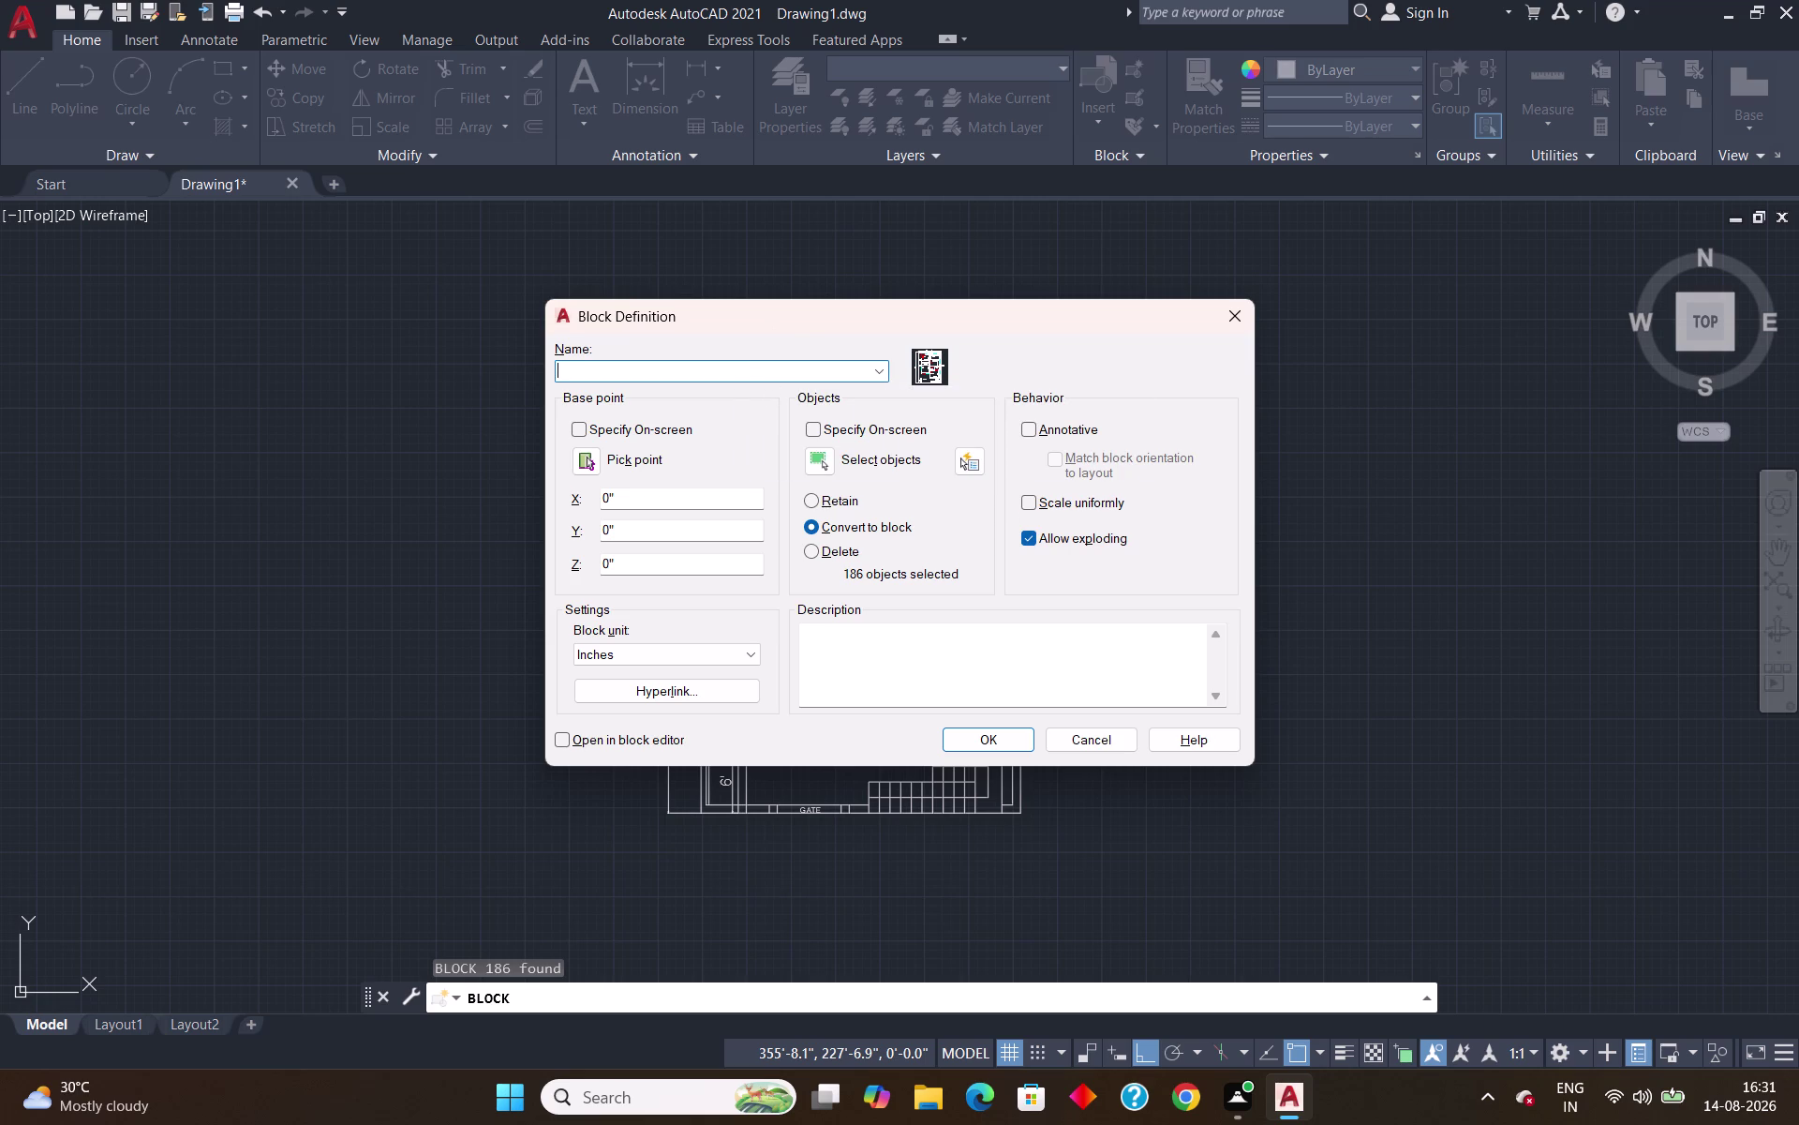
Define block 'GROUND FLOOR' from a window selection of the whole plan, converting the objects.
text(GROUN)
text(D)
key(space)
text(FLOO)
text(R)
click(831, 467)
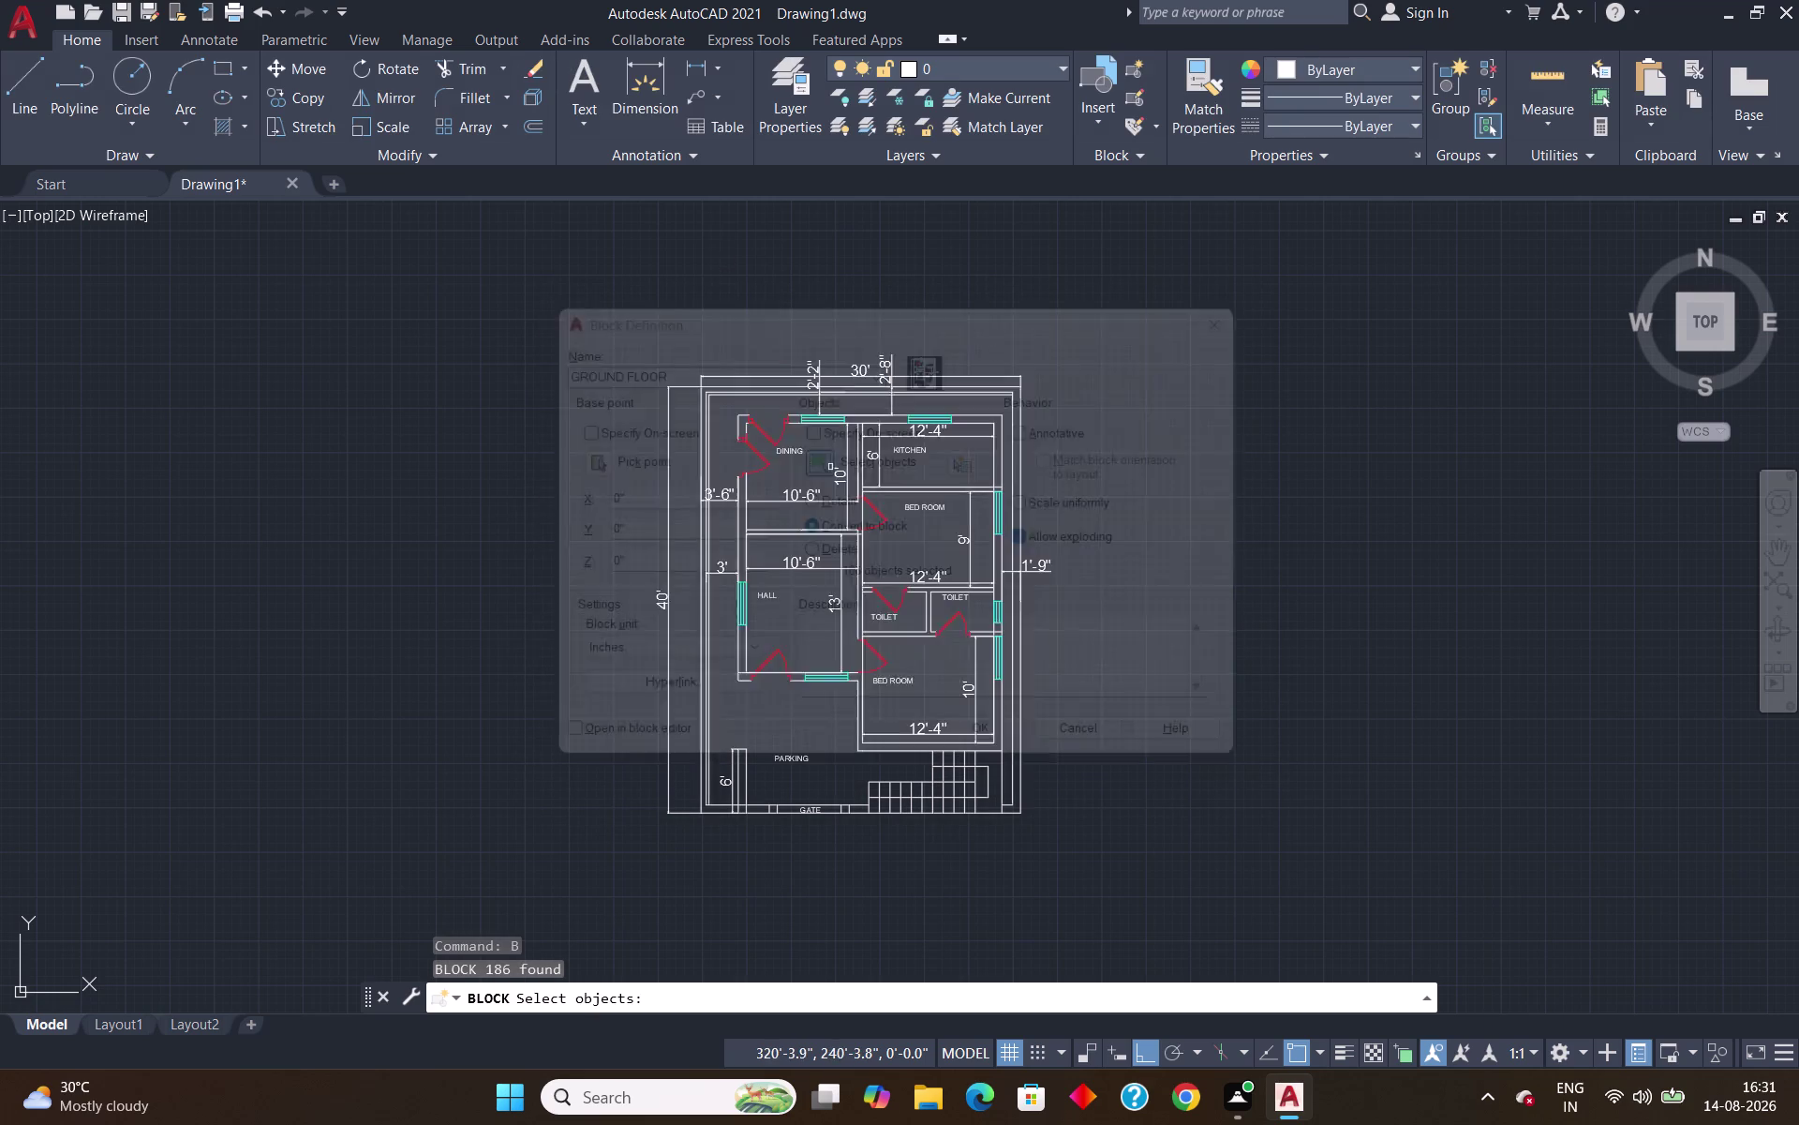
click(1201, 255)
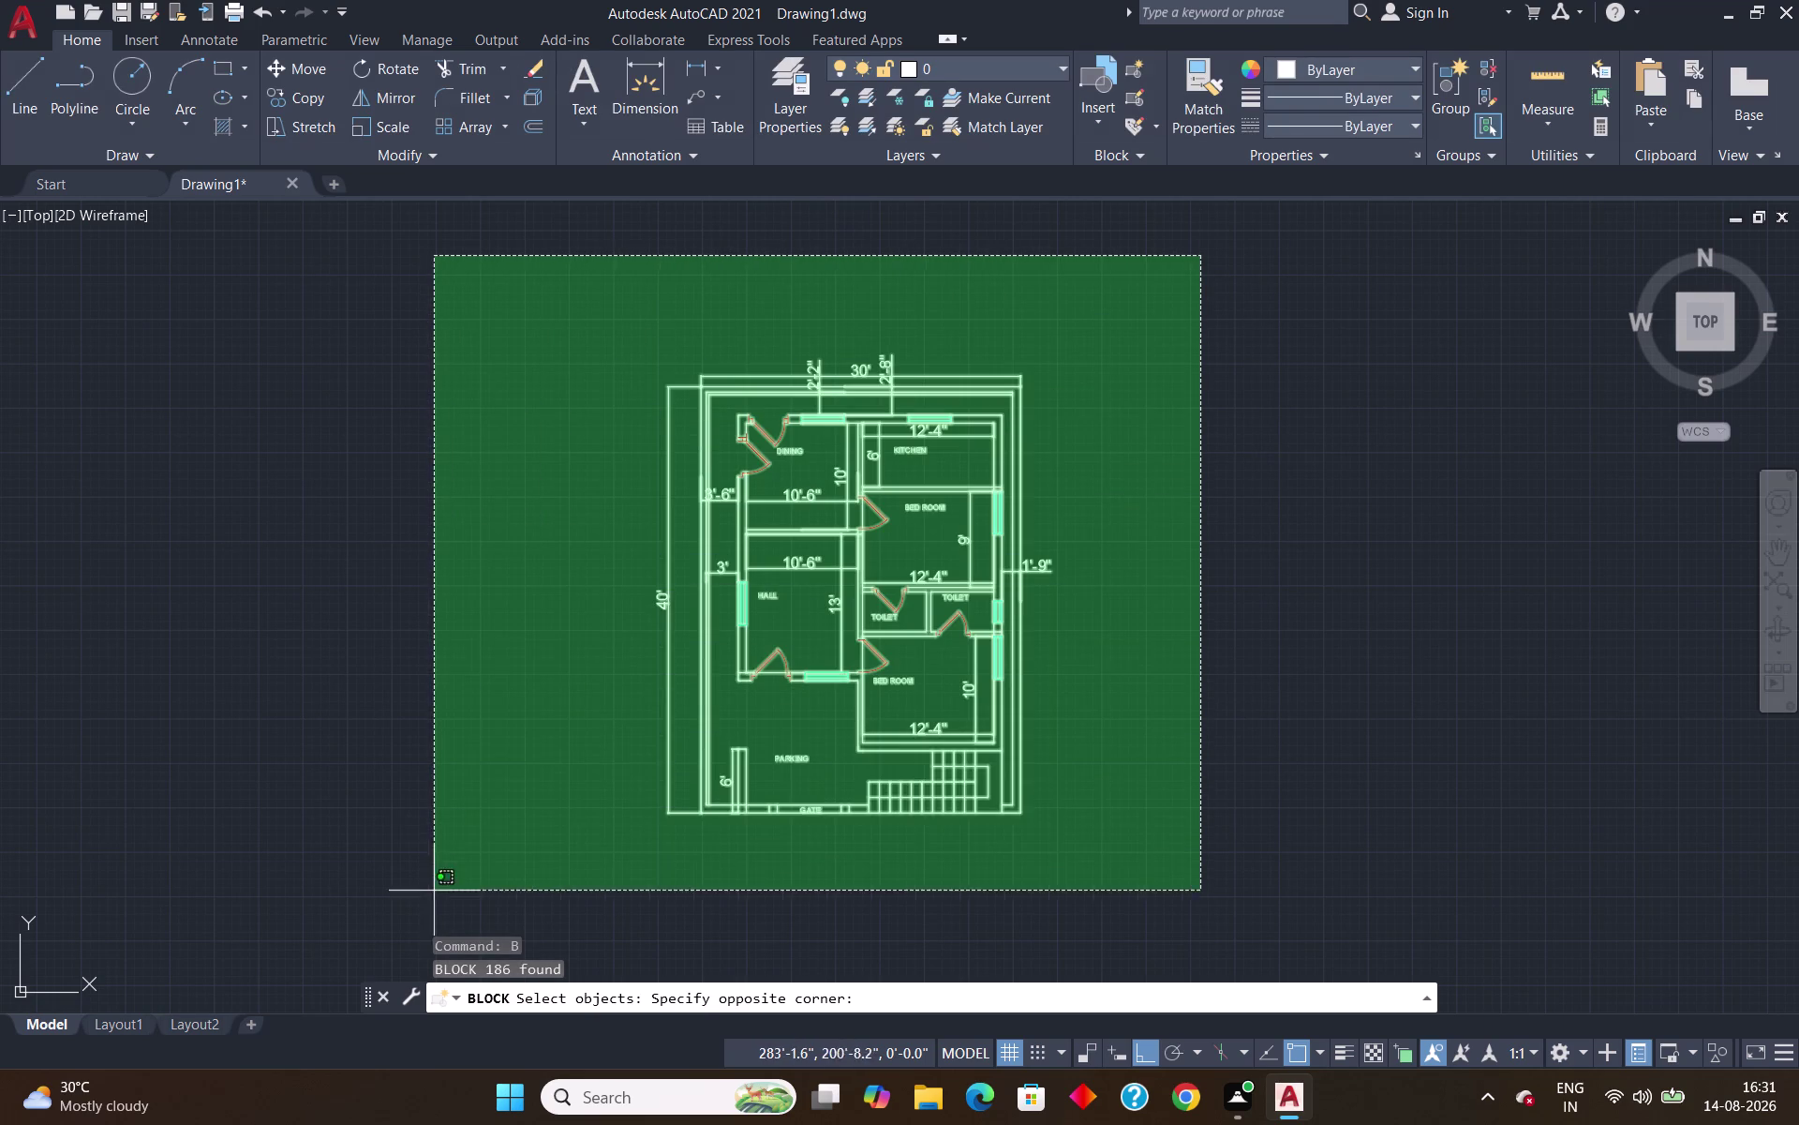
click(434, 906)
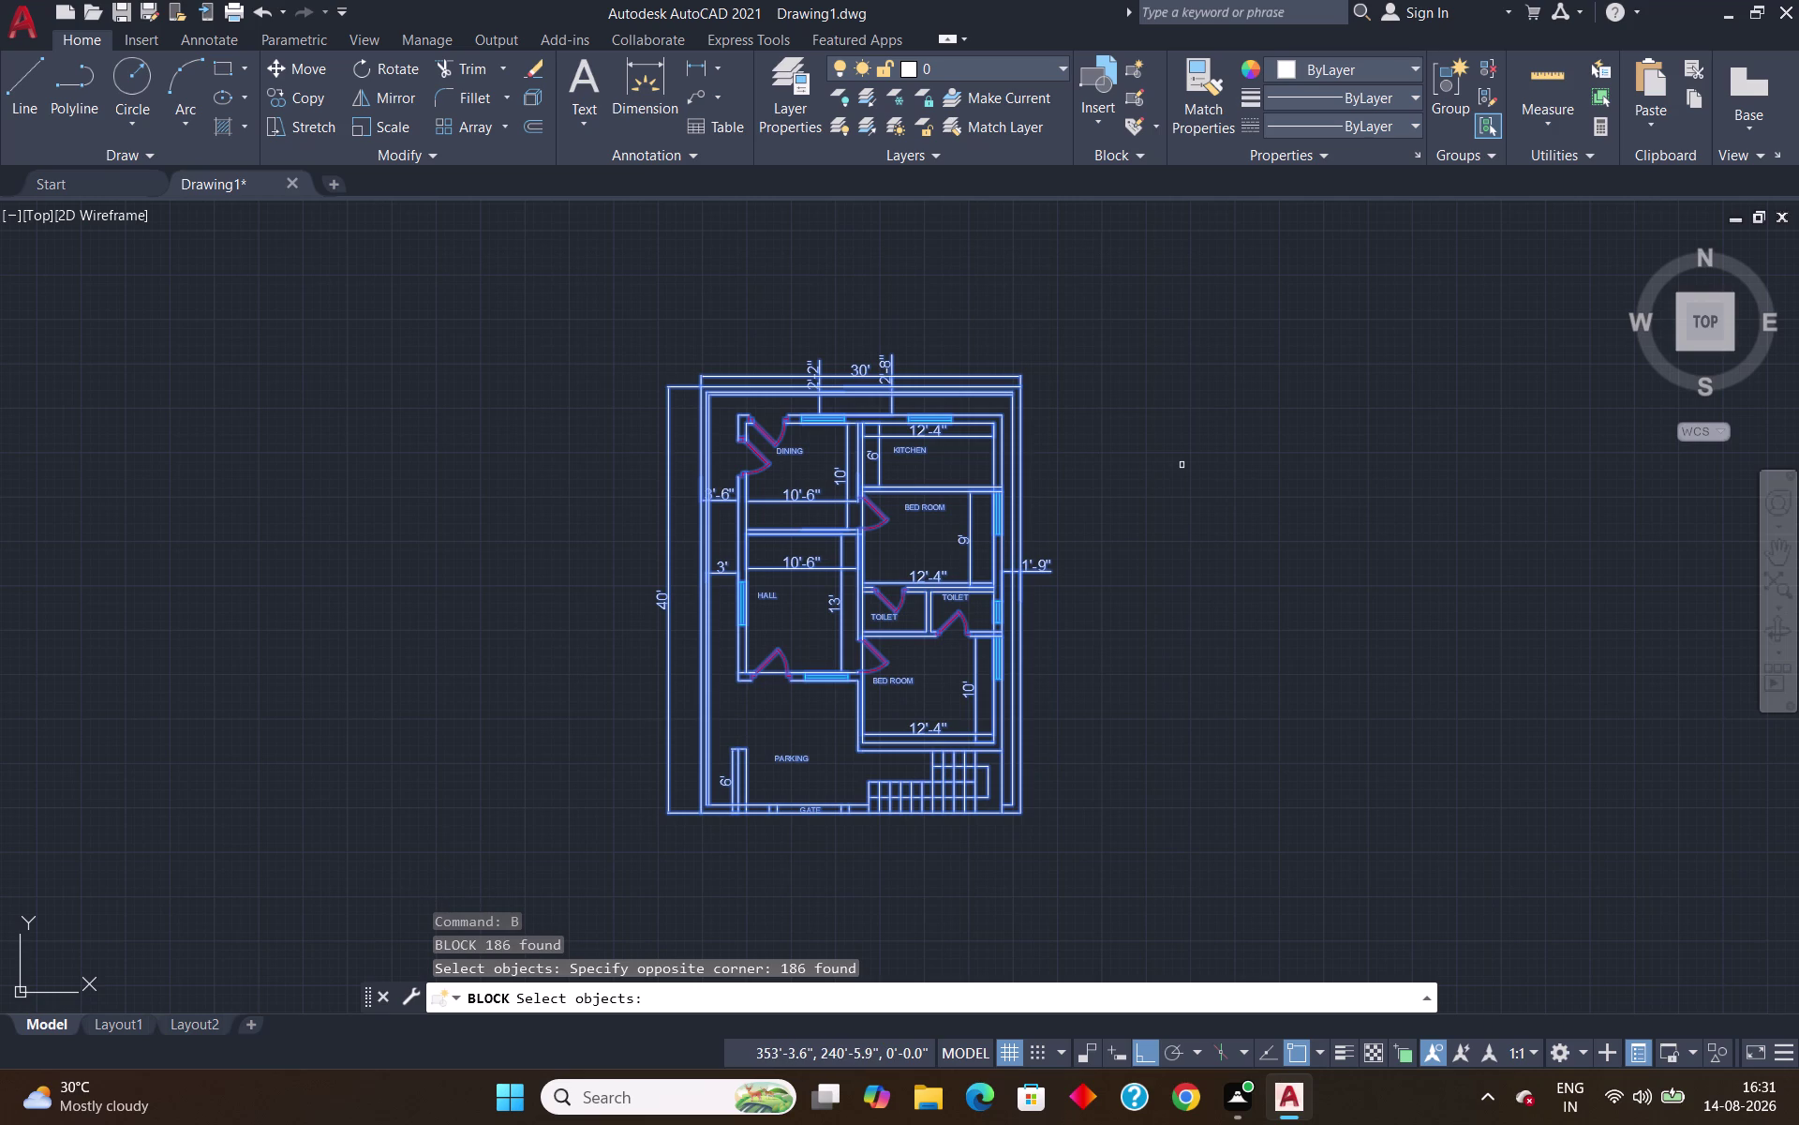
key(Return)
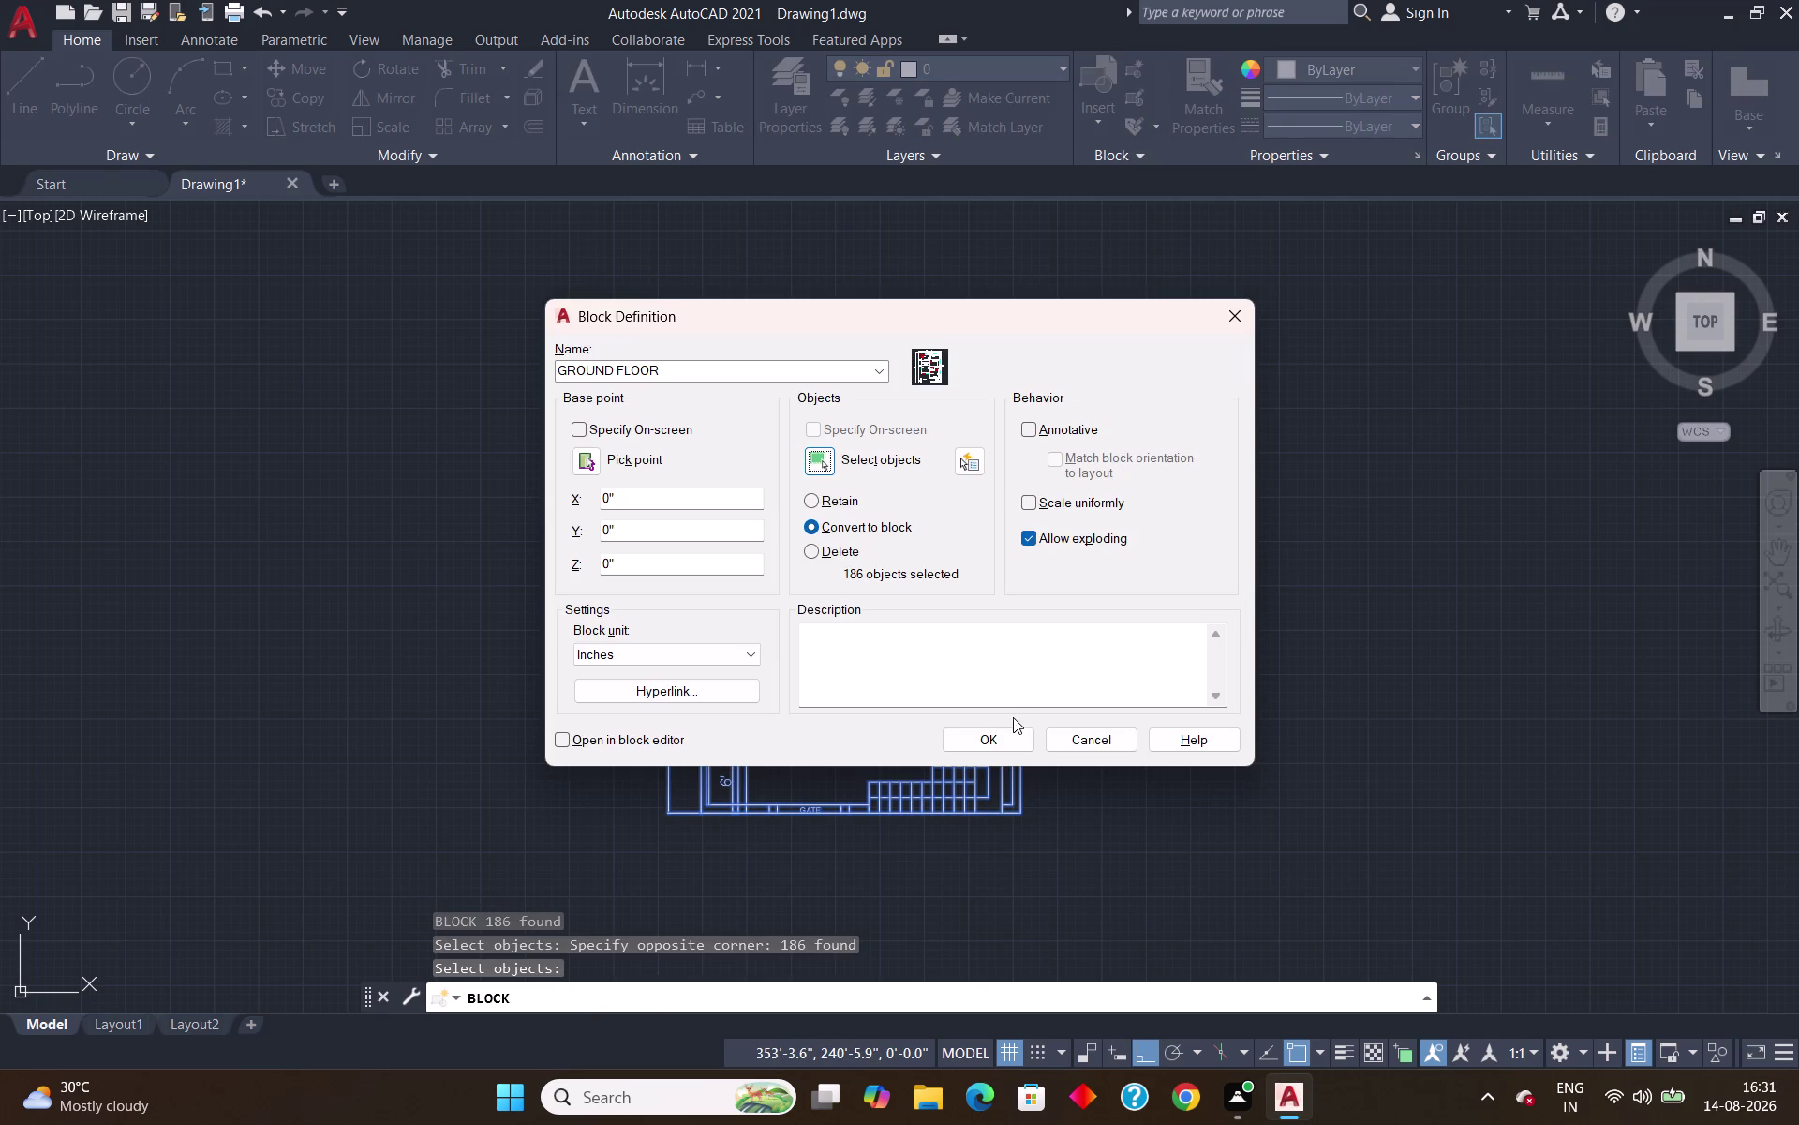
click(811, 524)
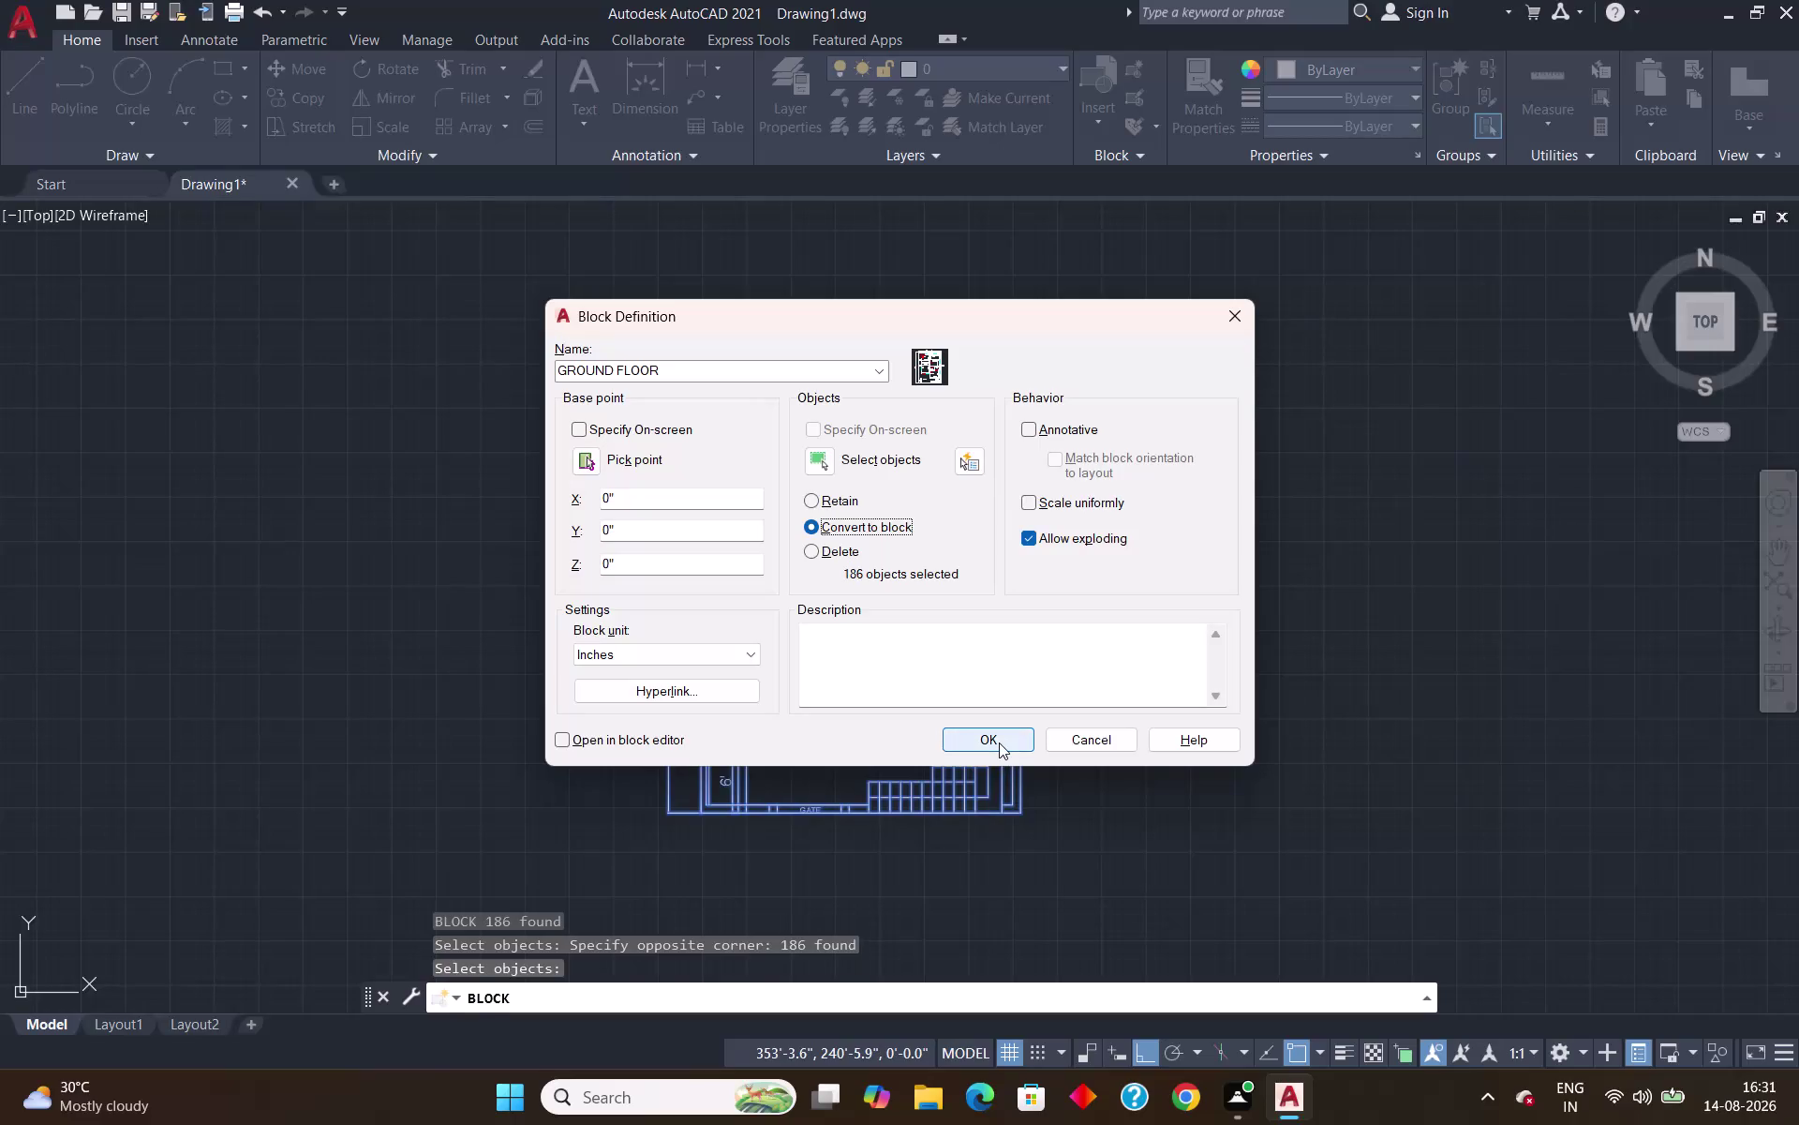
click(999, 742)
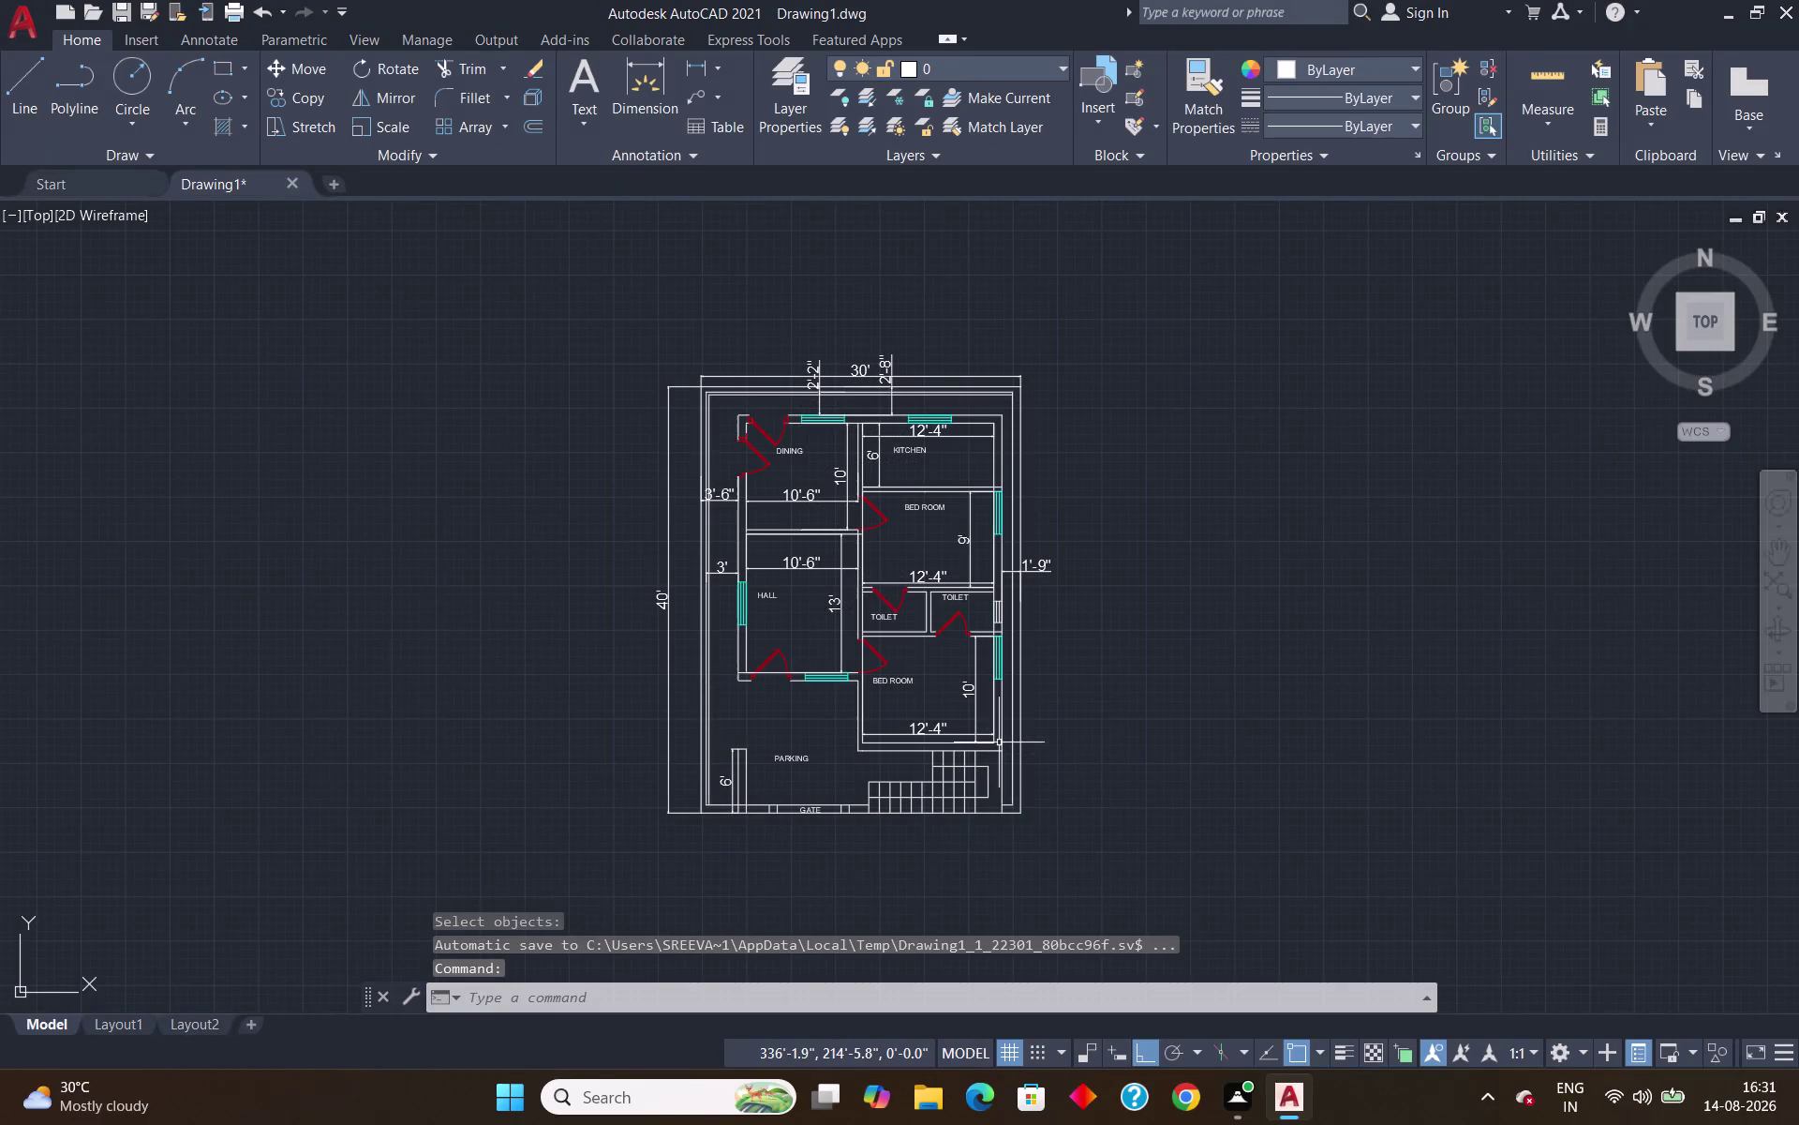
key(i)
key(Return)
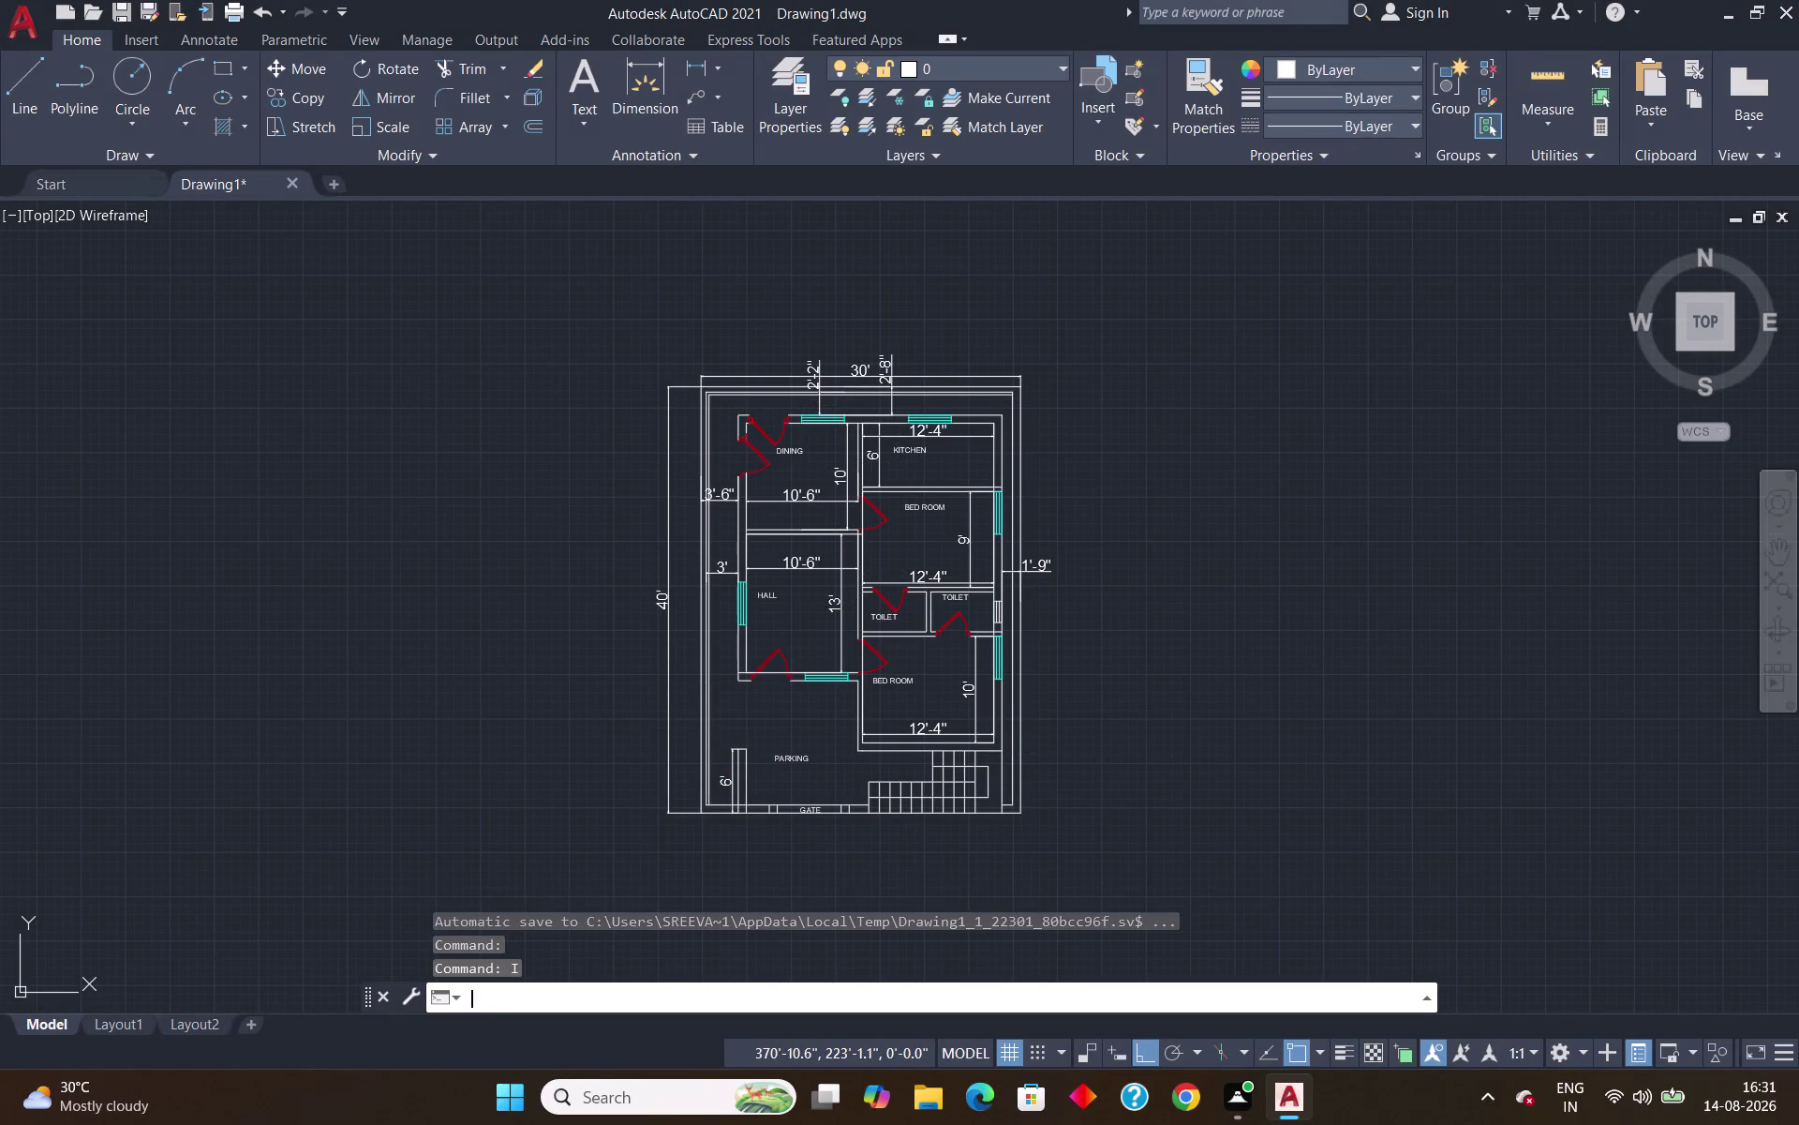
click(1394, 510)
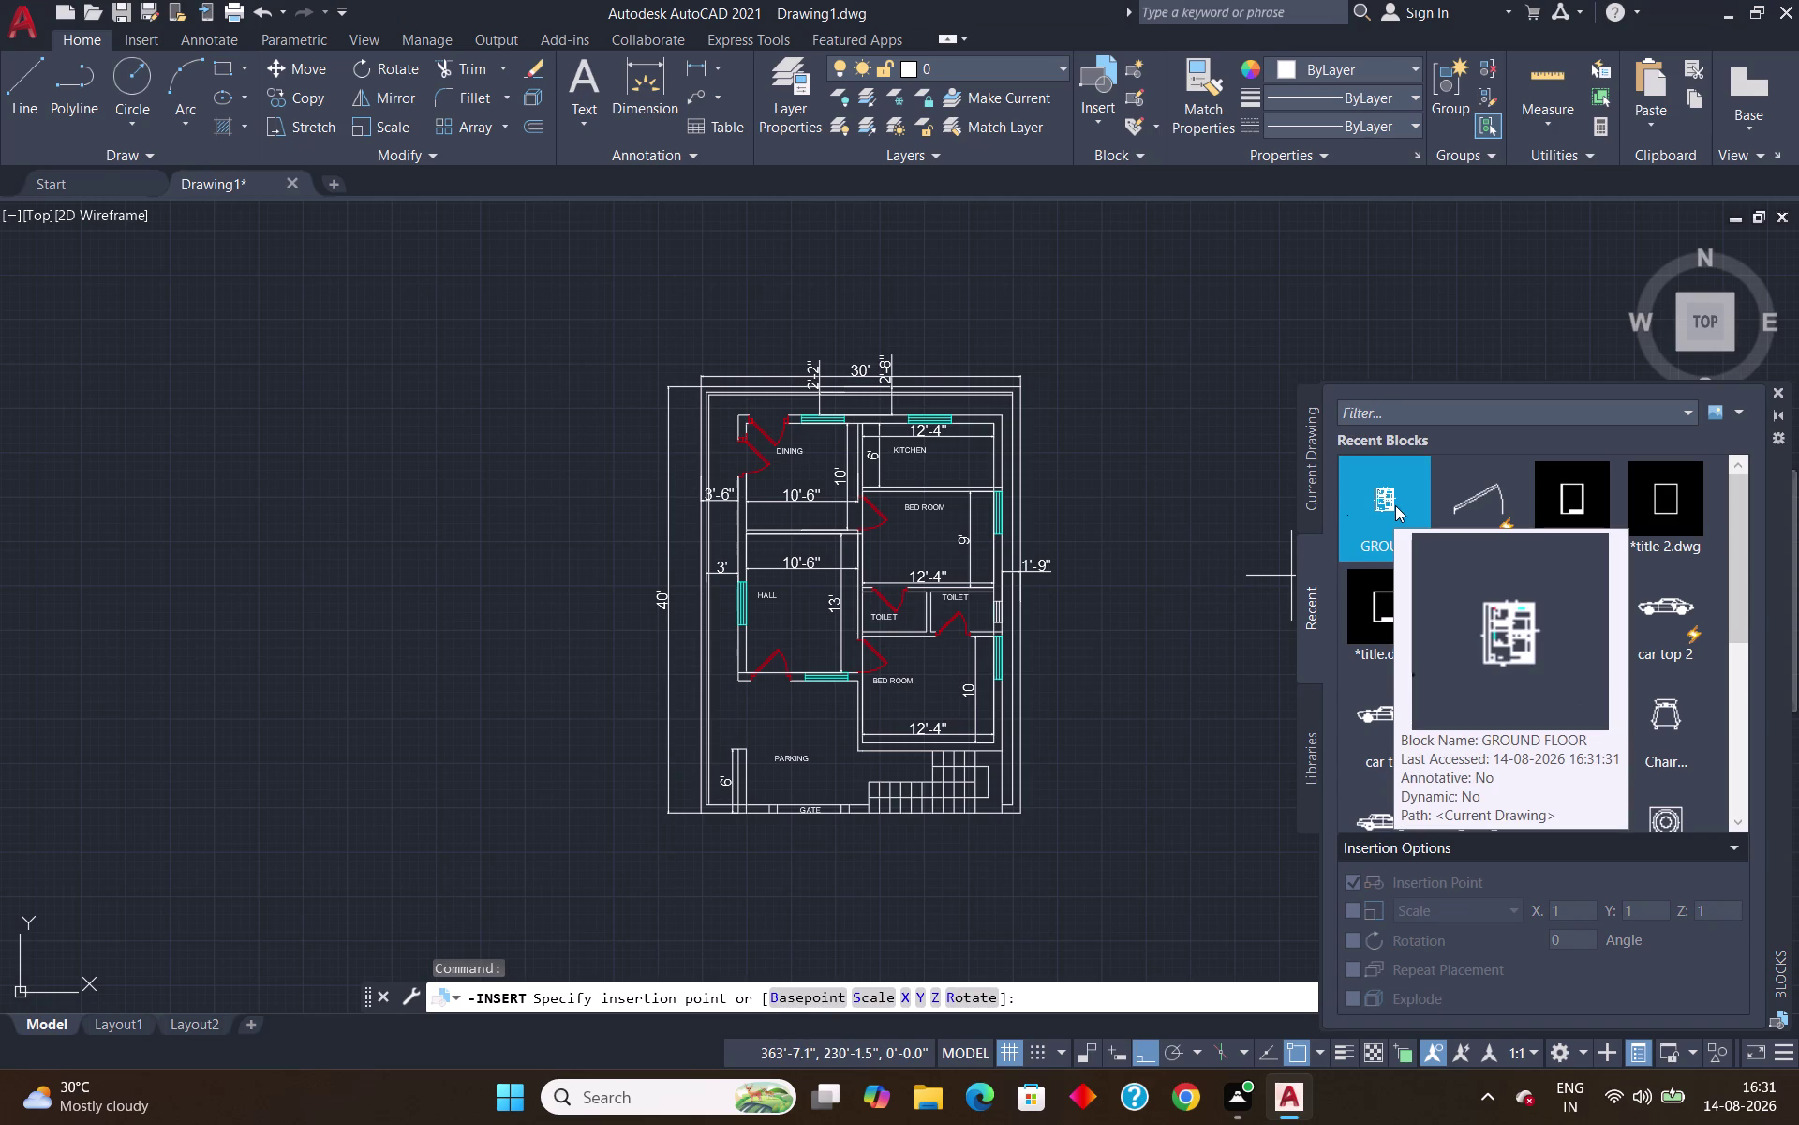
drag(1396, 505, 1377, 522)
click(1176, 624)
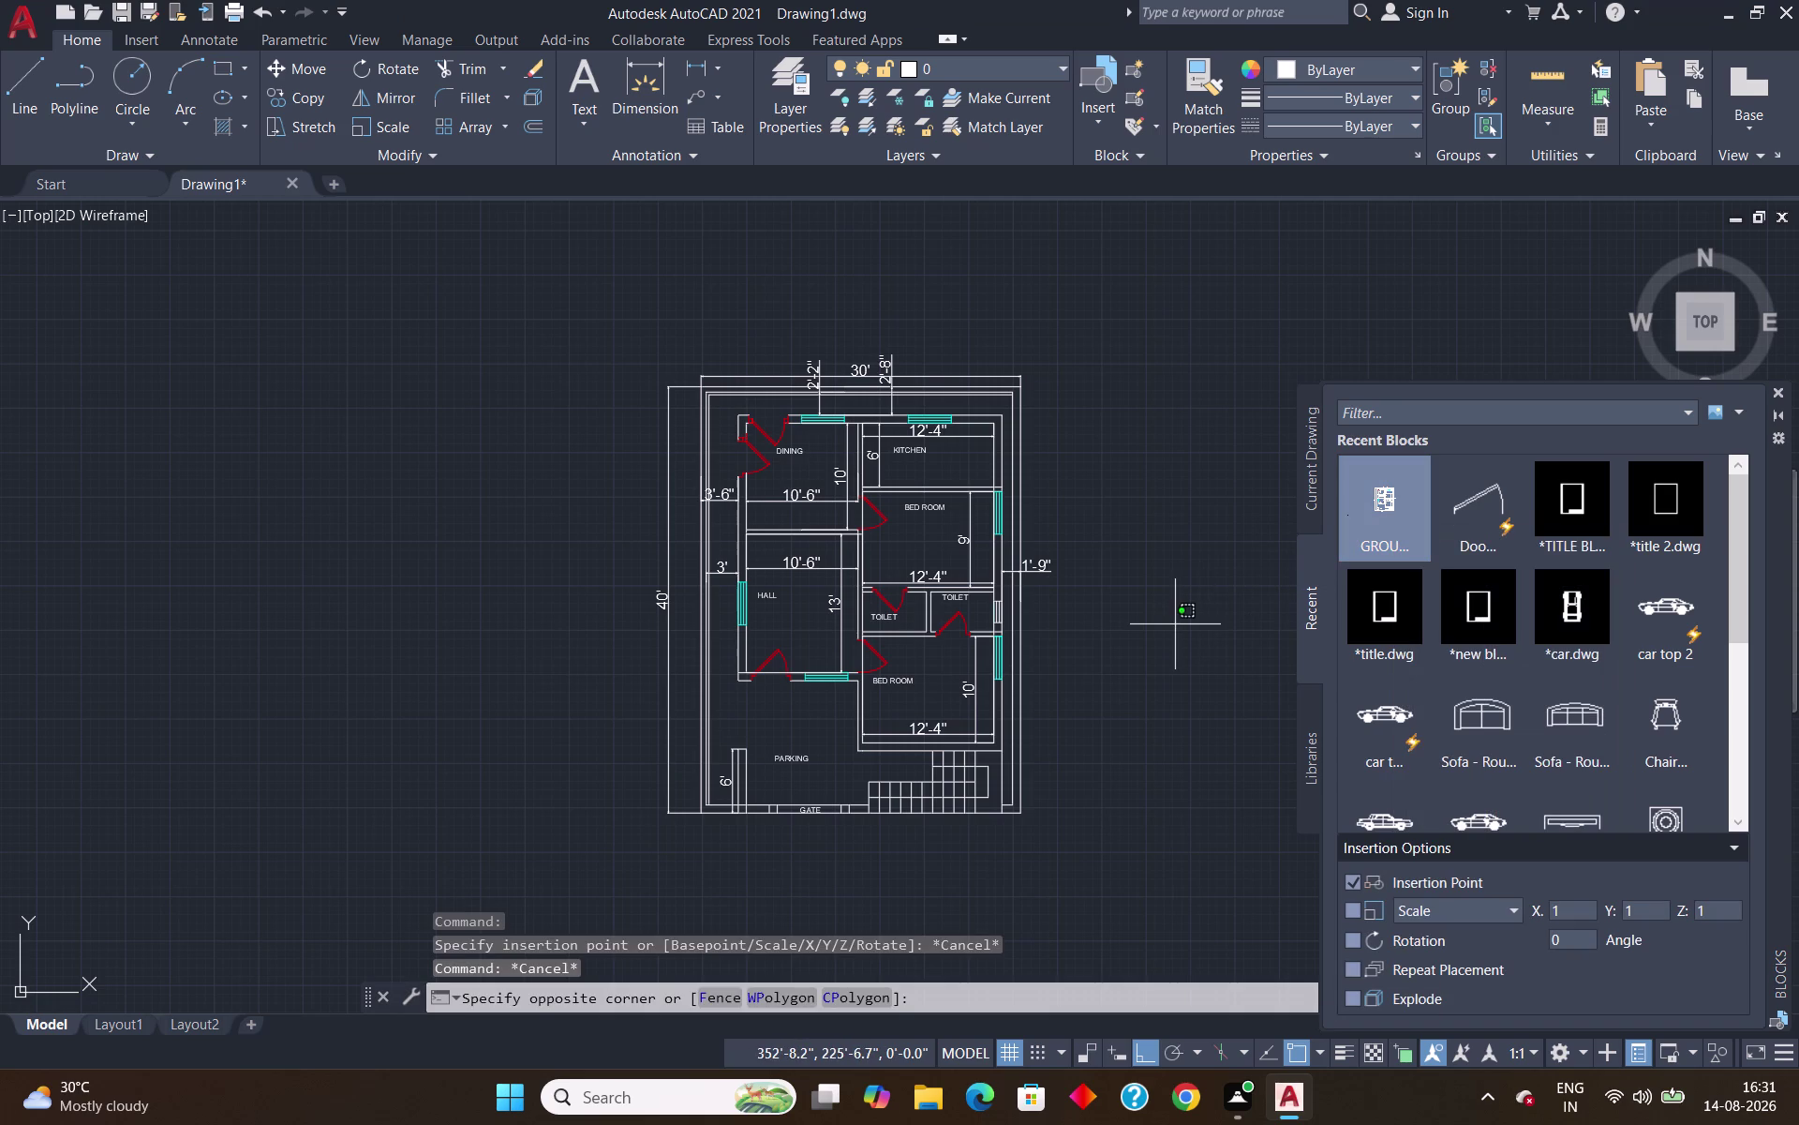
key(Return)
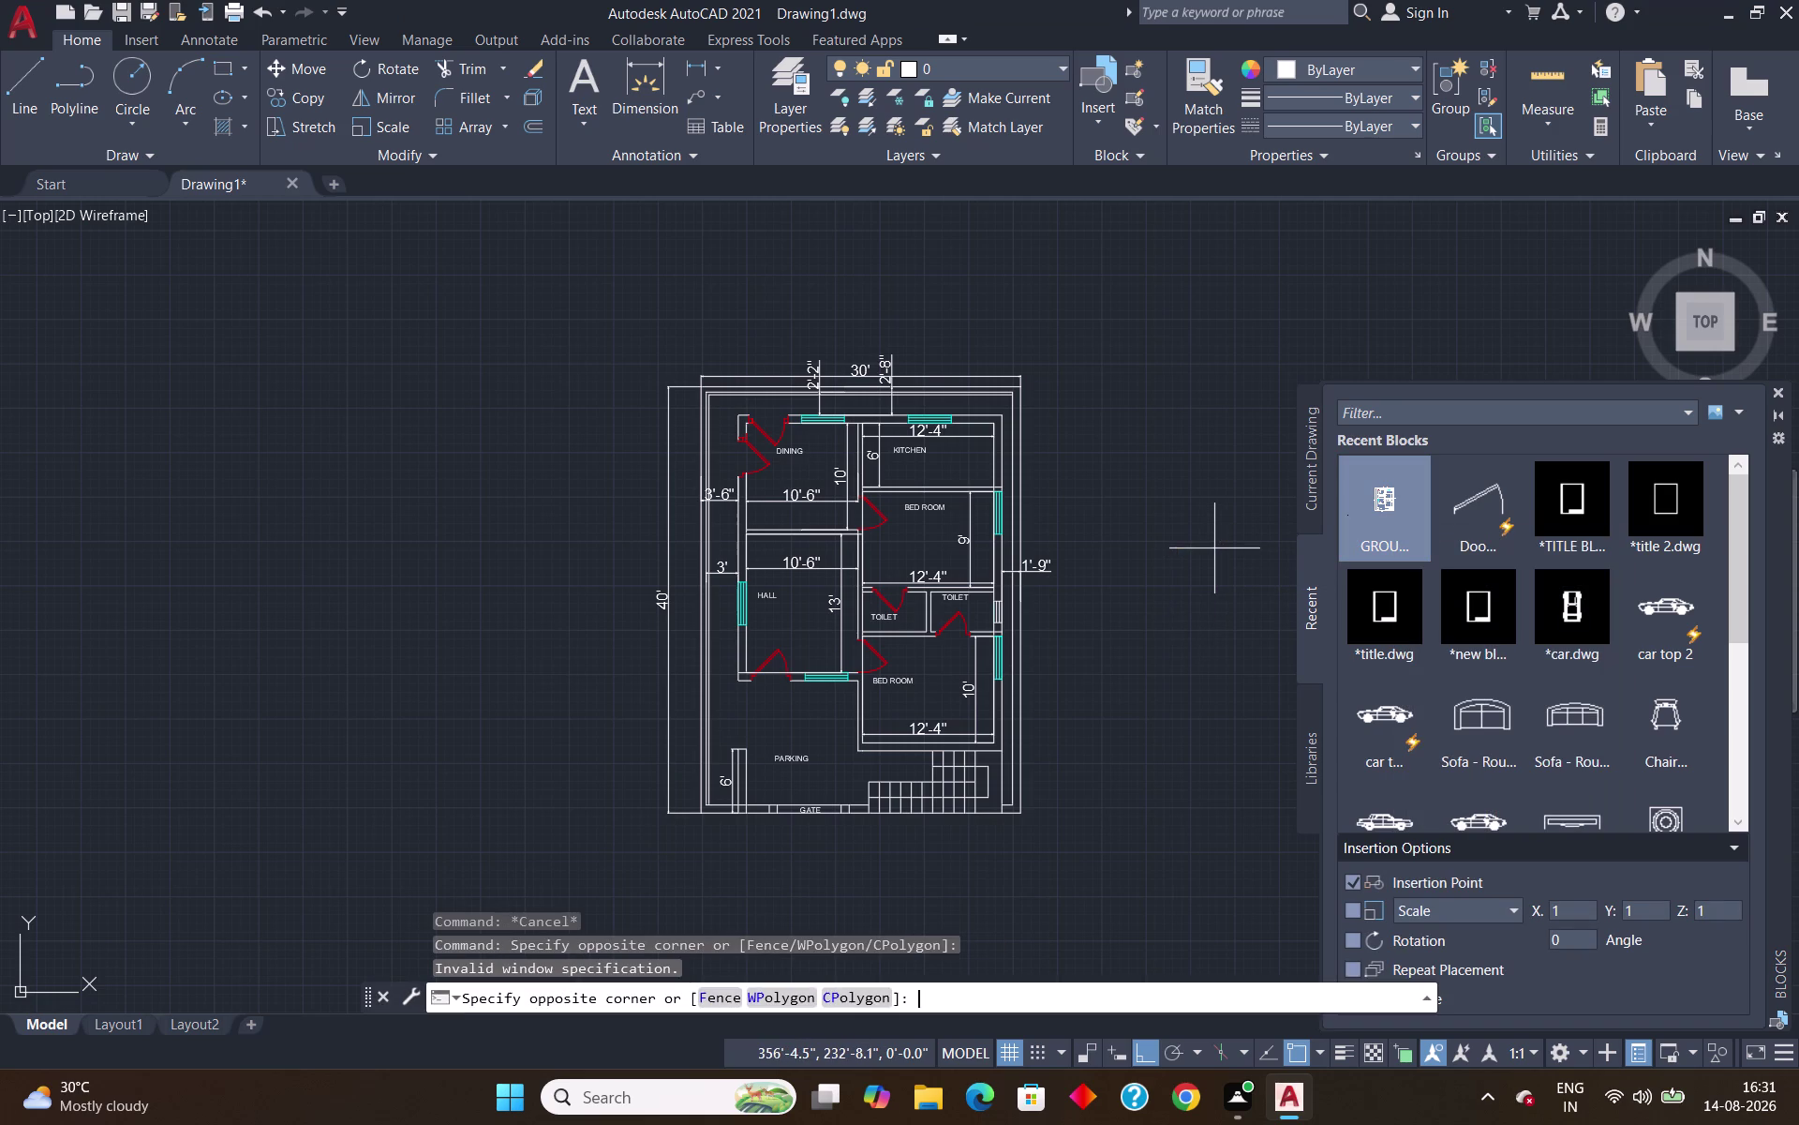
click(1773, 390)
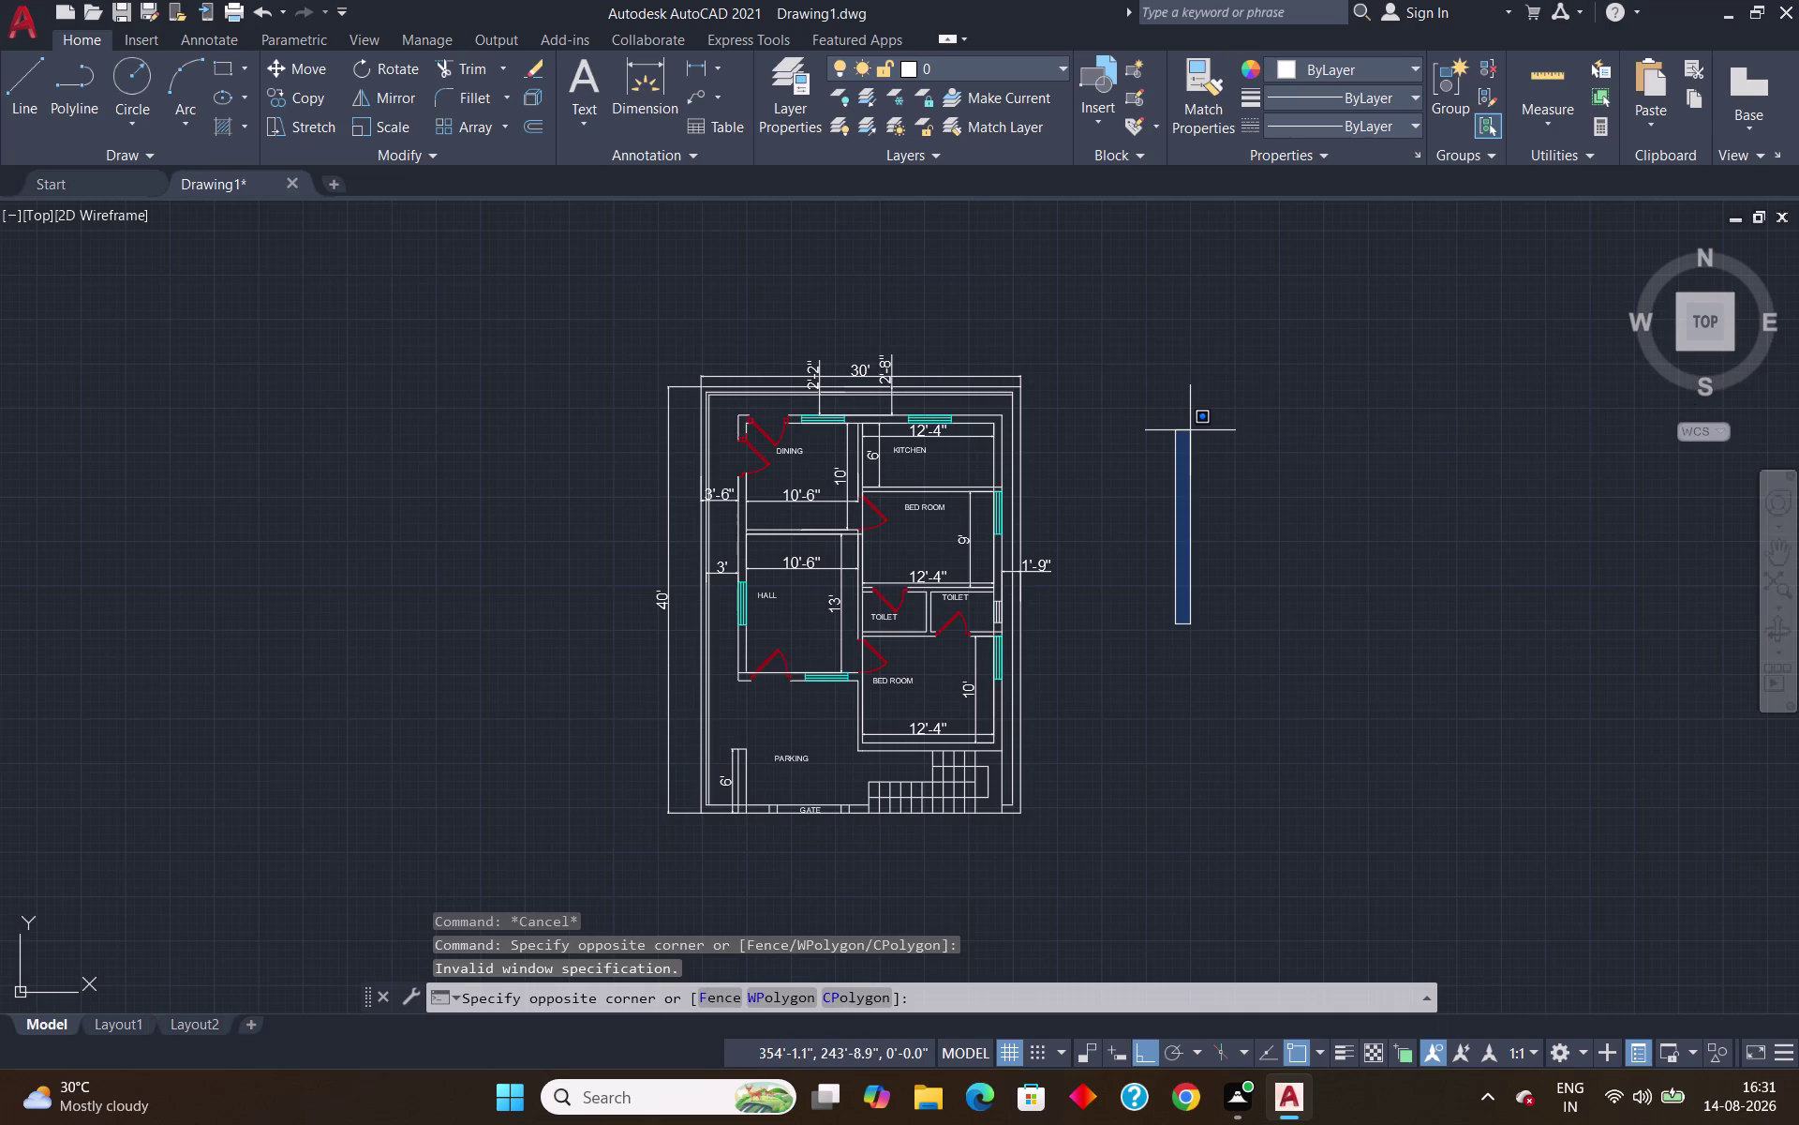
key(Escape)
scroll(down, 3)
scroll(down, 3)
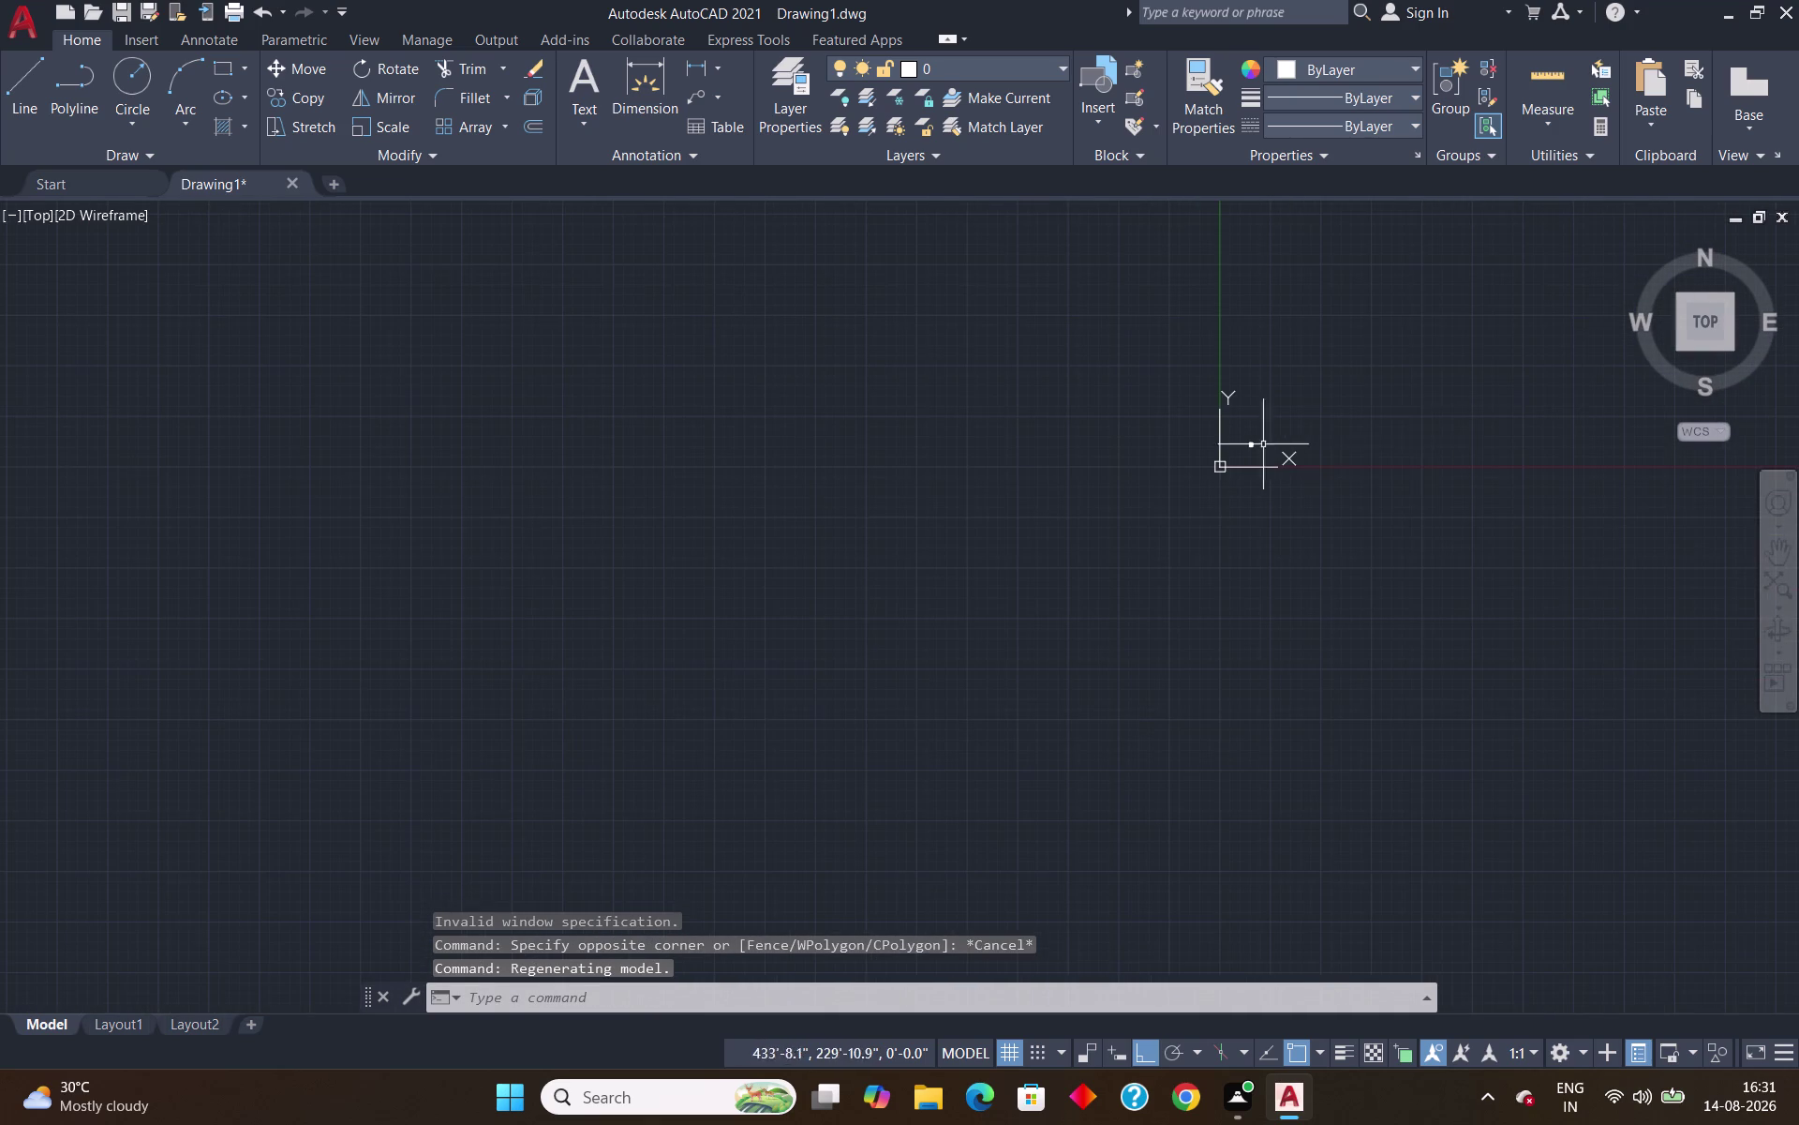
Pan and zoom around the drawing to look for the floor plan.
middle_drag(1435, 441, 794, 562)
scroll(down, 3)
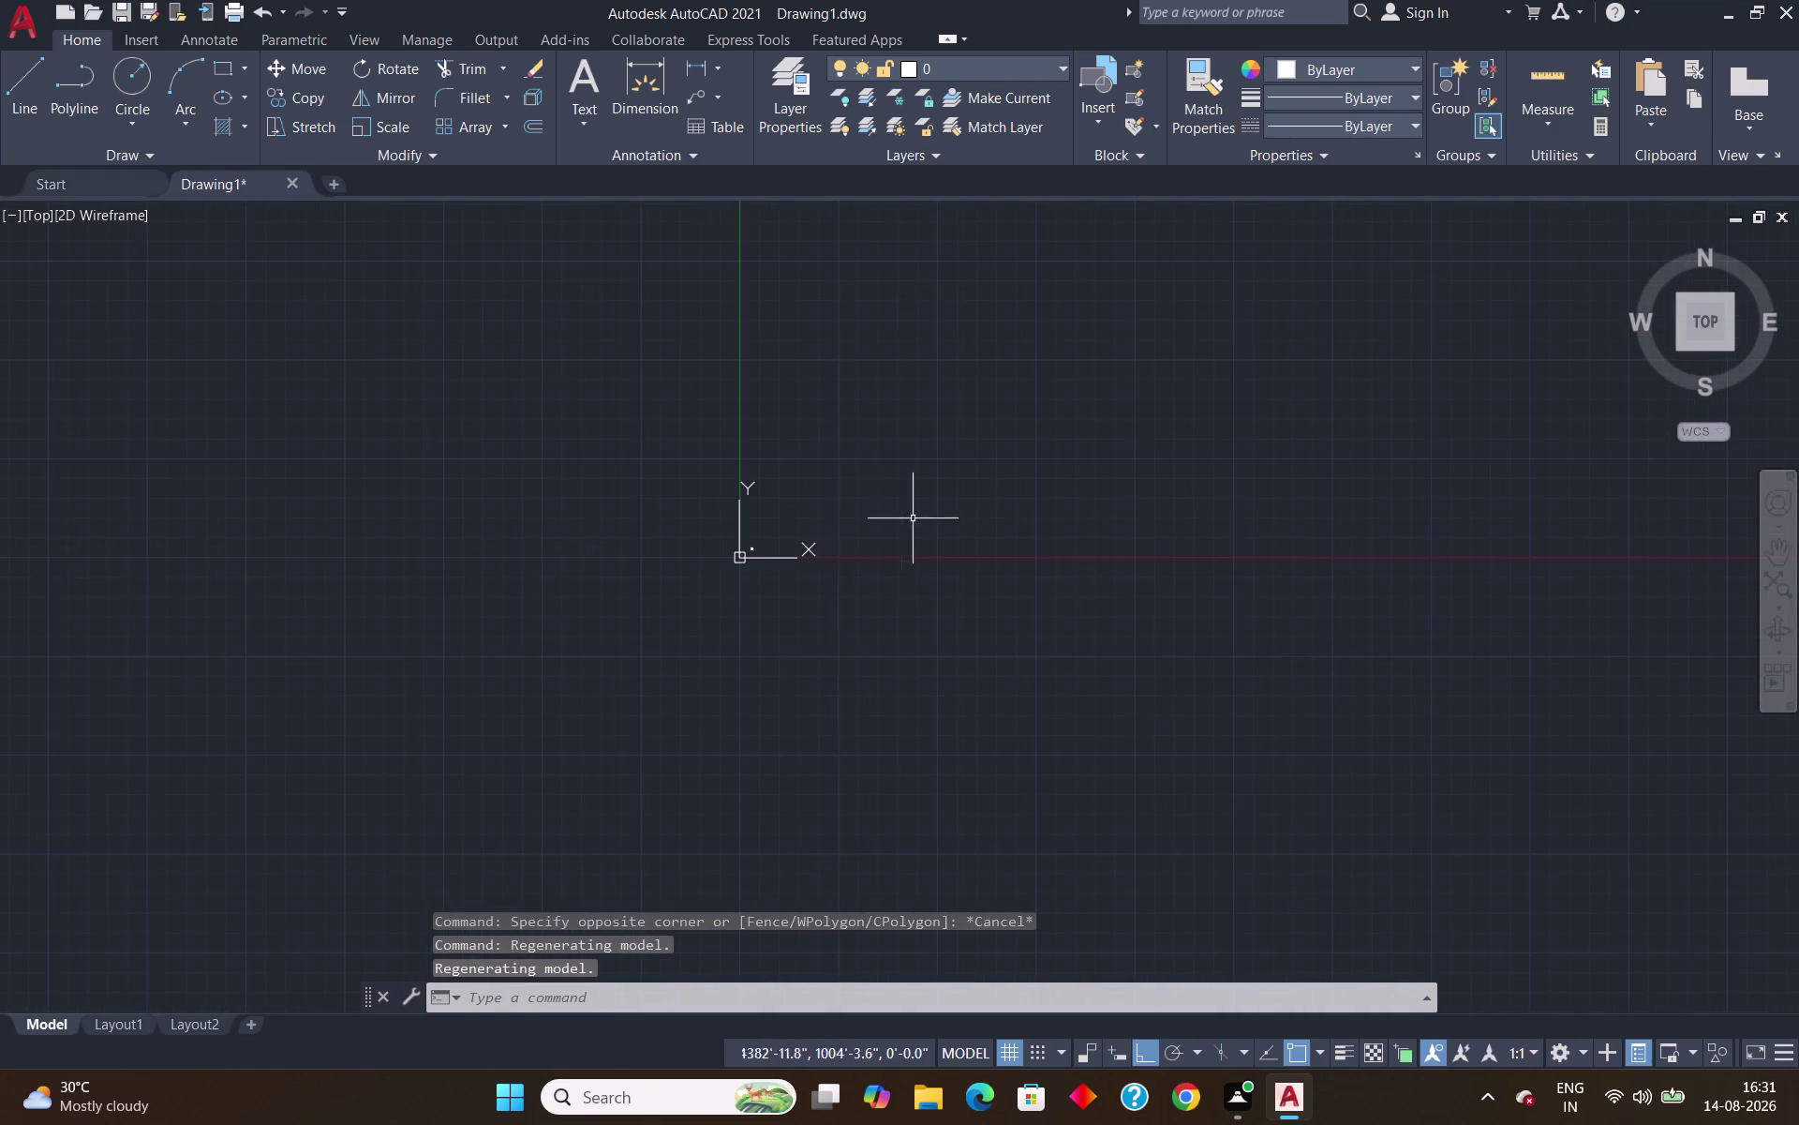
scroll(up, 3)
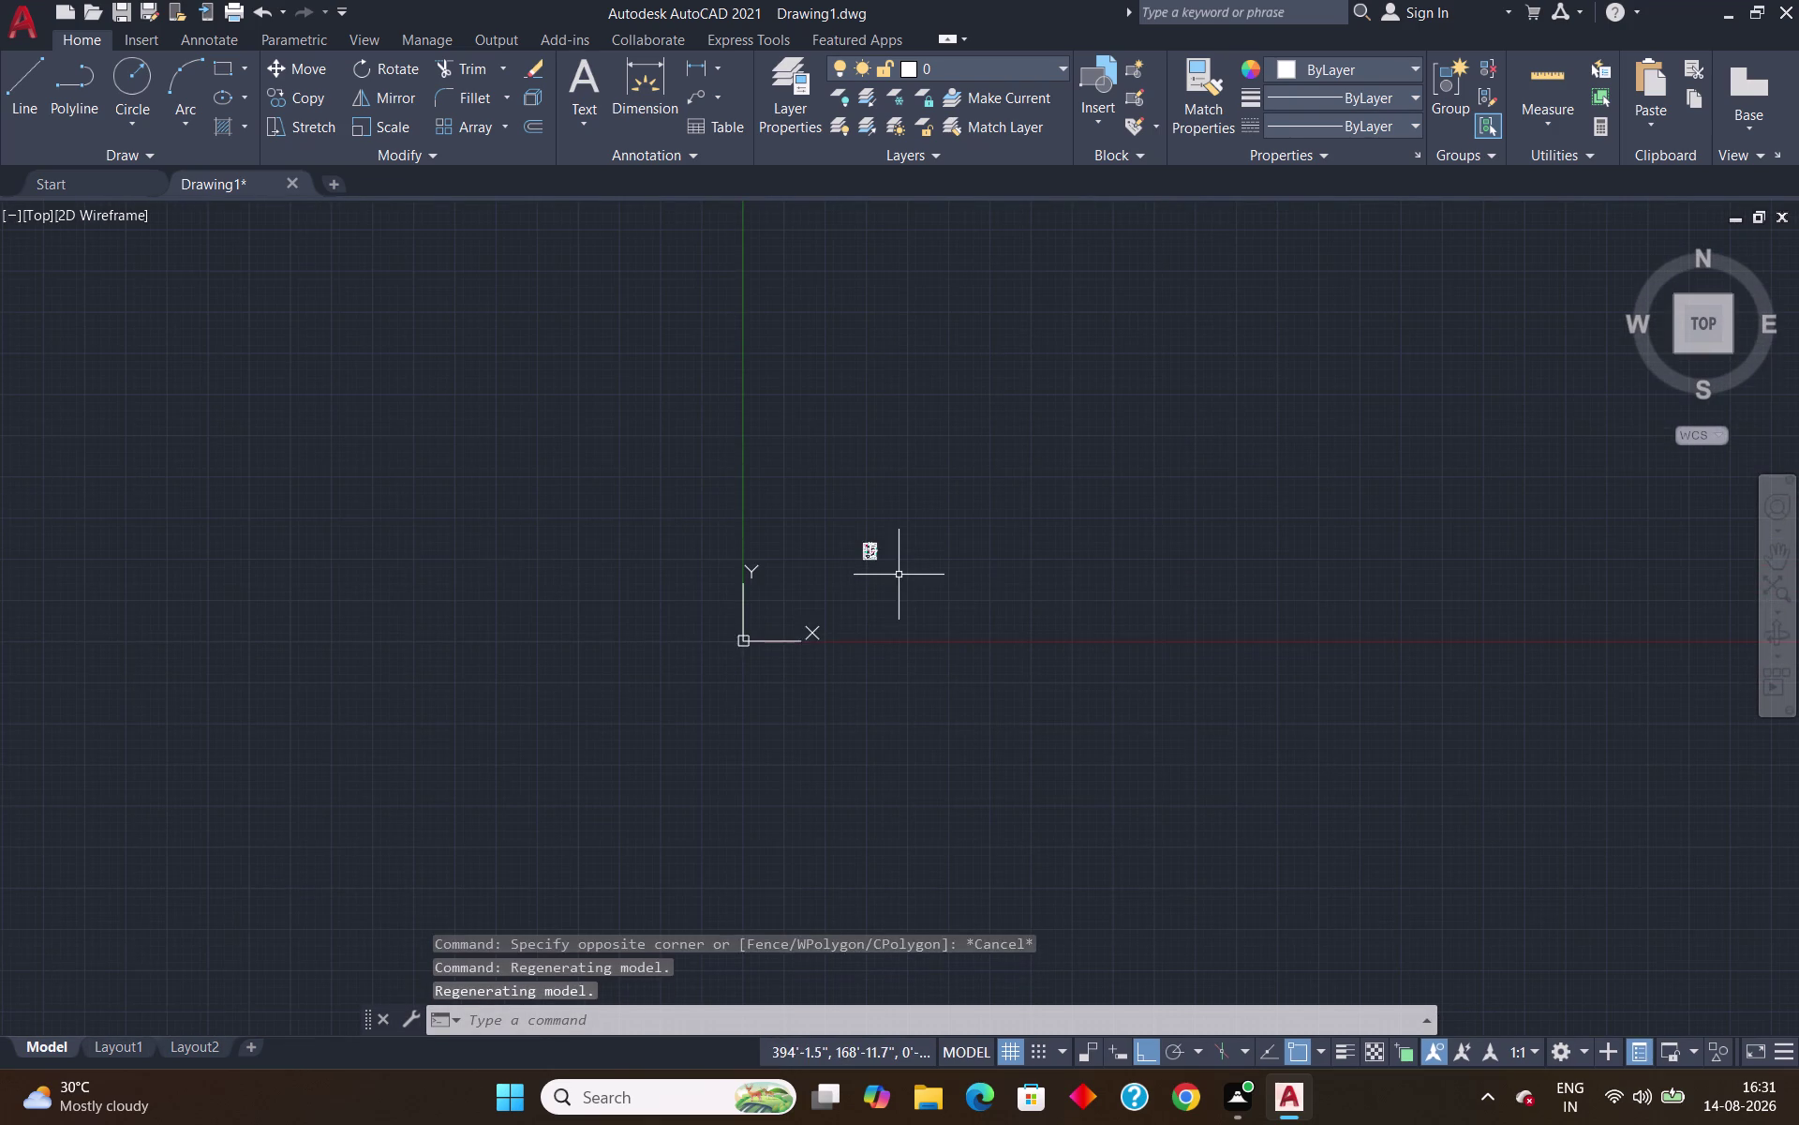
scroll(up, 3)
scroll(up, 3)
scroll(down, 3)
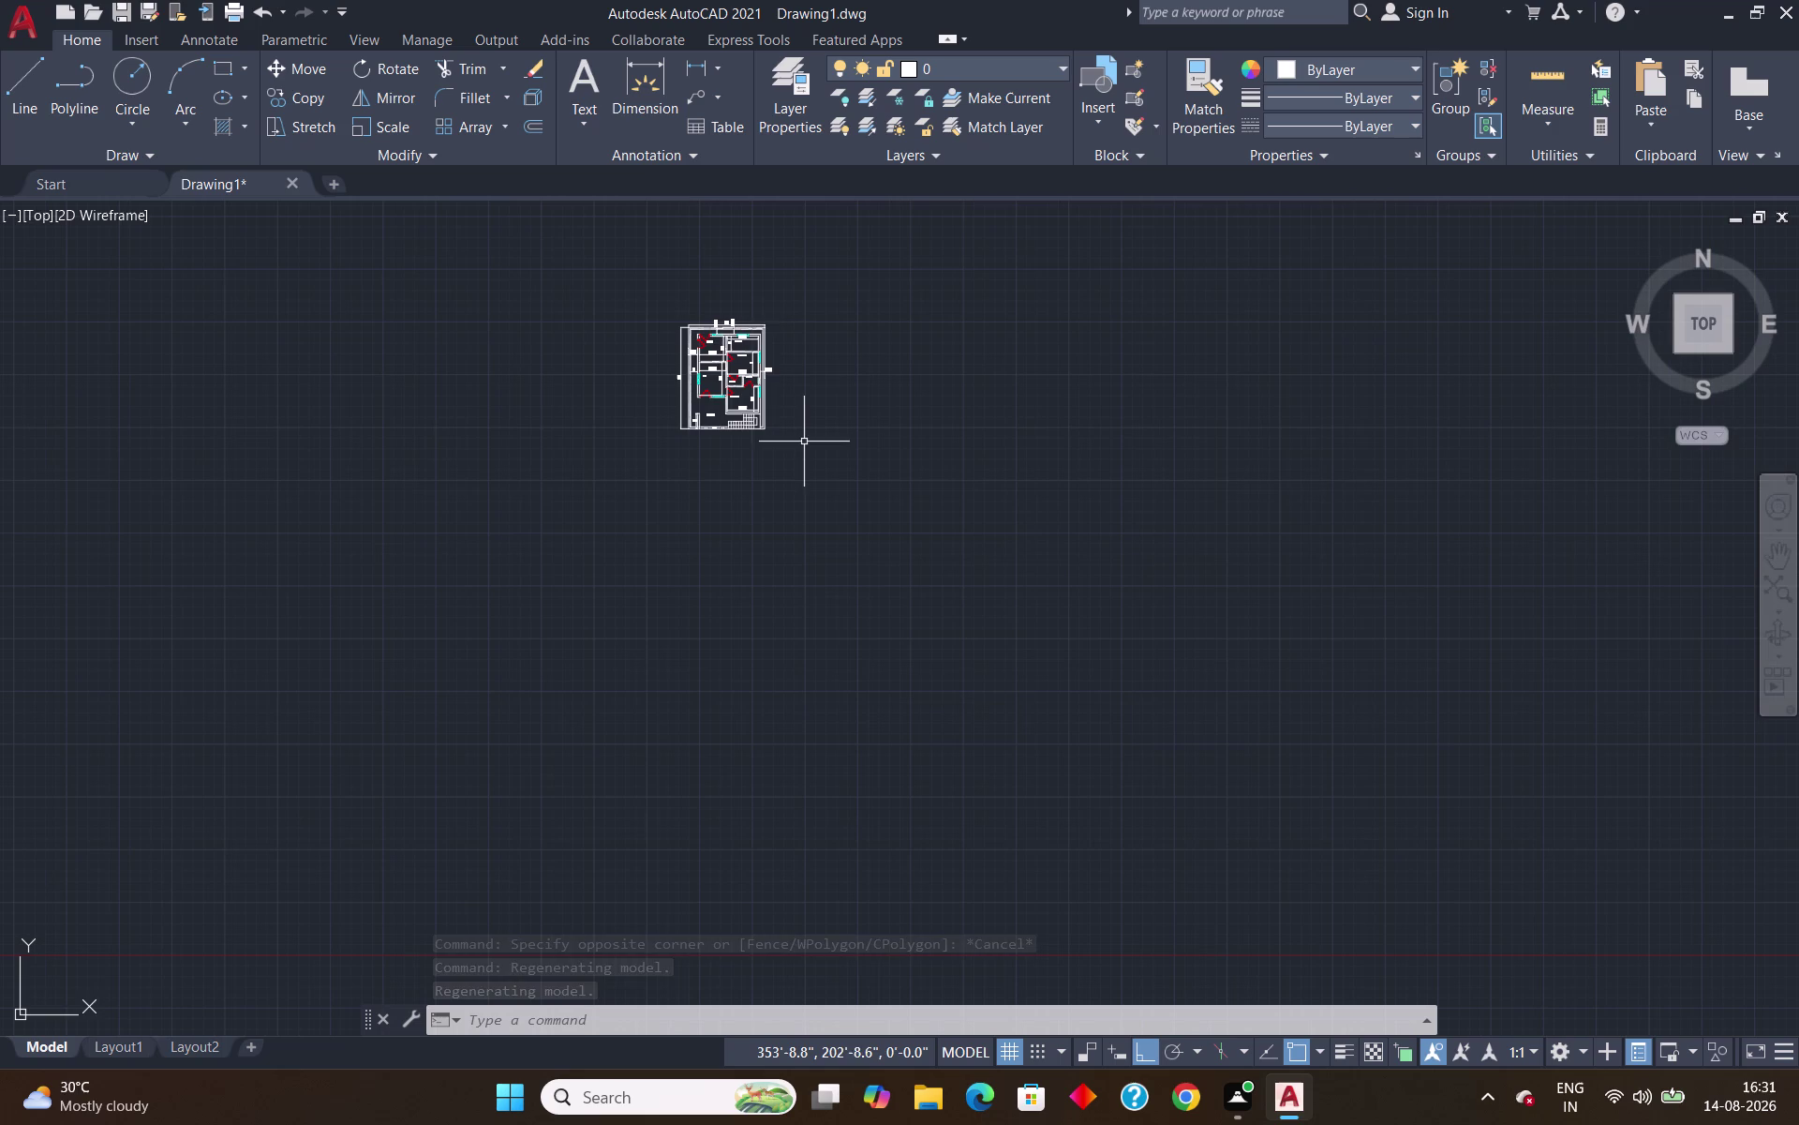
scroll(up, 3)
scroll(down, 3)
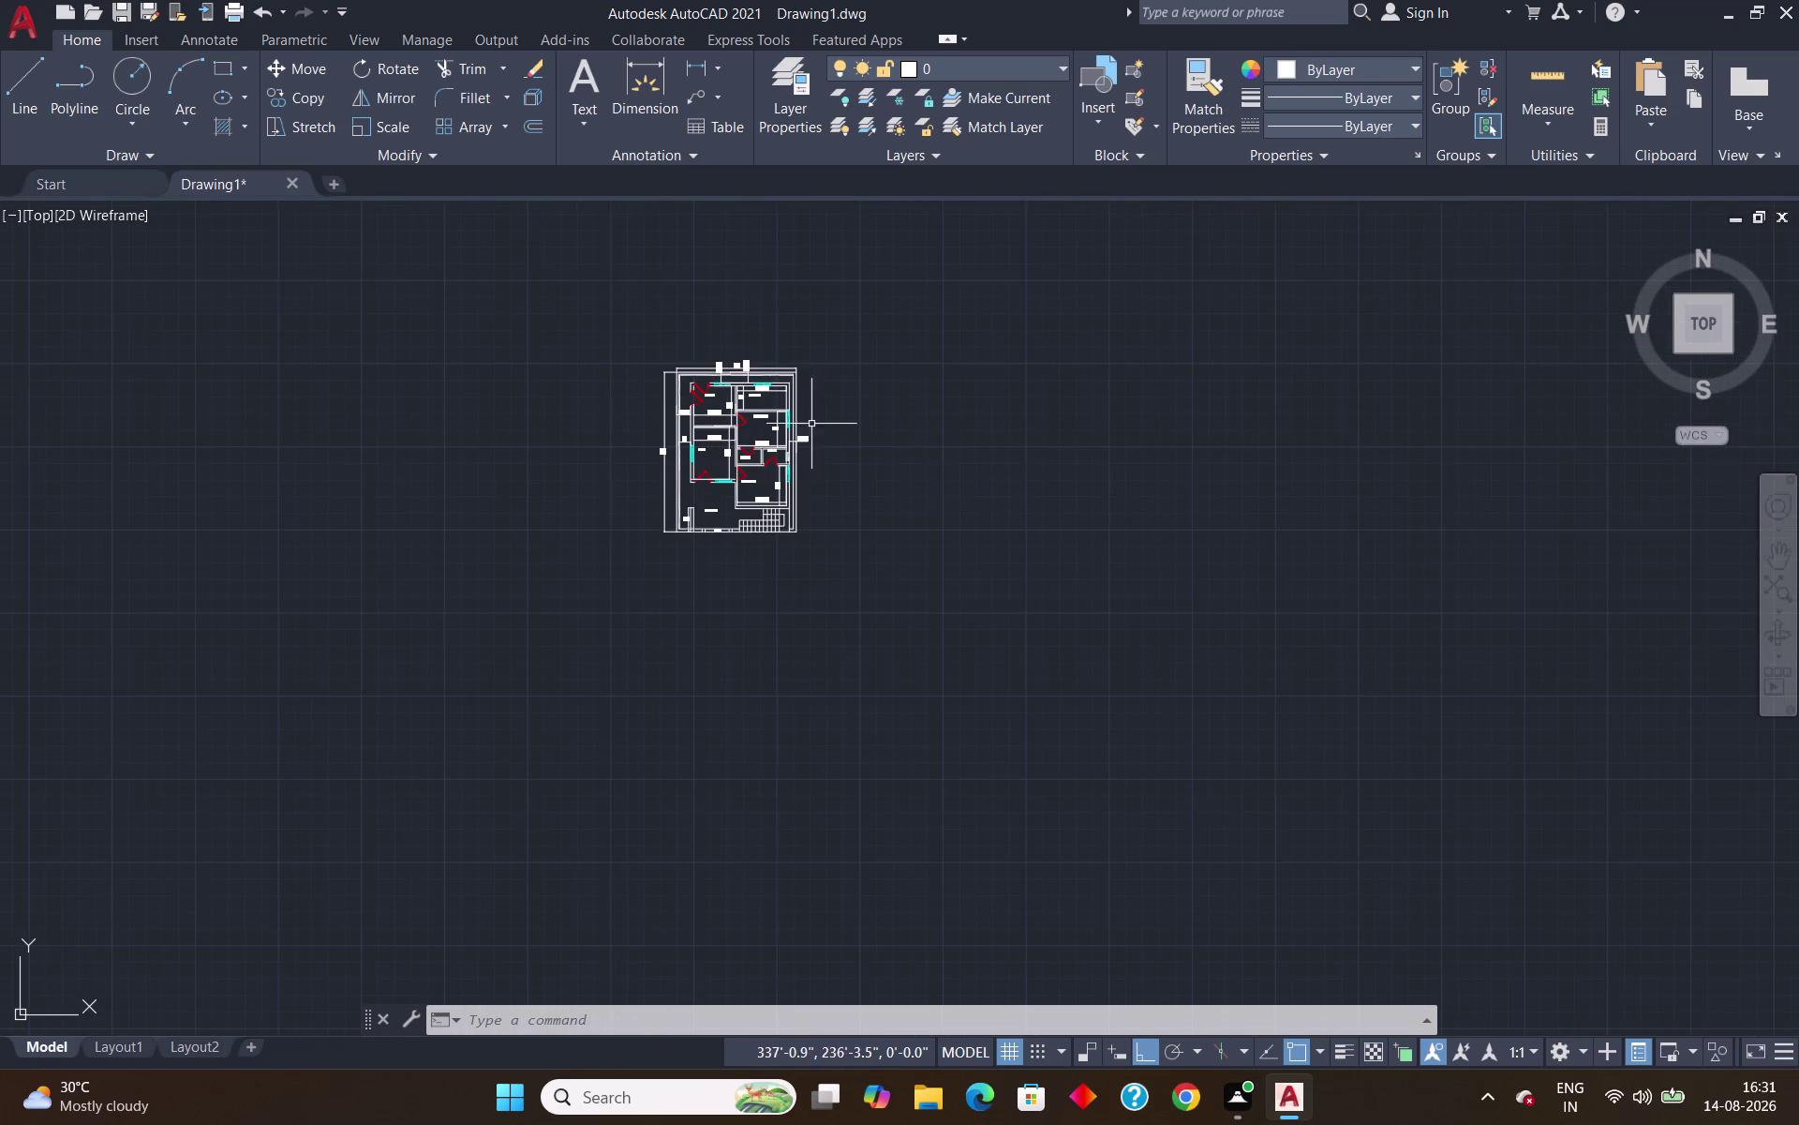
scroll(down, 3)
scroll(down, 3)
scroll(down, 3)
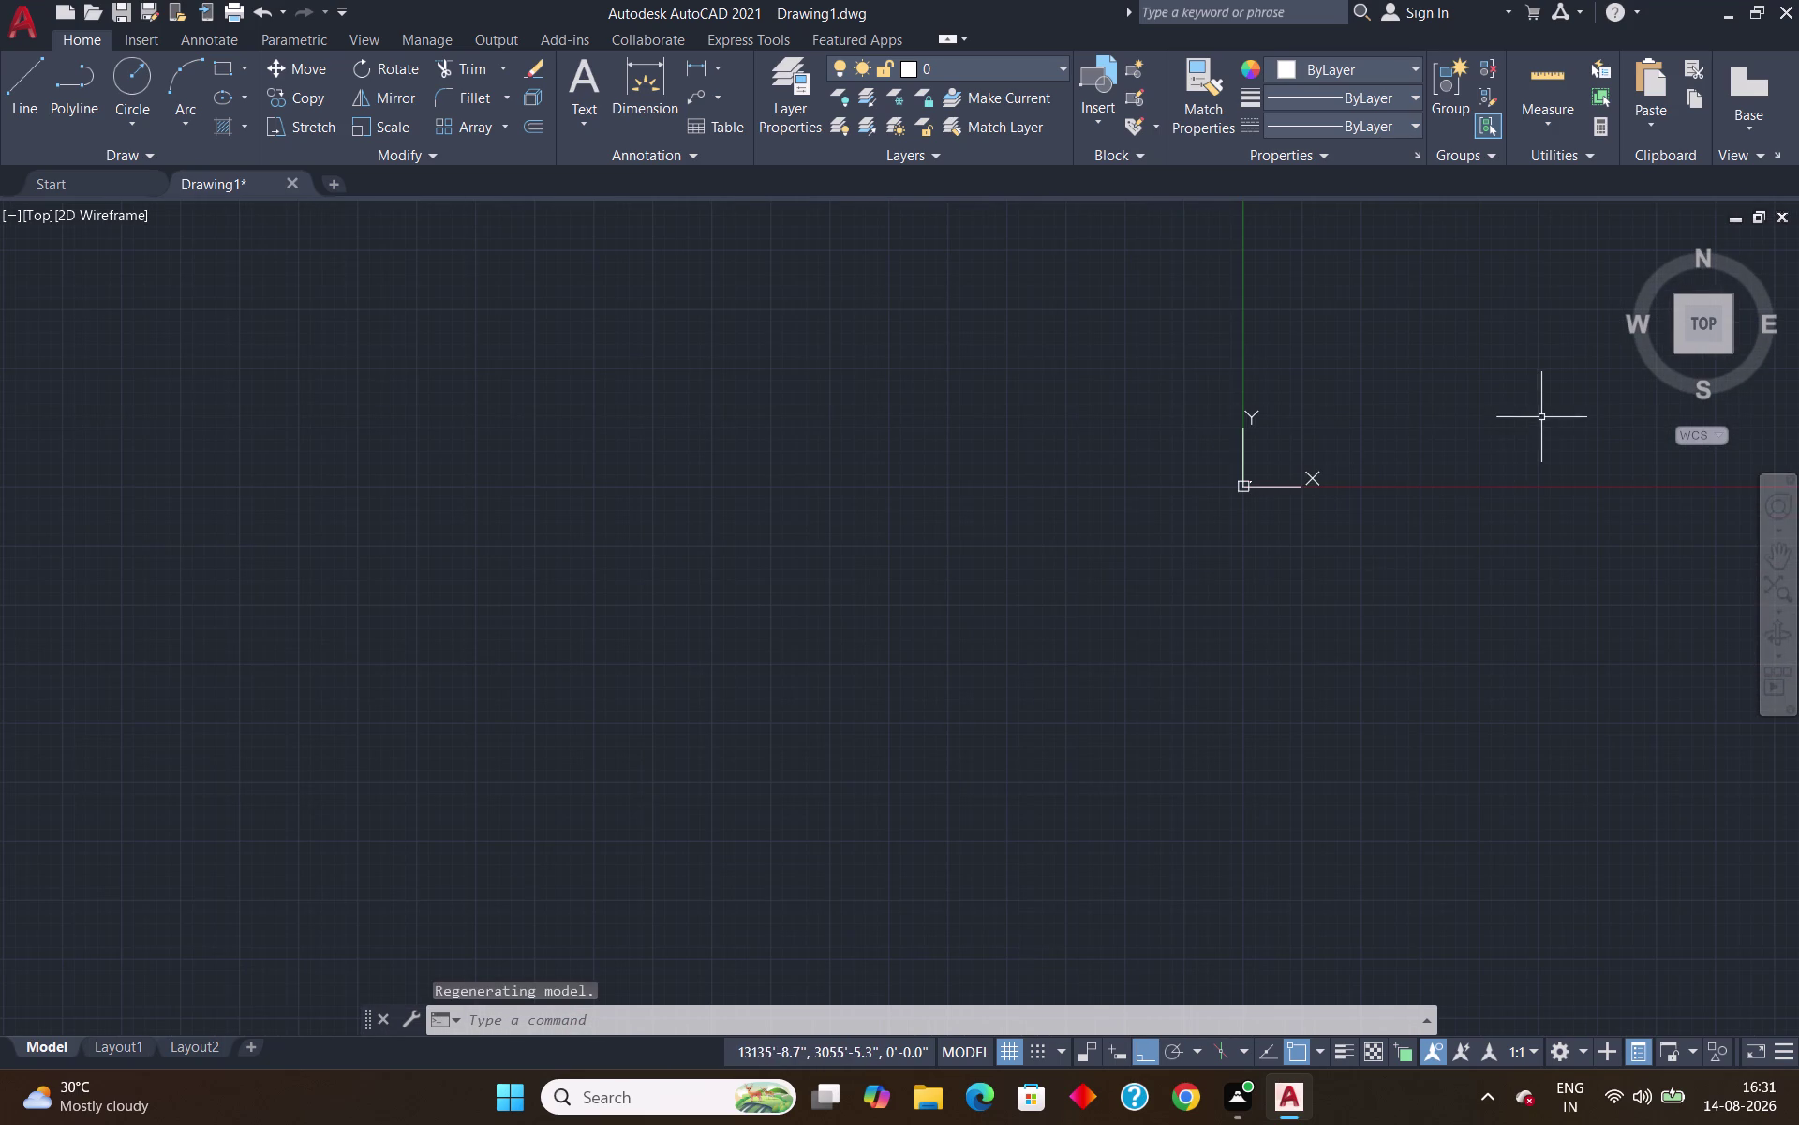
Zoom to extents, frame the plan's lower rooms, and reopen block insertion with I.
middle_drag(1542, 417, 1447, 458)
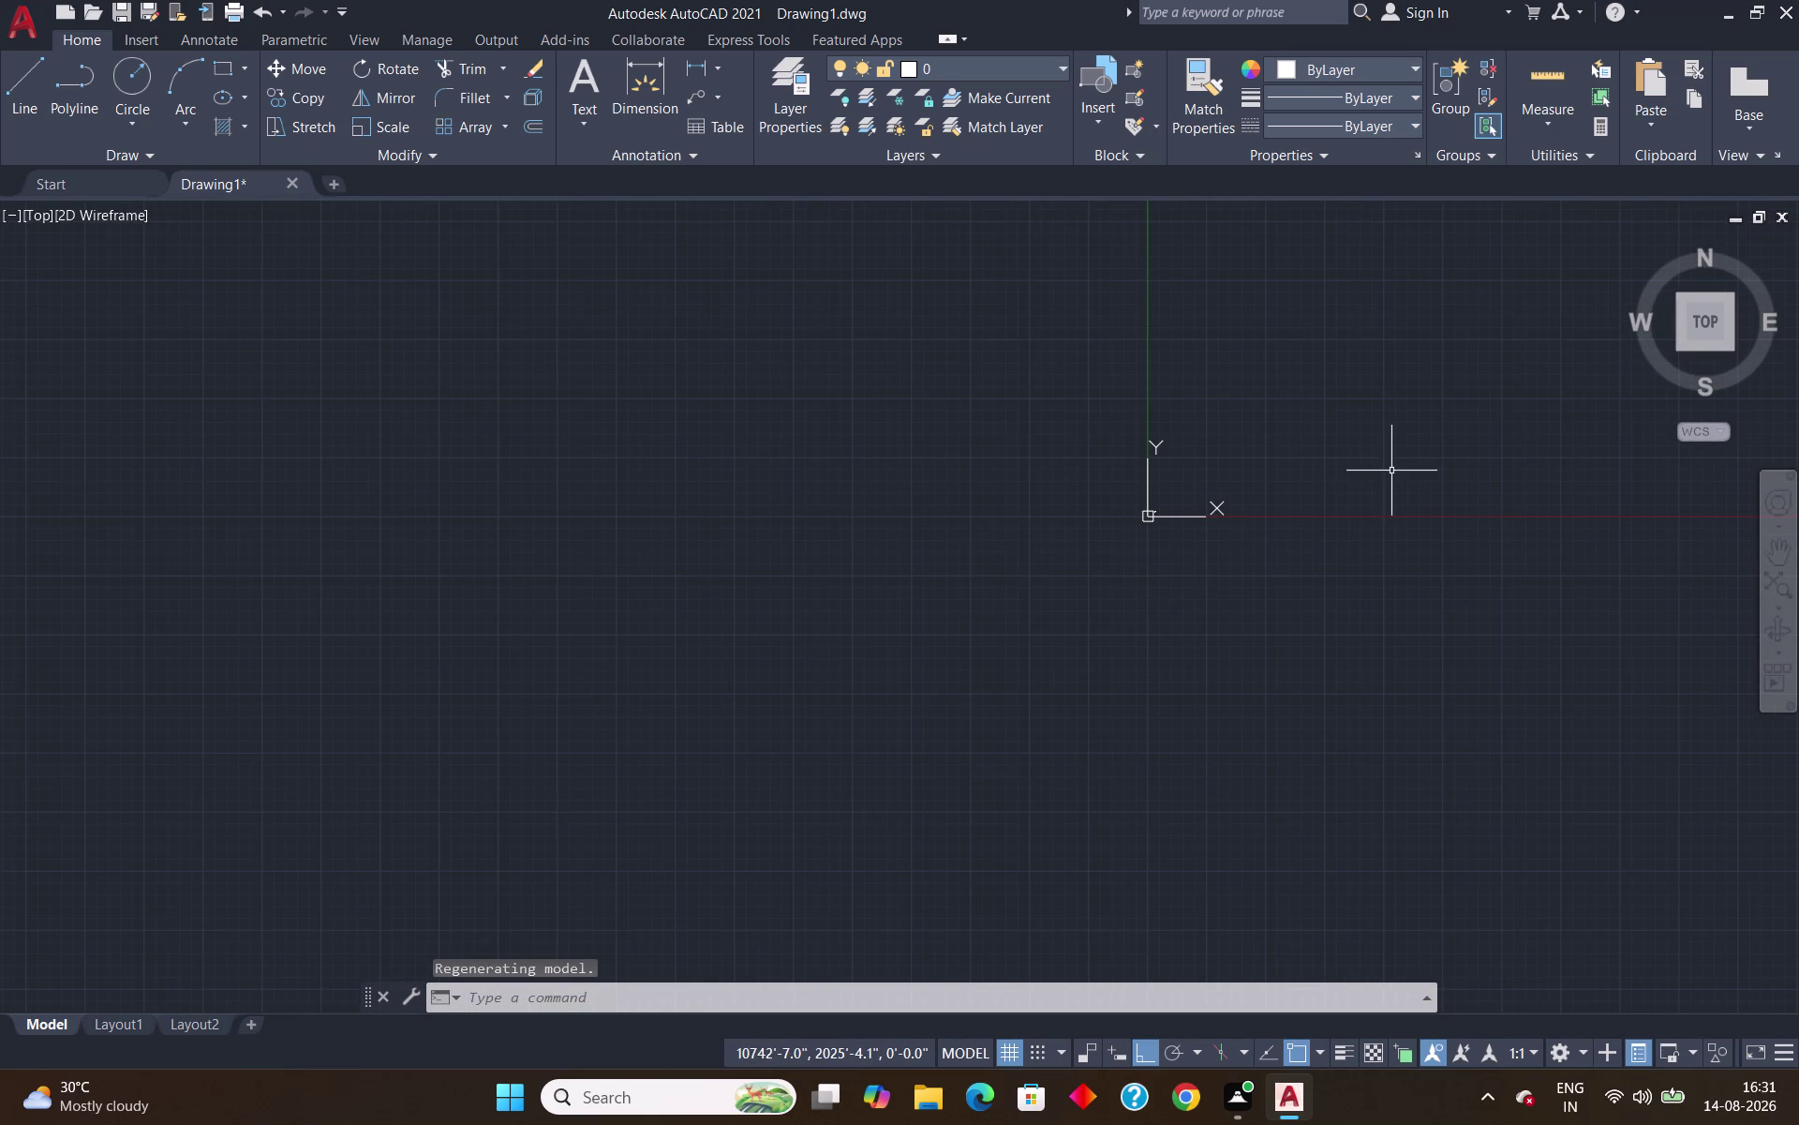
middle_drag(1391, 470, 986, 615)
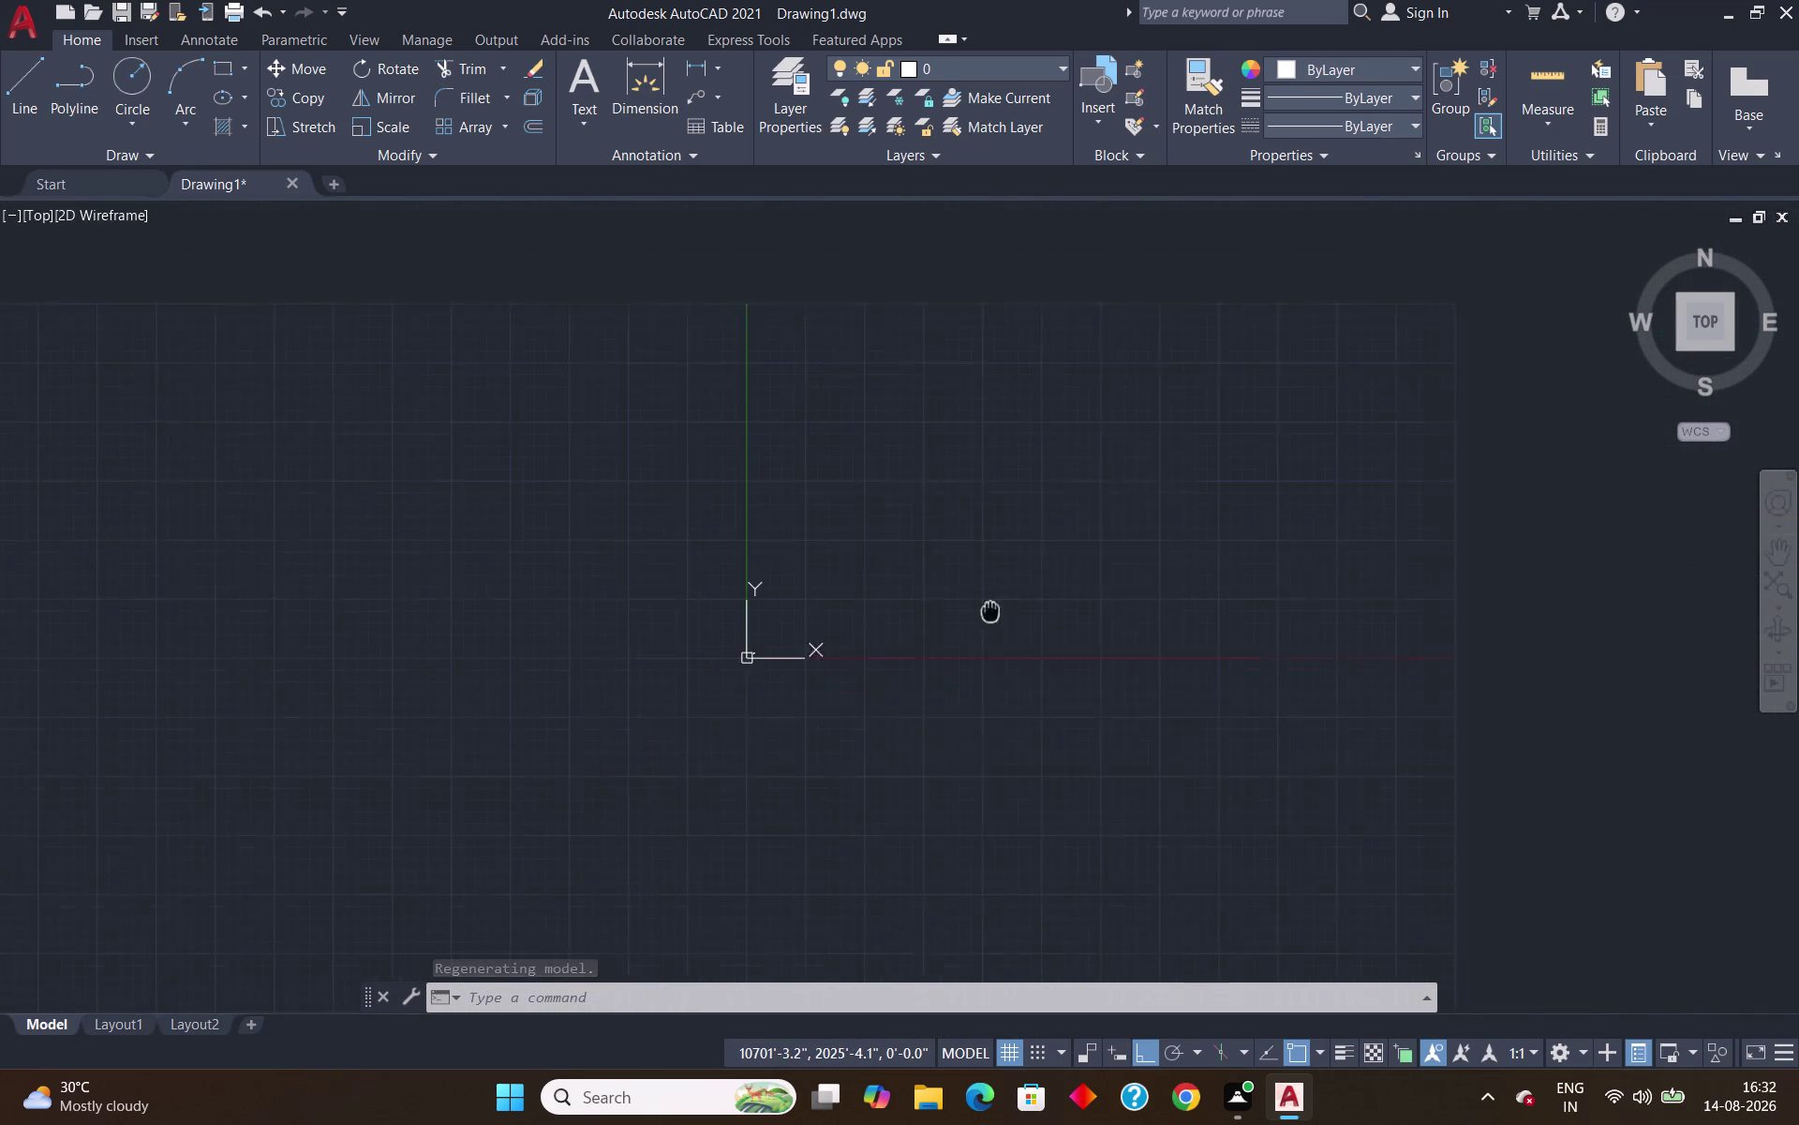
middle_drag(986, 615, 1004, 603)
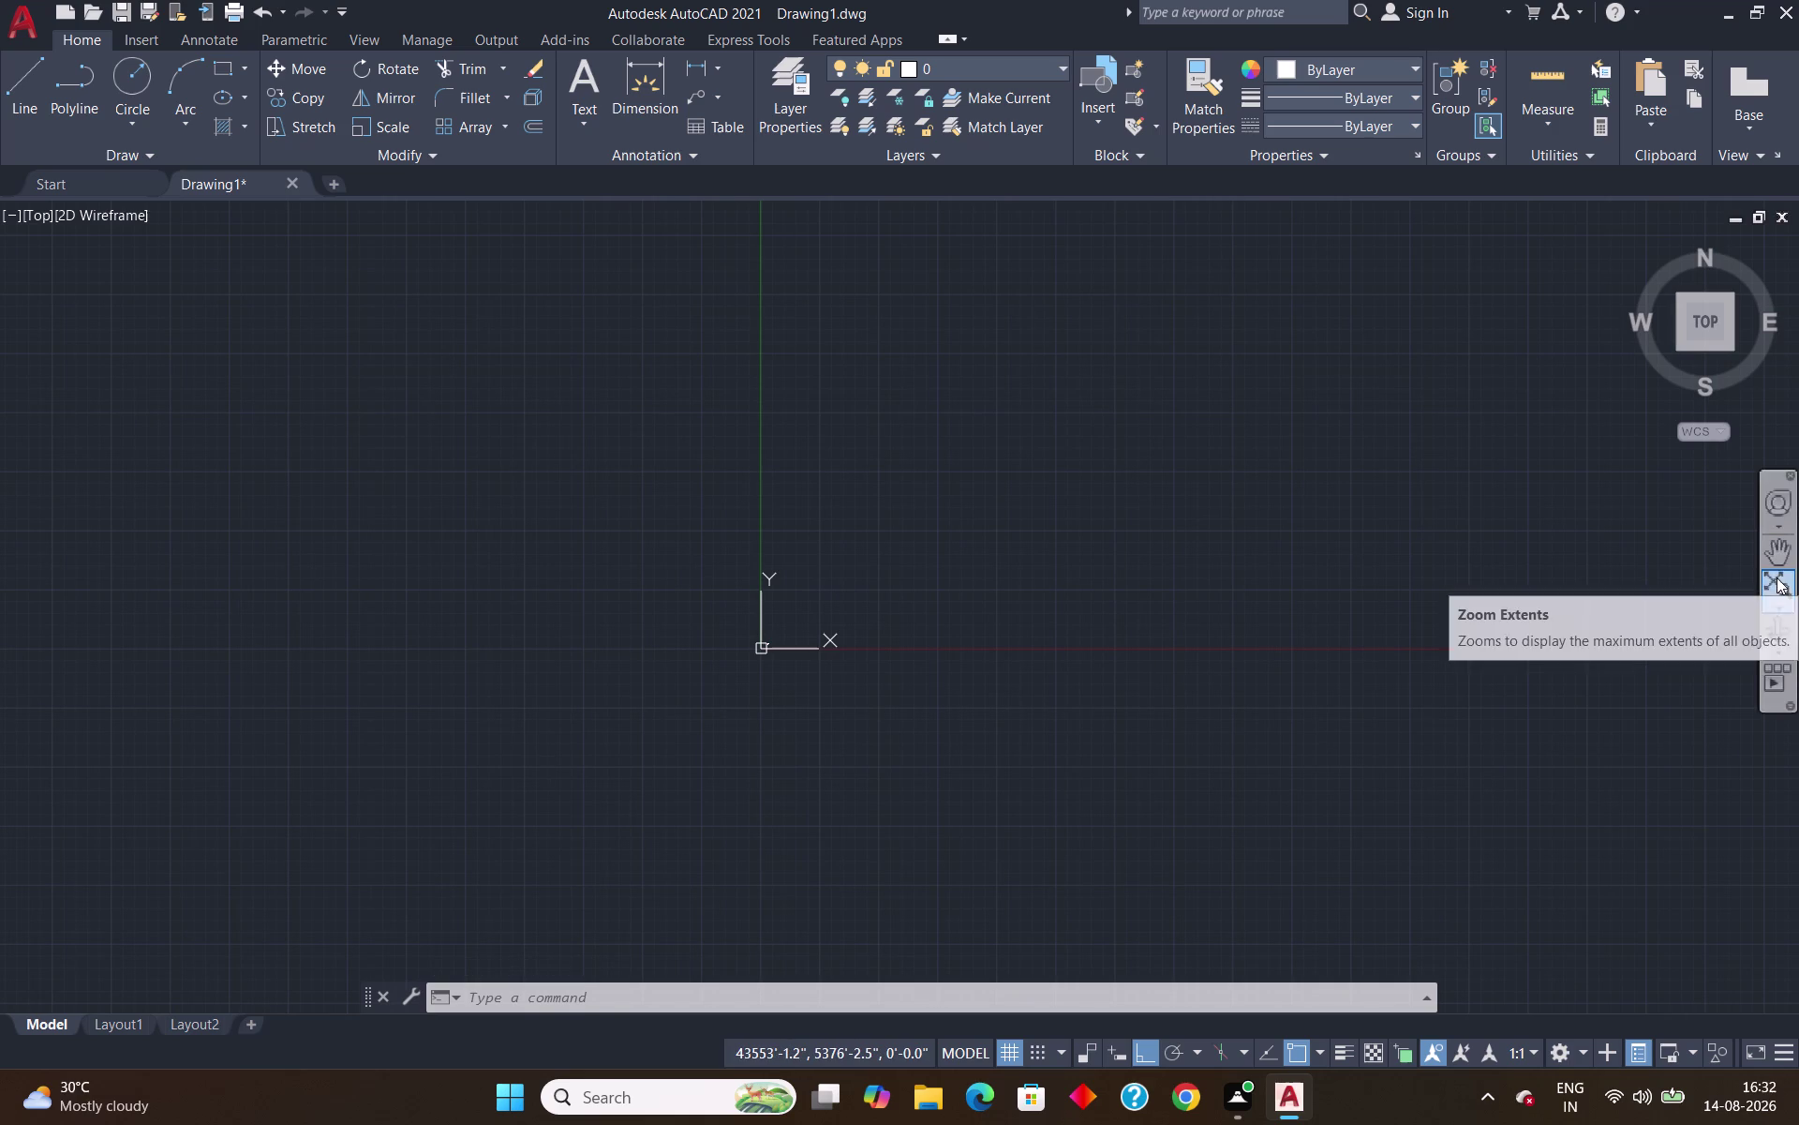
click(1777, 577)
scroll(down, 3)
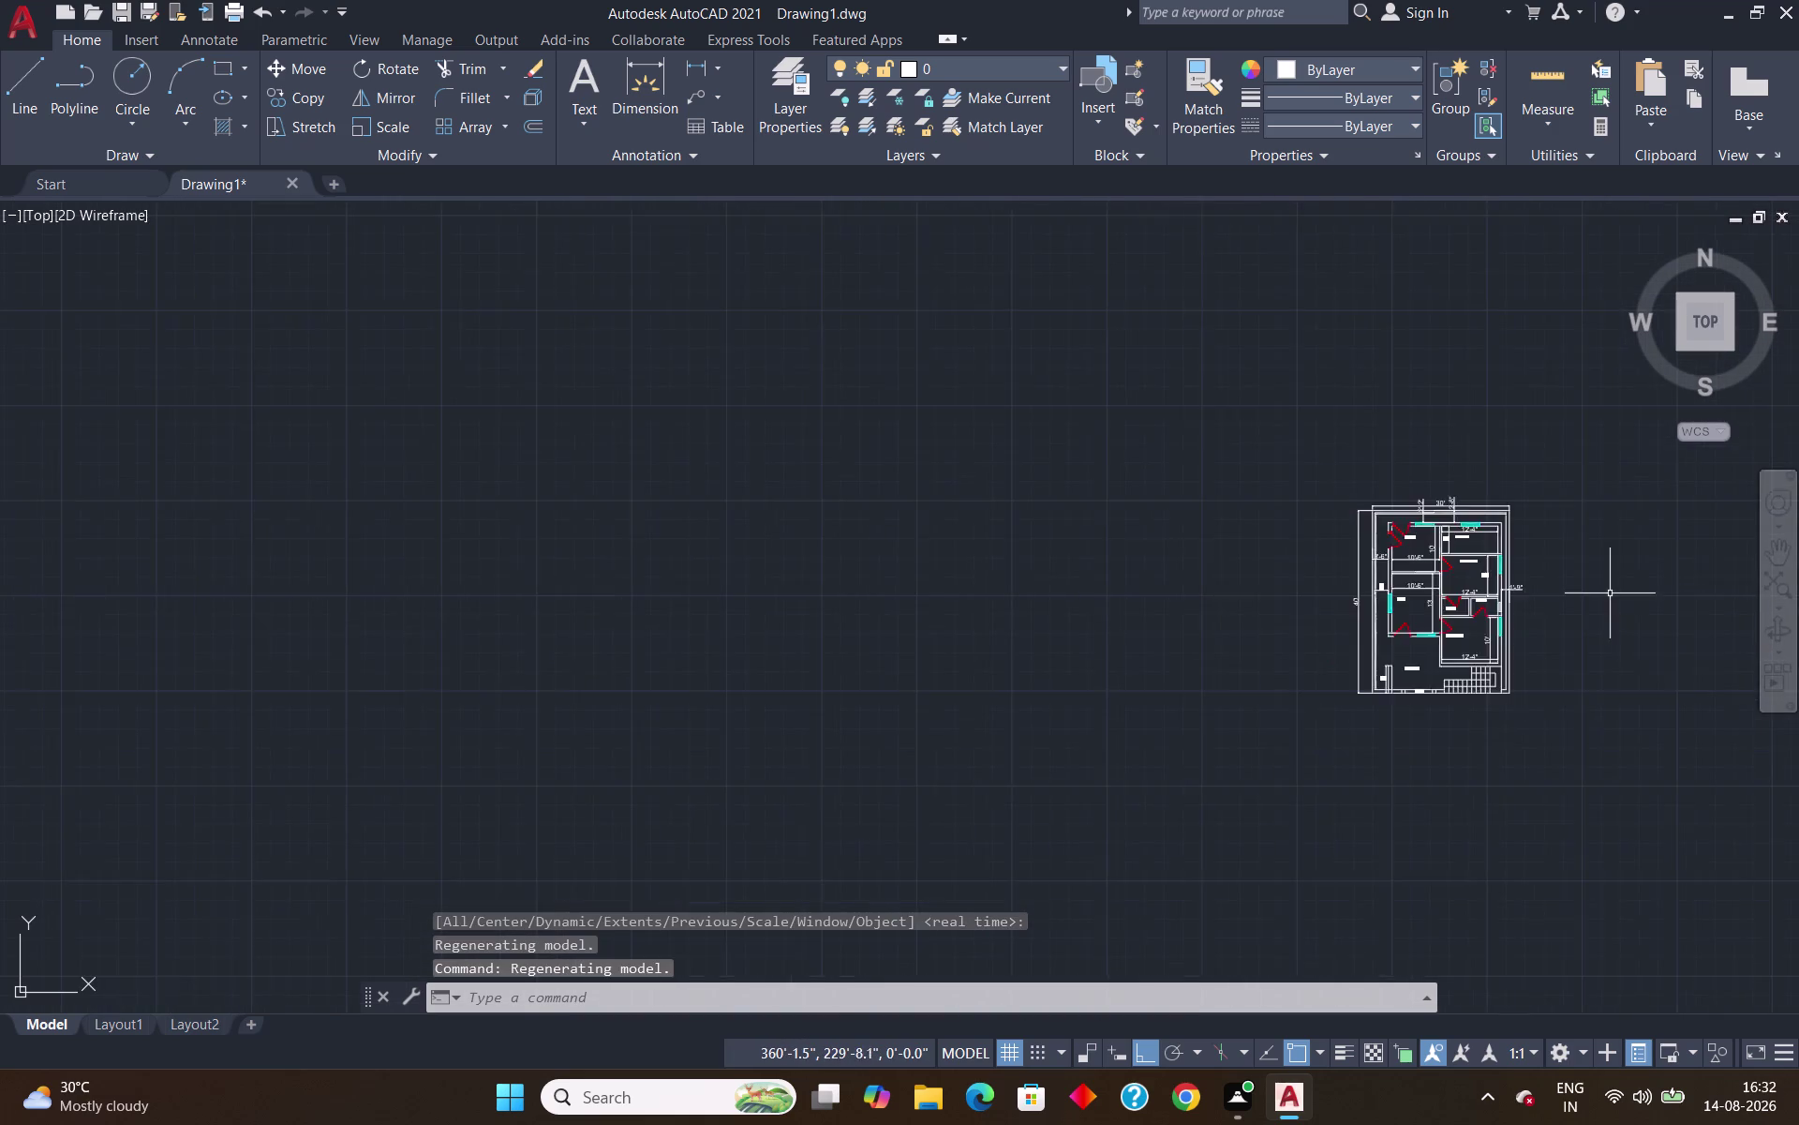
scroll(up, 3)
middle_drag(1560, 606, 936, 349)
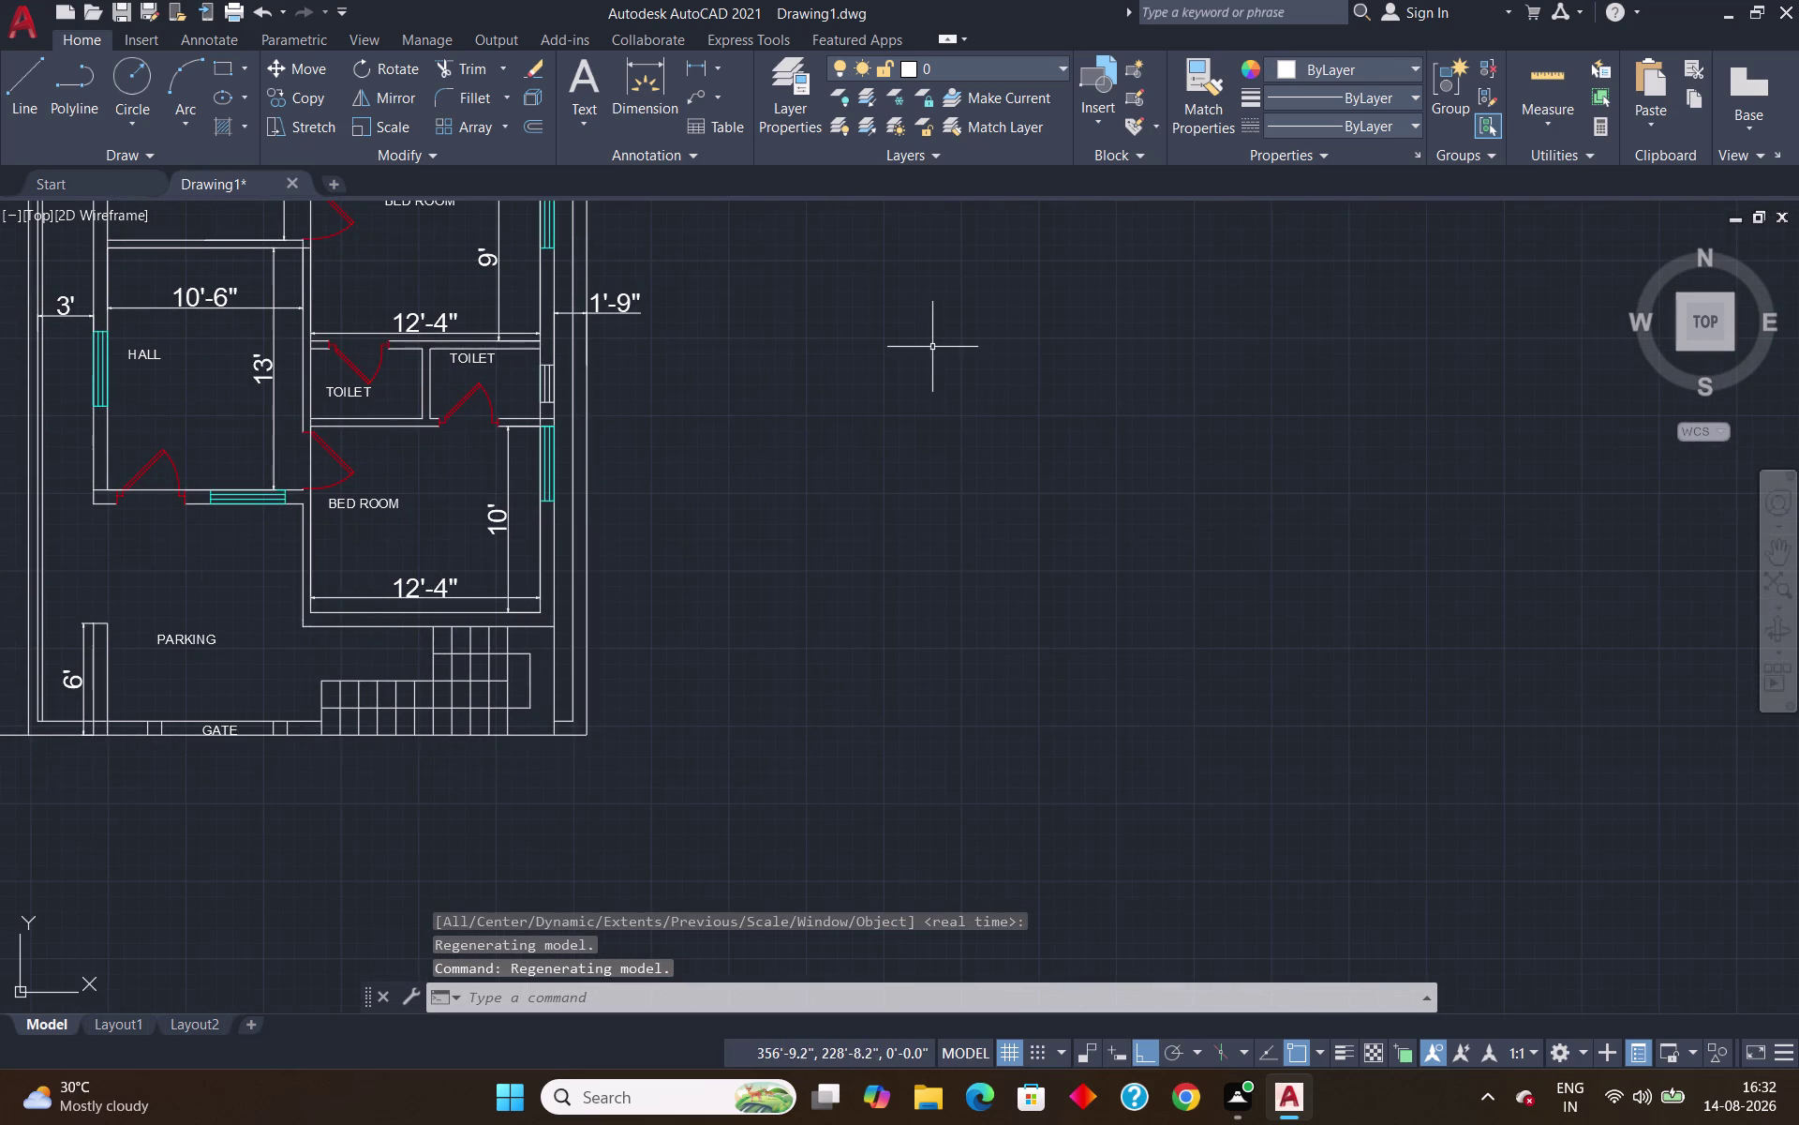
key(i)
key(Return)
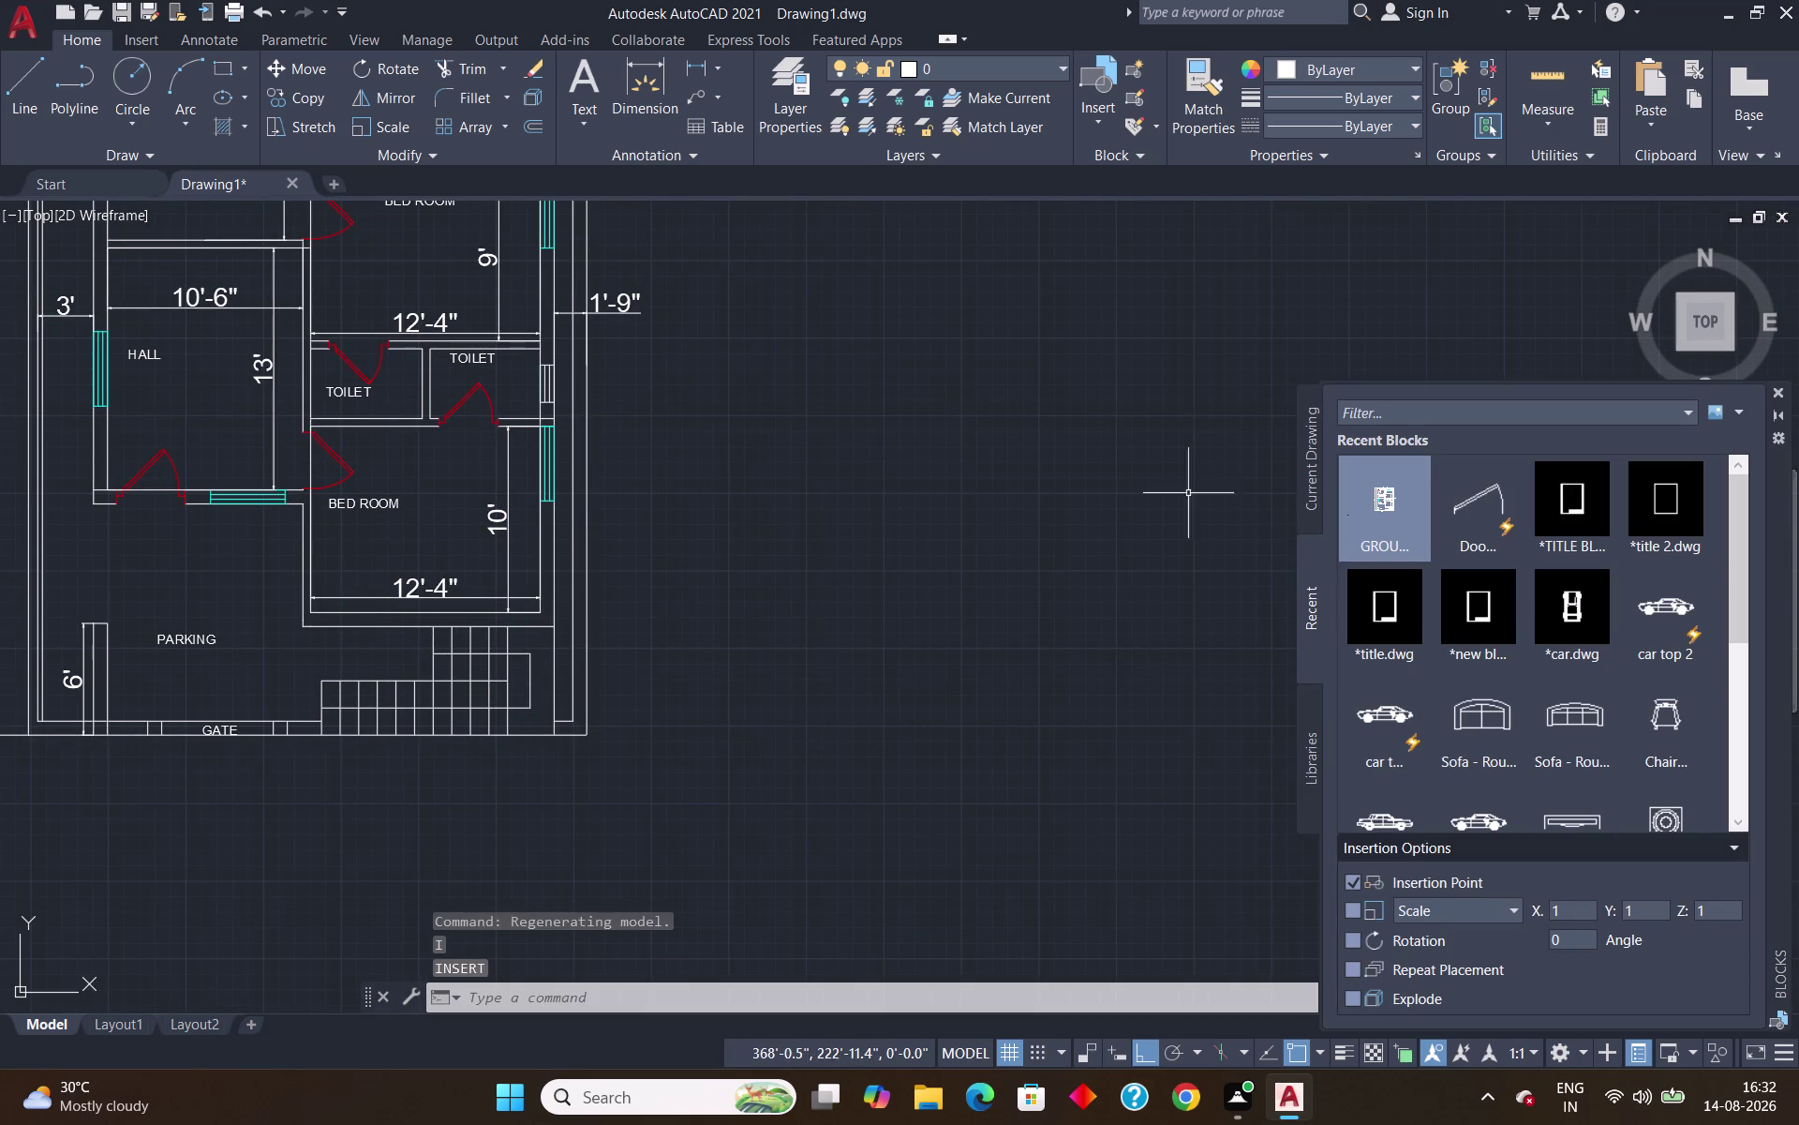
Try dragging GROUND FLOOR into the drawing several times, then close the Blocks palette.
click(1404, 520)
drag(1395, 524, 1041, 533)
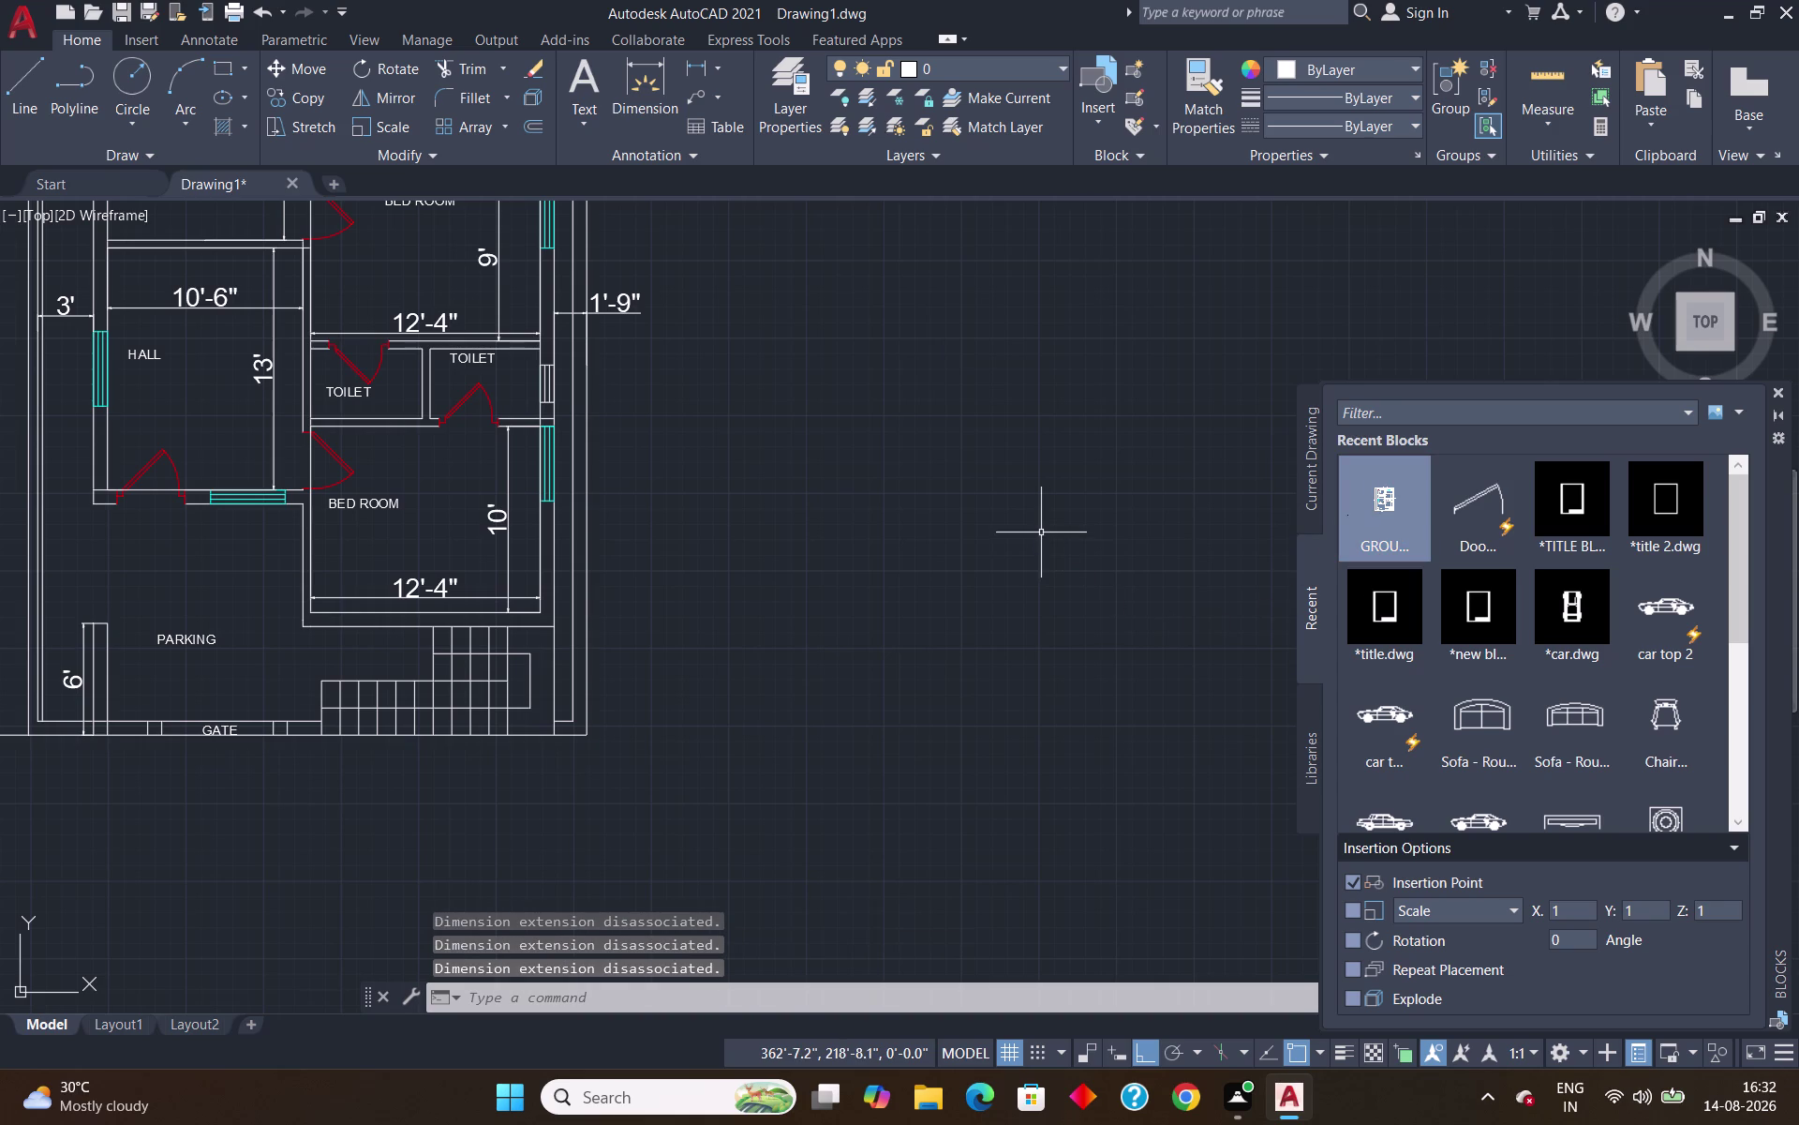
drag(1385, 504, 1155, 614)
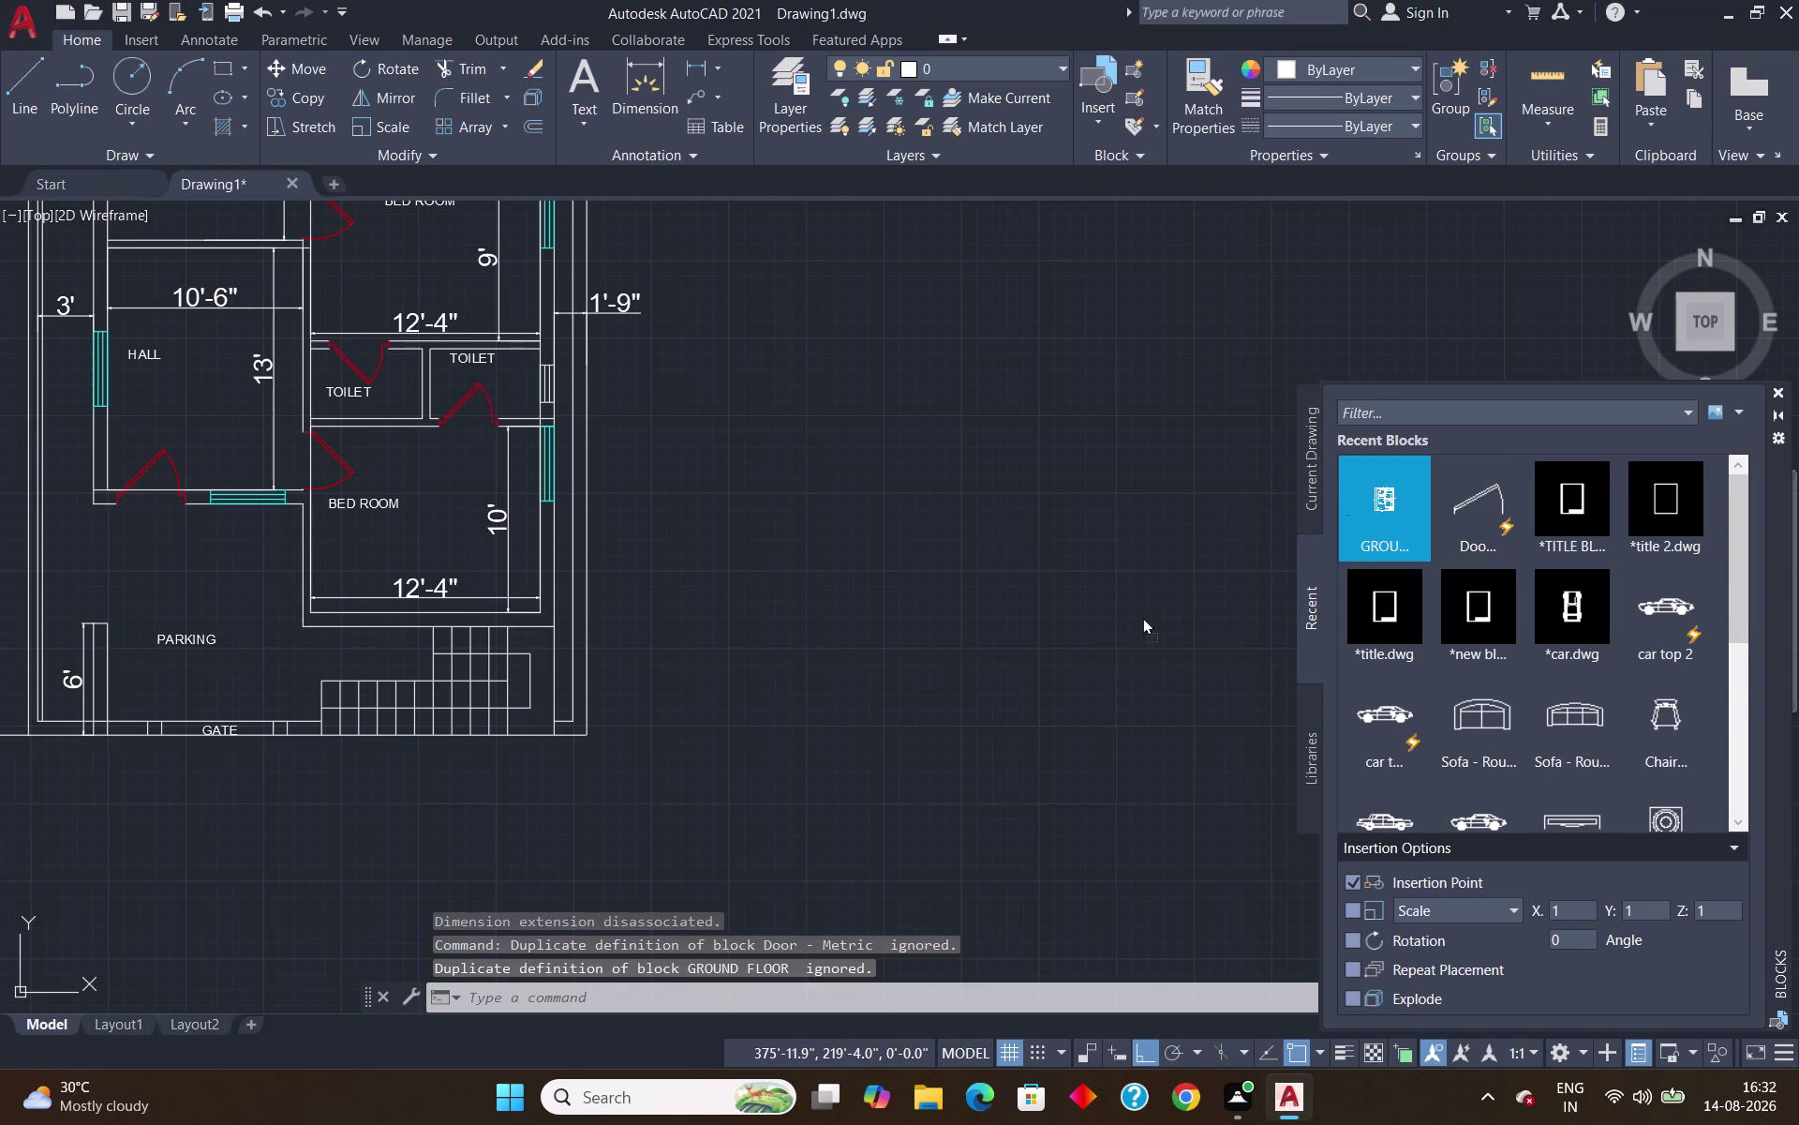
drag(1156, 615, 1026, 557)
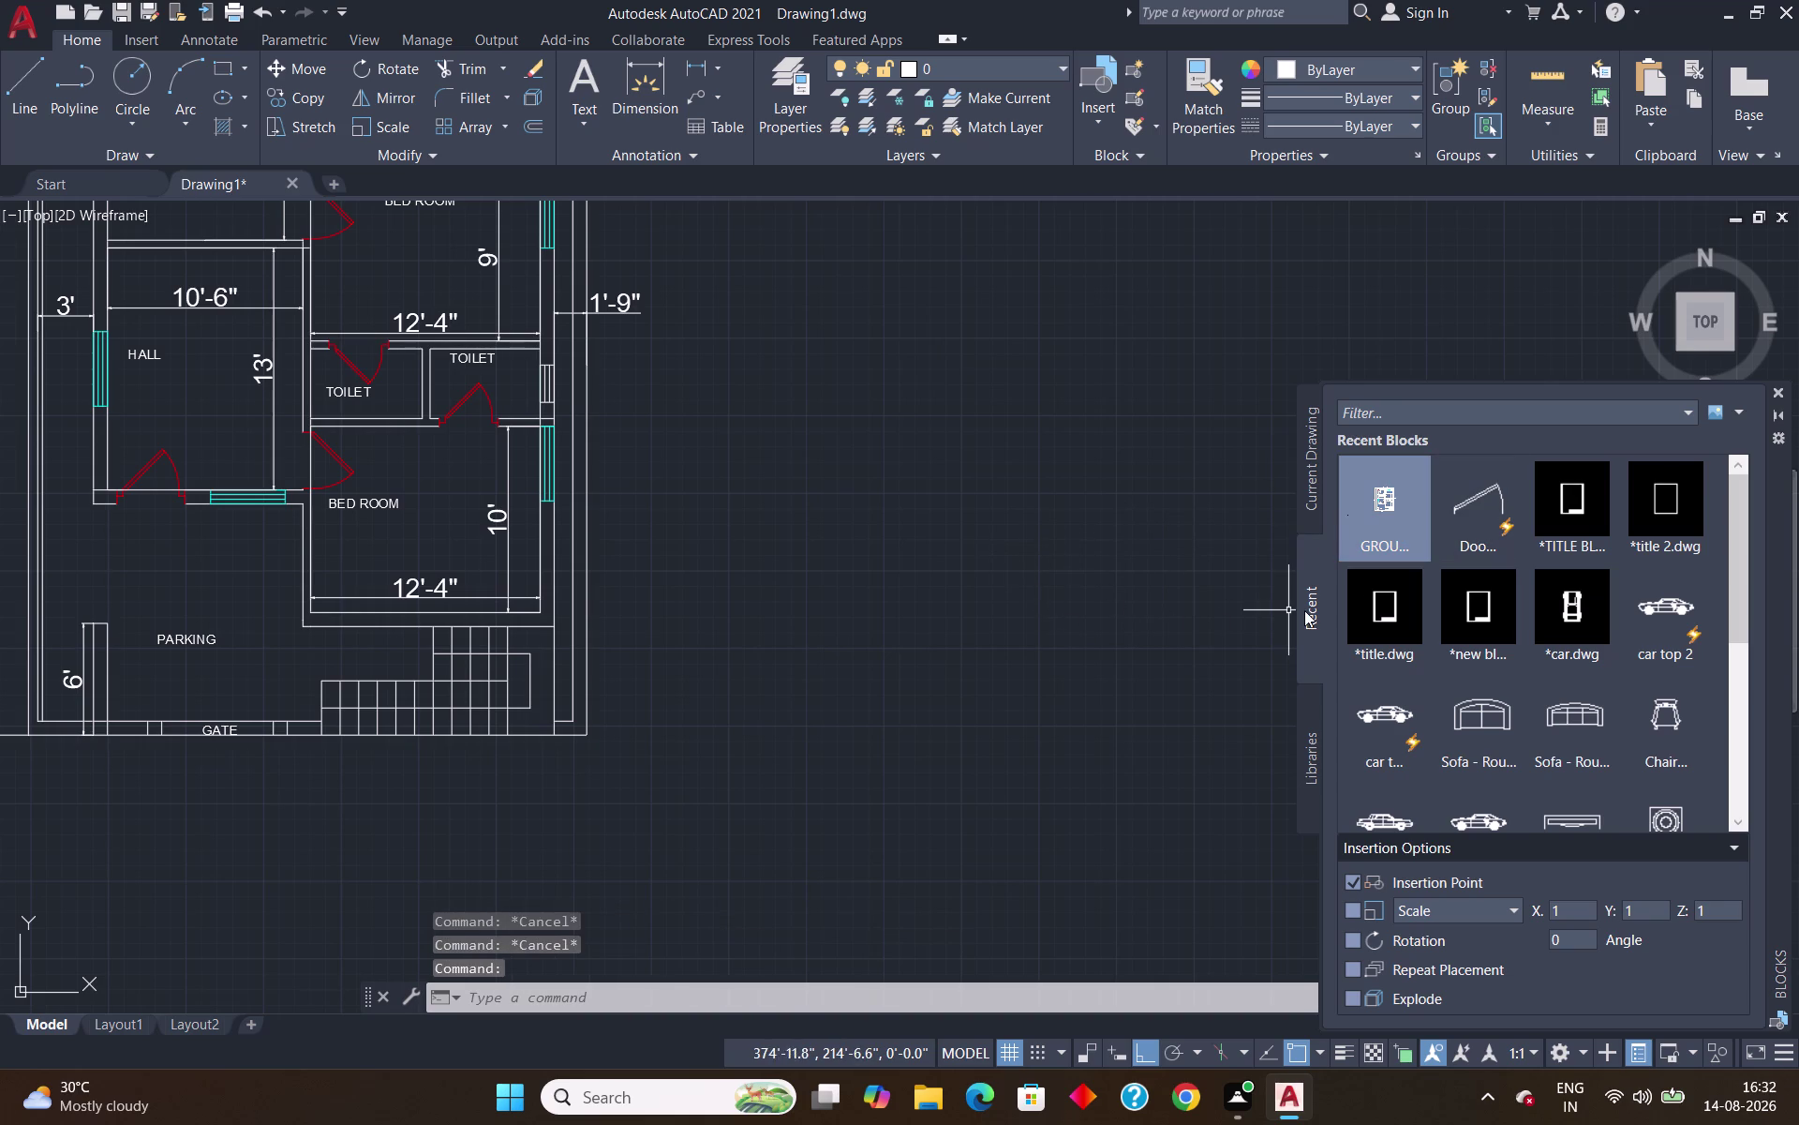
drag(1399, 531, 1234, 606)
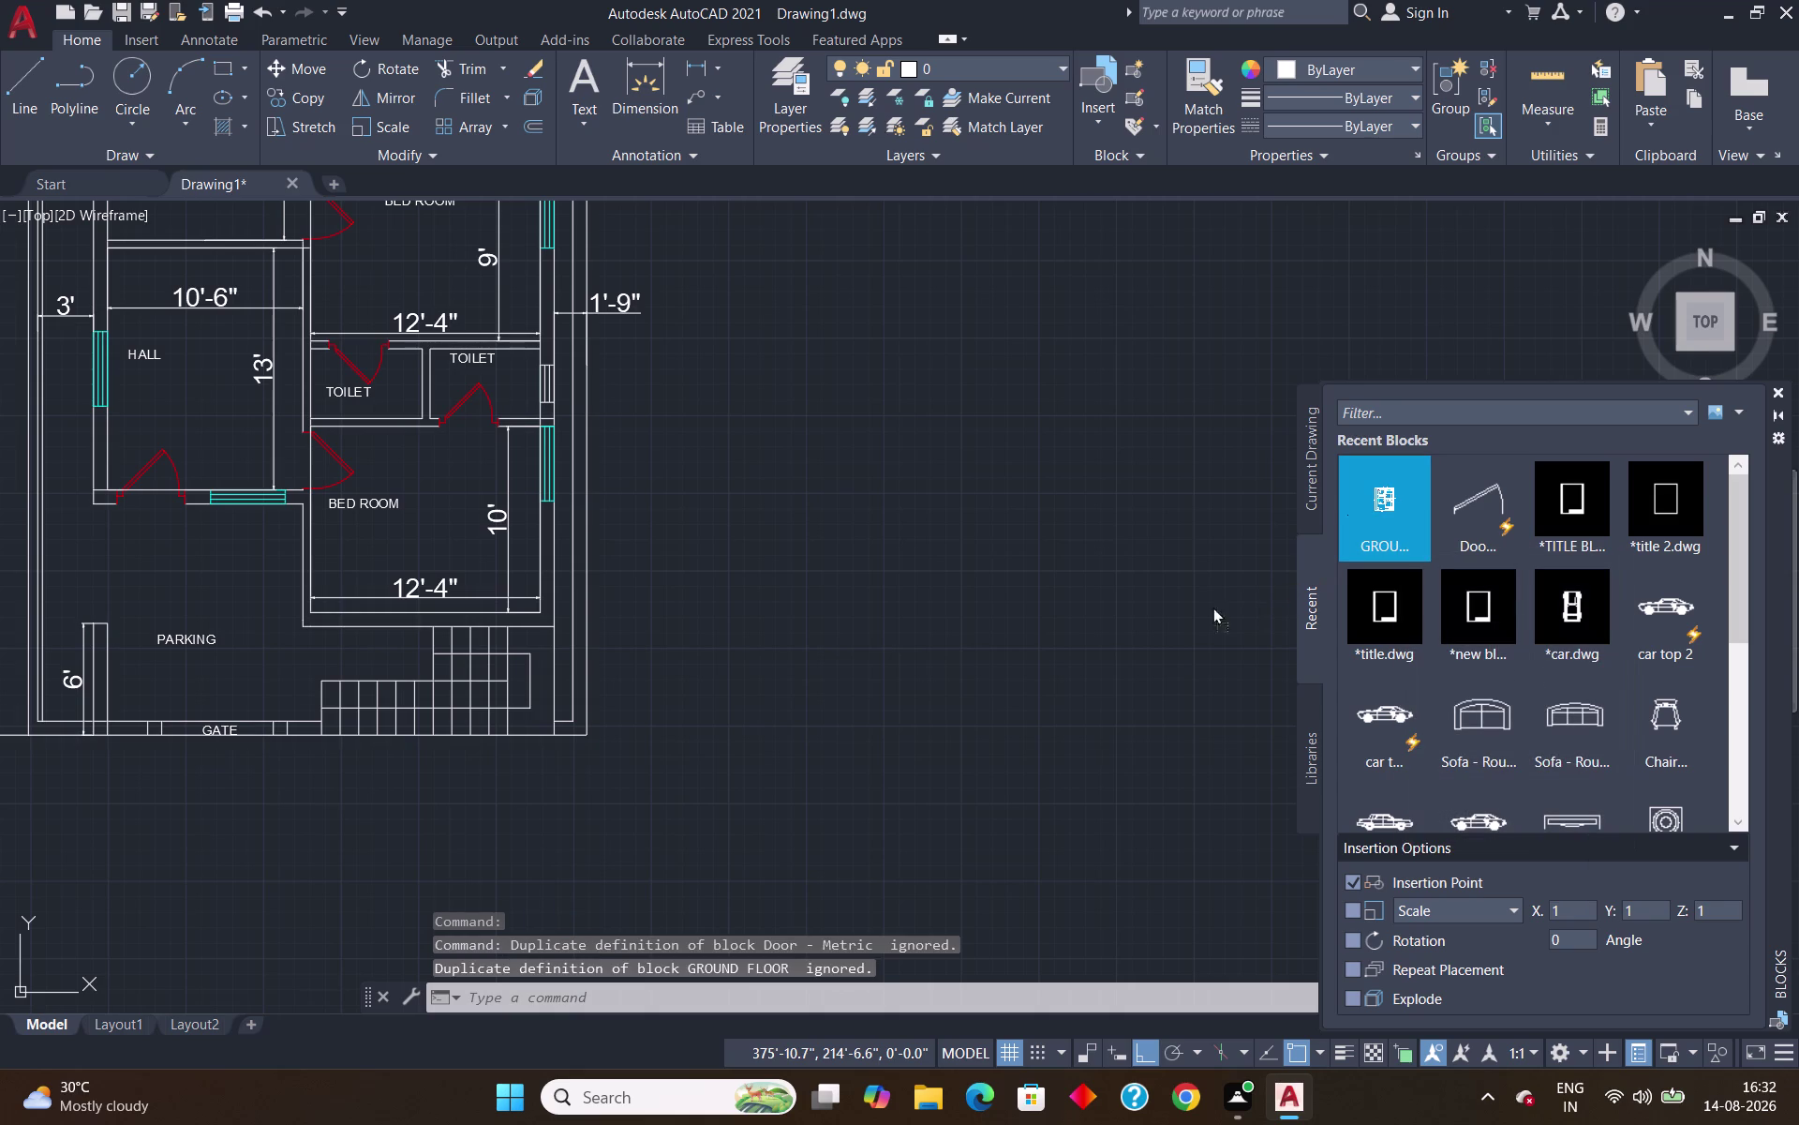
drag(1234, 606, 1104, 540)
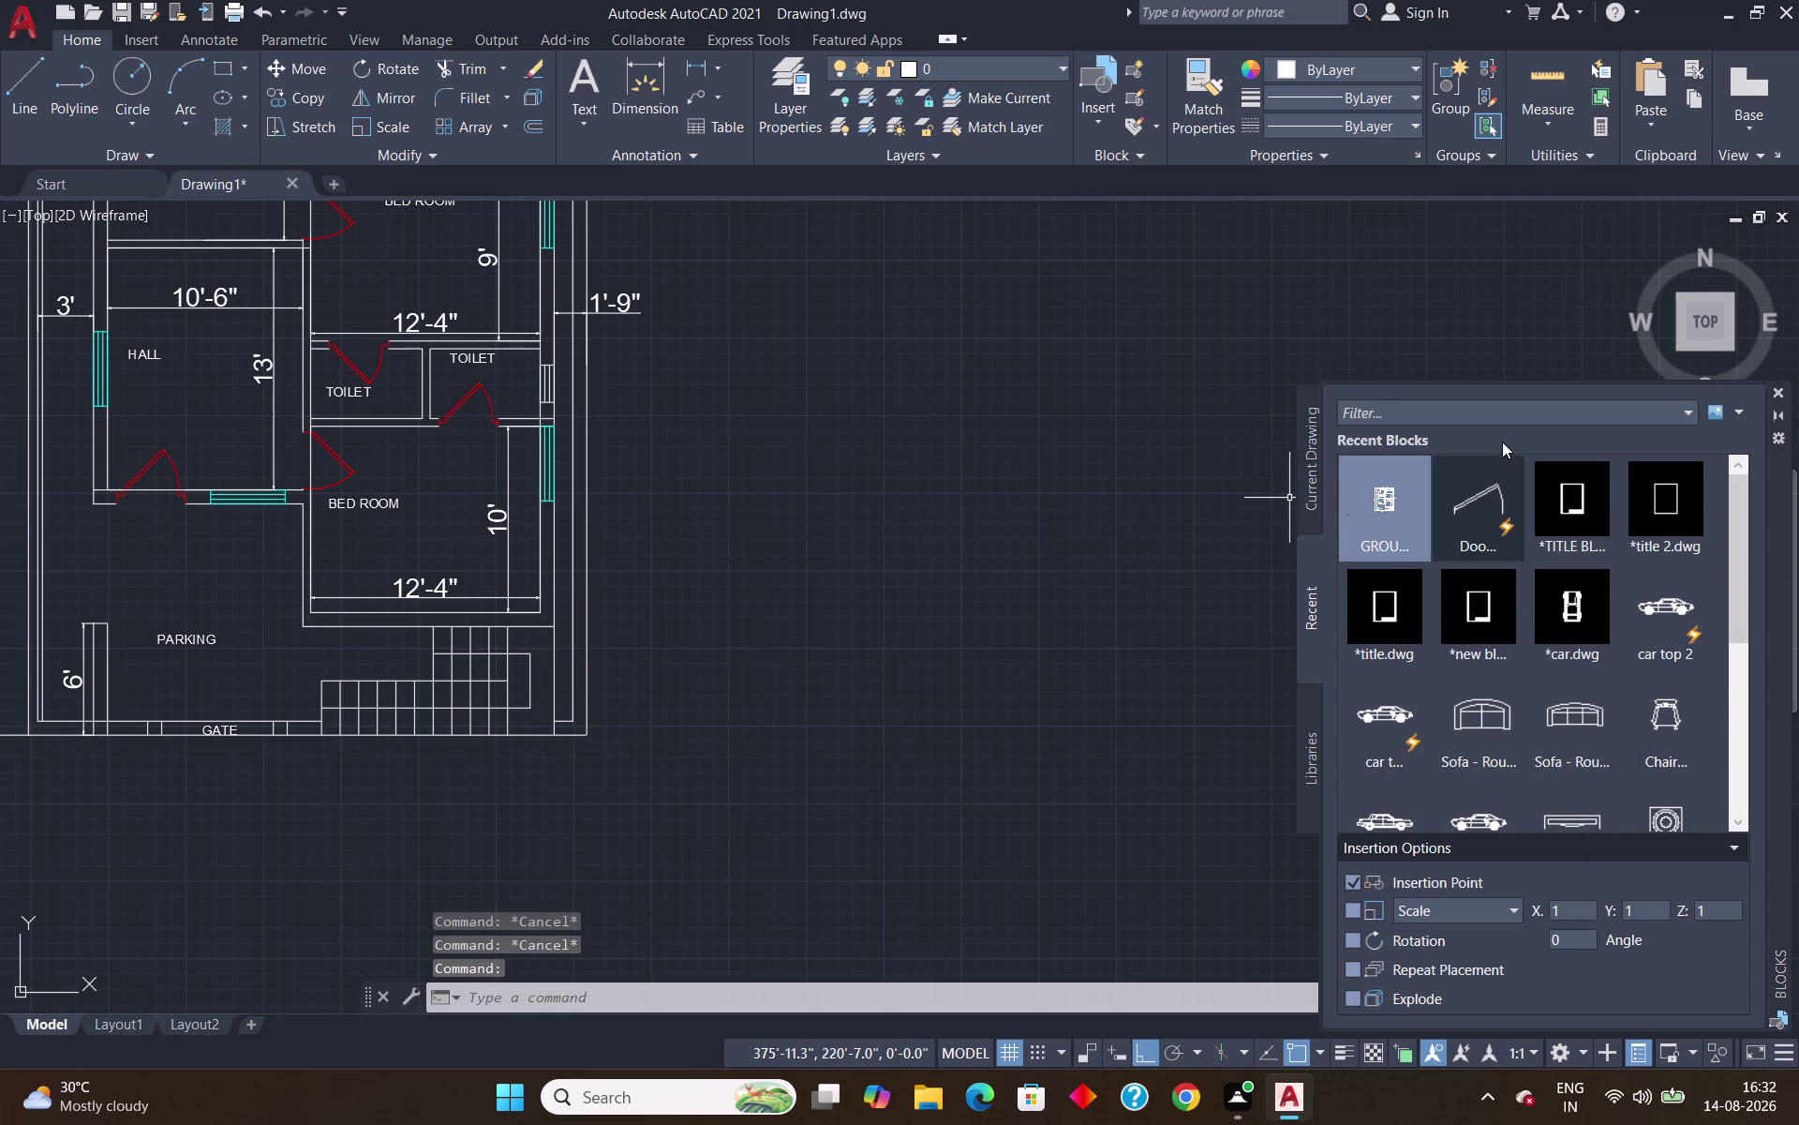
click(1774, 389)
Zoom around the drawing and undo the last five changes.
scroll(down, 3)
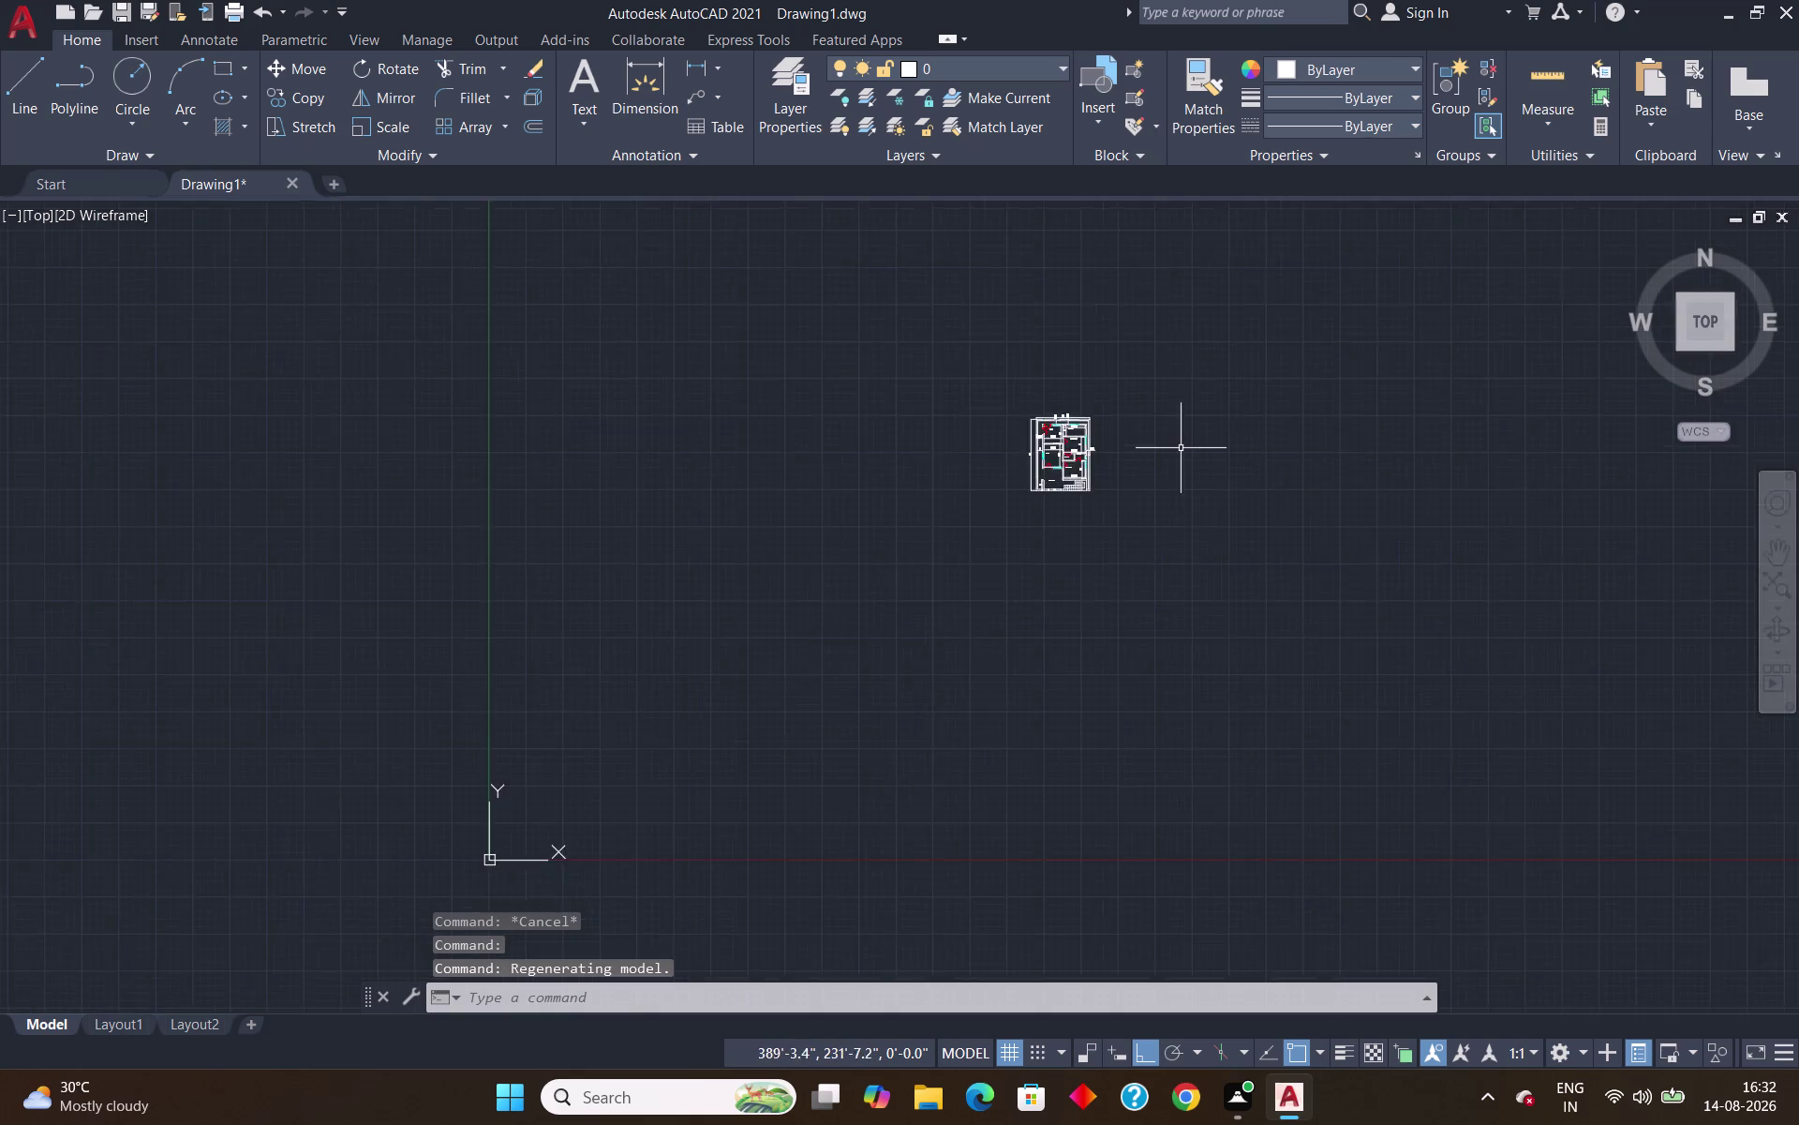
scroll(down, 3)
scroll(down, 3)
scroll(up, 3)
scroll(up, 3)
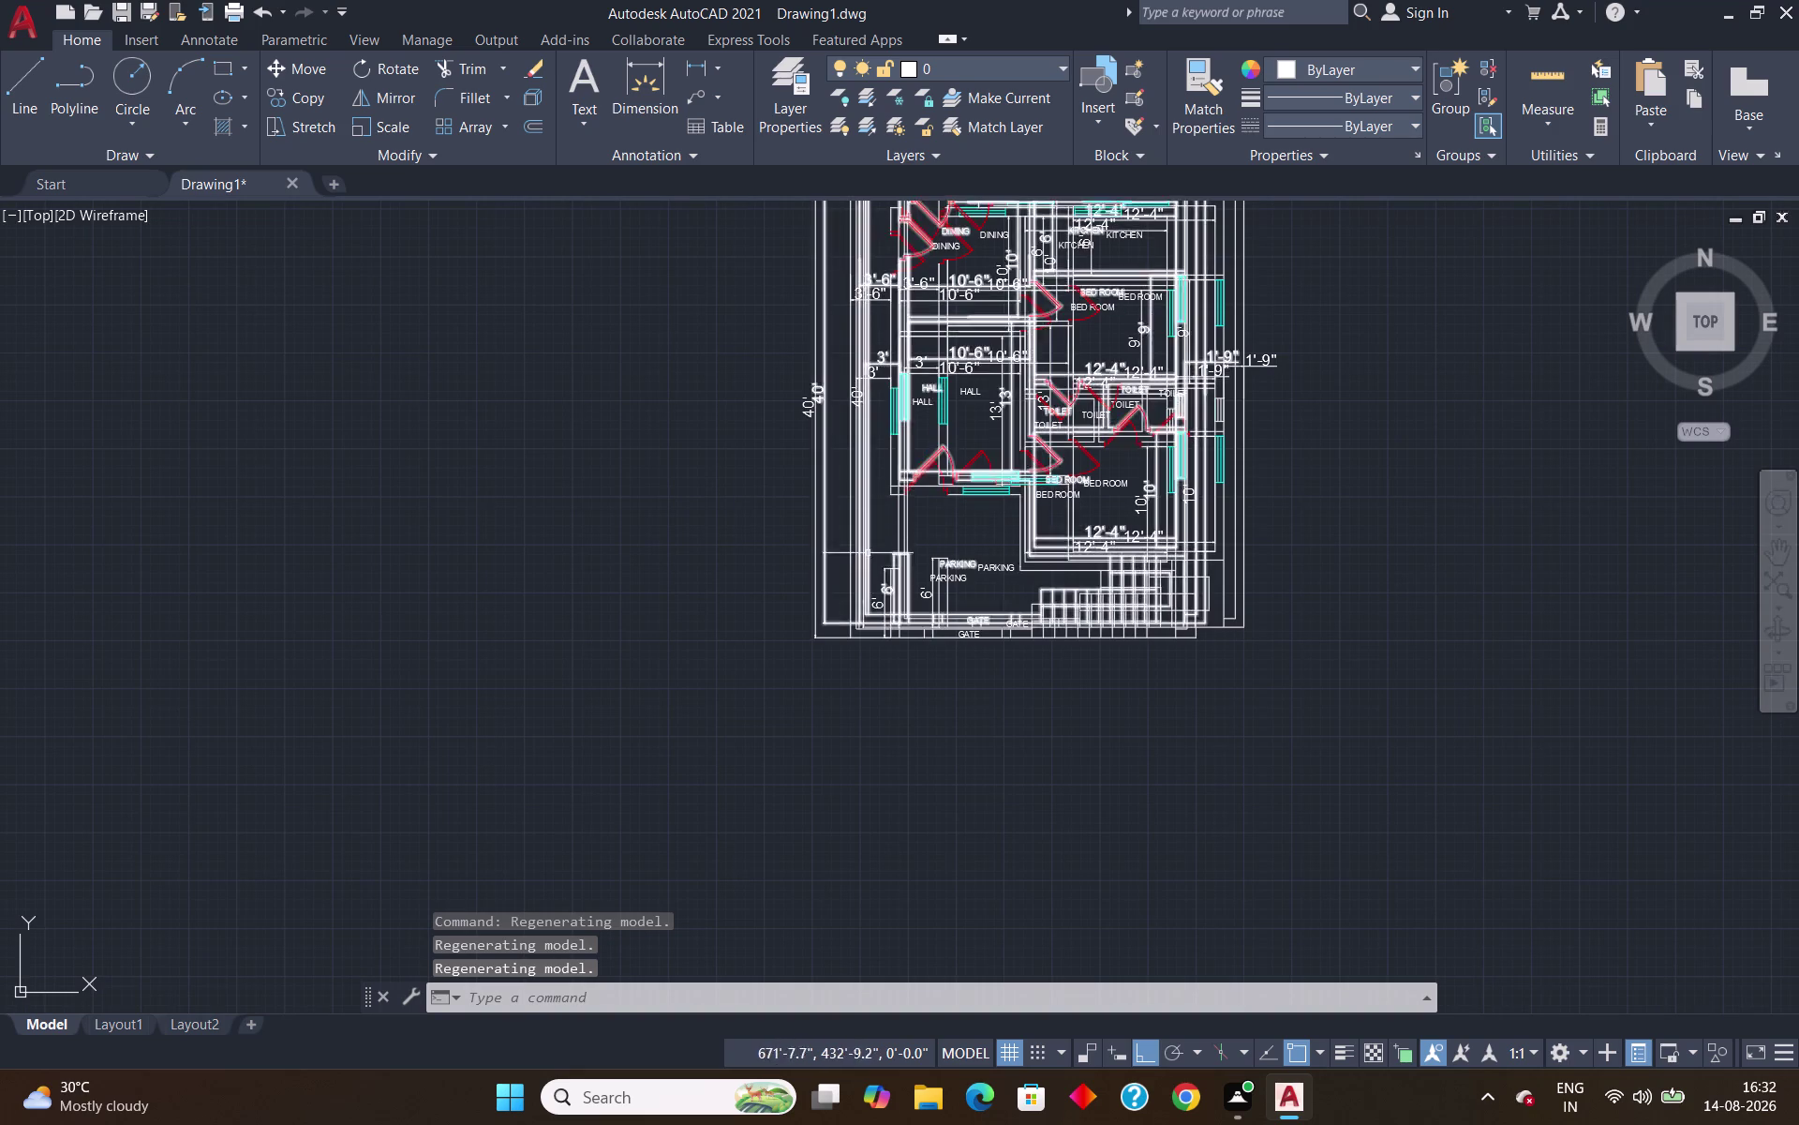
scroll(down, 3)
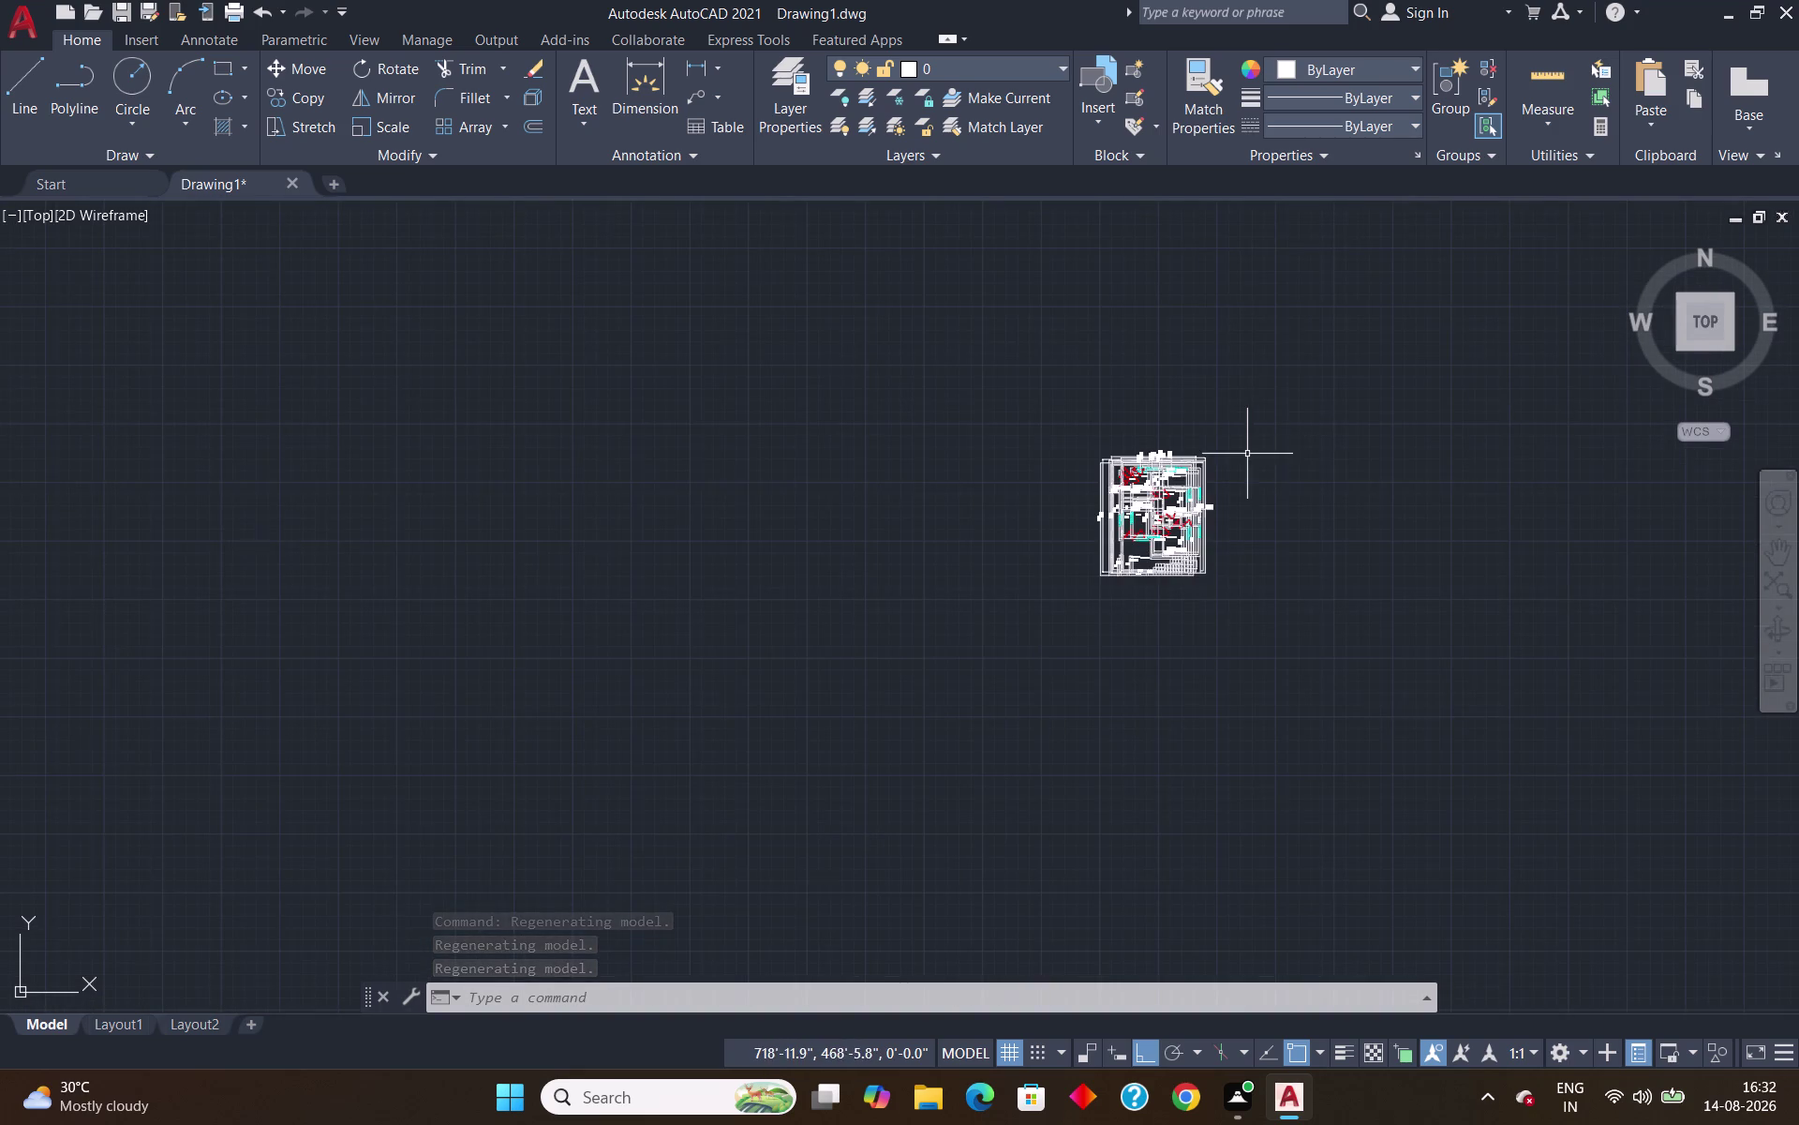
scroll(up, 3)
scroll(down, 3)
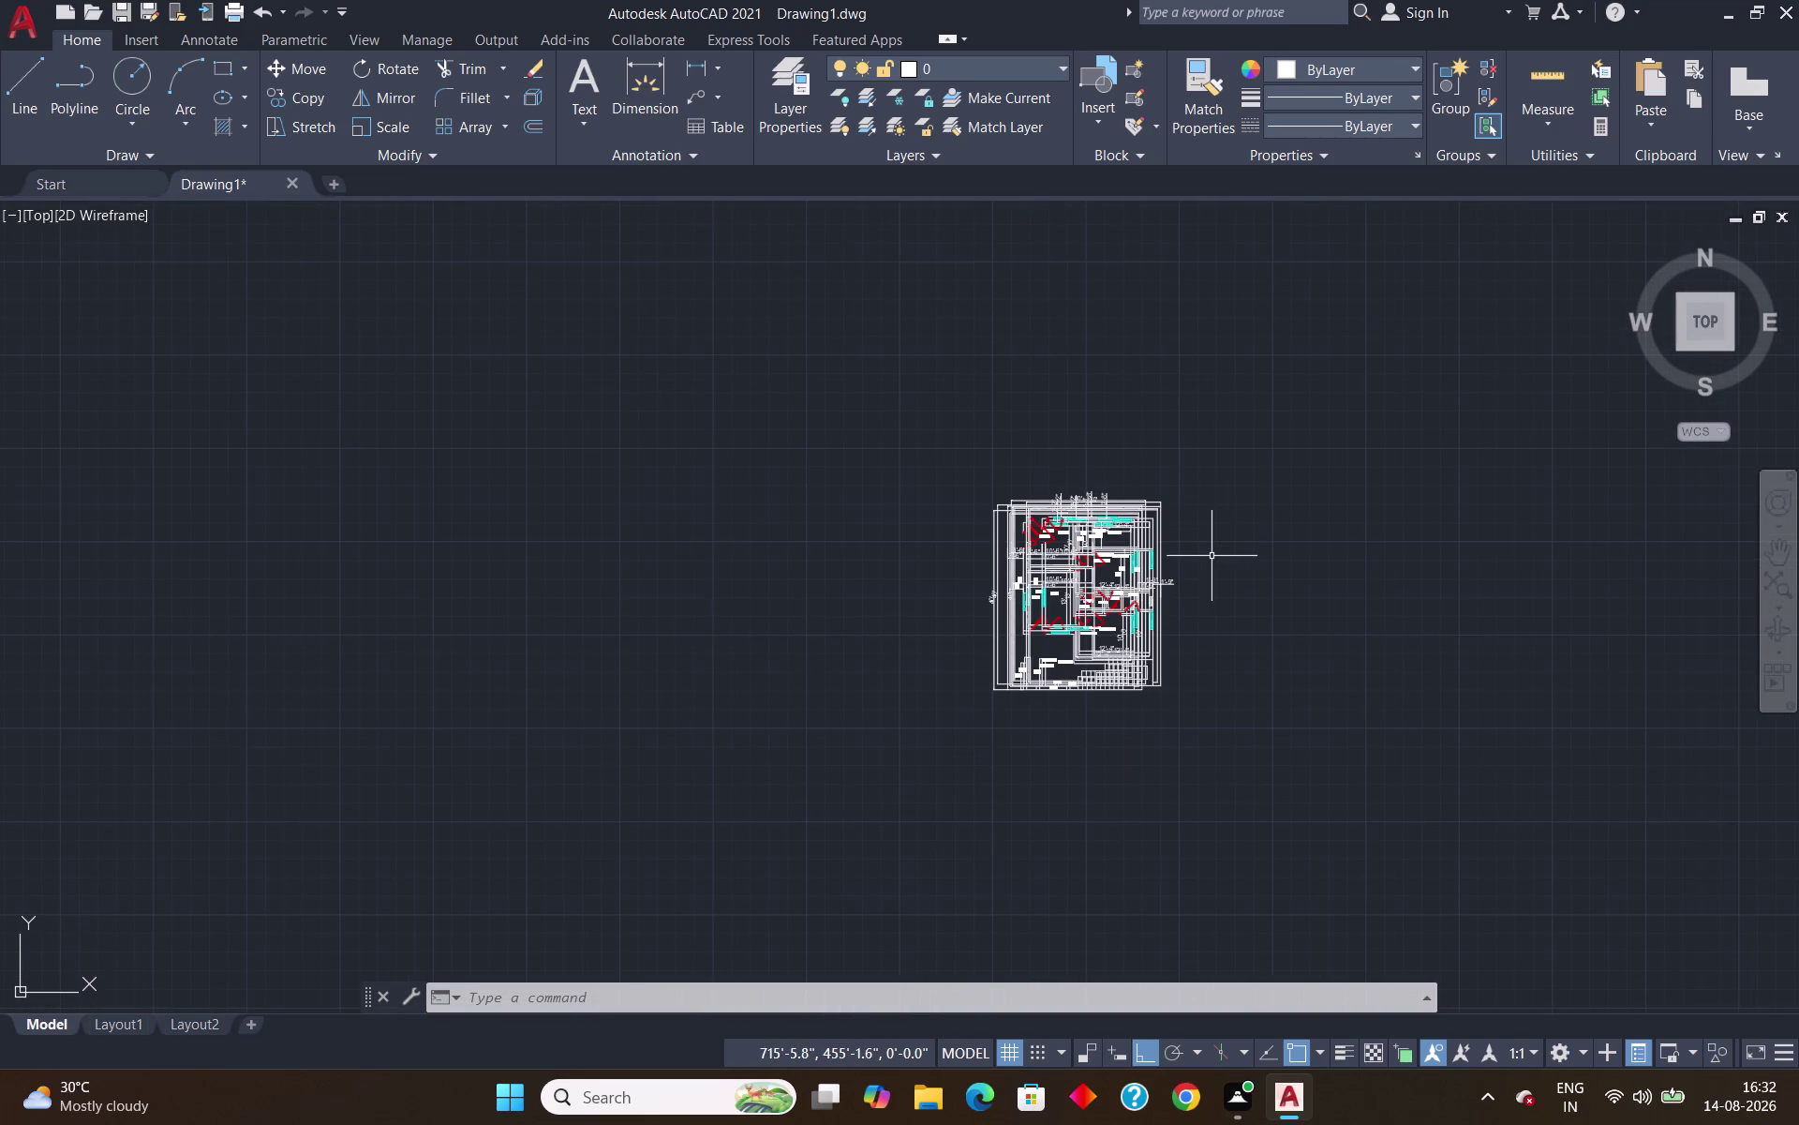
key(ctrl+z)
key(ctrl+z)
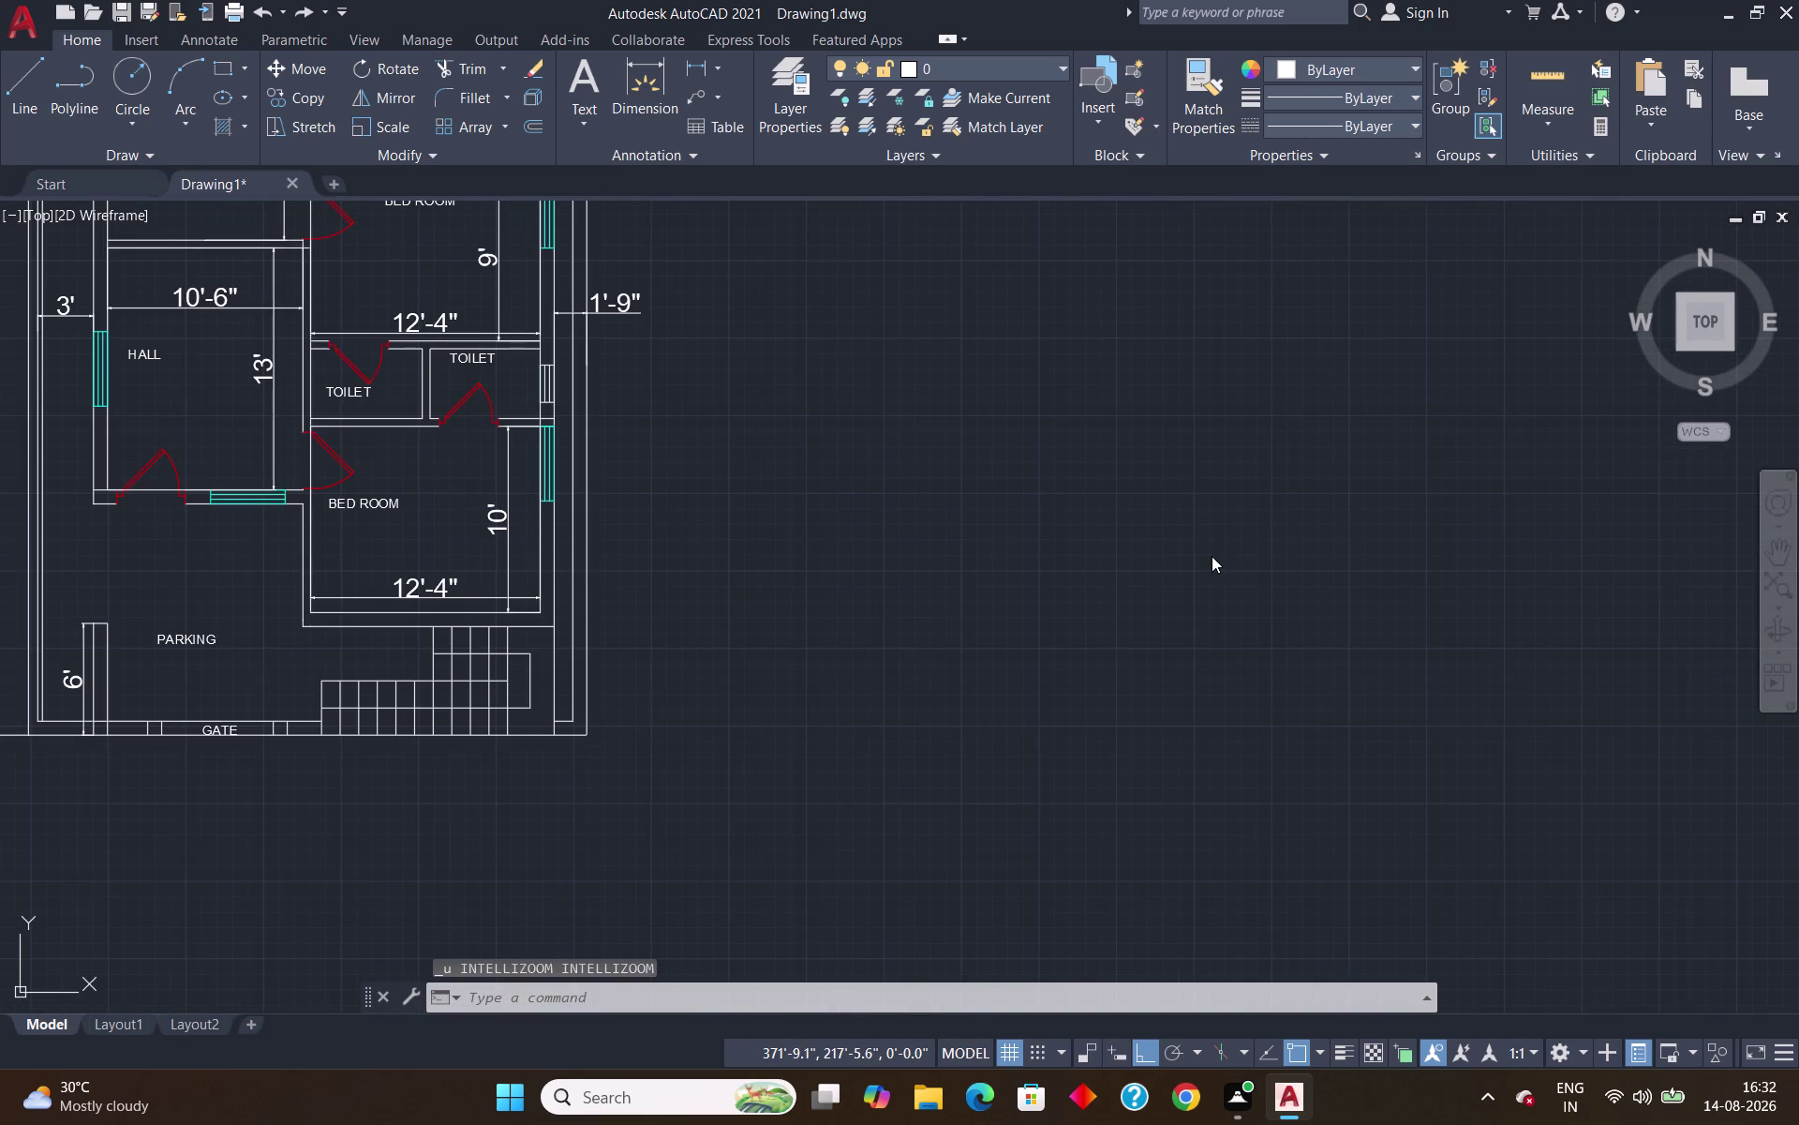
scroll(down, 3)
scroll(down, 3)
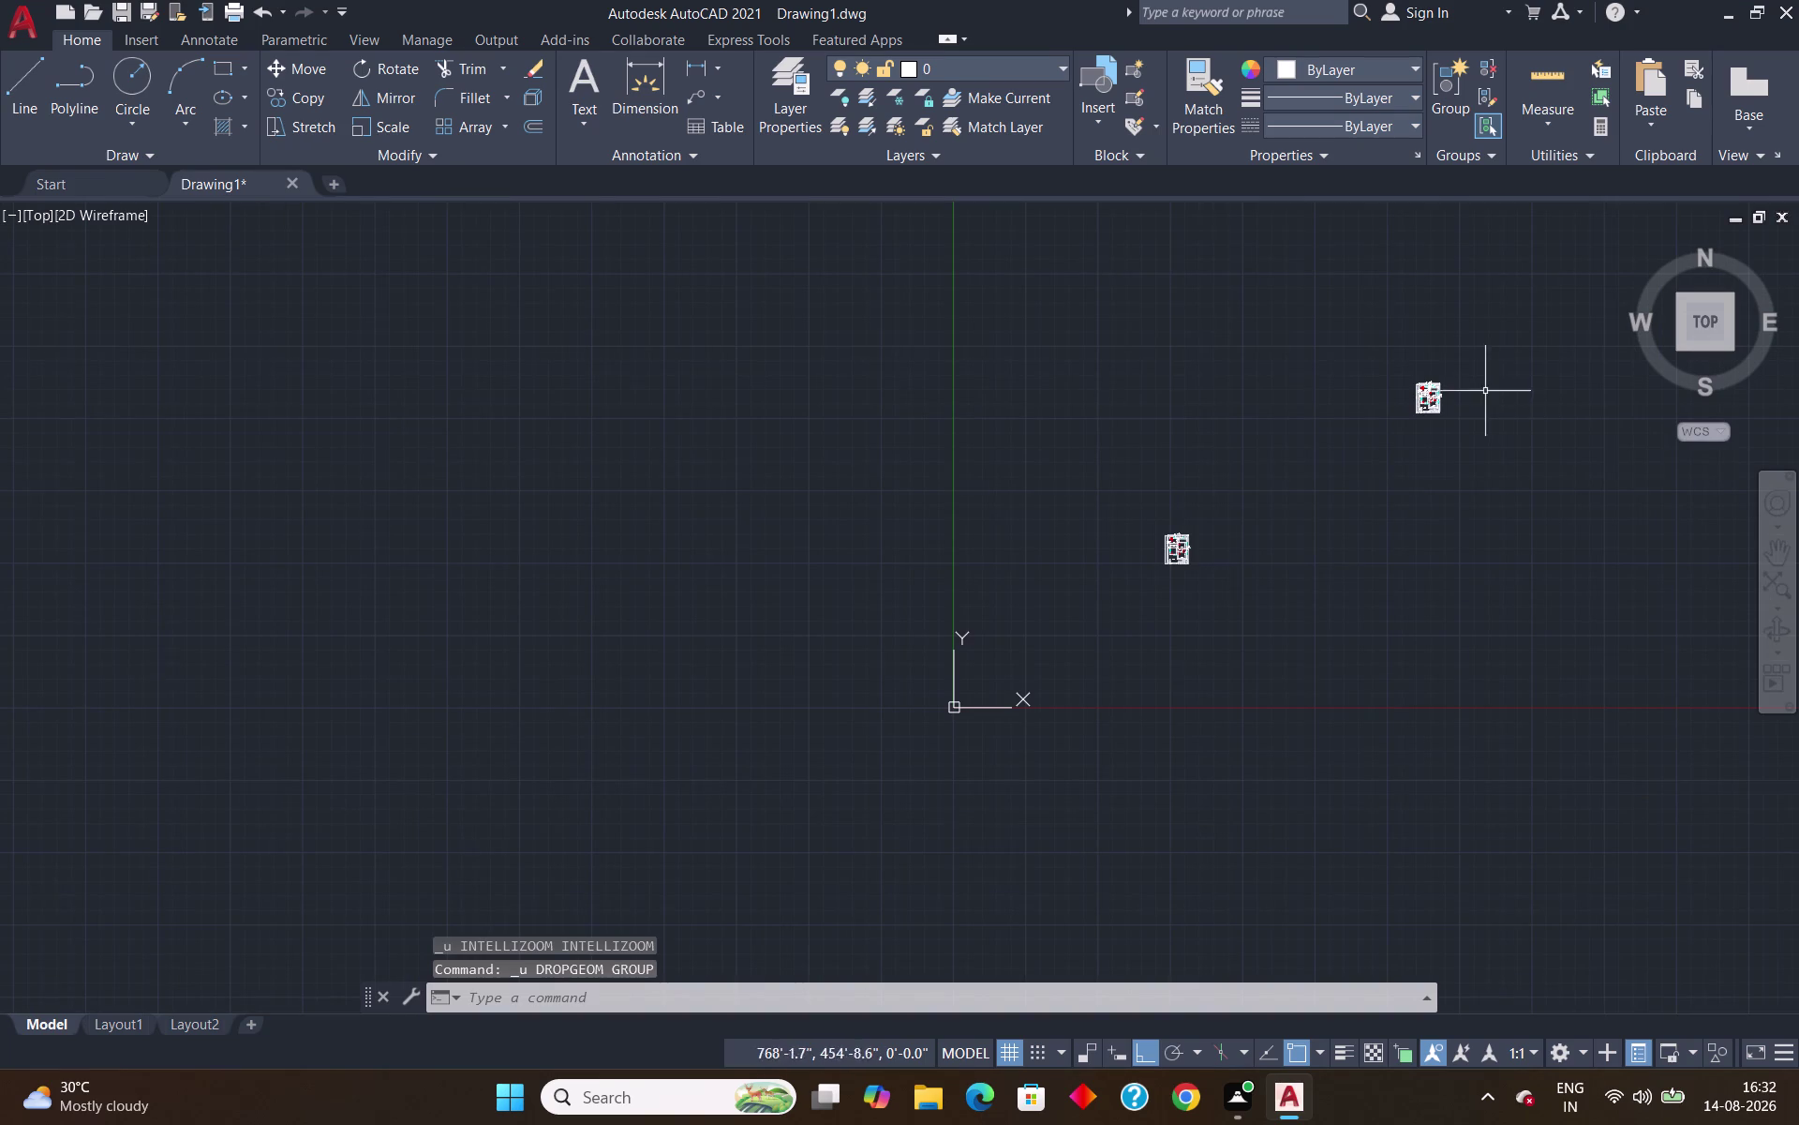
scroll(up, 3)
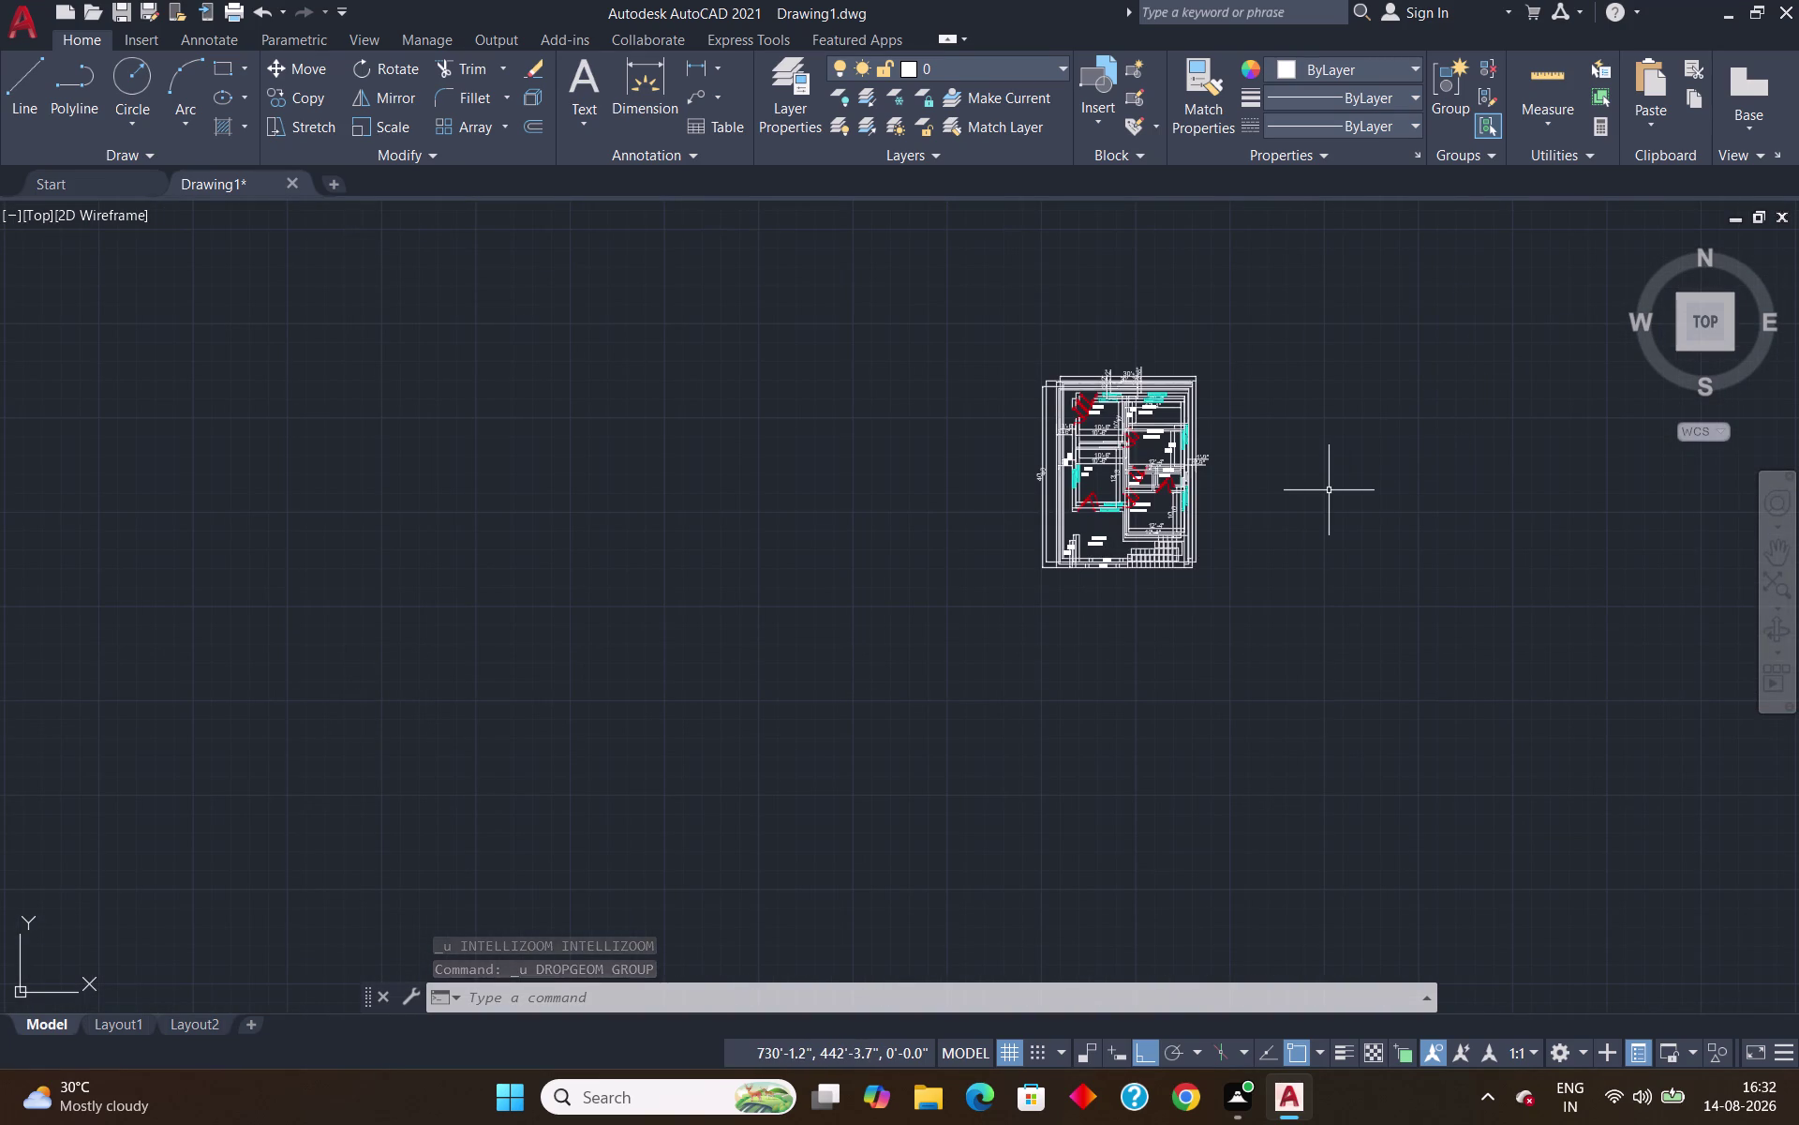
key(ctrl+z)
key(ctrl+z)
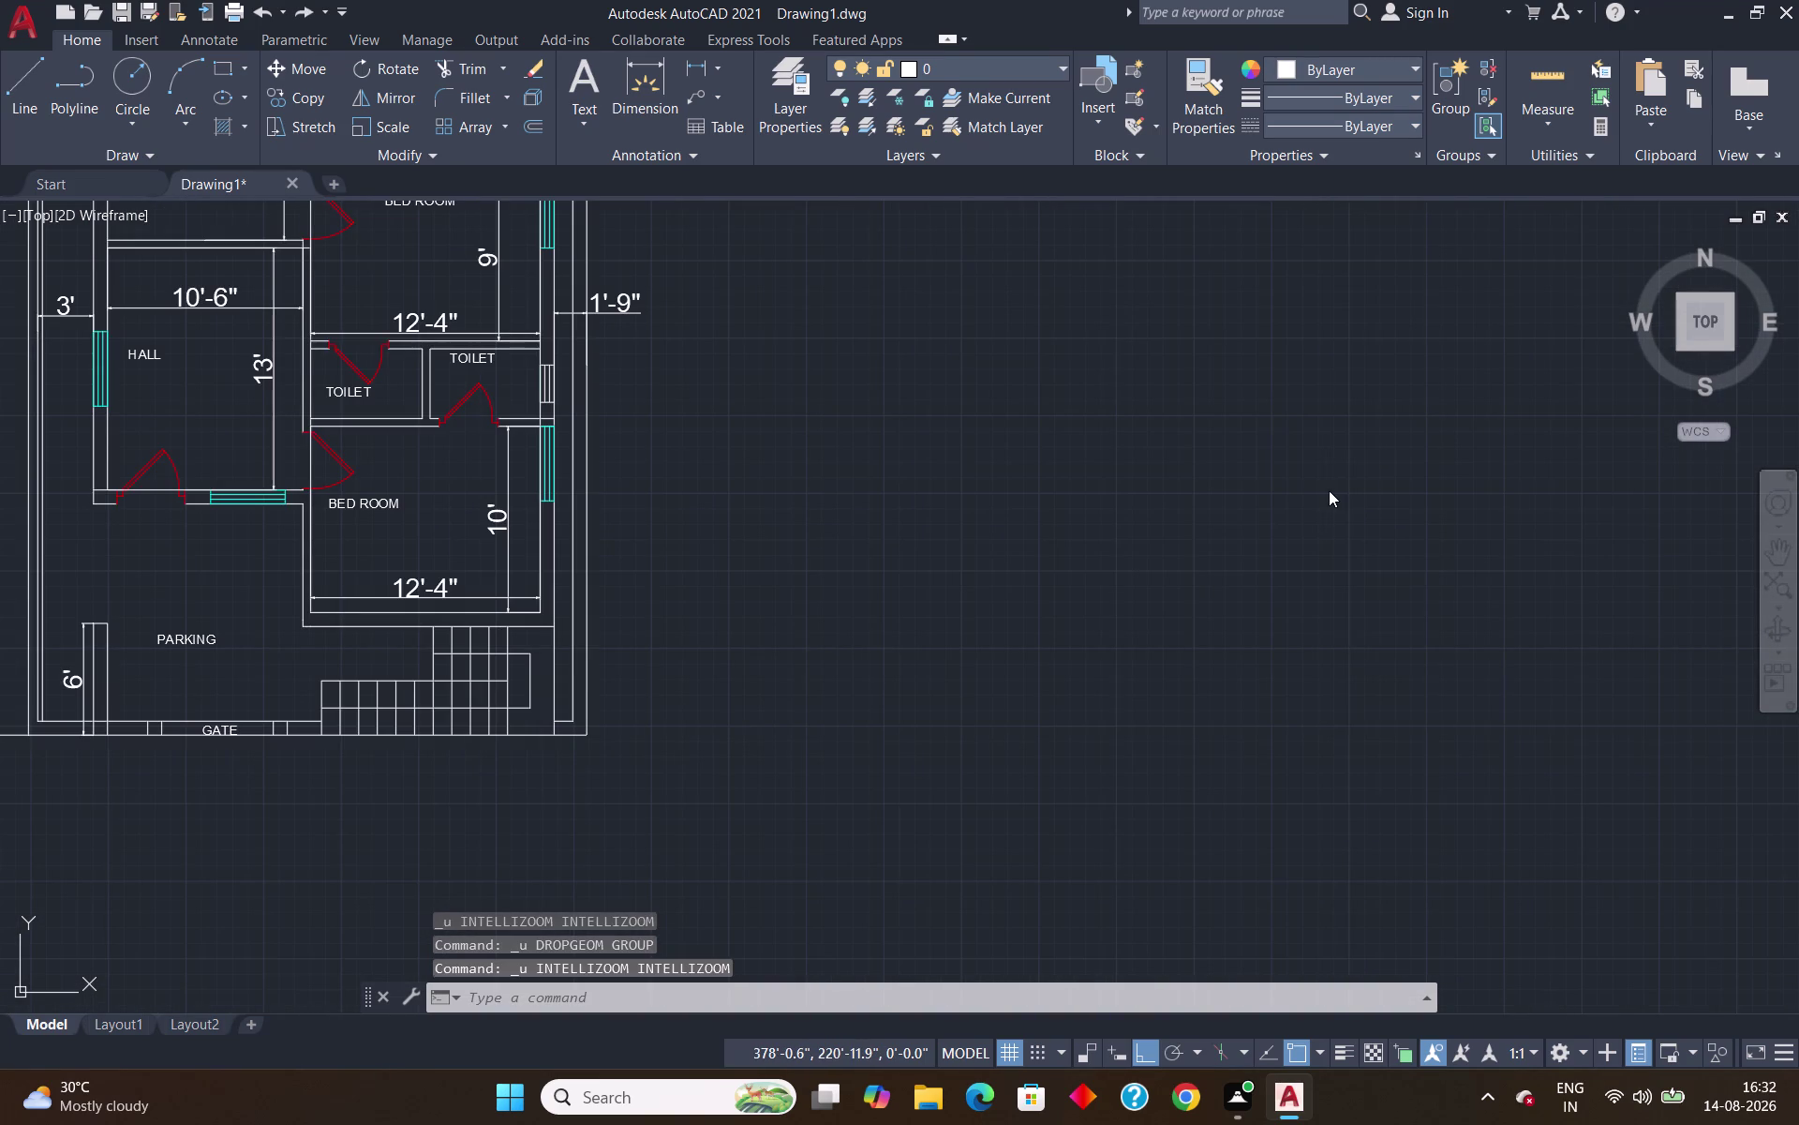
key(ctrl+z)
Pan and zoom back to the floor plan and start block insertion with I.
scroll(down, 3)
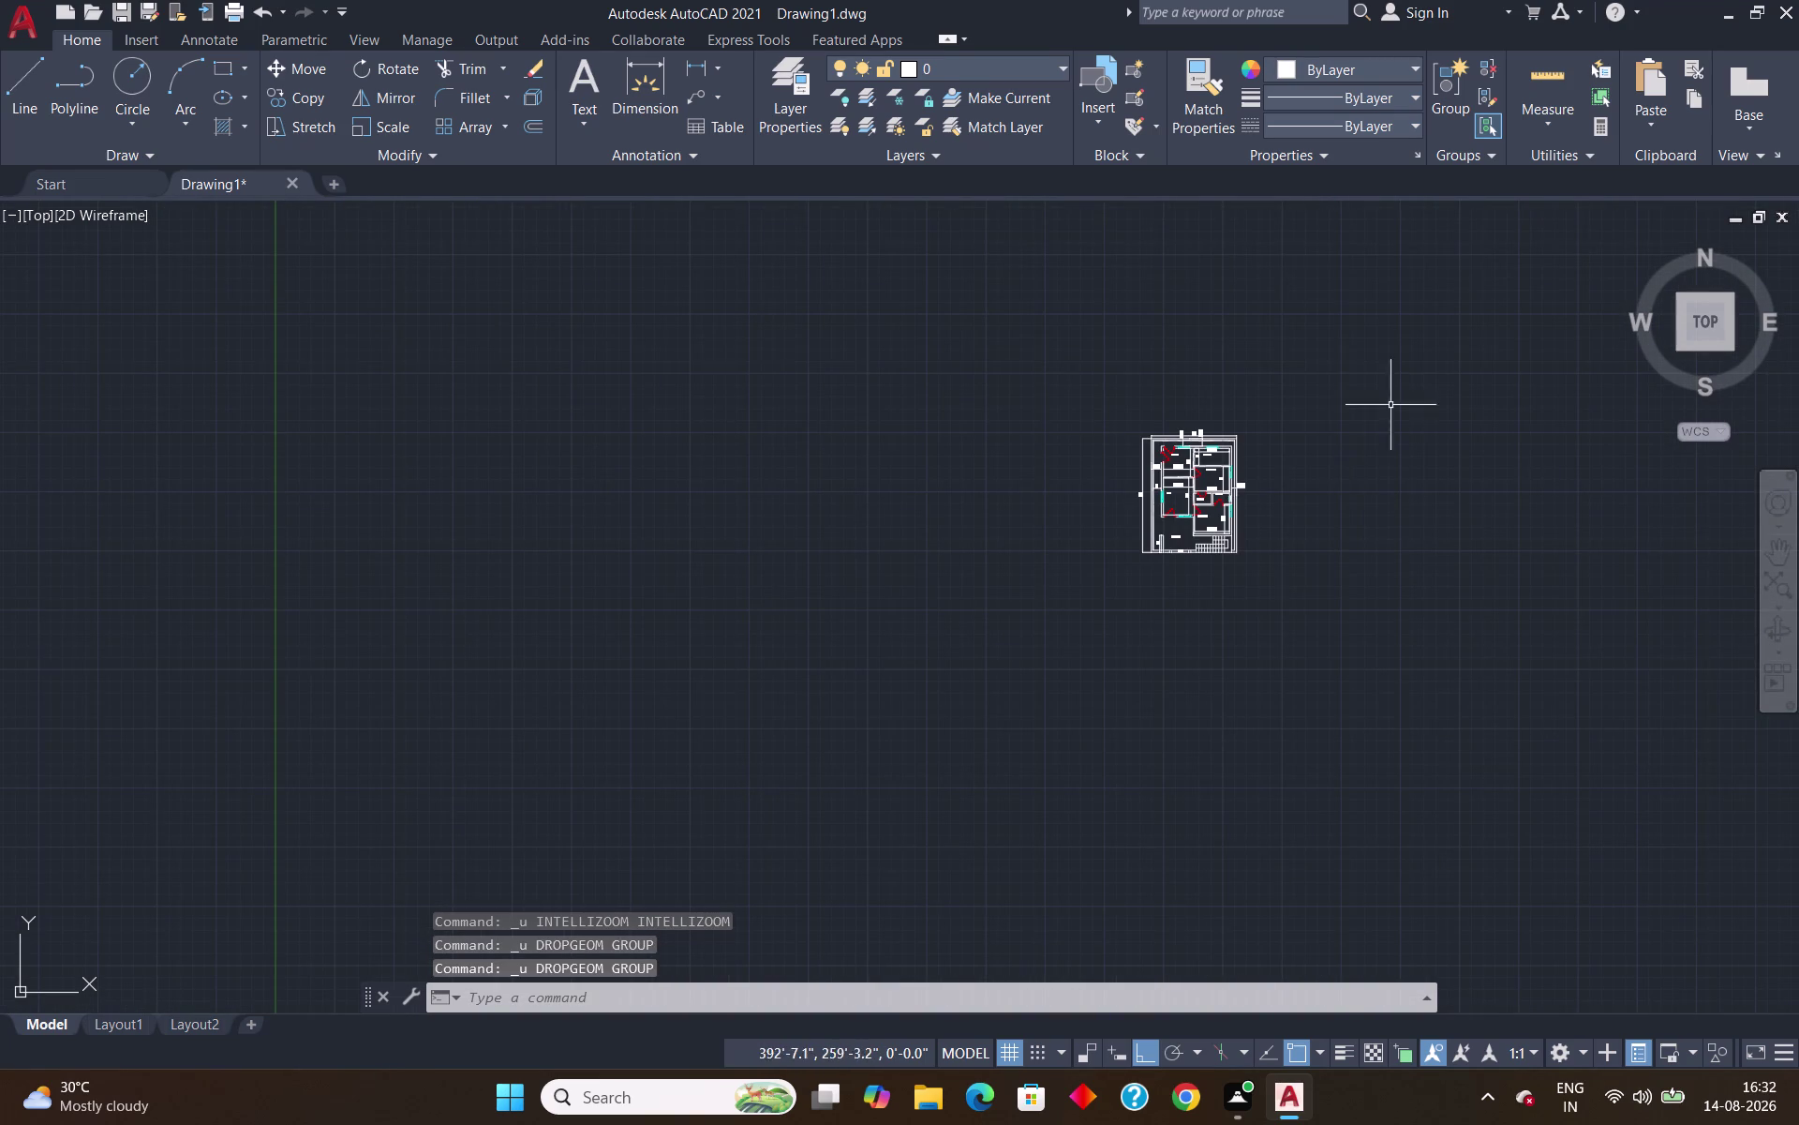
scroll(down, 3)
scroll(down, 3)
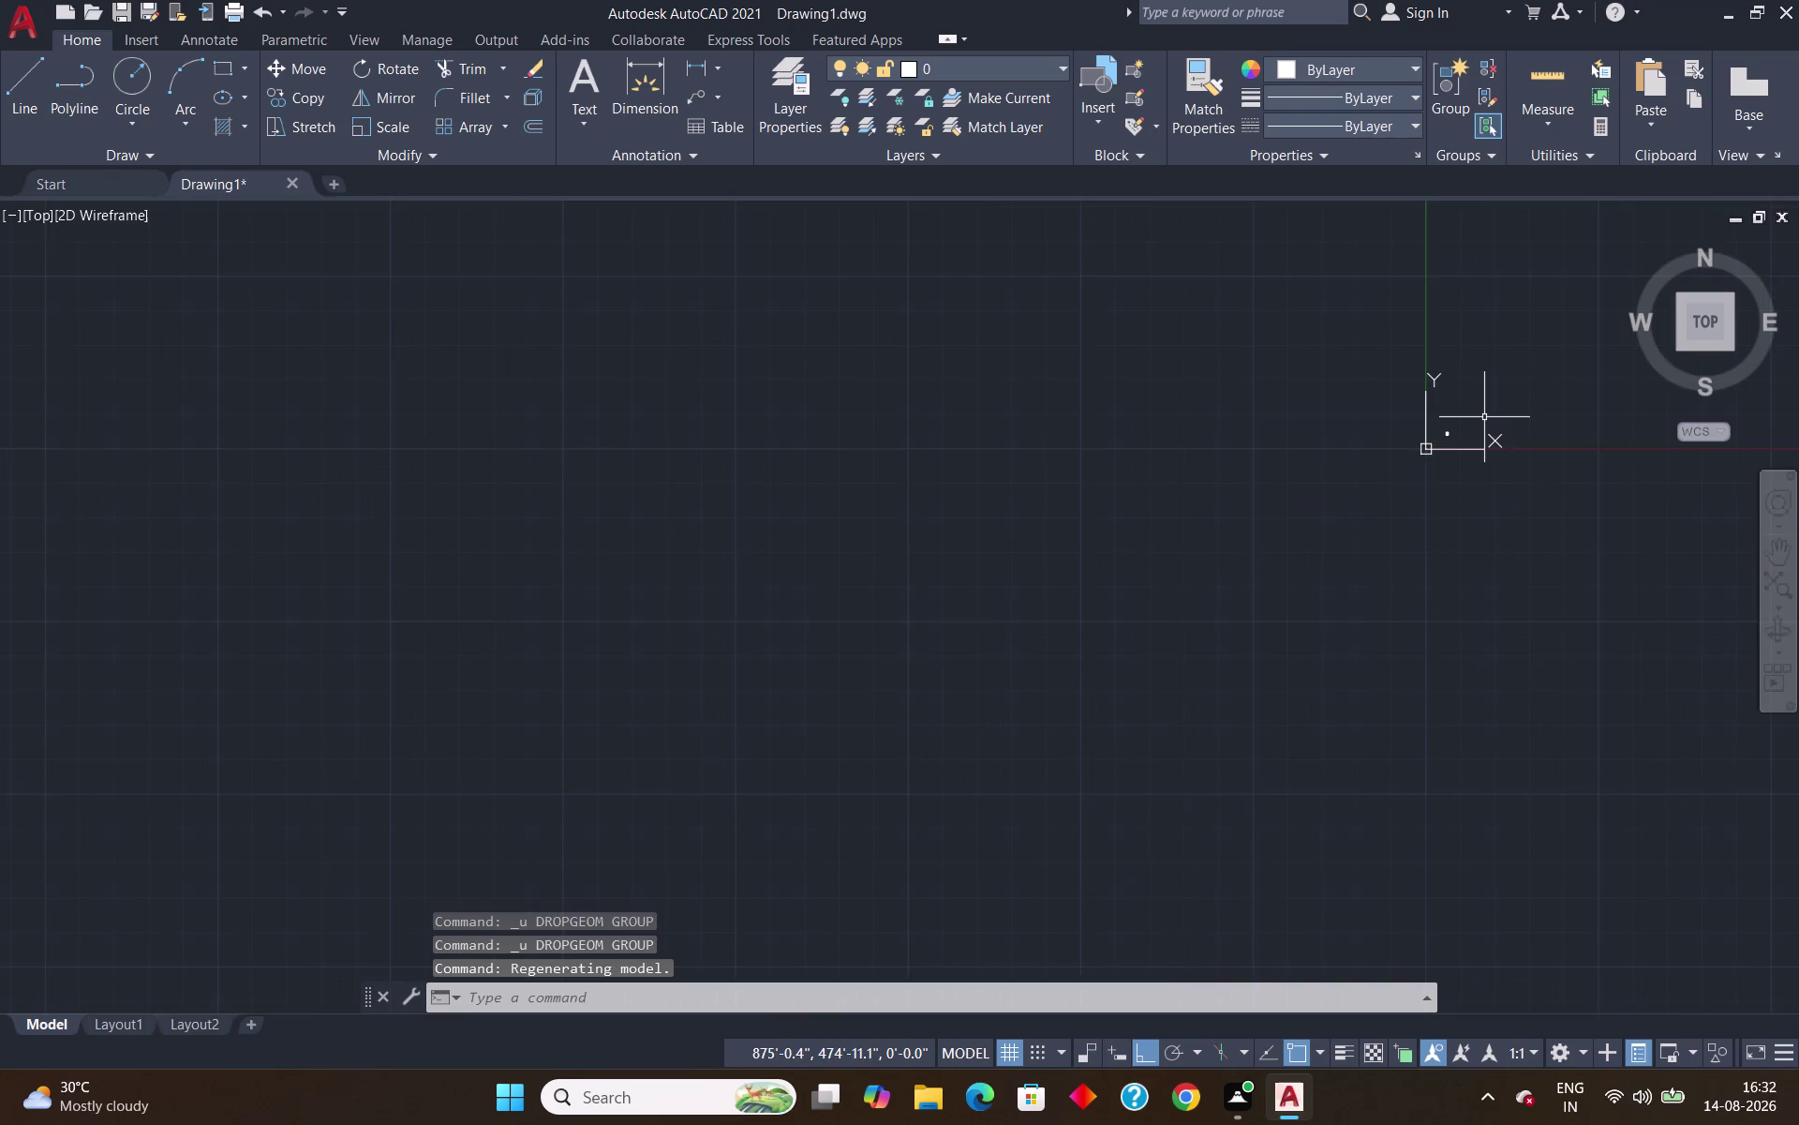
scroll(up, 3)
scroll(up, 3)
scroll(down, 3)
scroll(down, 3)
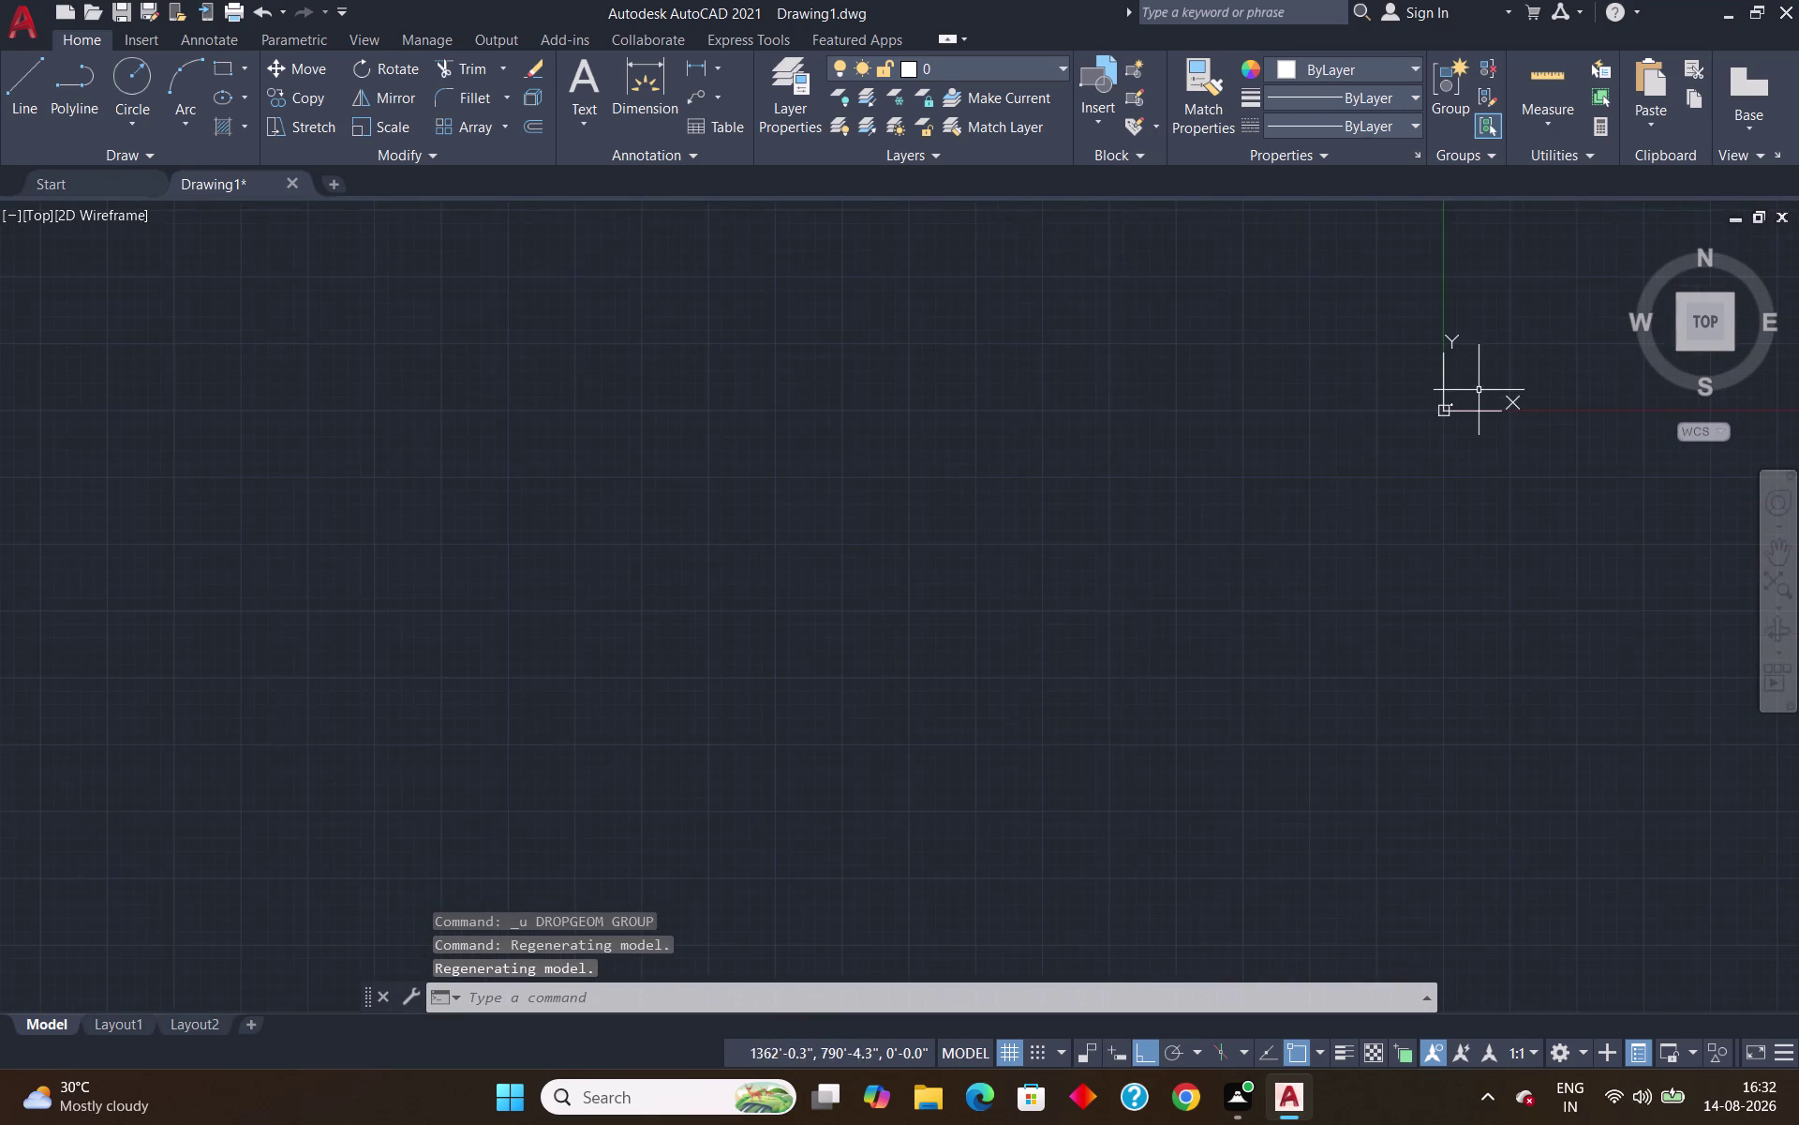
scroll(up, 3)
scroll(up, 3)
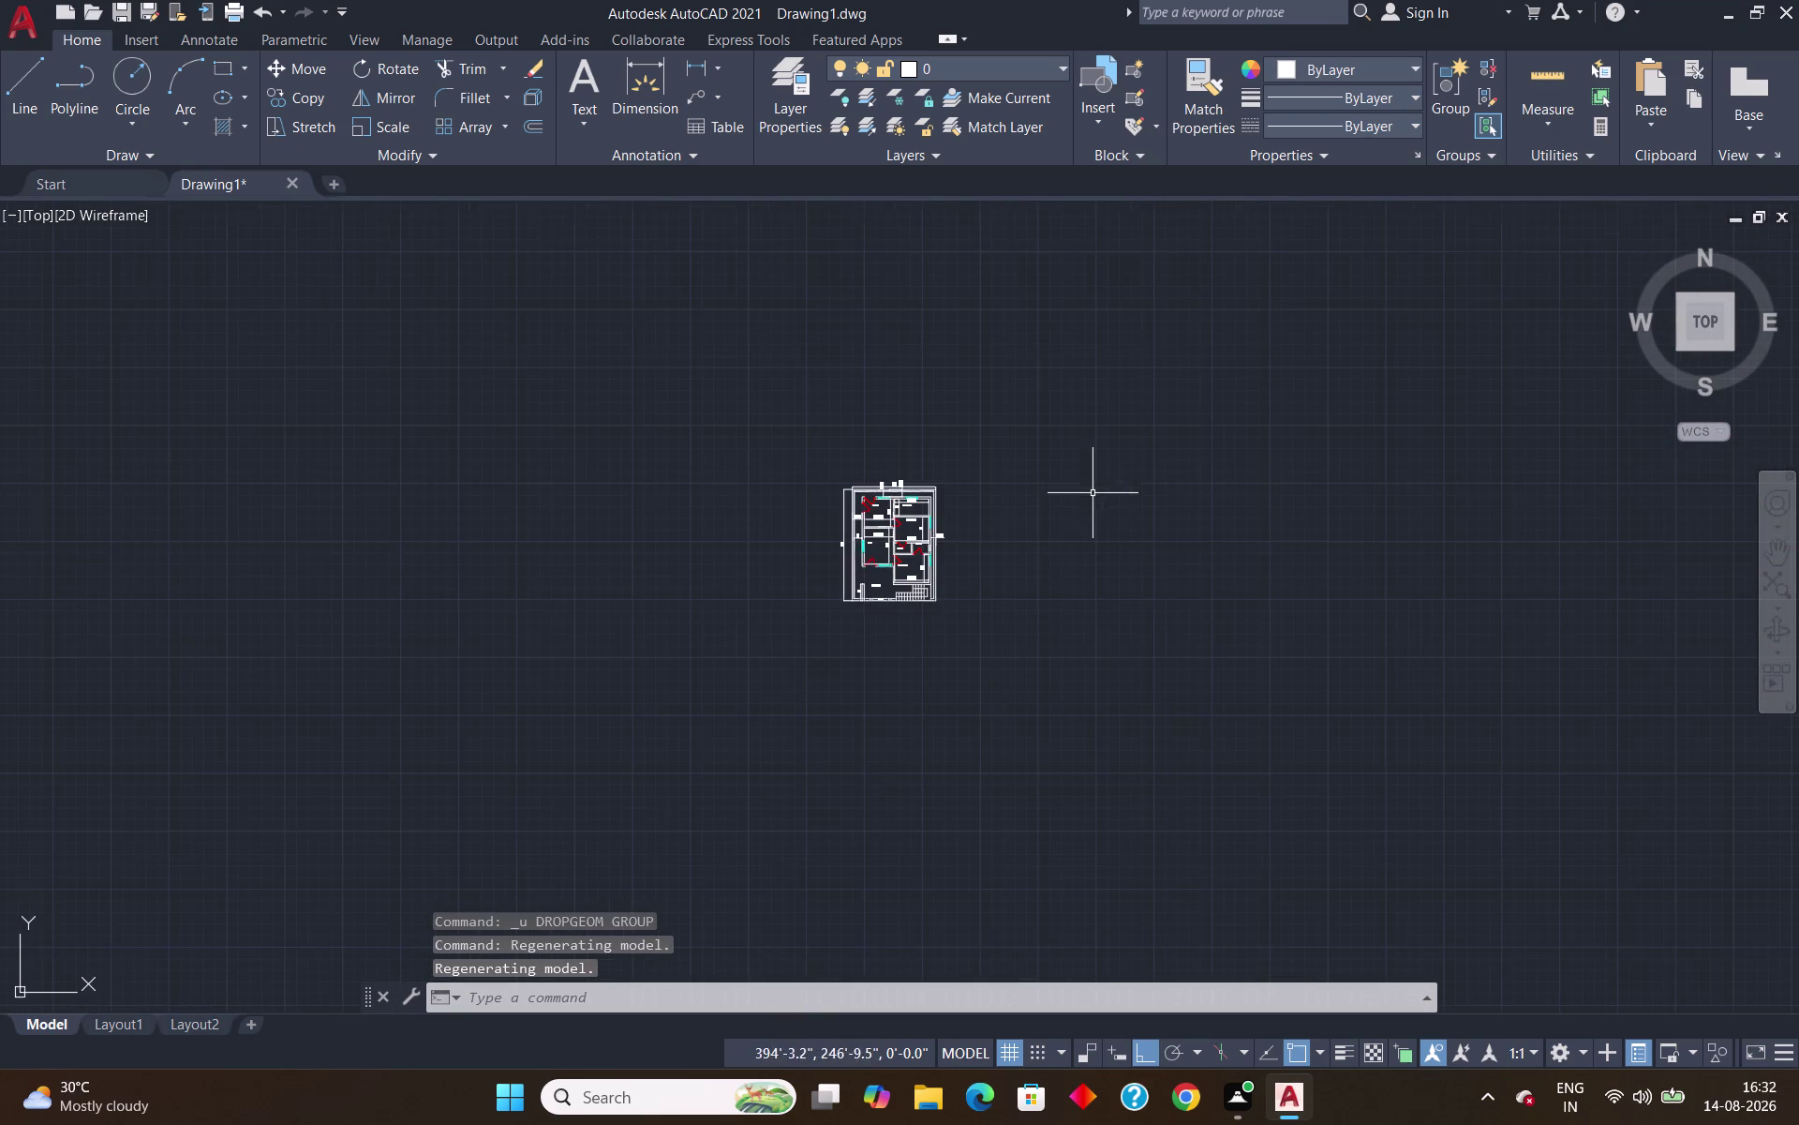
scroll(up, 3)
scroll(down, 3)
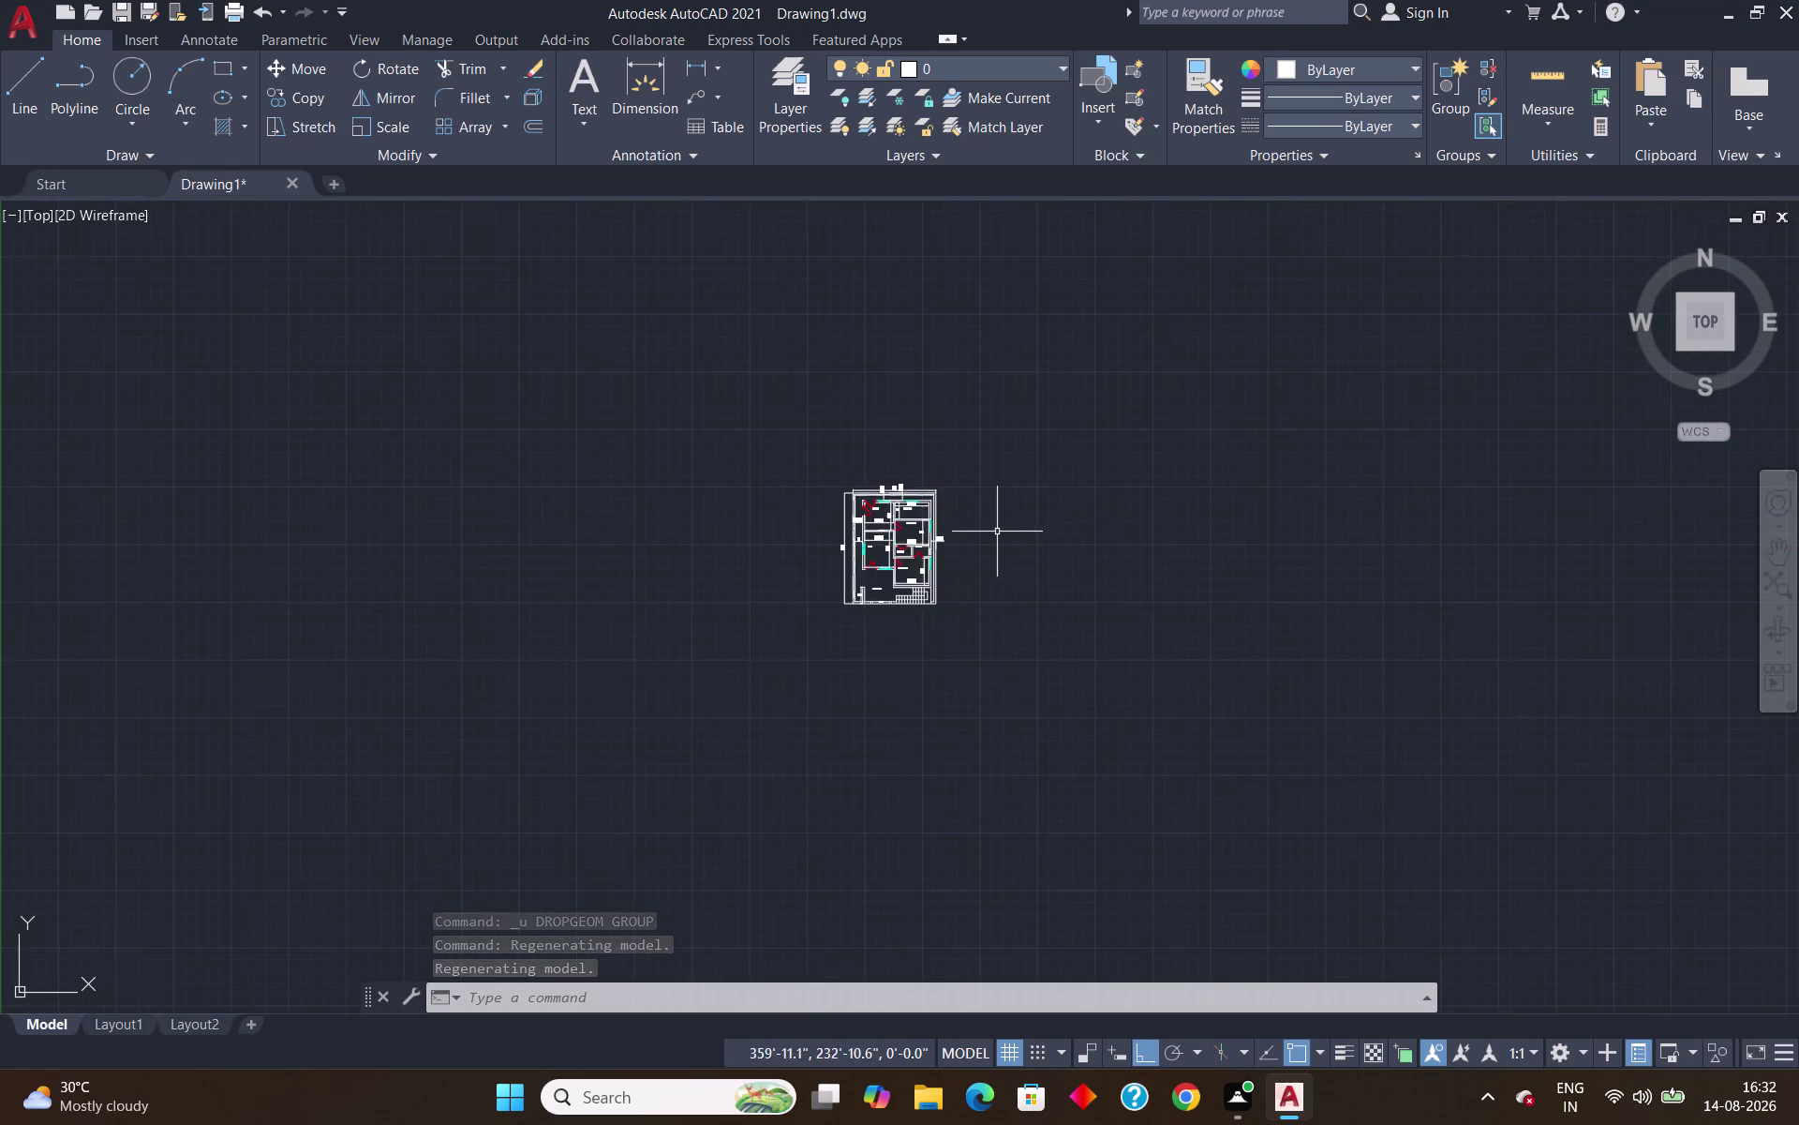
scroll(up, 3)
scroll(down, 3)
scroll(down, 3)
scroll(down, 3)
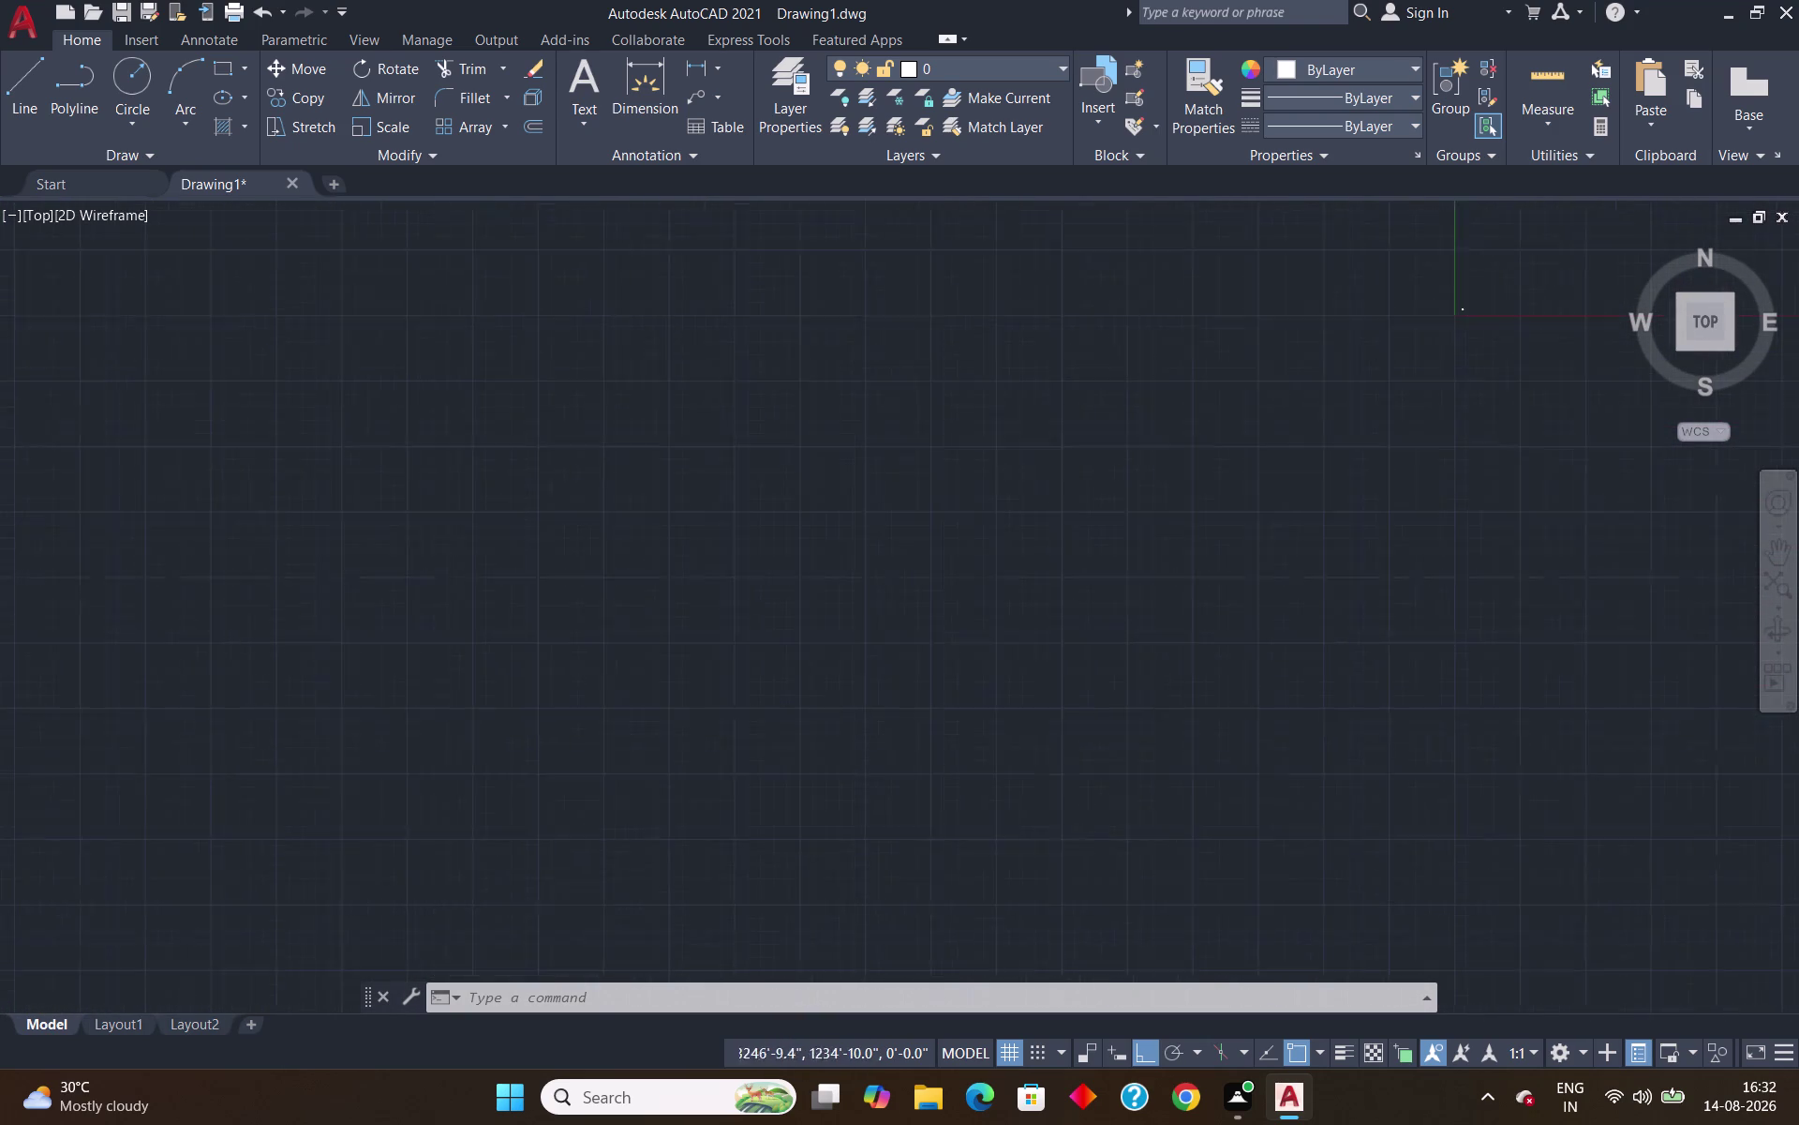
middle_drag(1533, 284, 814, 566)
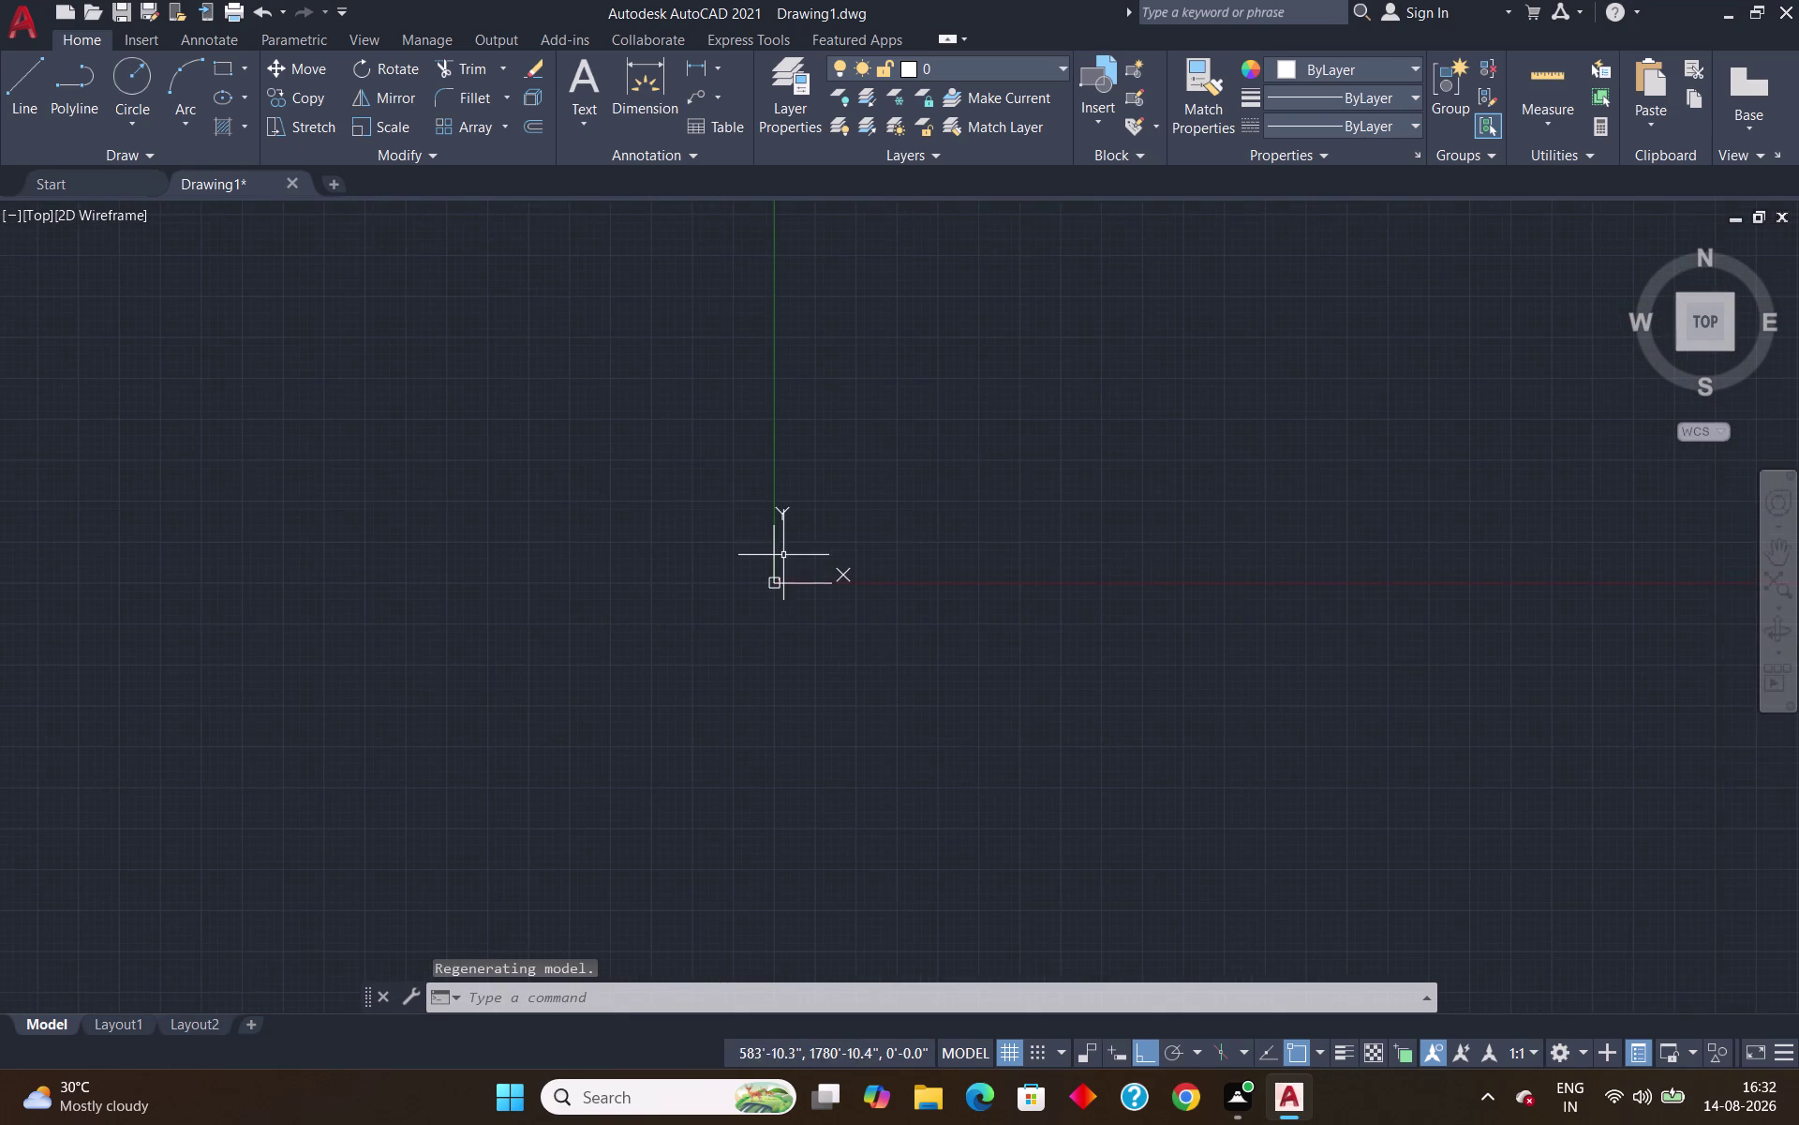
scroll(up, 3)
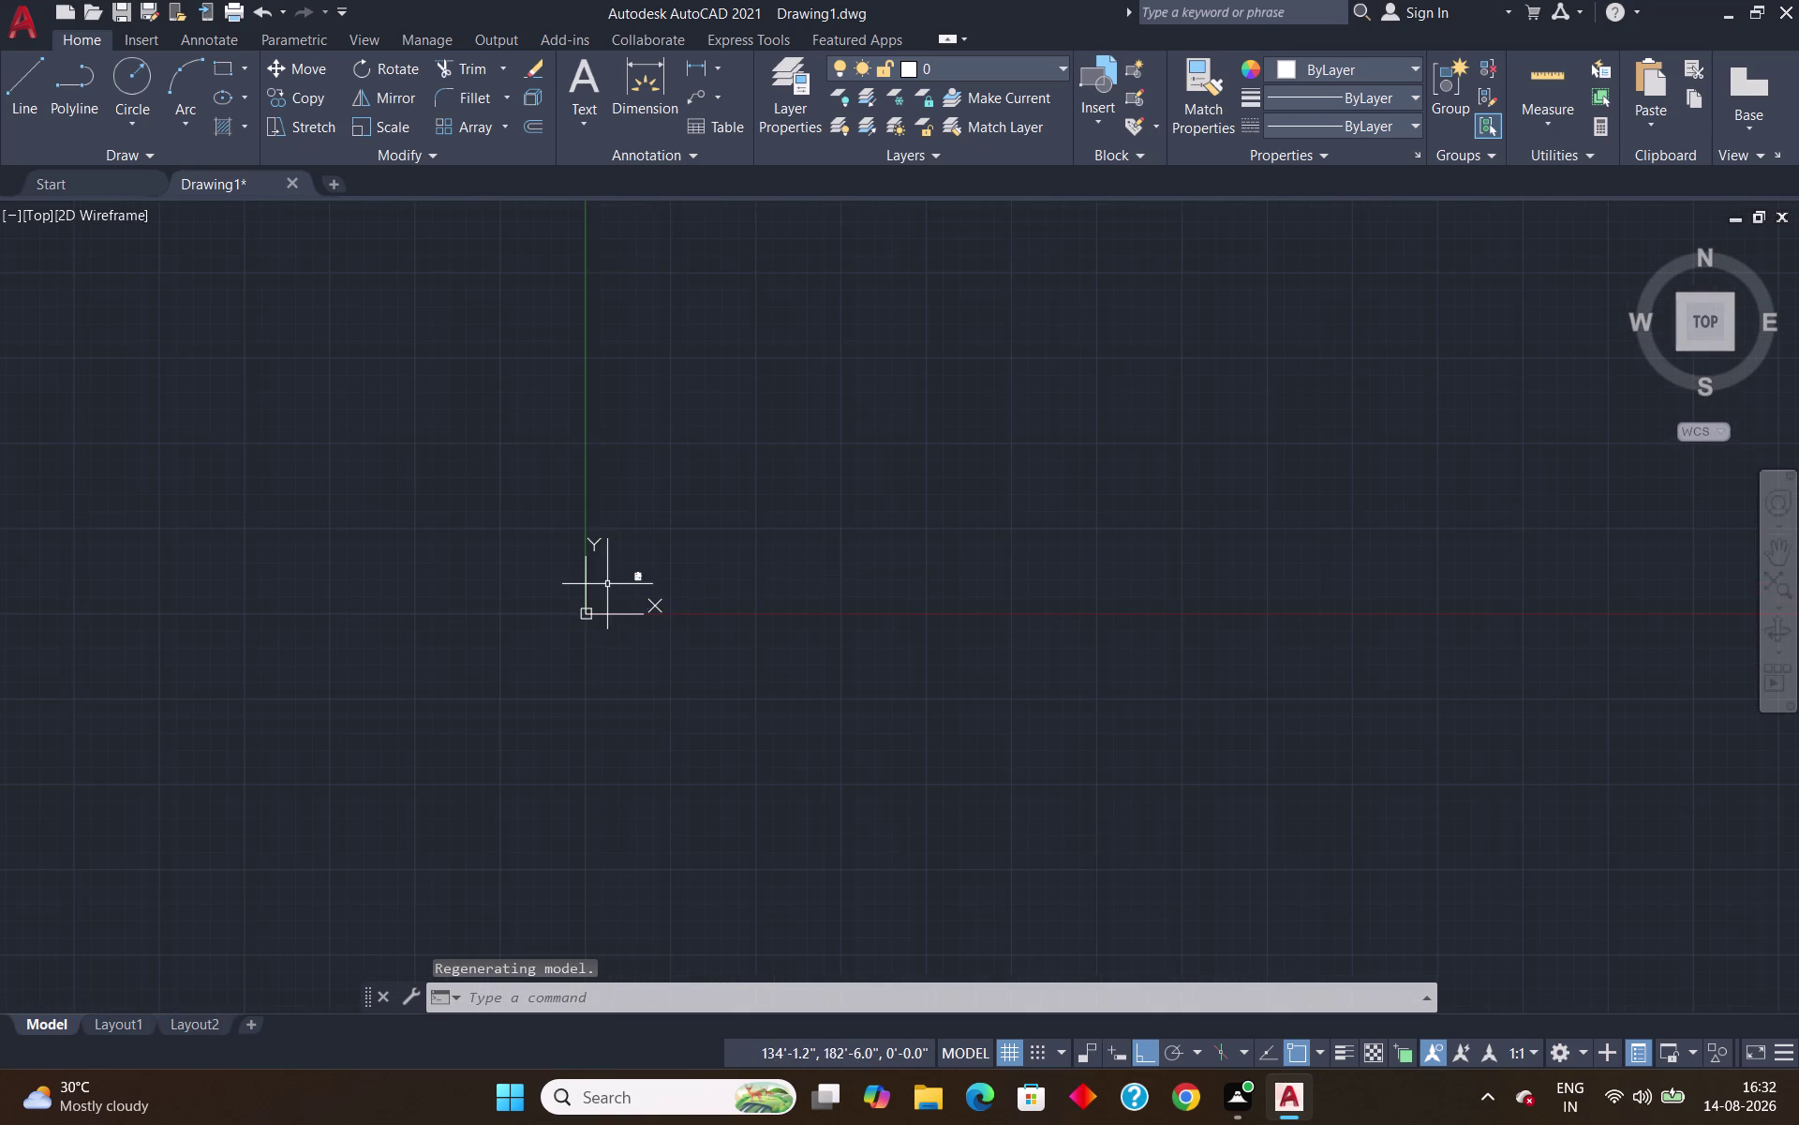
scroll(up, 3)
scroll(up, 3)
scroll(up, 3)
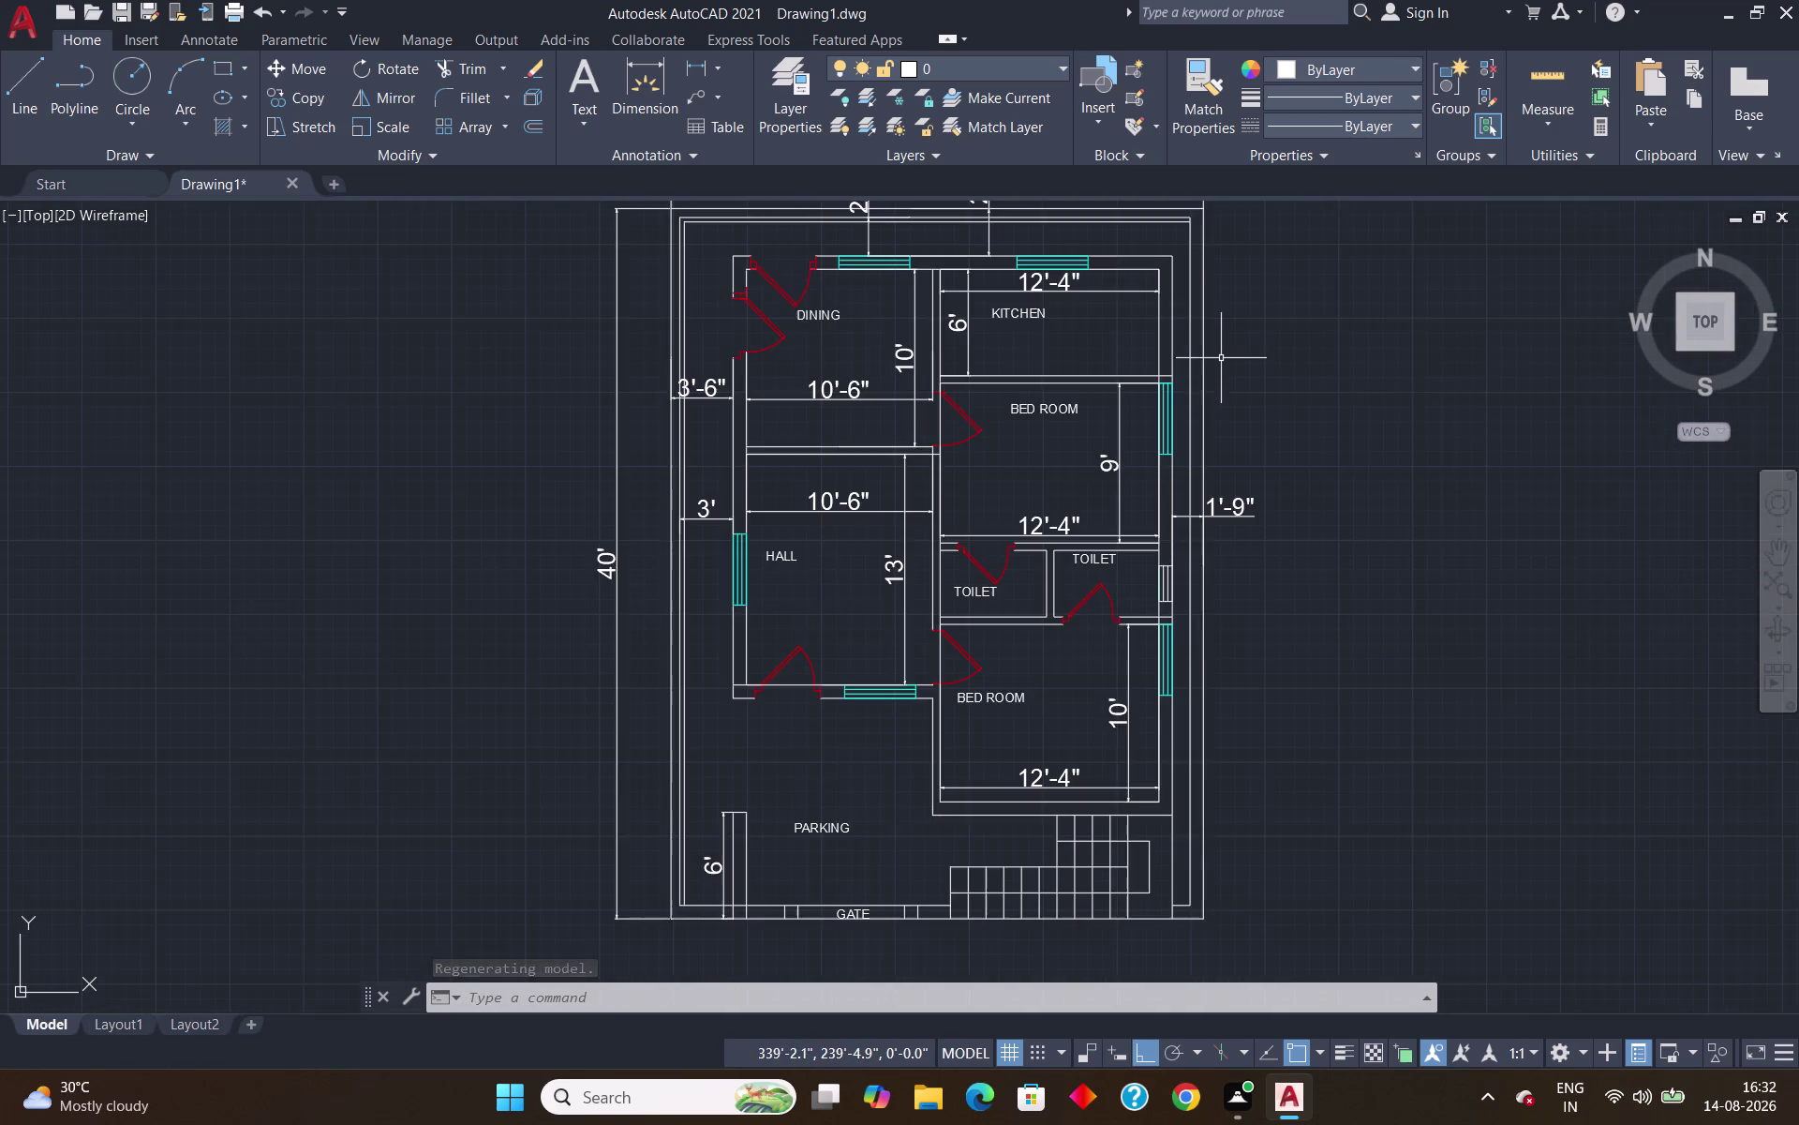
scroll(down, 3)
key(i)
key(Return)
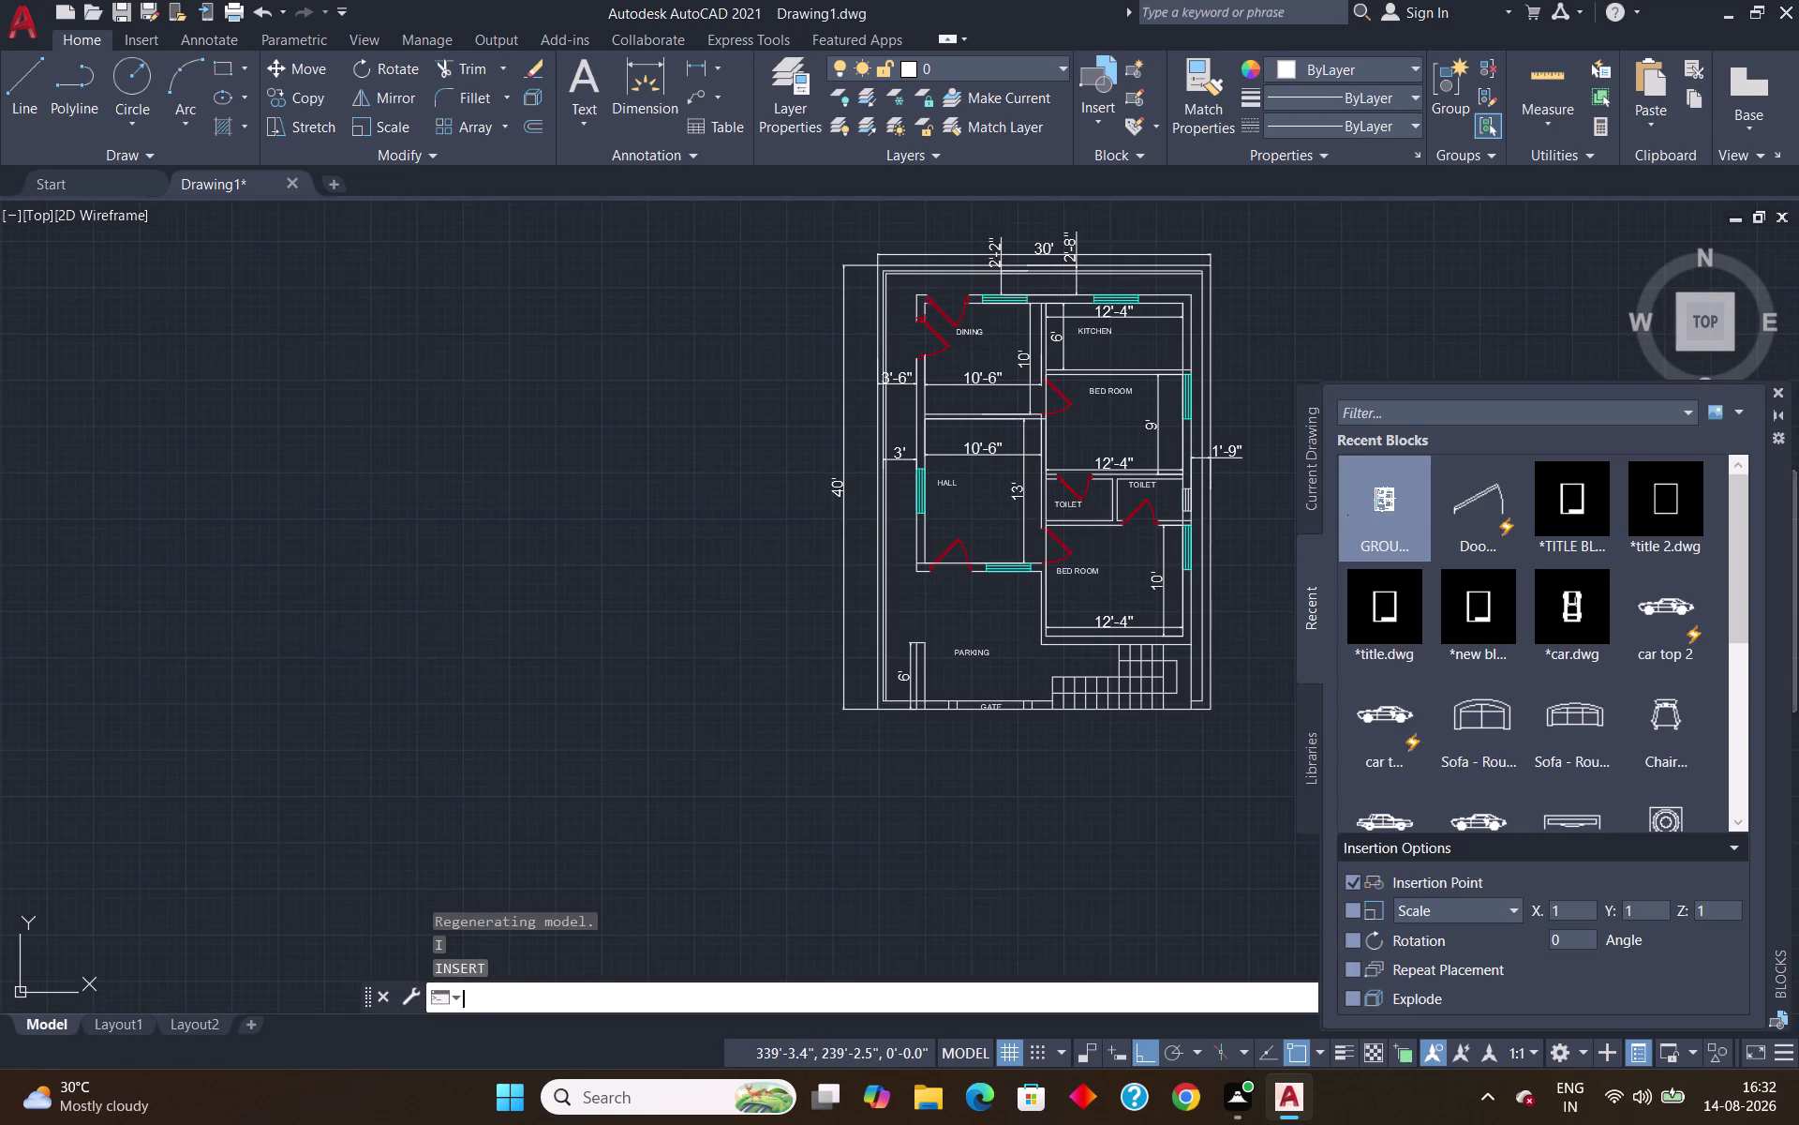
click(1382, 502)
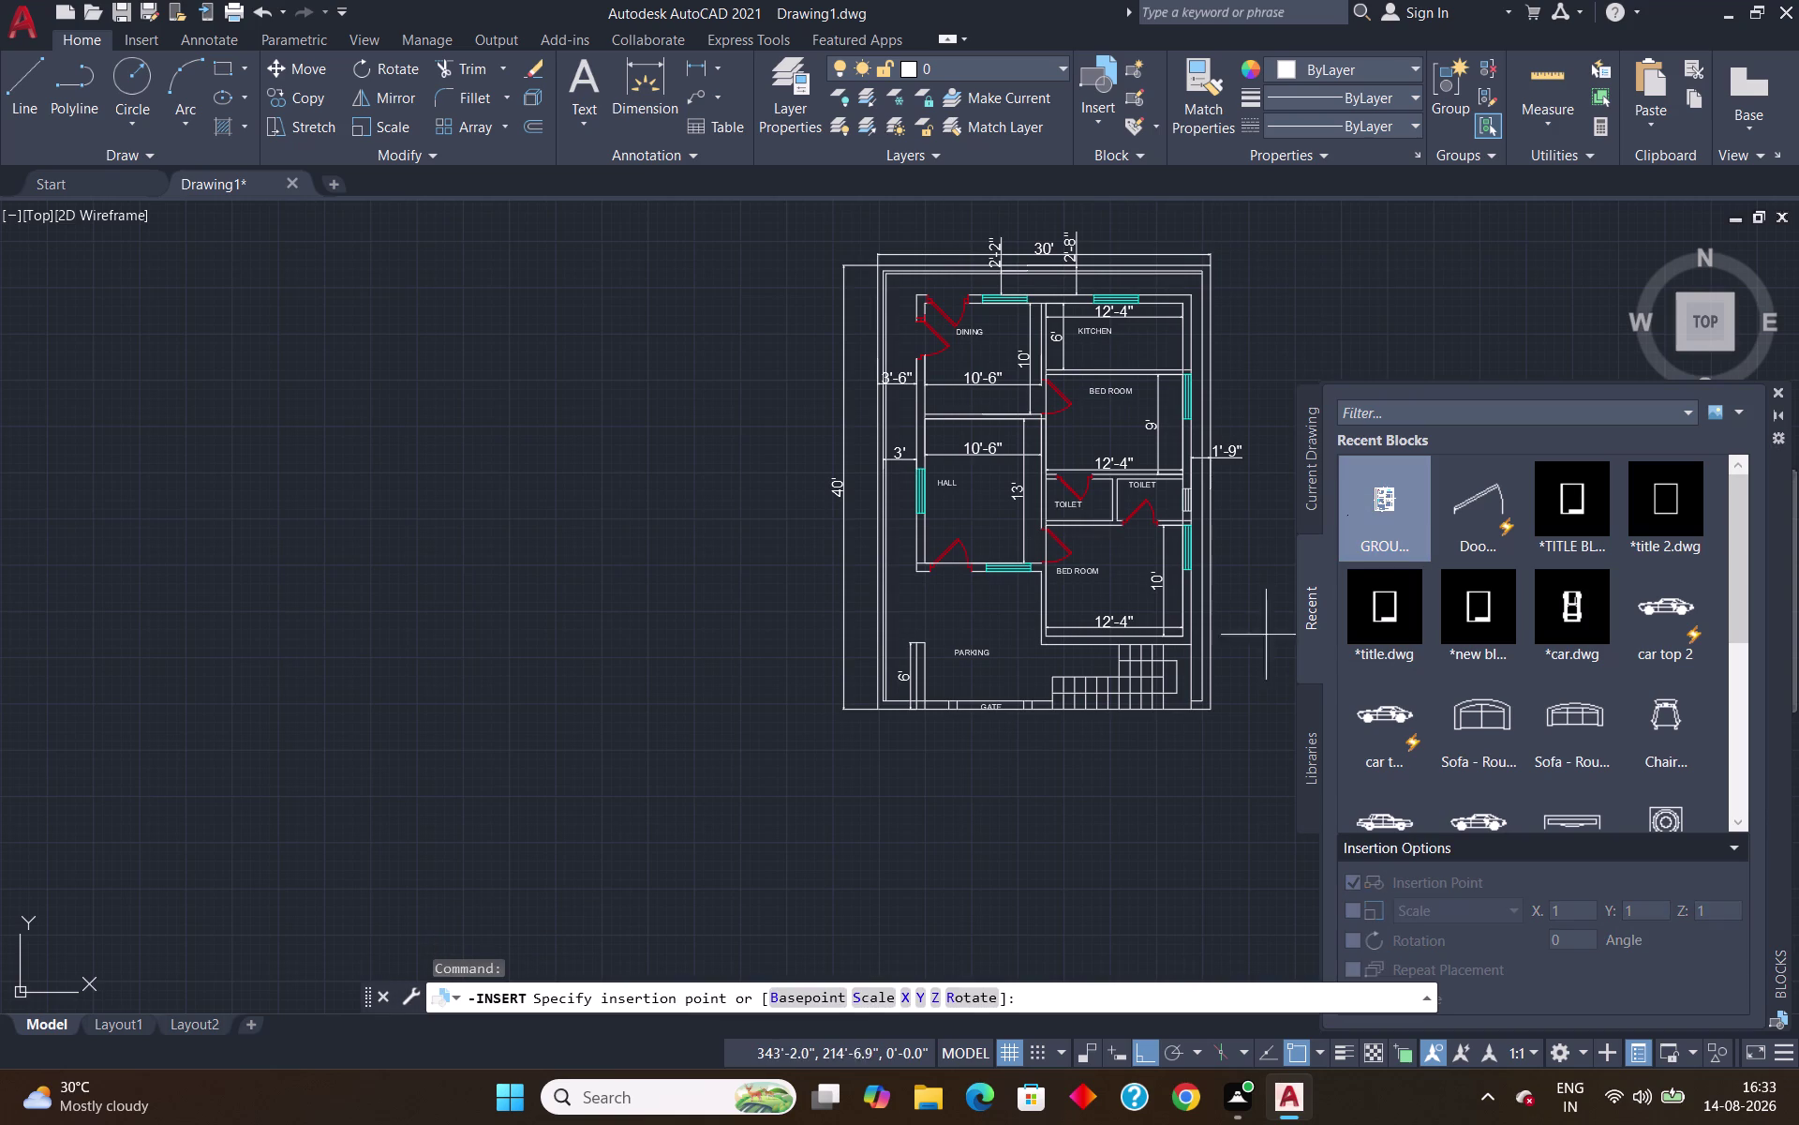
drag(1407, 501, 832, 651)
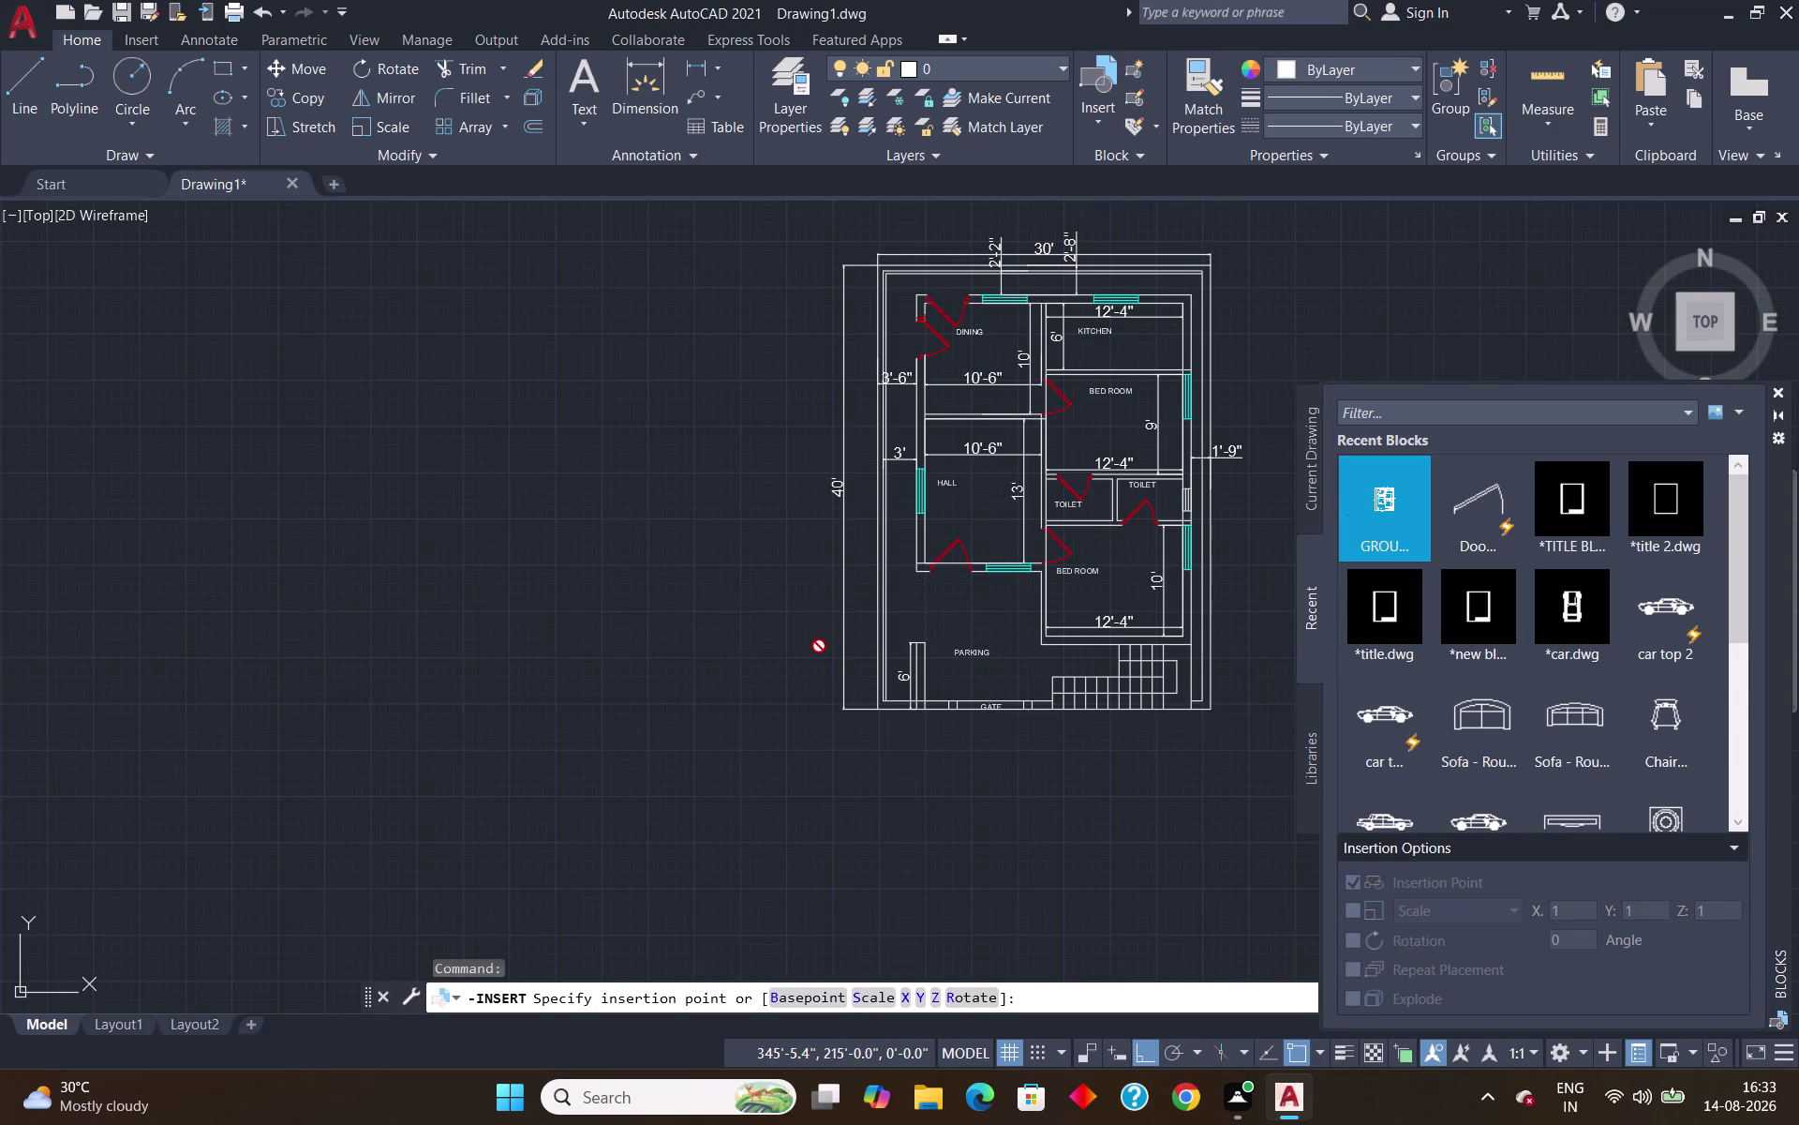
drag(832, 650, 1412, 324)
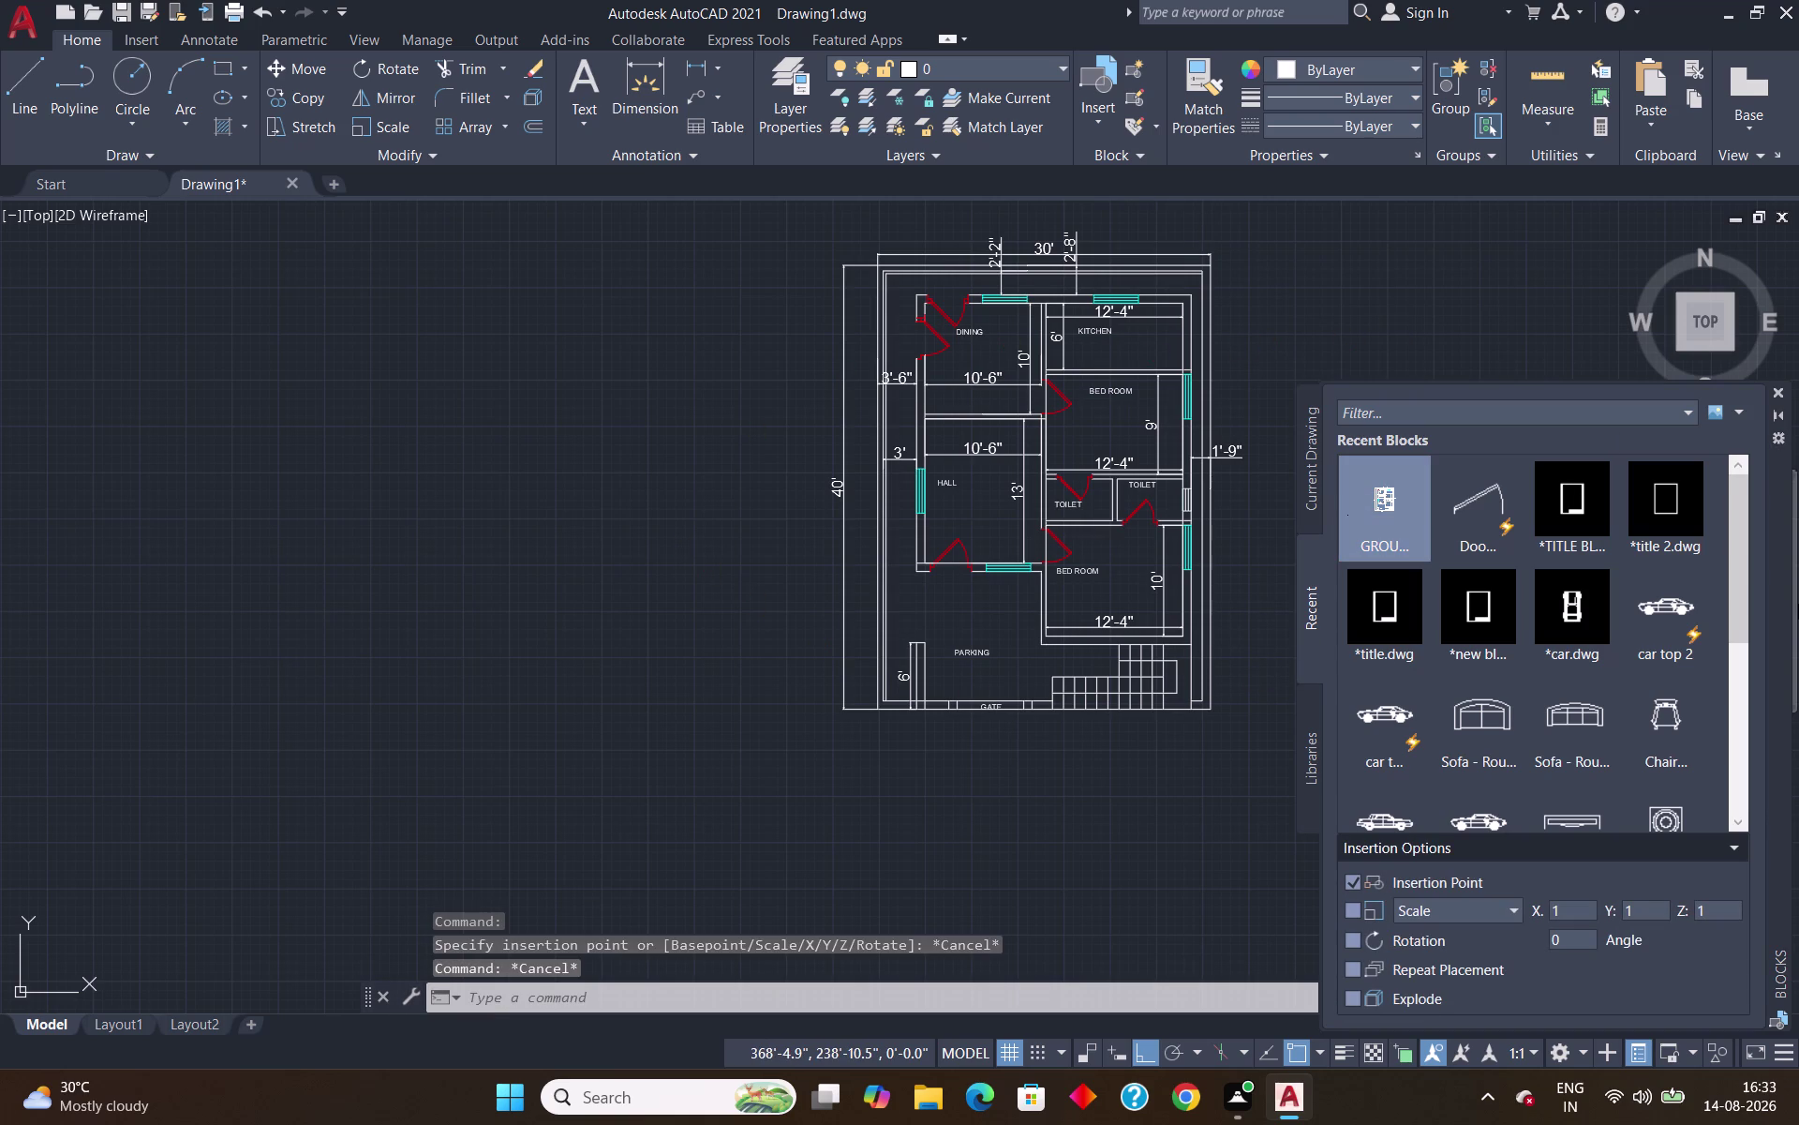
click(1779, 388)
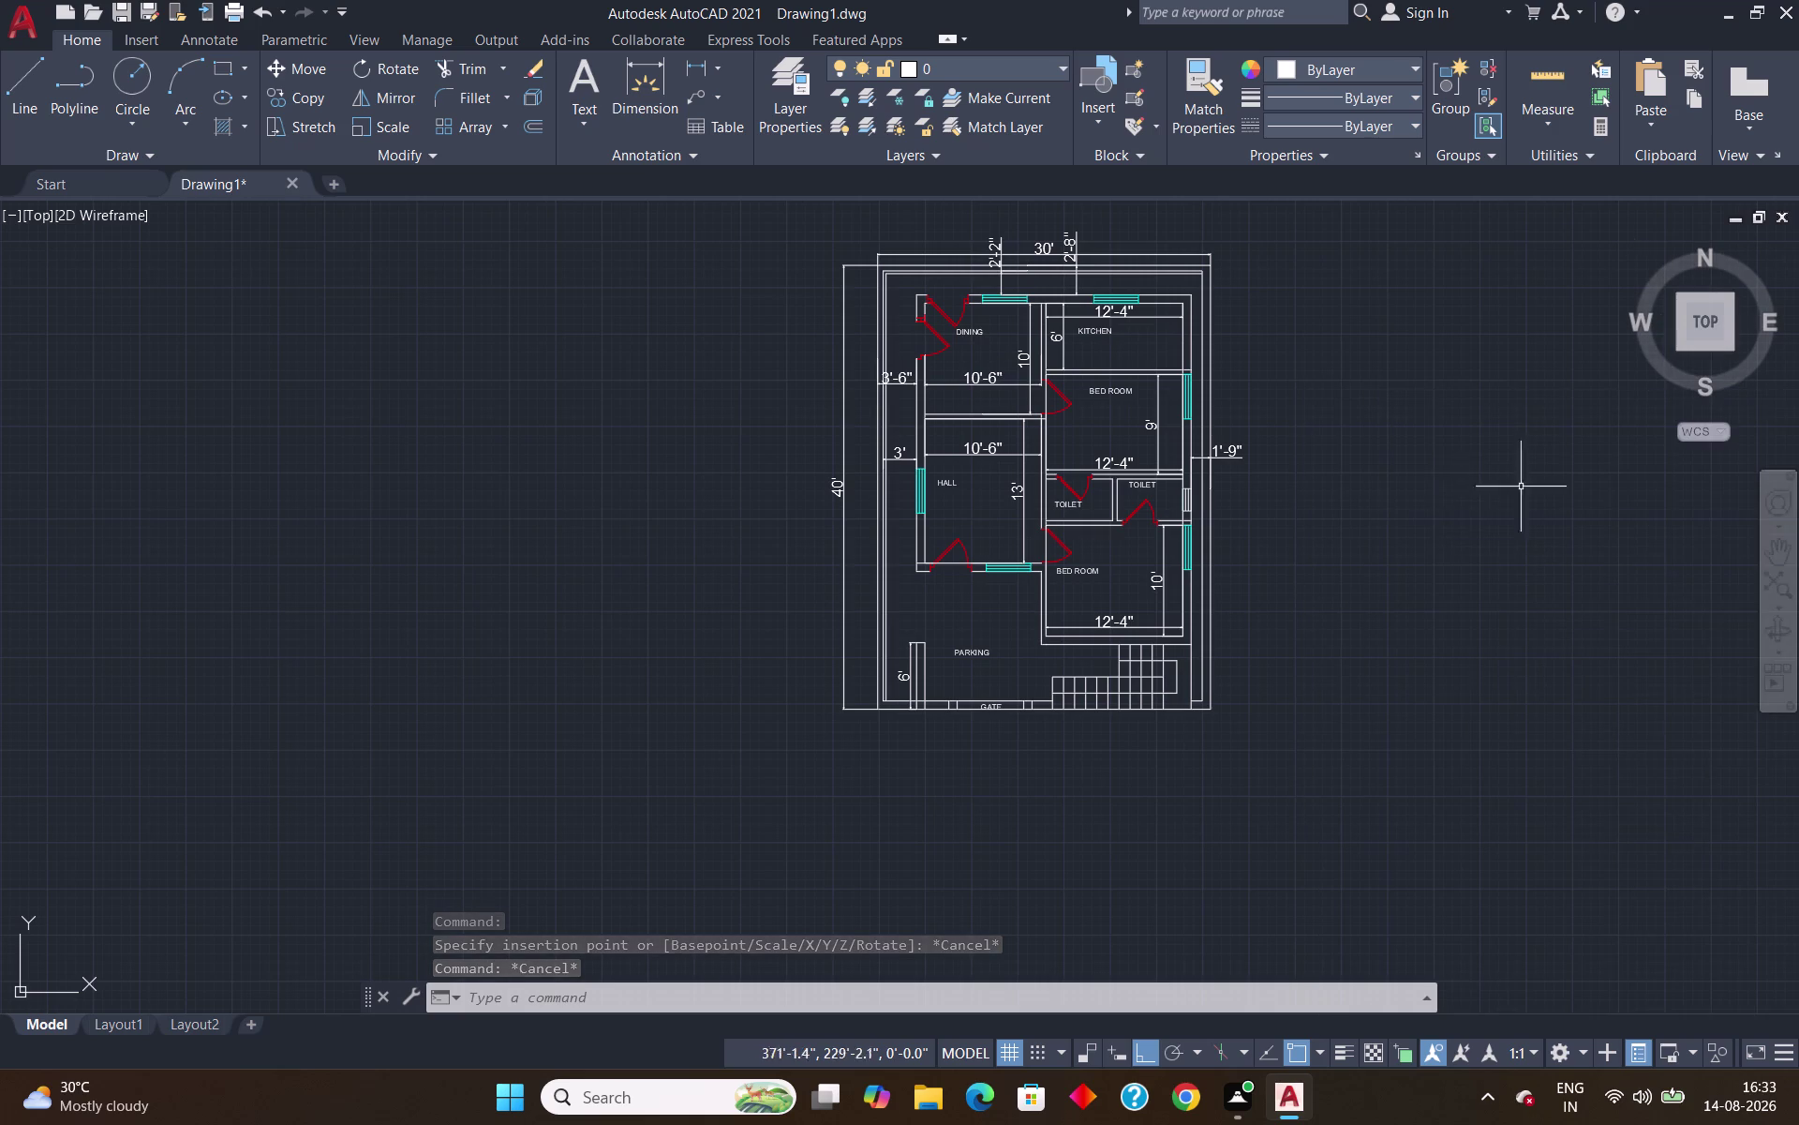
Zoom out and pan across model space toward the drawing origin.
scroll(down, 3)
scroll(down, 3)
middle_drag(1570, 493, 825, 671)
scroll(down, 3)
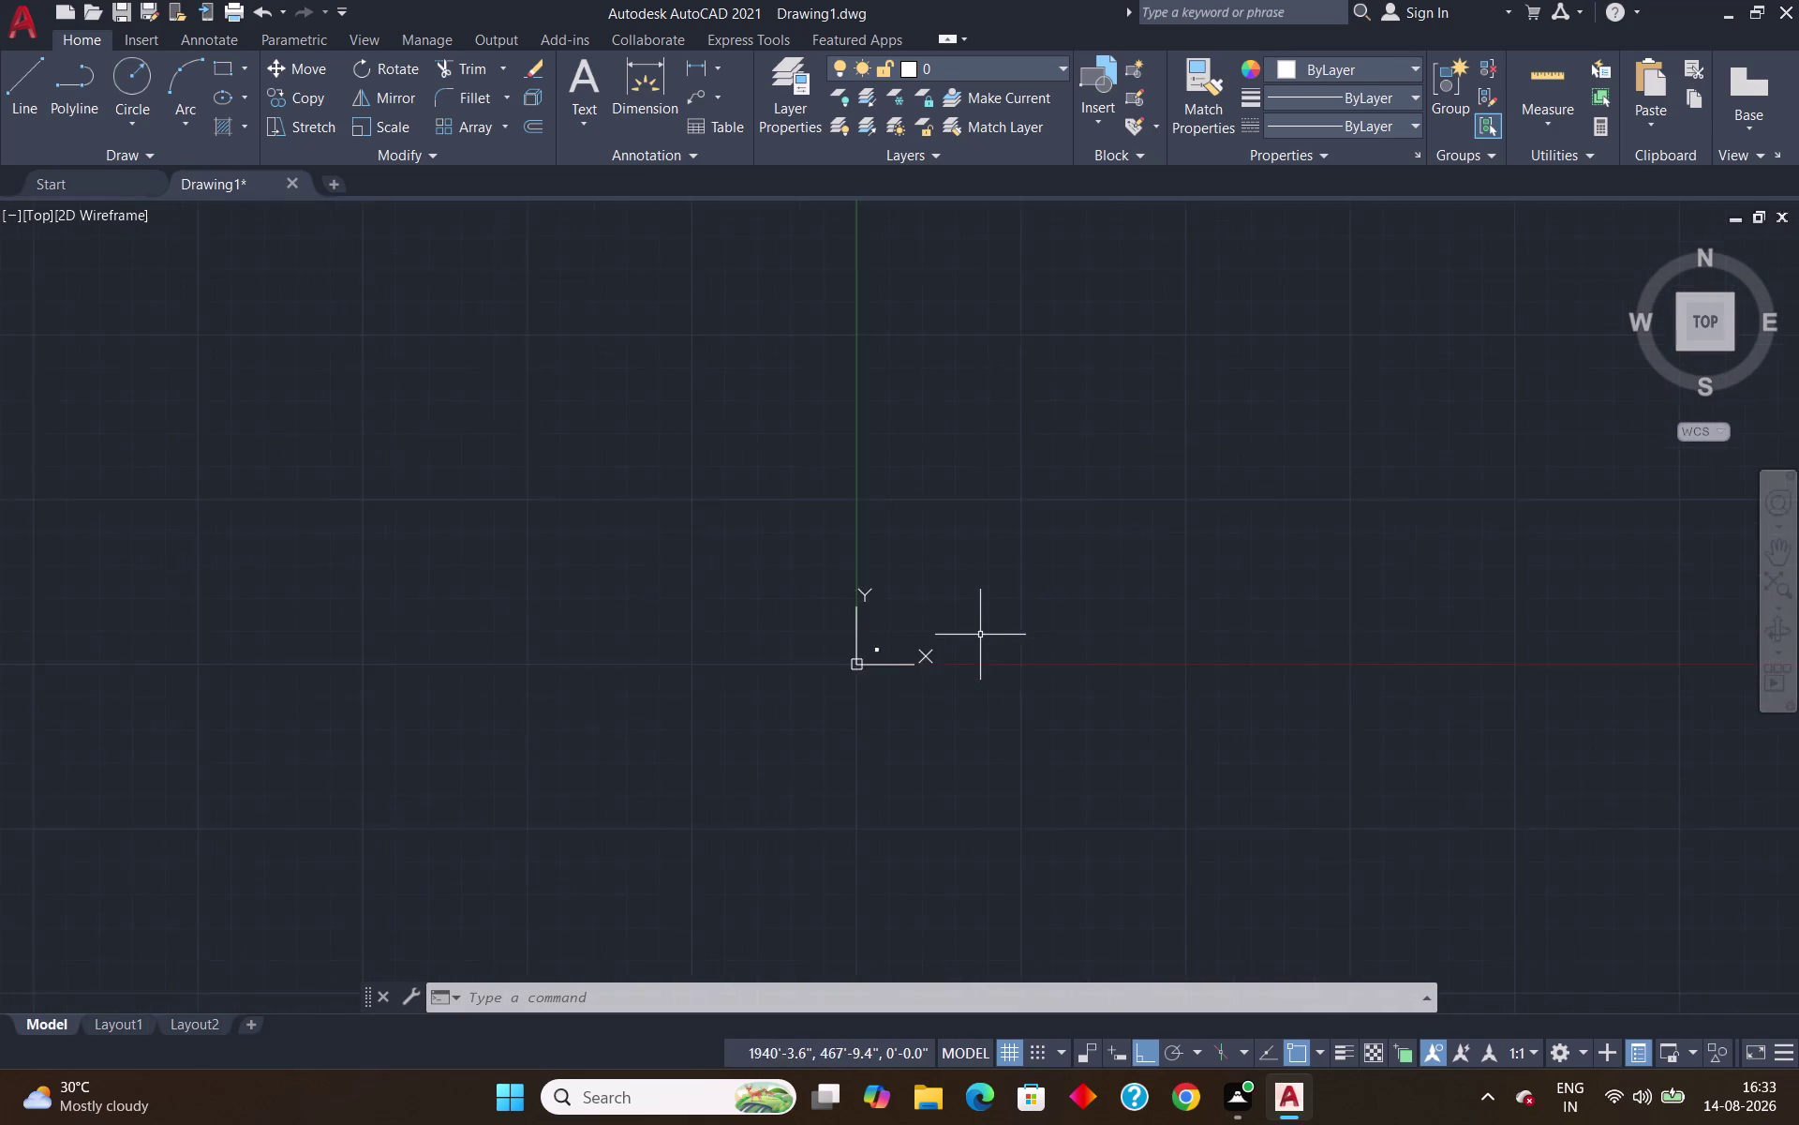
scroll(down, 3)
scroll(down, 3)
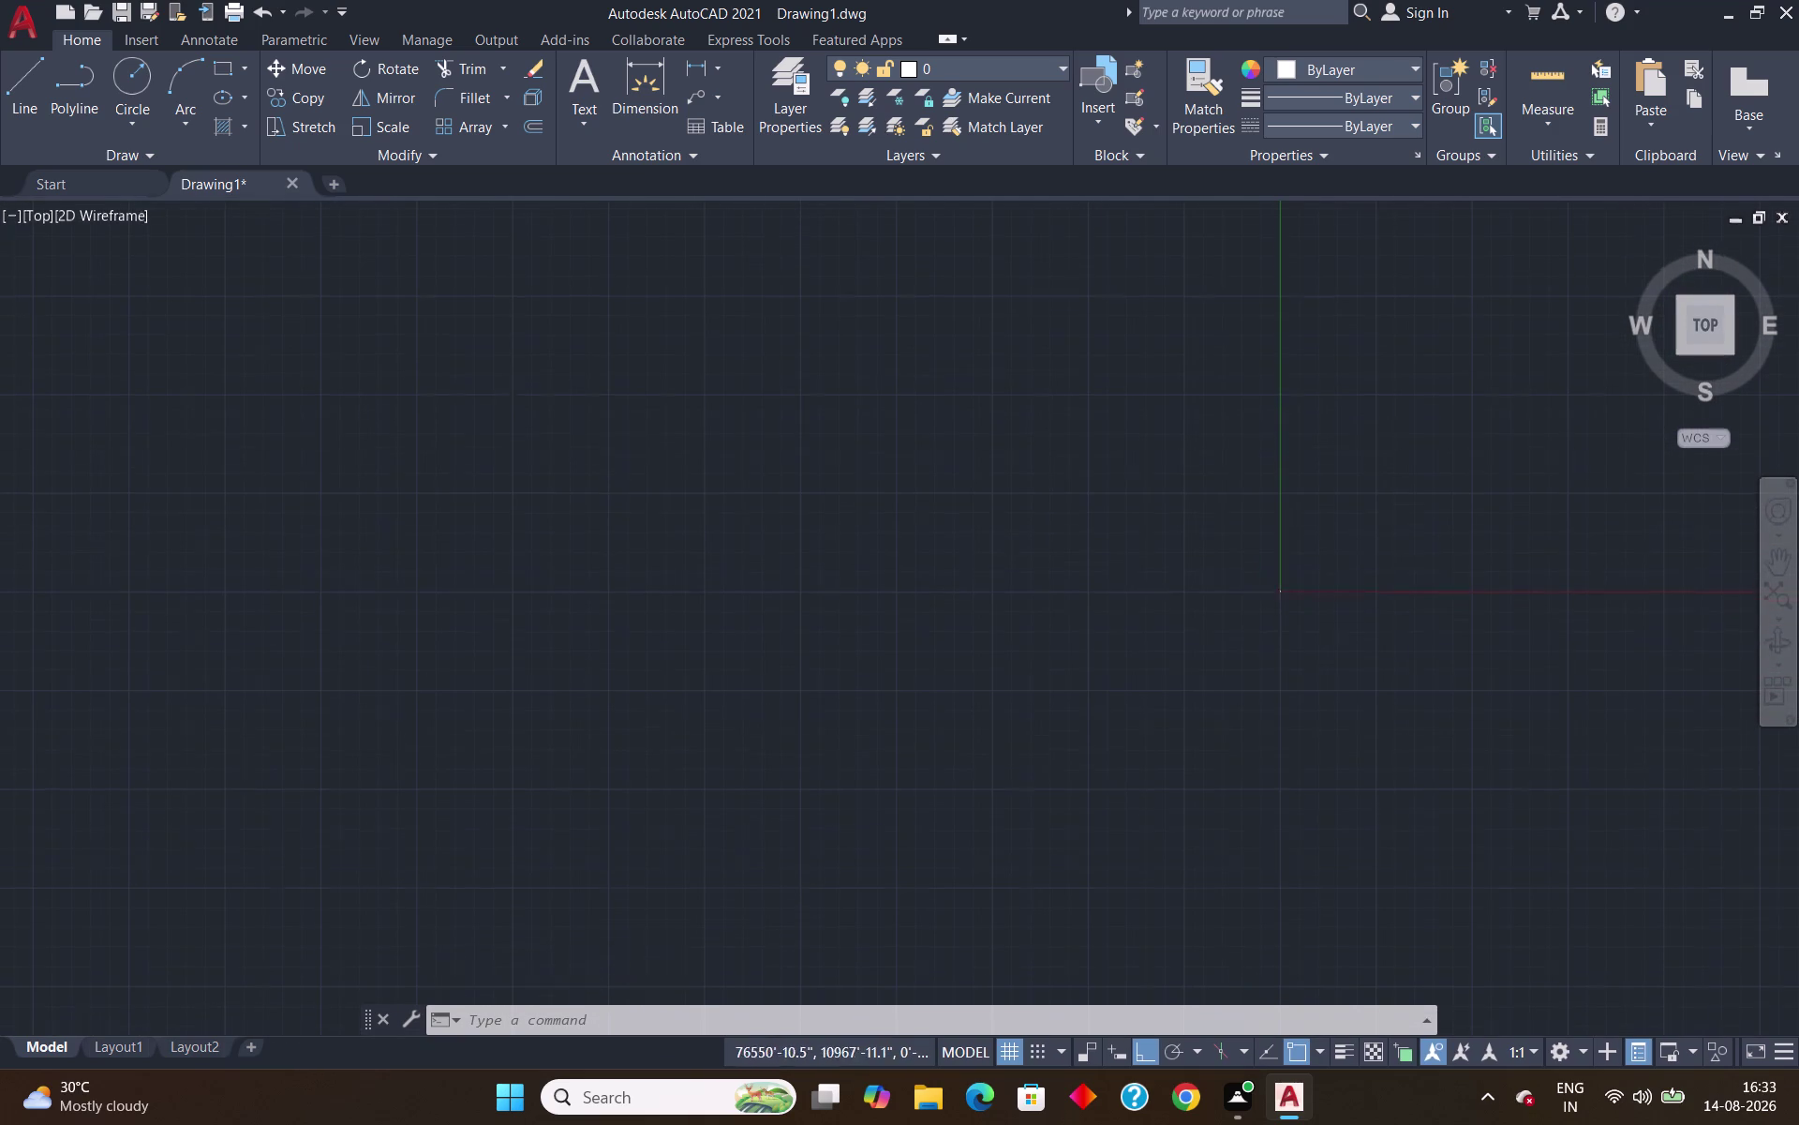
scroll(down, 3)
middle_drag(1338, 644, 255, 779)
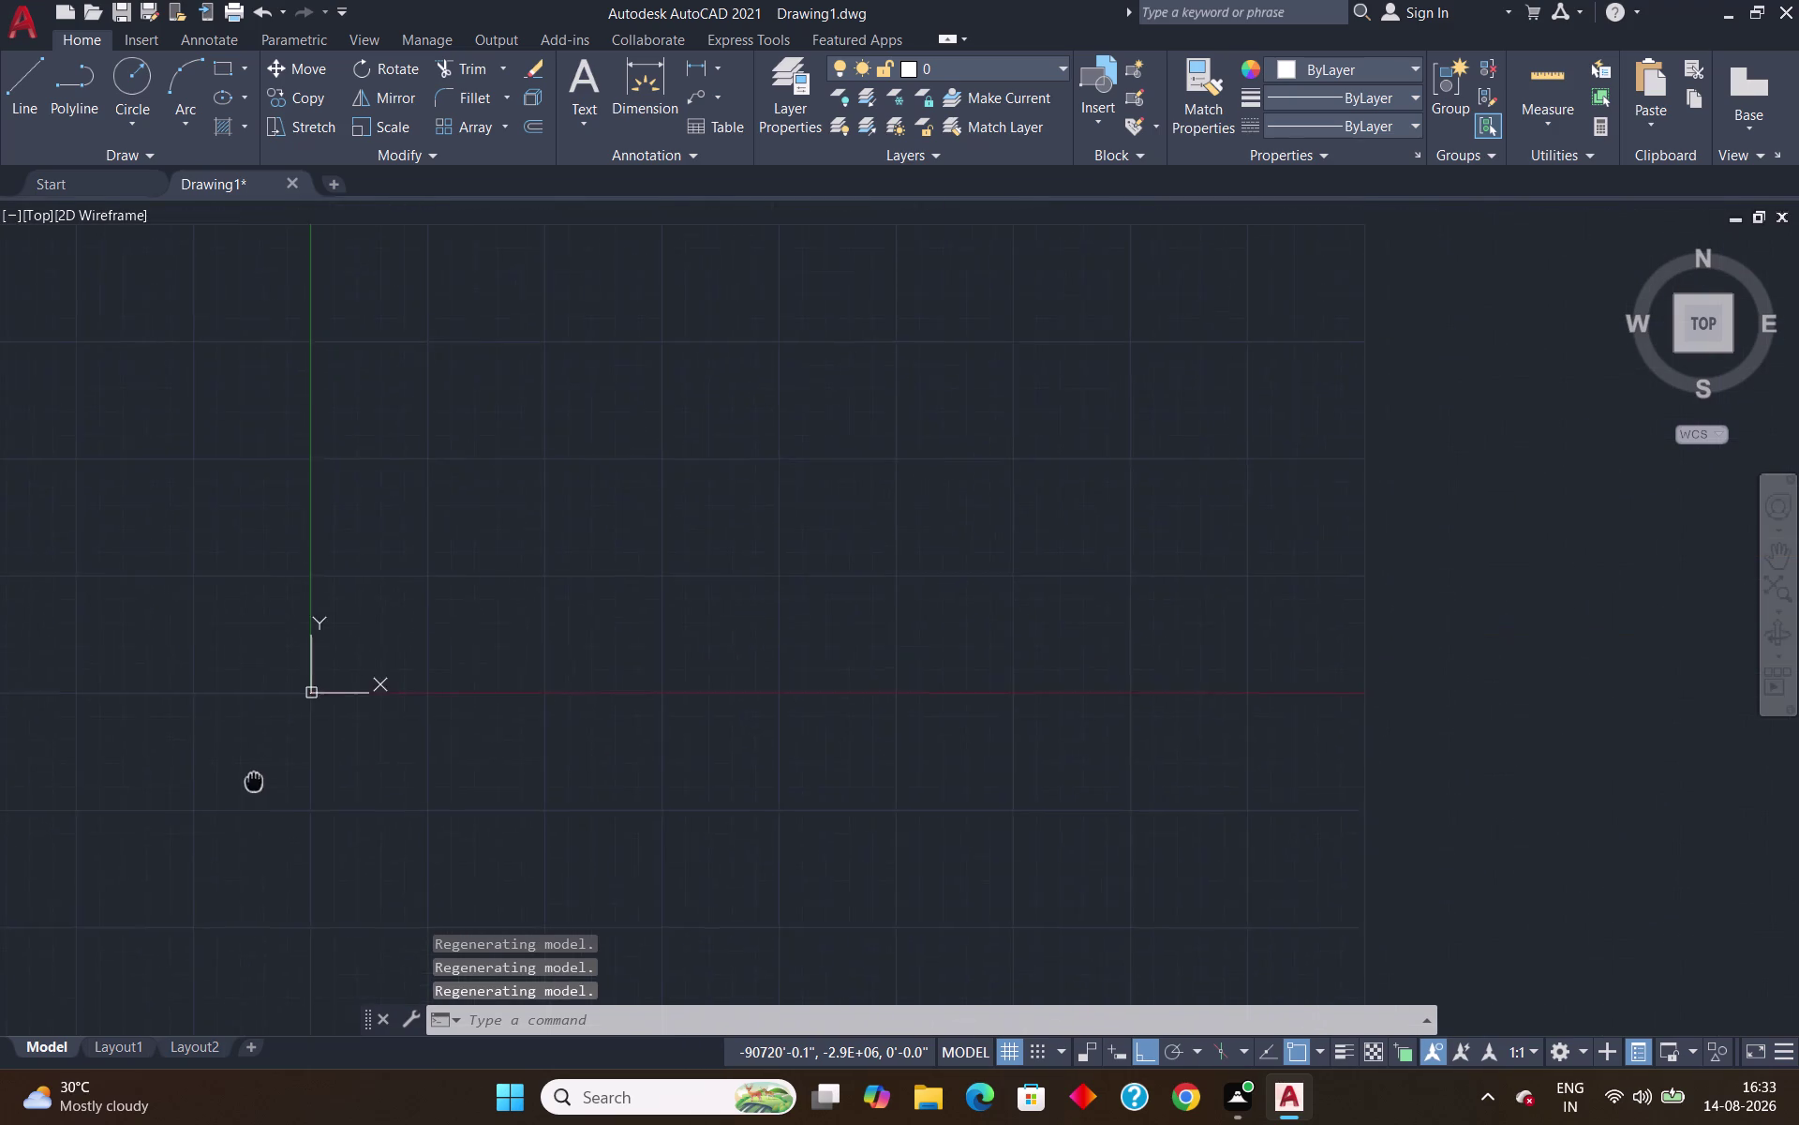
middle_drag(254, 779, 636, 958)
Pan back and zoom in to frame the floor plan.
scroll(up, 3)
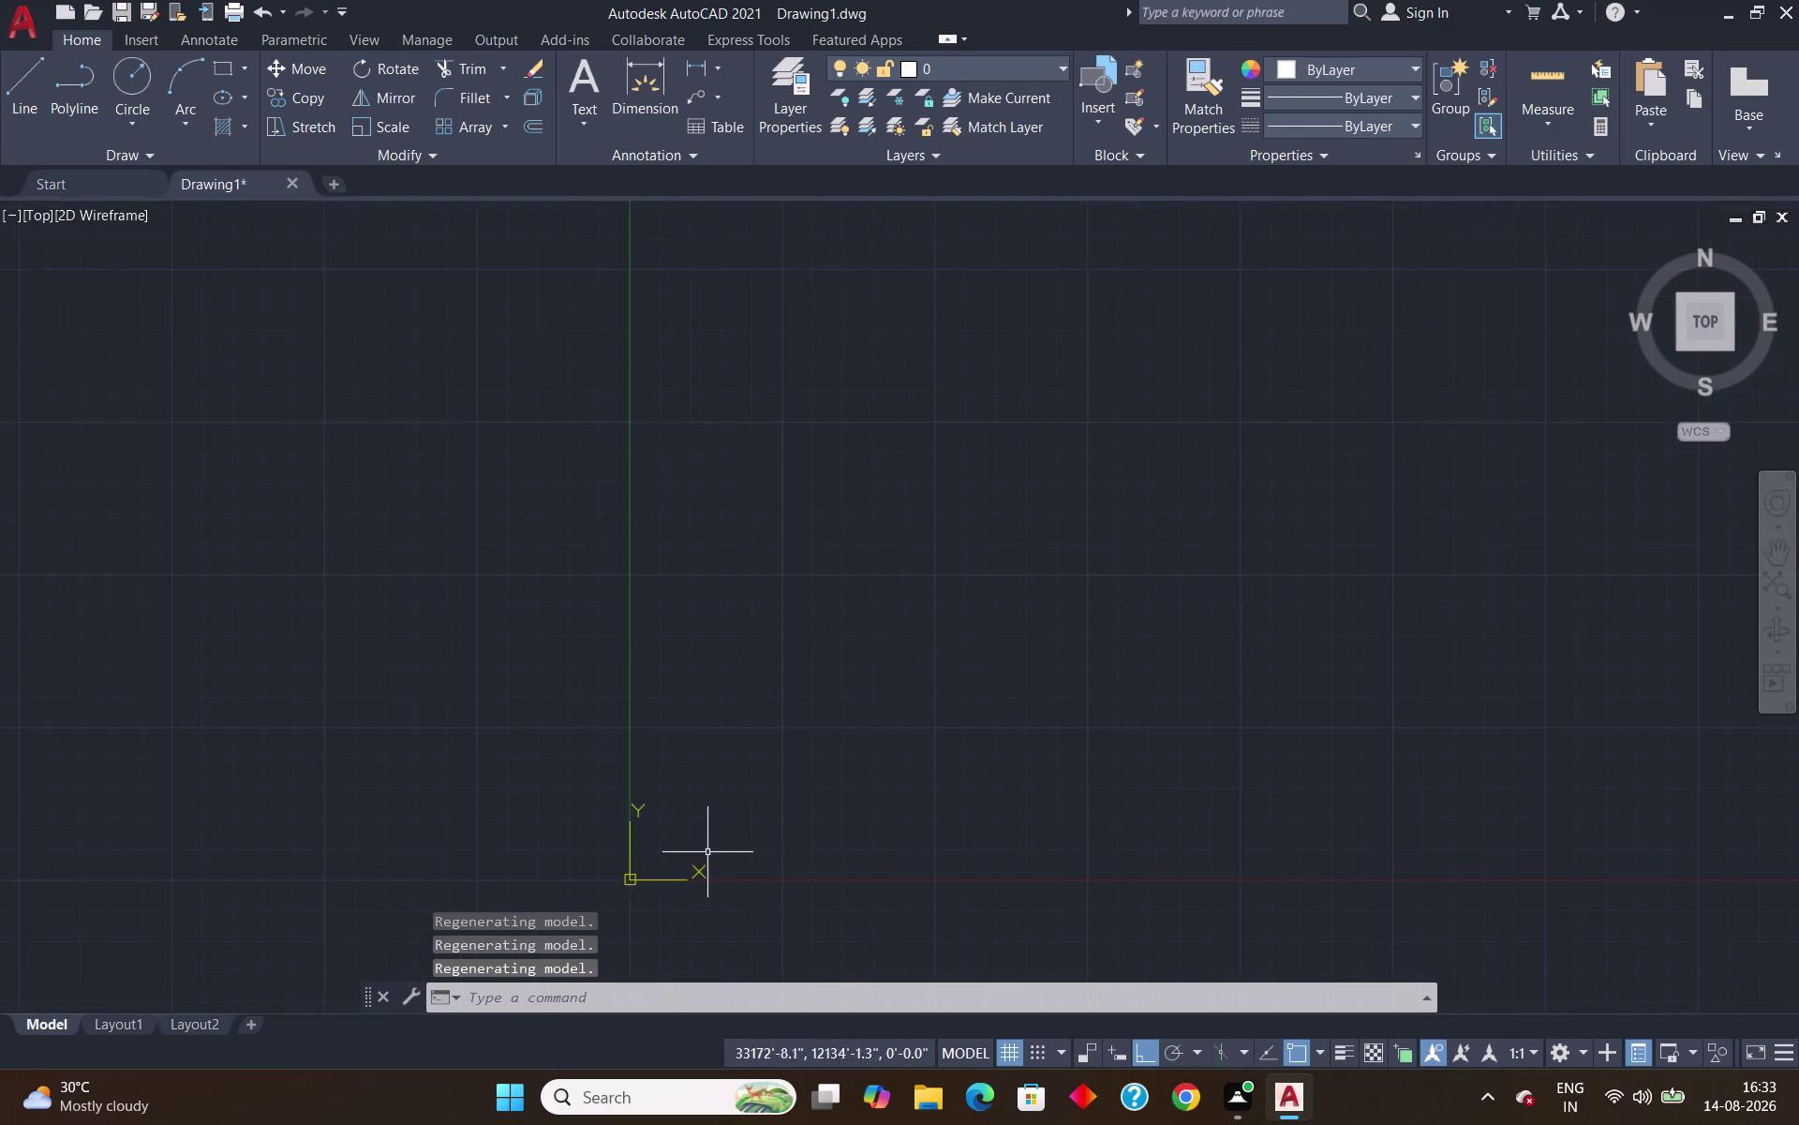
scroll(up, 3)
scroll(down, 3)
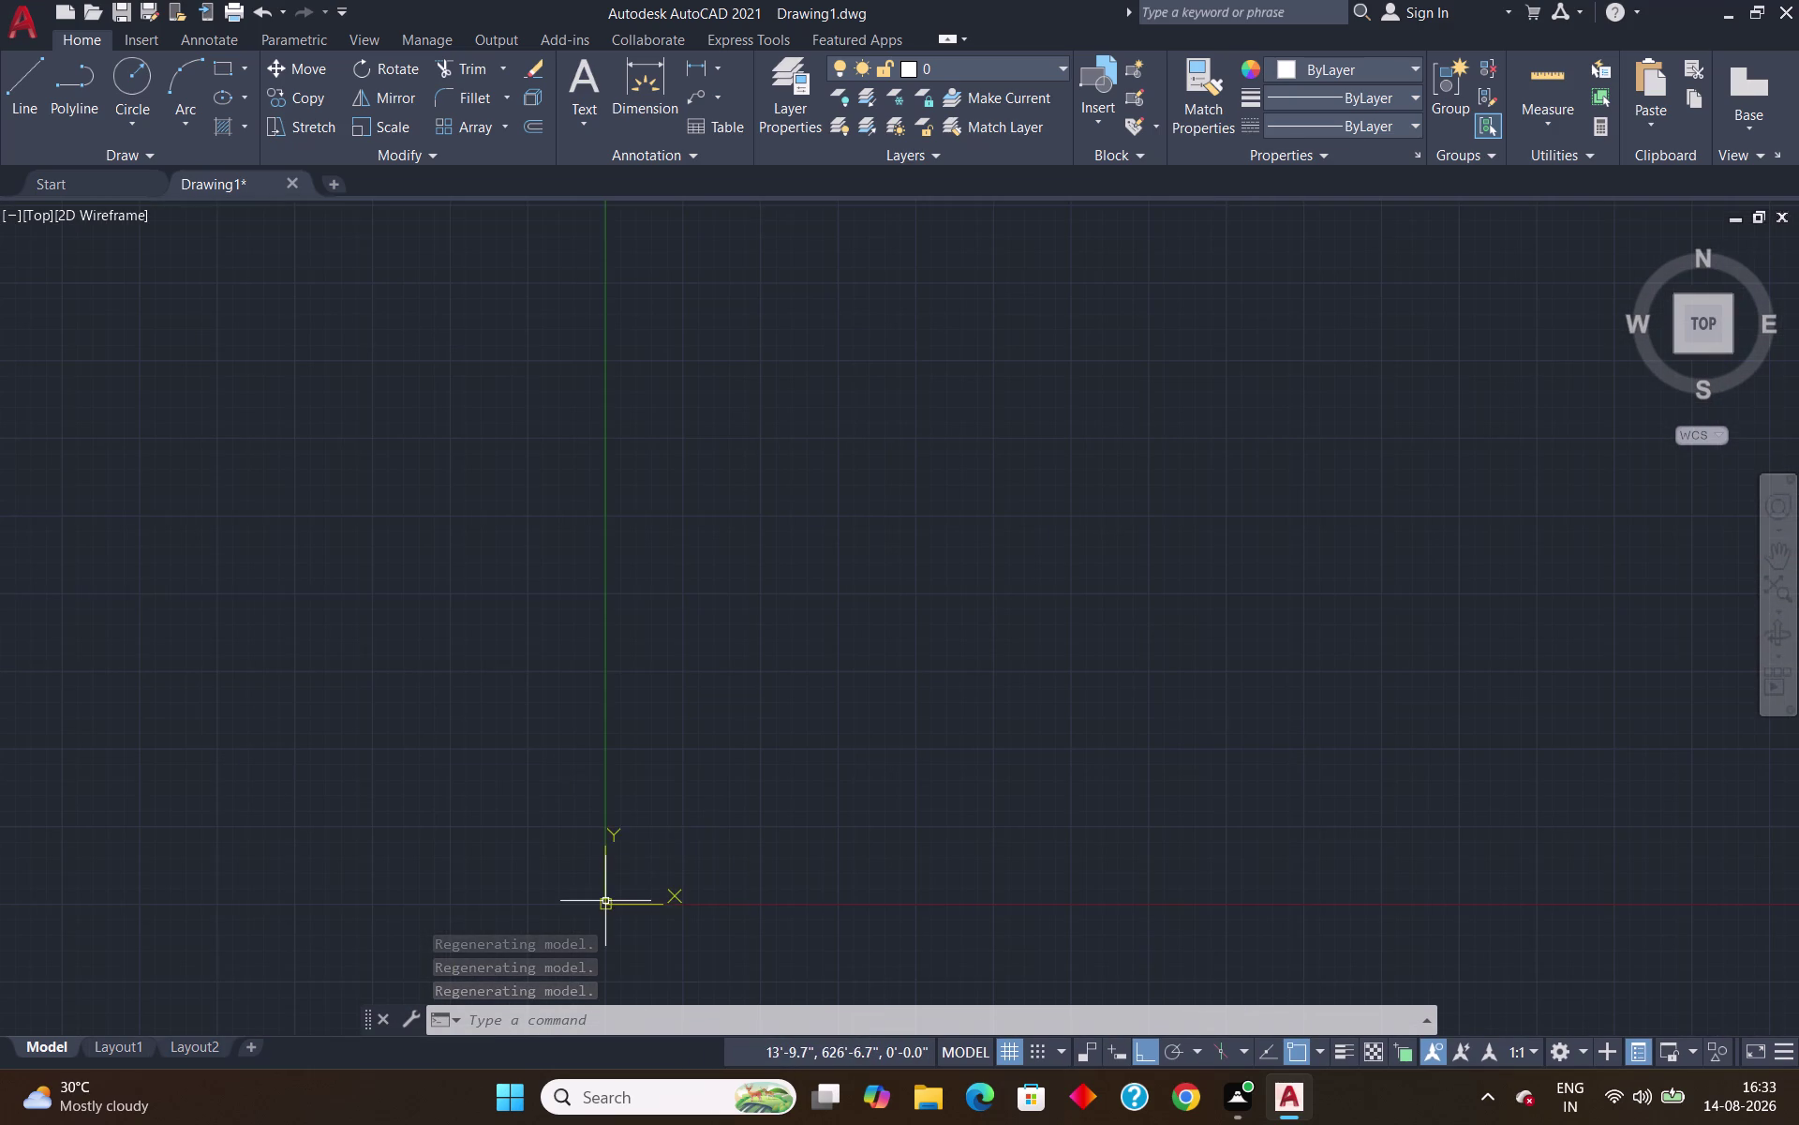
scroll(up, 3)
middle_drag(598, 912, 896, 651)
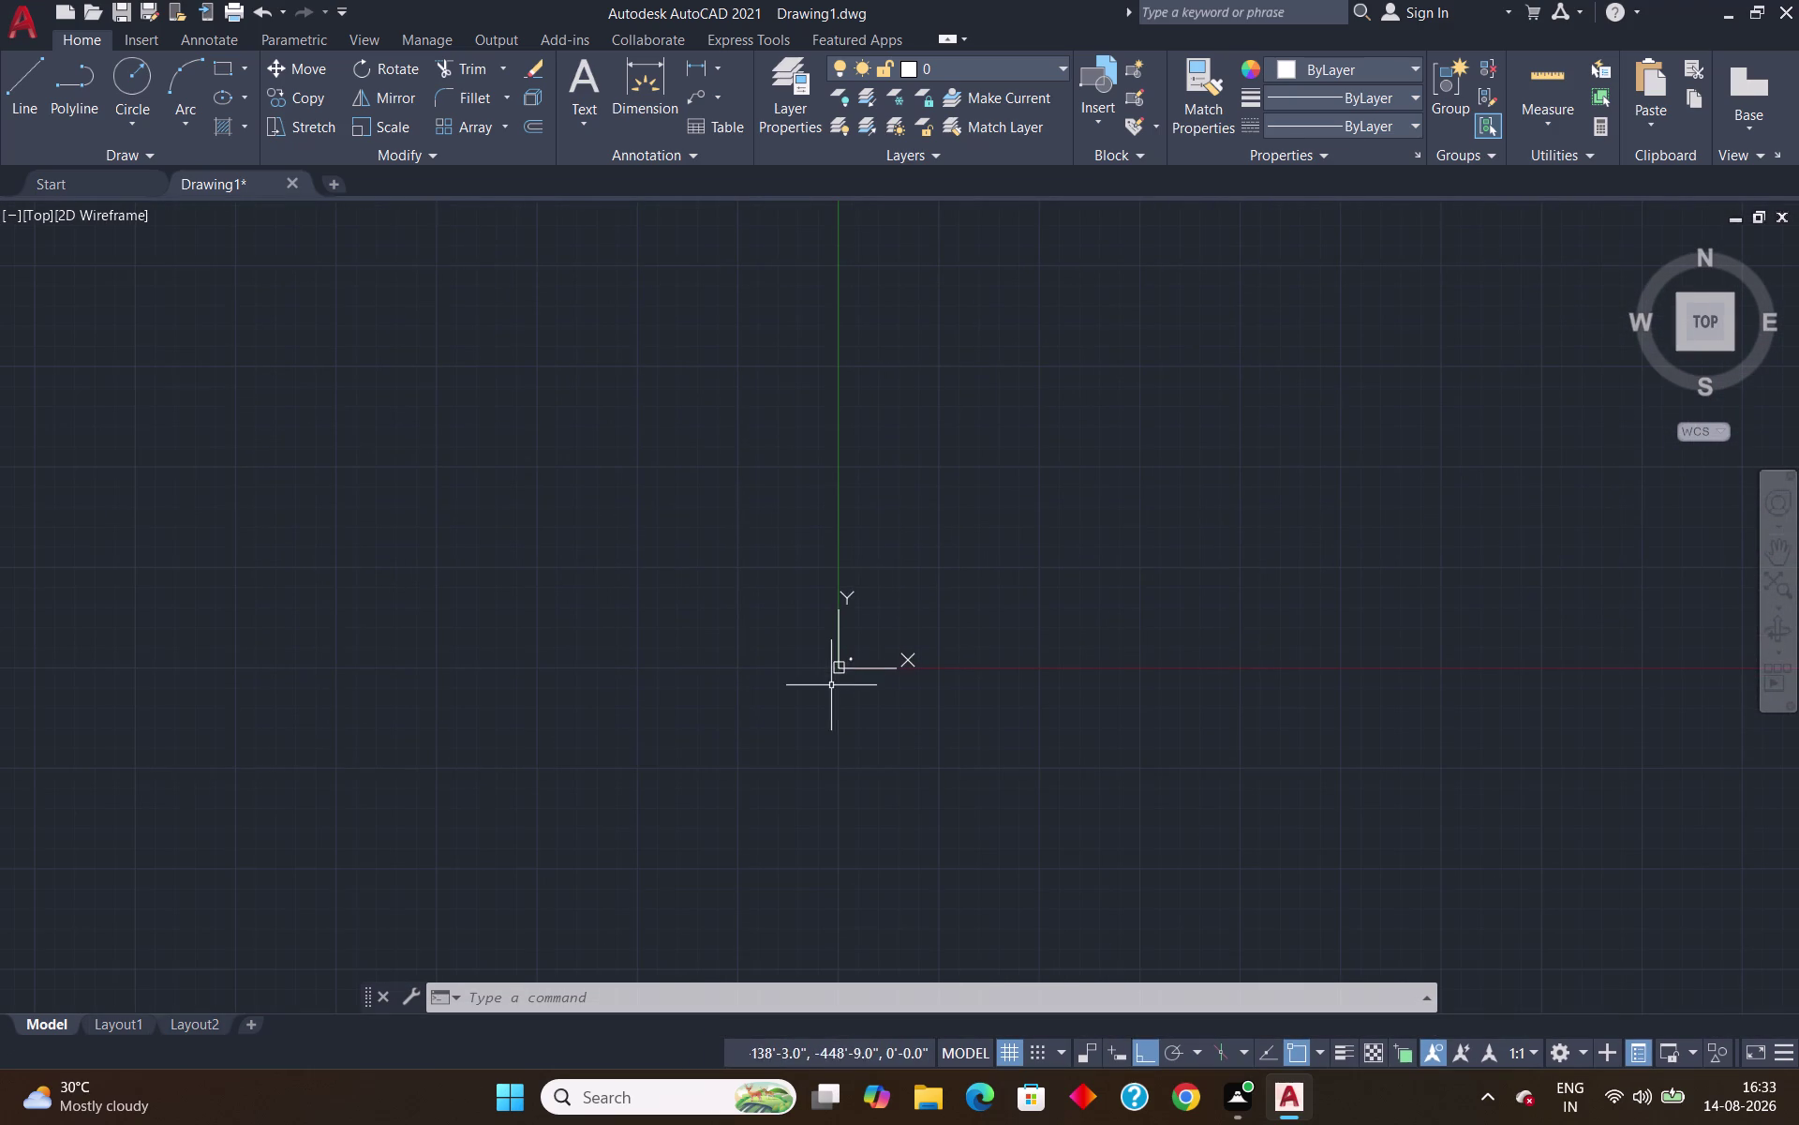
scroll(up, 3)
scroll(up, 3)
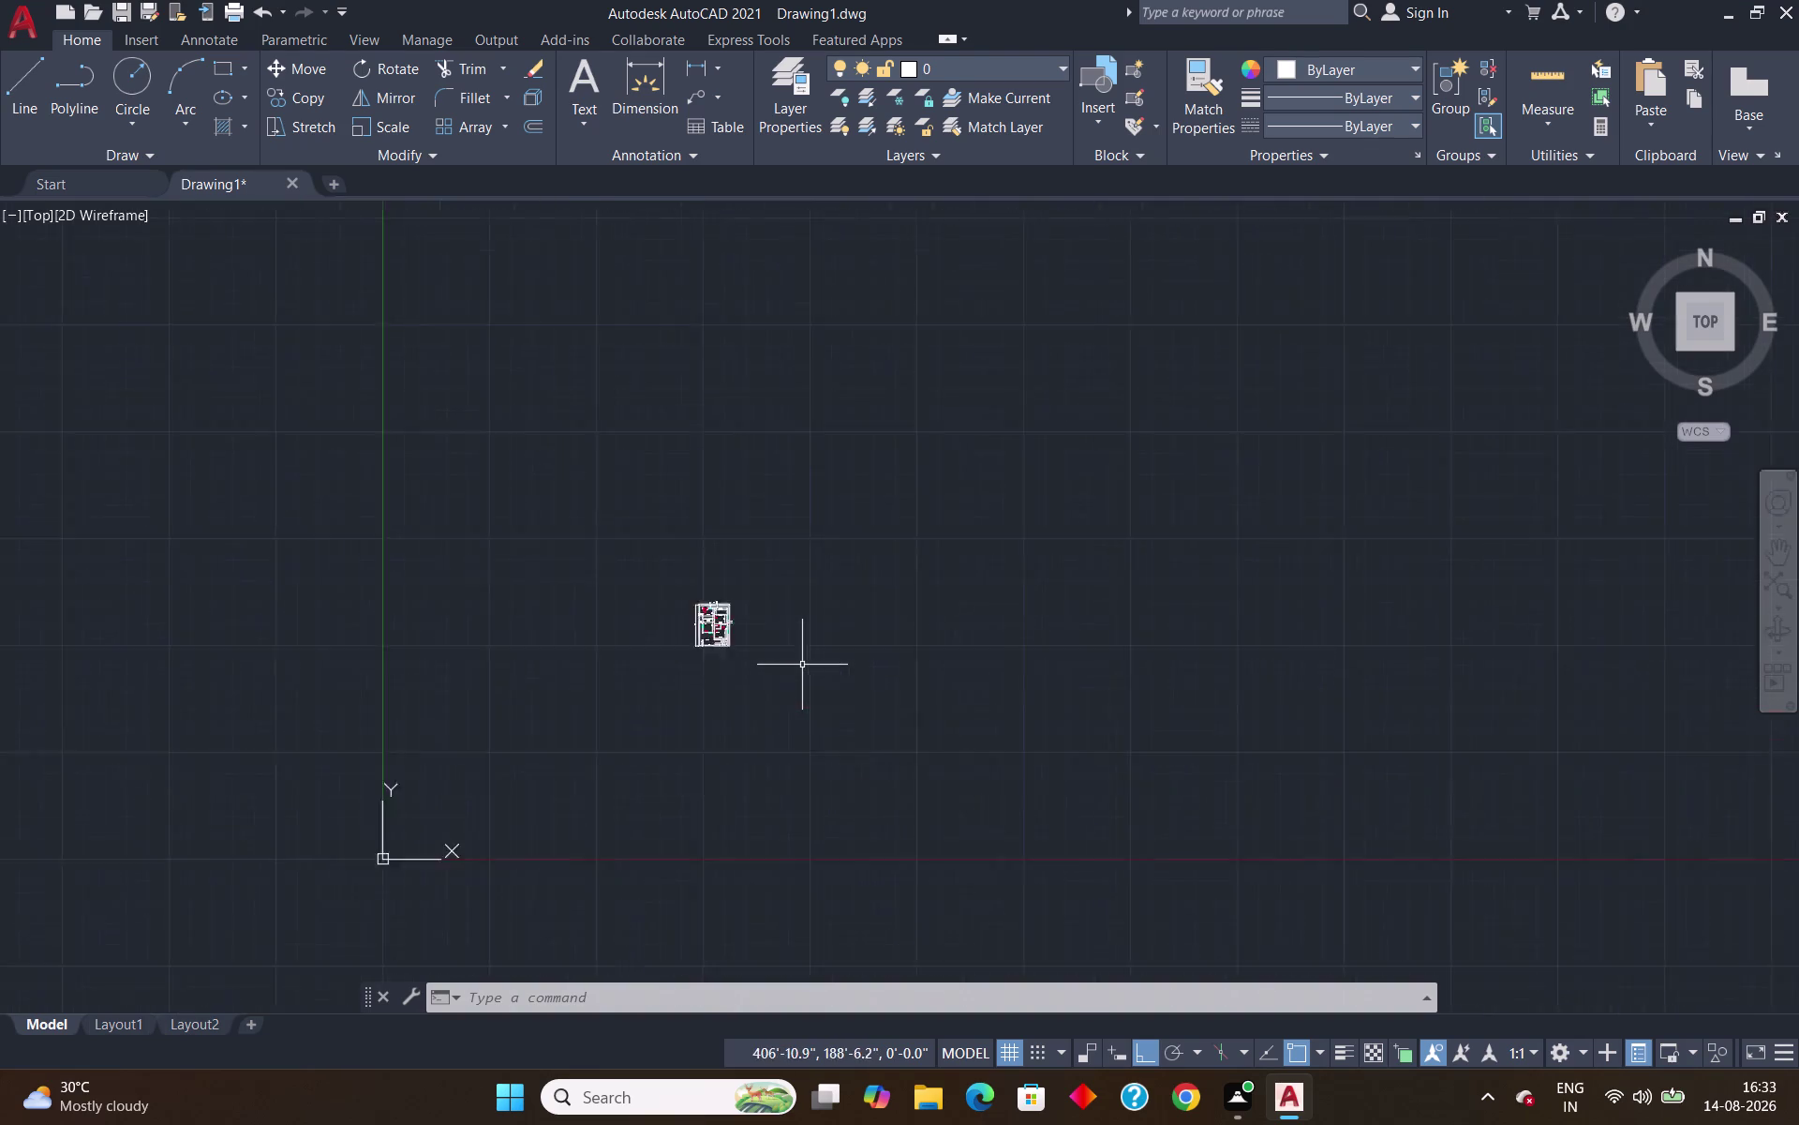
scroll(up, 3)
scroll(up, 3)
scroll(down, 3)
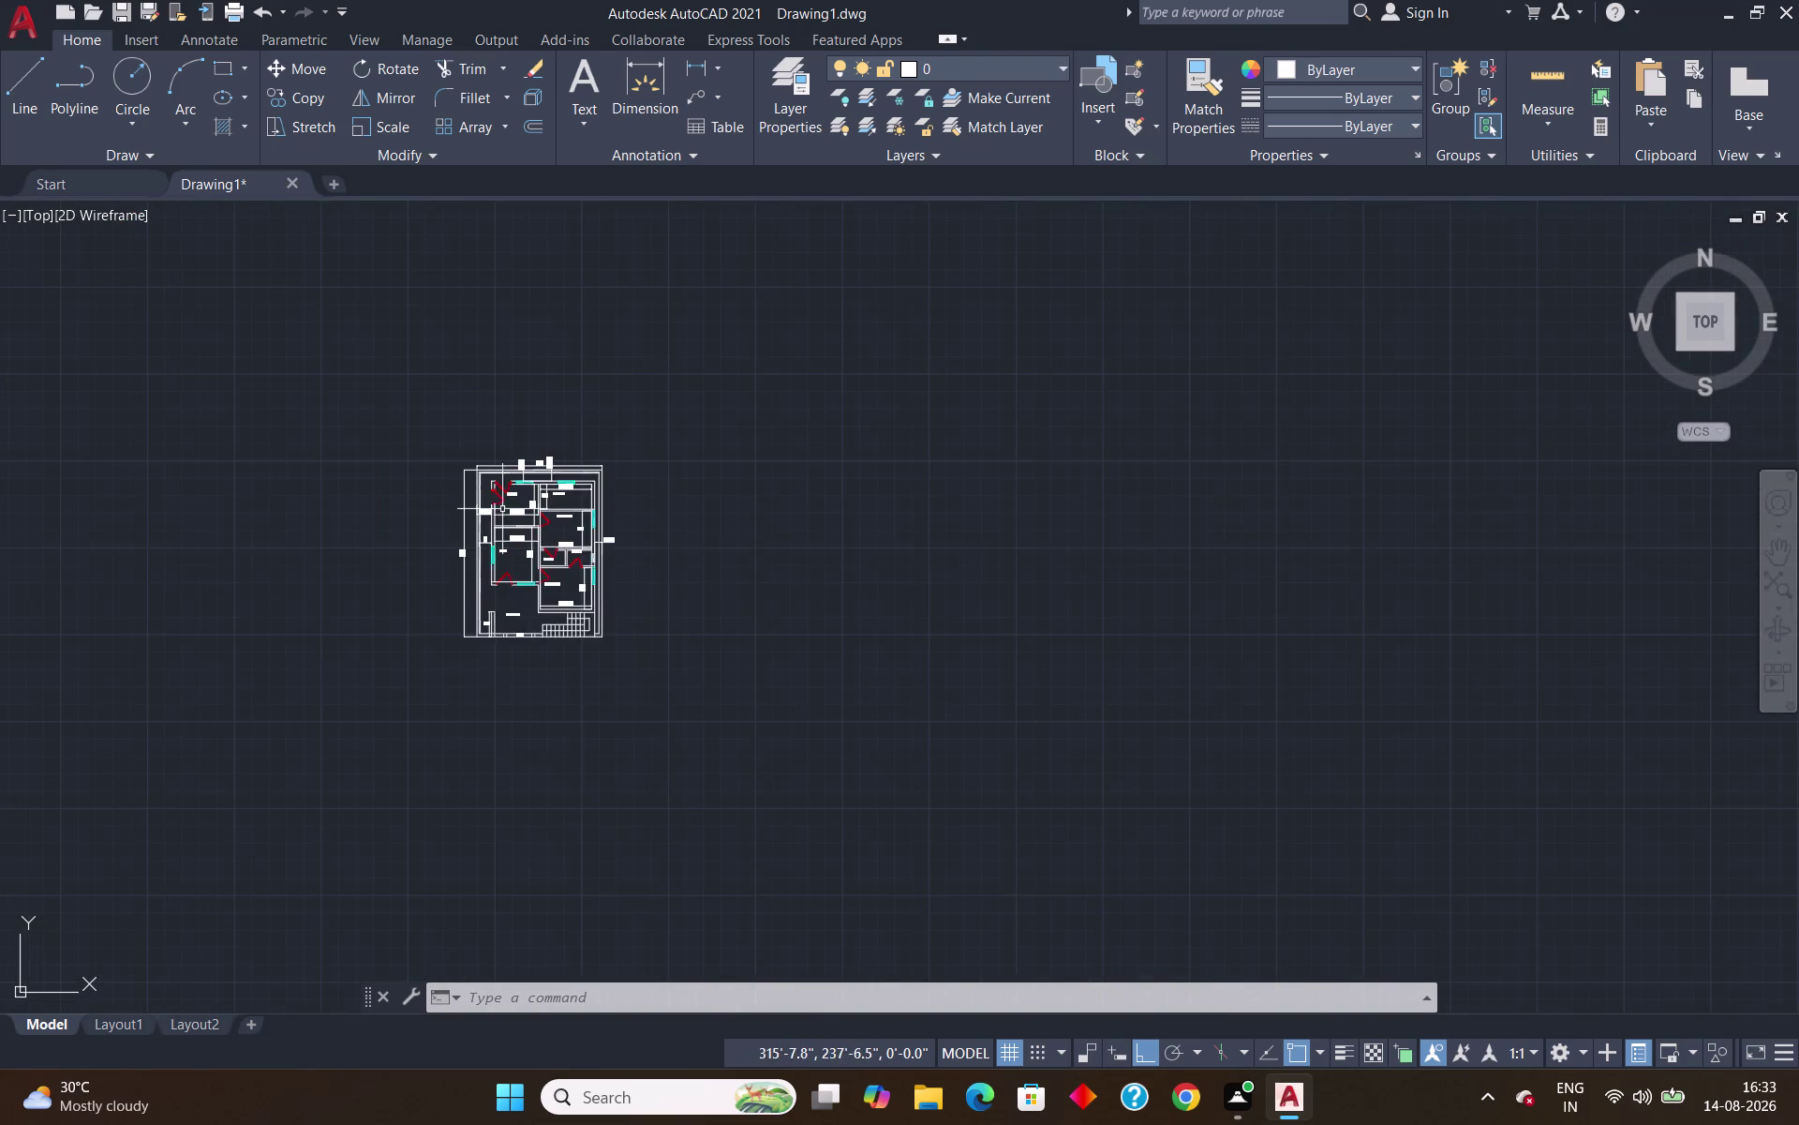
scroll(up, 3)
scroll(down, 3)
scroll(up, 3)
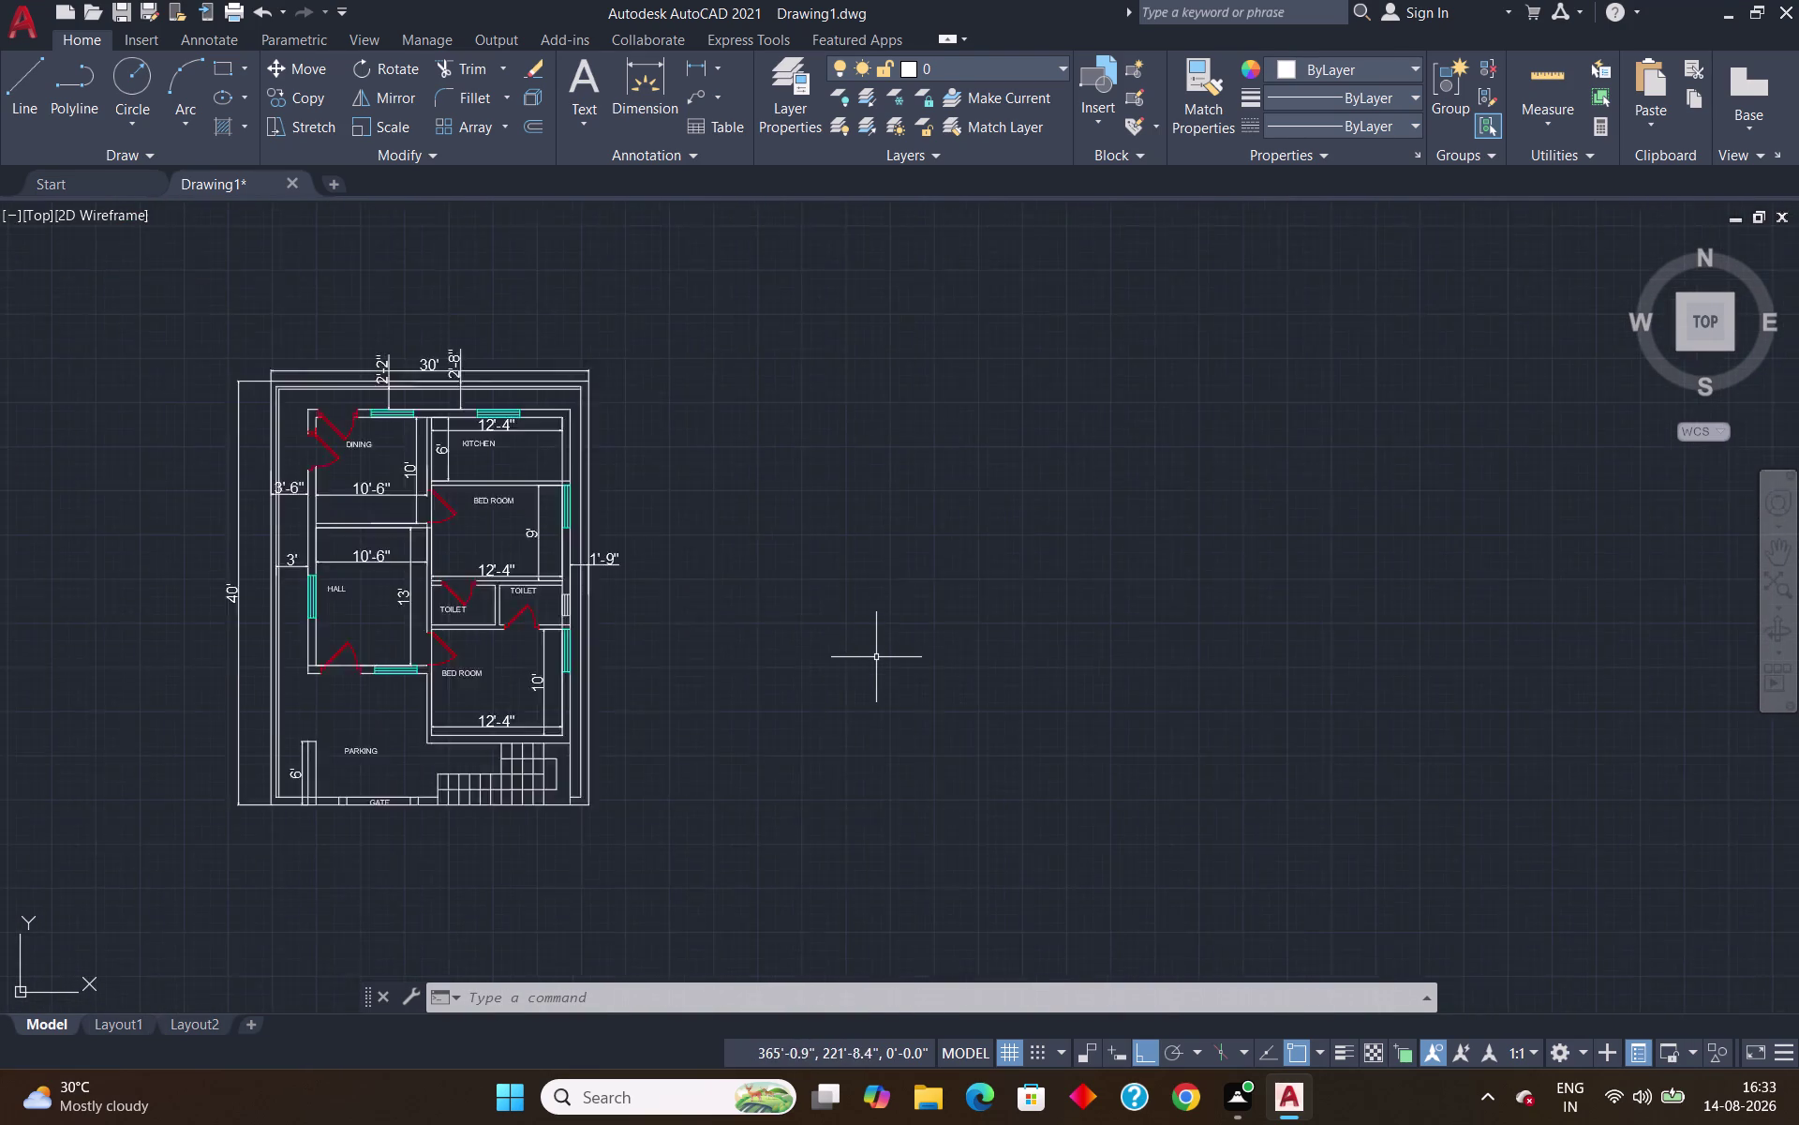
scroll(up, 3)
scroll(down, 3)
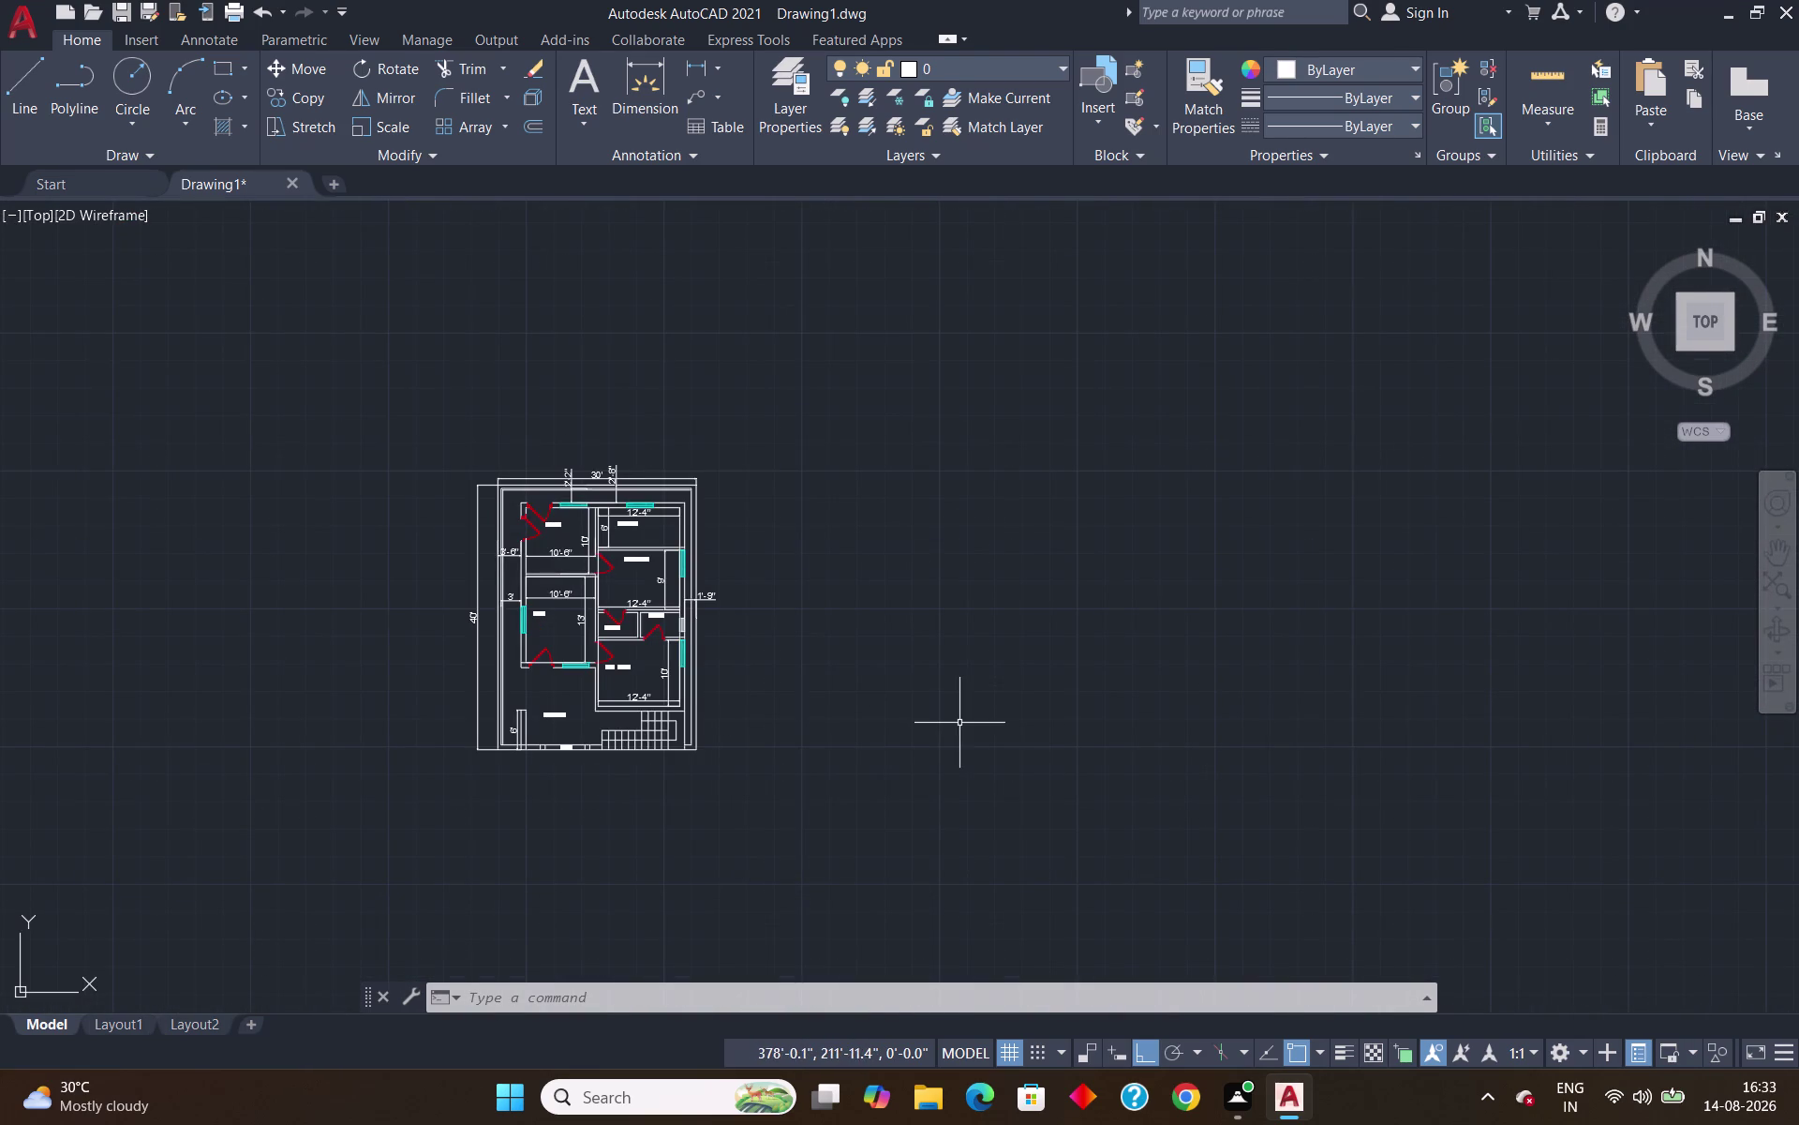
Insert a GROUND FLOOR block from the Recent blocks and close the palette.
key(i)
key(Return)
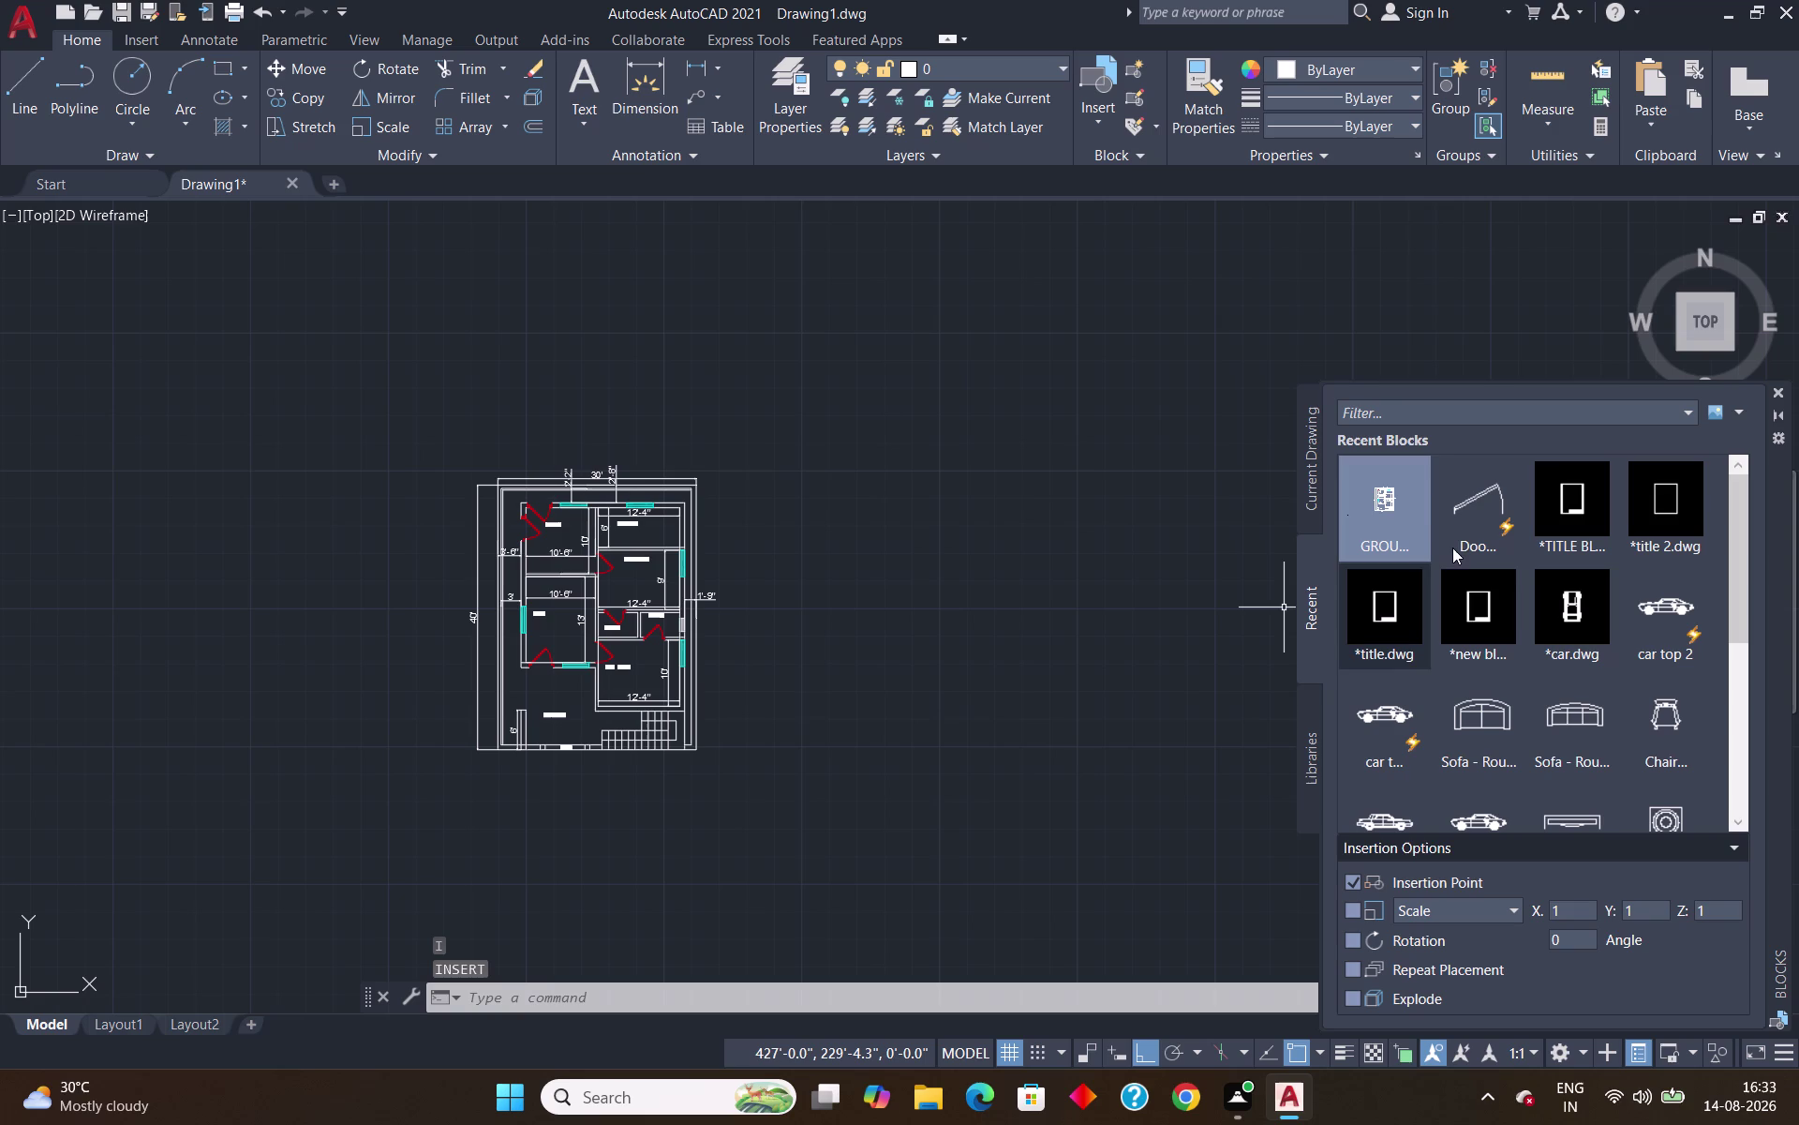
drag(1410, 517, 1092, 594)
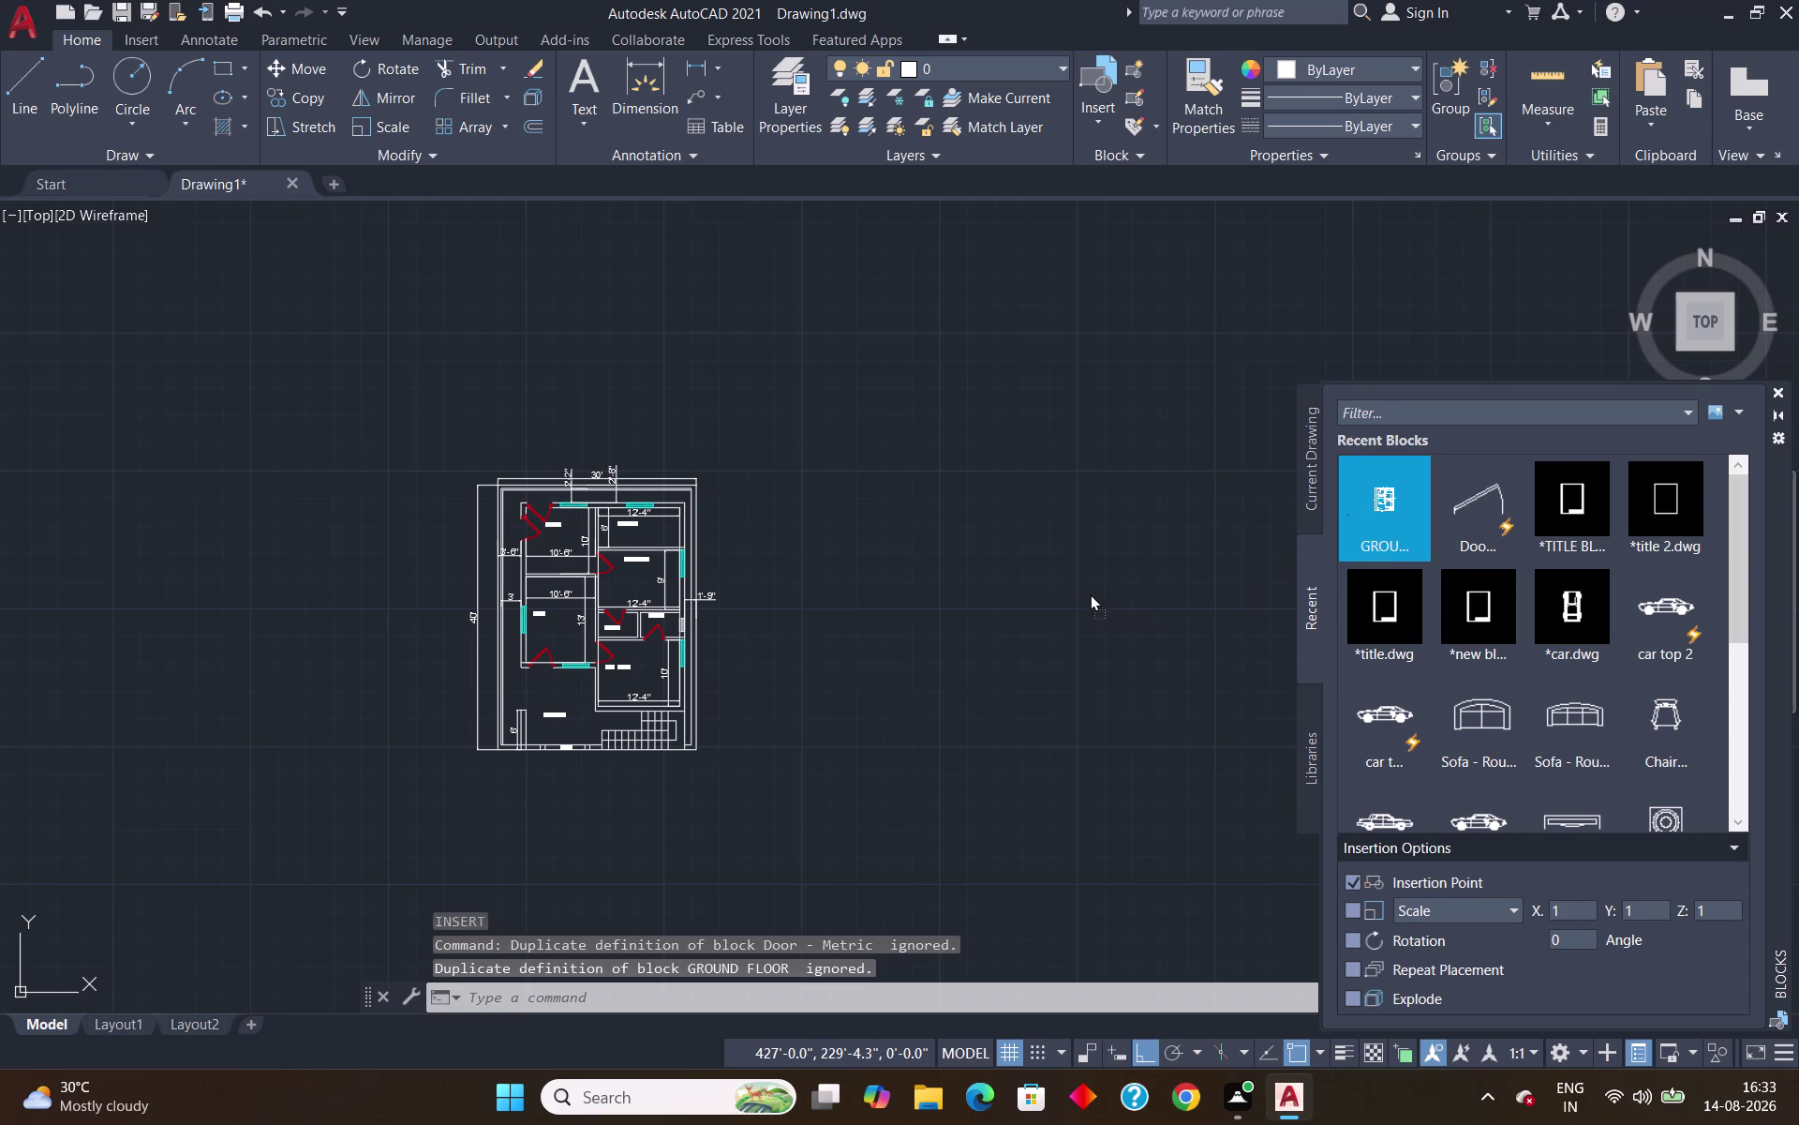
drag(1092, 594, 1065, 565)
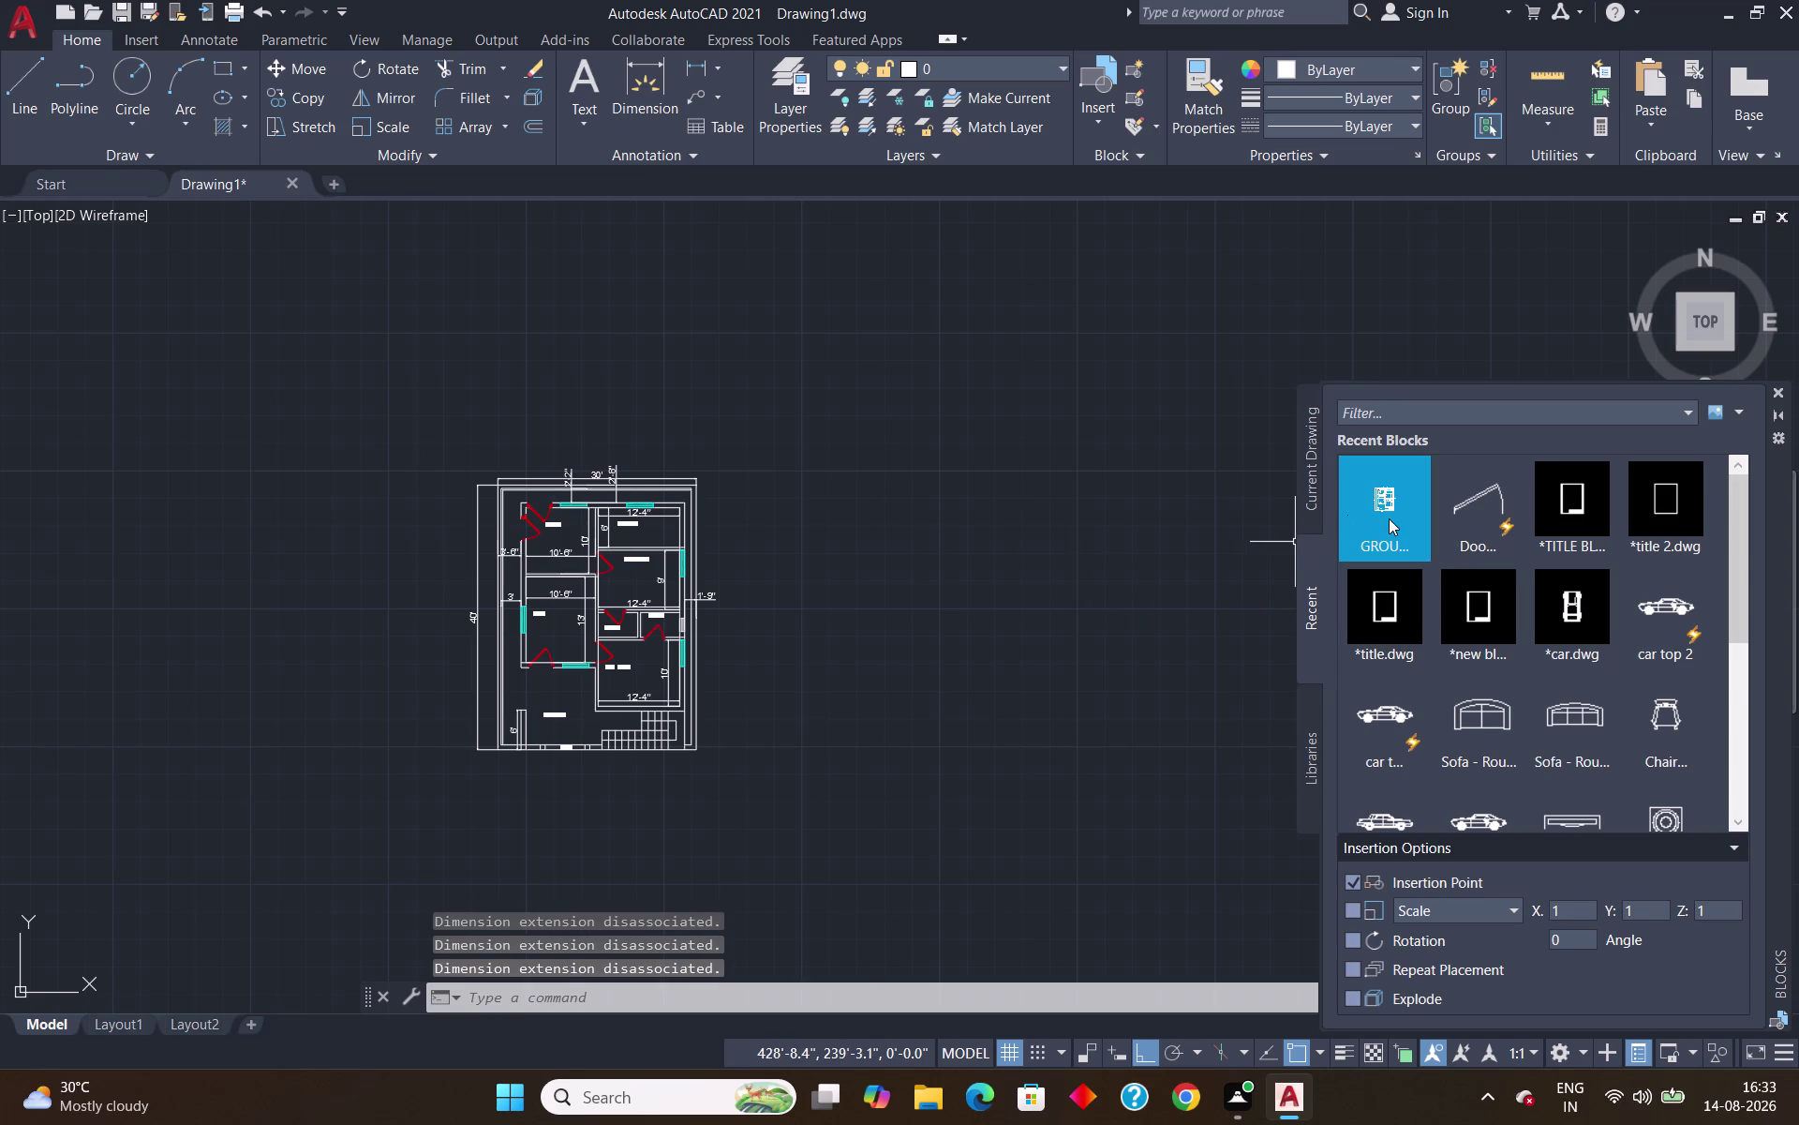
drag(1389, 518, 1024, 566)
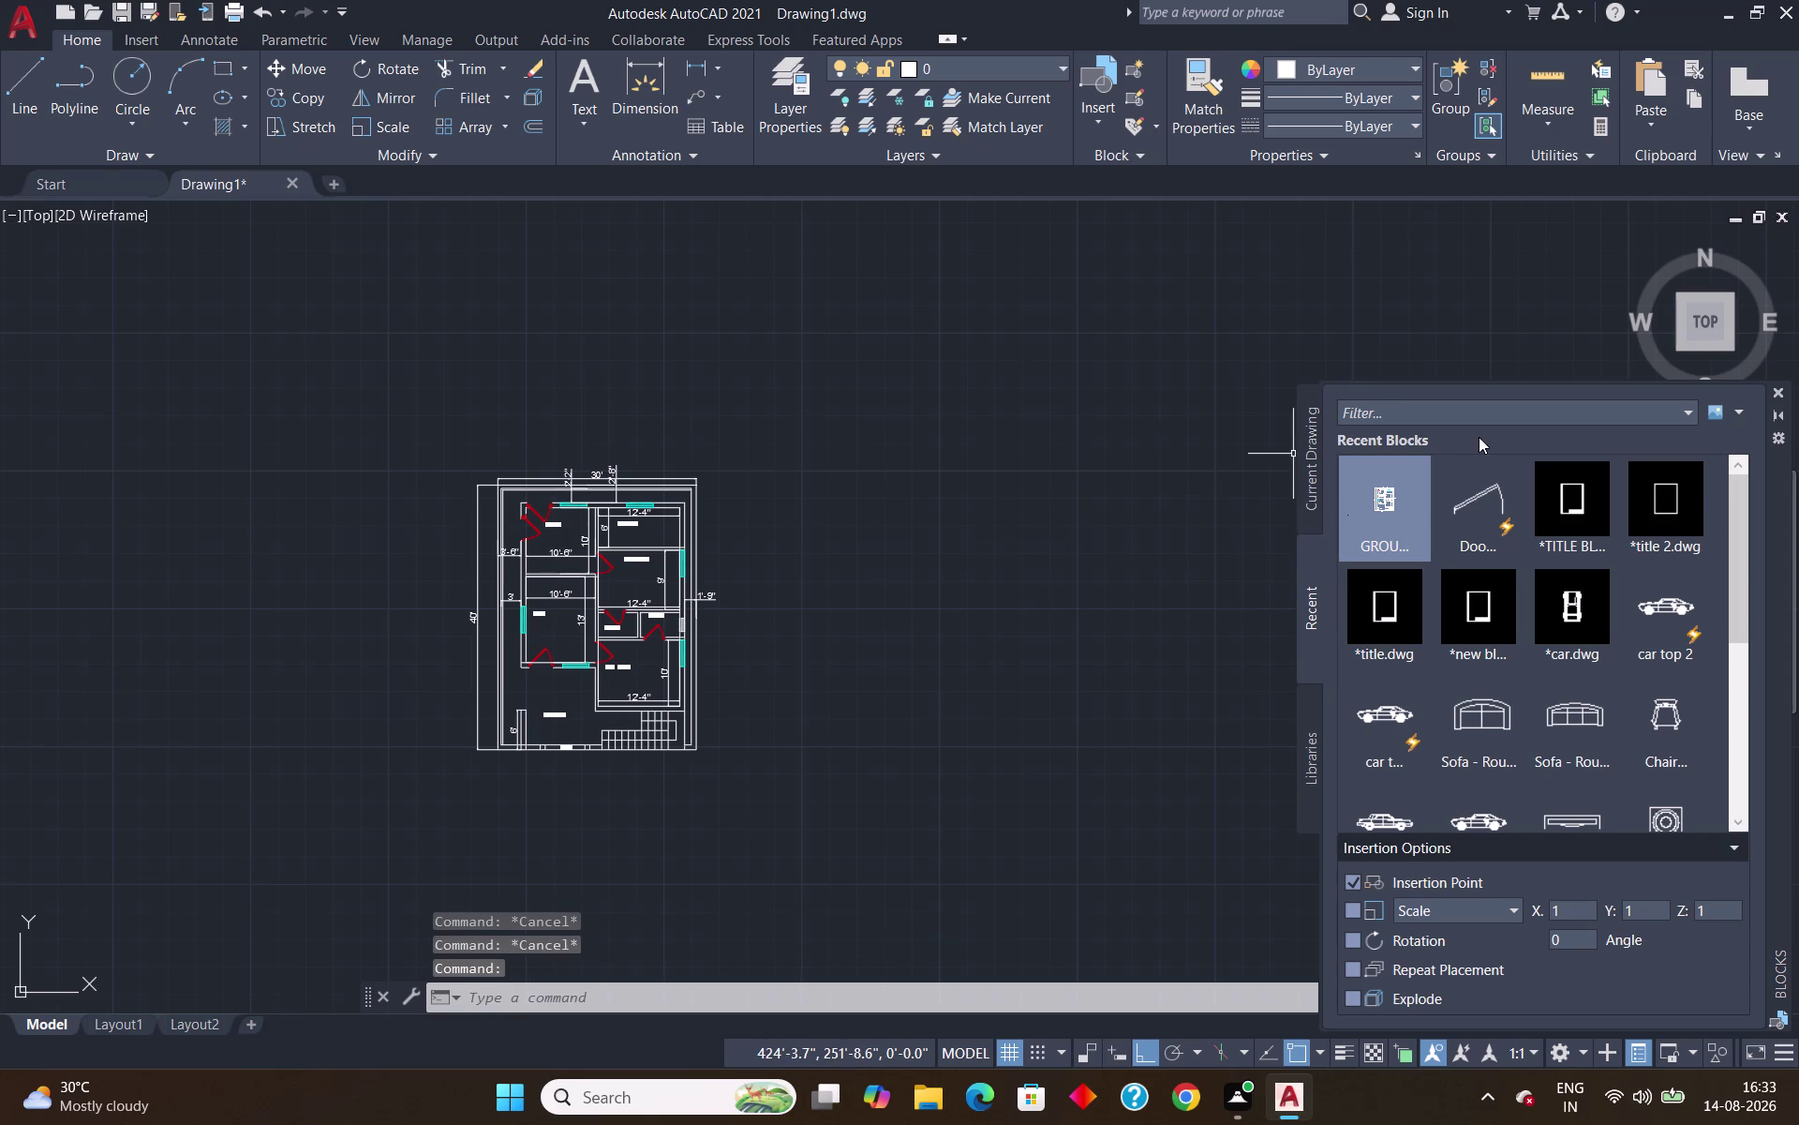
click(1774, 390)
Select the extra floor plan copy and delete it.
scroll(down, 3)
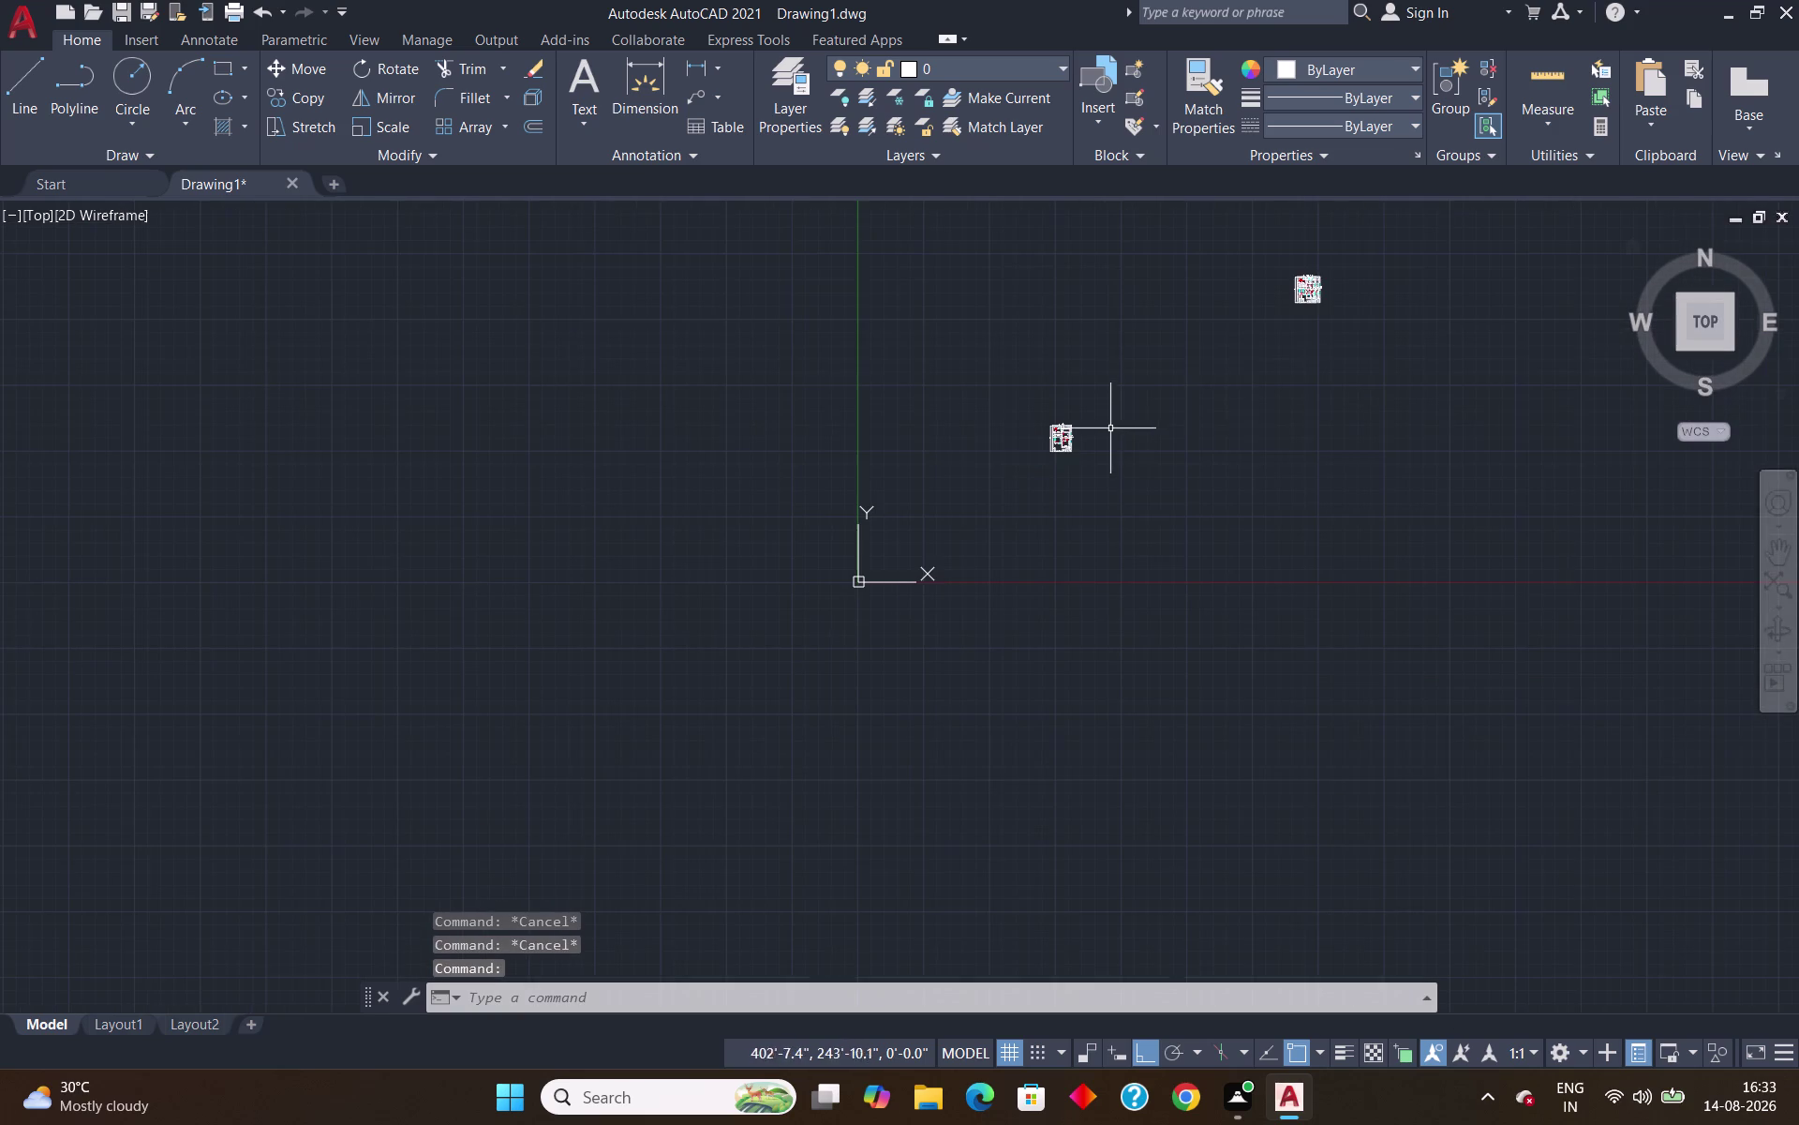
scroll(up, 3)
scroll(up, 3)
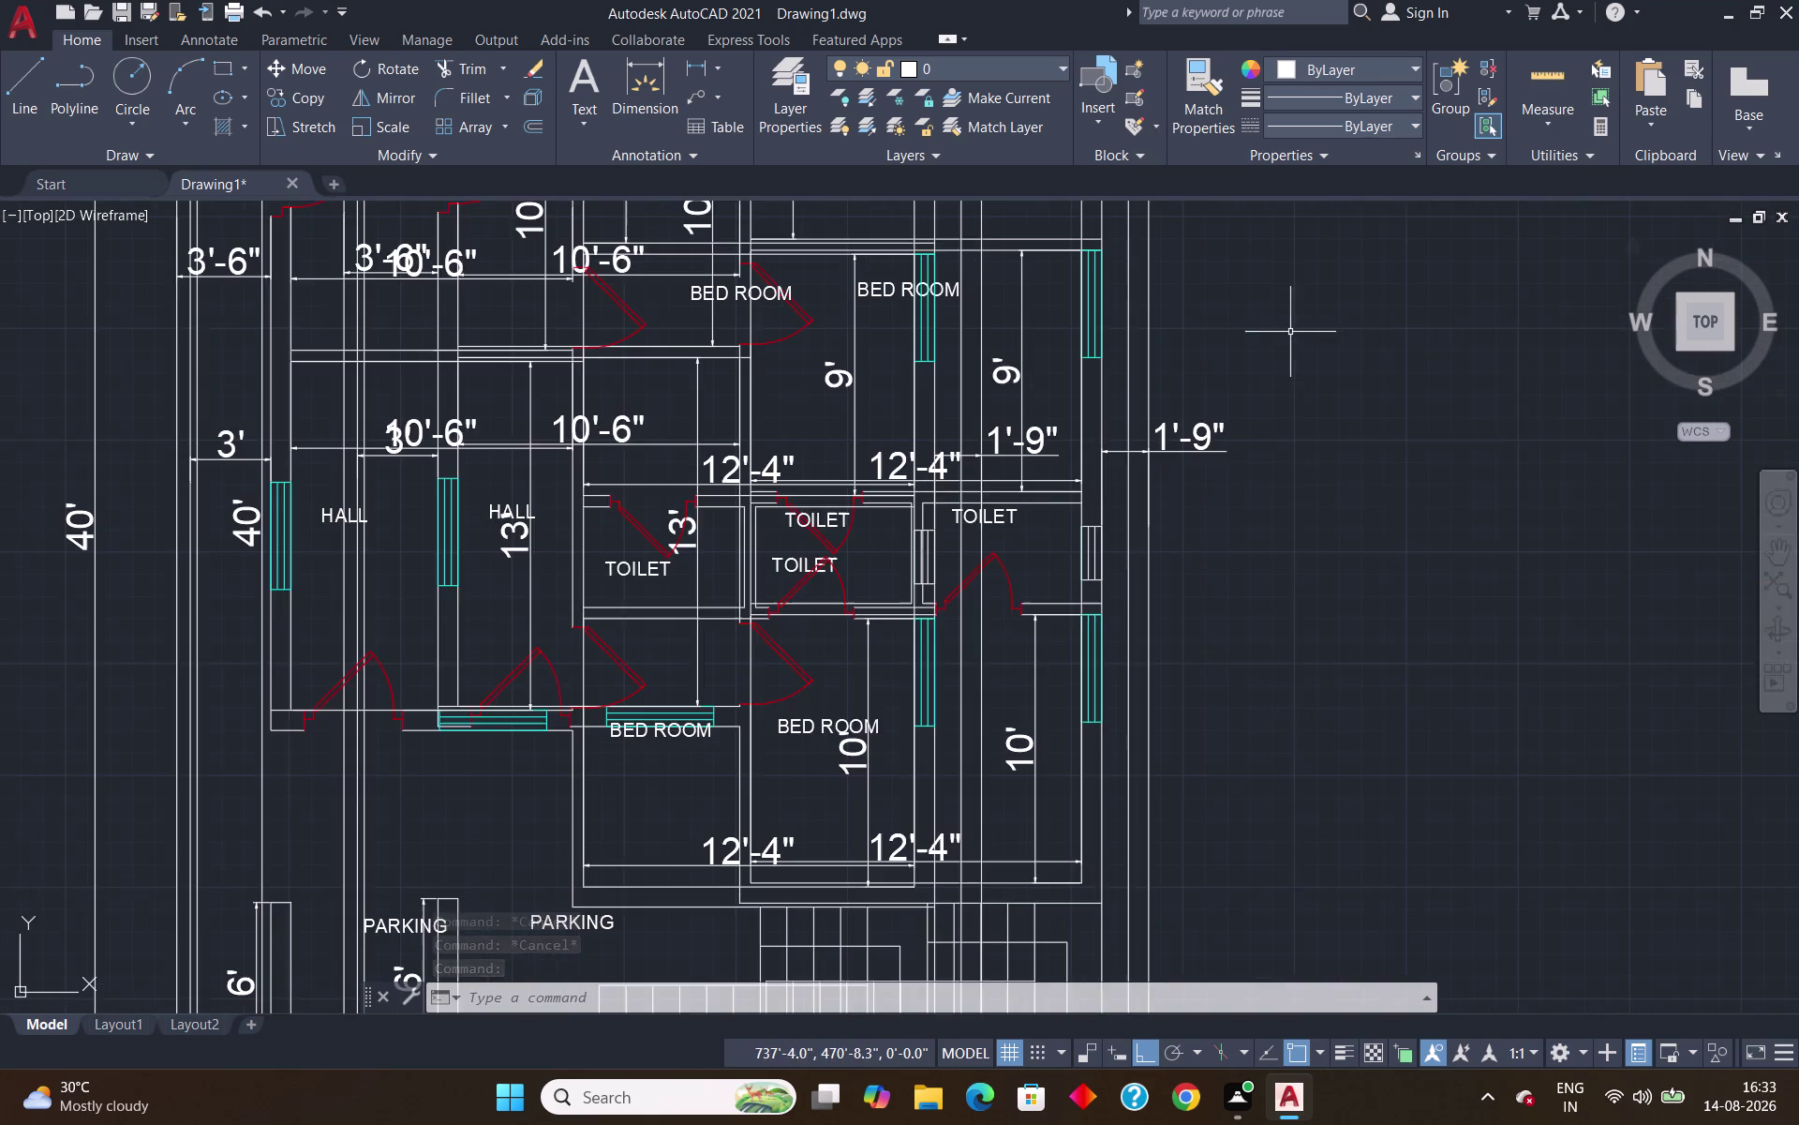
scroll(down, 3)
scroll(down, 3)
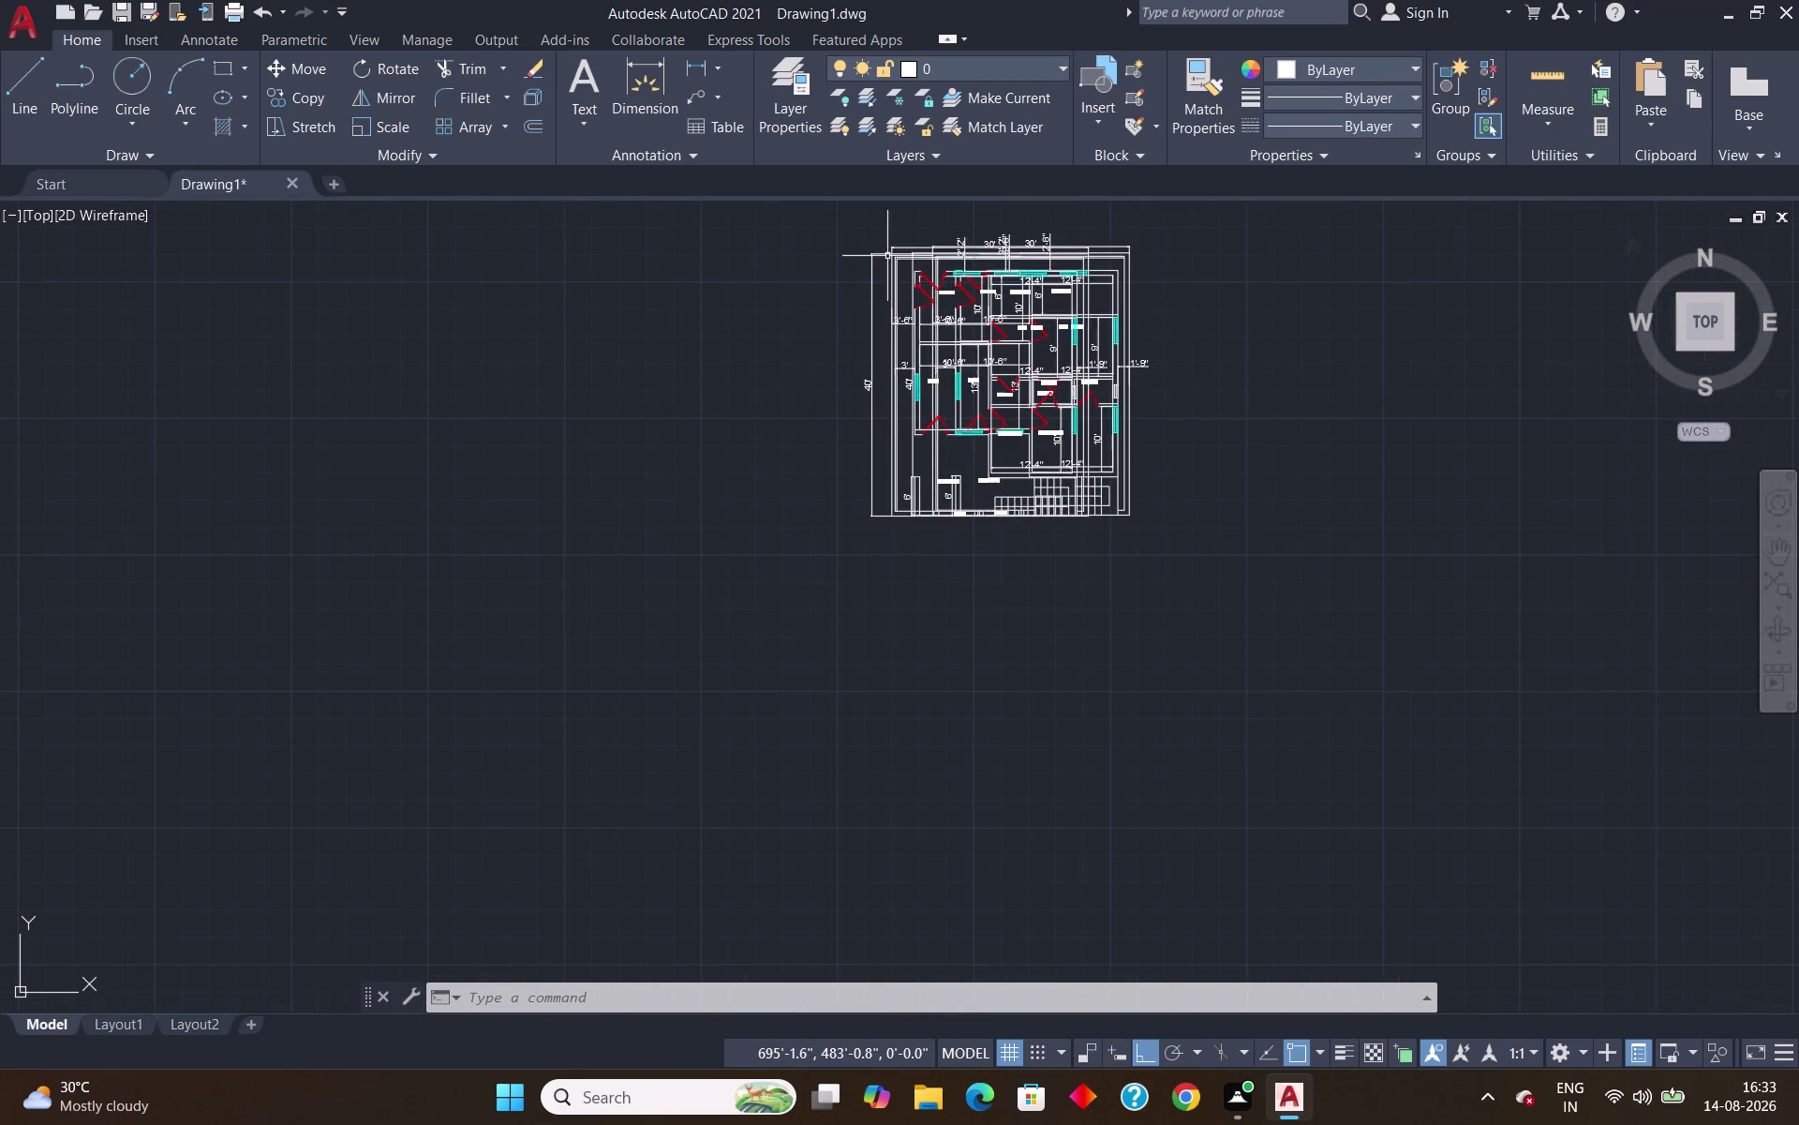
scroll(up, 3)
click(861, 245)
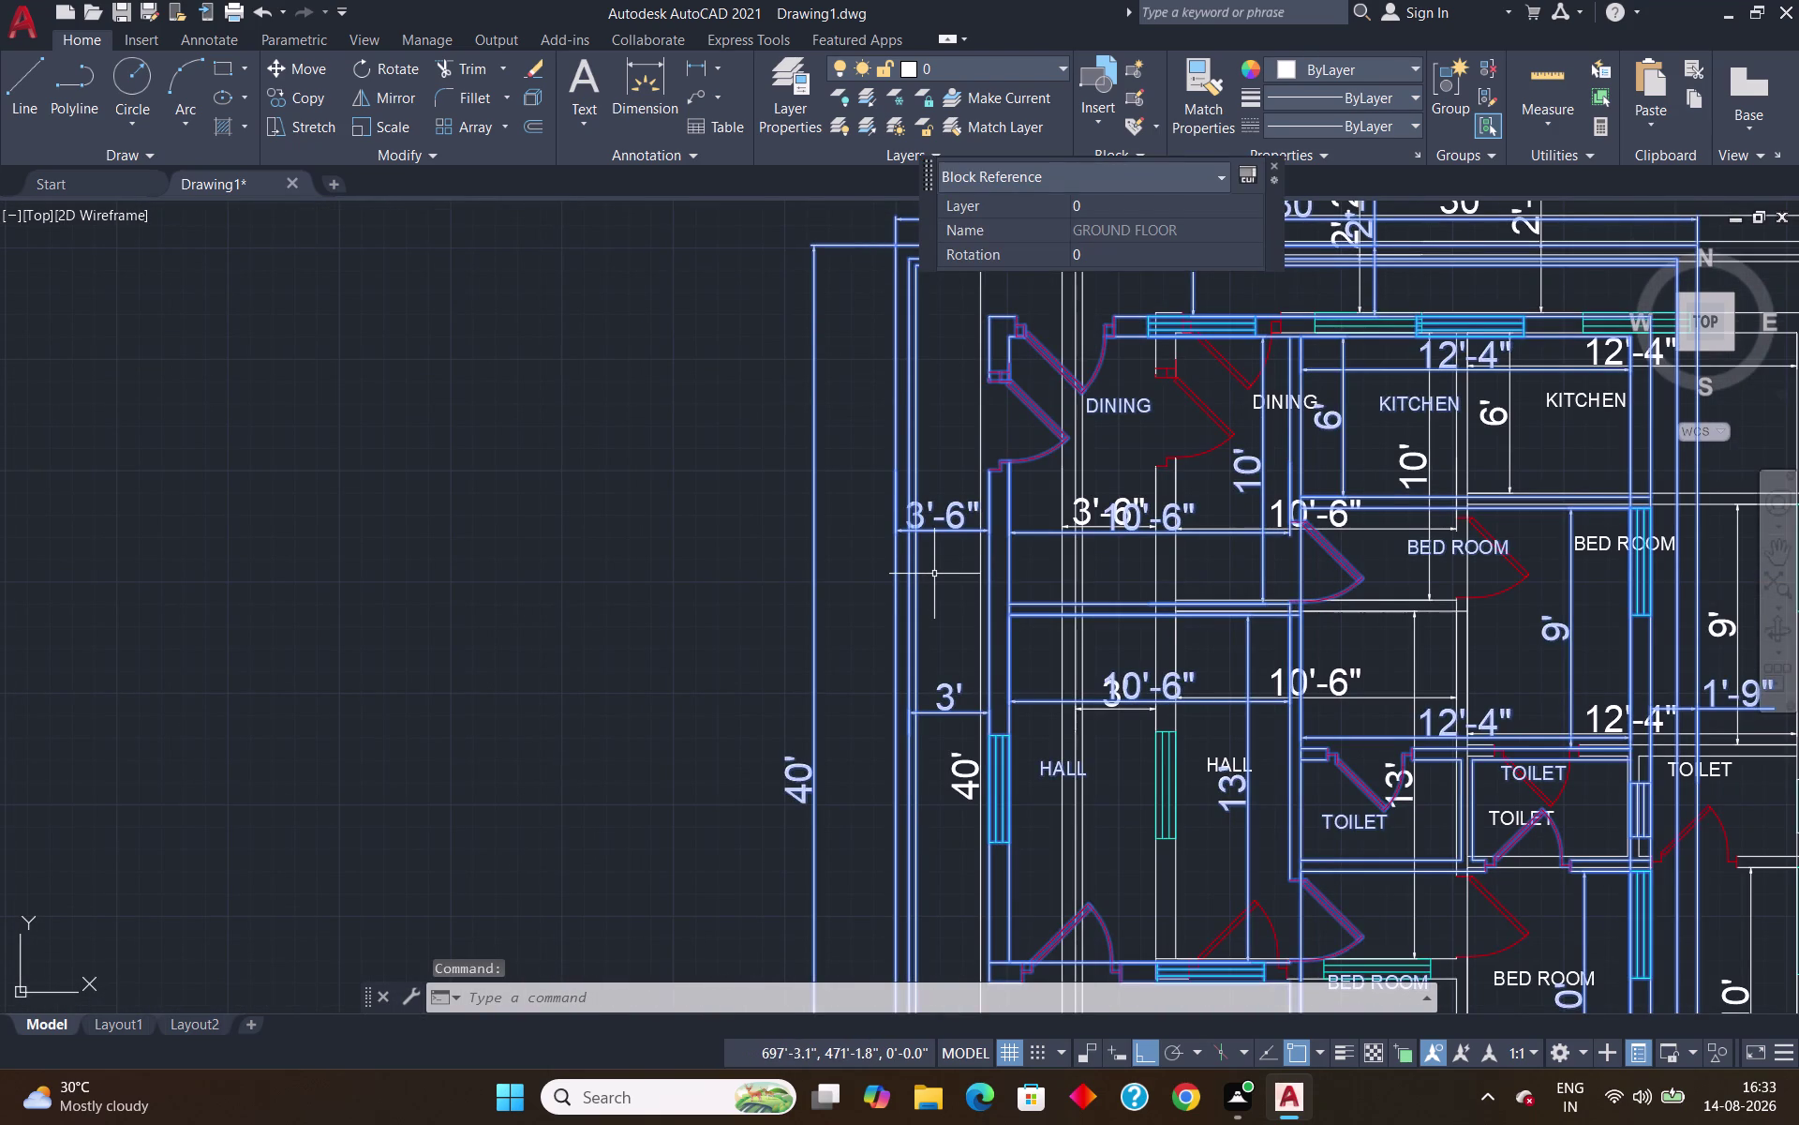
key(Delete)
Select the copied floor plan.
scroll(down, 3)
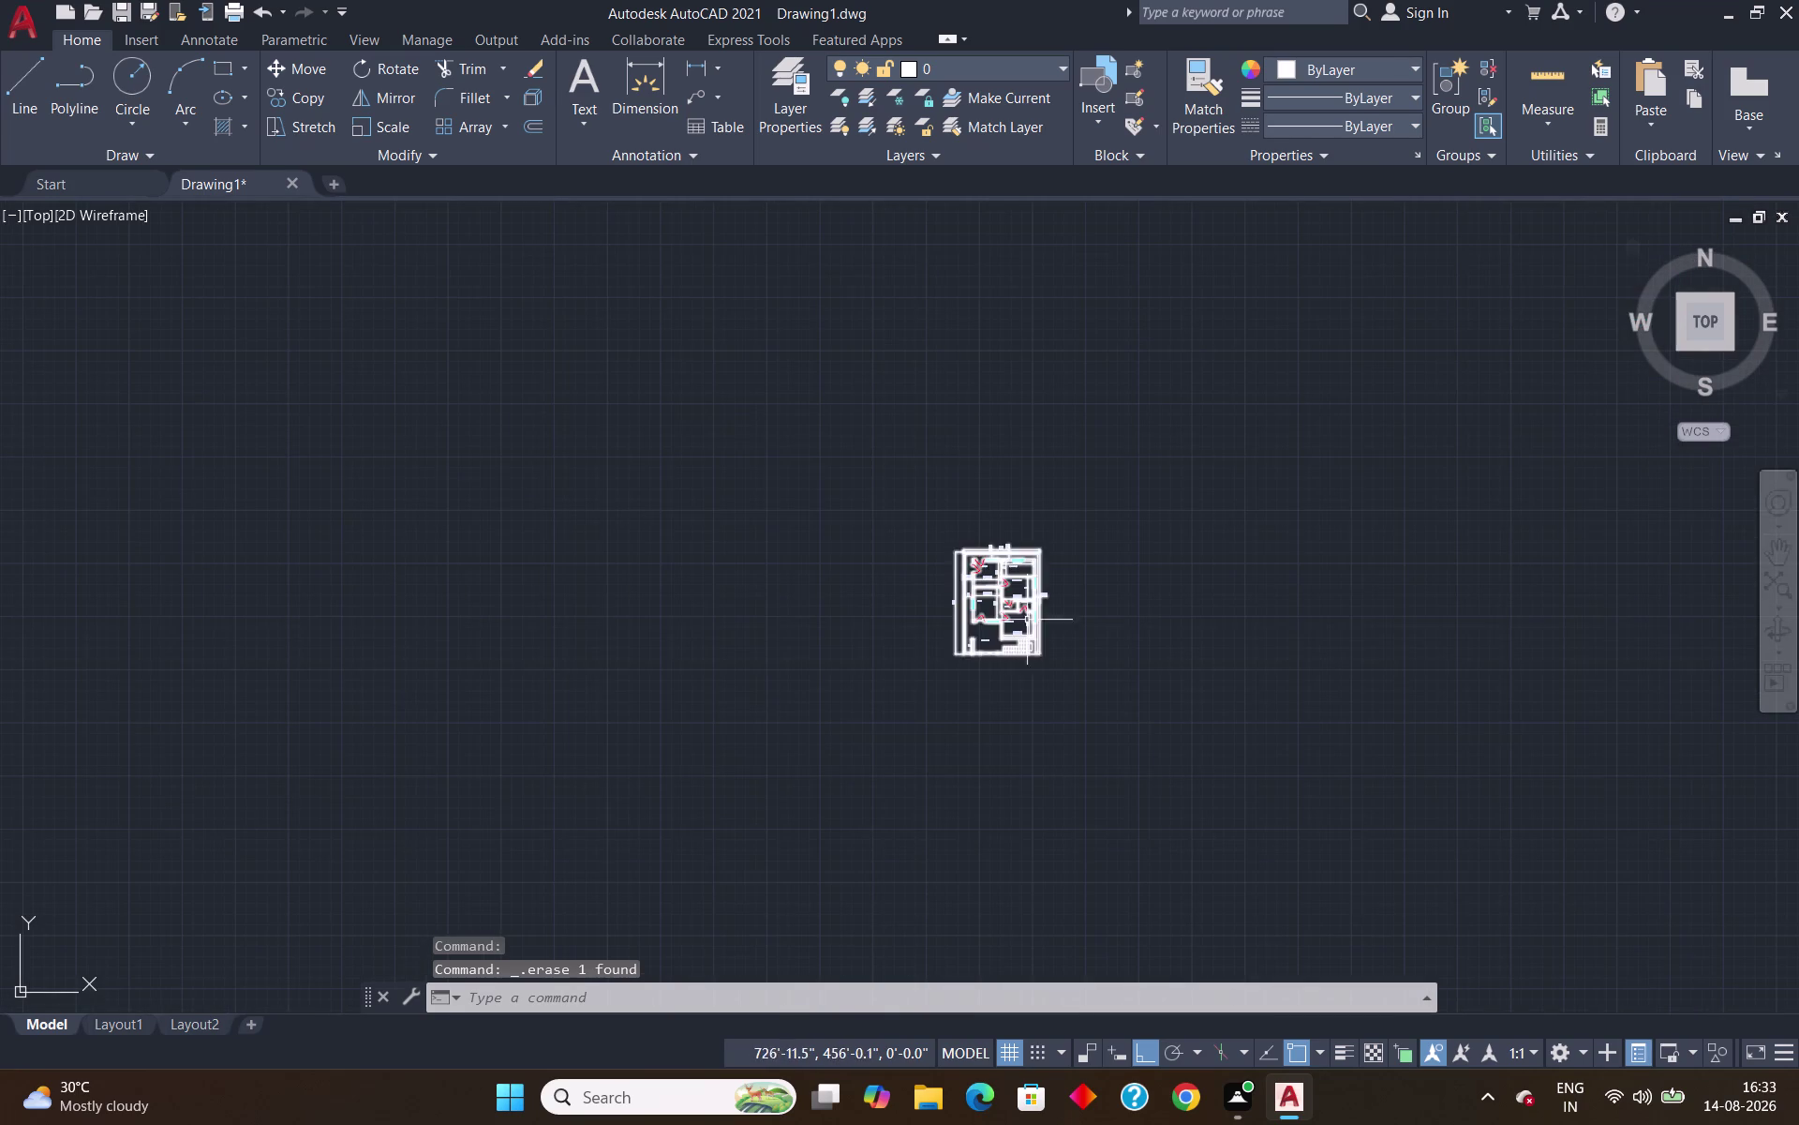
scroll(up, 3)
click(1042, 588)
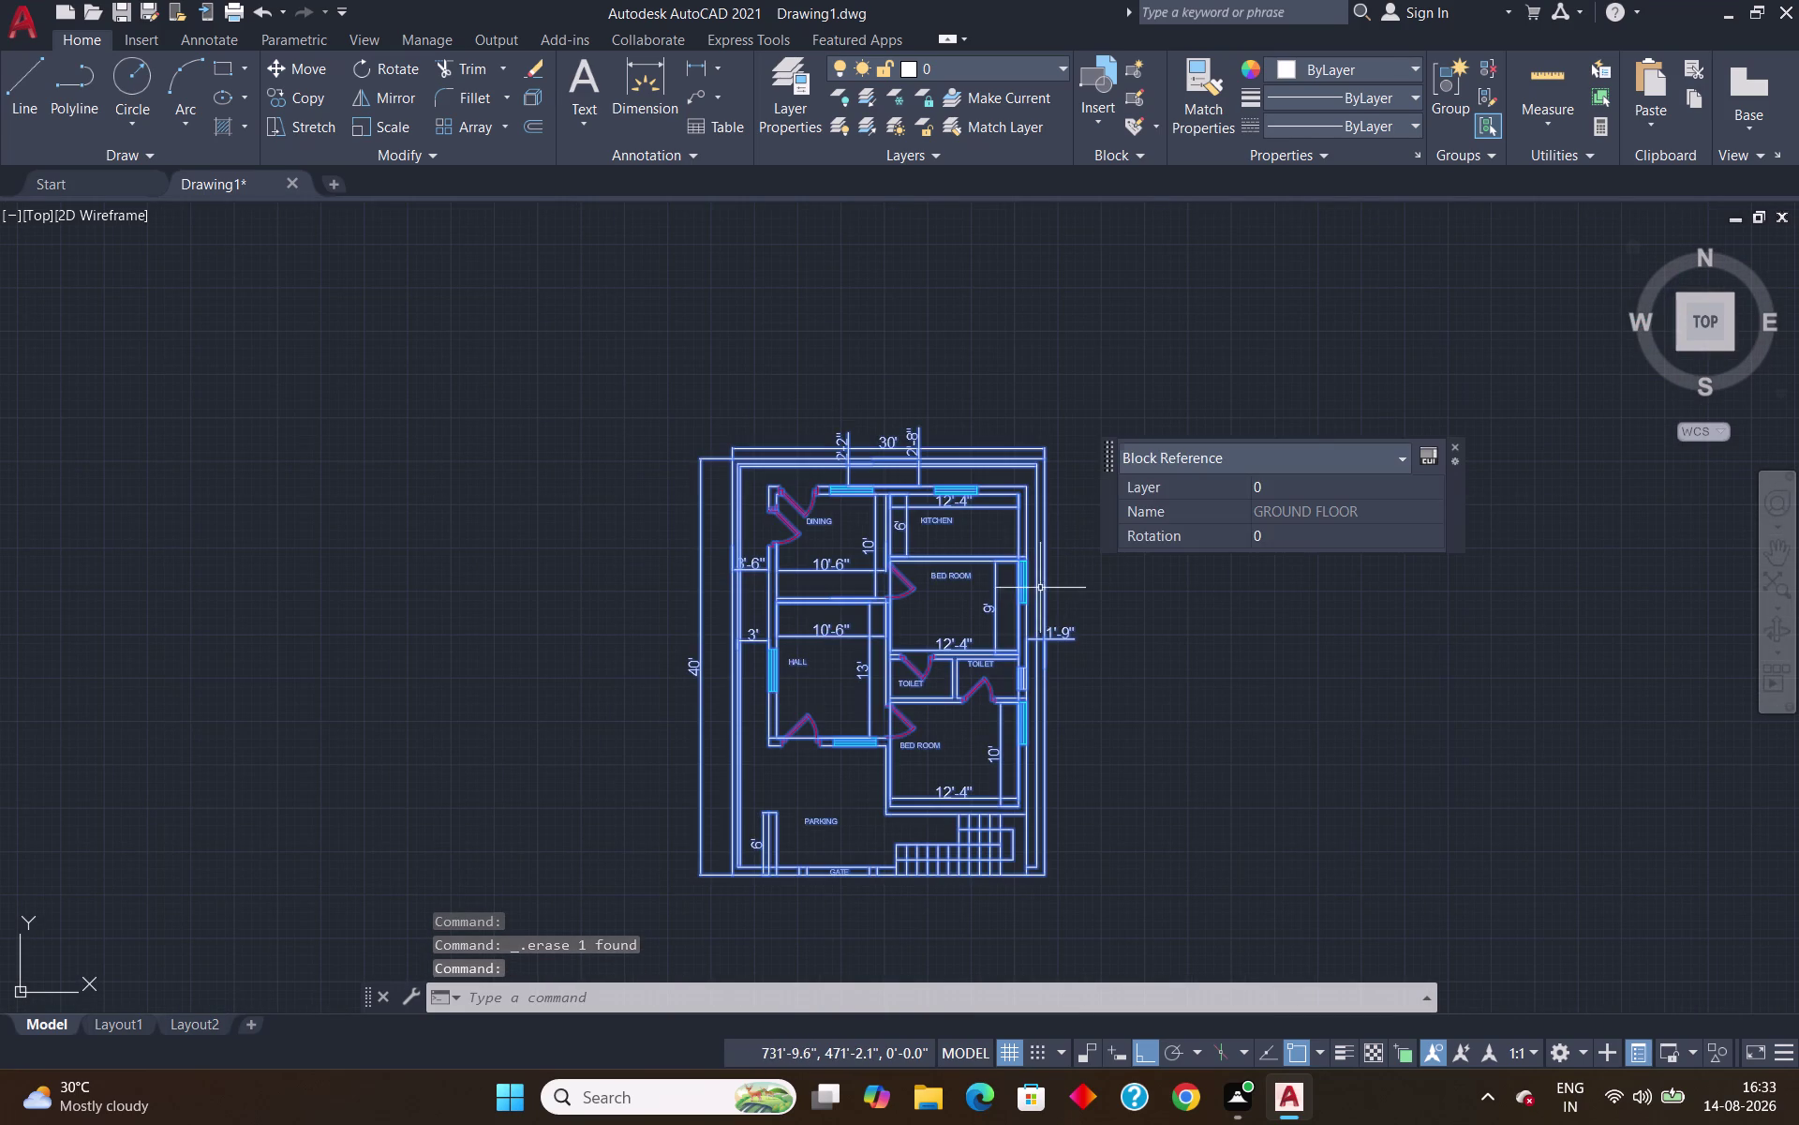
click(732, 875)
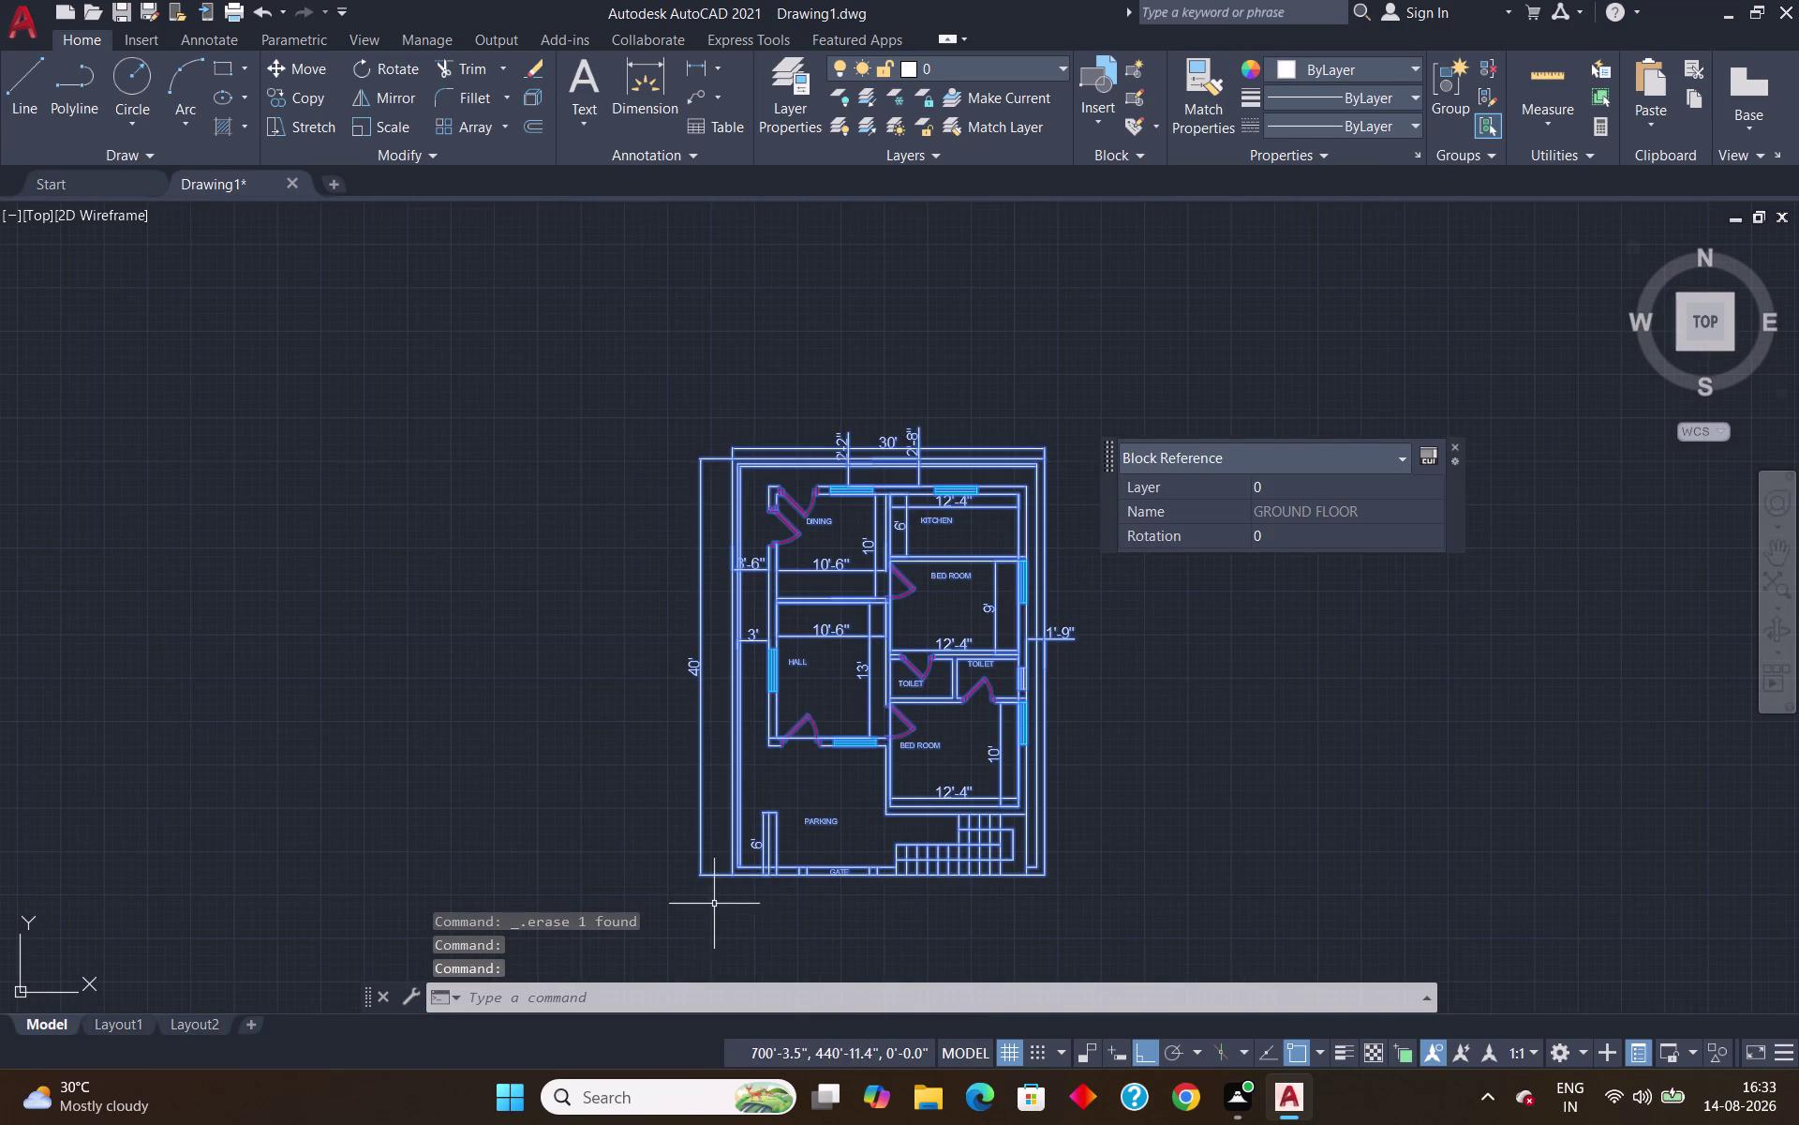
Move the copied plan straight down so it sits level with the original.
key(m)
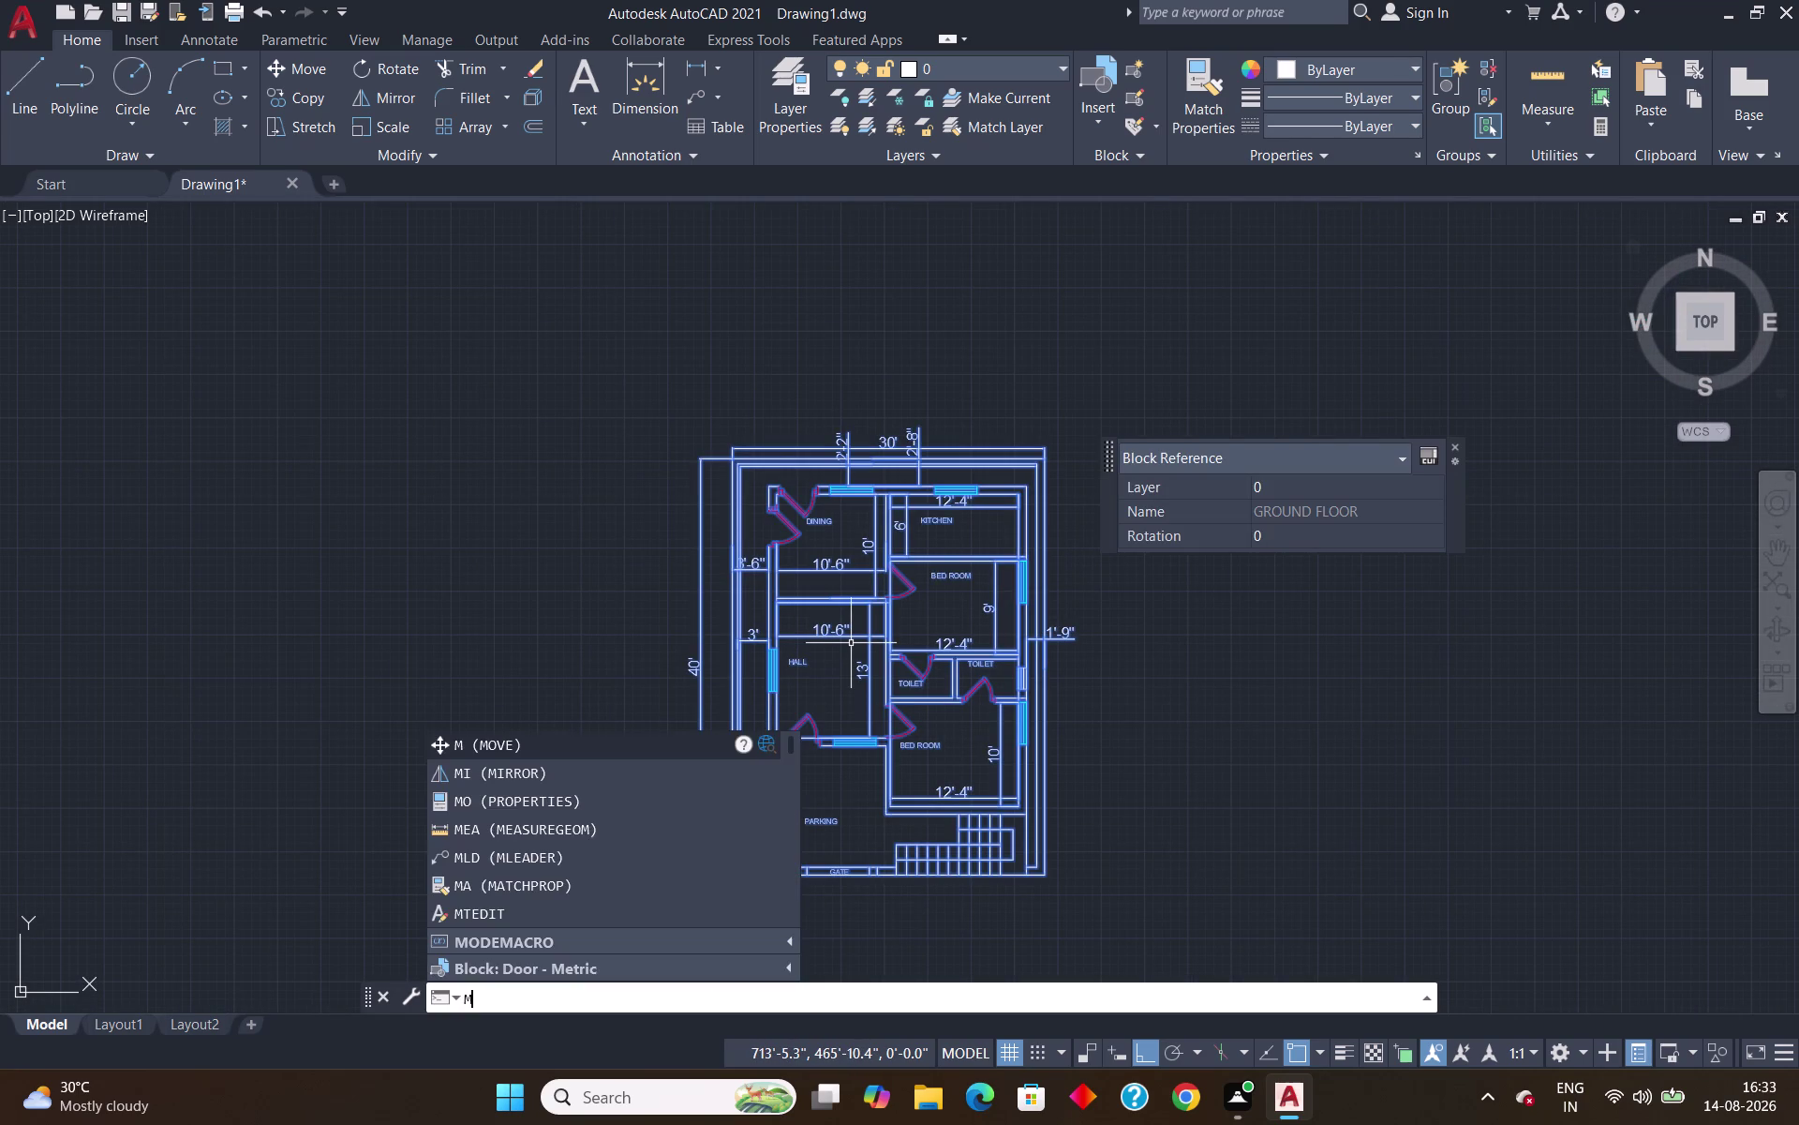
key(Return)
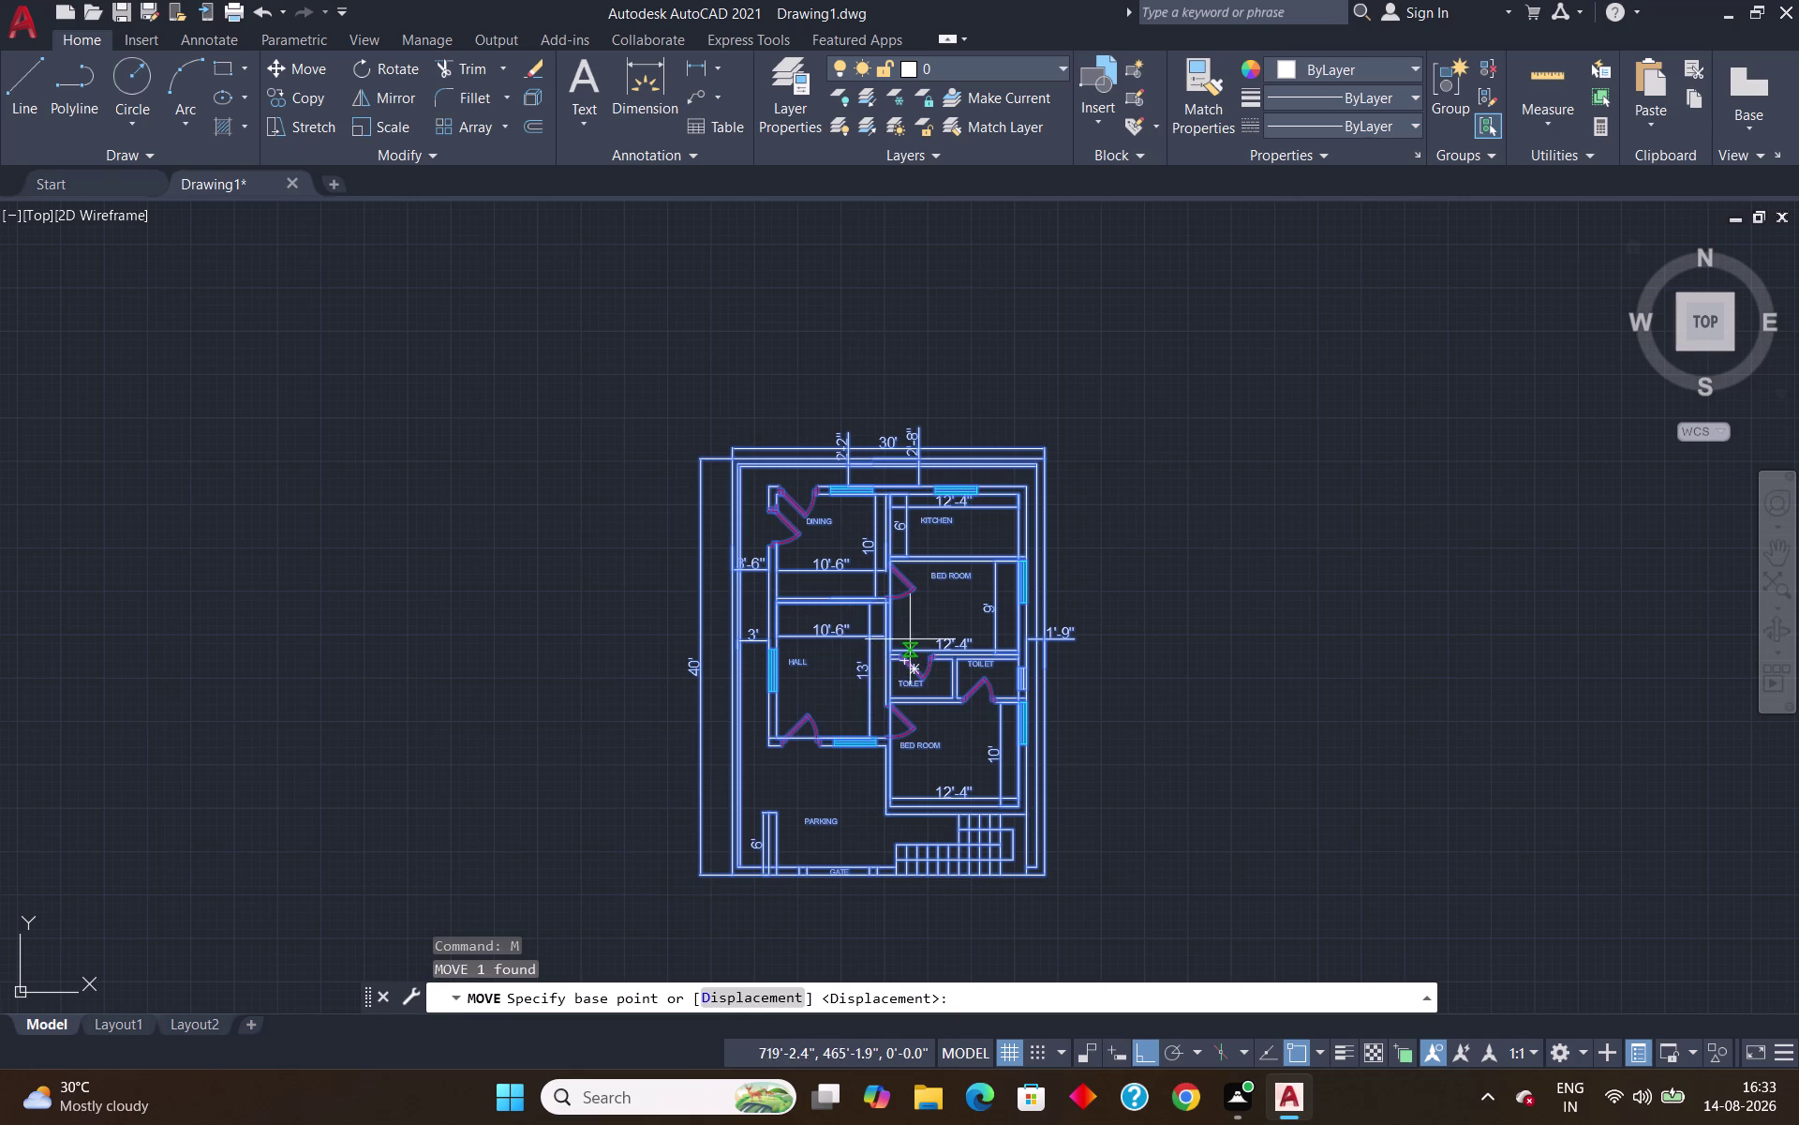
click(894, 630)
scroll(down, 3)
scroll(down, 3)
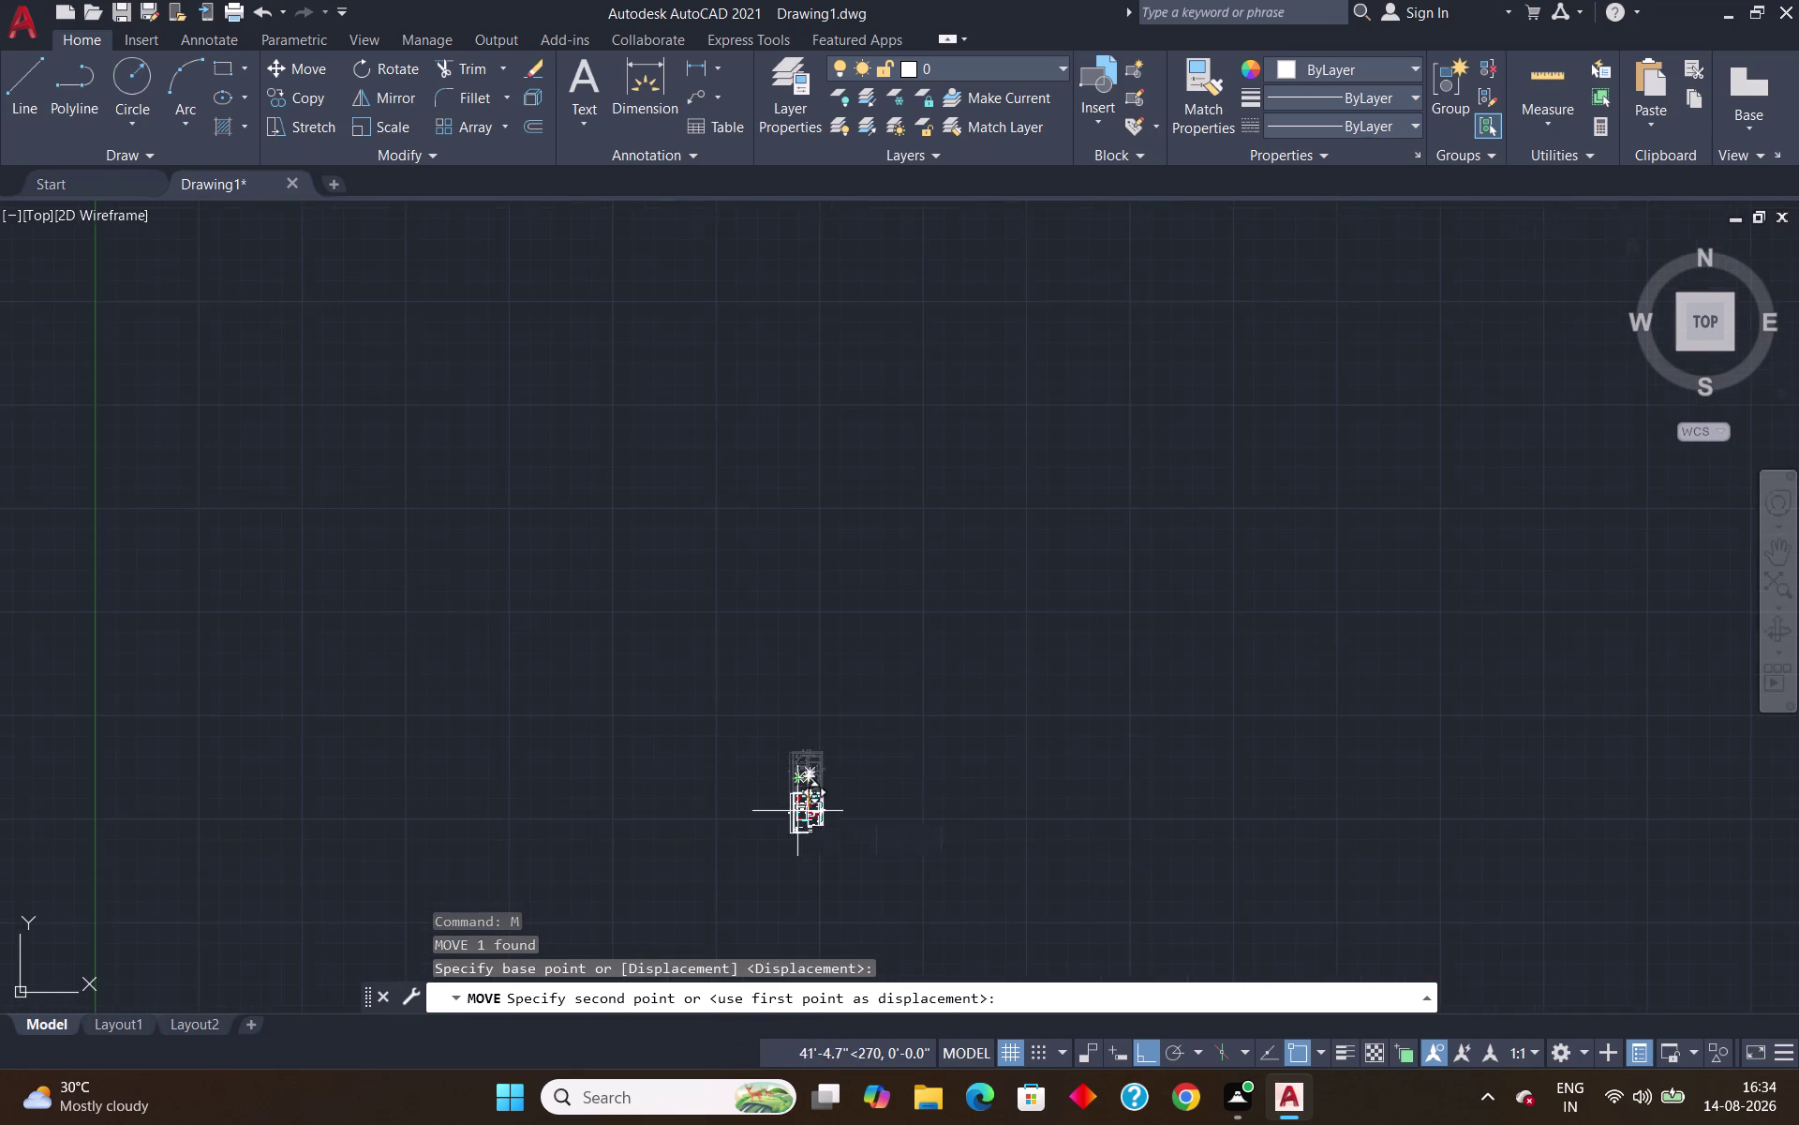
scroll(down, 3)
scroll(up, 3)
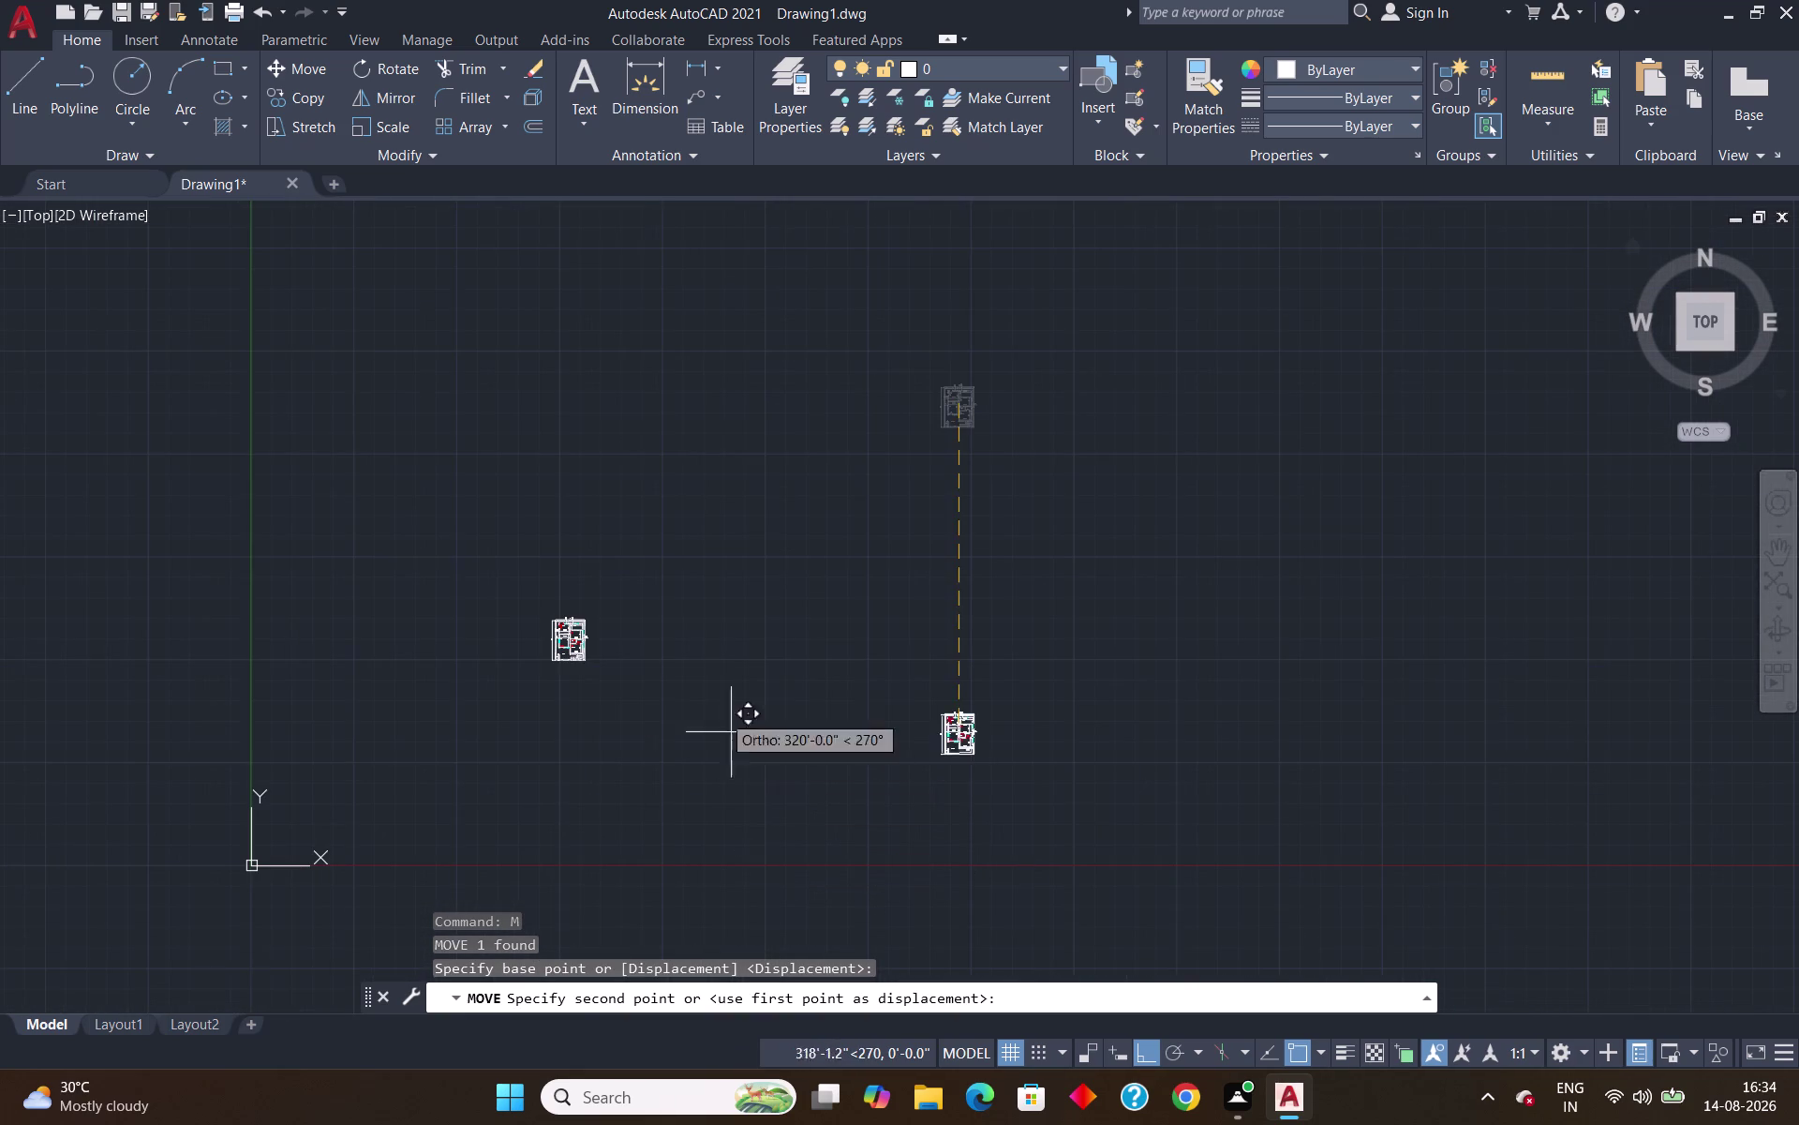
click(814, 636)
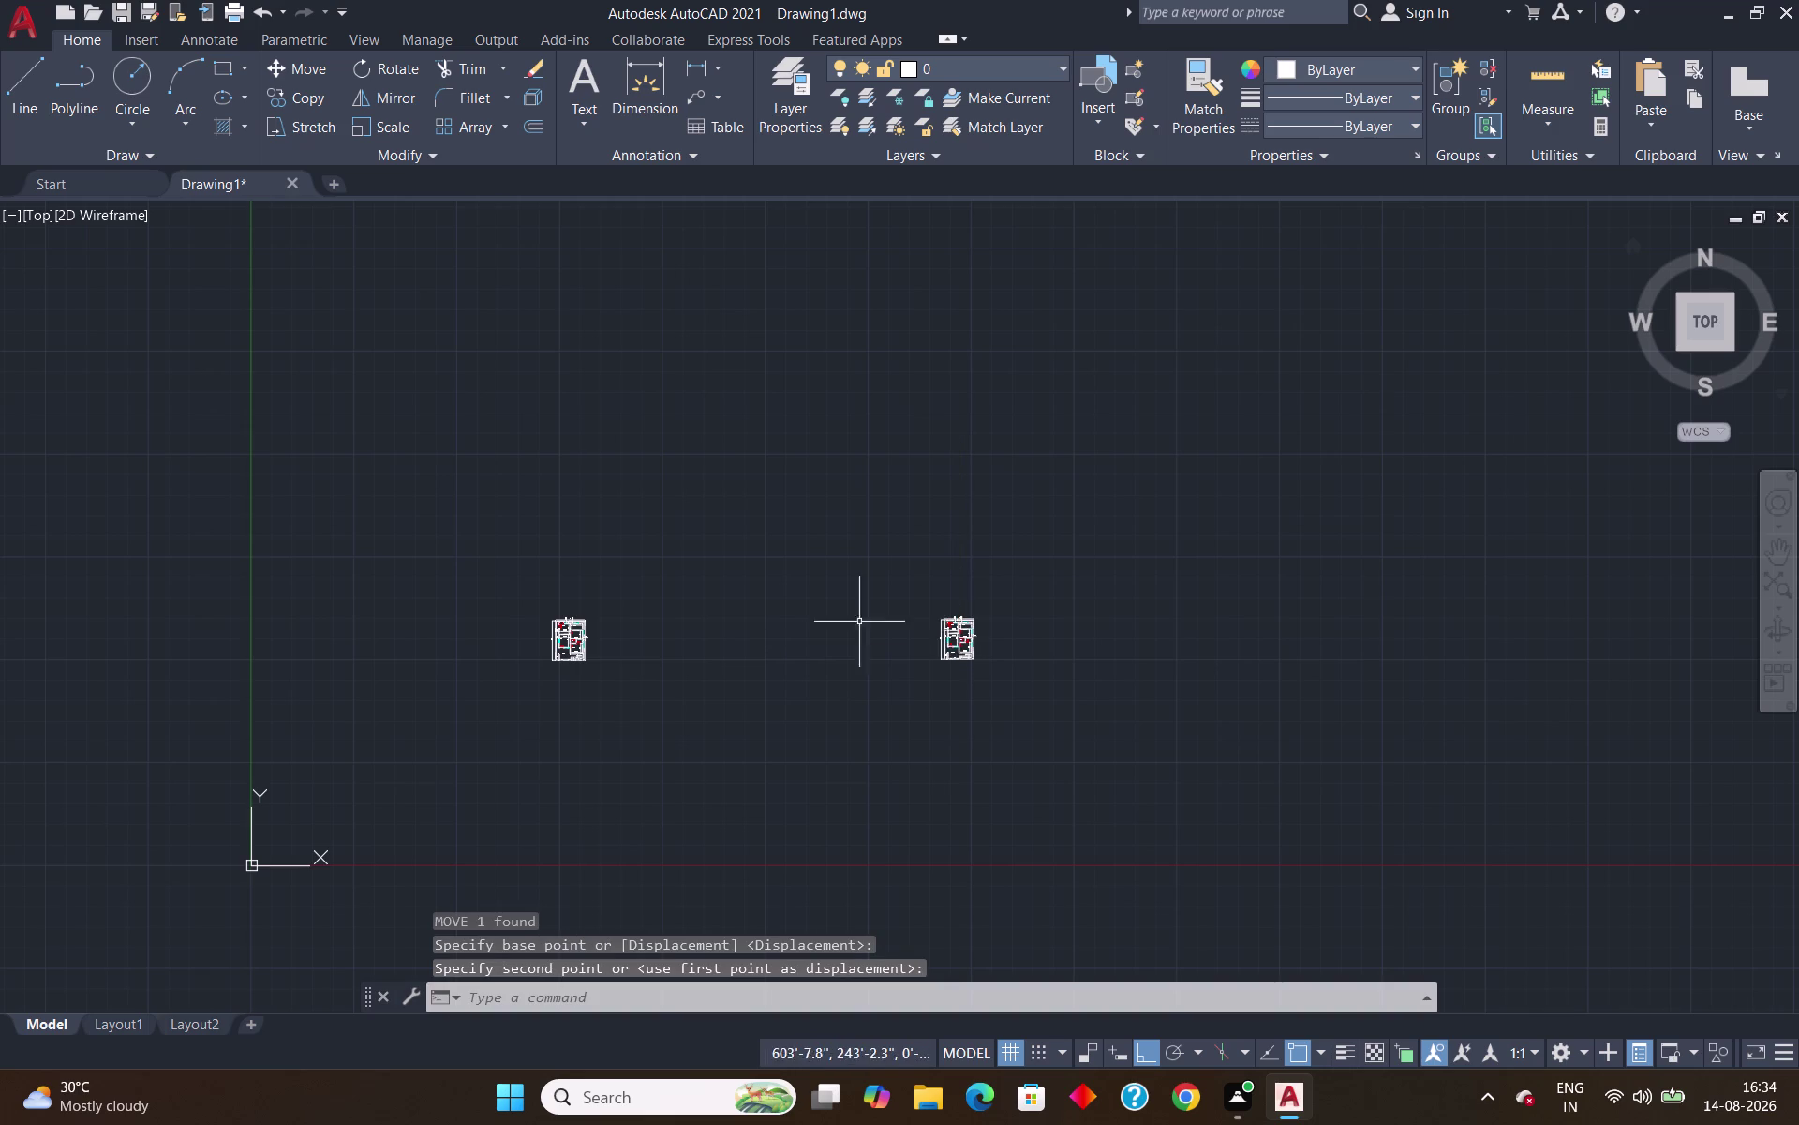
Move the copy left so it sits closer beside the original.
click(963, 633)
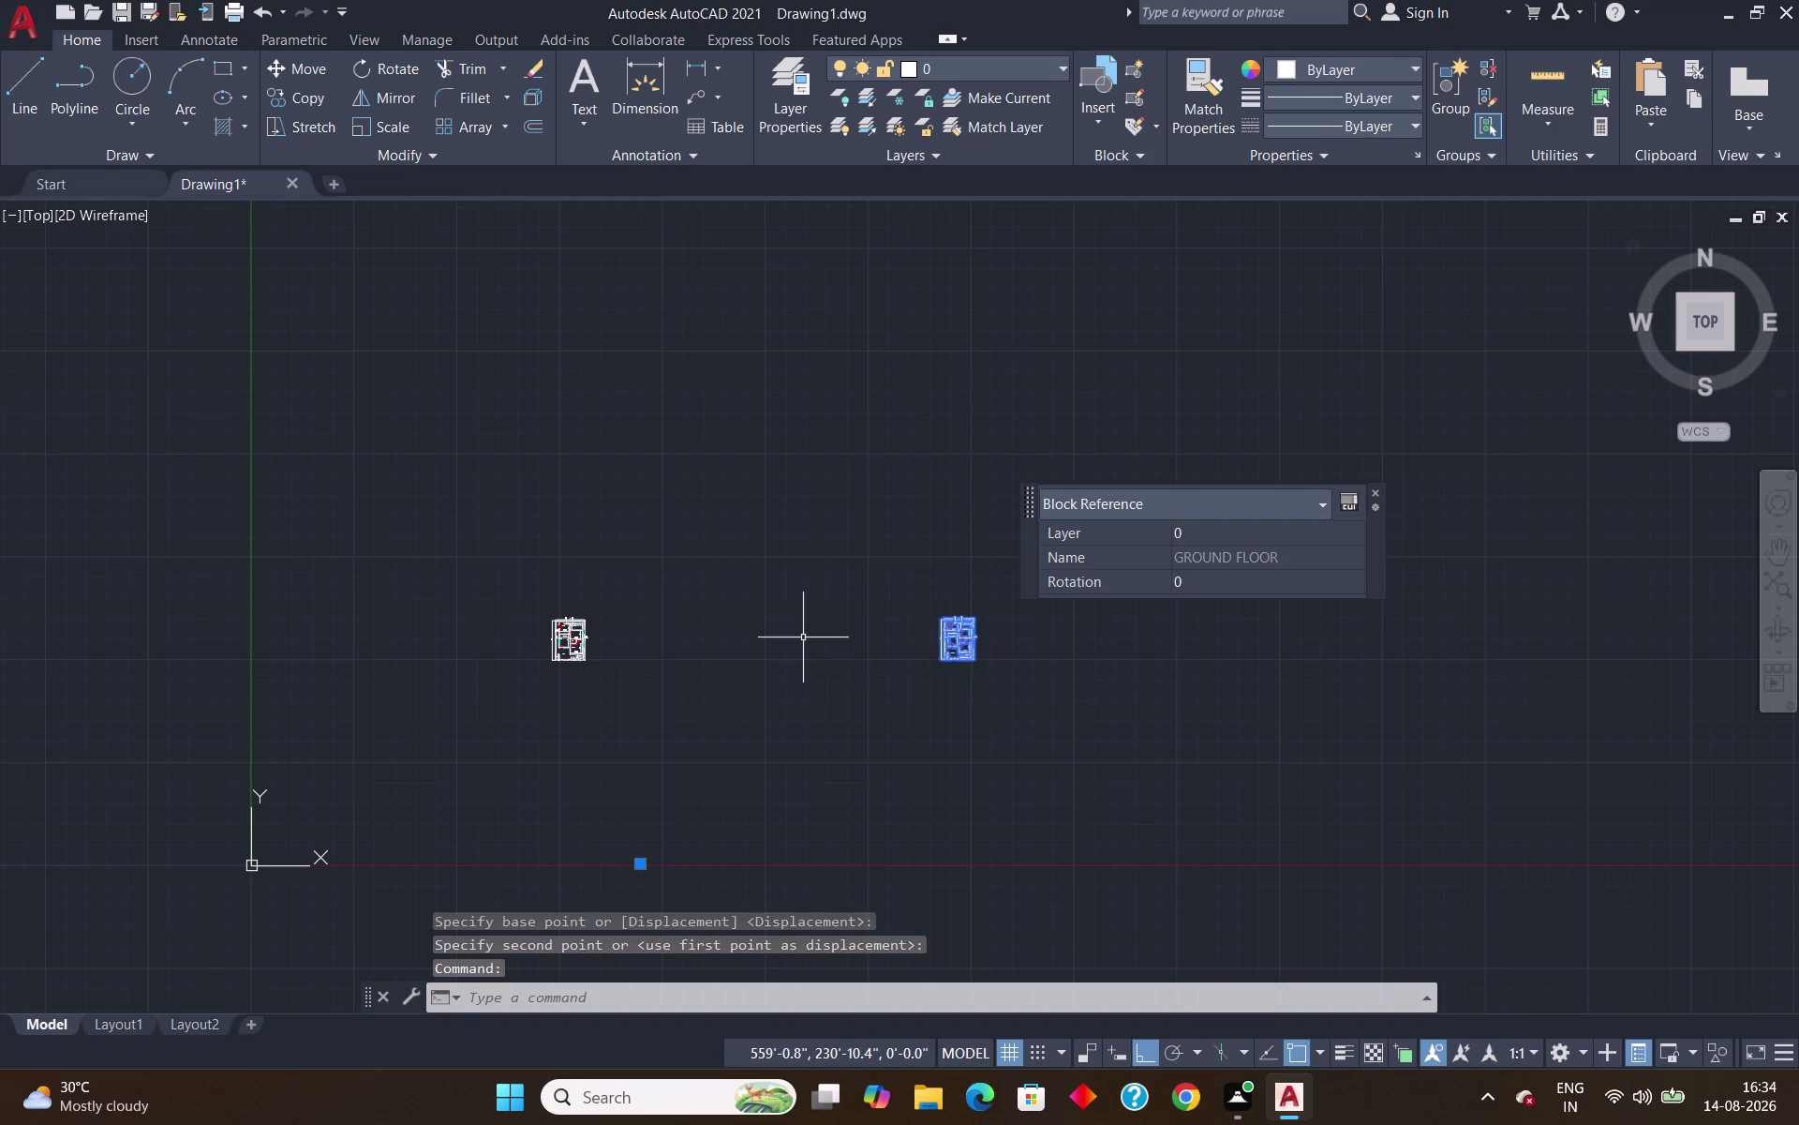
key(m)
key(Return)
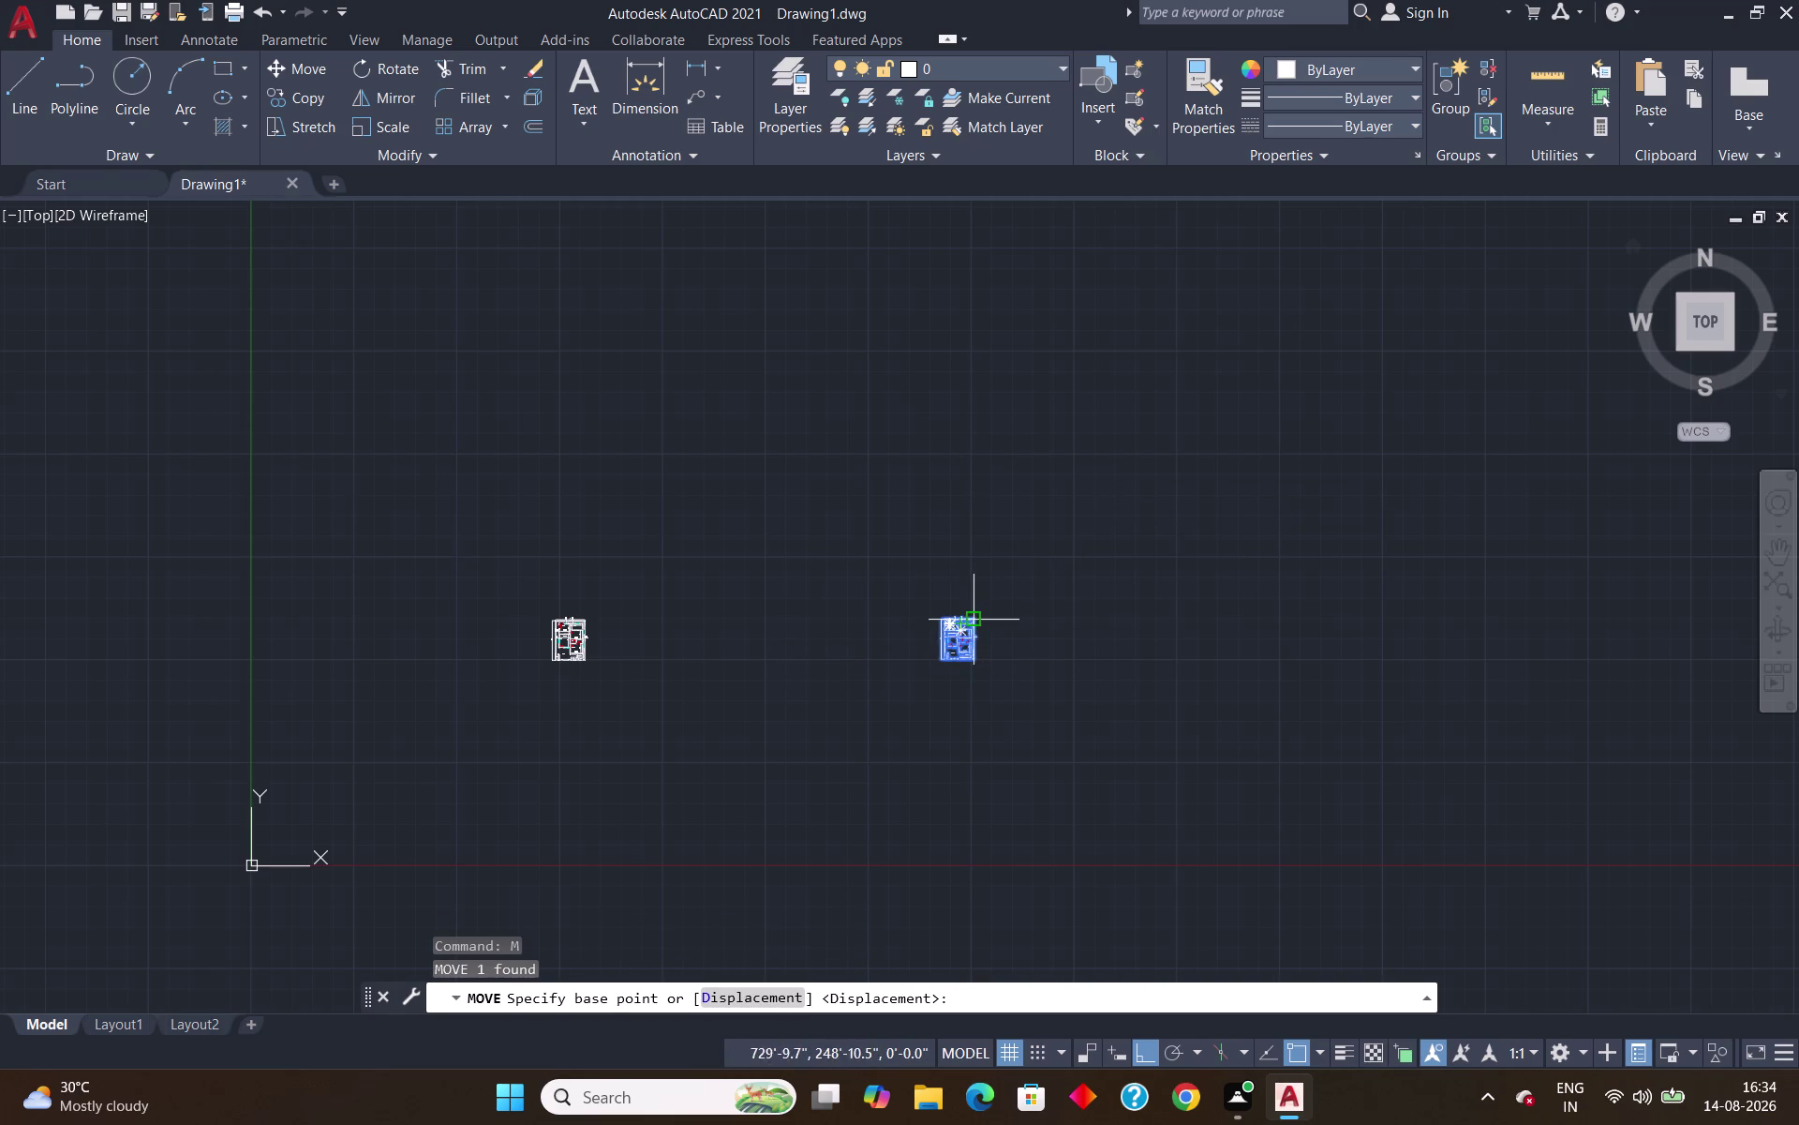
click(956, 638)
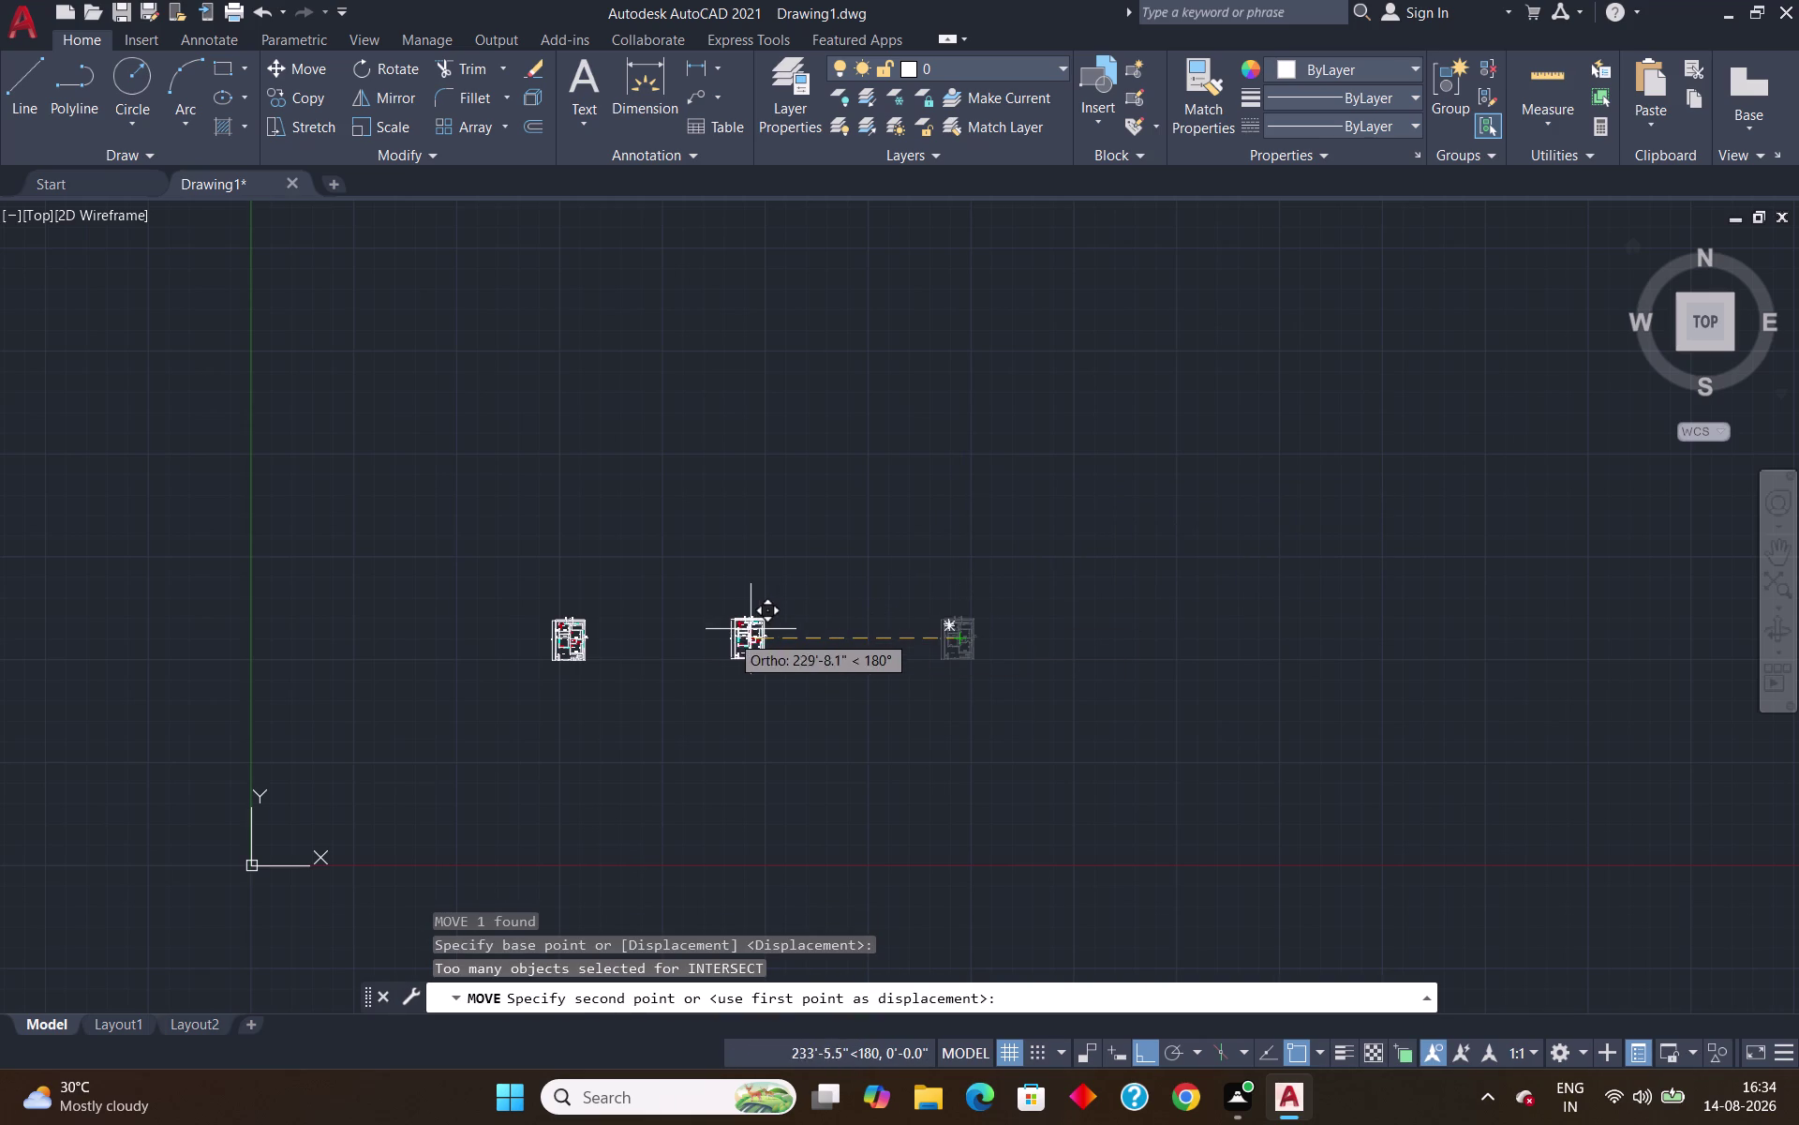
click(674, 647)
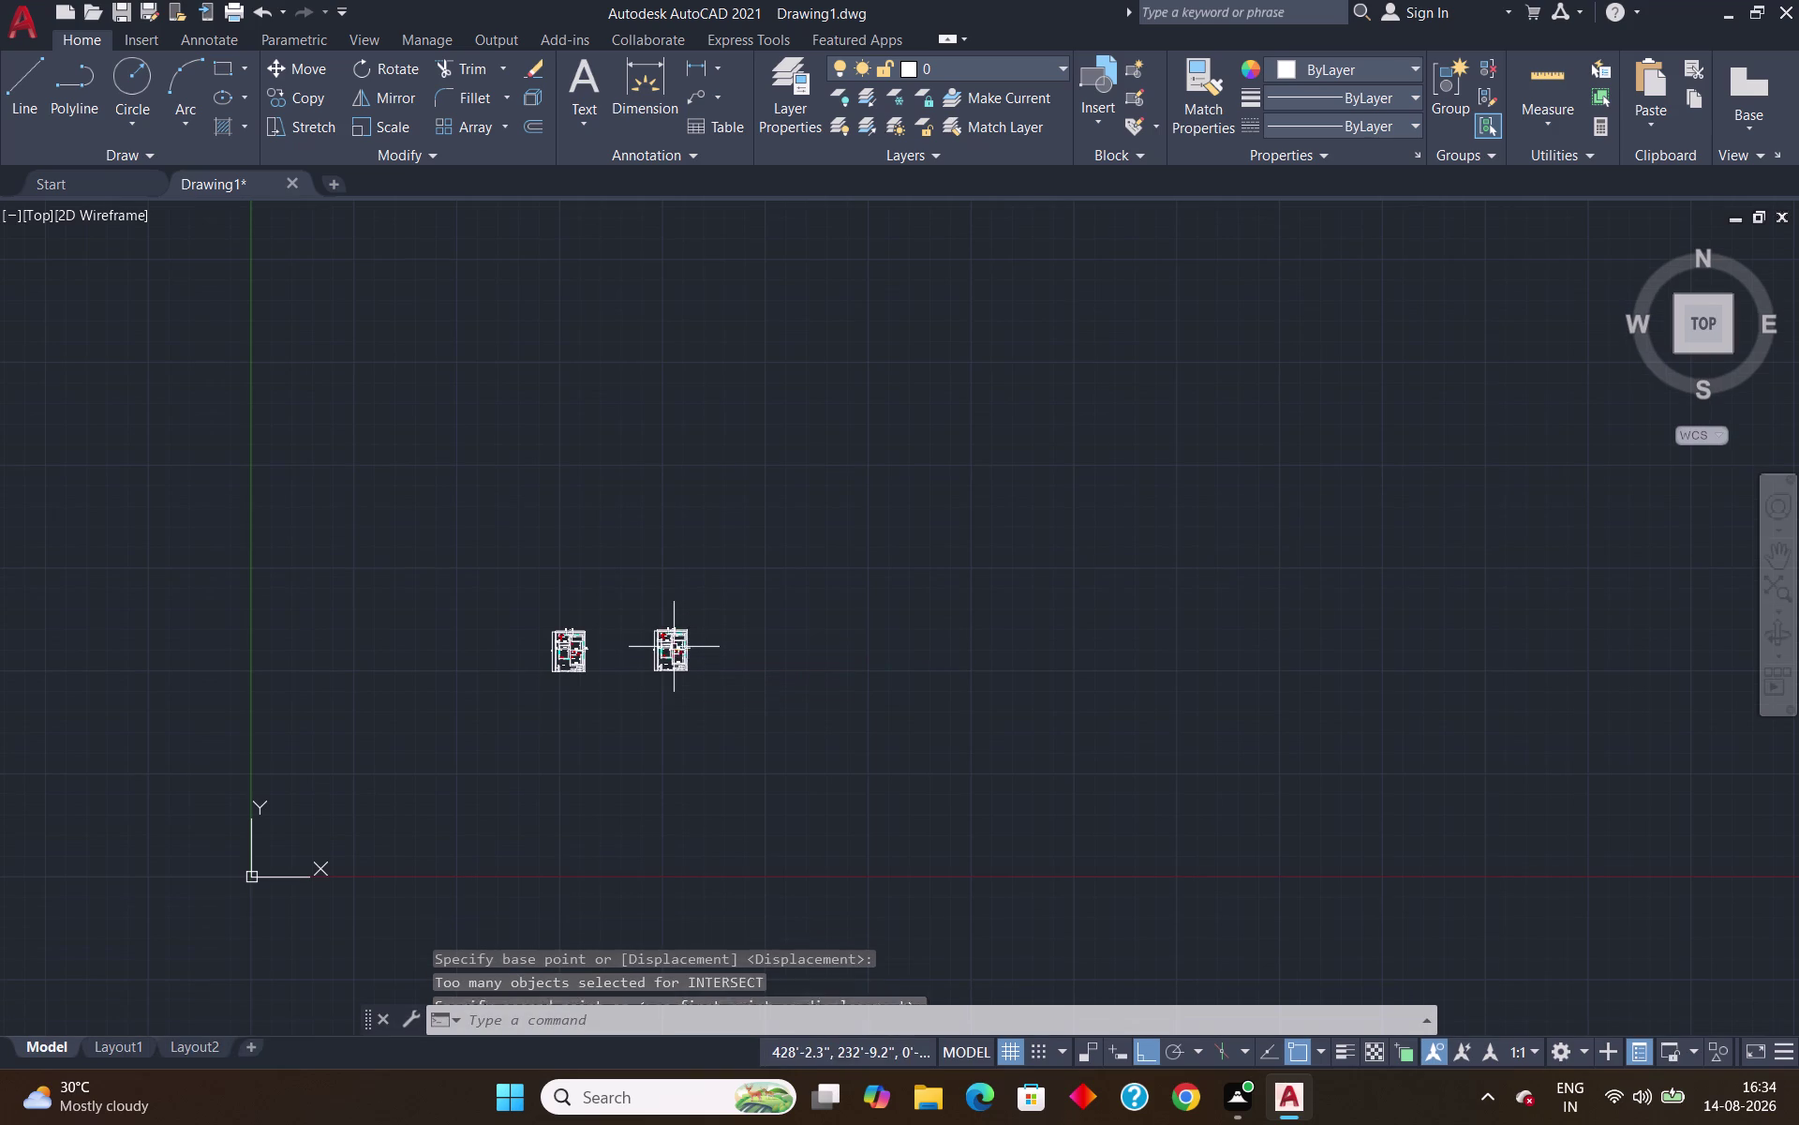
key(Return)
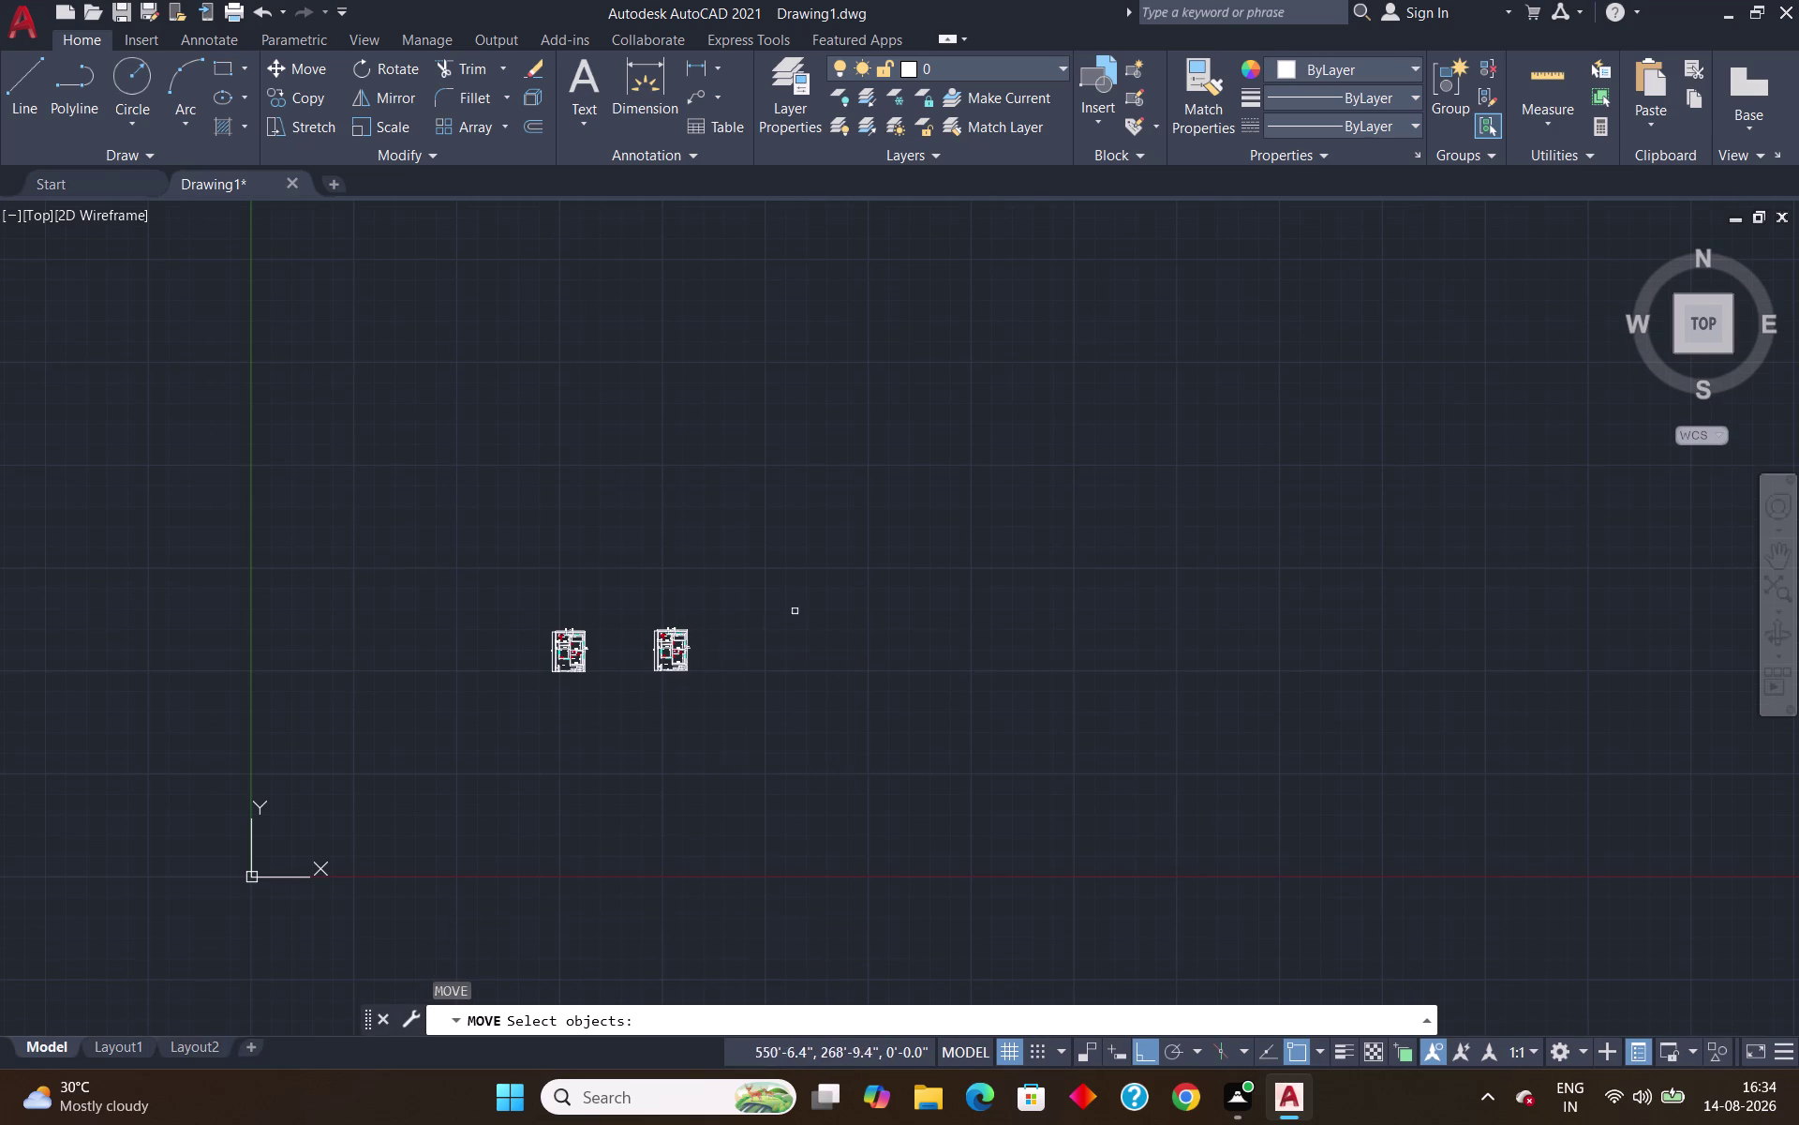
key(Escape)
Window-select the copied GROUND FLOOR block beside the original plan.
scroll(up, 3)
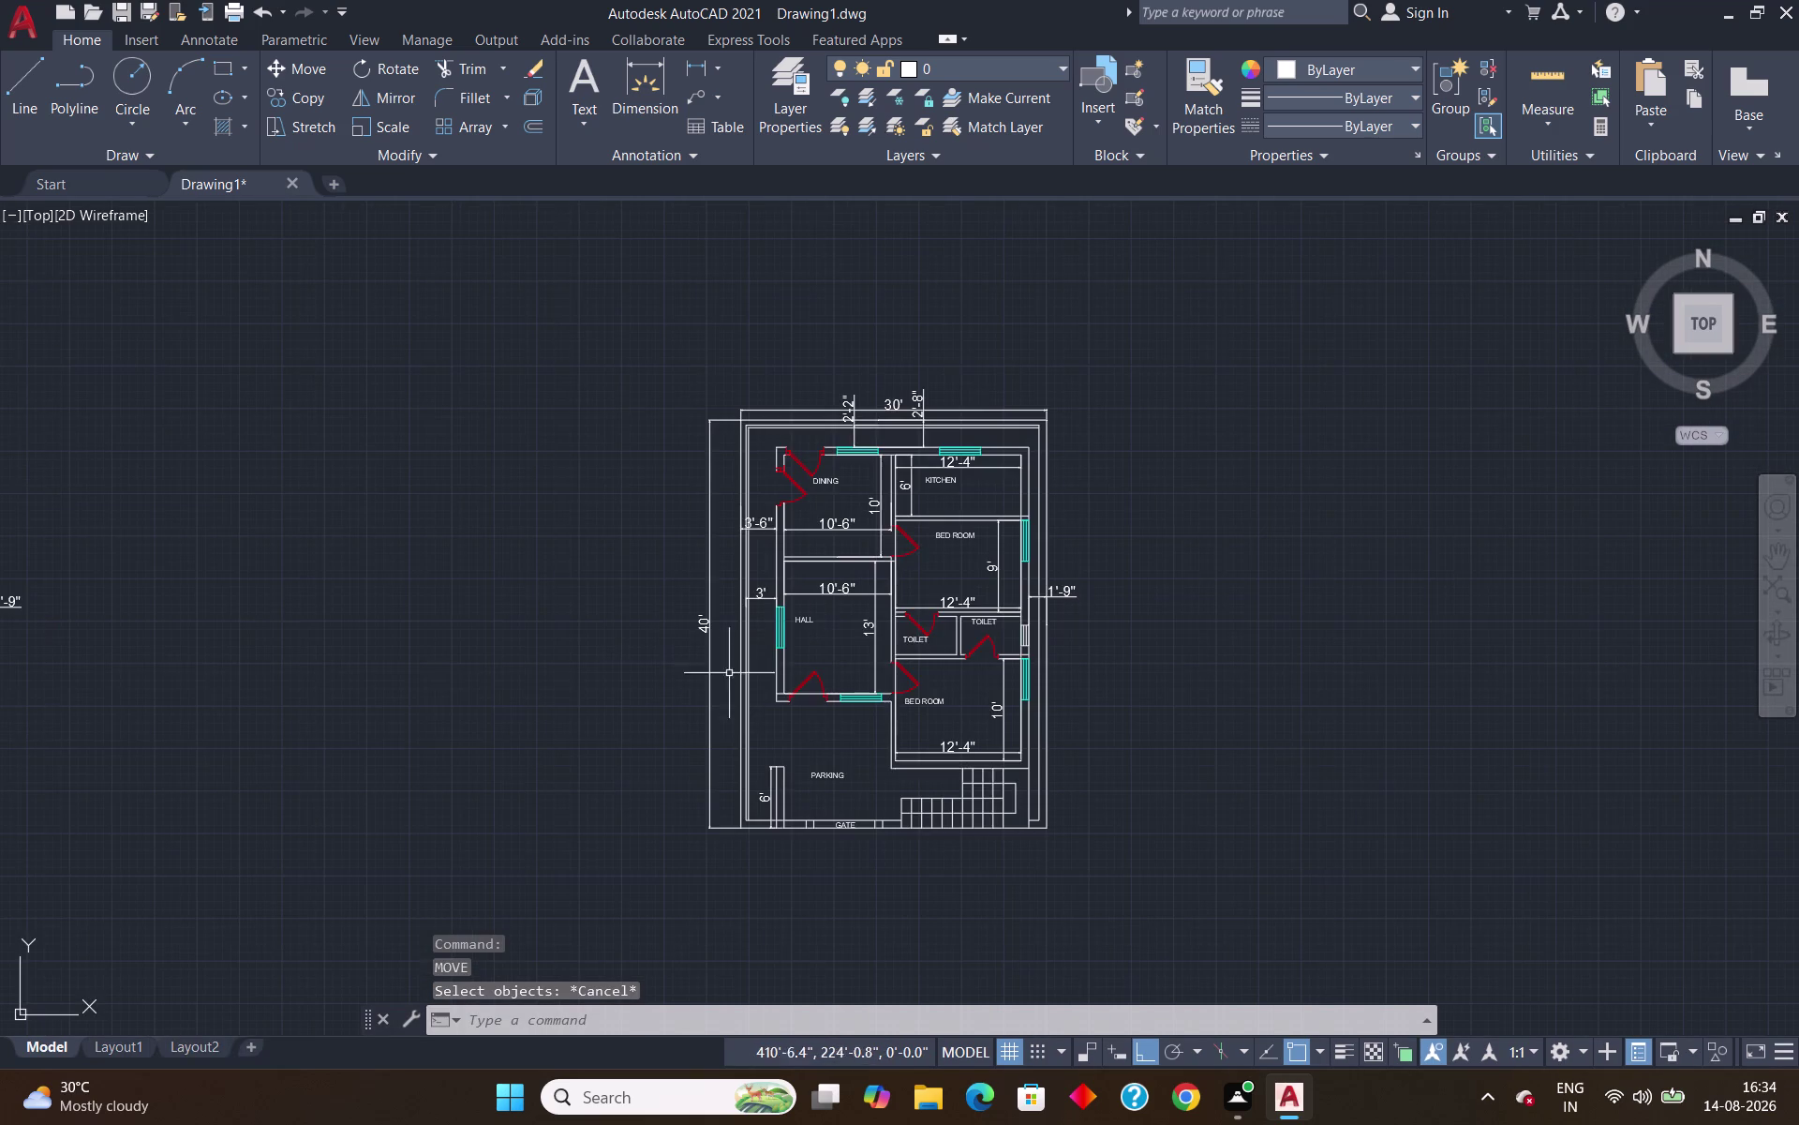
scroll(down, 3)
scroll(up, 3)
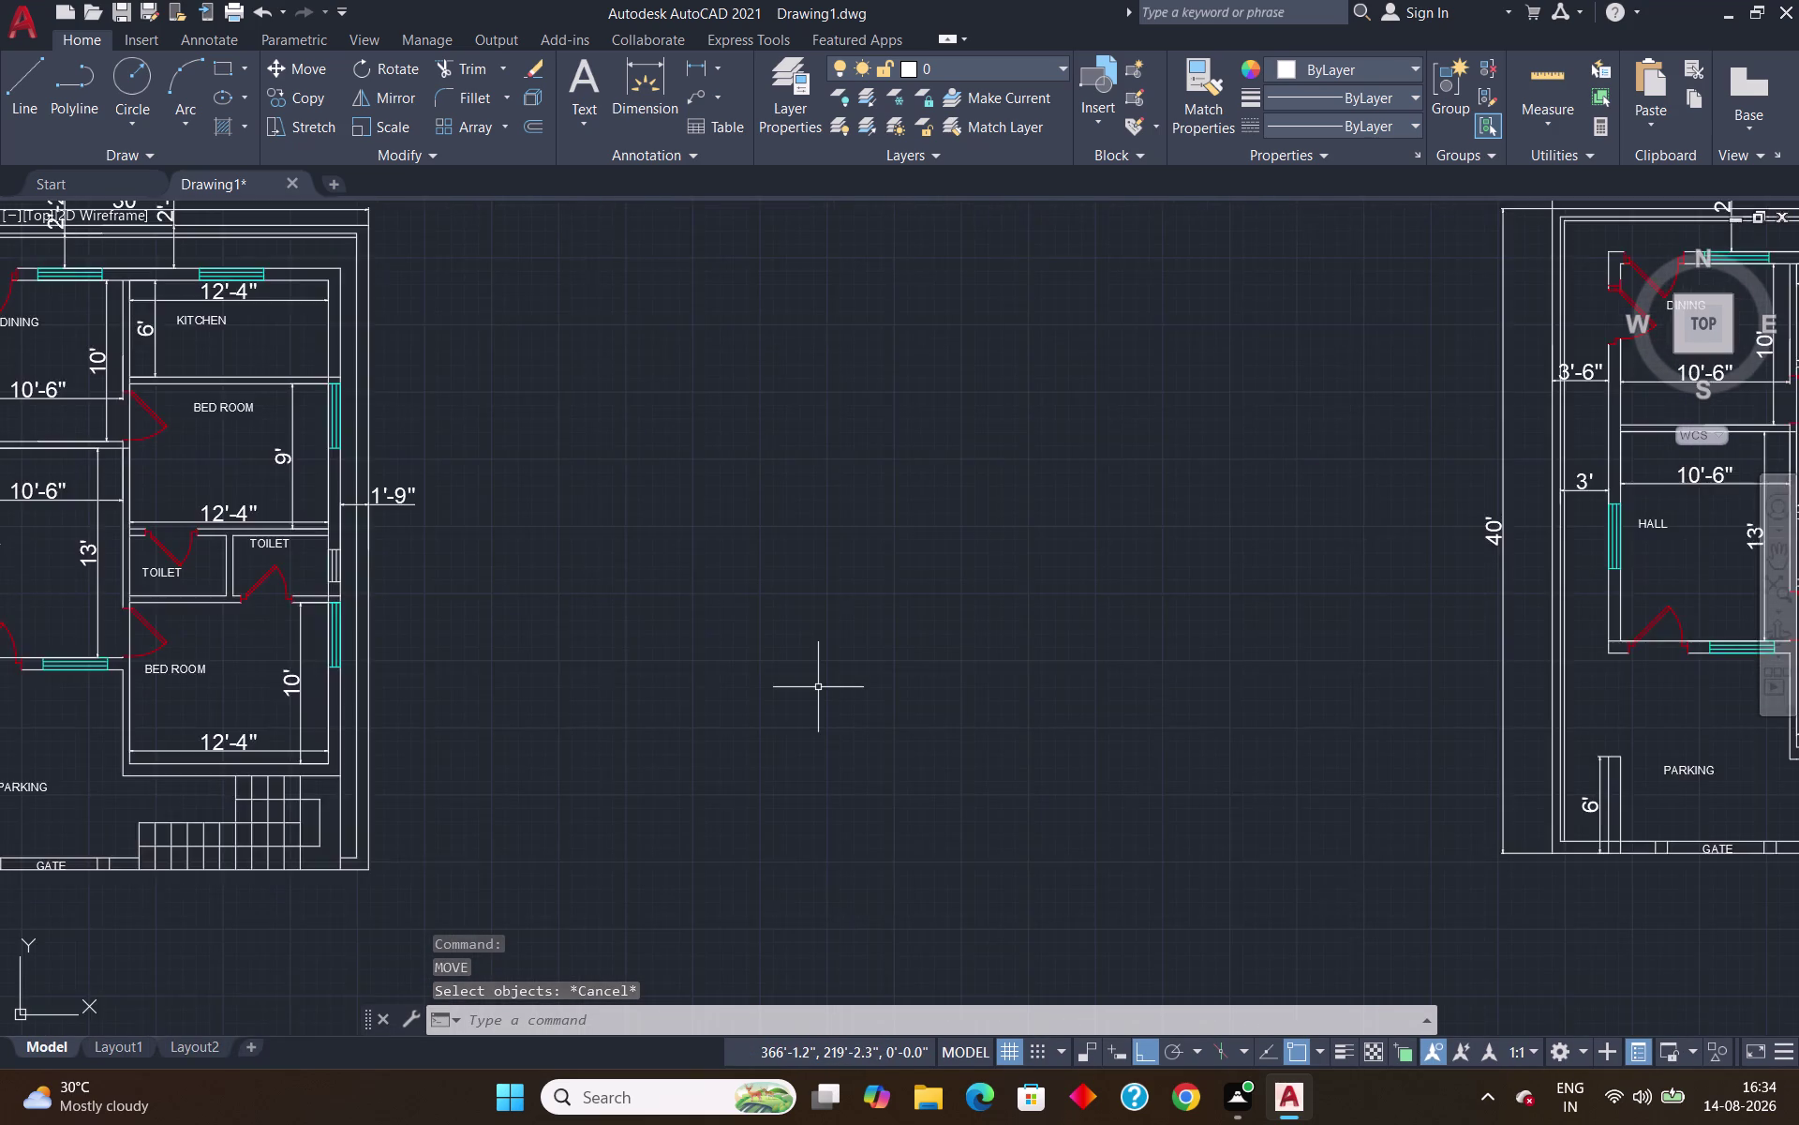
scroll(down, 3)
scroll(up, 3)
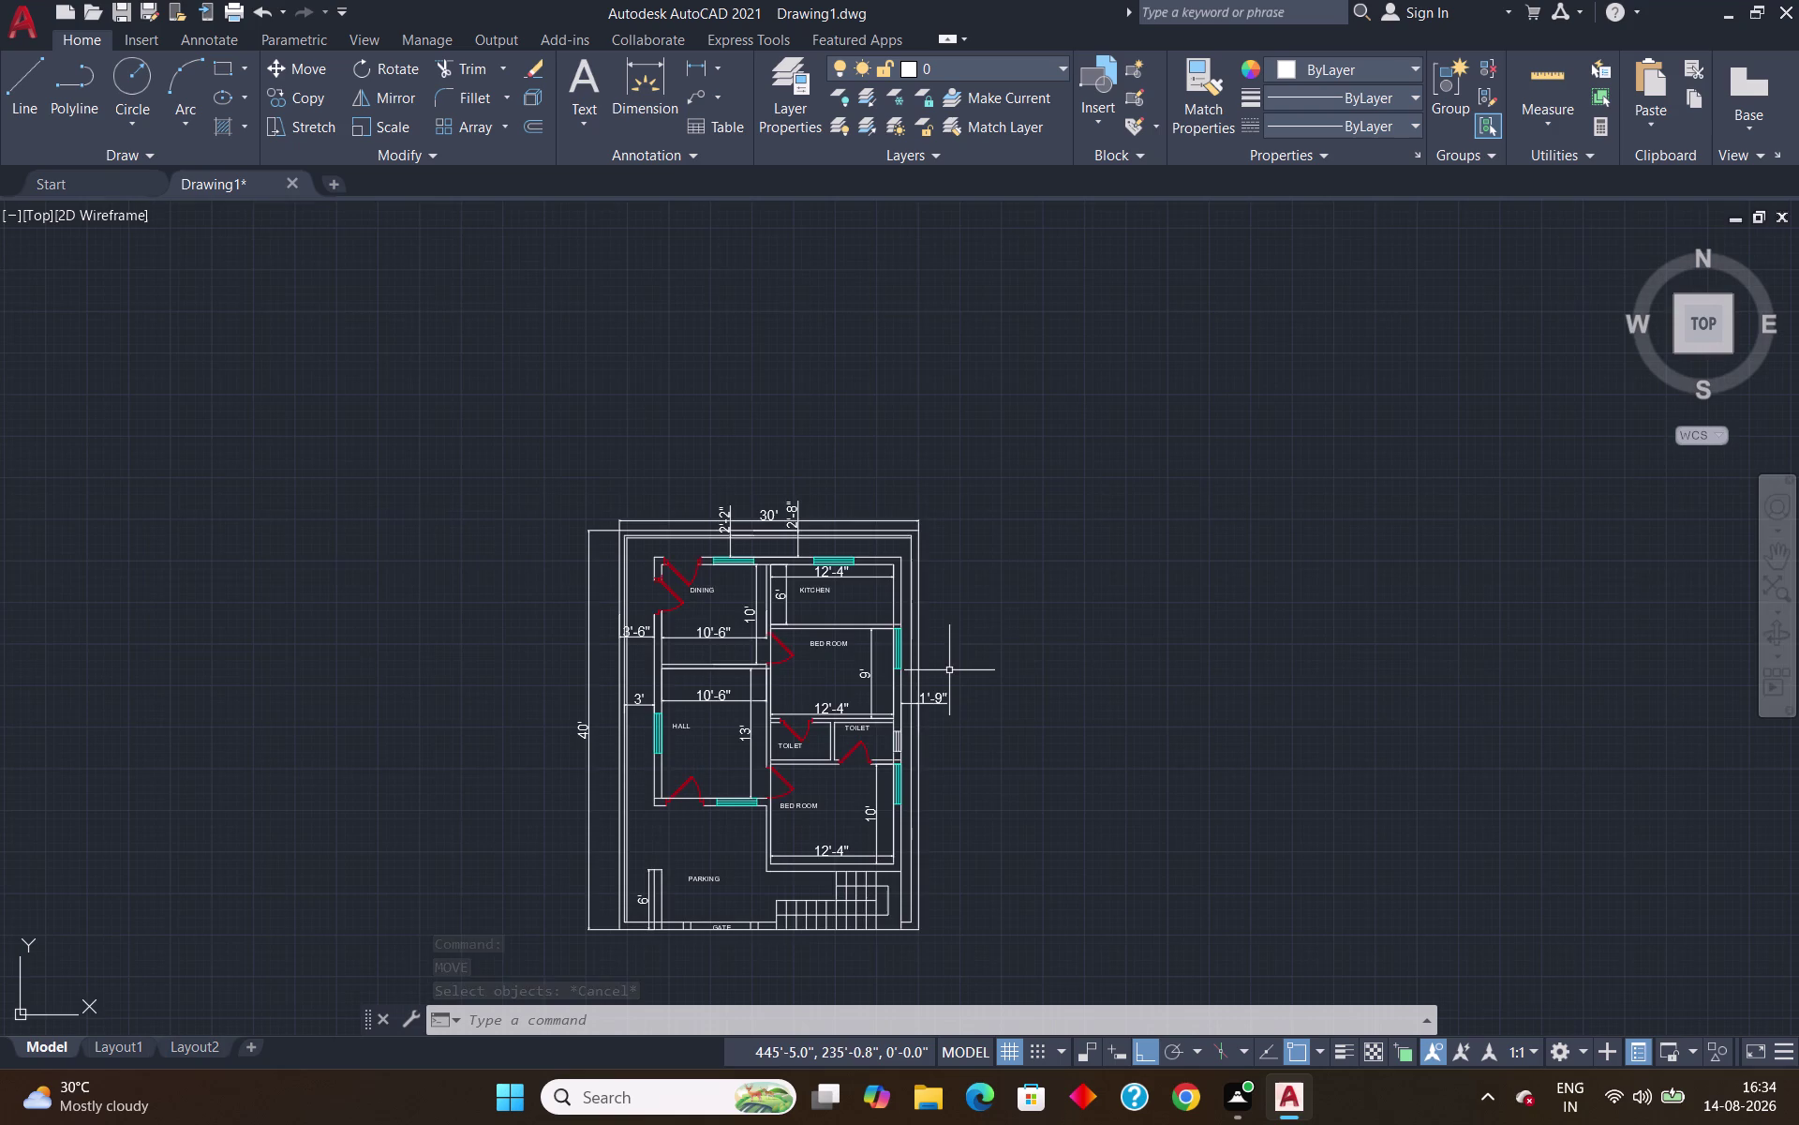
scroll(up, 3)
scroll(down, 3)
scroll(down, 3)
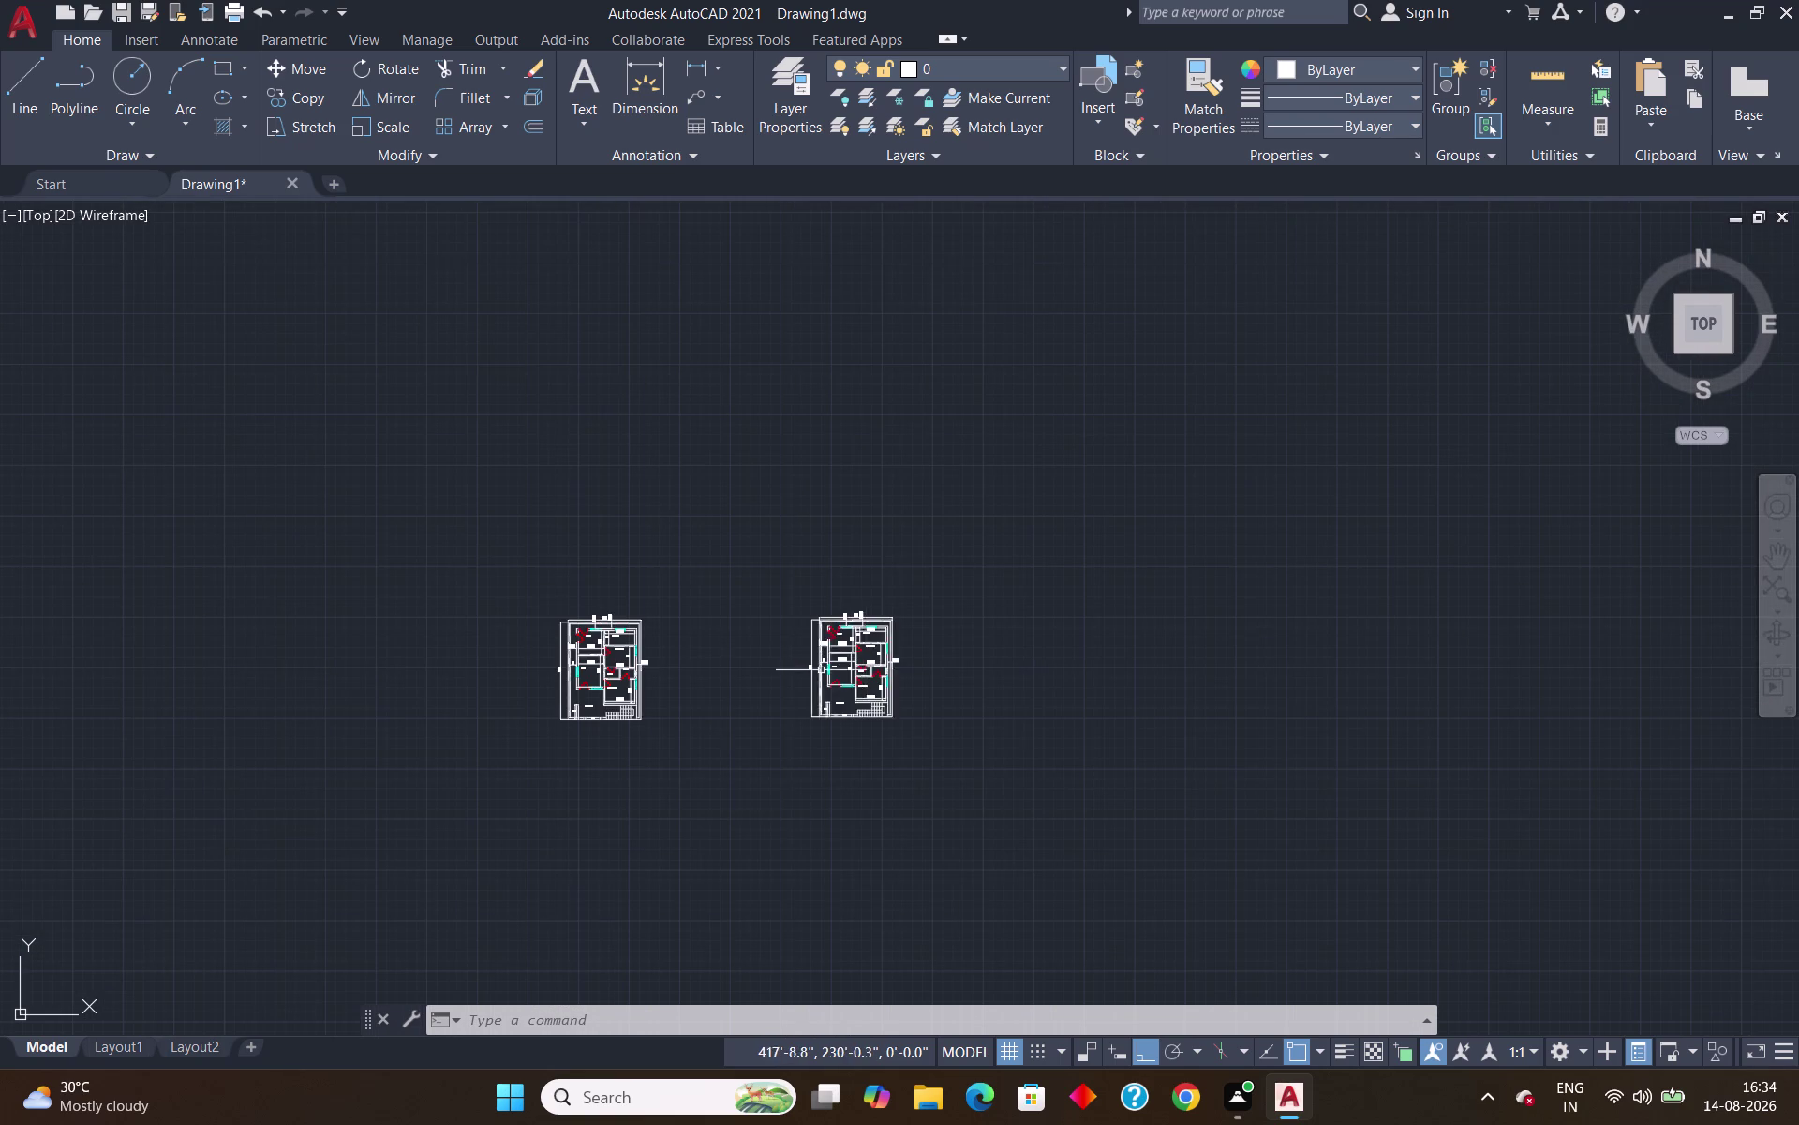
scroll(up, 3)
click(712, 548)
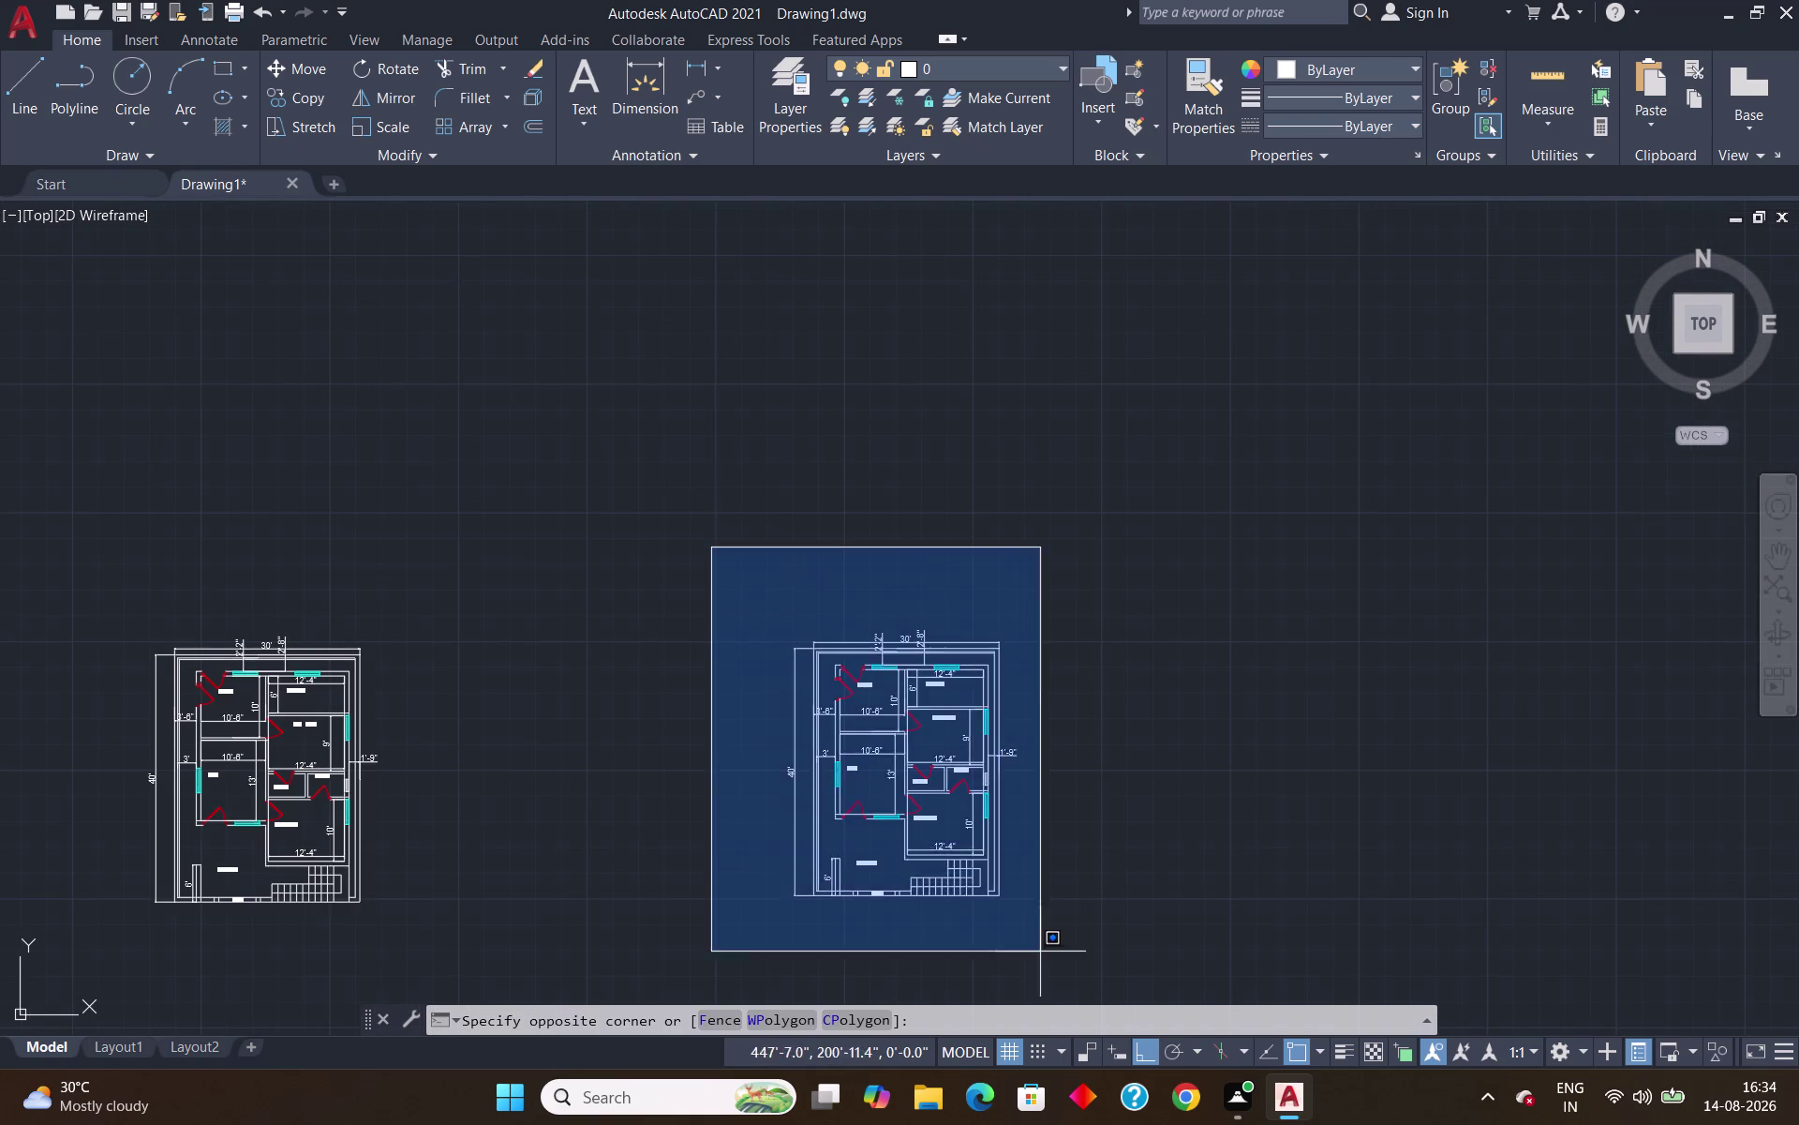
click(1094, 1006)
Explode the selected block copy into separate objects with X.
click(1144, 916)
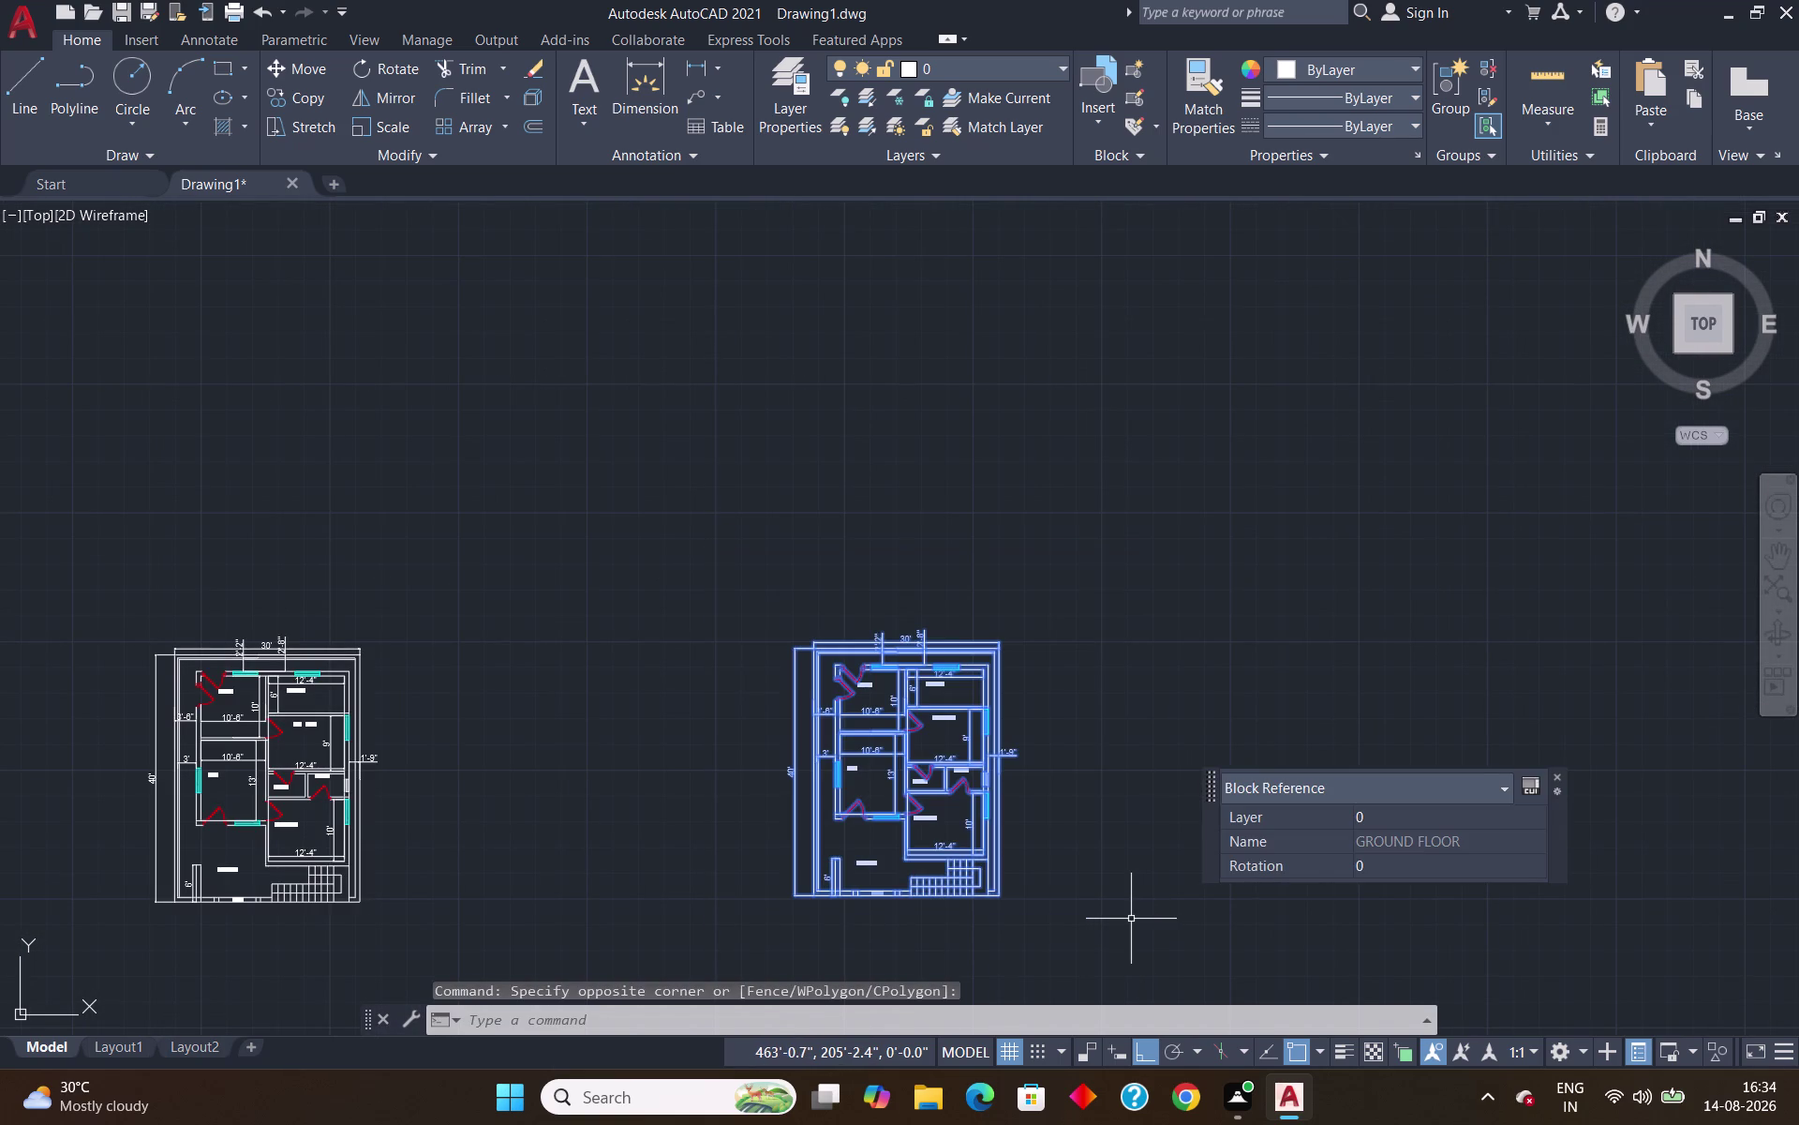
key(x)
key(Return)
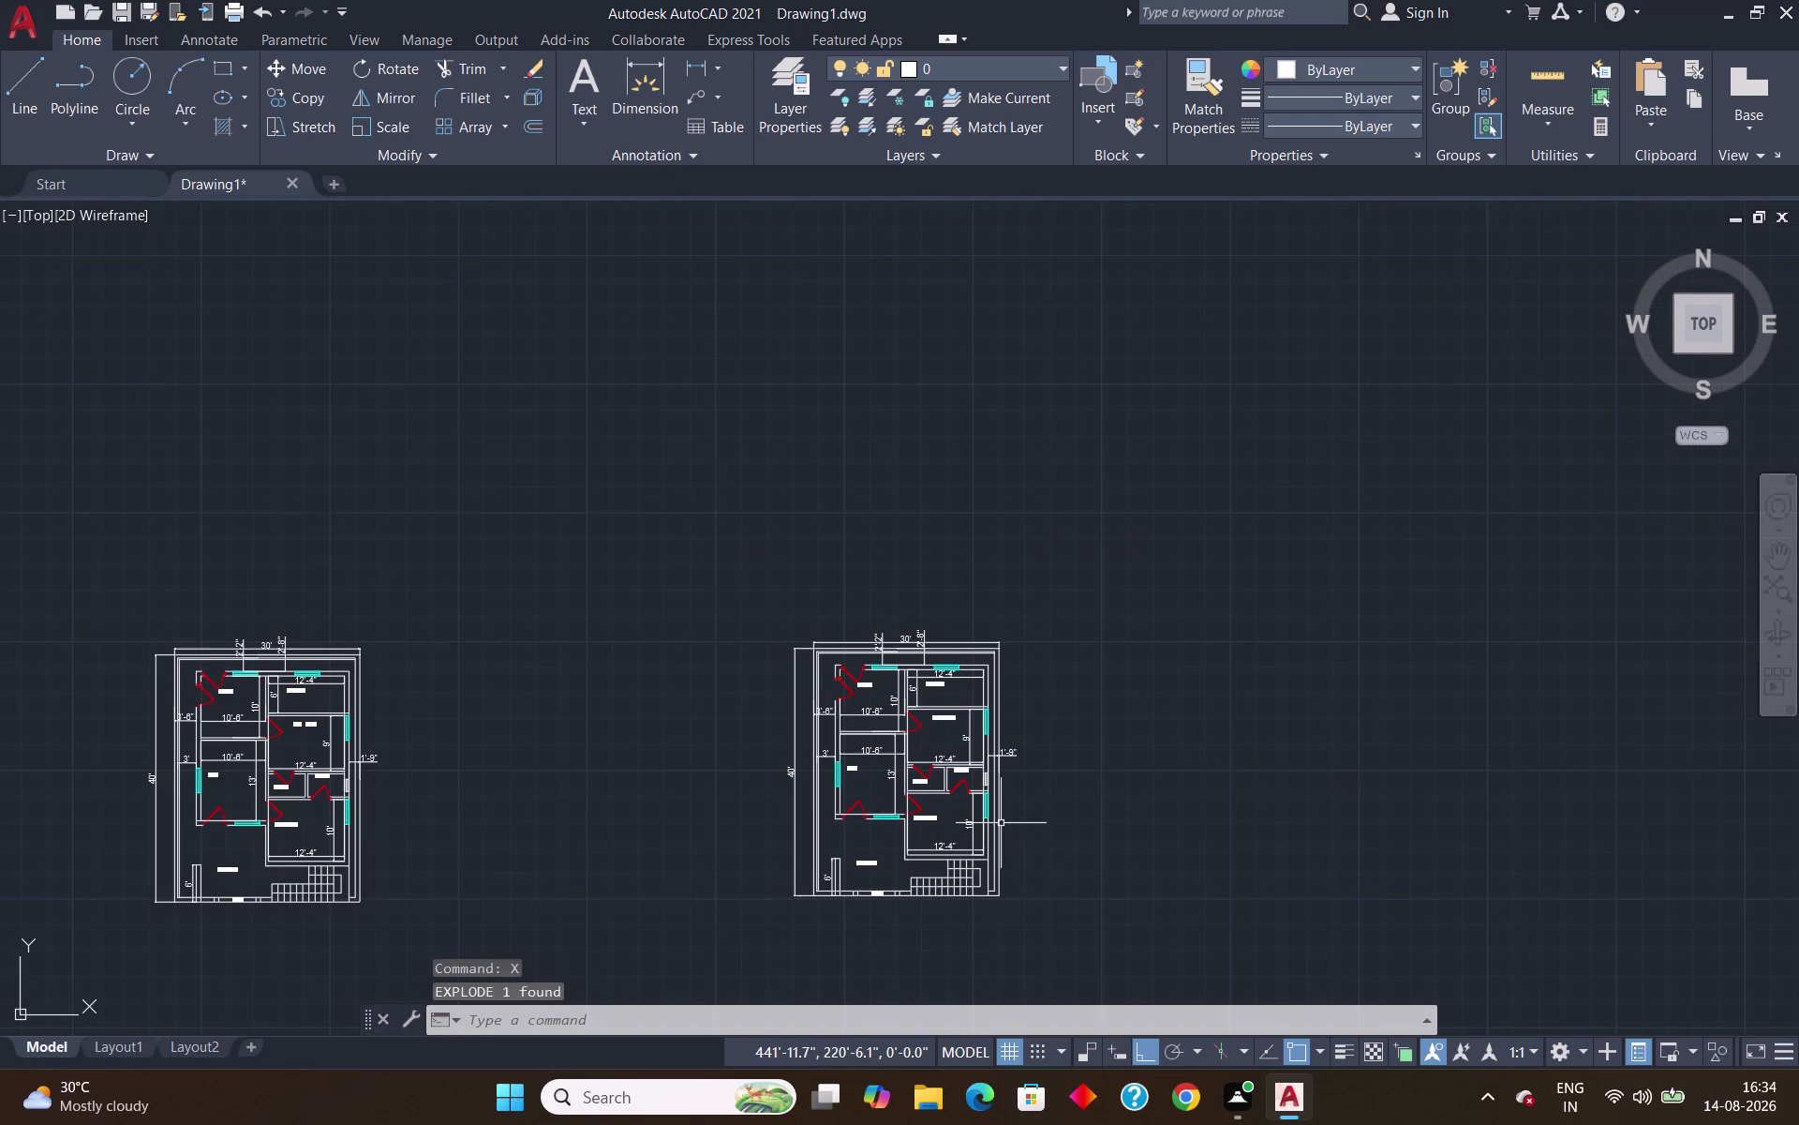
click(1000, 823)
key(Escape)
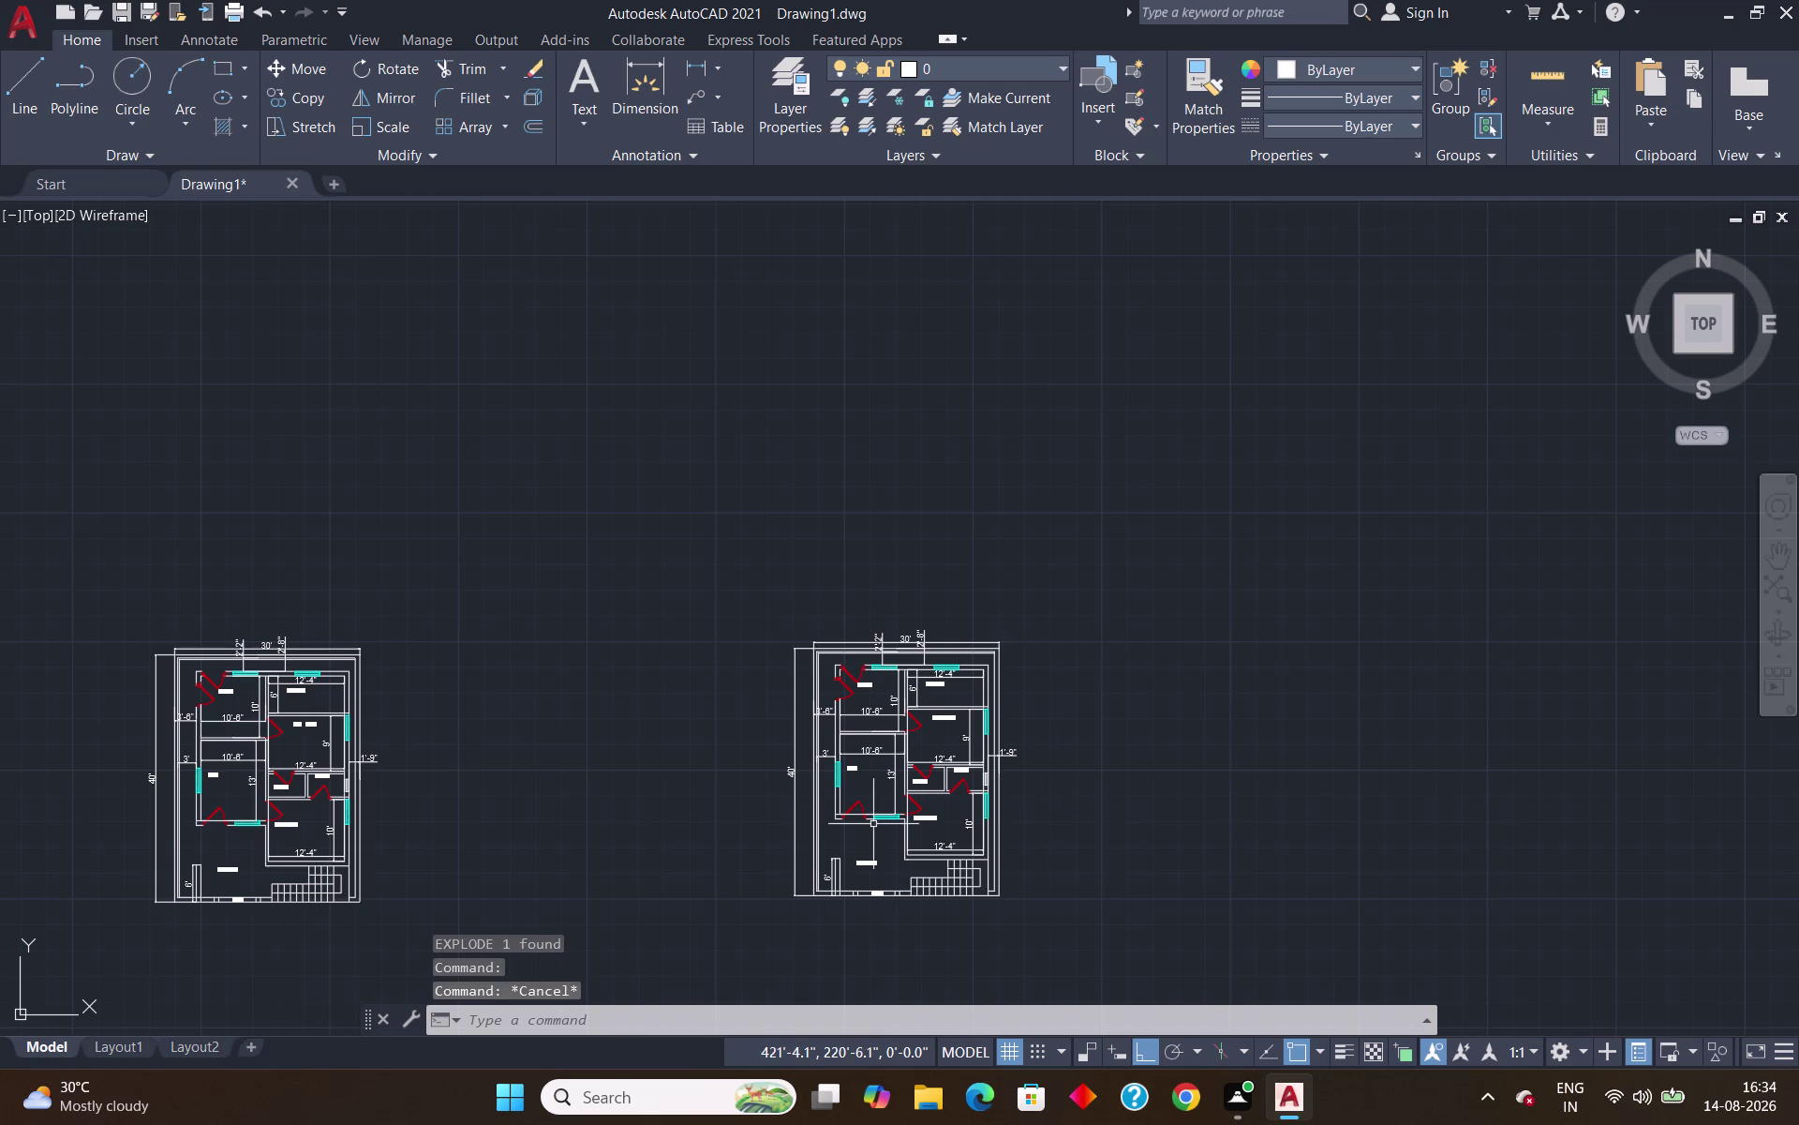
scroll(down, 3)
scroll(up, 3)
scroll(down, 3)
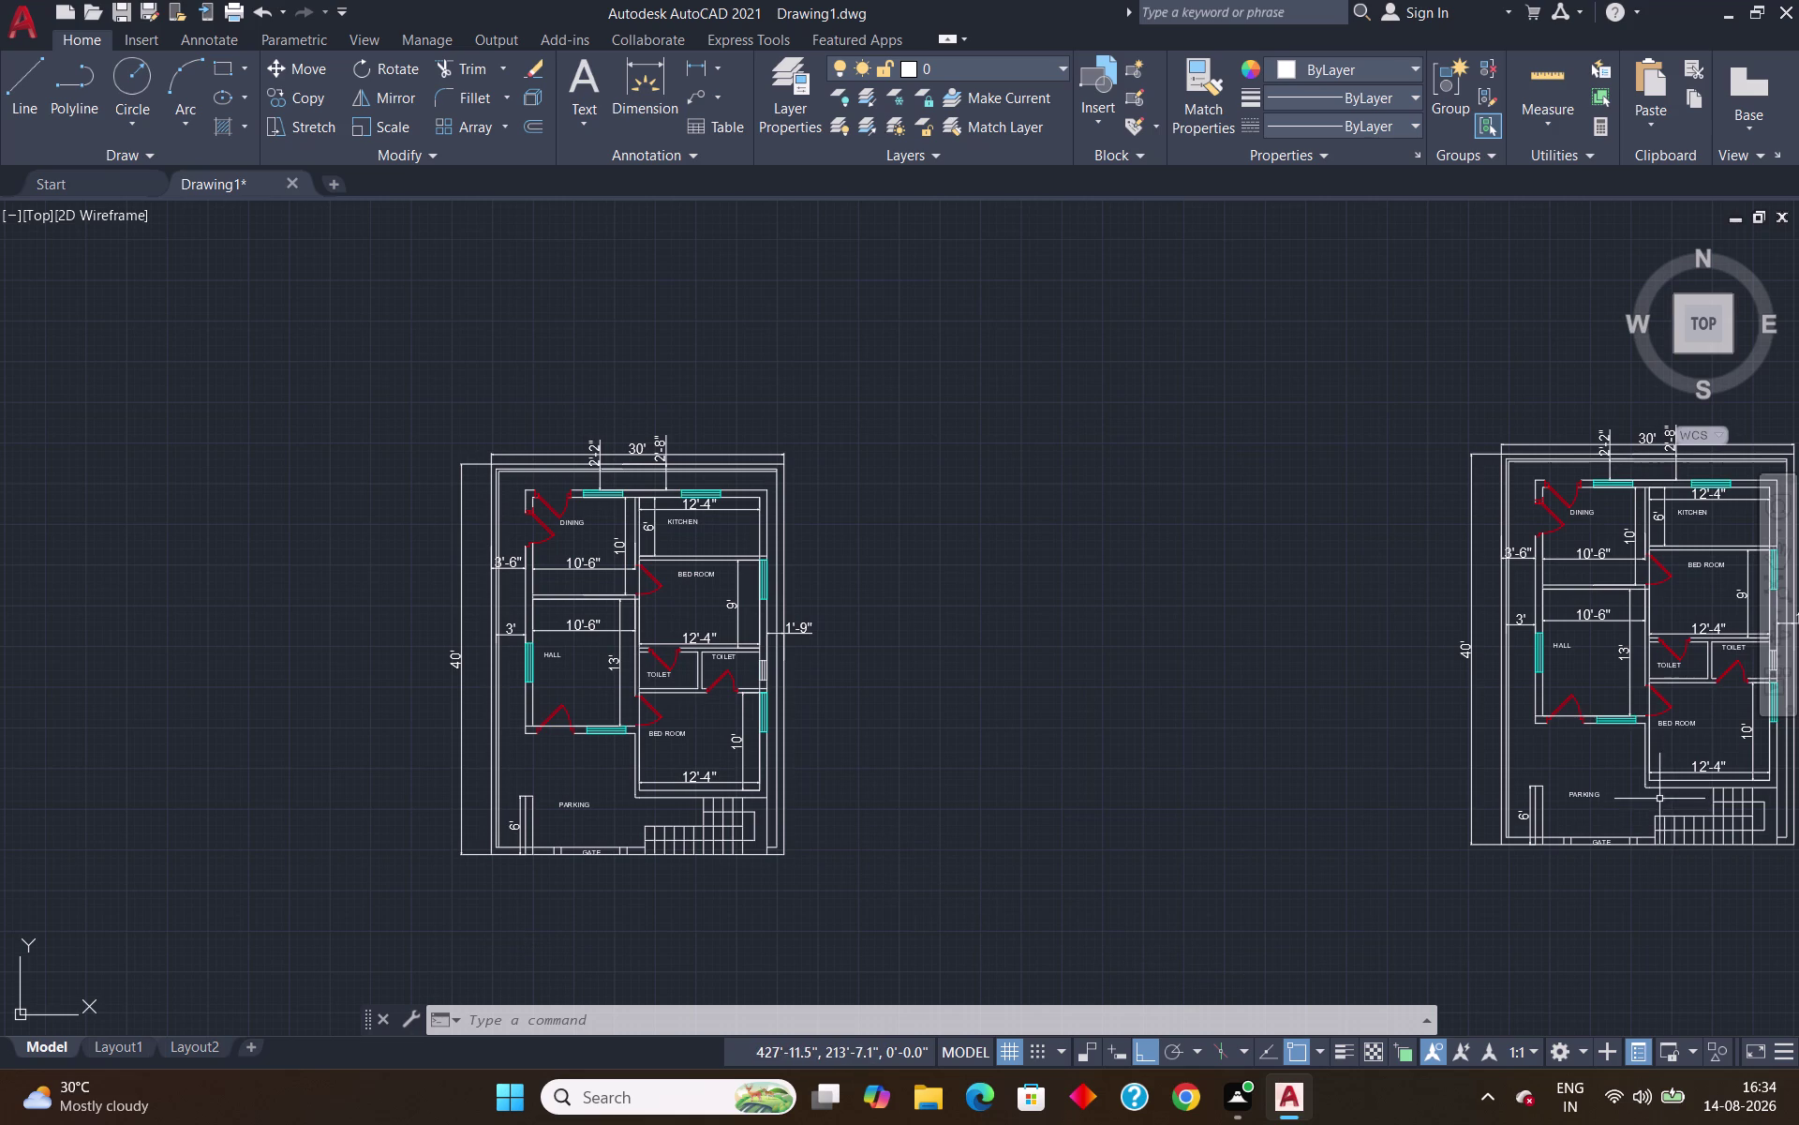
Erase the PARKING and GATE labels from the copied plan.
scroll(up, 3)
click(1417, 759)
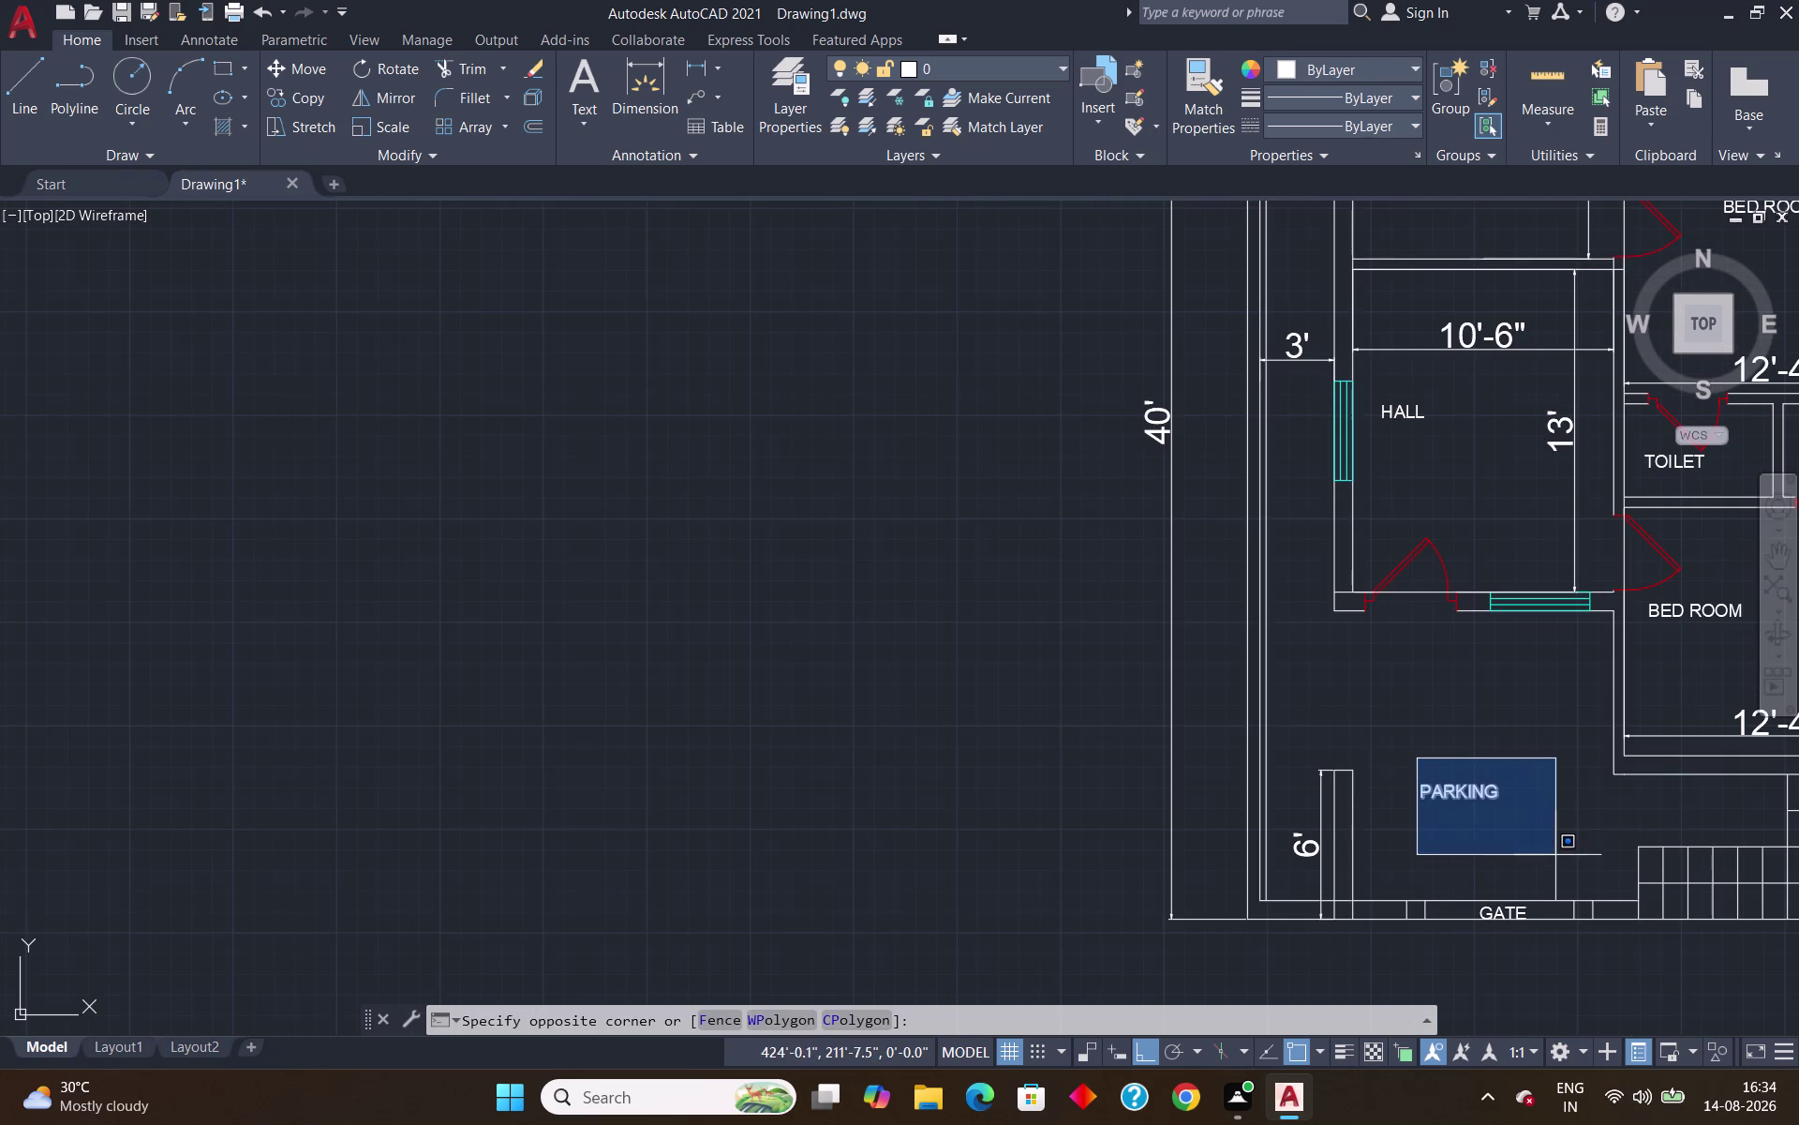
click(1557, 863)
key(Delete)
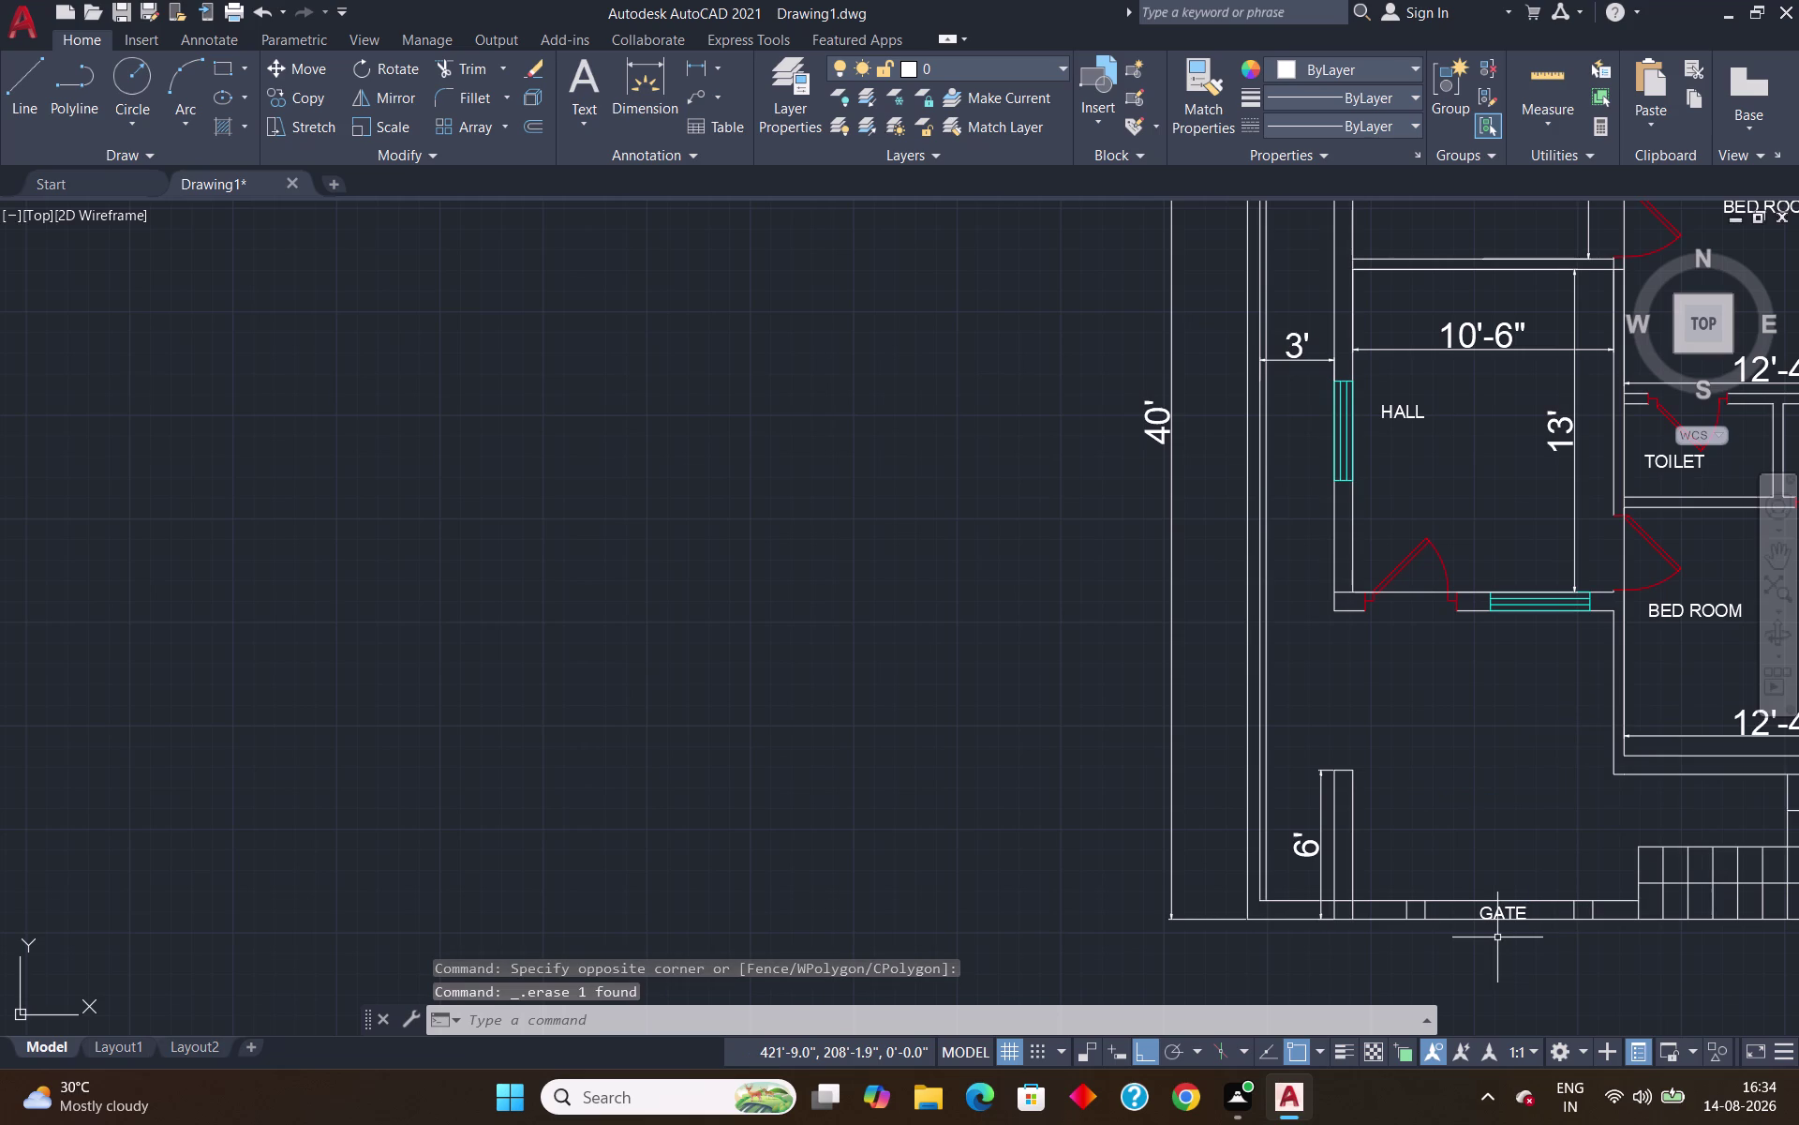
click(1516, 914)
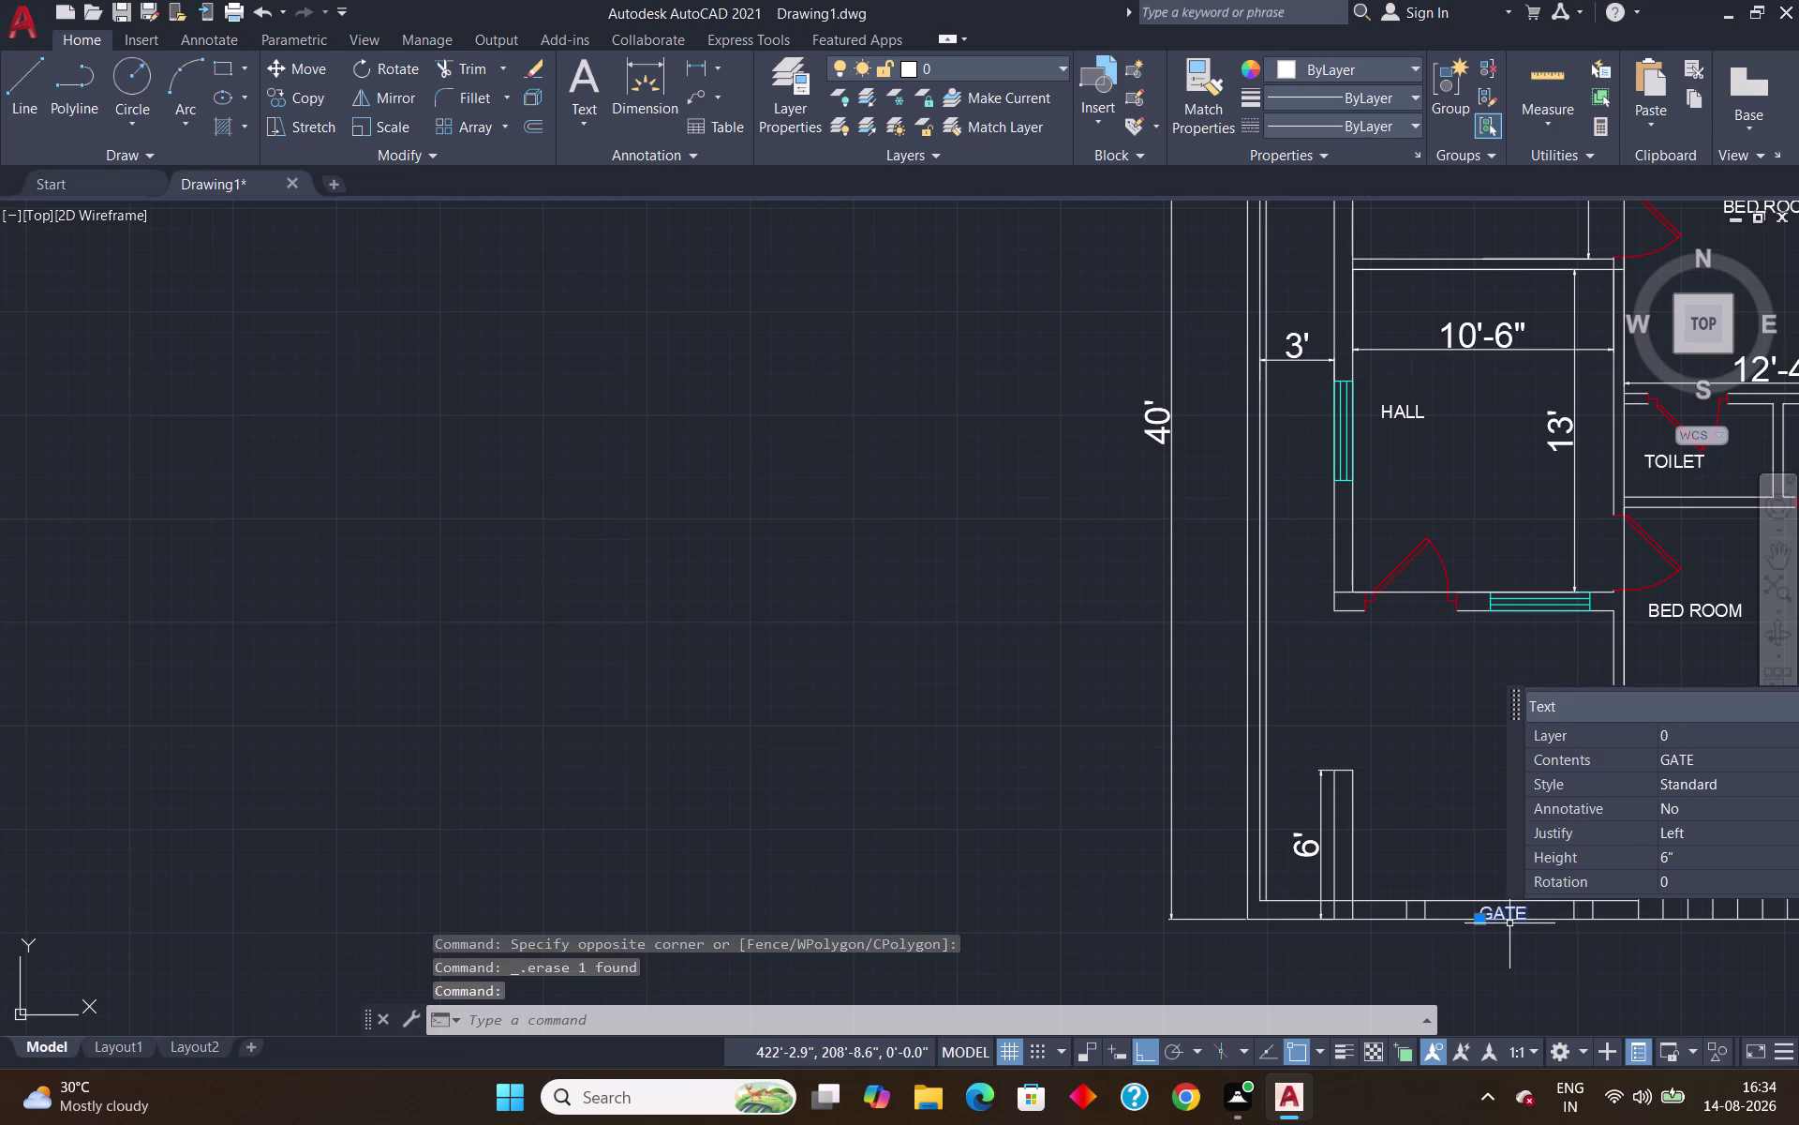
key(Delete)
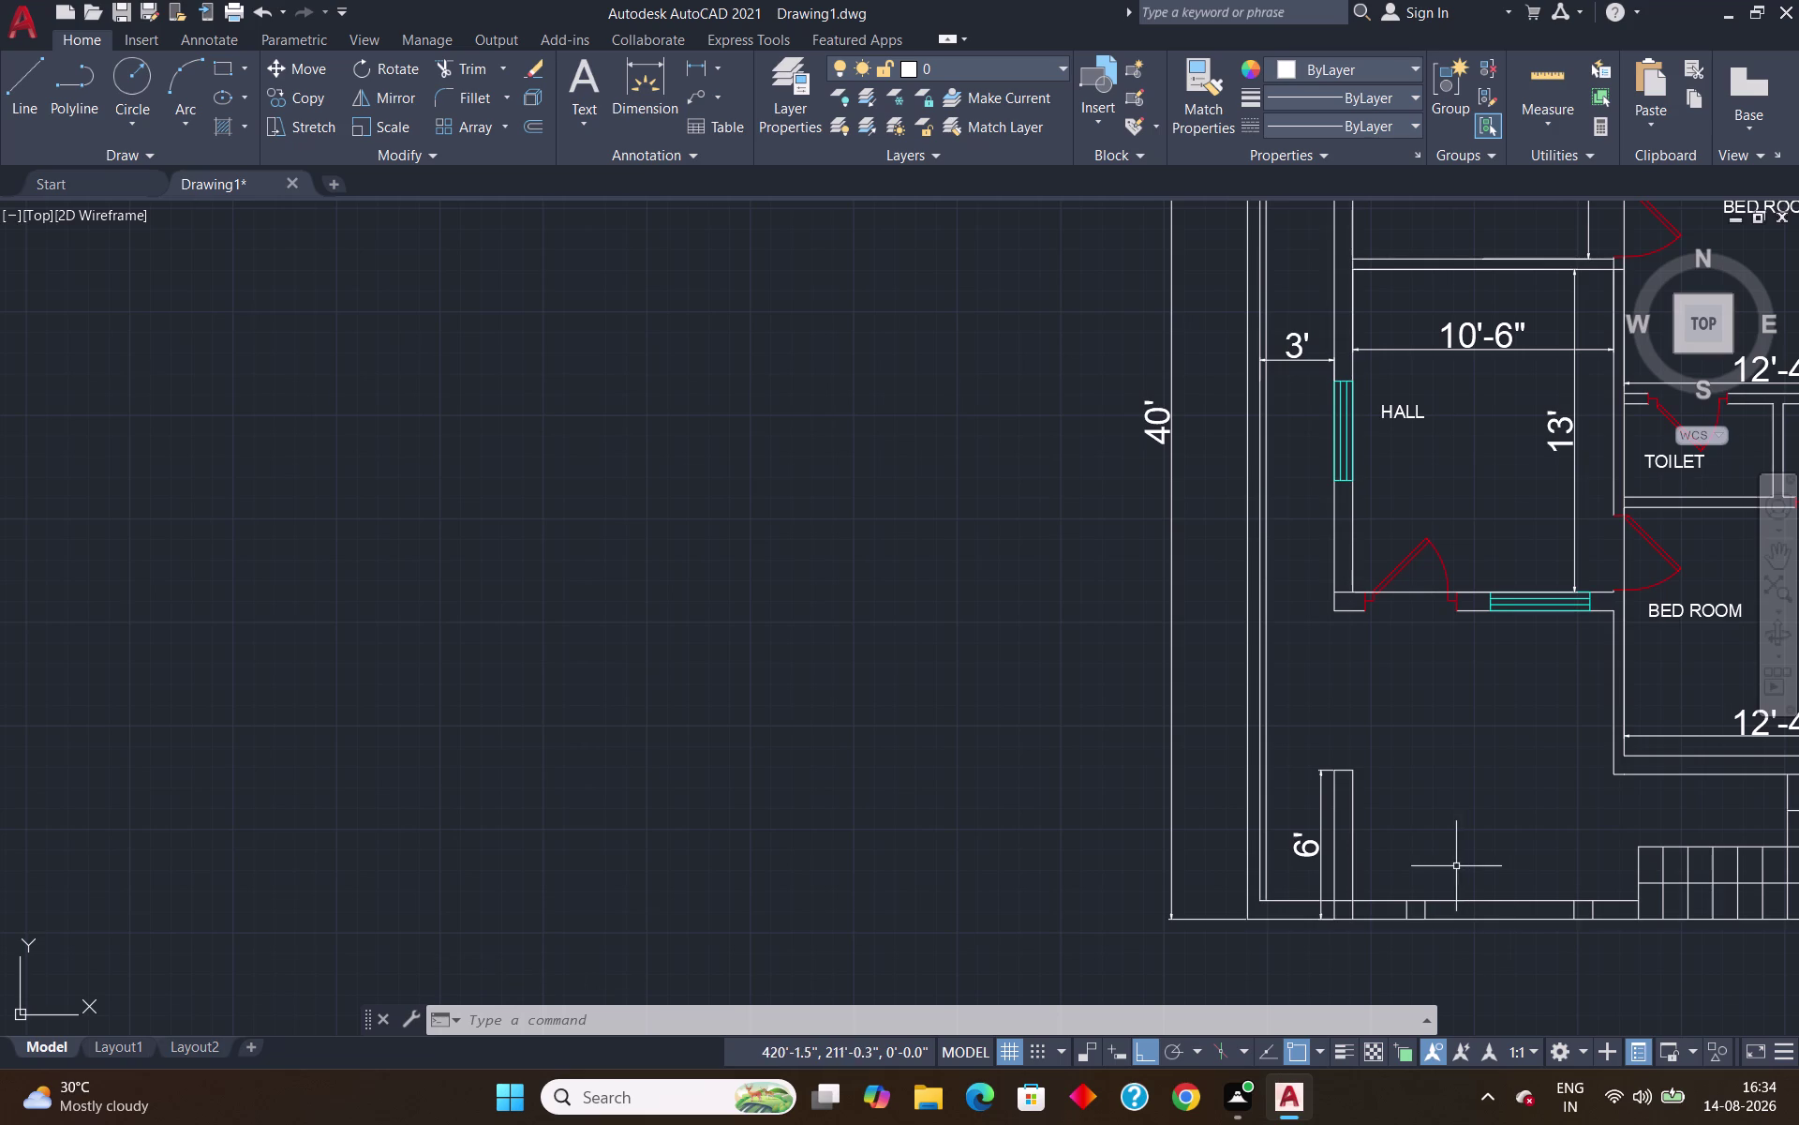
Zoom out to both plans, then back in on the copied plan's upper rooms.
scroll(down, 3)
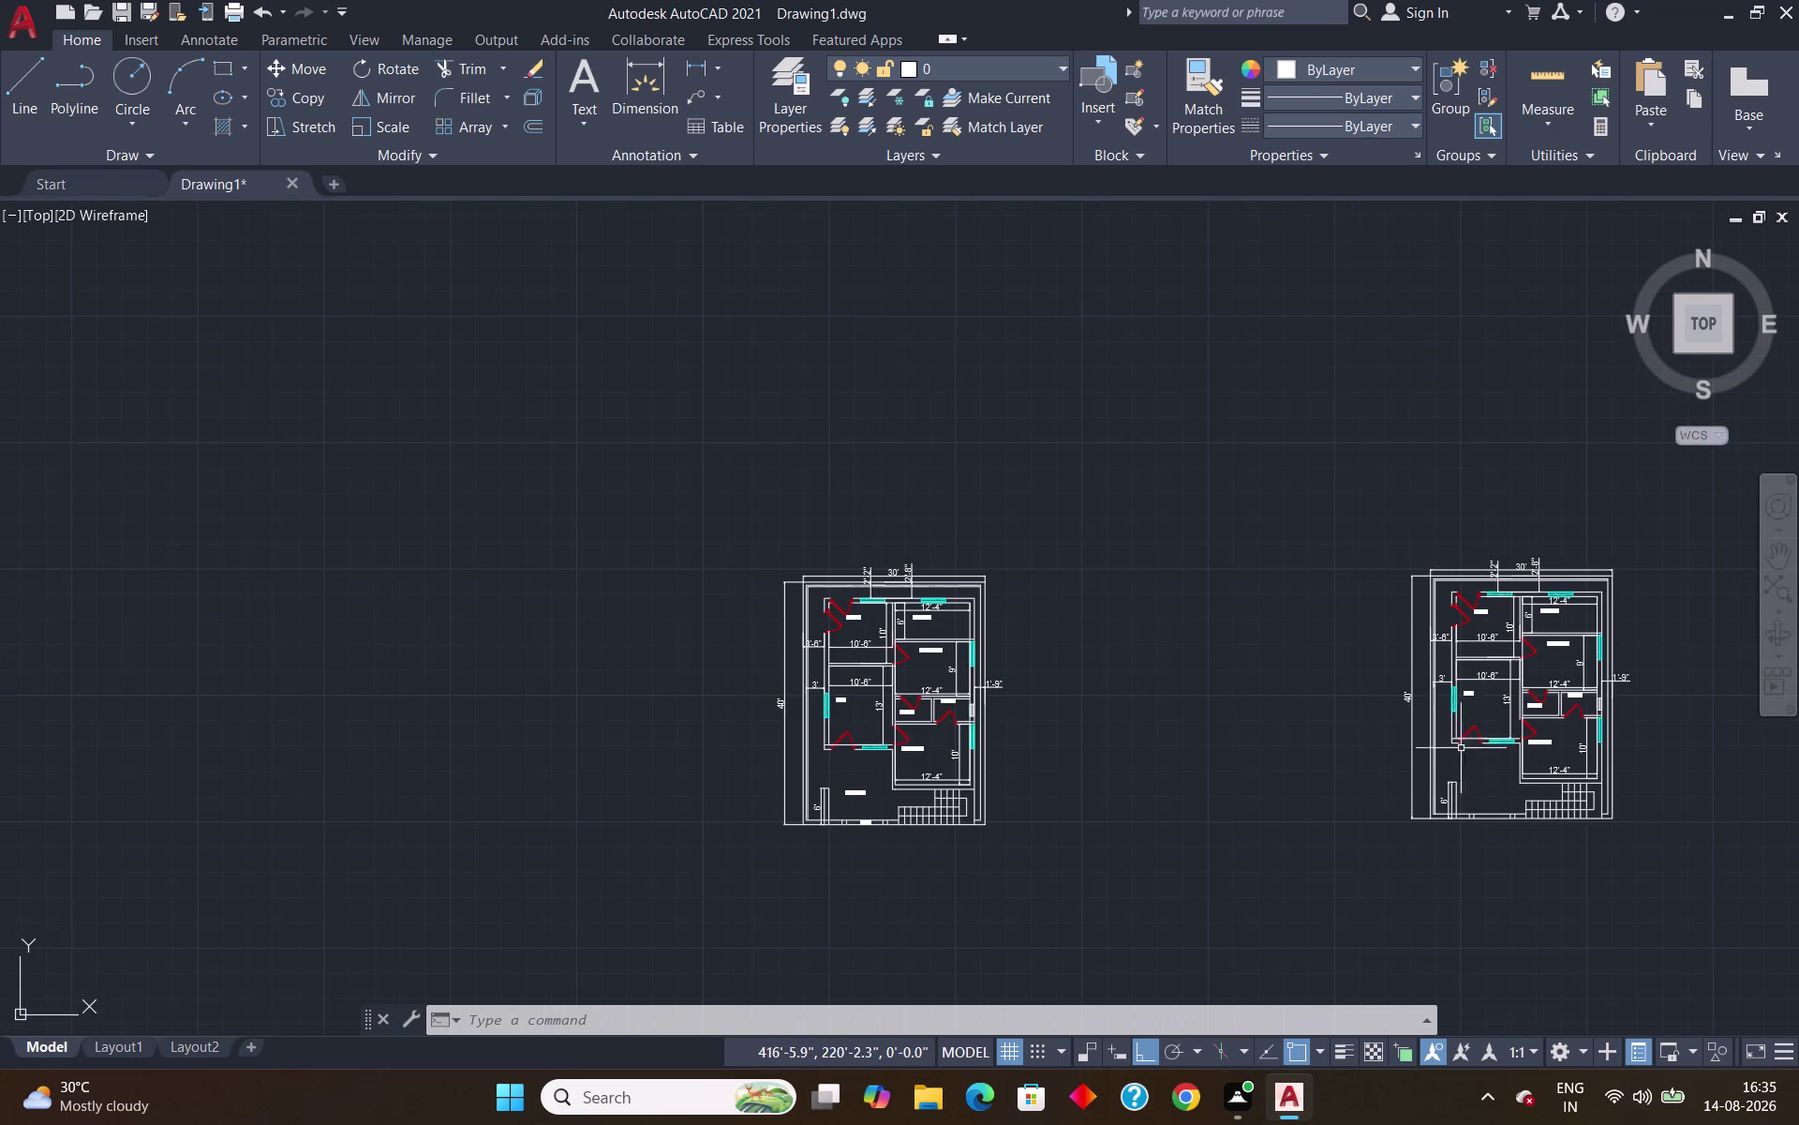
scroll(up, 3)
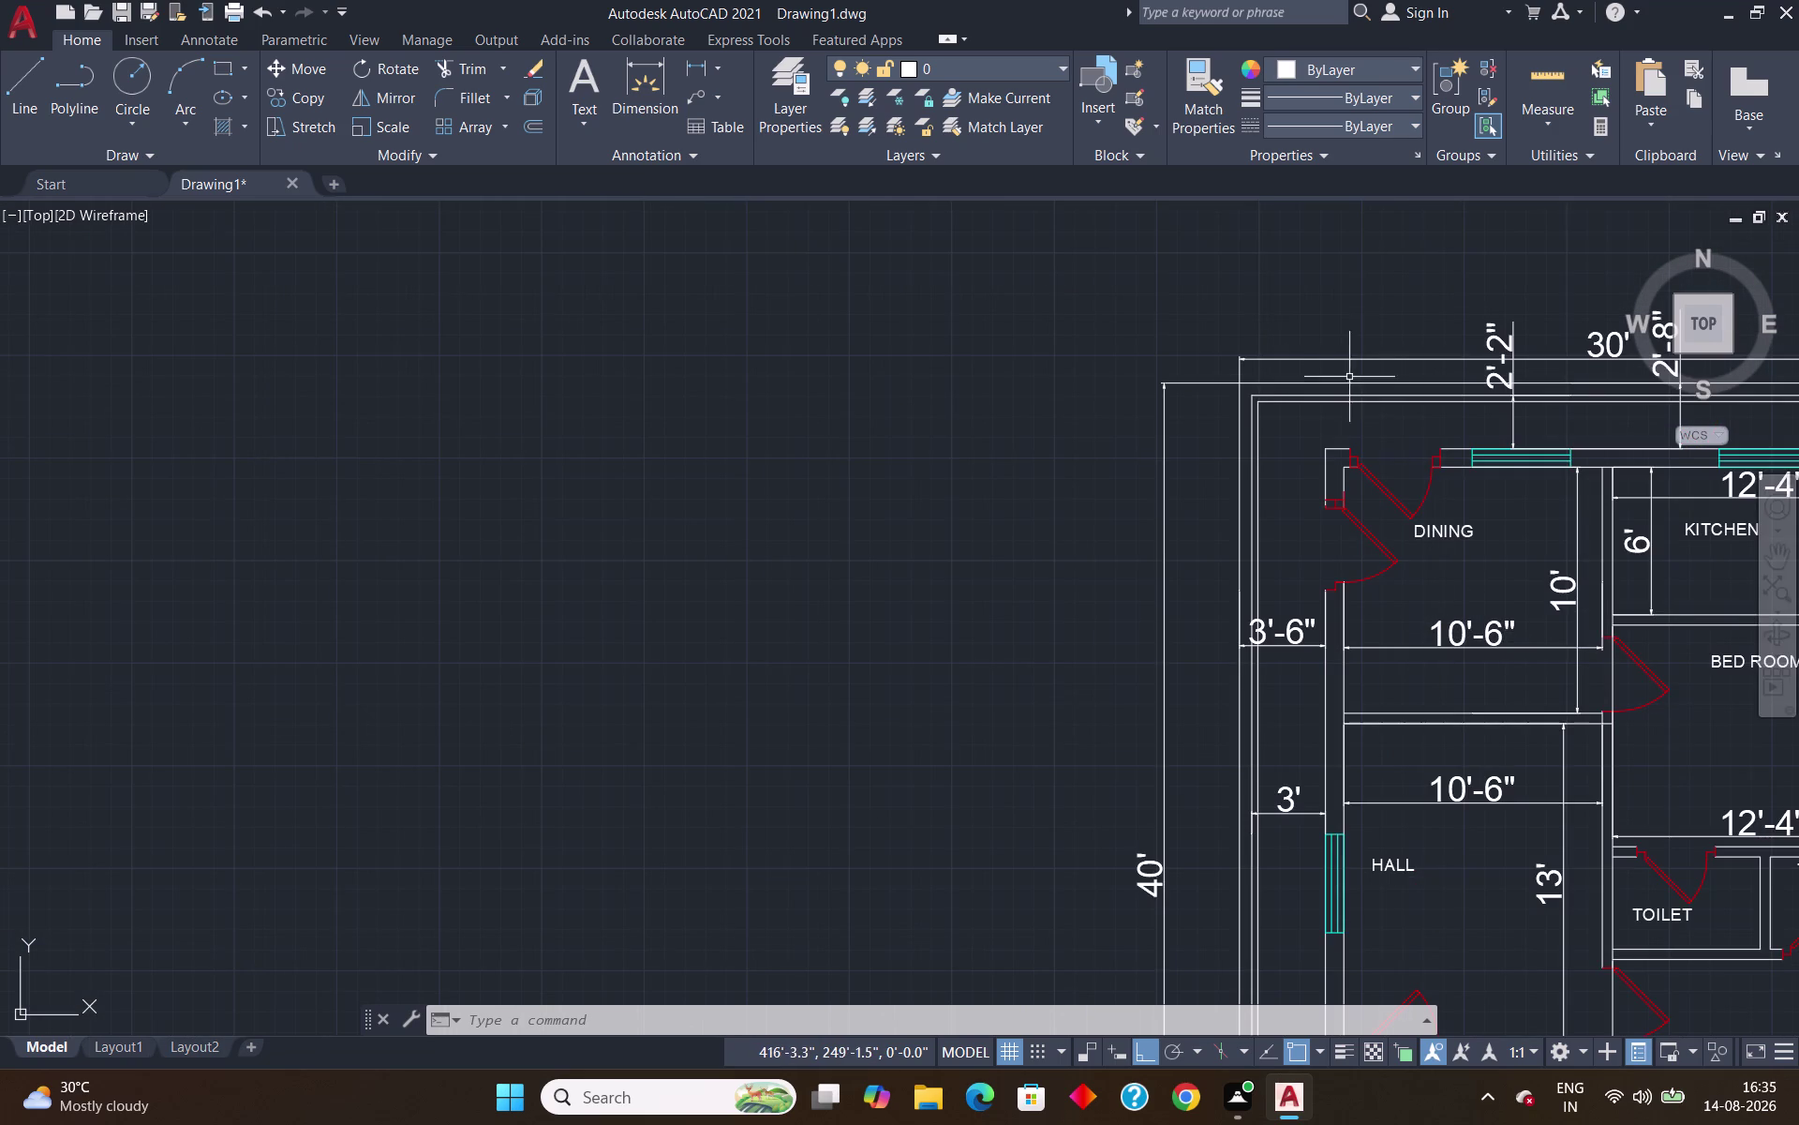
scroll(down, 3)
scroll(up, 3)
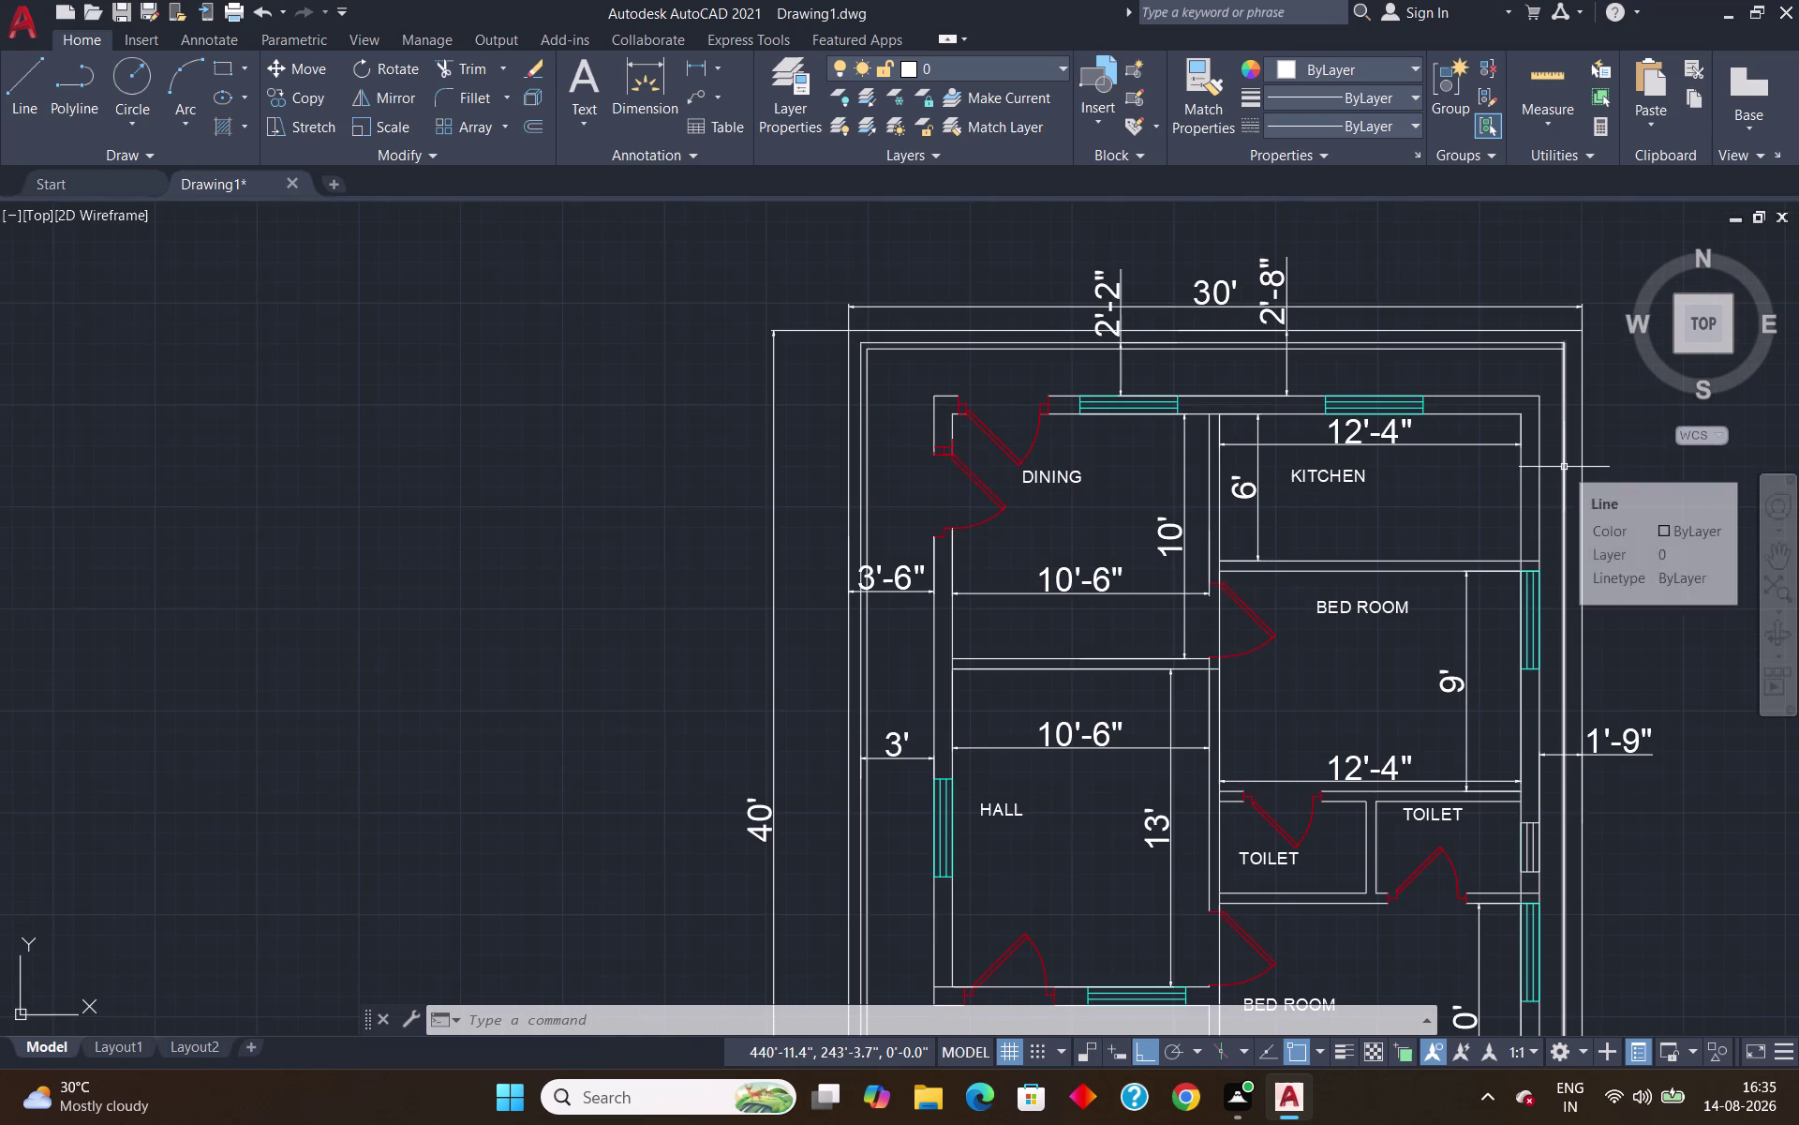
Erase the right and left outer lines plus the 30', 2'-2", 2'-8" and 40' dimensions.
click(1565, 468)
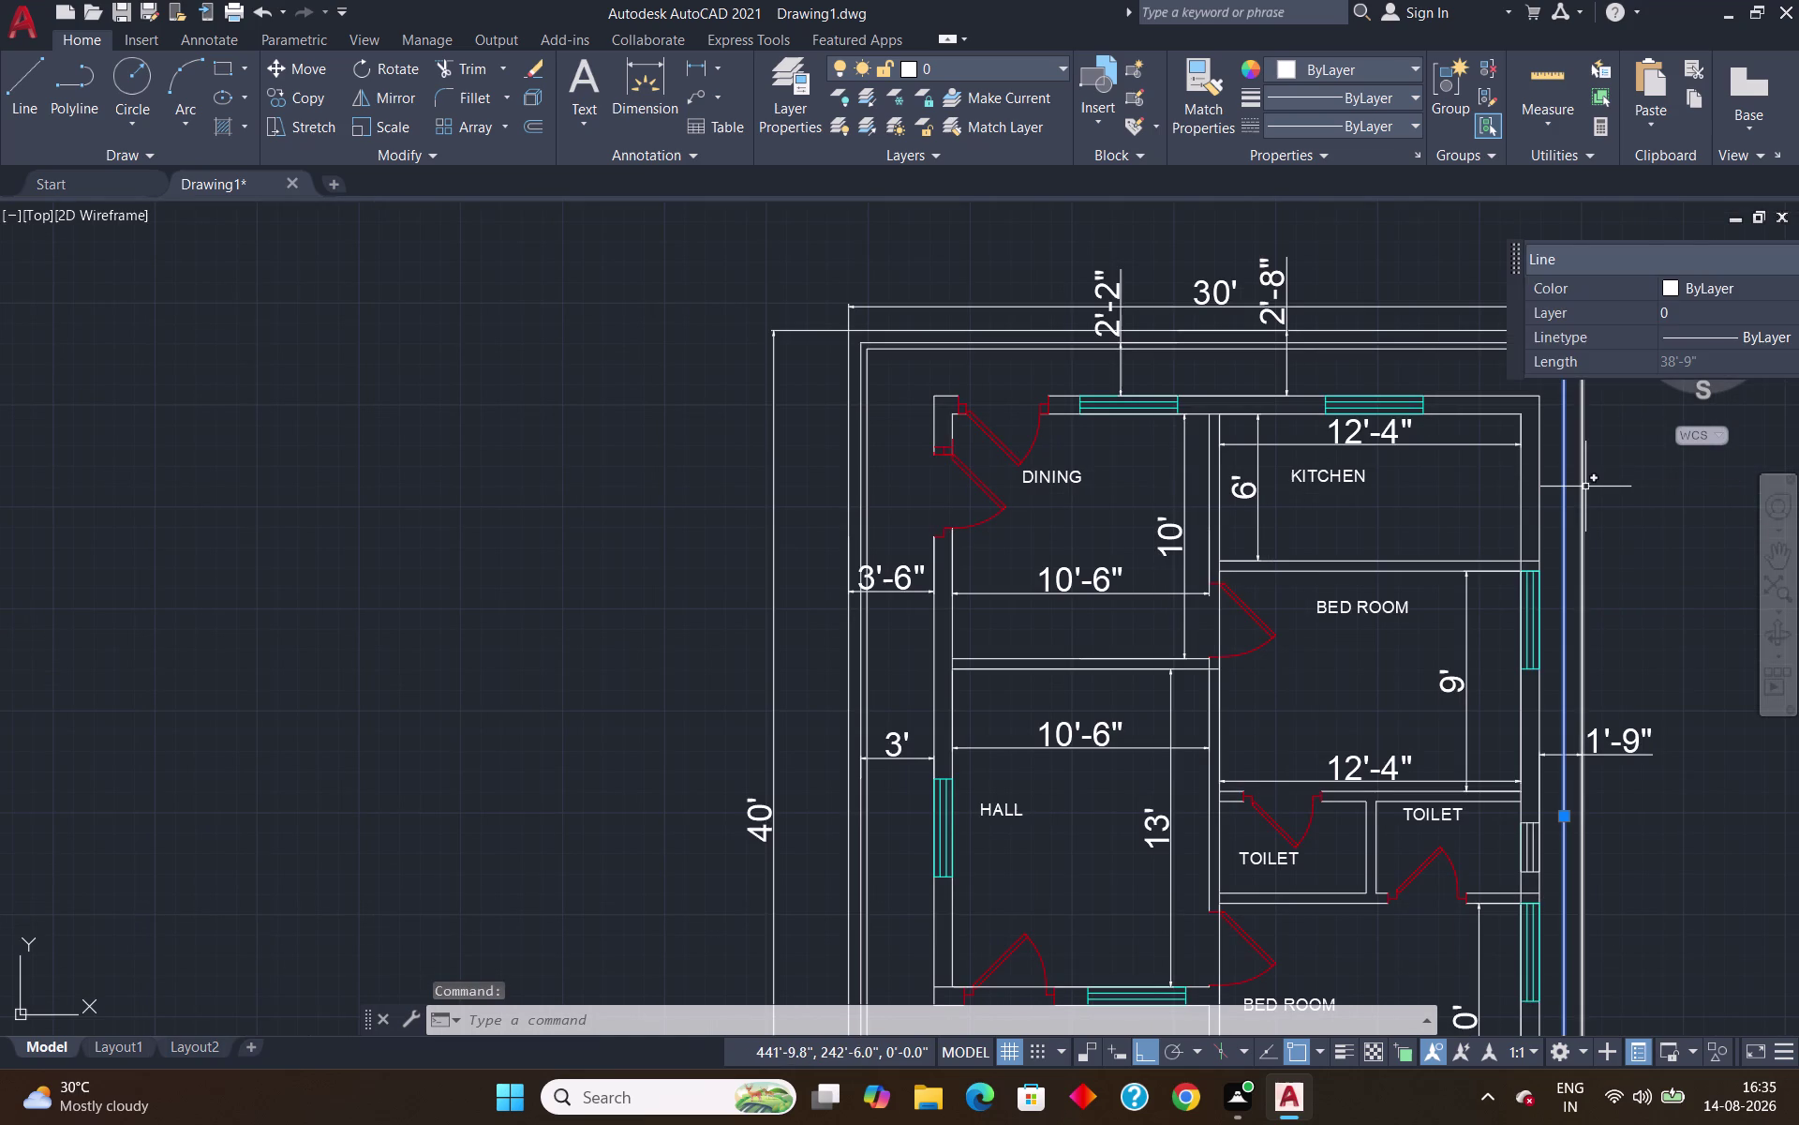
click(1586, 486)
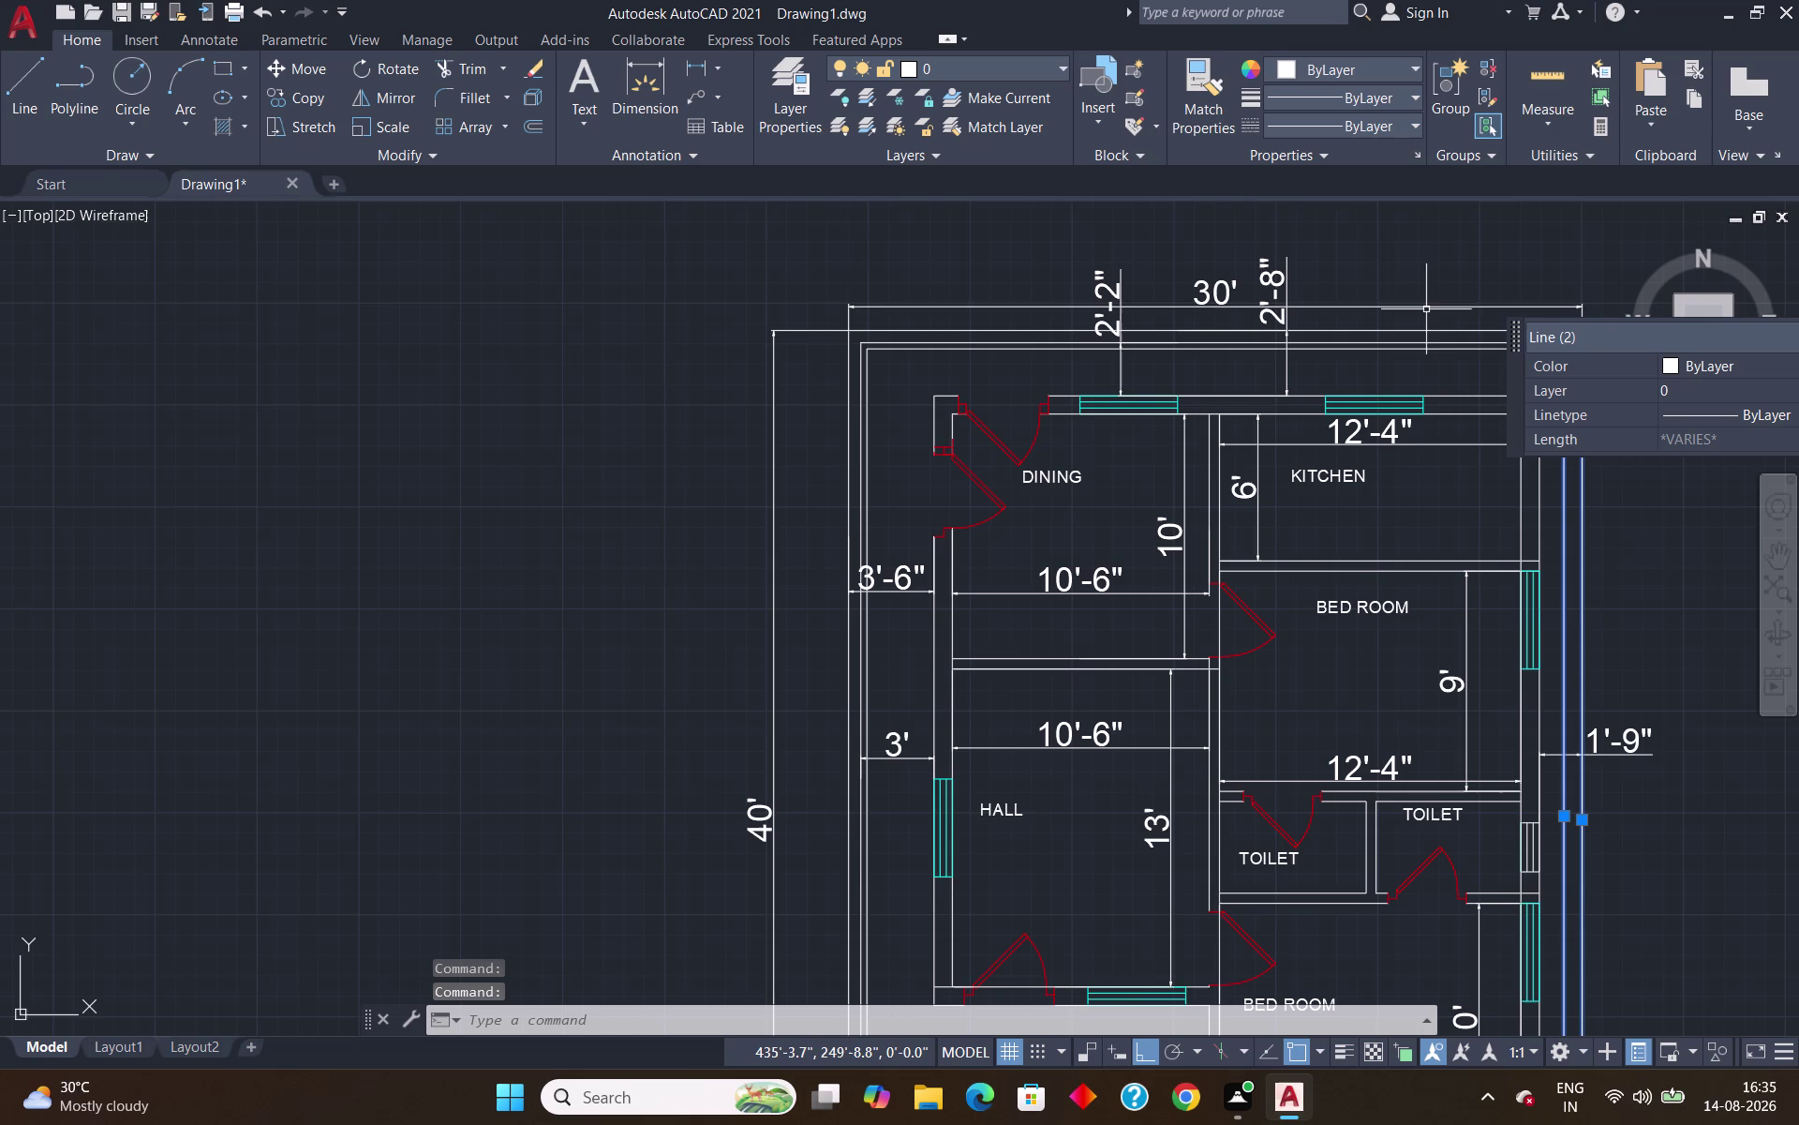
click(1428, 257)
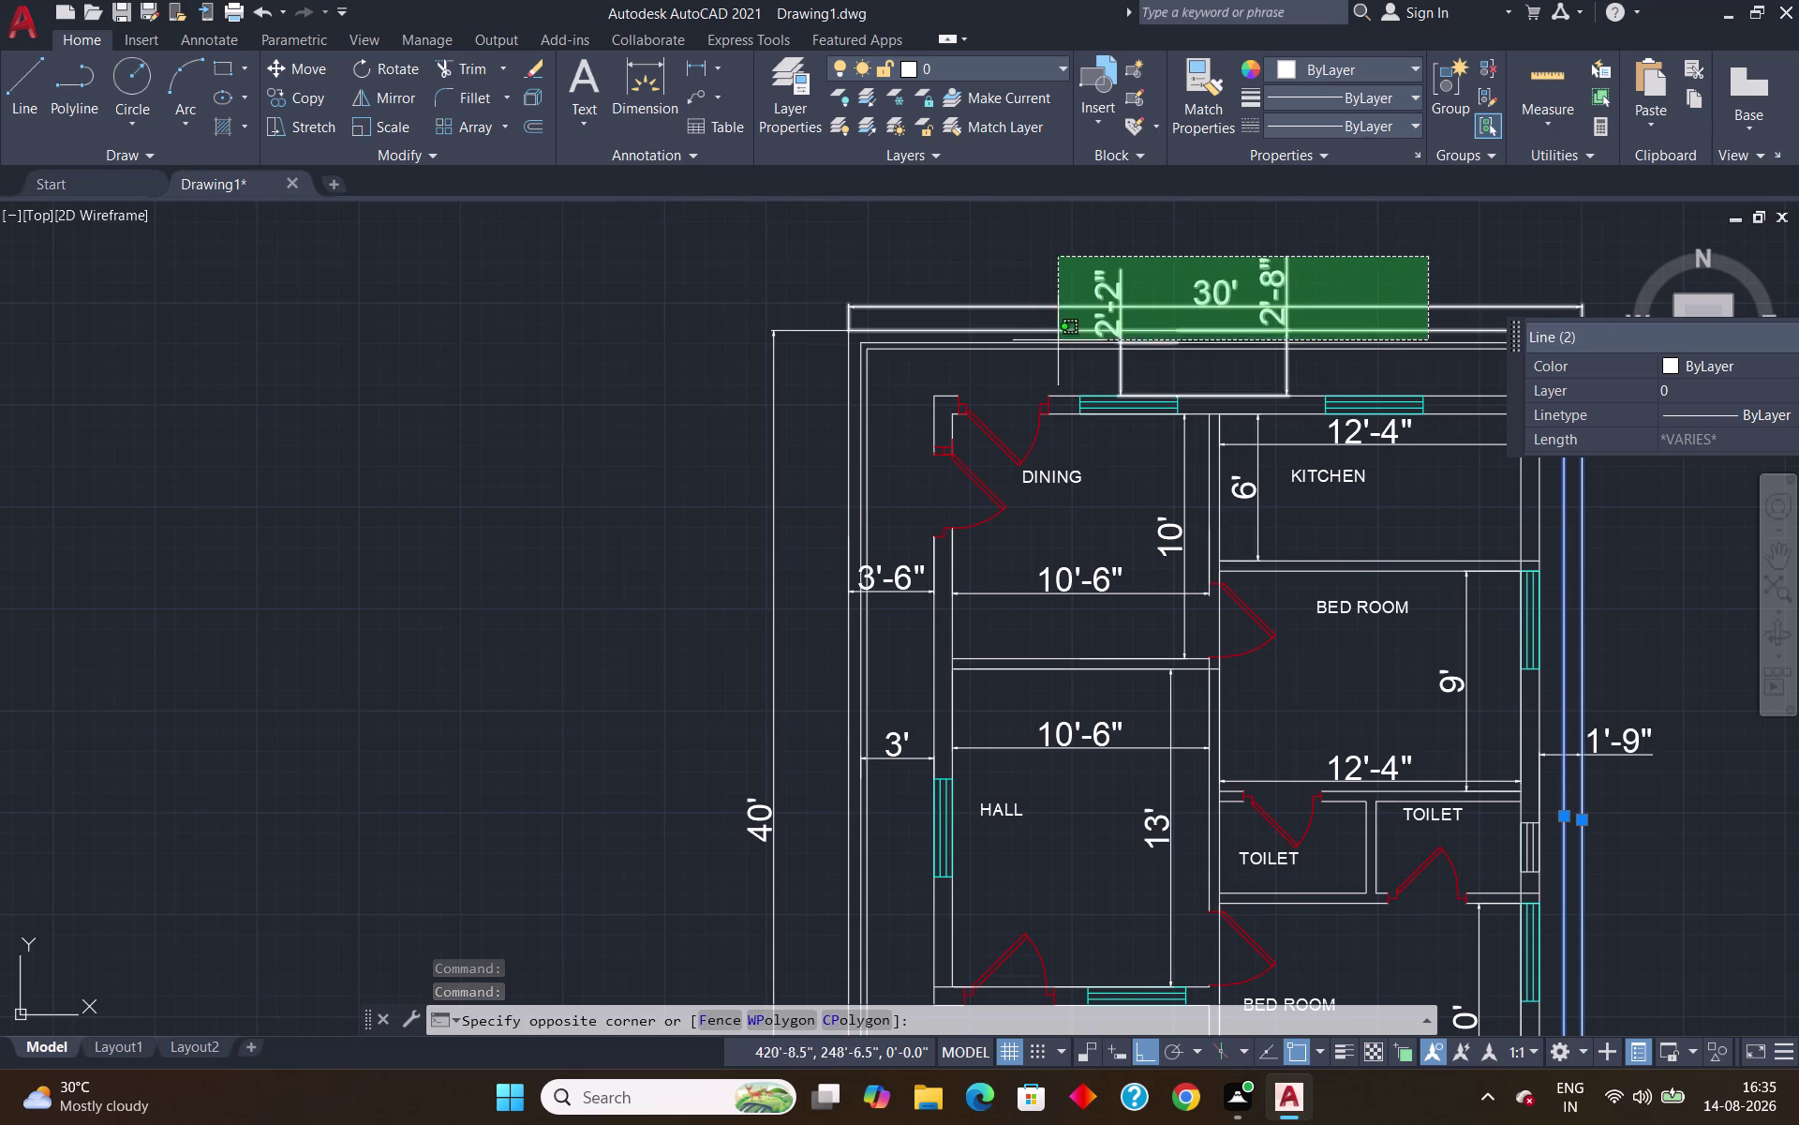
click(1002, 352)
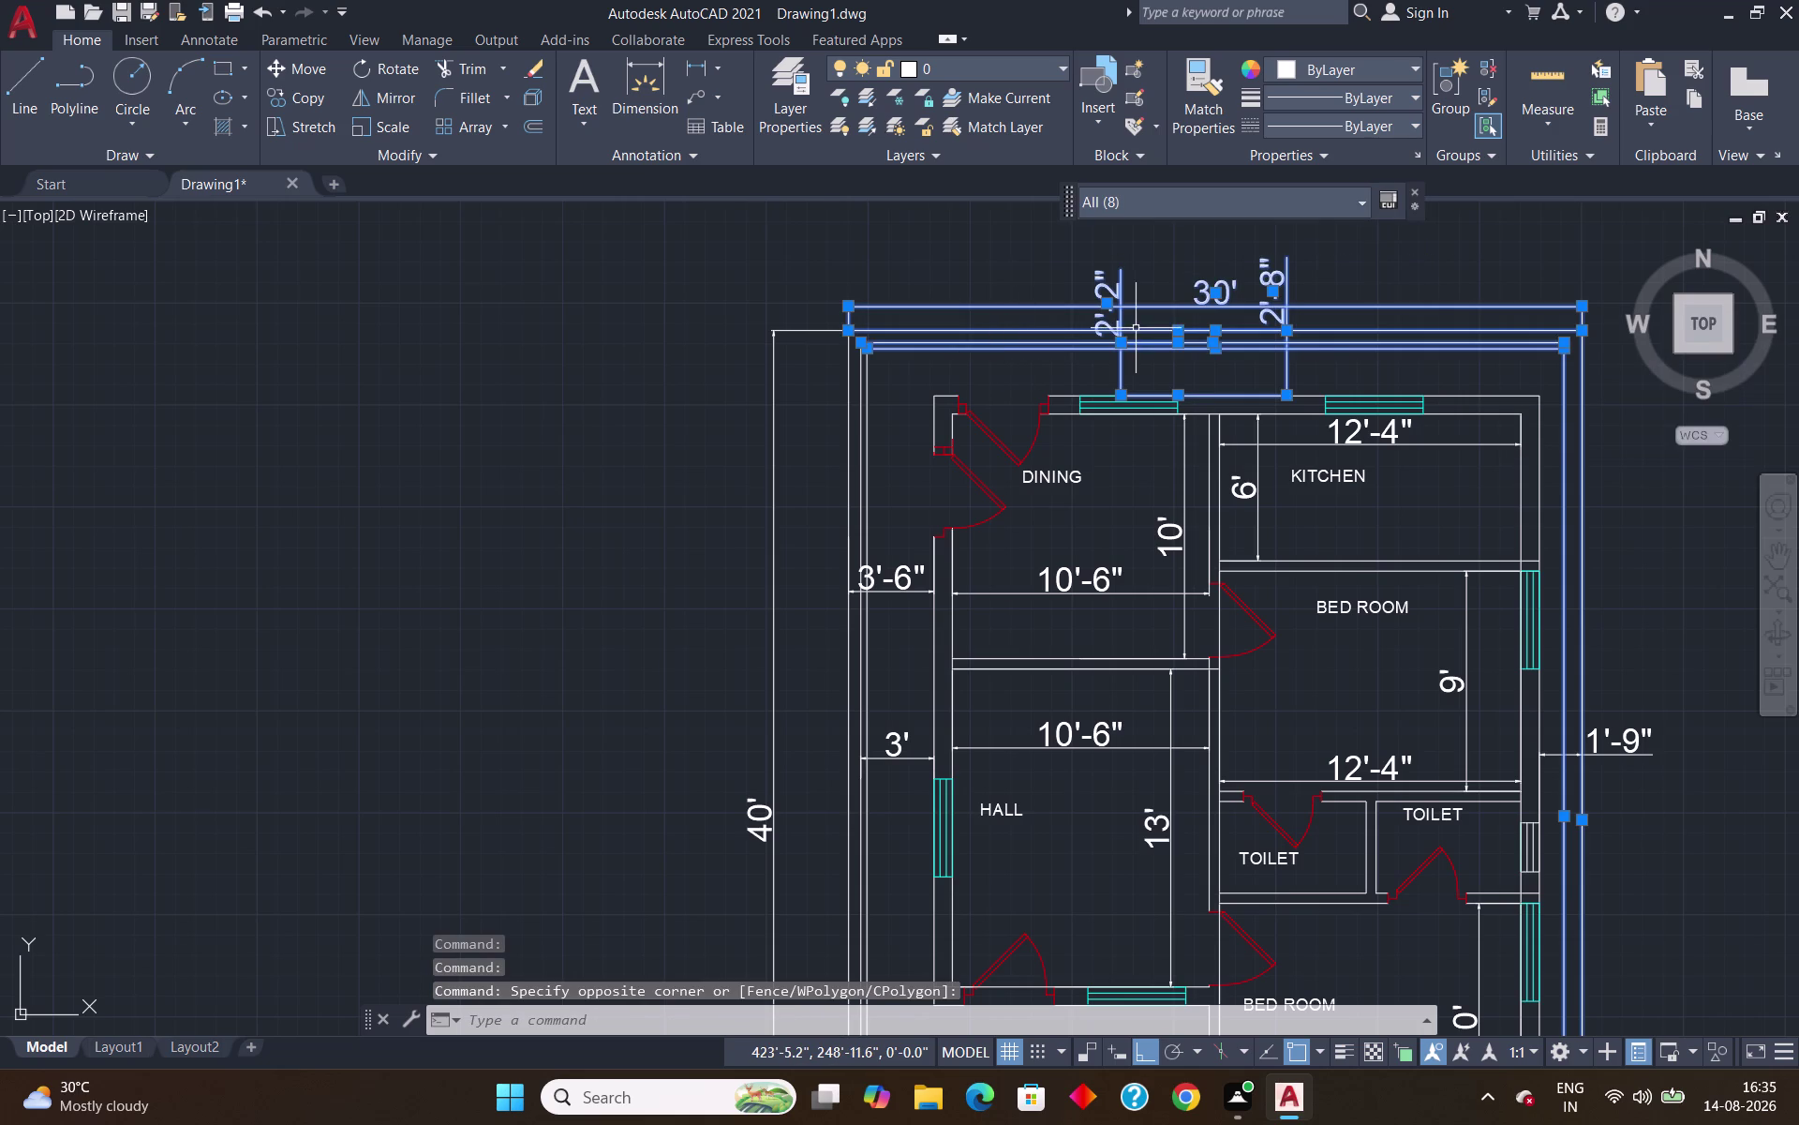
key(Delete)
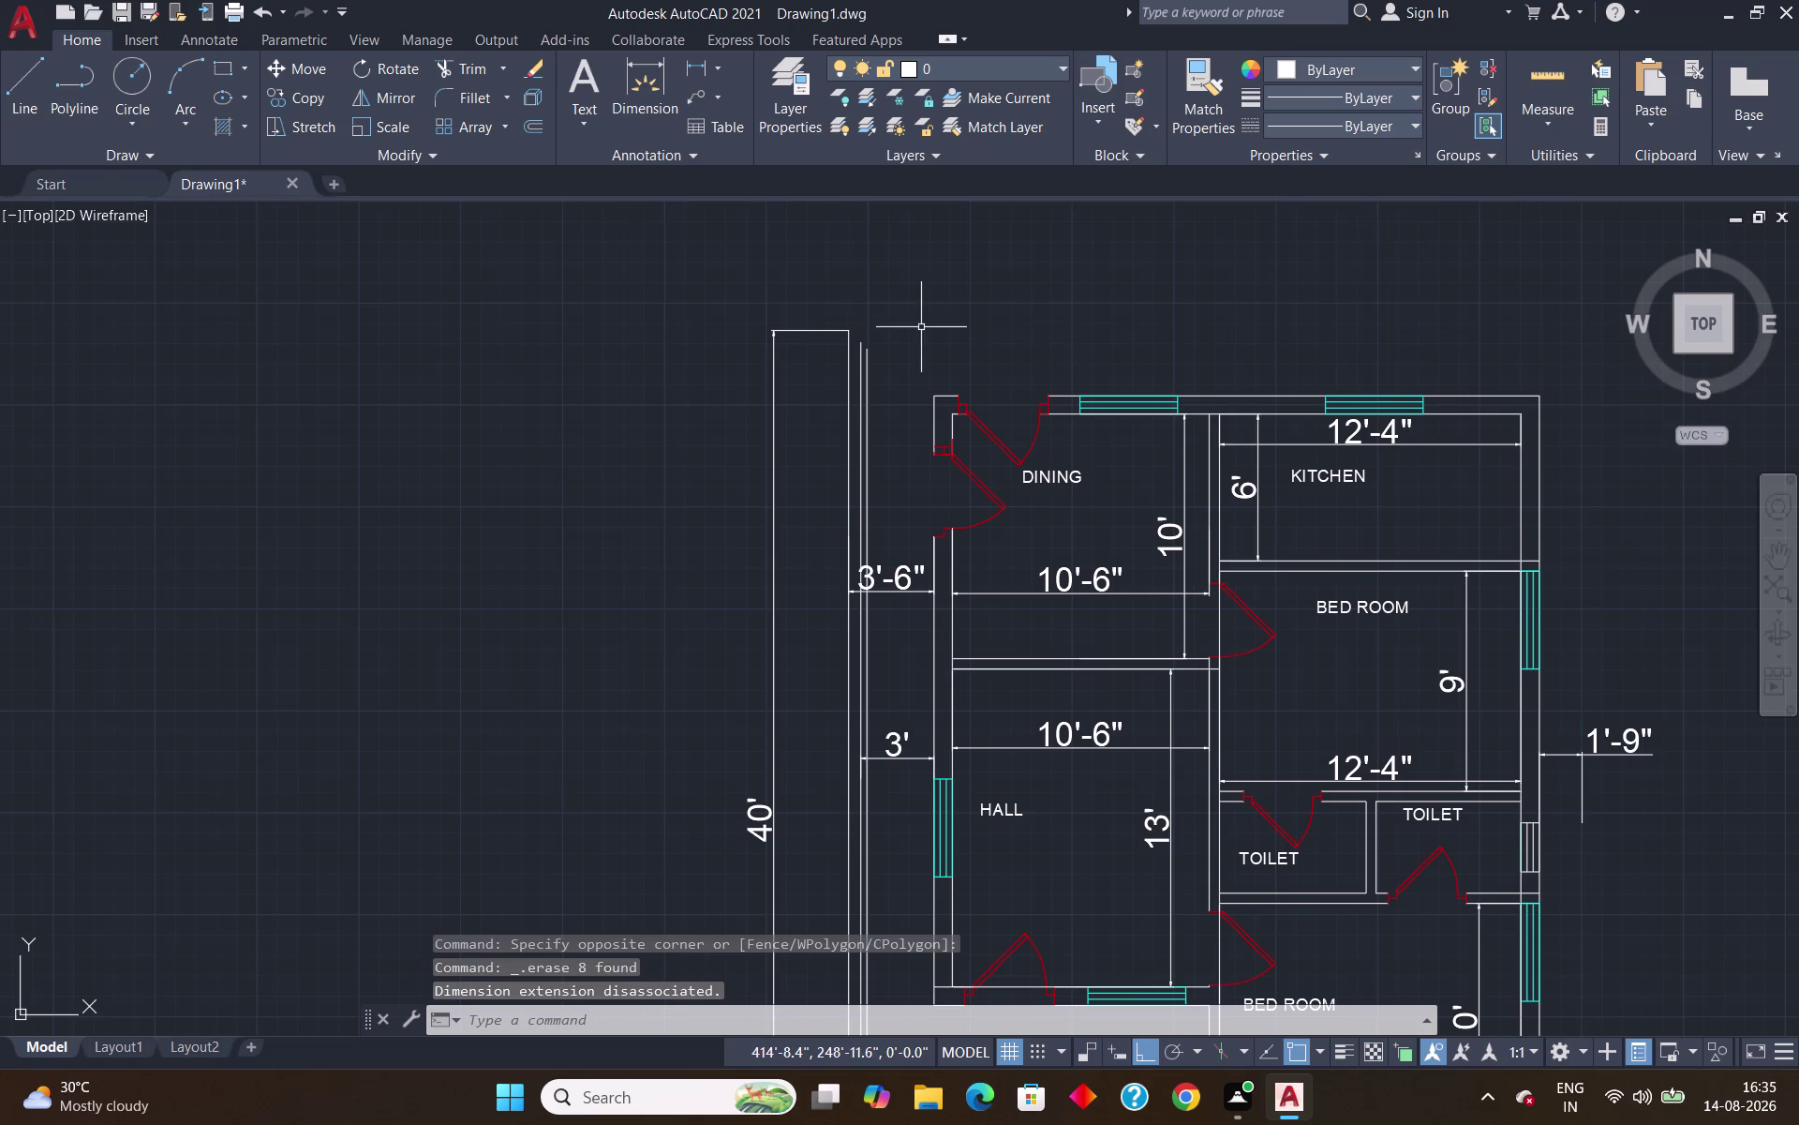
drag(921, 326, 910, 330)
click(725, 408)
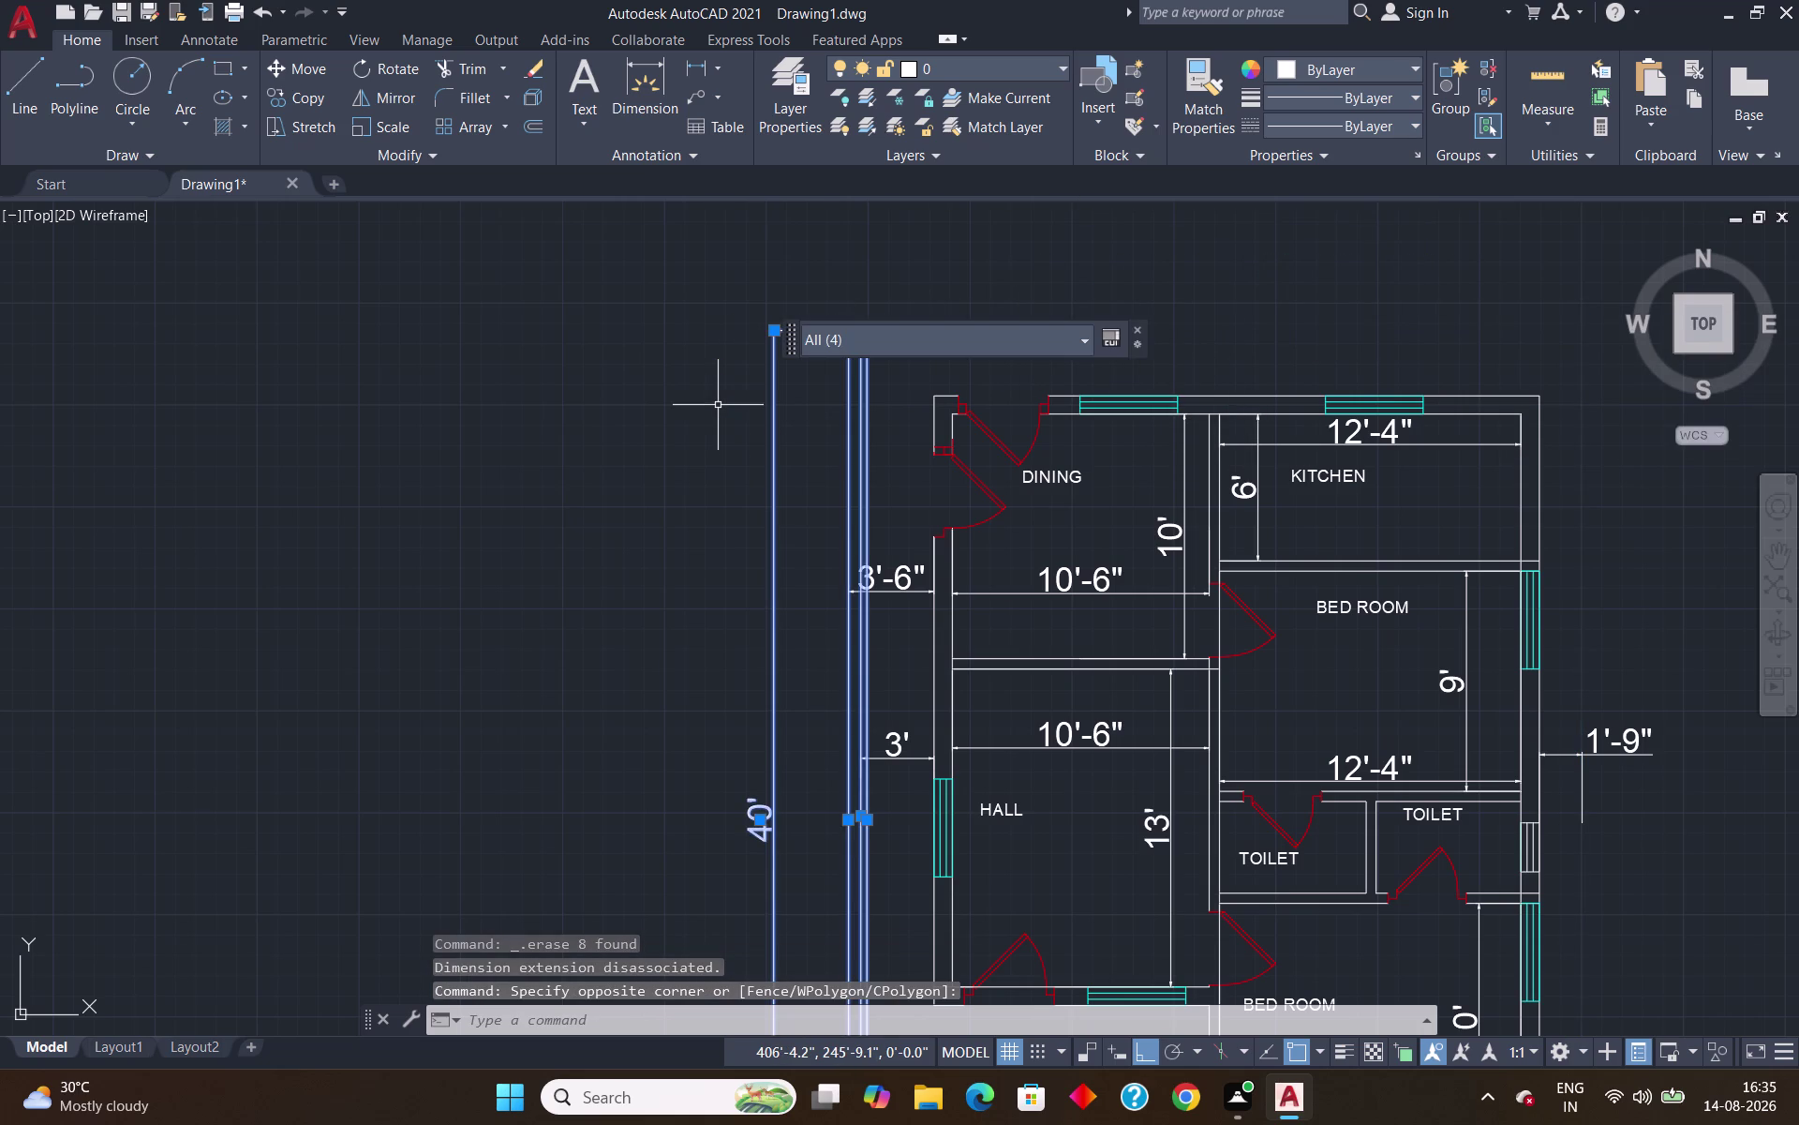
key(Delete)
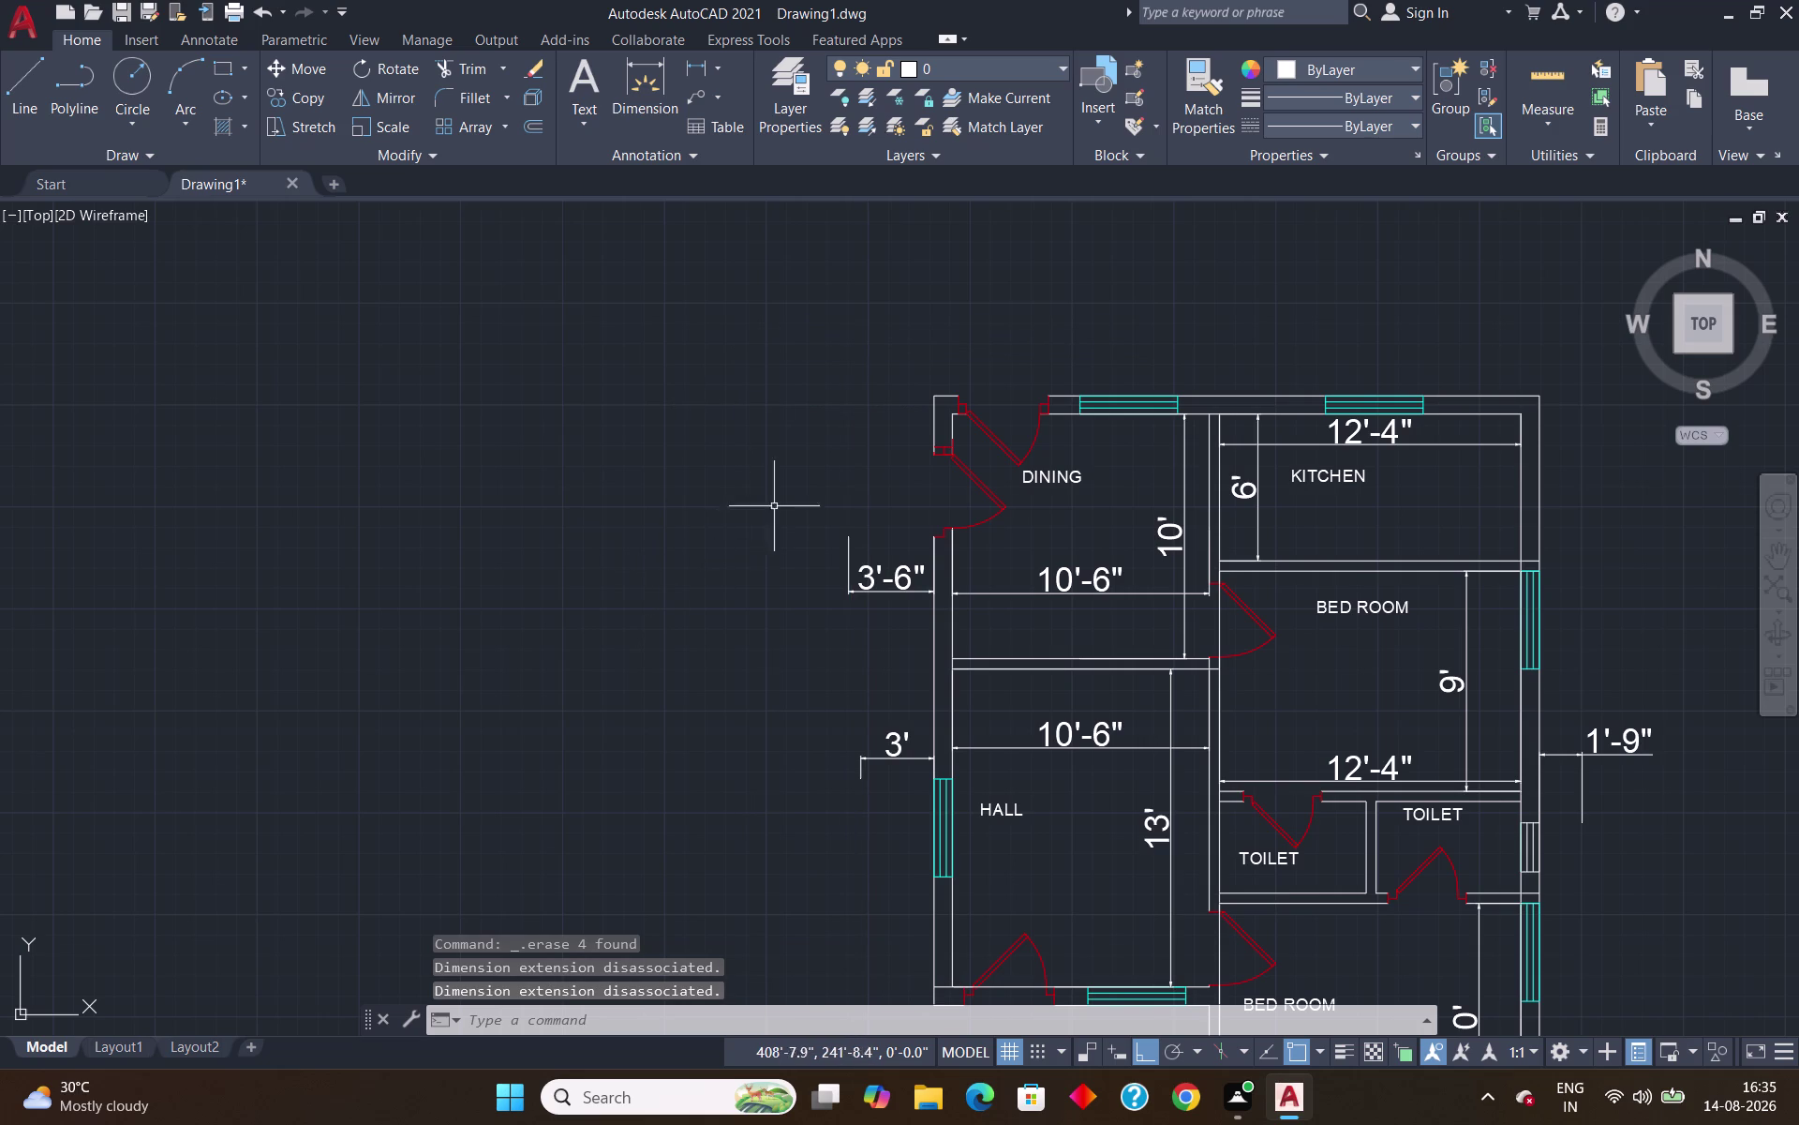
Erase the 3'-6" and 3' outer dimensions.
click(859, 463)
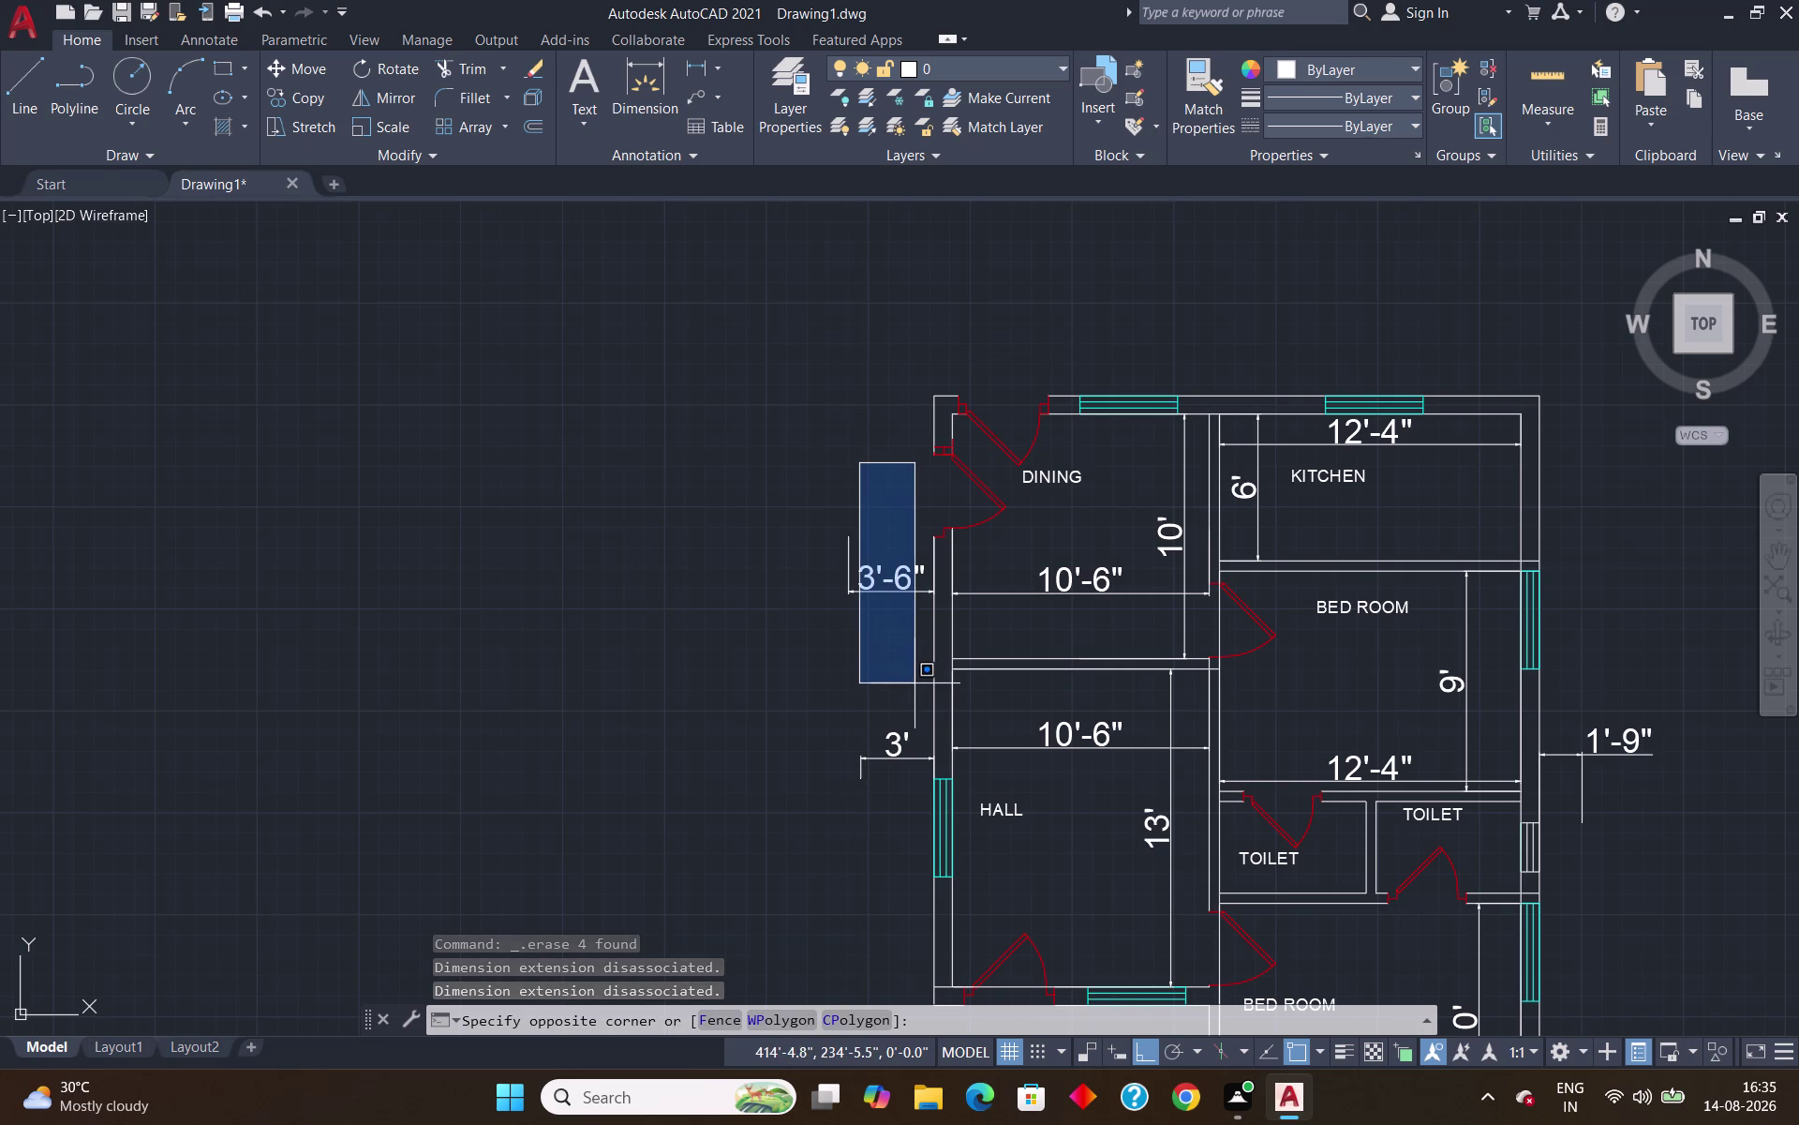
click(916, 683)
click(896, 516)
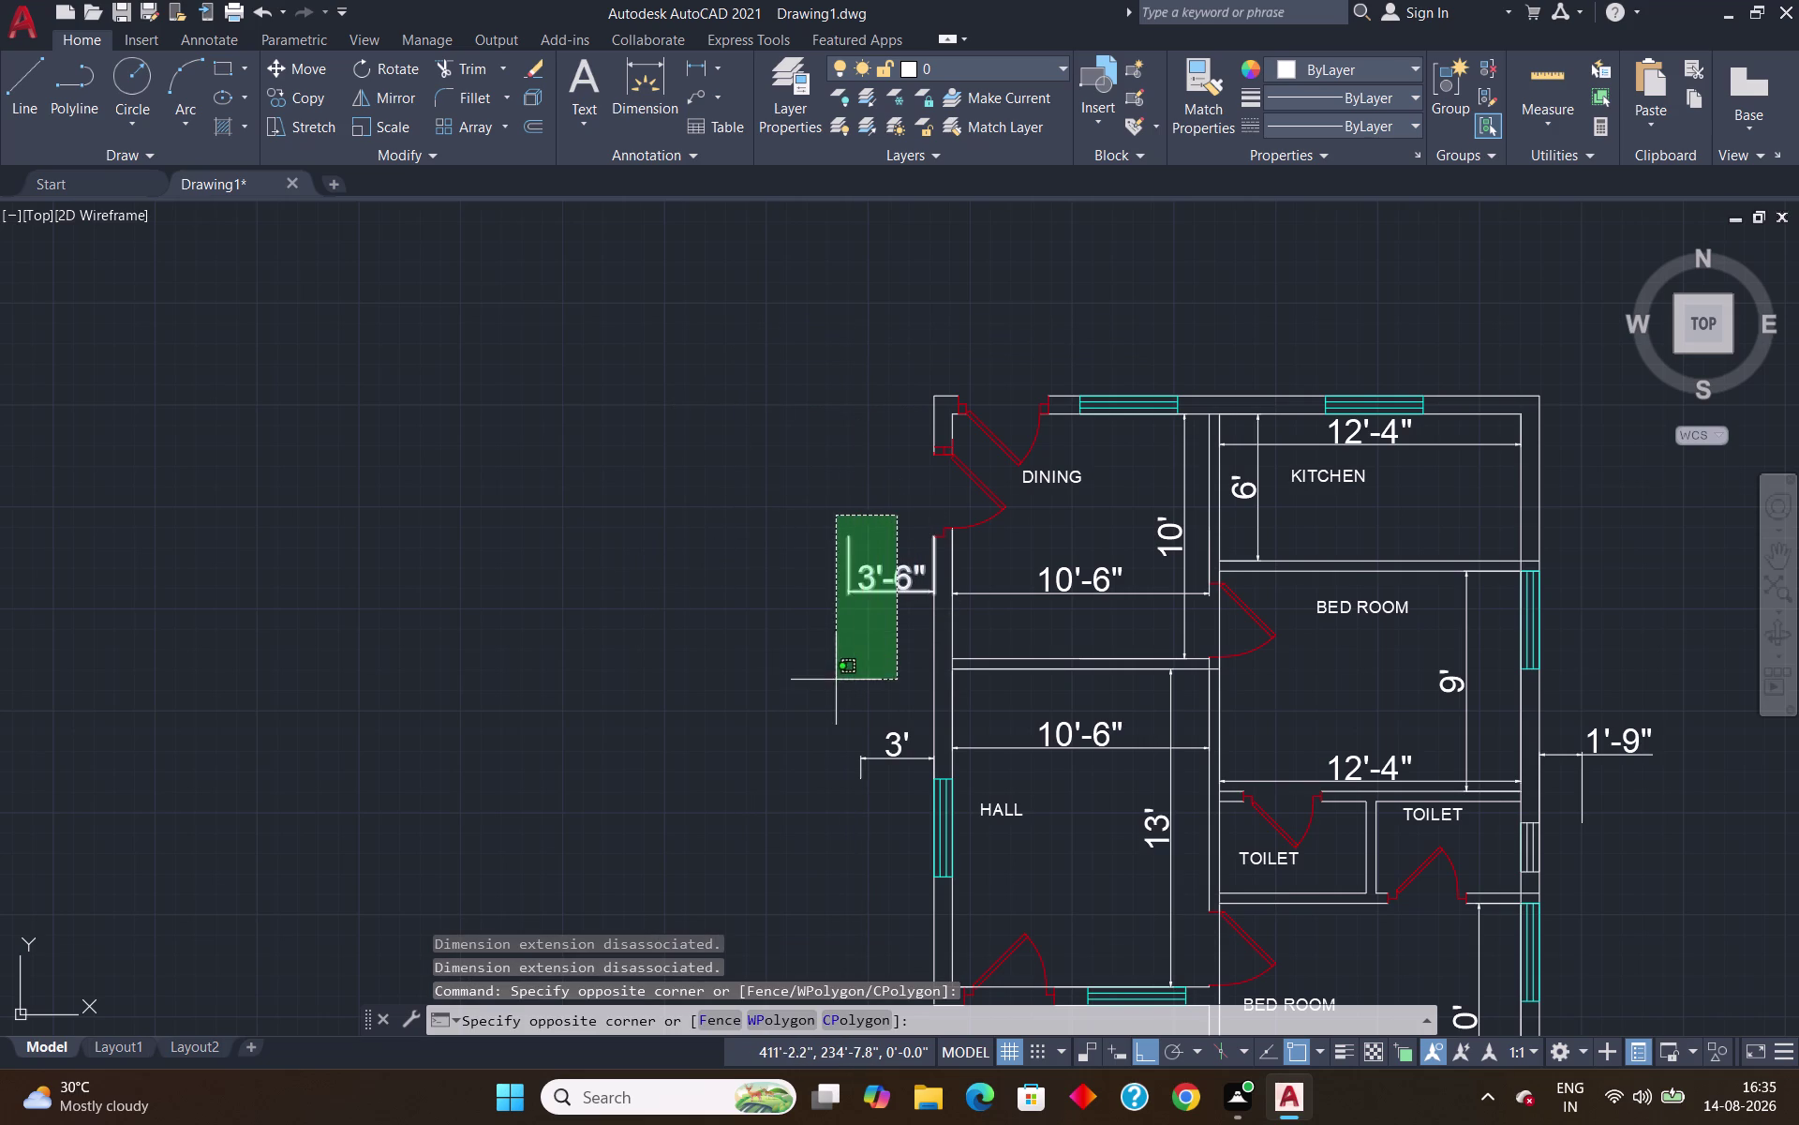
click(835, 680)
key(Delete)
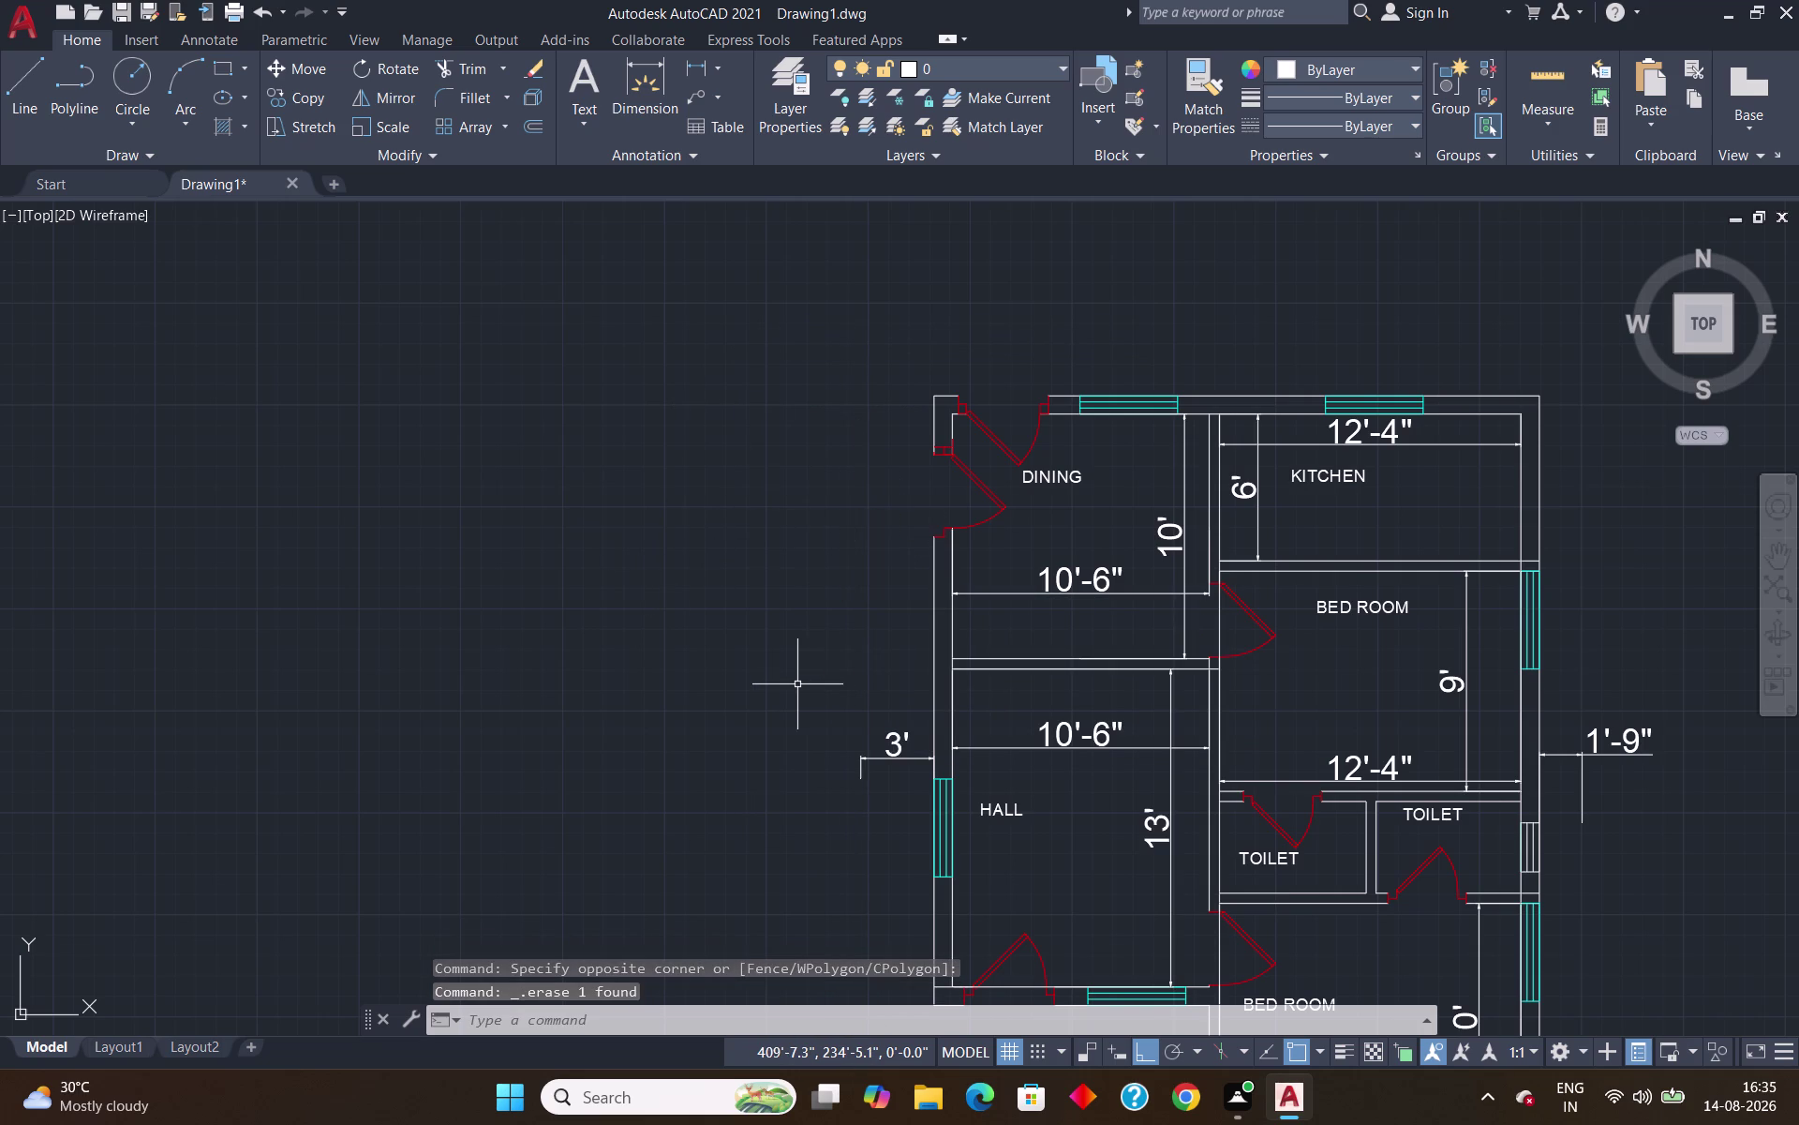
click(799, 689)
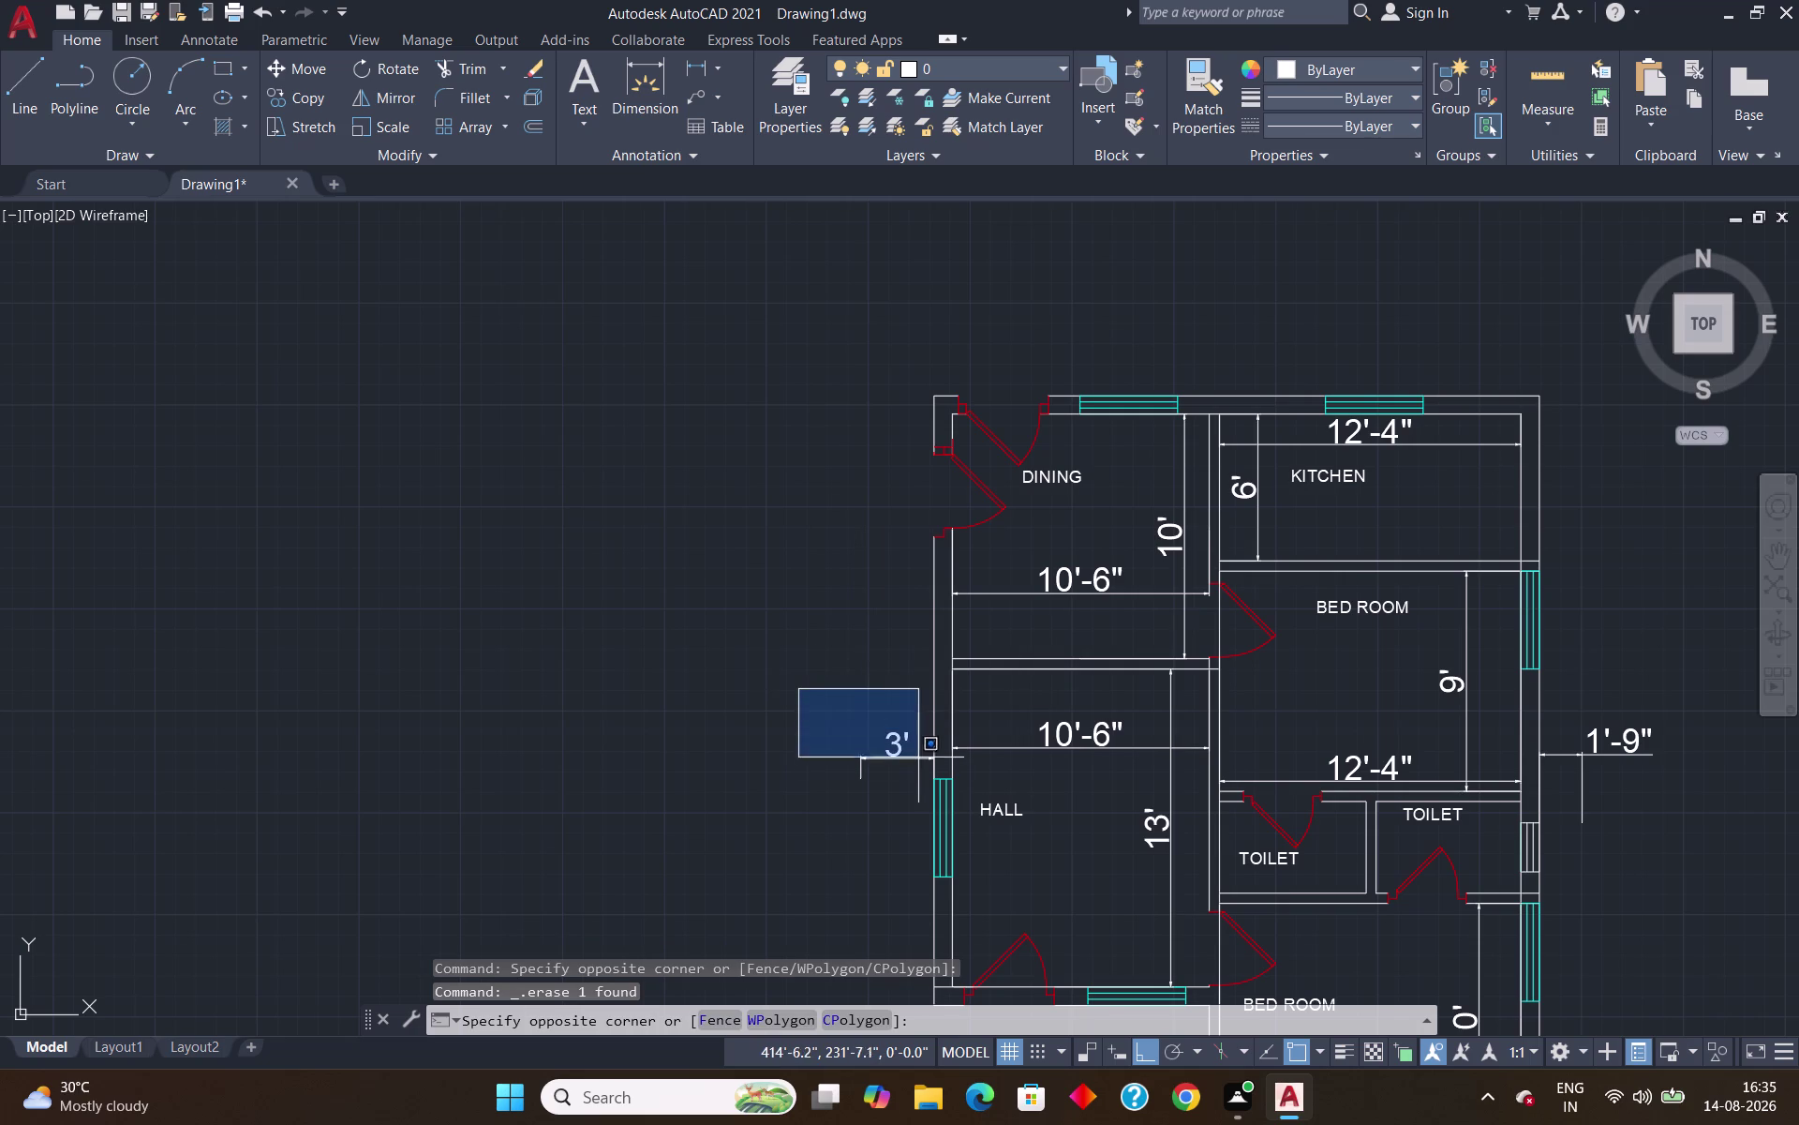
click(926, 803)
click(923, 699)
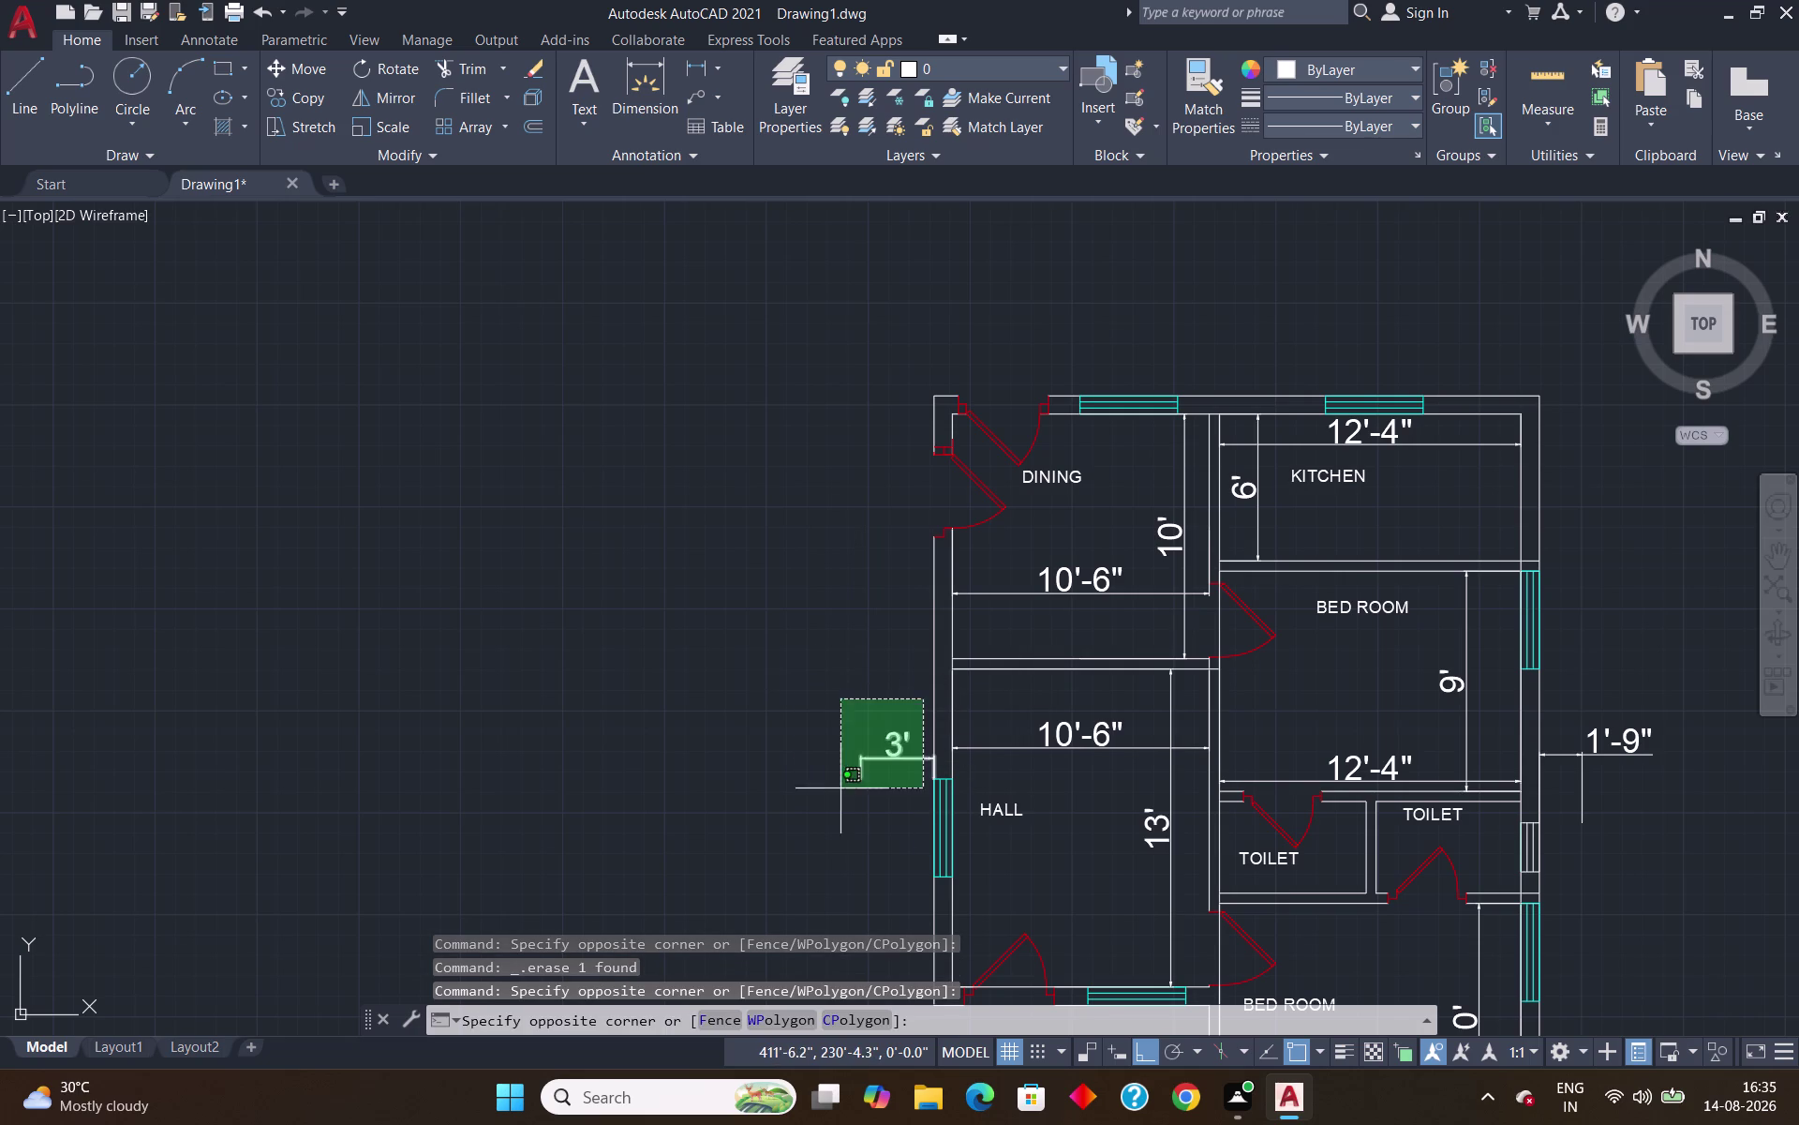
click(838, 792)
key(Delete)
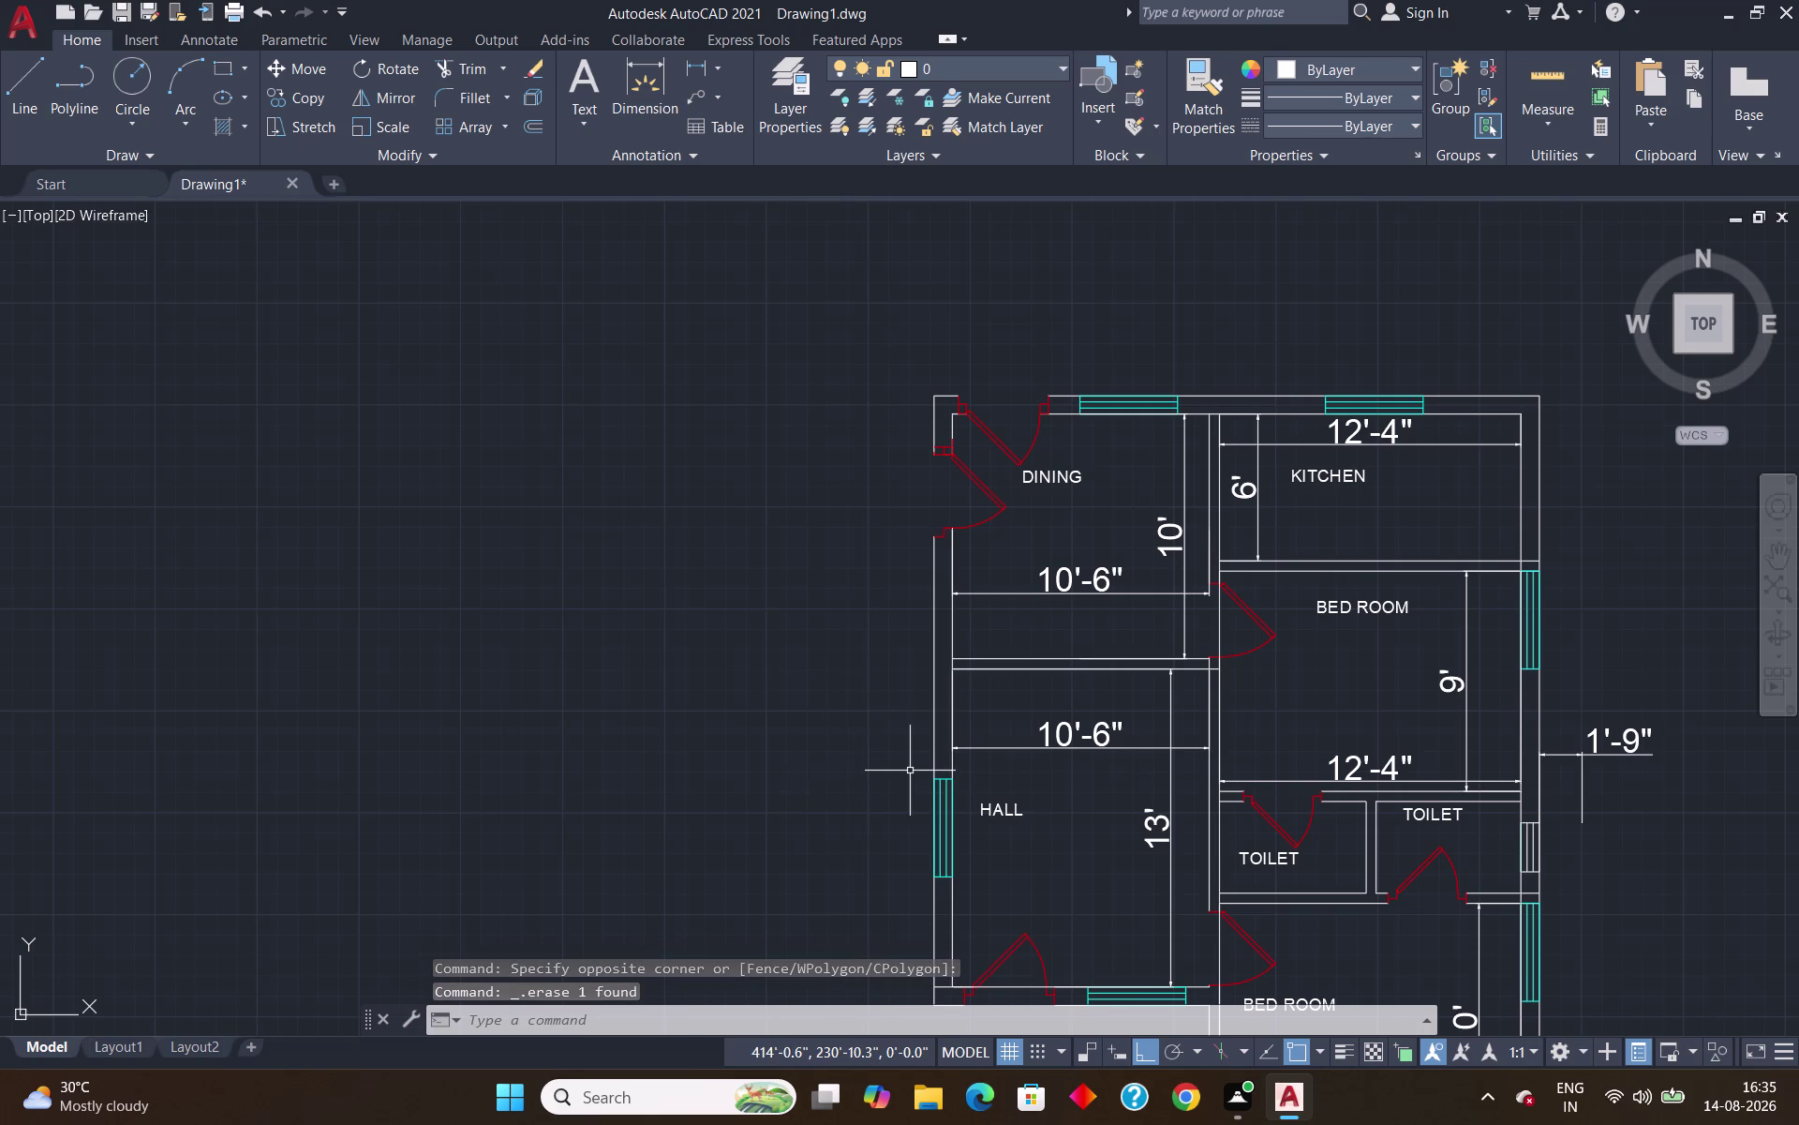
Zoom out and erase the 1'-9" outer dimension.
scroll(down, 3)
scroll(up, 3)
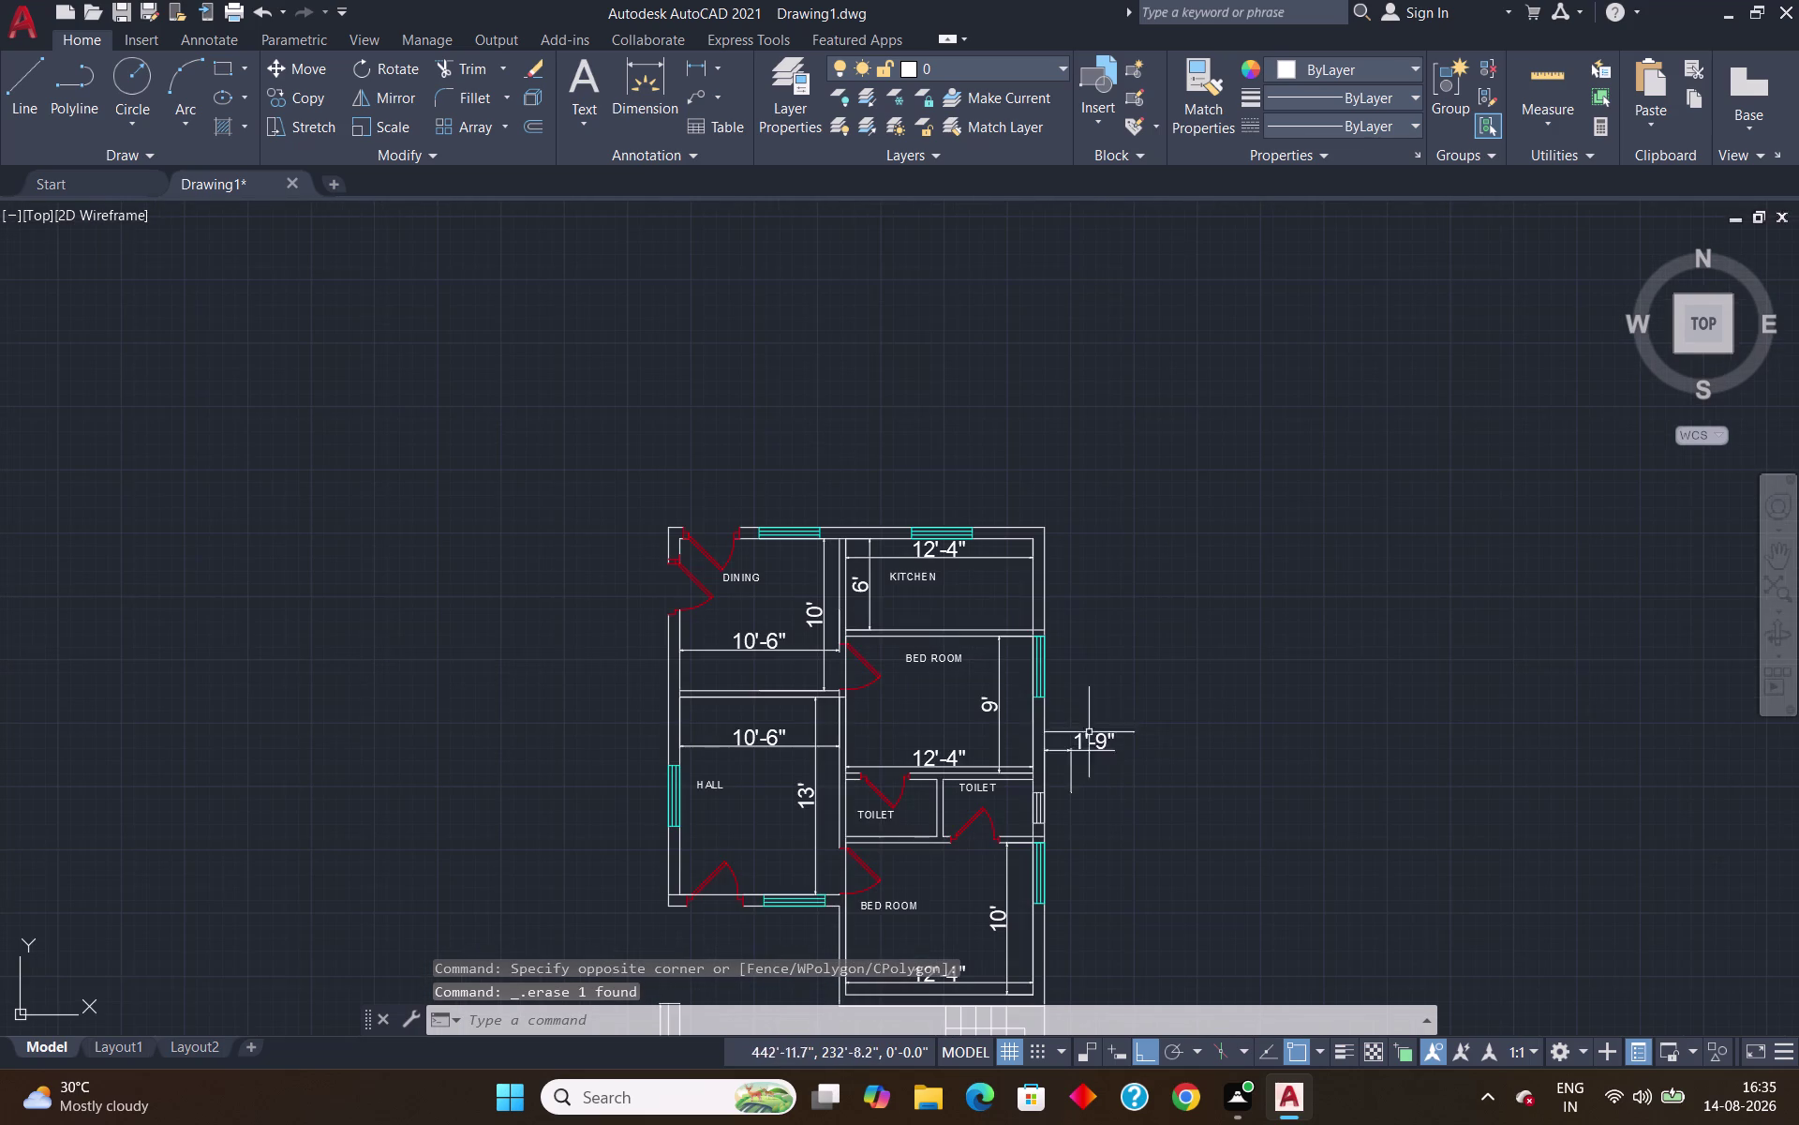
click(1062, 717)
click(1128, 793)
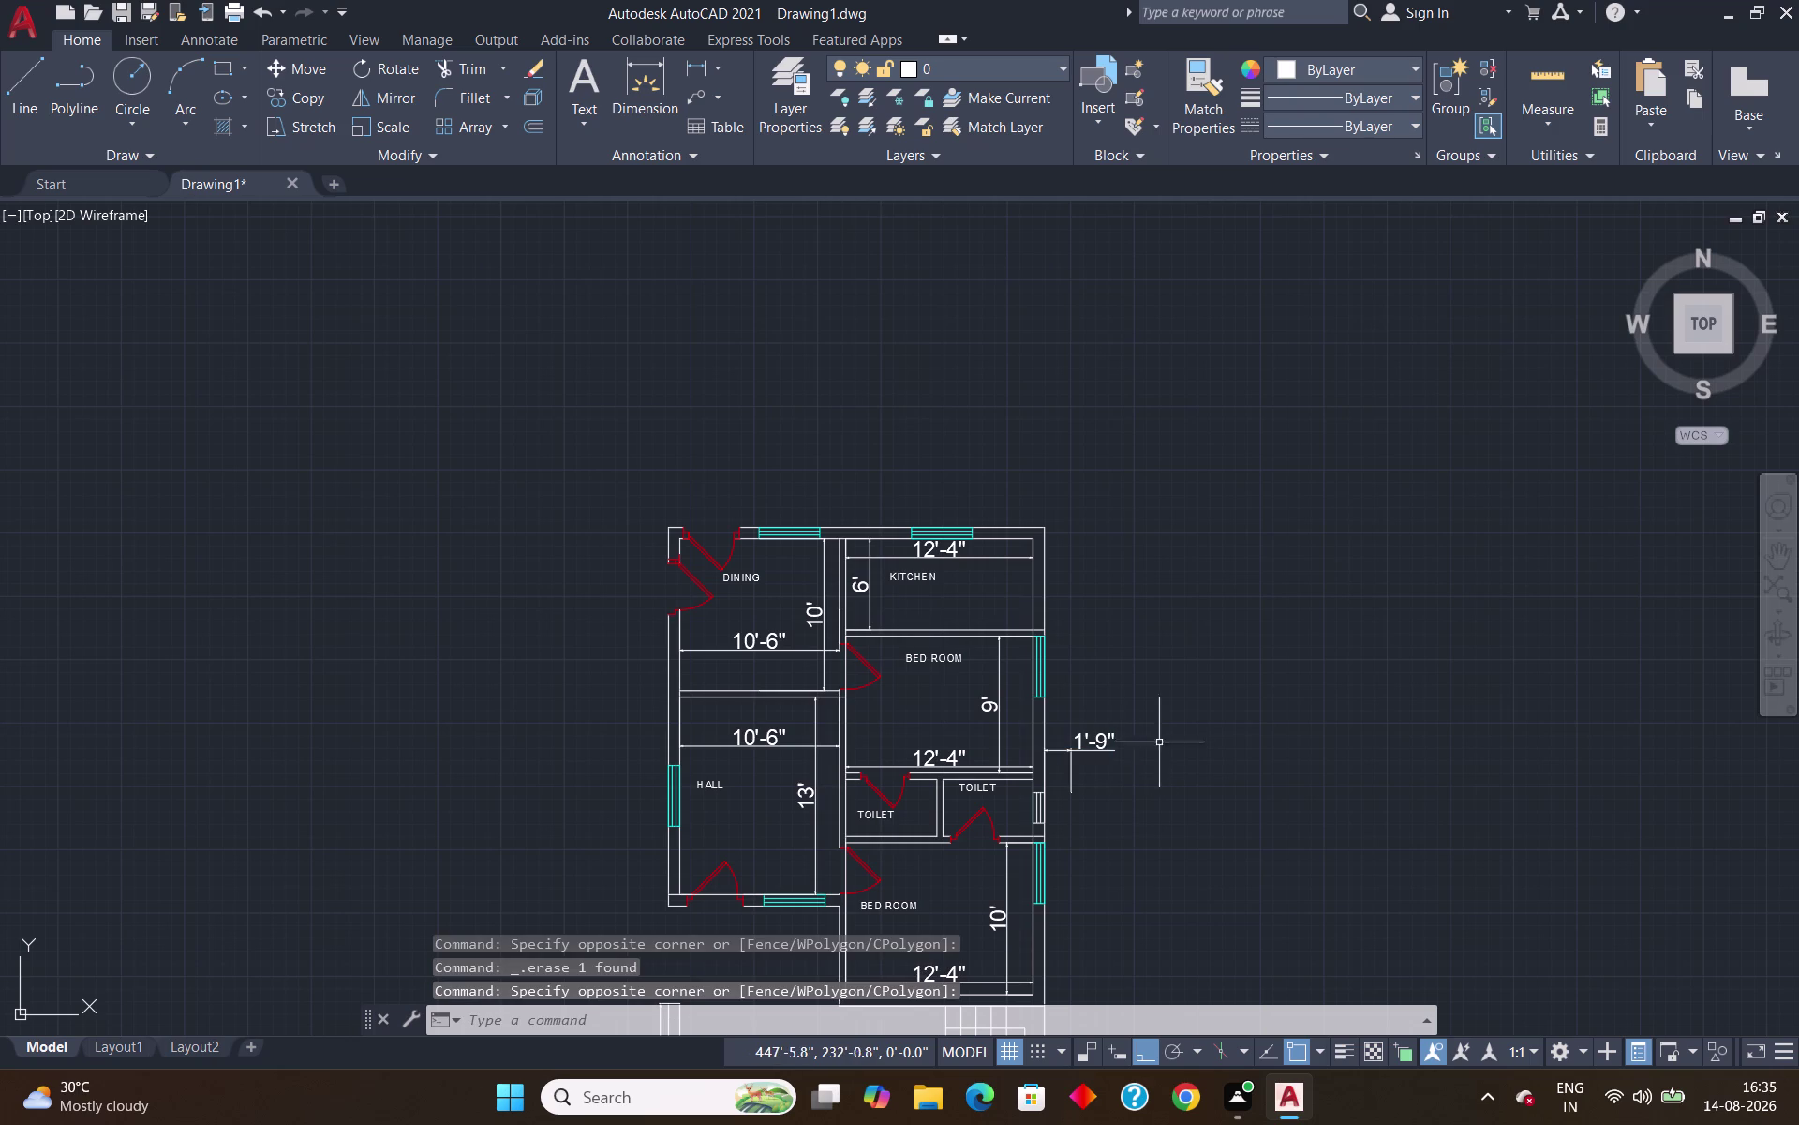
click(1159, 726)
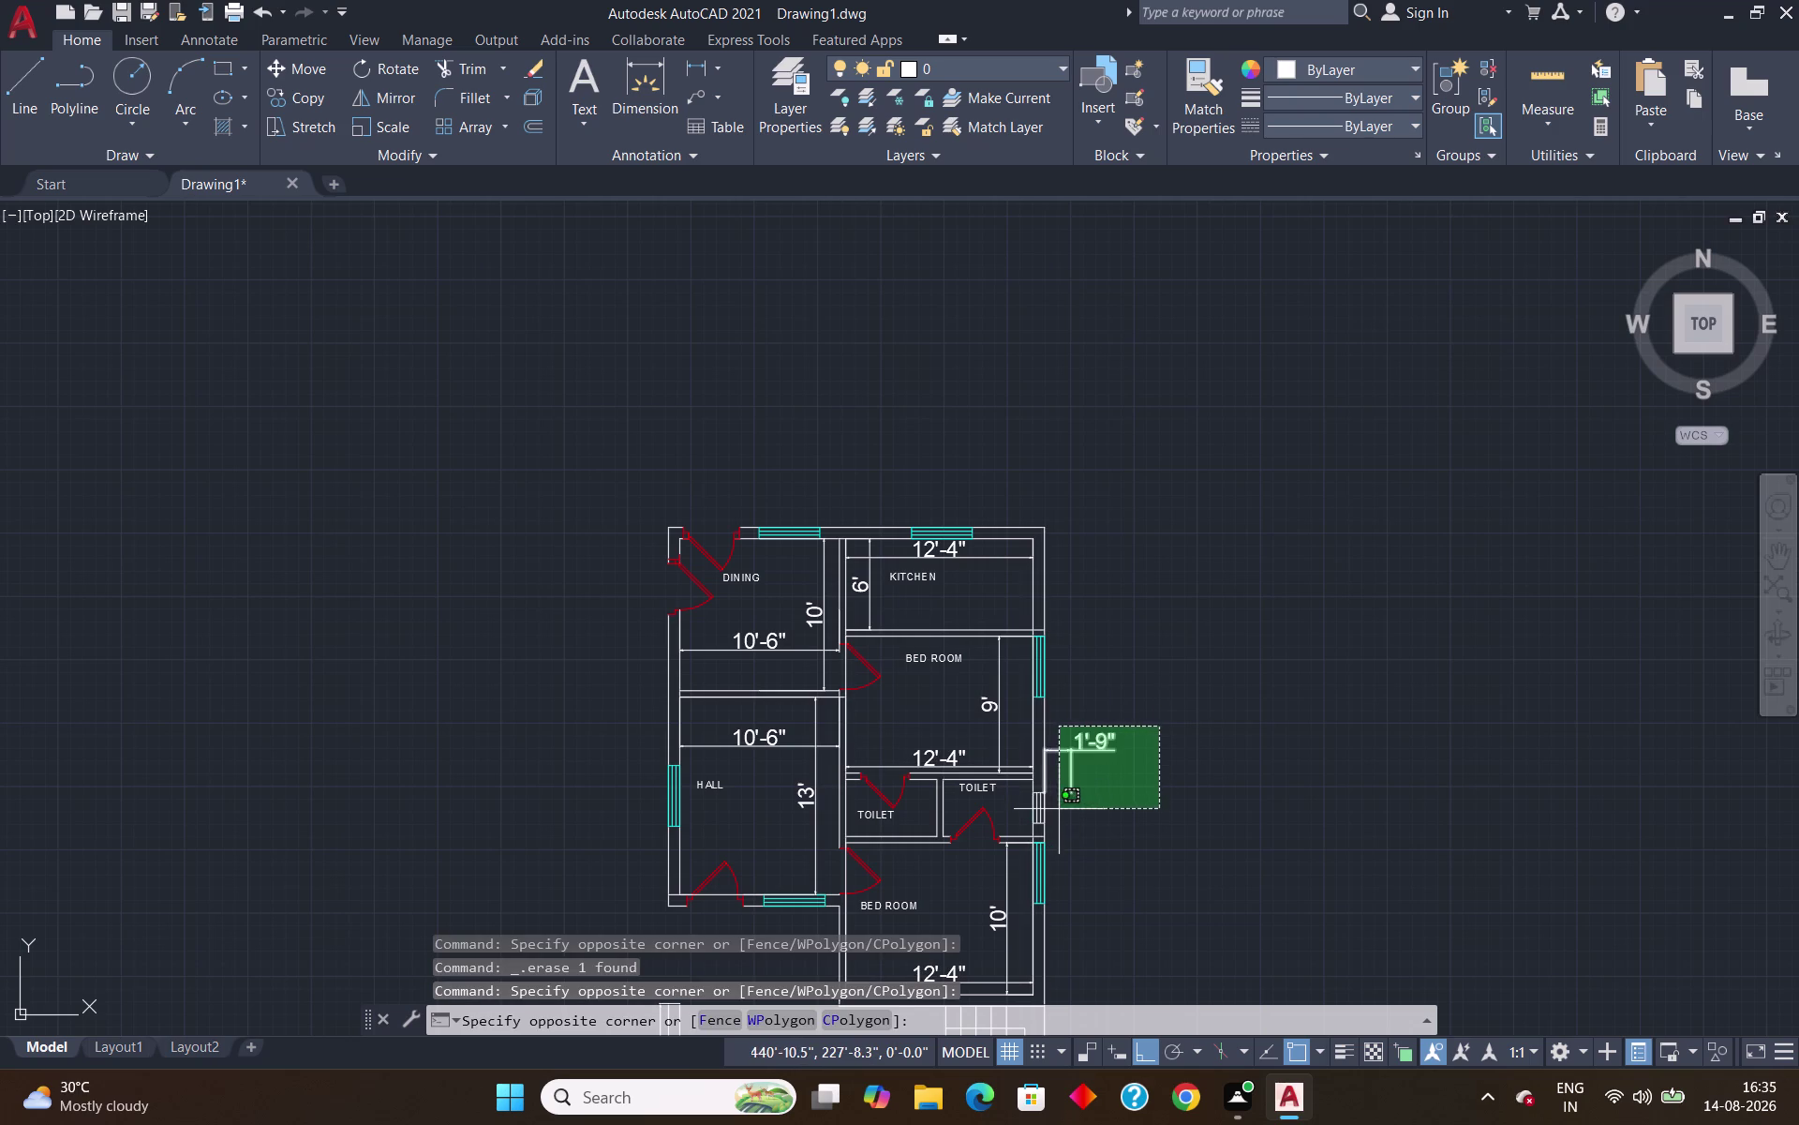
click(1063, 811)
key(Delete)
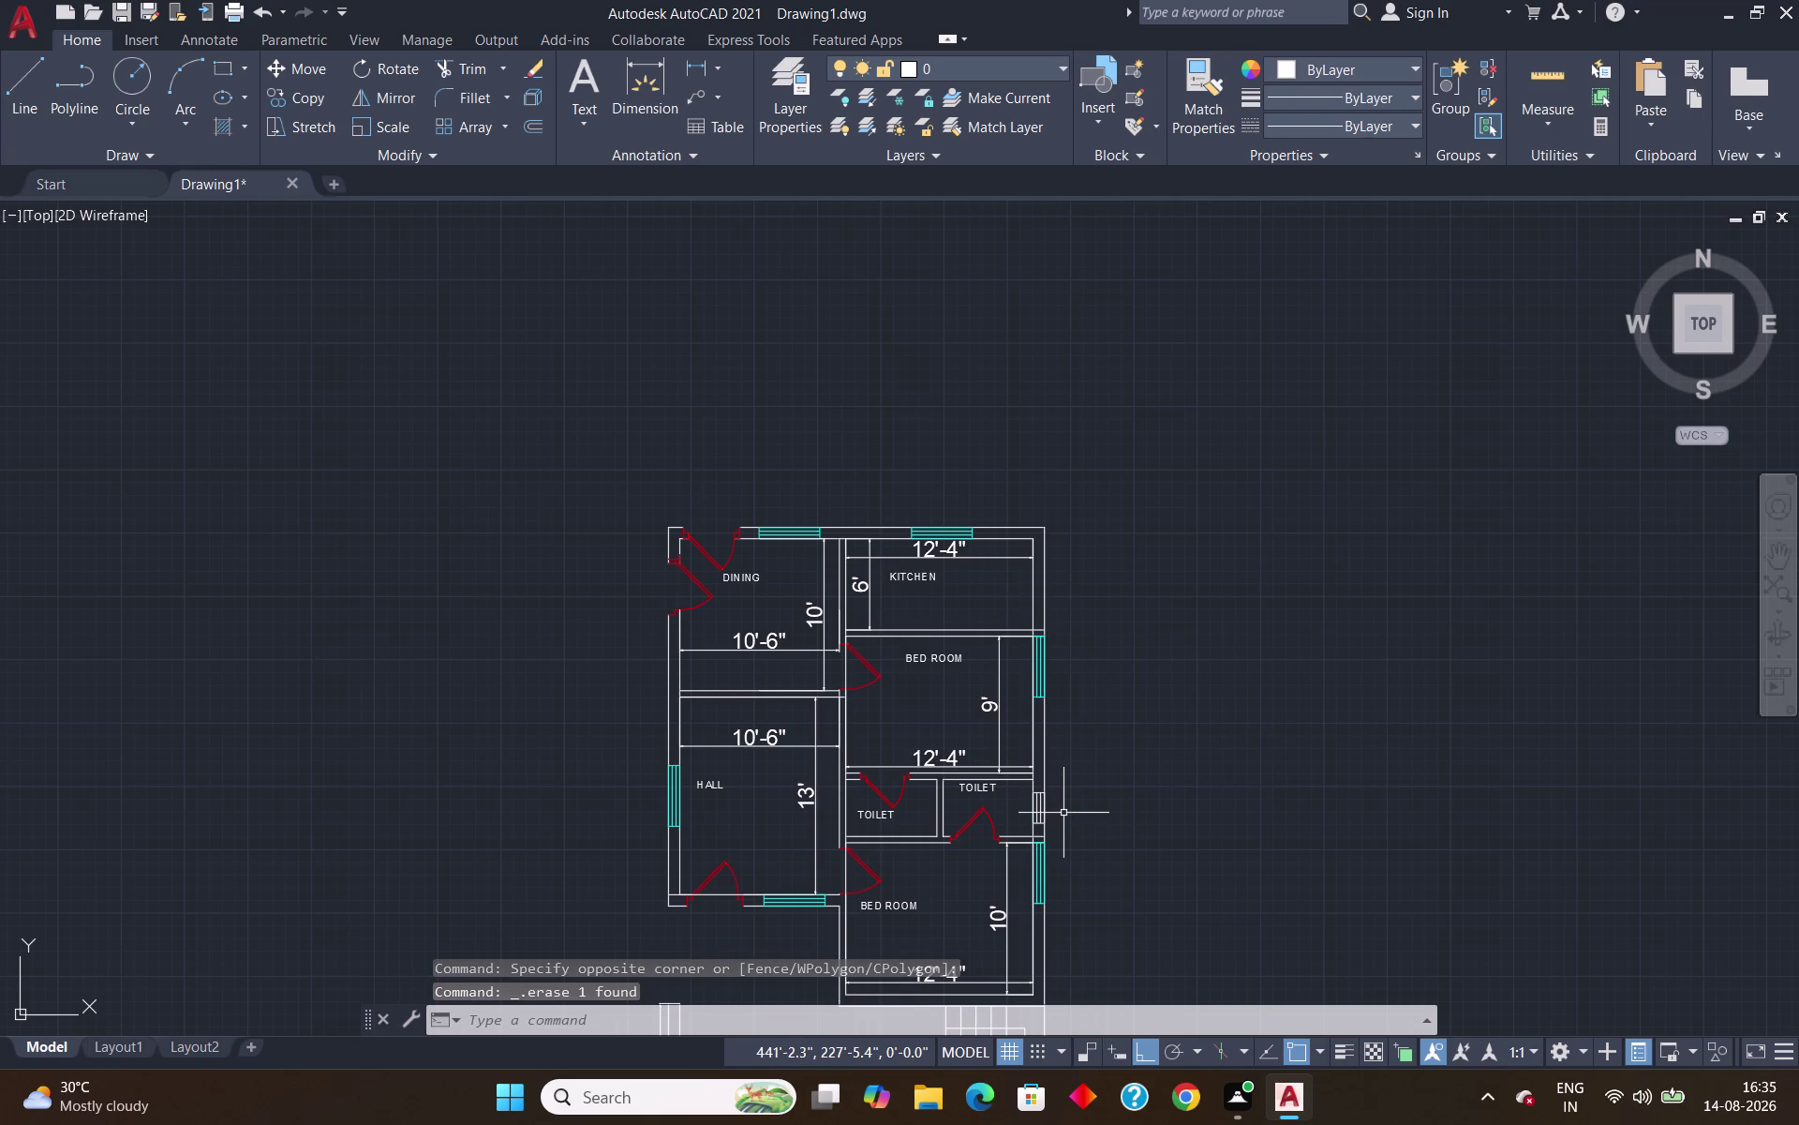
scroll(down, 3)
scroll(up, 3)
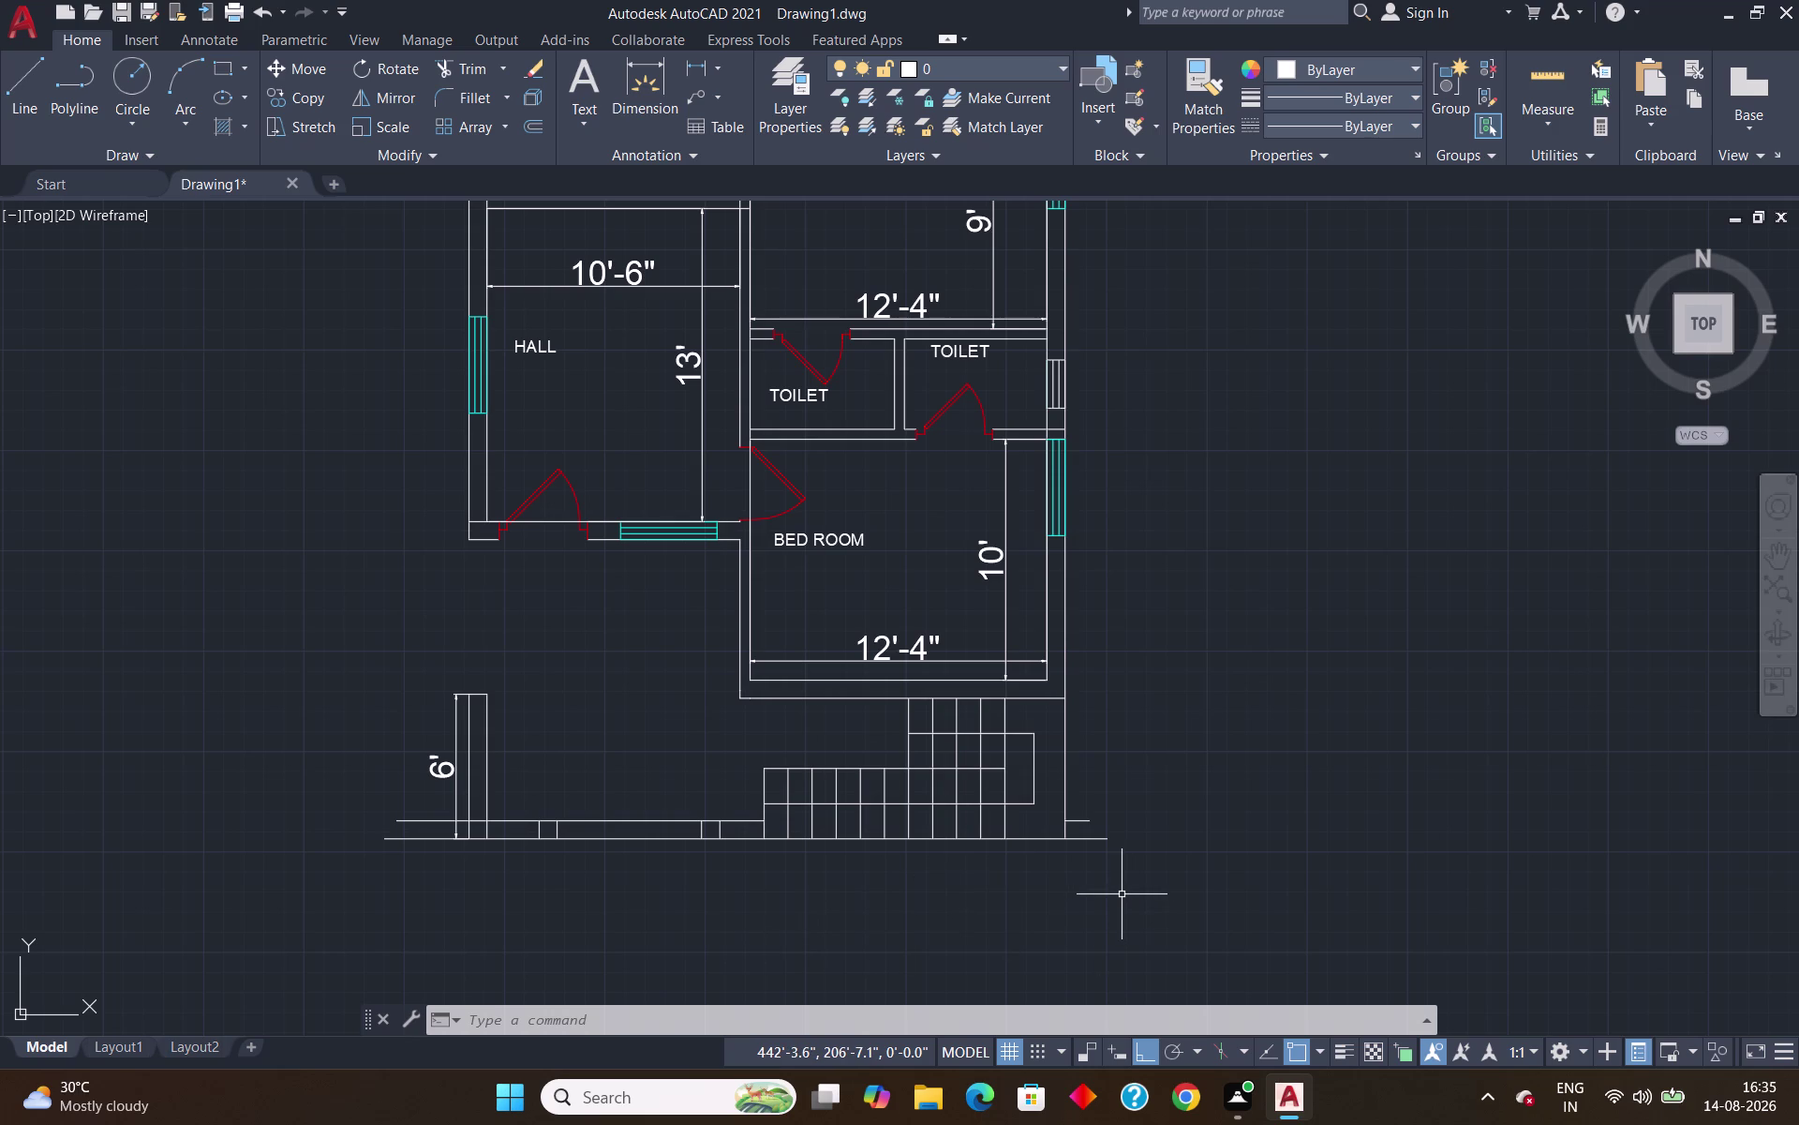
Trim the bottom line's ends and the small rectangle sitting on it.
text(T)
text(R)
key(Return)
drag(1087, 795, 1087, 812)
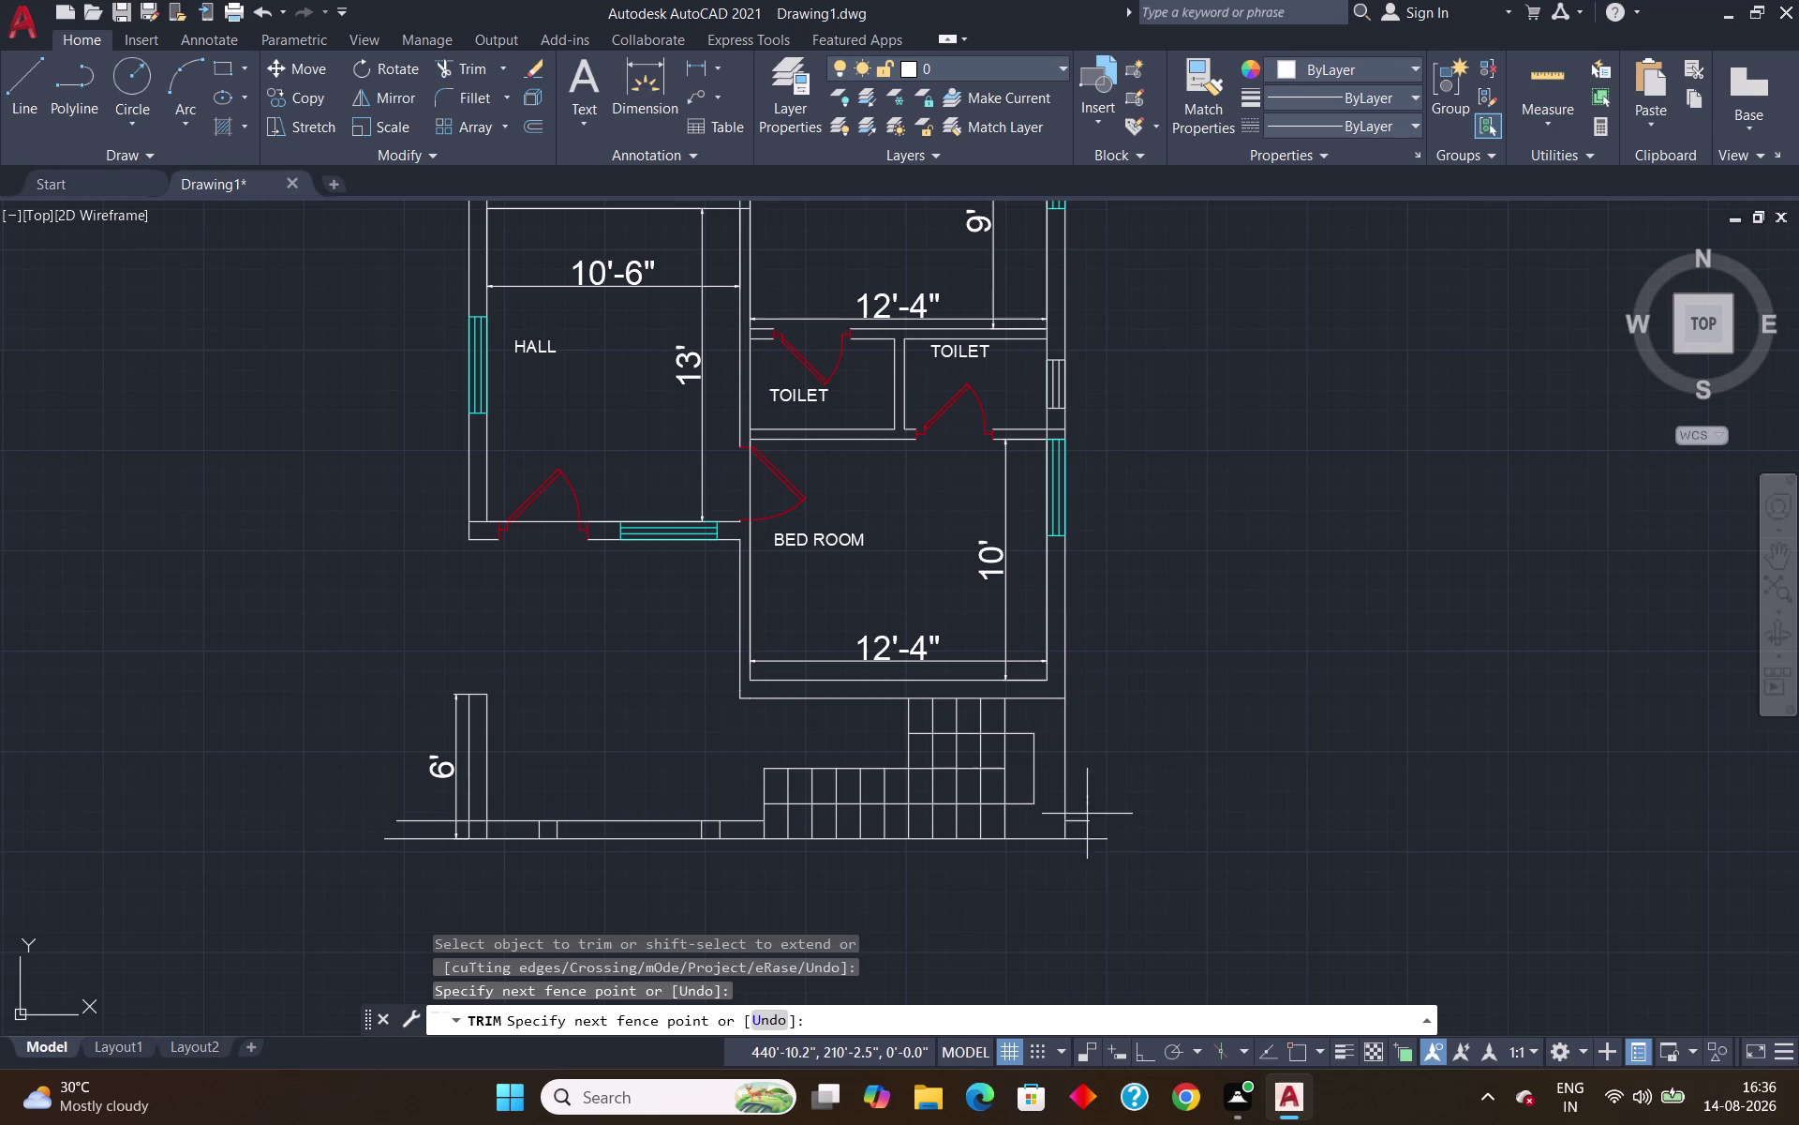
drag(1088, 812, 1093, 862)
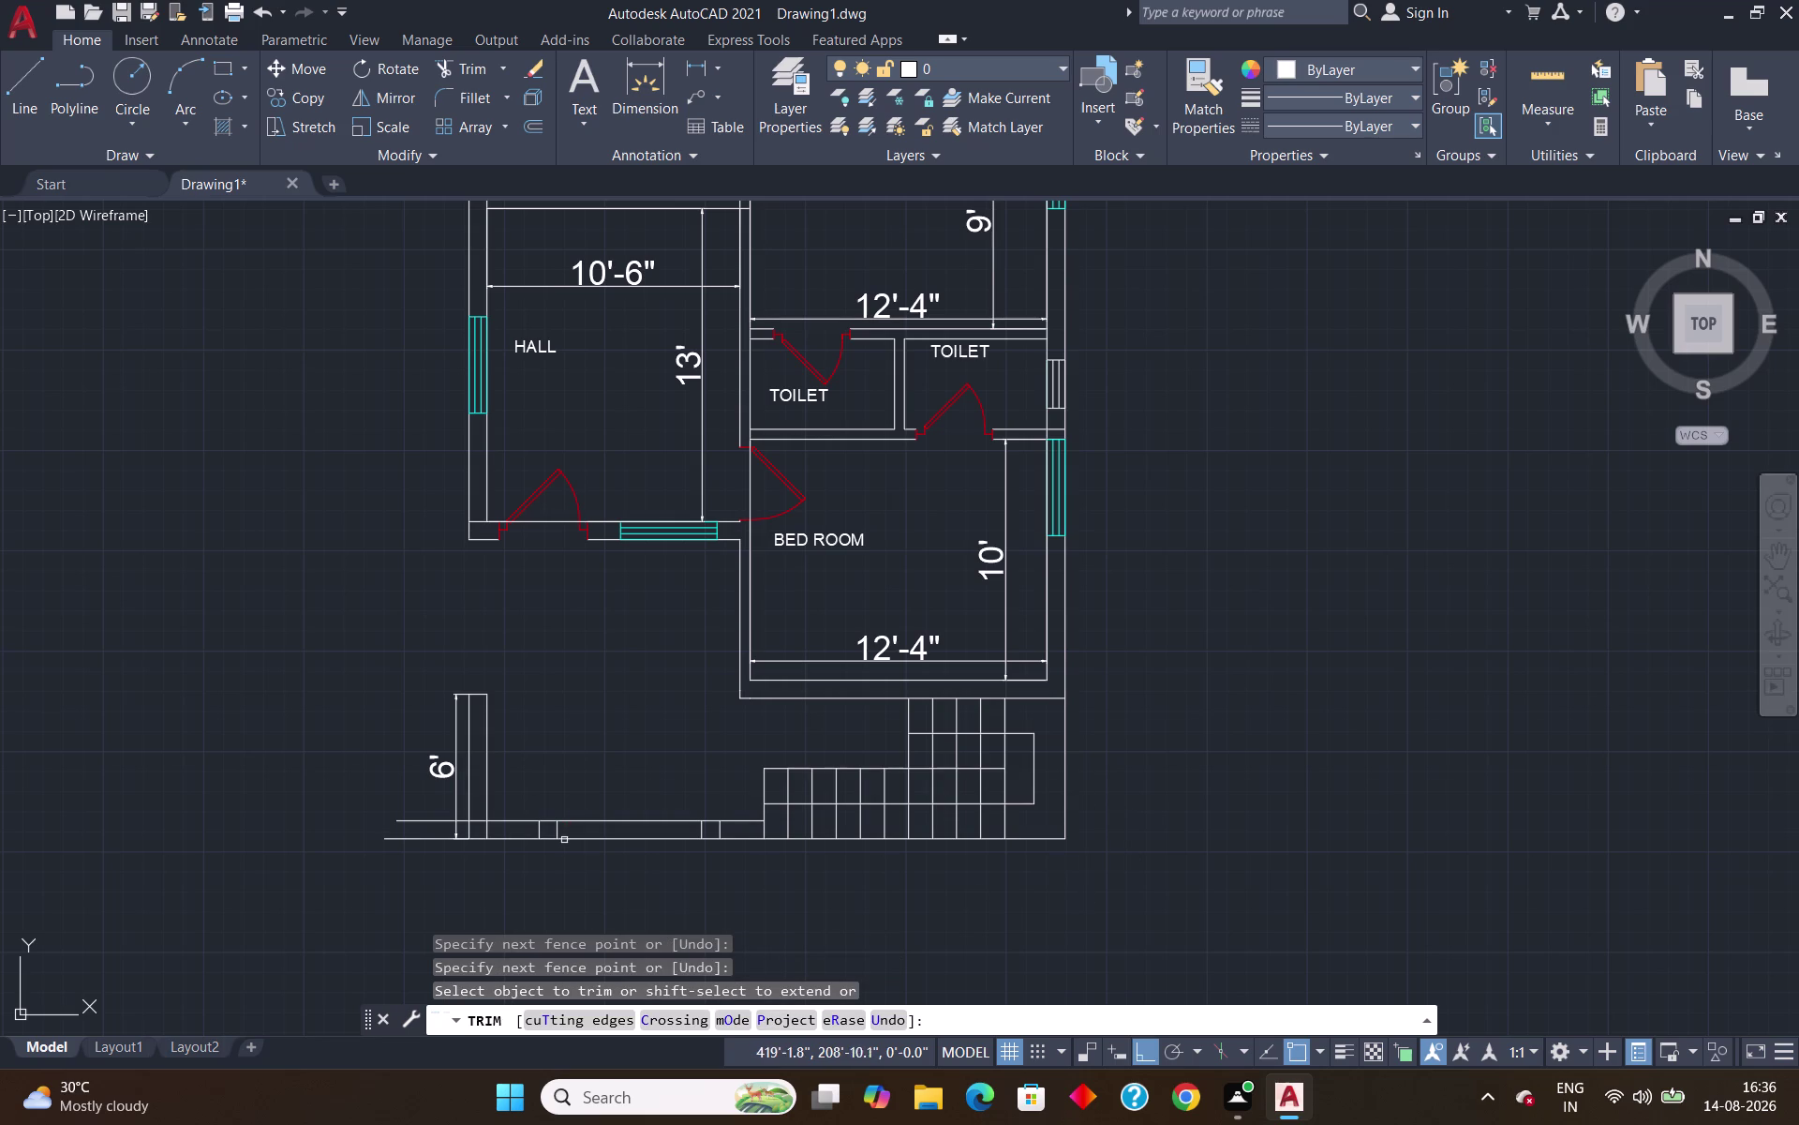
drag(521, 824, 683, 826)
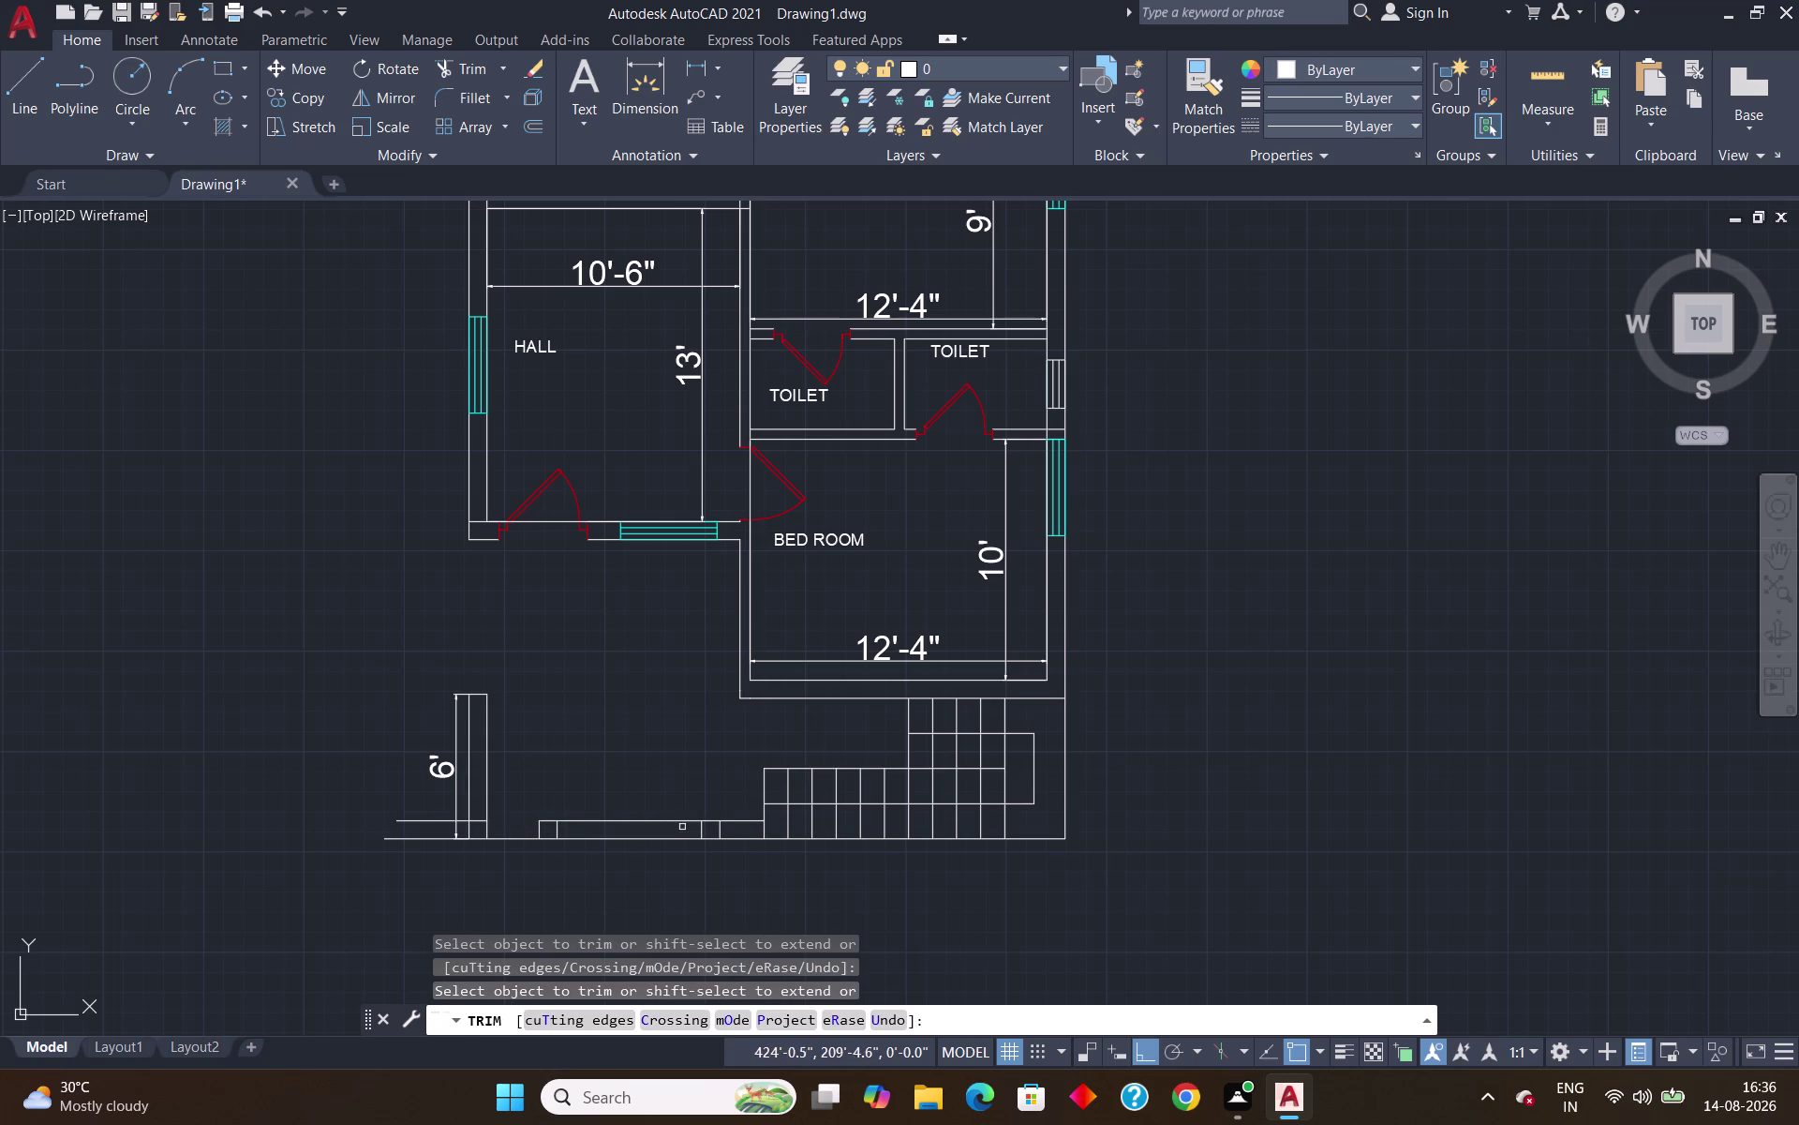
drag(682, 826, 693, 822)
click(723, 821)
drag(729, 828, 576, 817)
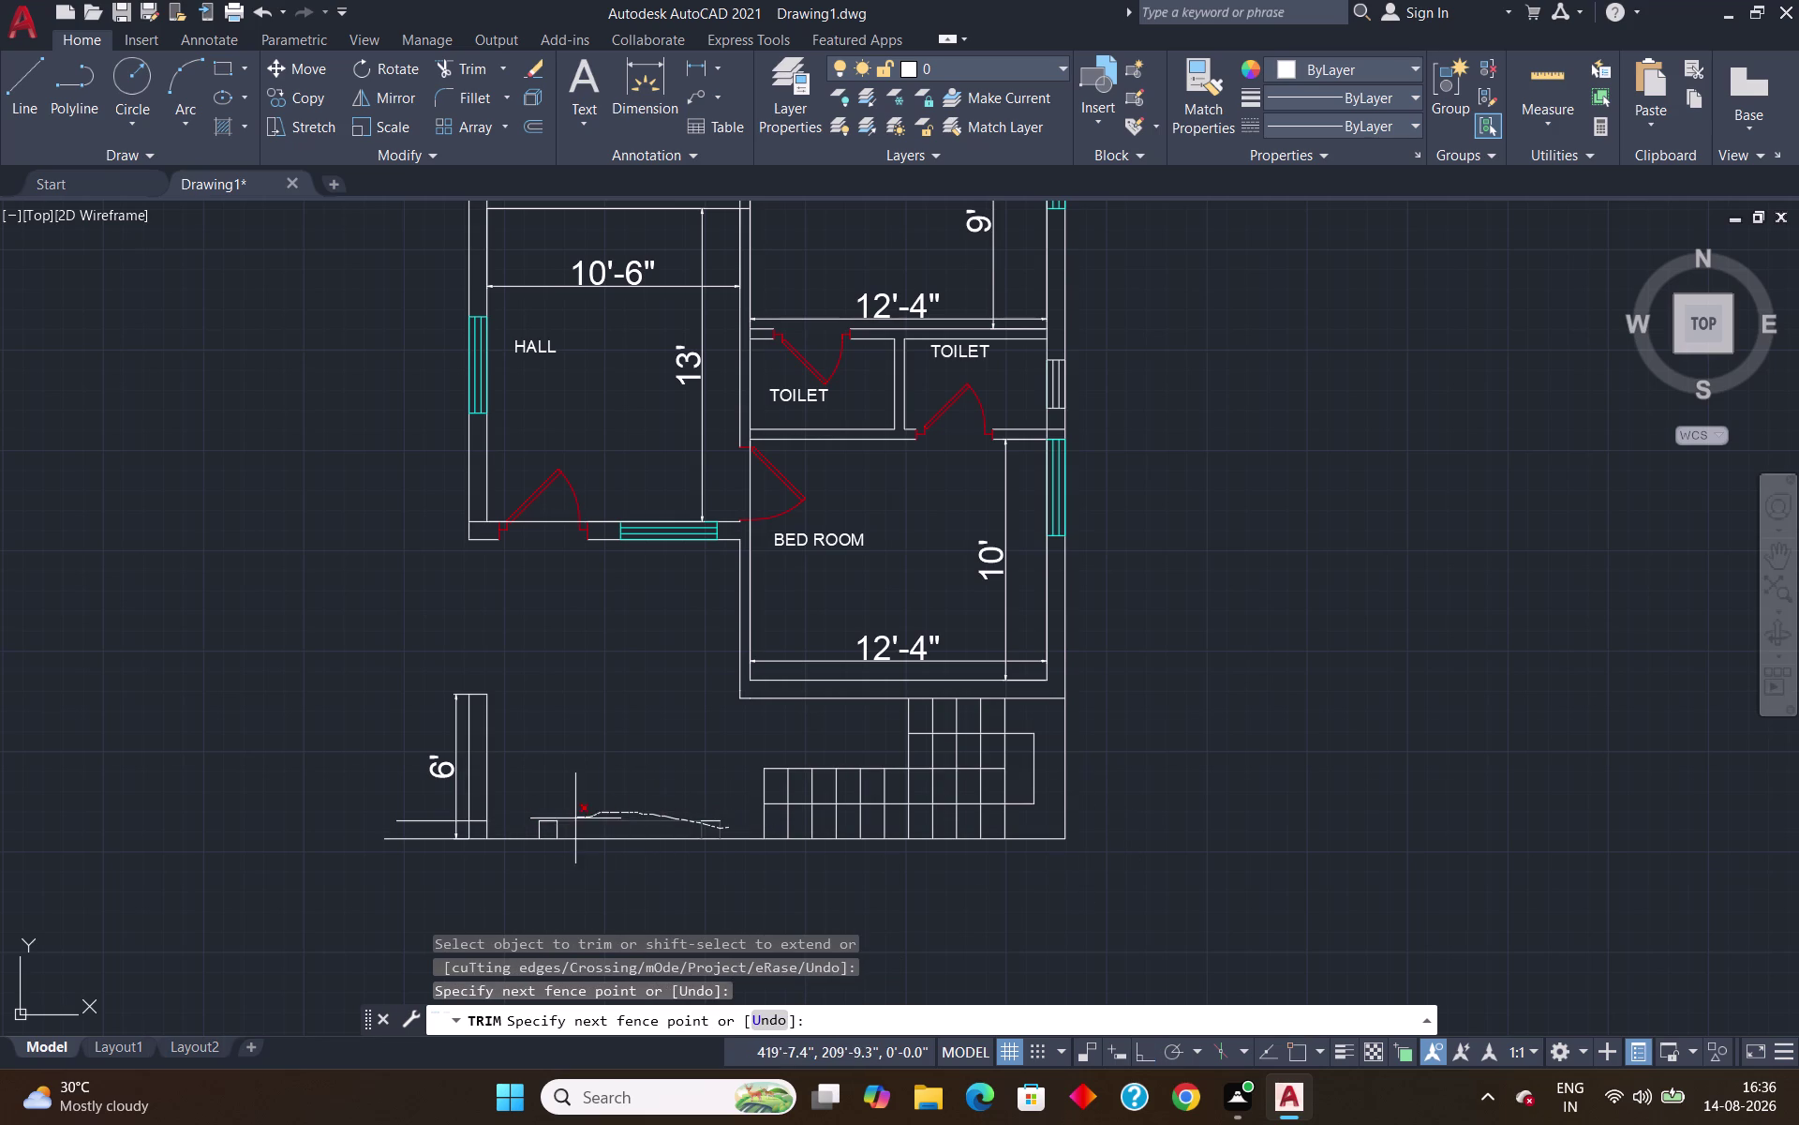
drag(577, 817, 545, 823)
drag(511, 815, 569, 828)
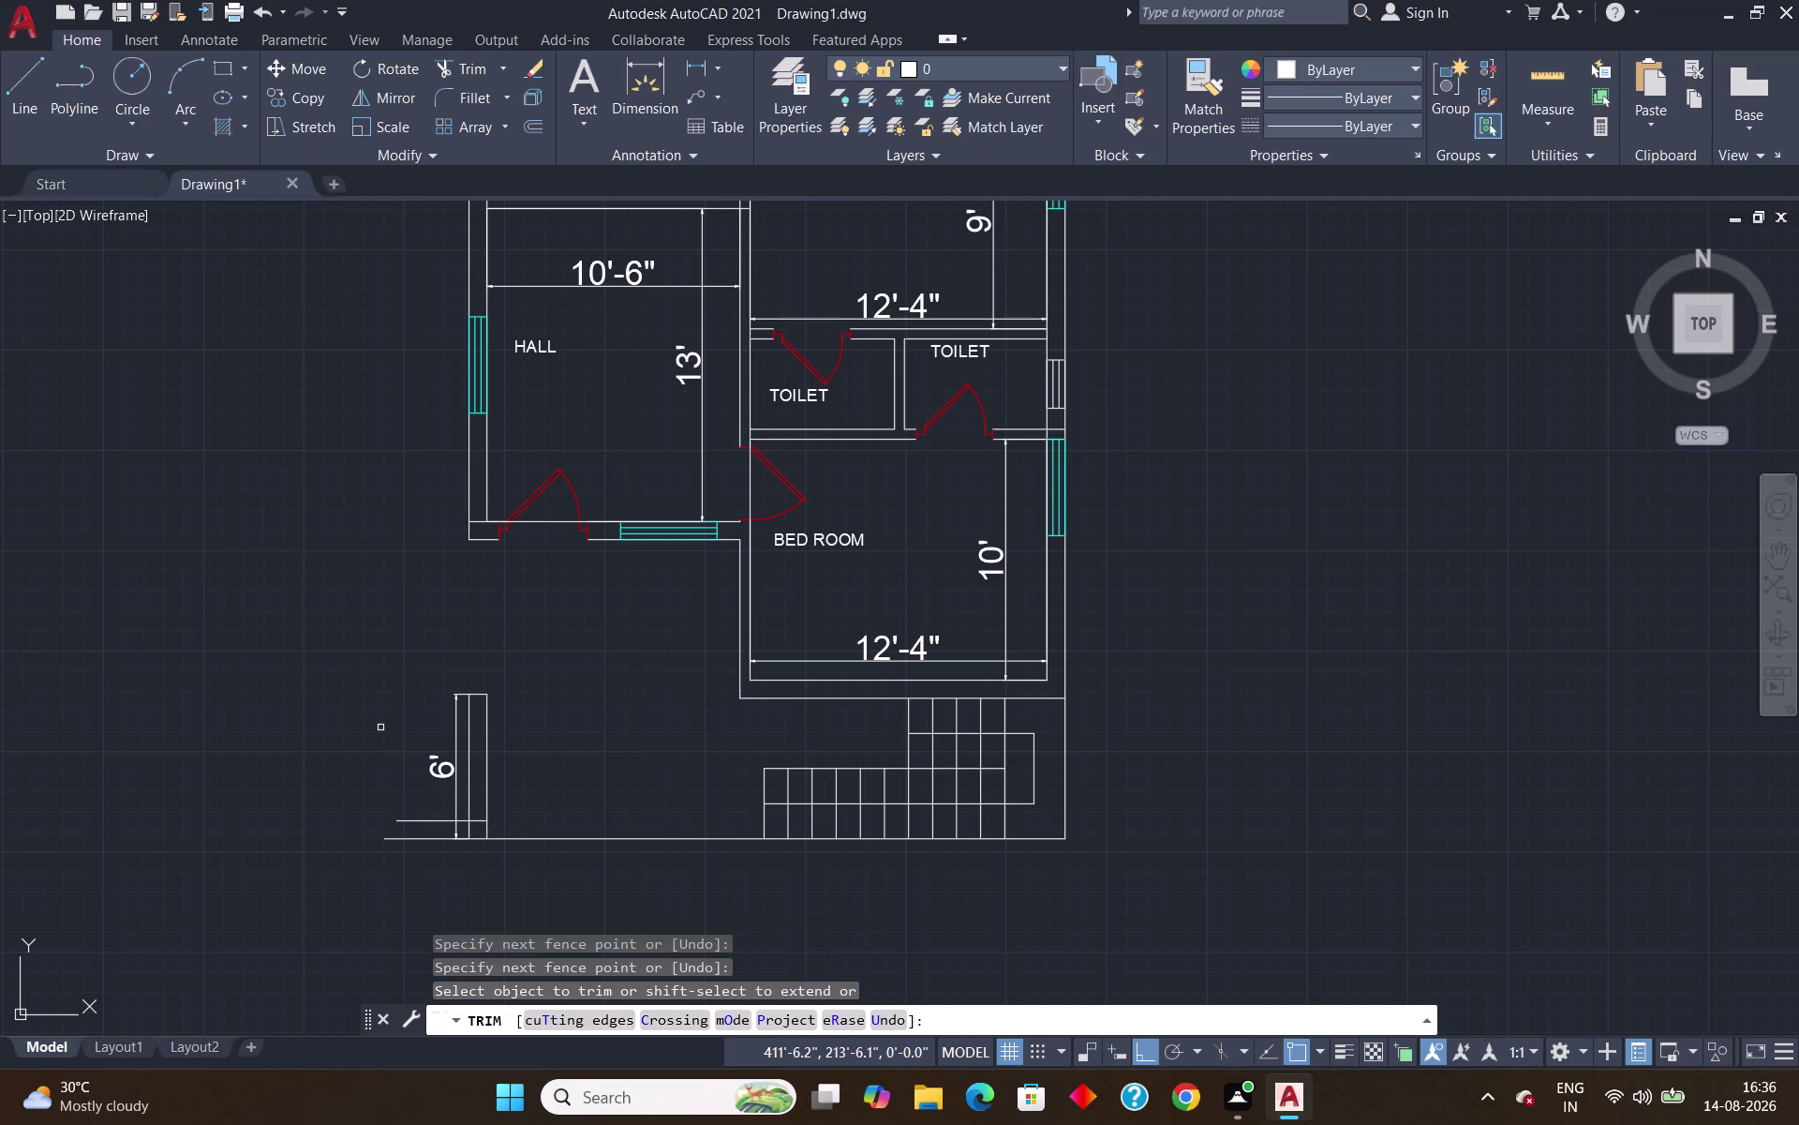
Trim away the vertical 6' post line and its leftover lower-left pieces.
drag(330, 703, 543, 754)
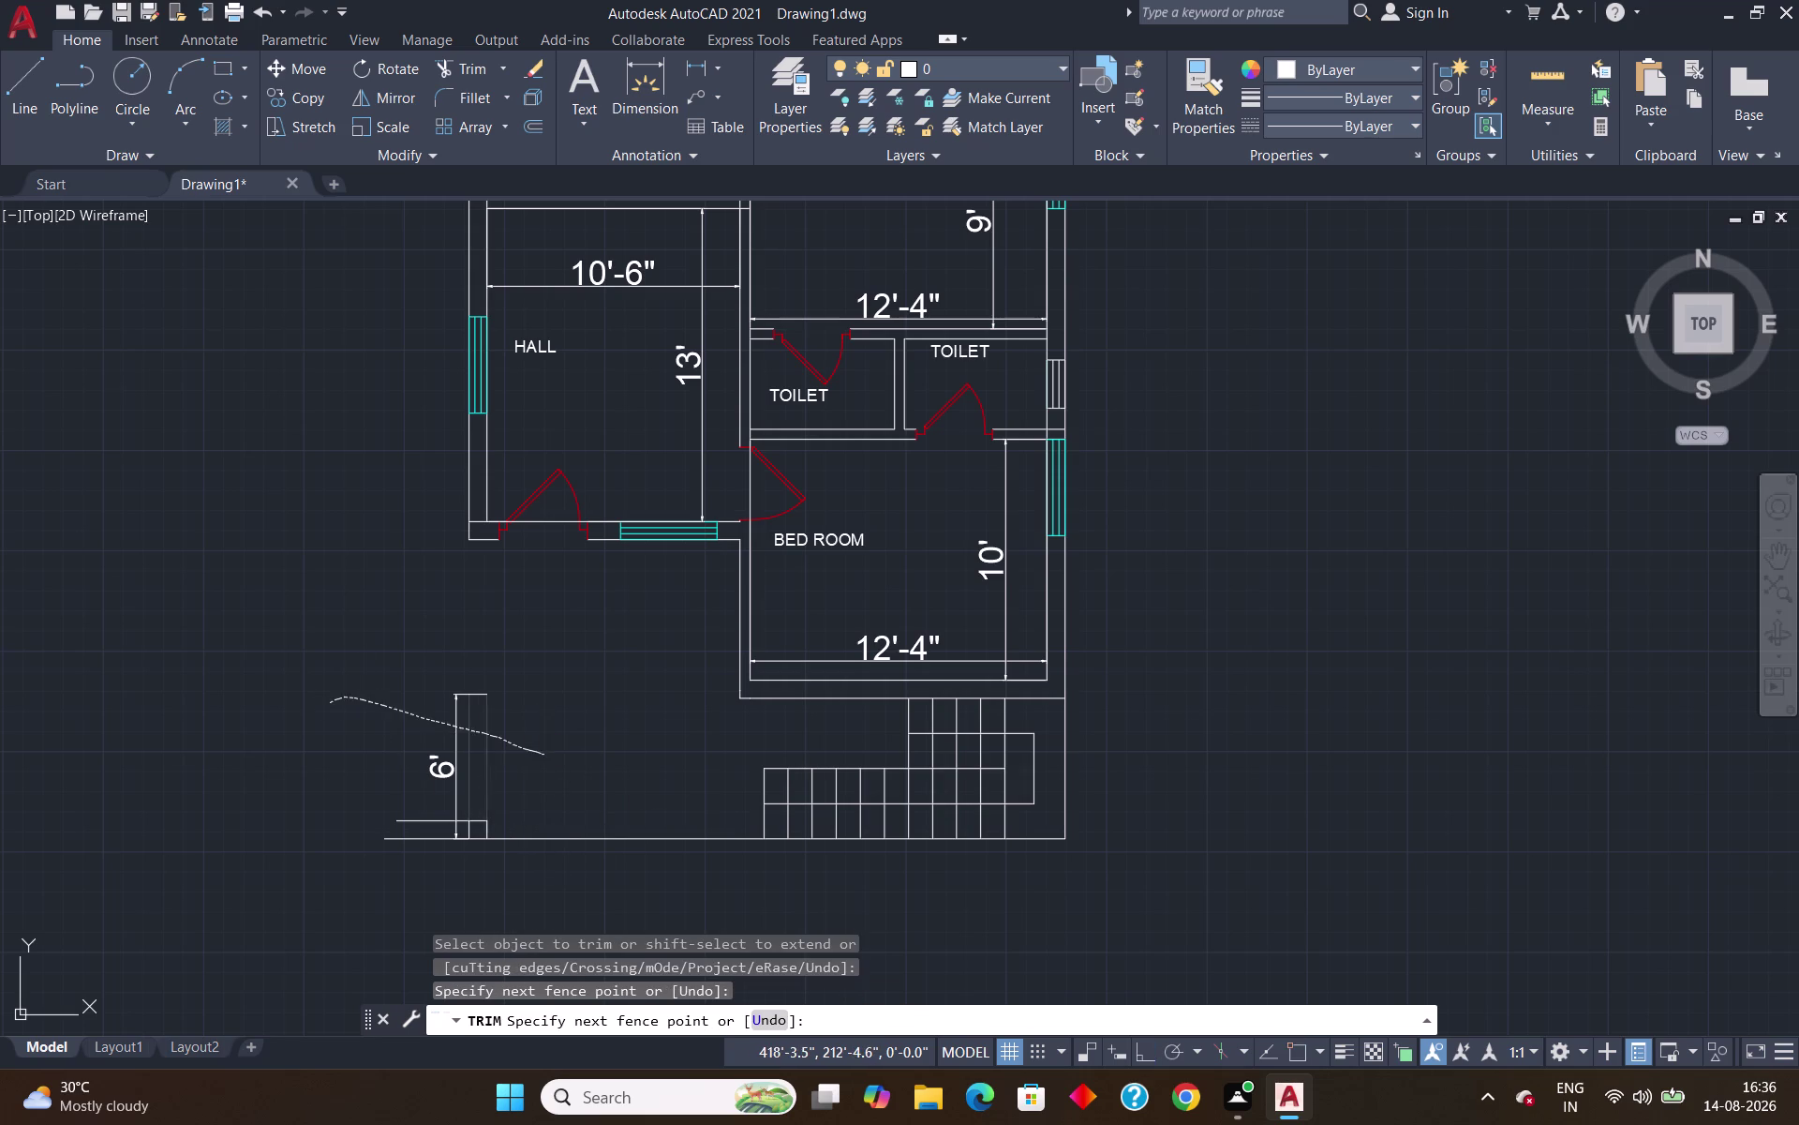
click(526, 666)
click(413, 776)
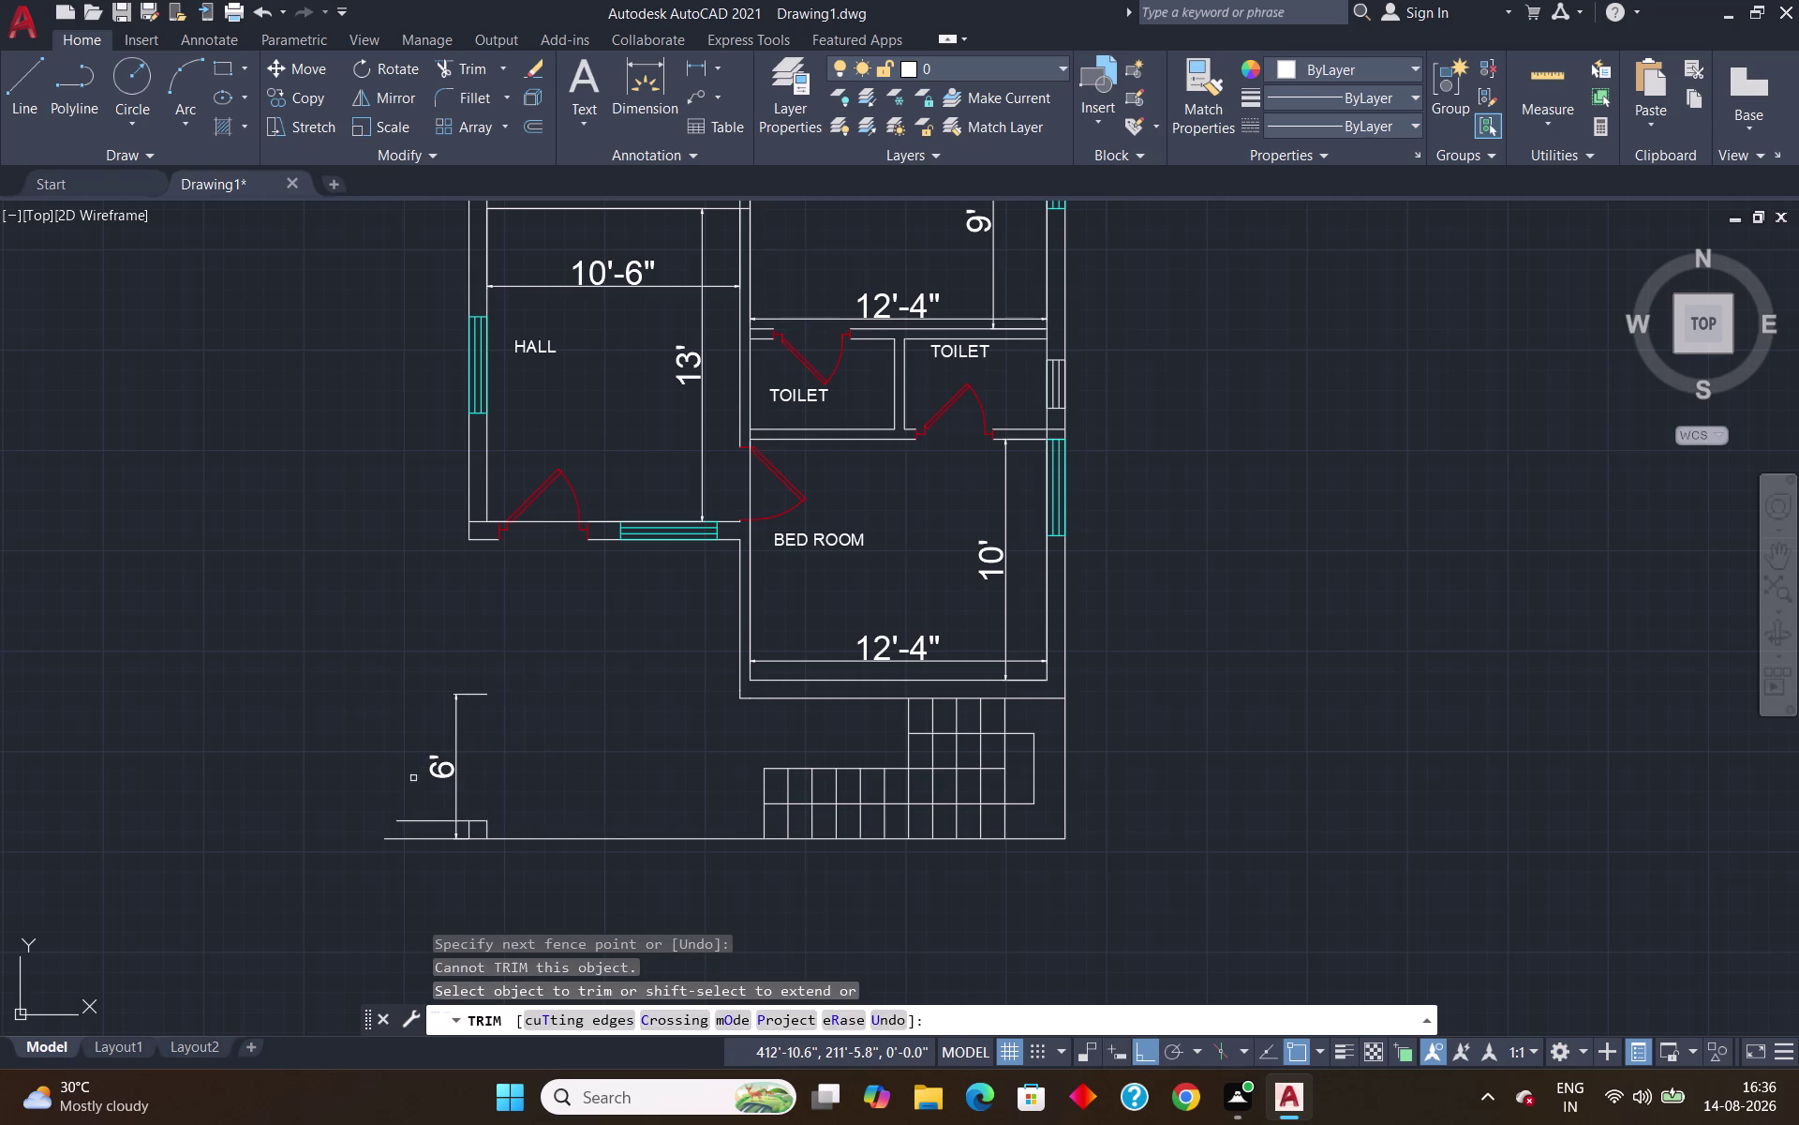
drag(402, 692, 446, 717)
click(508, 653)
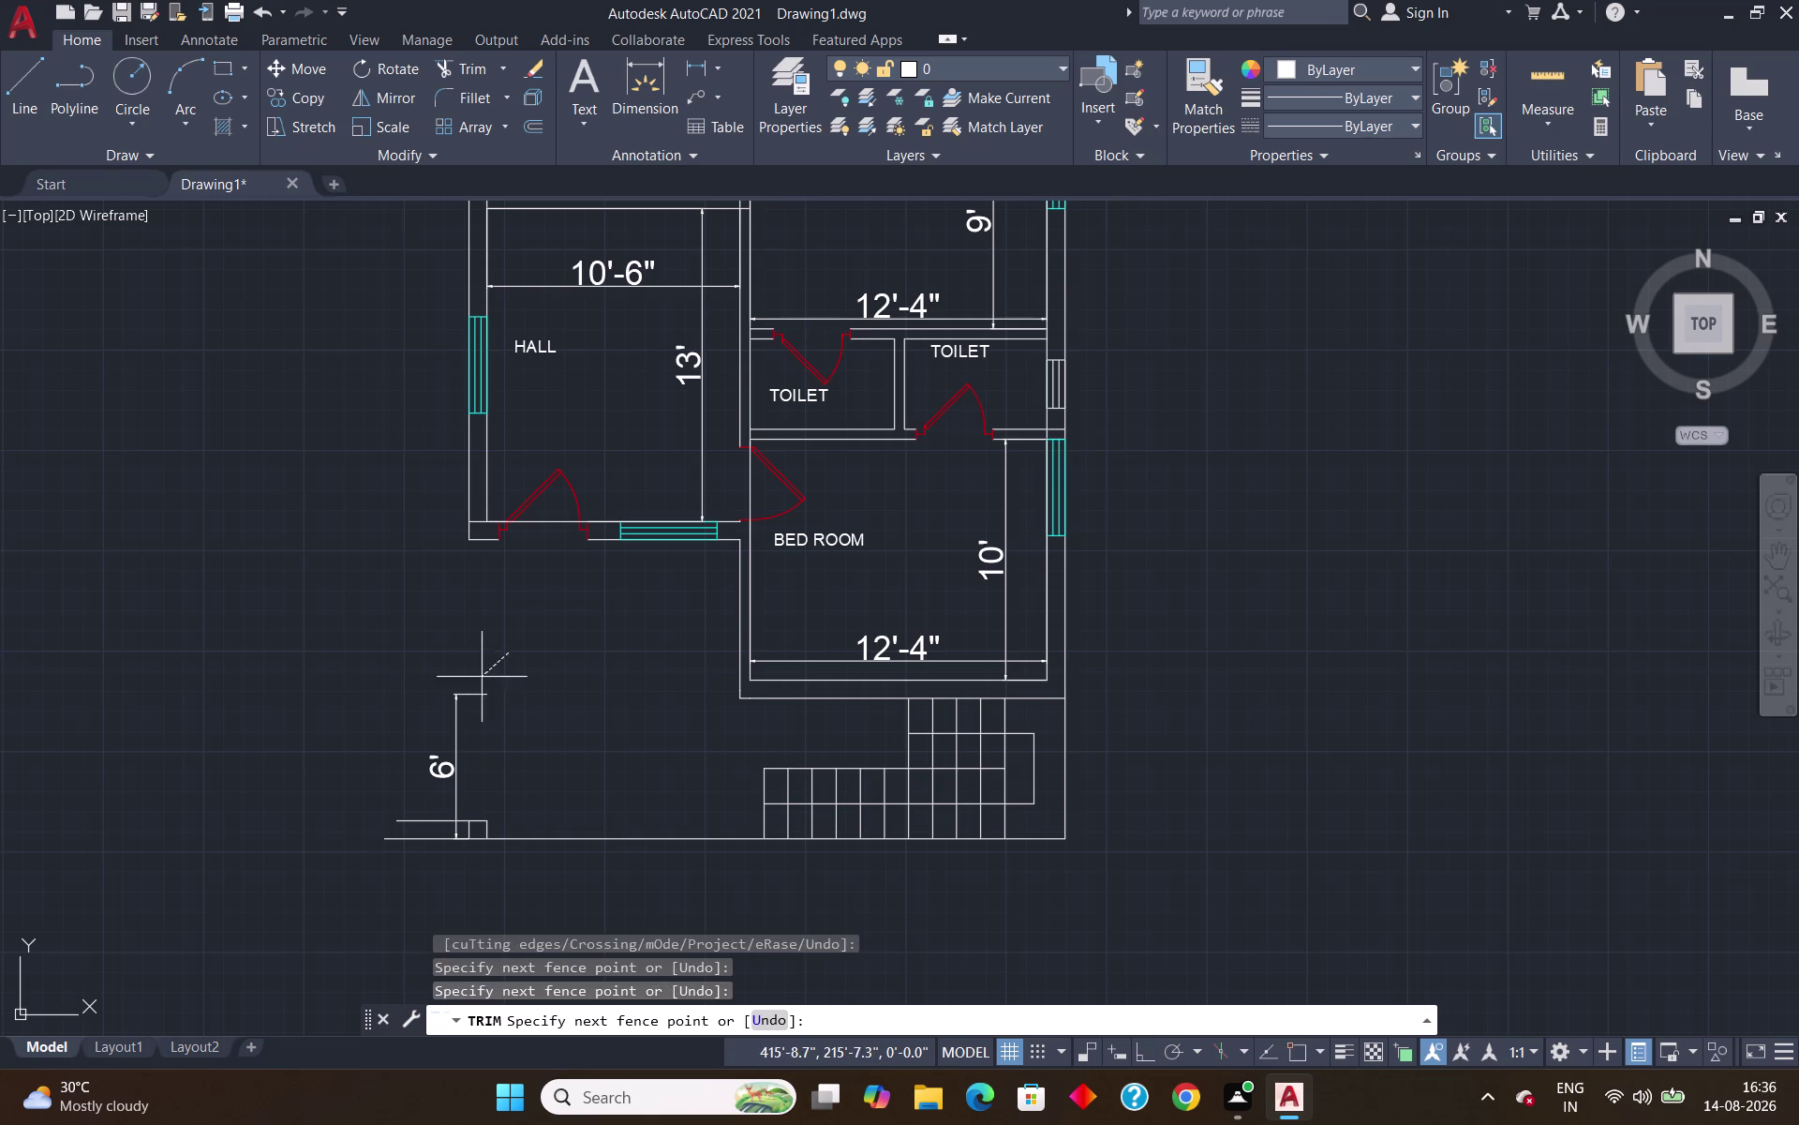
click(455, 710)
drag(415, 706, 458, 730)
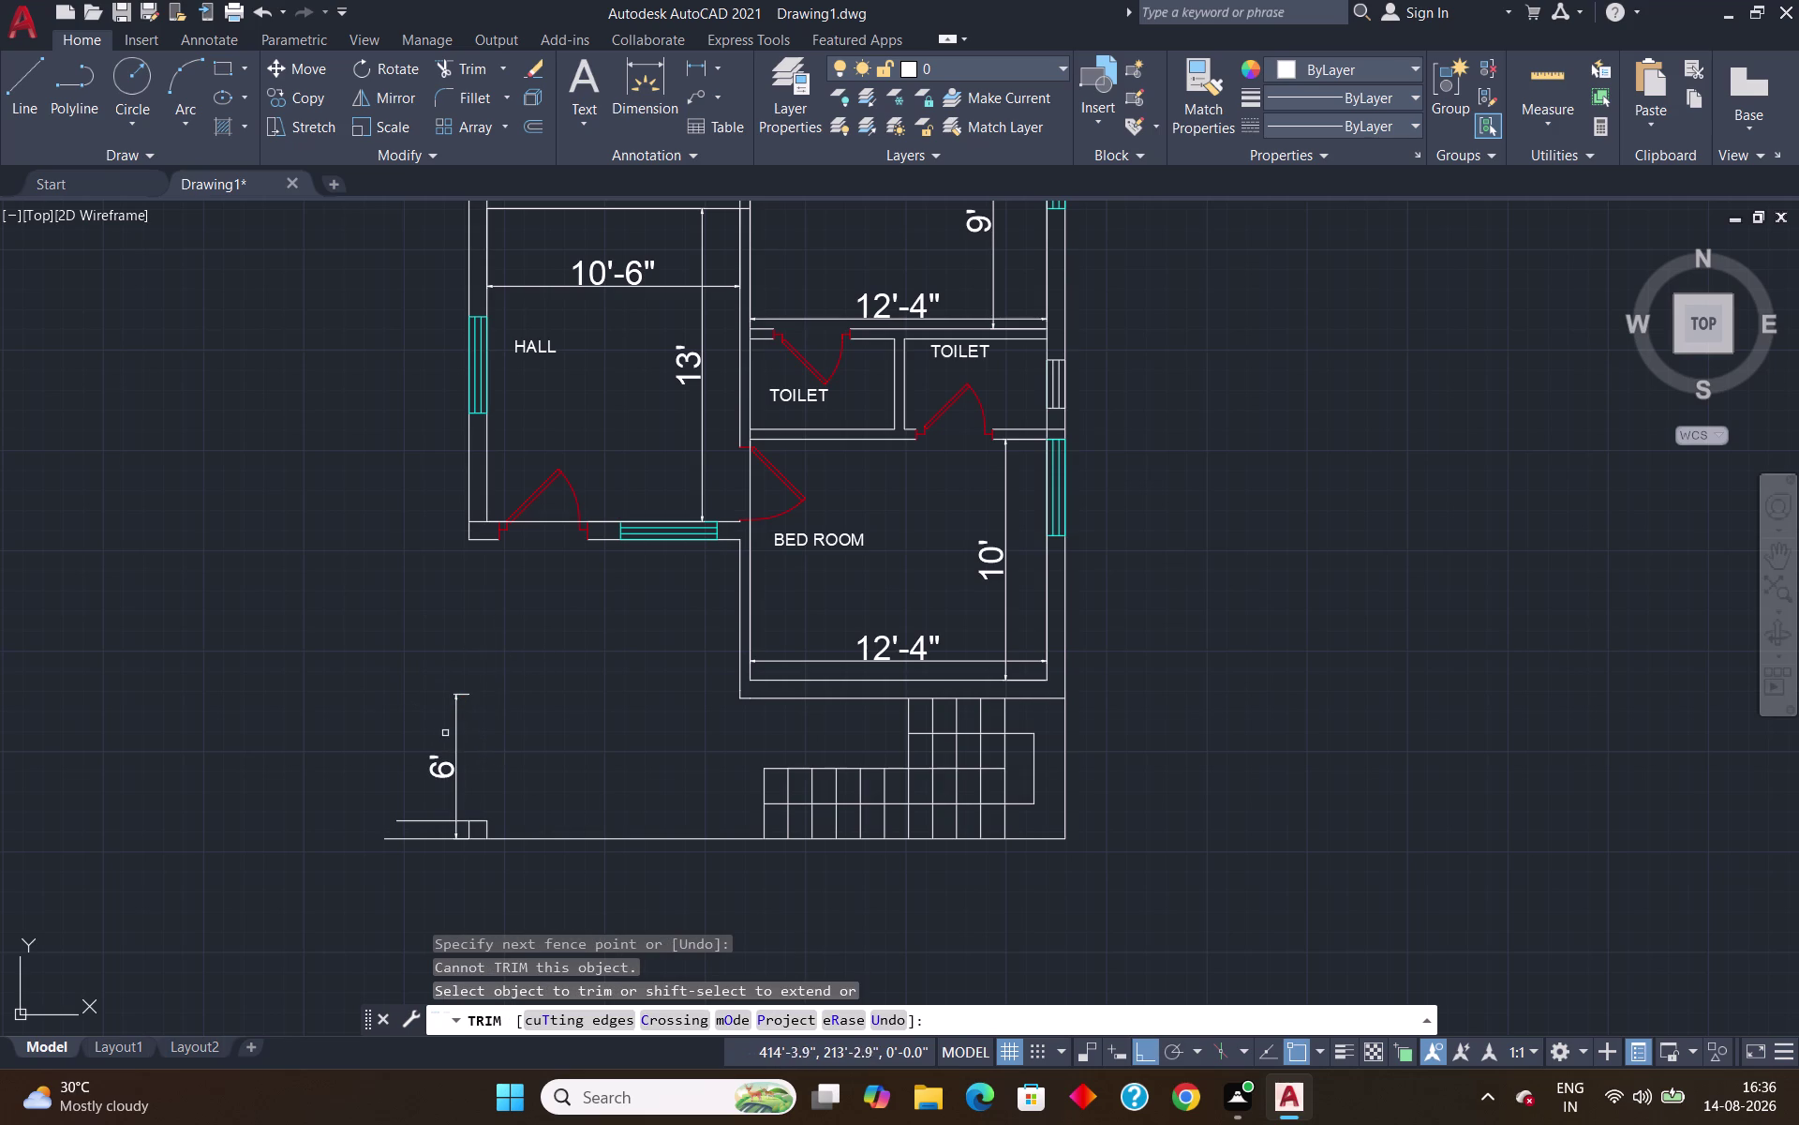
click(455, 741)
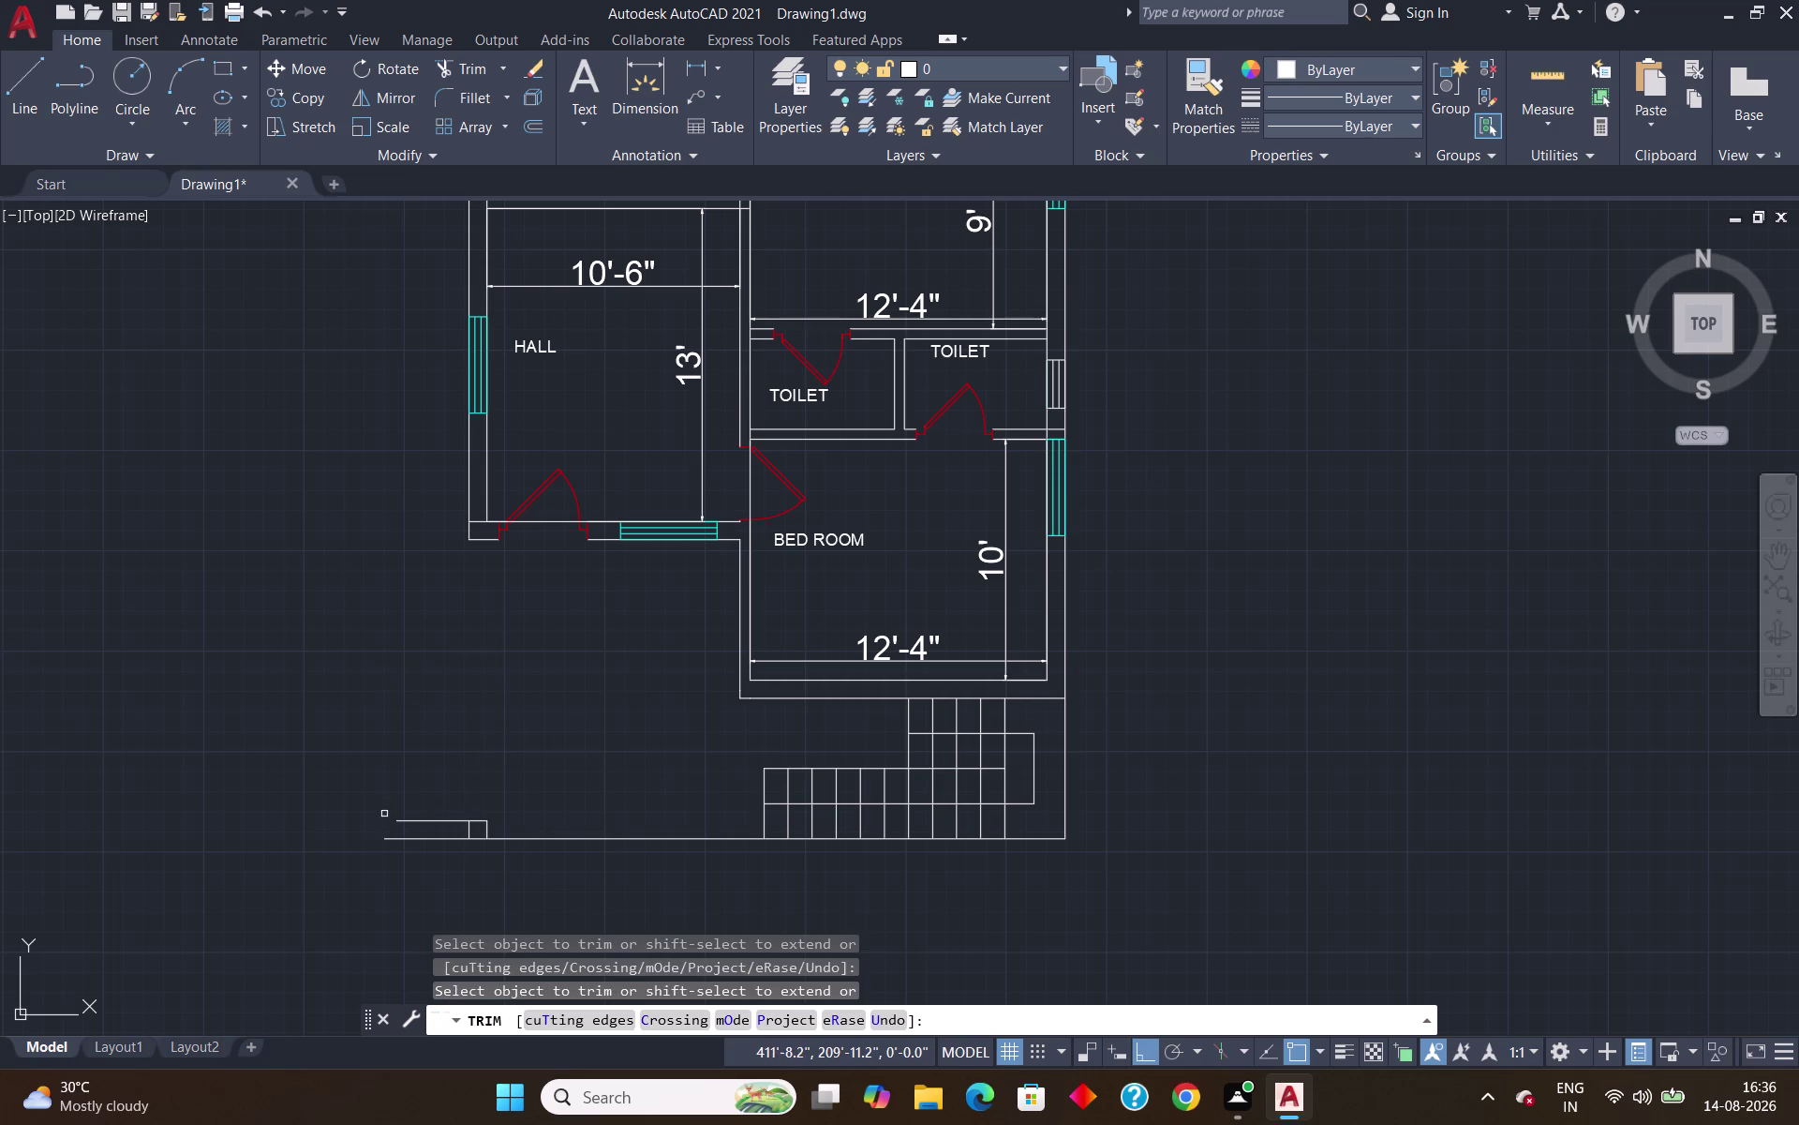
drag(390, 814, 485, 819)
click(480, 821)
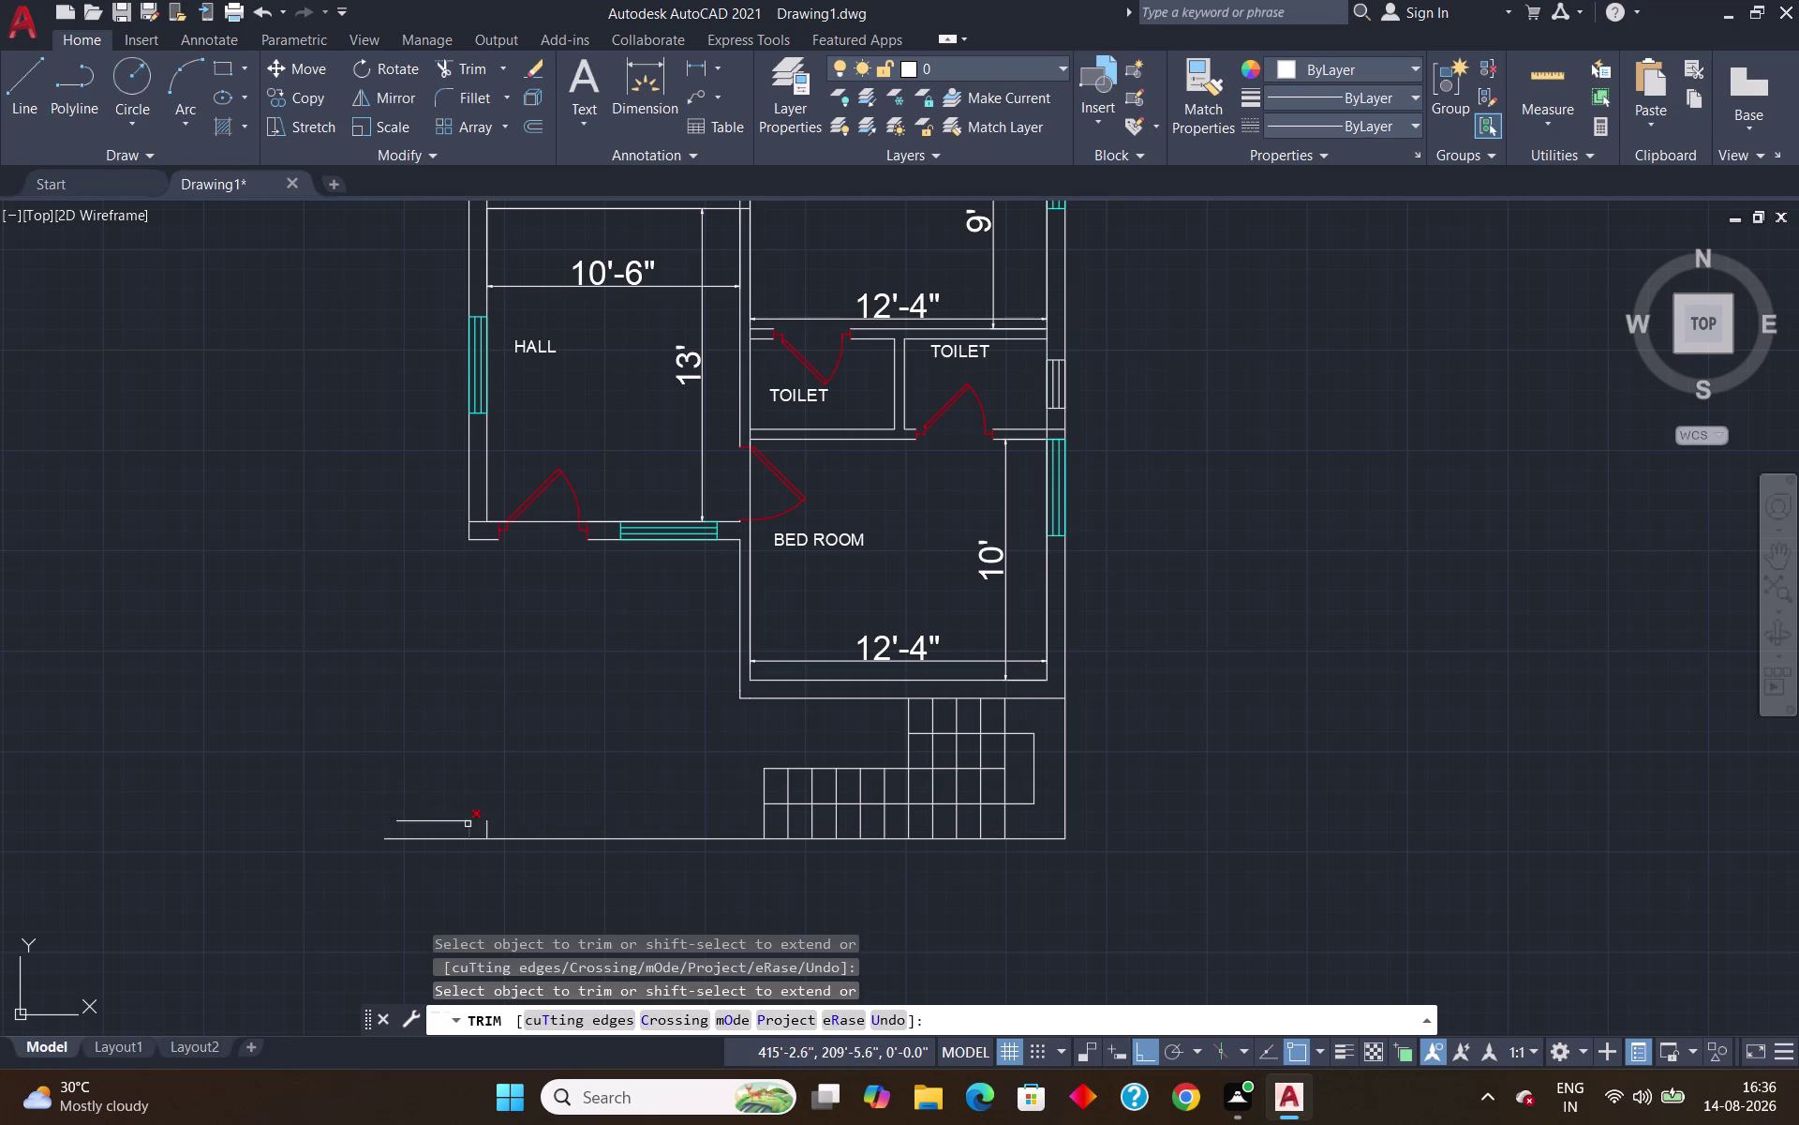
click(466, 820)
click(439, 819)
click(488, 824)
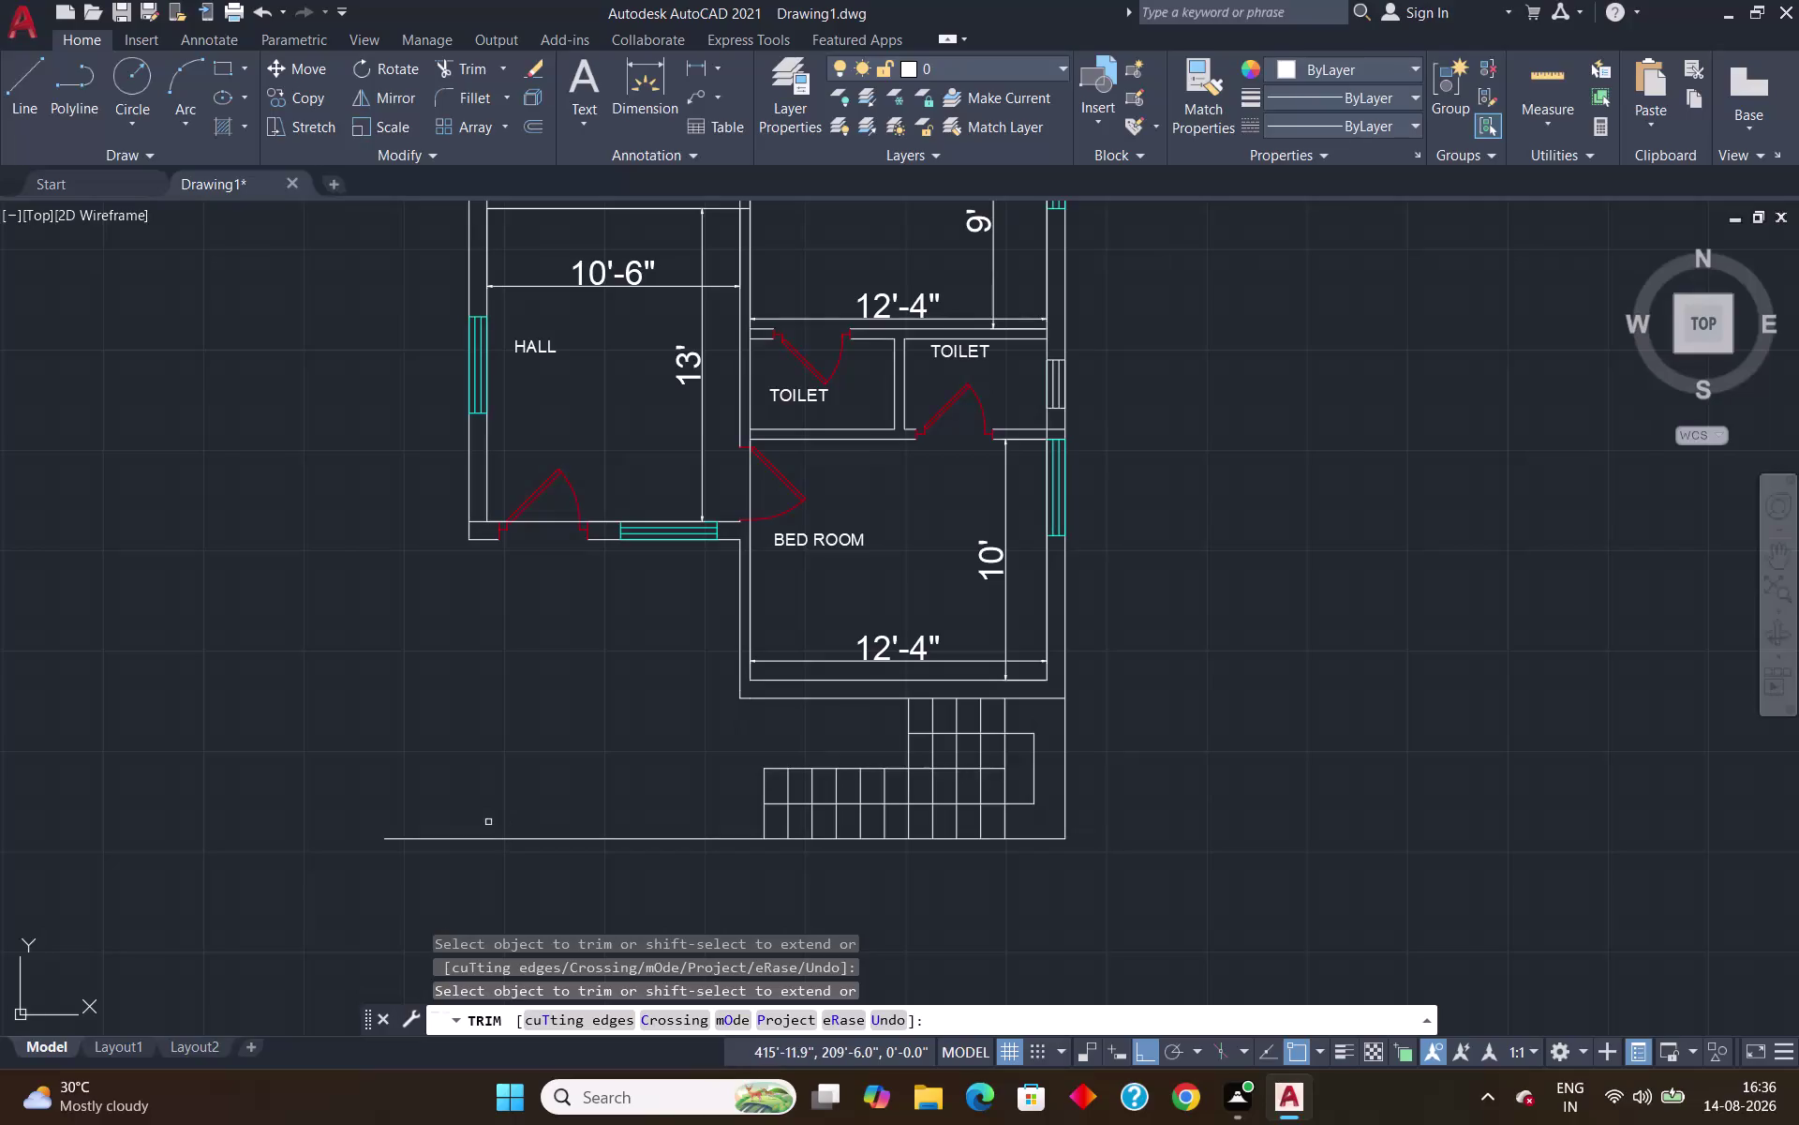
key(Escape)
scroll(down, 3)
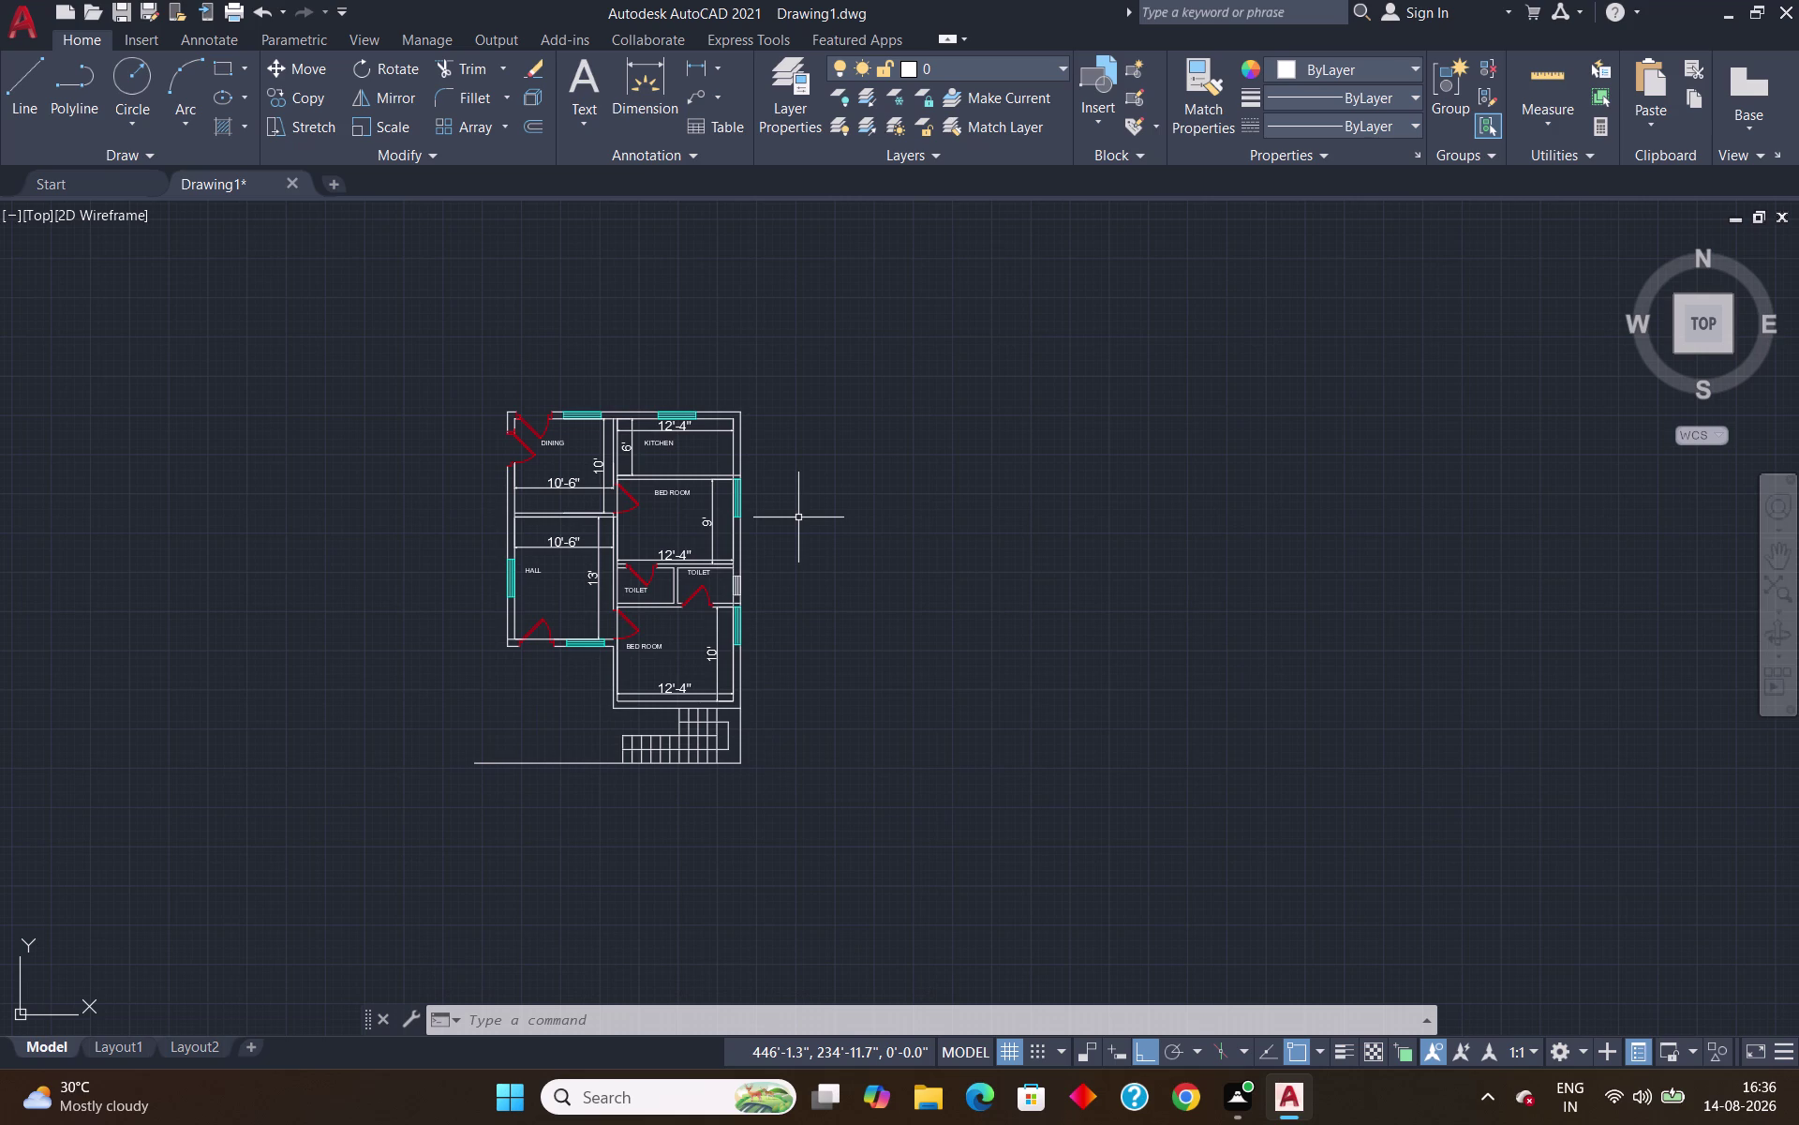
Draw a line 2'2" up from the top-right corner, then far left above the plan.
key(l)
key(Return)
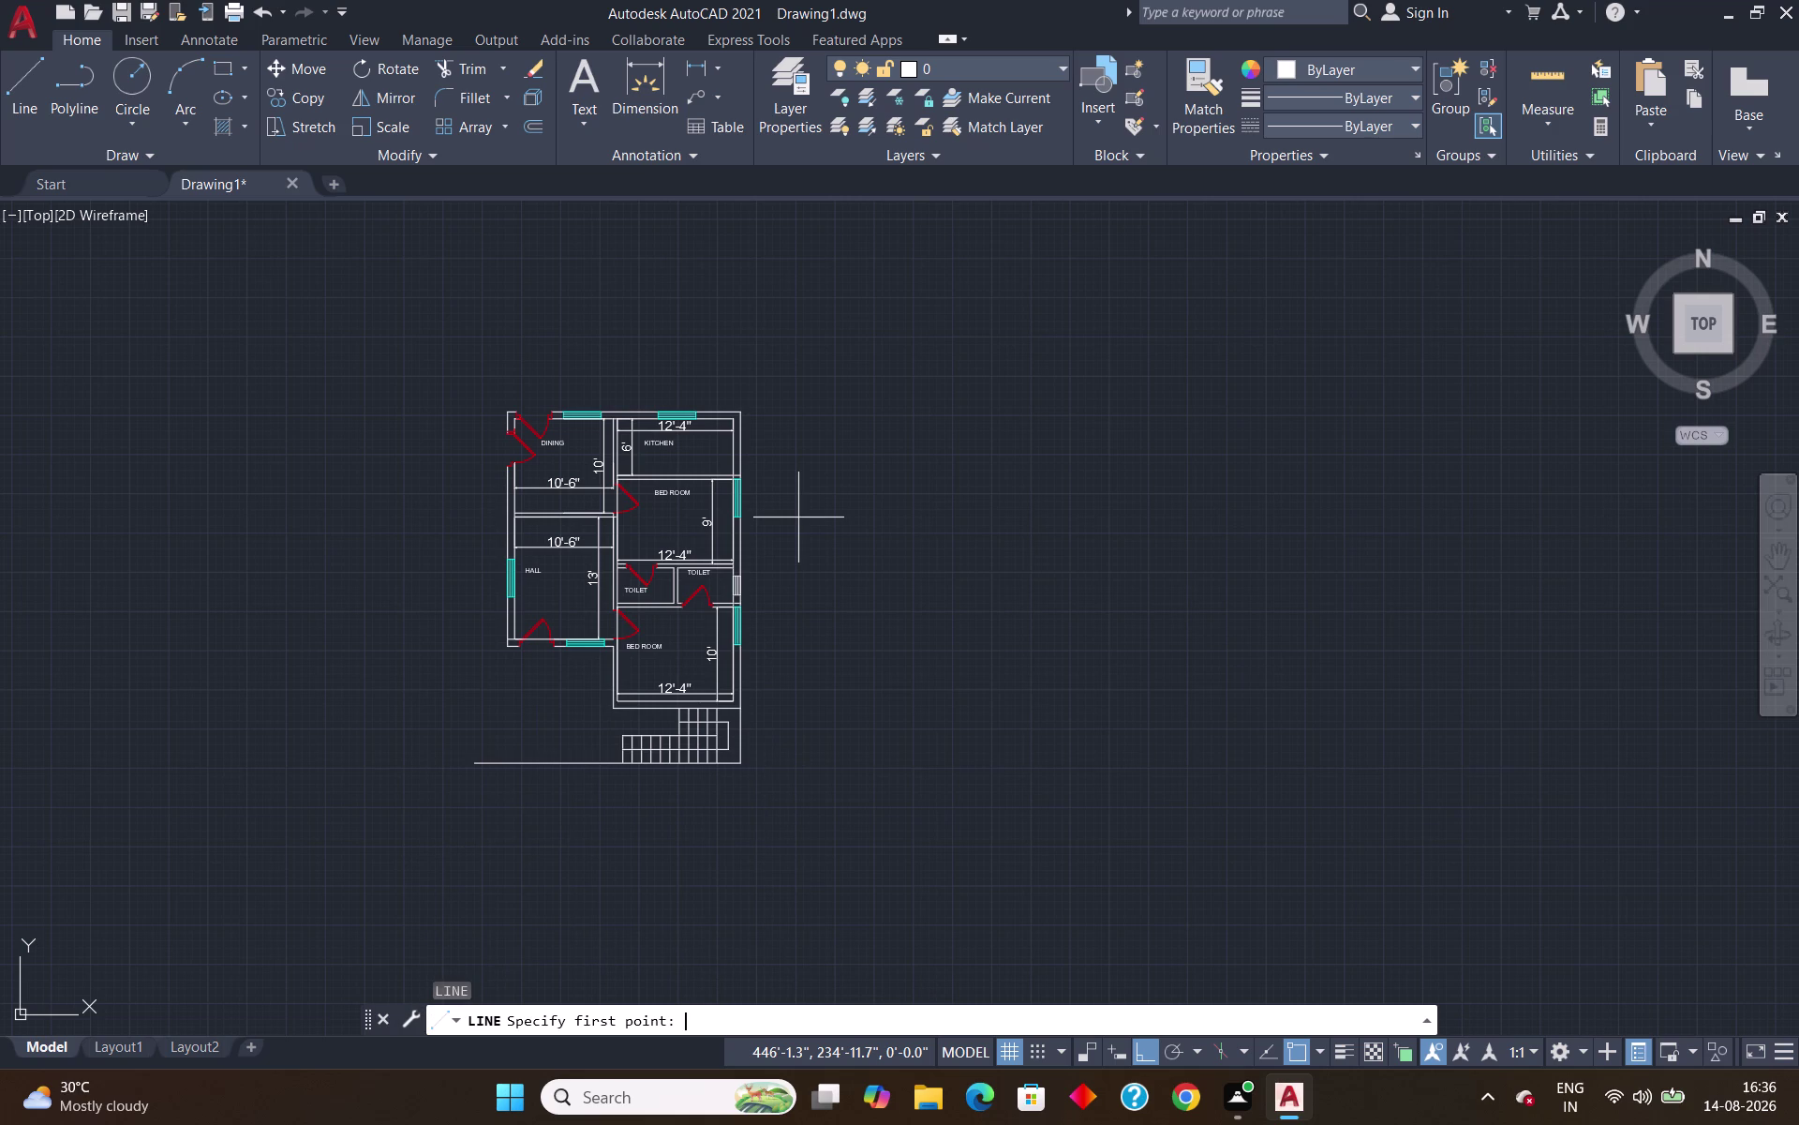
scroll(up, 3)
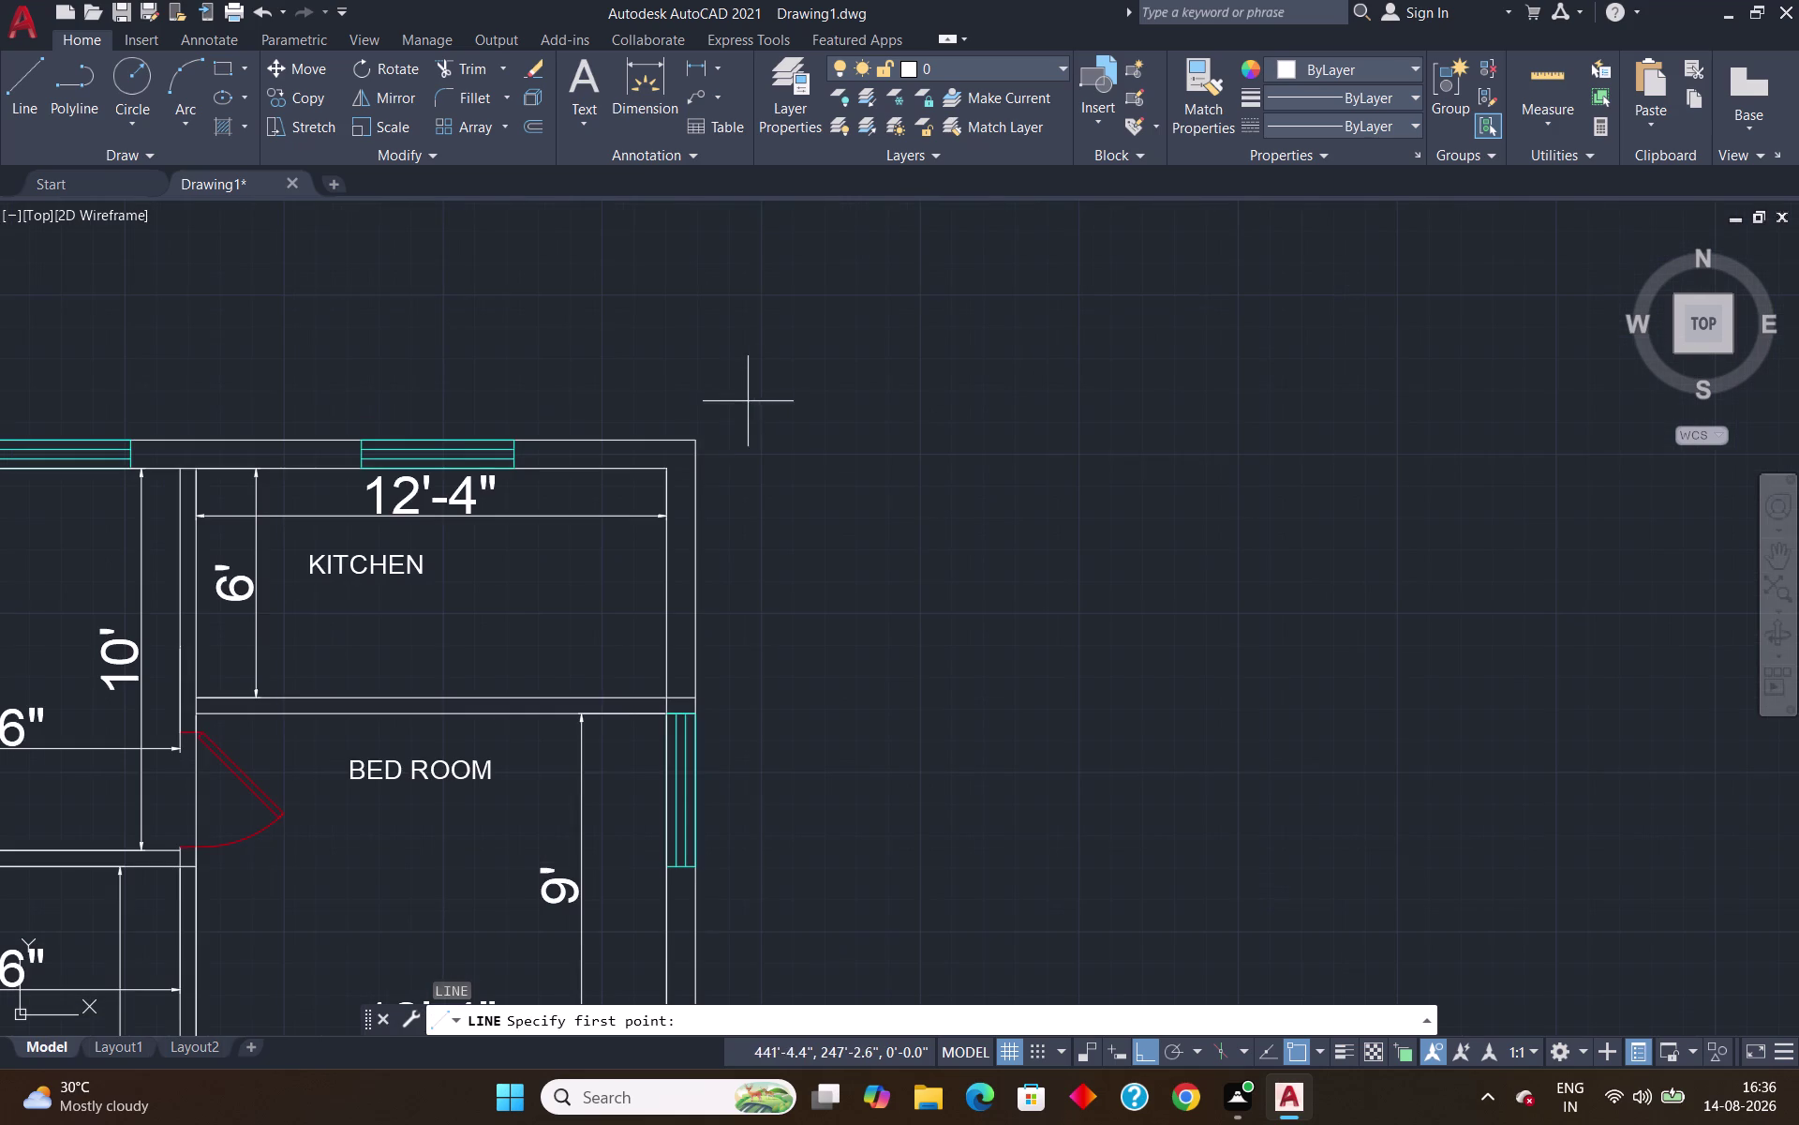
click(698, 446)
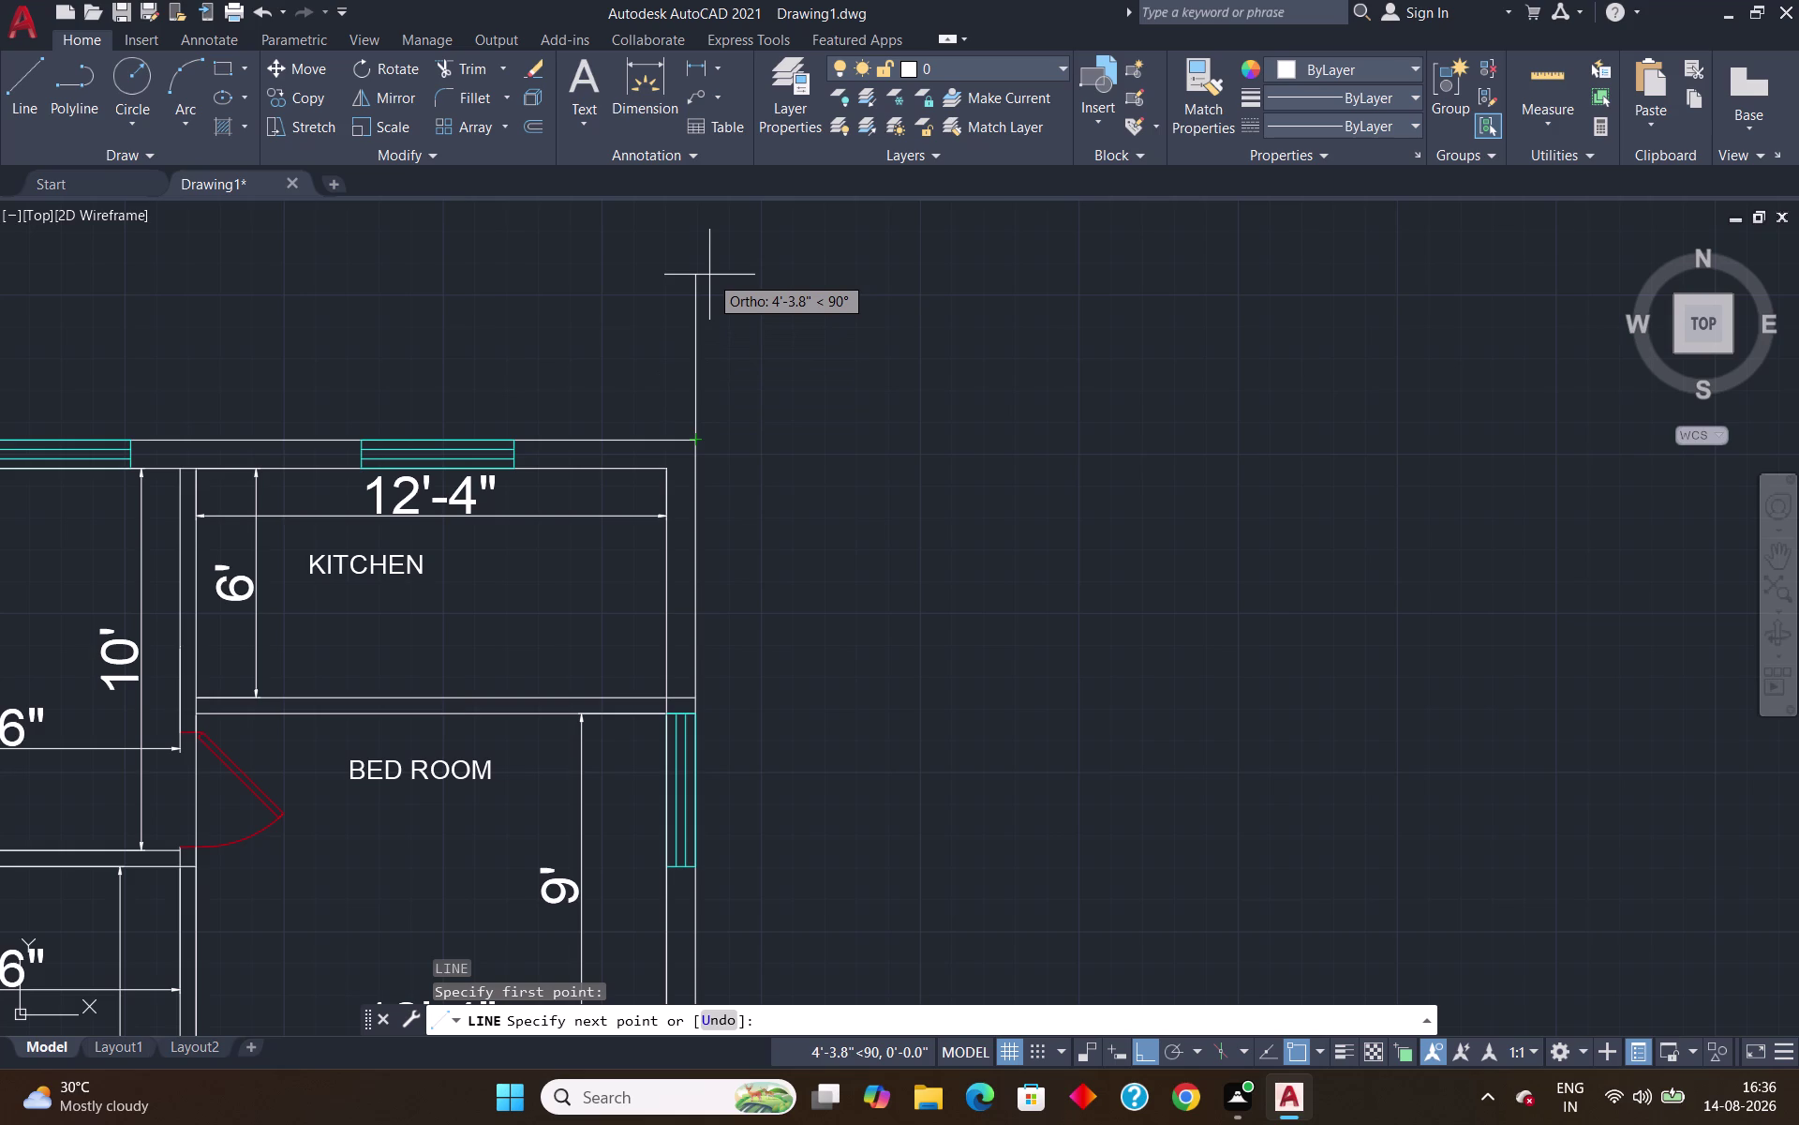
text(2'2")
key(Return)
scroll(down, 3)
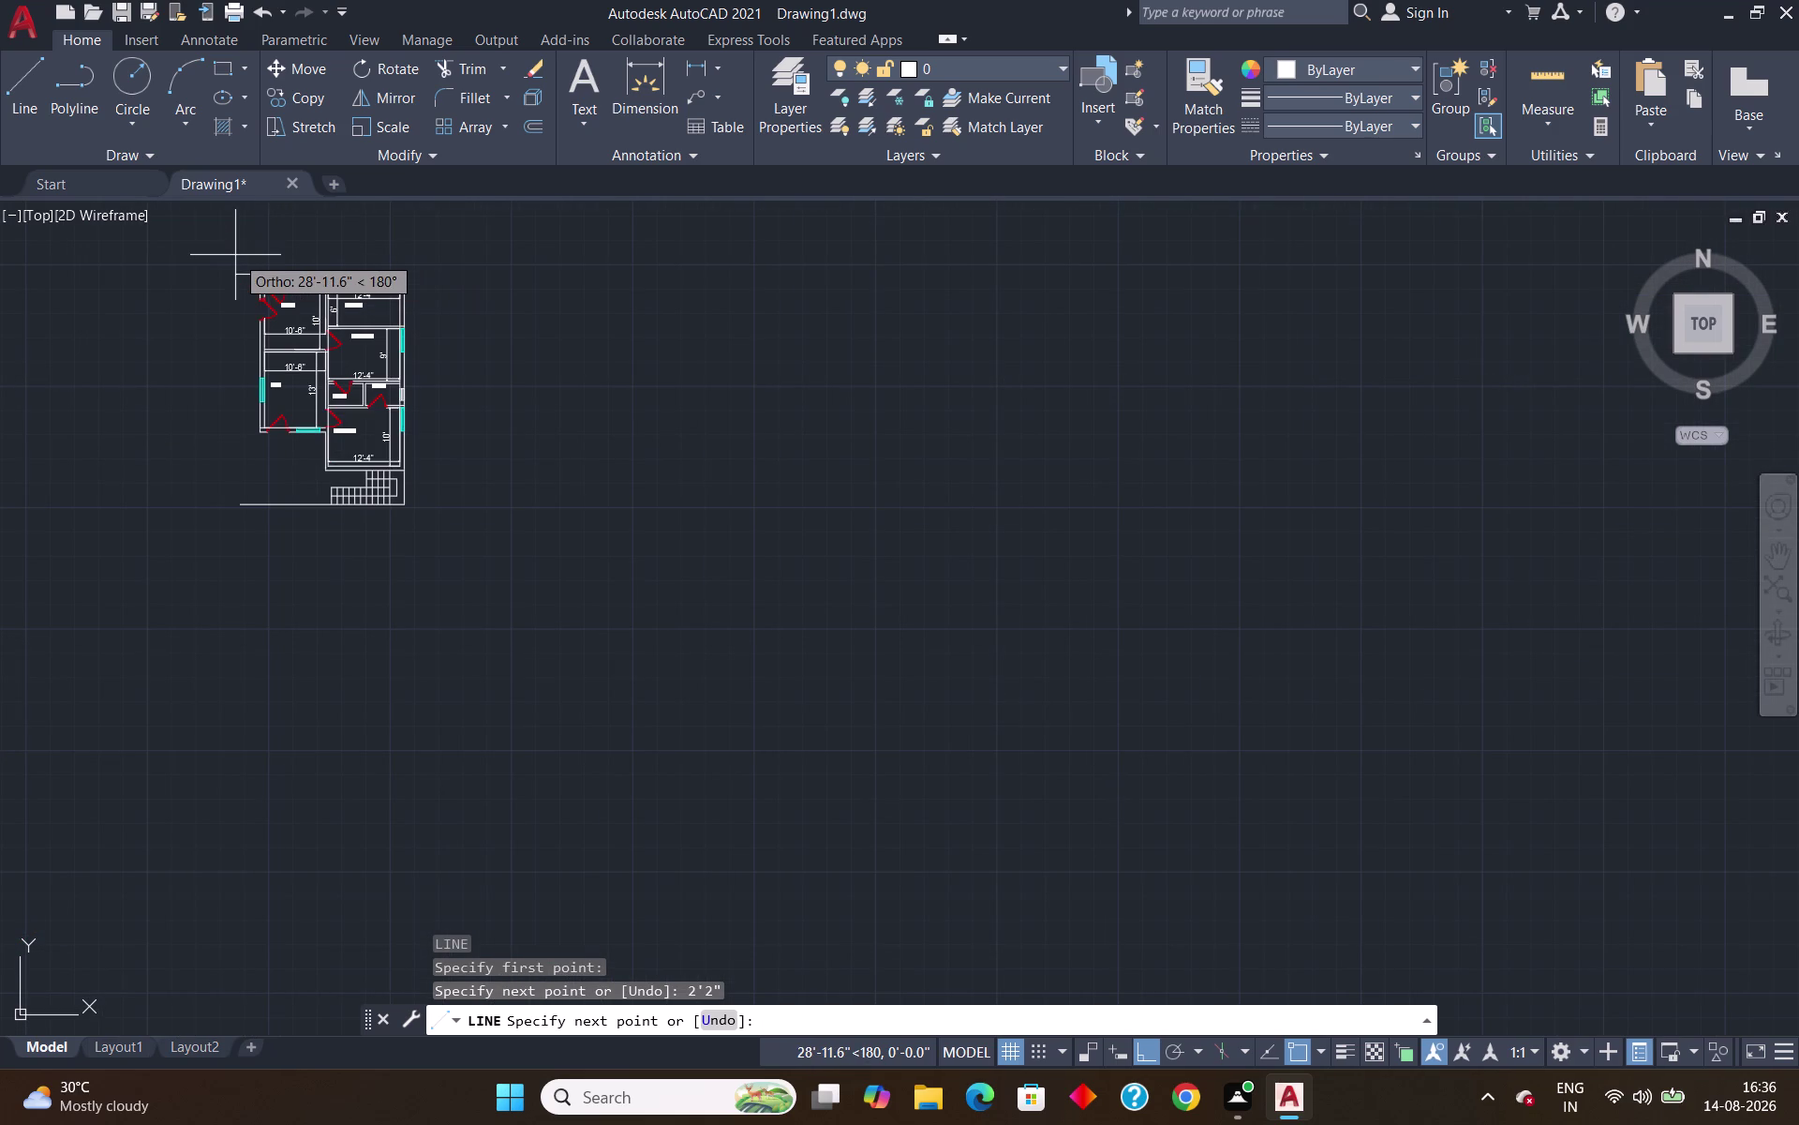
scroll(up, 3)
scroll(up, 3)
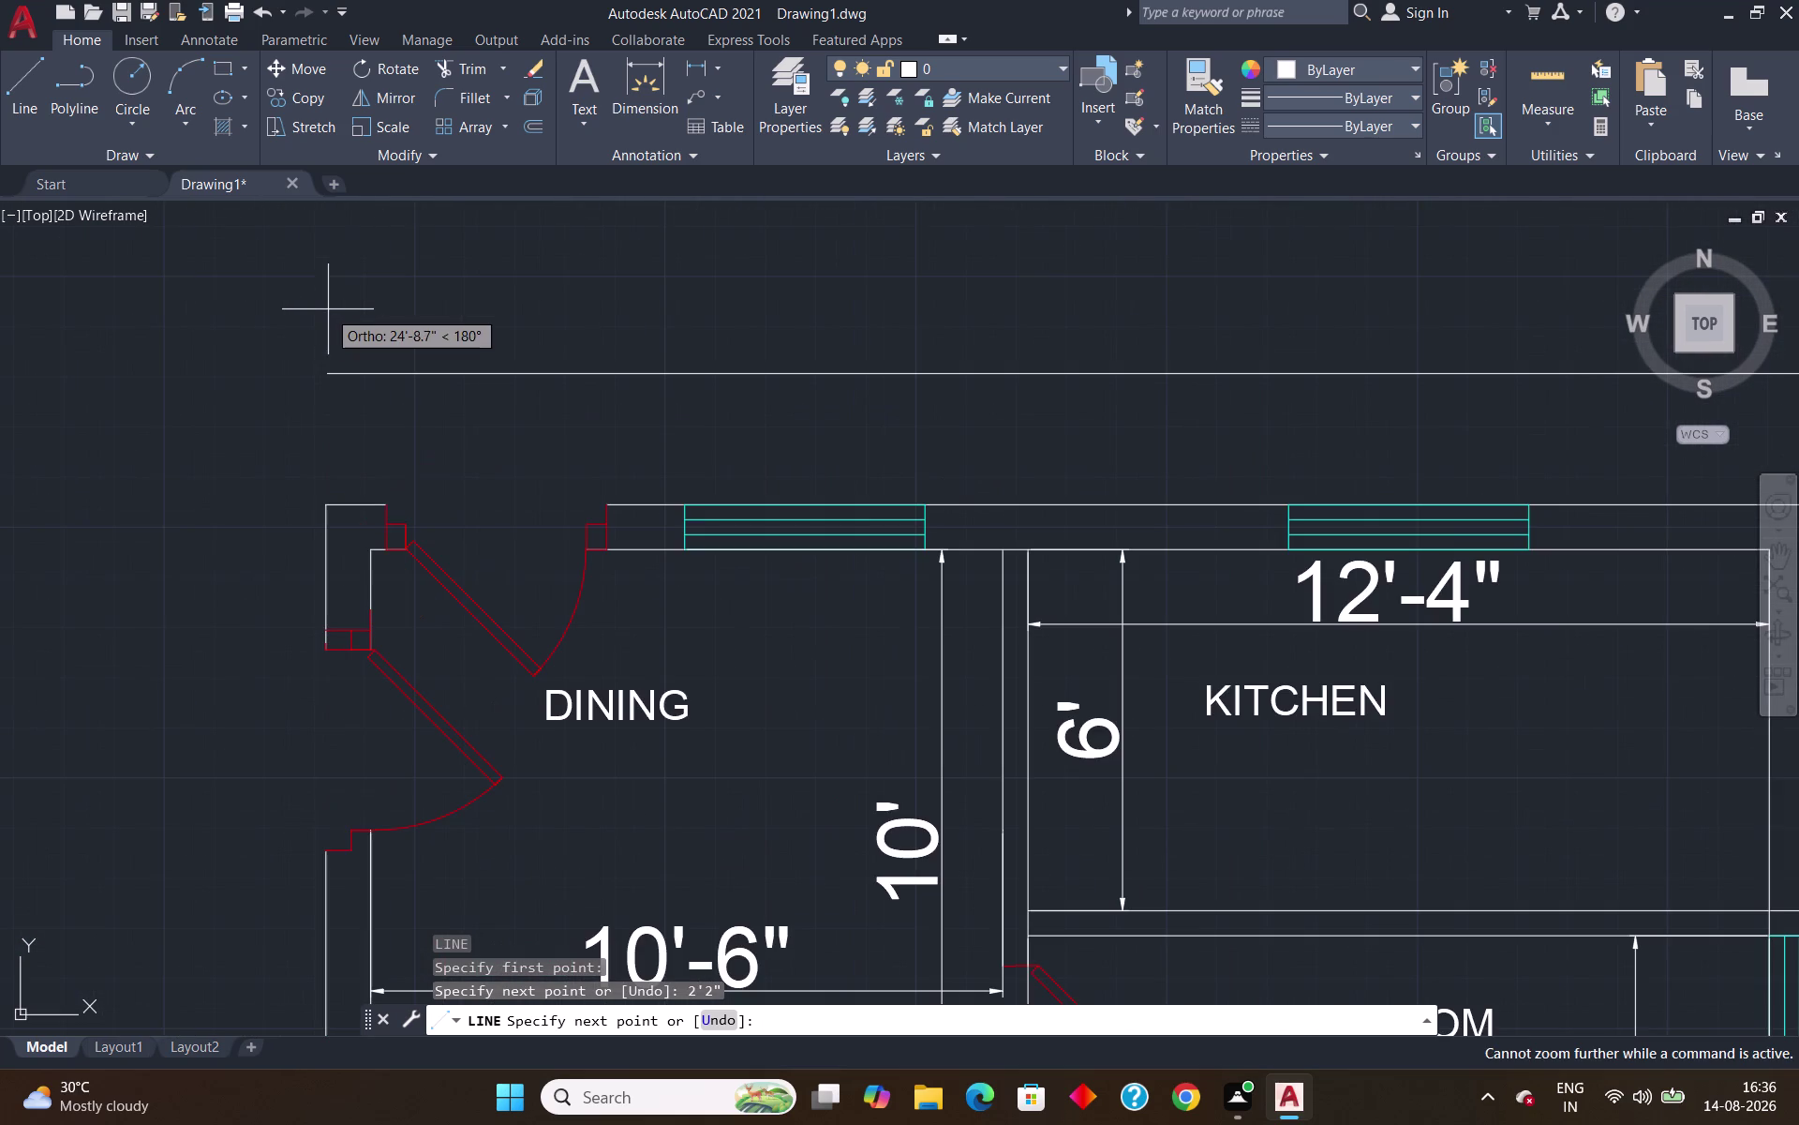
click(2, 335)
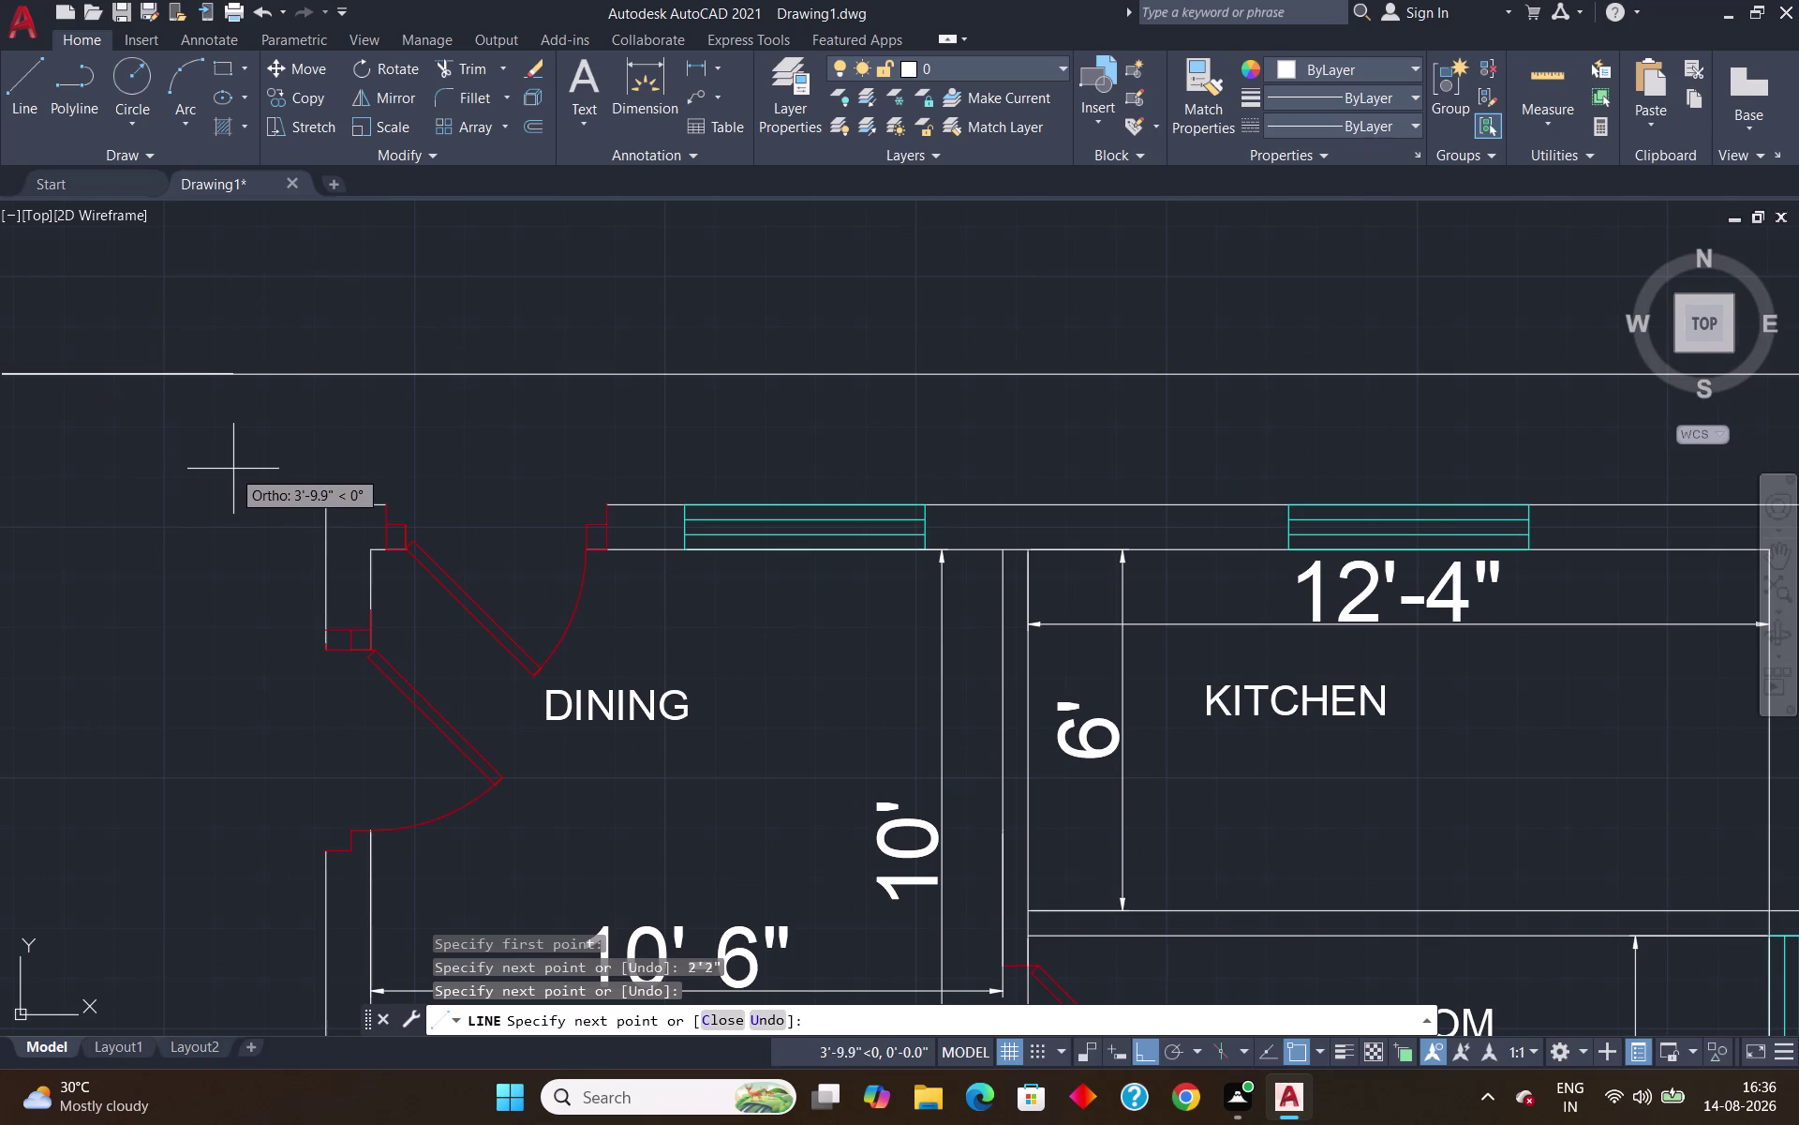
key(Escape)
Zoom in on the plan and start another LINE command.
scroll(down, 3)
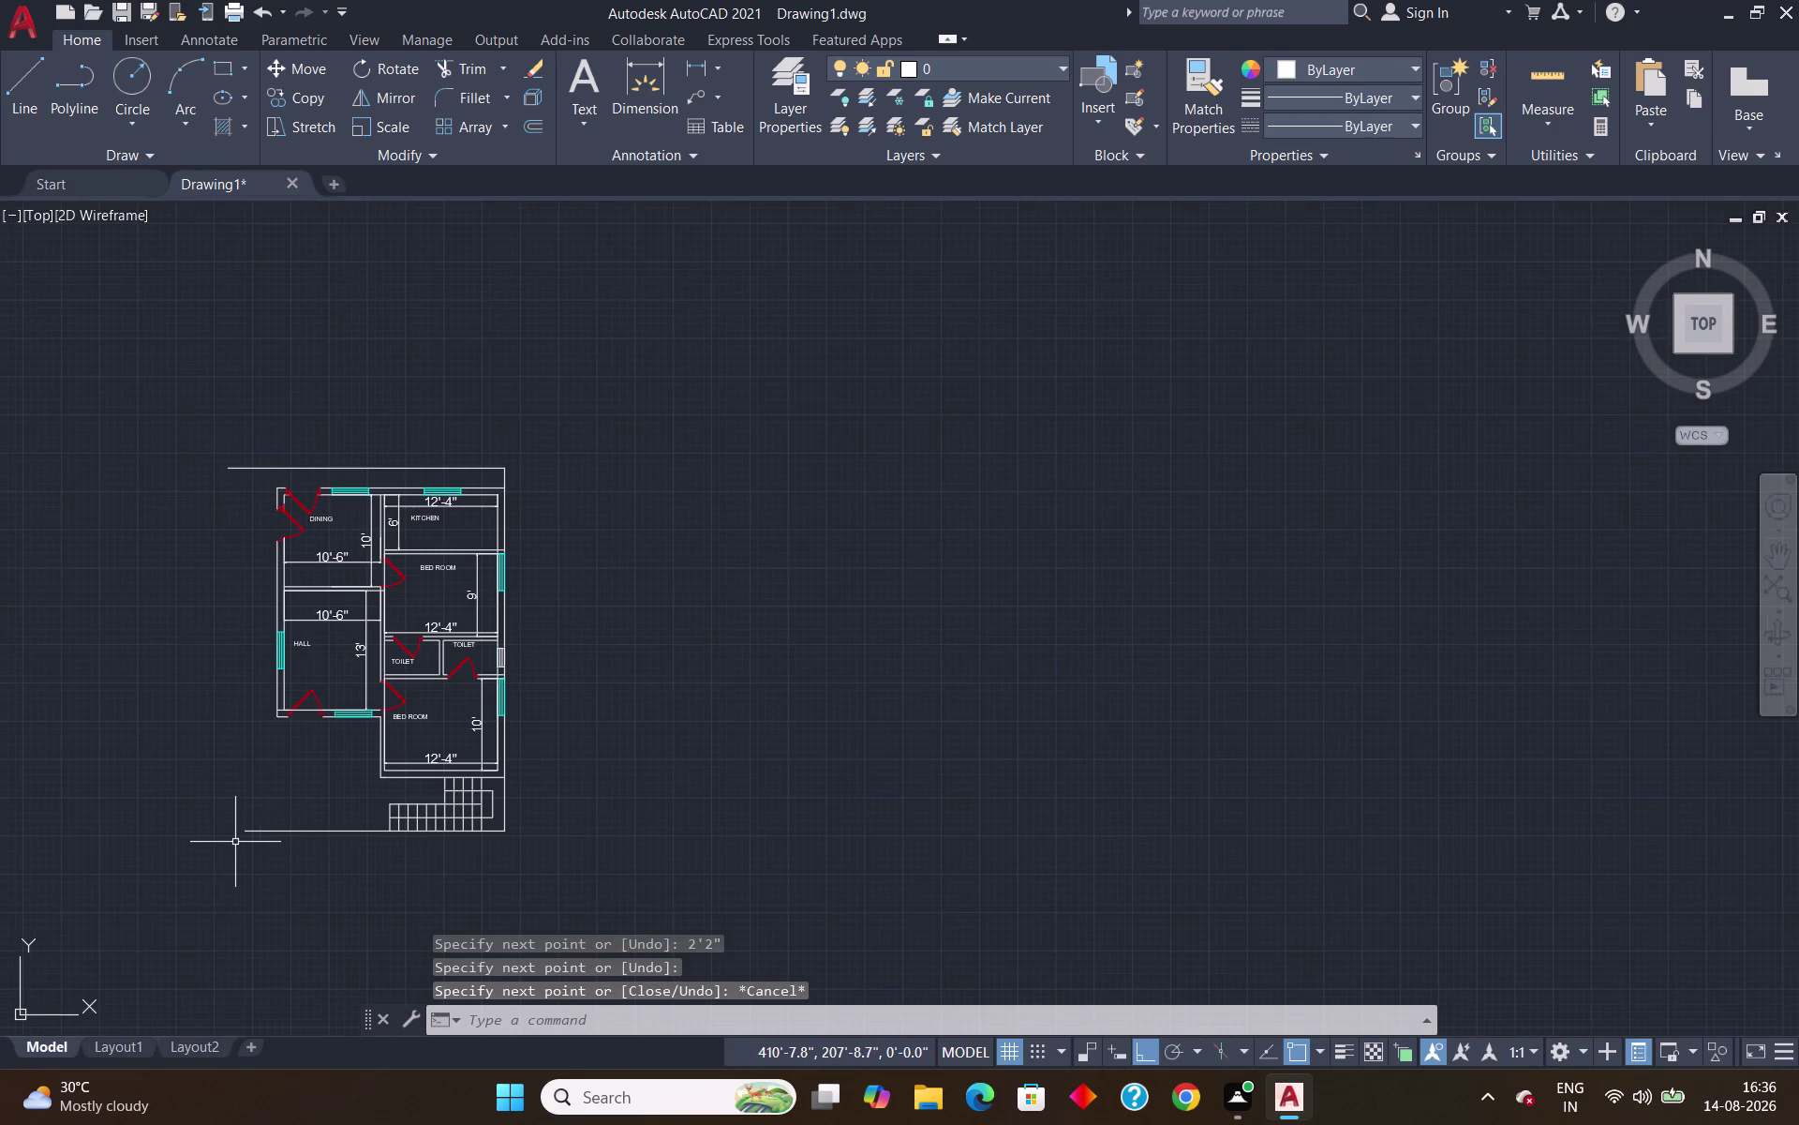
scroll(up, 3)
scroll(up, 3)
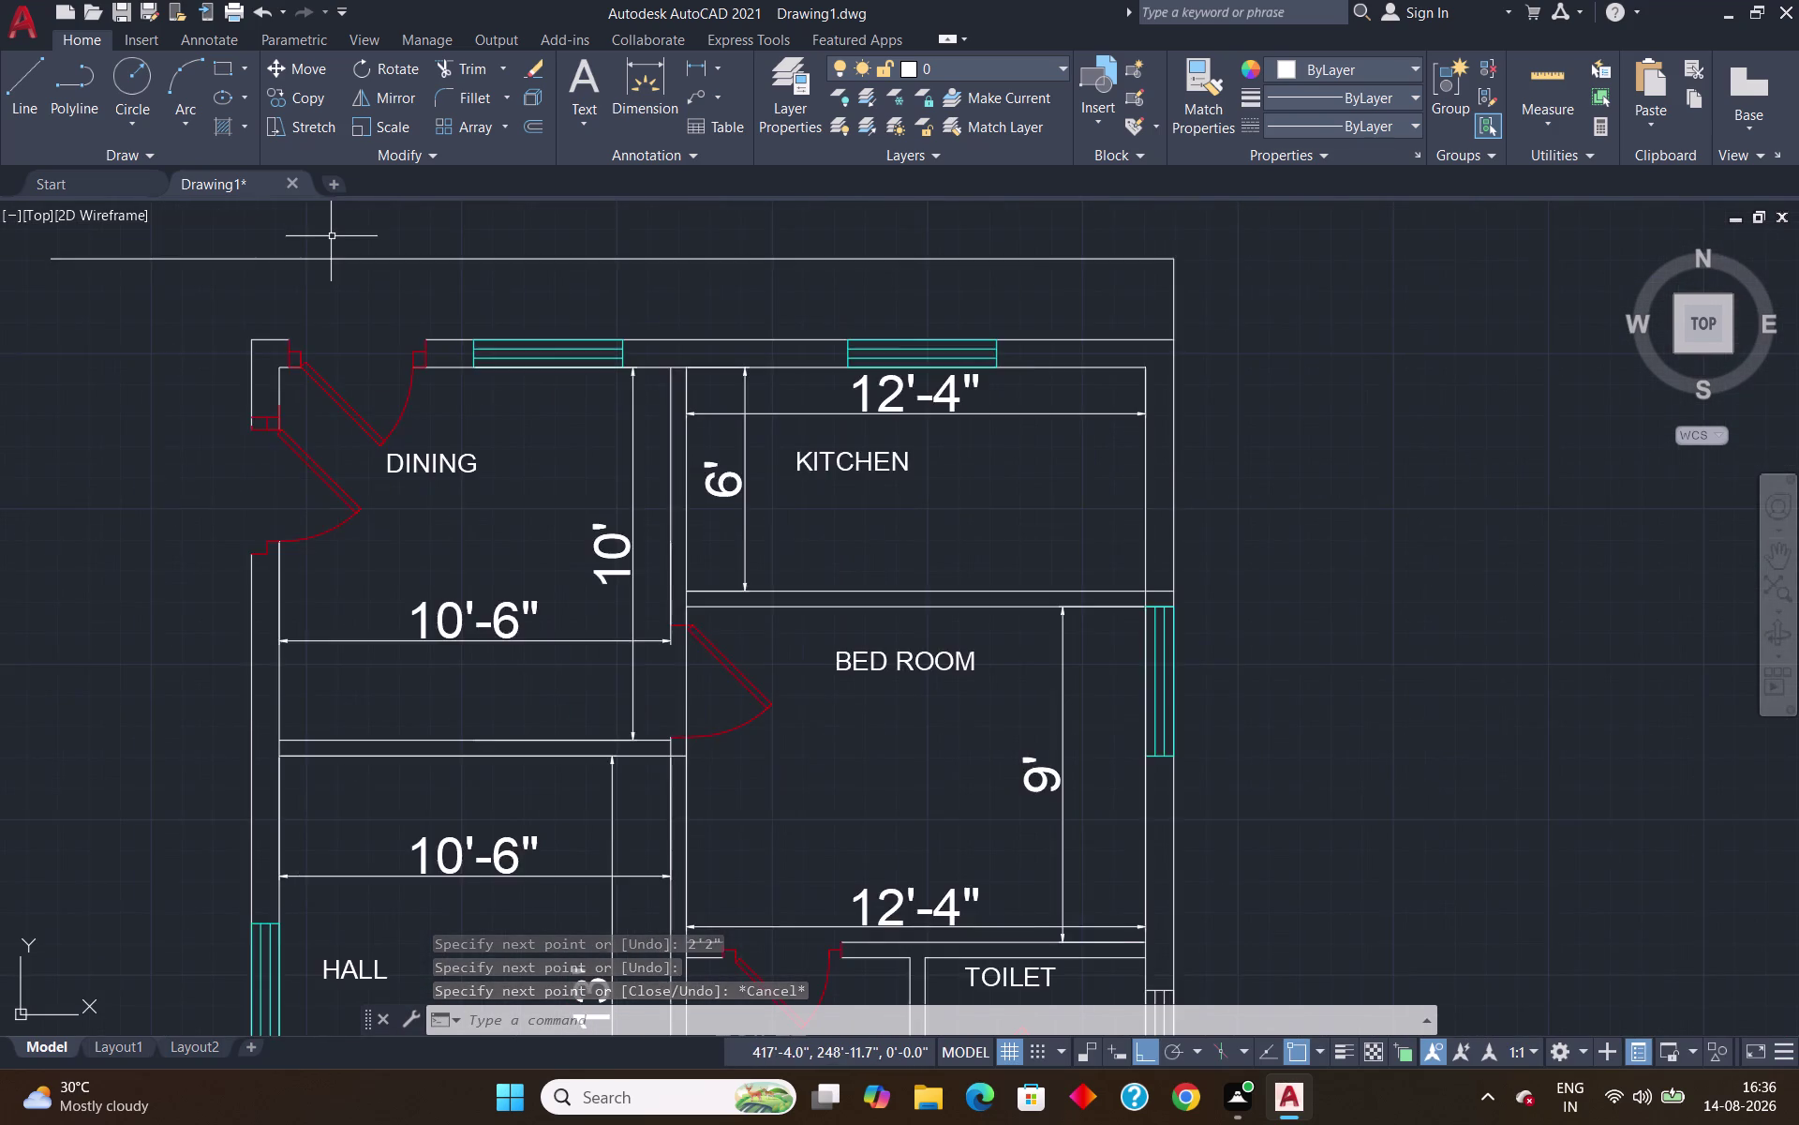
scroll(up, 3)
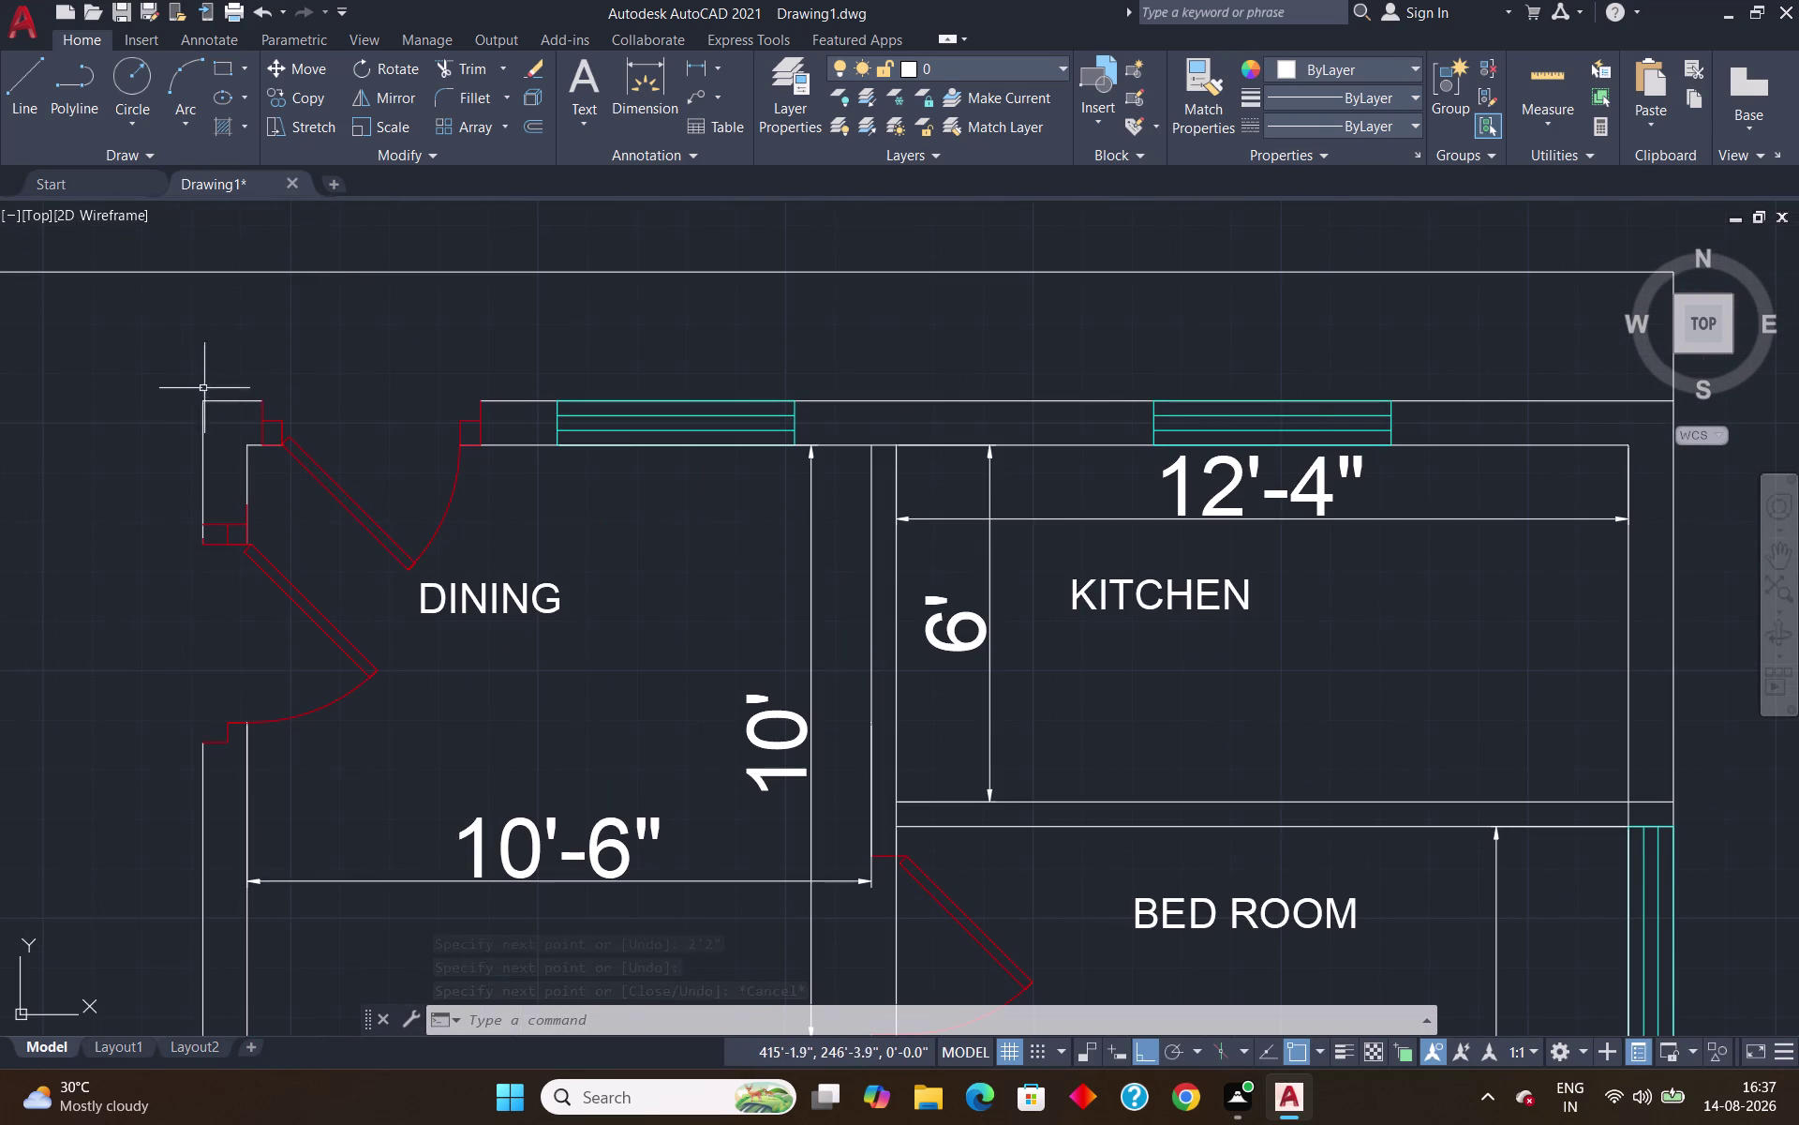
key(l)
key(Return)
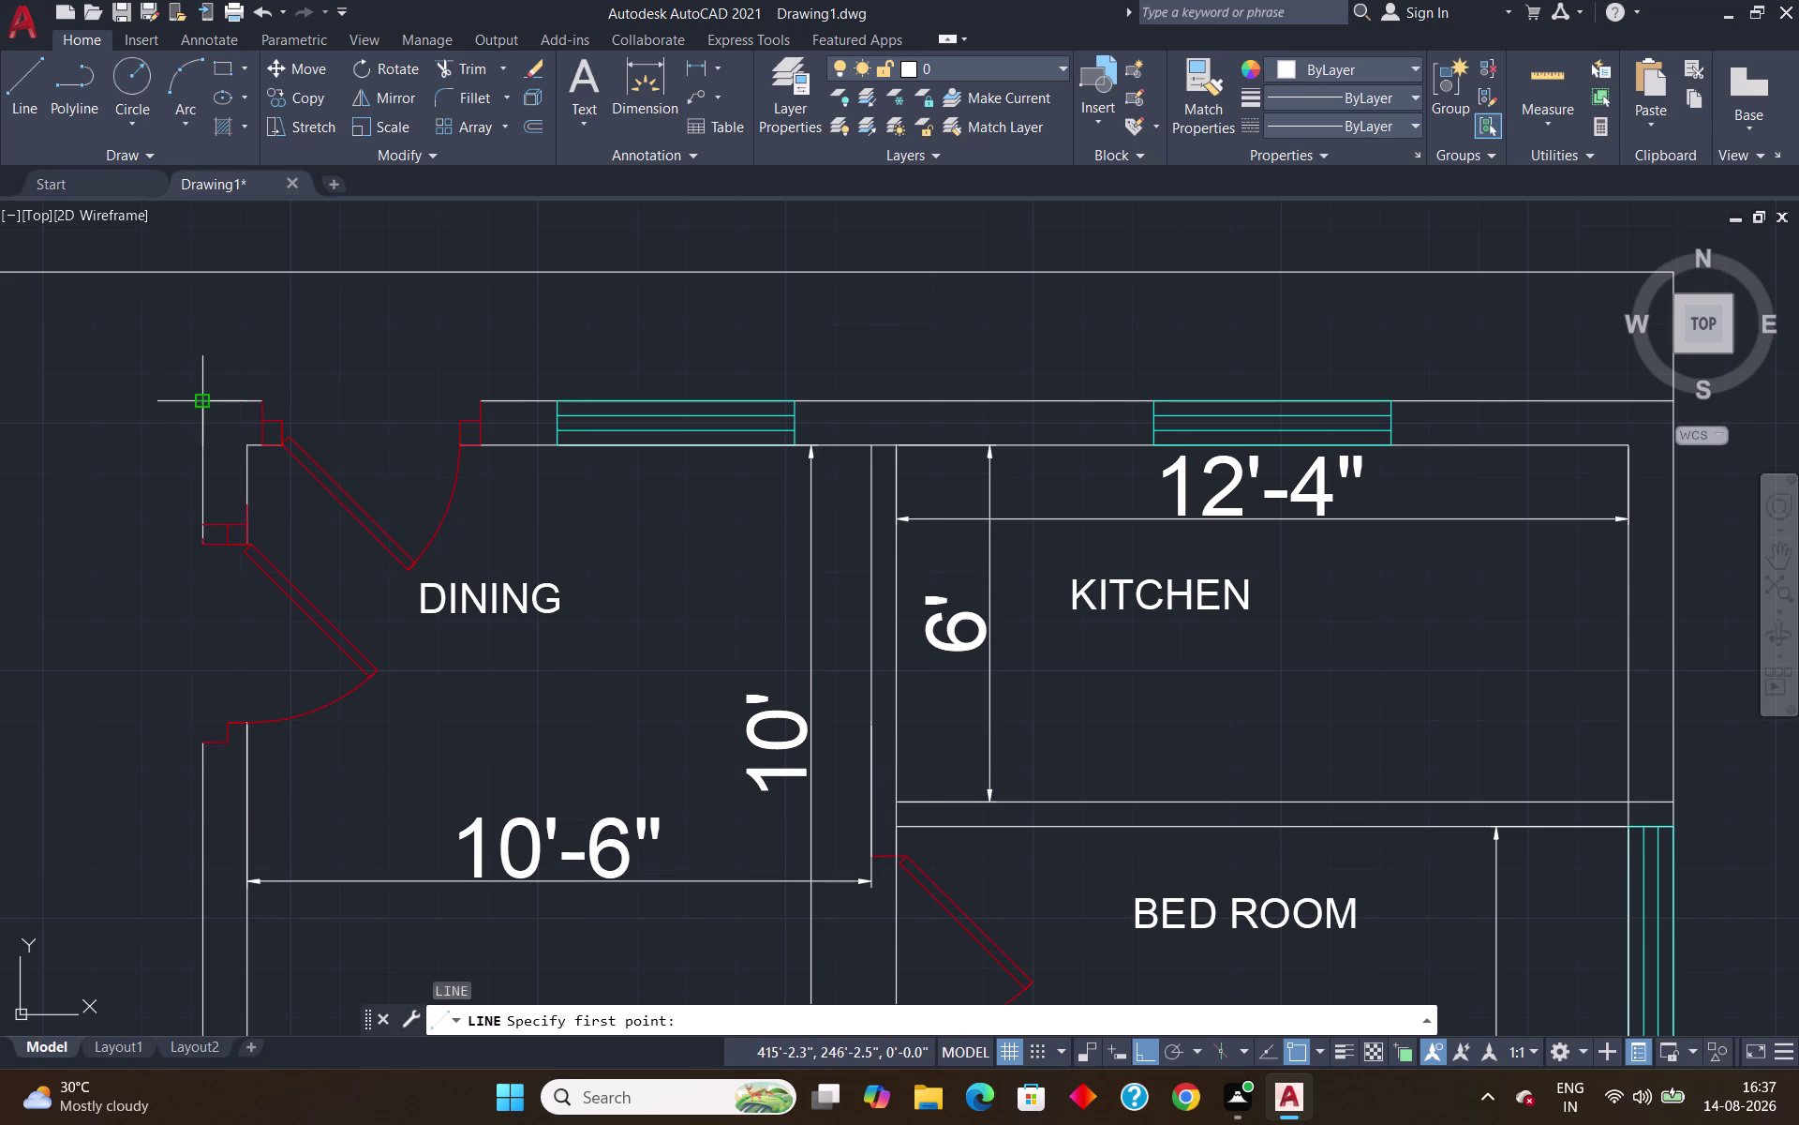
Draw a 3' line left from the upper-left wall corner, then up to the top line.
click(201, 398)
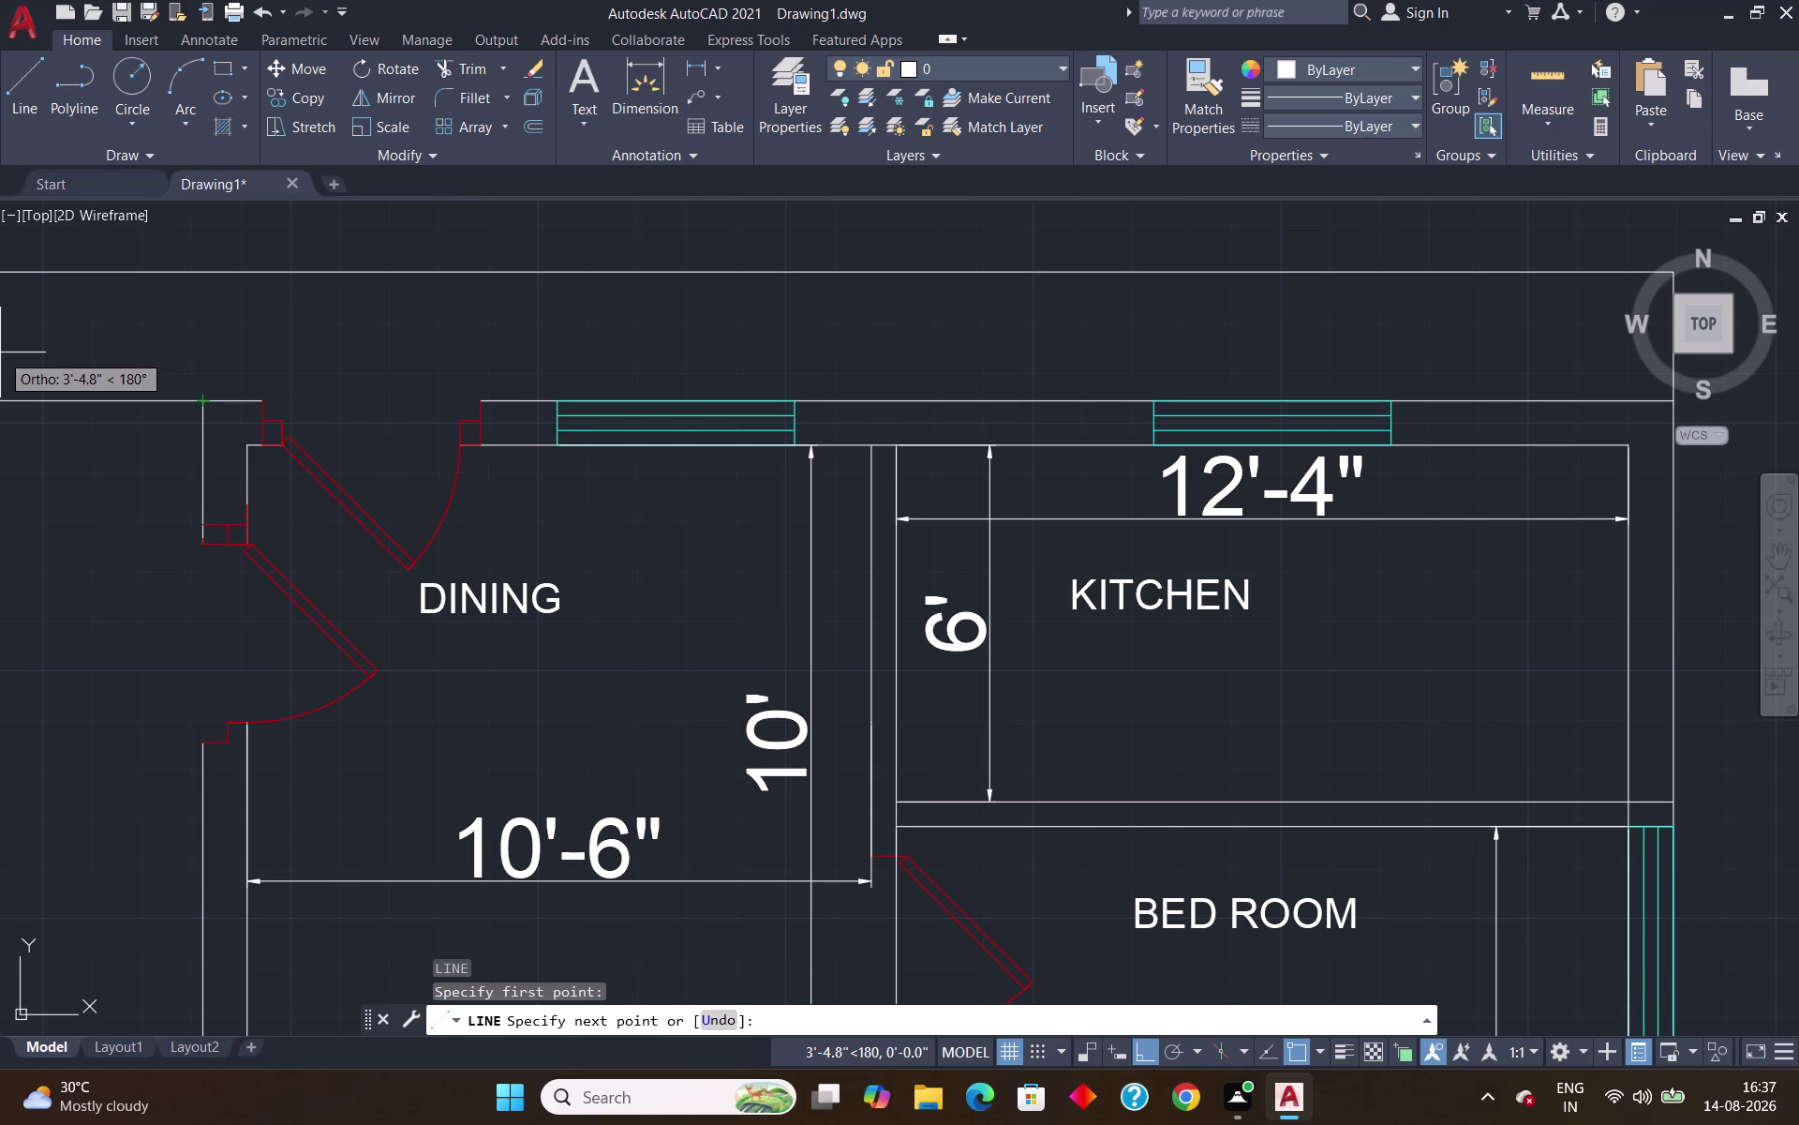
text(3')
key(Return)
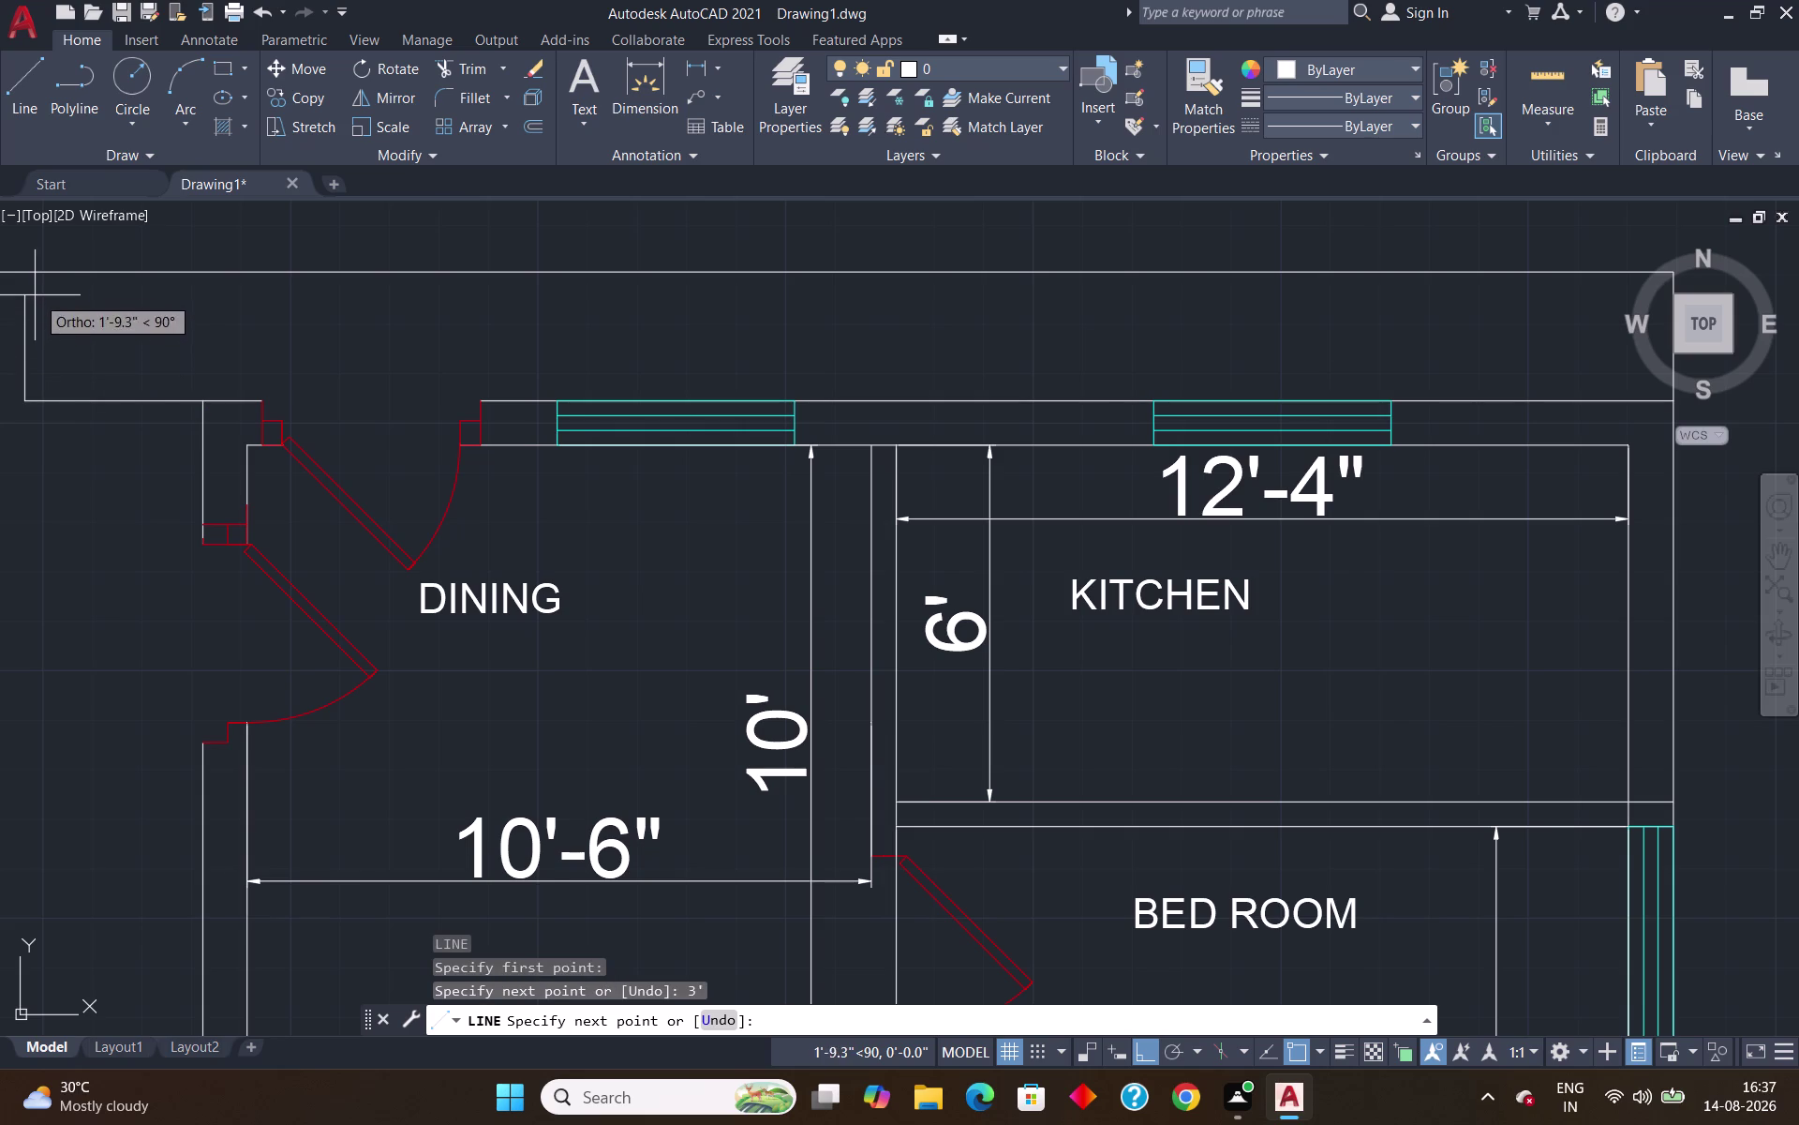
click(28, 270)
key(Return)
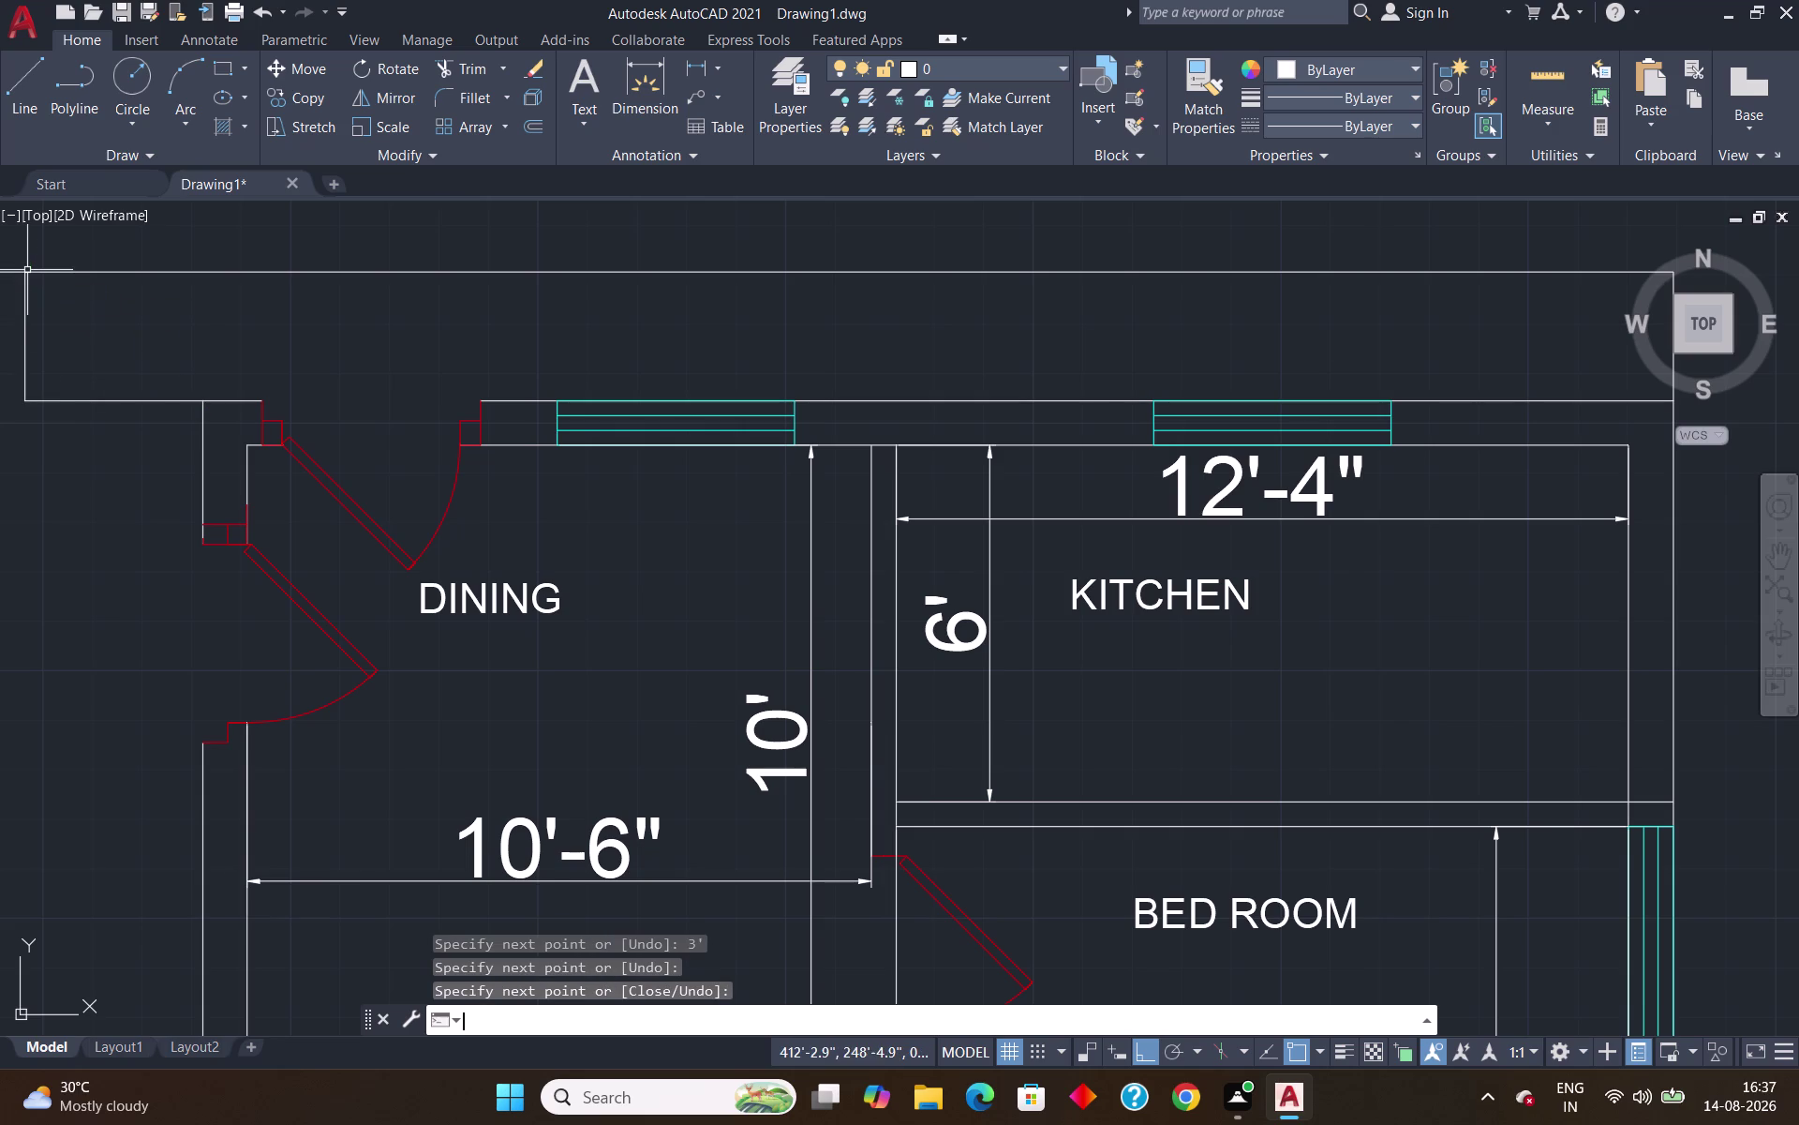
key(Escape)
Trim the top line's leftward overhang beyond the new corner.
scroll(down, 3)
middle_drag(0, 377, 194, 41)
scroll(down, 3)
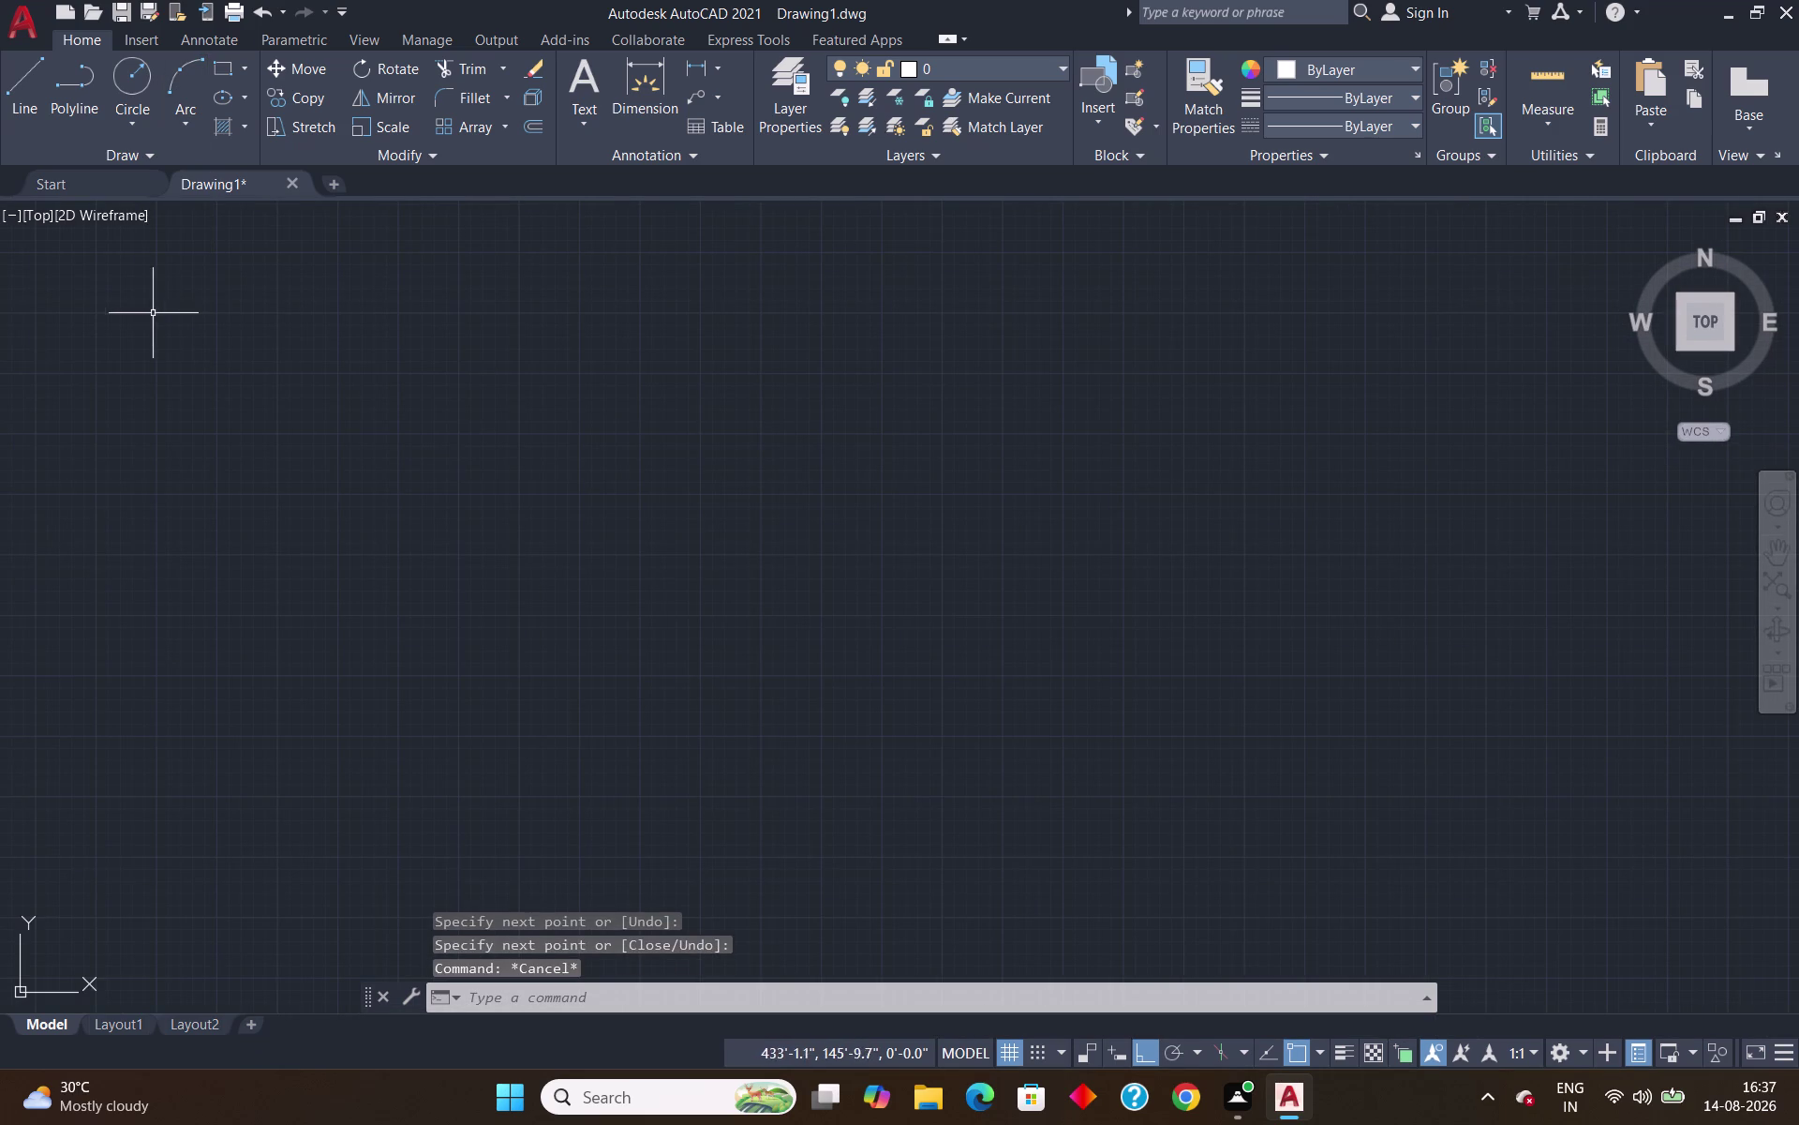
scroll(down, 3)
scroll(down, 3)
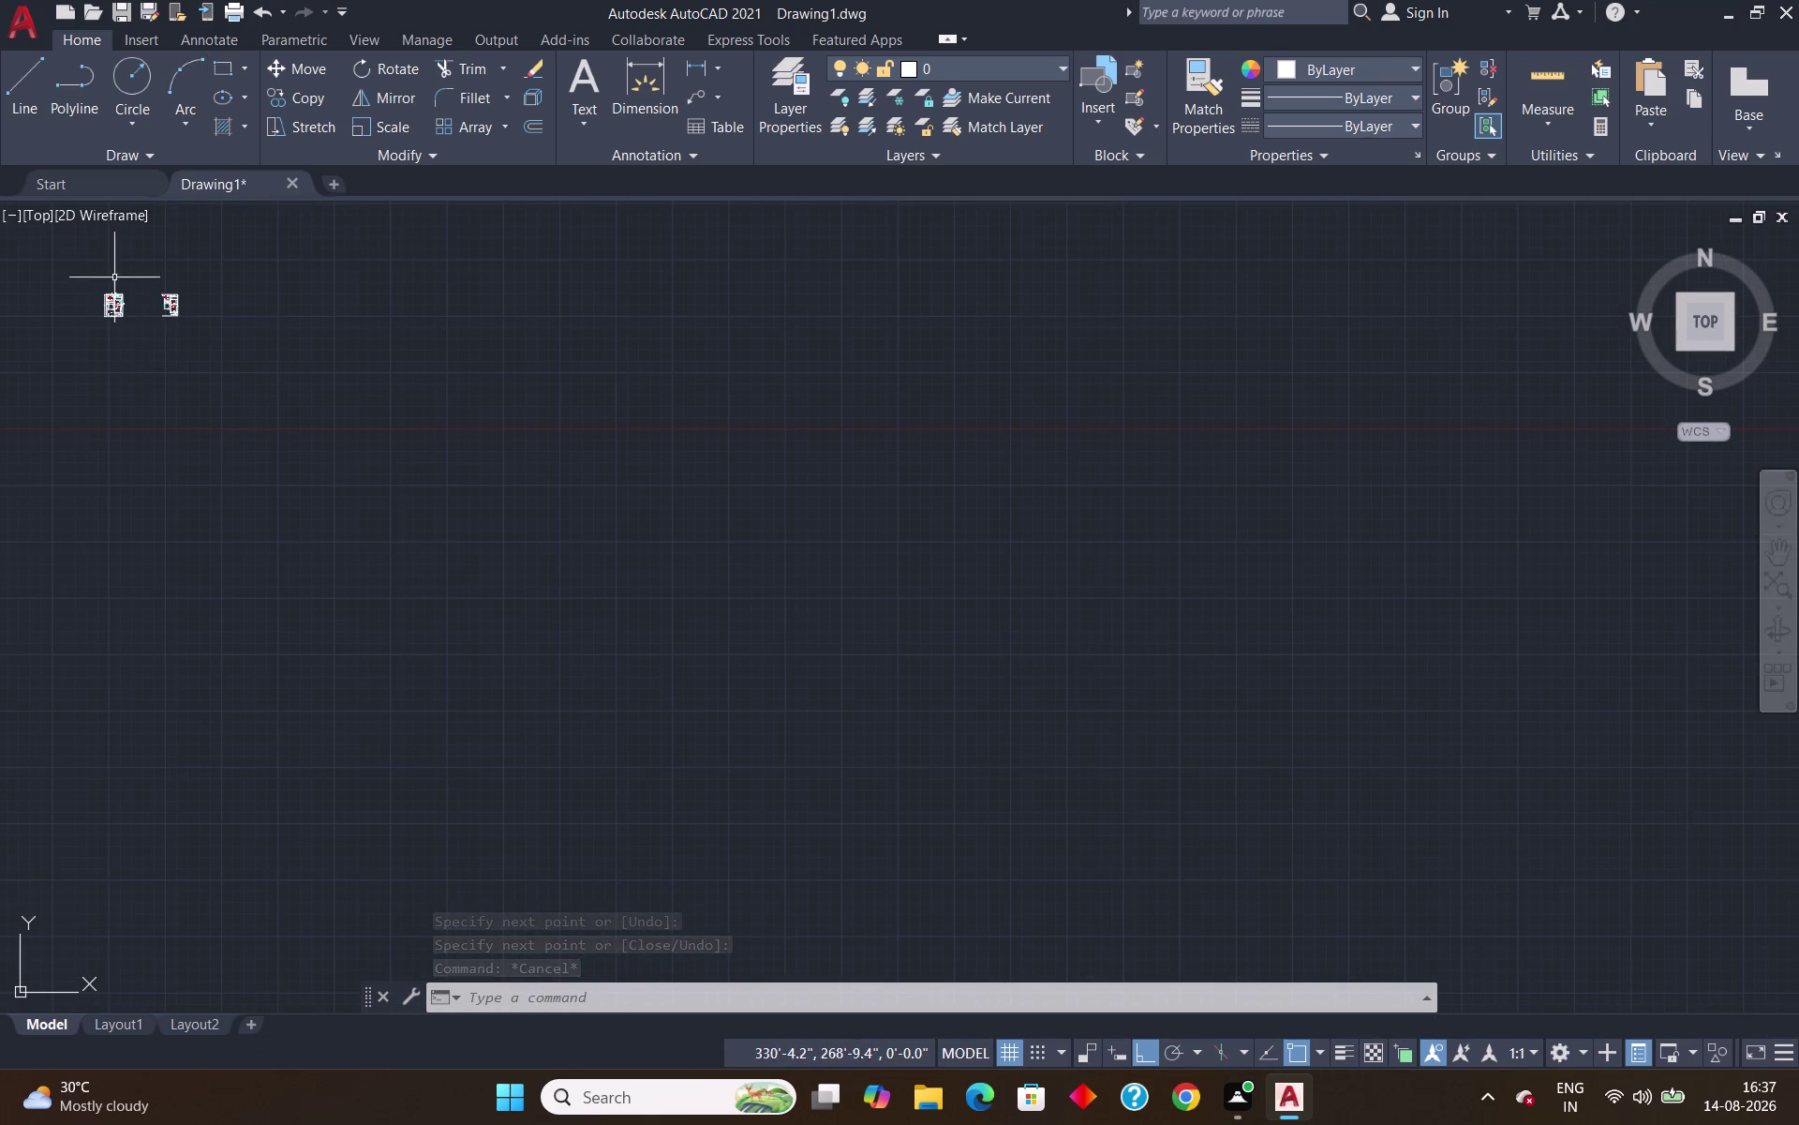
scroll(up, 3)
middle_drag(180, 387, 574, 482)
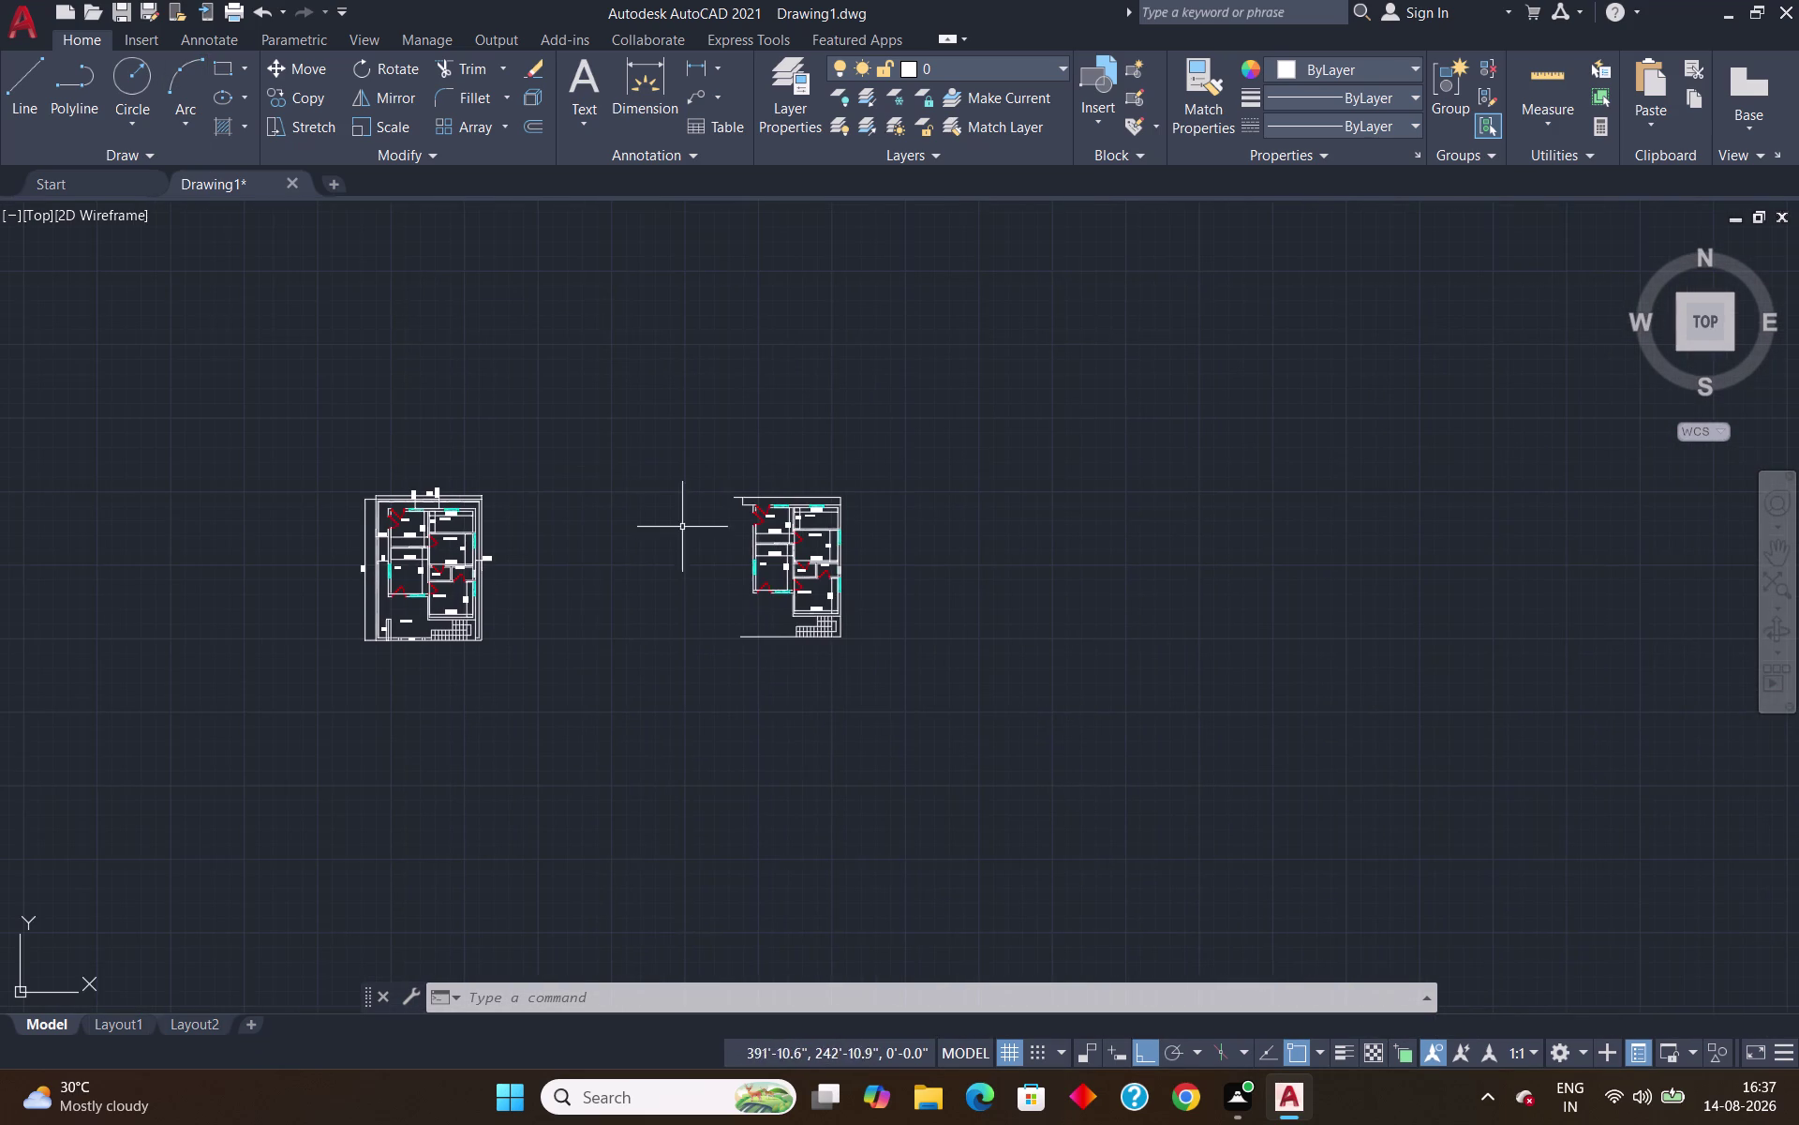
scroll(up, 3)
scroll(up, 3)
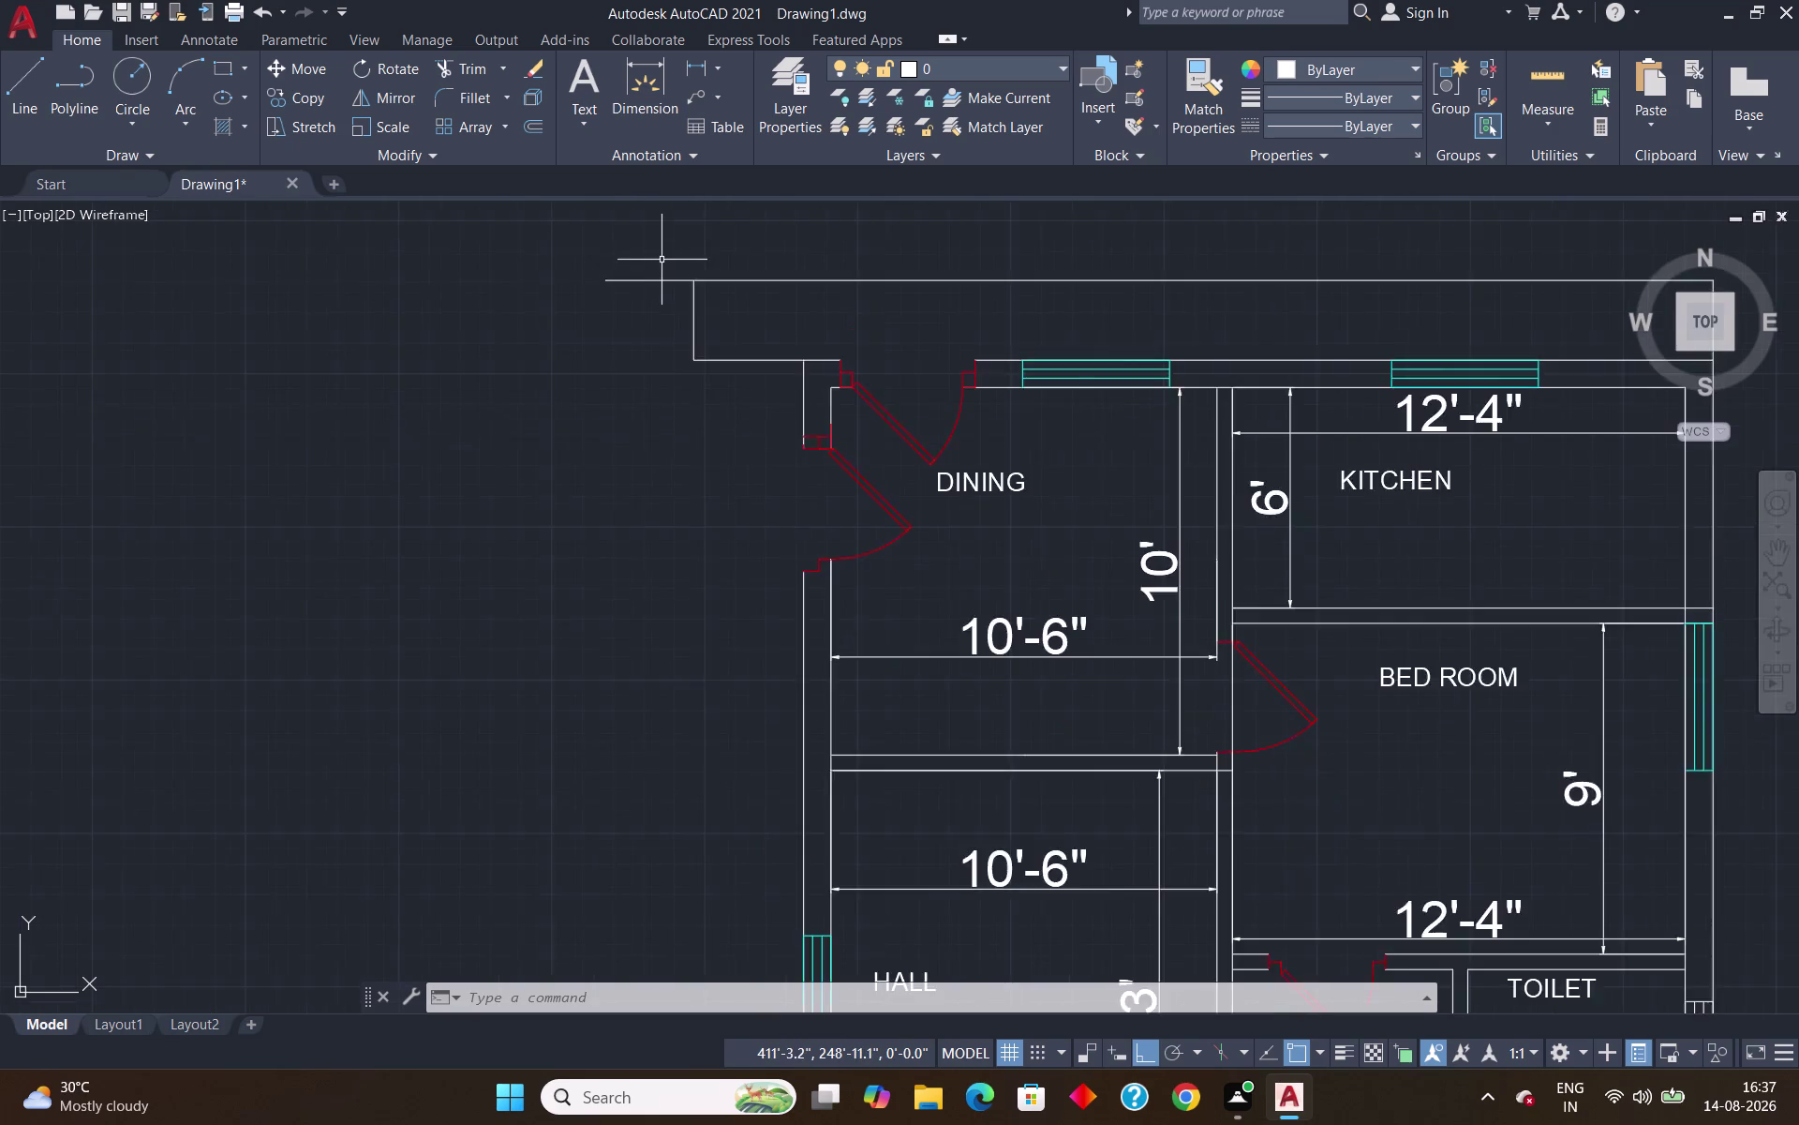
scroll(up, 3)
text(TR)
key(Return)
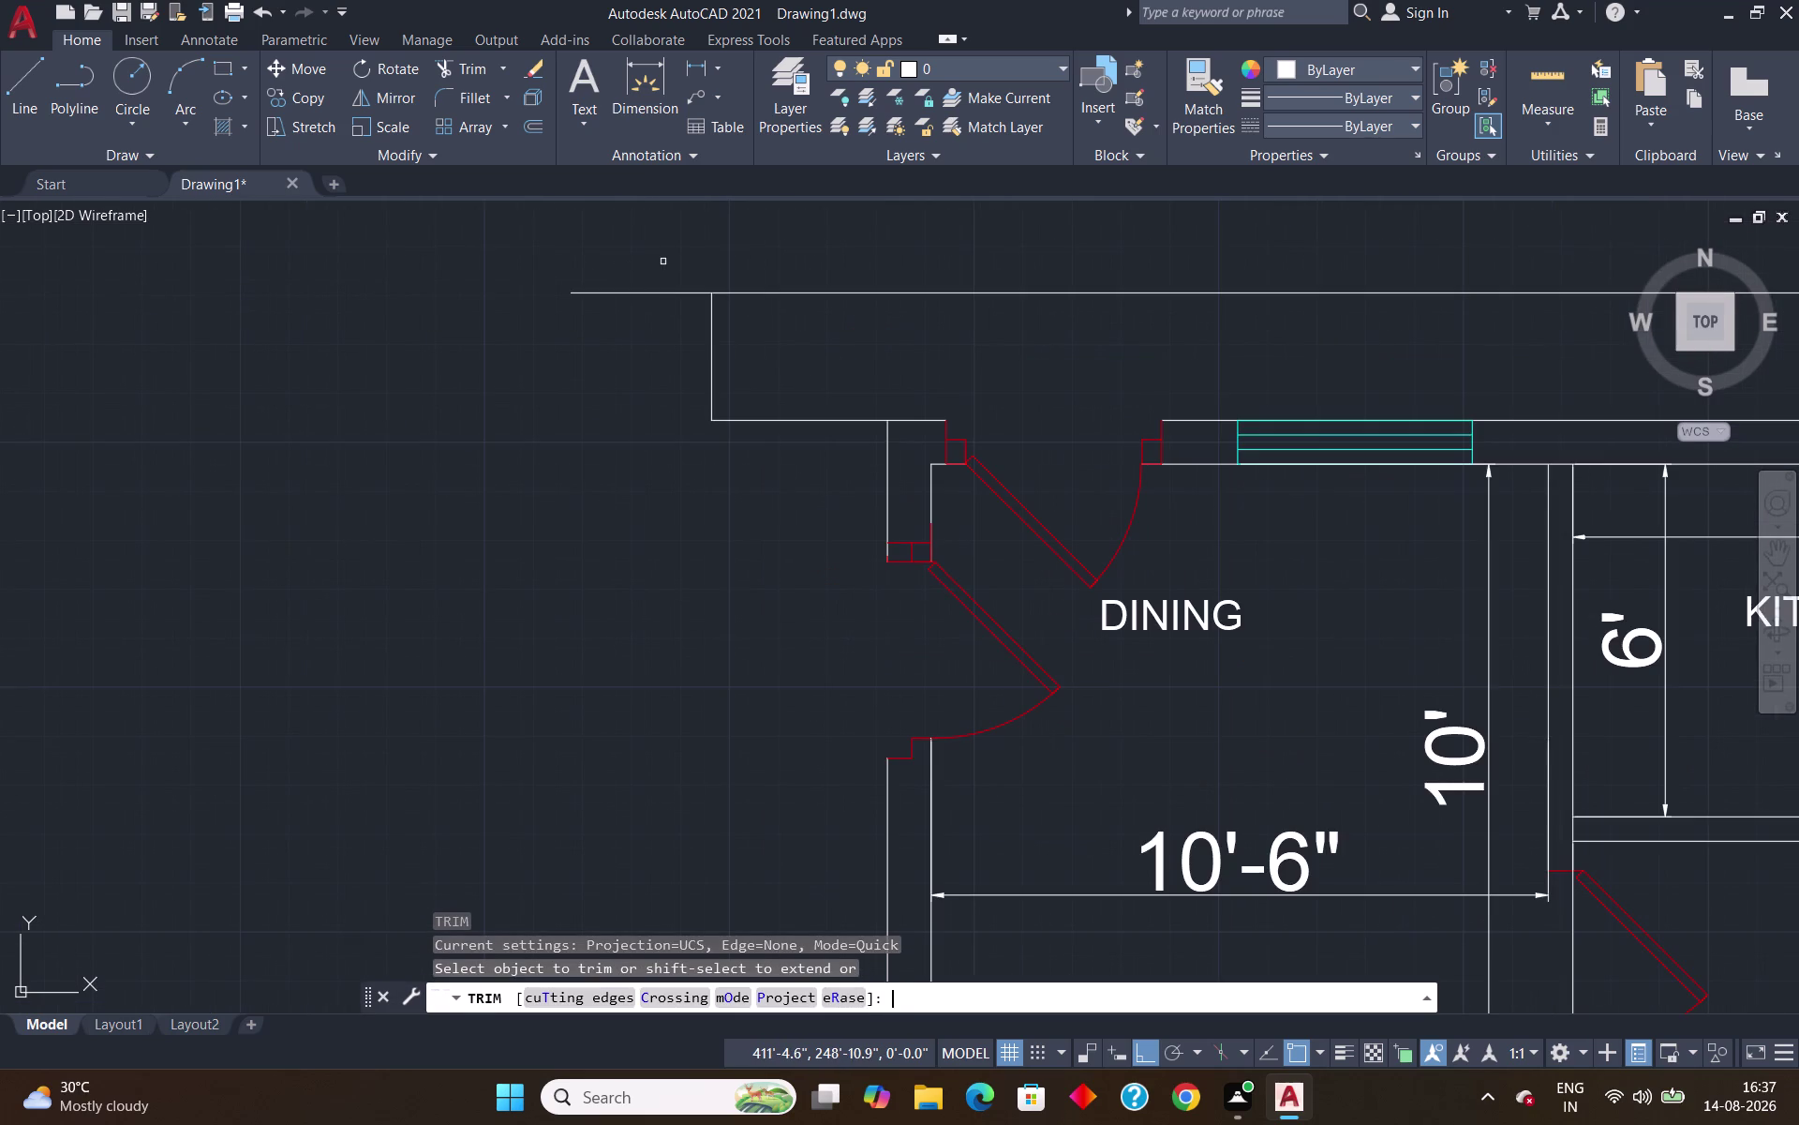
drag(663, 261, 638, 380)
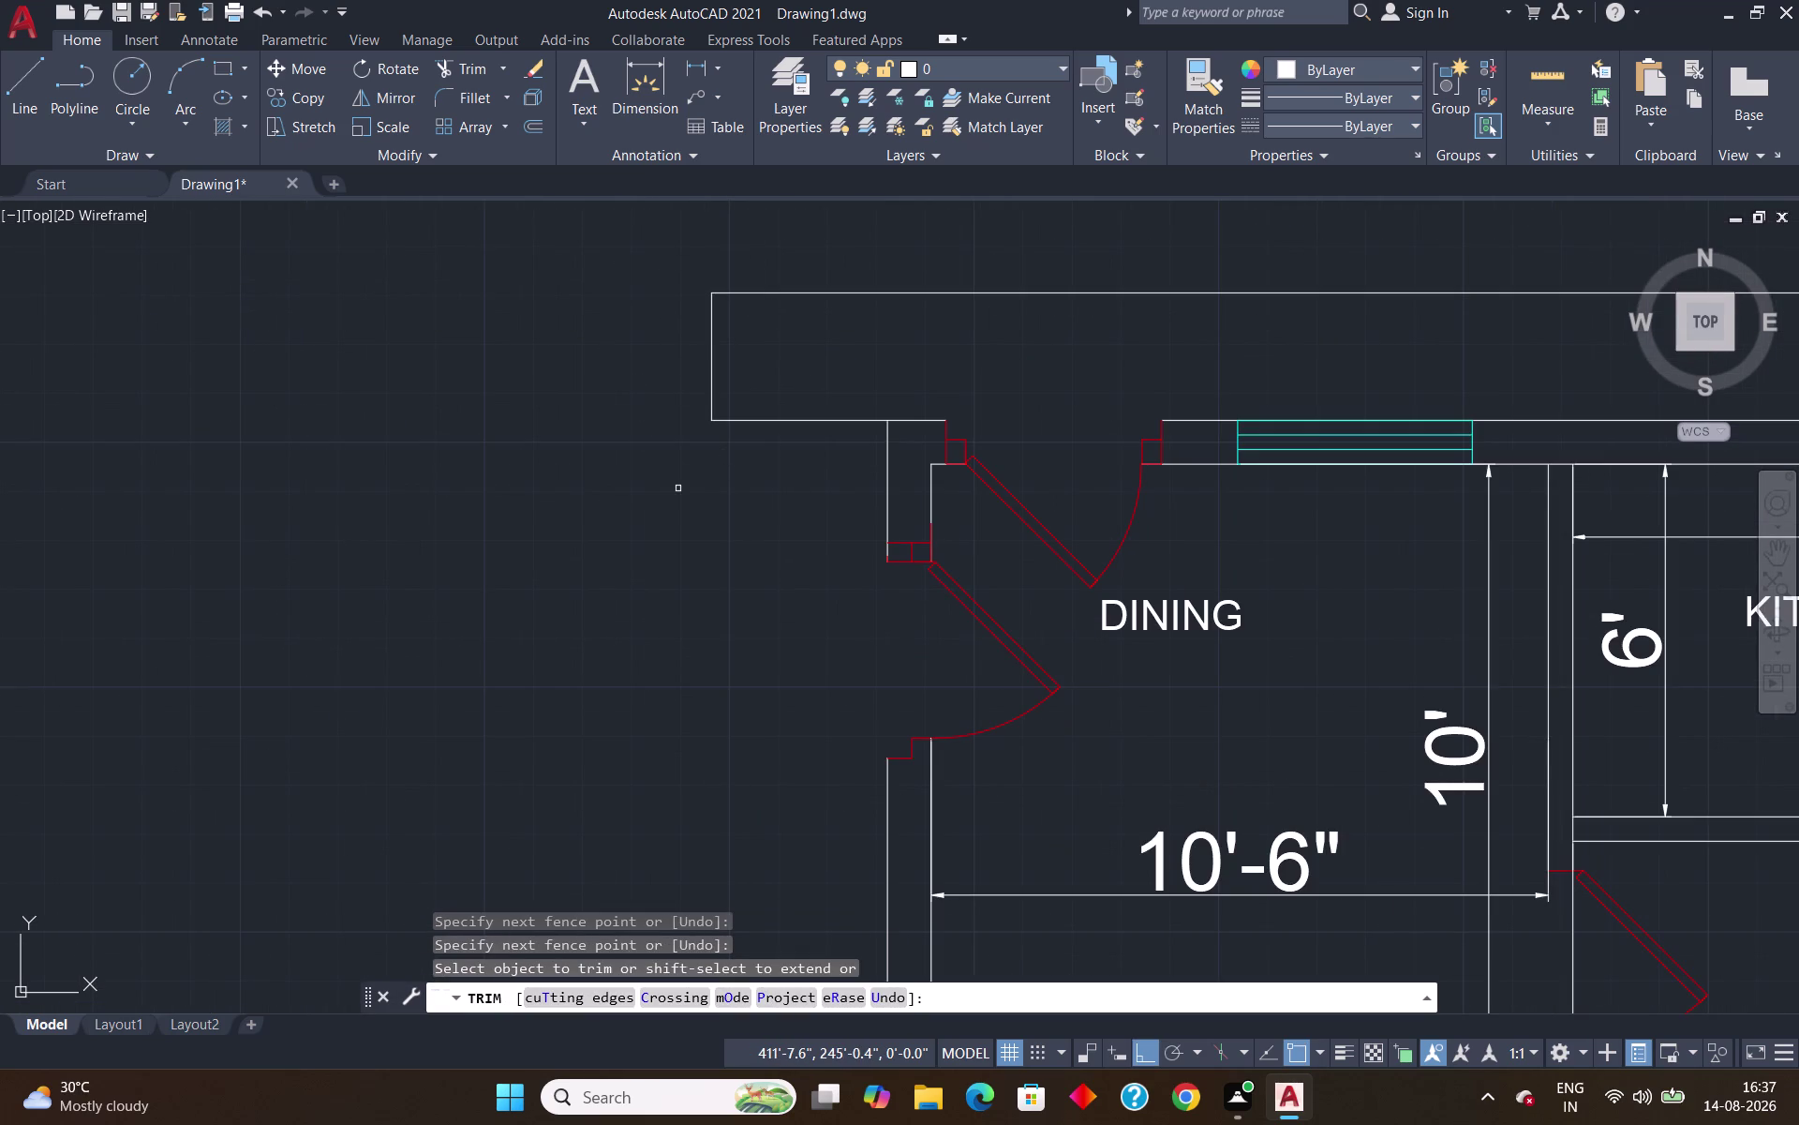
key(Escape)
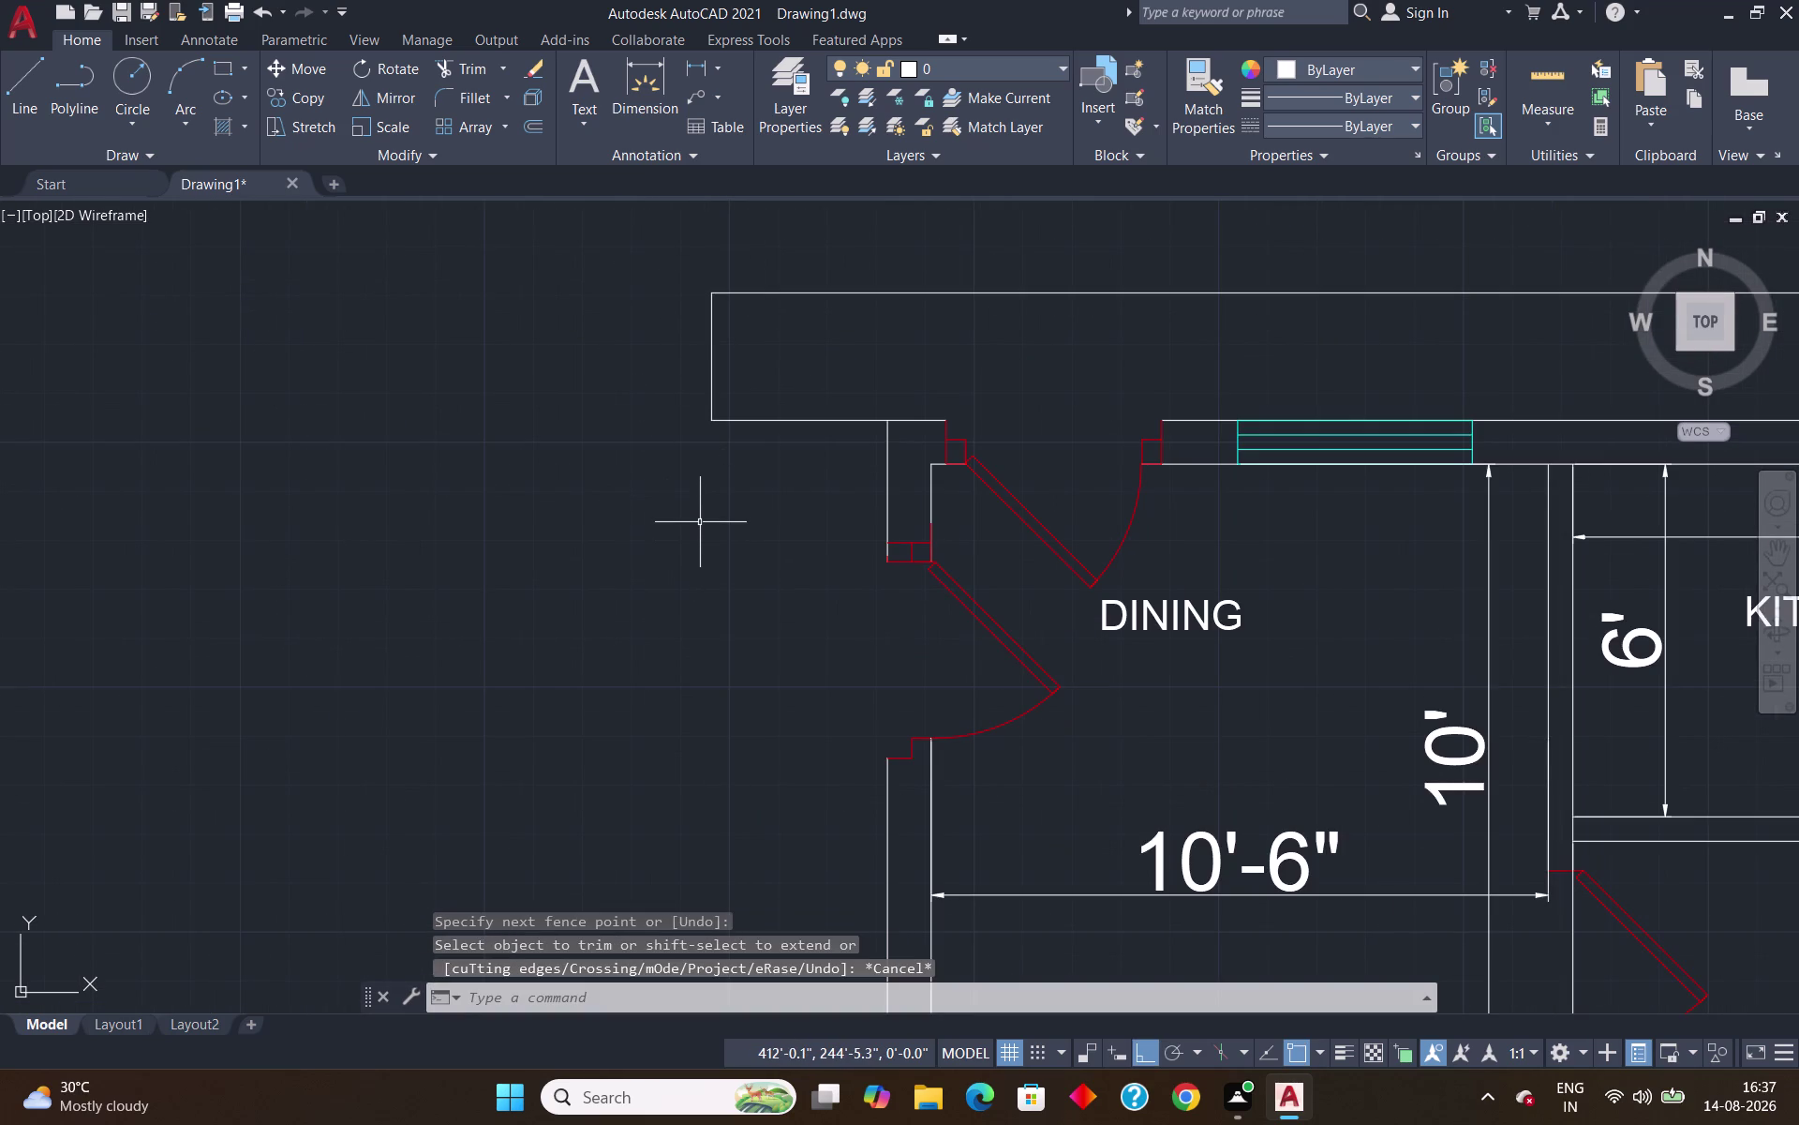
key(l)
key(Return)
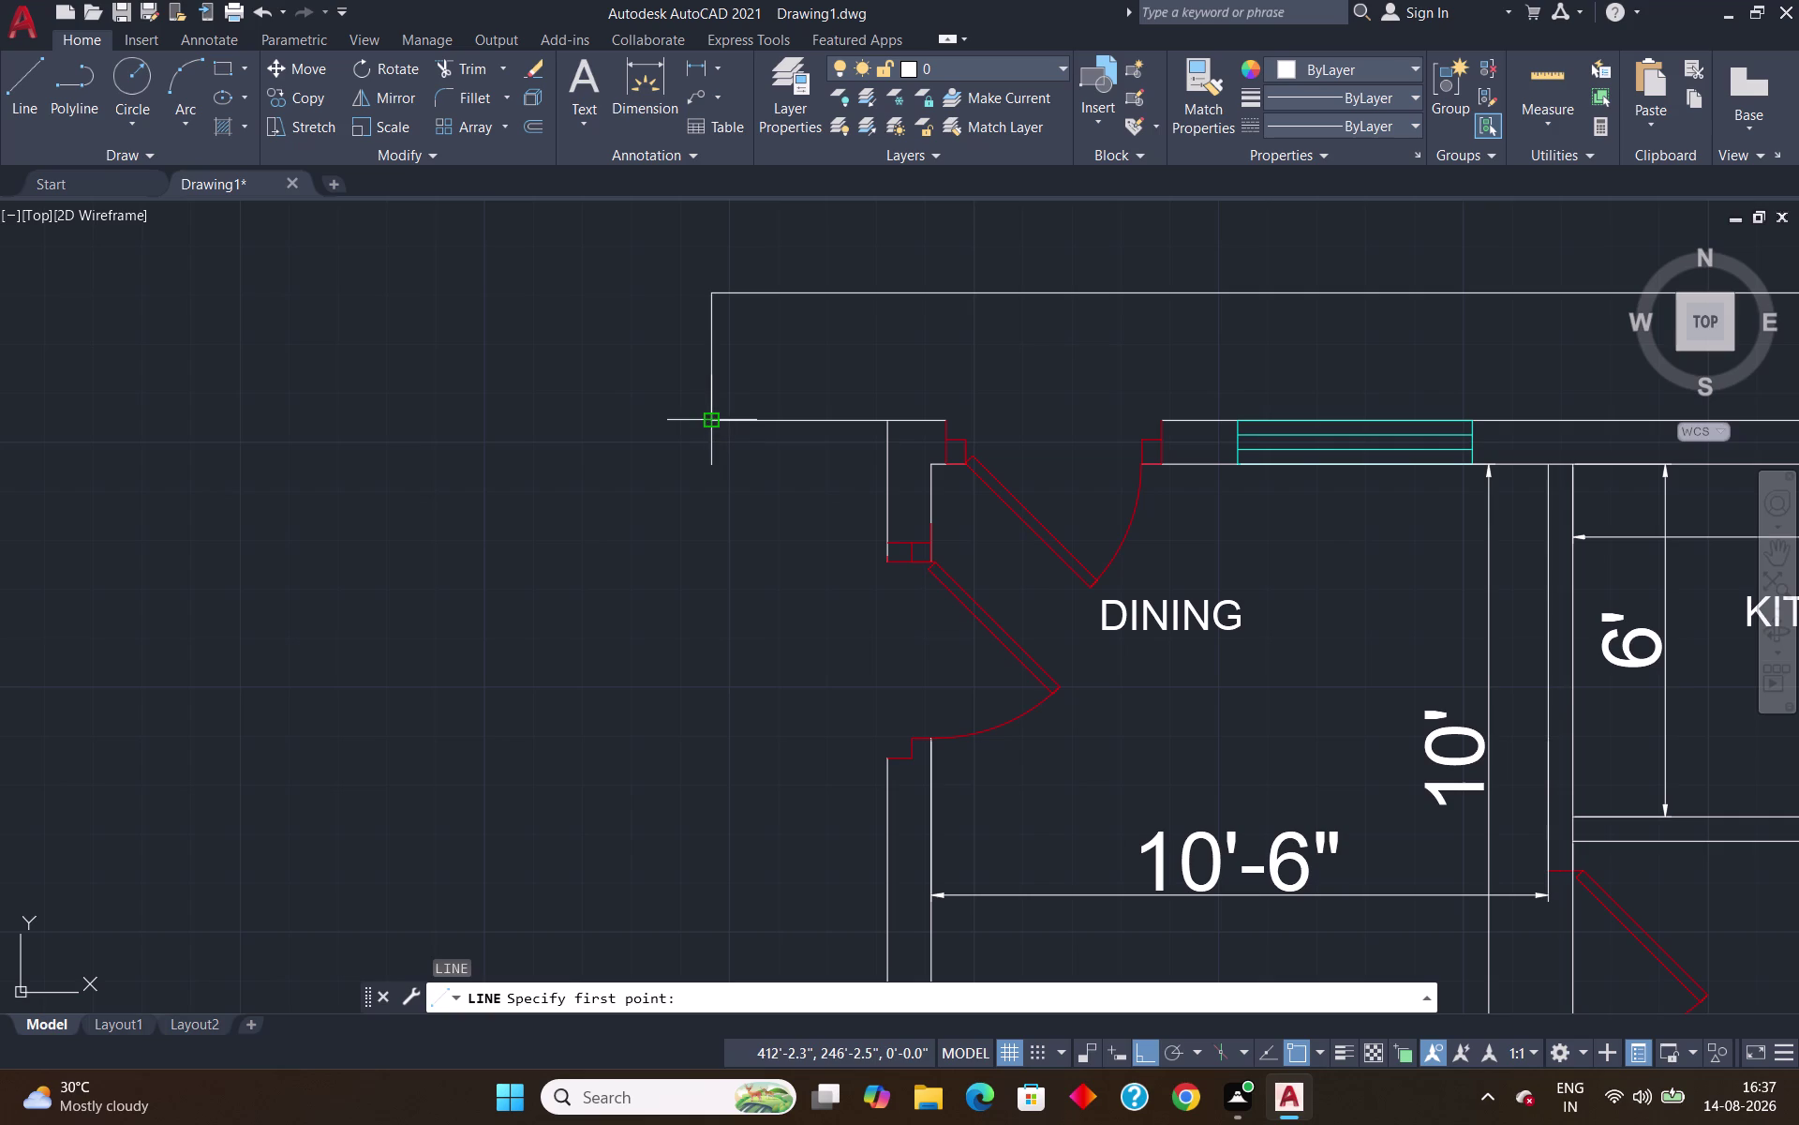
Draw a line from the upper-left step corner down near the plan's bottom.
click(709, 421)
scroll(down, 3)
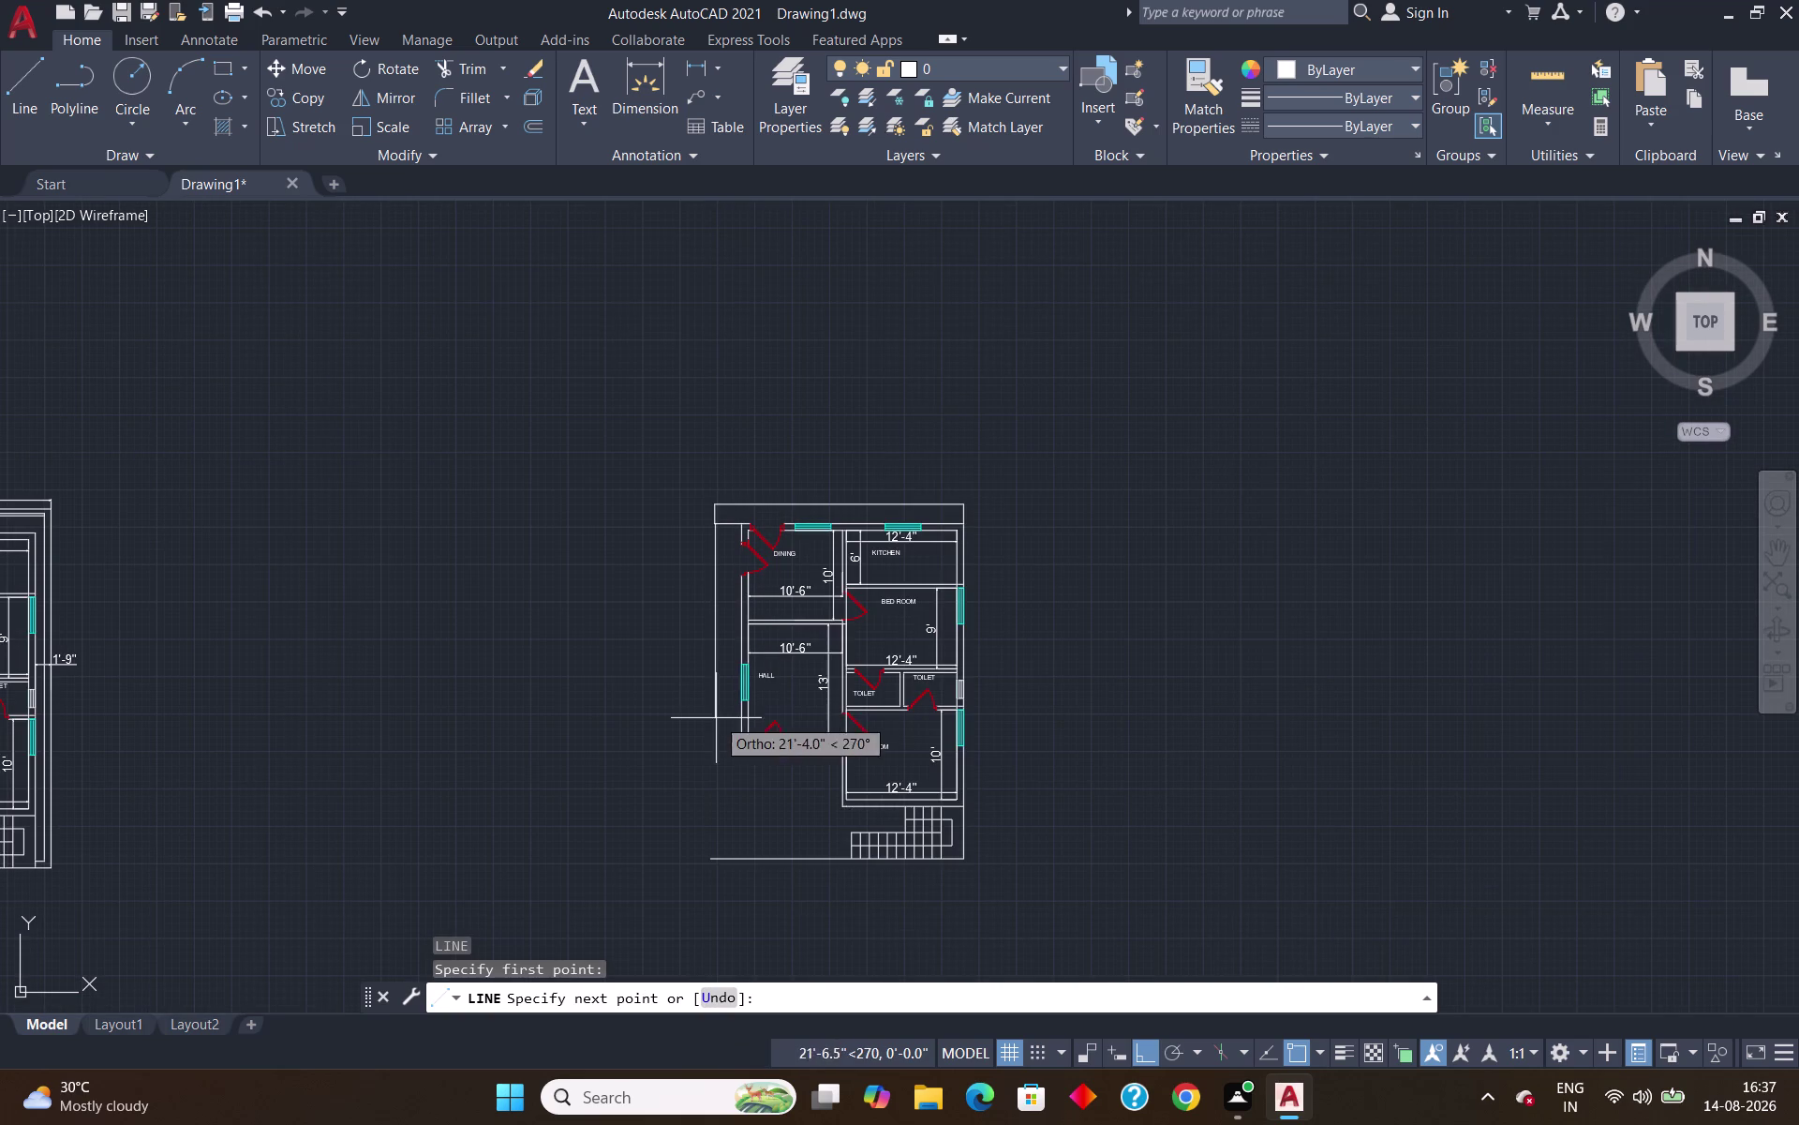
scroll(up, 3)
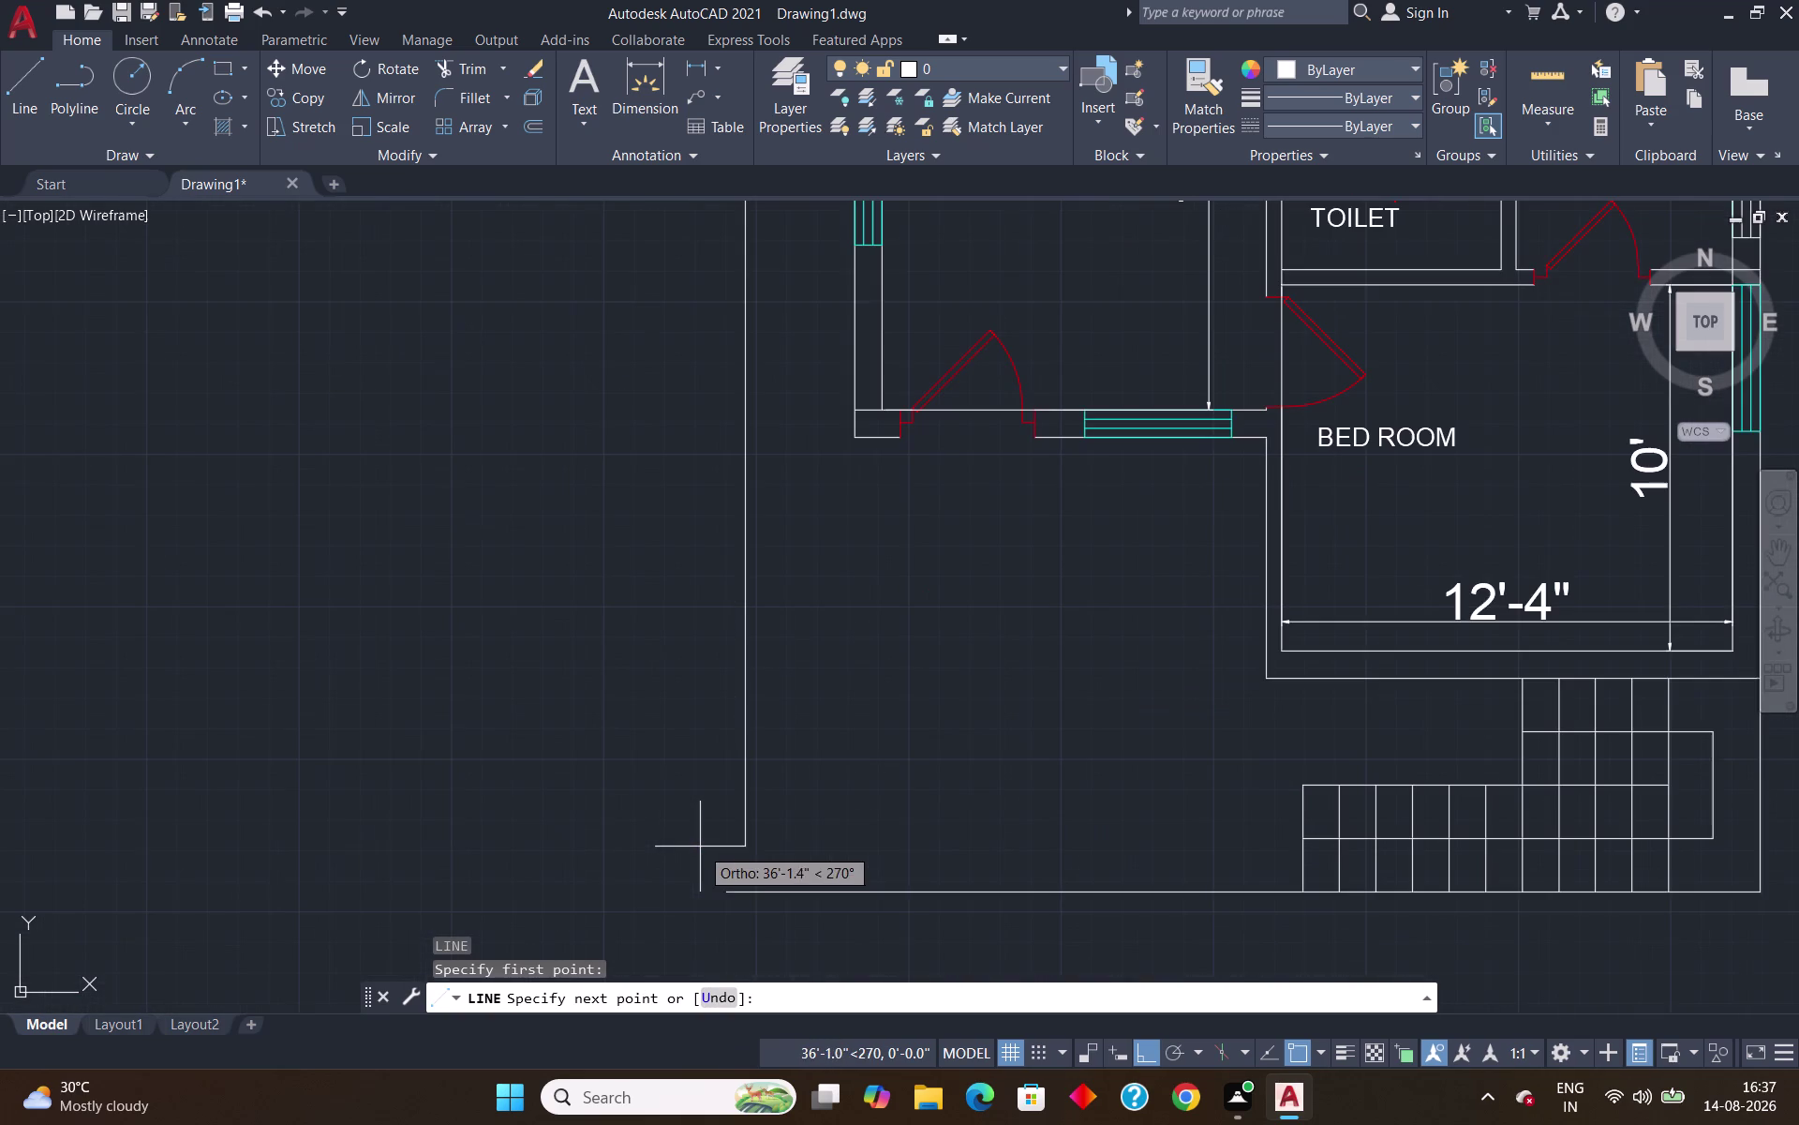
click(741, 888)
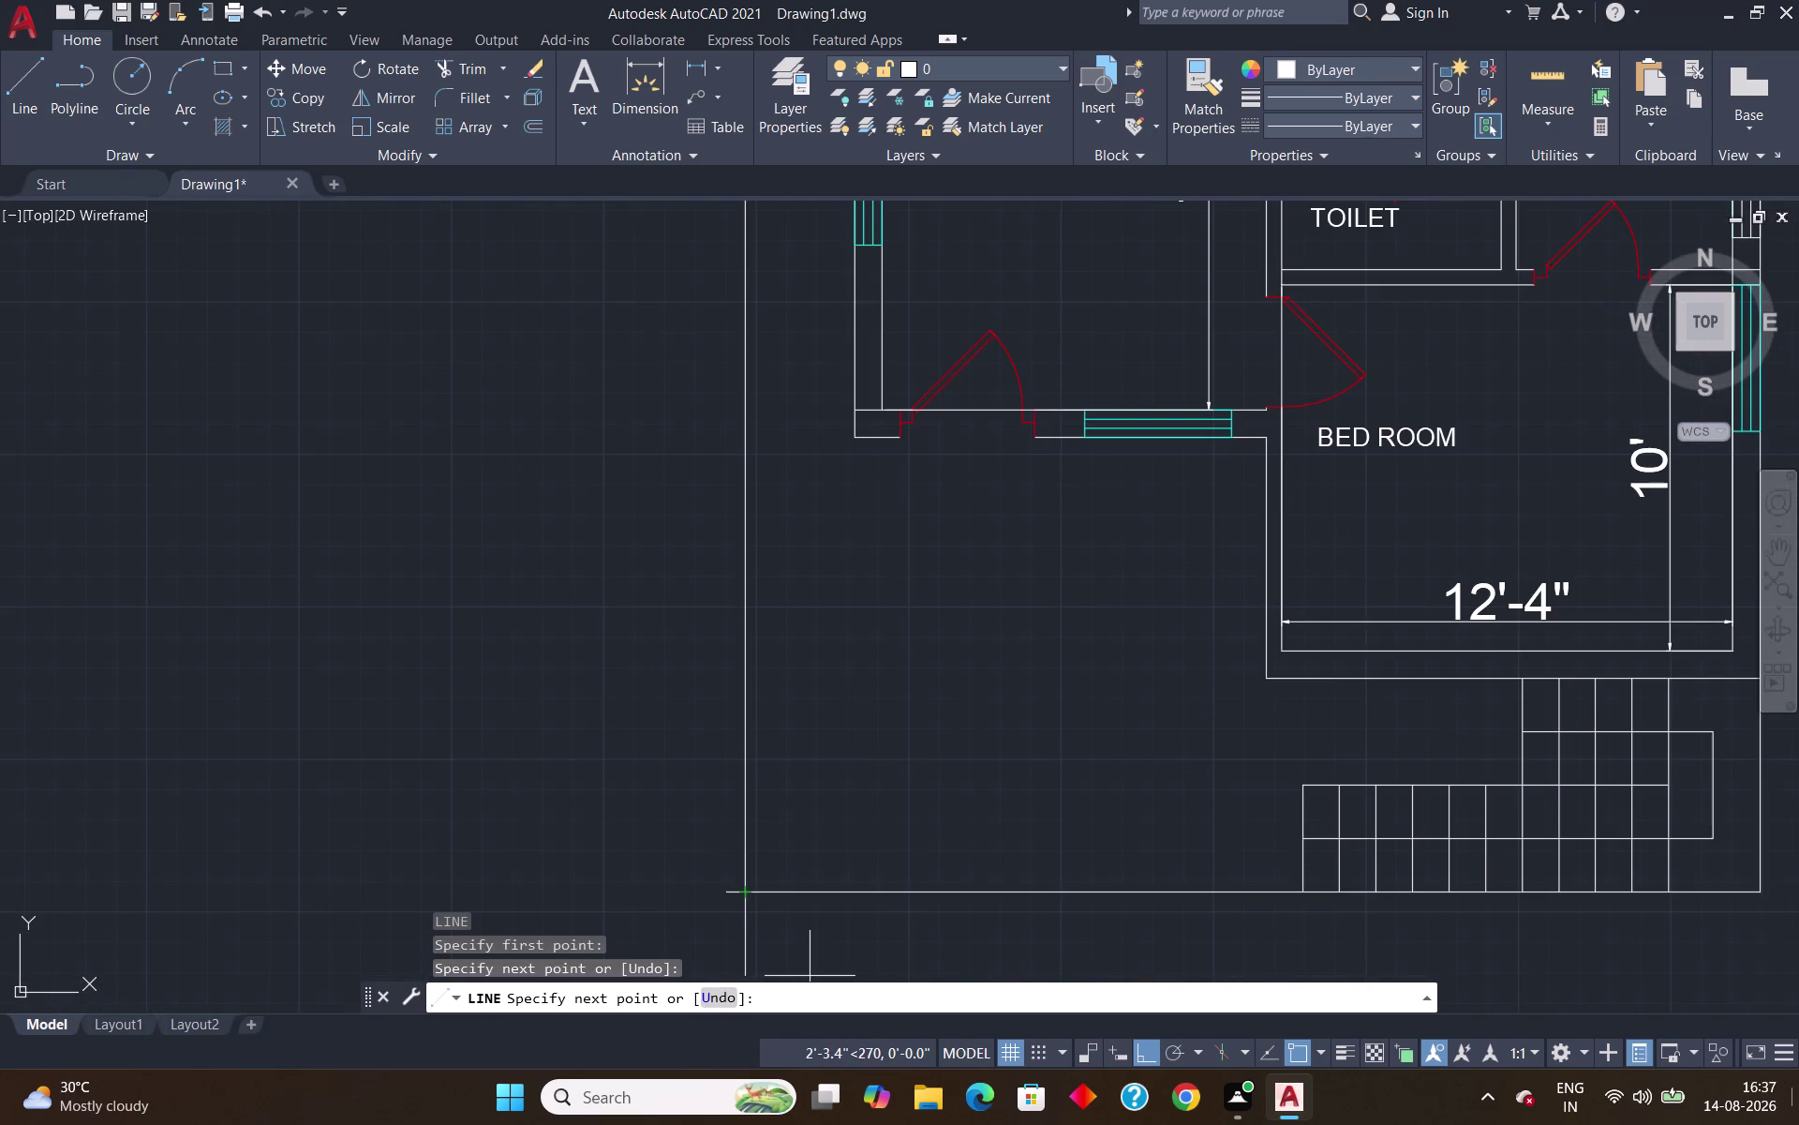
key(Return)
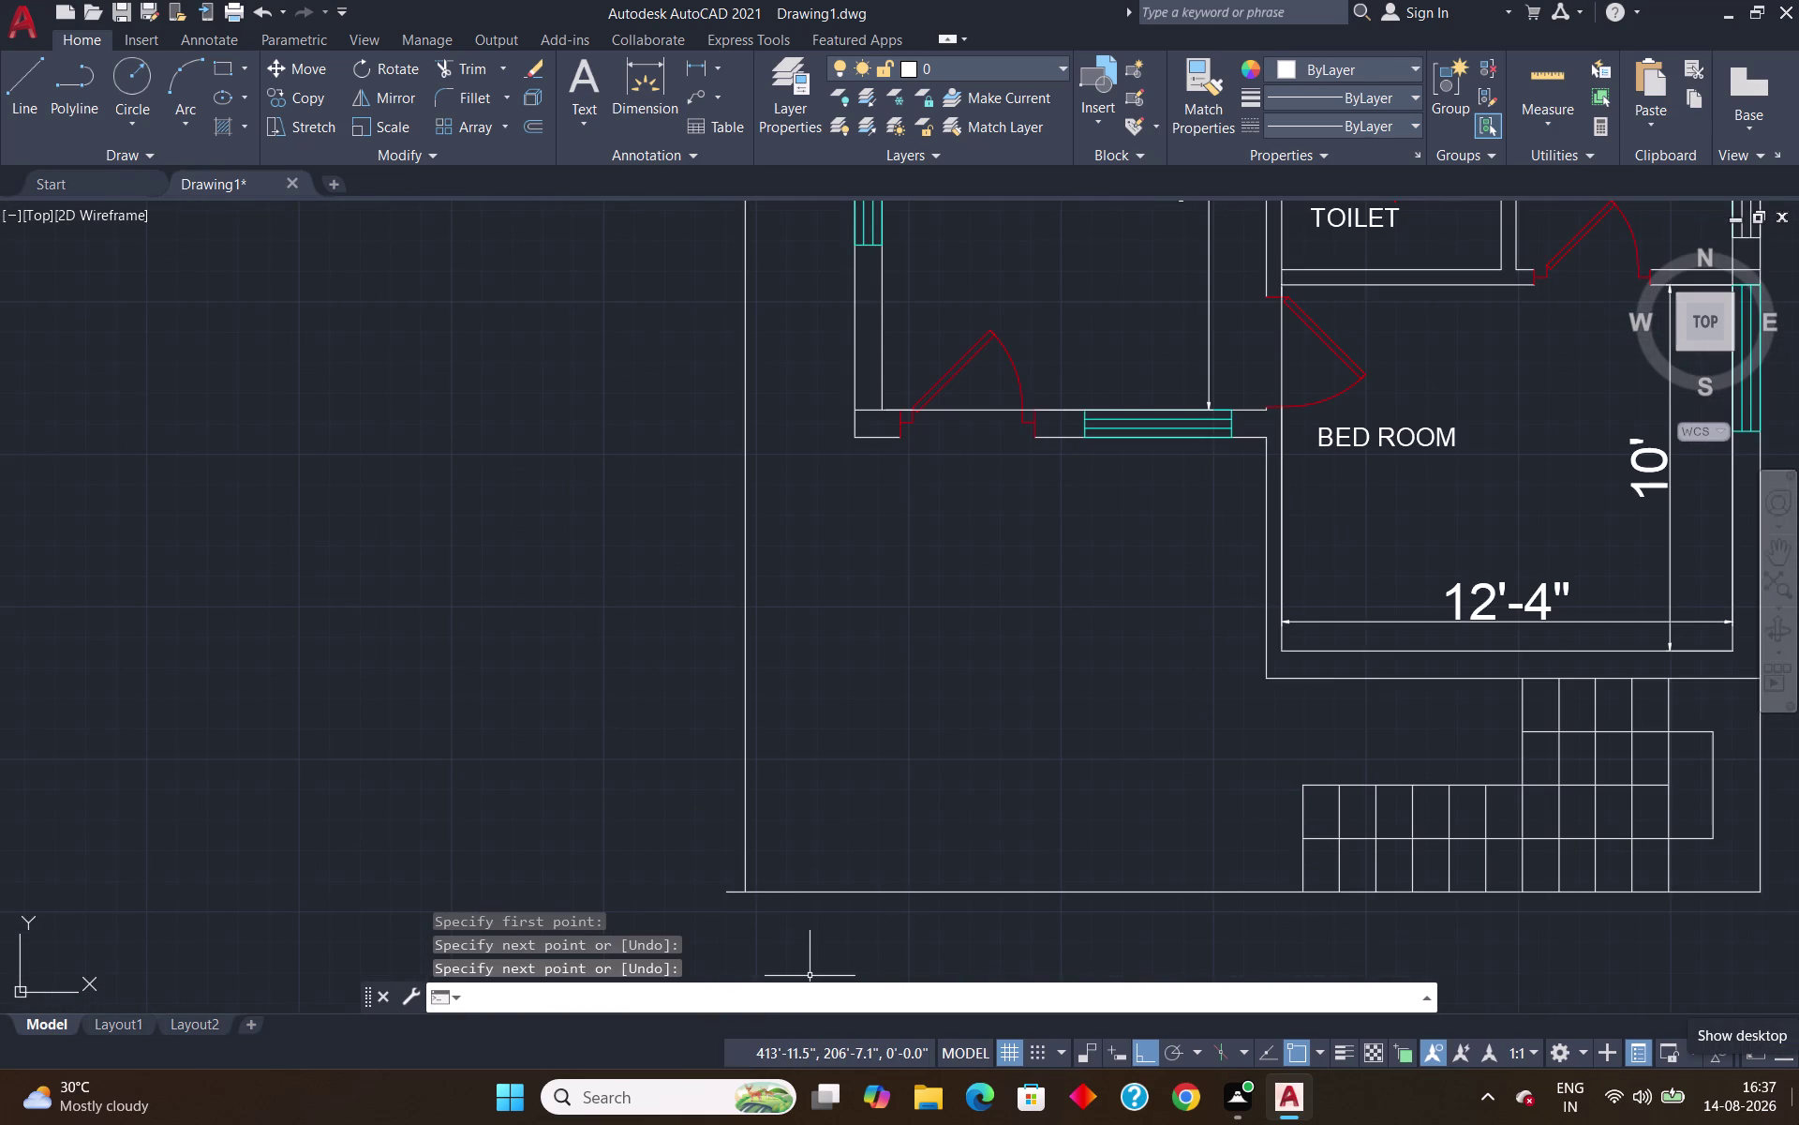
Trim away excess line portions near the plan's bottom.
text(TR)
key(Return)
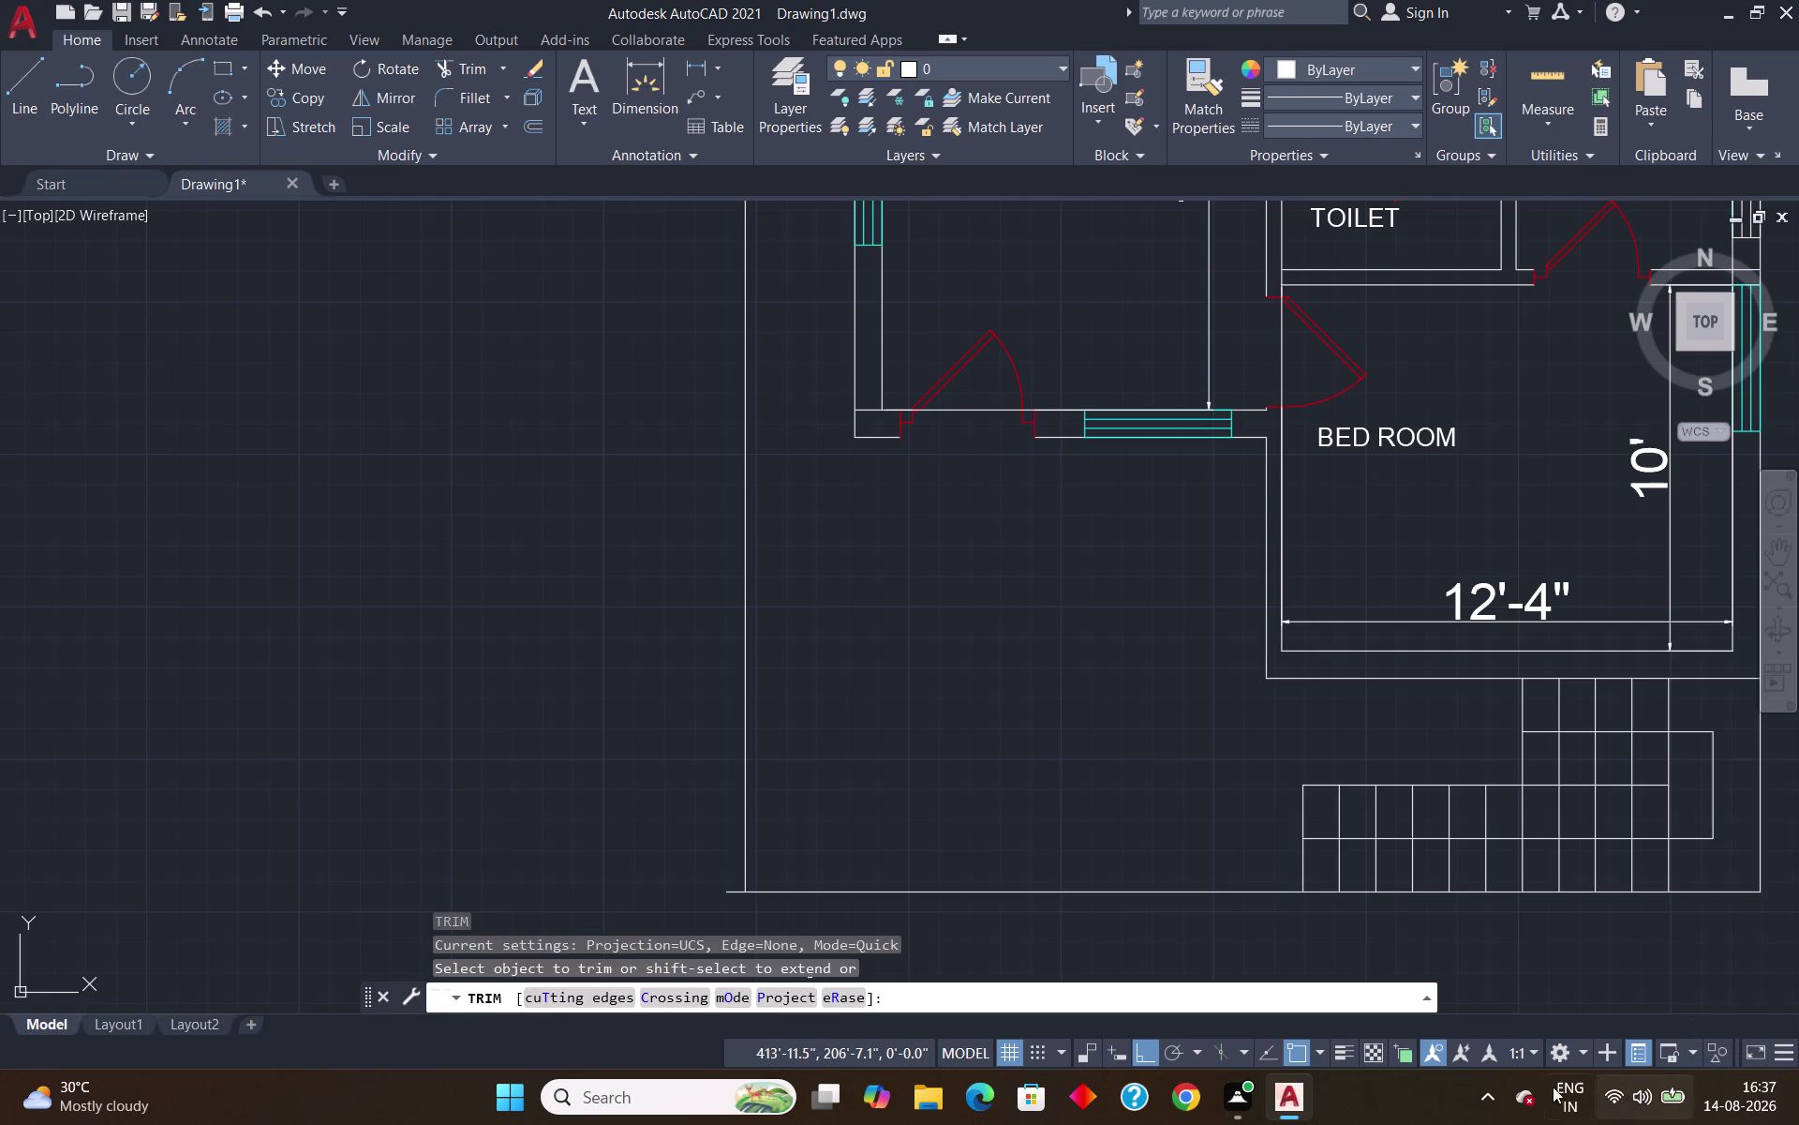
click(735, 894)
scroll(down, 3)
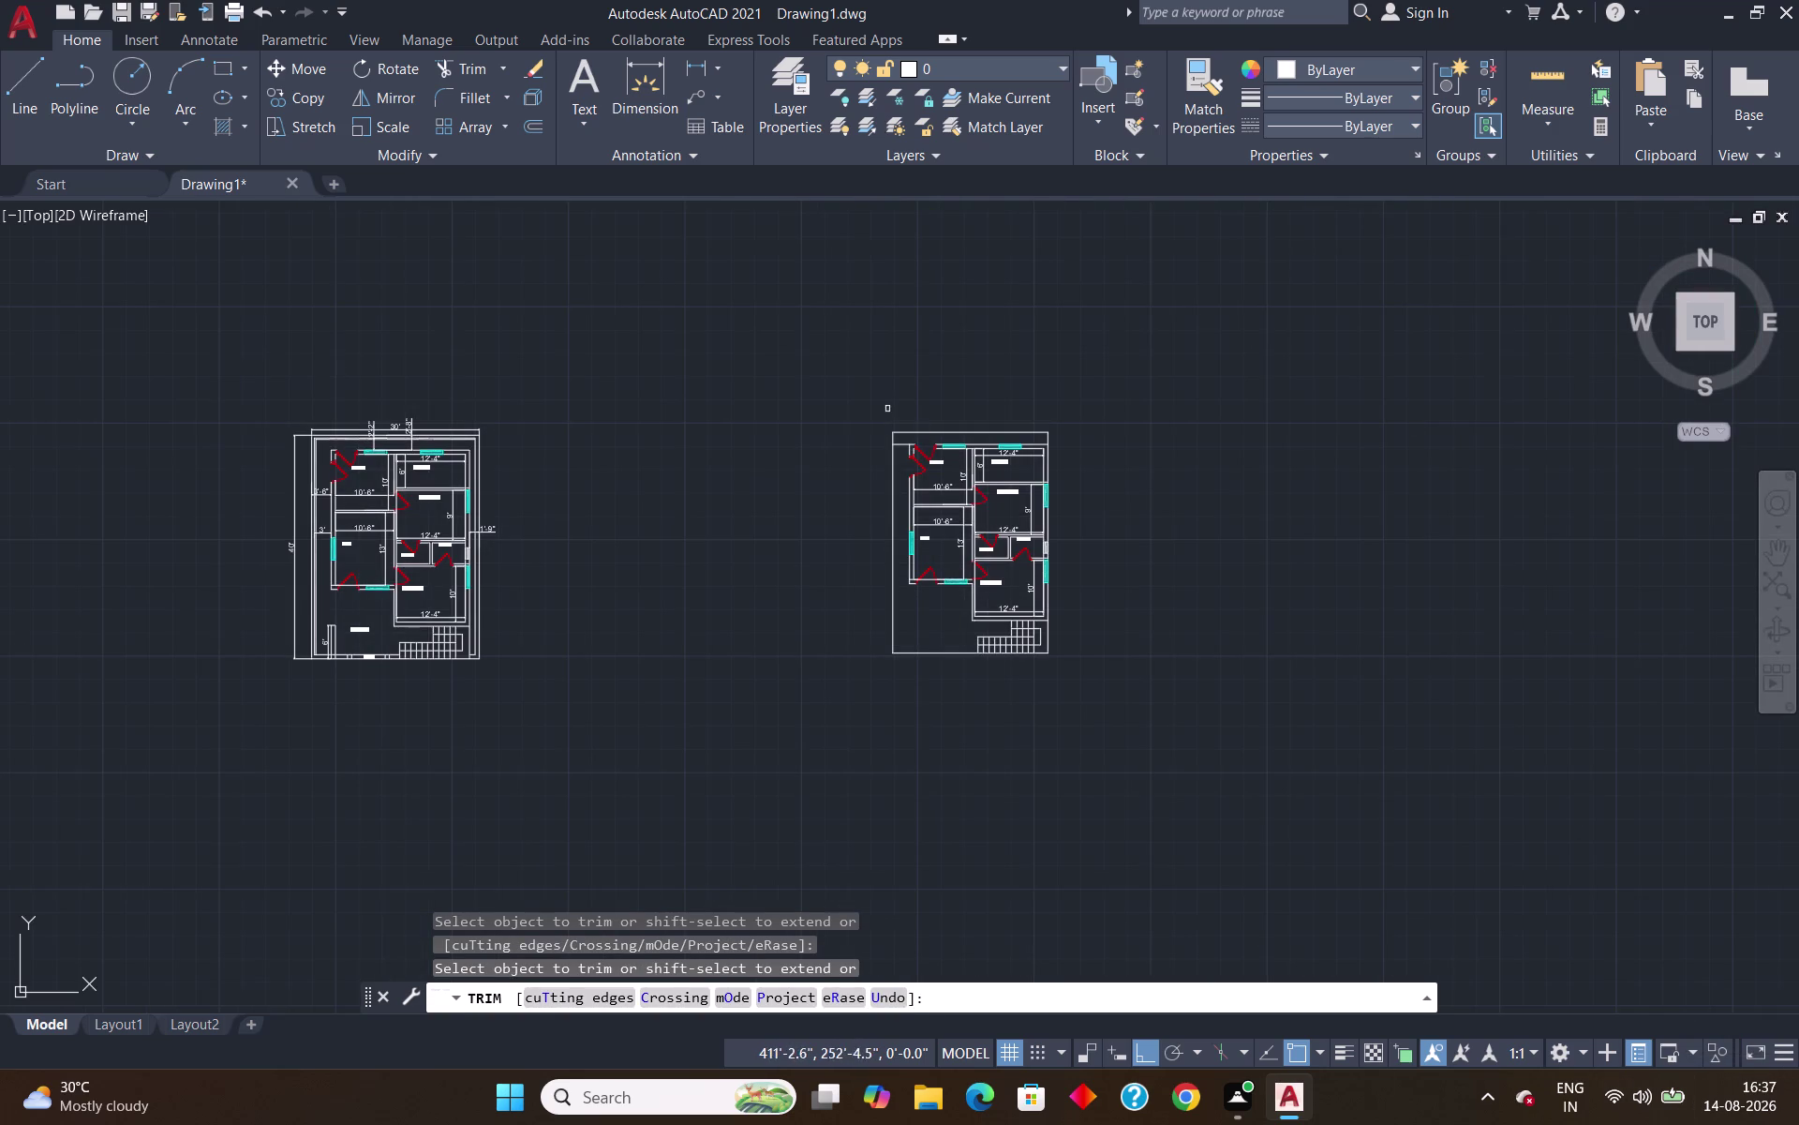
scroll(up, 3)
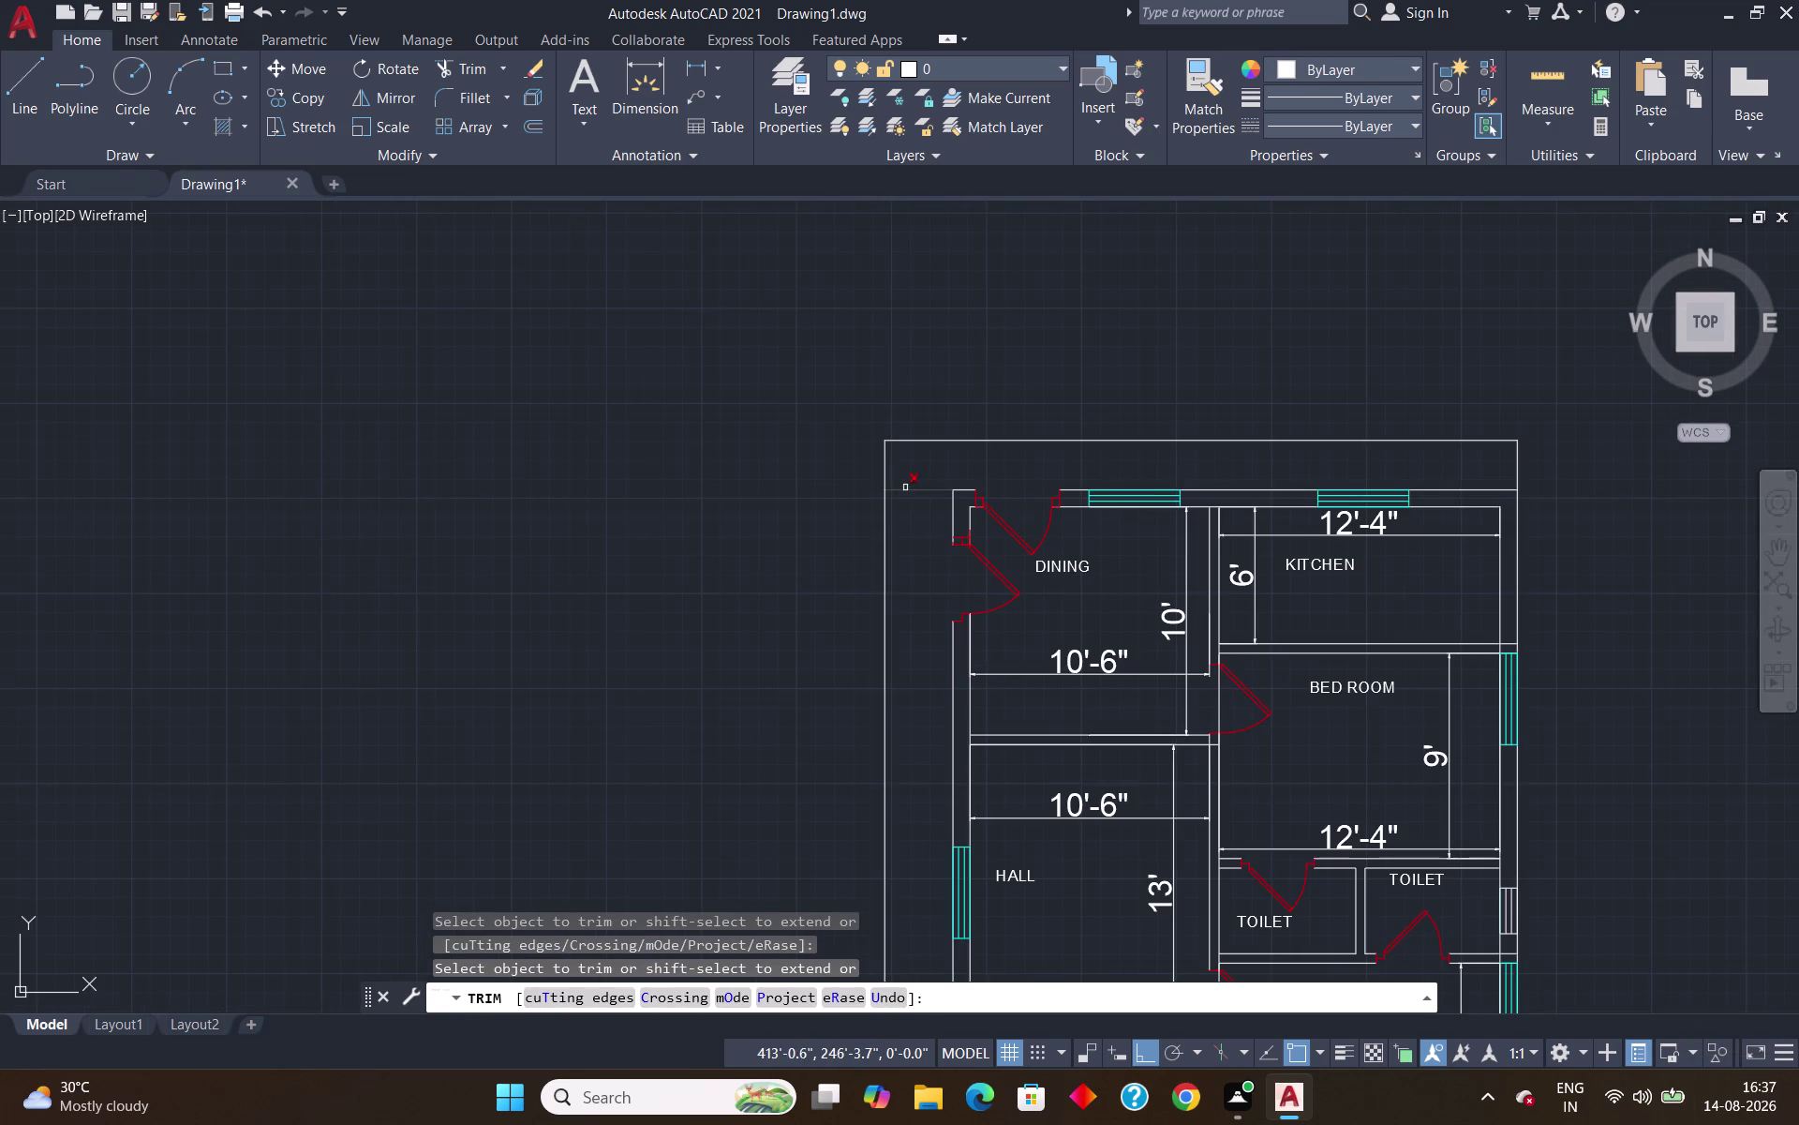
click(905, 487)
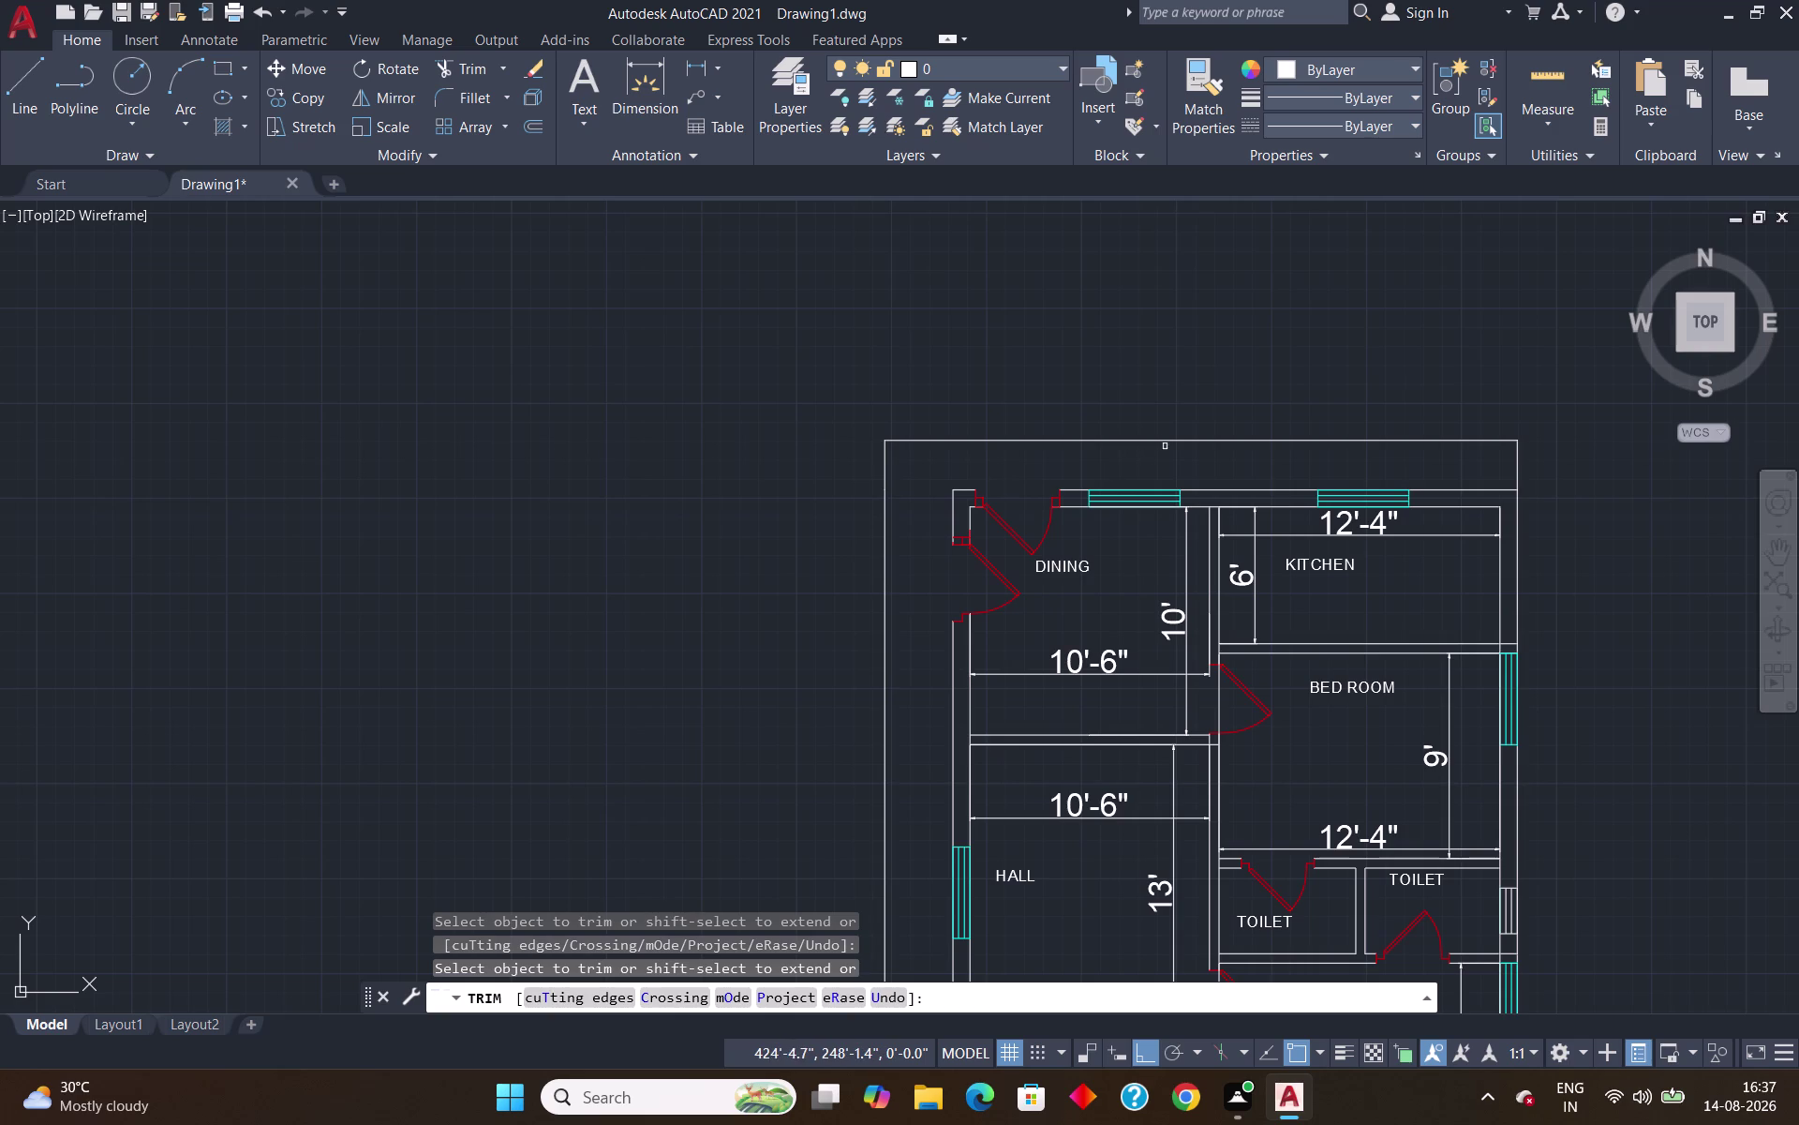
scroll(down, 3)
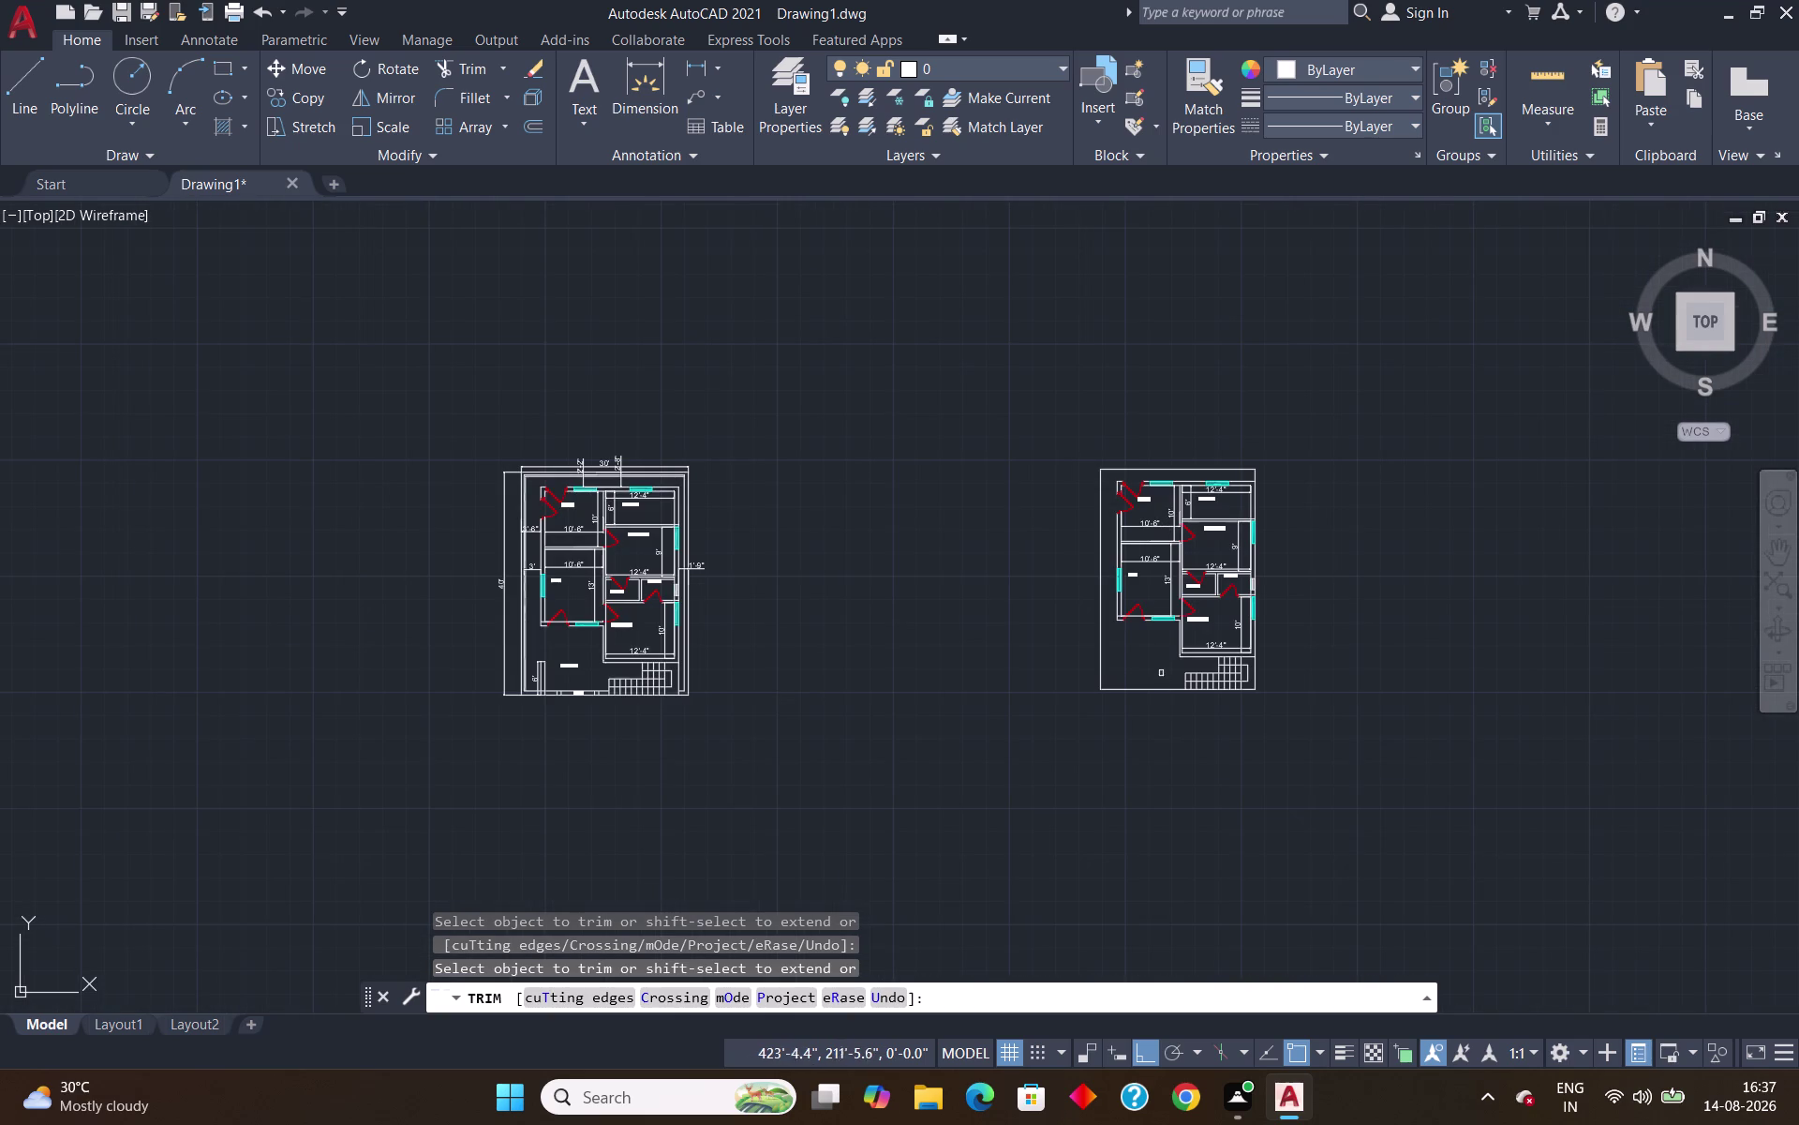
scroll(up, 3)
scroll(up, 3)
scroll(down, 3)
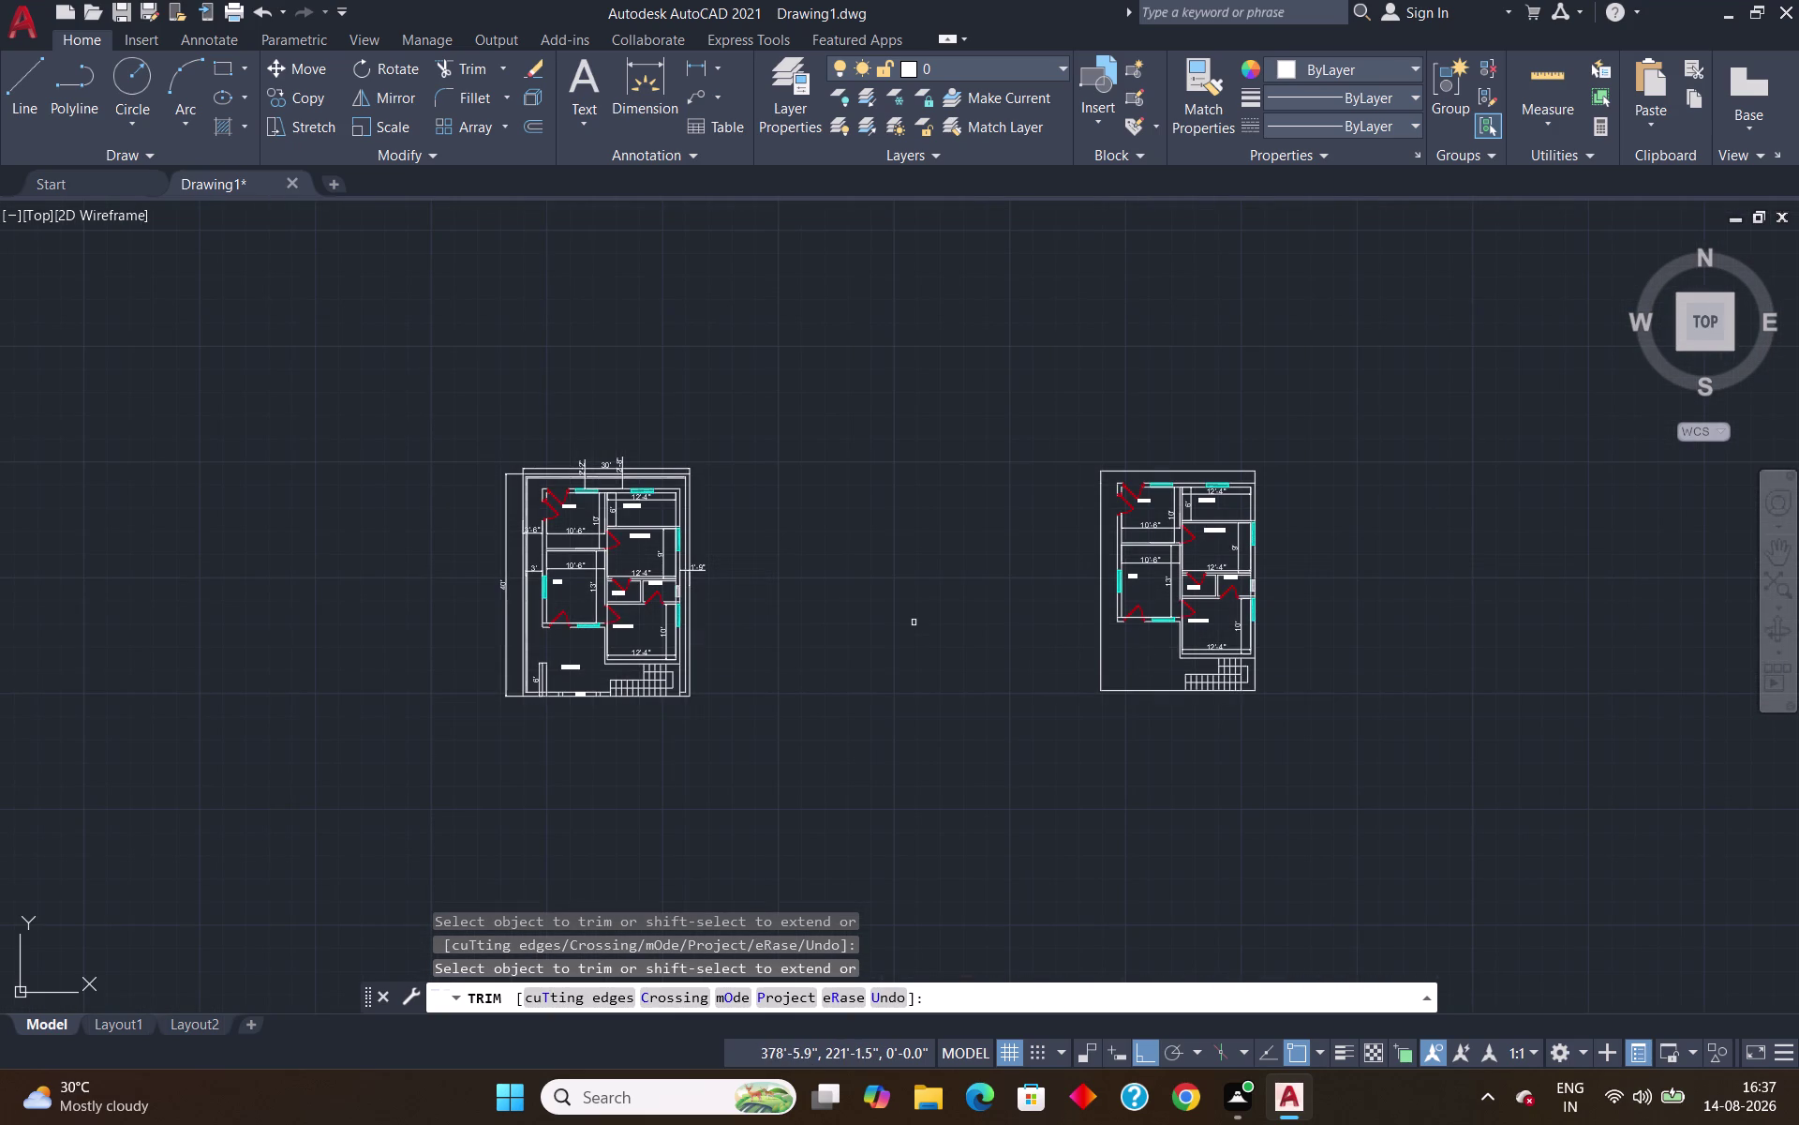
Exit TRIM and window-select the whole copied floor plan (163 objects).
key(Escape)
click(1443, 402)
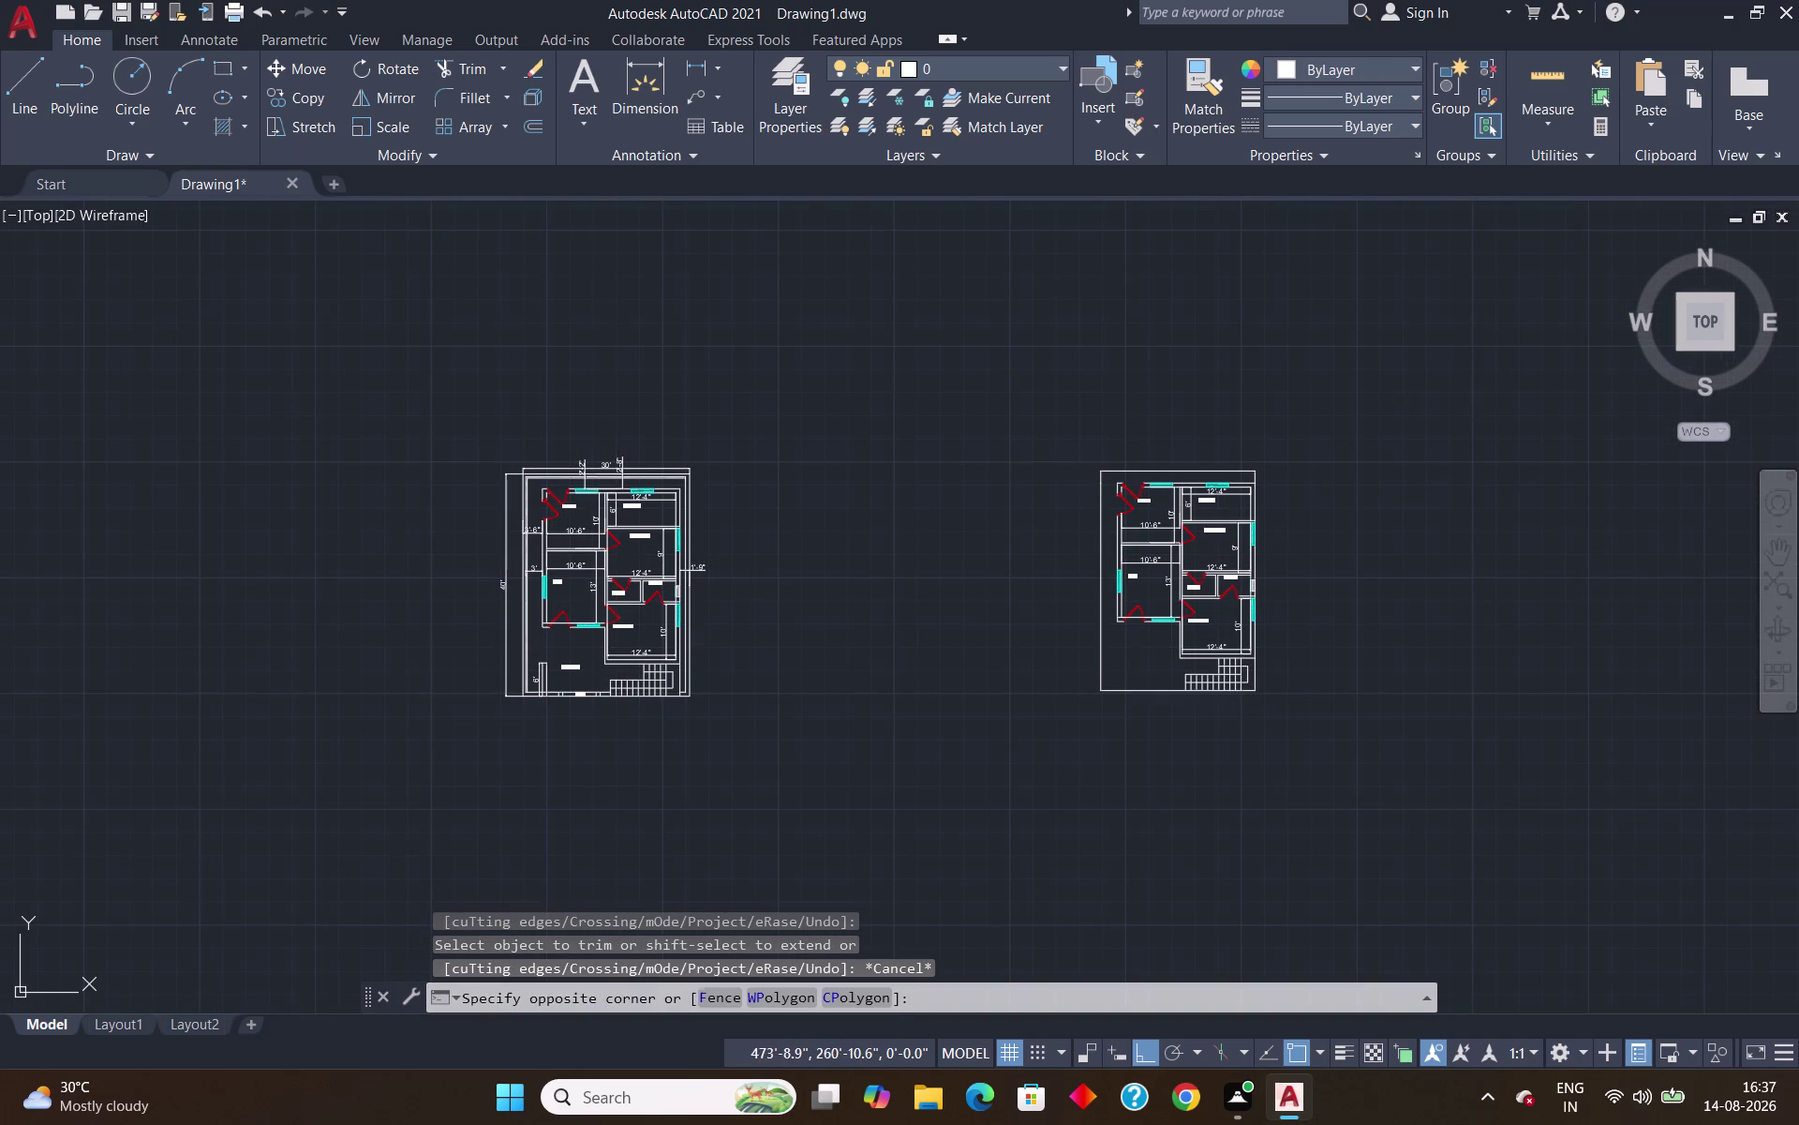
click(1006, 760)
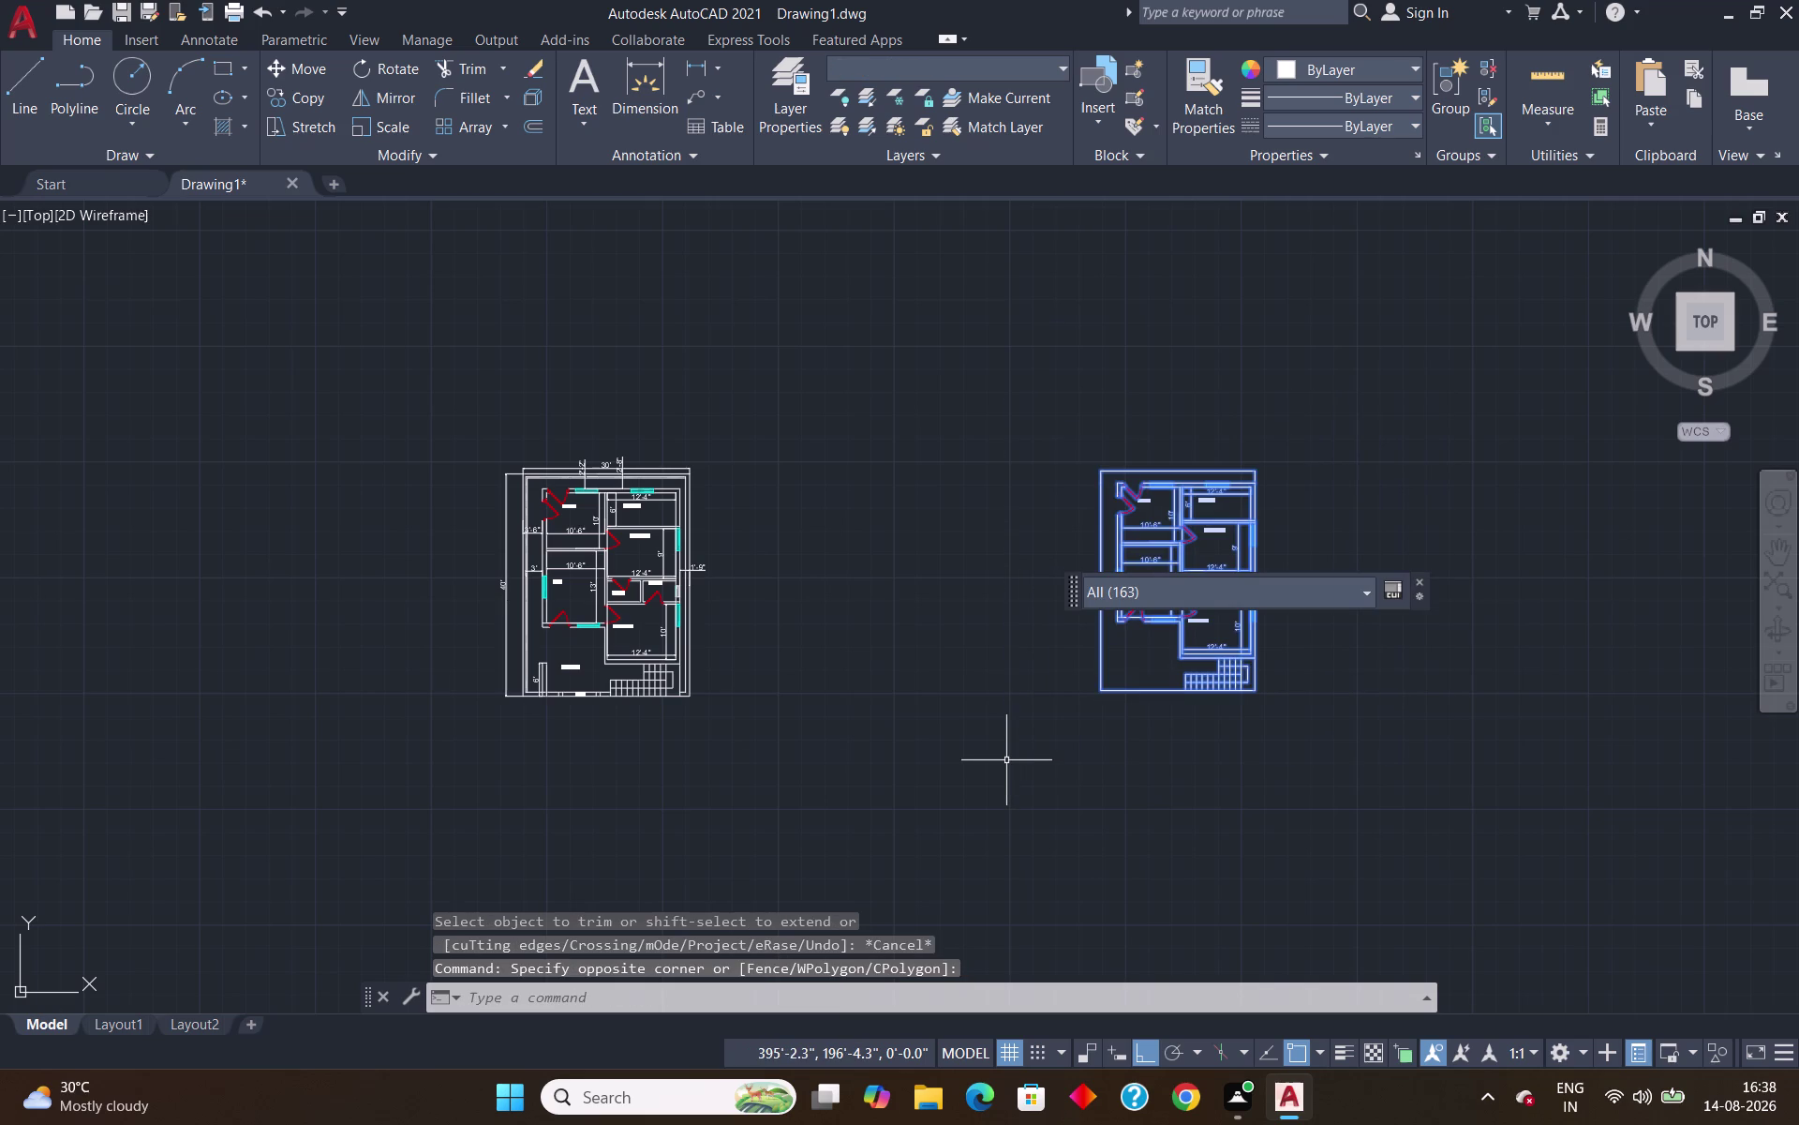
Move the copied plan left from its bottom-left corner, placing it beside the original.
key(m)
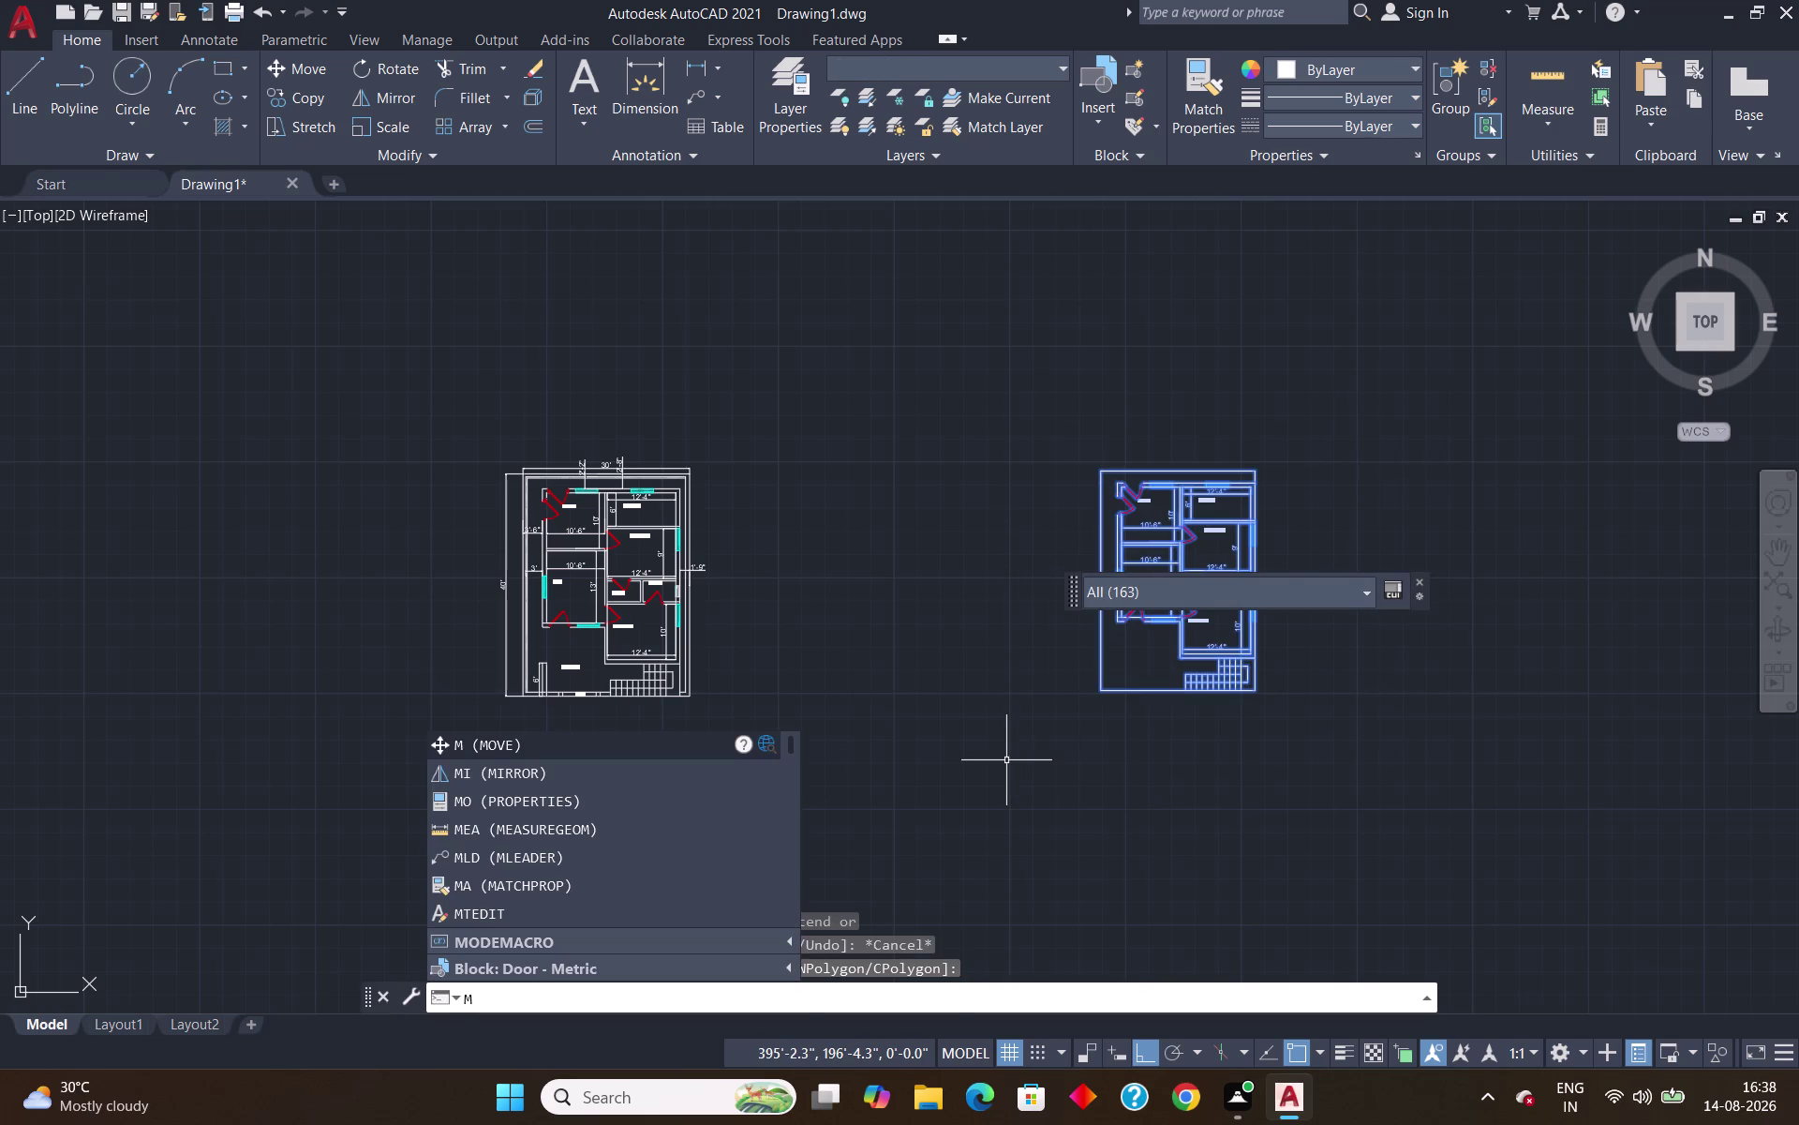
key(Return)
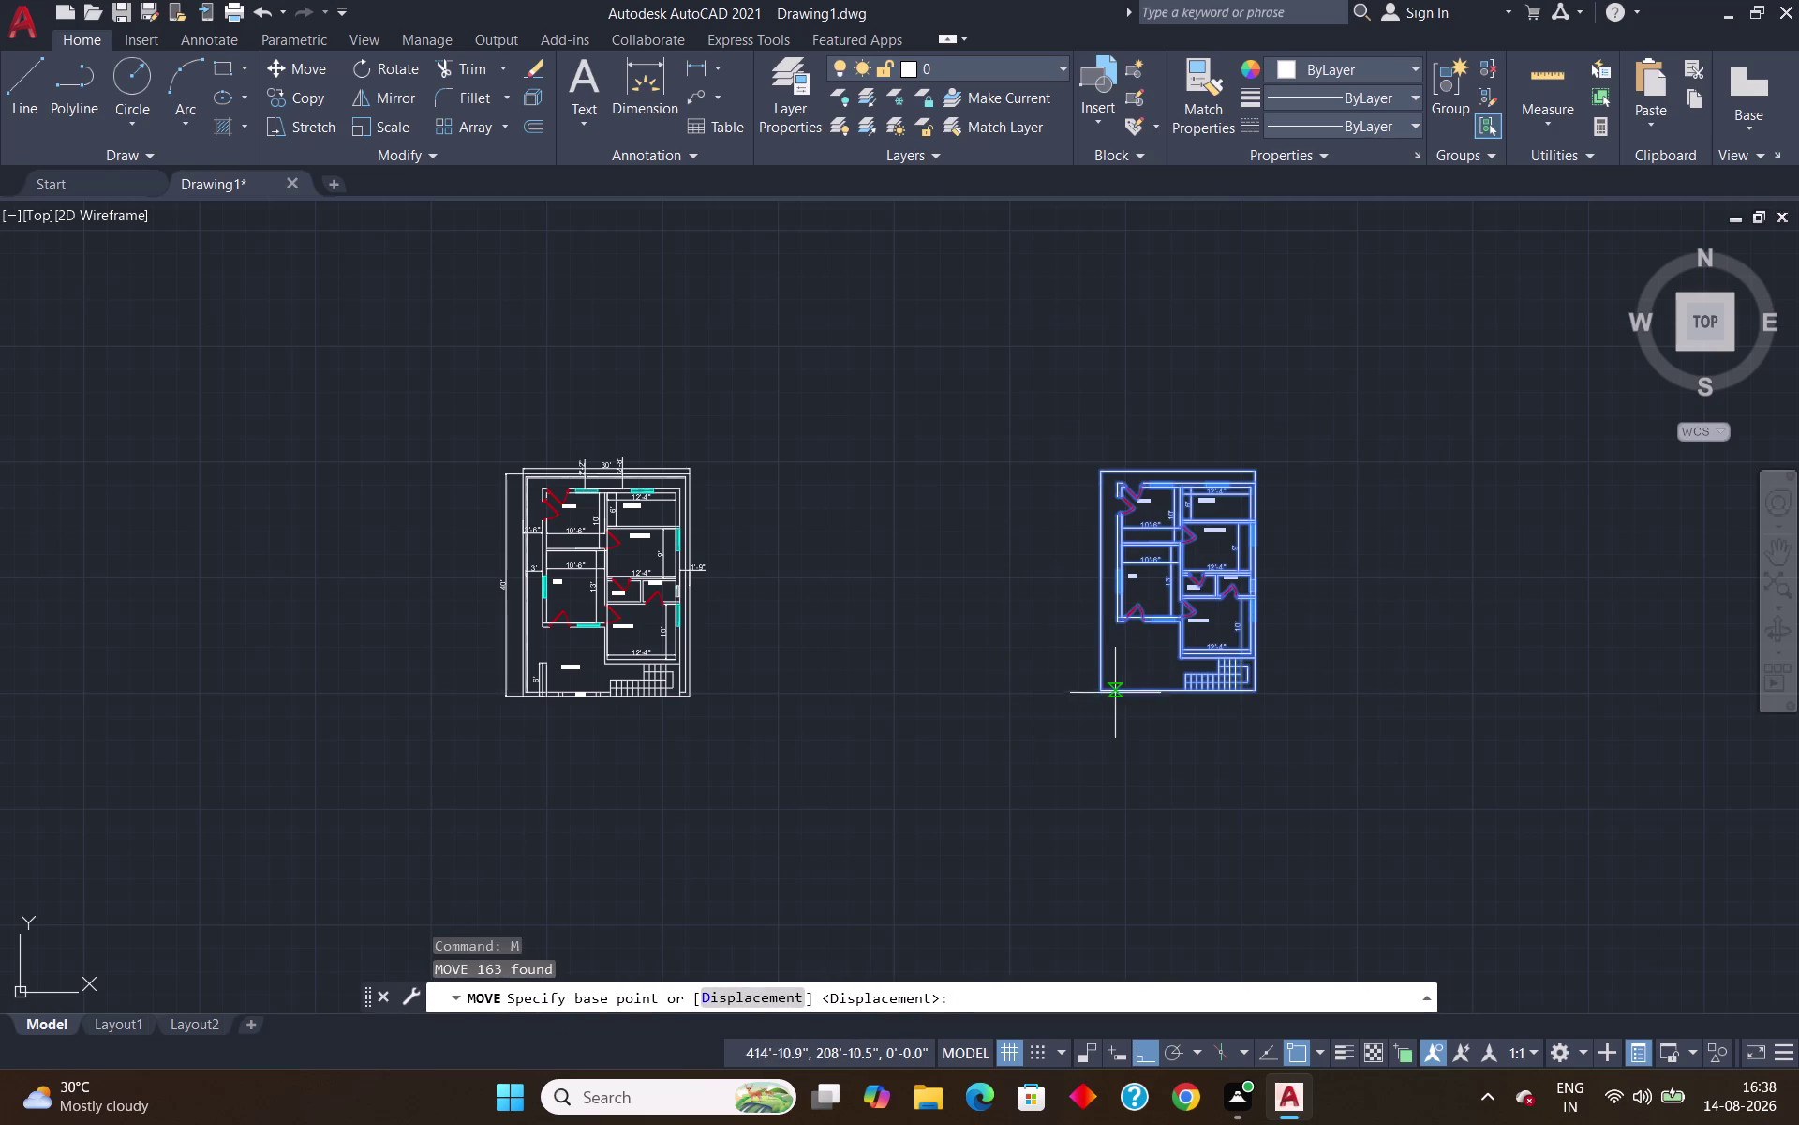
click(1107, 687)
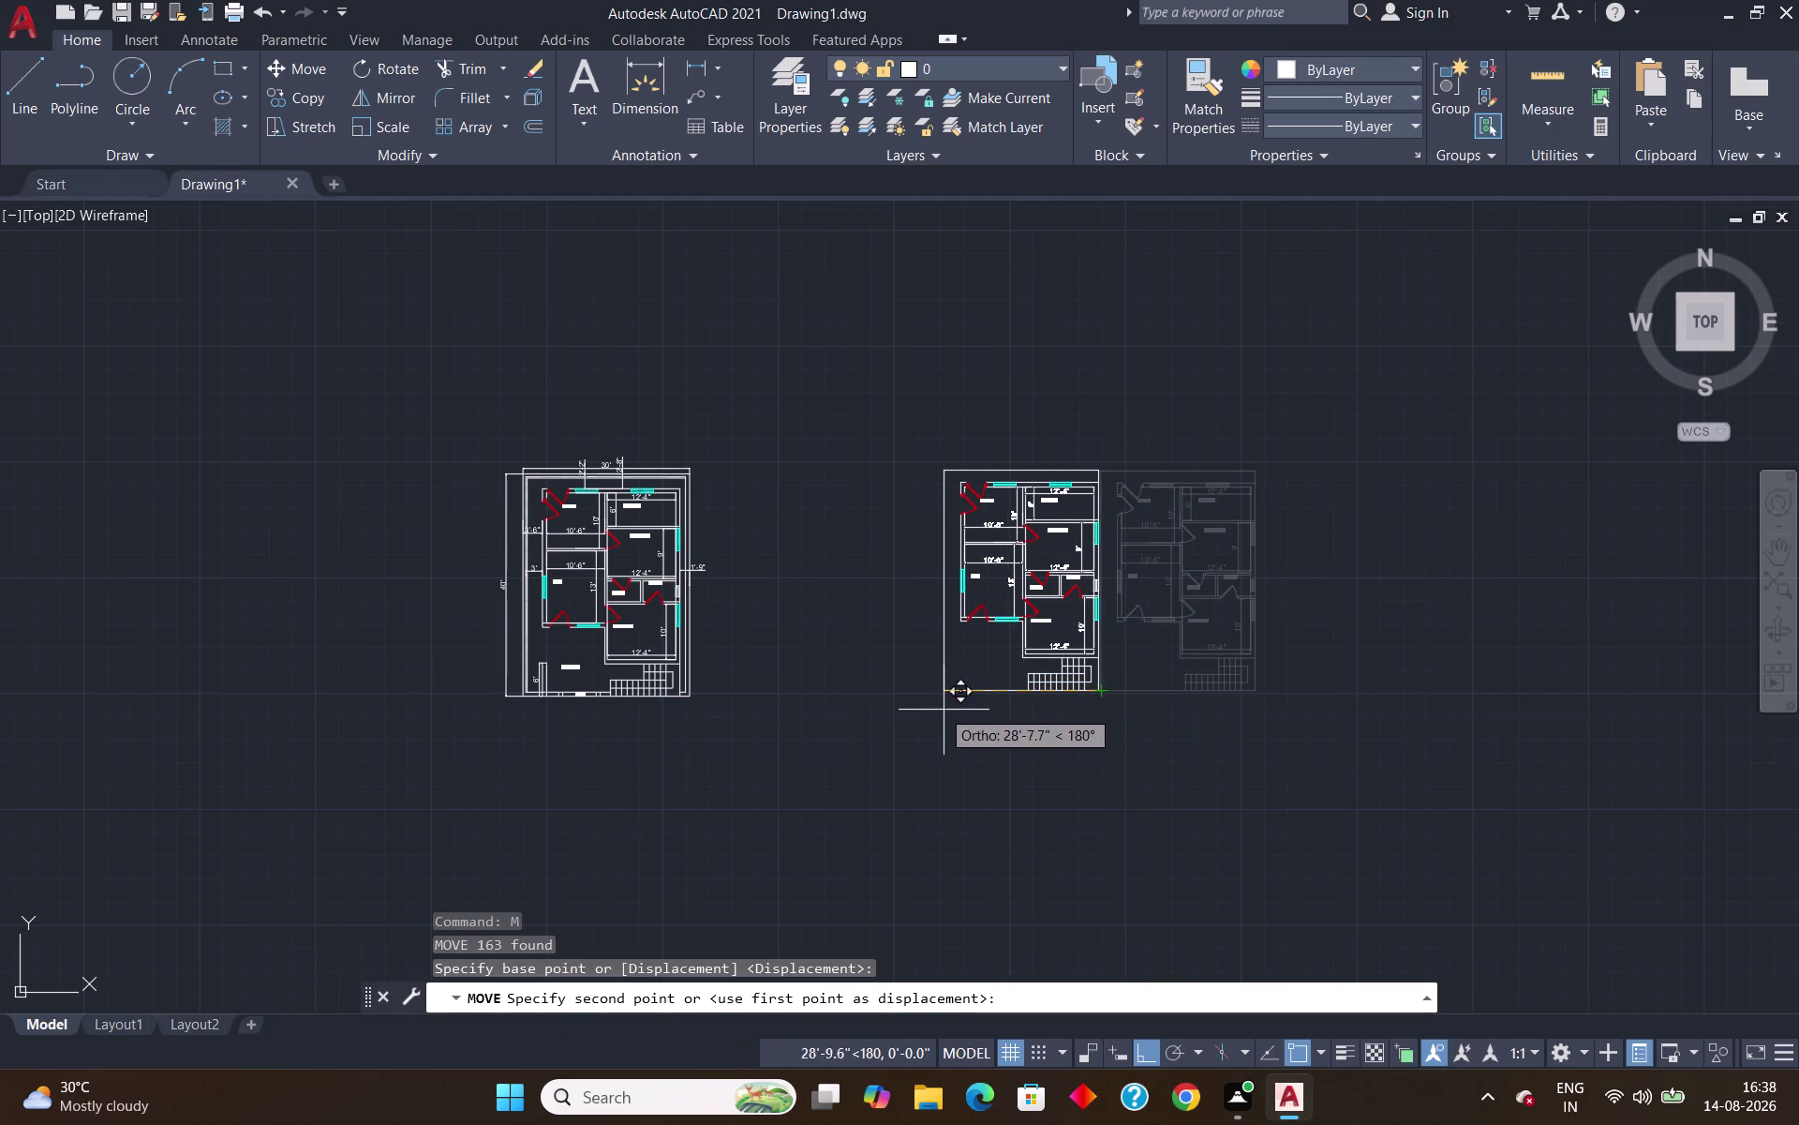
click(925, 706)
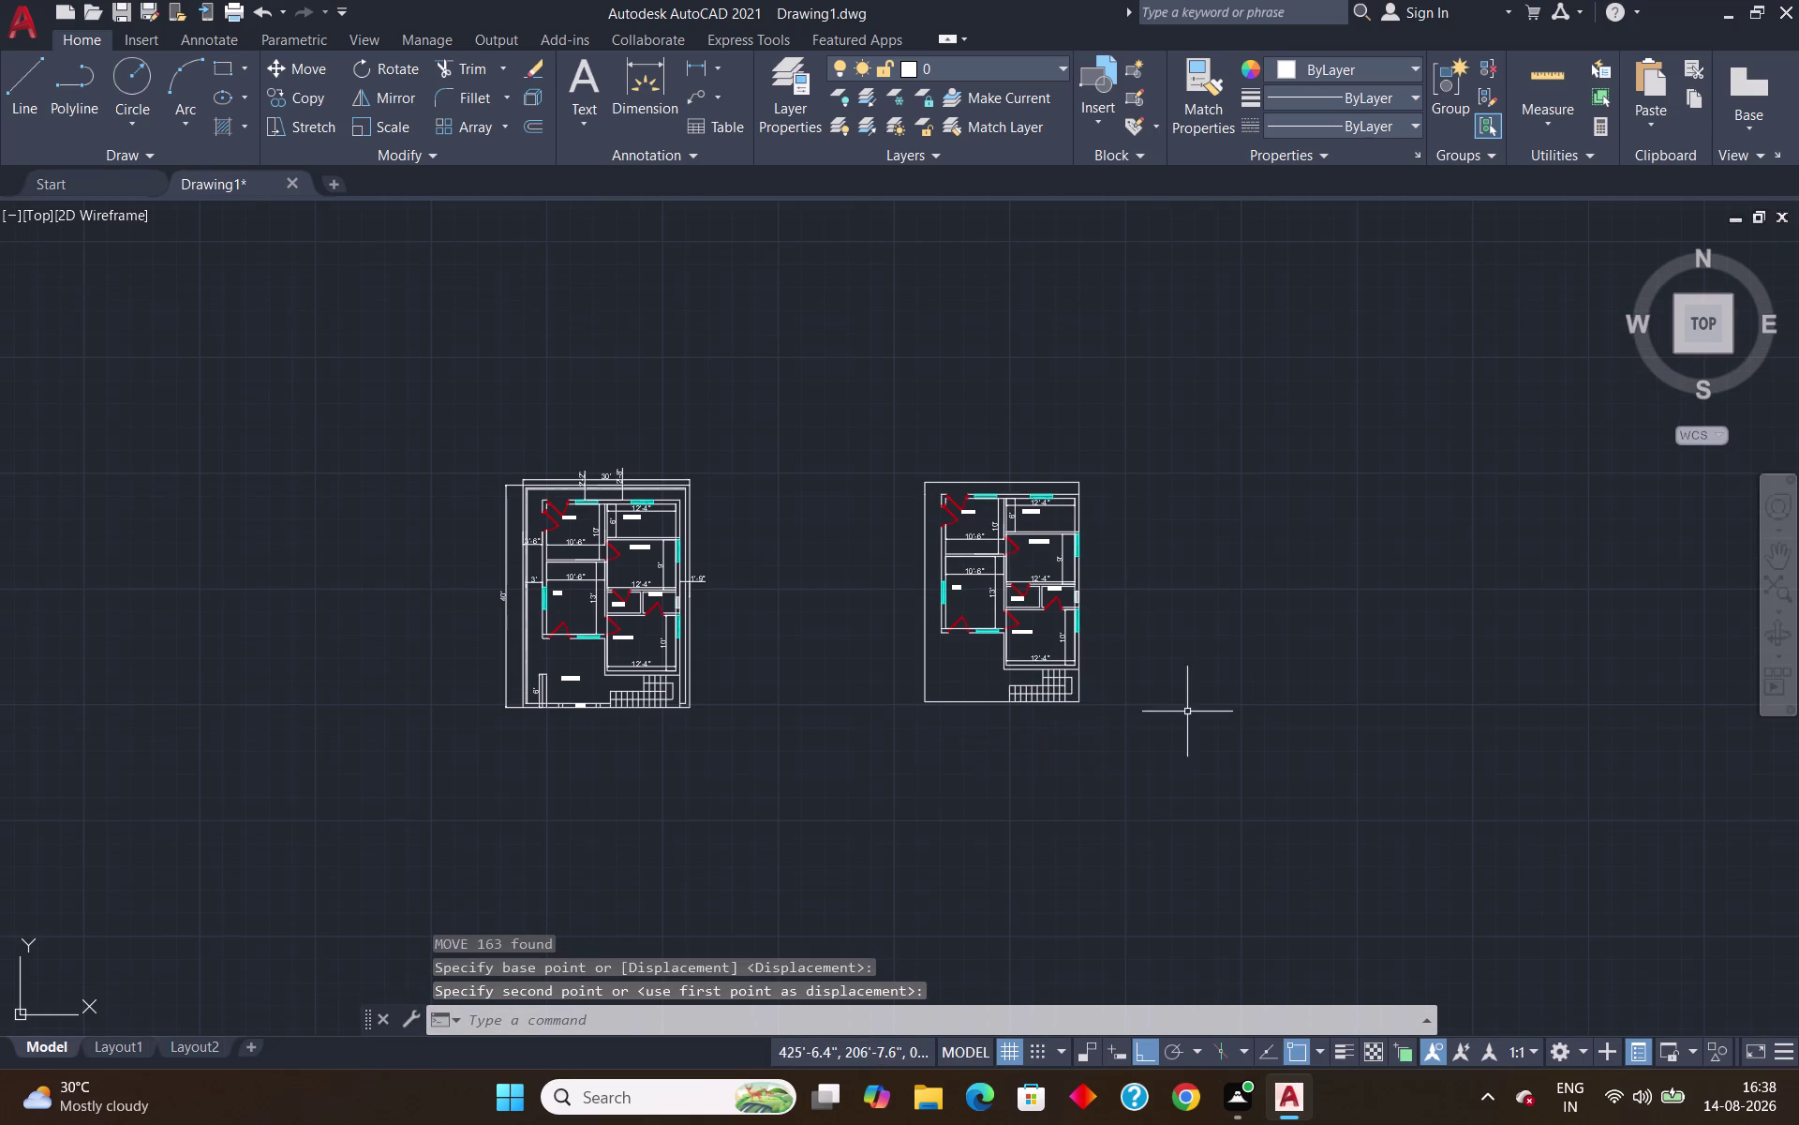
key(Escape)
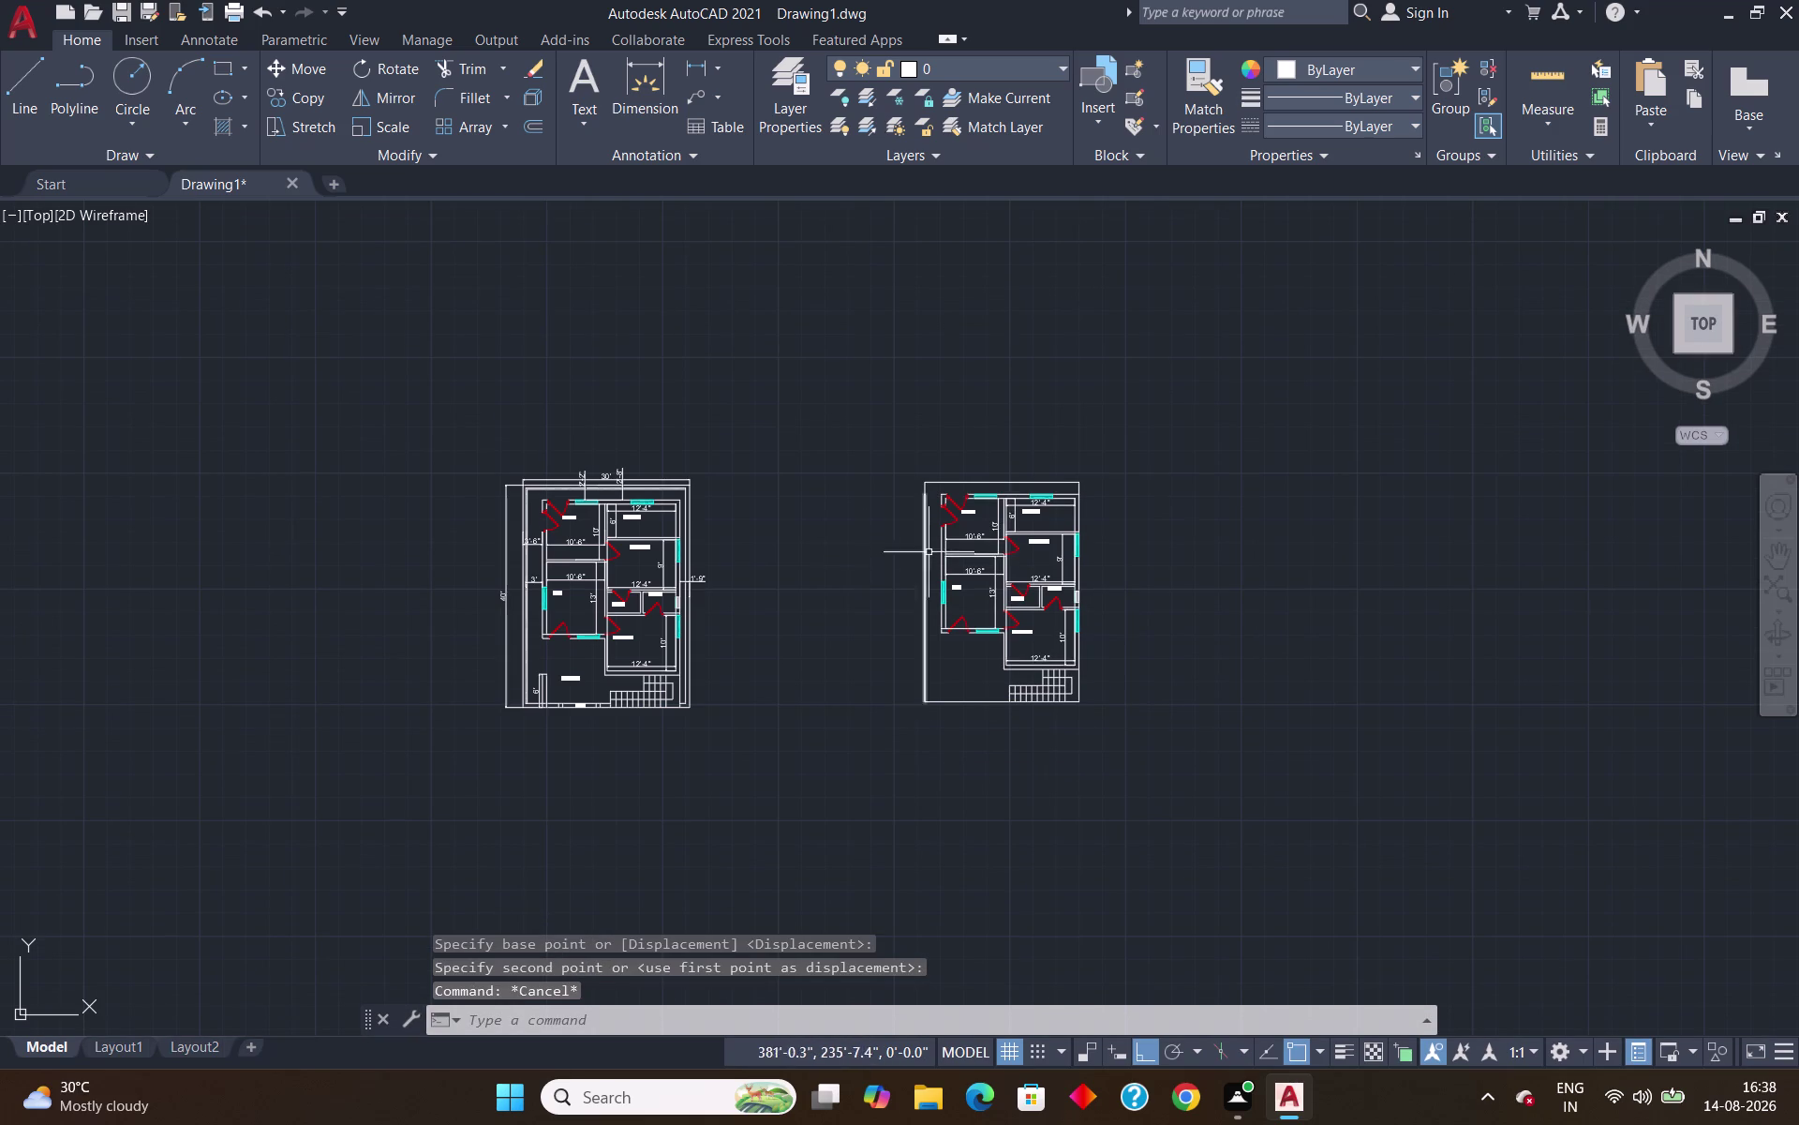
scroll(up, 3)
scroll(down, 3)
scroll(up, 3)
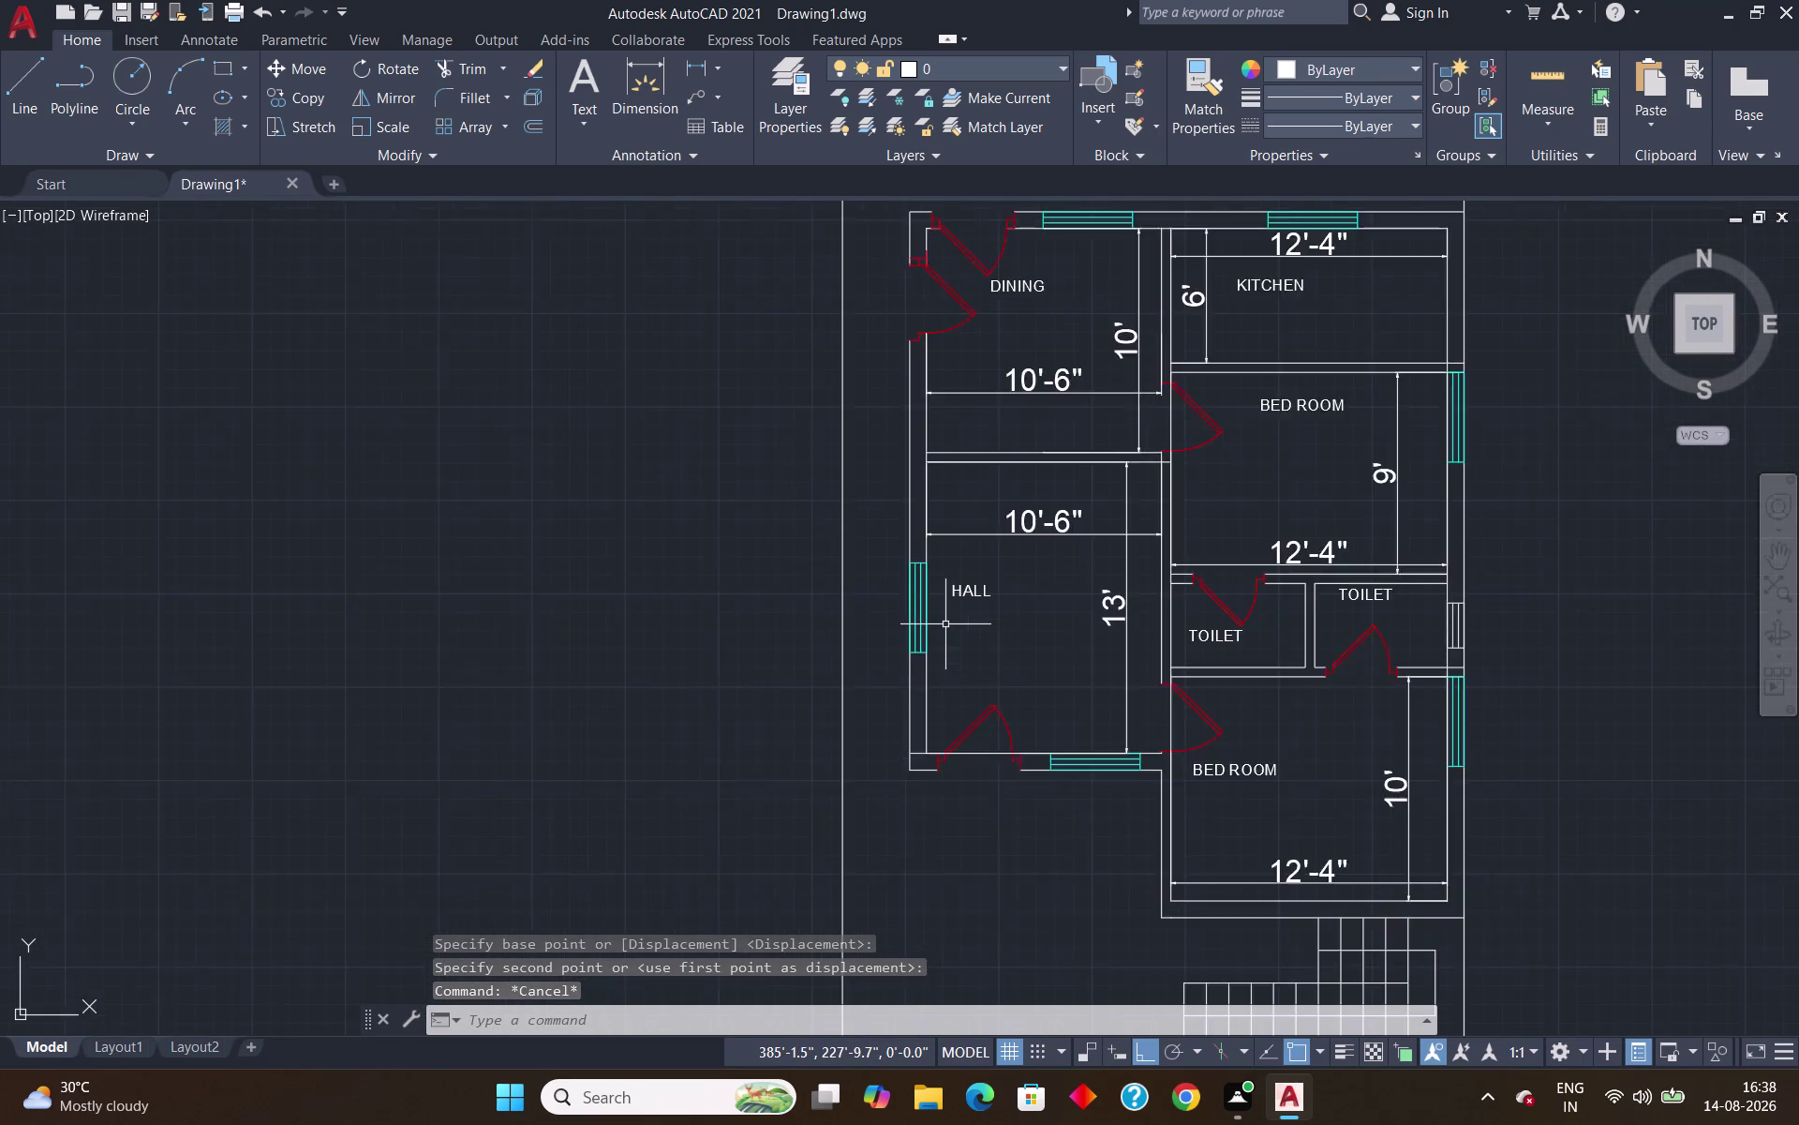
scroll(up, 3)
scroll(down, 3)
scroll(down, 3)
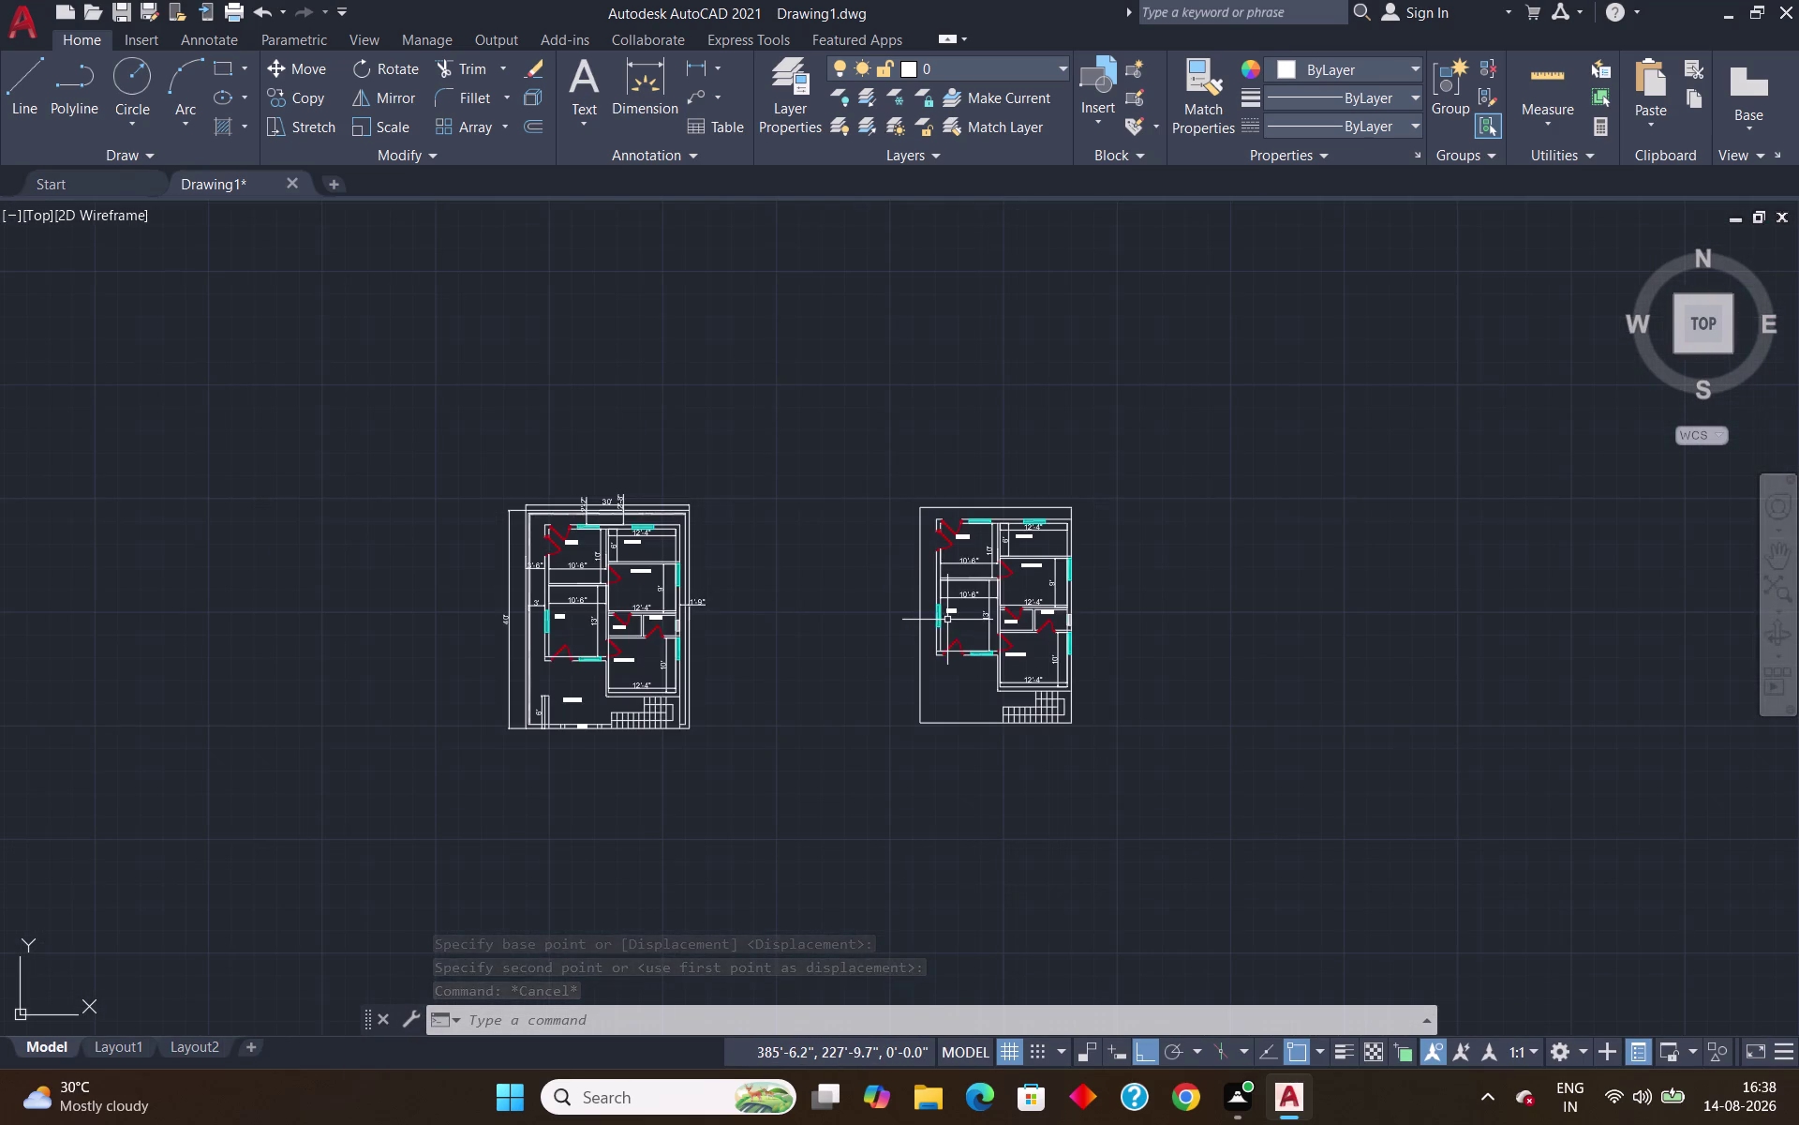
scroll(up, 3)
scroll(up, 3)
scroll(down, 3)
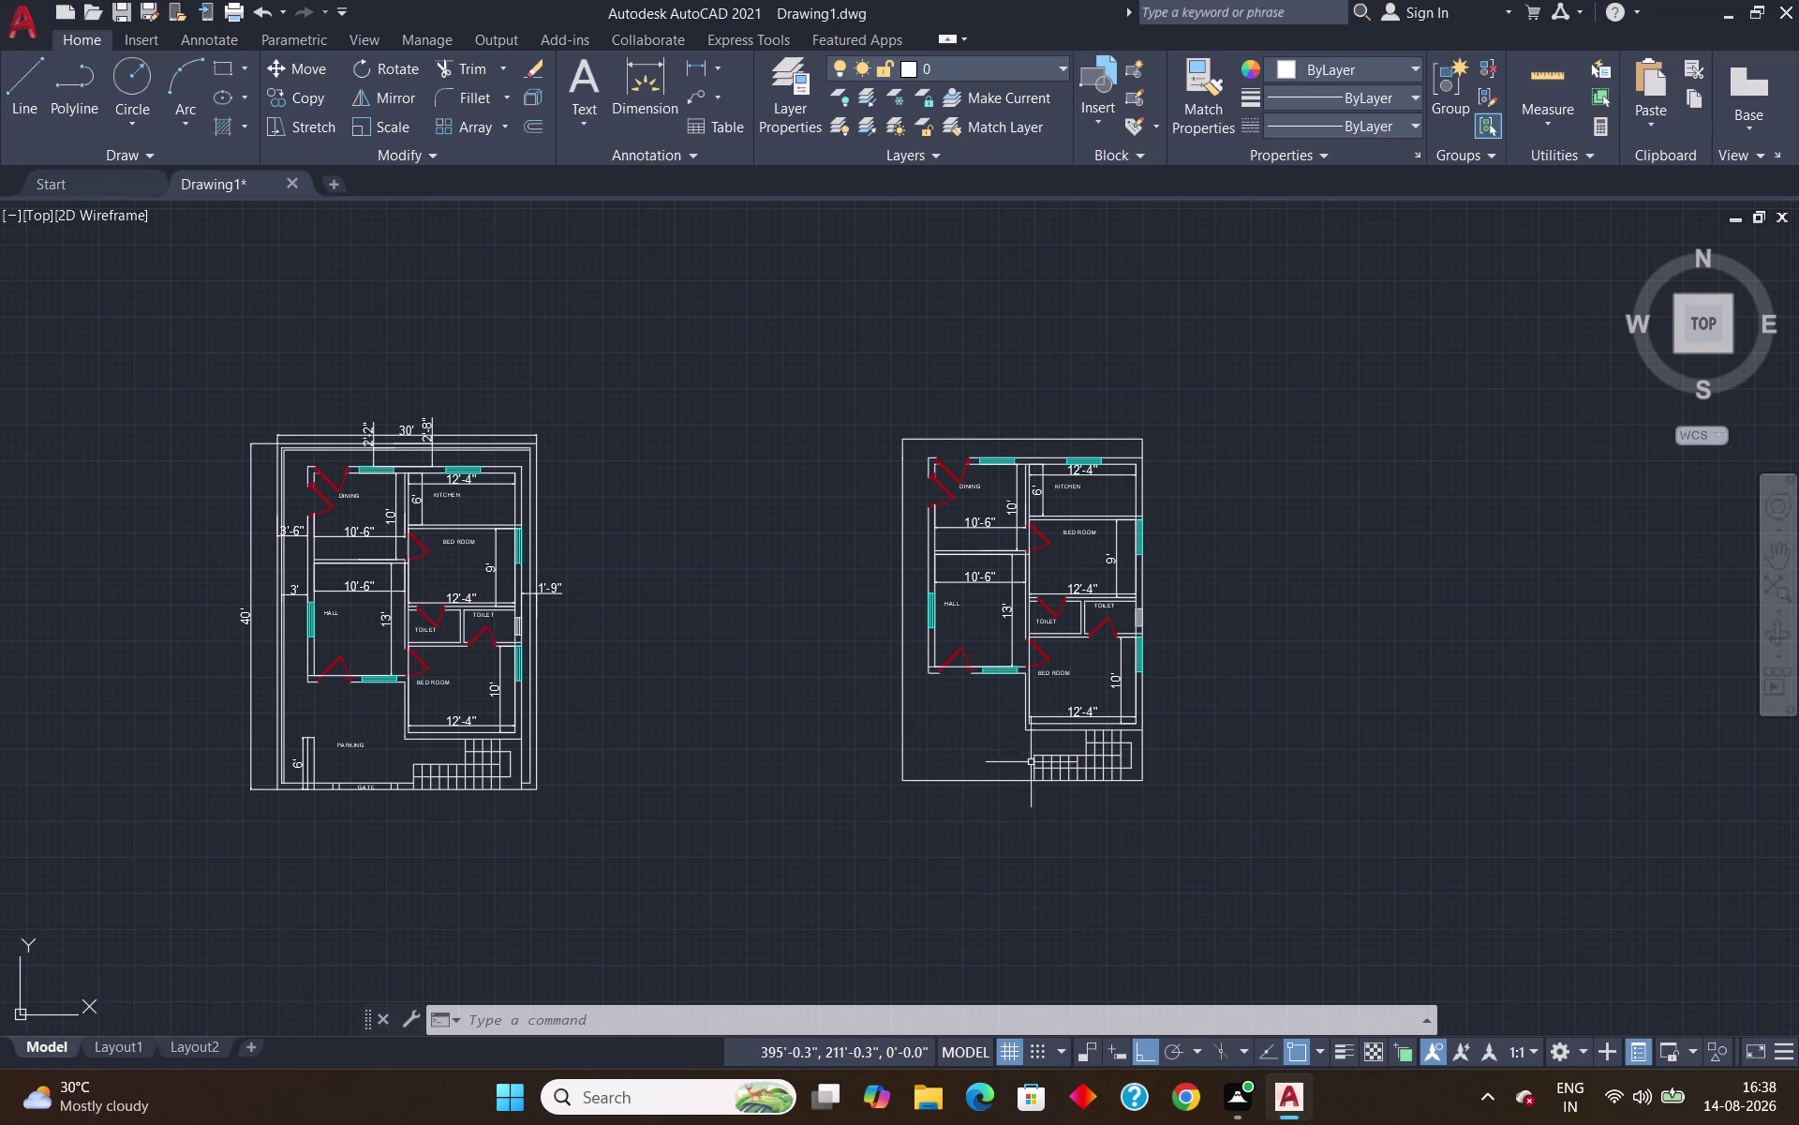
scroll(up, 3)
scroll(down, 3)
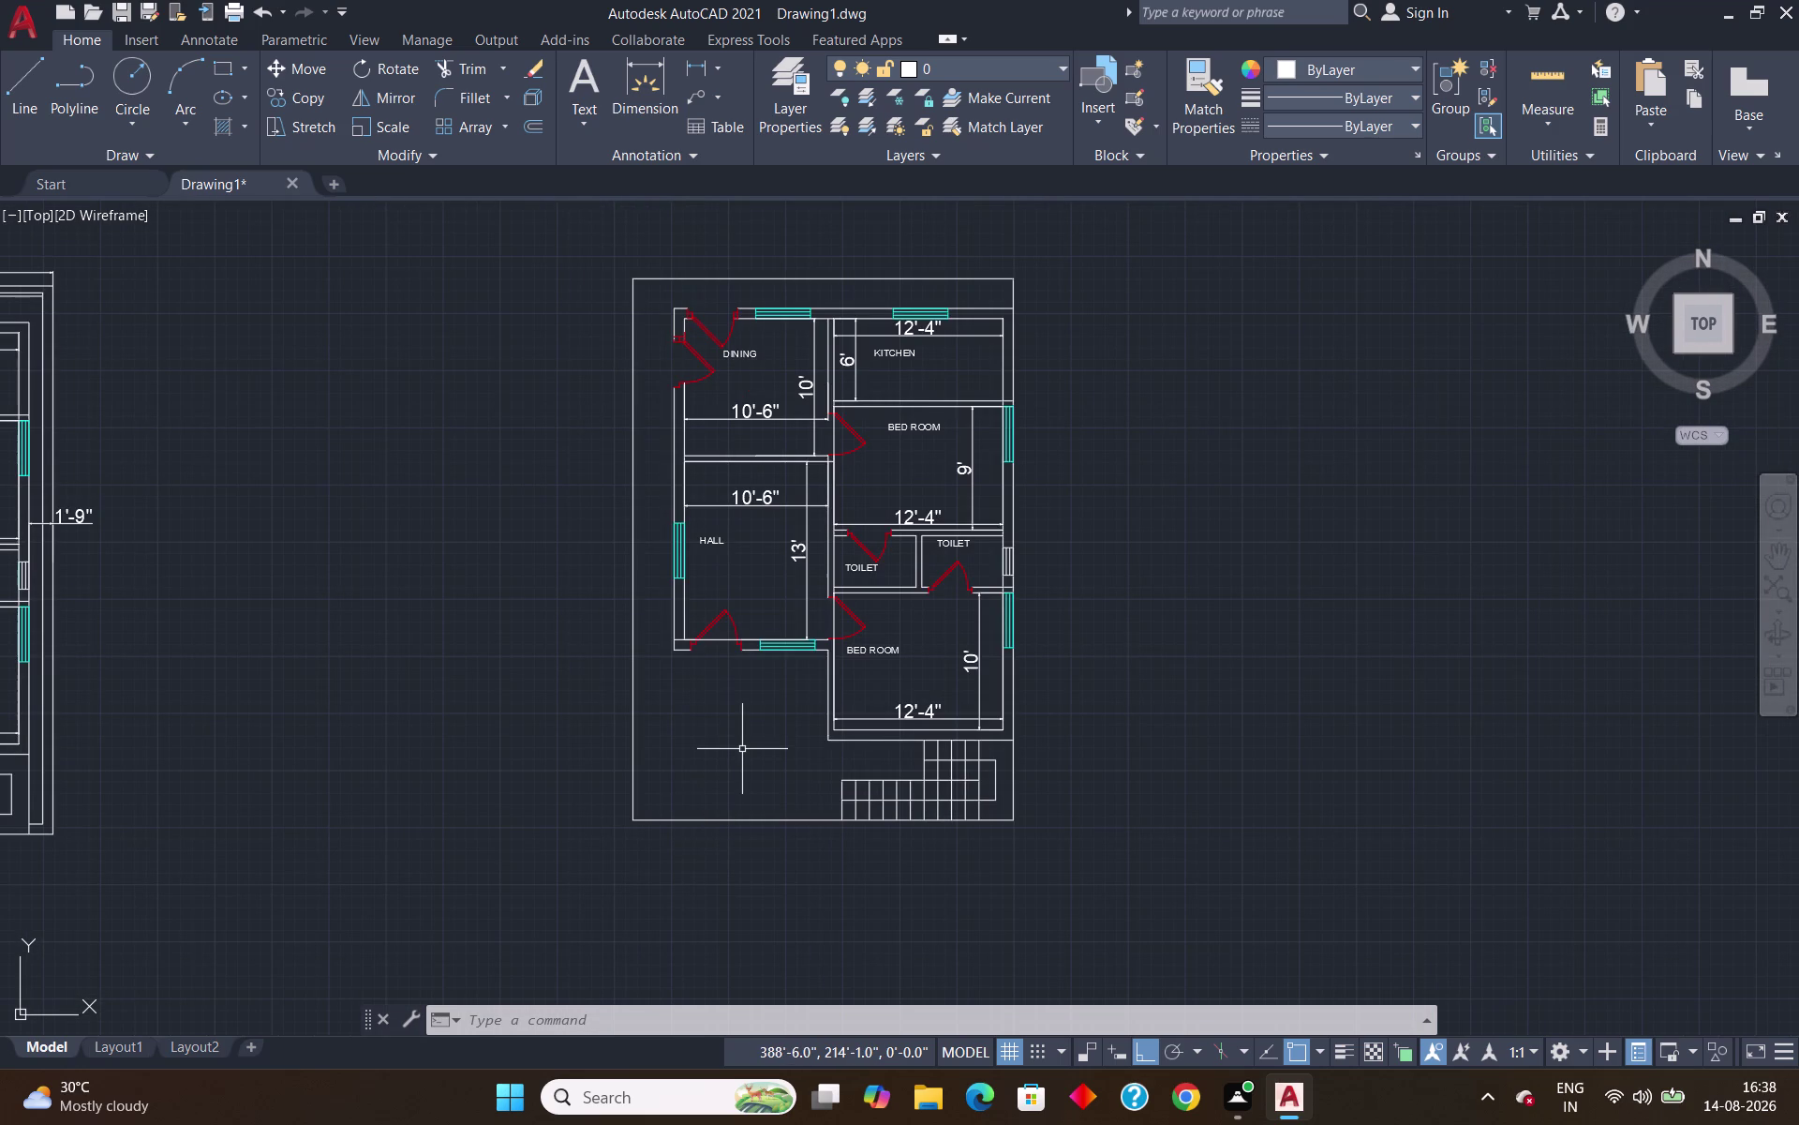
scroll(up, 3)
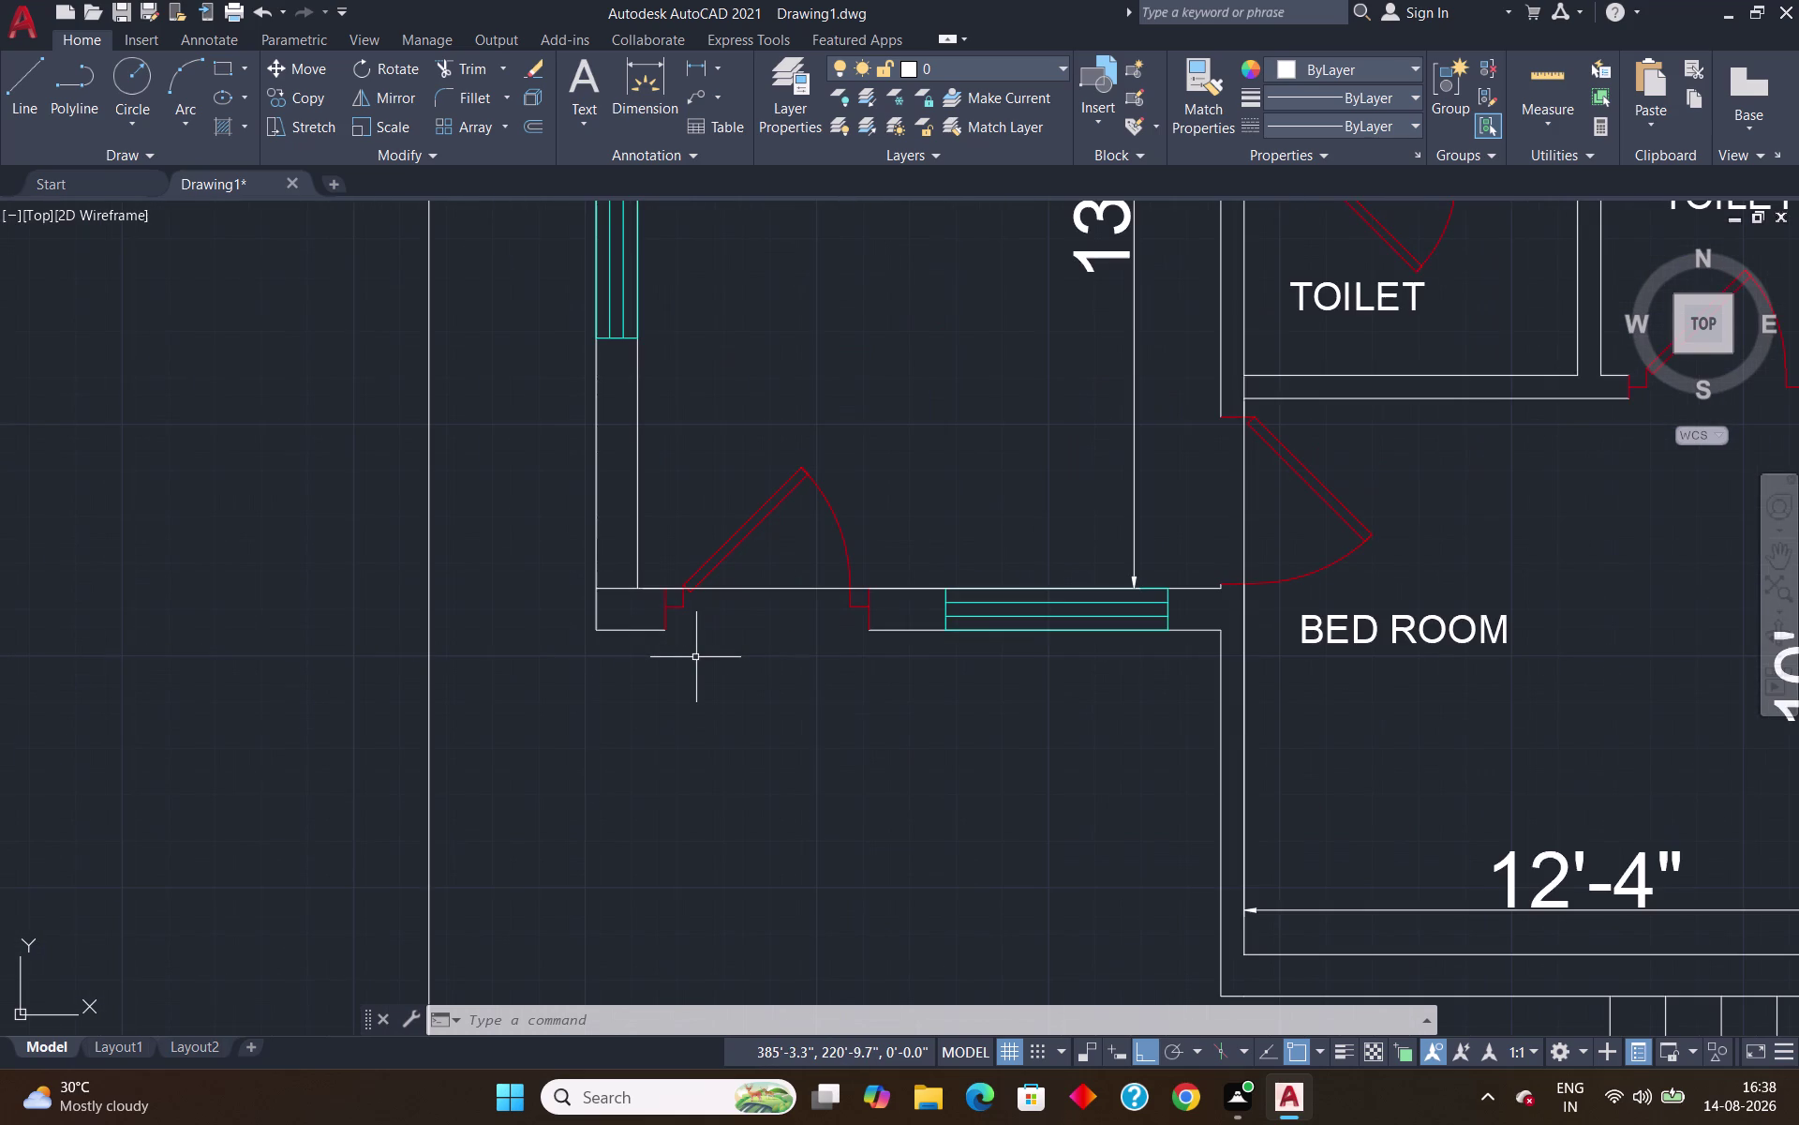
Draw a 6' line straight down from the hall's bottom-left wall corner in the copy.
key(l)
key(Return)
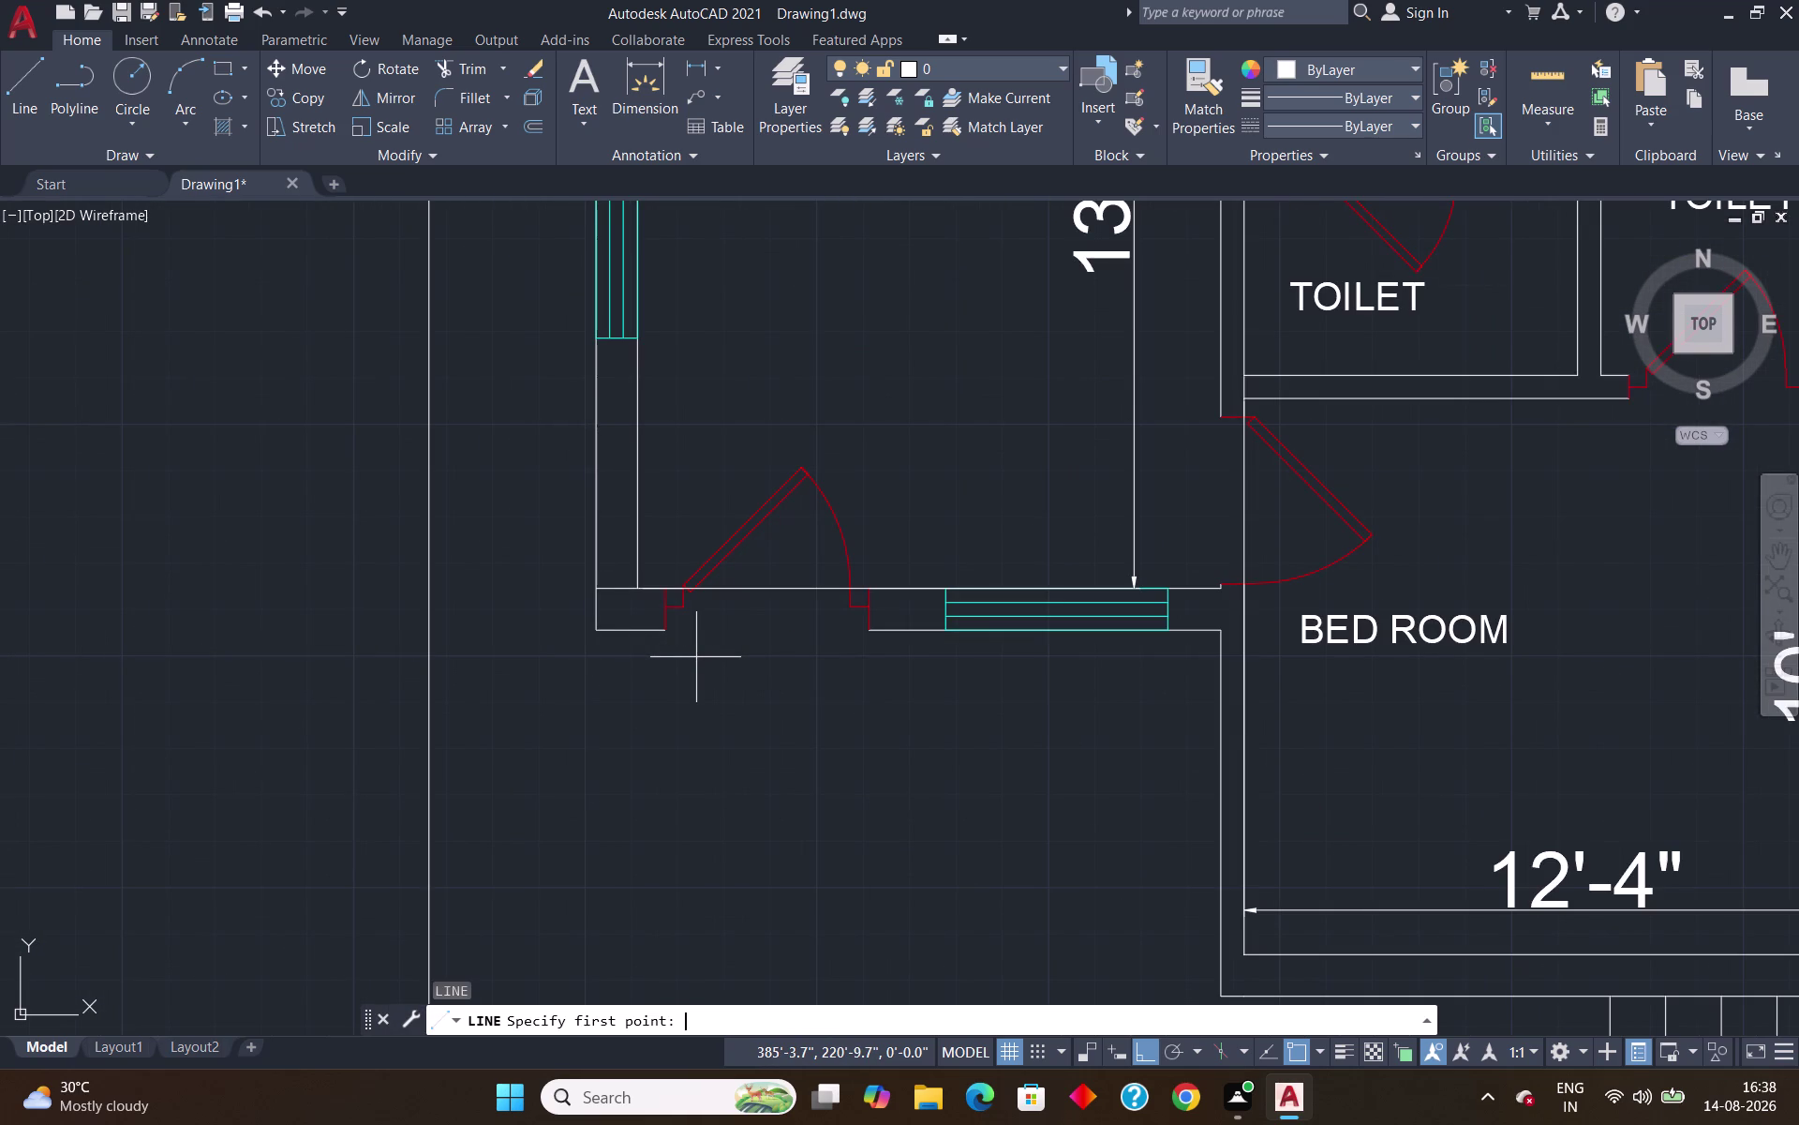
drag(594, 629, 596, 639)
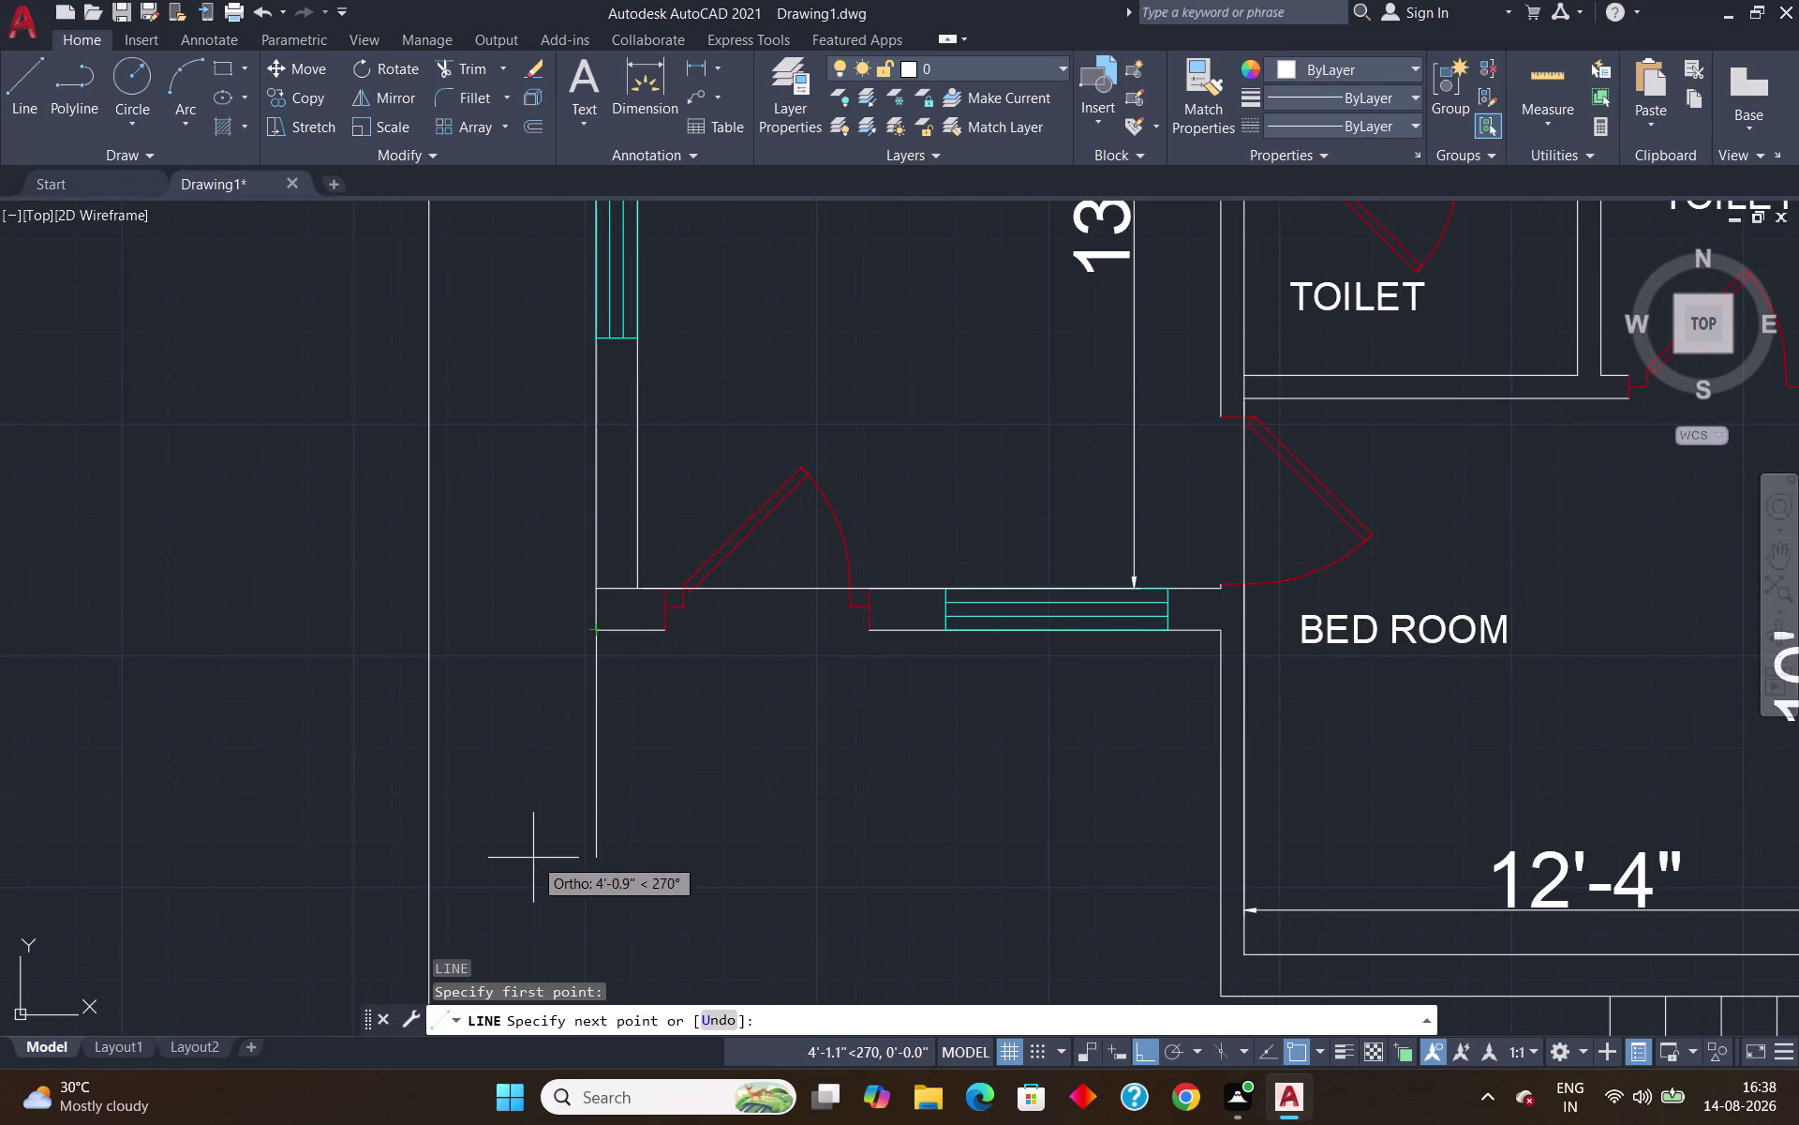
text(6')
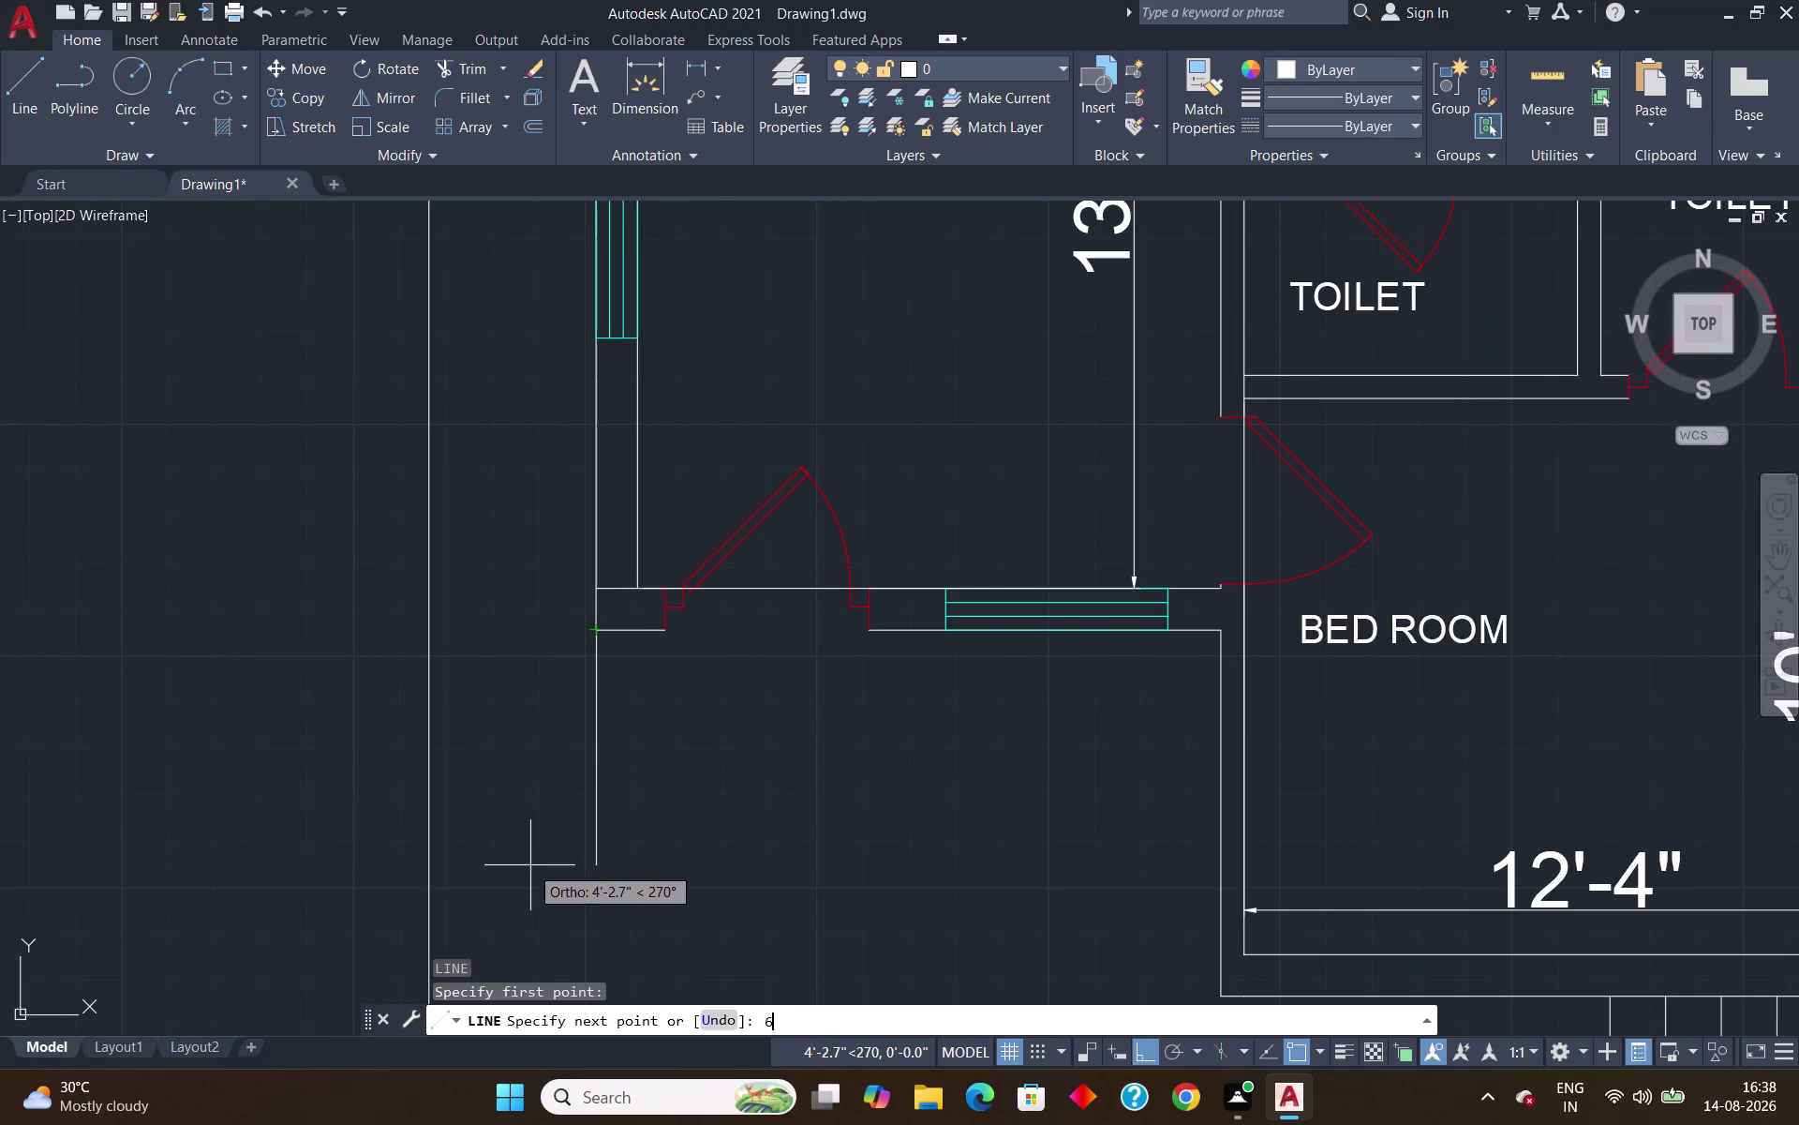
key(Return)
scroll(down, 3)
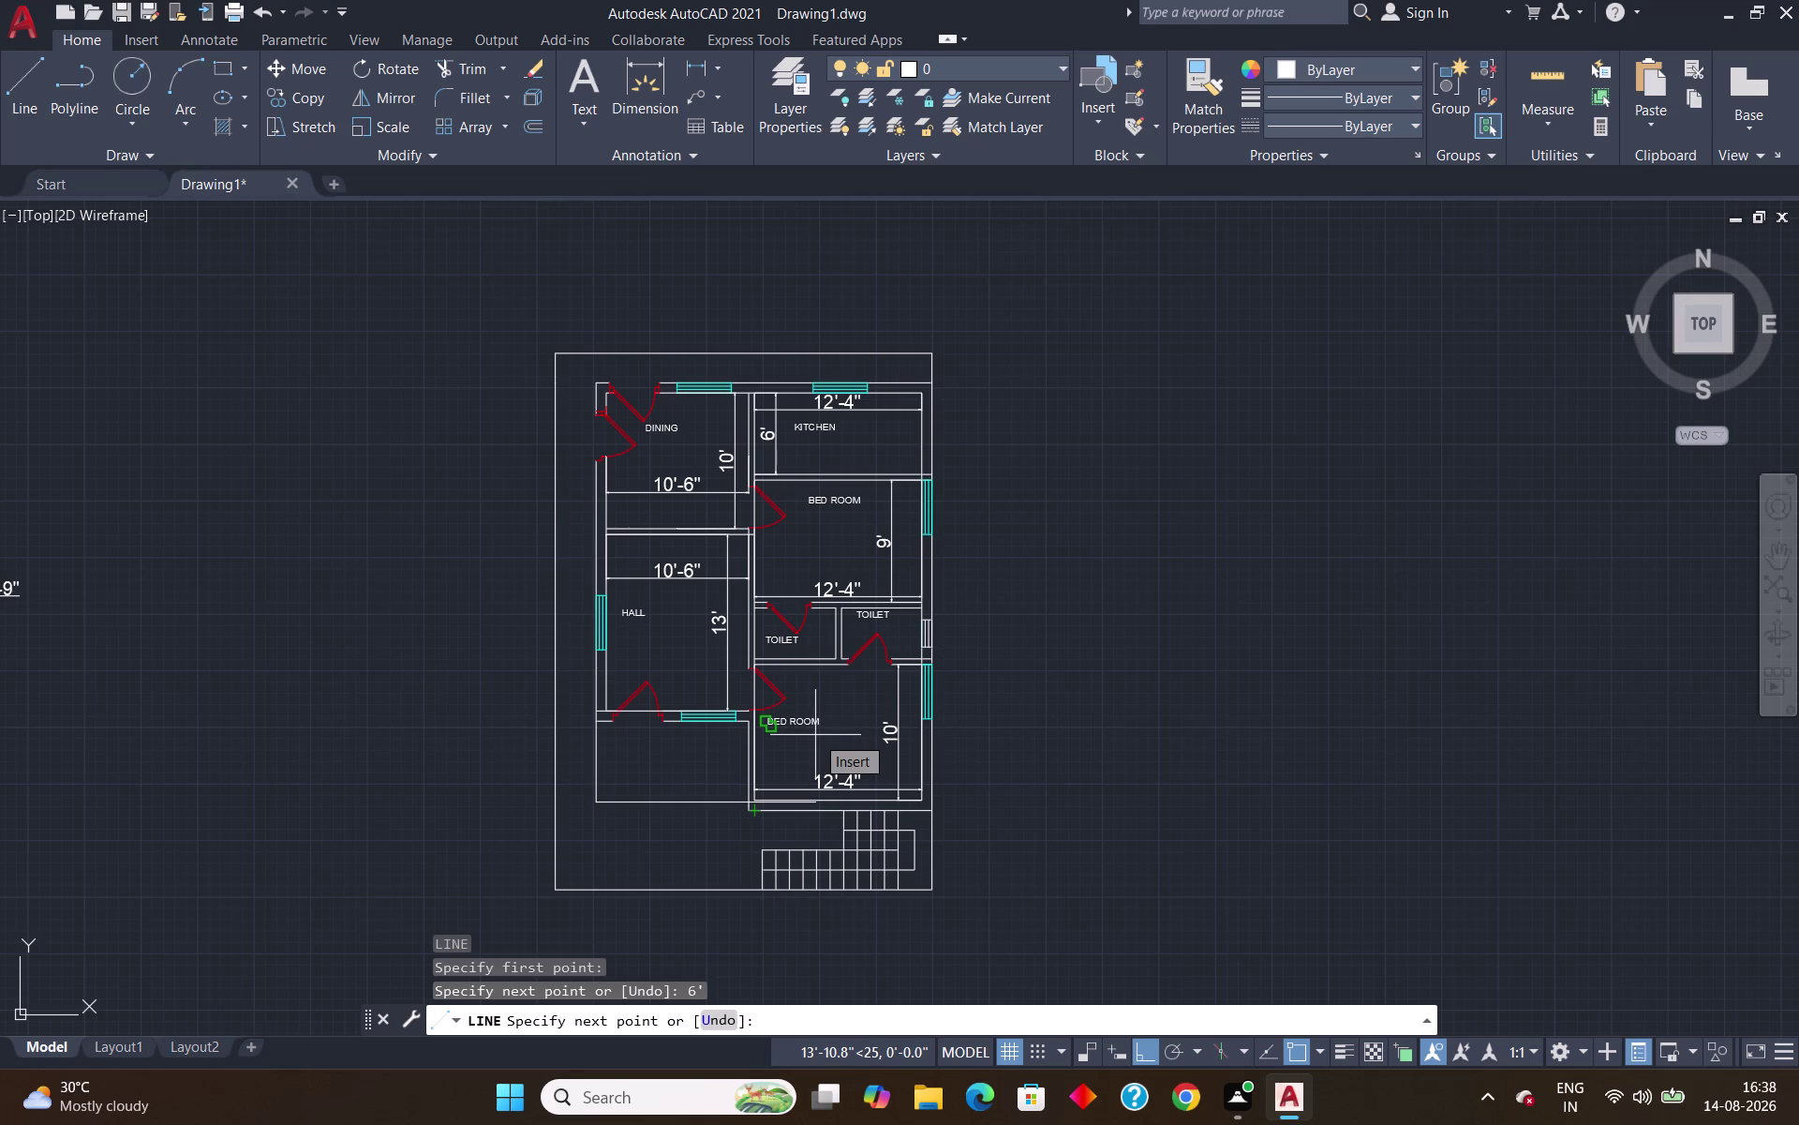
key(Escape)
scroll(down, 3)
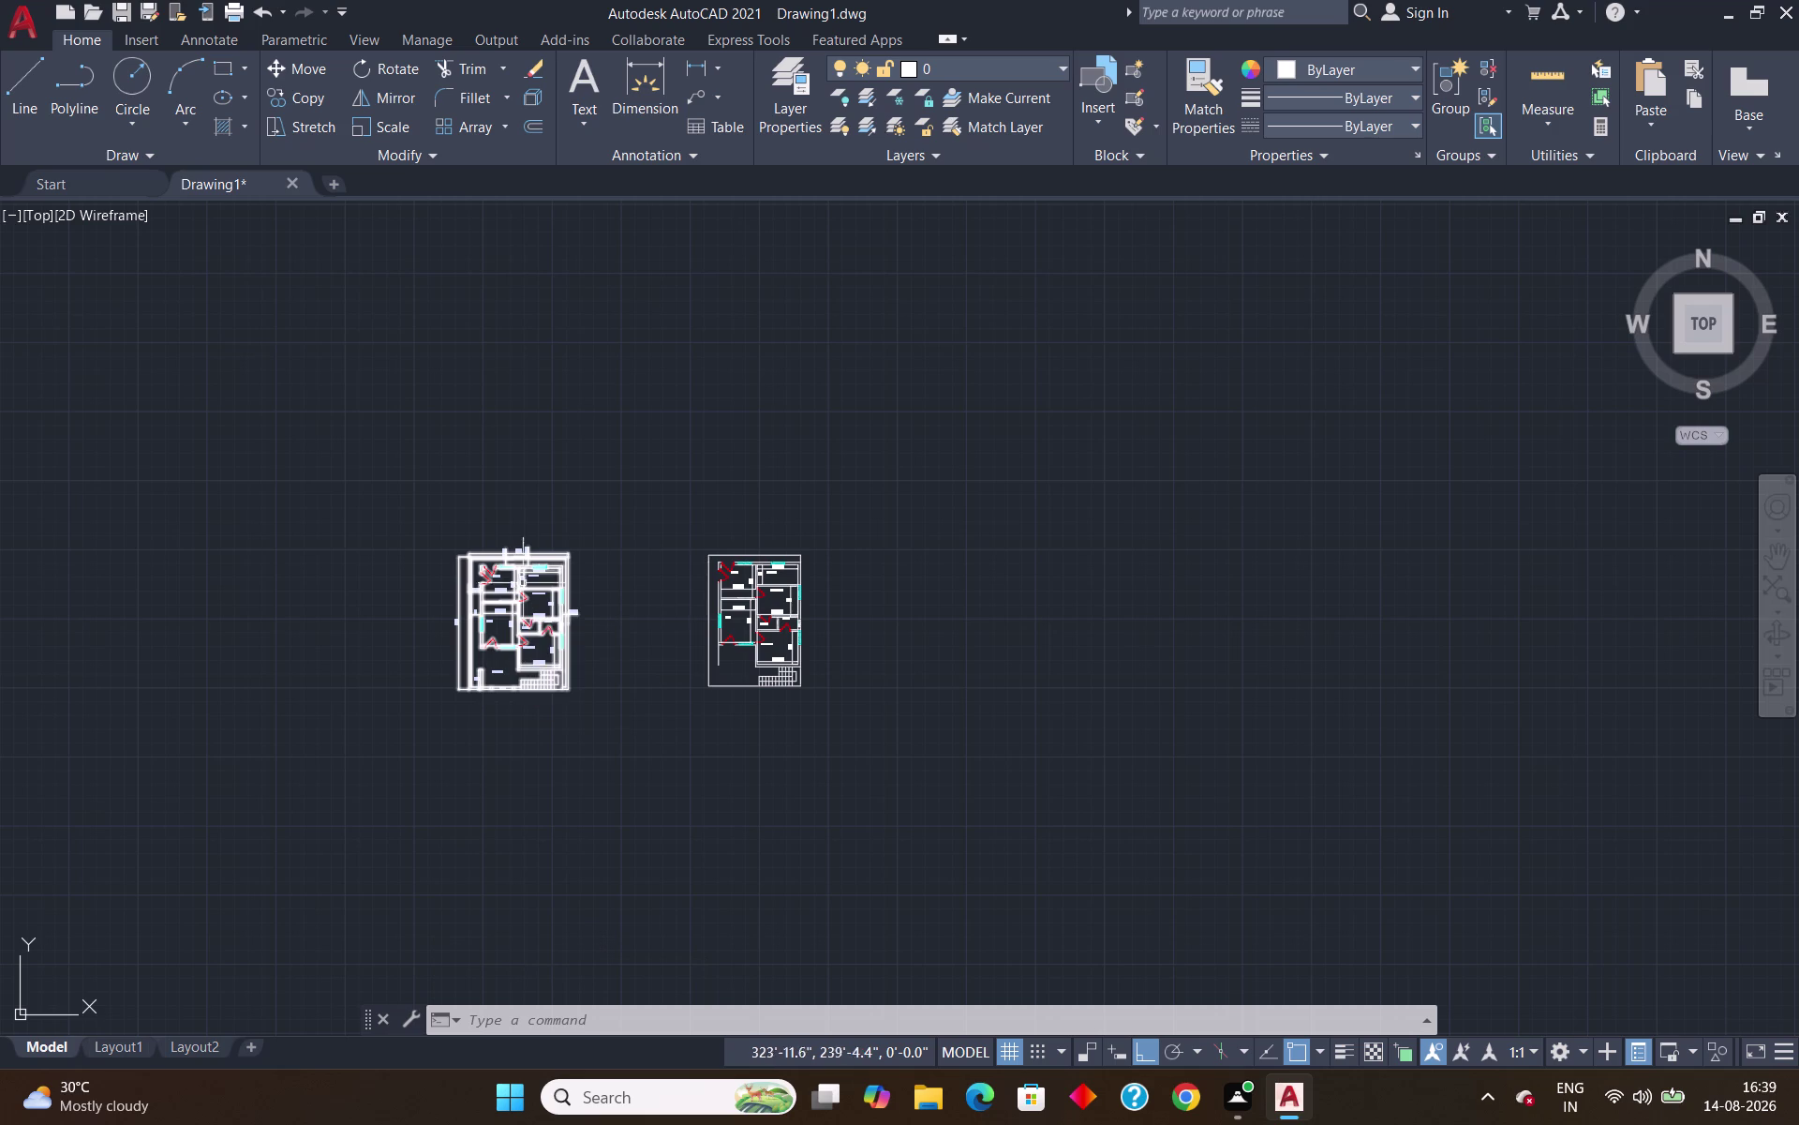
Erase the hall's 10'-6" and 13' dimension annotations from the copied plan.
scroll(up, 3)
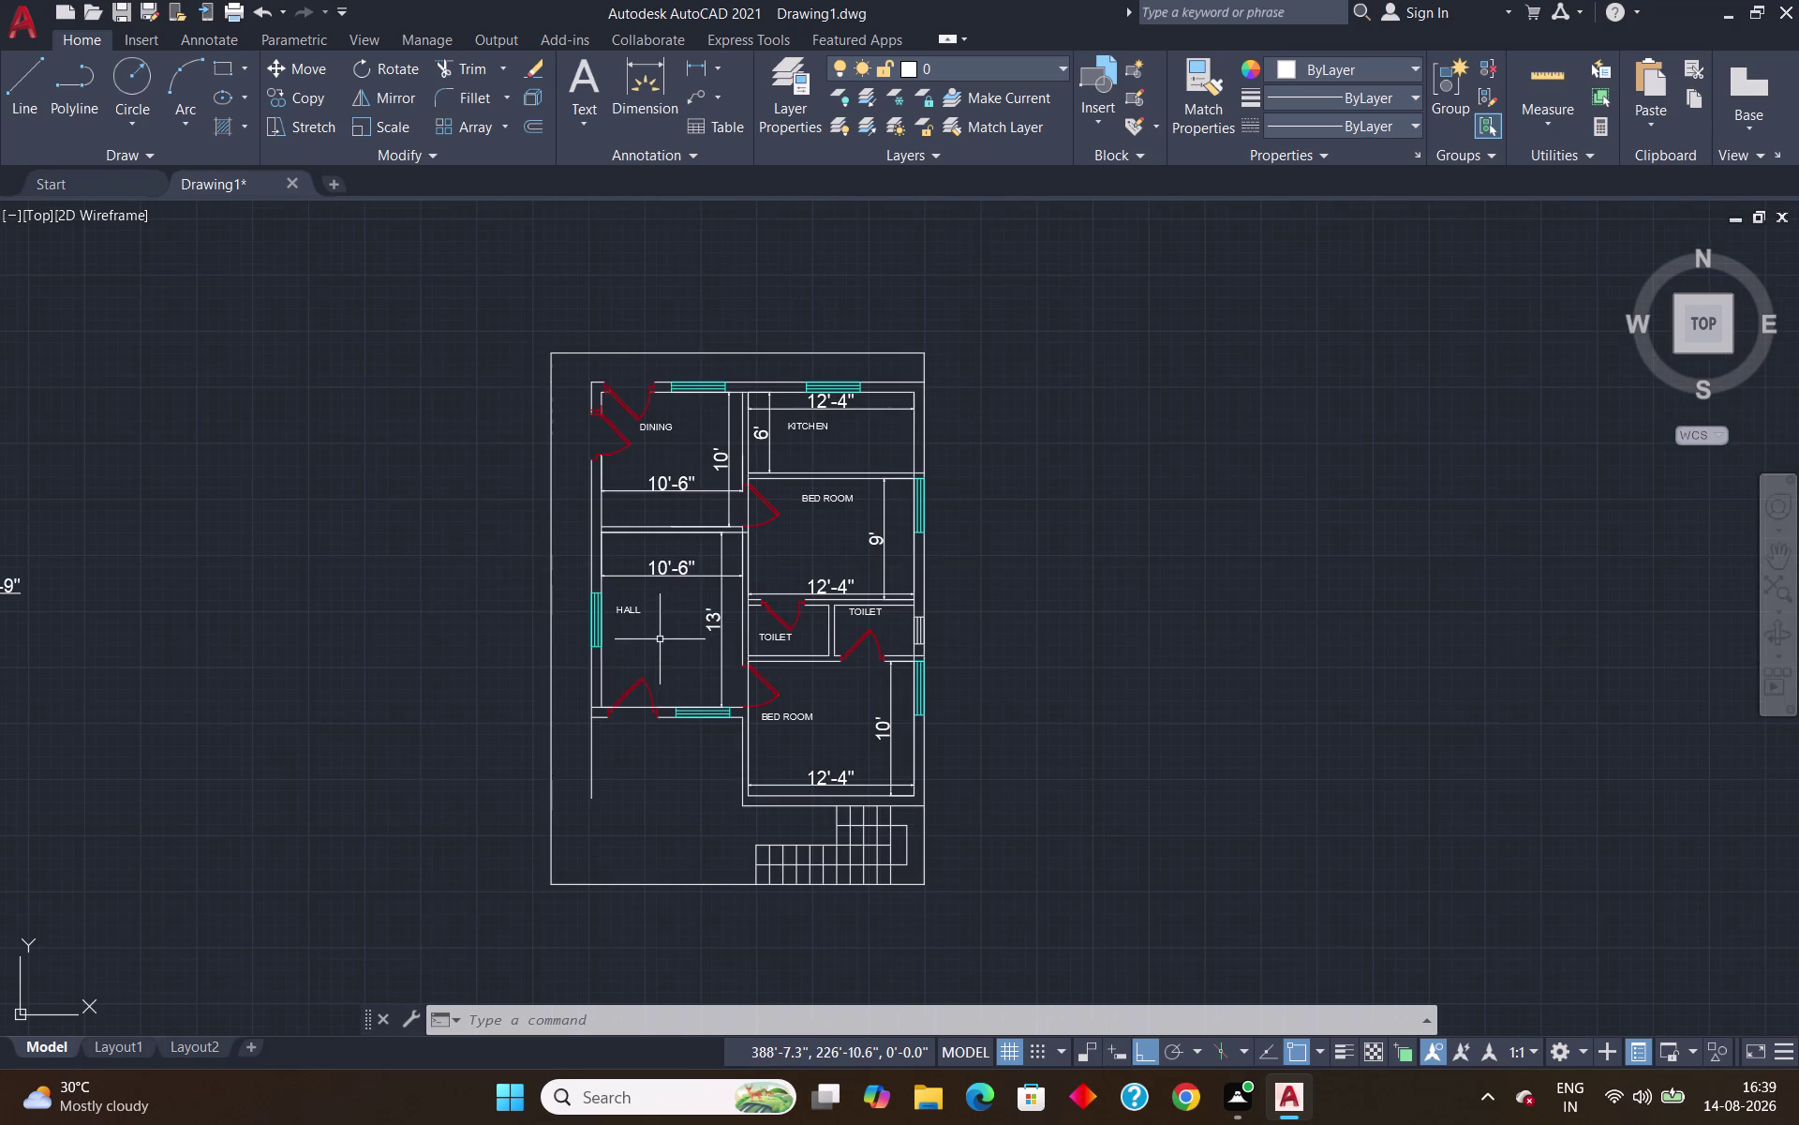
scroll(up, 3)
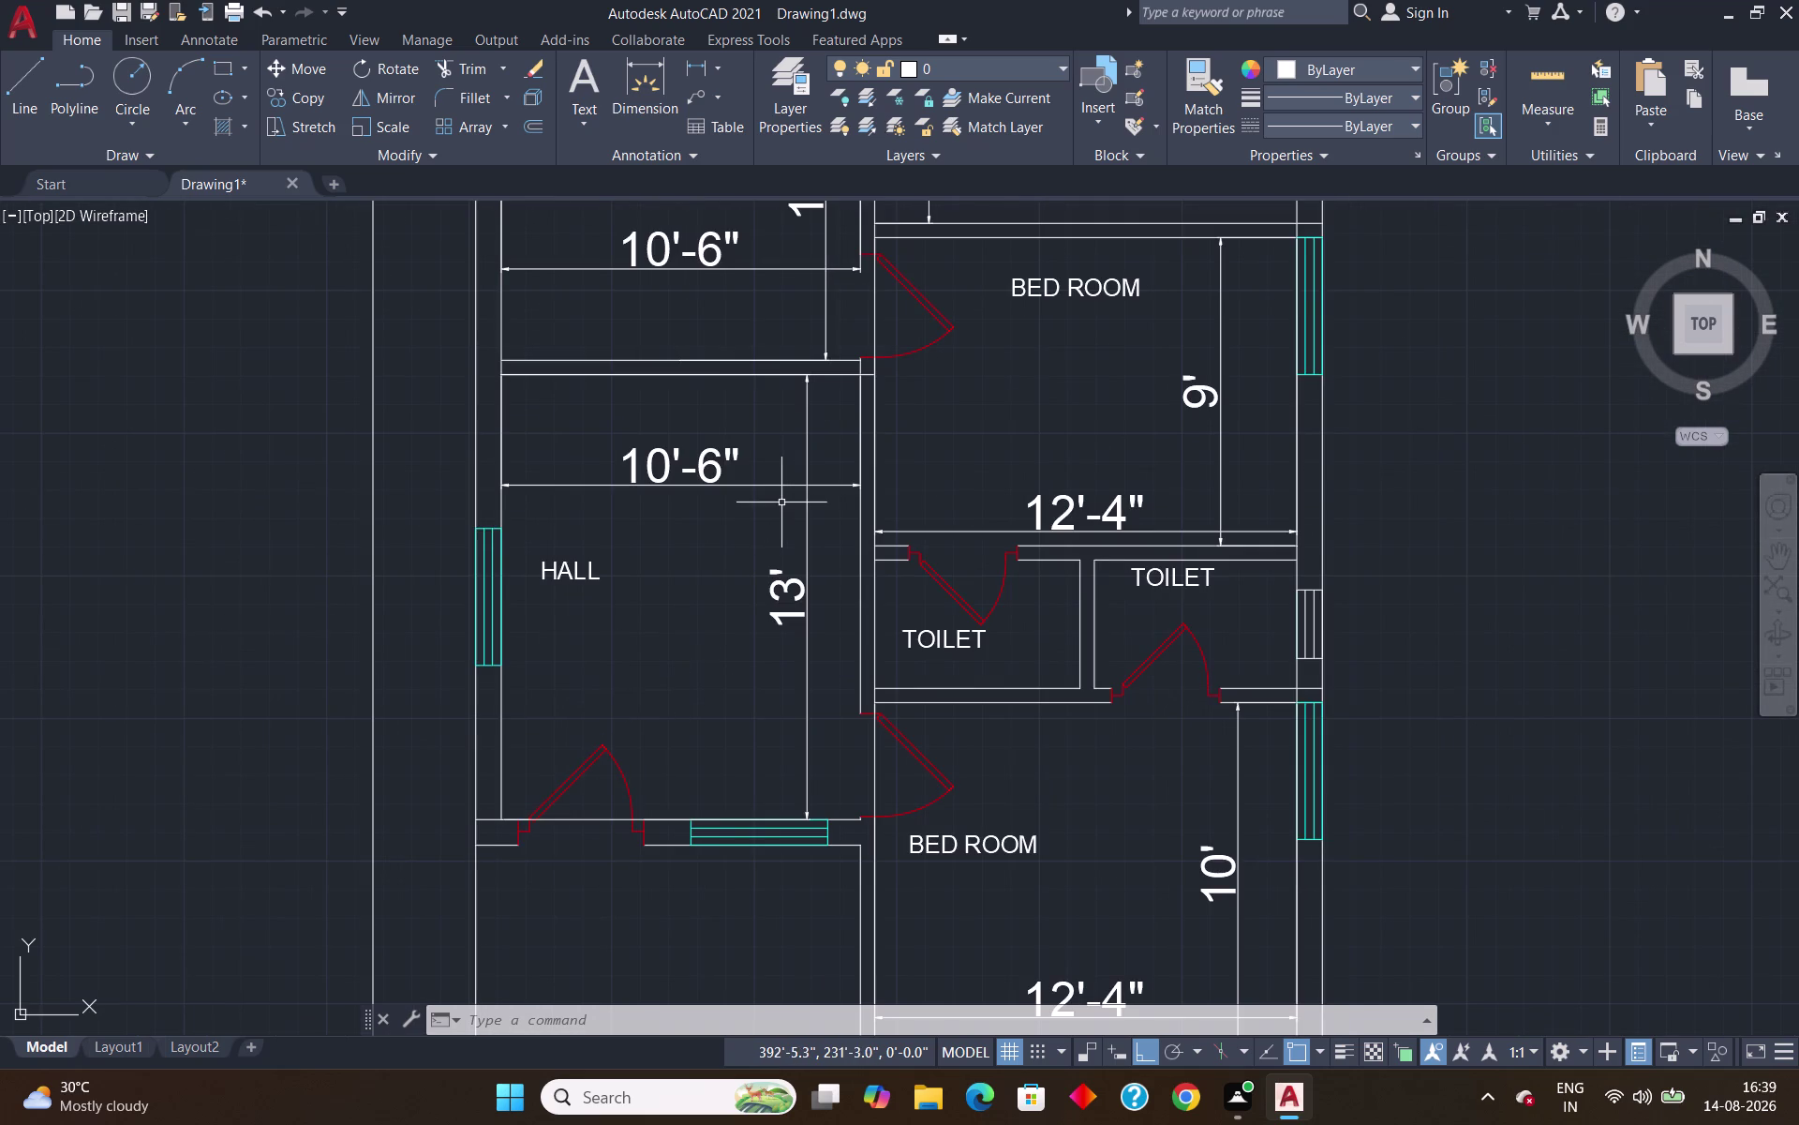
scroll(down, 3)
scroll(up, 3)
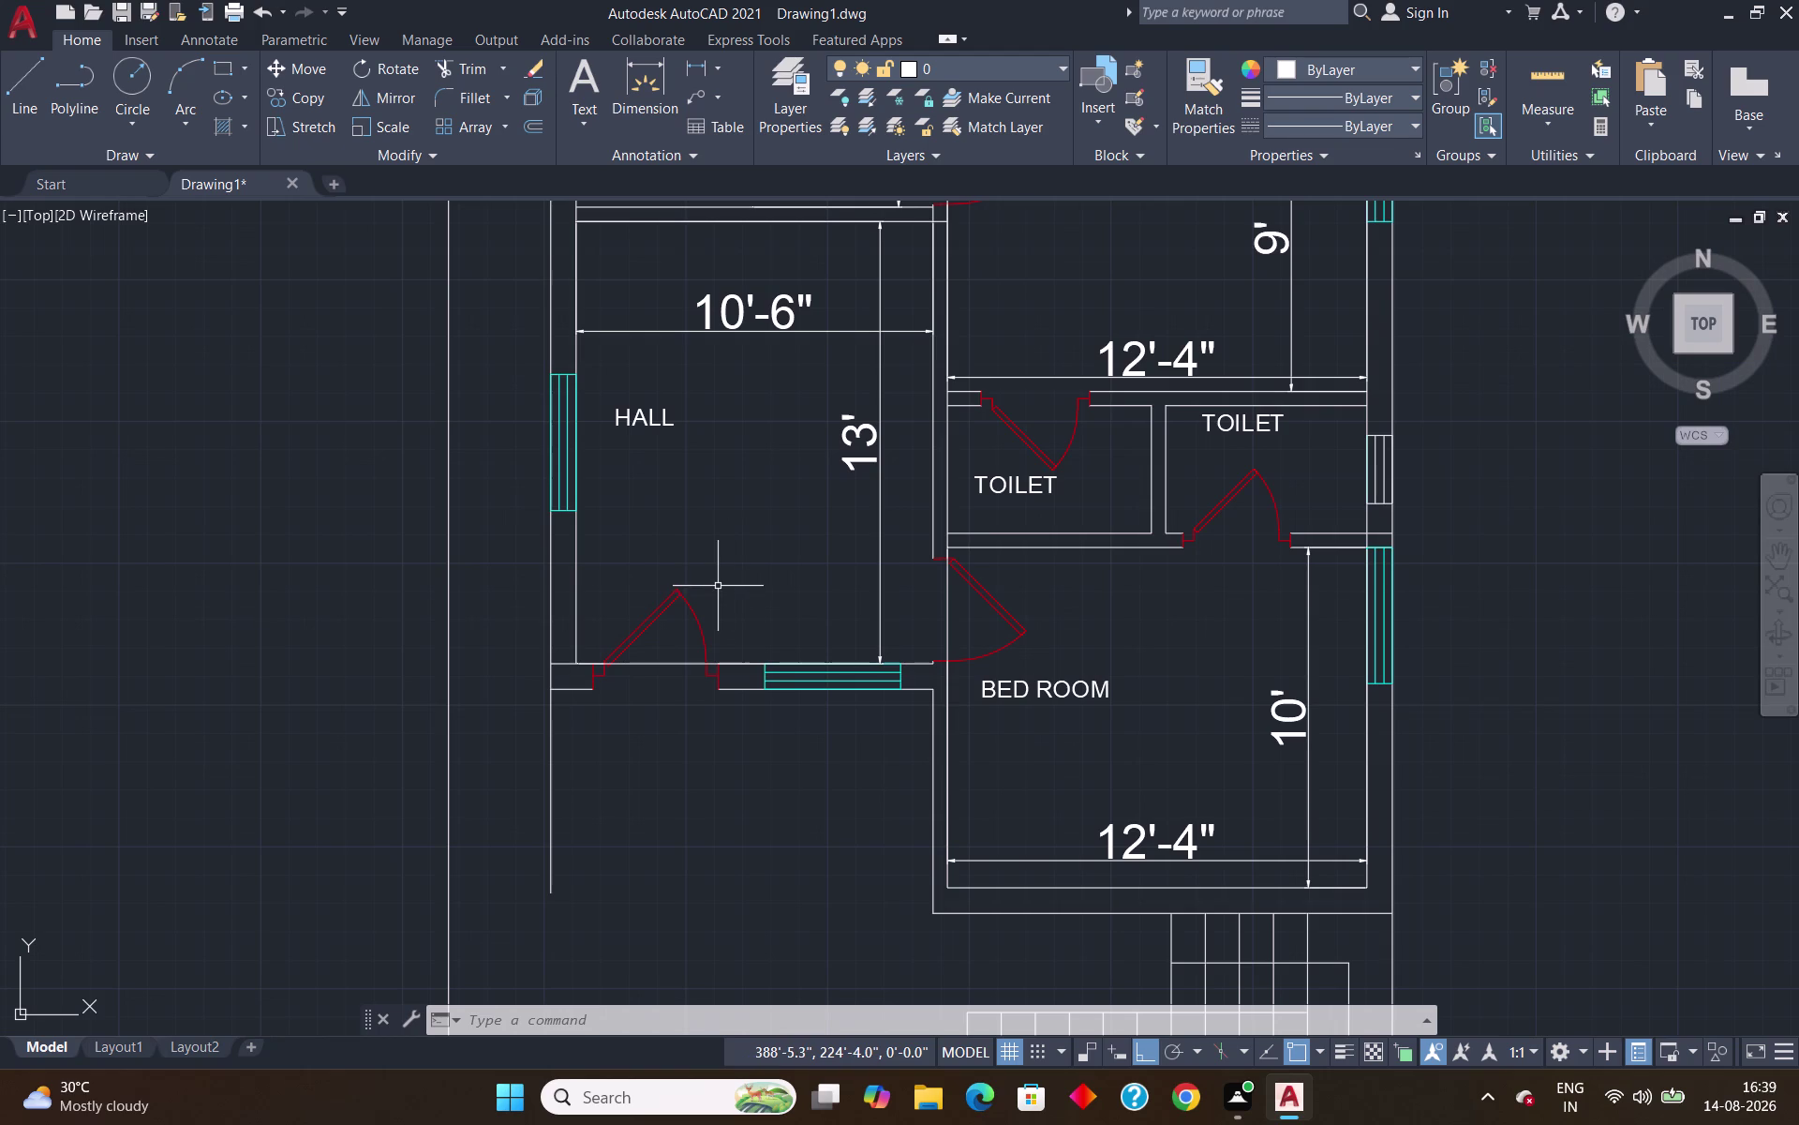
scroll(down, 3)
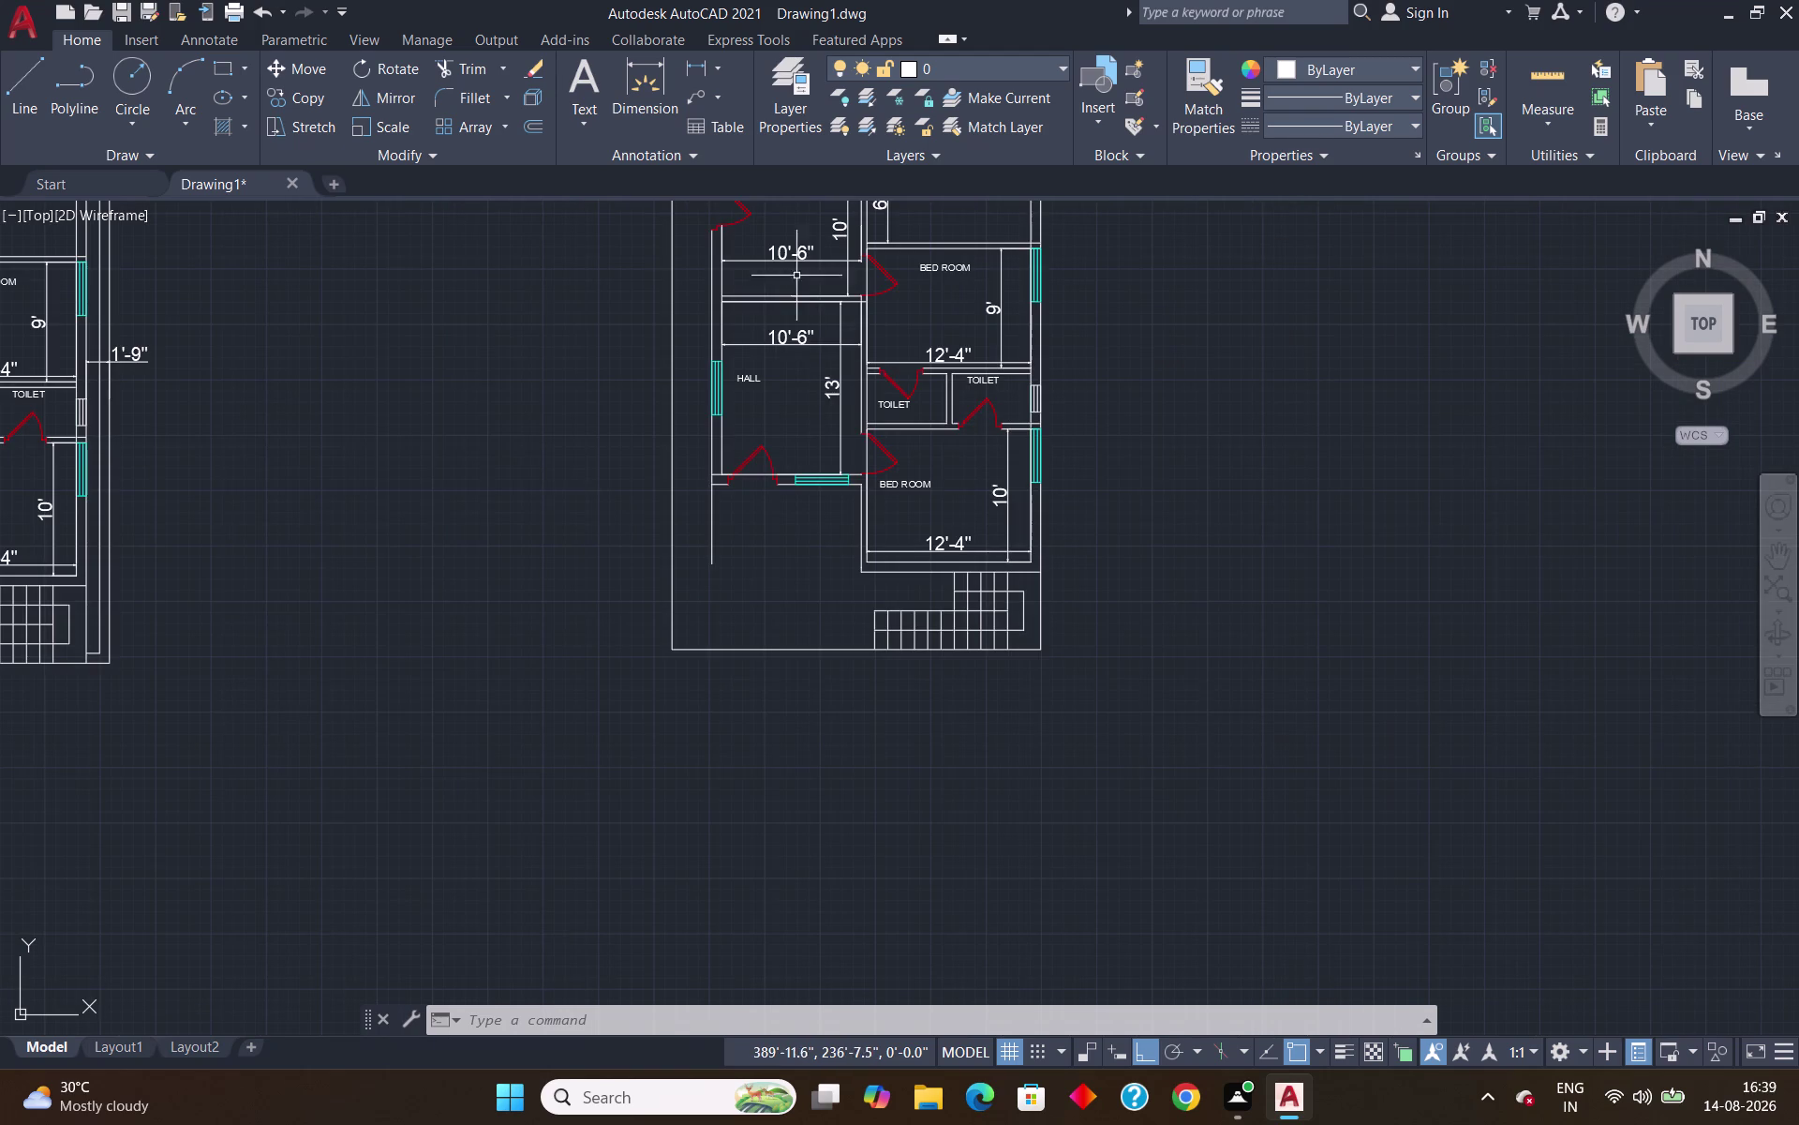
scroll(up, 3)
scroll(down, 3)
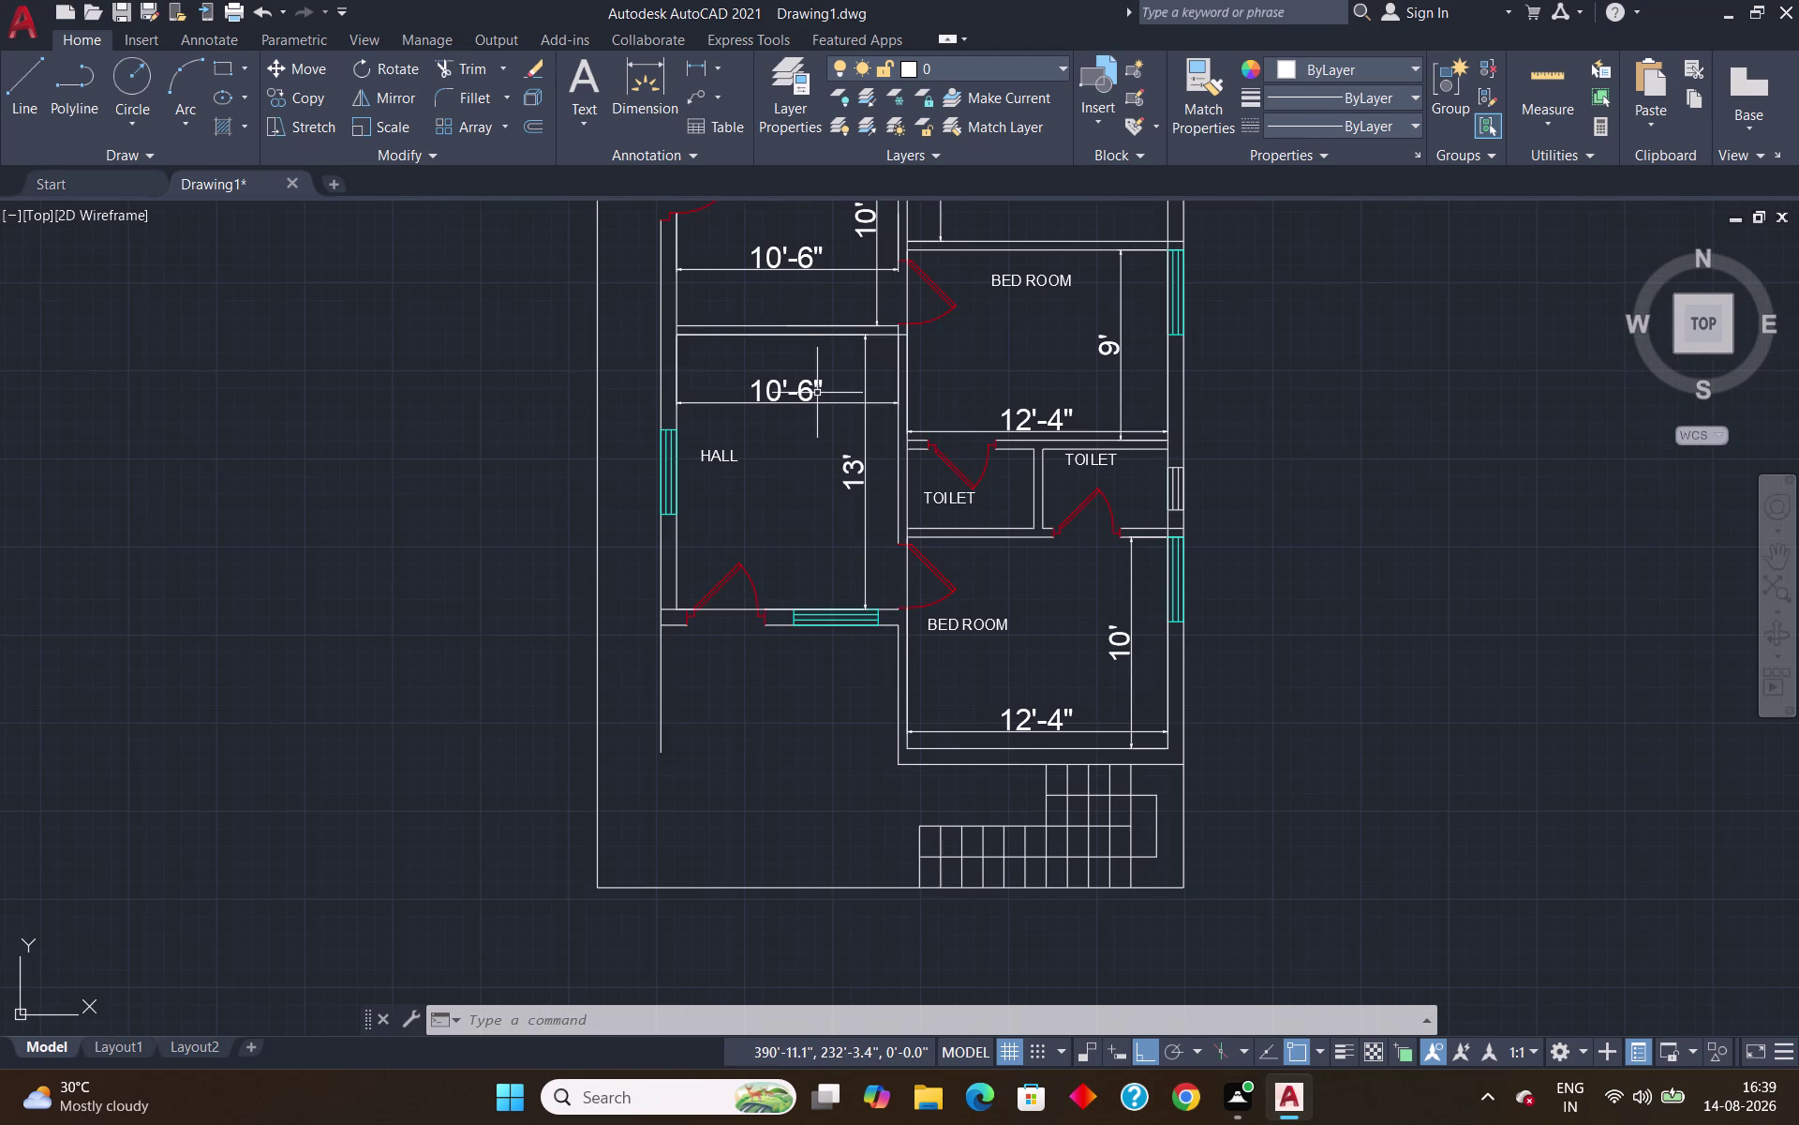
scroll(down, 3)
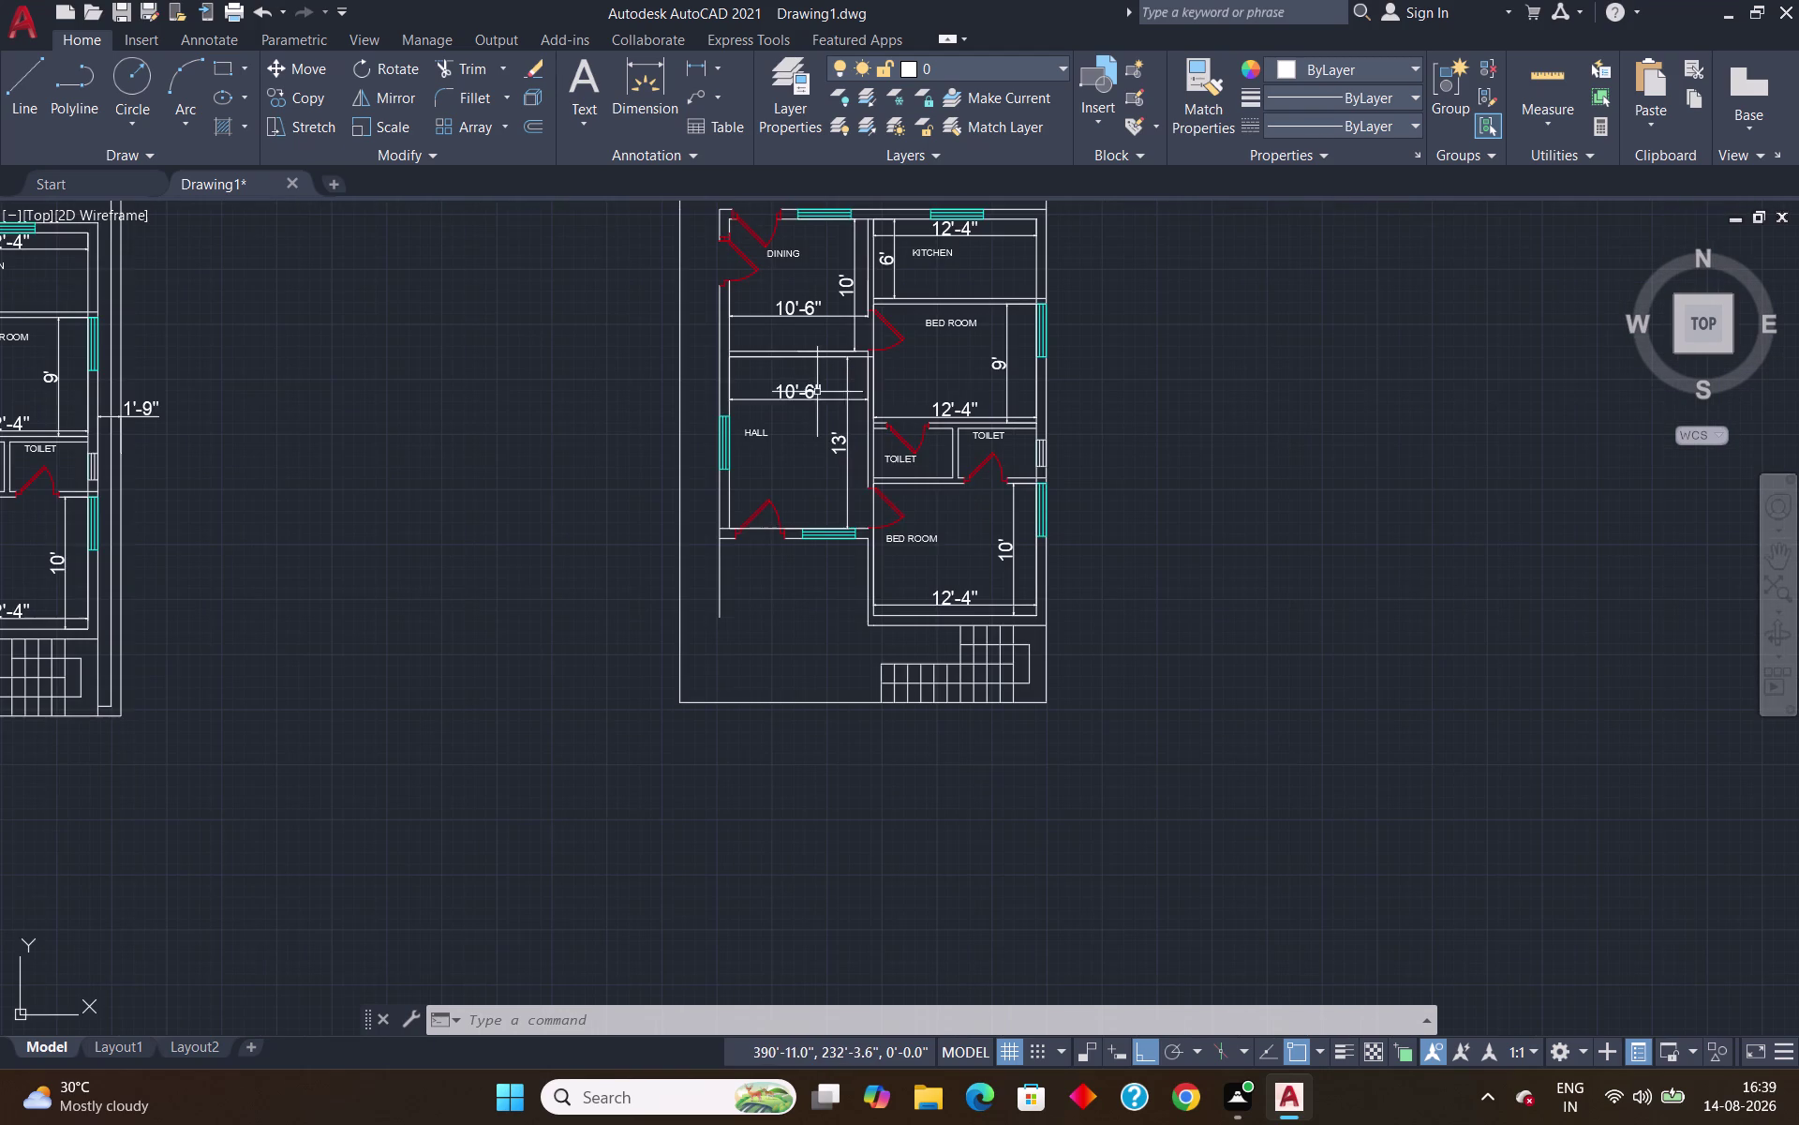
scroll(up, 3)
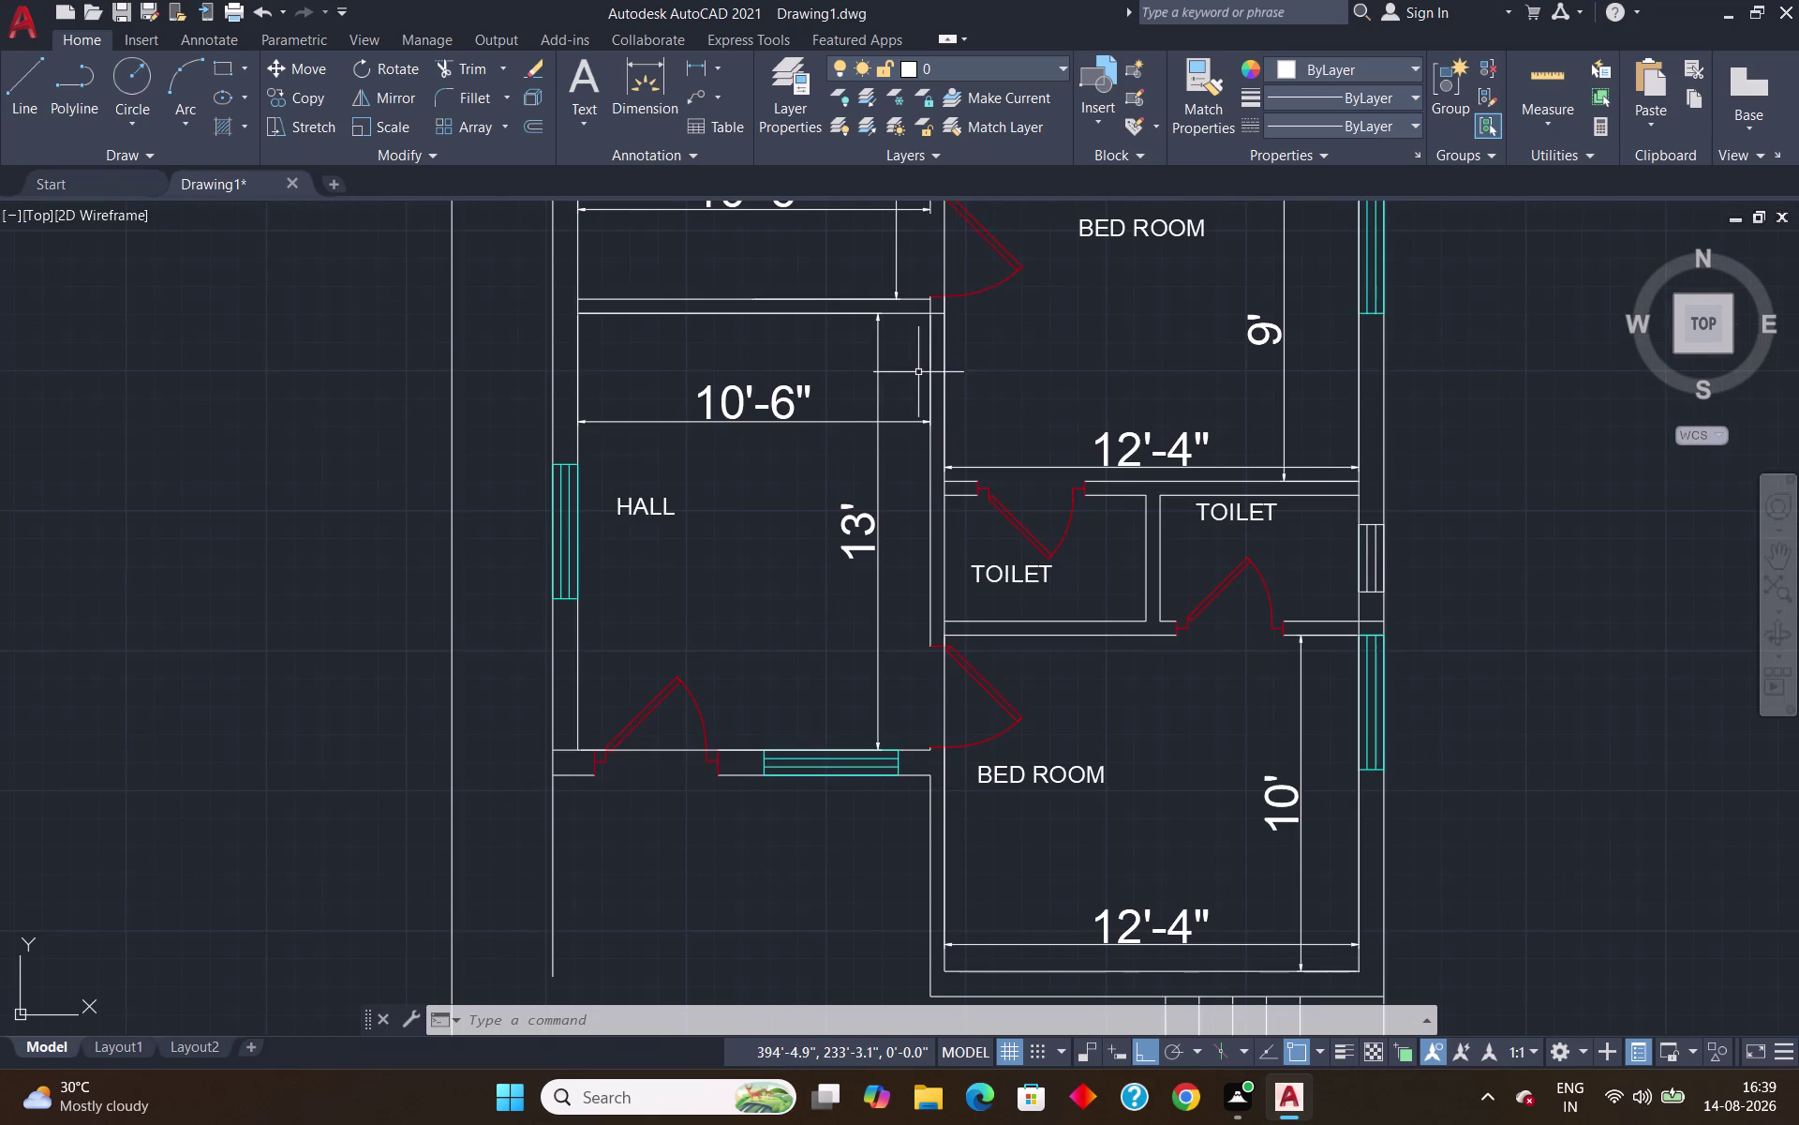
click(640, 349)
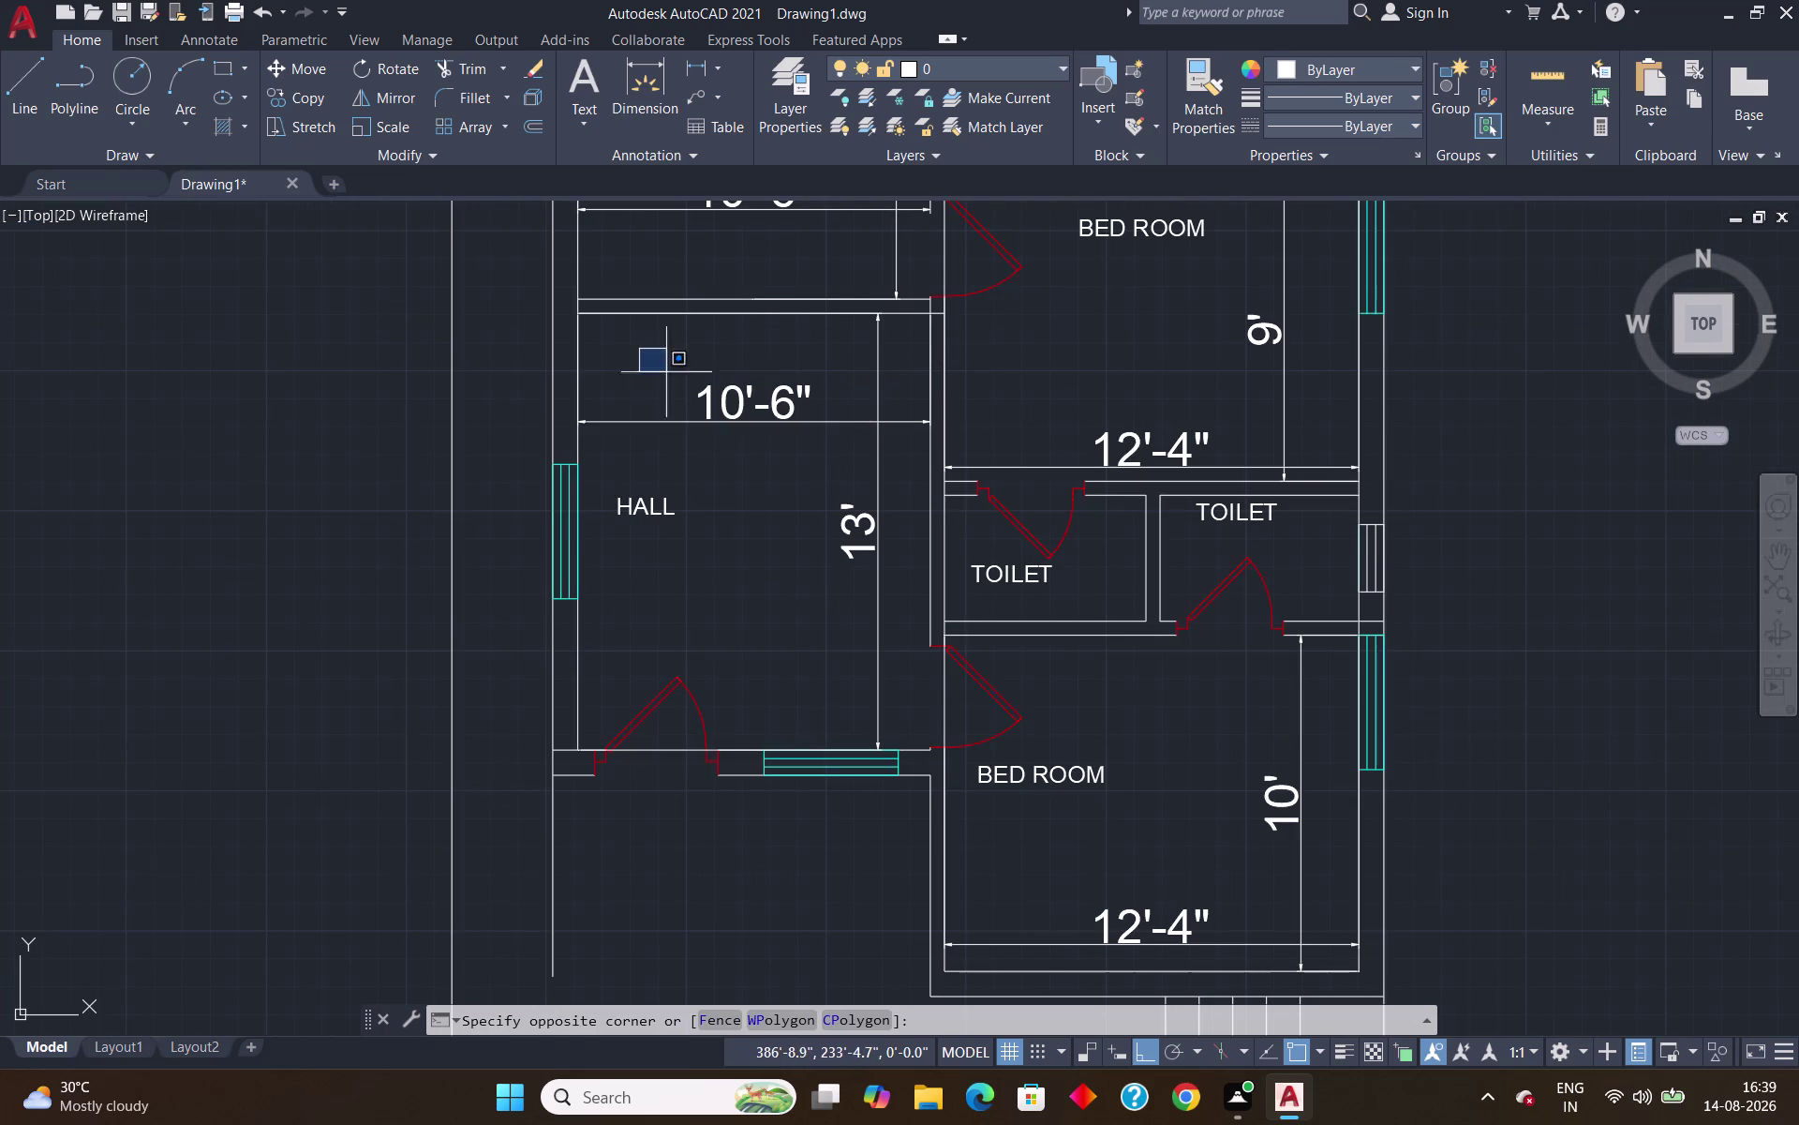
click(904, 588)
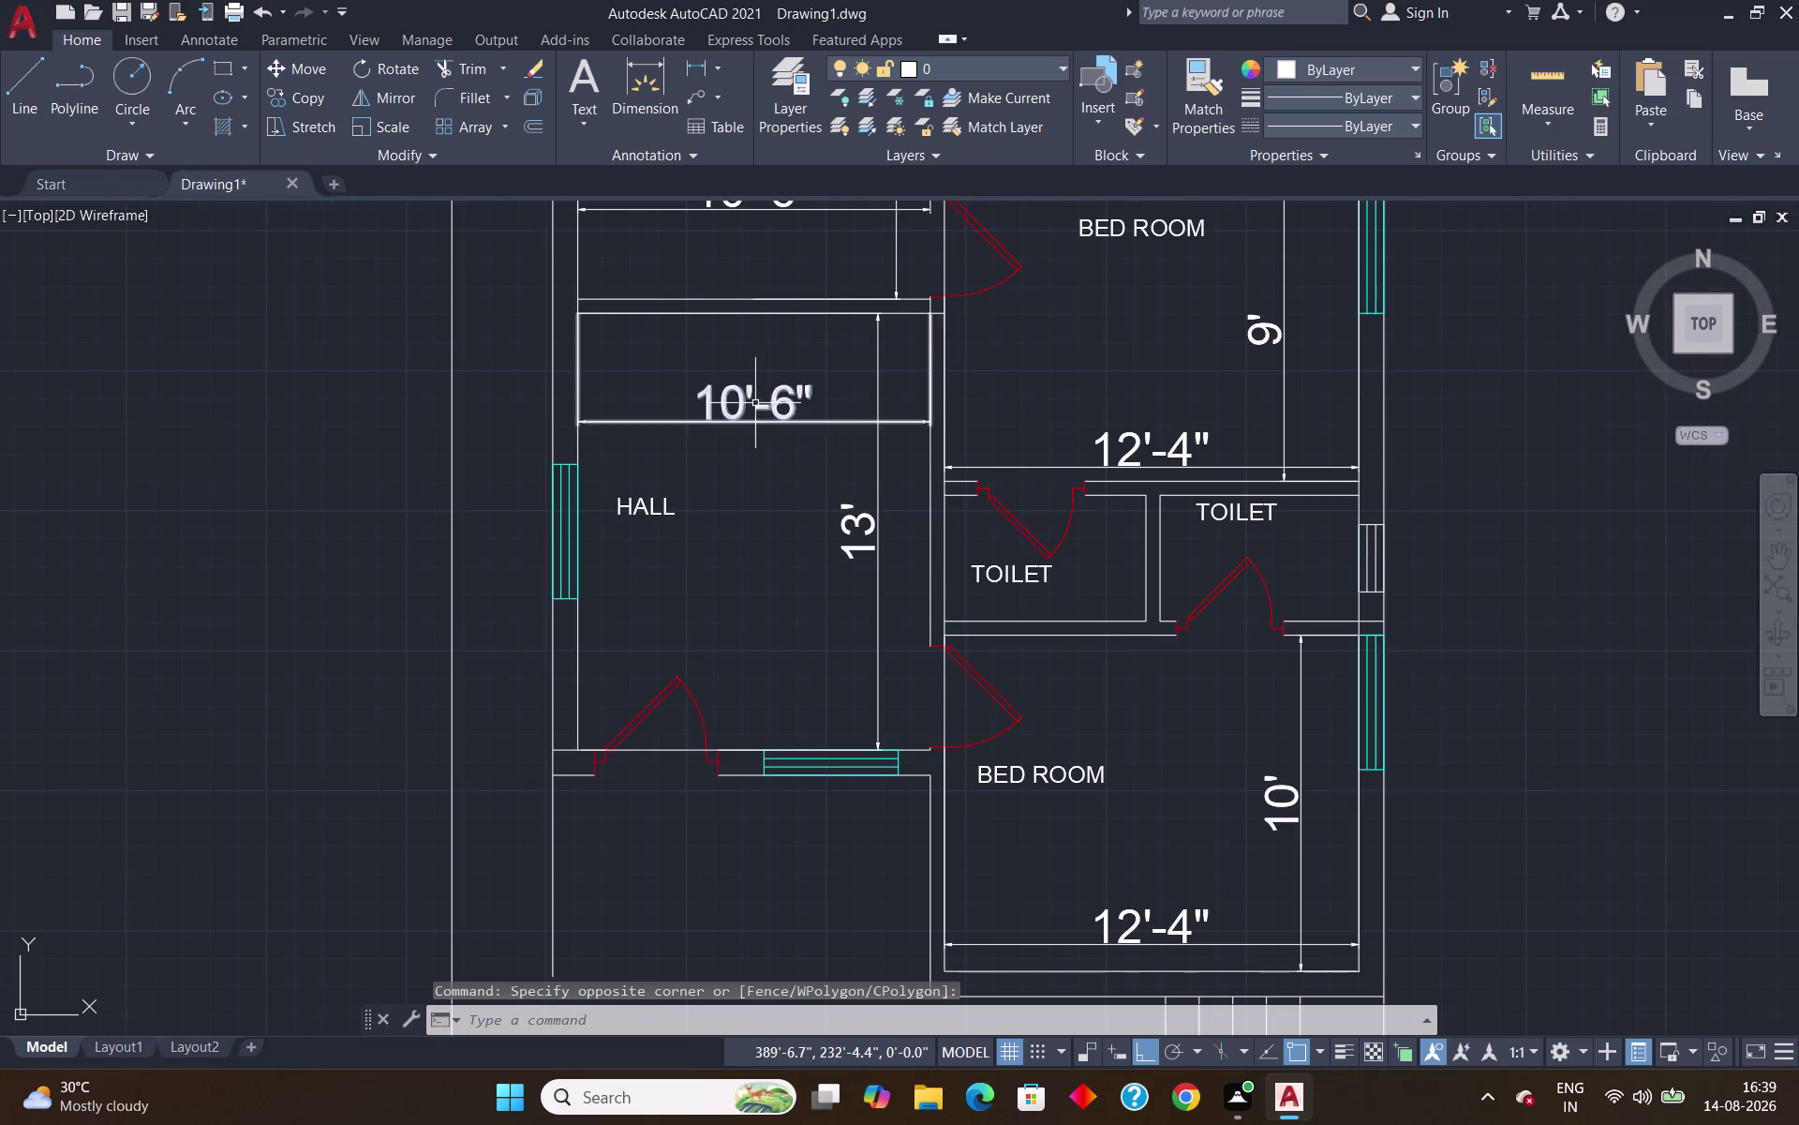
click(756, 403)
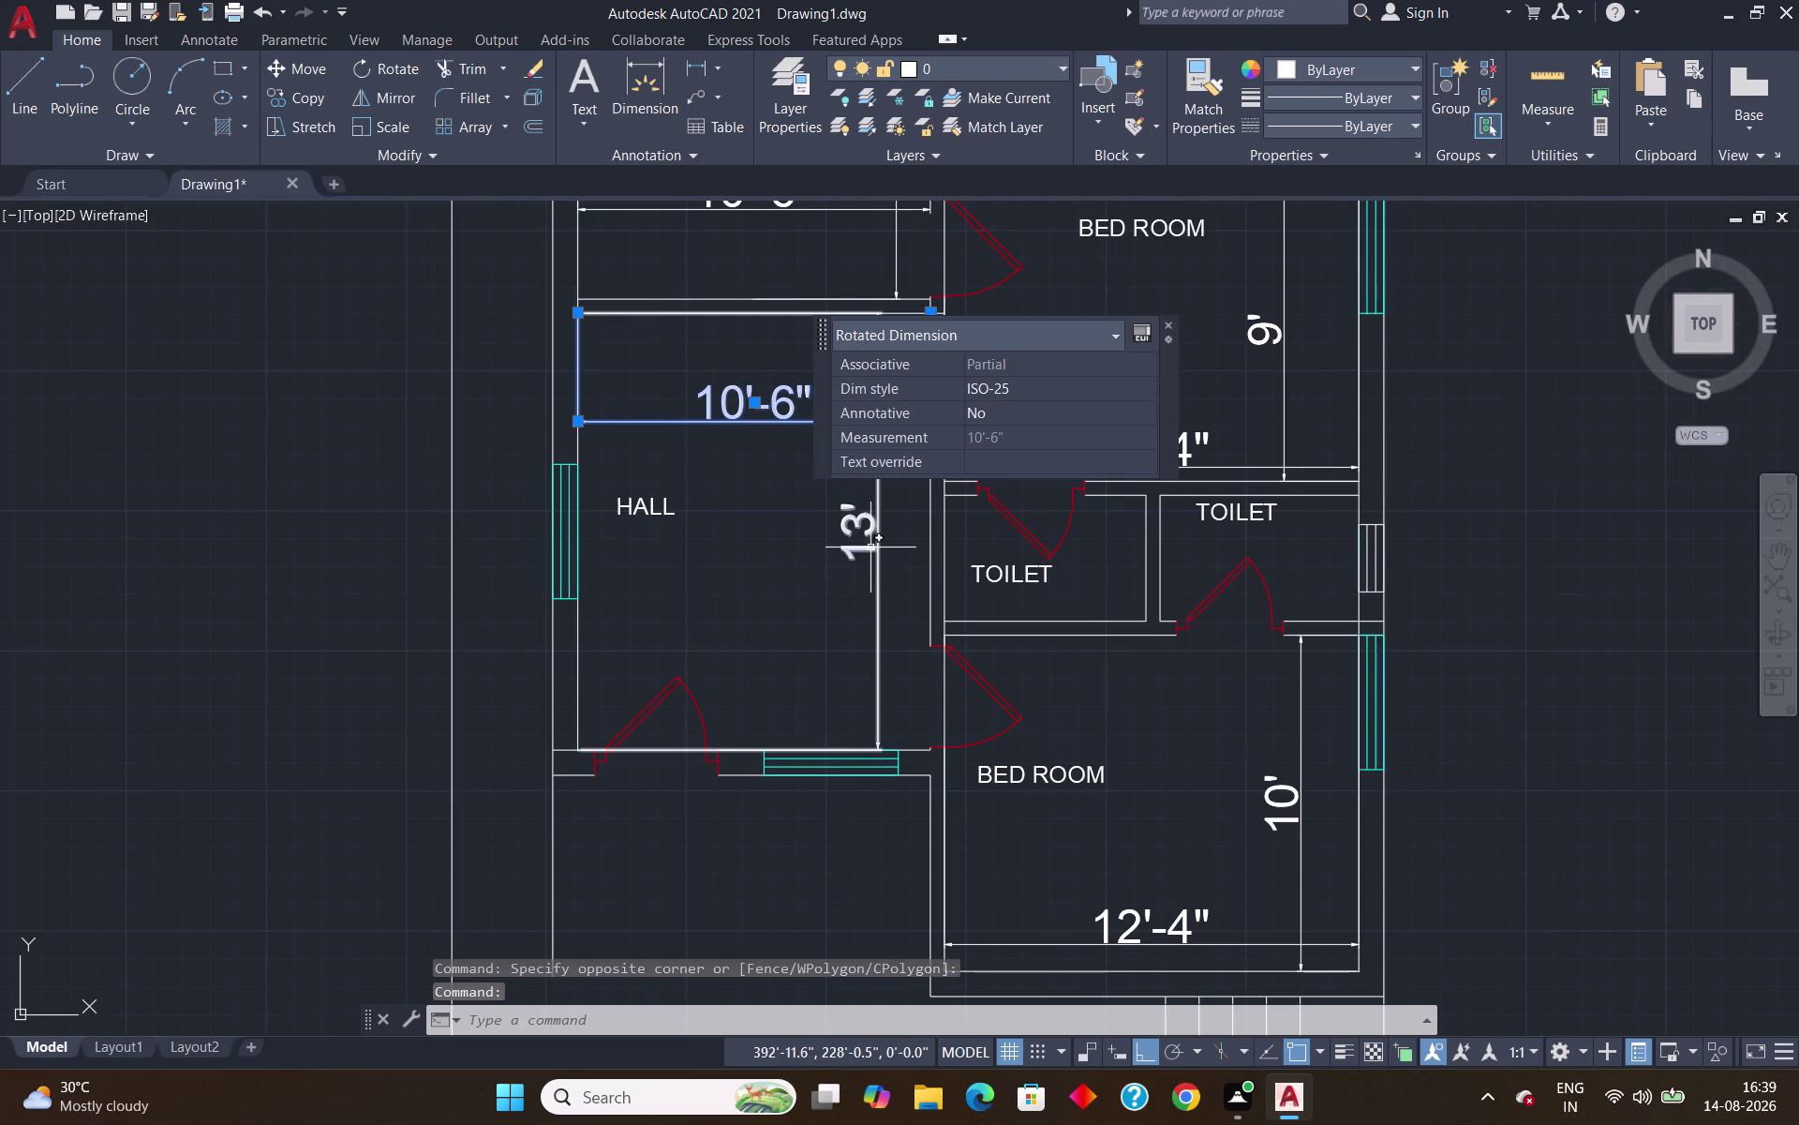
click(871, 547)
key(Delete)
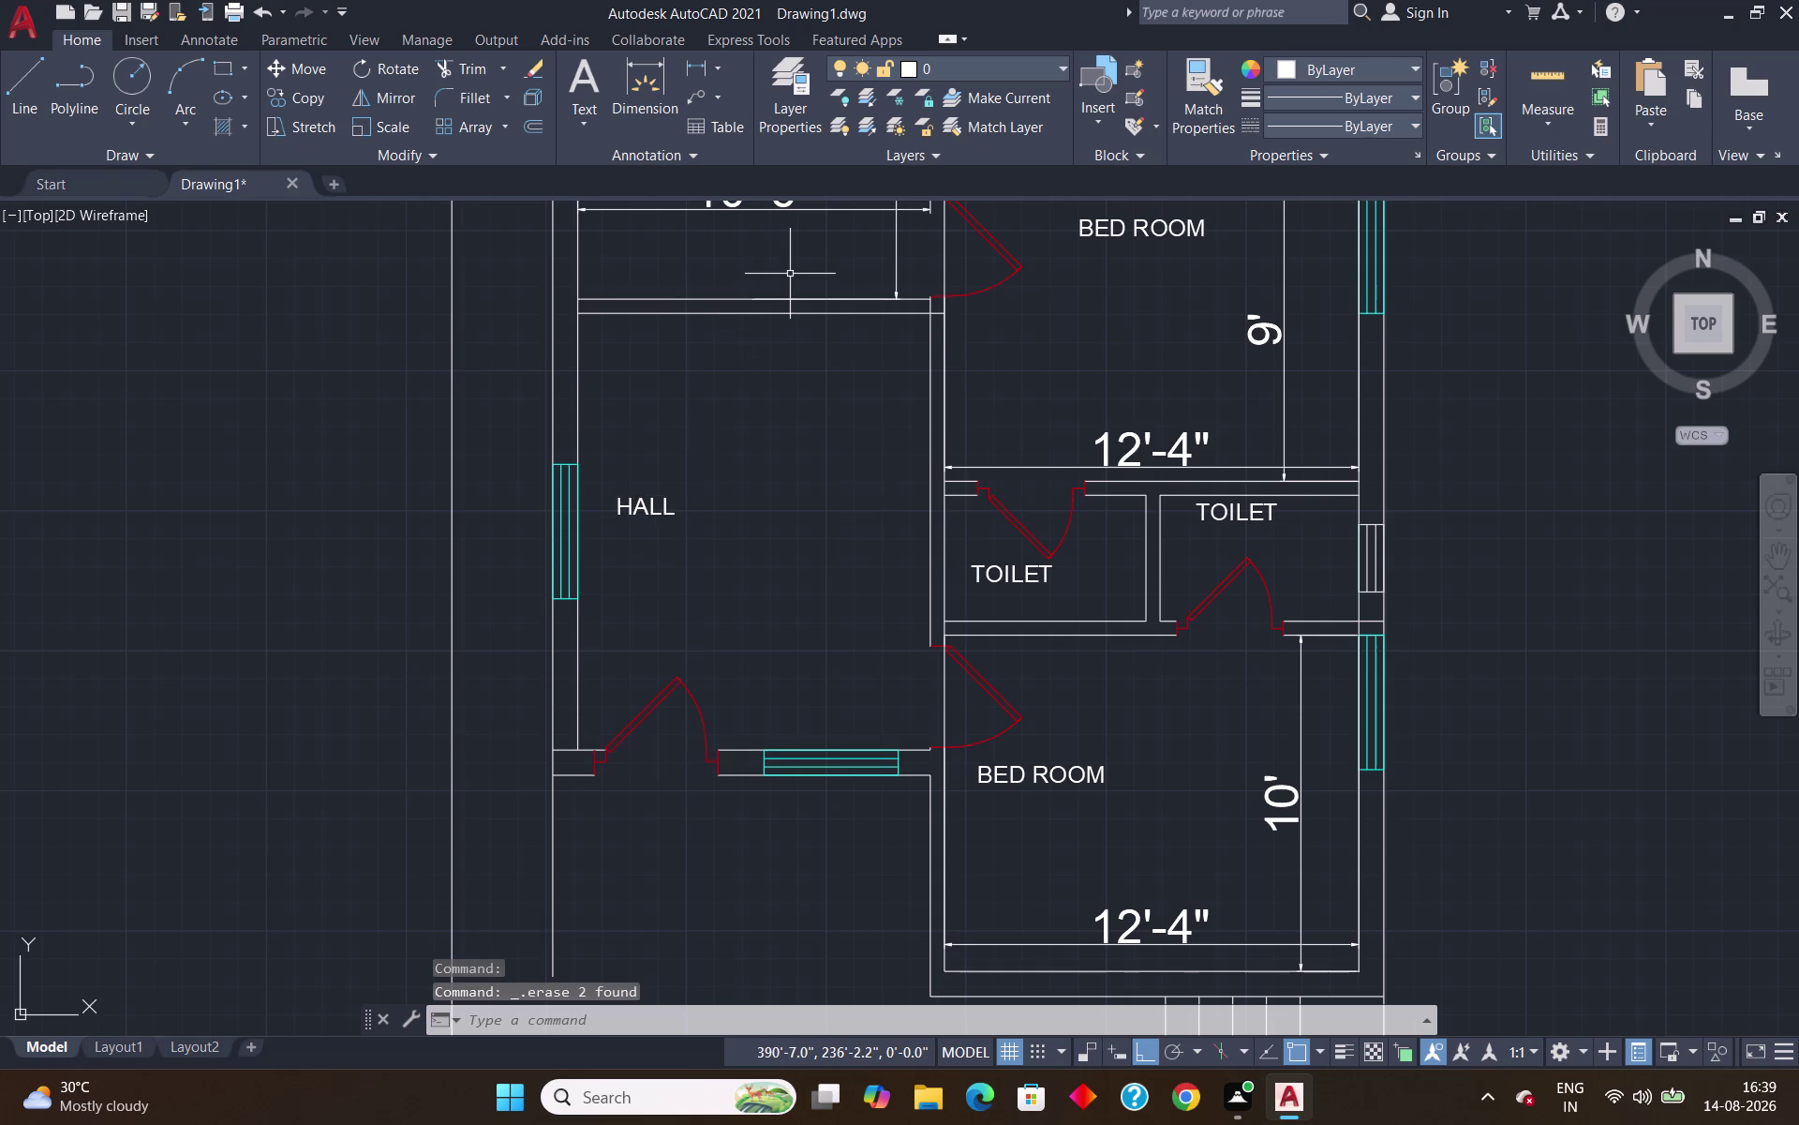
scroll(down, 3)
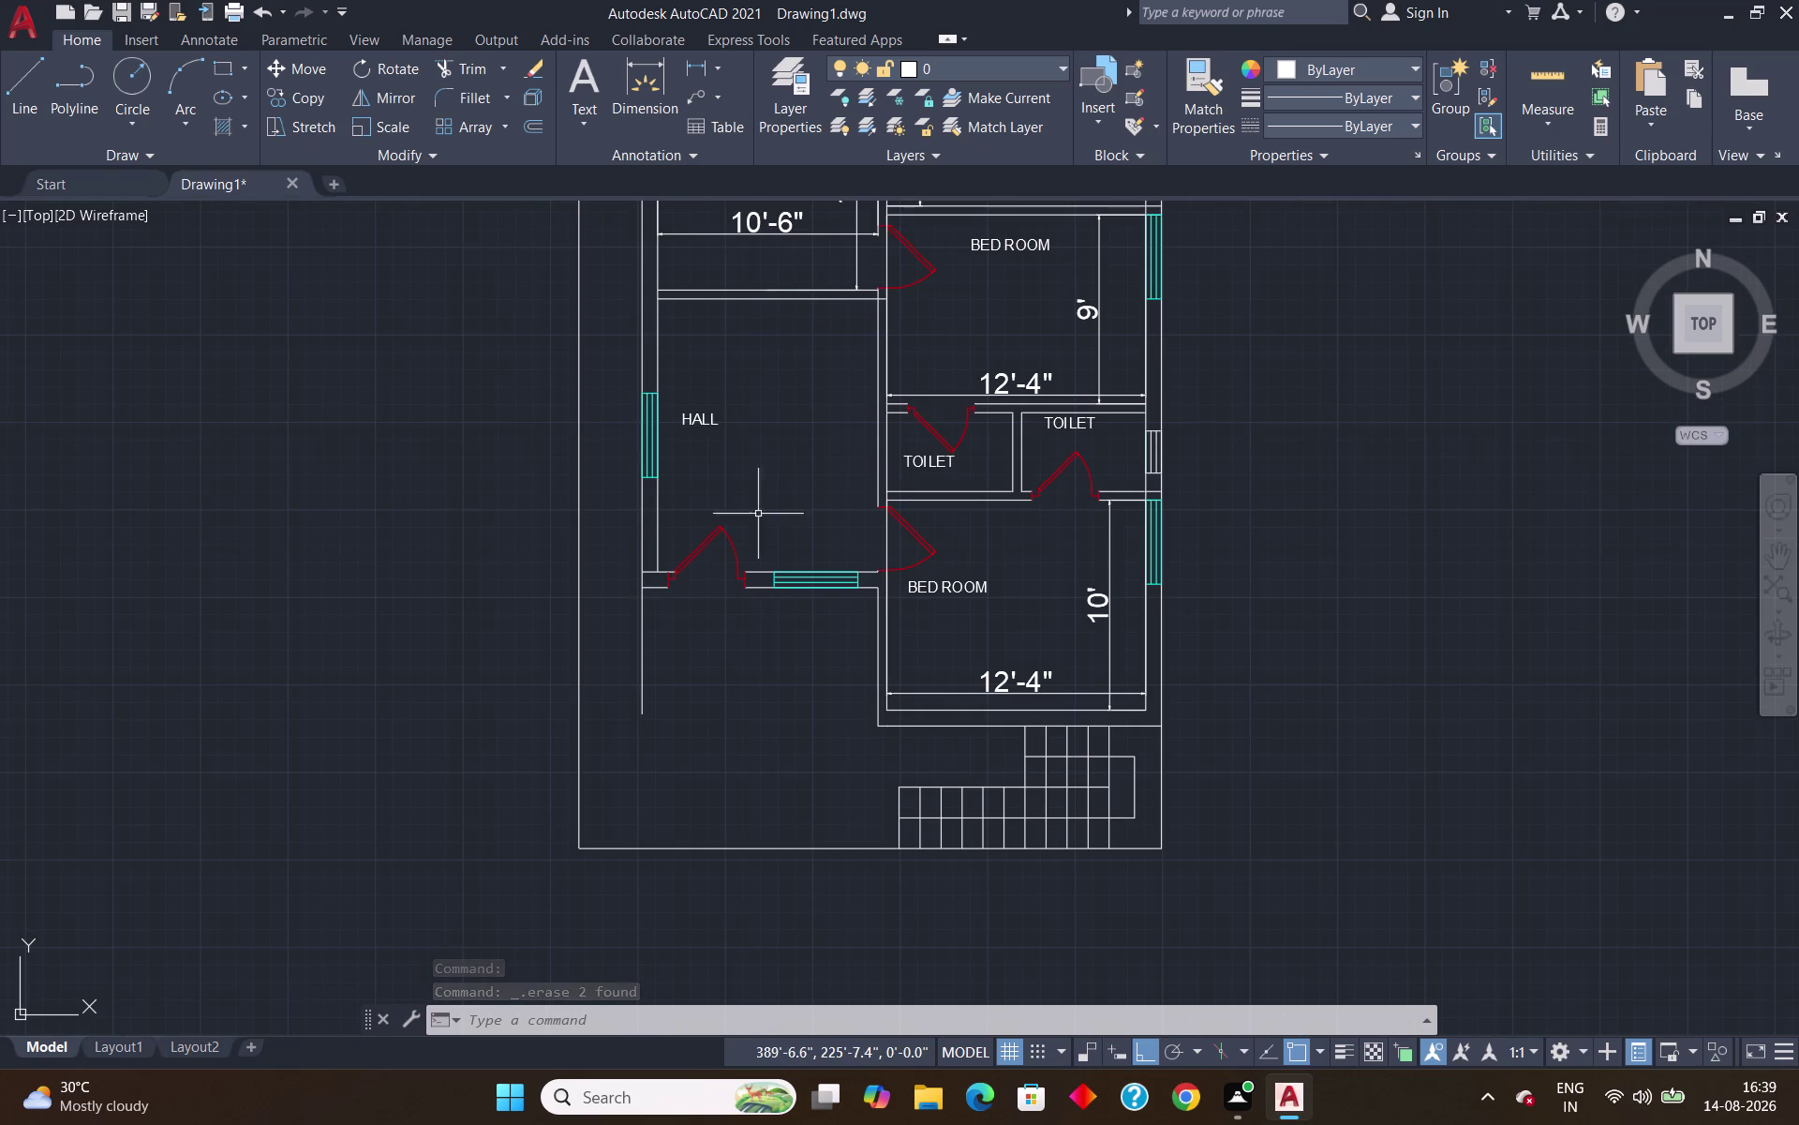
Move the hall's door block out to the empty space right of the plan.
click(698, 545)
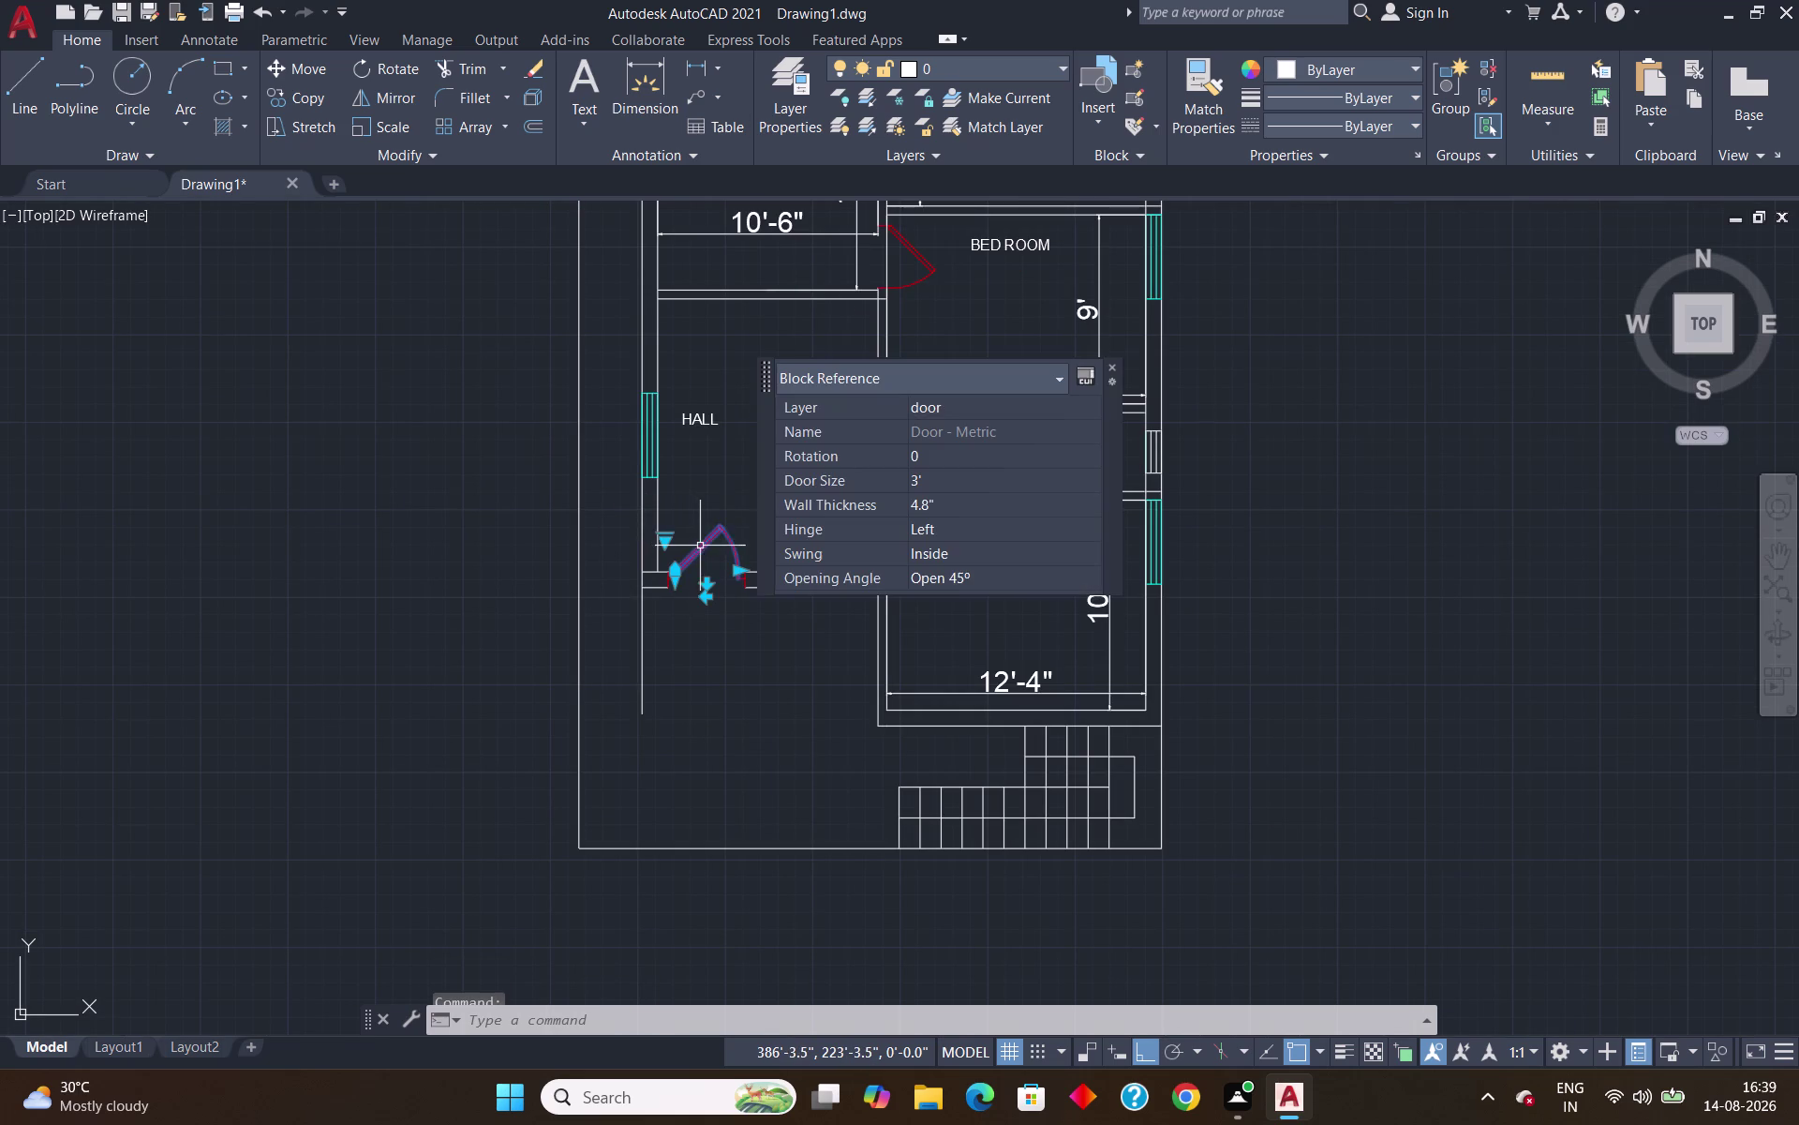
key(m)
key(Return)
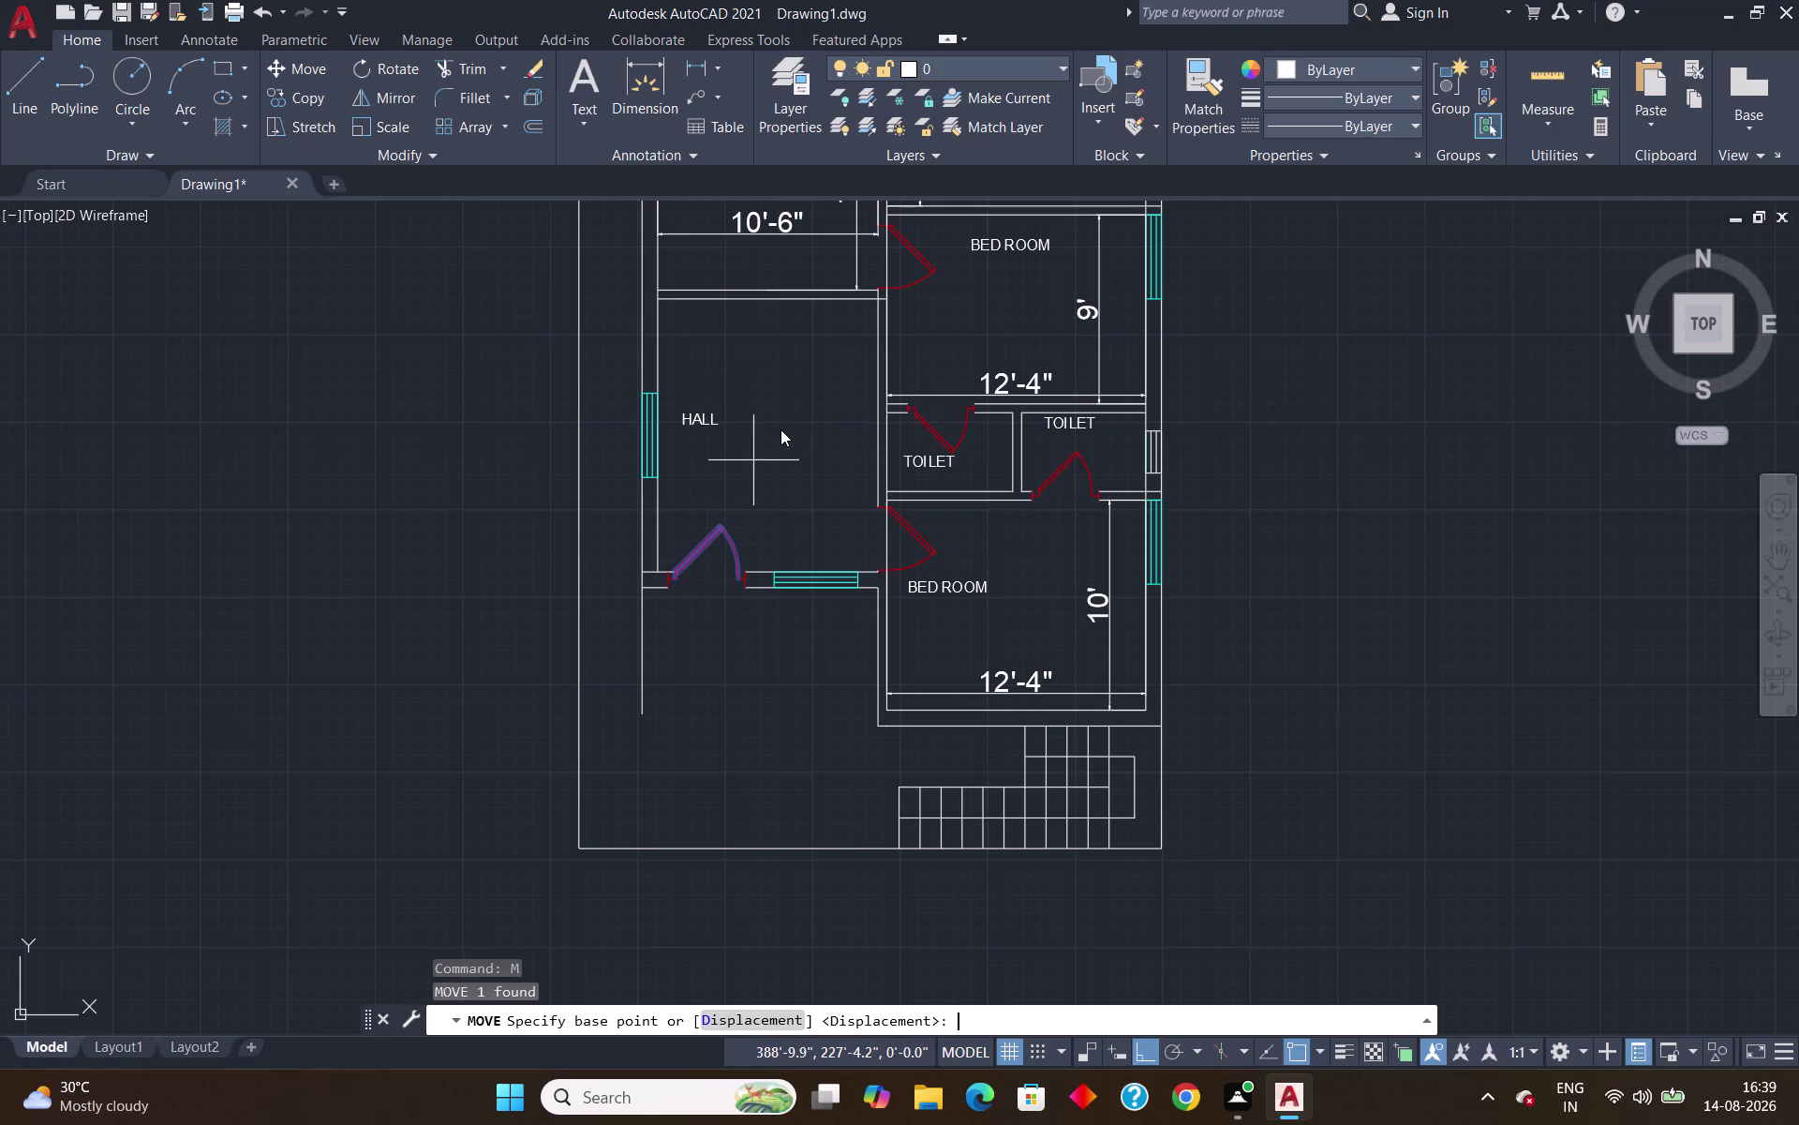
click(673, 575)
click(1418, 624)
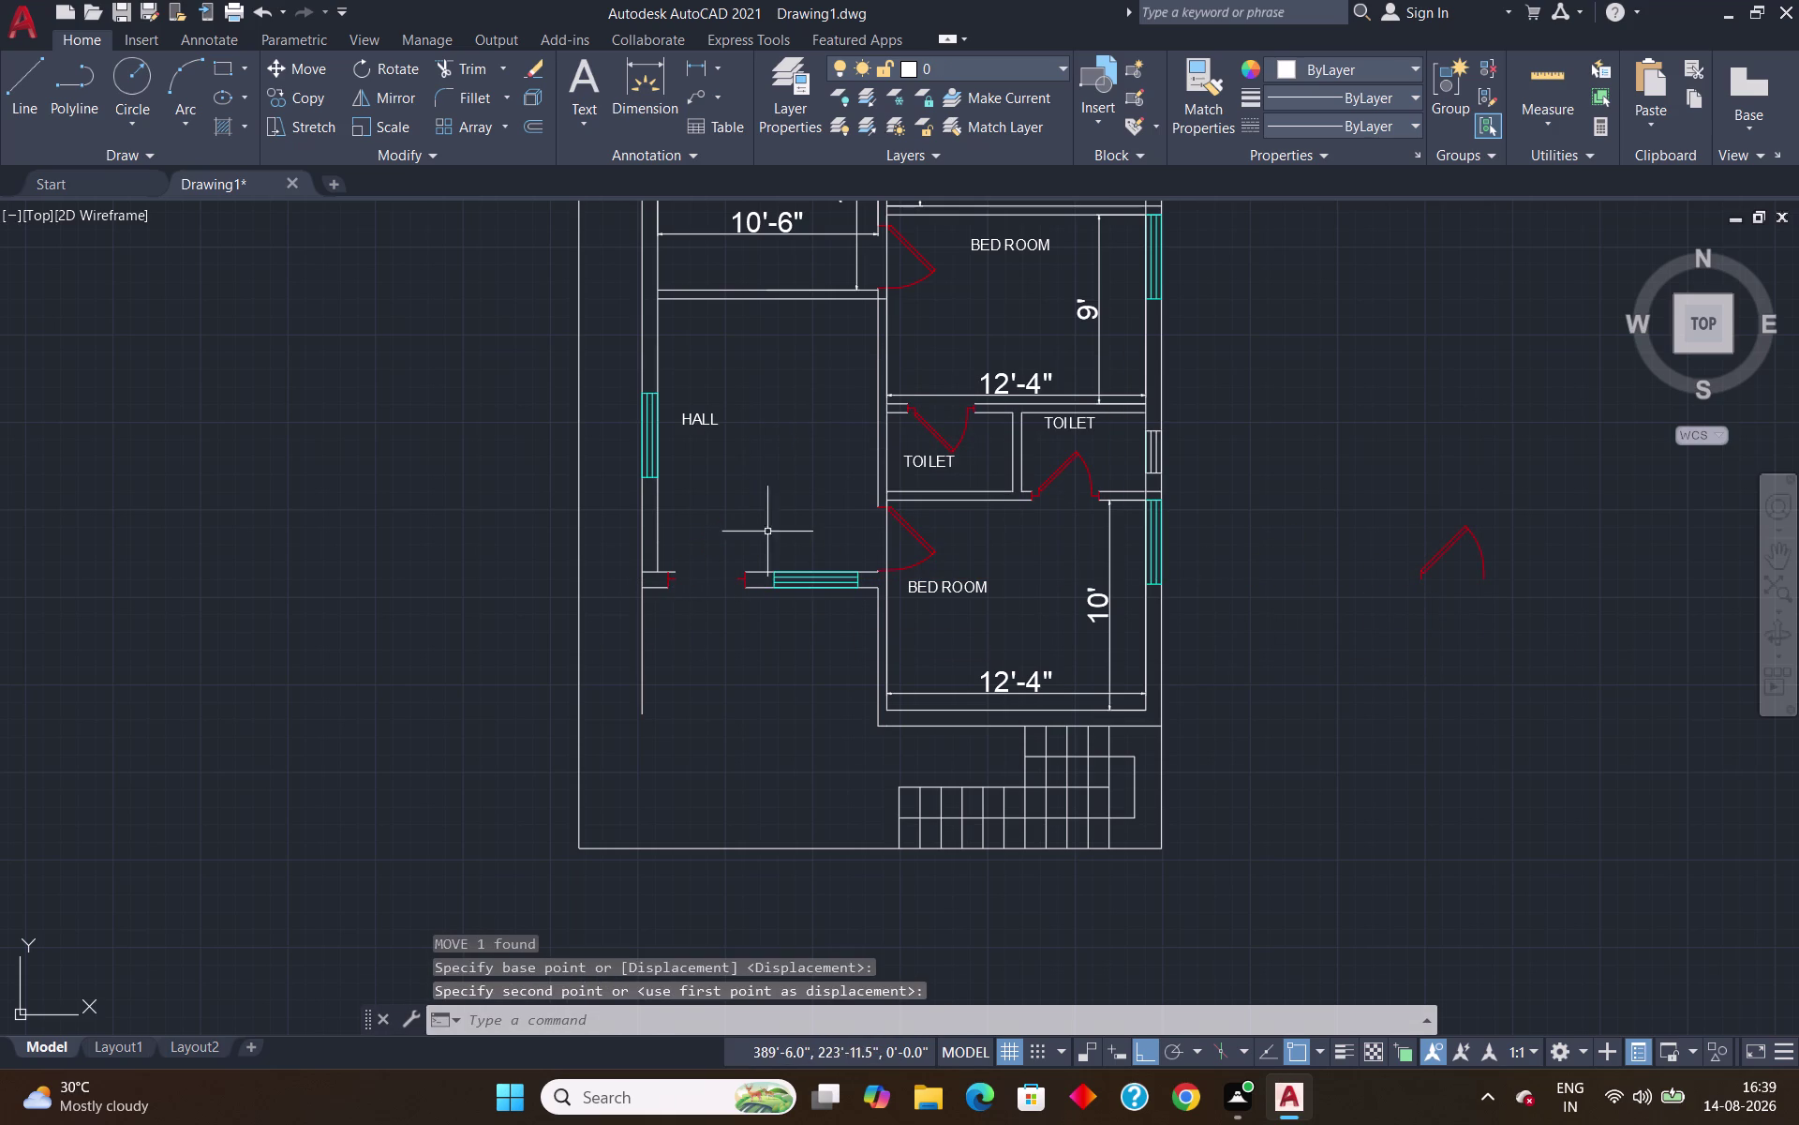
scroll(up, 3)
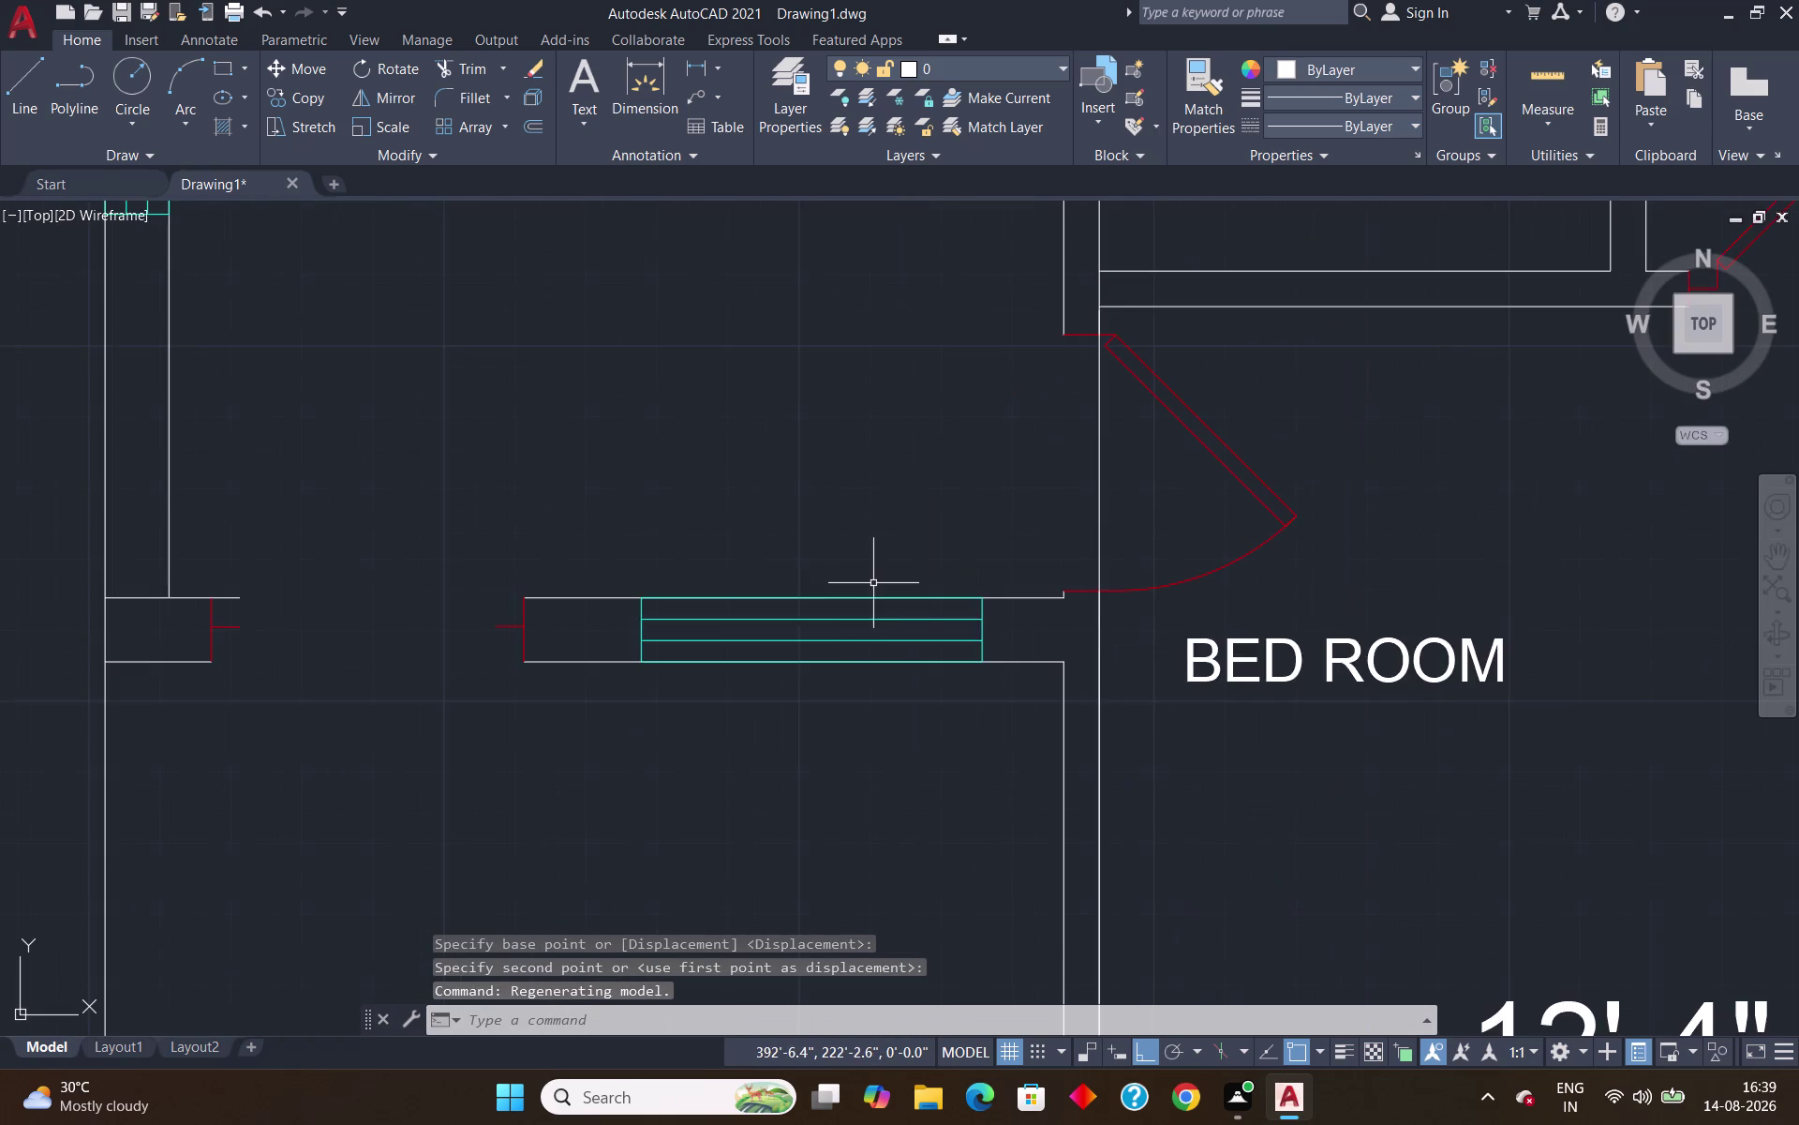
scroll(down, 3)
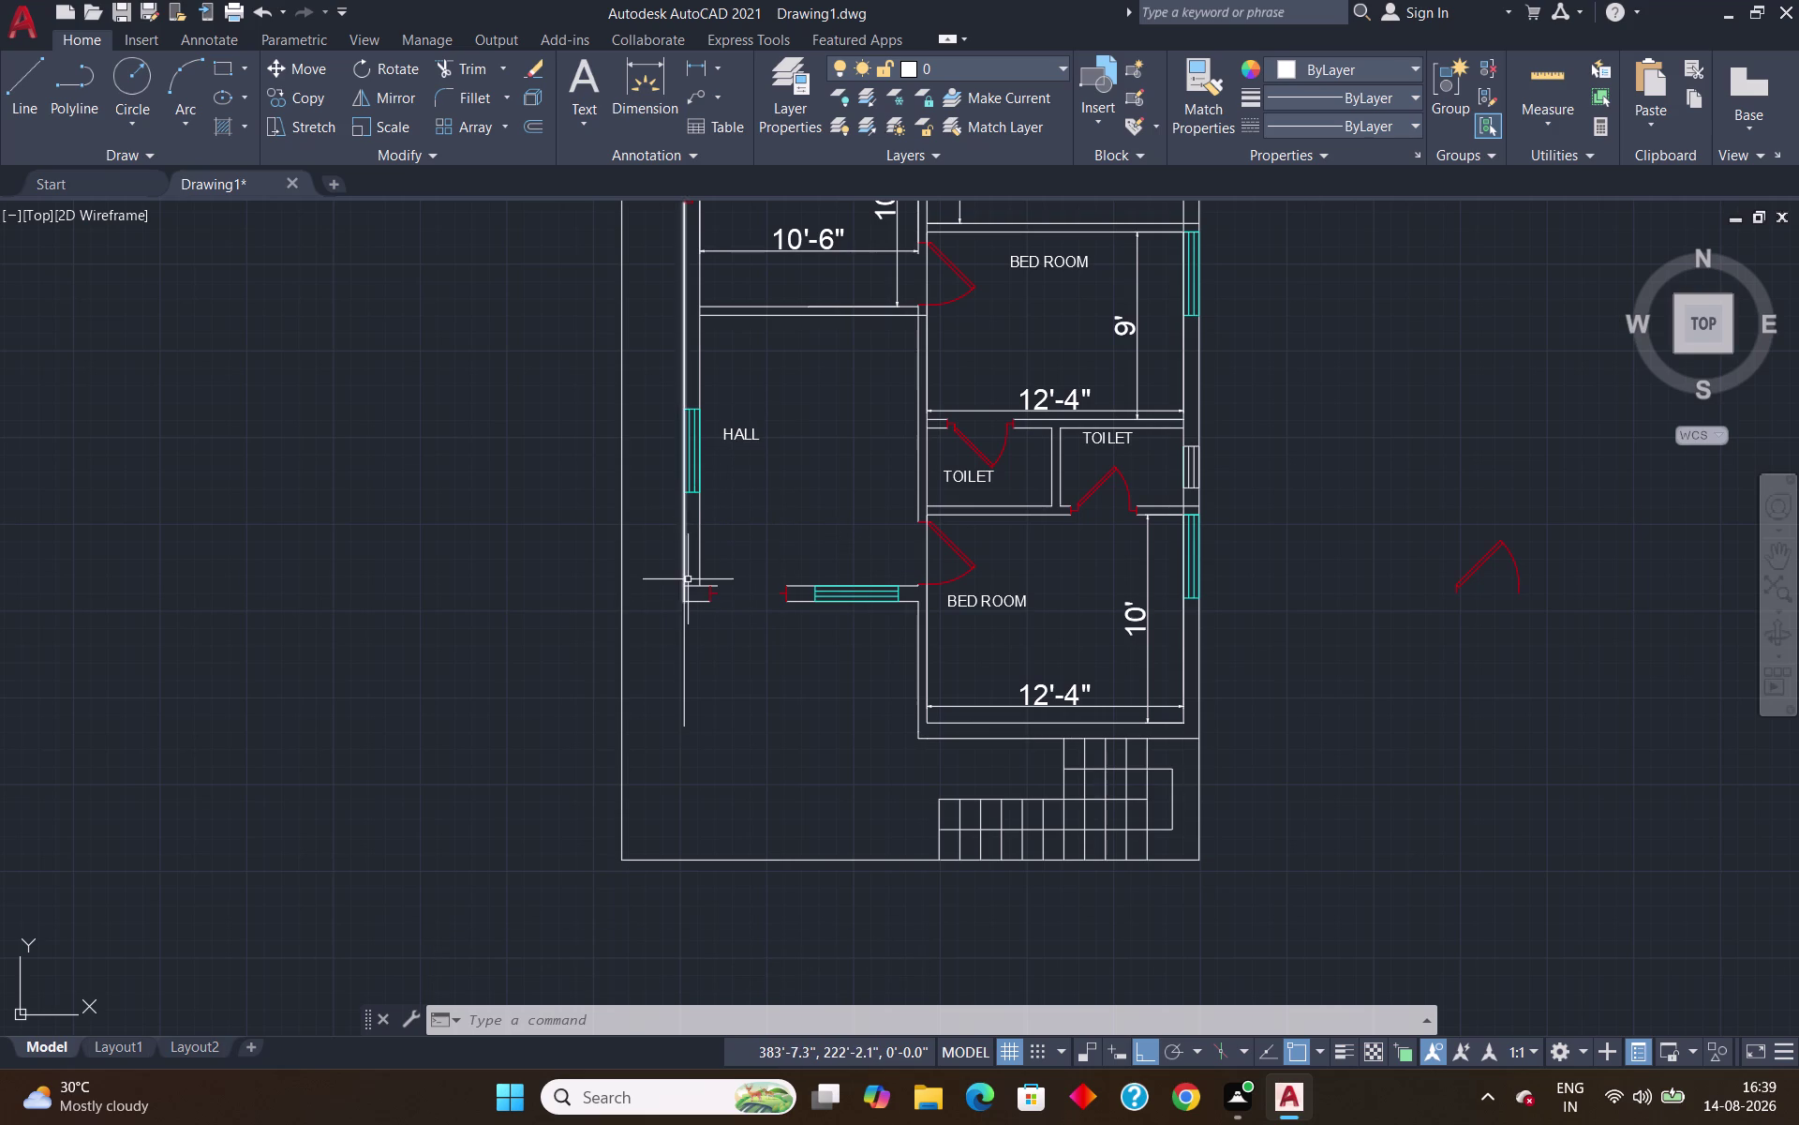
click(712, 587)
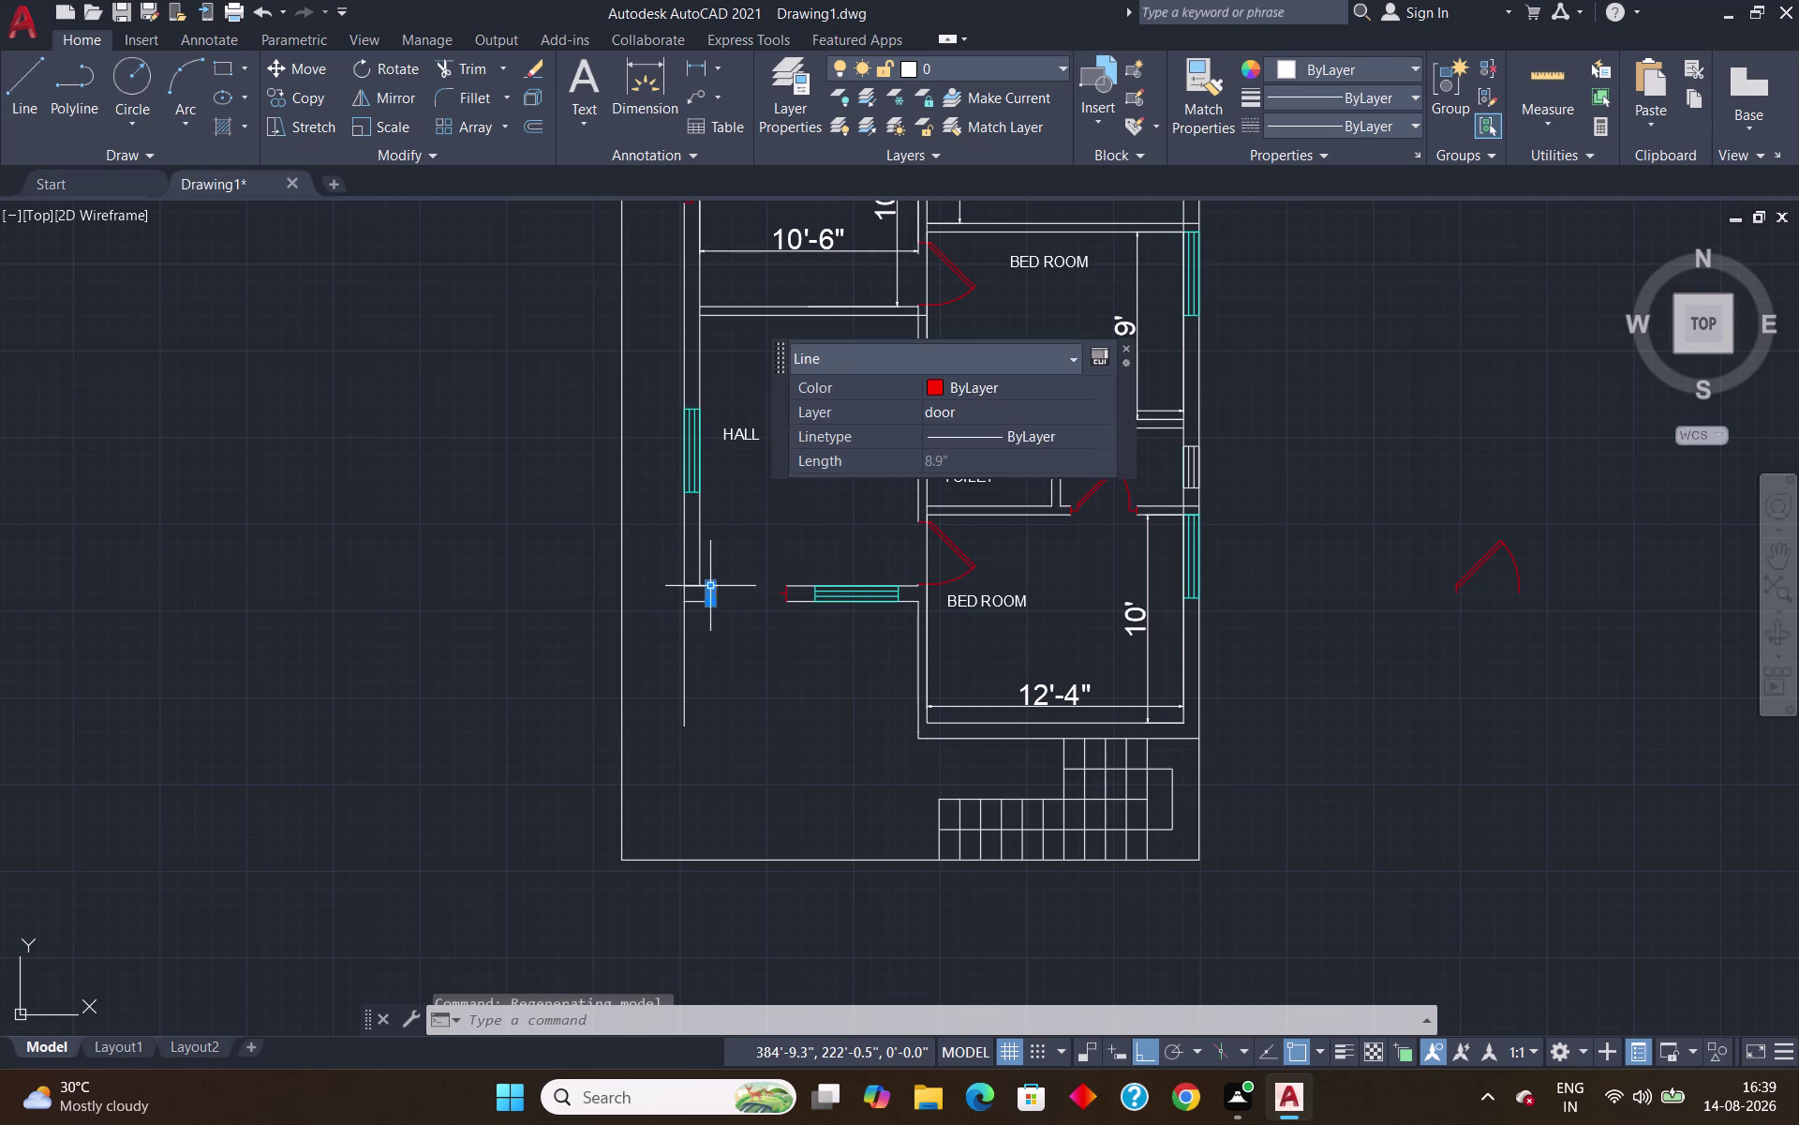
Delete the short wall stubs and a red jamb mark at the former door opening.
click(684, 594)
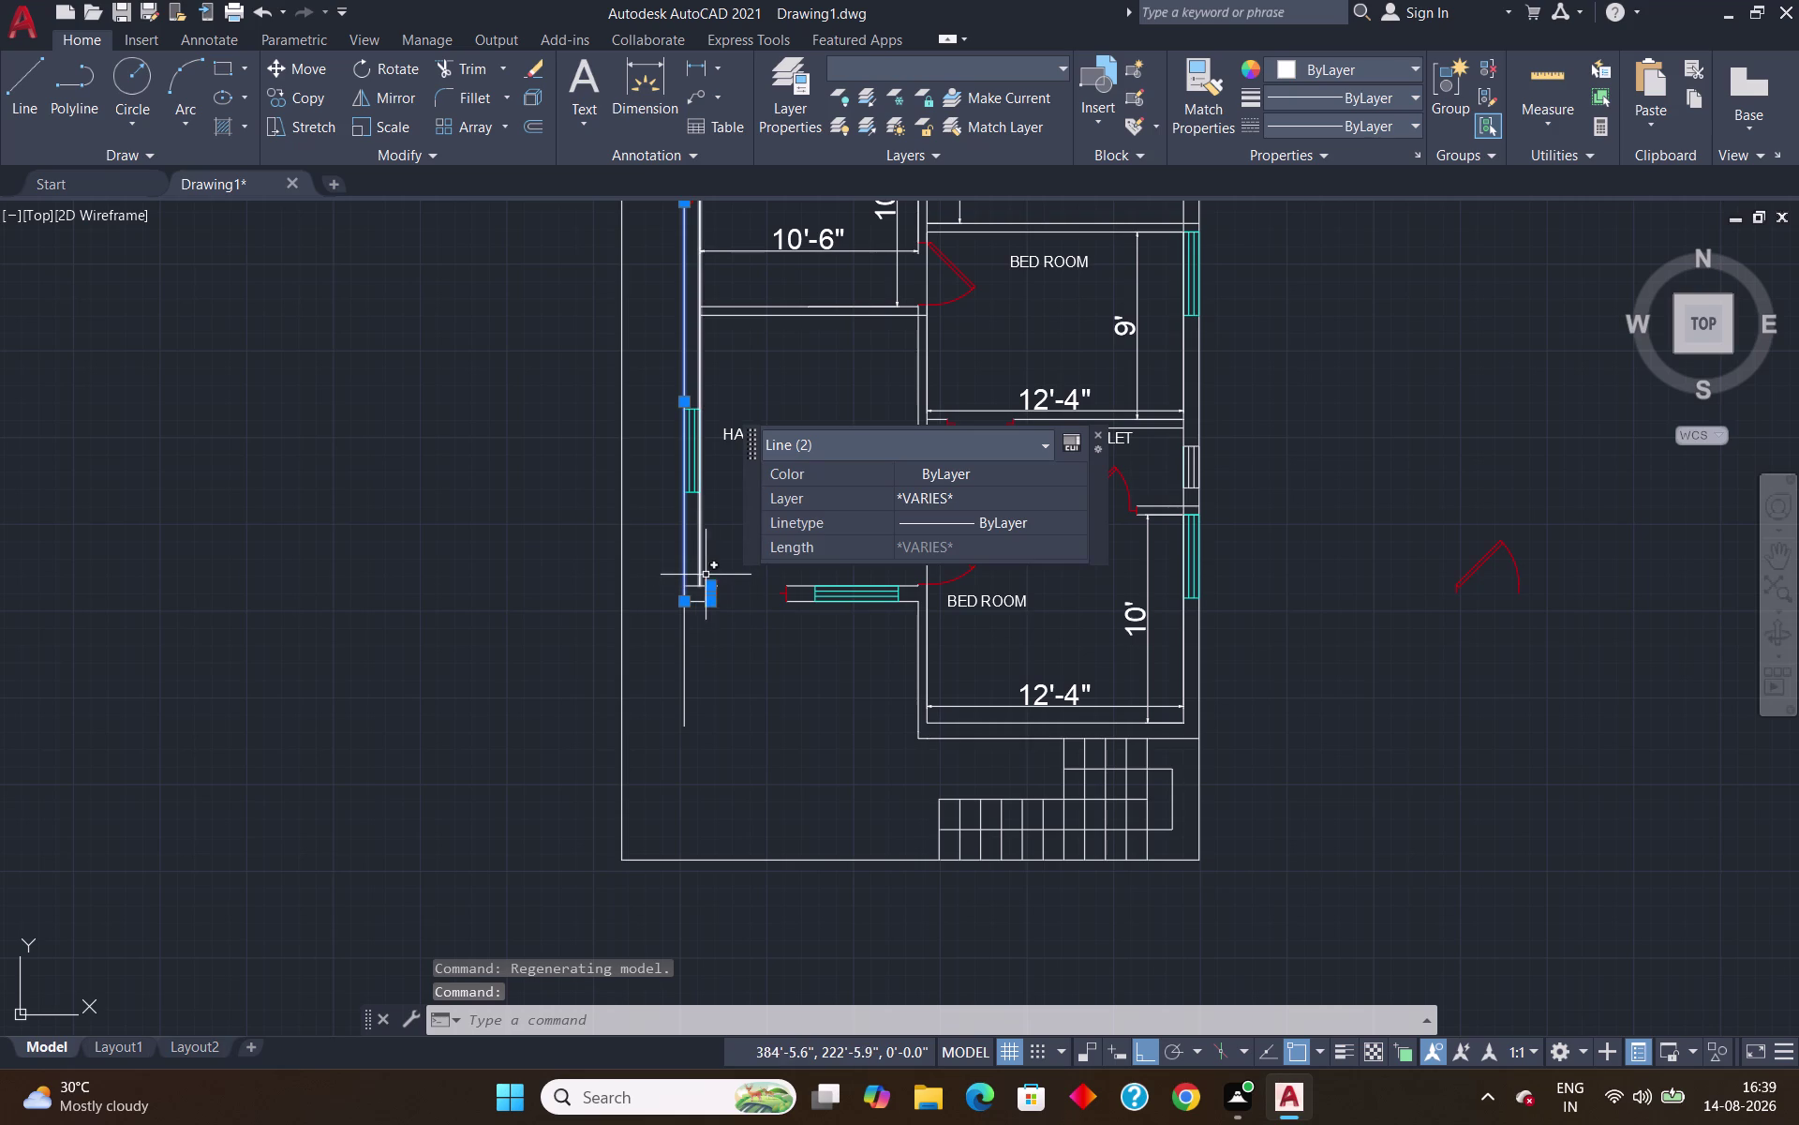
key(Escape)
scroll(up, 3)
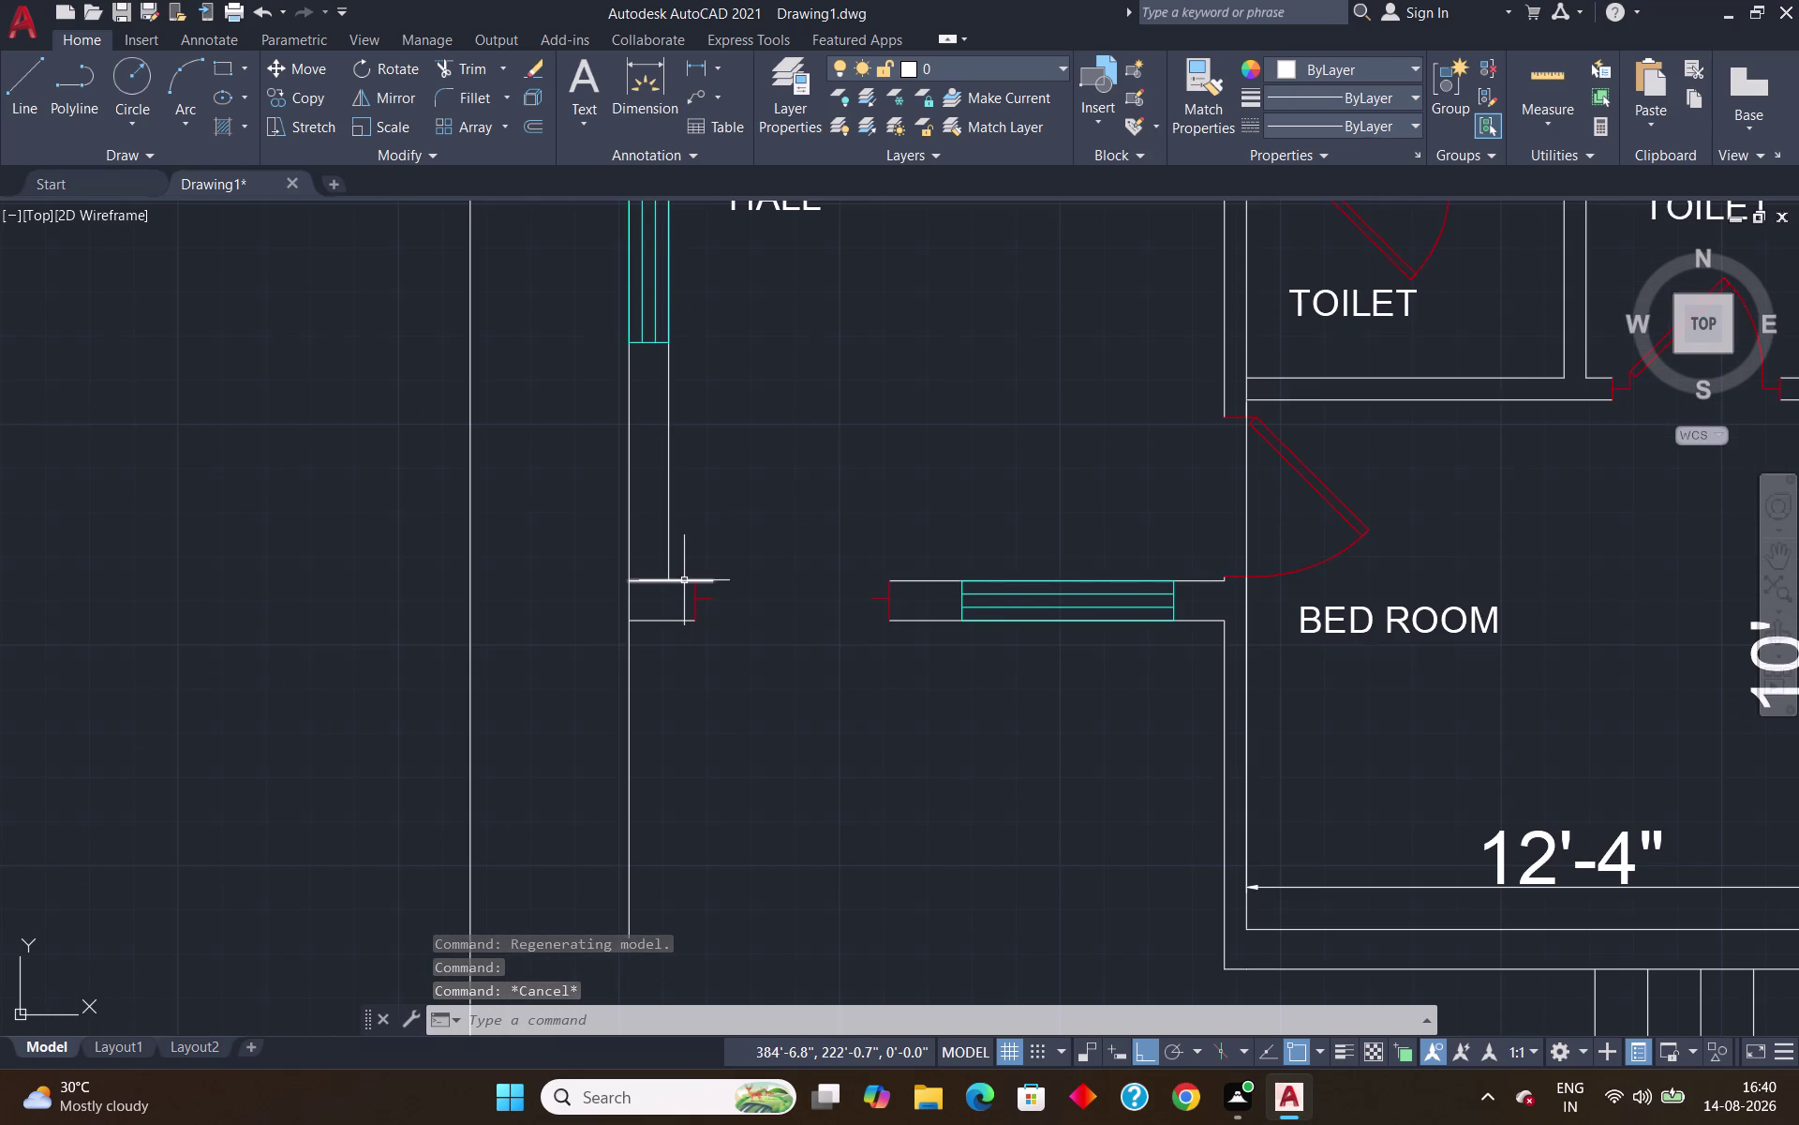
click(684, 580)
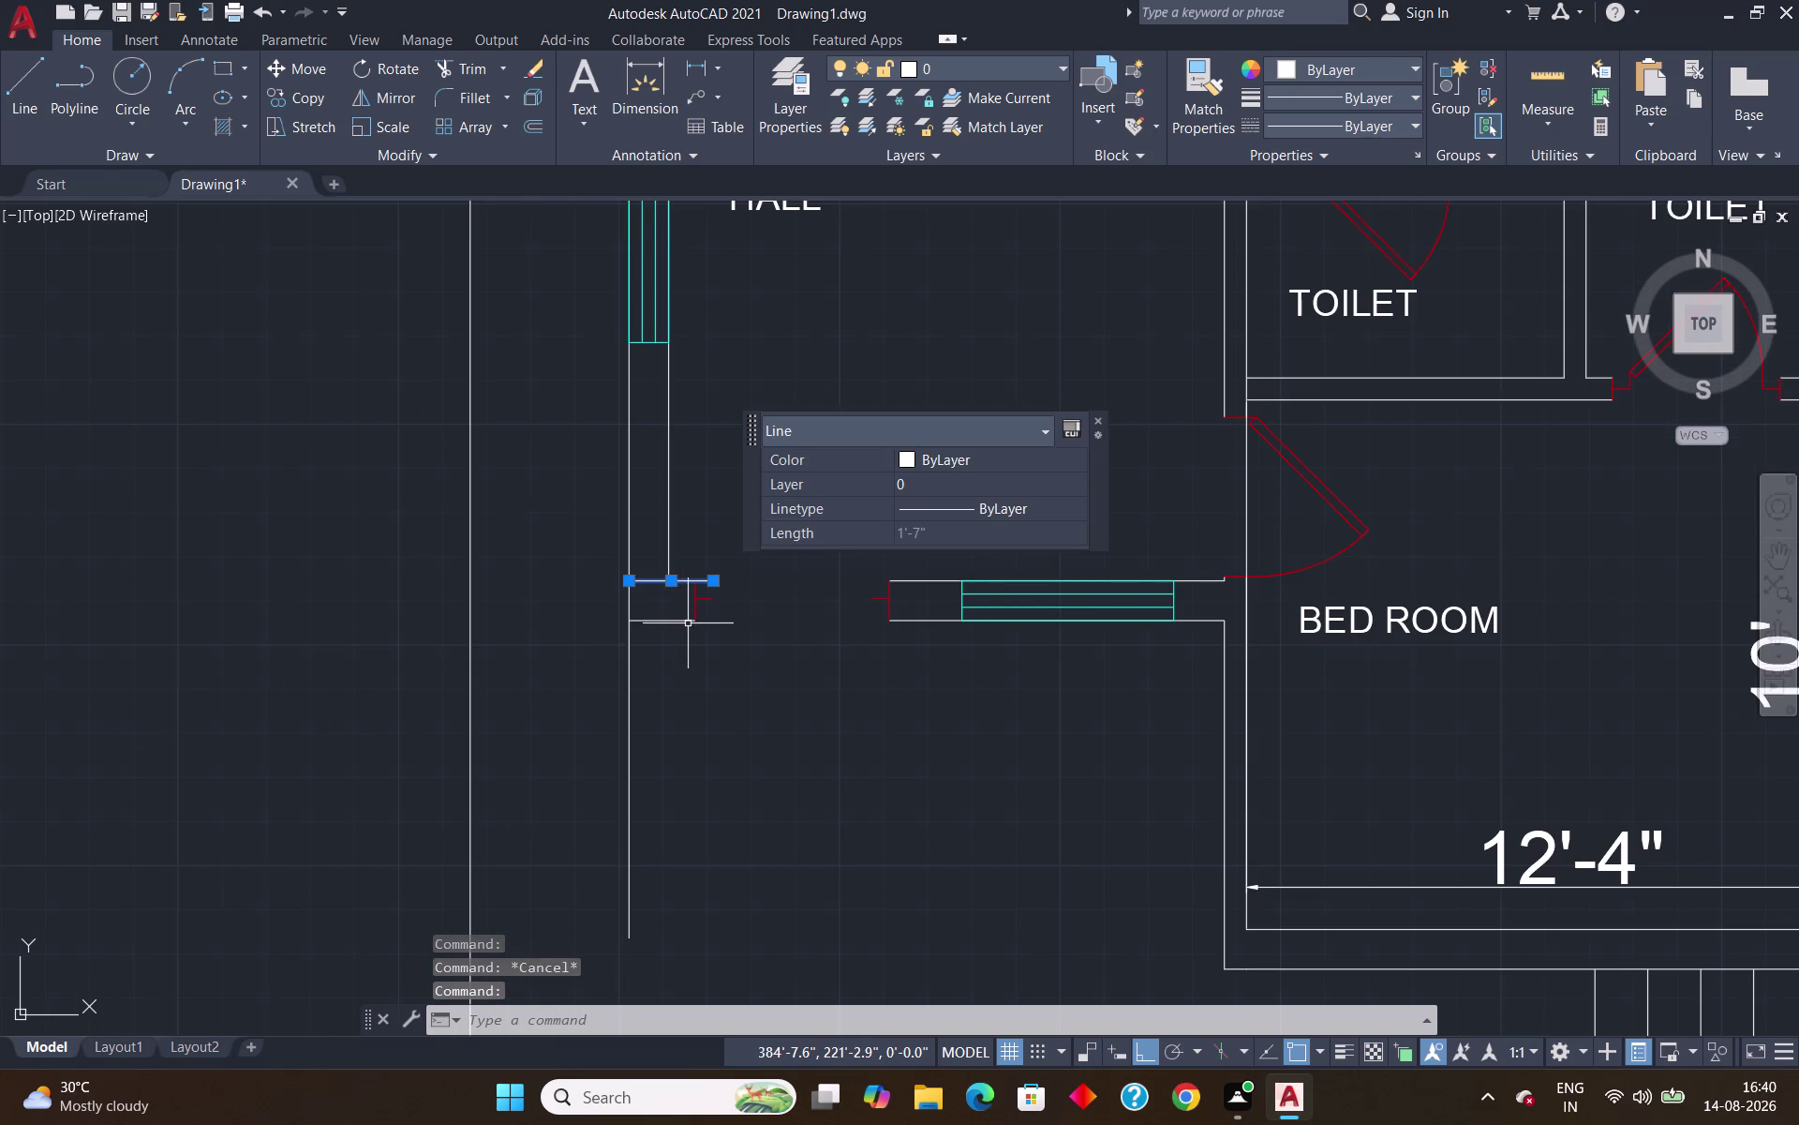
click(689, 624)
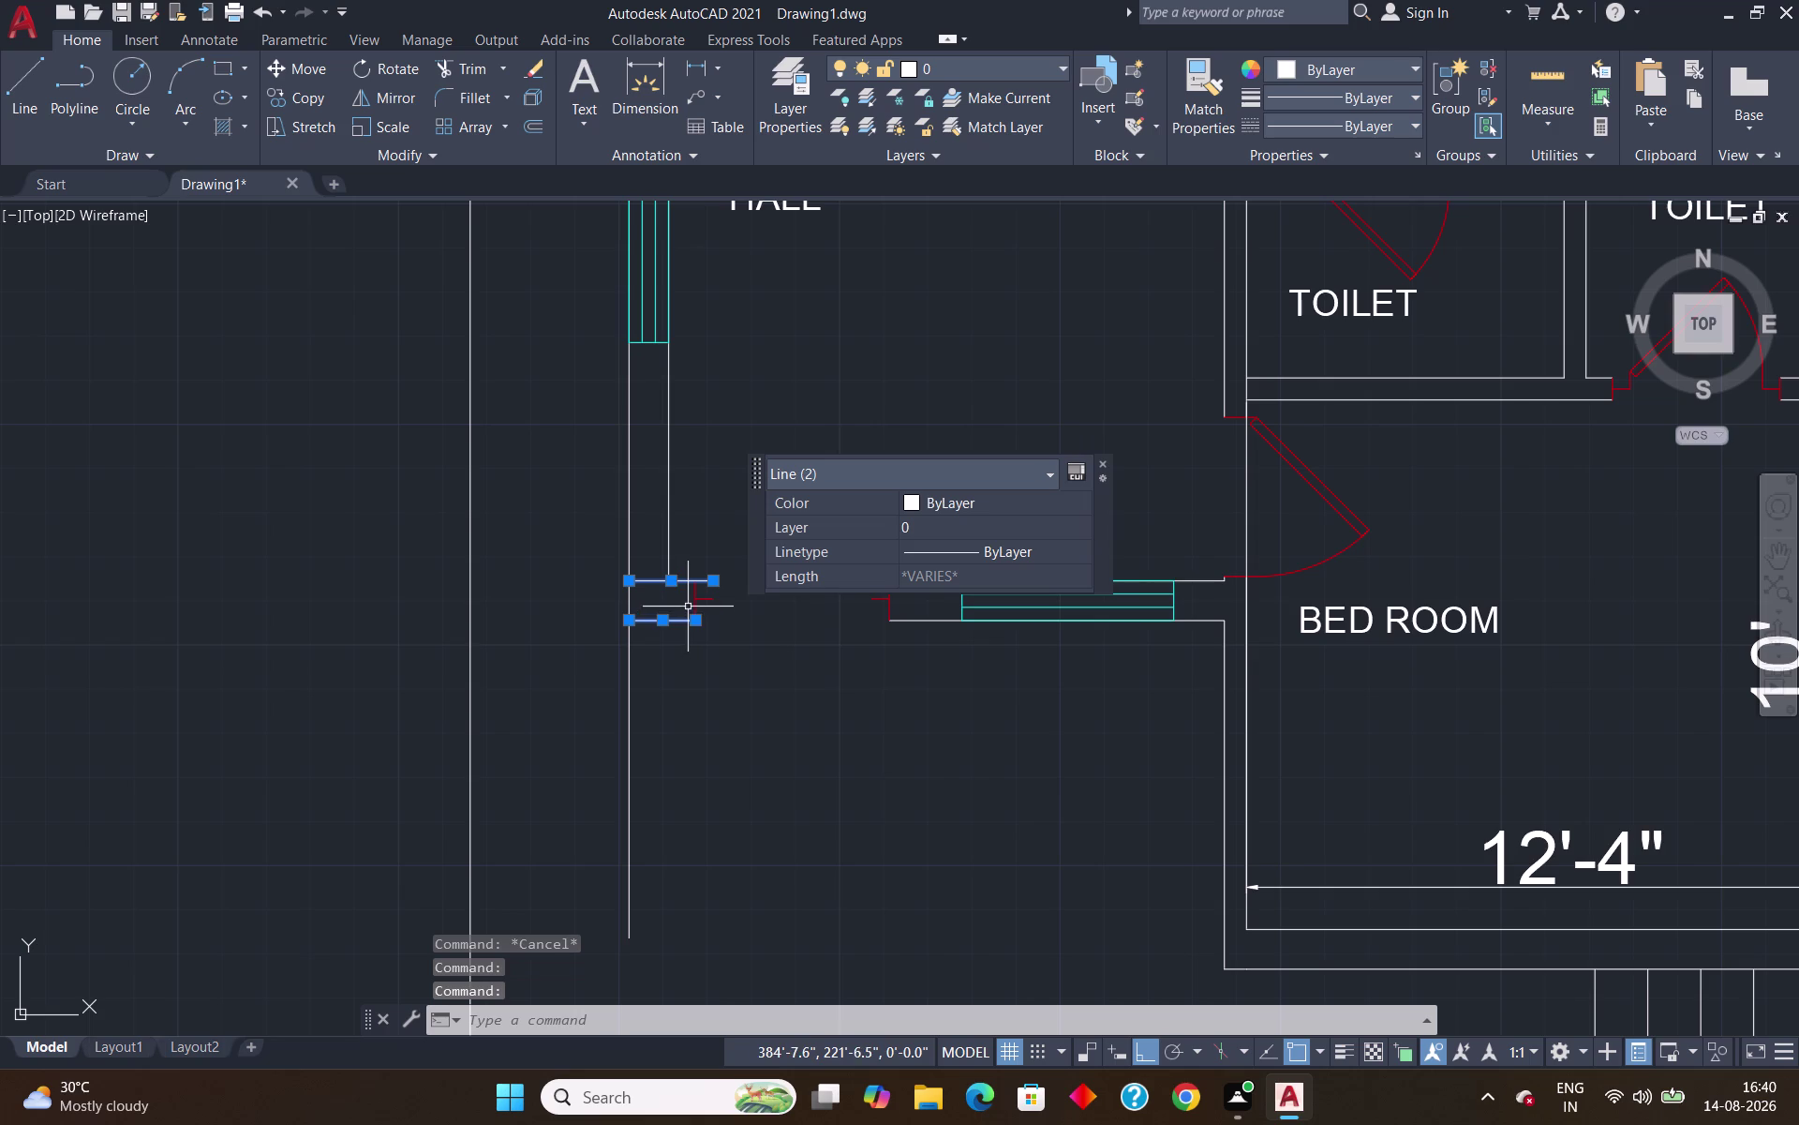
click(704, 601)
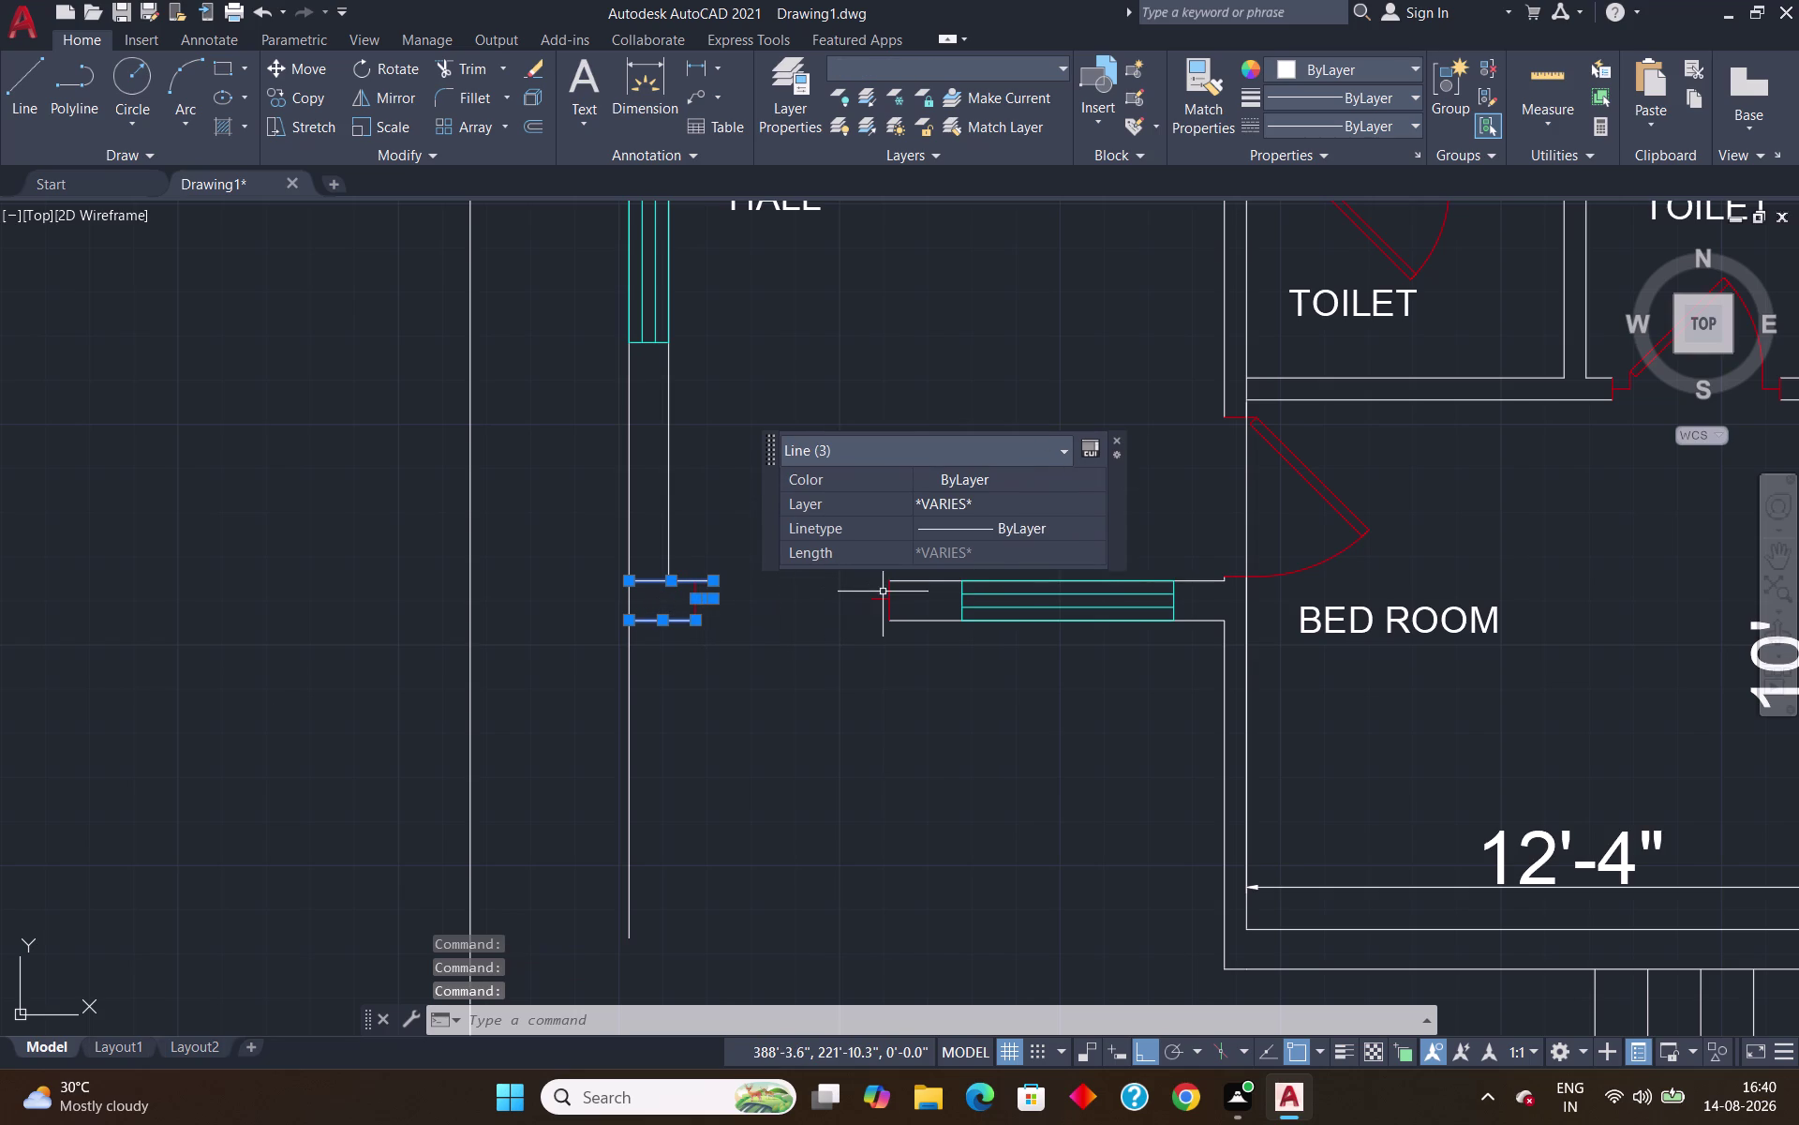
click(889, 597)
key(Delete)
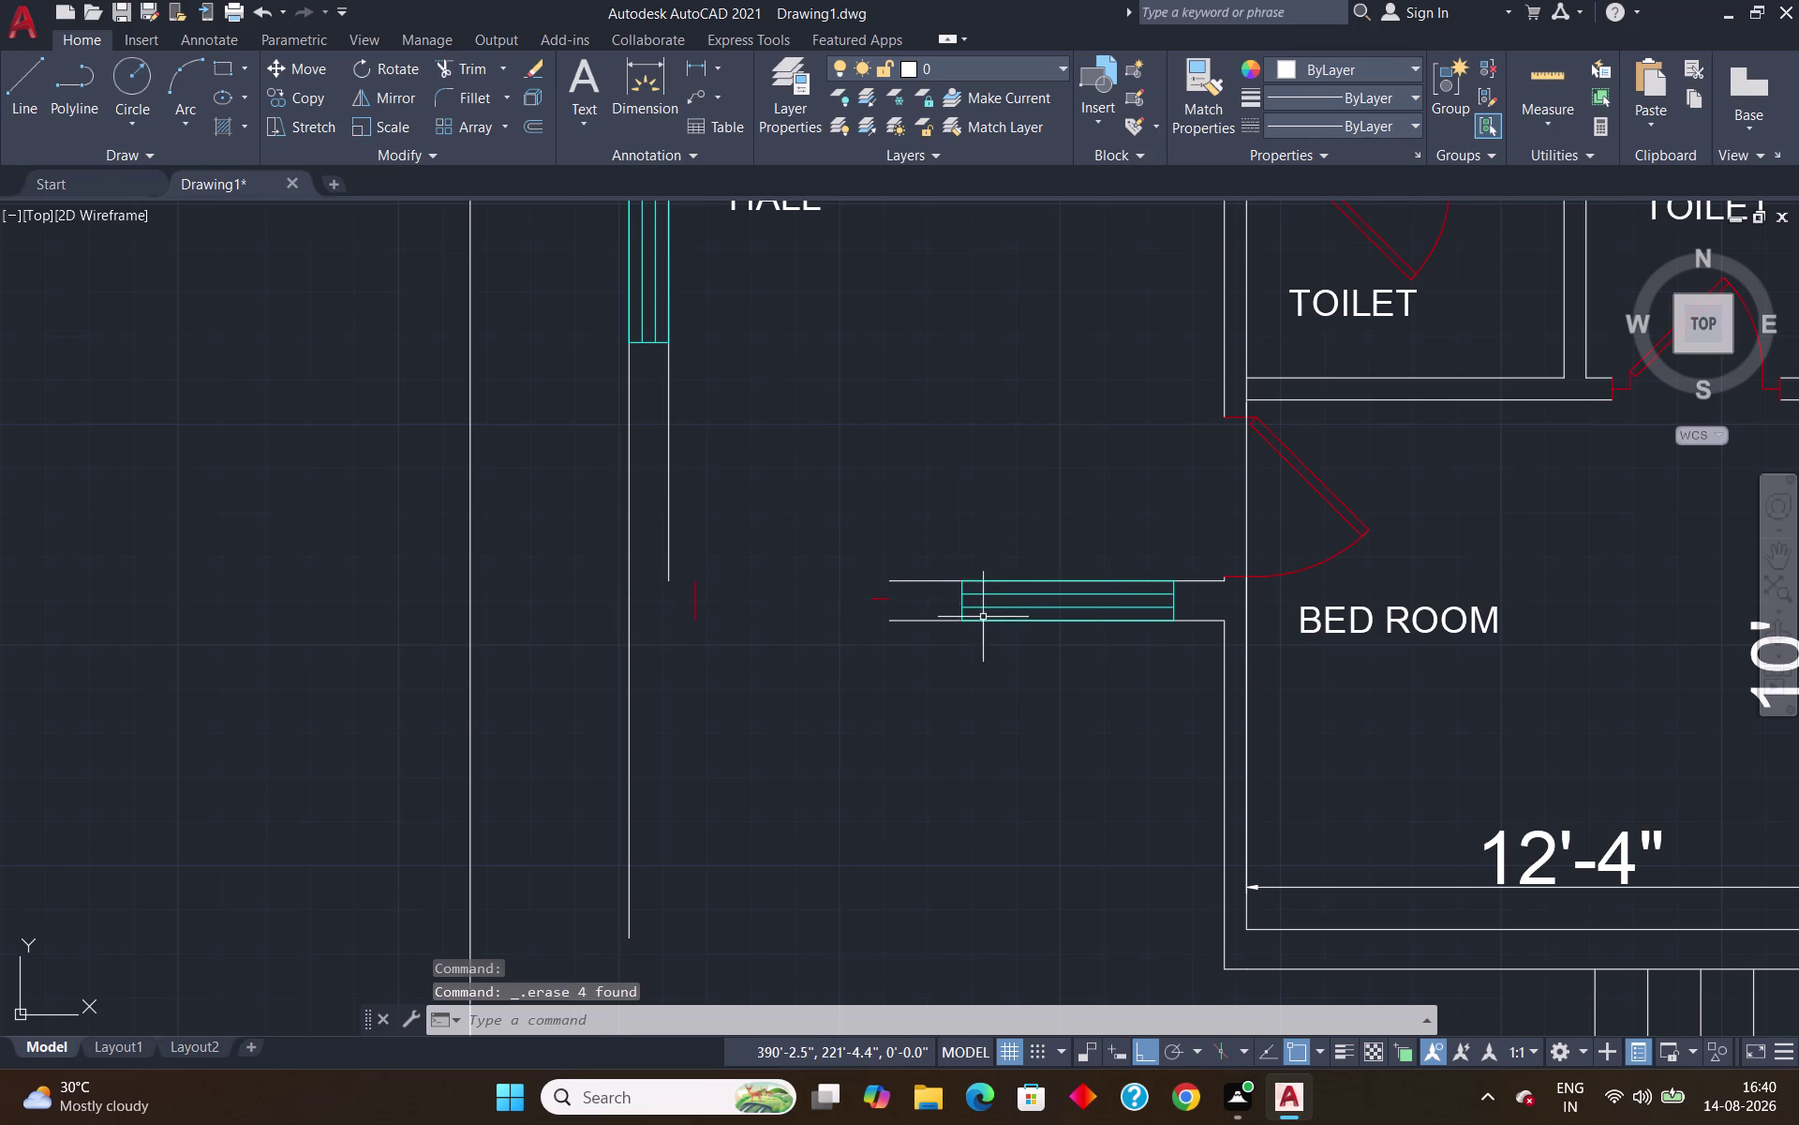
Delete the remaining jamb marks and the wall lines beside the window.
click(697, 599)
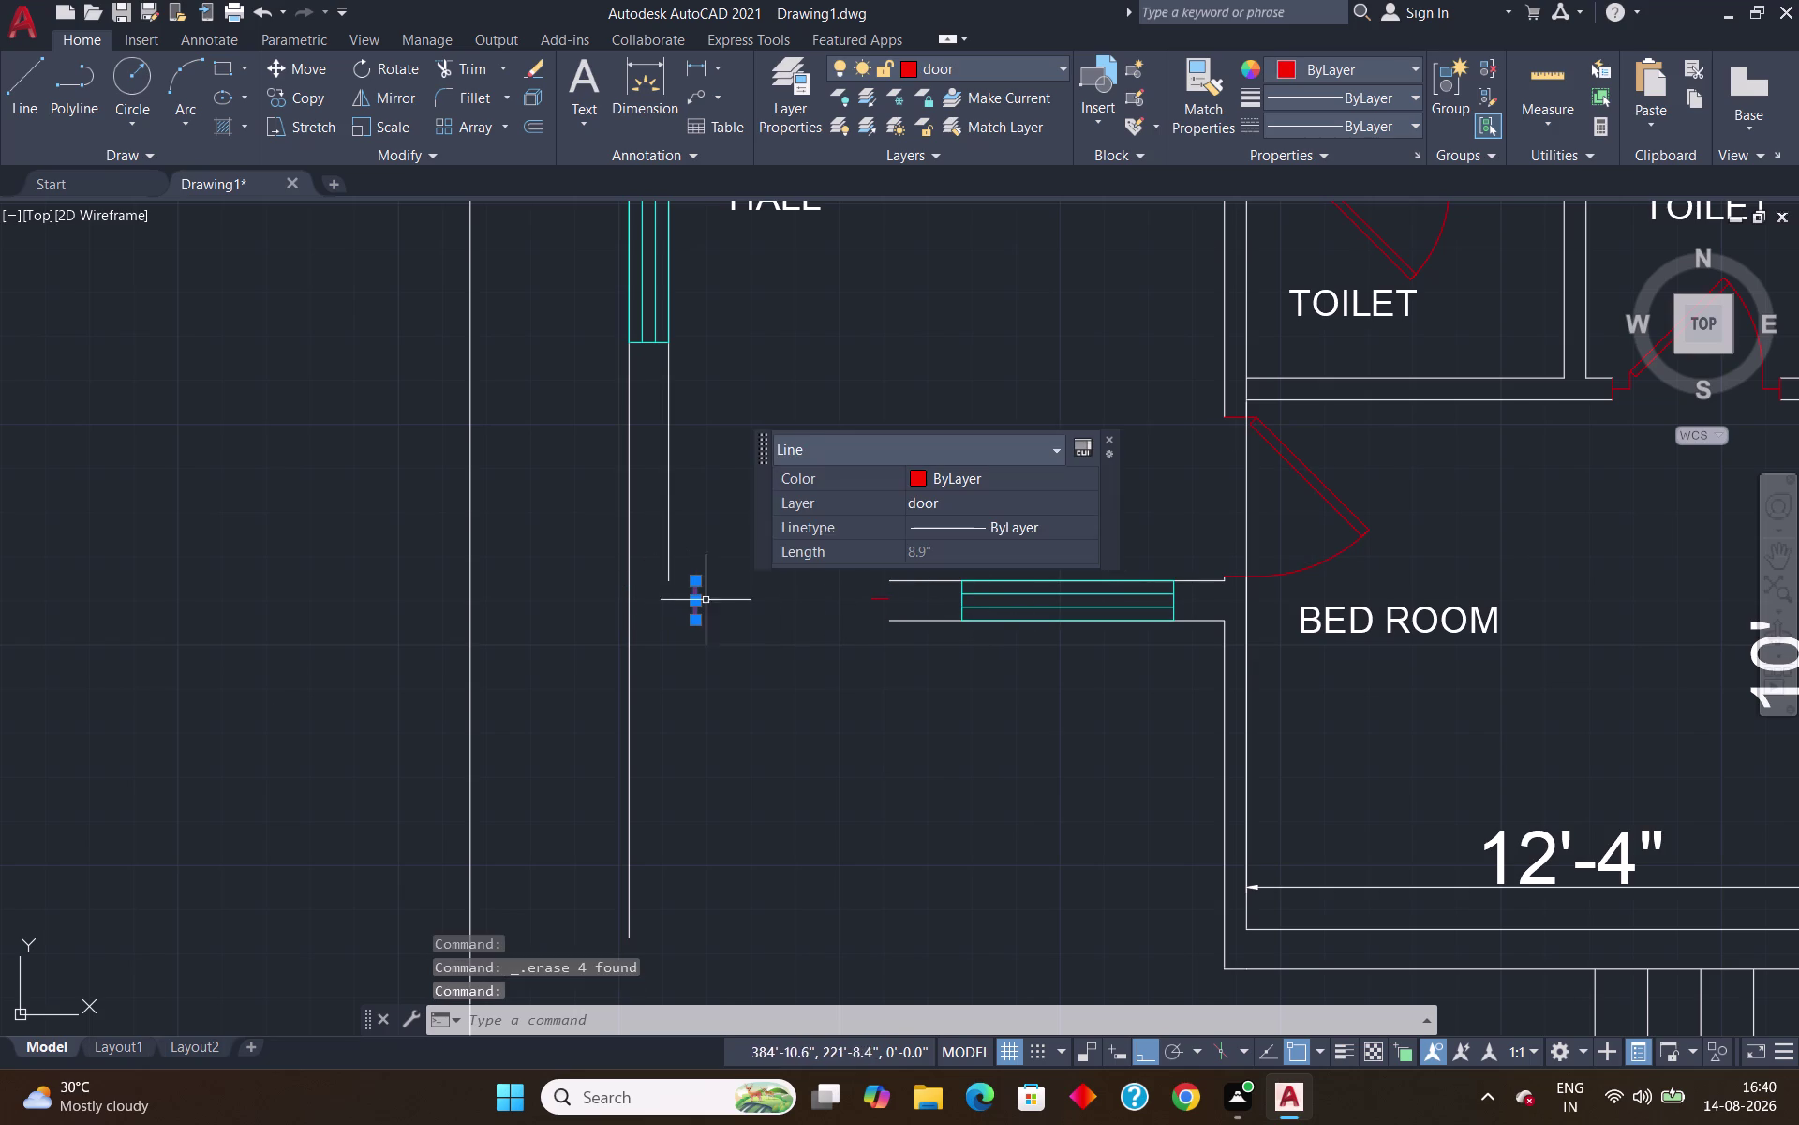
click(889, 597)
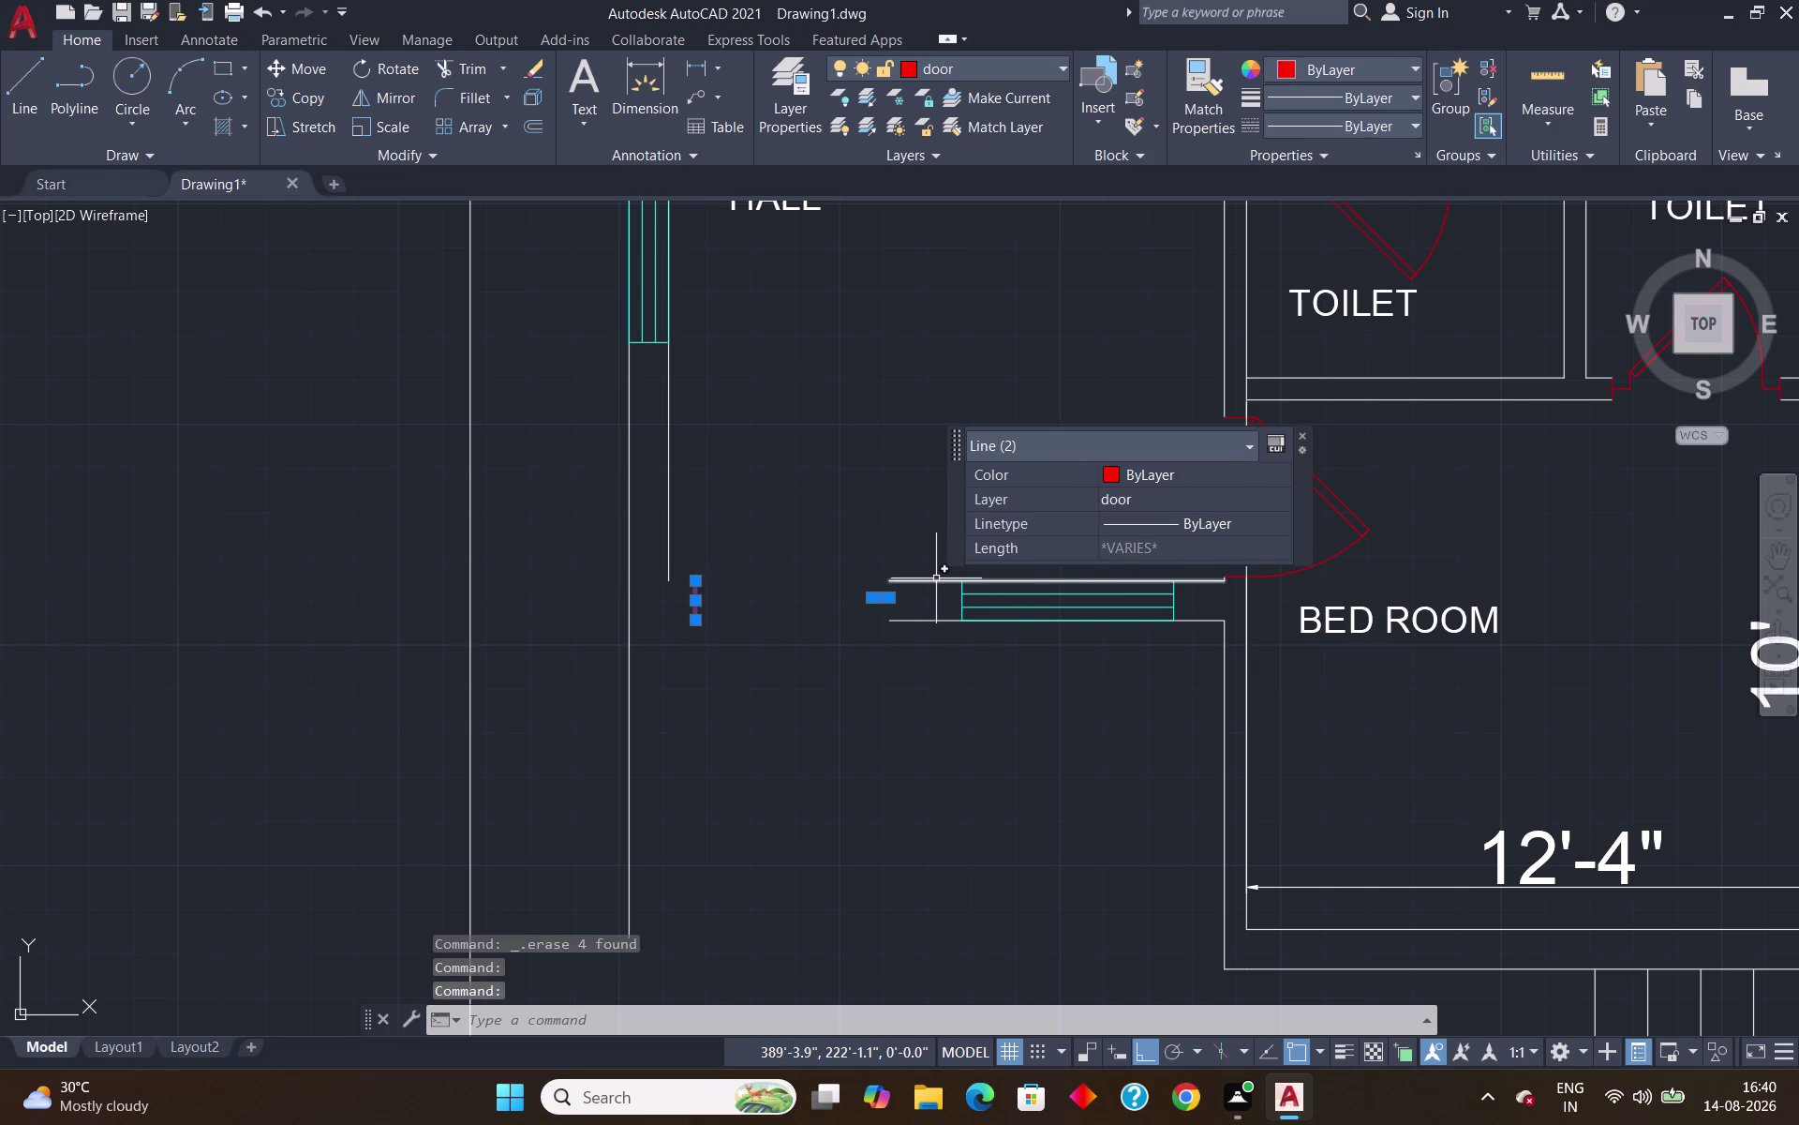
click(936, 577)
click(955, 619)
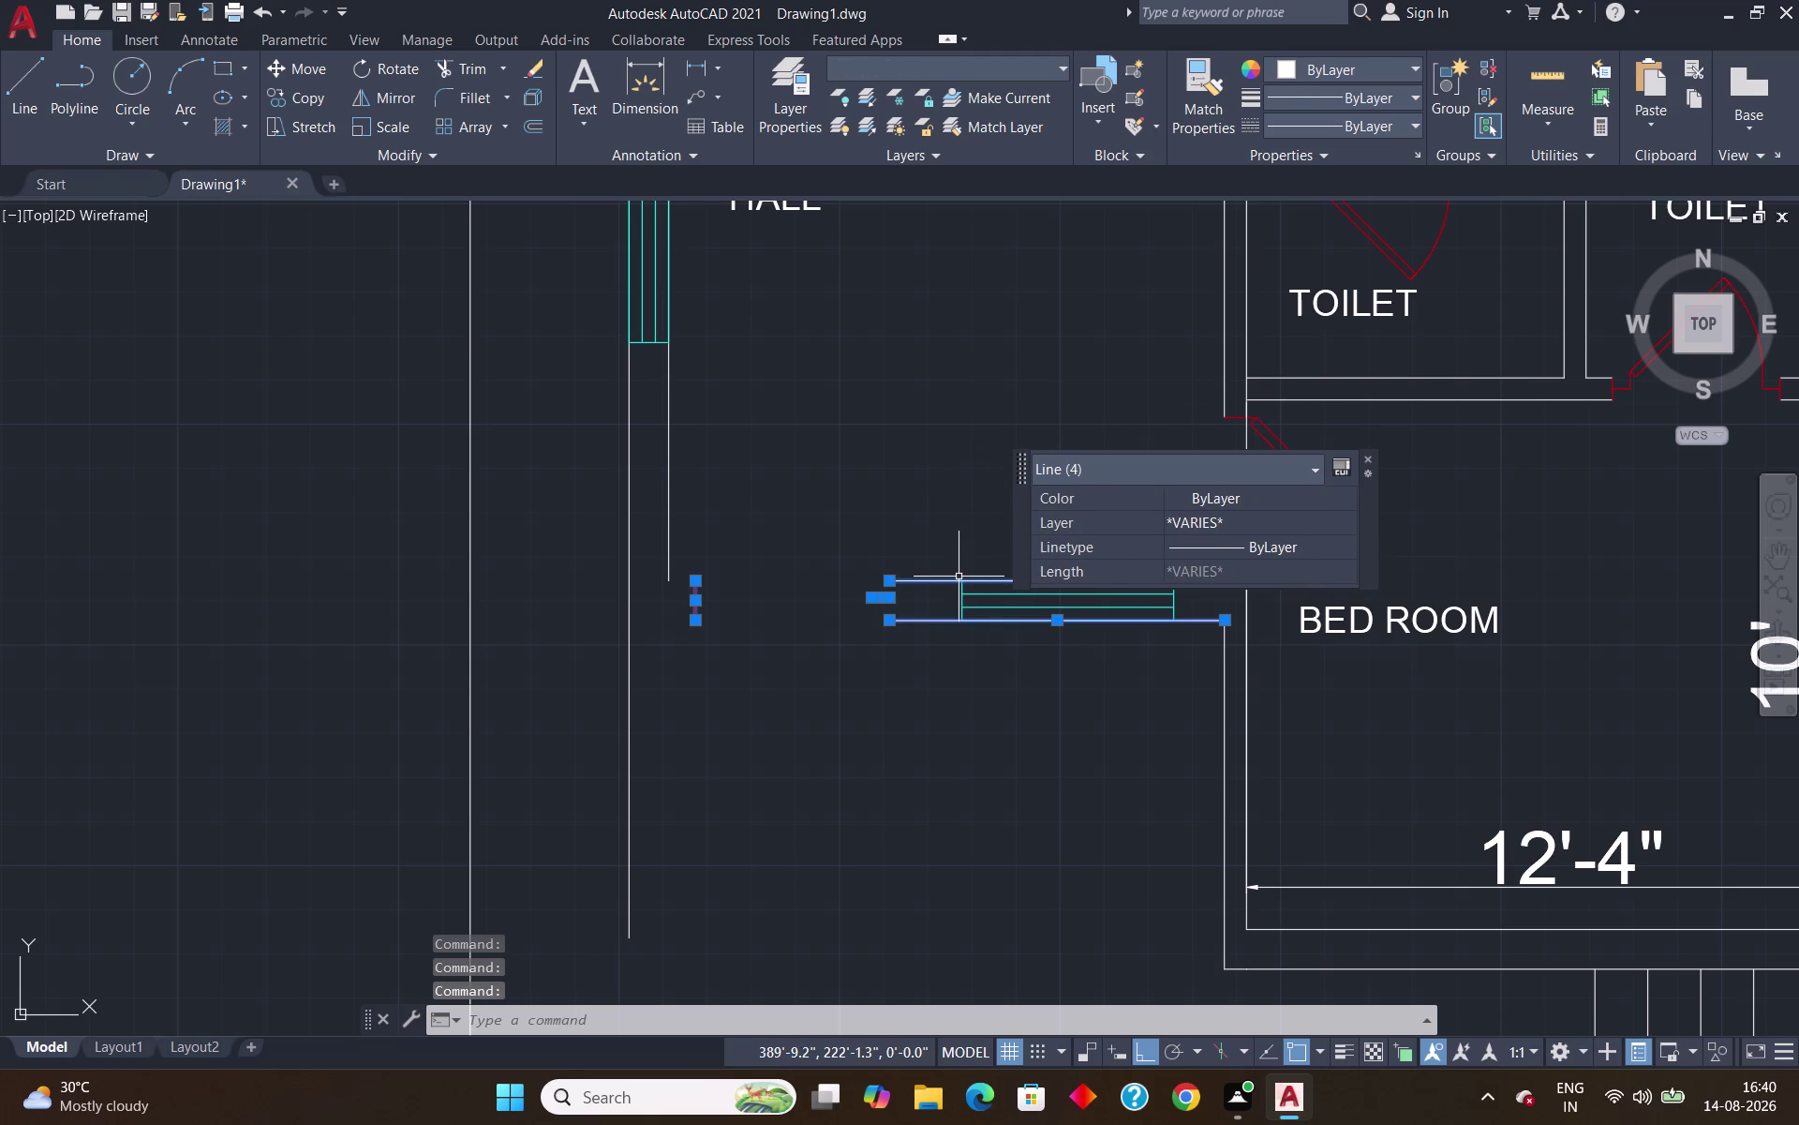
key(Delete)
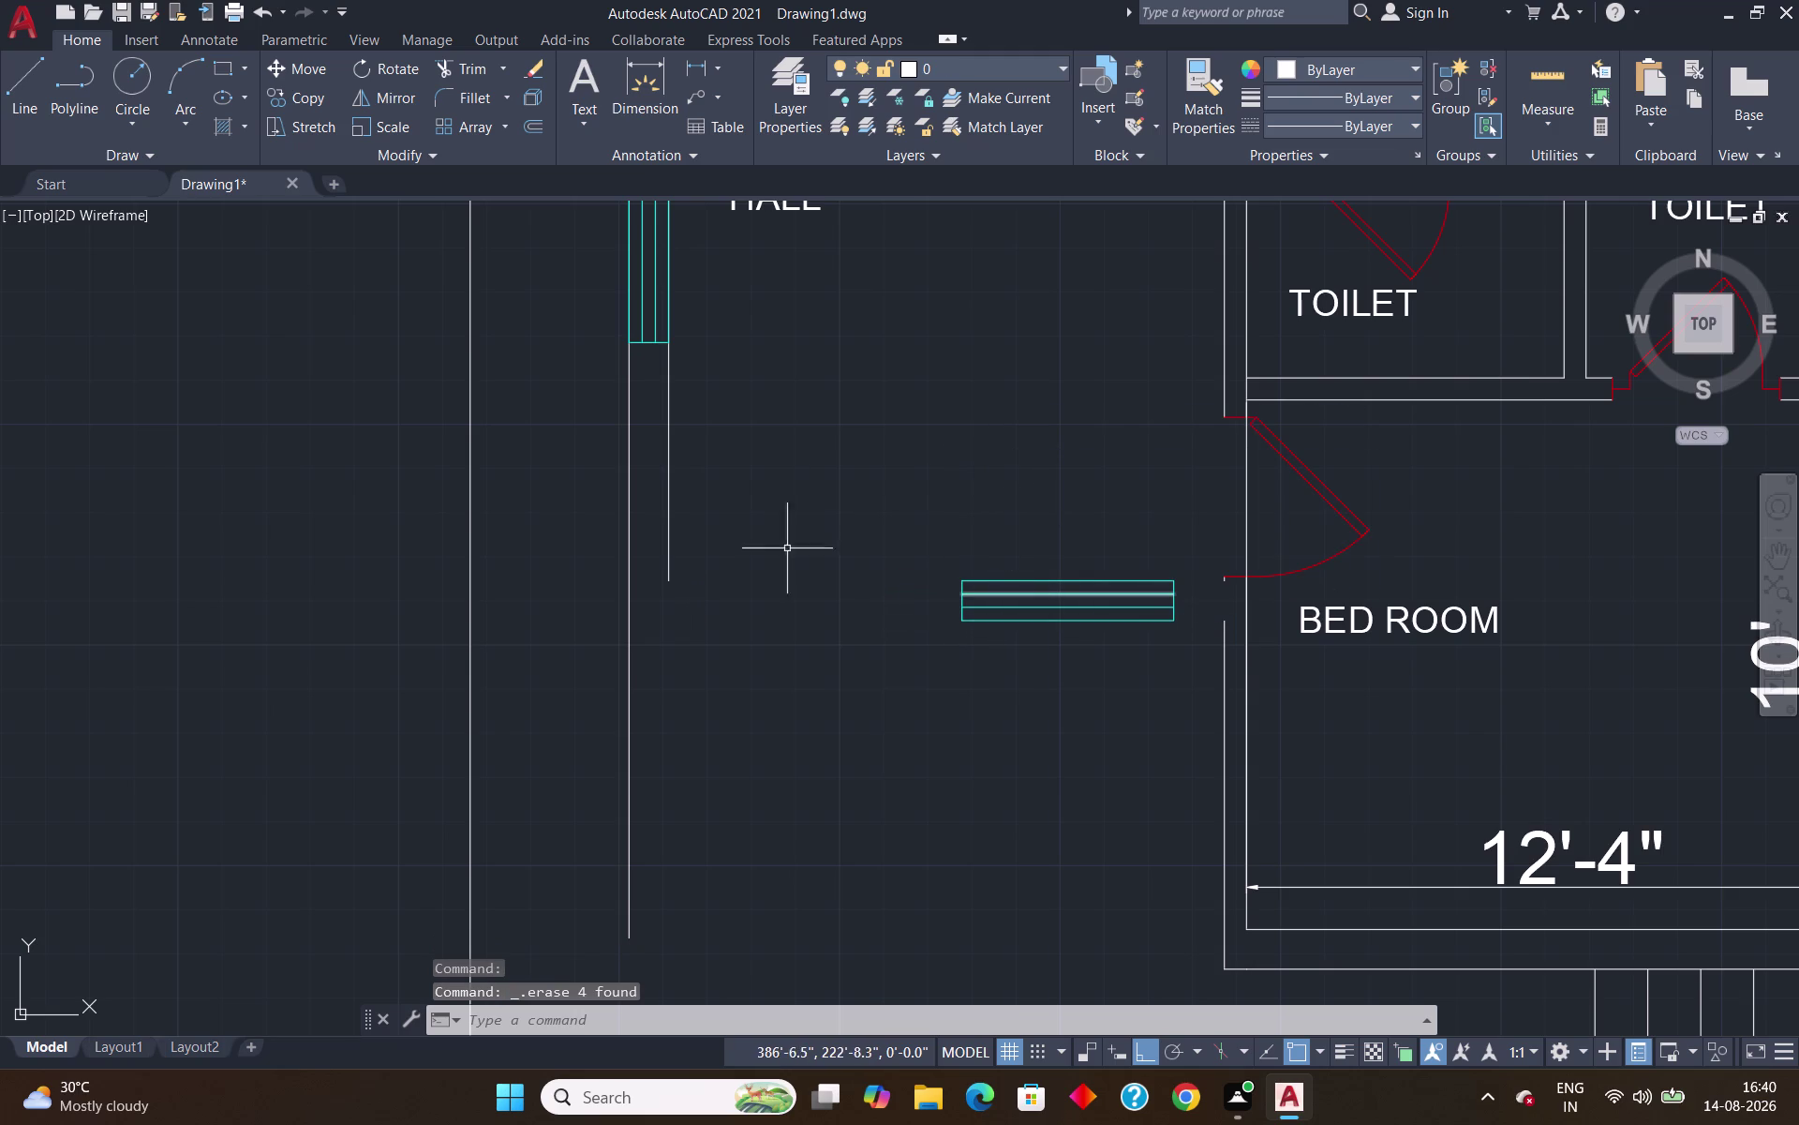
scroll(down, 3)
scroll(up, 3)
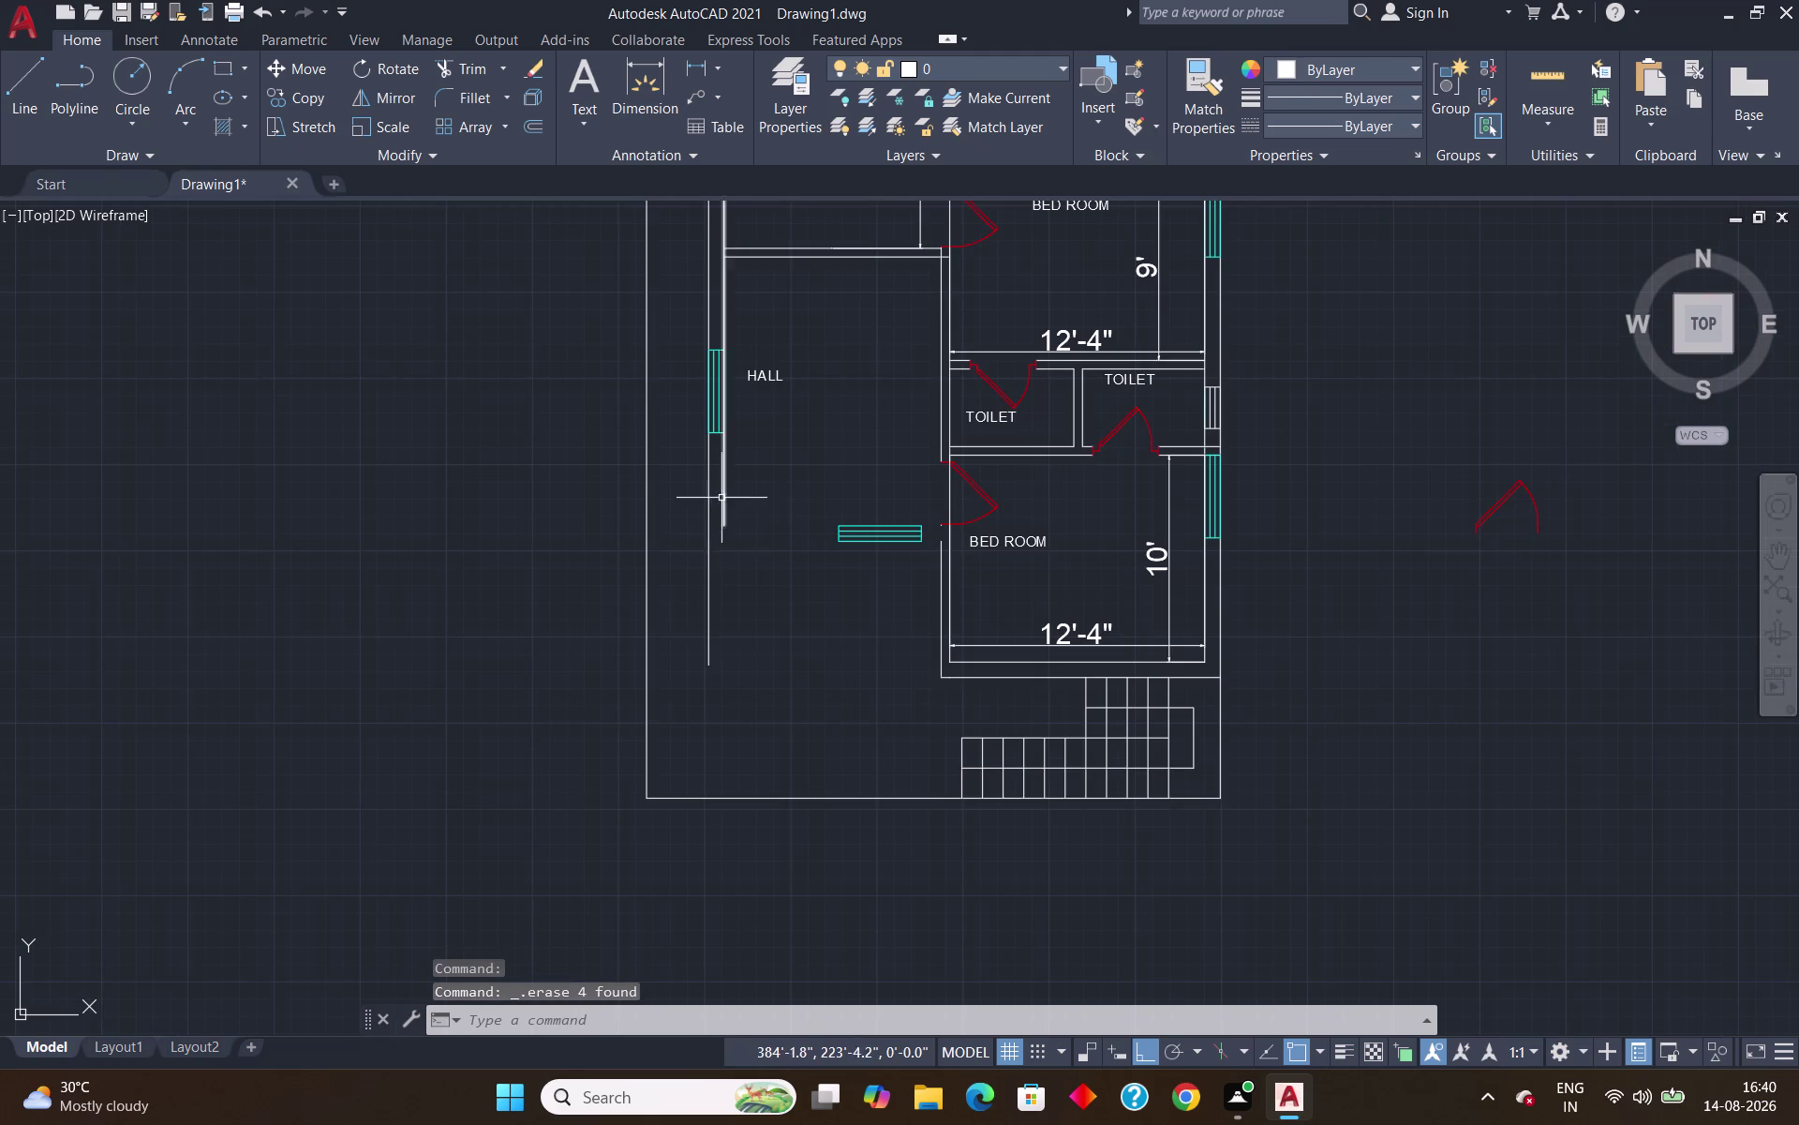
scroll(up, 3)
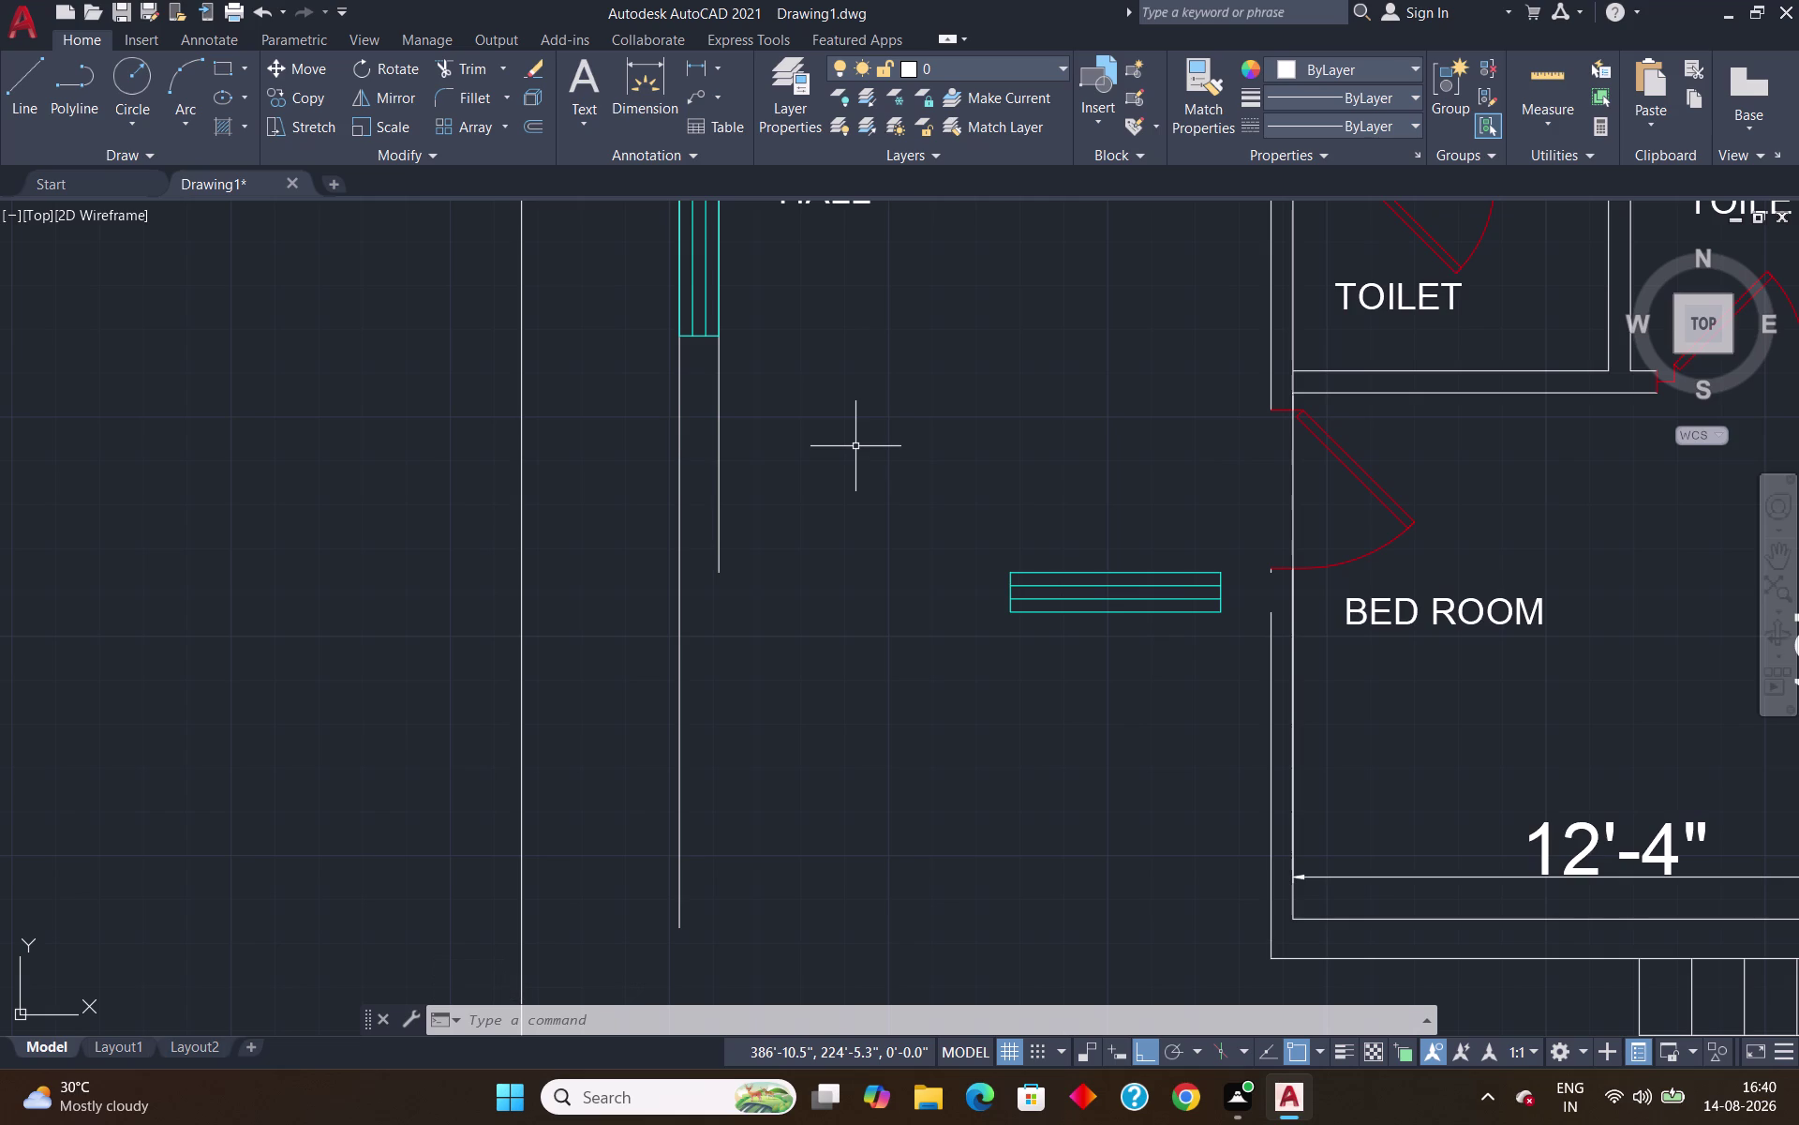
Offset the hall's top wall line 19'6" down to start the bottom wall.
key(o)
key(Return)
text(1)
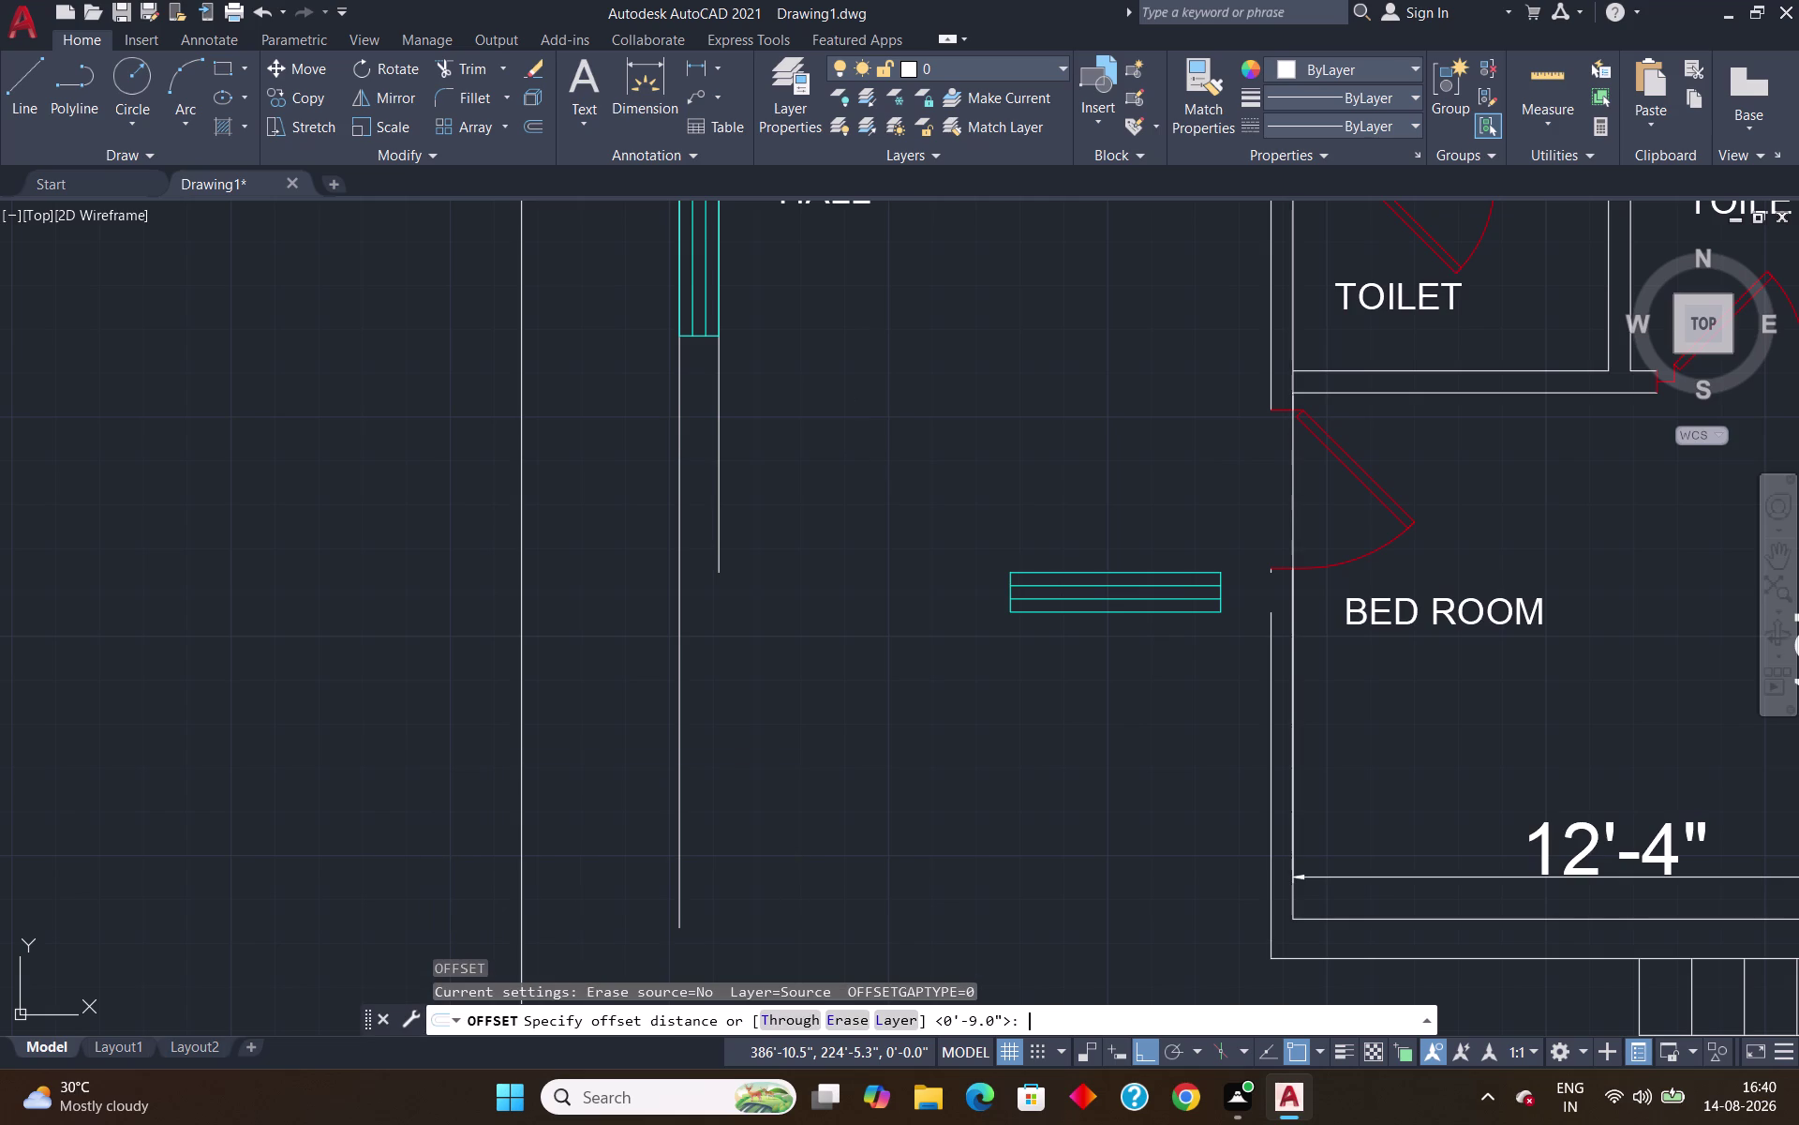
text(9)
text('6)
key(shift+quotedbl)
key(Return)
scroll(down, 3)
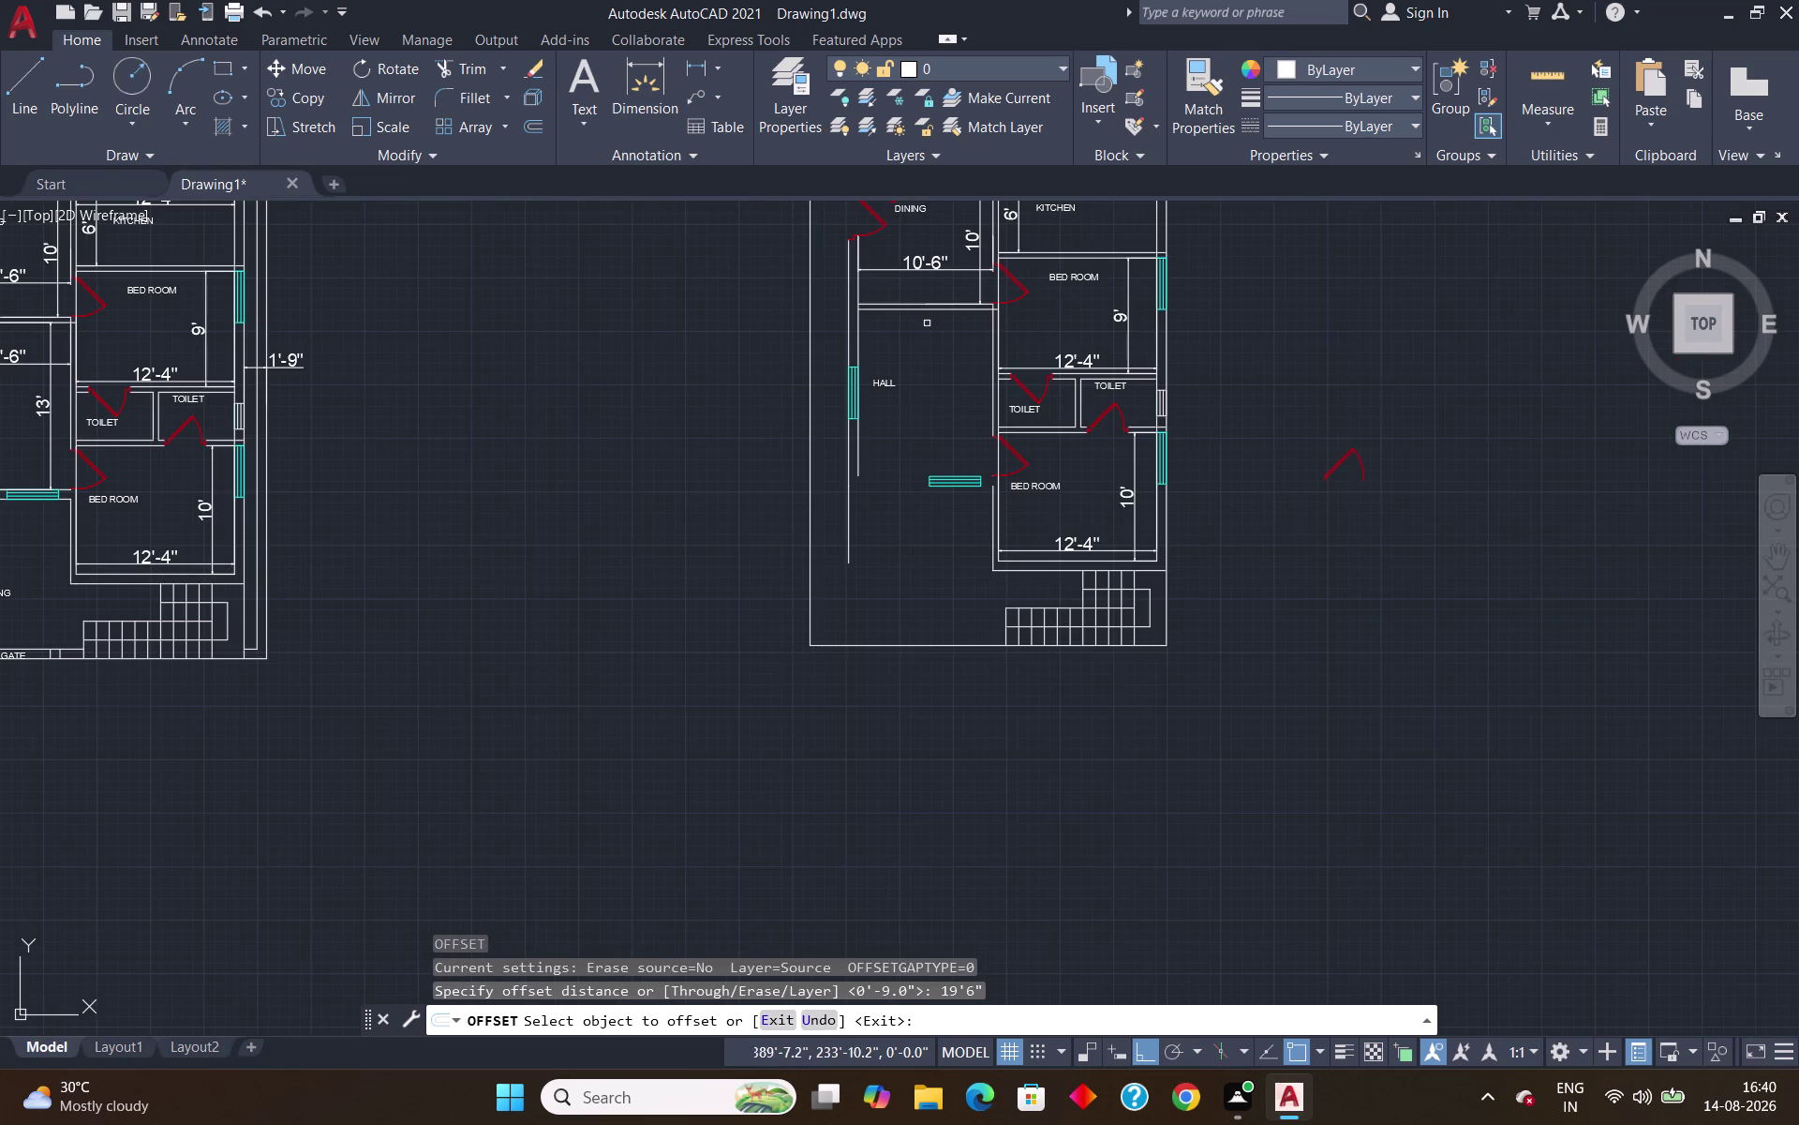
scroll(up, 3)
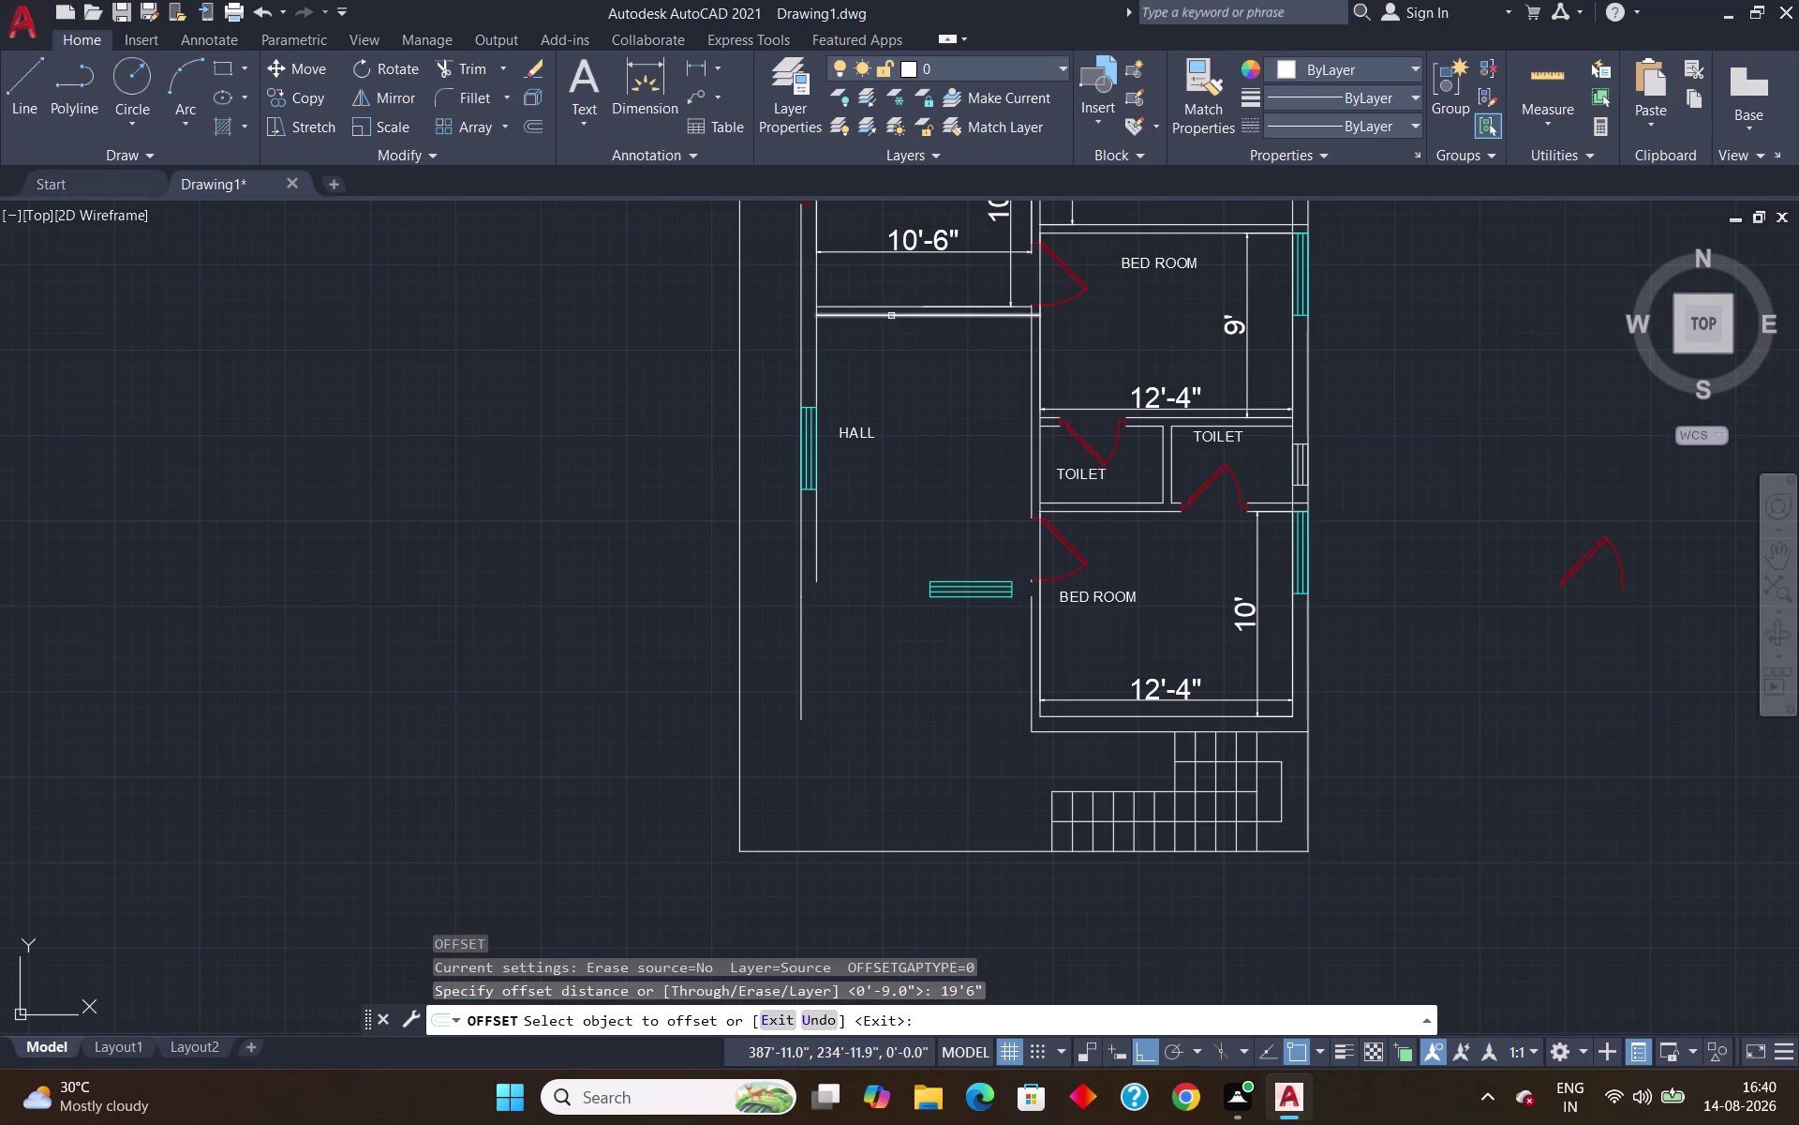
click(892, 316)
click(890, 648)
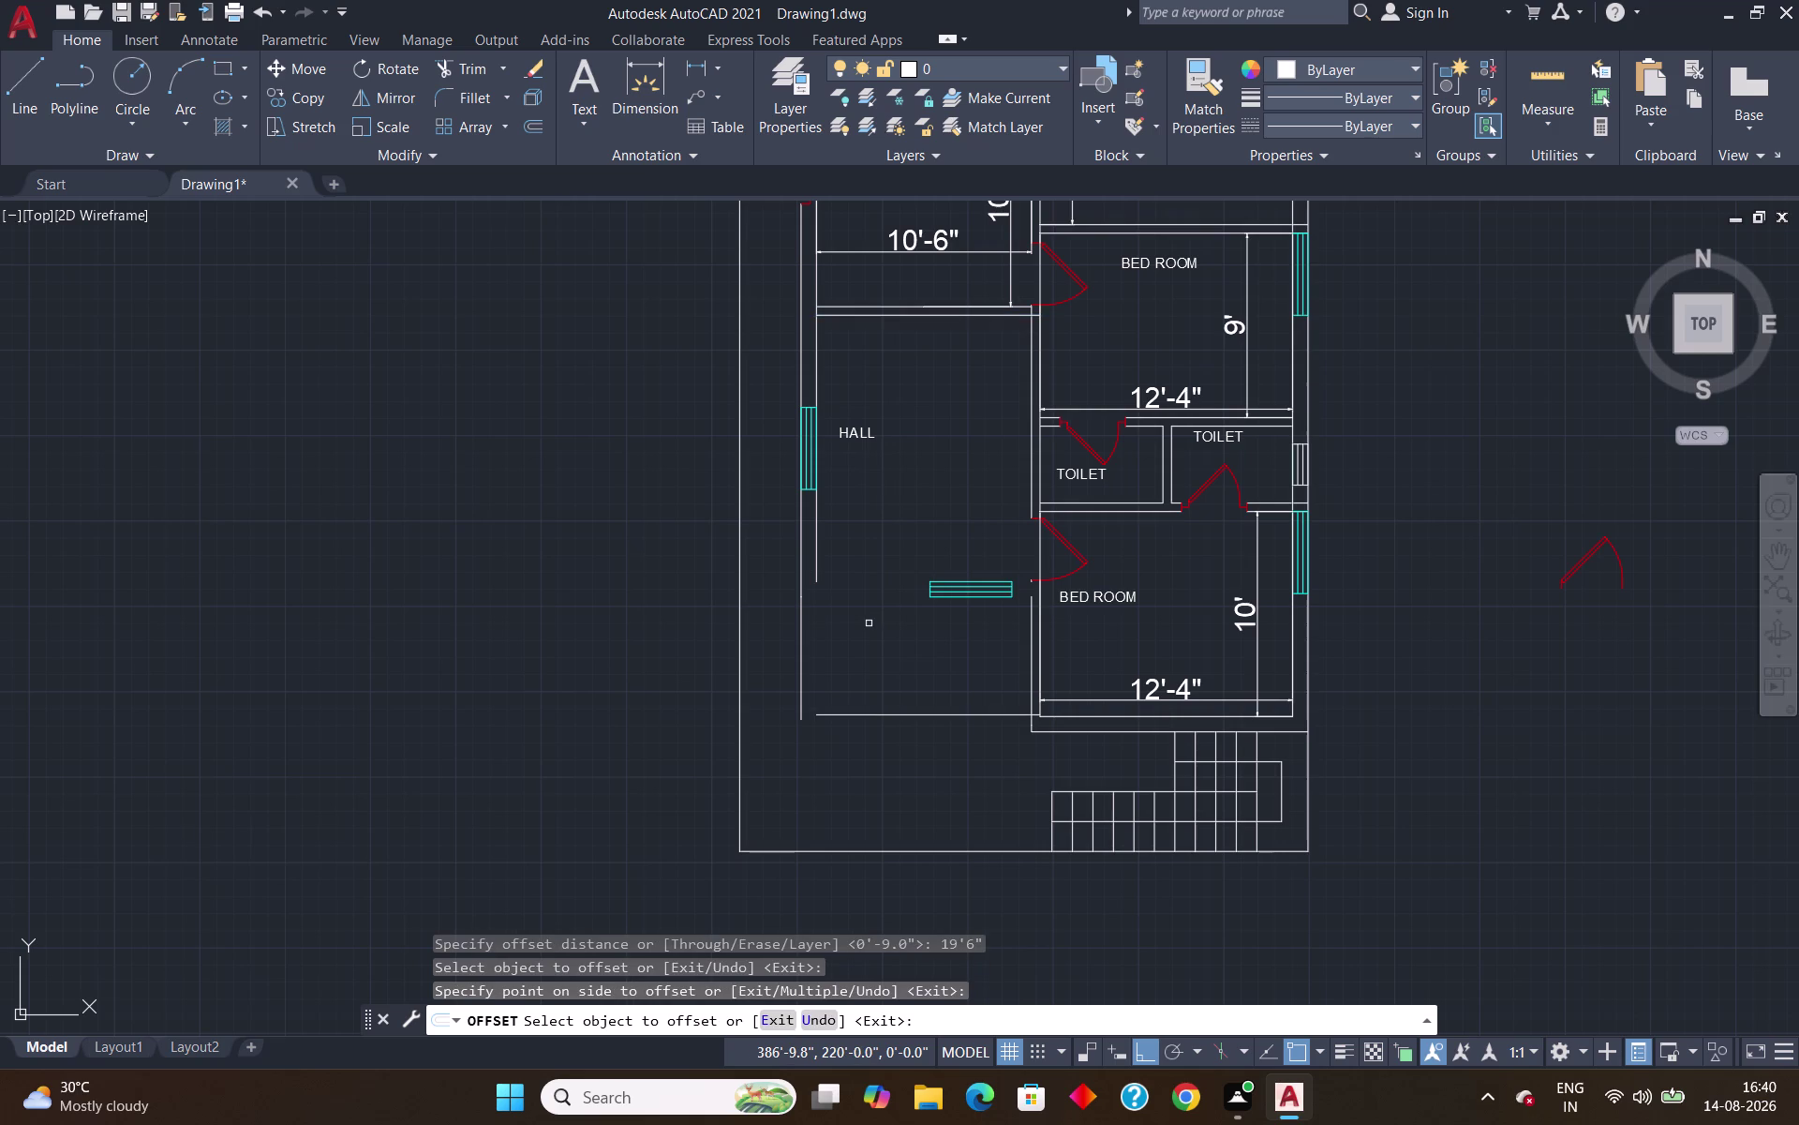
key(Escape)
Offset the new bottom wall line 9" down and erase the leftover wall line.
key(o)
key(Return)
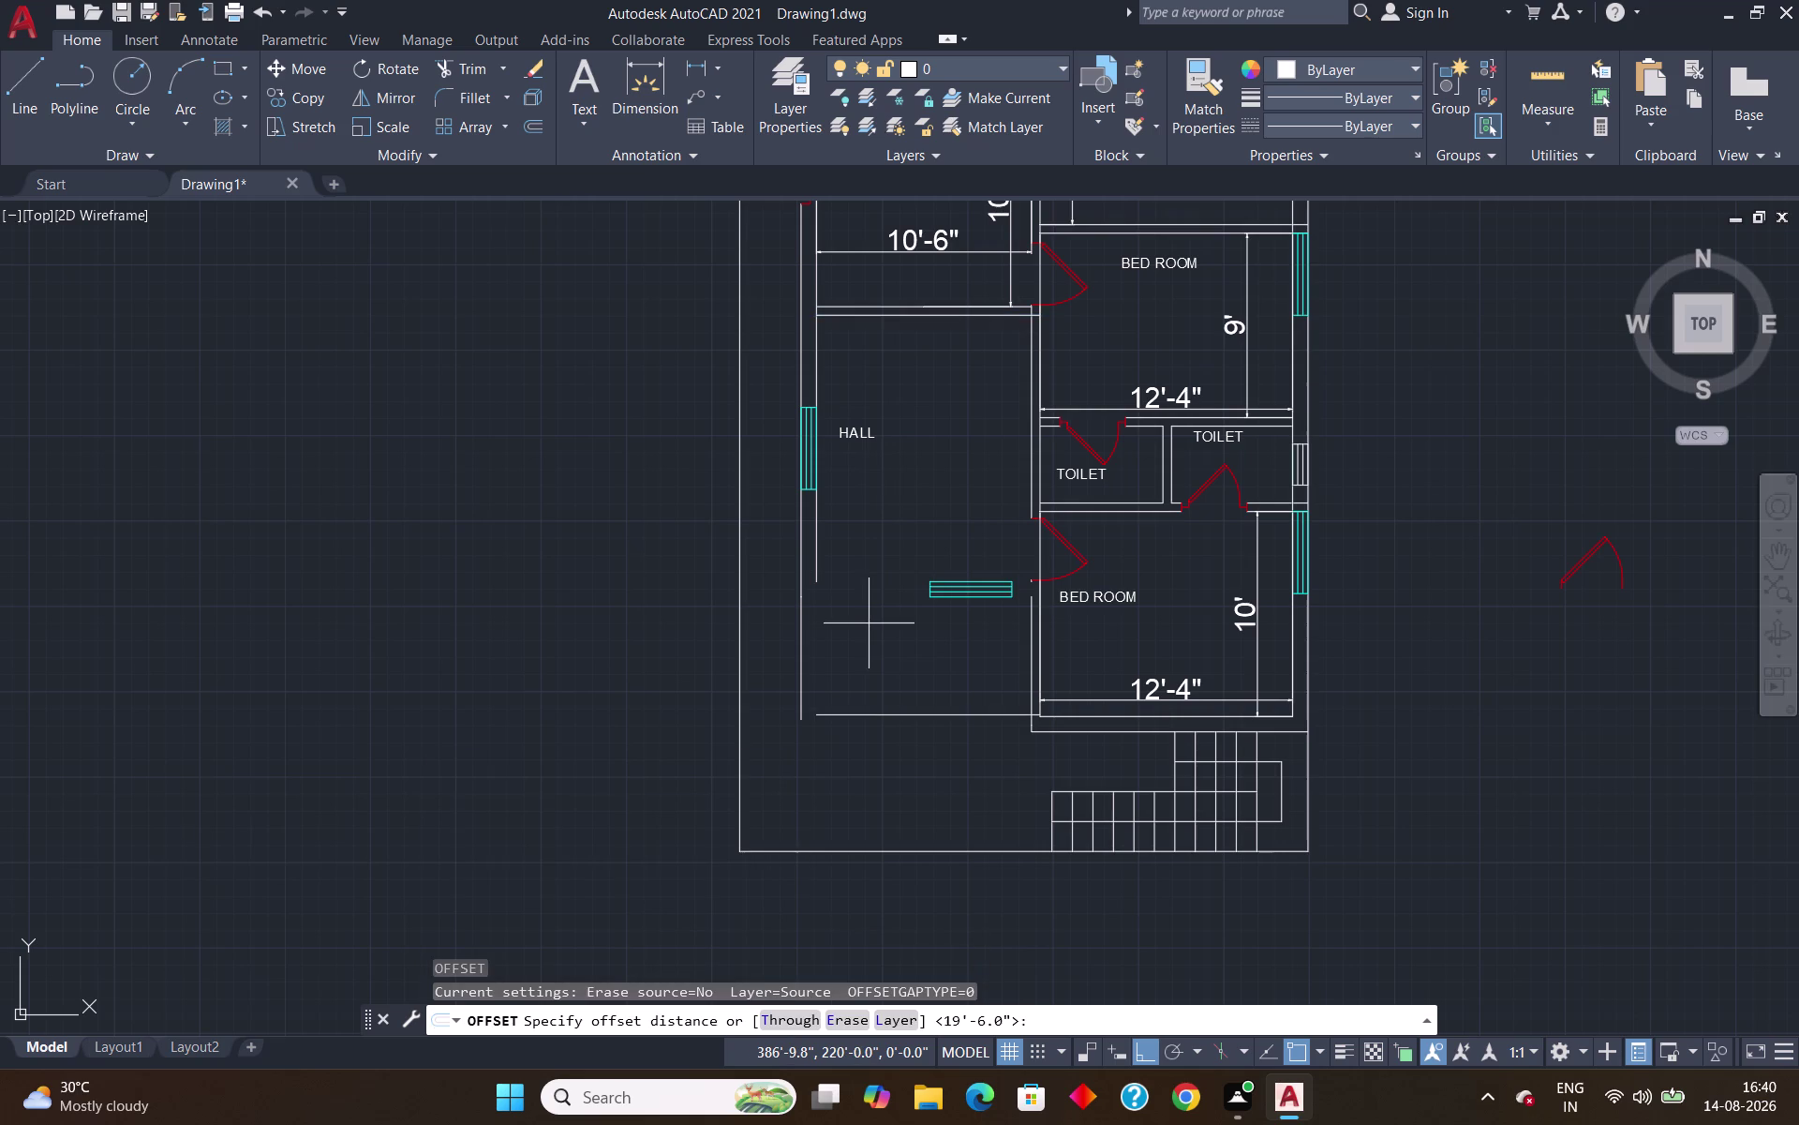
text(9")
key(Return)
click(882, 716)
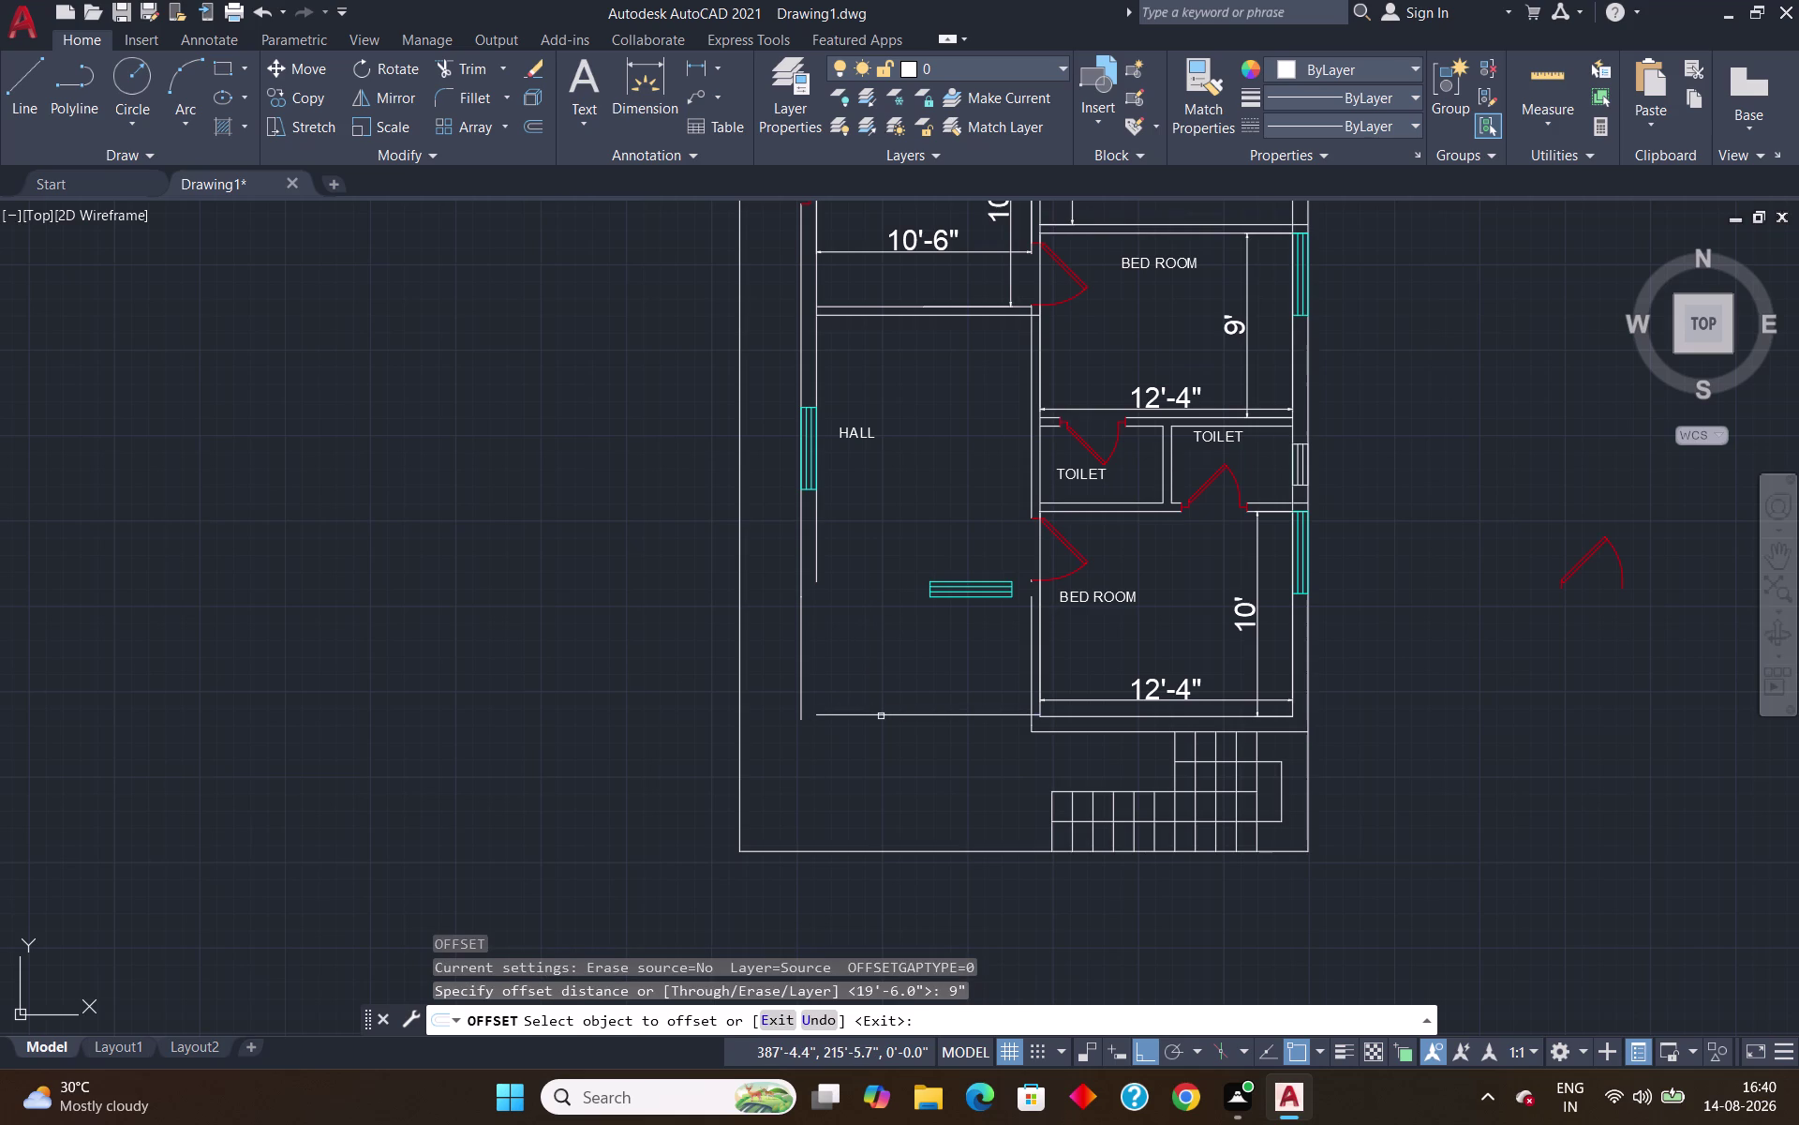
click(891, 742)
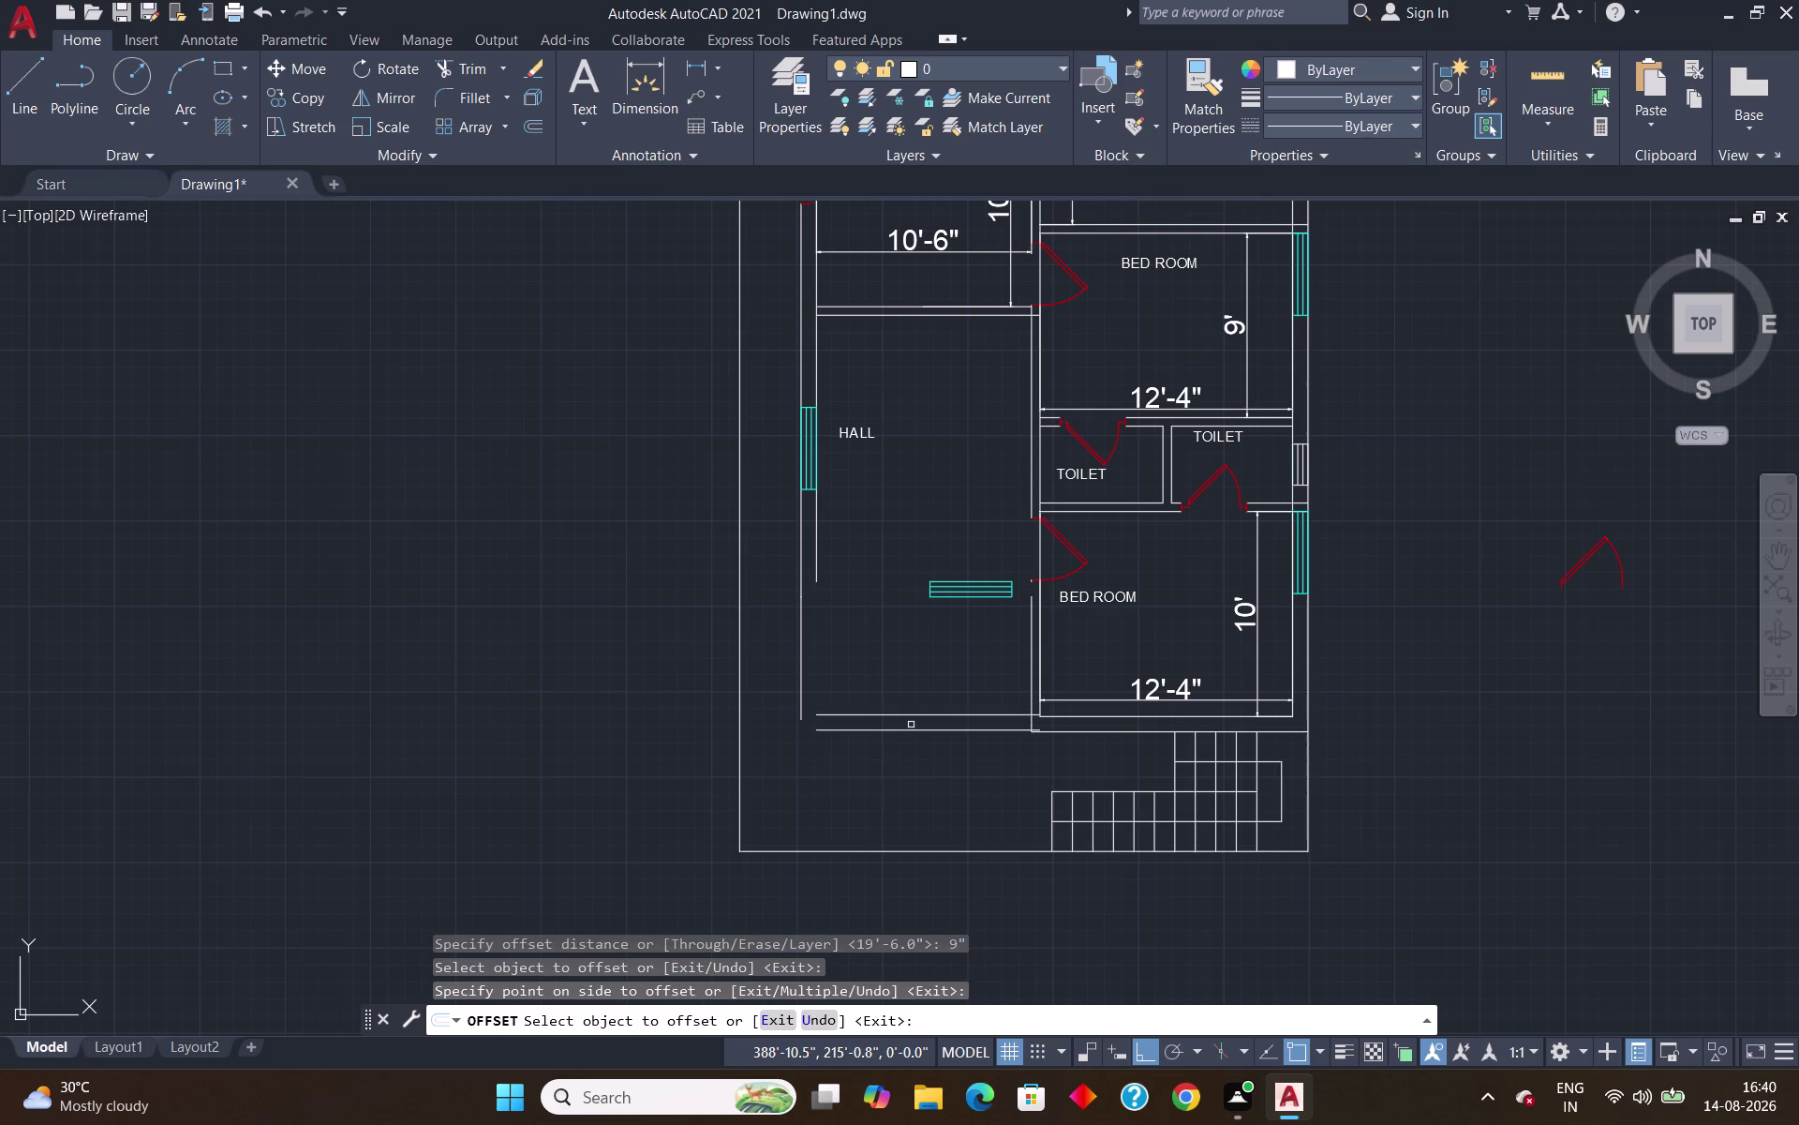
key(Escape)
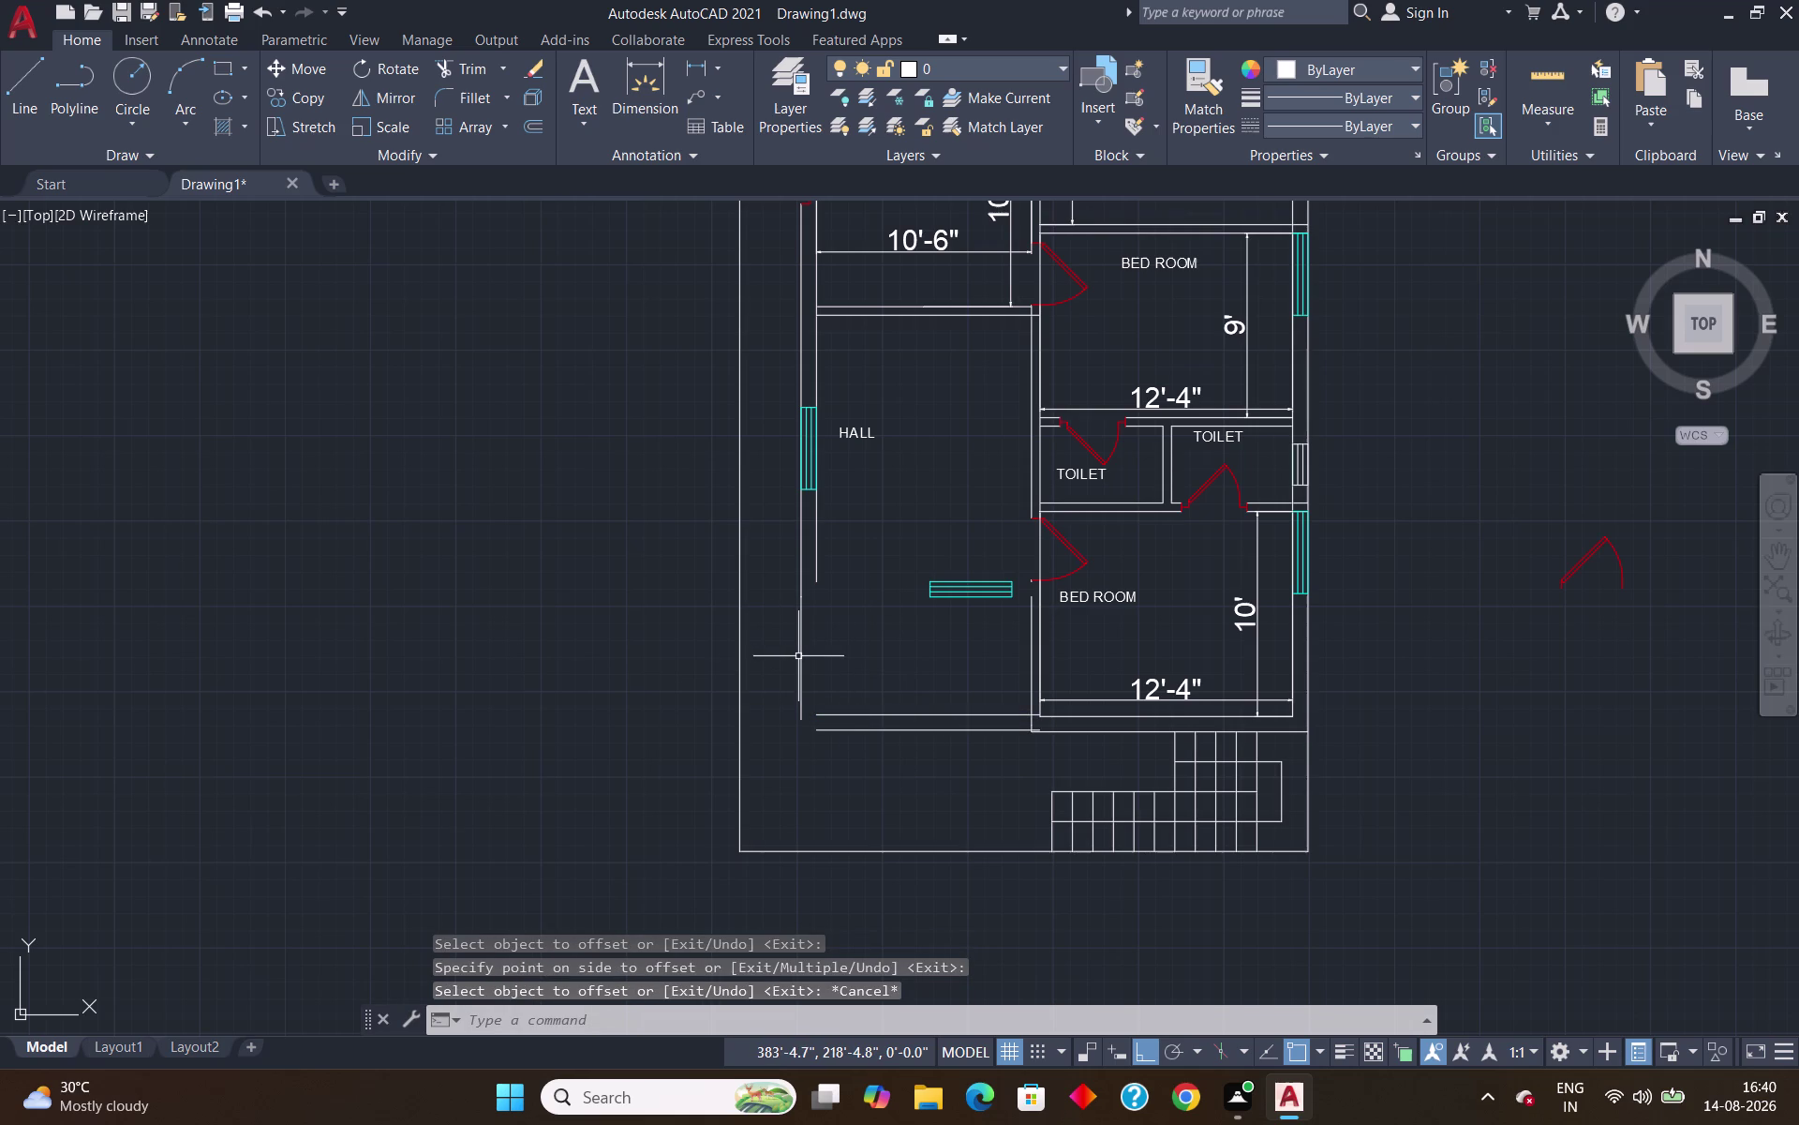
click(800, 656)
key(Delete)
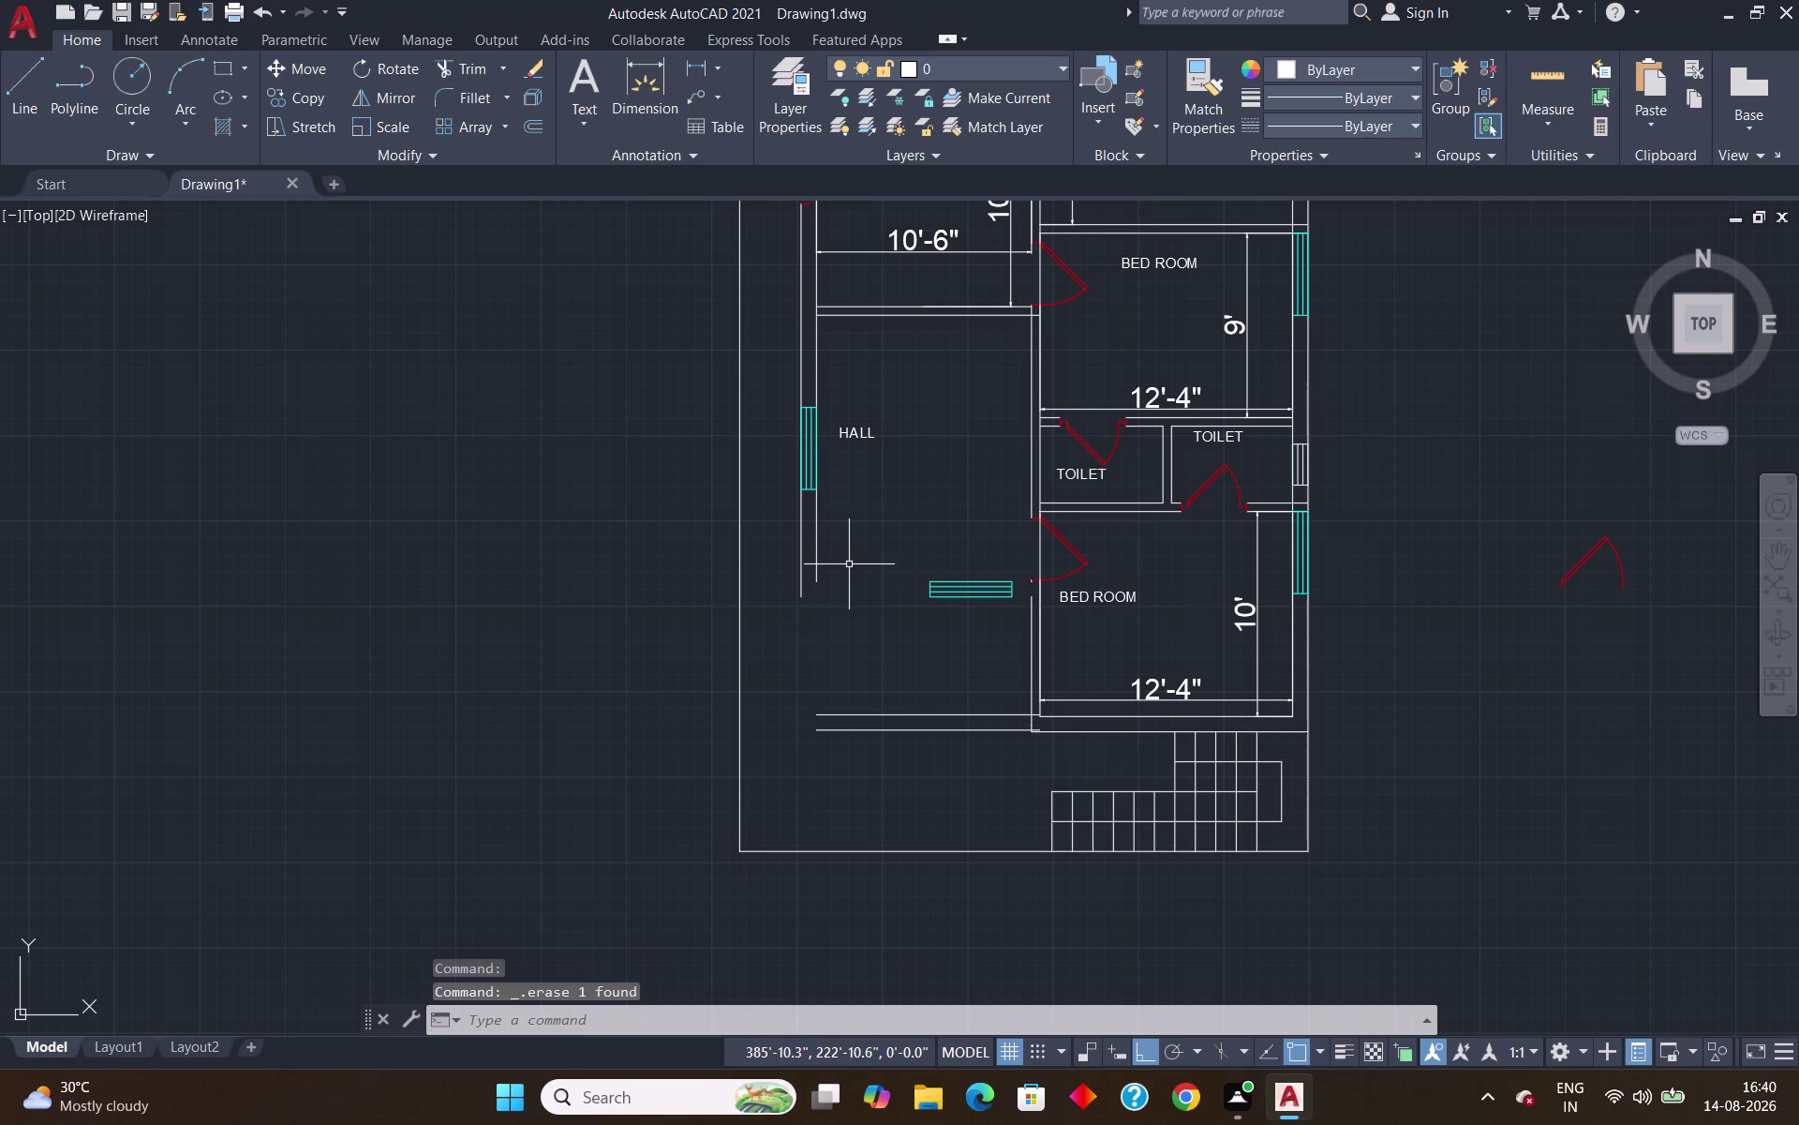
Extend the hall's left wall lines down to the new bottom wall.
text(EX)
key(Return)
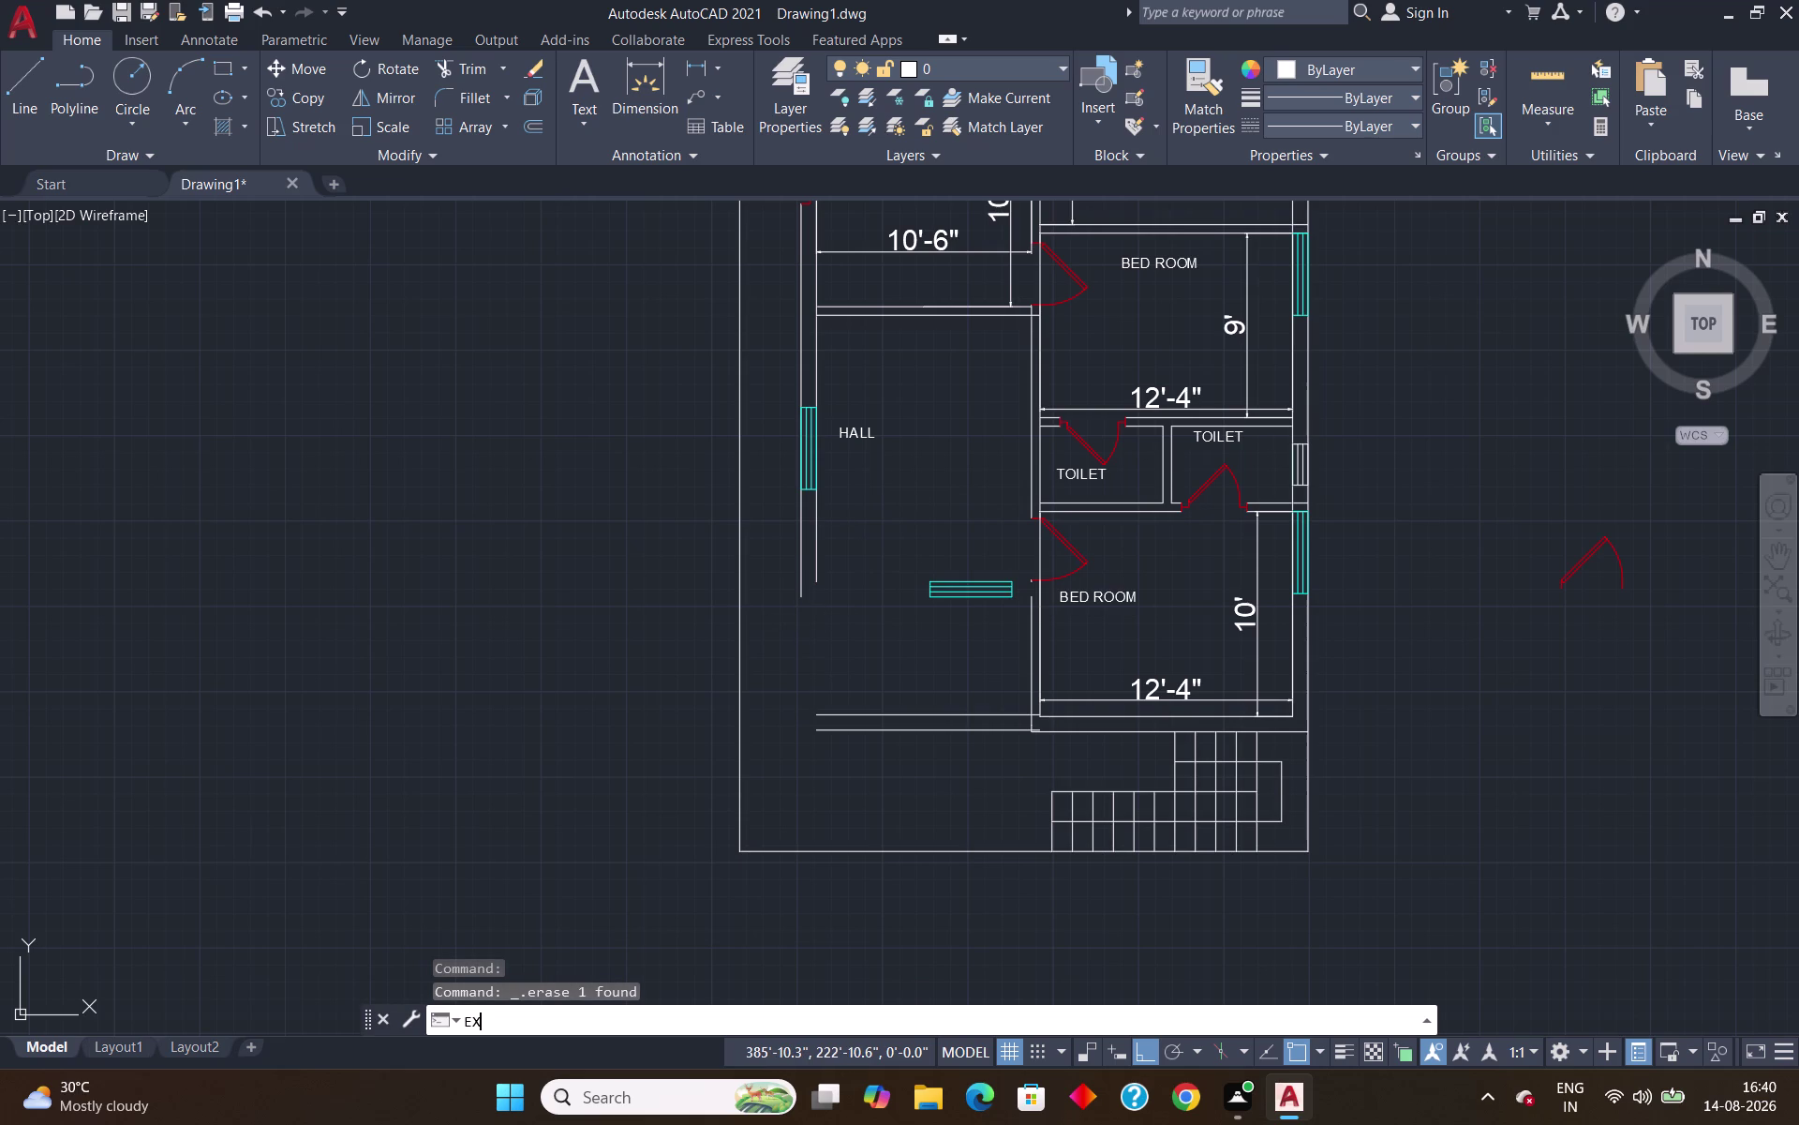
click(870, 714)
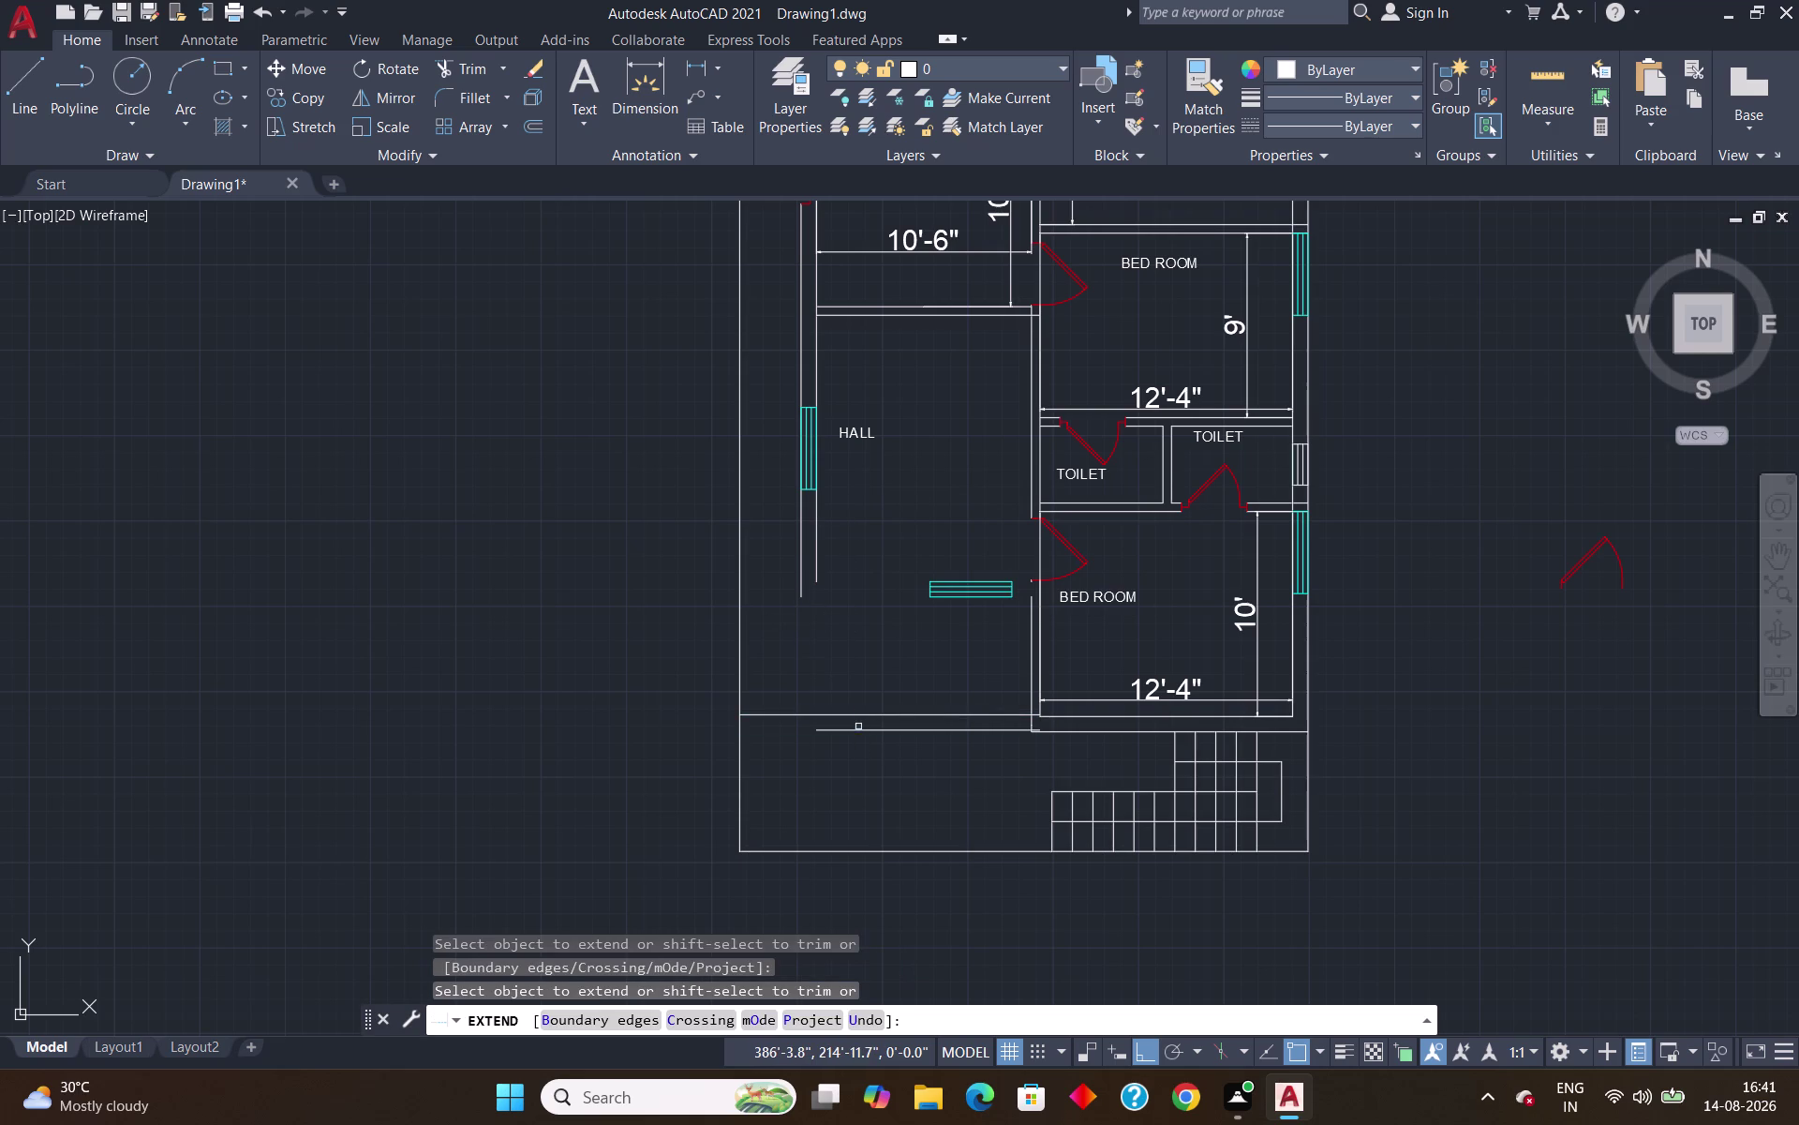
click(858, 726)
click(854, 733)
click(816, 574)
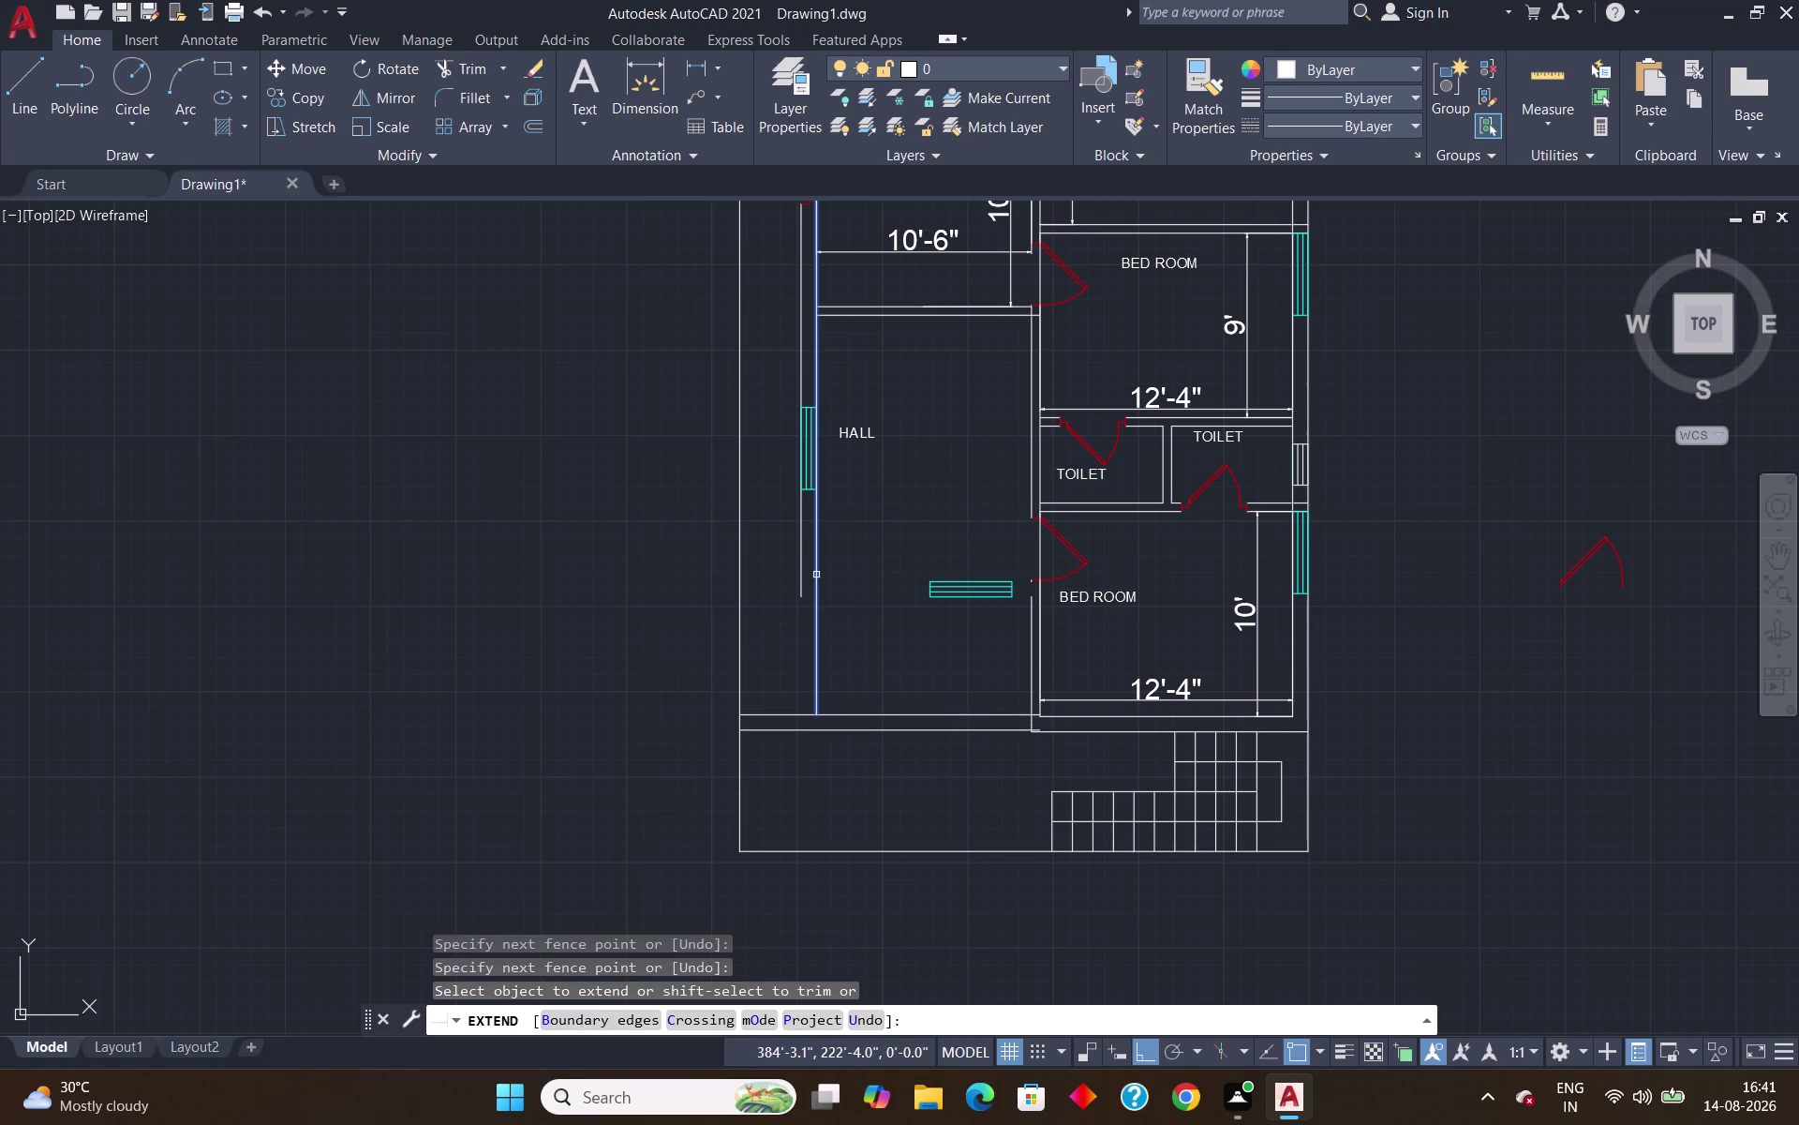
click(804, 583)
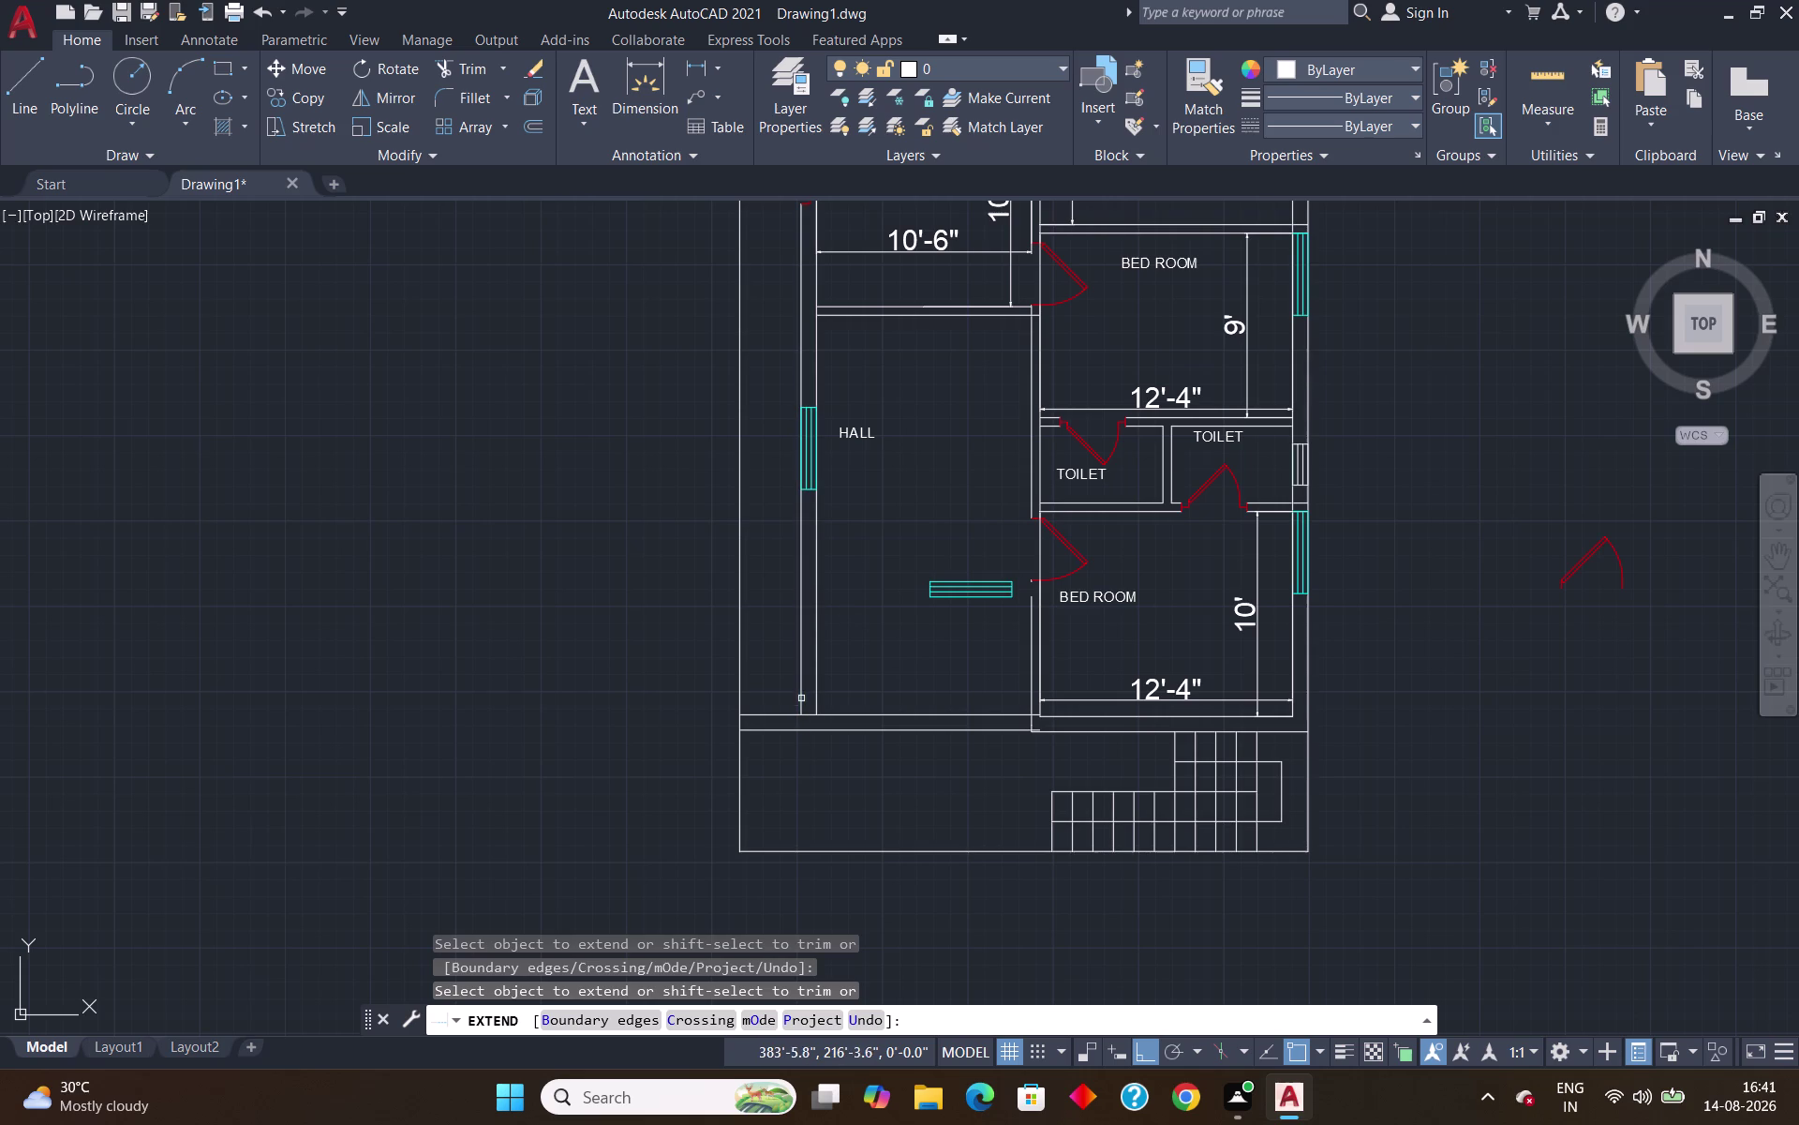
click(803, 694)
click(815, 706)
key(Escape)
Trim the overhanging line ends at the hall's bottom-left corner.
text(TR)
key(Return)
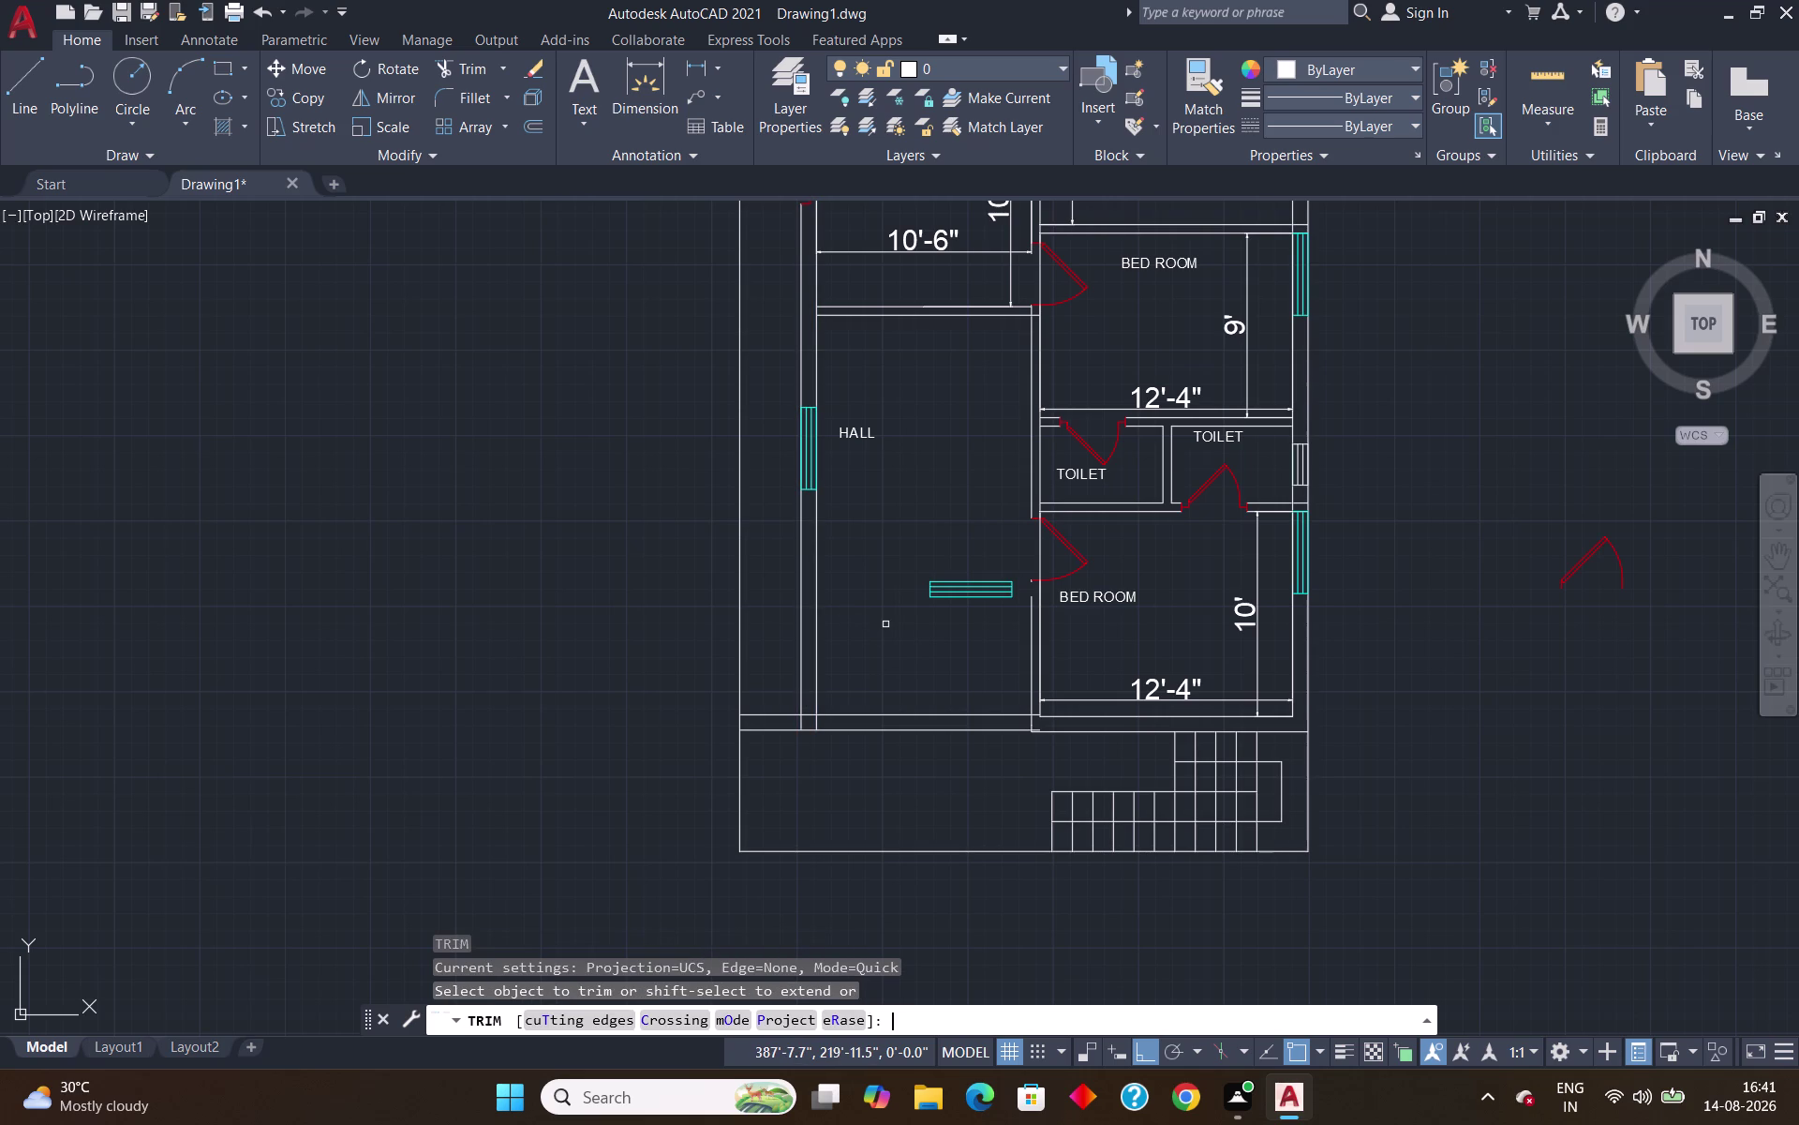
drag(774, 682, 801, 736)
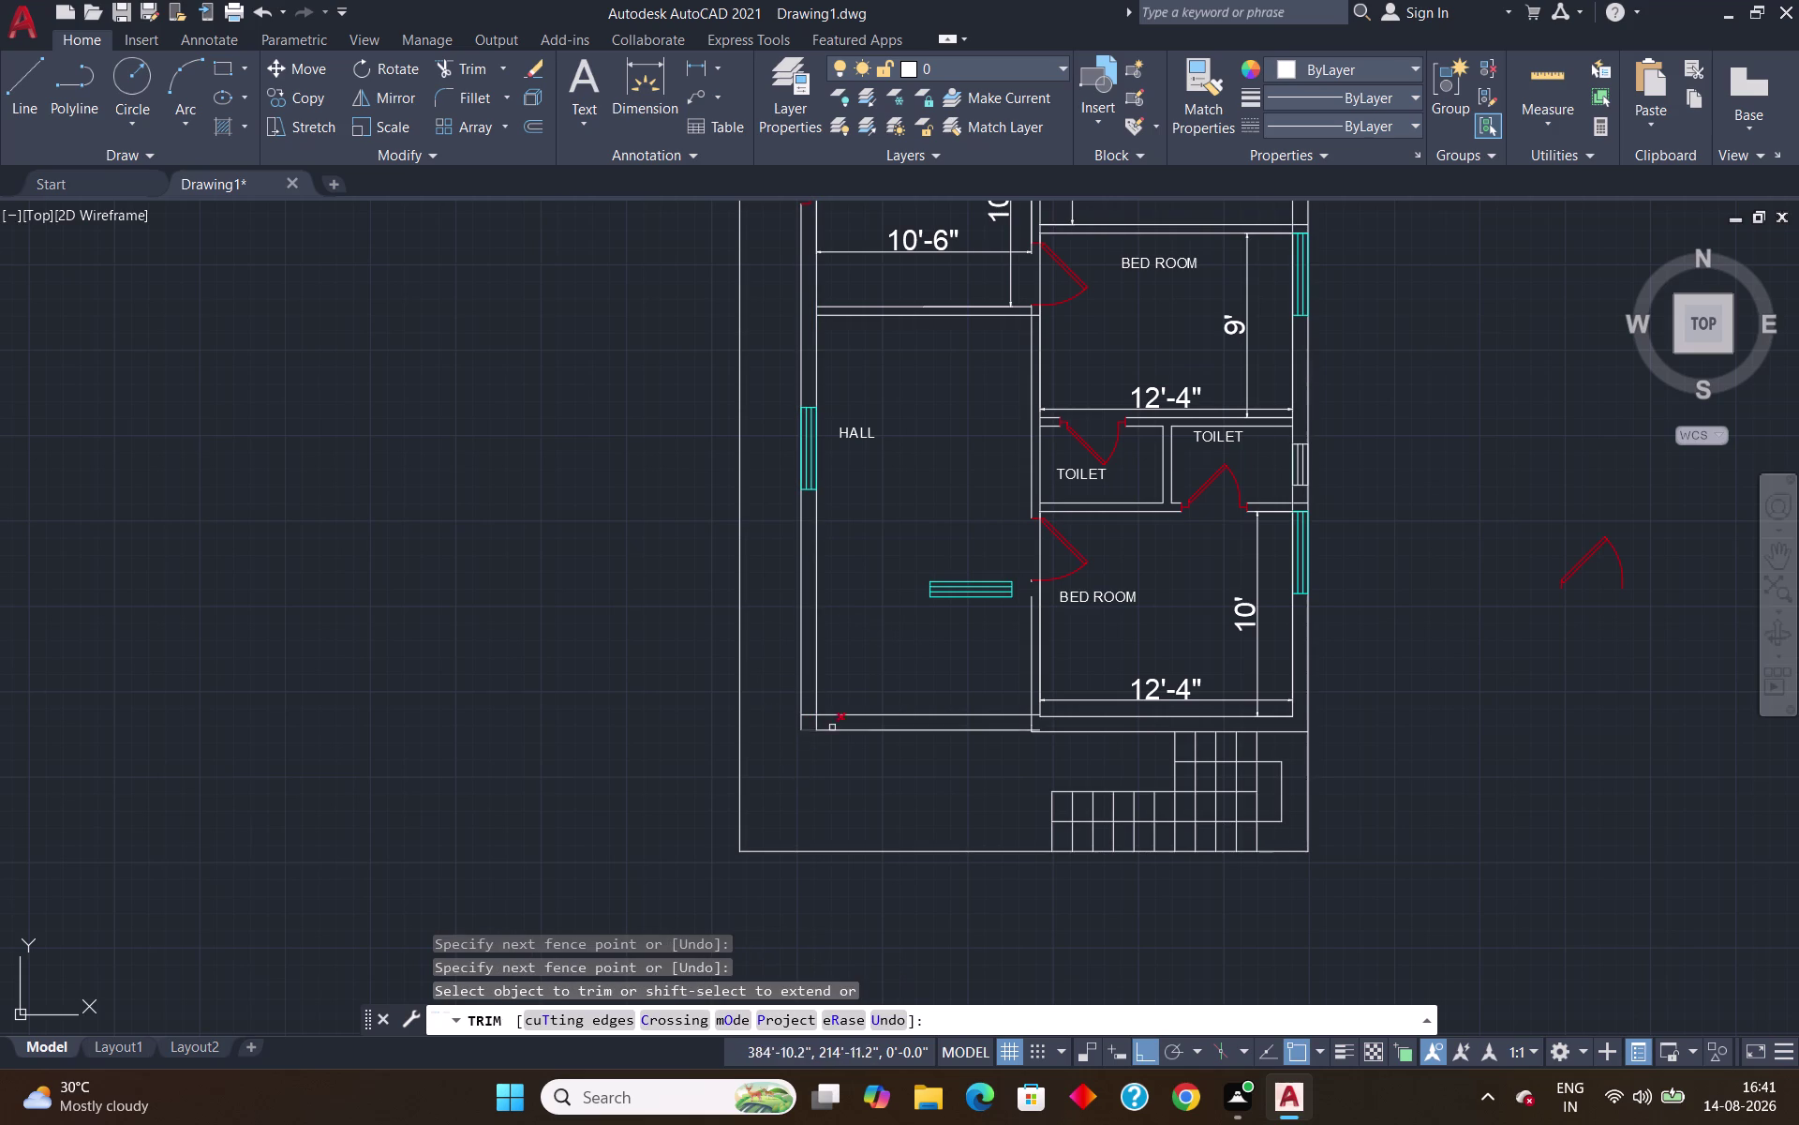
scroll(down, 3)
scroll(down, 3)
scroll(up, 3)
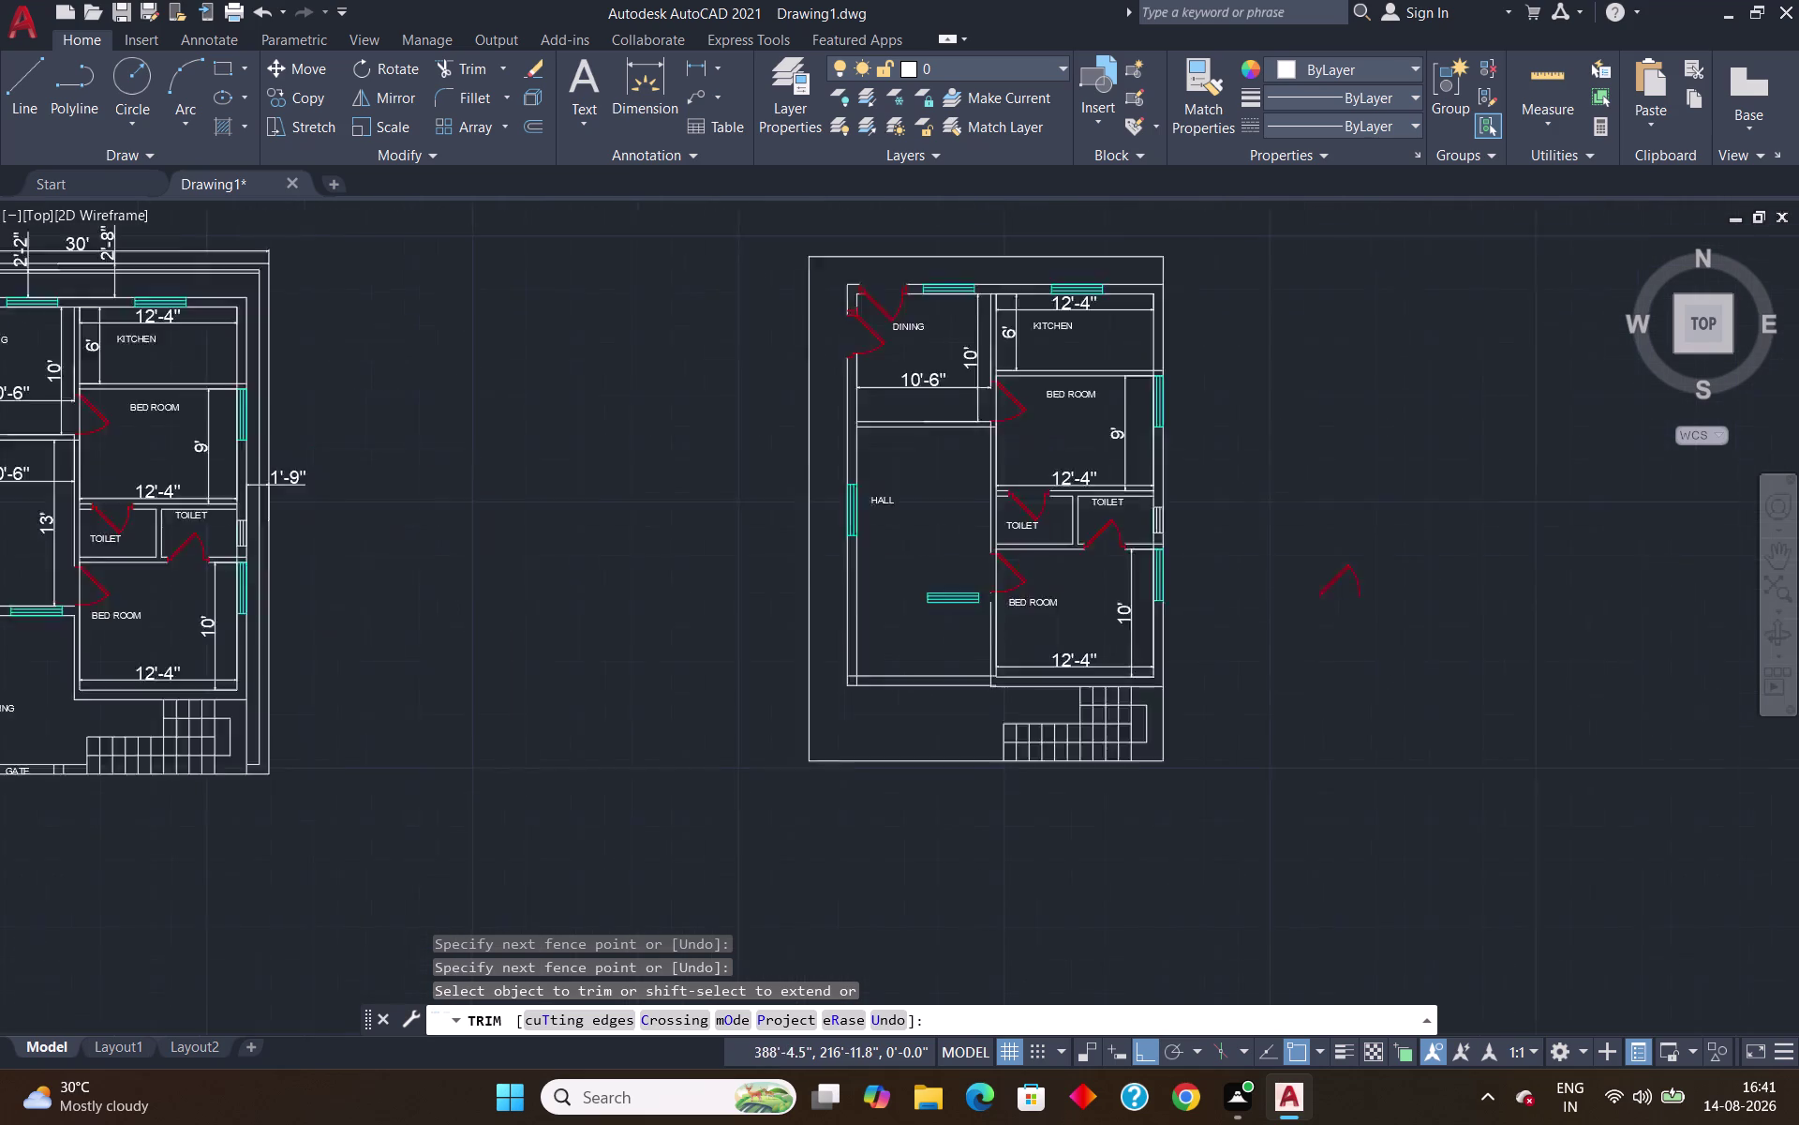
scroll(up, 3)
click(751, 708)
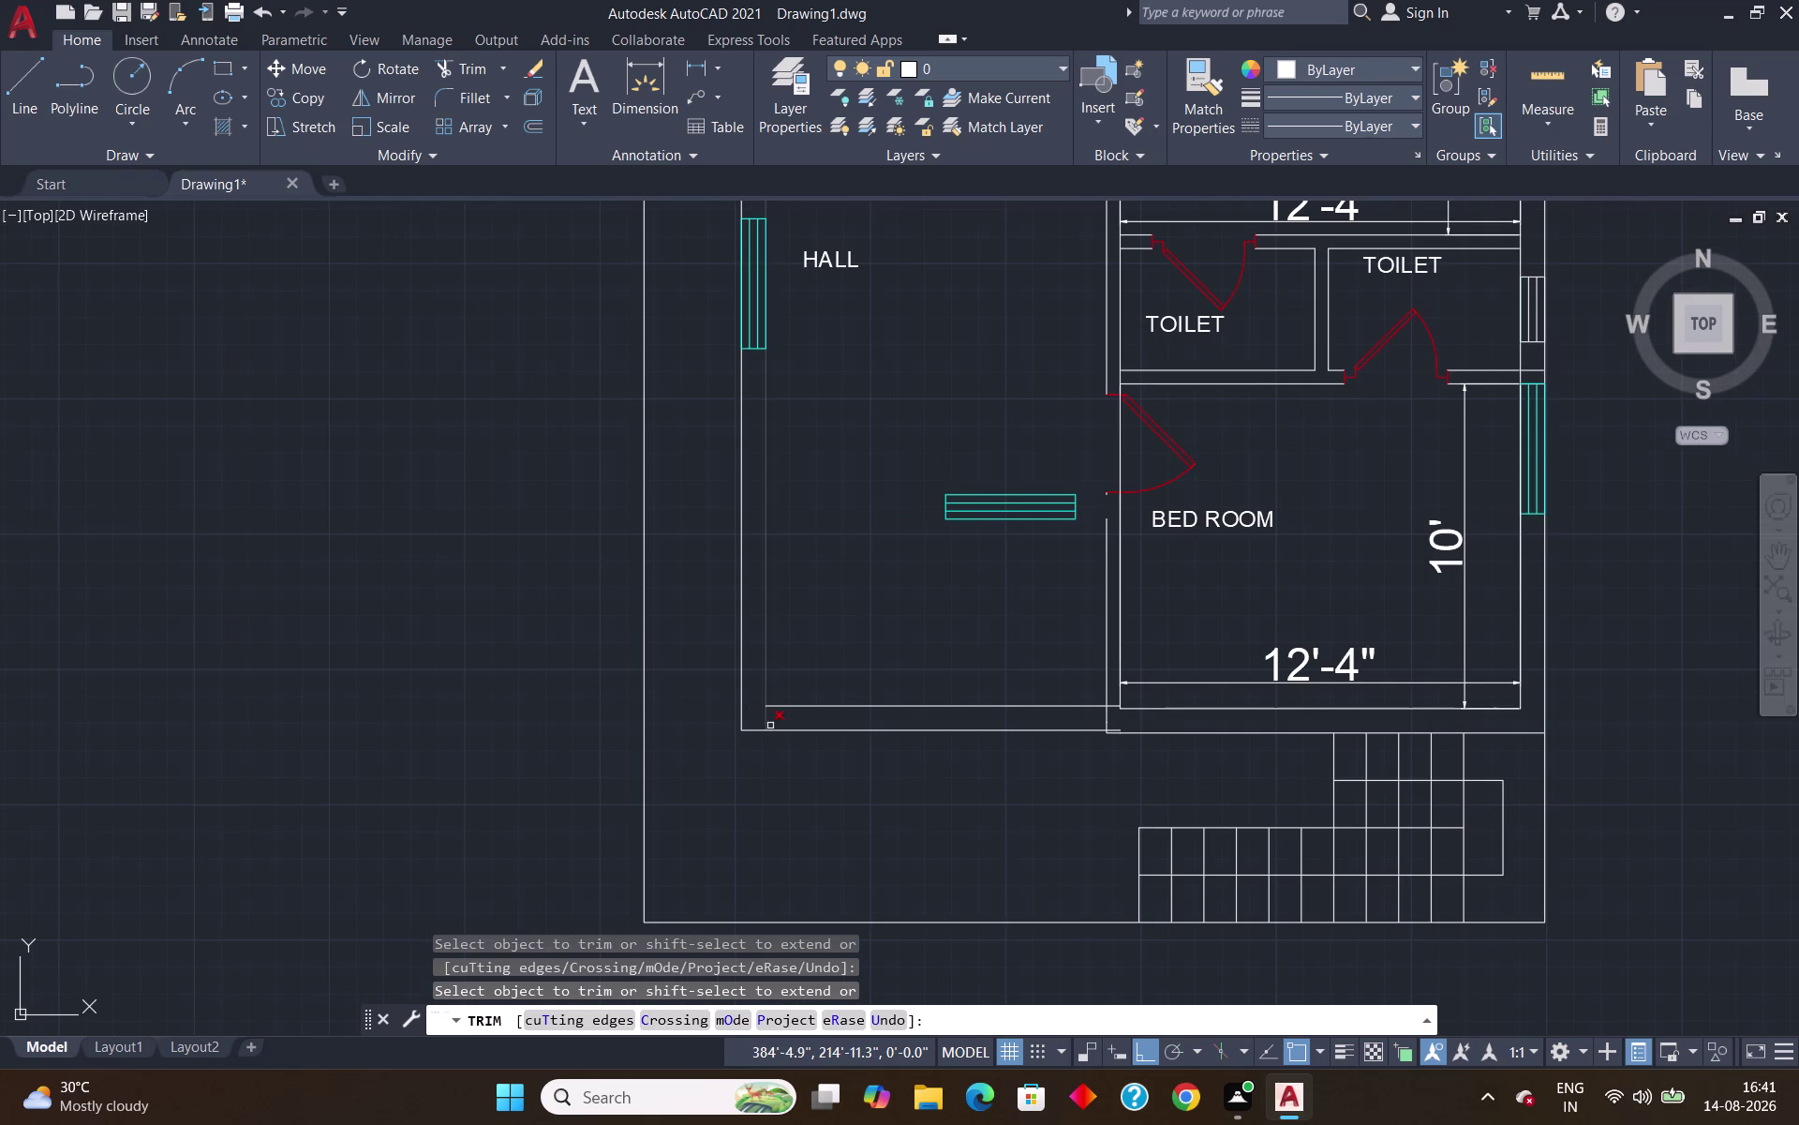
click(768, 714)
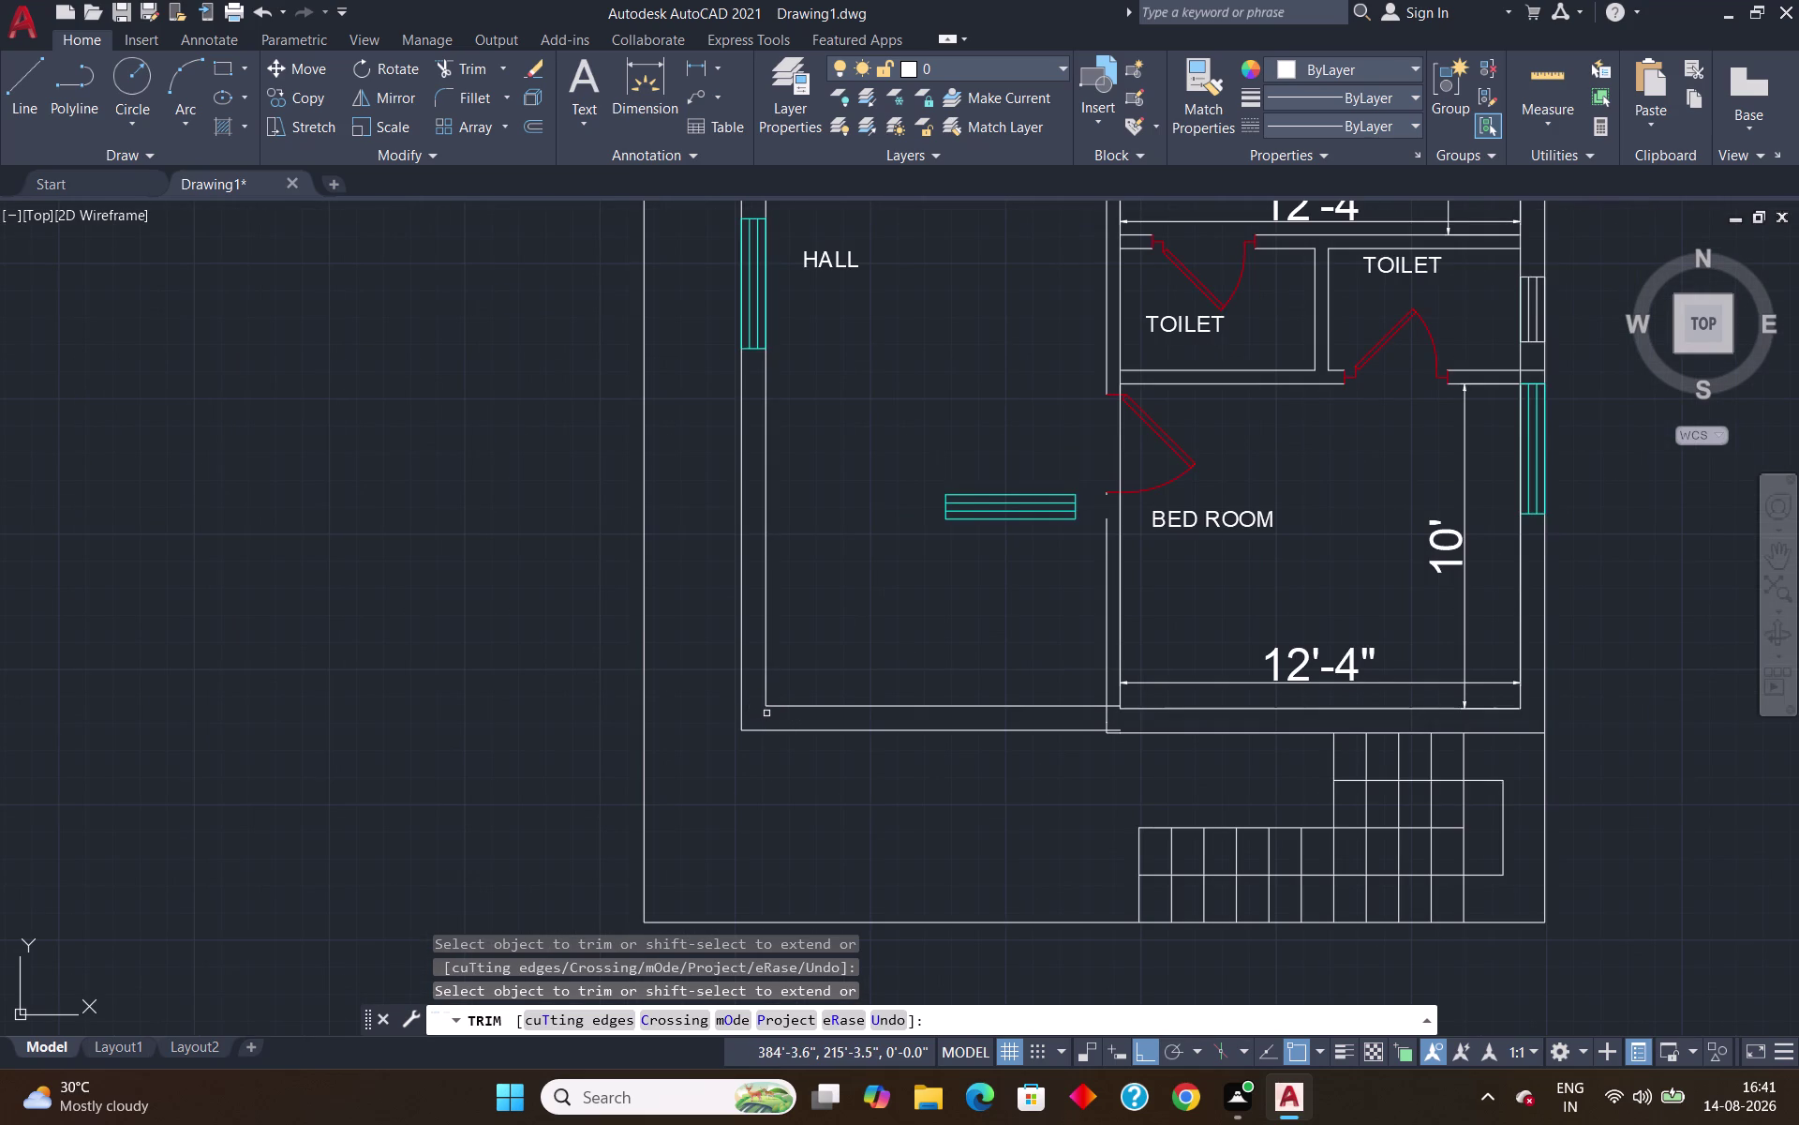
scroll(down, 3)
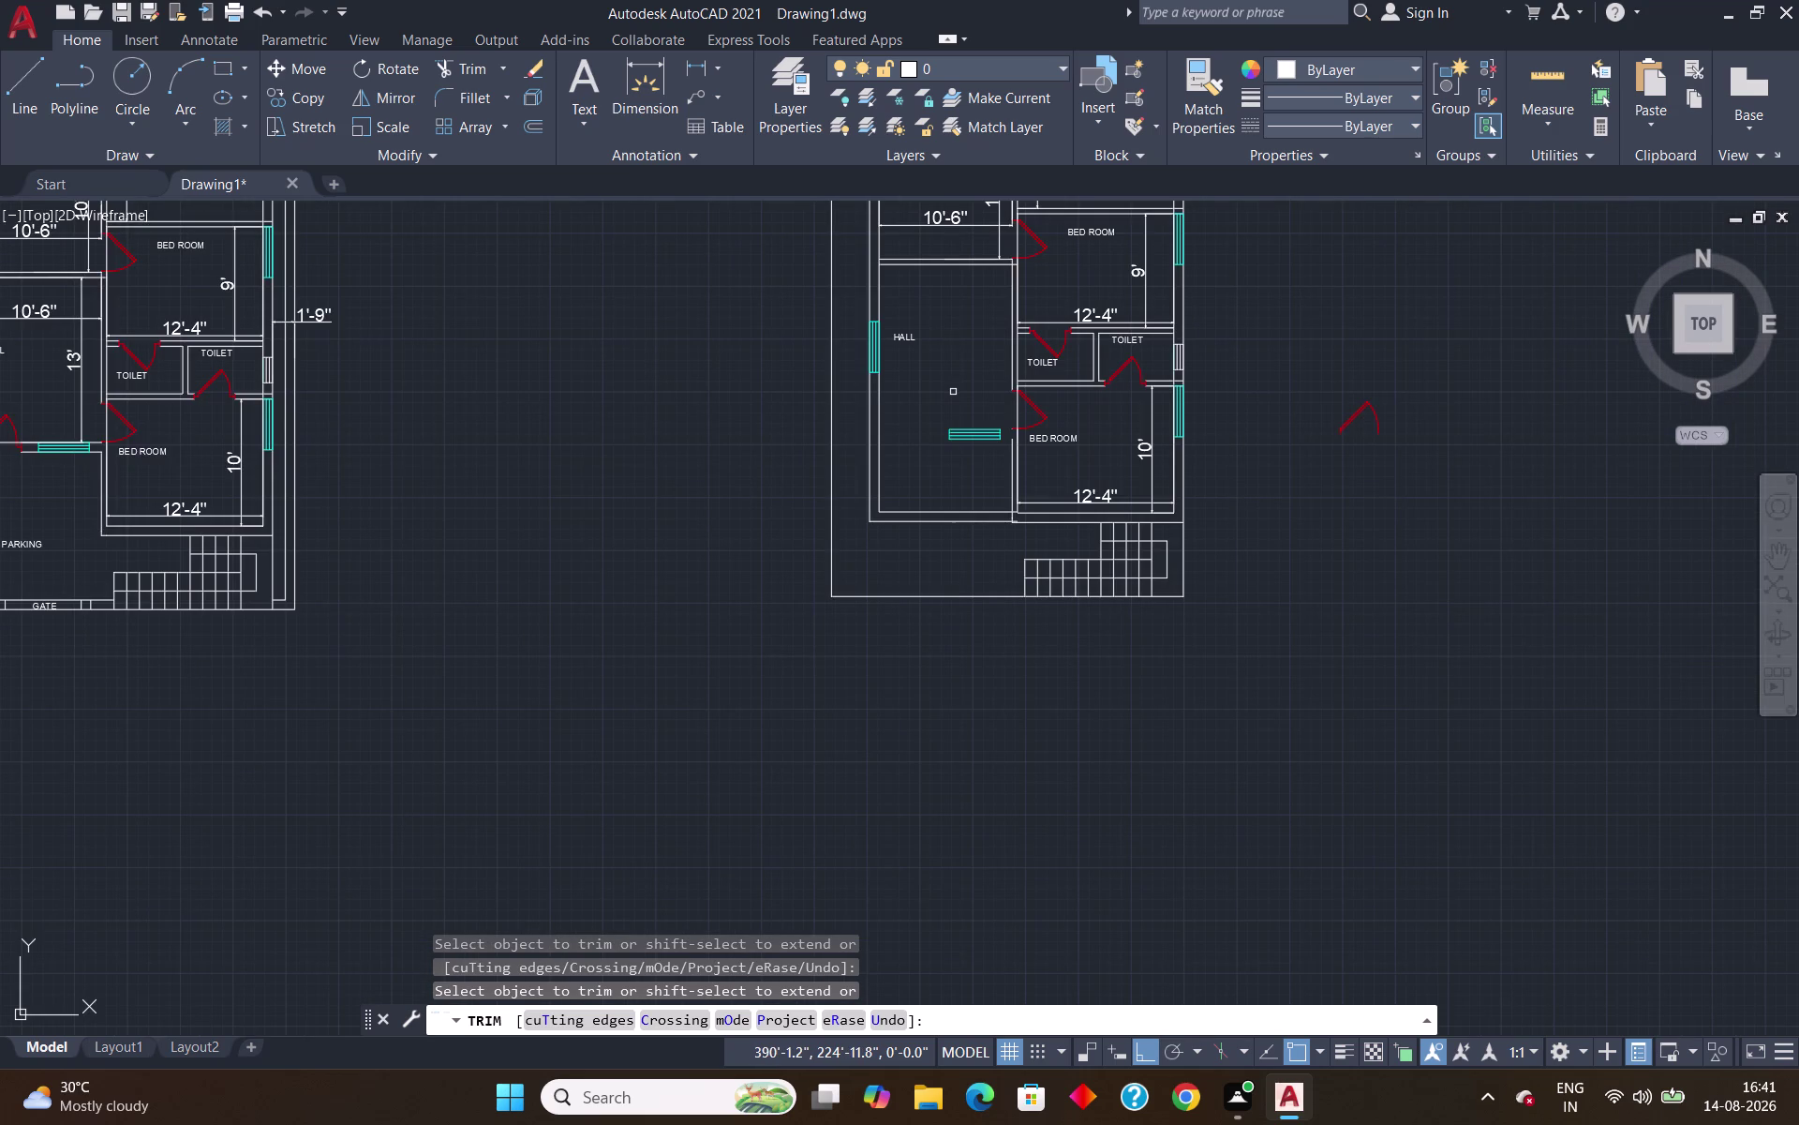
scroll(up, 3)
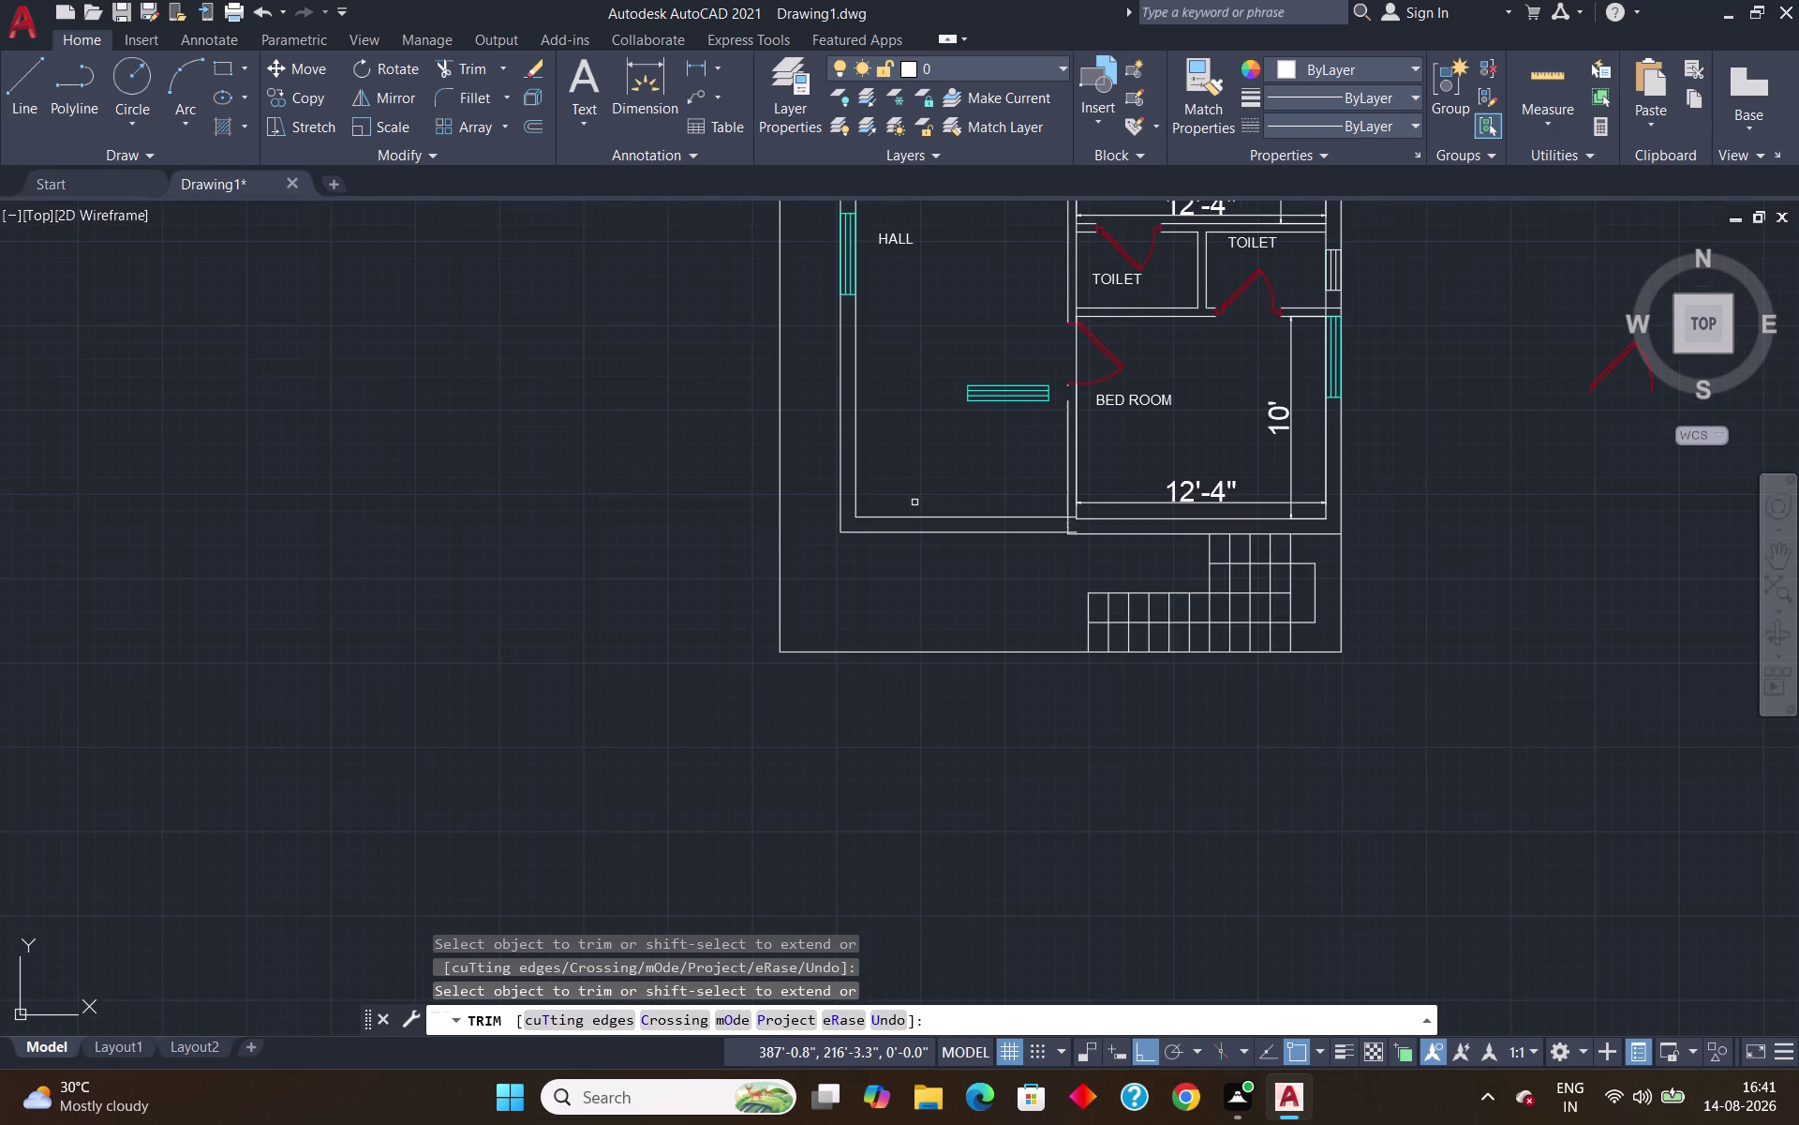
scroll(down, 3)
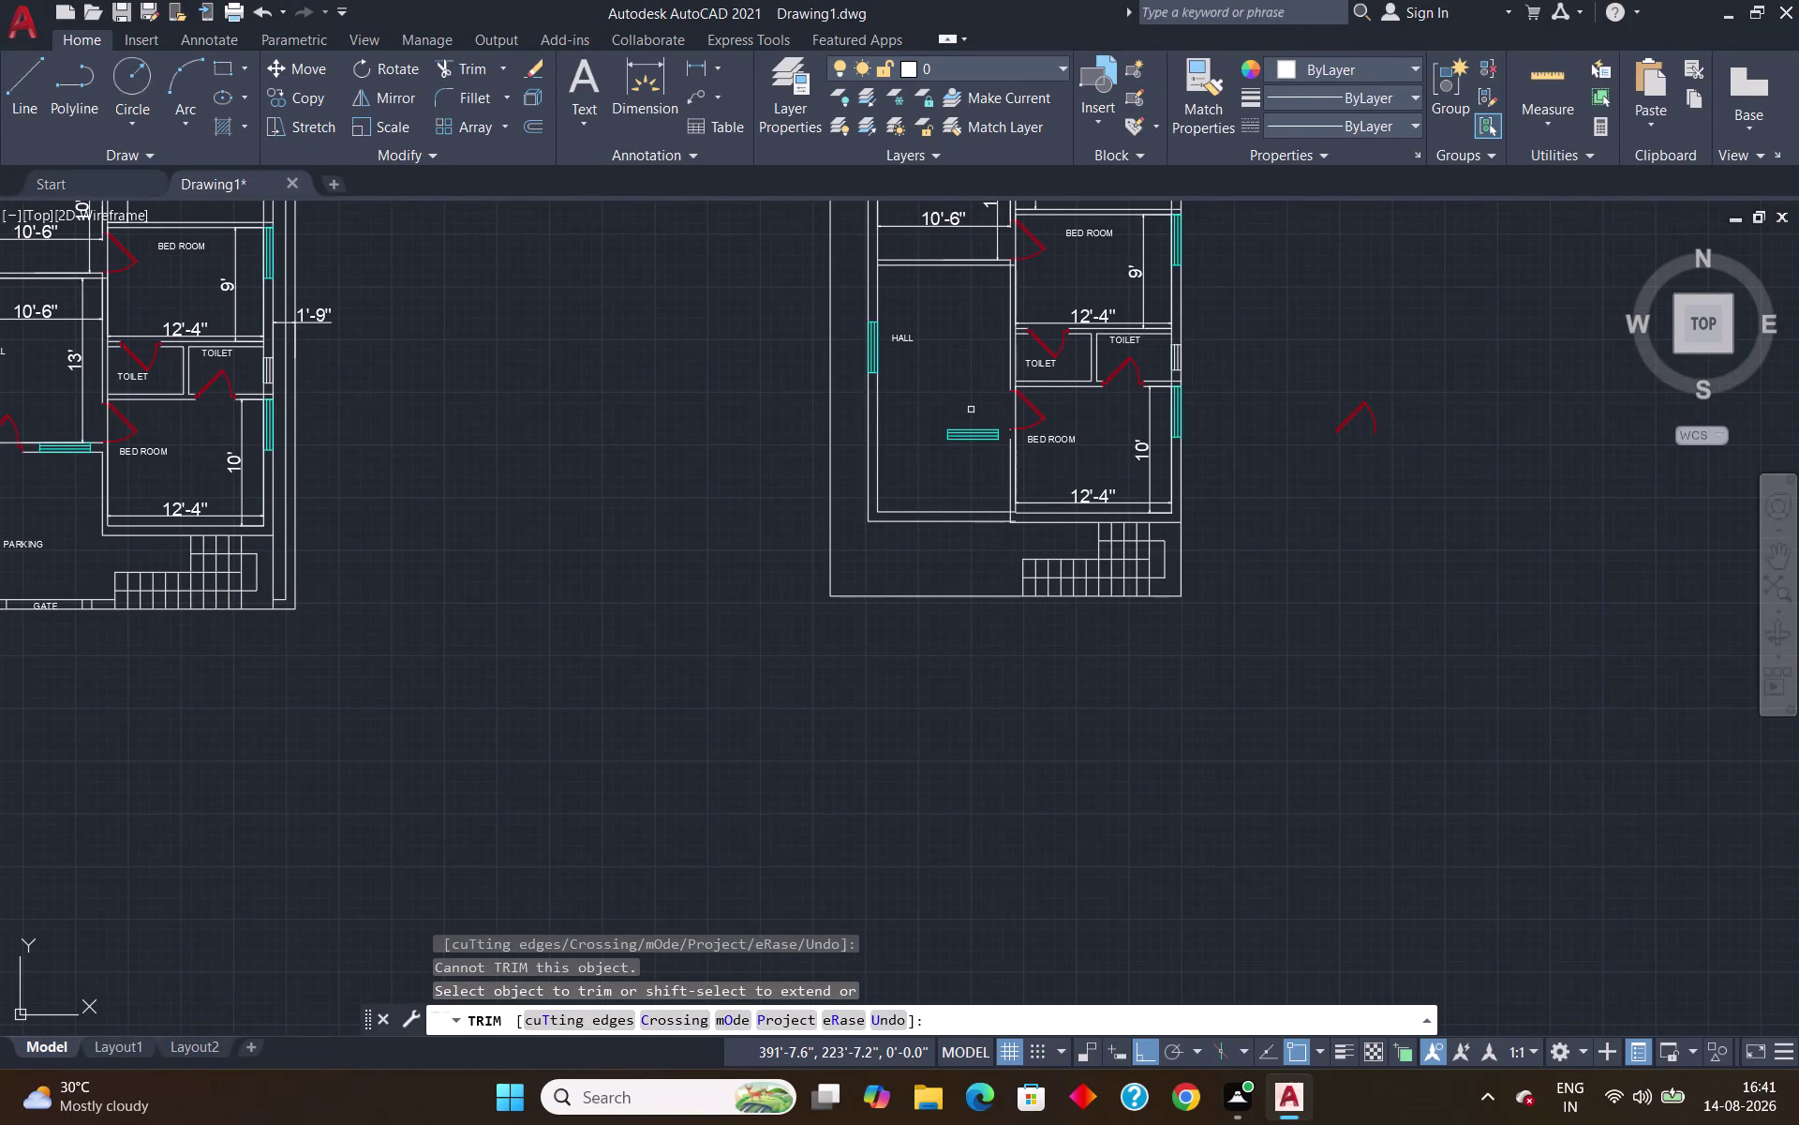
key(Escape)
scroll(up, 3)
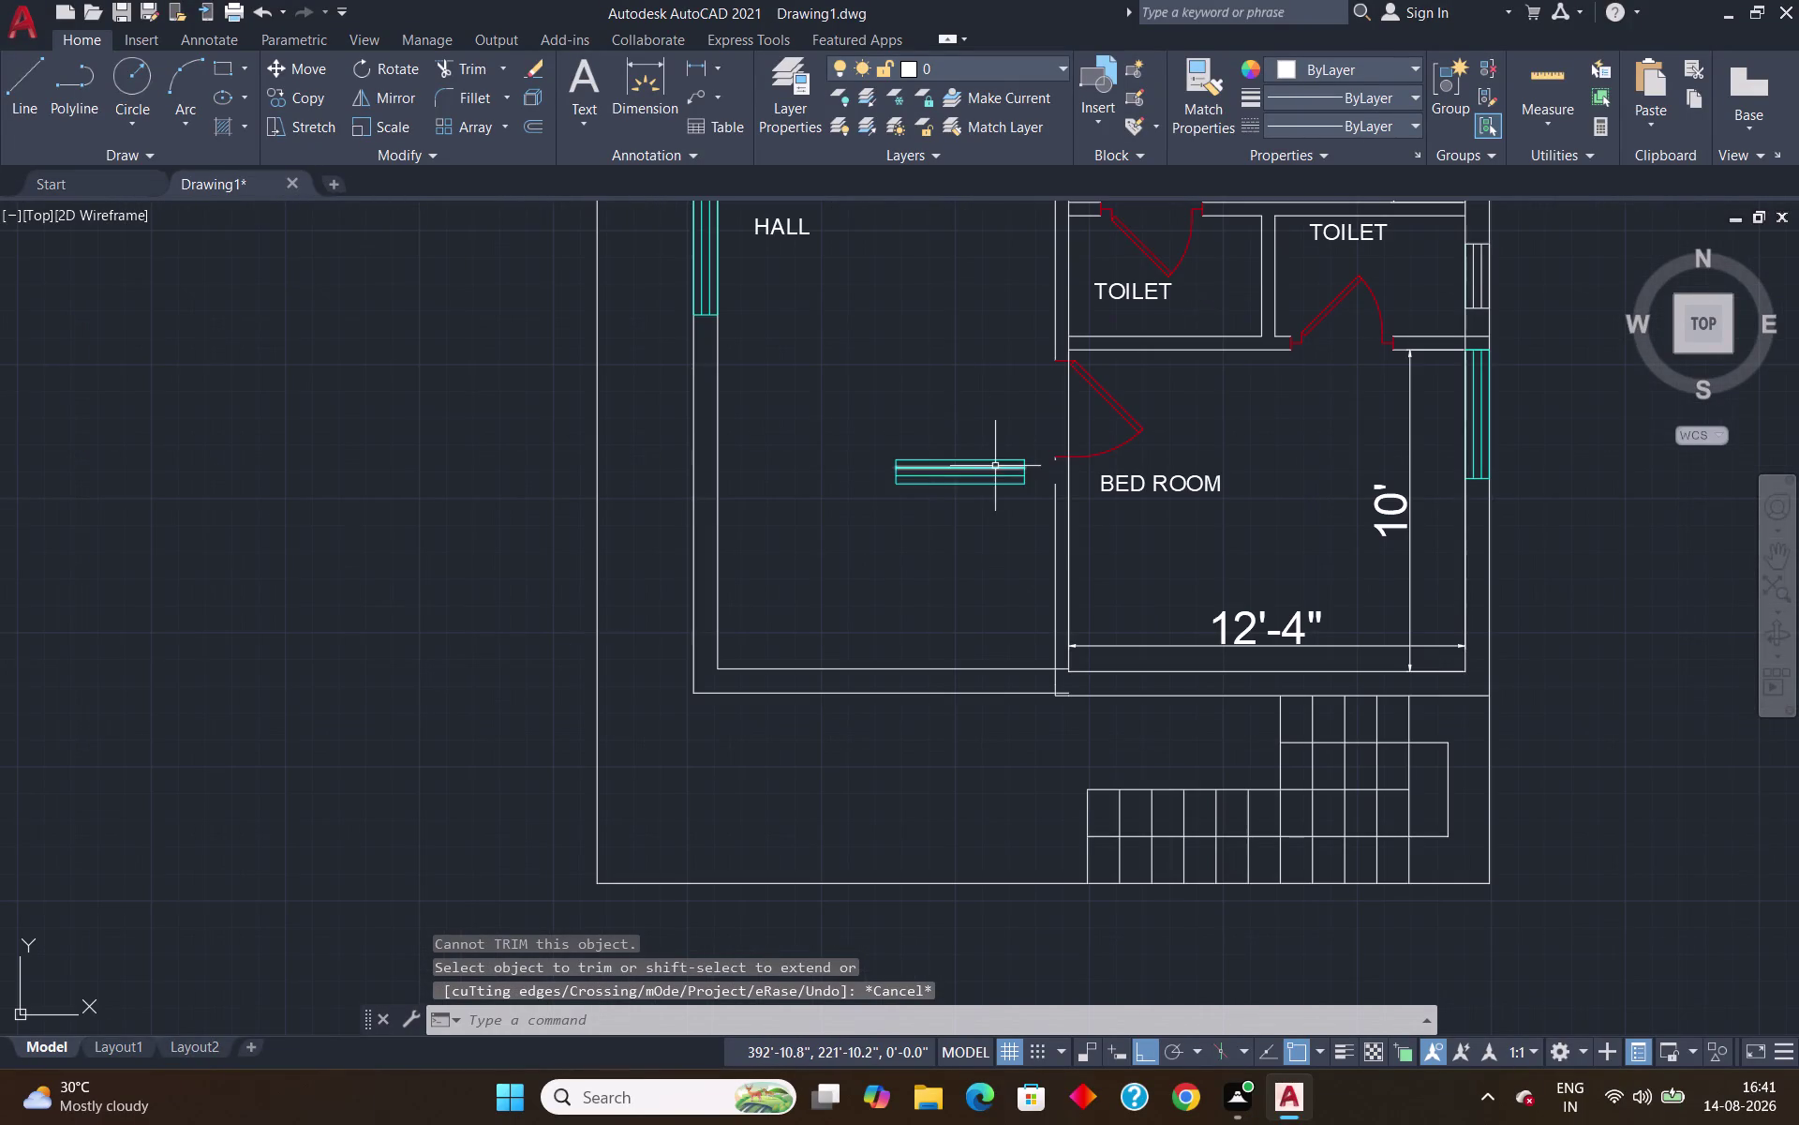
Move the six window lines from inside the hall onto its new bottom wall.
click(1037, 443)
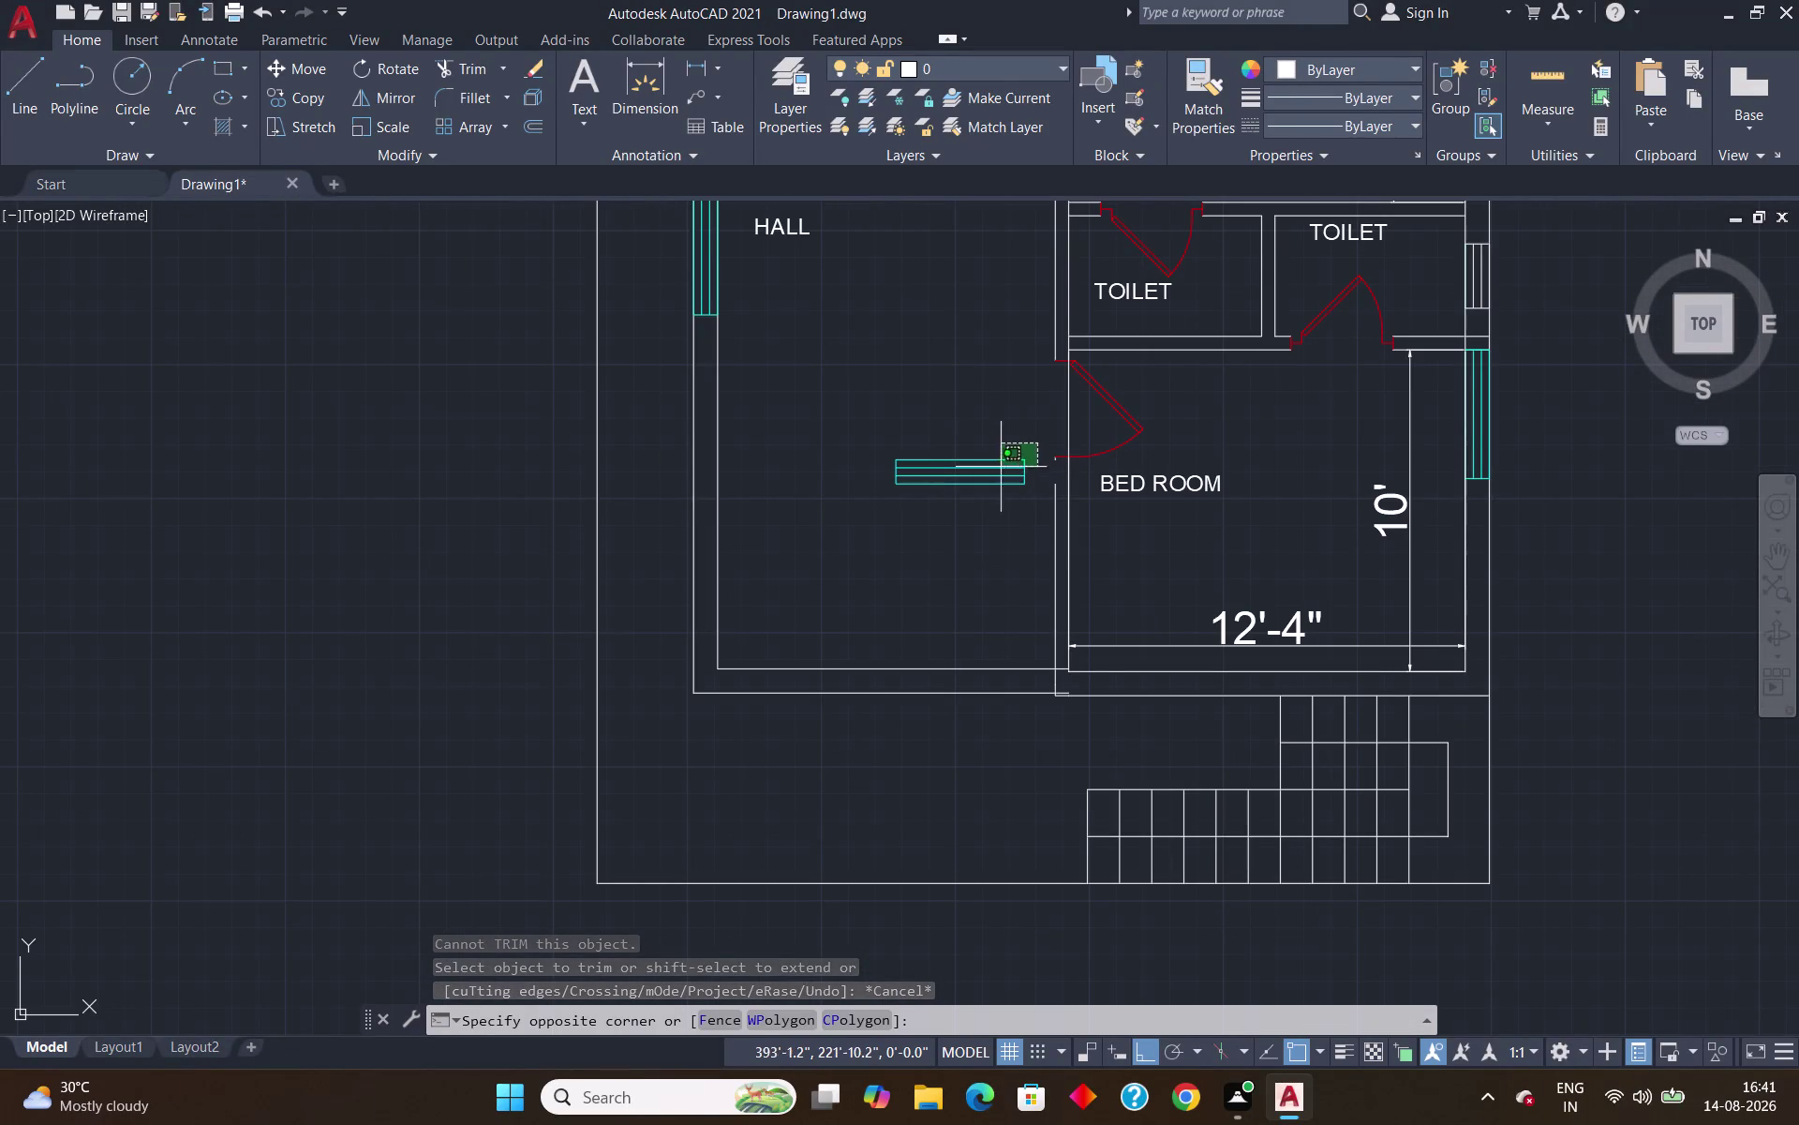
click(877, 502)
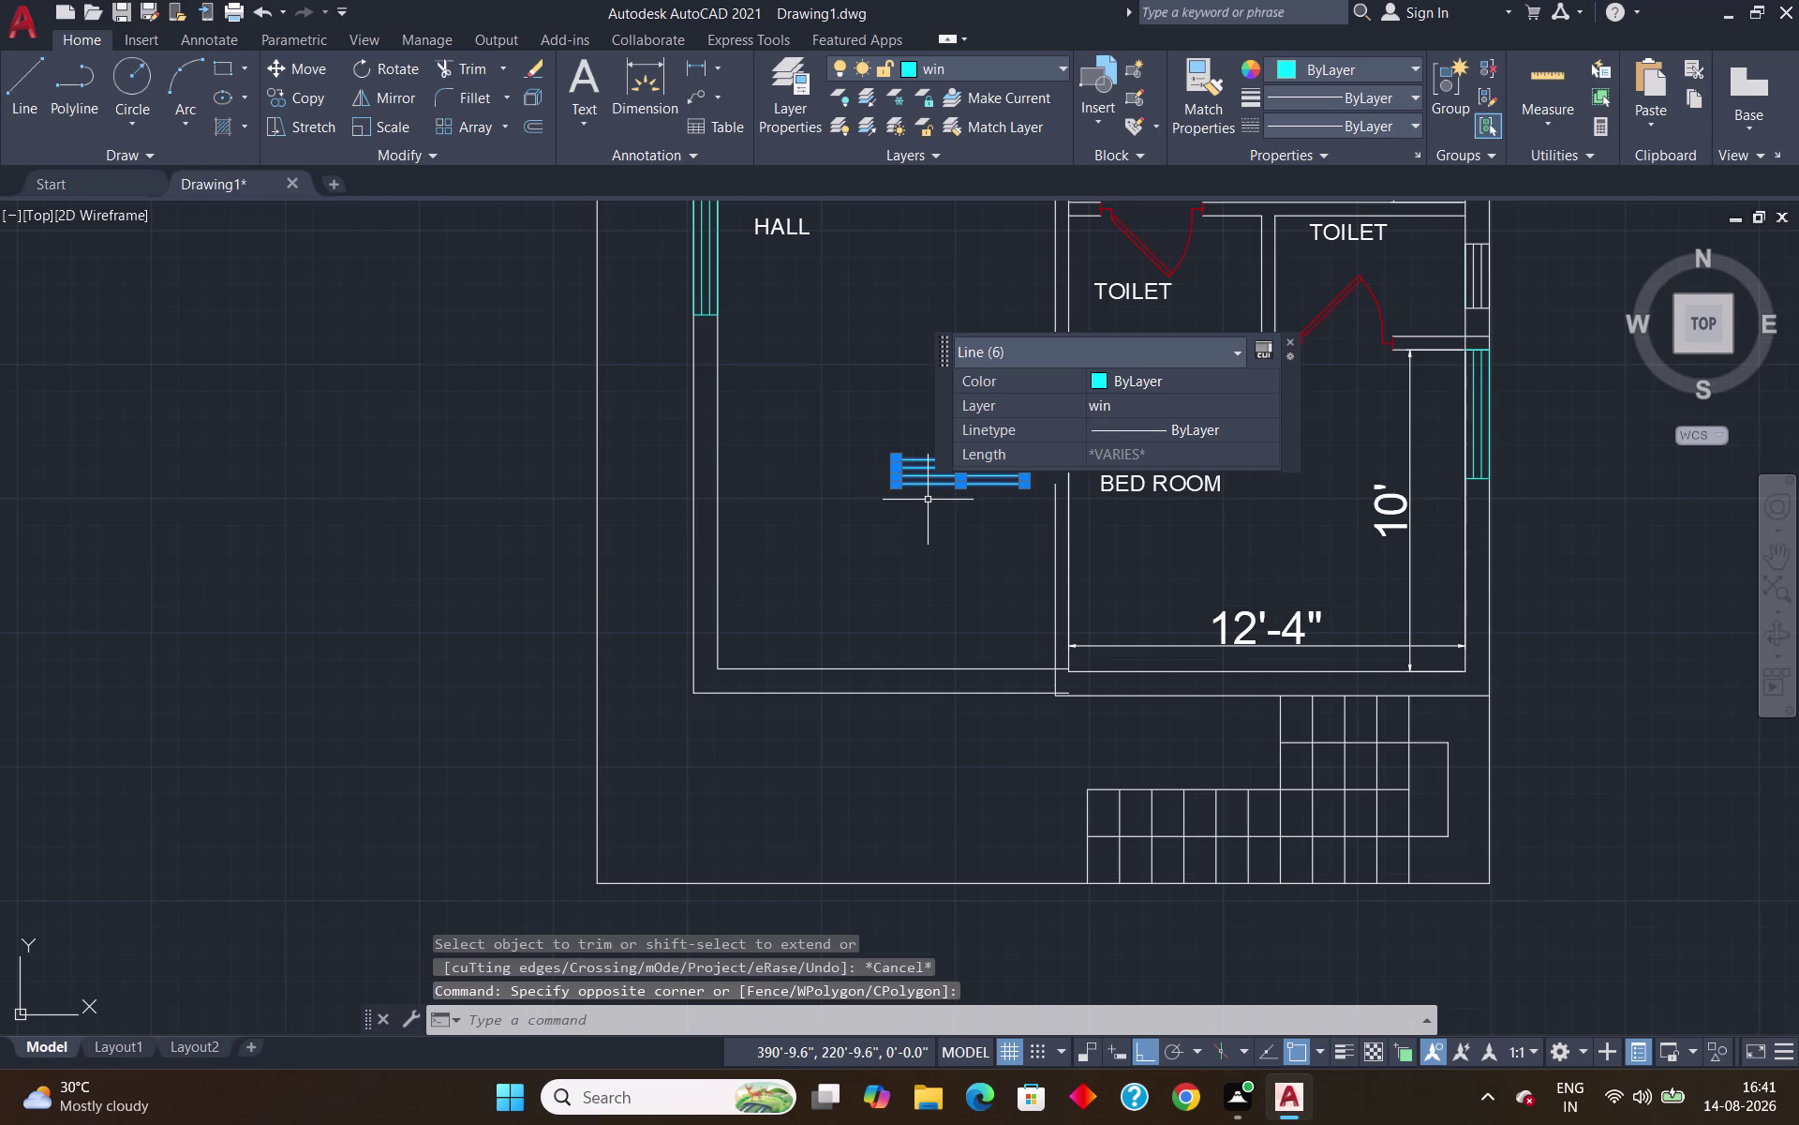
key(m)
key(Return)
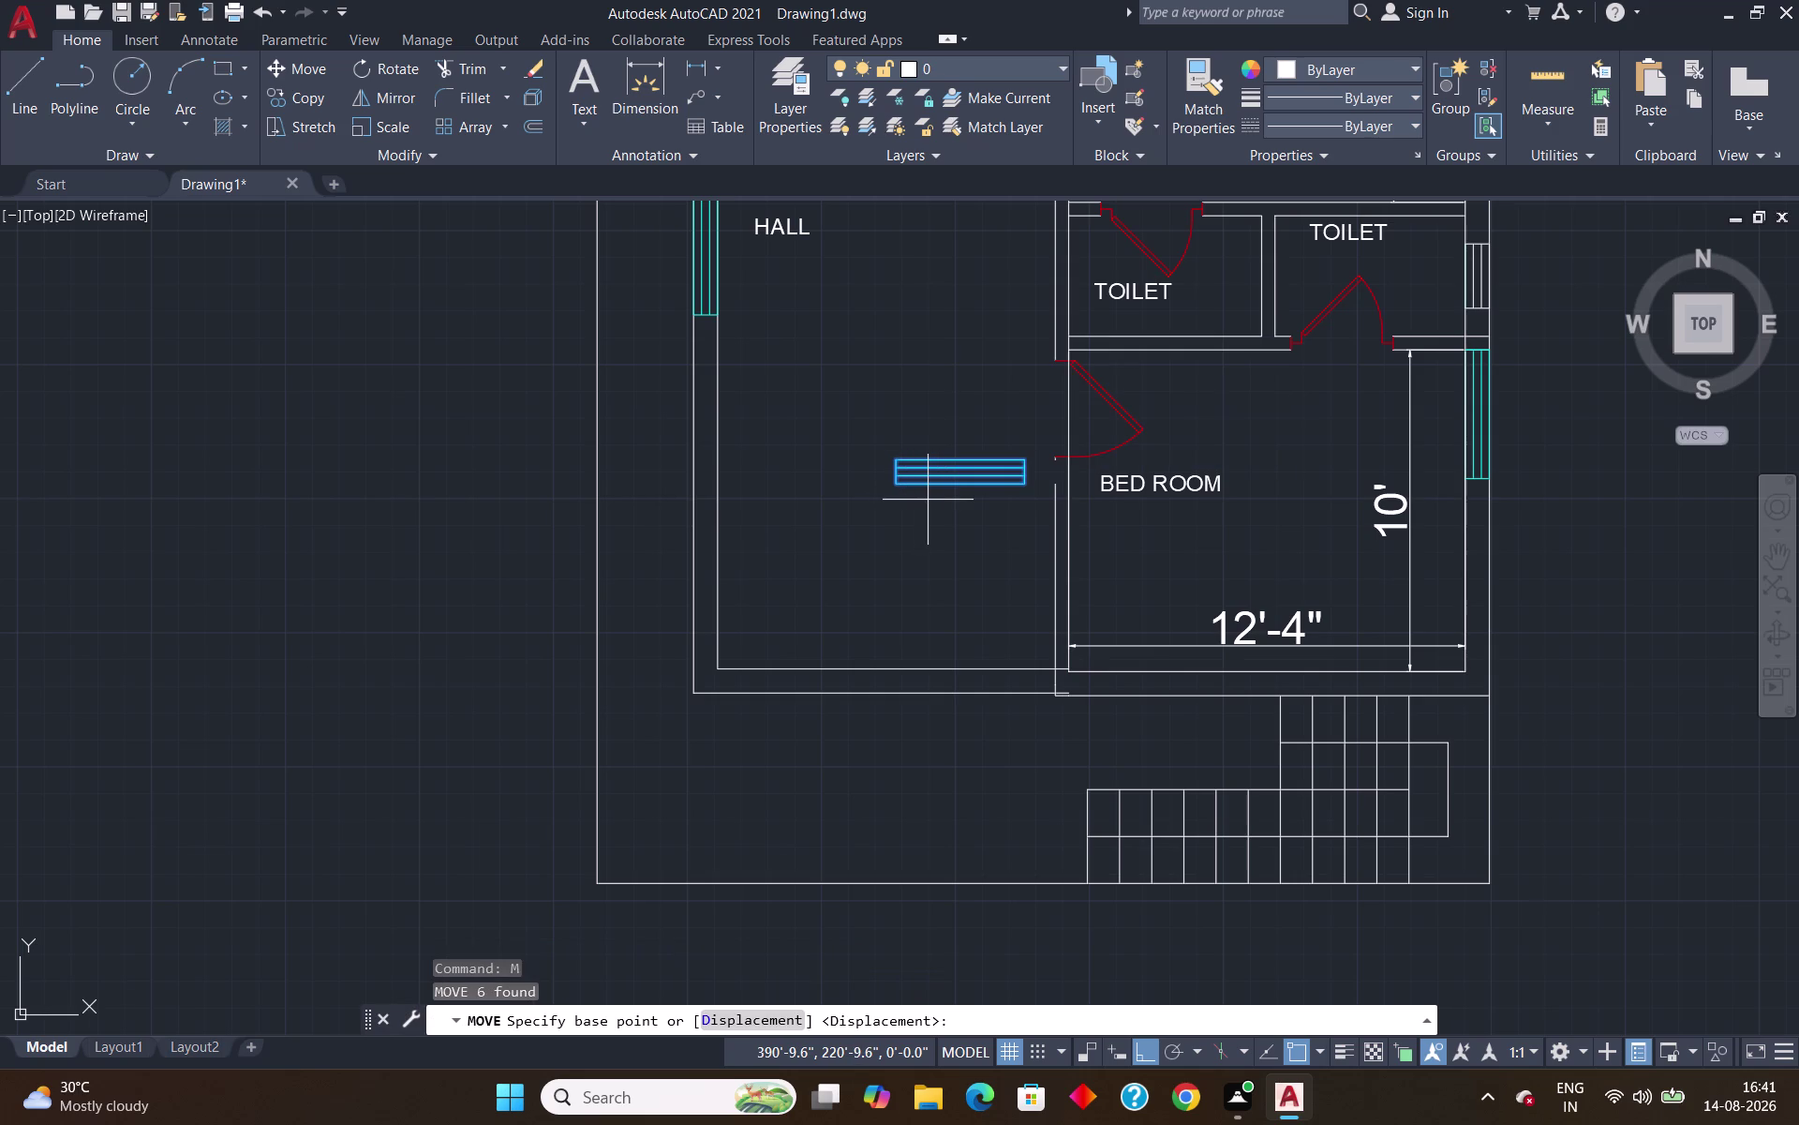
click(902, 480)
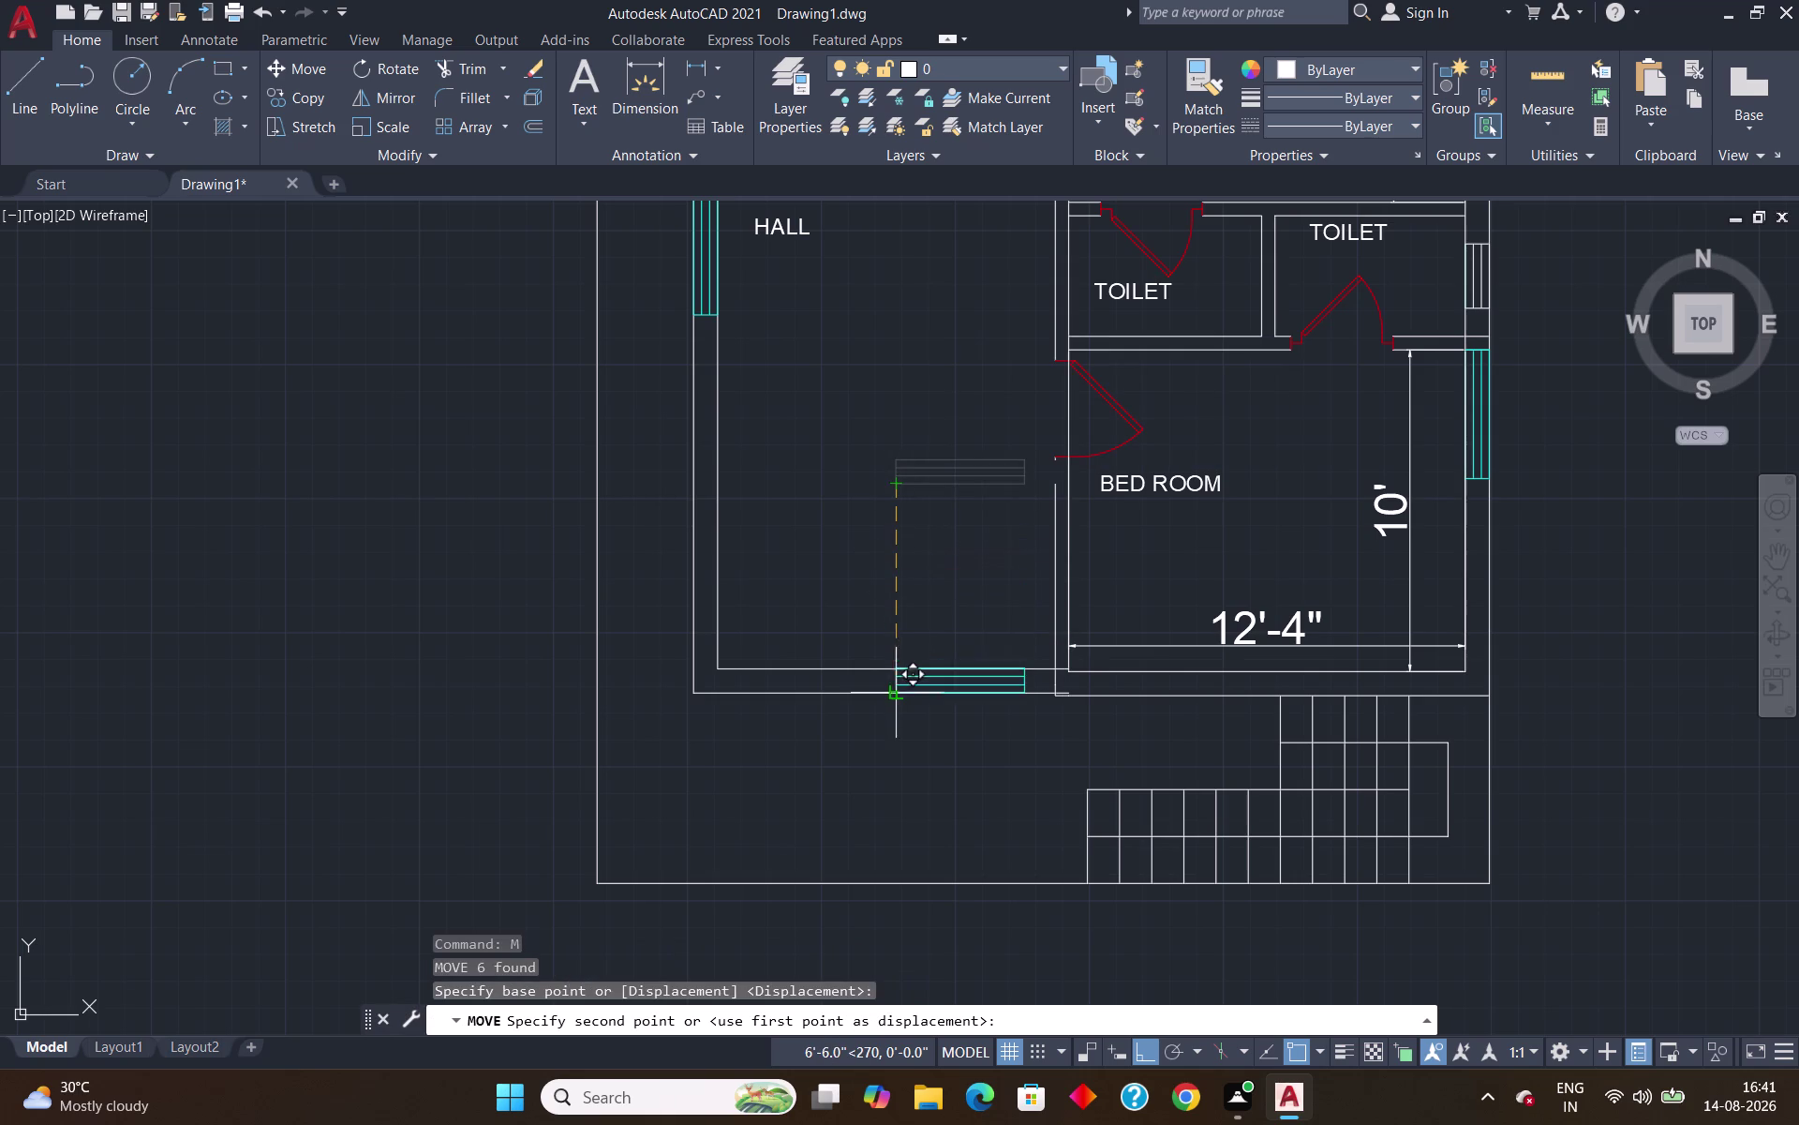
click(895, 688)
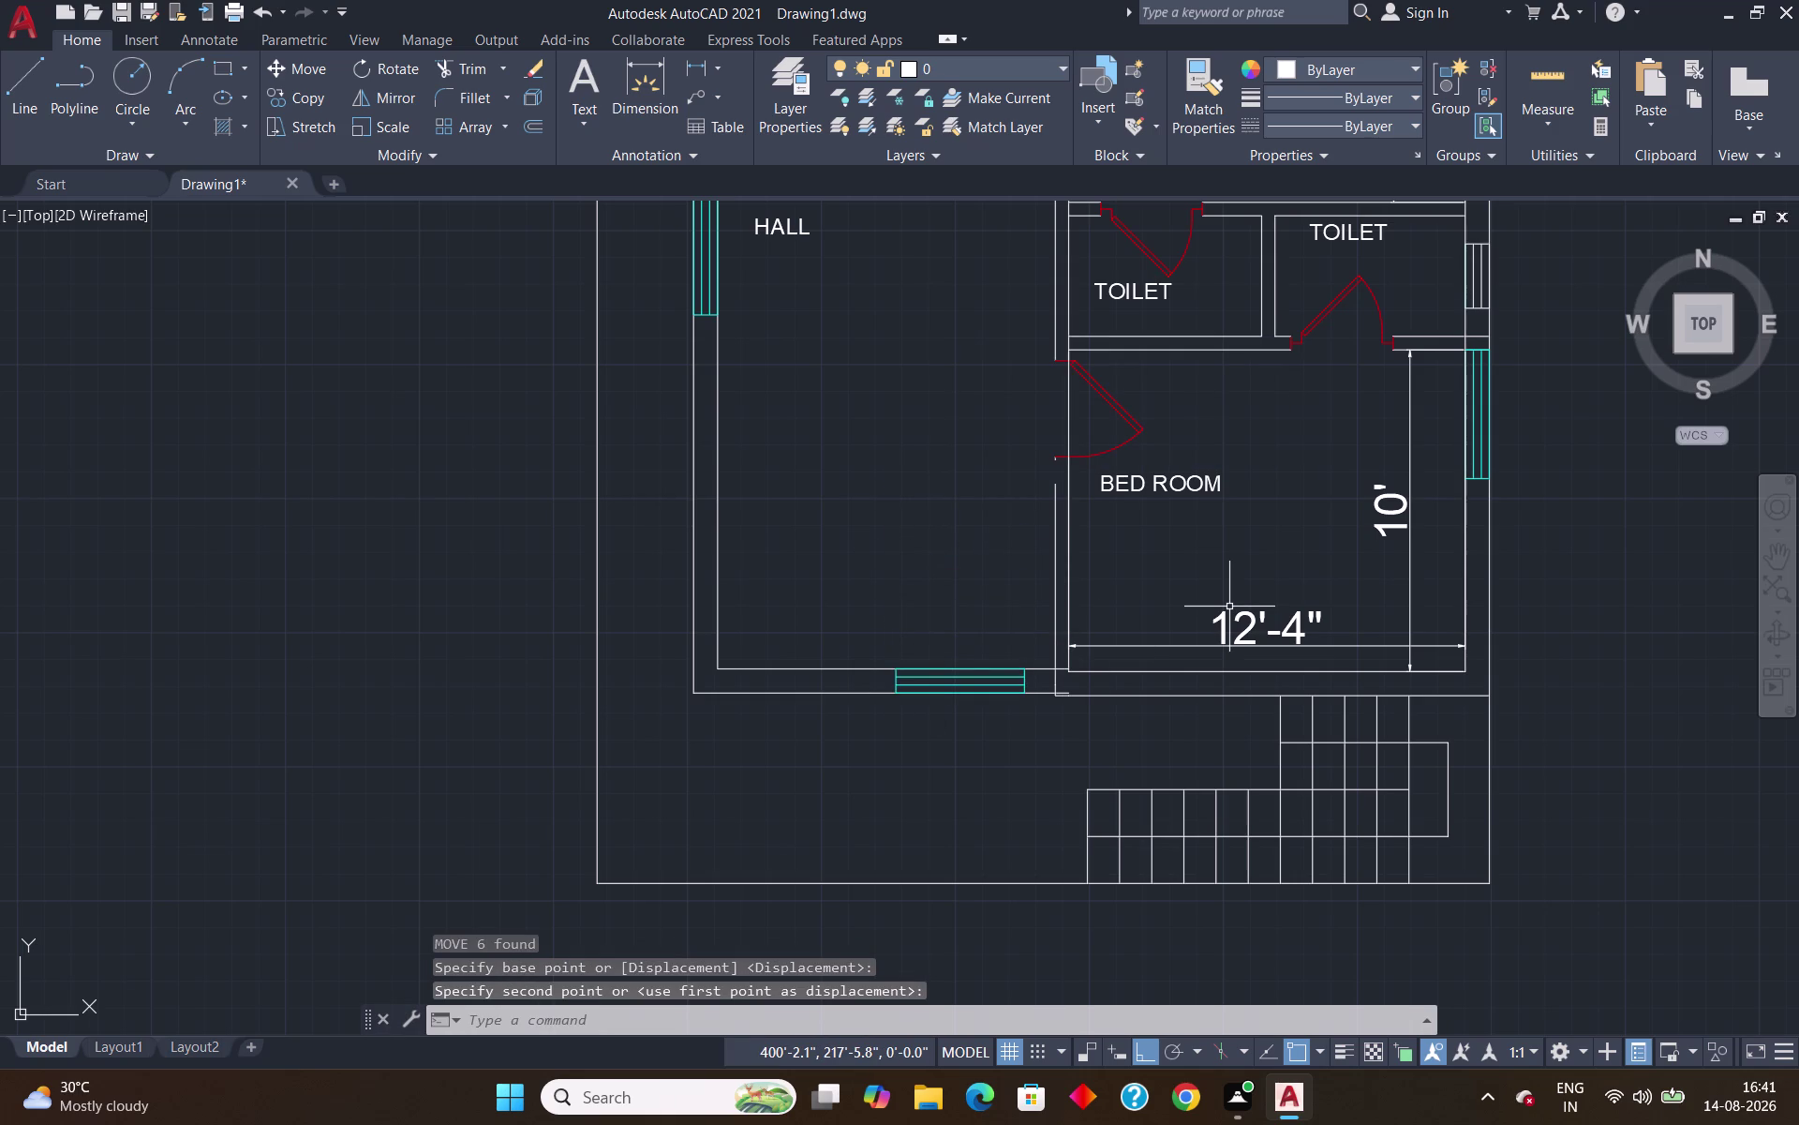
key(Return)
scroll(down, 3)
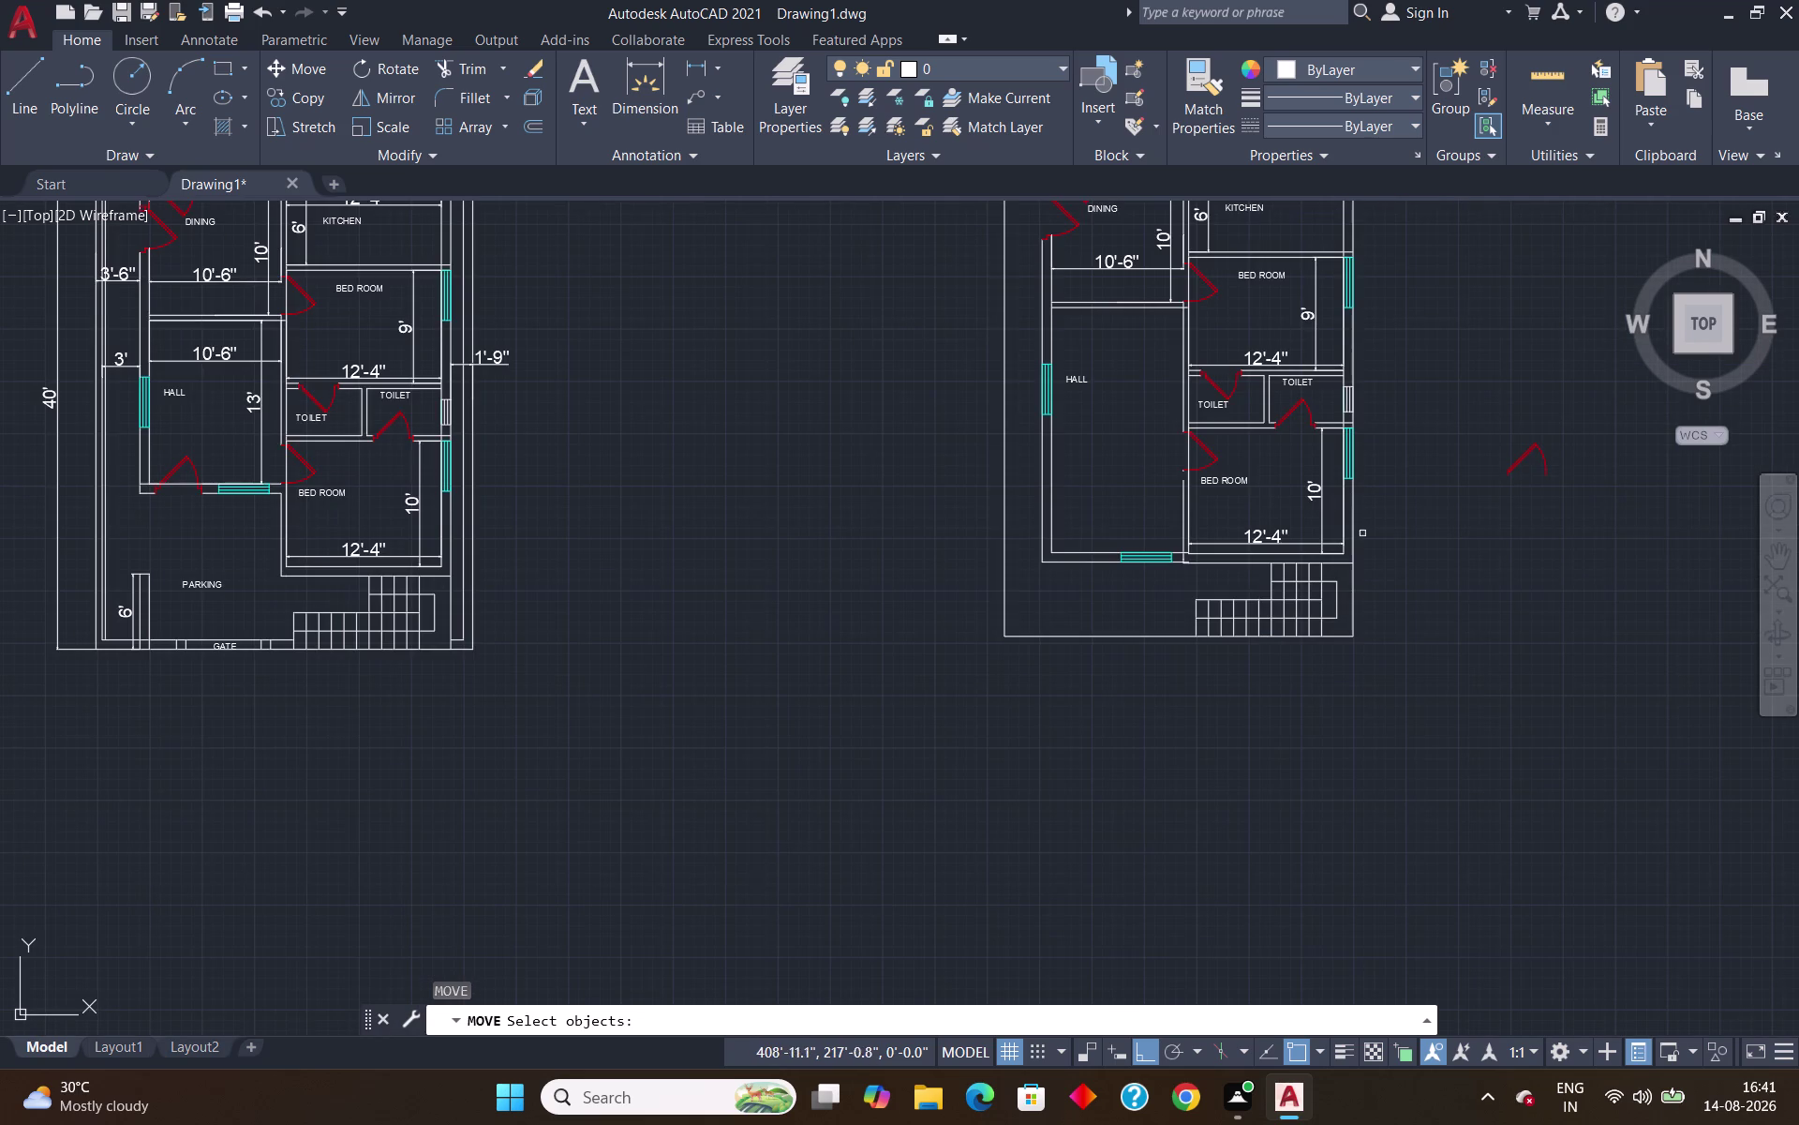
scroll(up, 3)
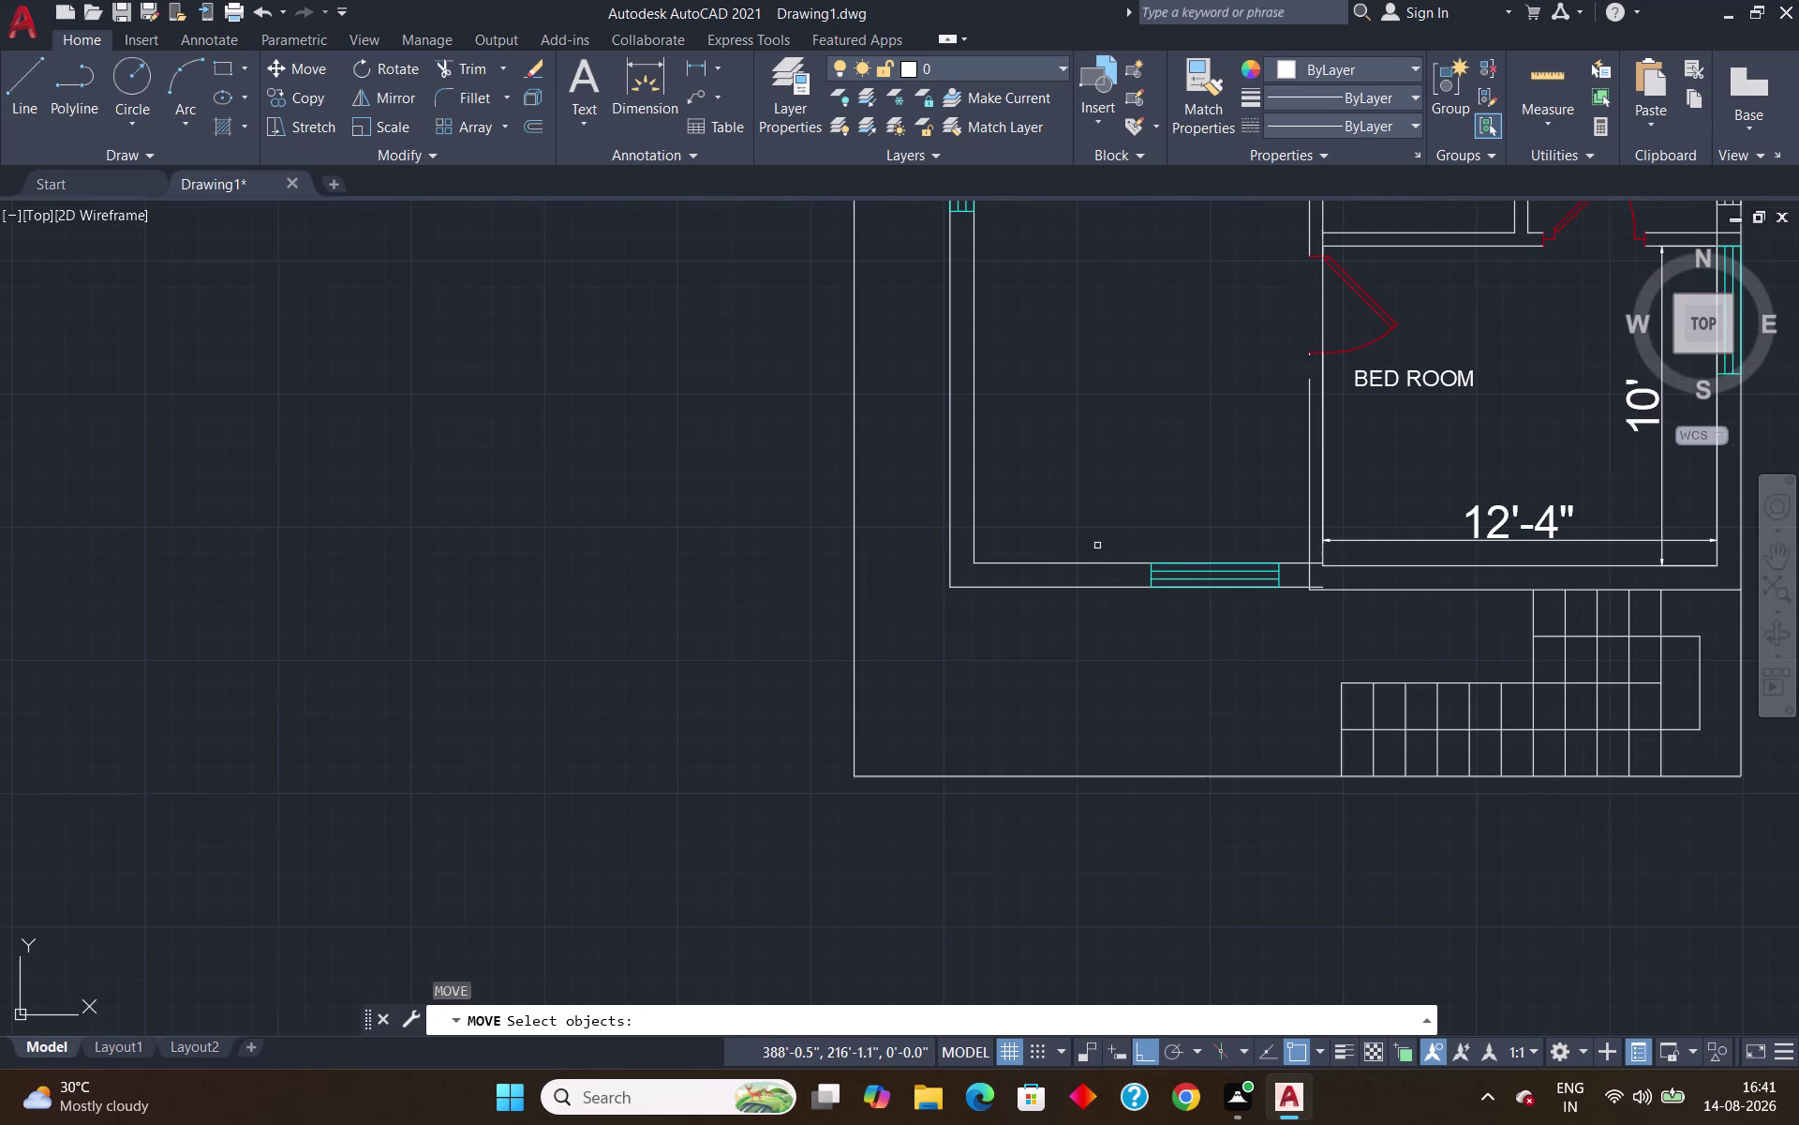
scroll(down, 3)
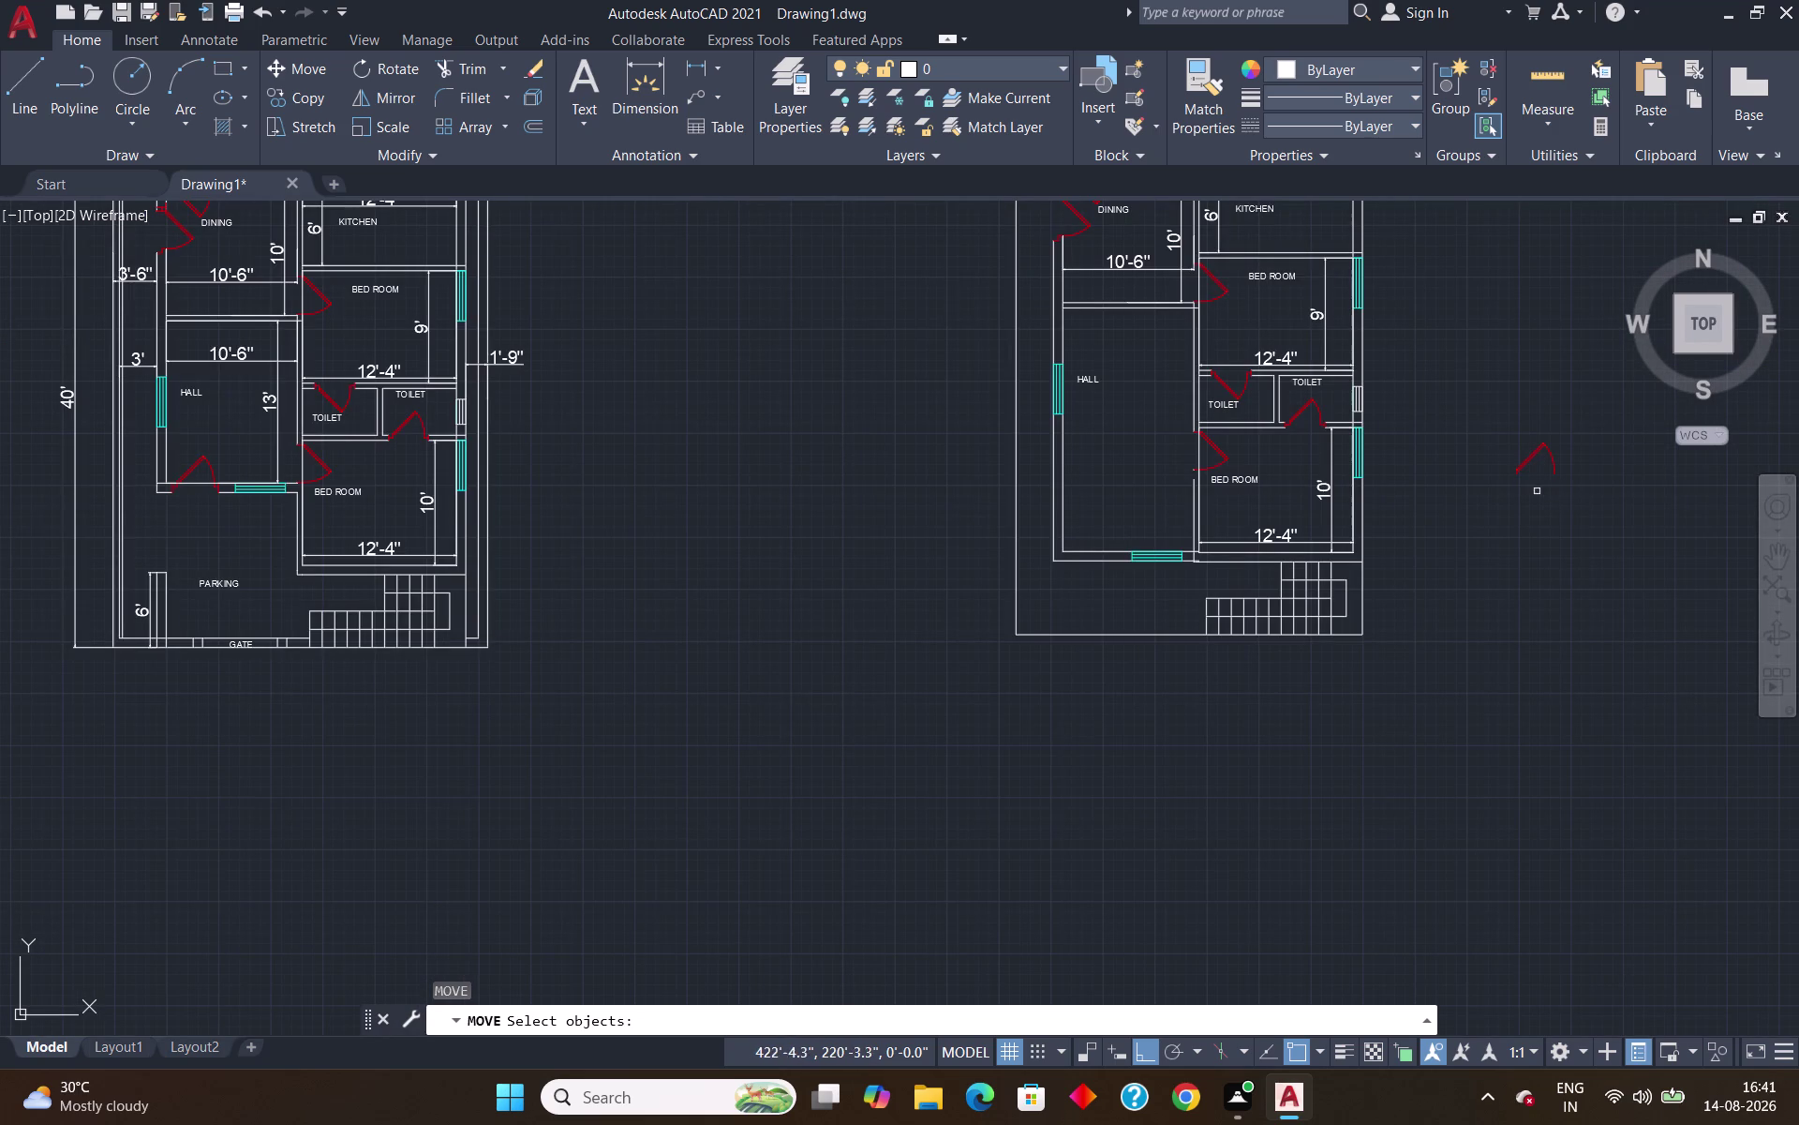
key(Escape)
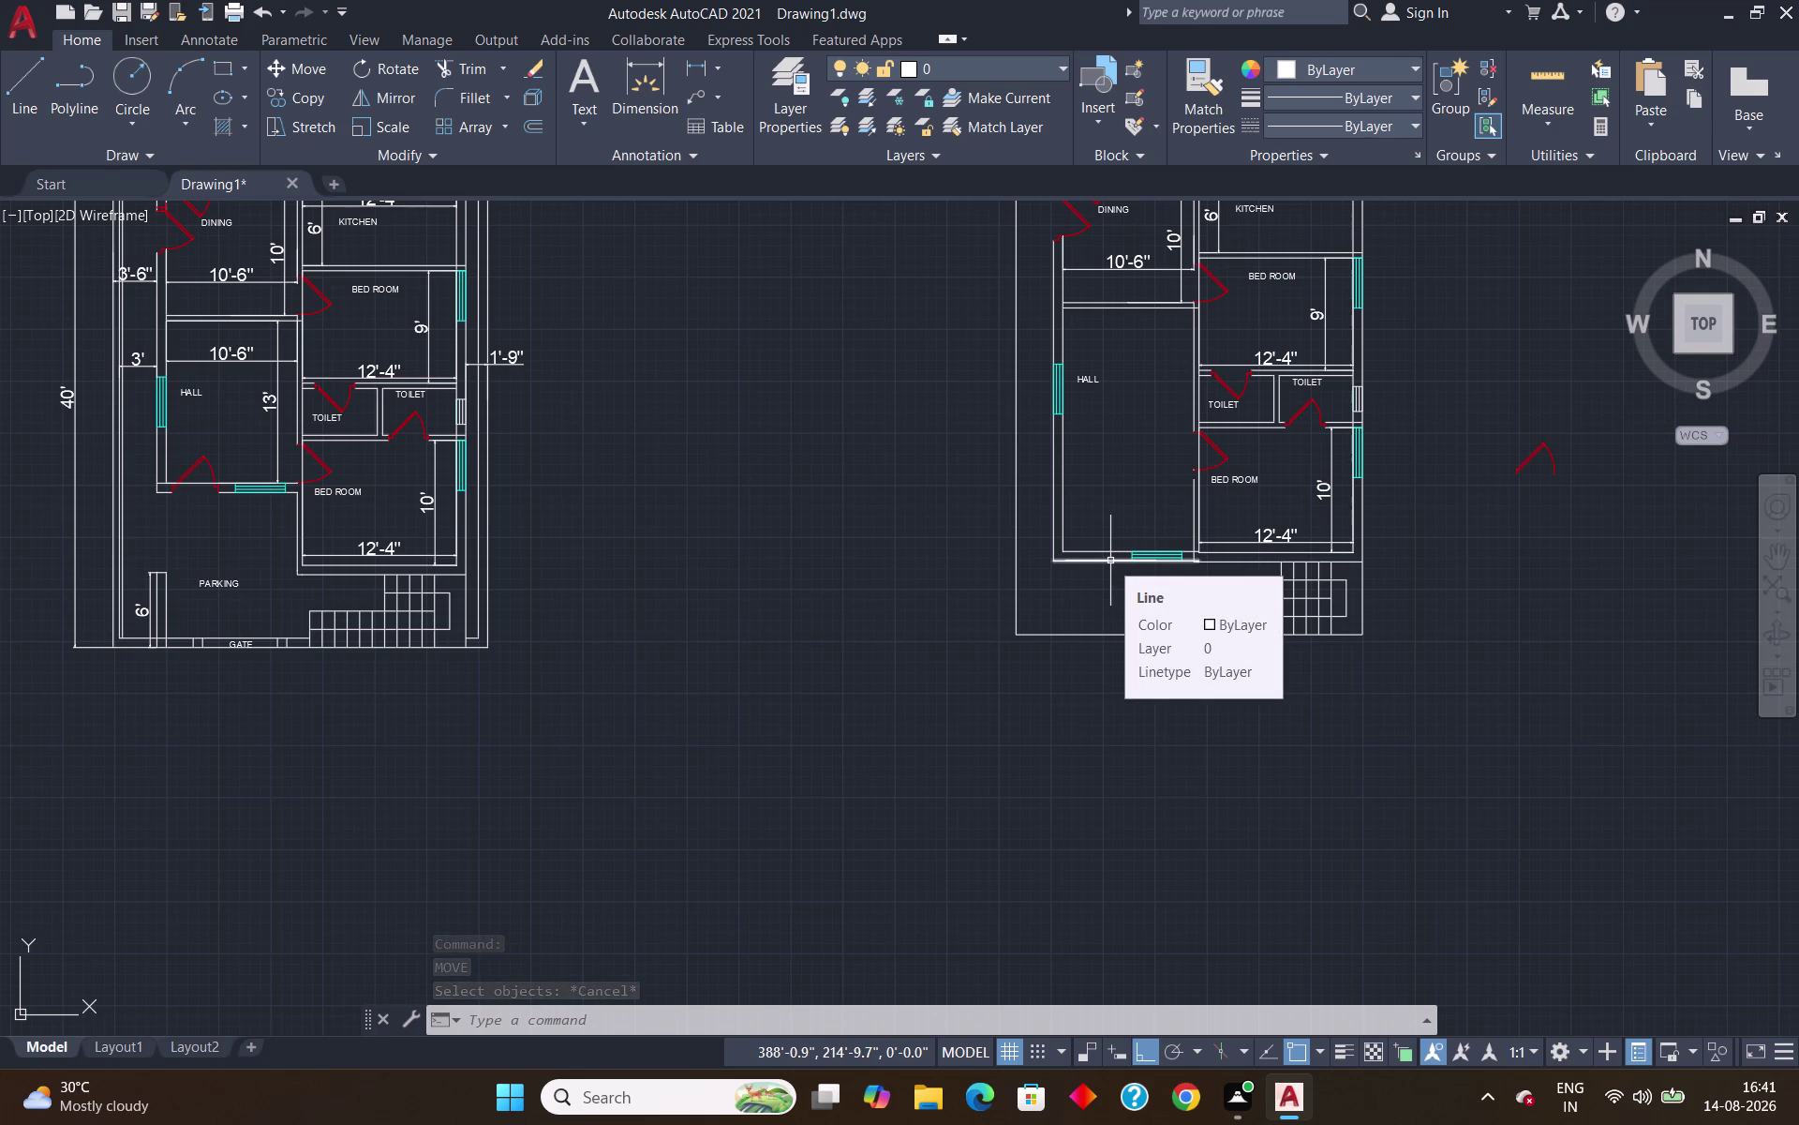
Make door the current layer and restart the LINE command after a mistyped entry.
key(l)
key(Return)
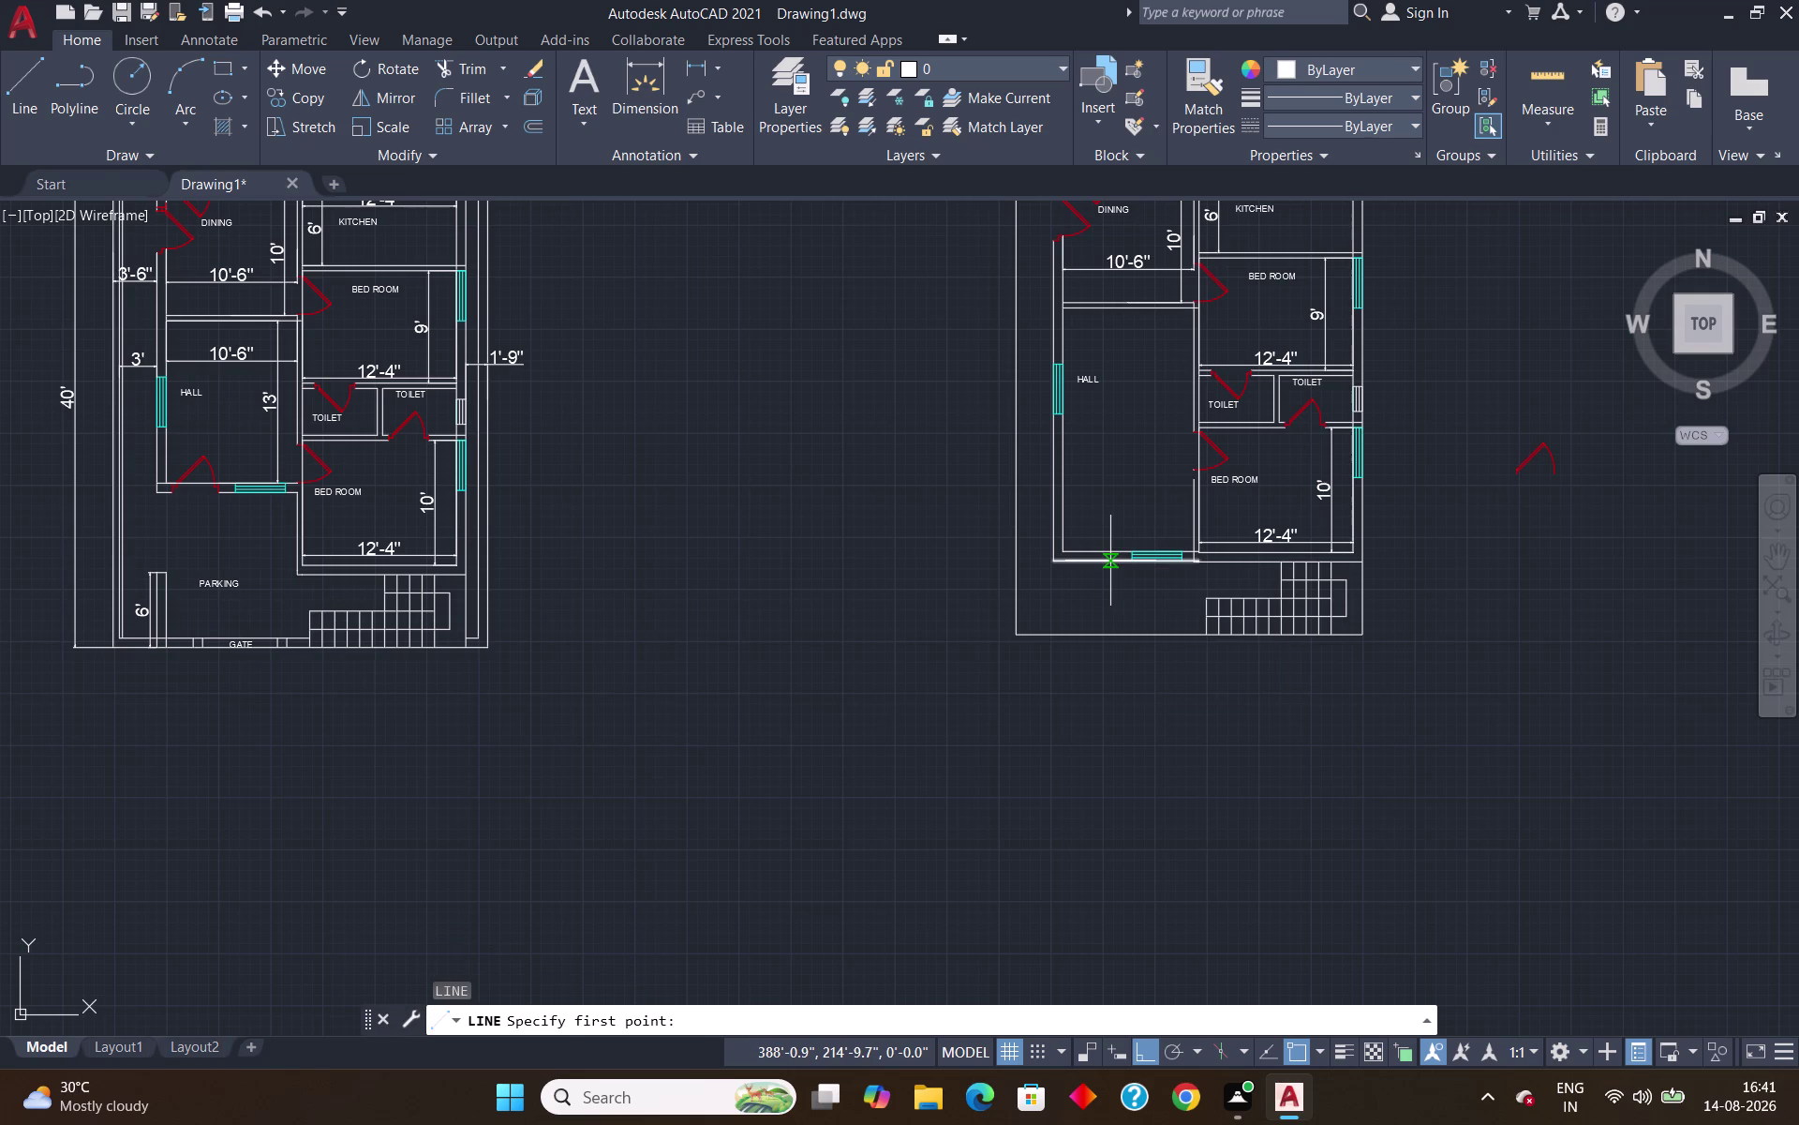
click(1053, 62)
click(1031, 158)
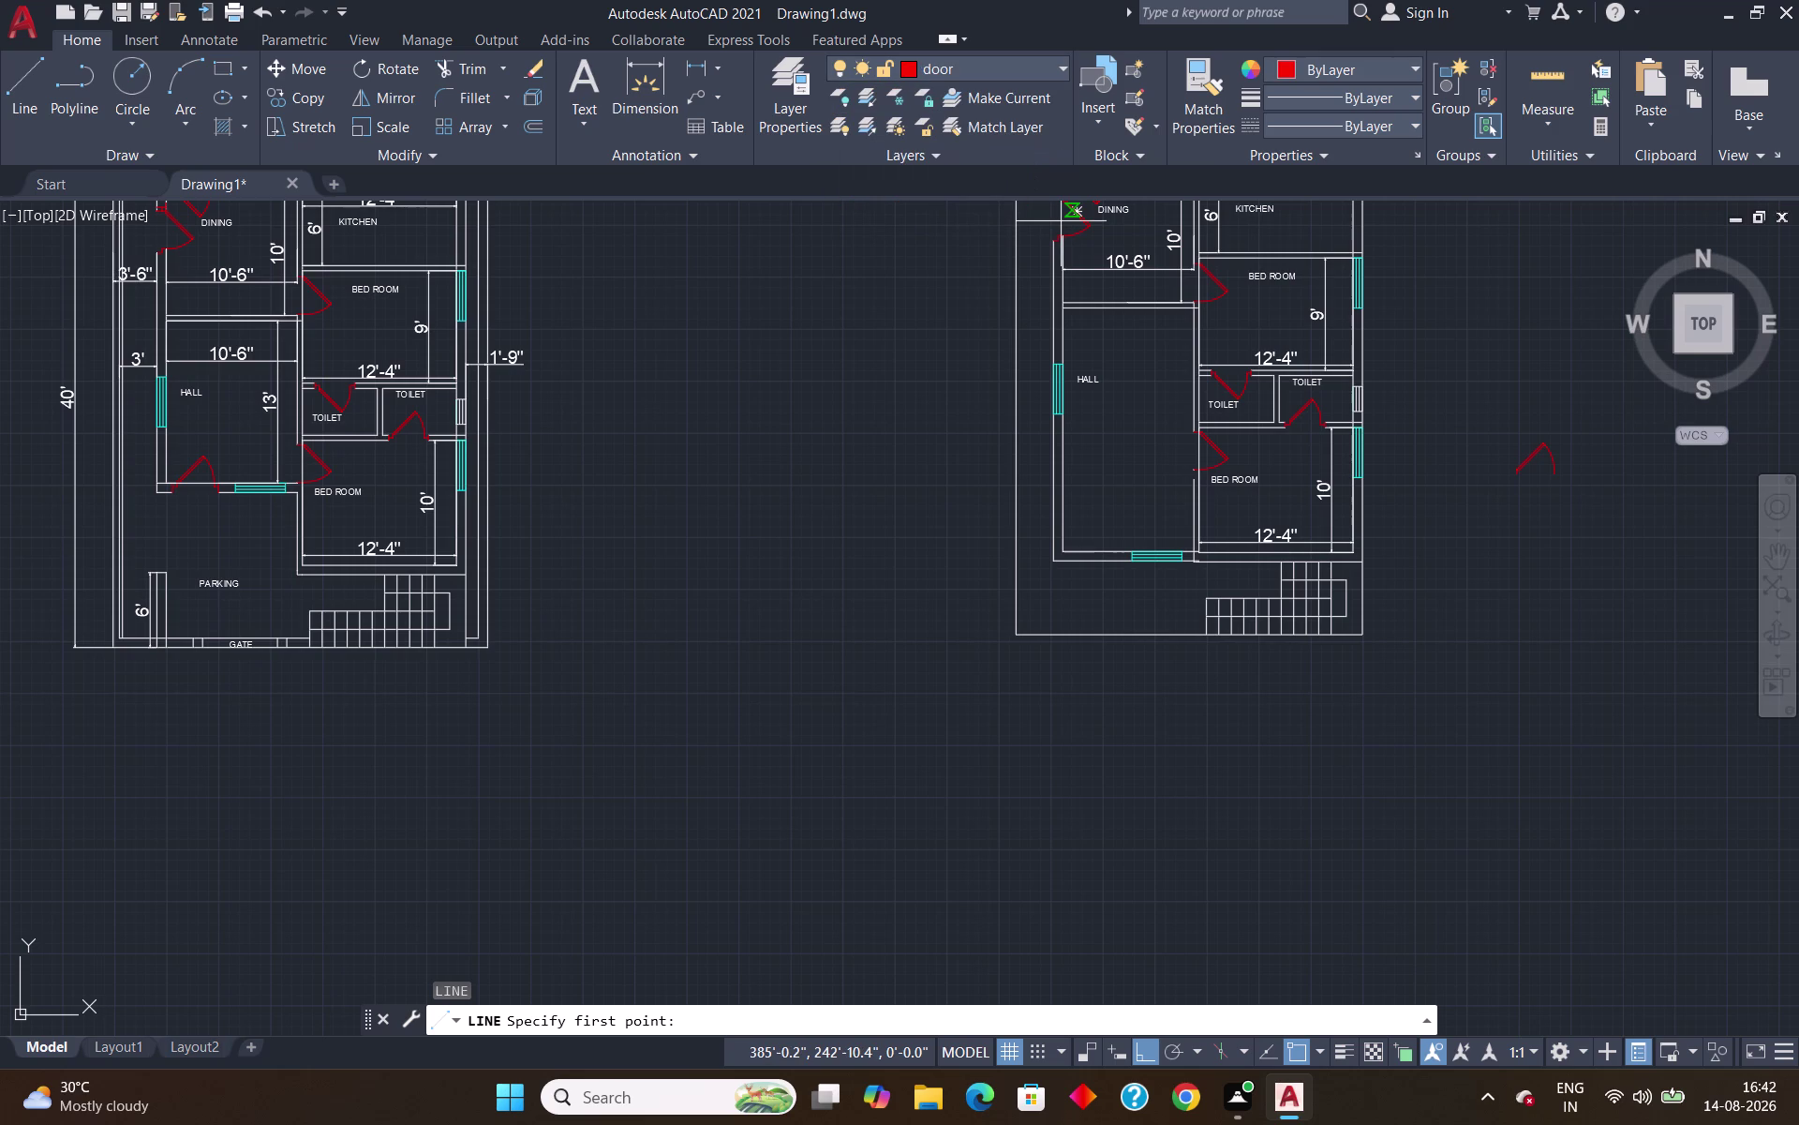
text(L')
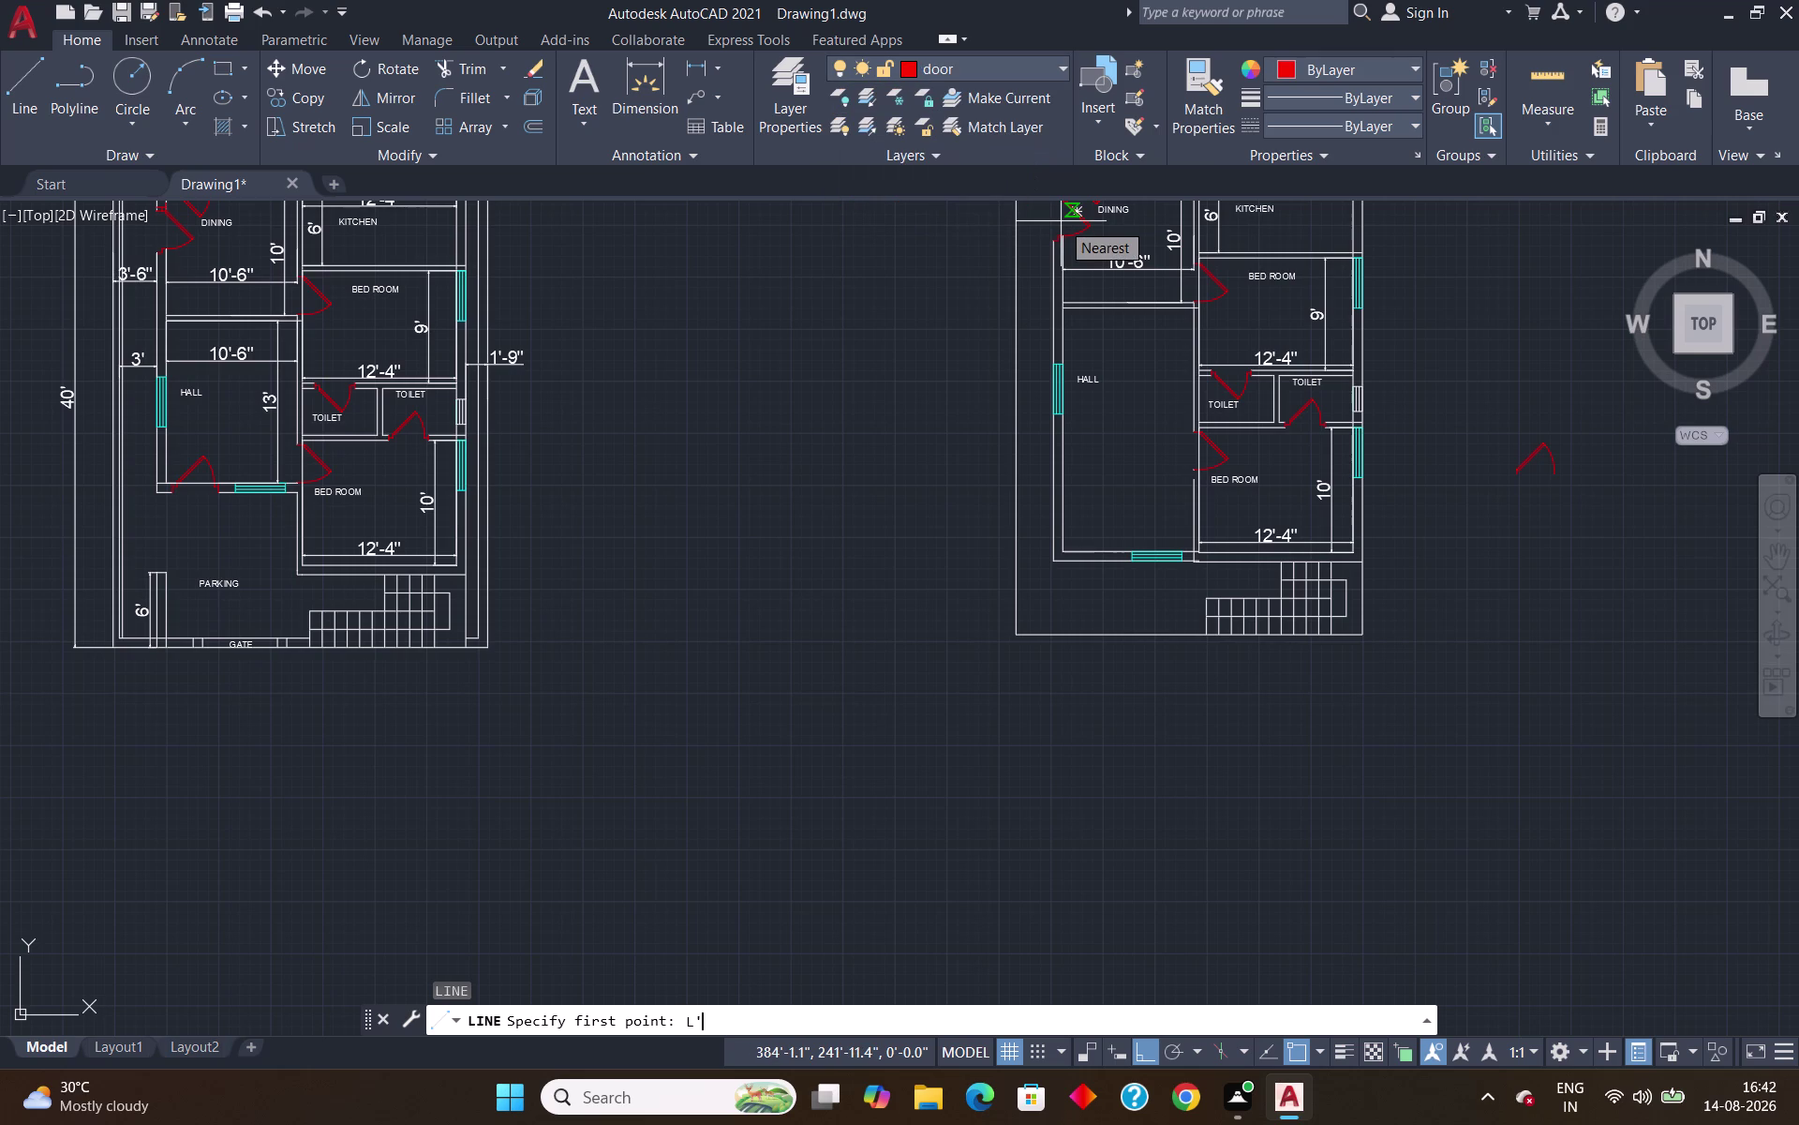
key(Delete)
key(Delete)
key(Delete)
key(Escape)
key(l)
key(Return)
Track the line start 1' and 6" from the hall's bottom-left corner.
text(TK)
key(Return)
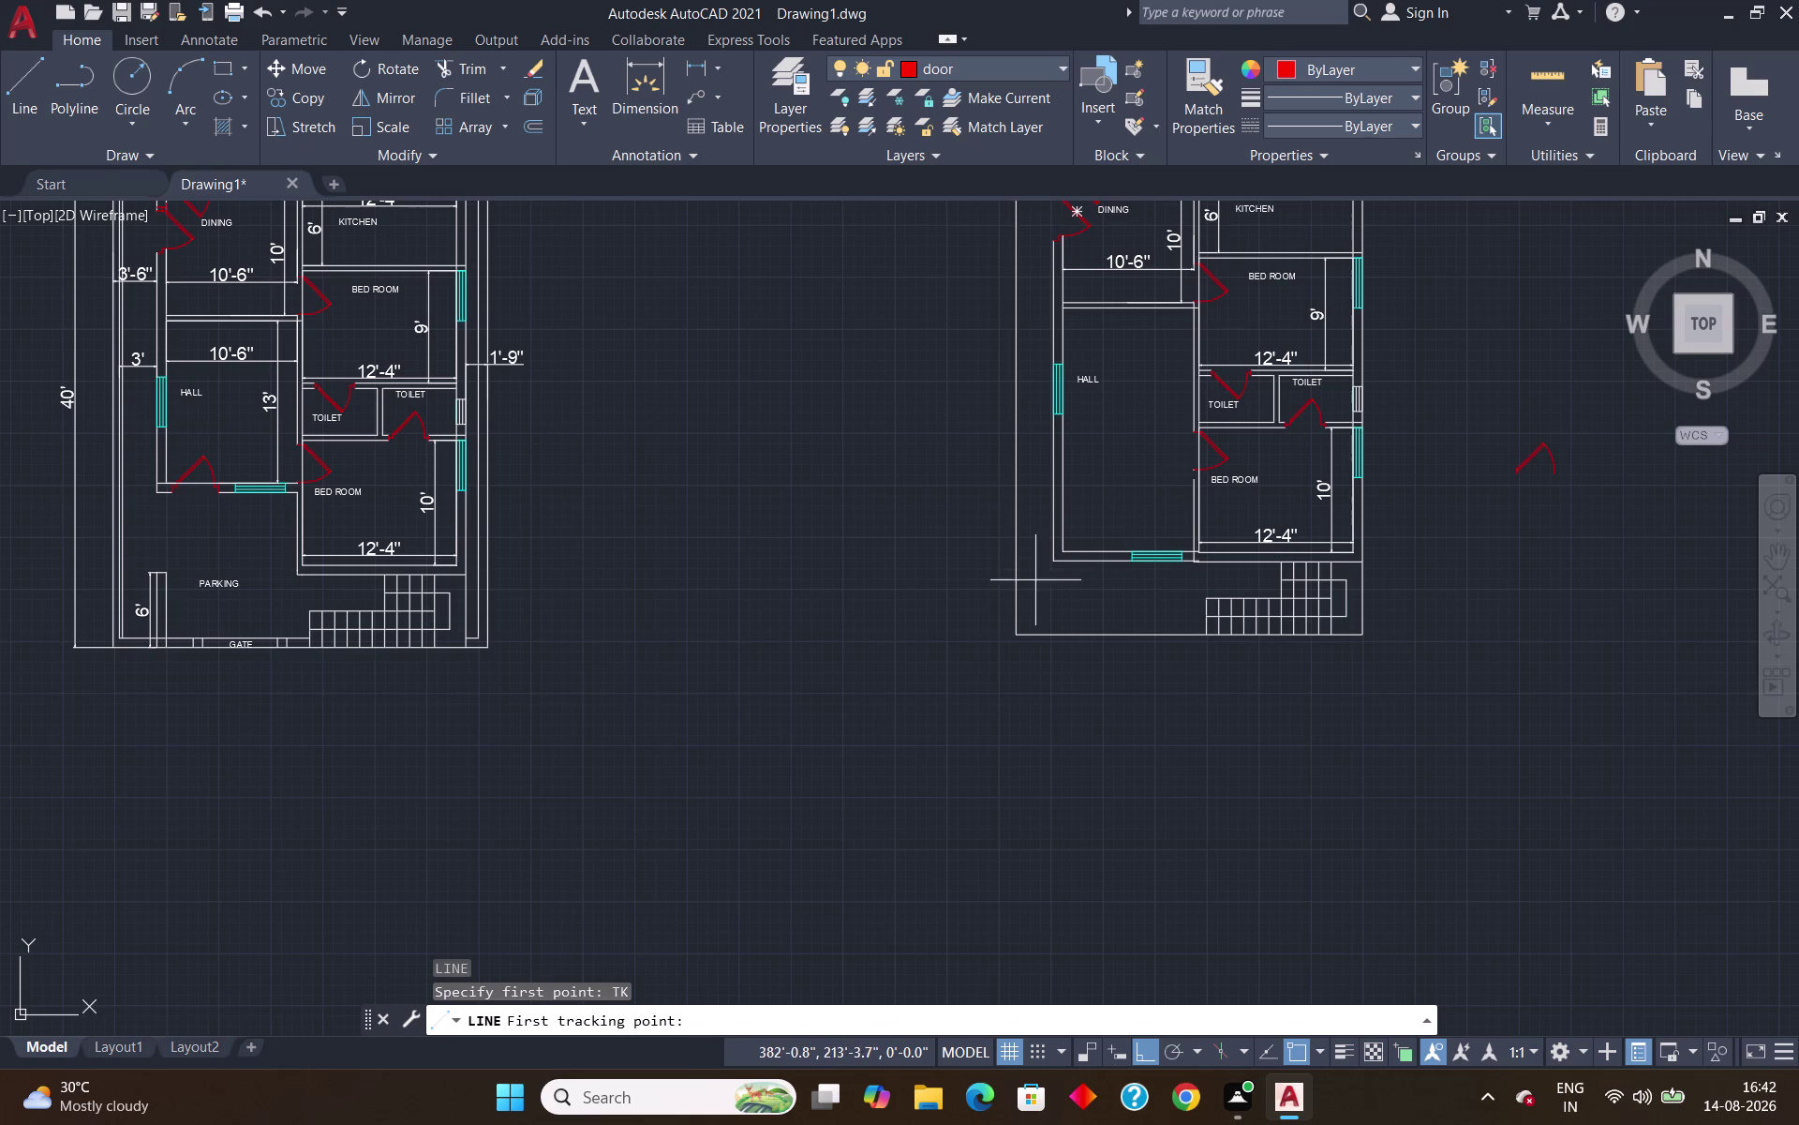
scroll(up, 3)
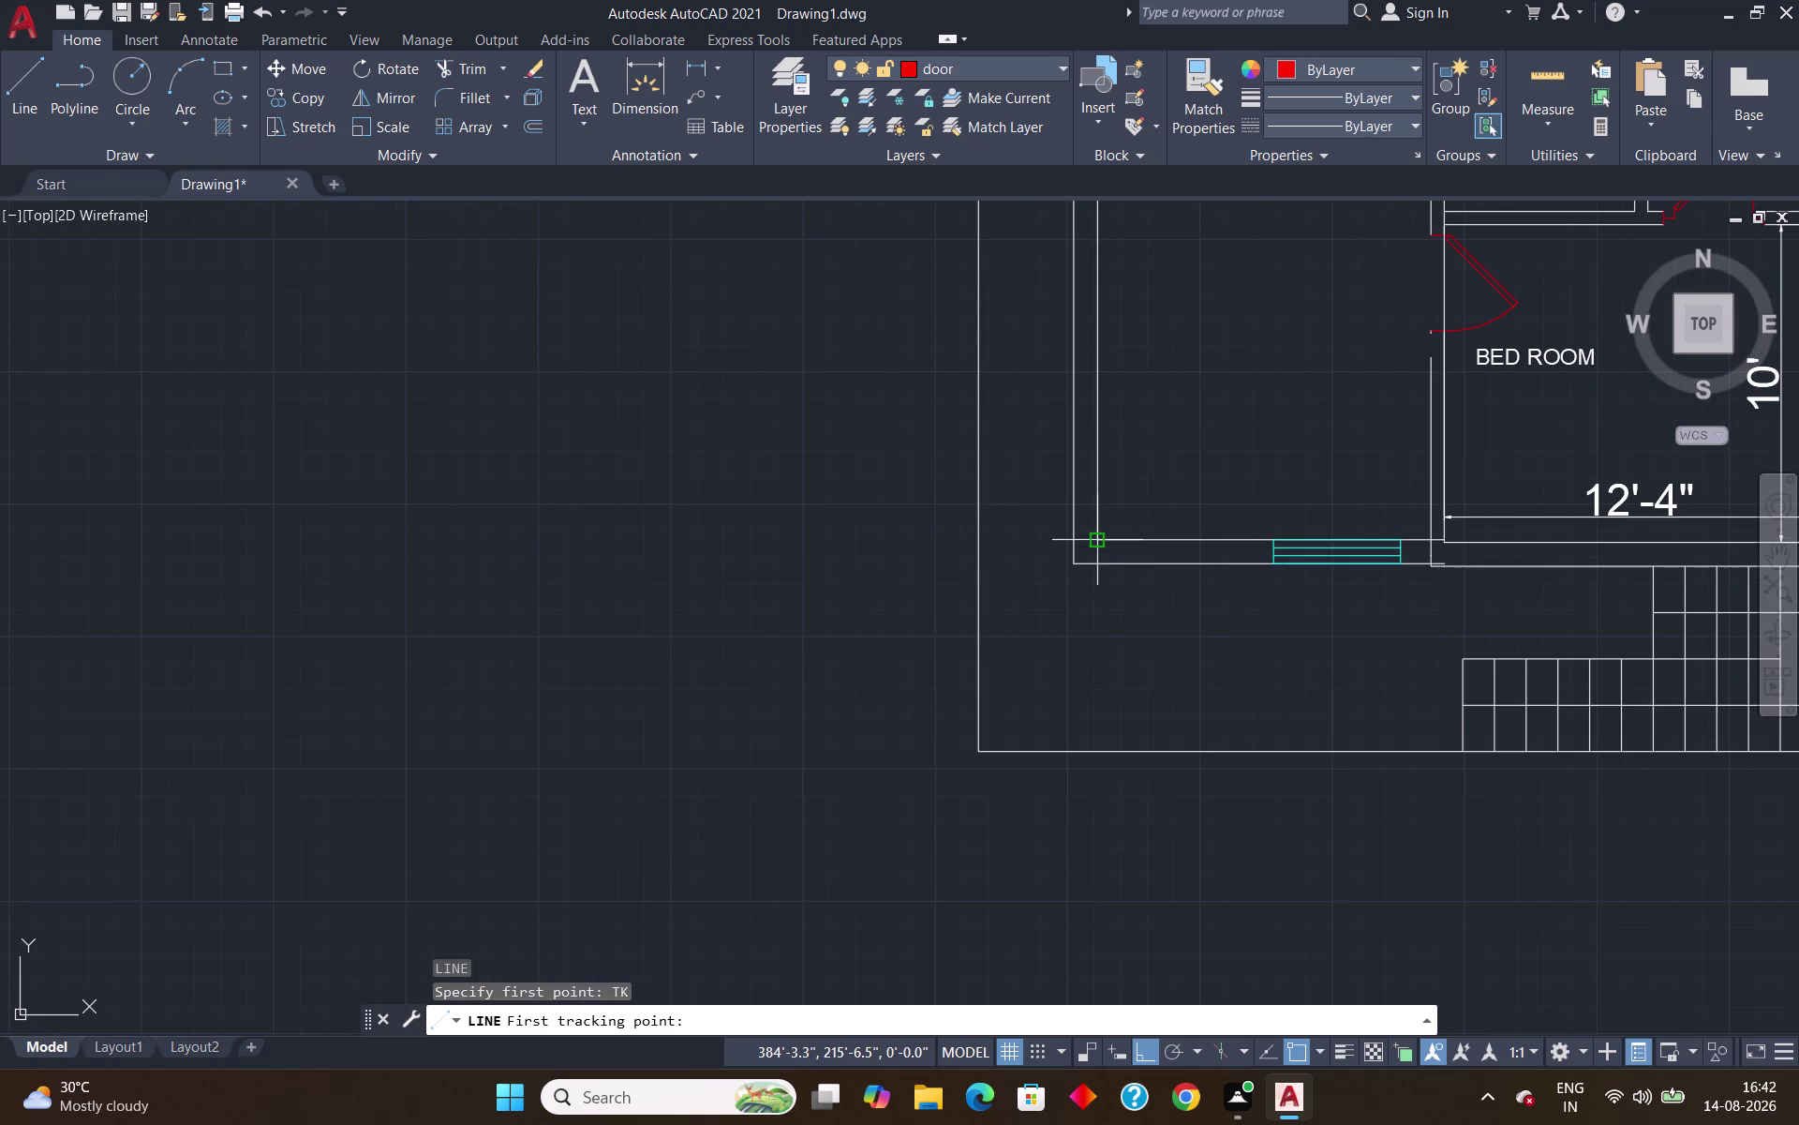
click(1099, 544)
text(1')
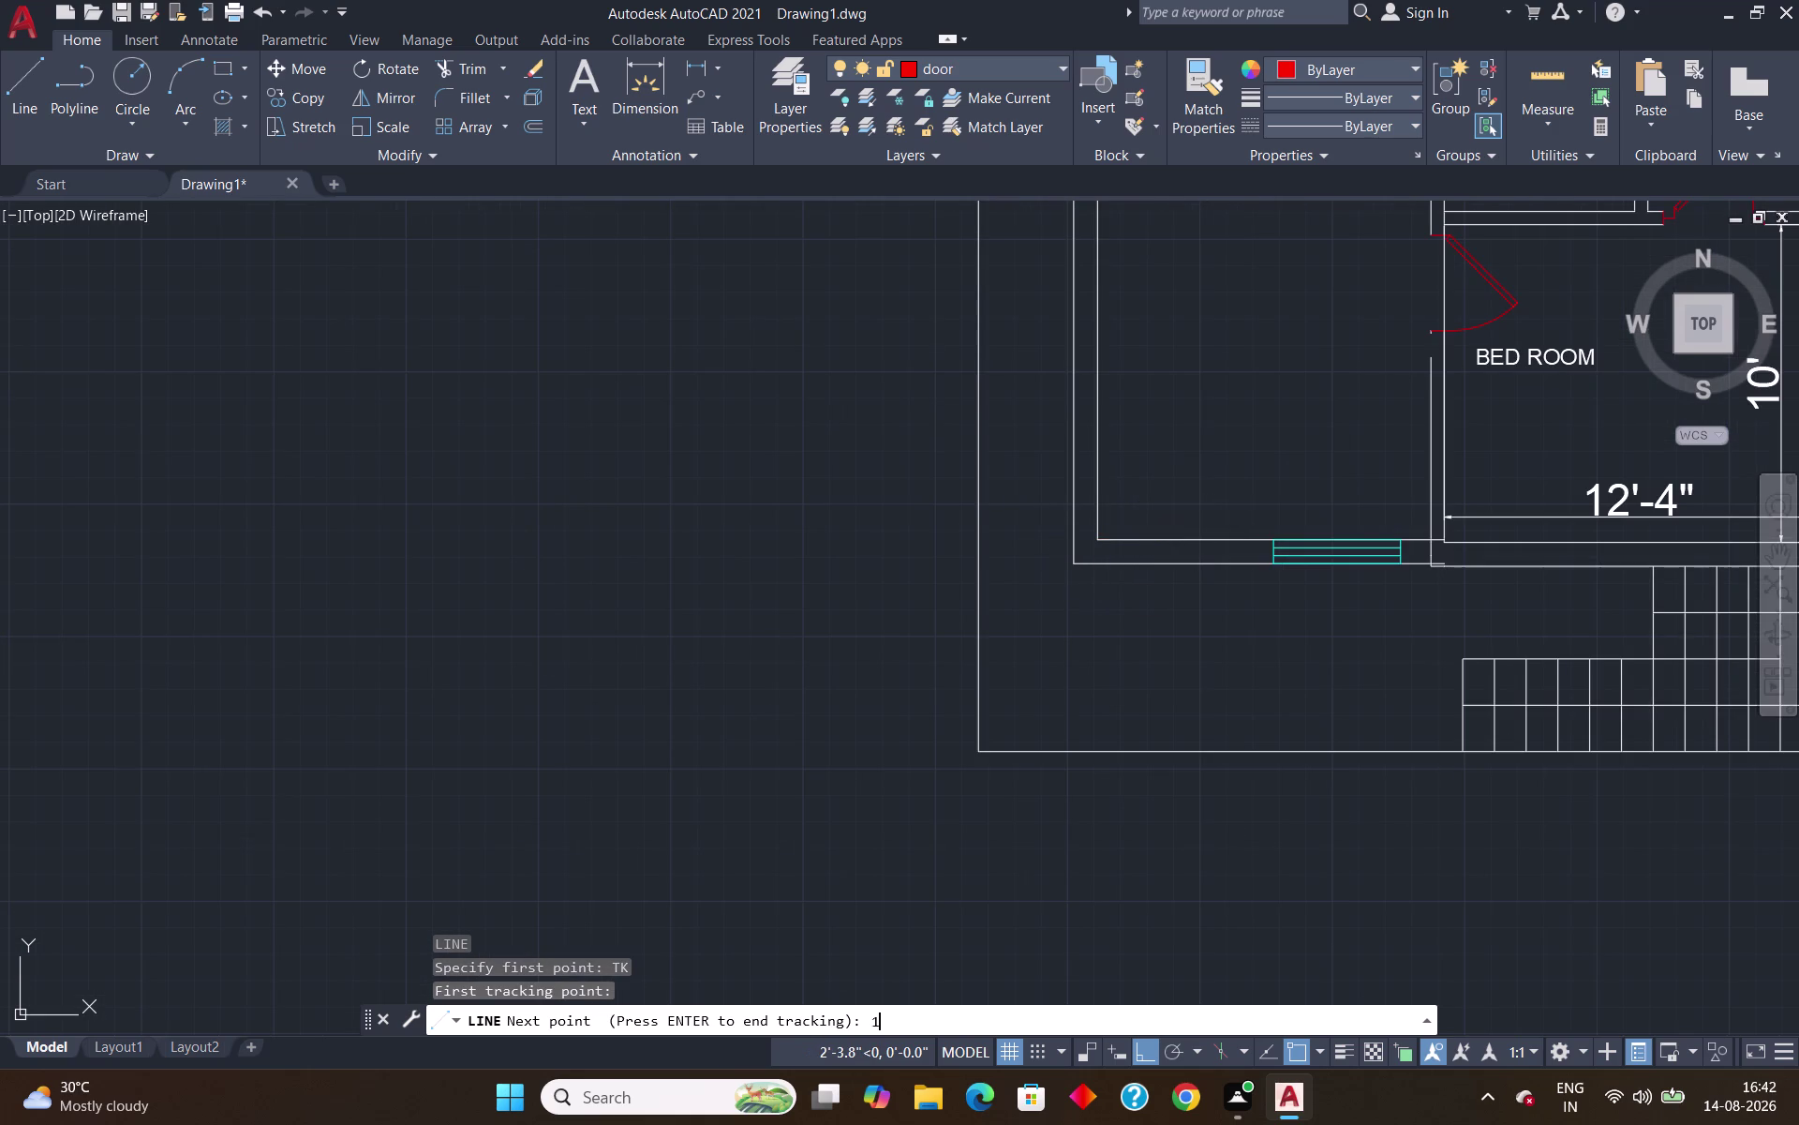
key(Return)
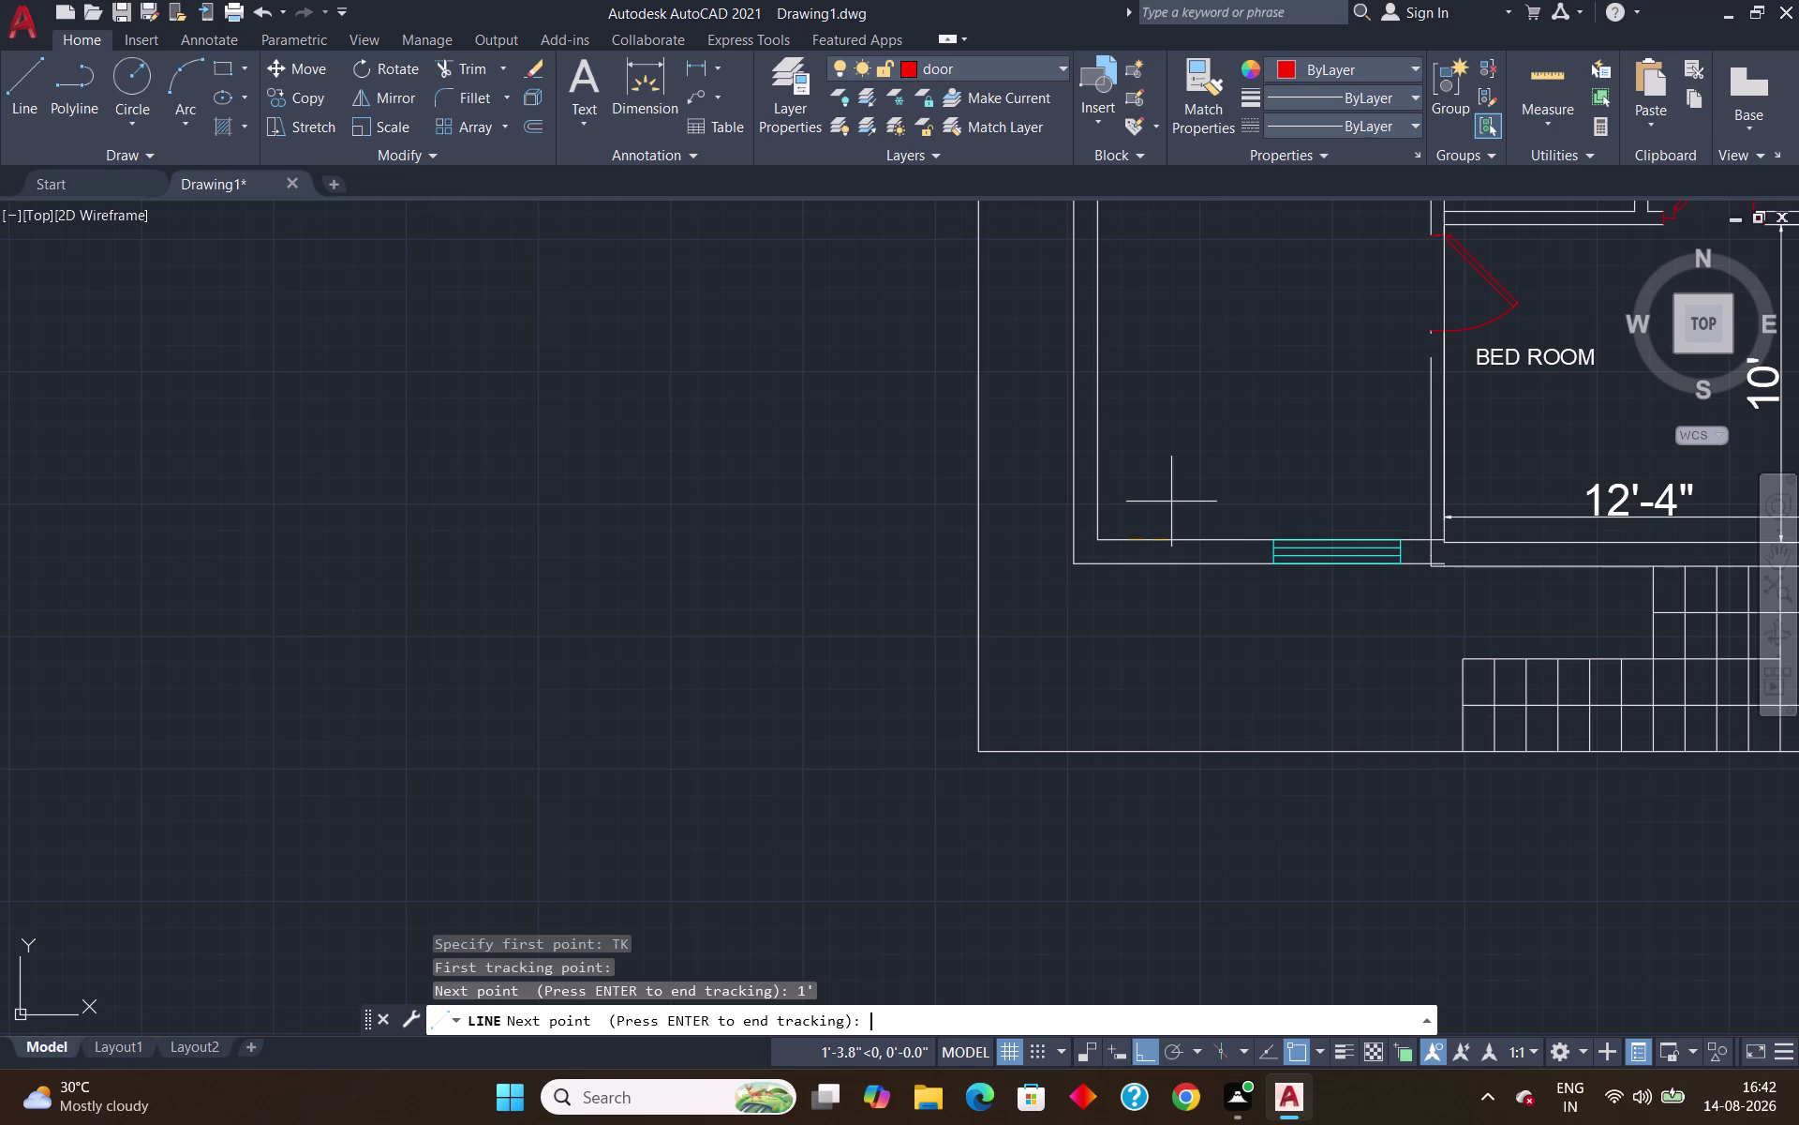
text(6)
text(")
key(Return)
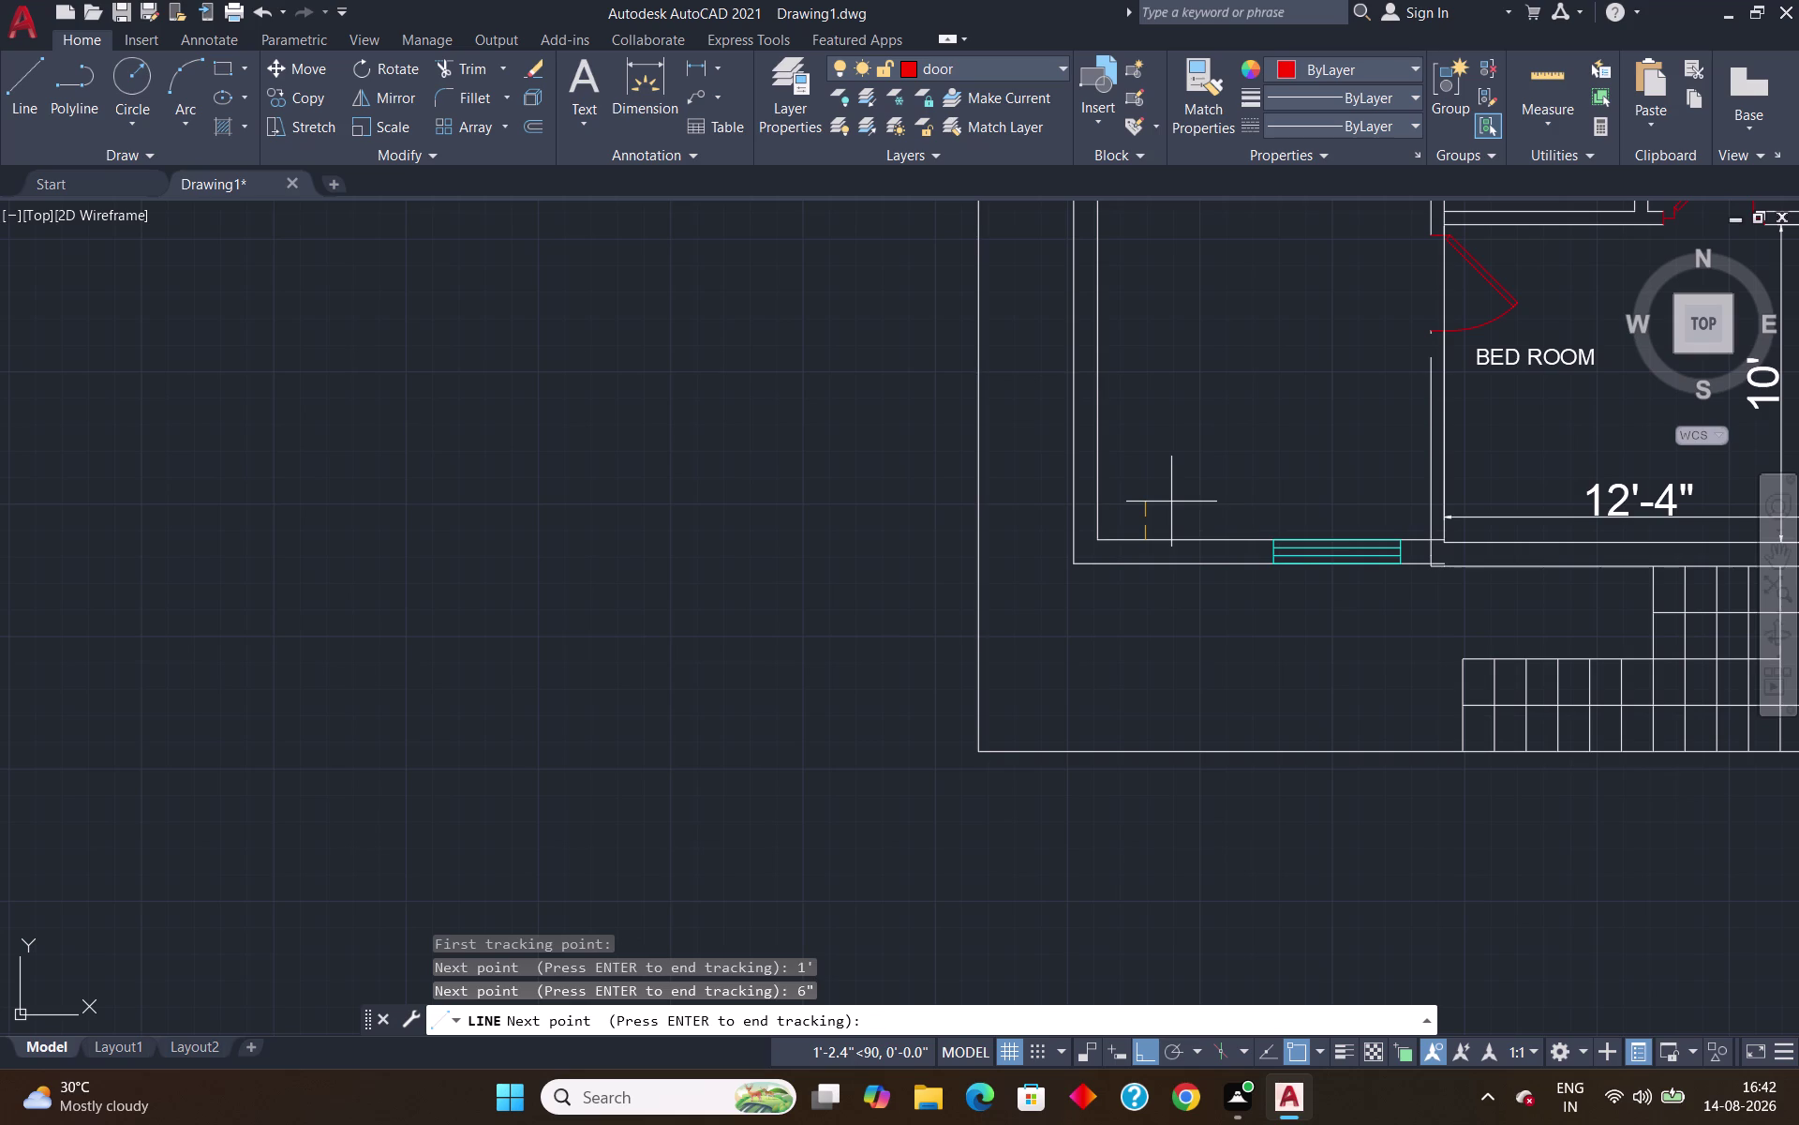
key(Return)
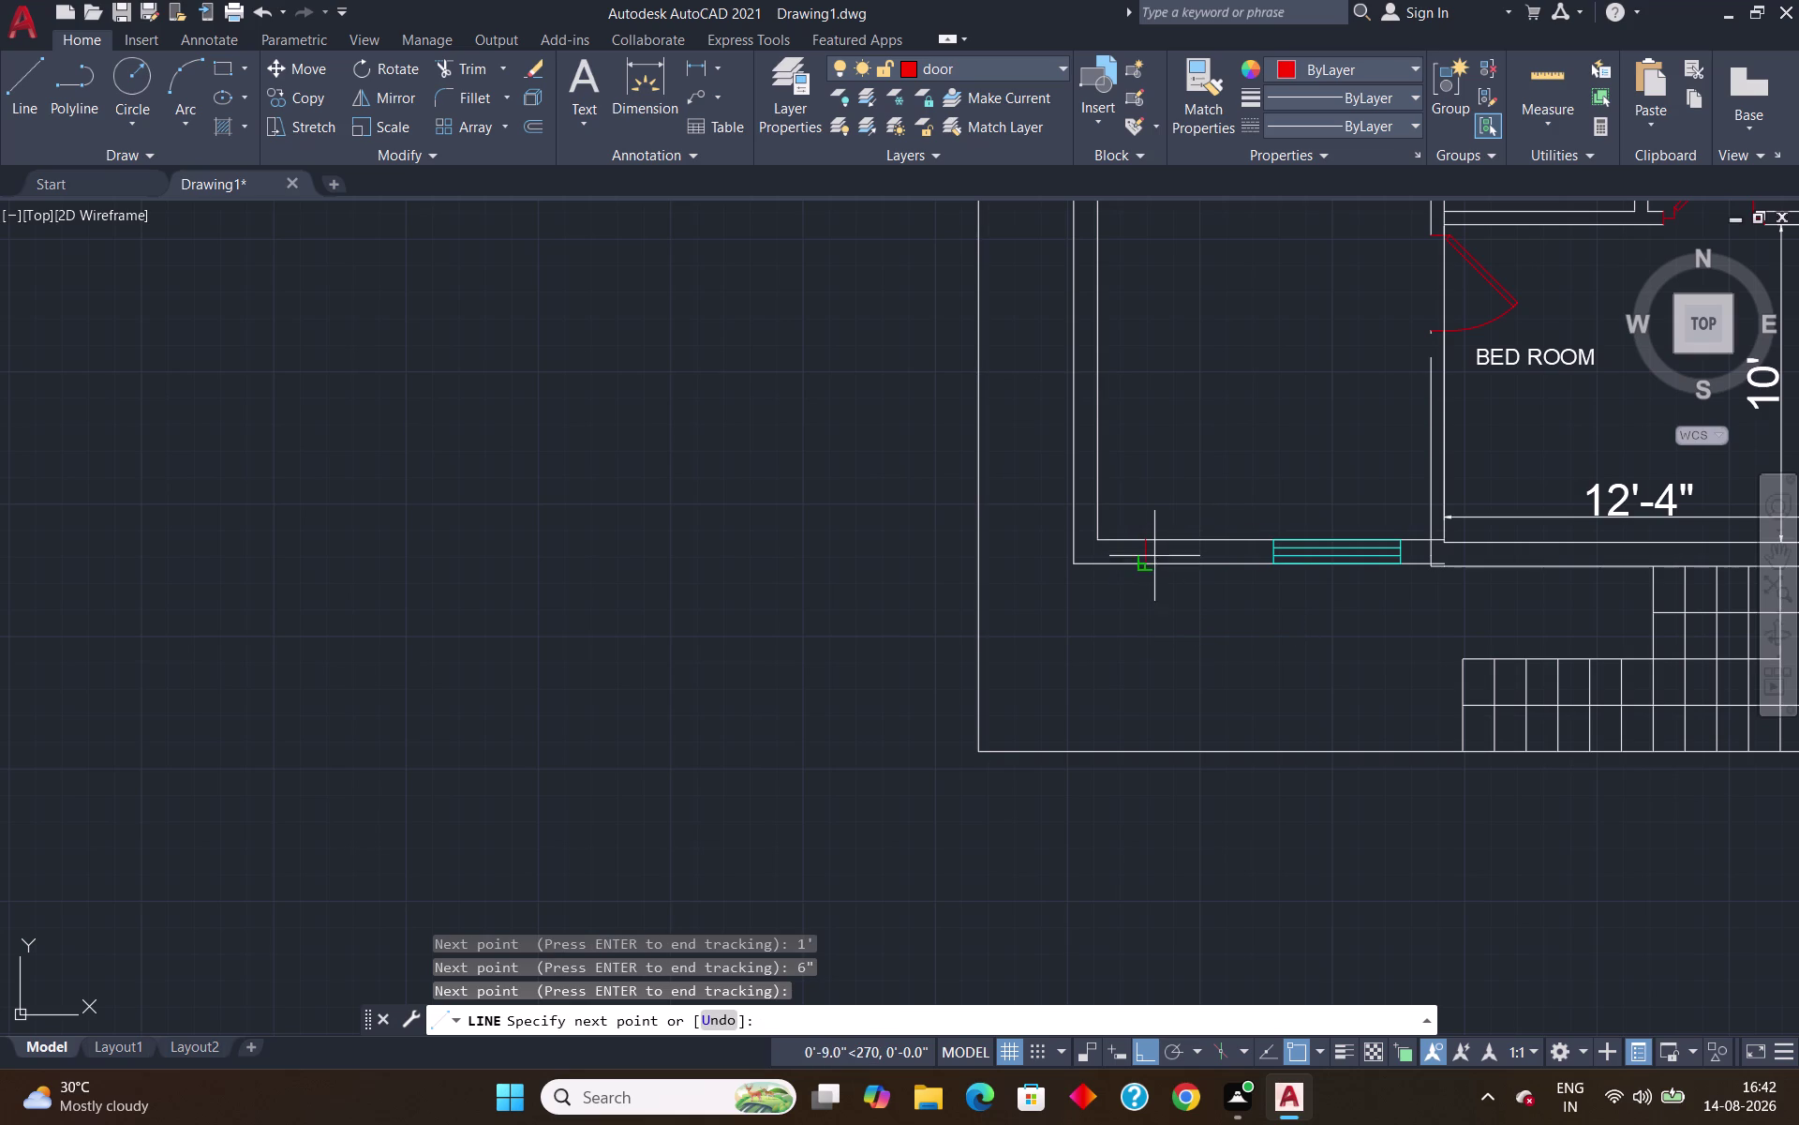
Draw the stepped outline: 4" down, 3' right, 5" up, 4" right, up to the inner wall.
scroll(up, 3)
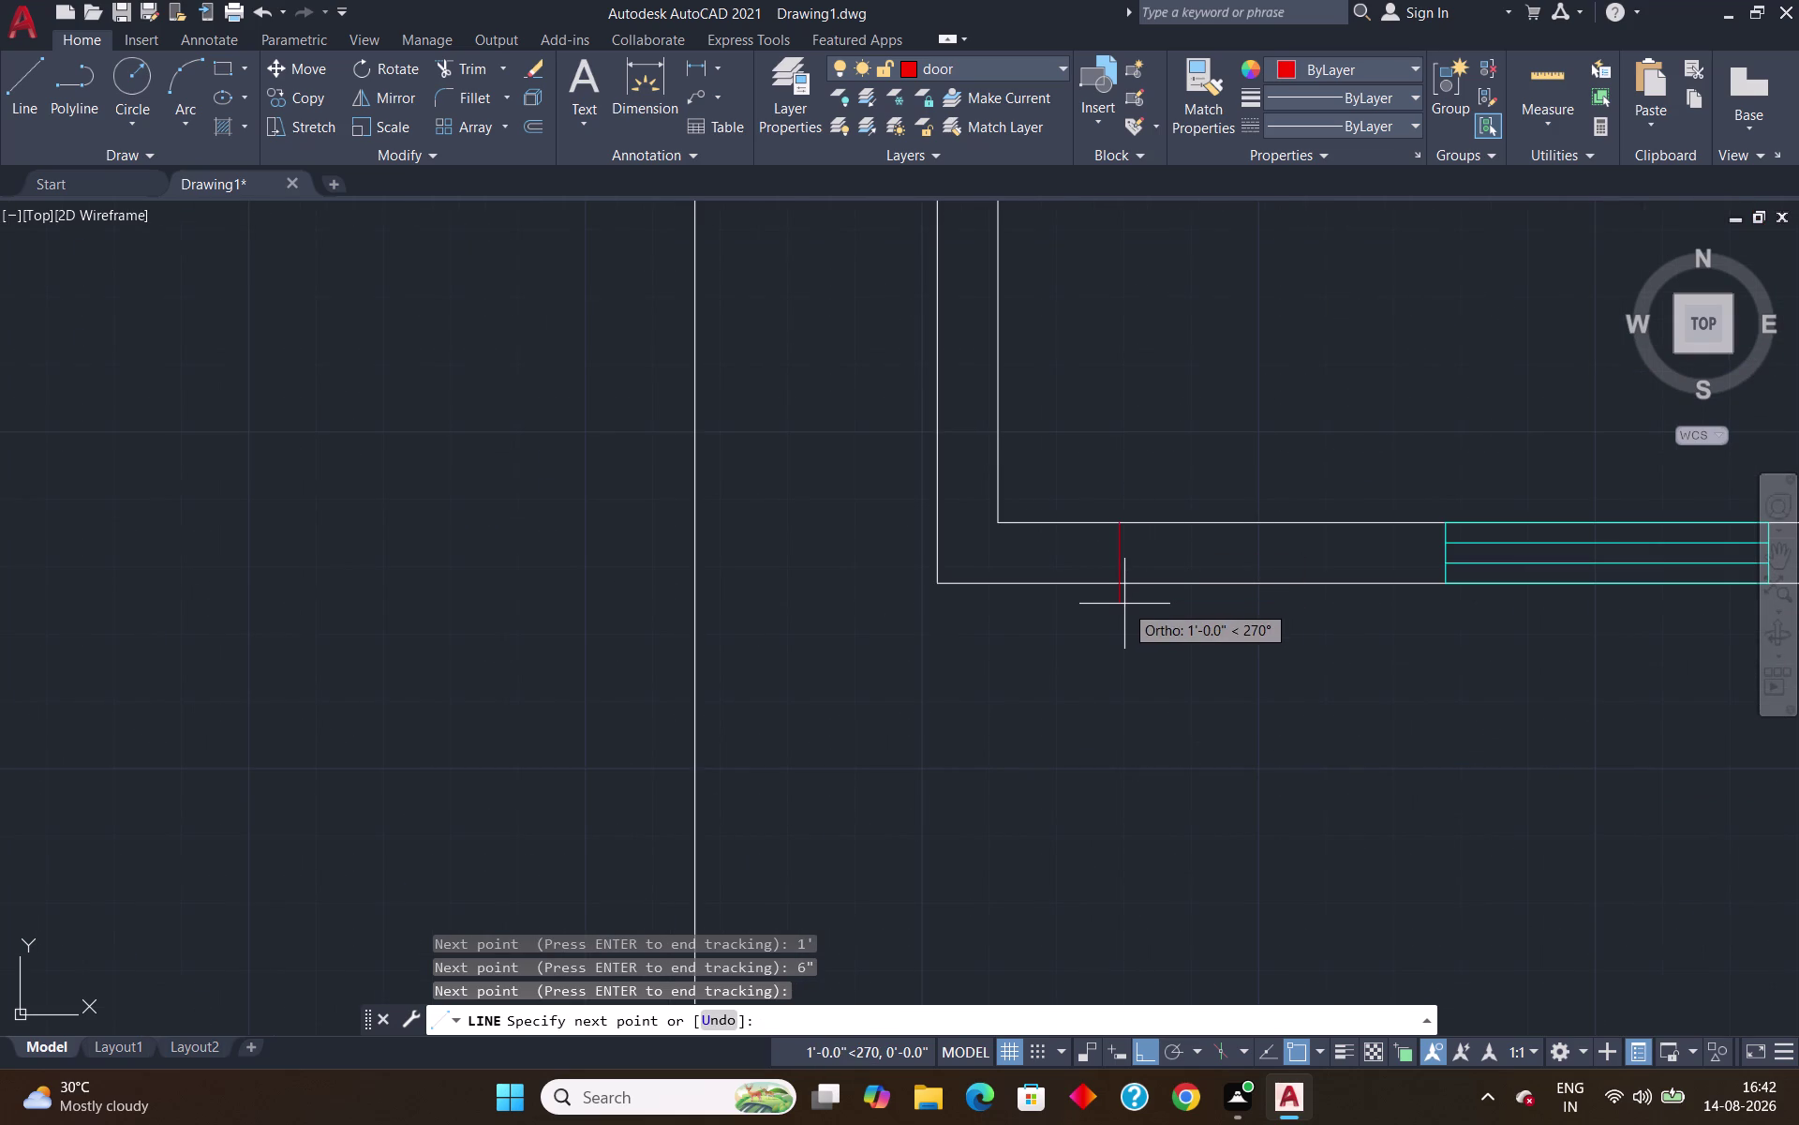
text(4")
key(Return)
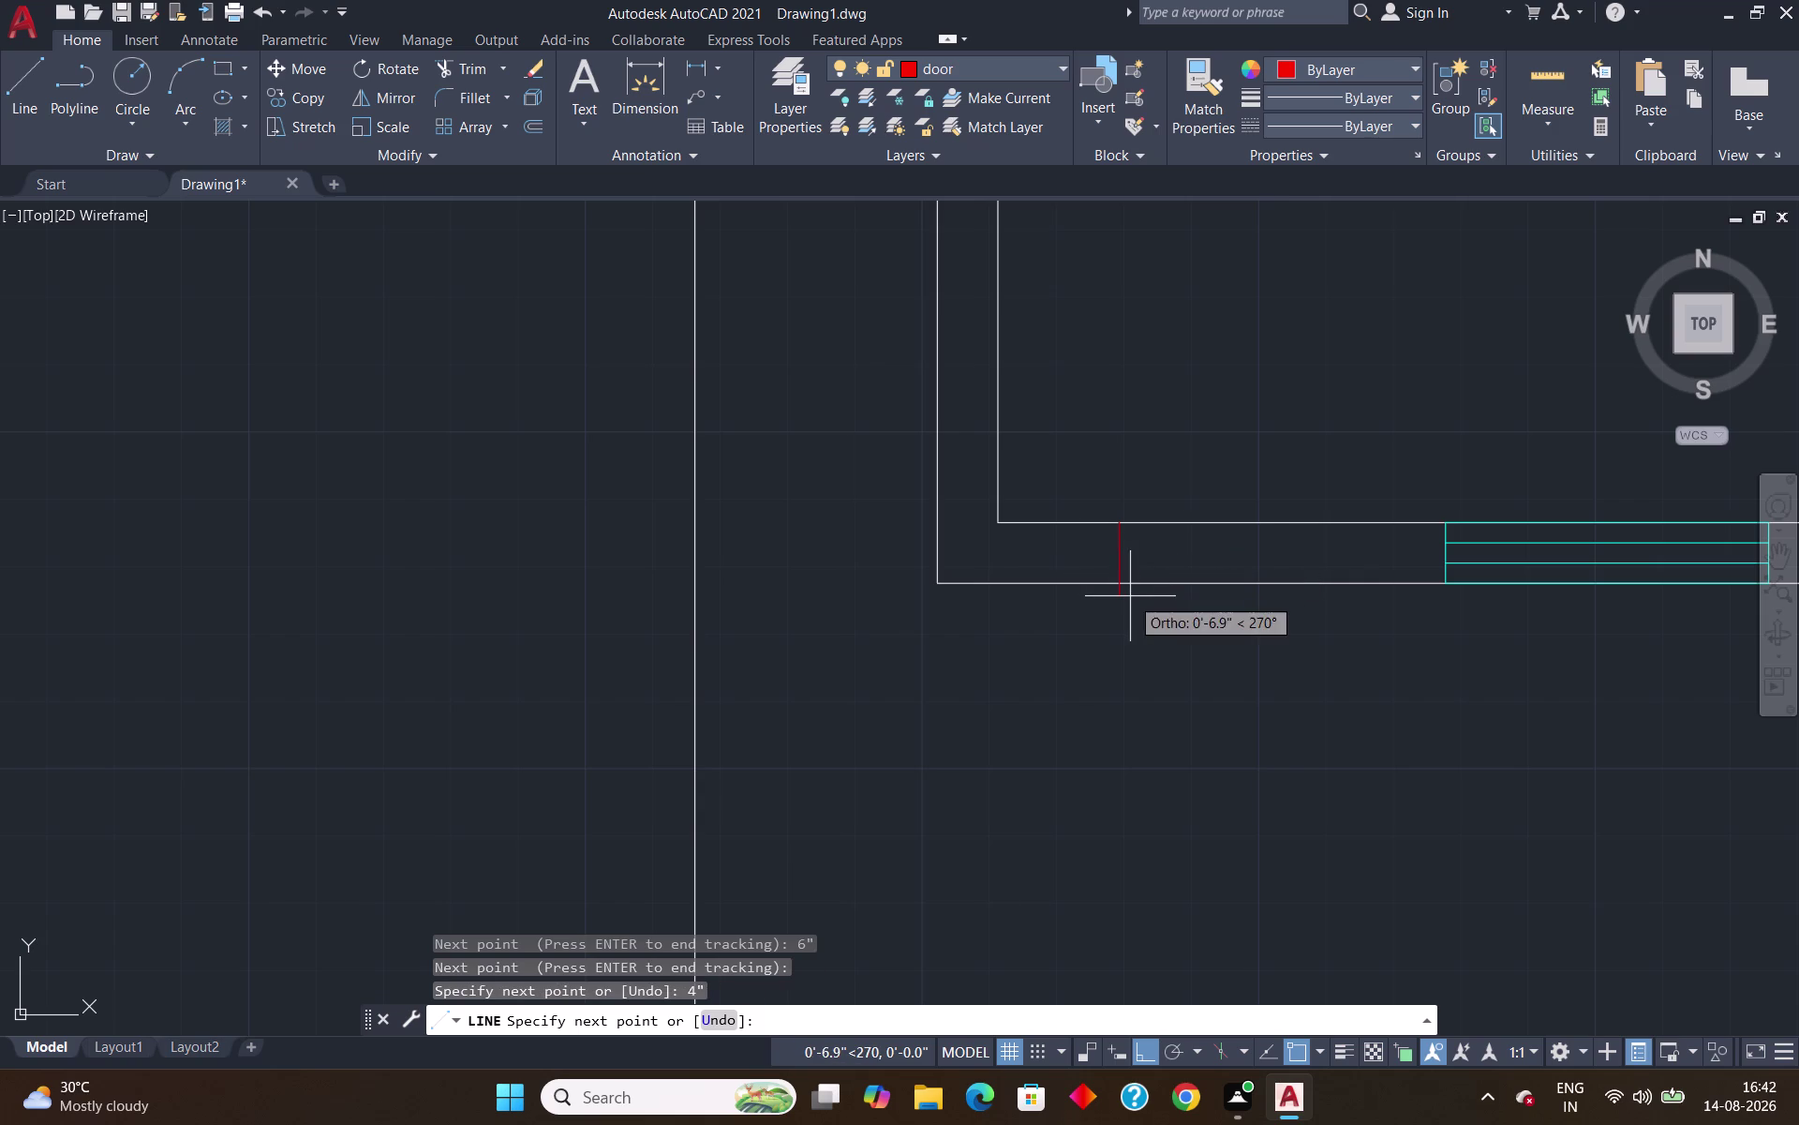
click(1119, 587)
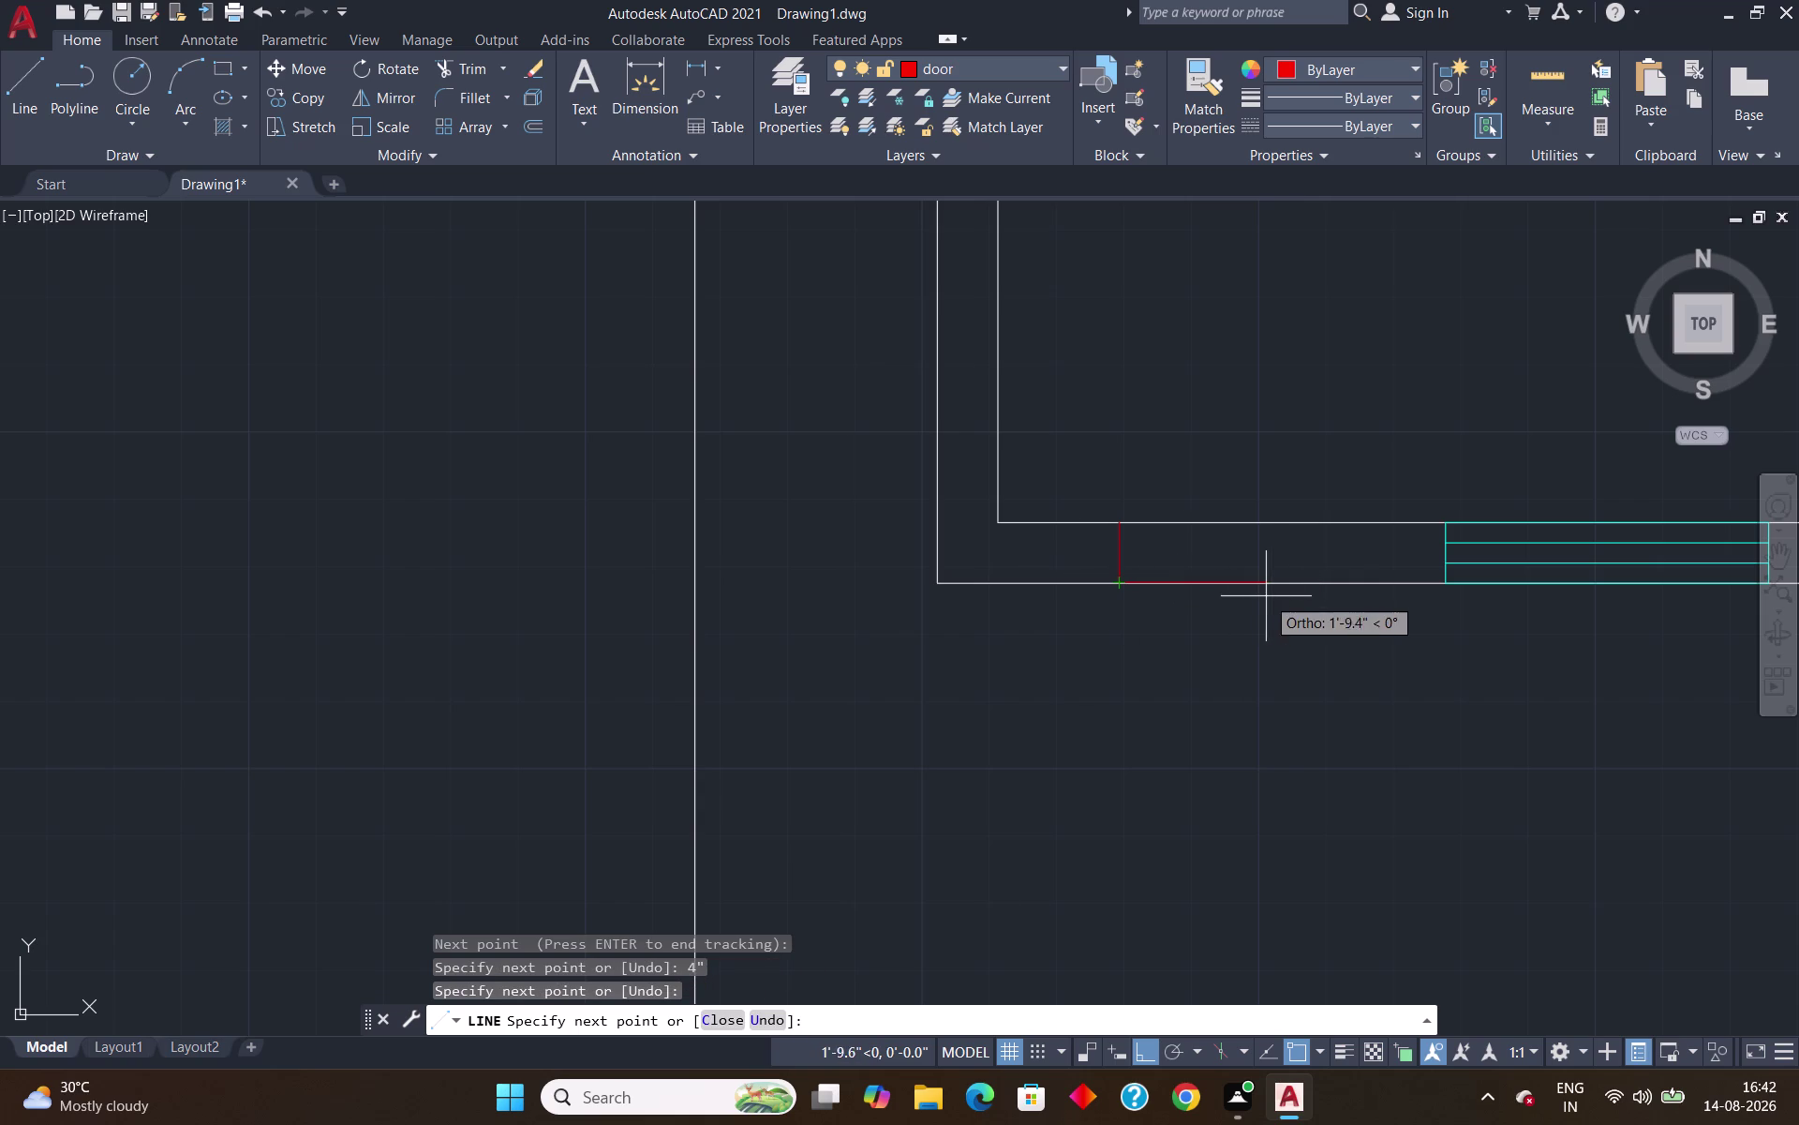
text(3)
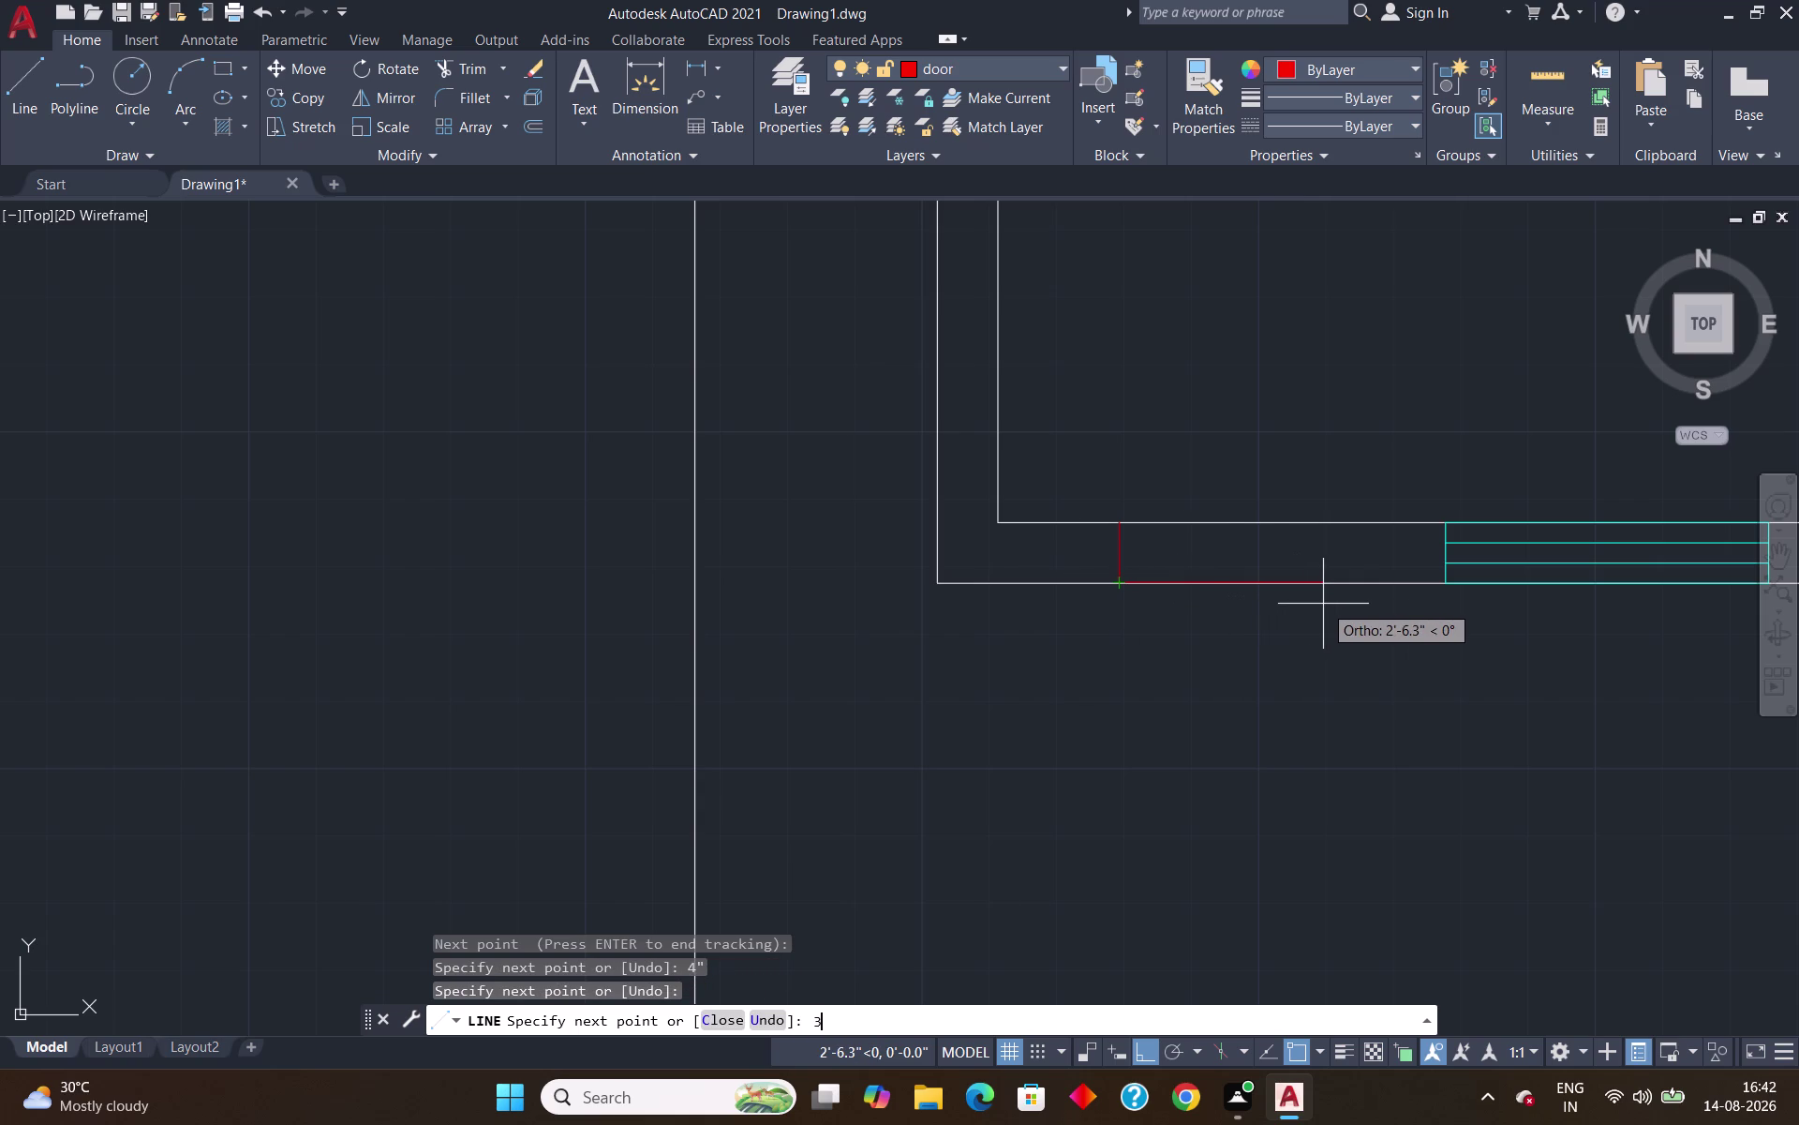
text(')
key(Return)
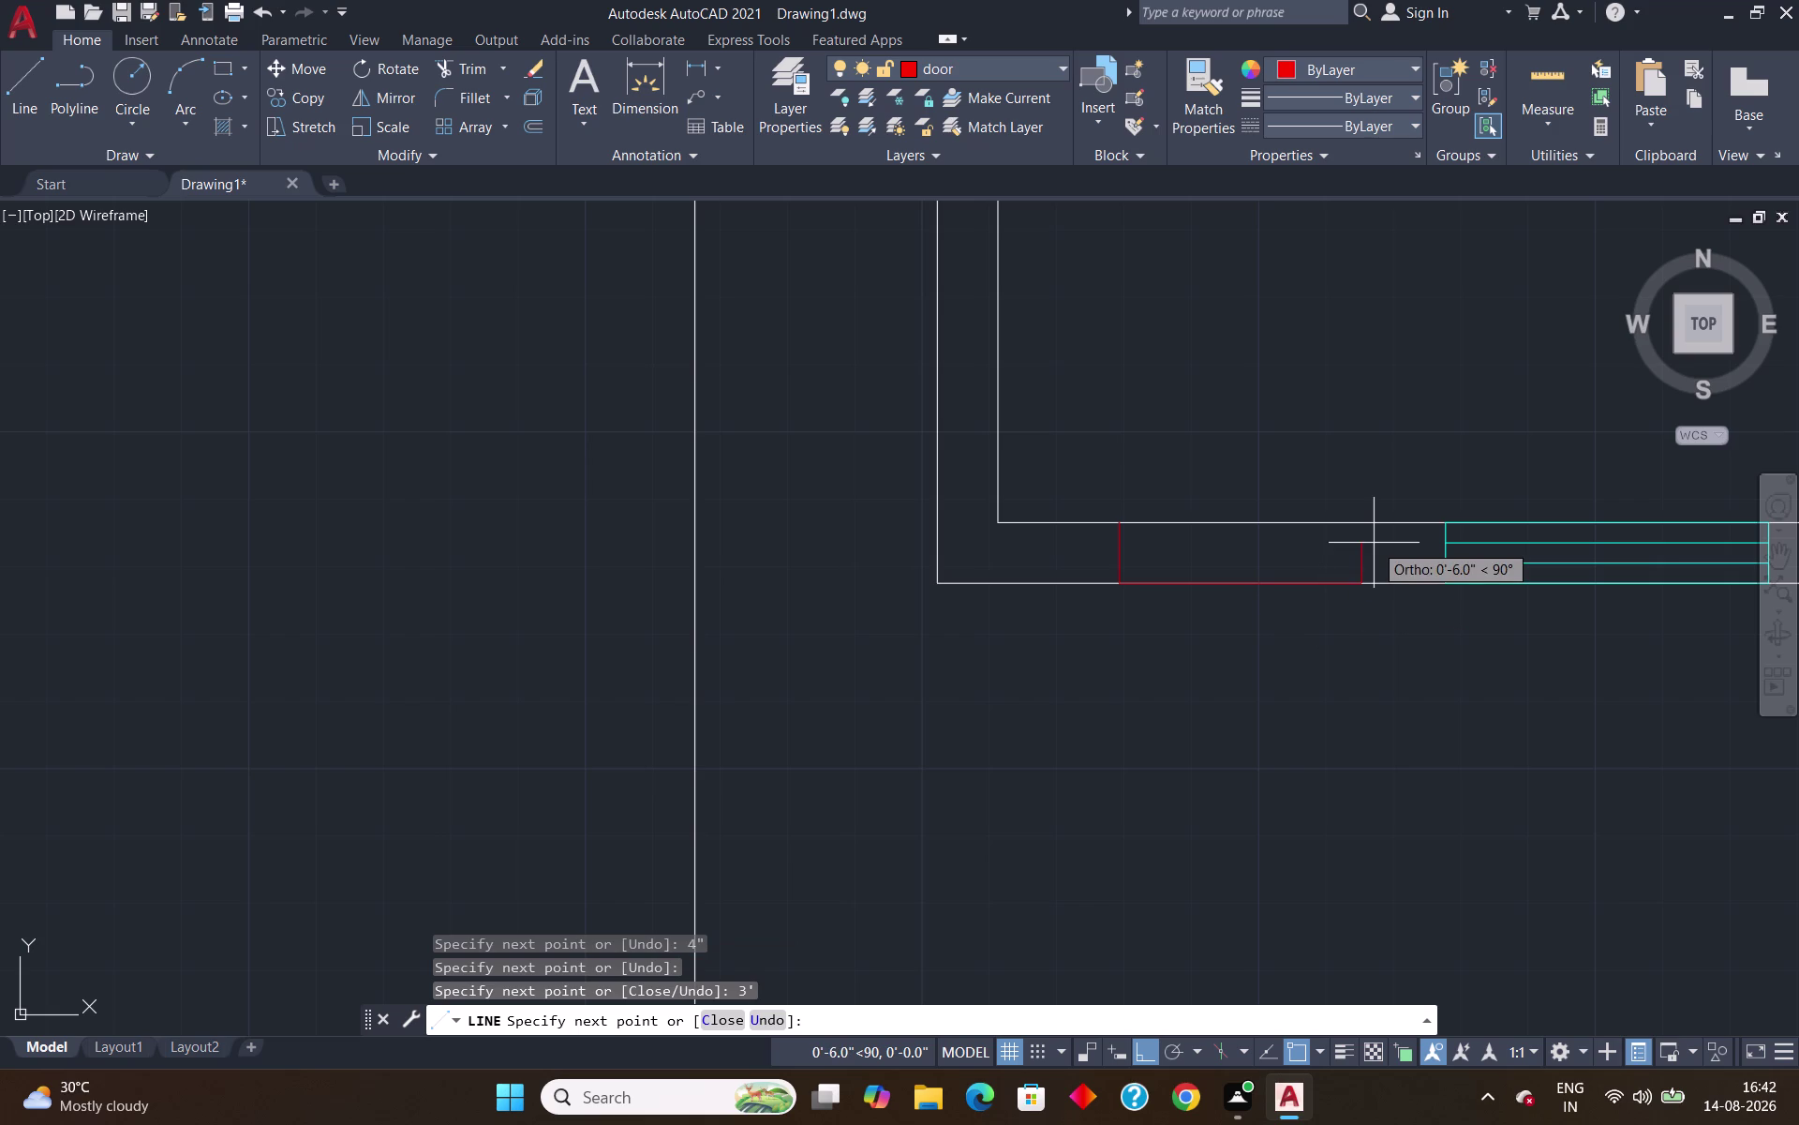
text(5")
key(Return)
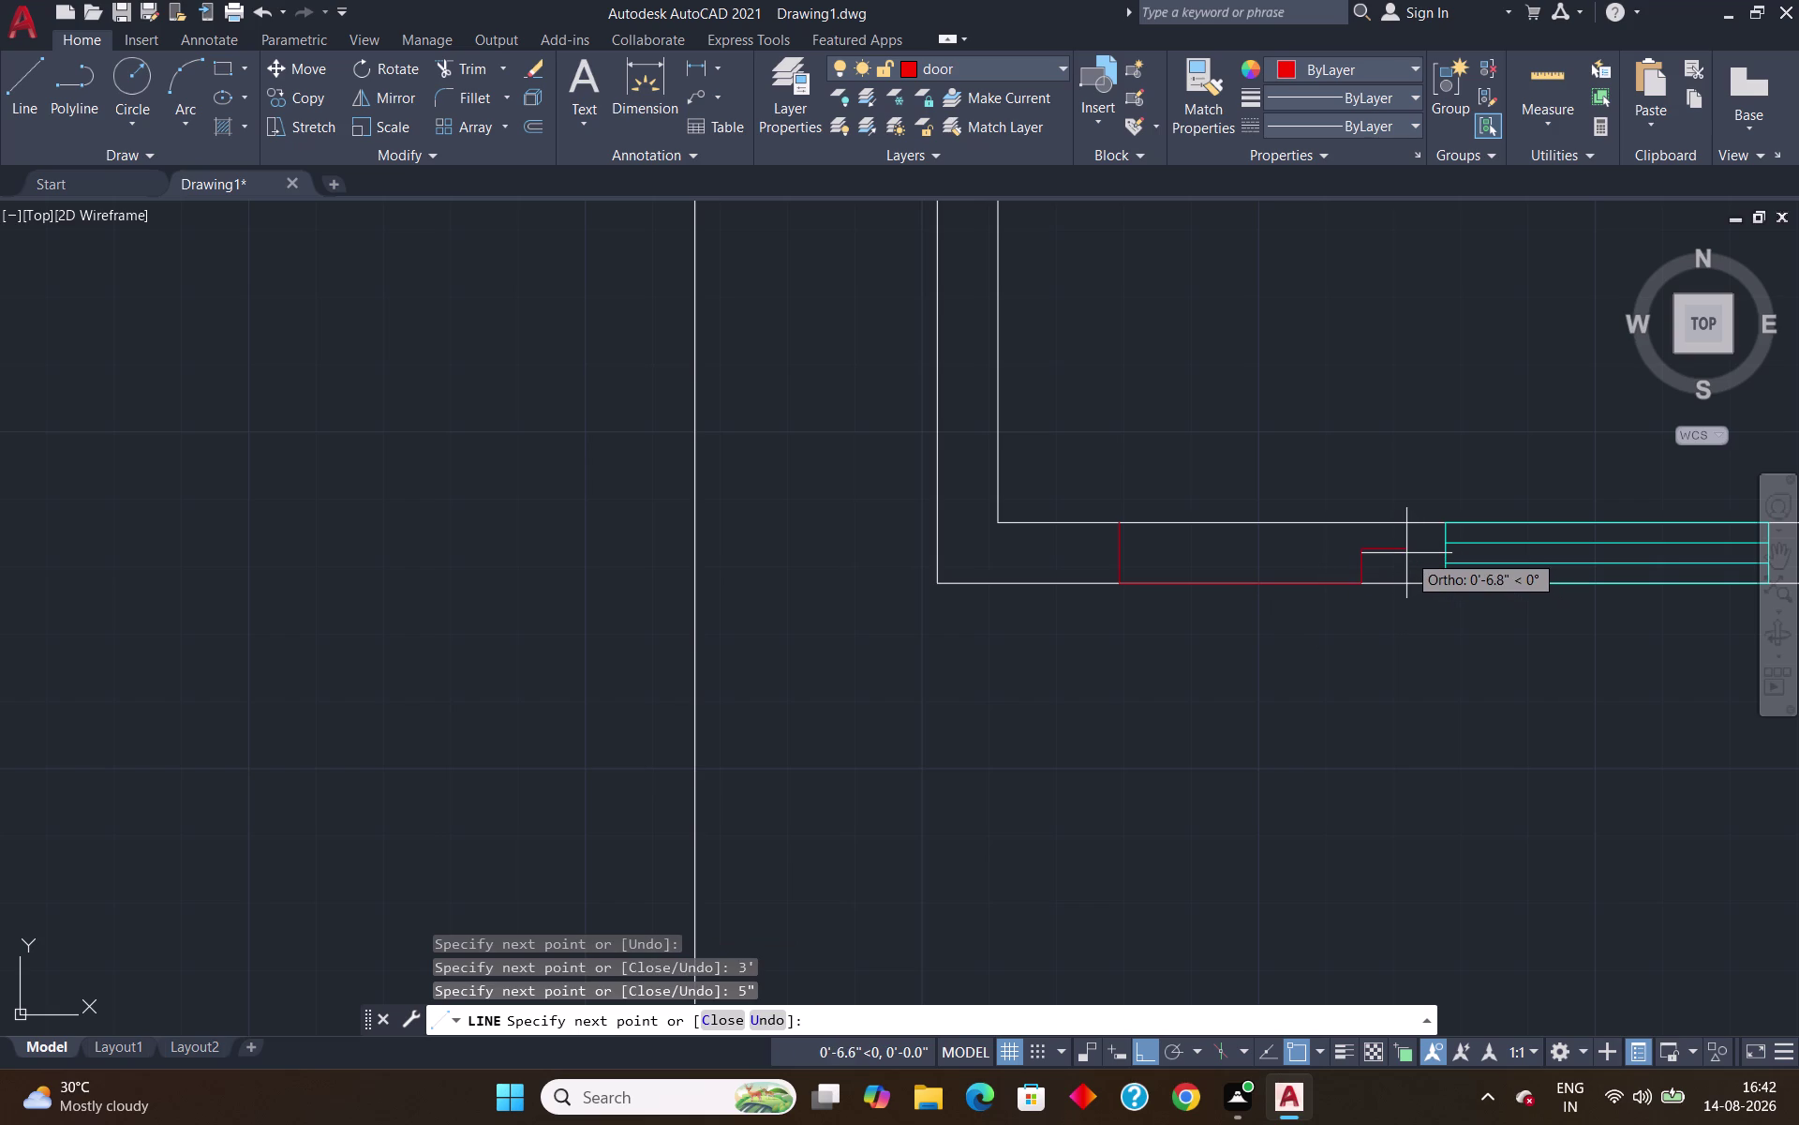
text(4)
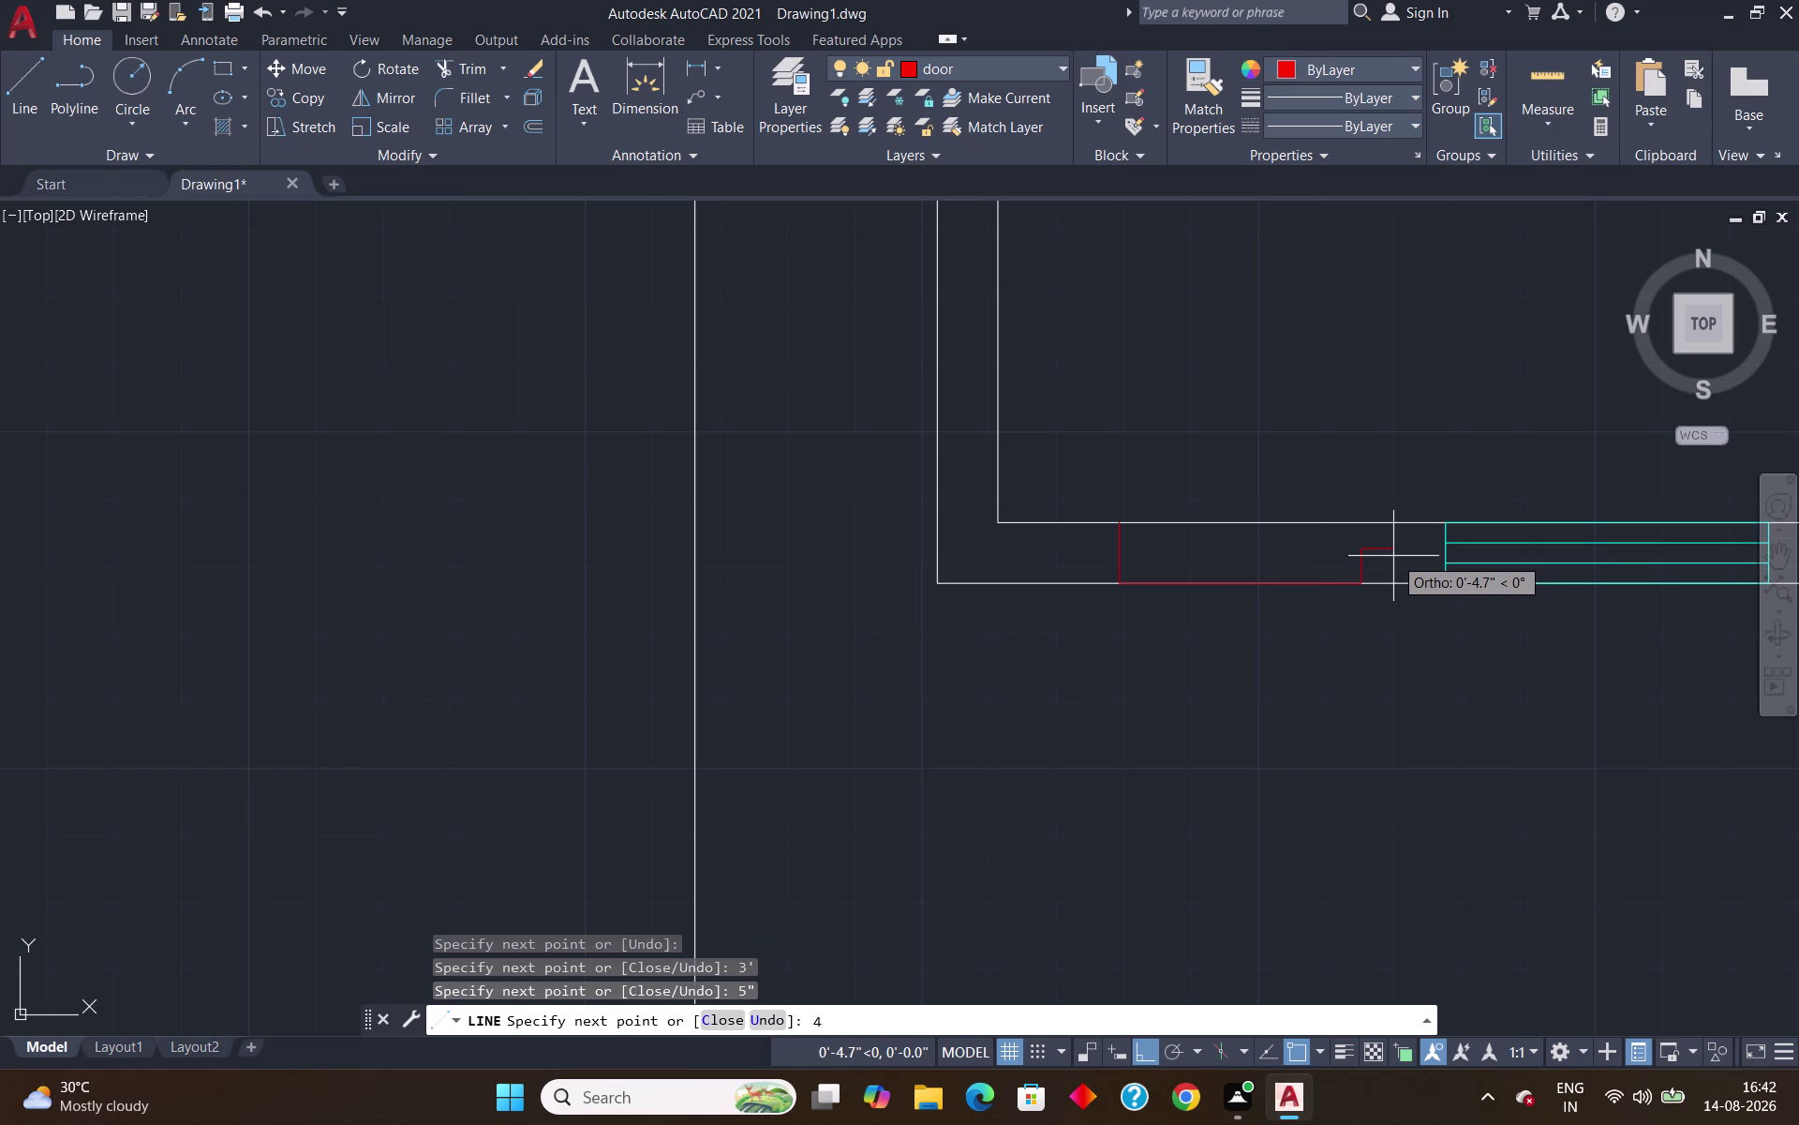
text(")
key(Return)
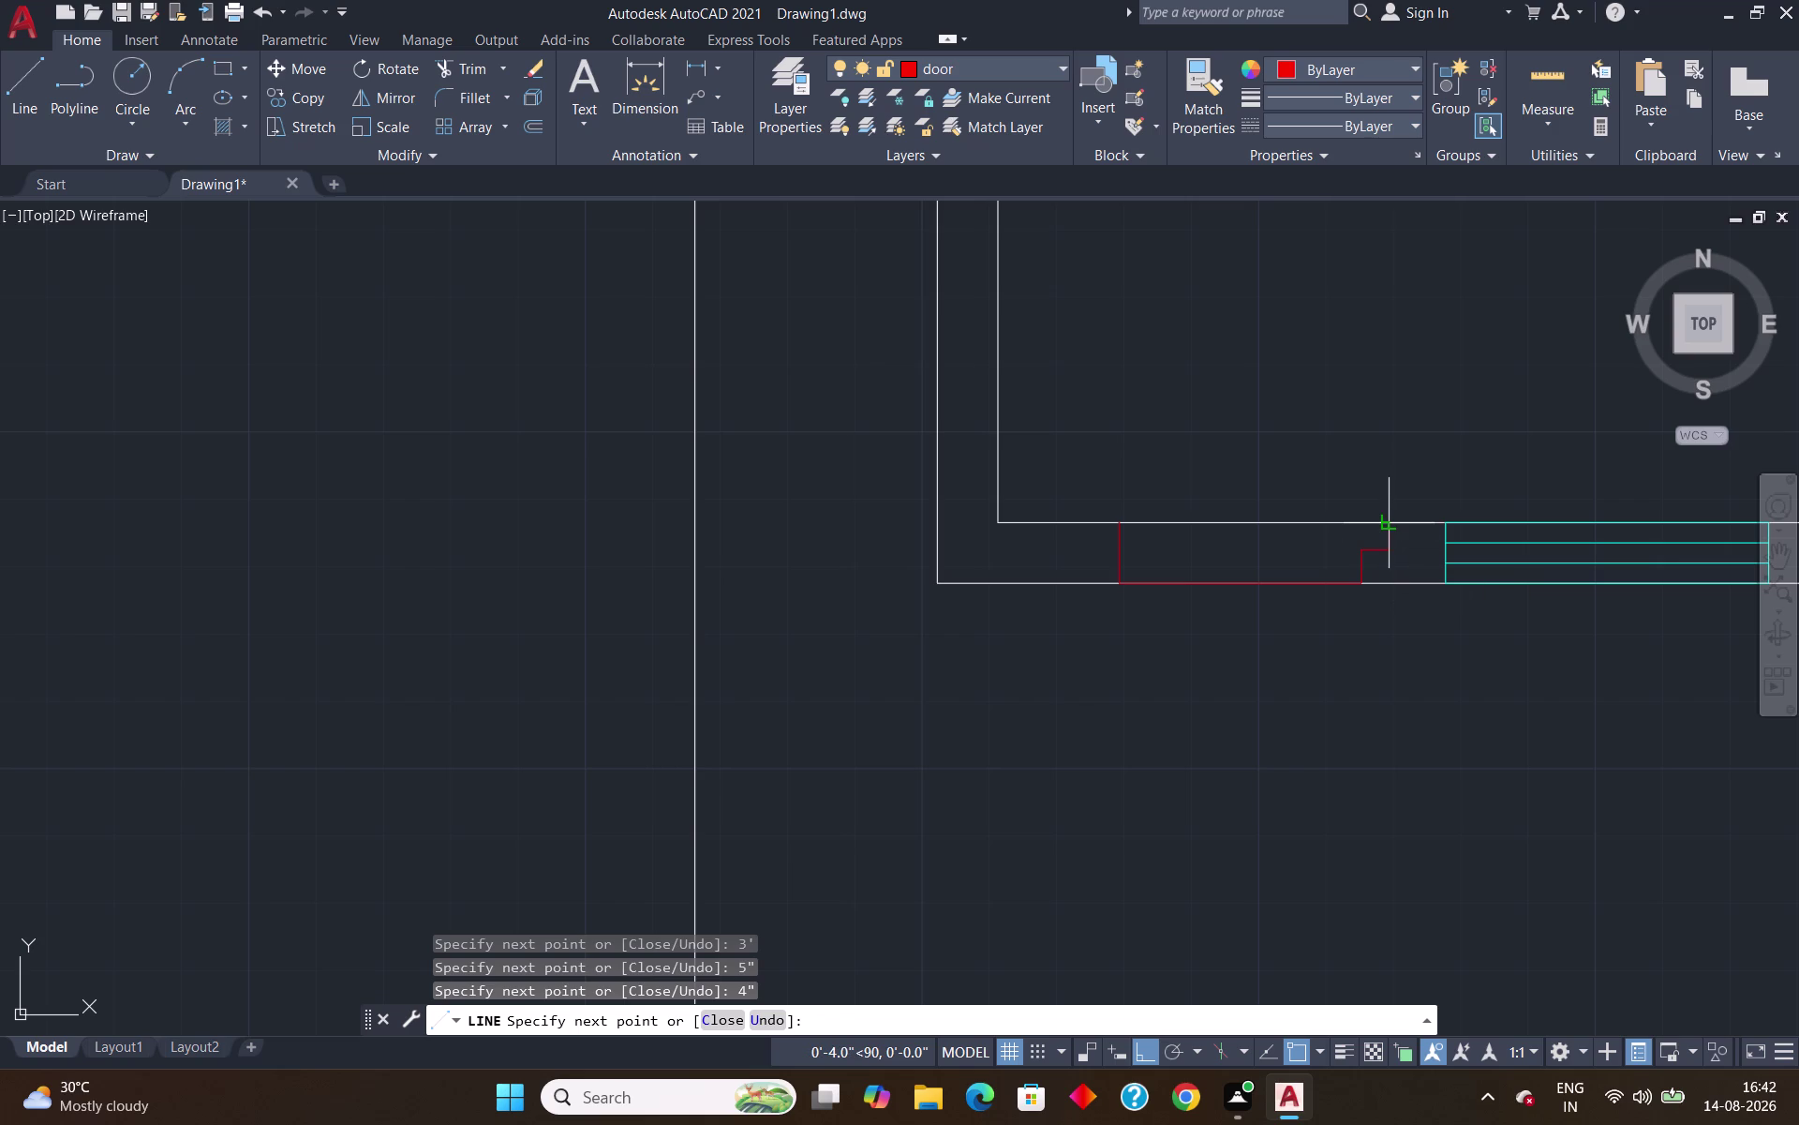
click(1388, 524)
key(Return)
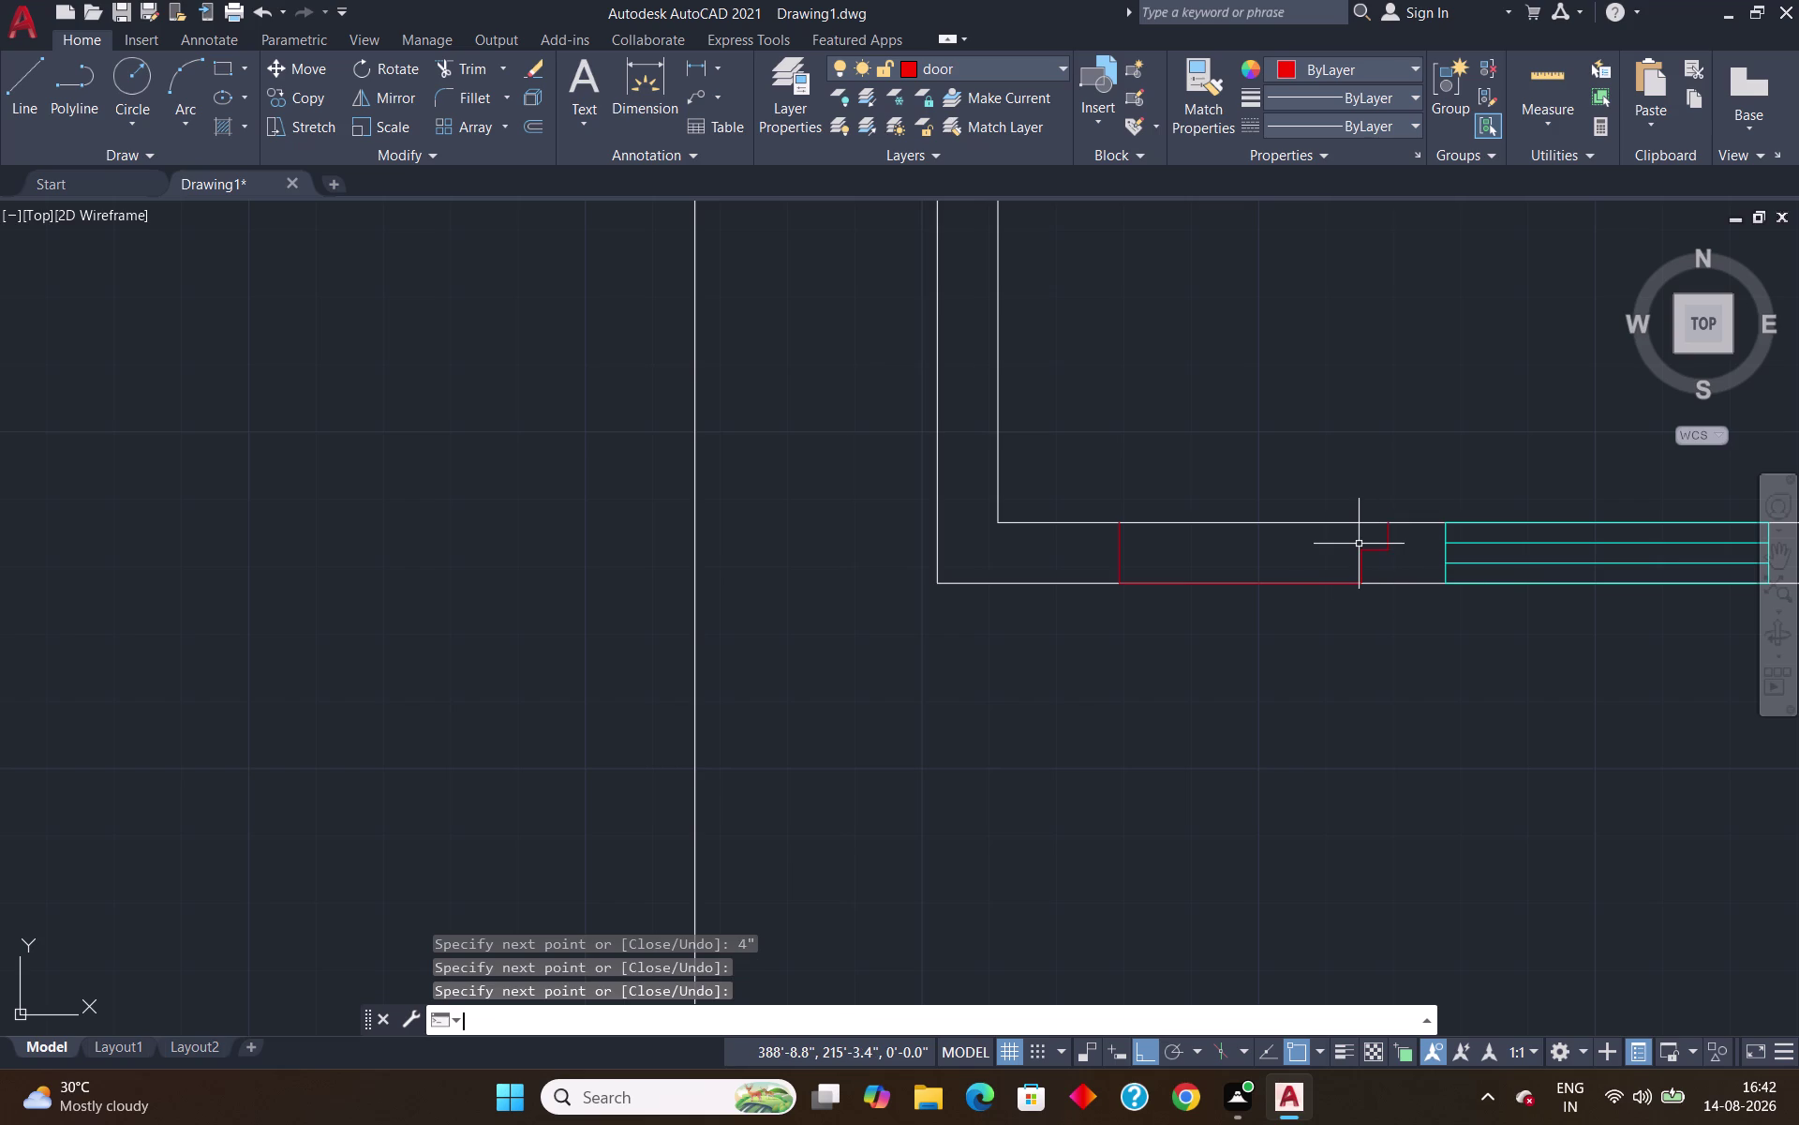
Trim away the white wall line between the red outline lines, then zoom out over the plan.
text(TR)
key(Return)
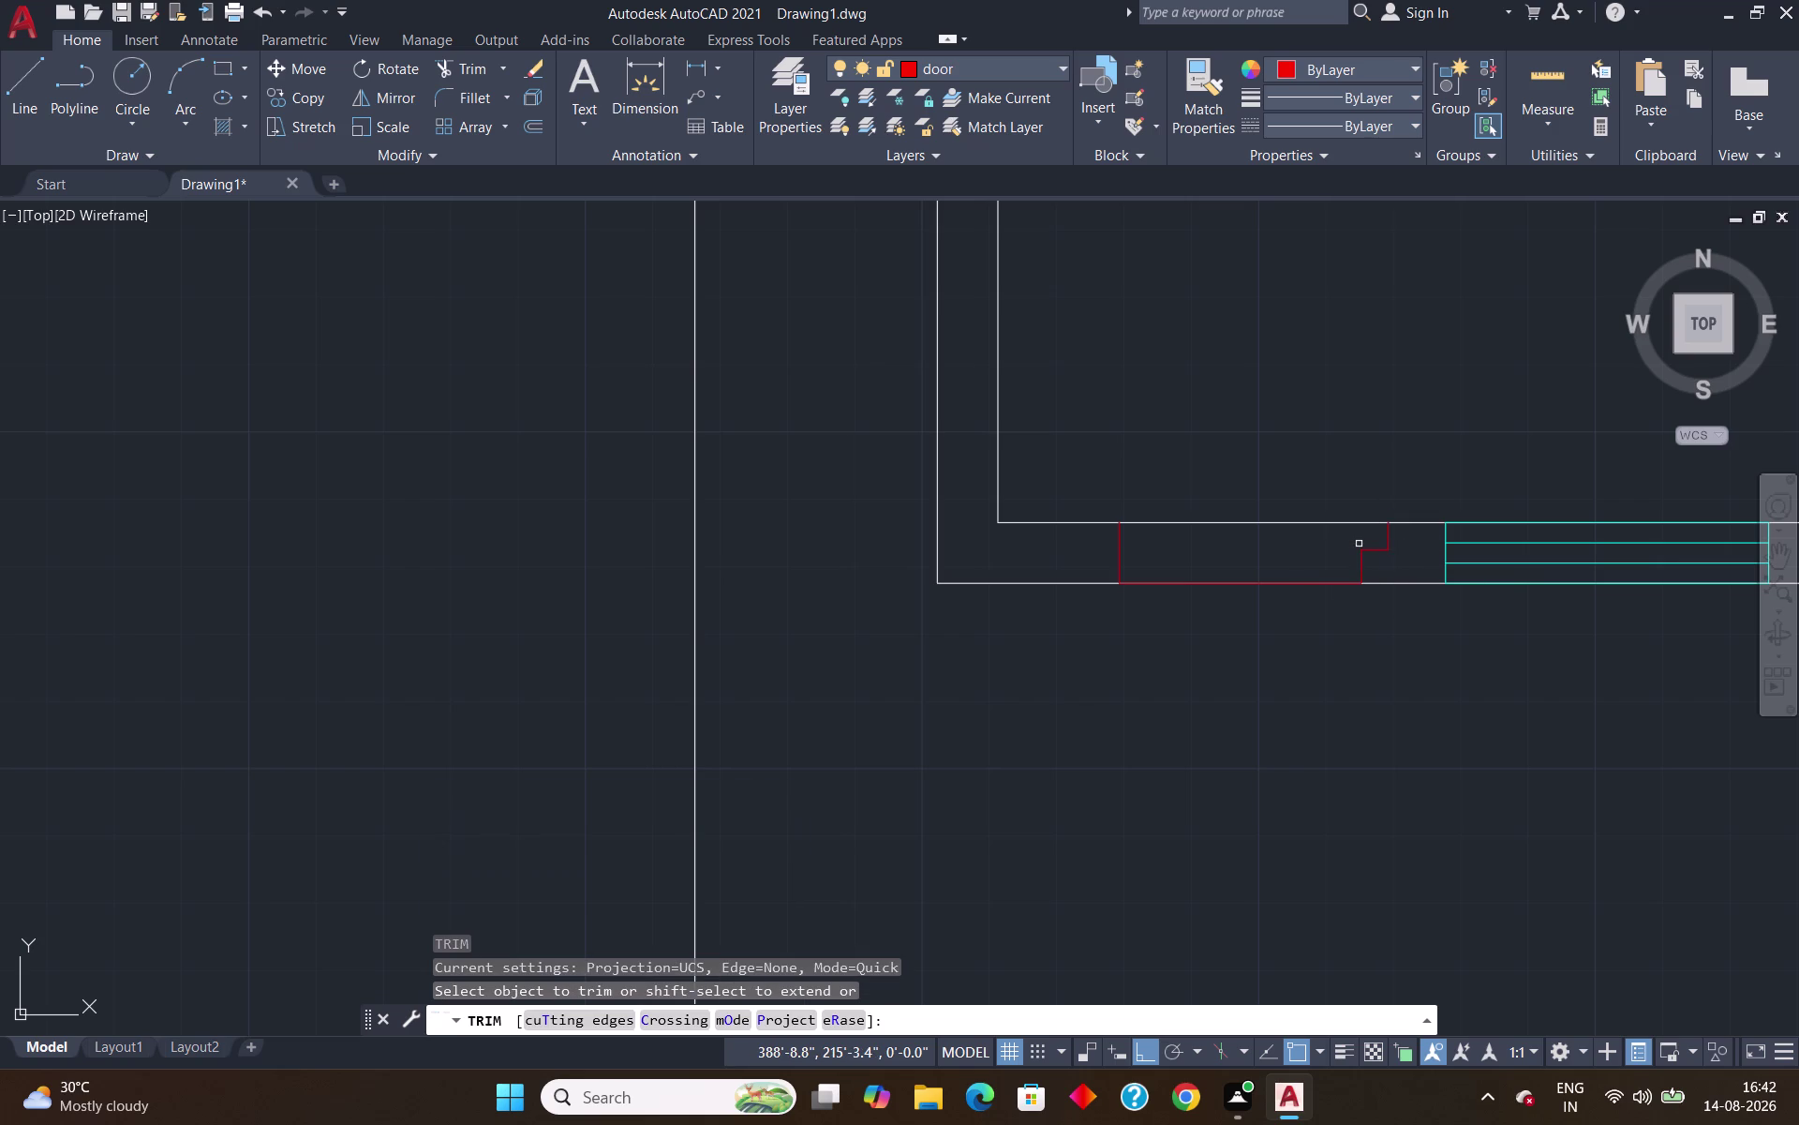
click(1116, 538)
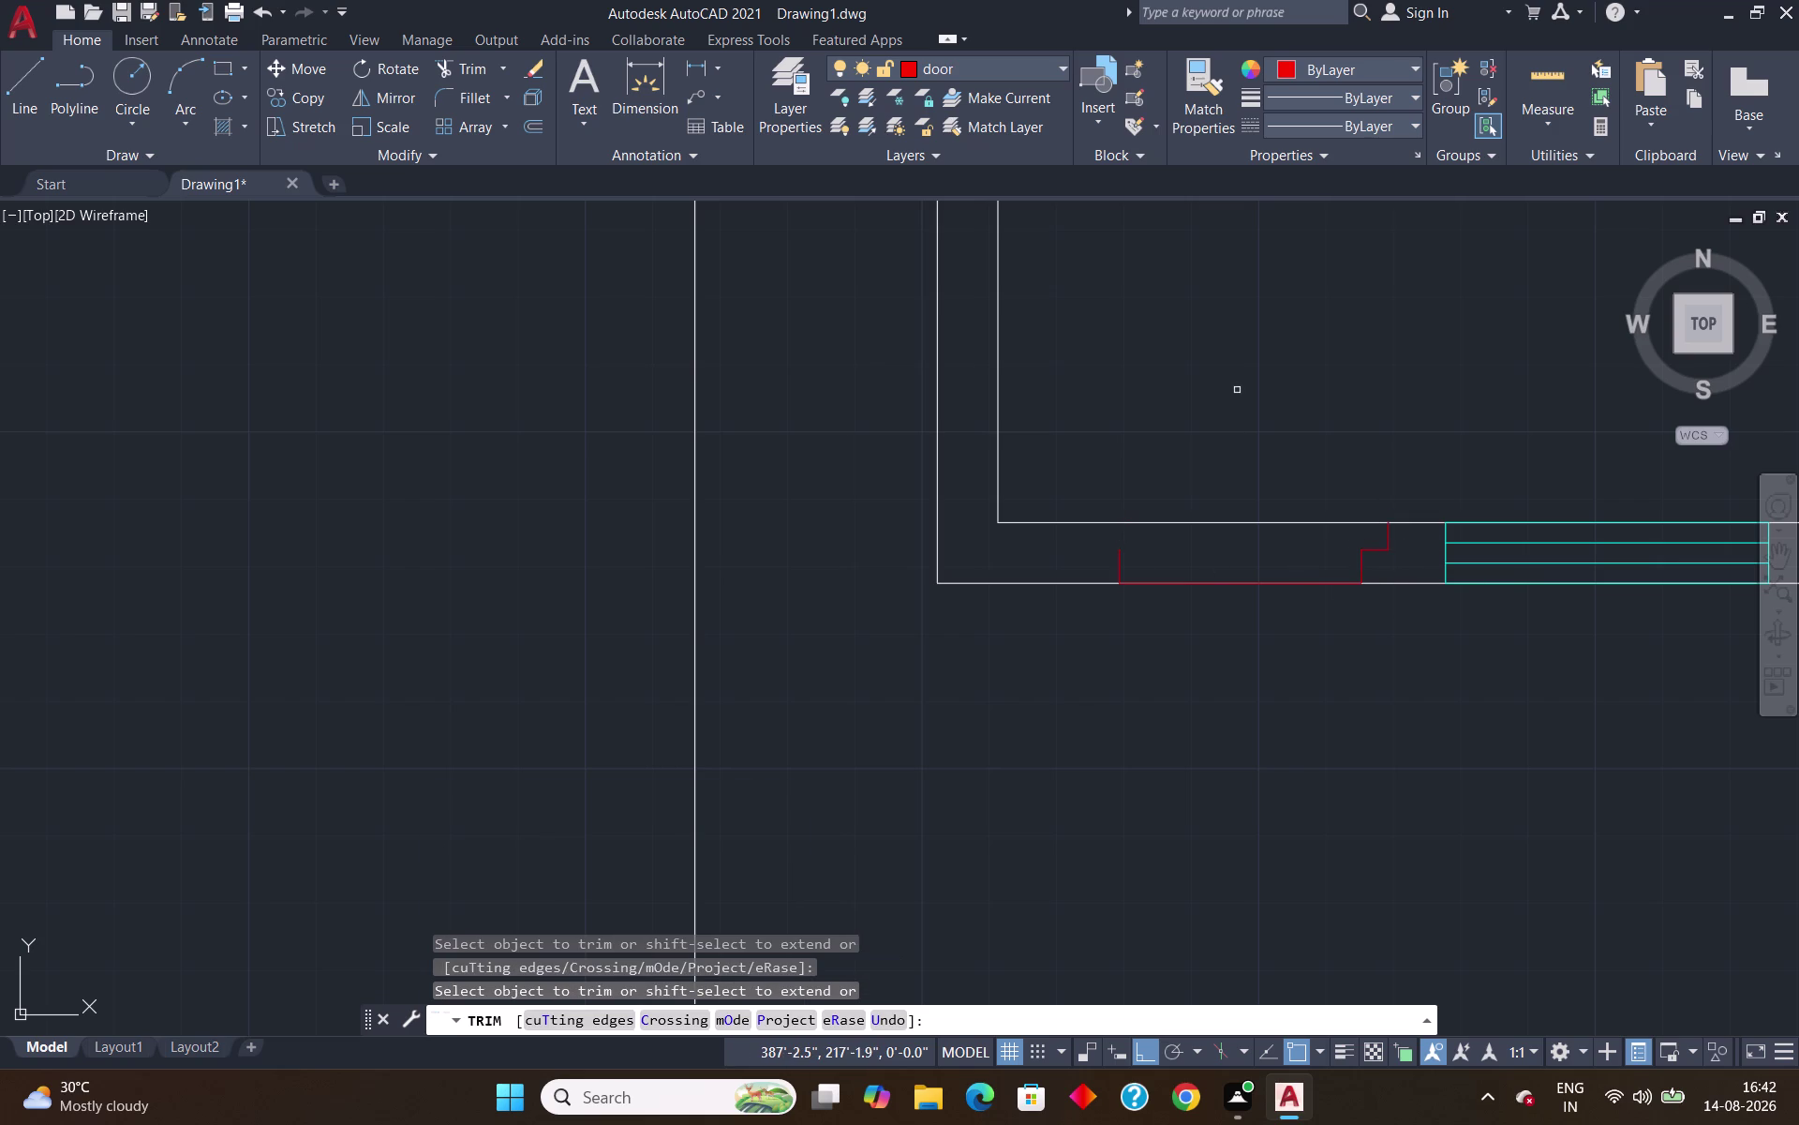
scroll(down, 3)
key(Escape)
scroll(down, 3)
middle_drag(1422, 395, 1296, 441)
middle_drag(1308, 526, 1067, 661)
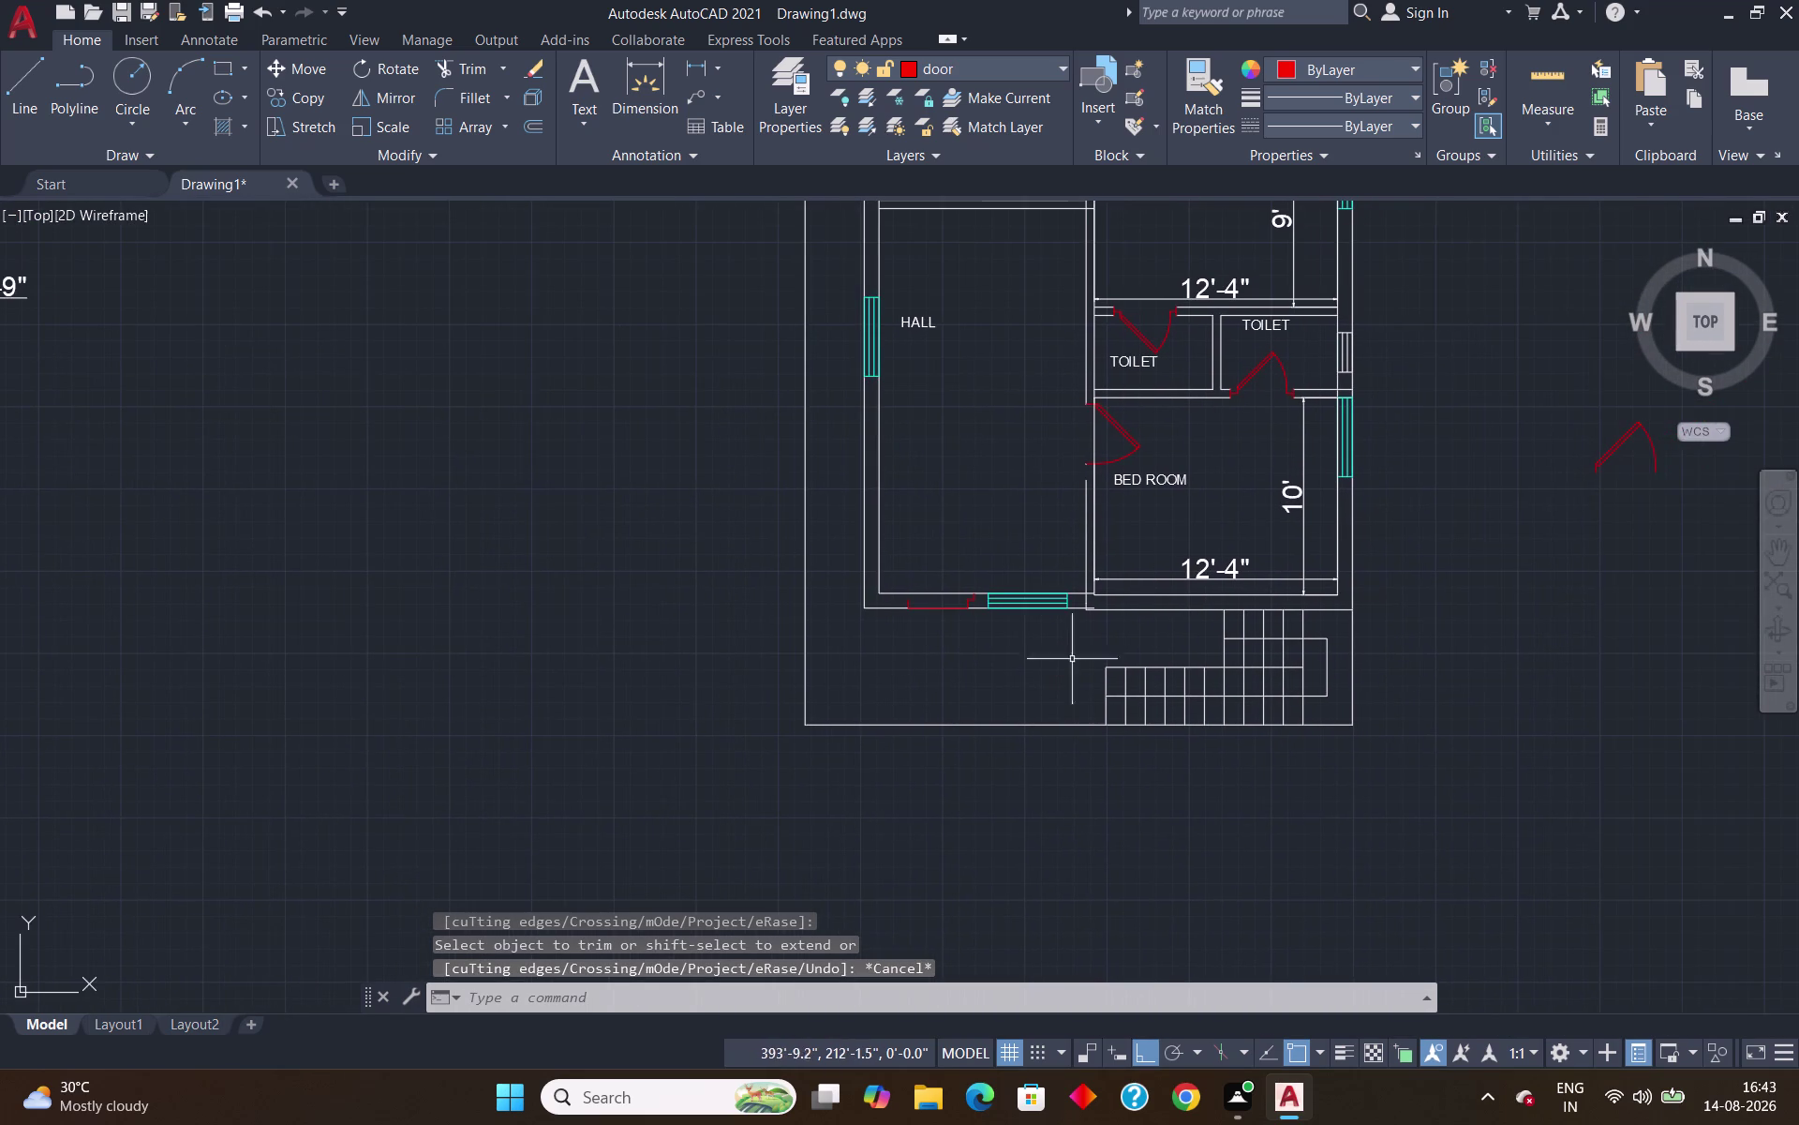
scroll(up, 3)
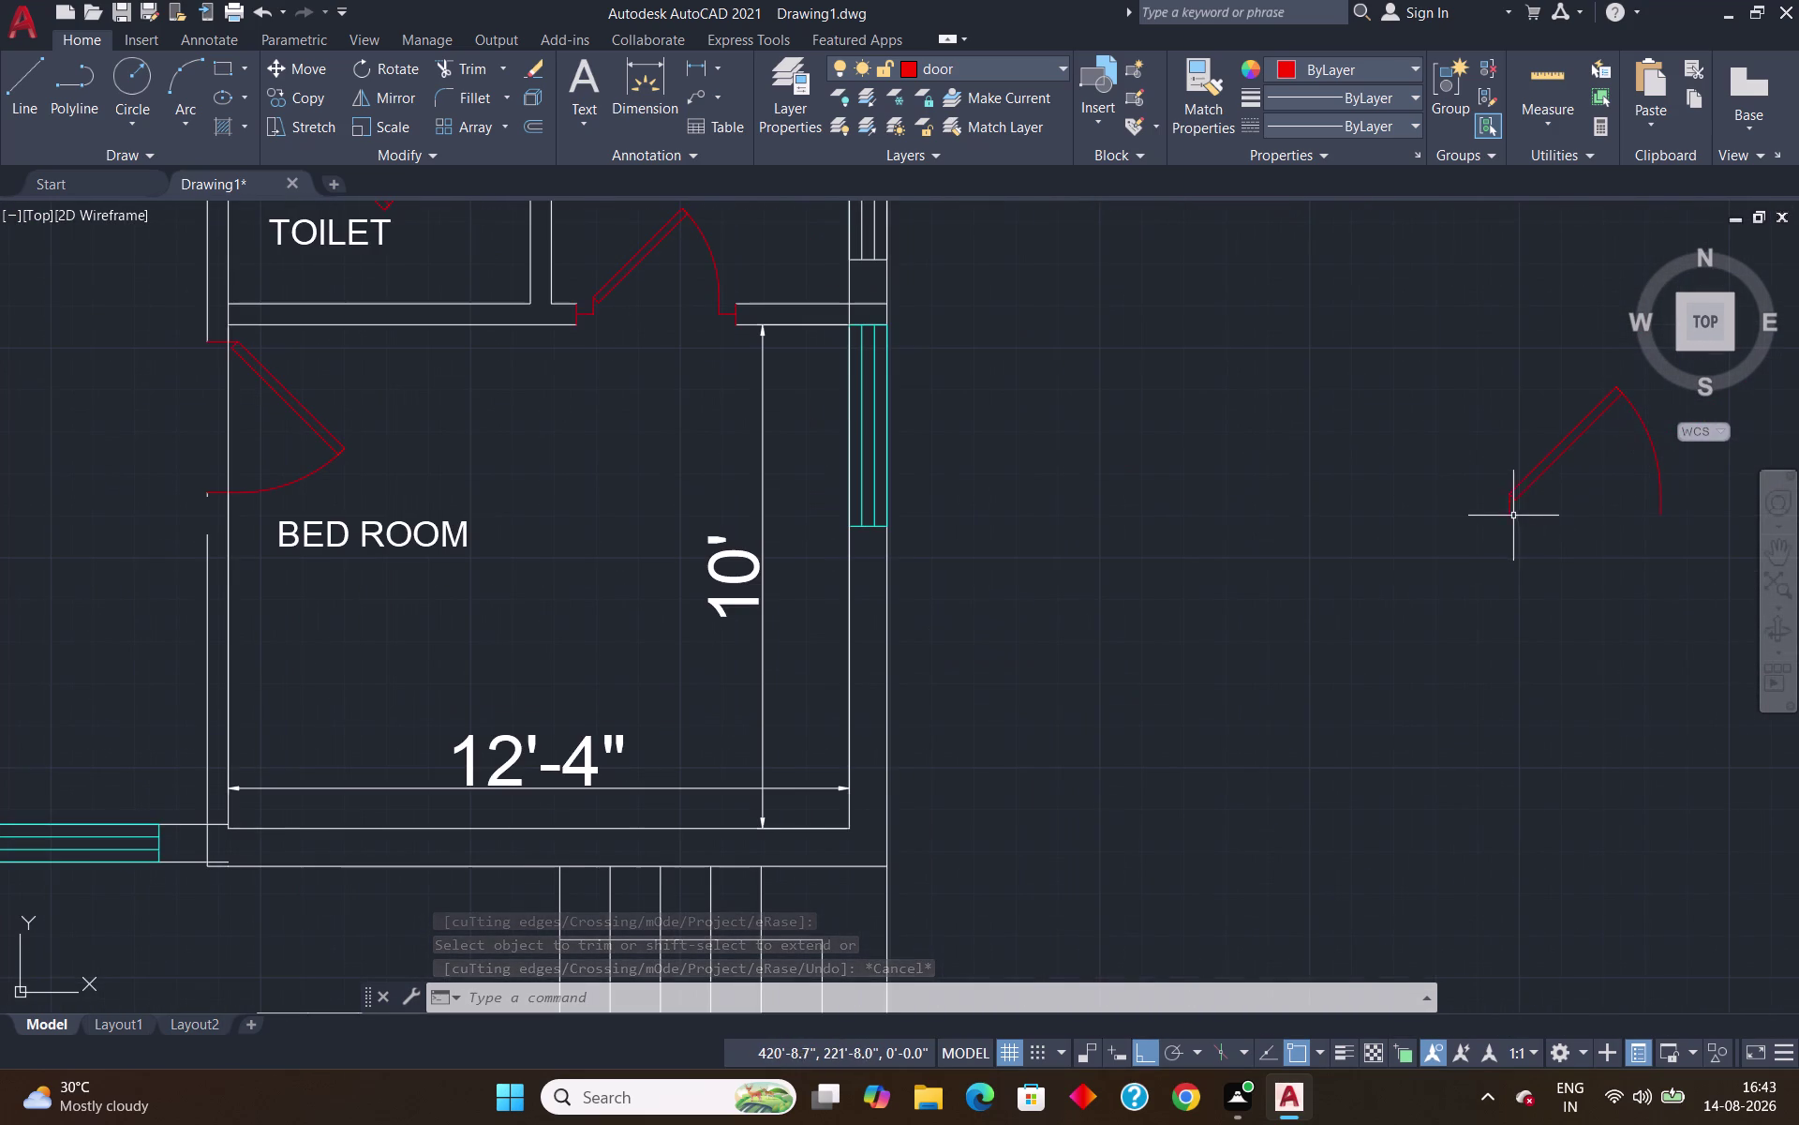
Copy the loose door swing from its hinge point into the new bottom-wall opening's corner.
click(1512, 514)
text(CO)
key(Return)
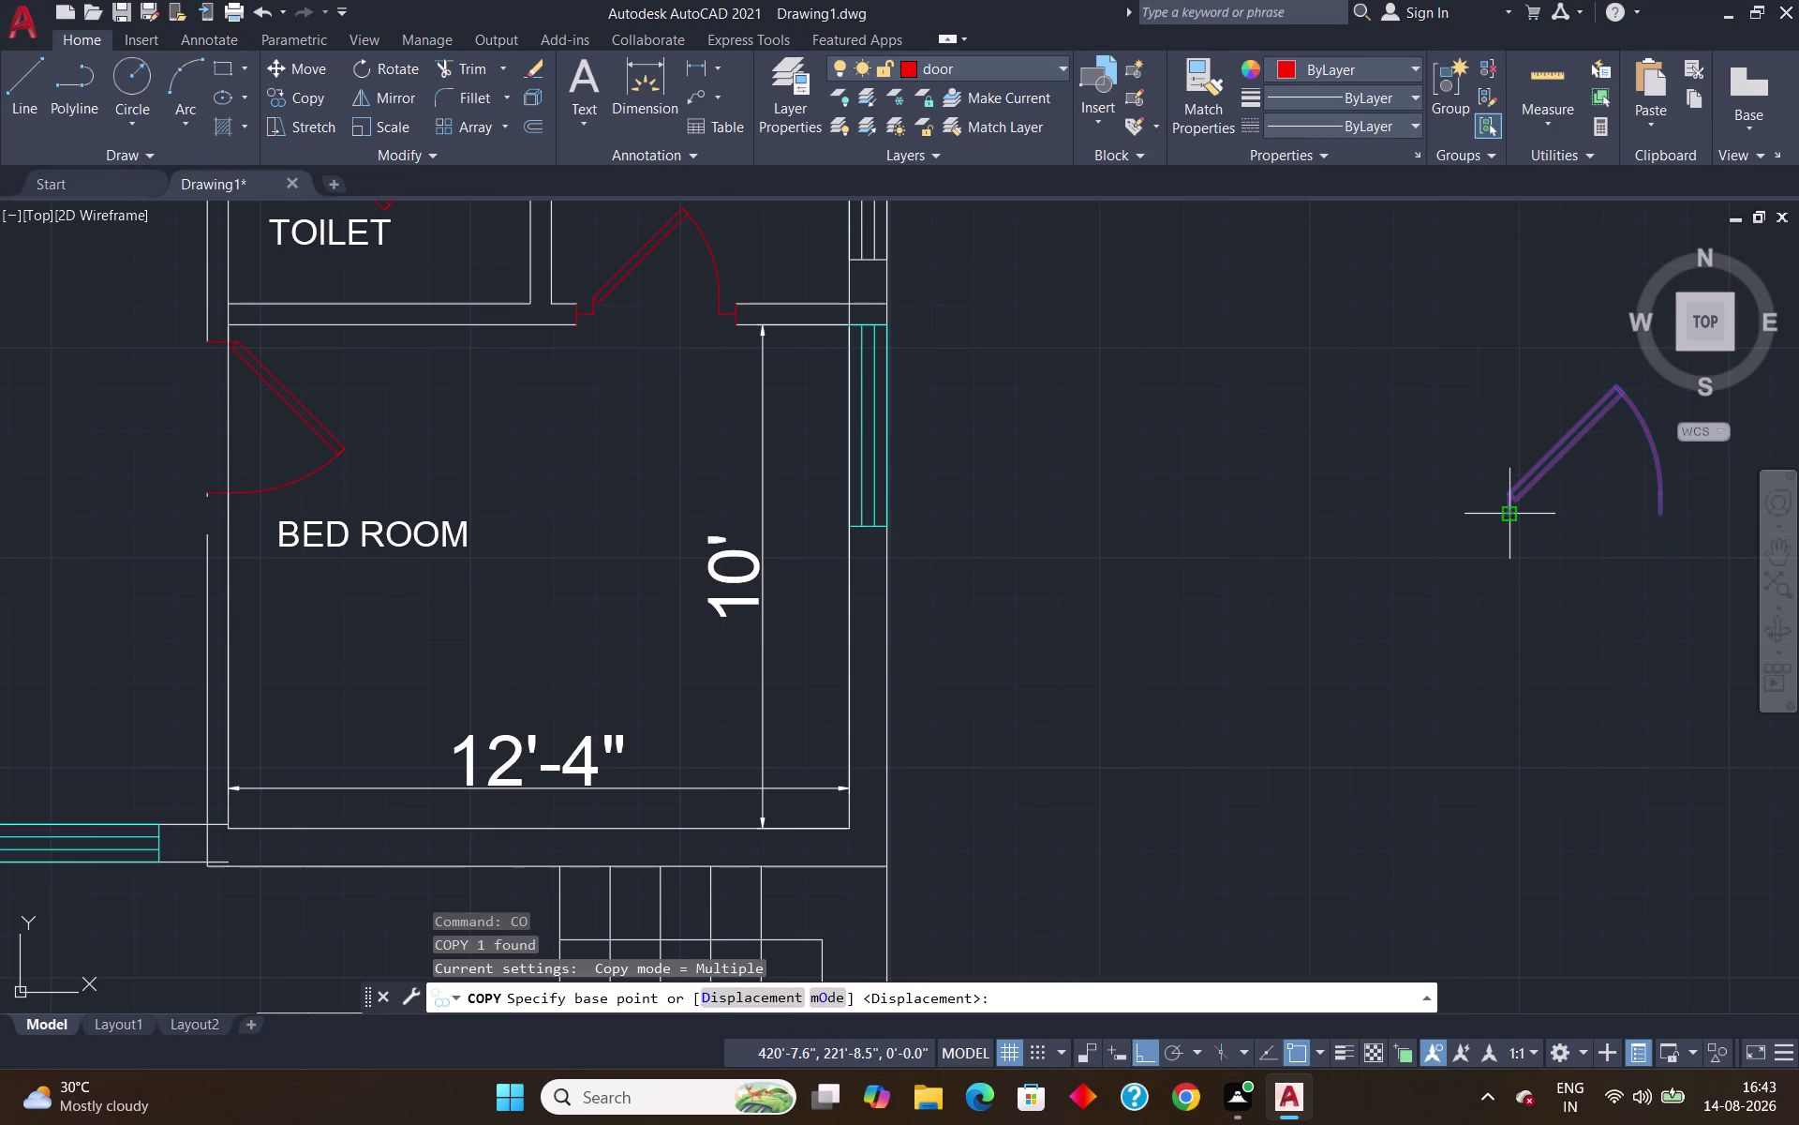
click(1516, 517)
scroll(down, 3)
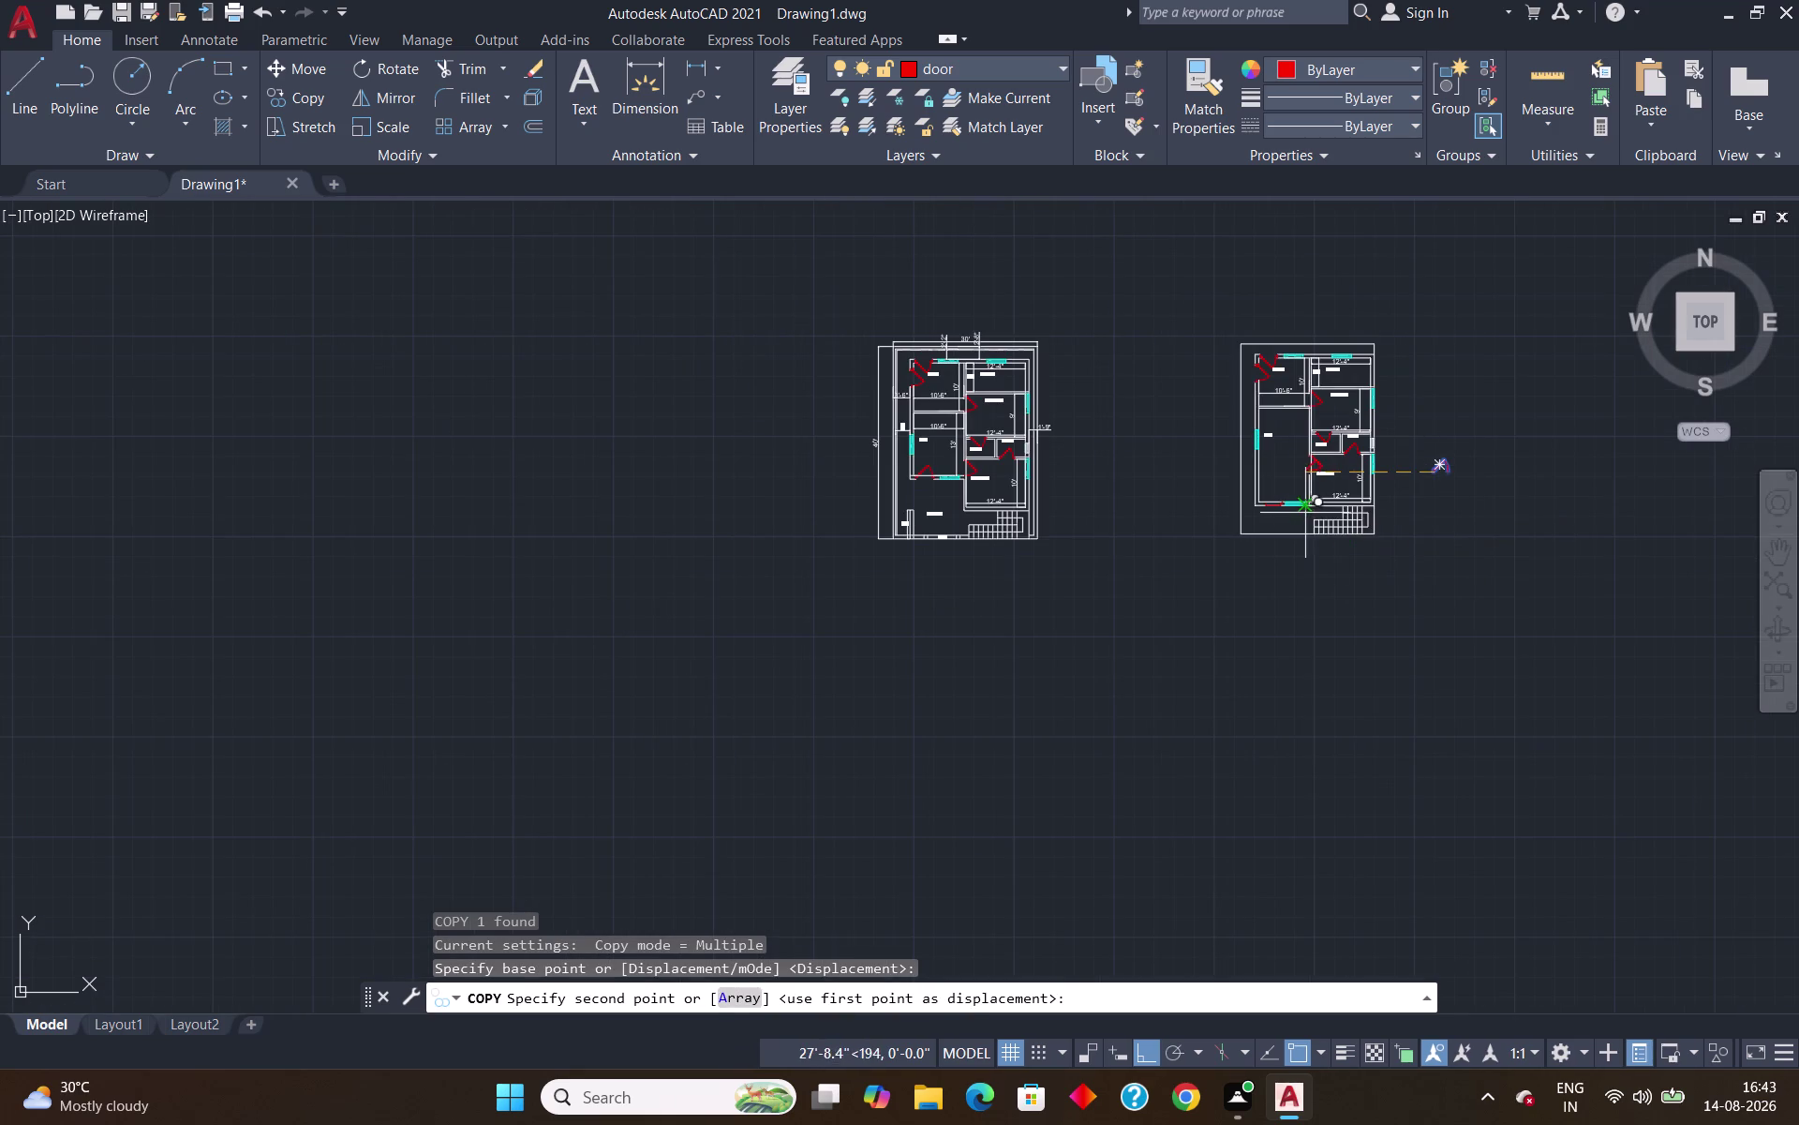
scroll(up, 3)
scroll(up, 3)
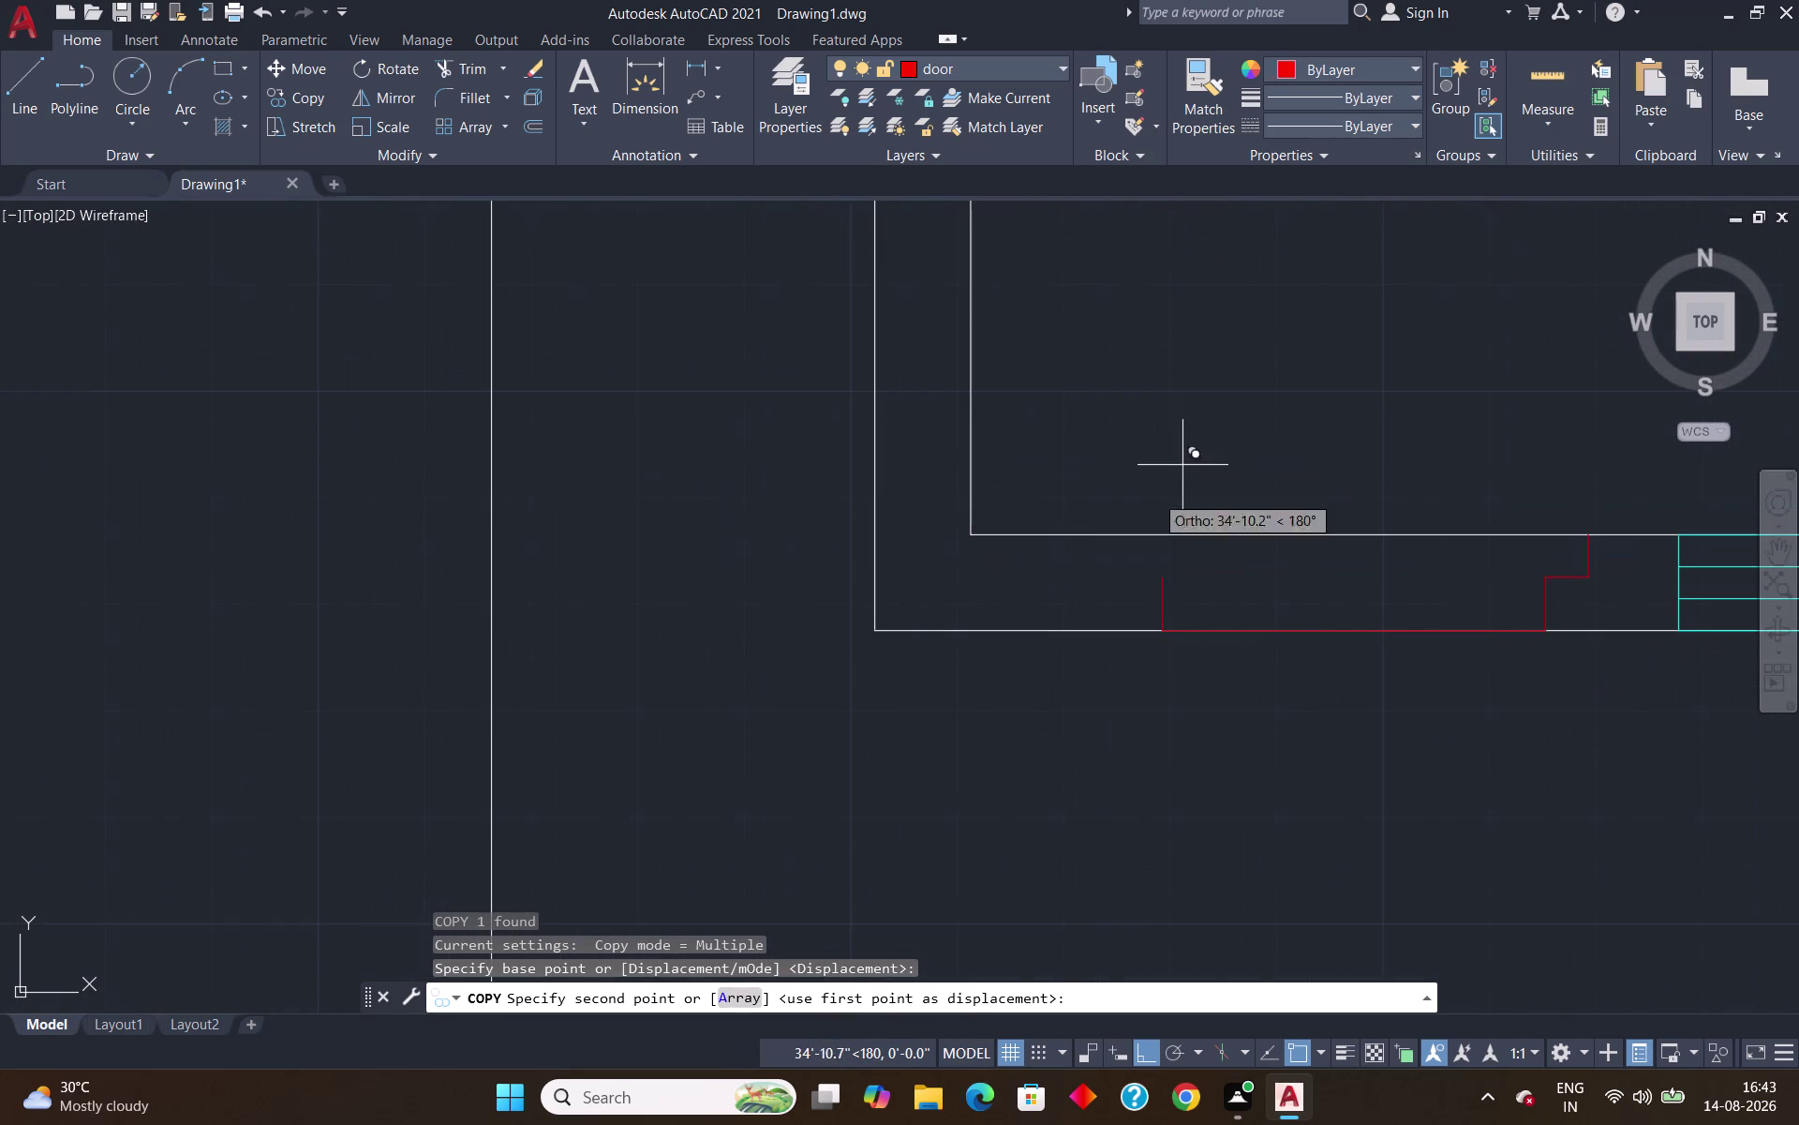
click(1158, 578)
key(Return)
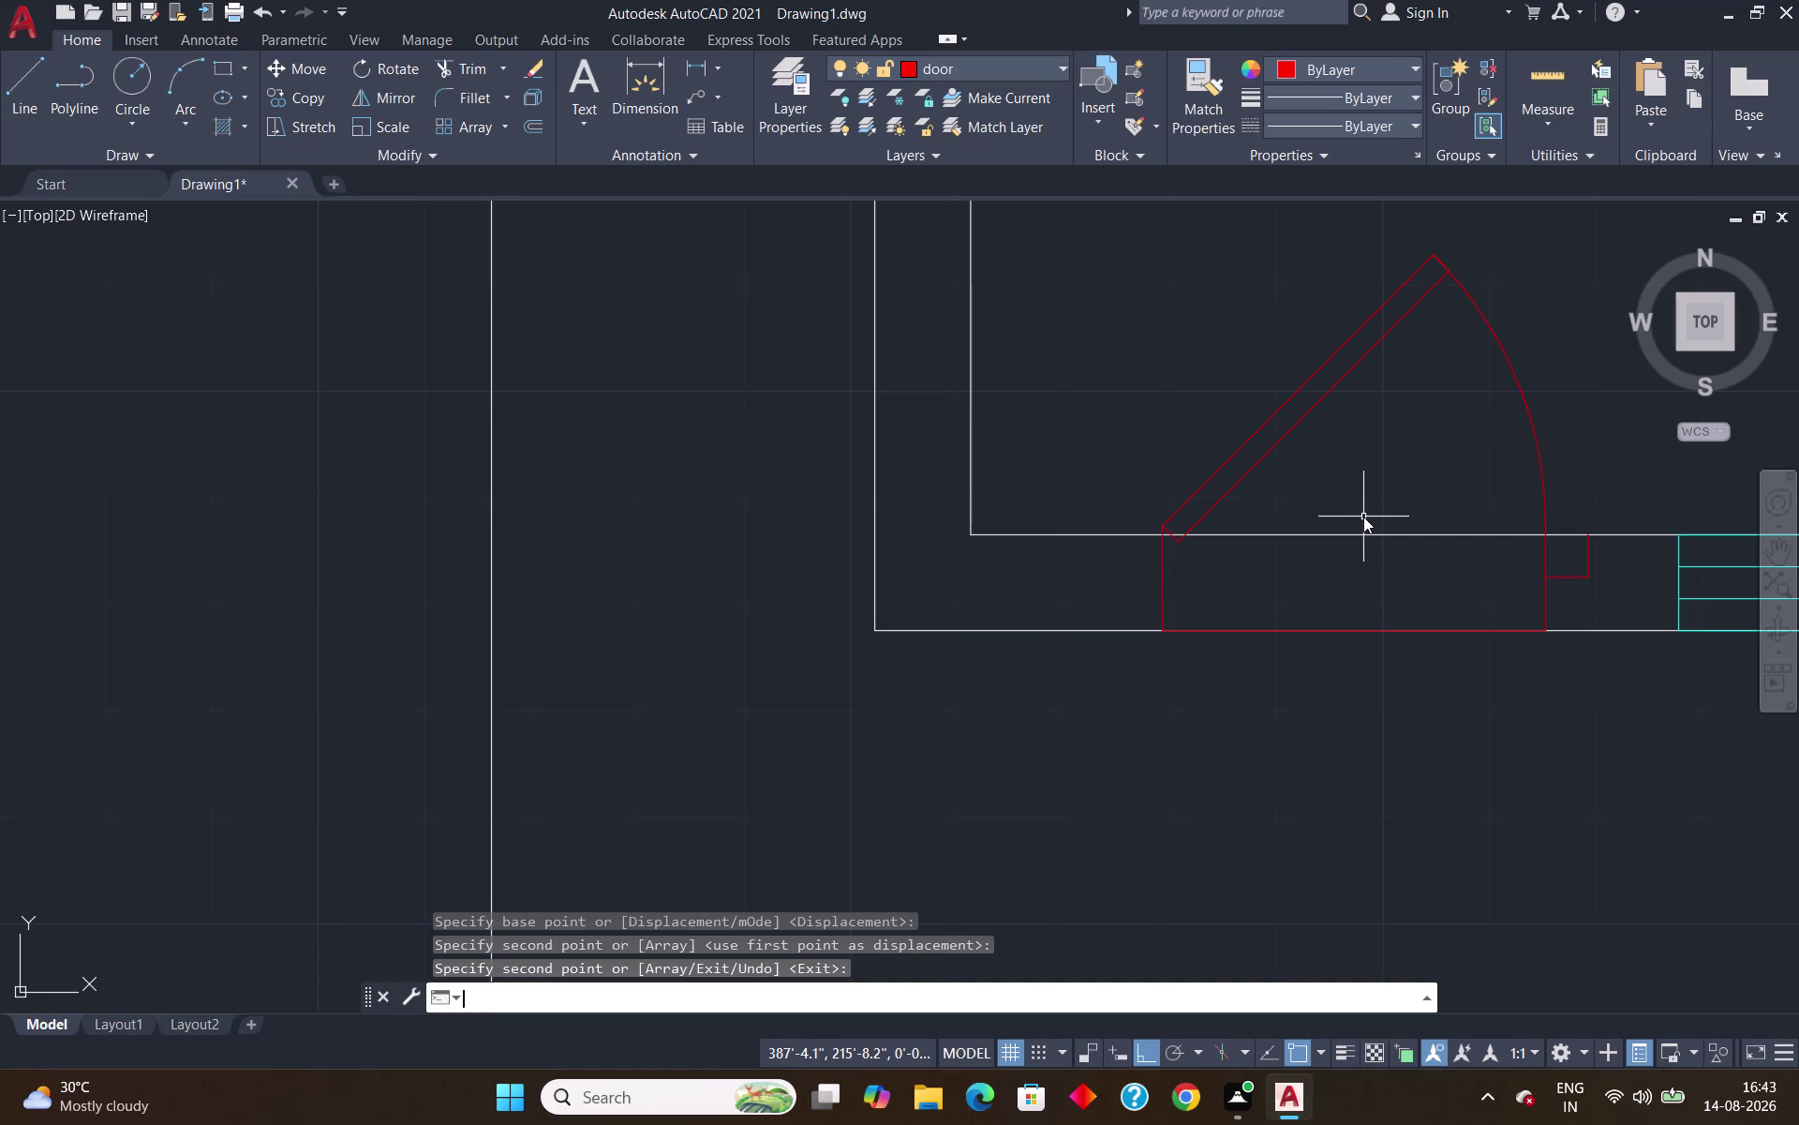
Trim the wall lines crossing the doorway plus the leftover stubs by the hinge and jamb.
text(TR)
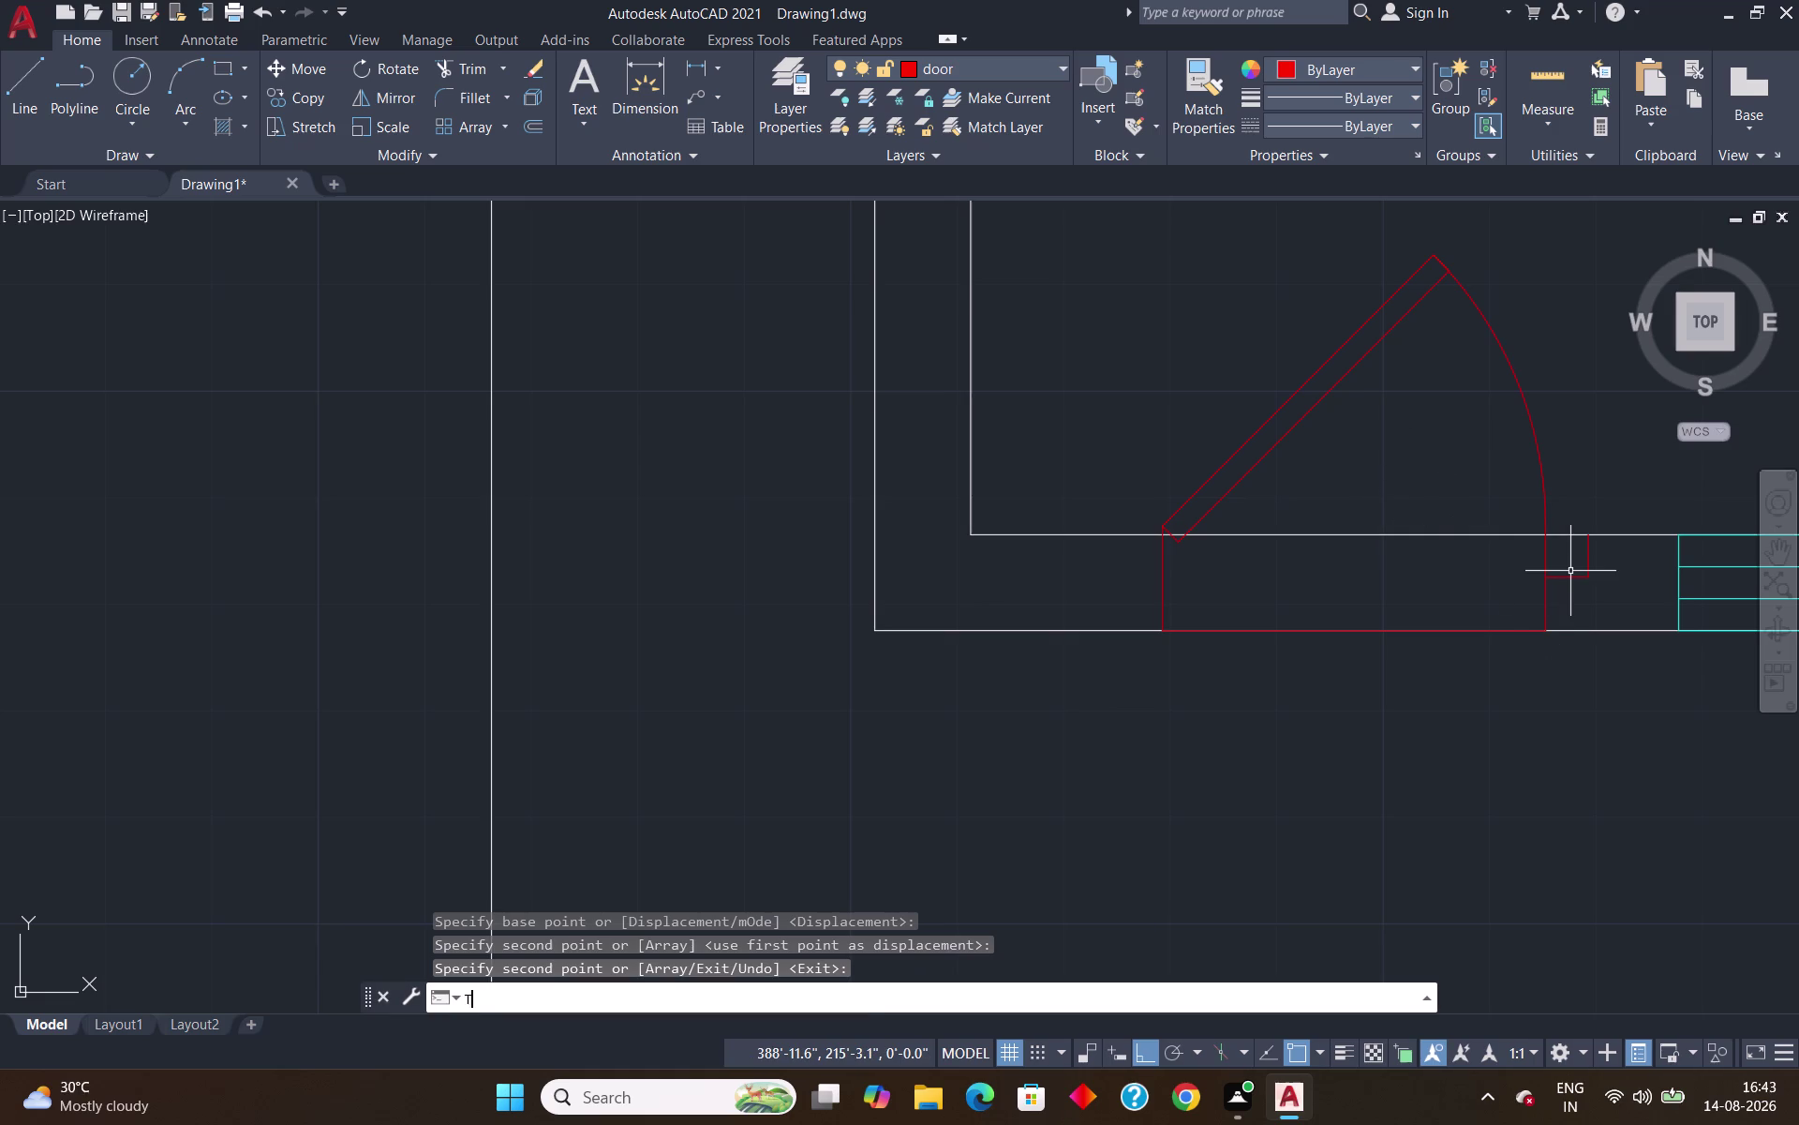
key(Return)
drag(1376, 470, 1288, 682)
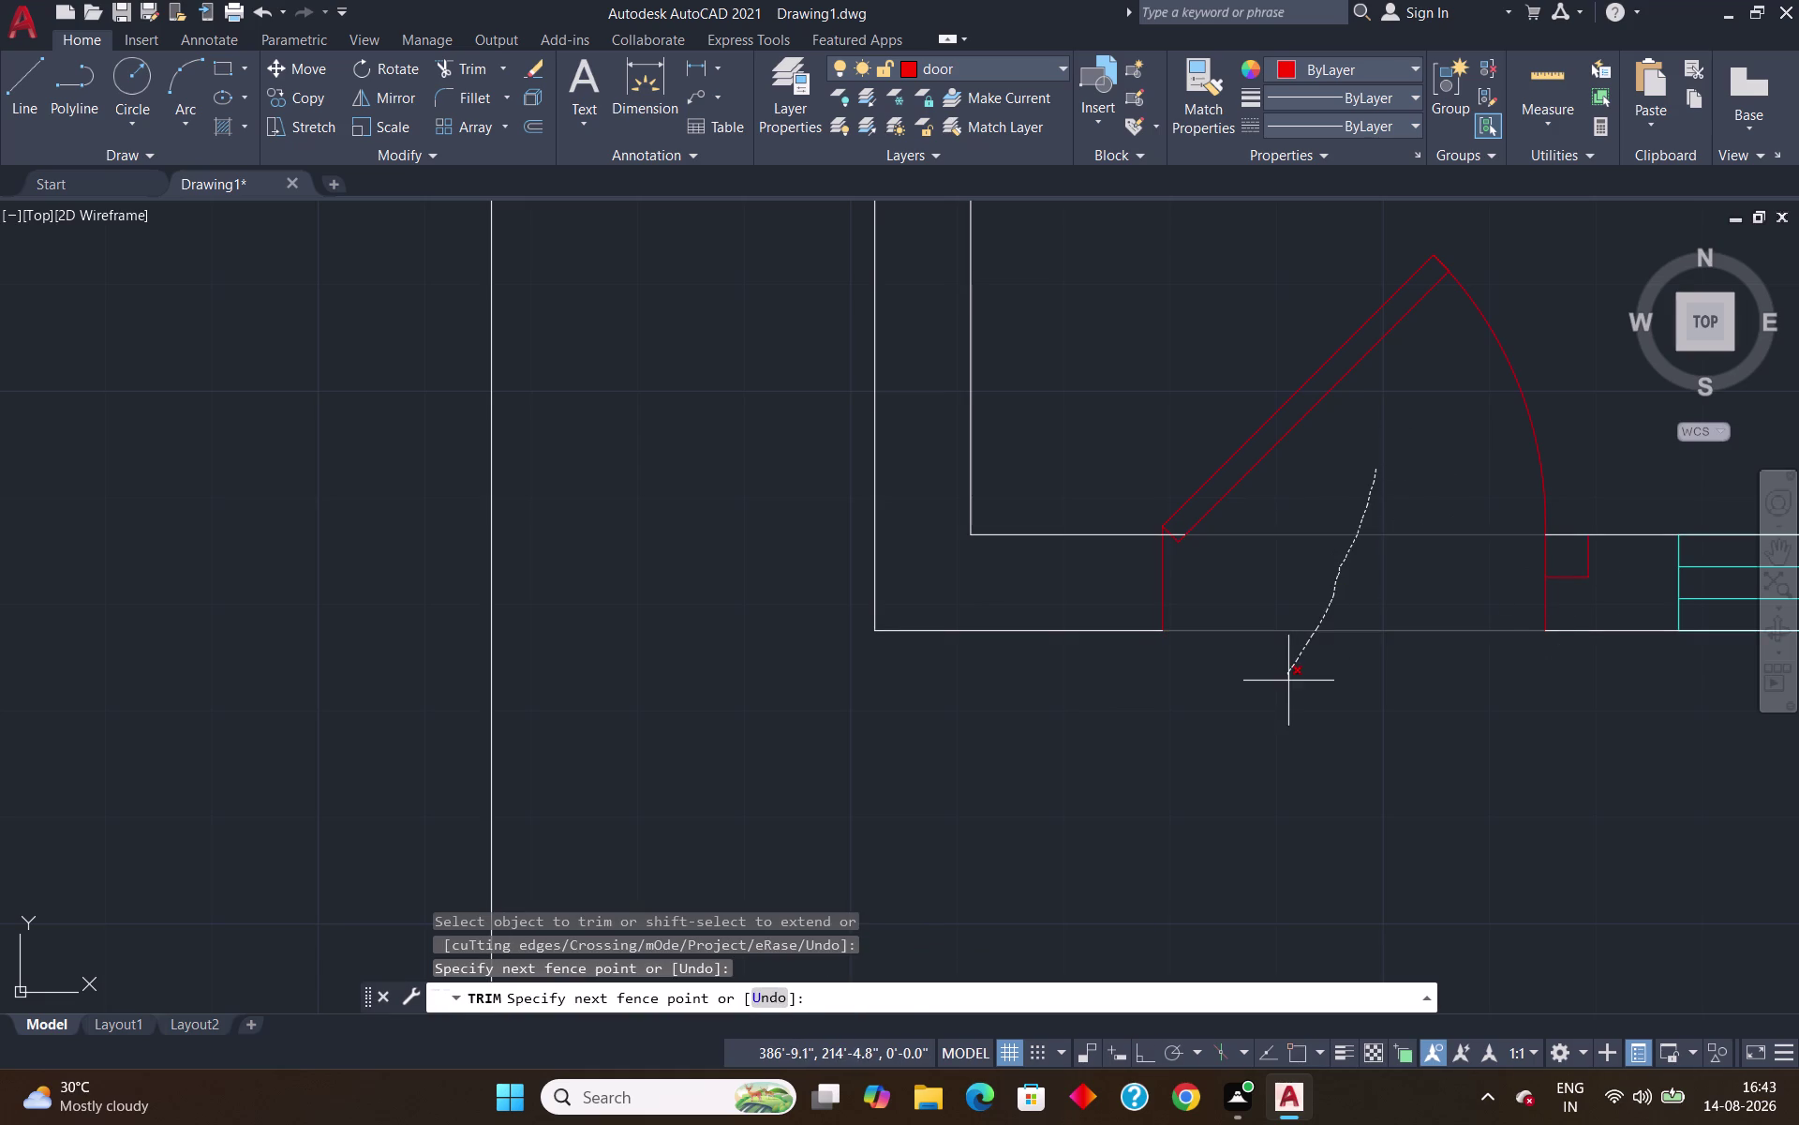
drag(1288, 682, 1288, 682)
scroll(up, 3)
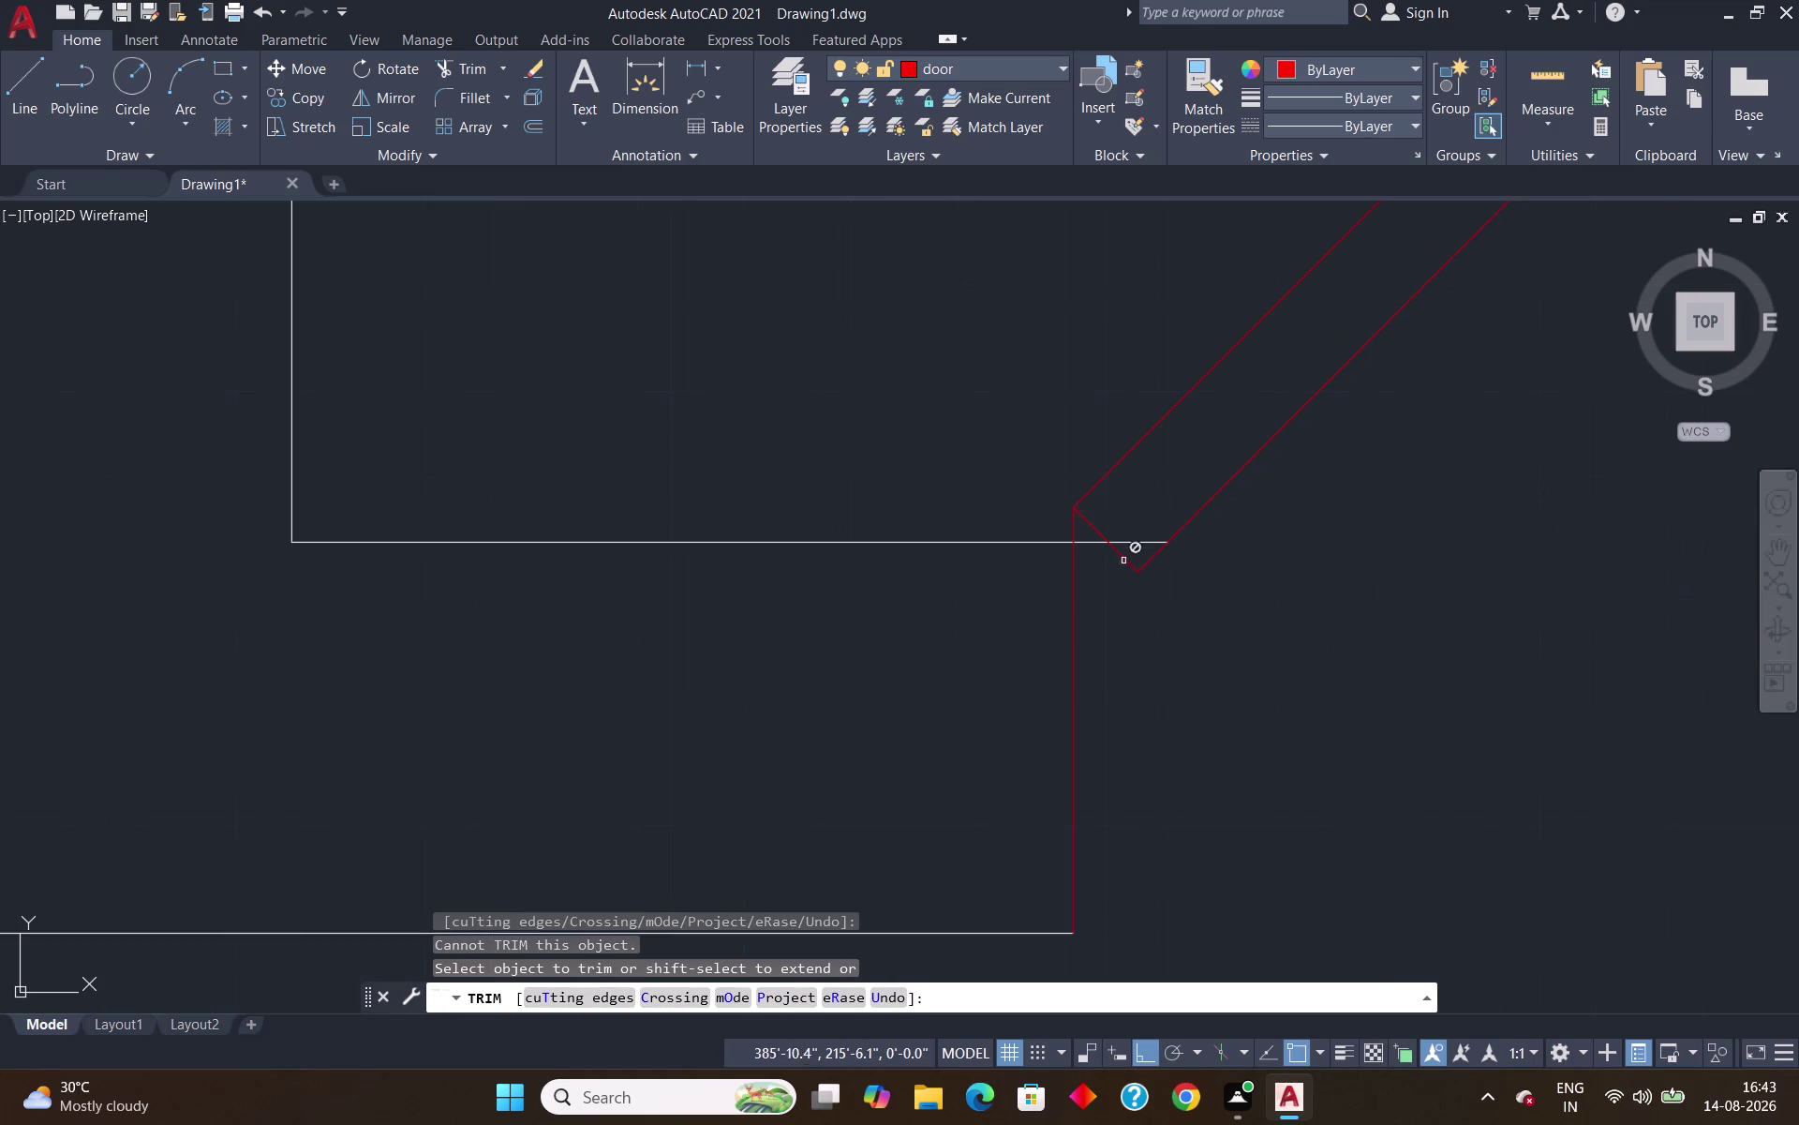
click(1148, 539)
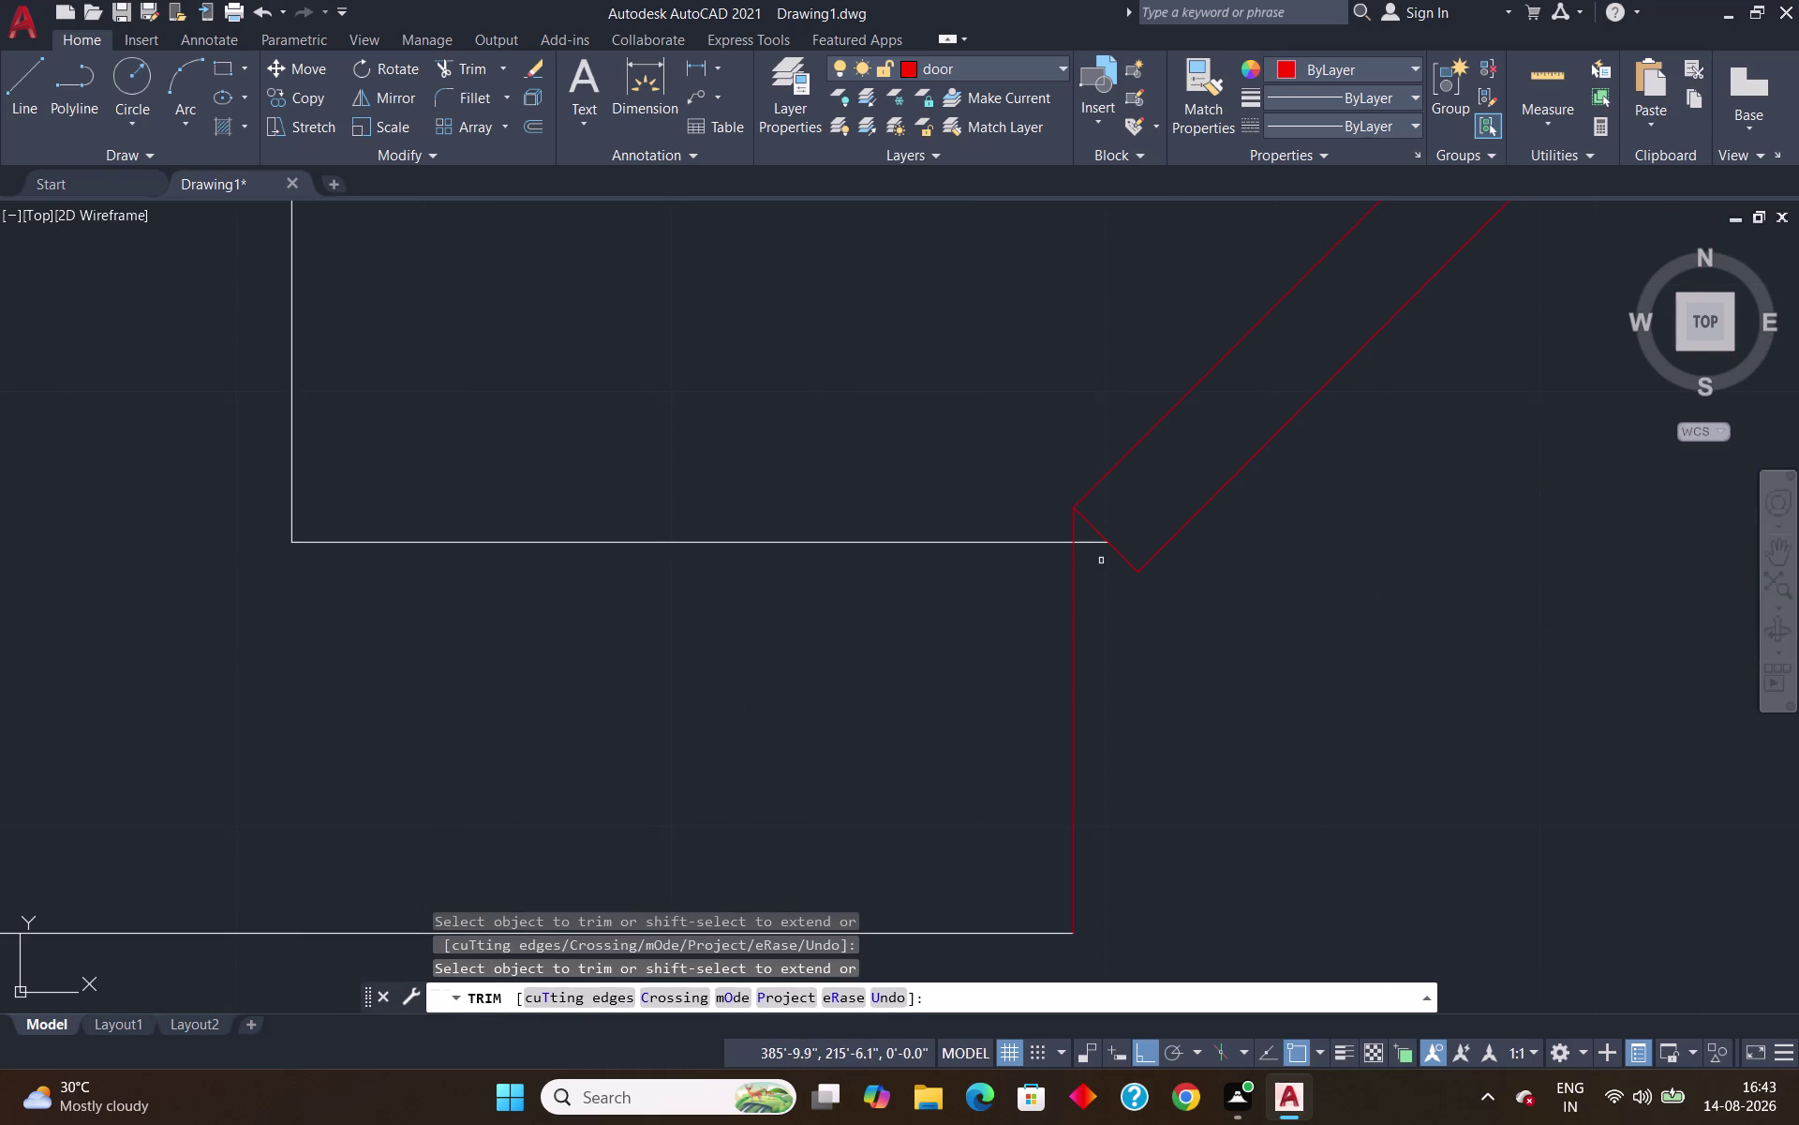
click(1094, 539)
scroll(down, 3)
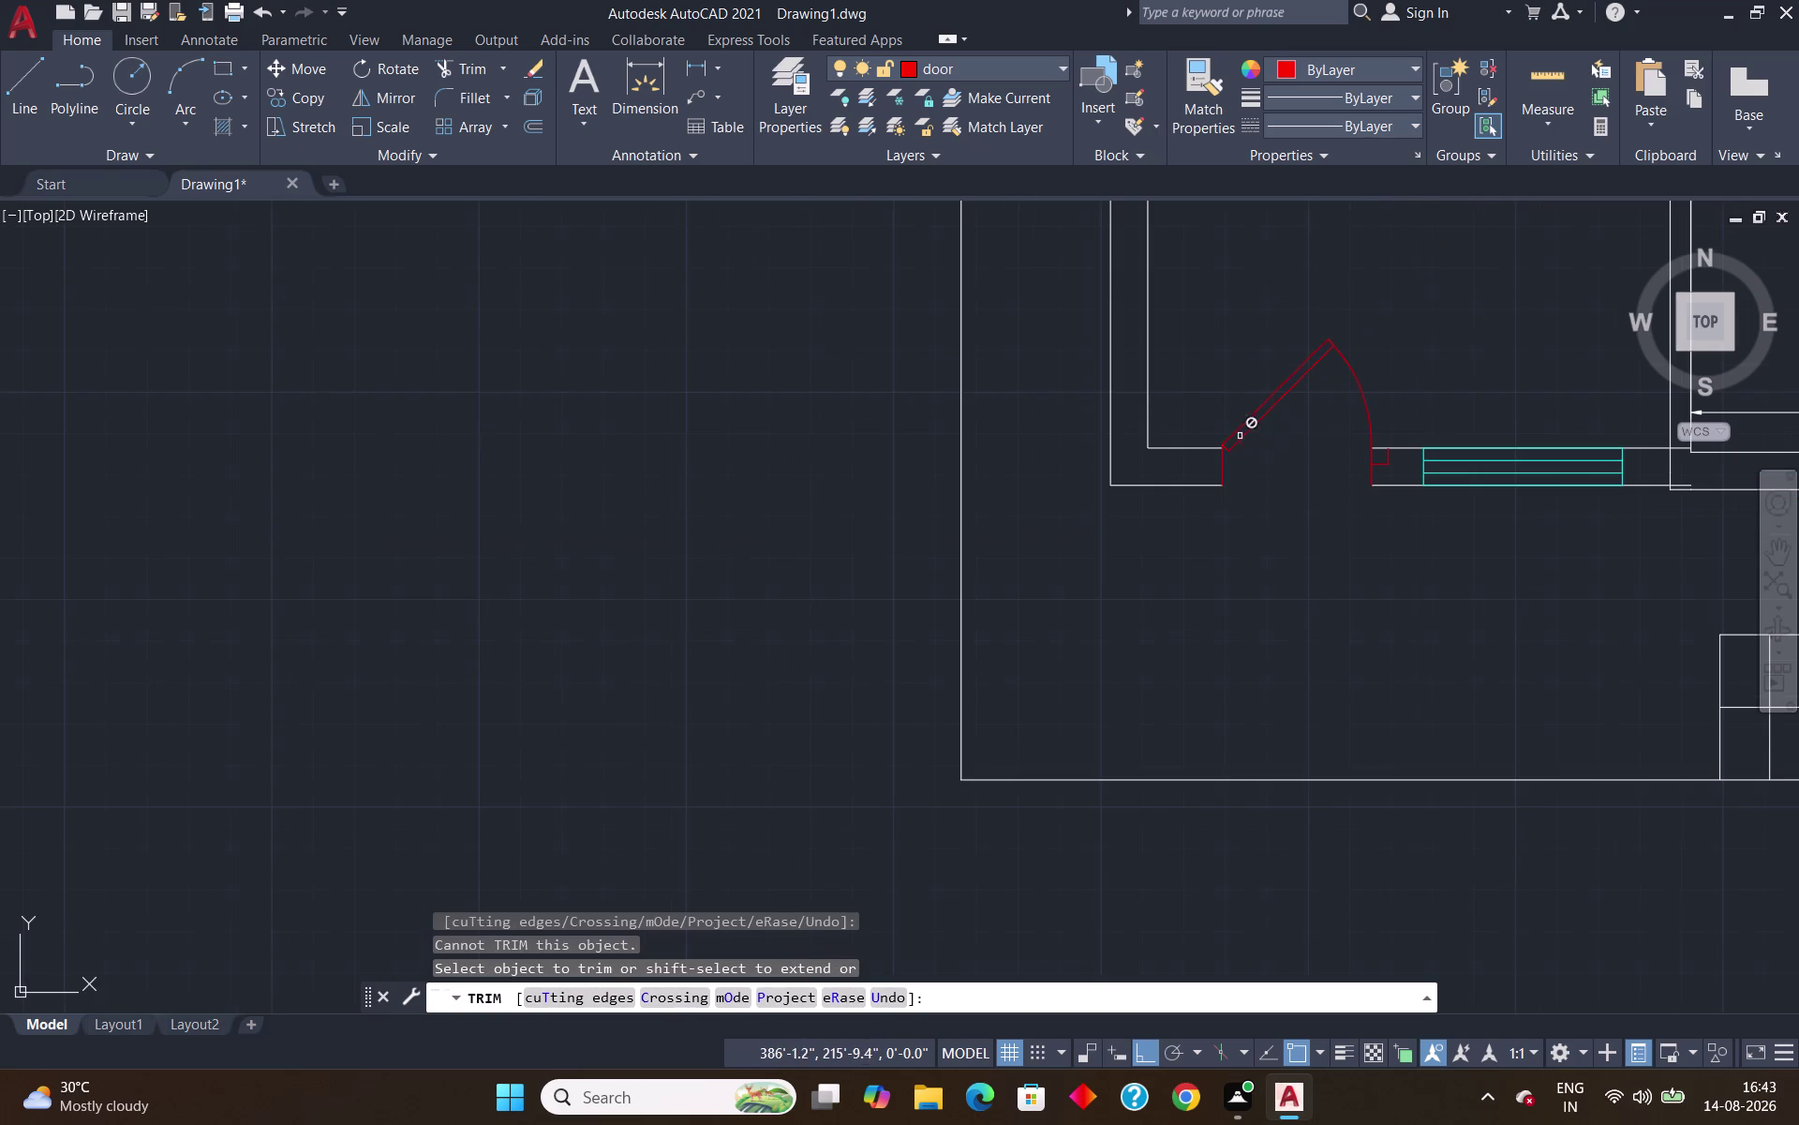
scroll(up, 3)
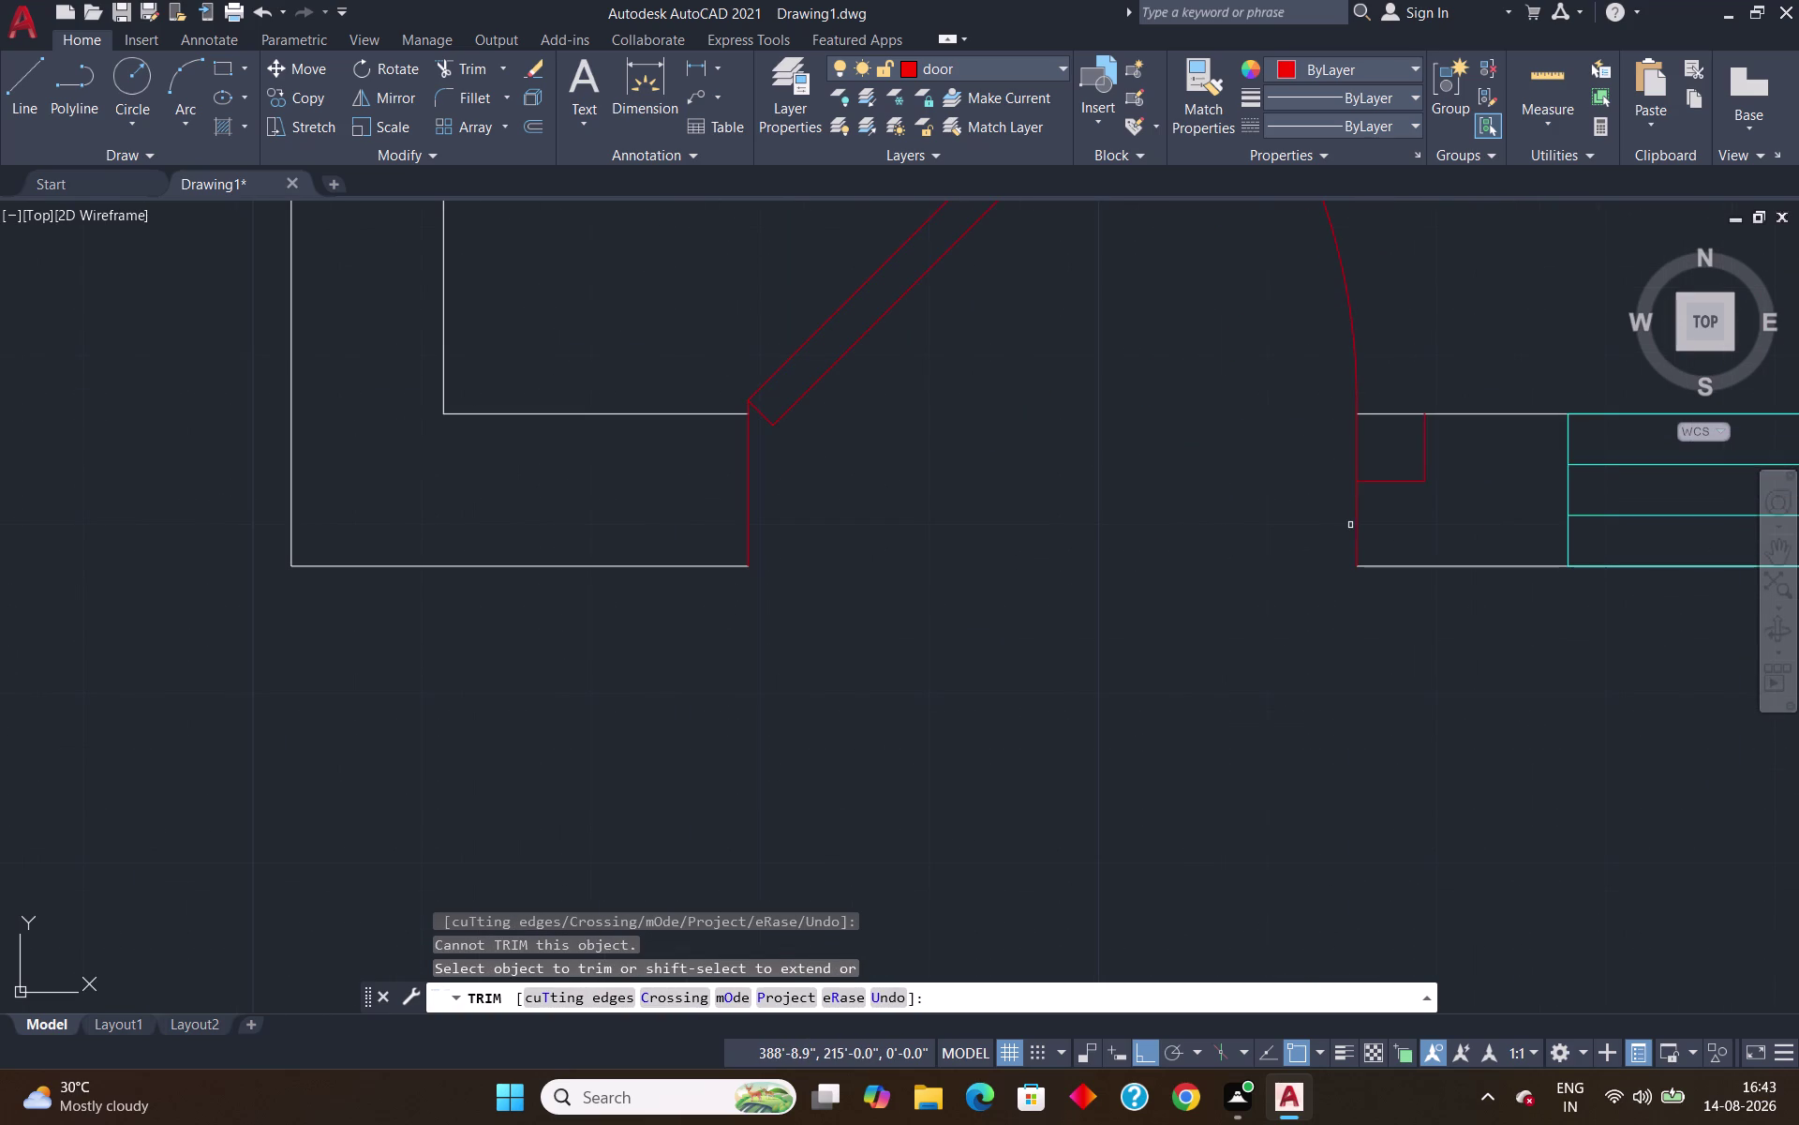
click(1355, 524)
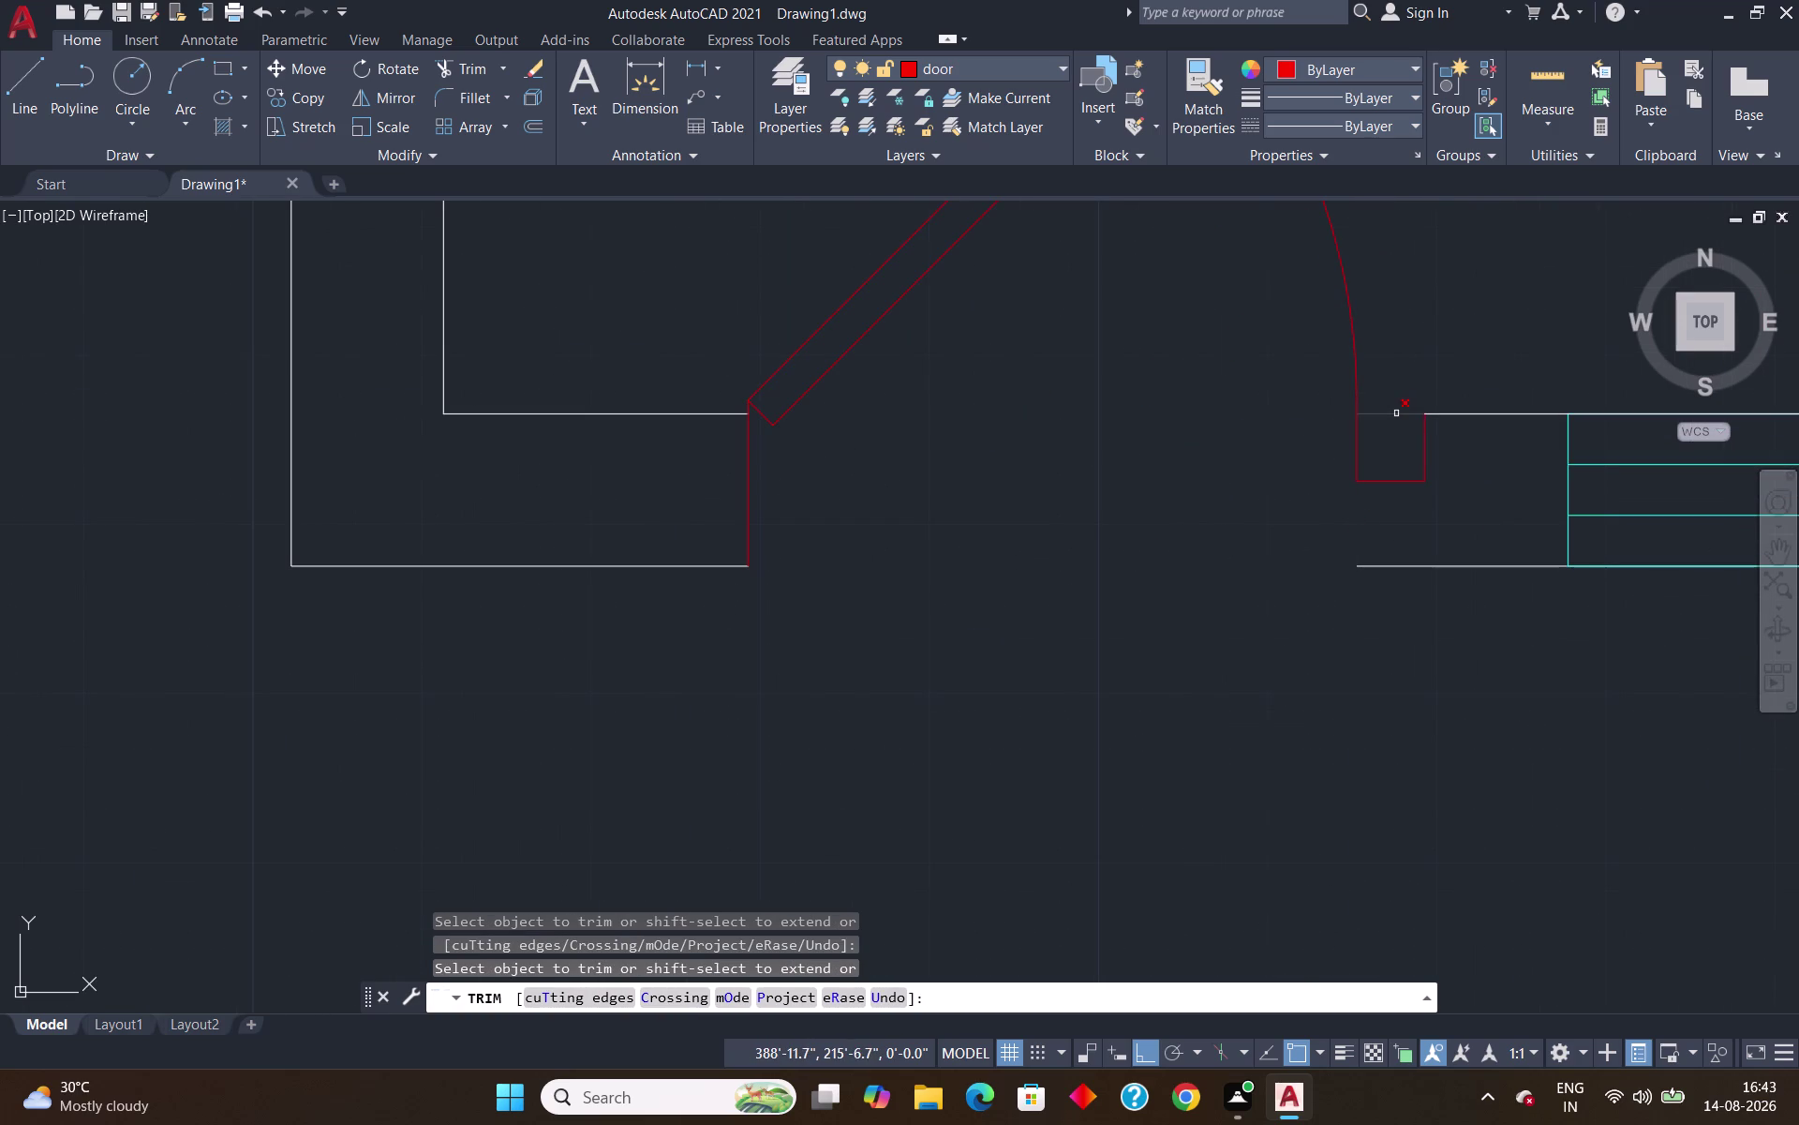
click(1395, 417)
key(Escape)
Extend the jamb line down to the outer wall.
text(E)
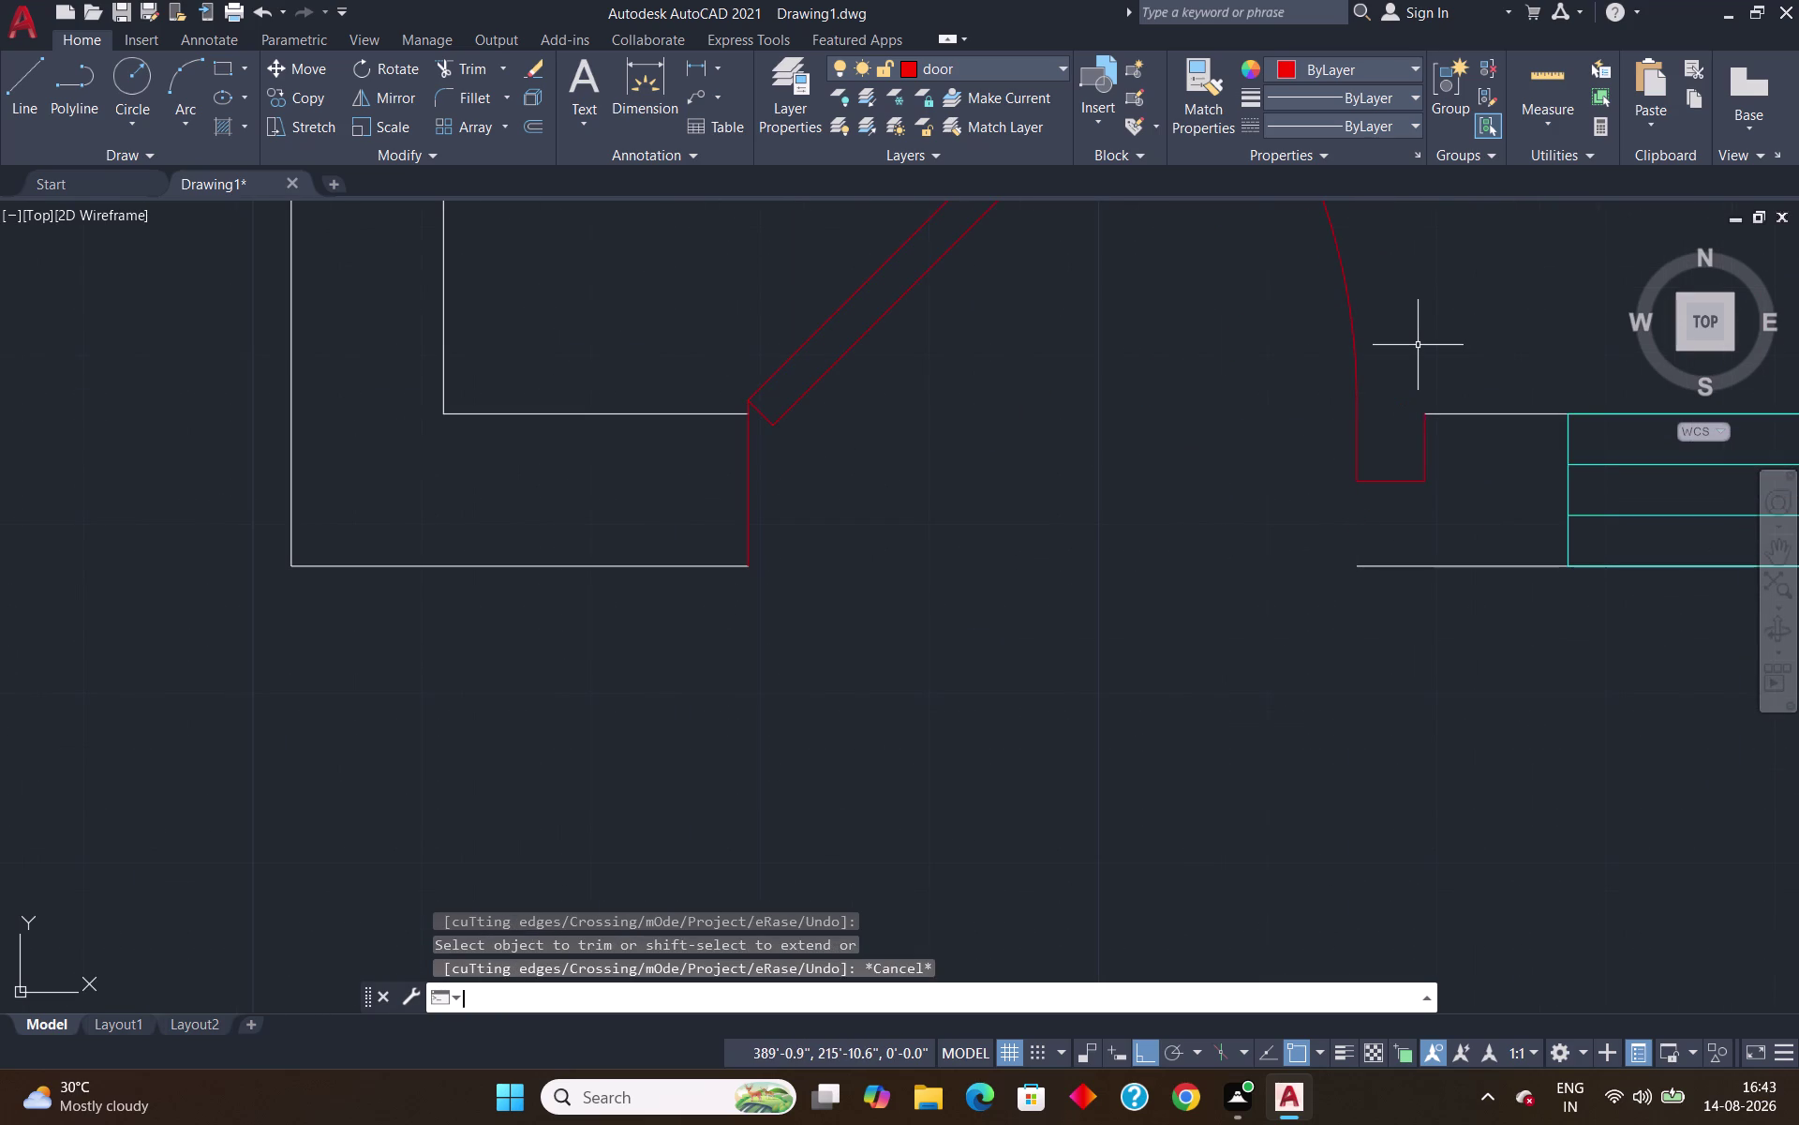
text(X)
key(Return)
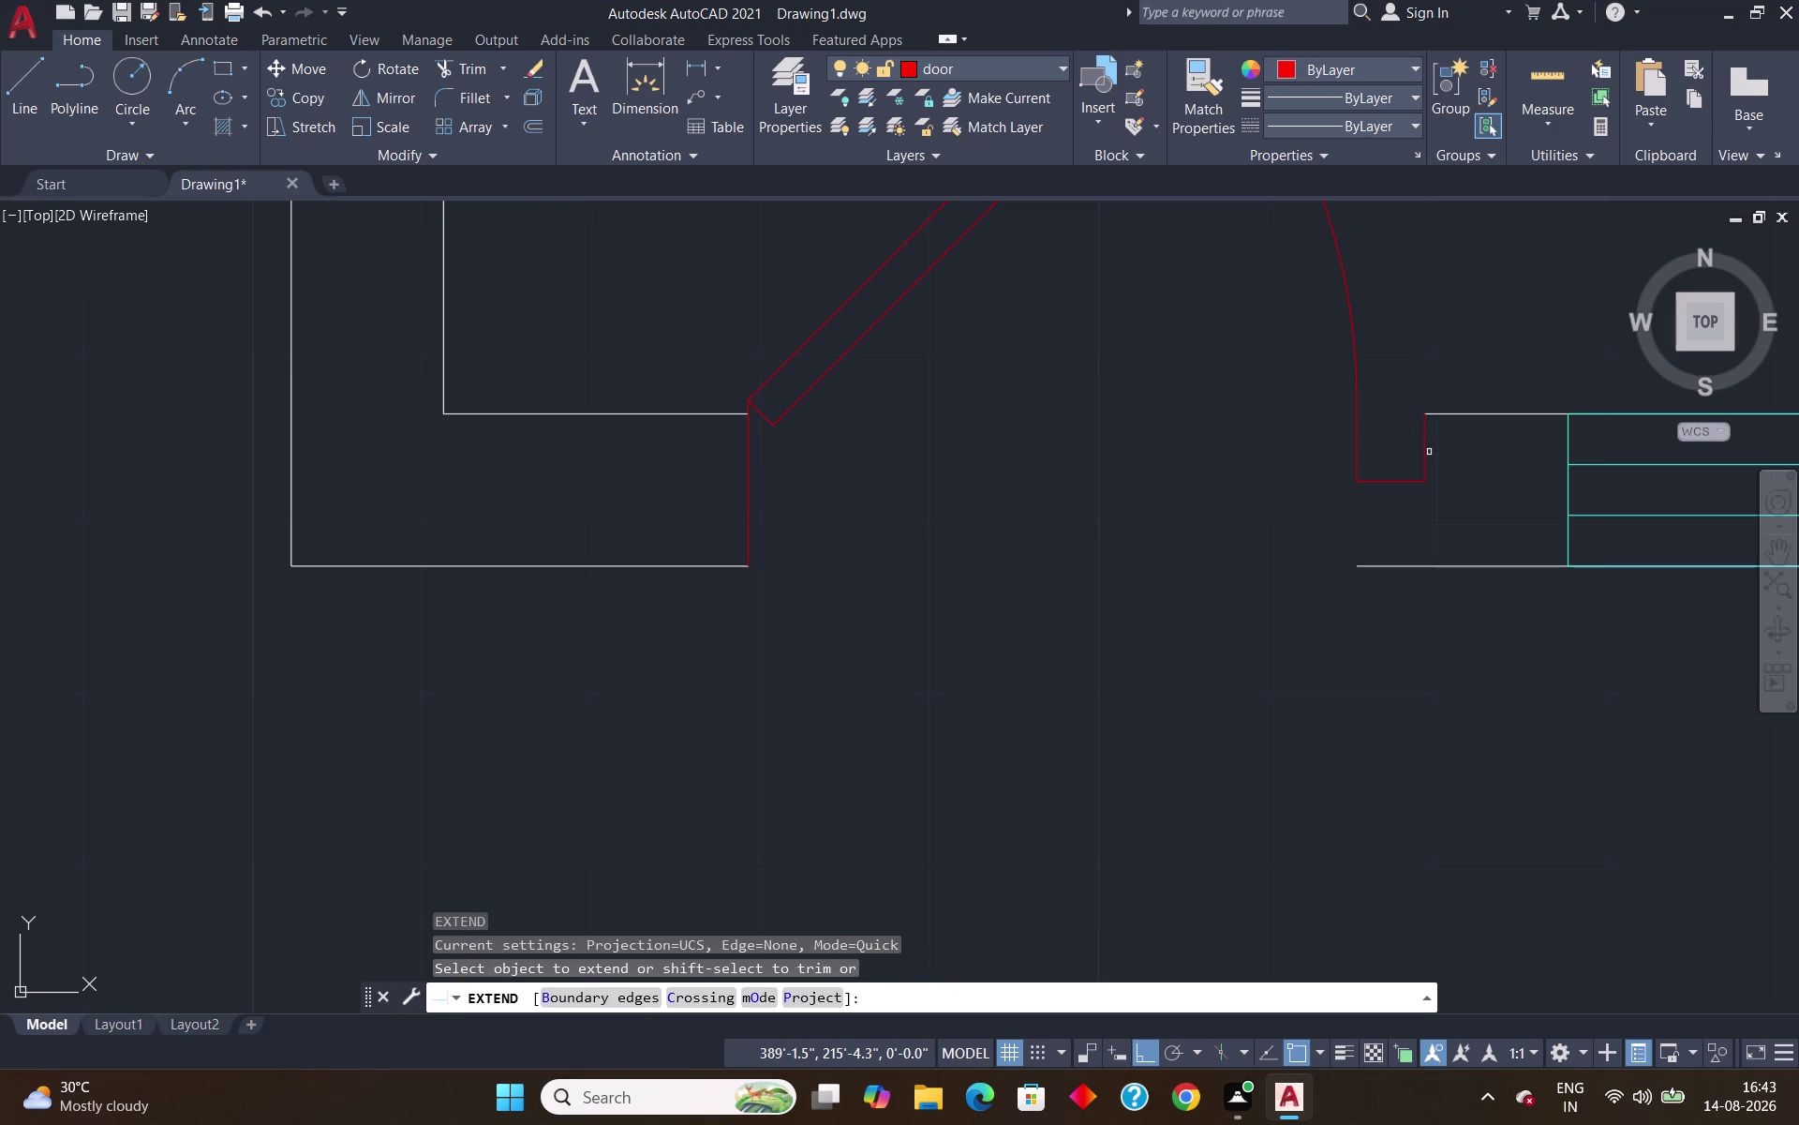
click(1428, 457)
key(Escape)
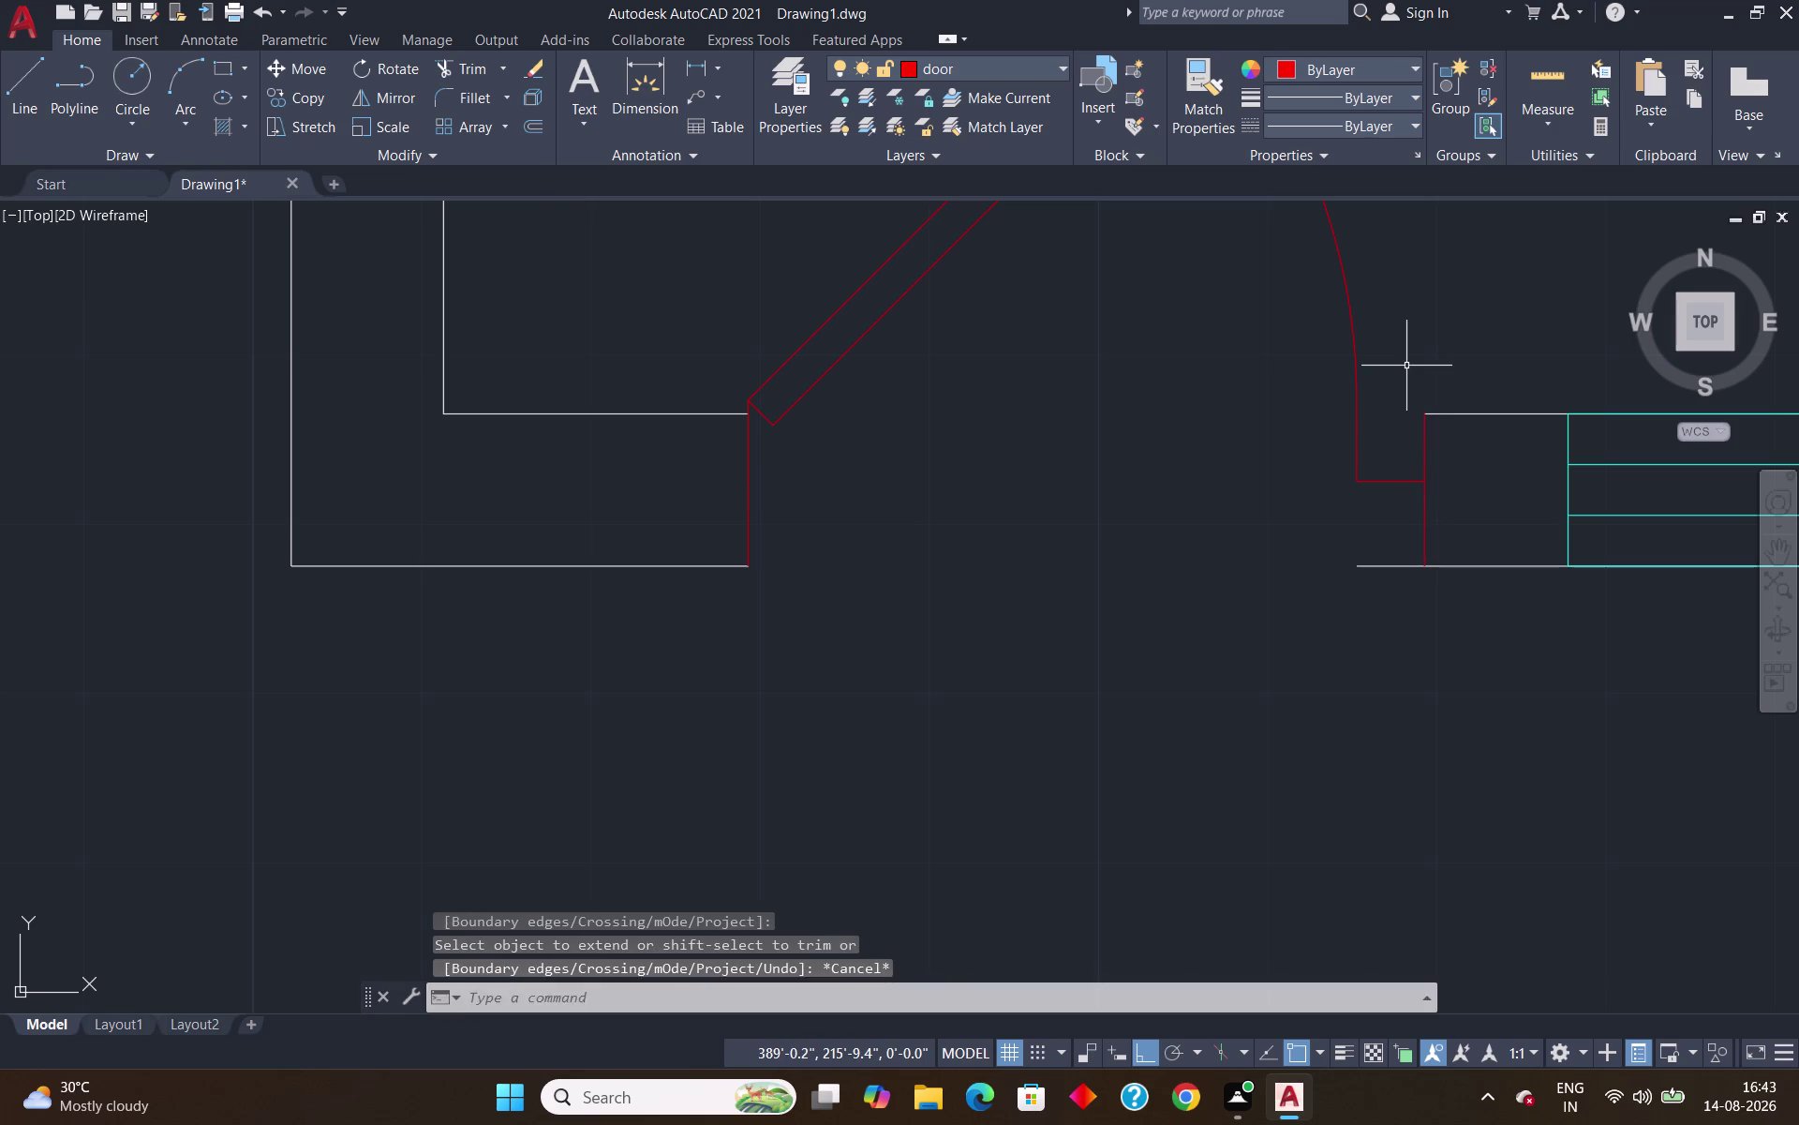
Trim the outer wall line inside the doorway and zoom back out over the plan.
text(TR)
key(Return)
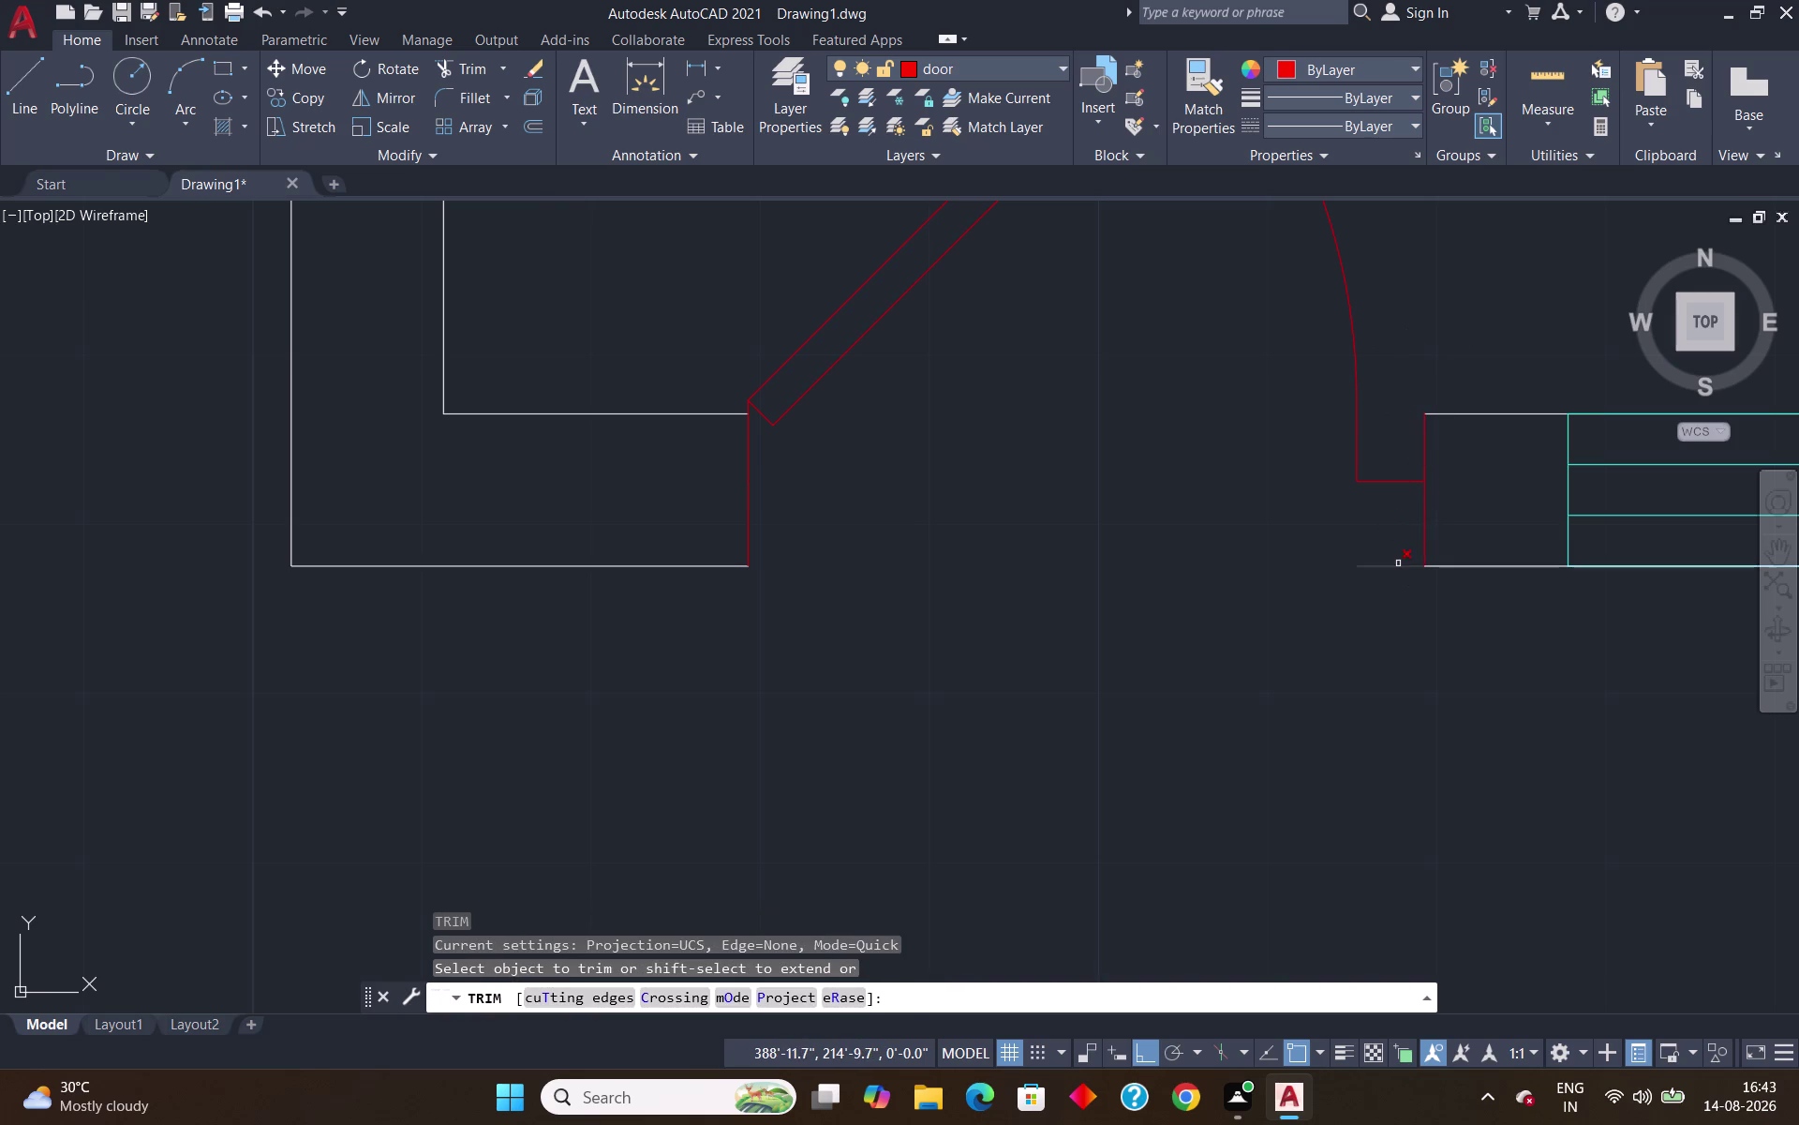
click(1399, 563)
key(Escape)
scroll(down, 3)
middle_drag(1453, 345, 1148, 588)
scroll(down, 3)
scroll(up, 3)
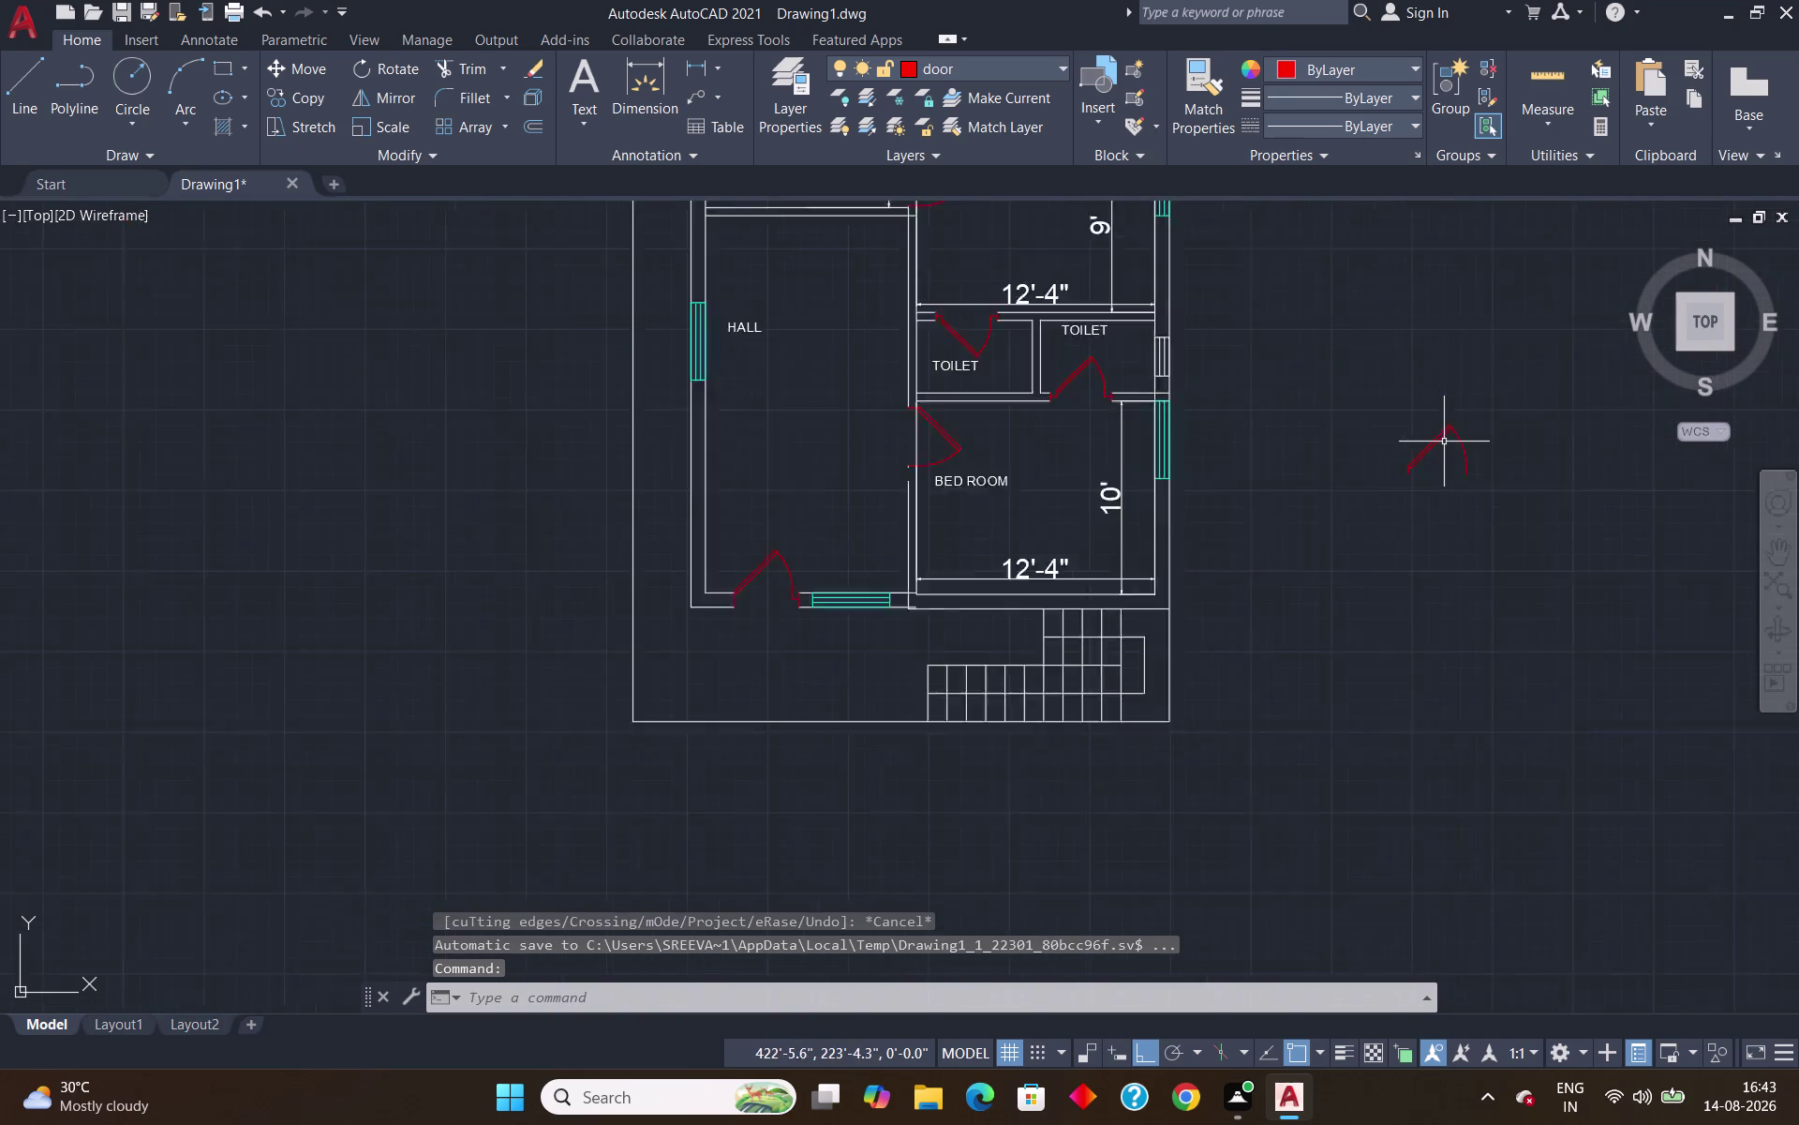
scroll(up, 3)
click(1397, 398)
Select and delete the spare door swing beside the plan.
click(1527, 566)
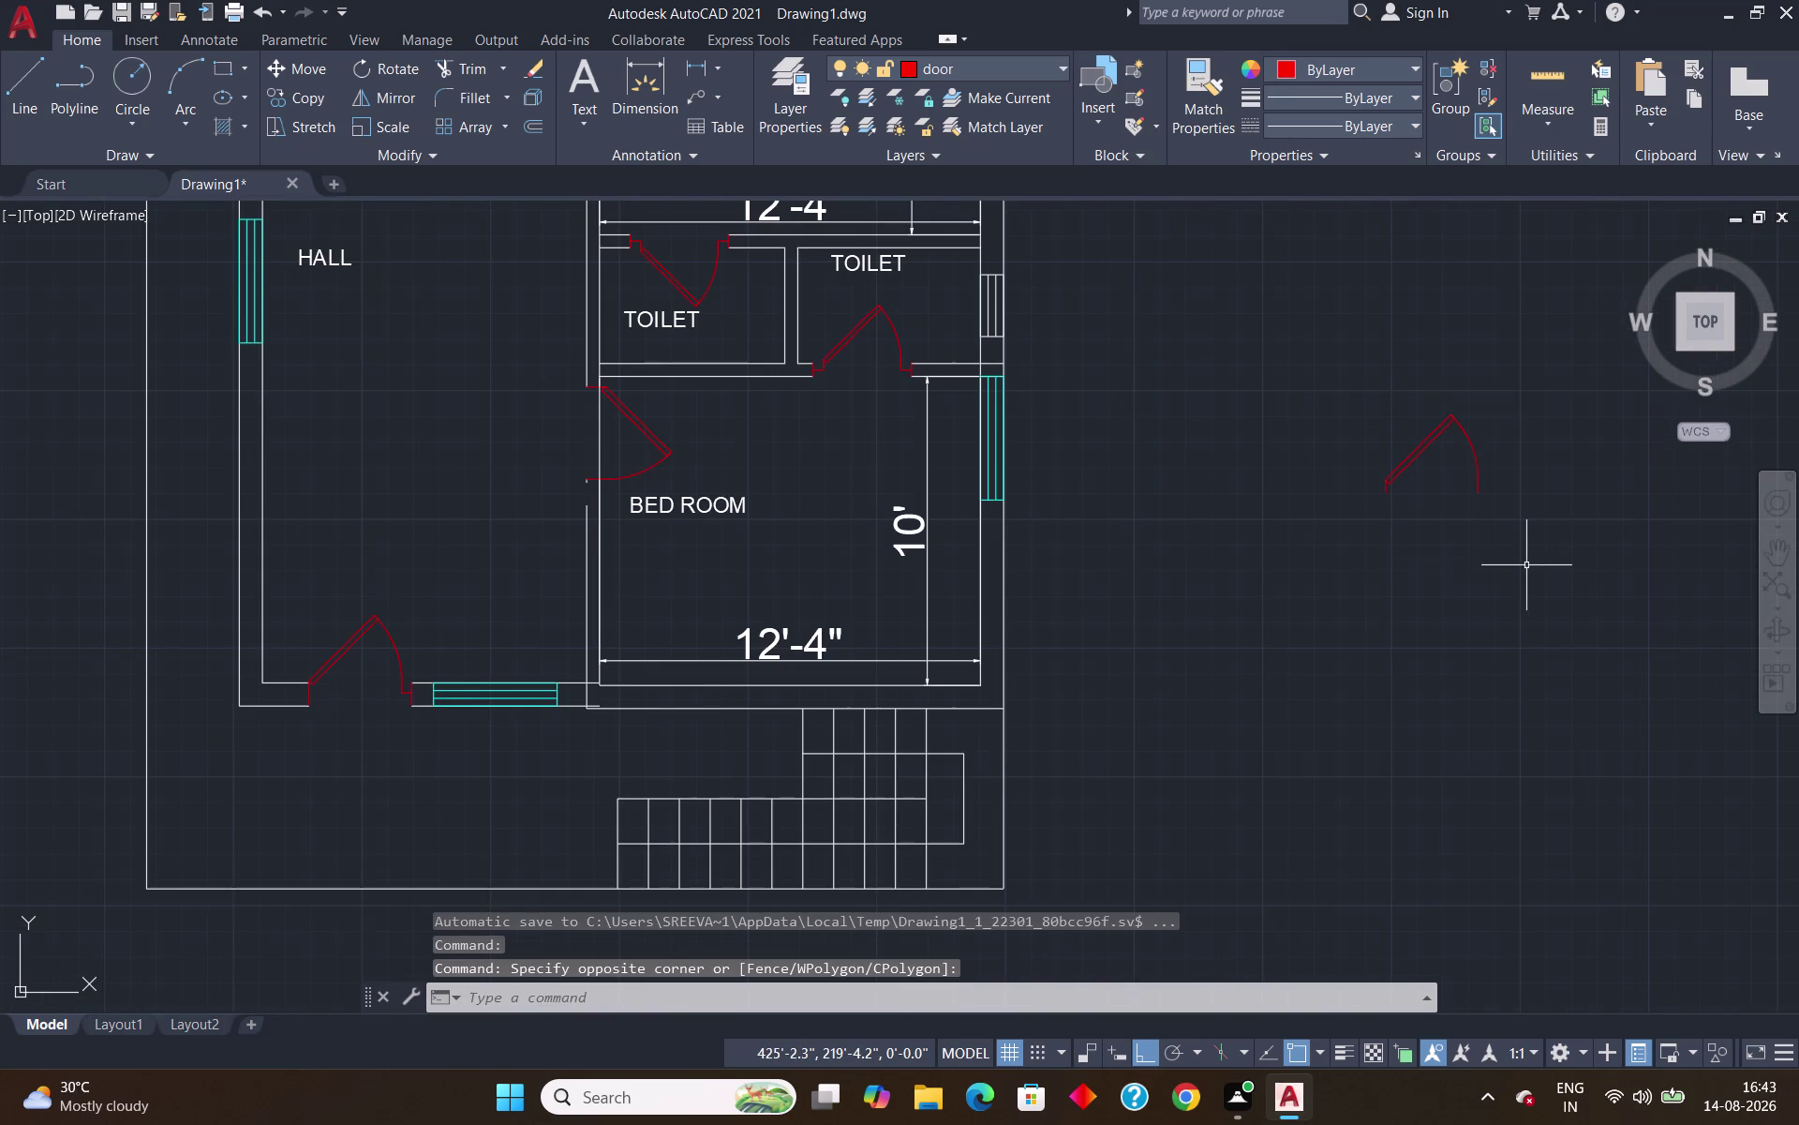
click(1561, 337)
click(1311, 535)
key(Delete)
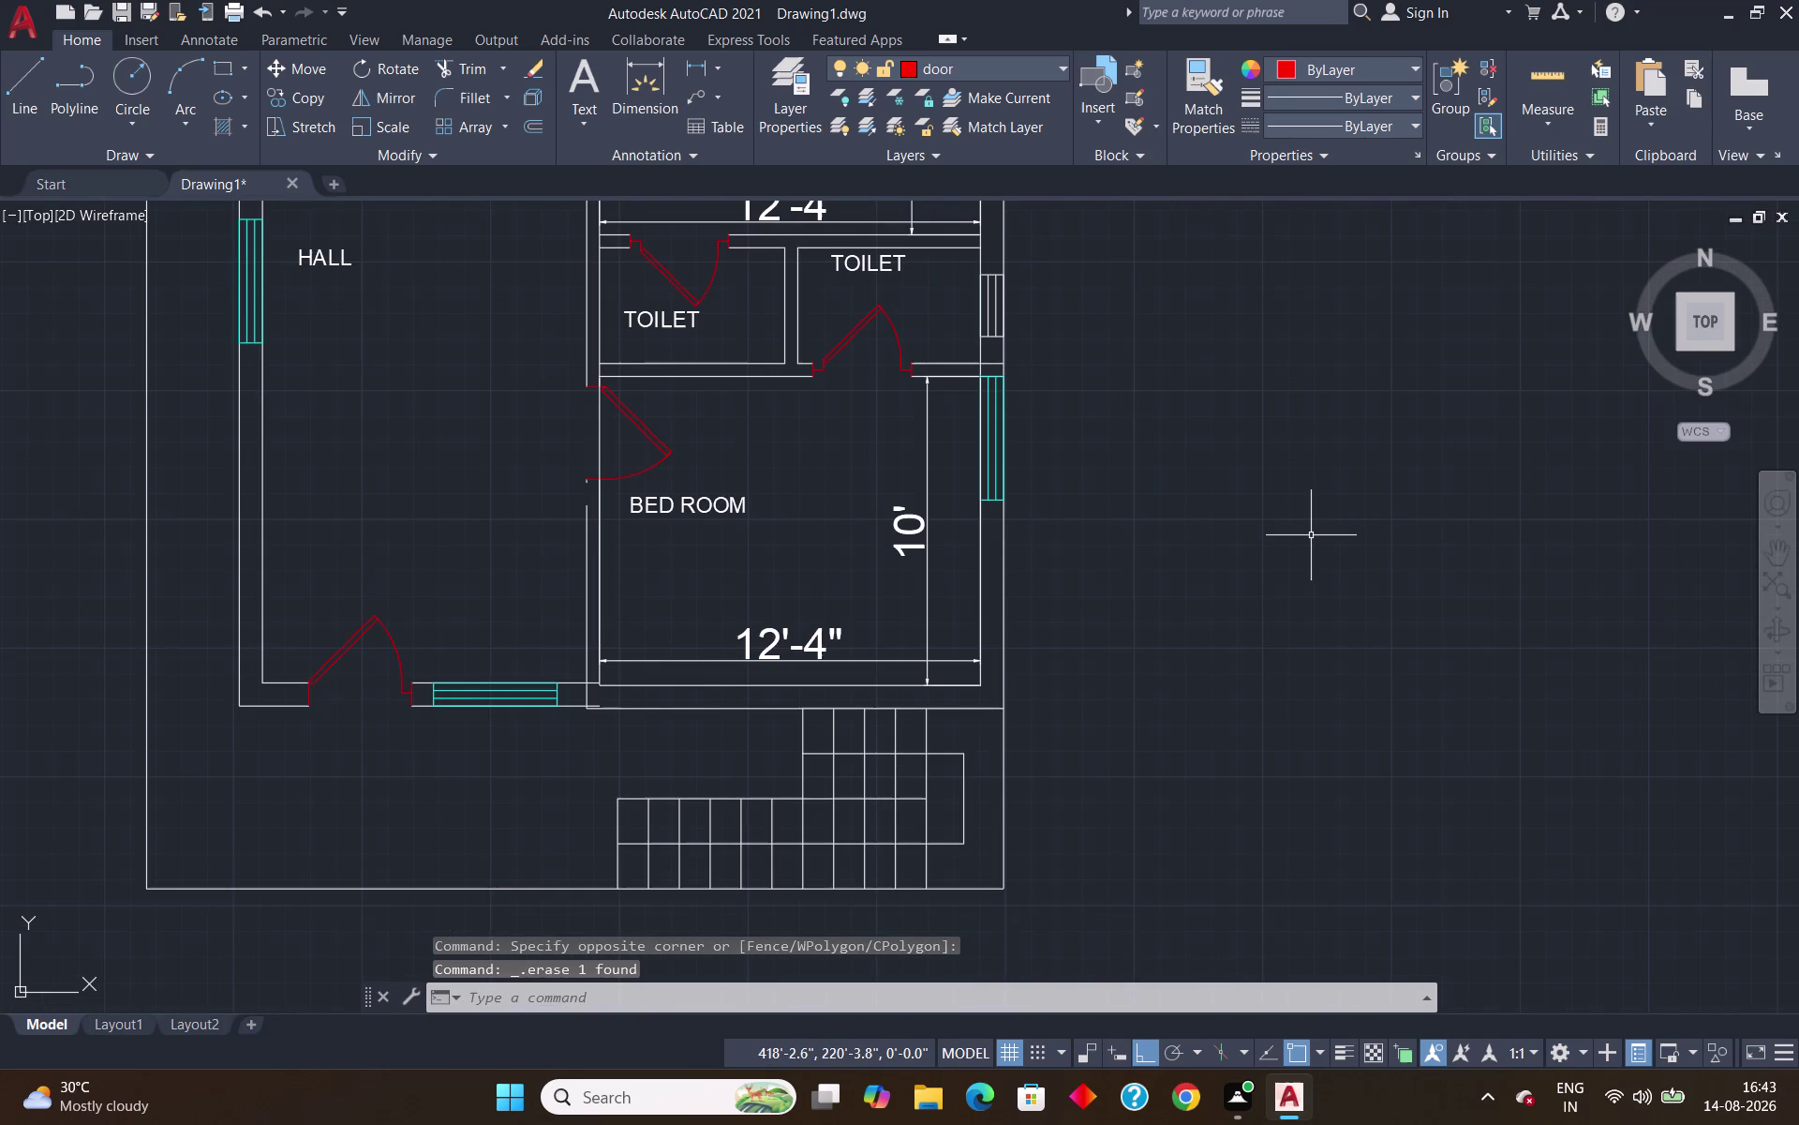
Bring both floor plans into view and start Quick Measure.
scroll(down, 3)
scroll(down, 3)
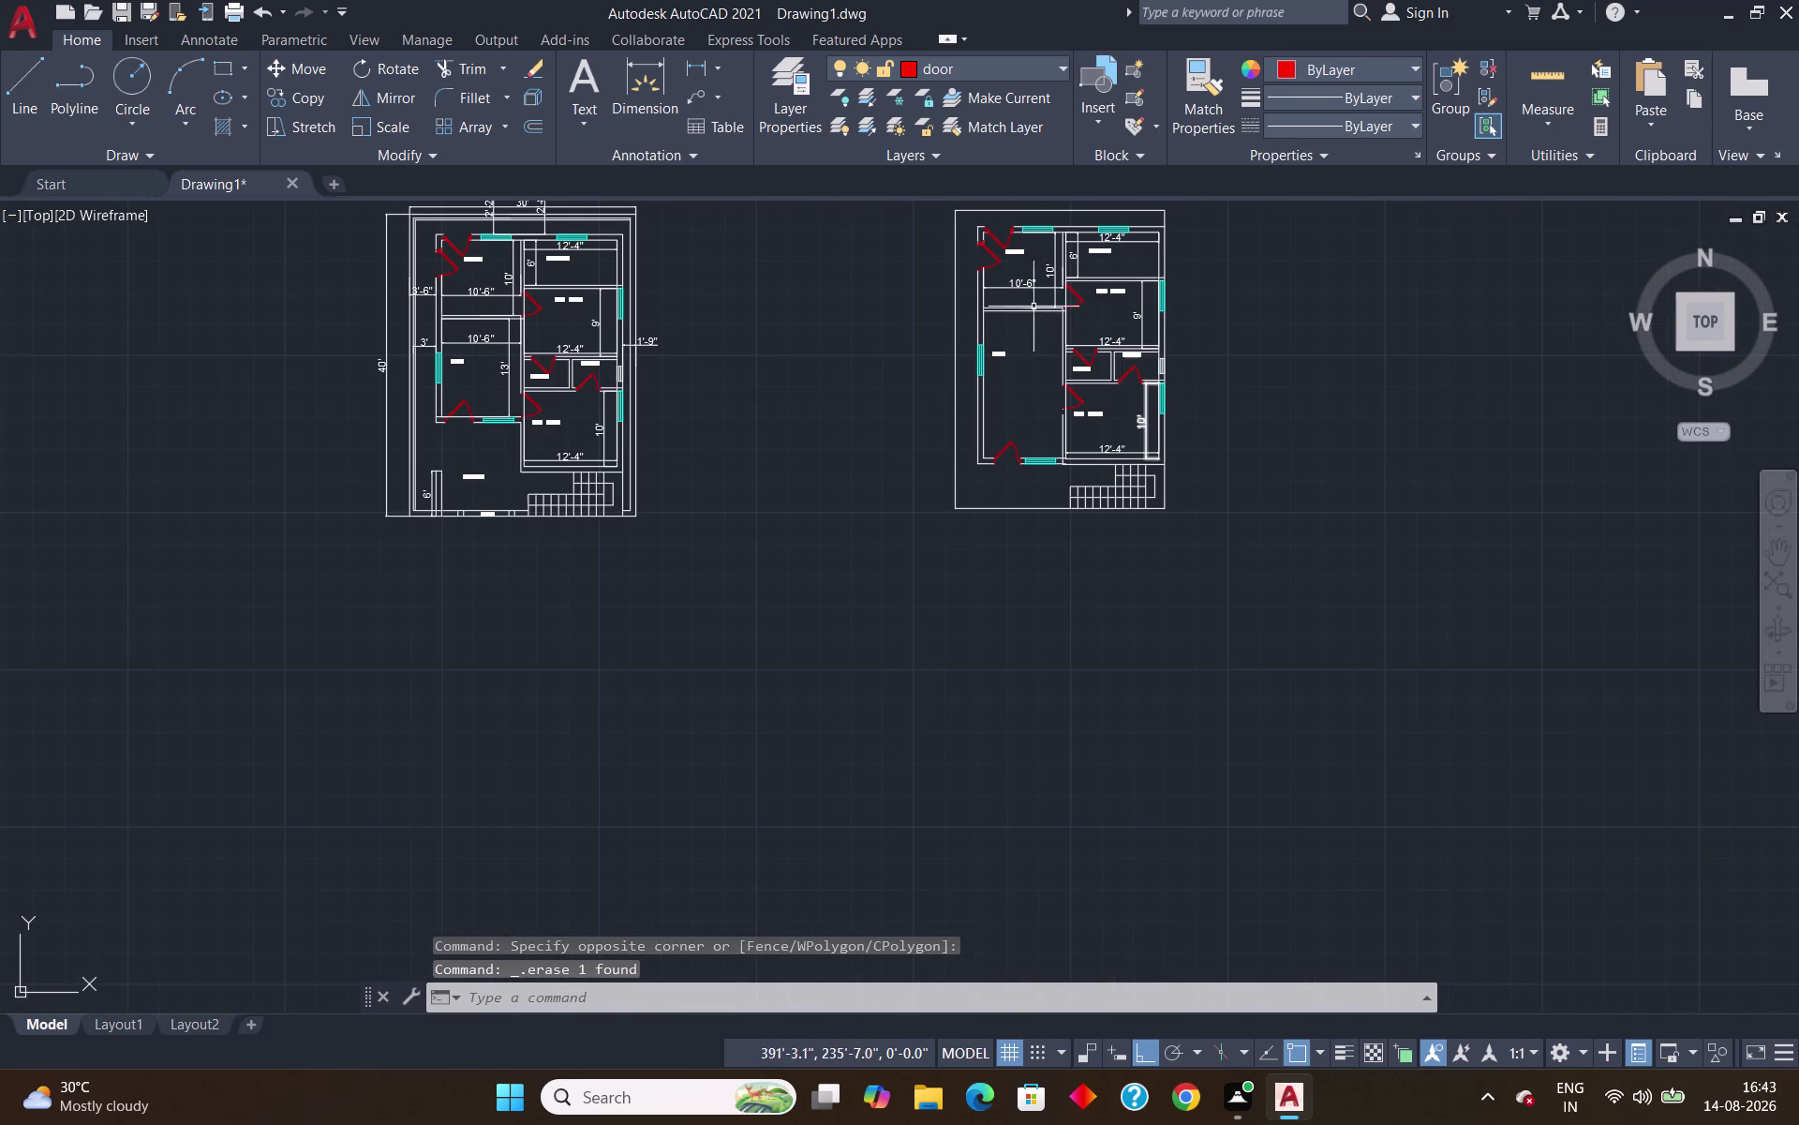
middle_drag(983, 330, 1110, 528)
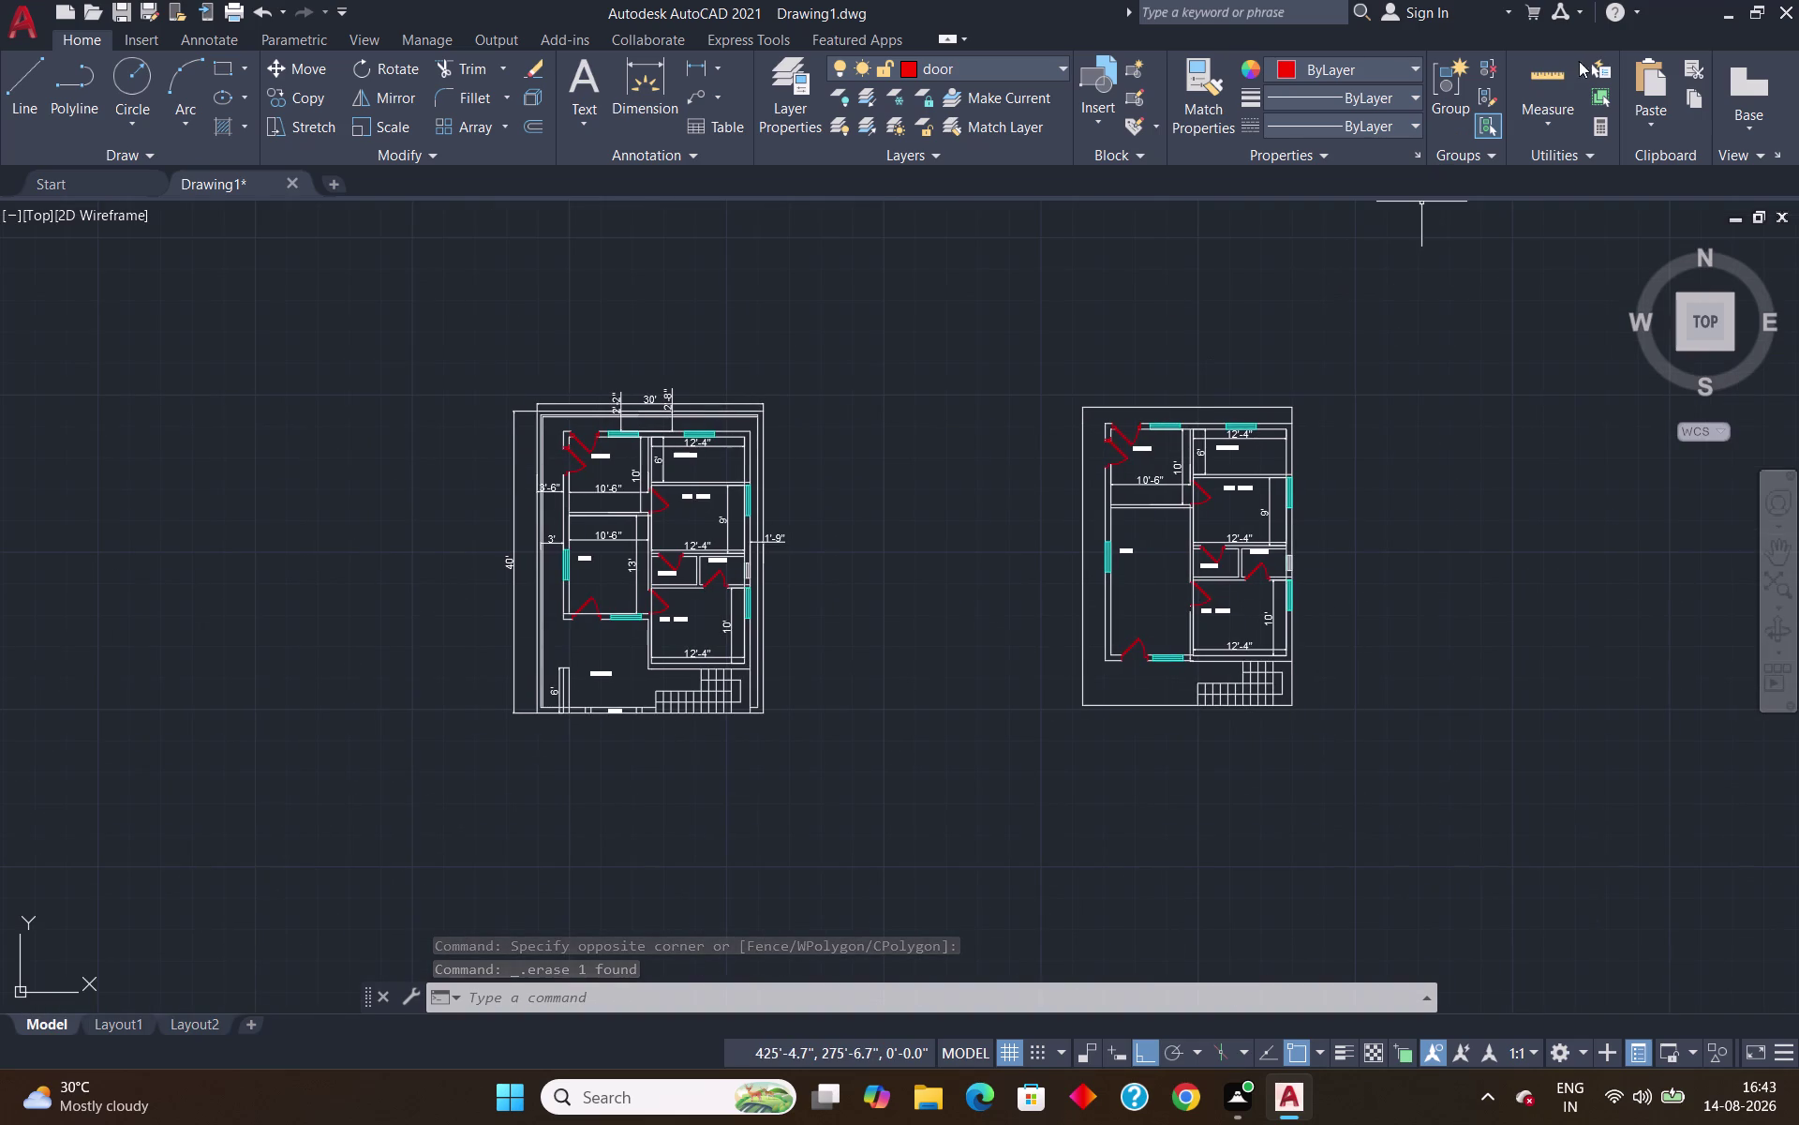
click(1564, 81)
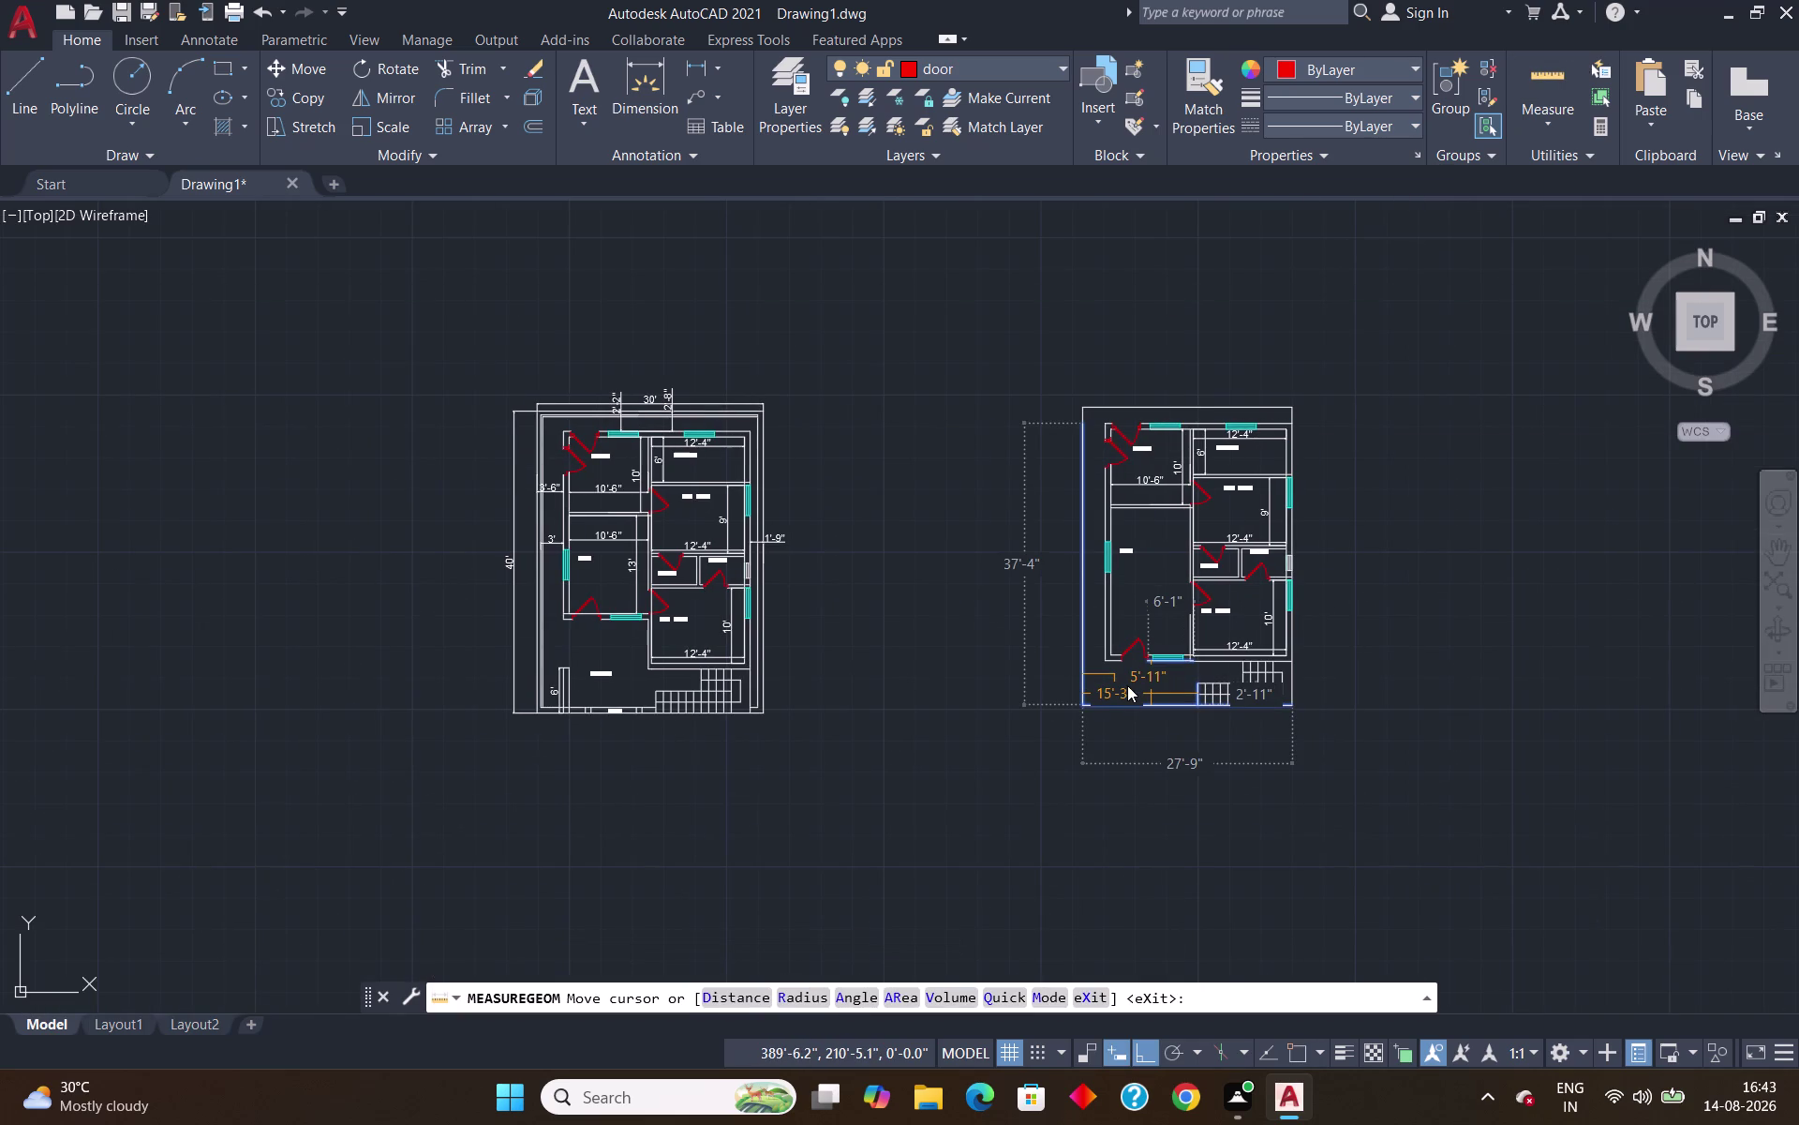
Read the copied plan's 27'-9" width and 37'-4" depth with Quick Measure, then exit it.
scroll(up, 3)
scroll(up, 3)
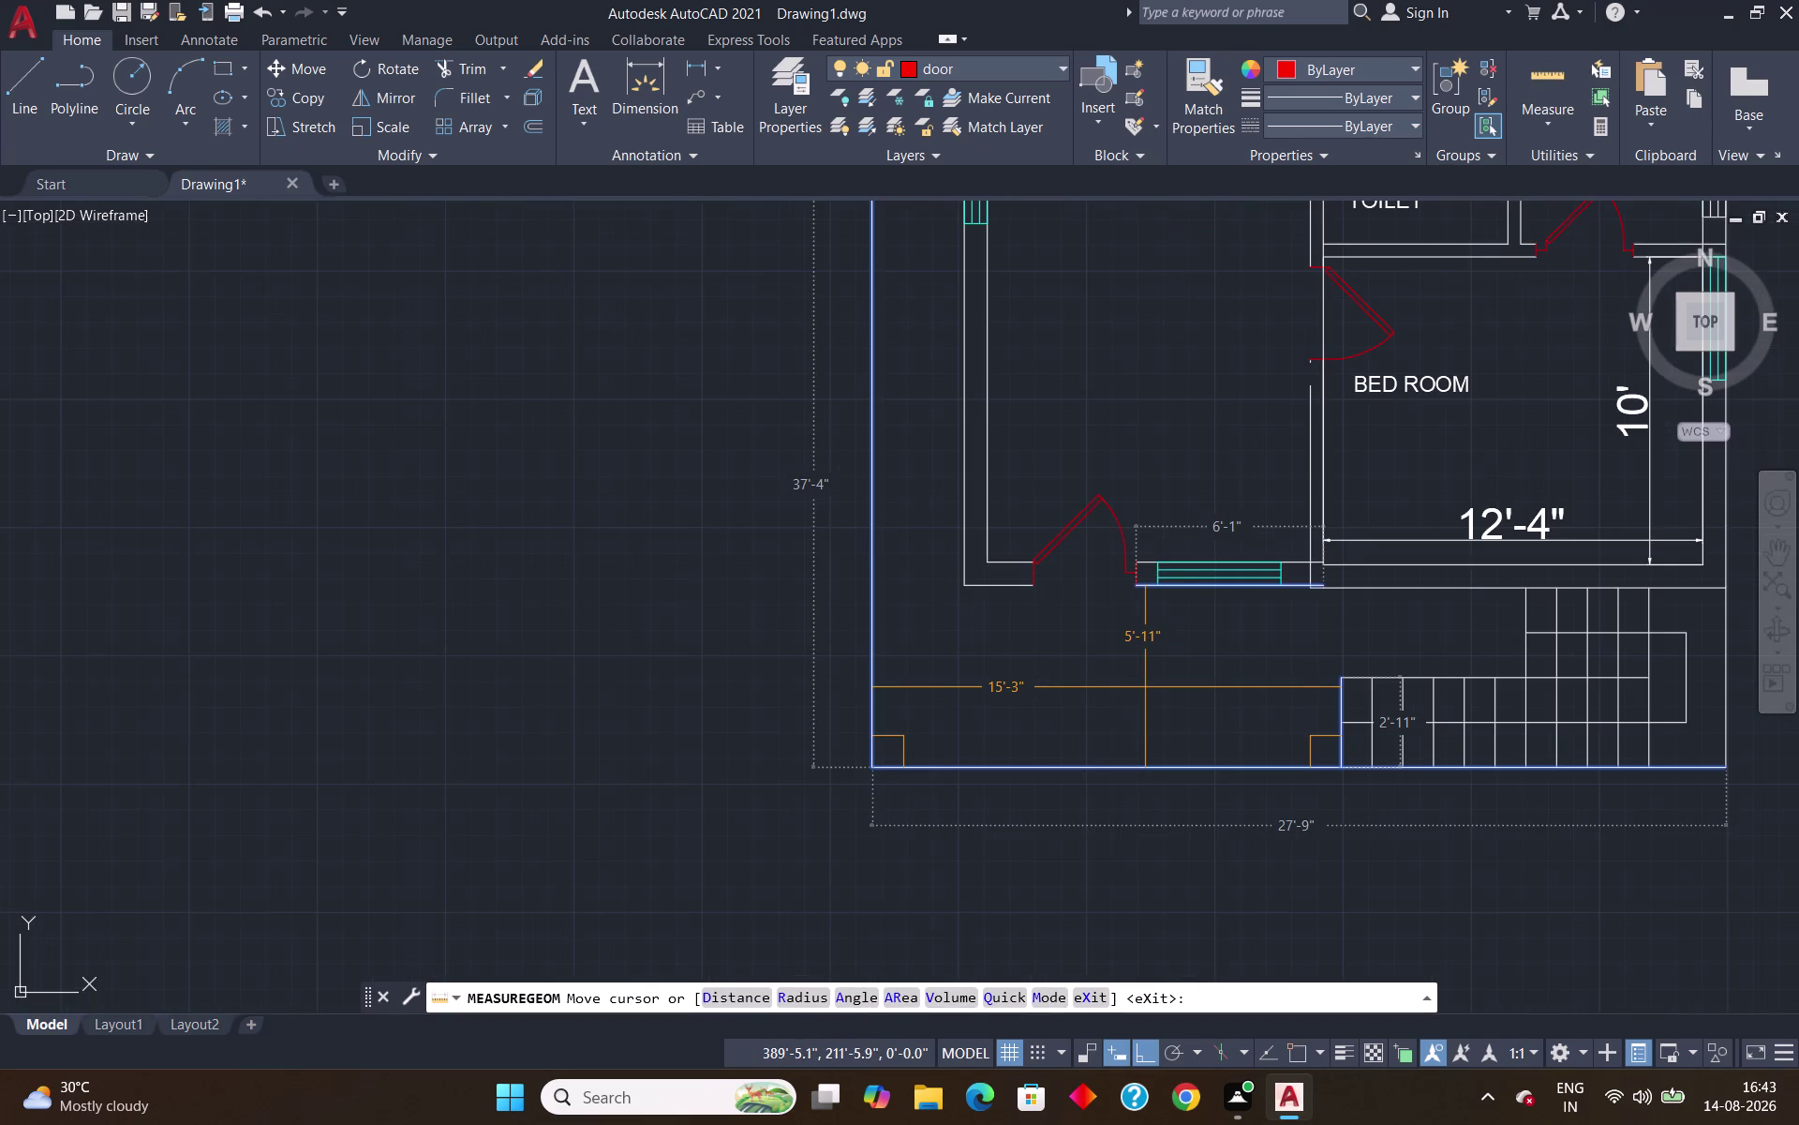
scroll(up, 3)
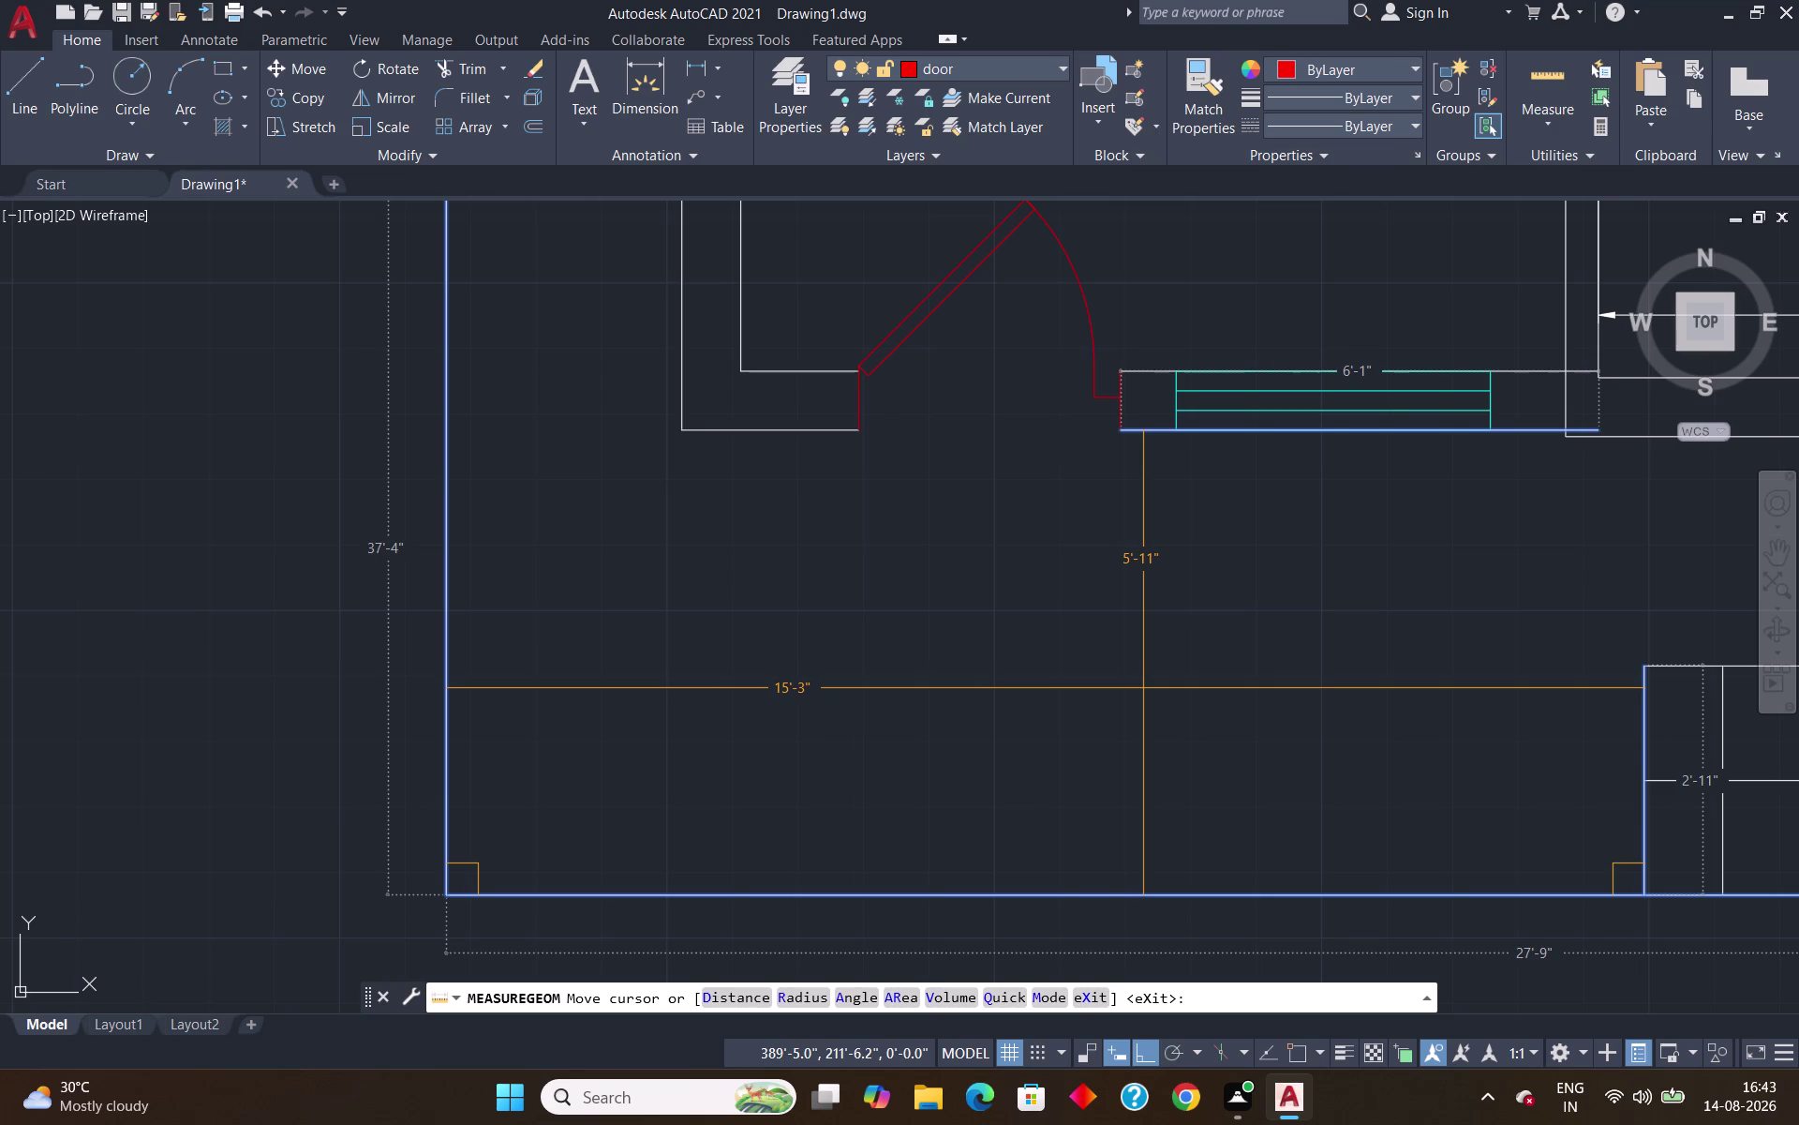
scroll(down, 3)
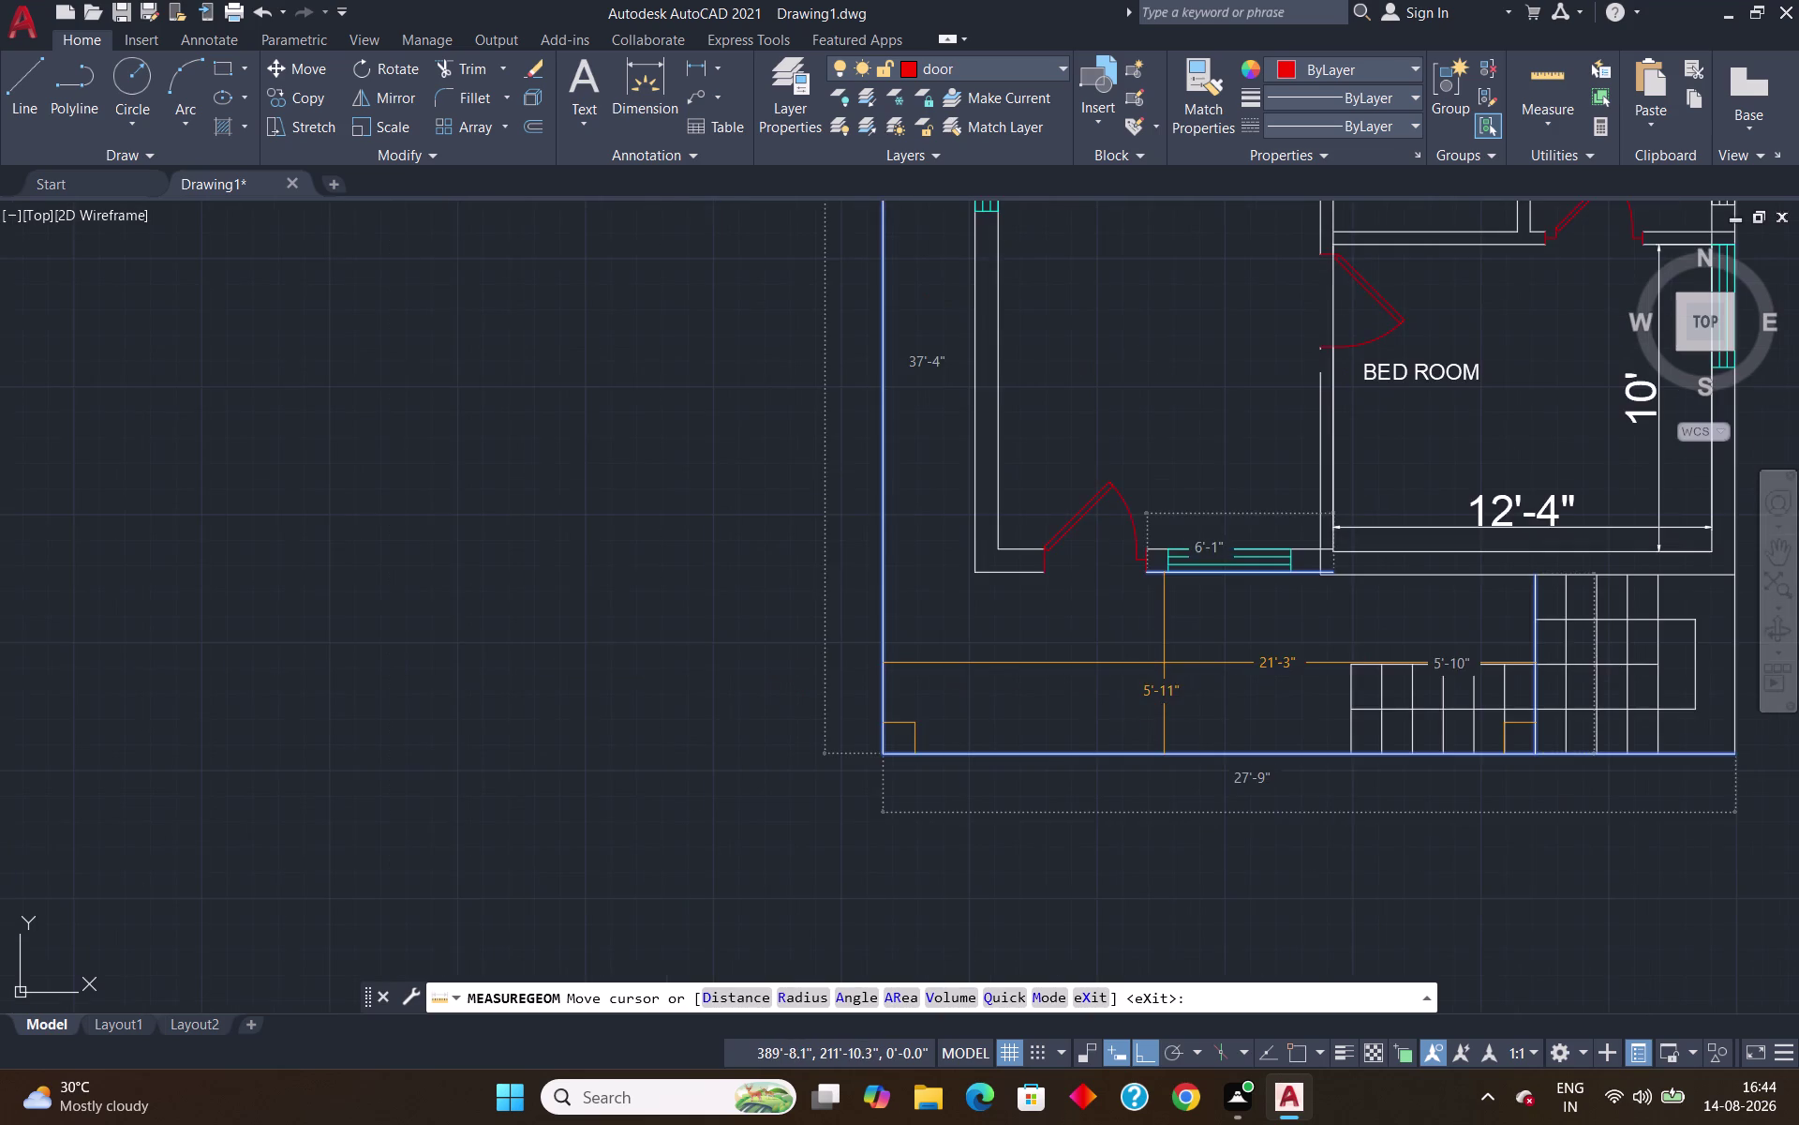
scroll(down, 3)
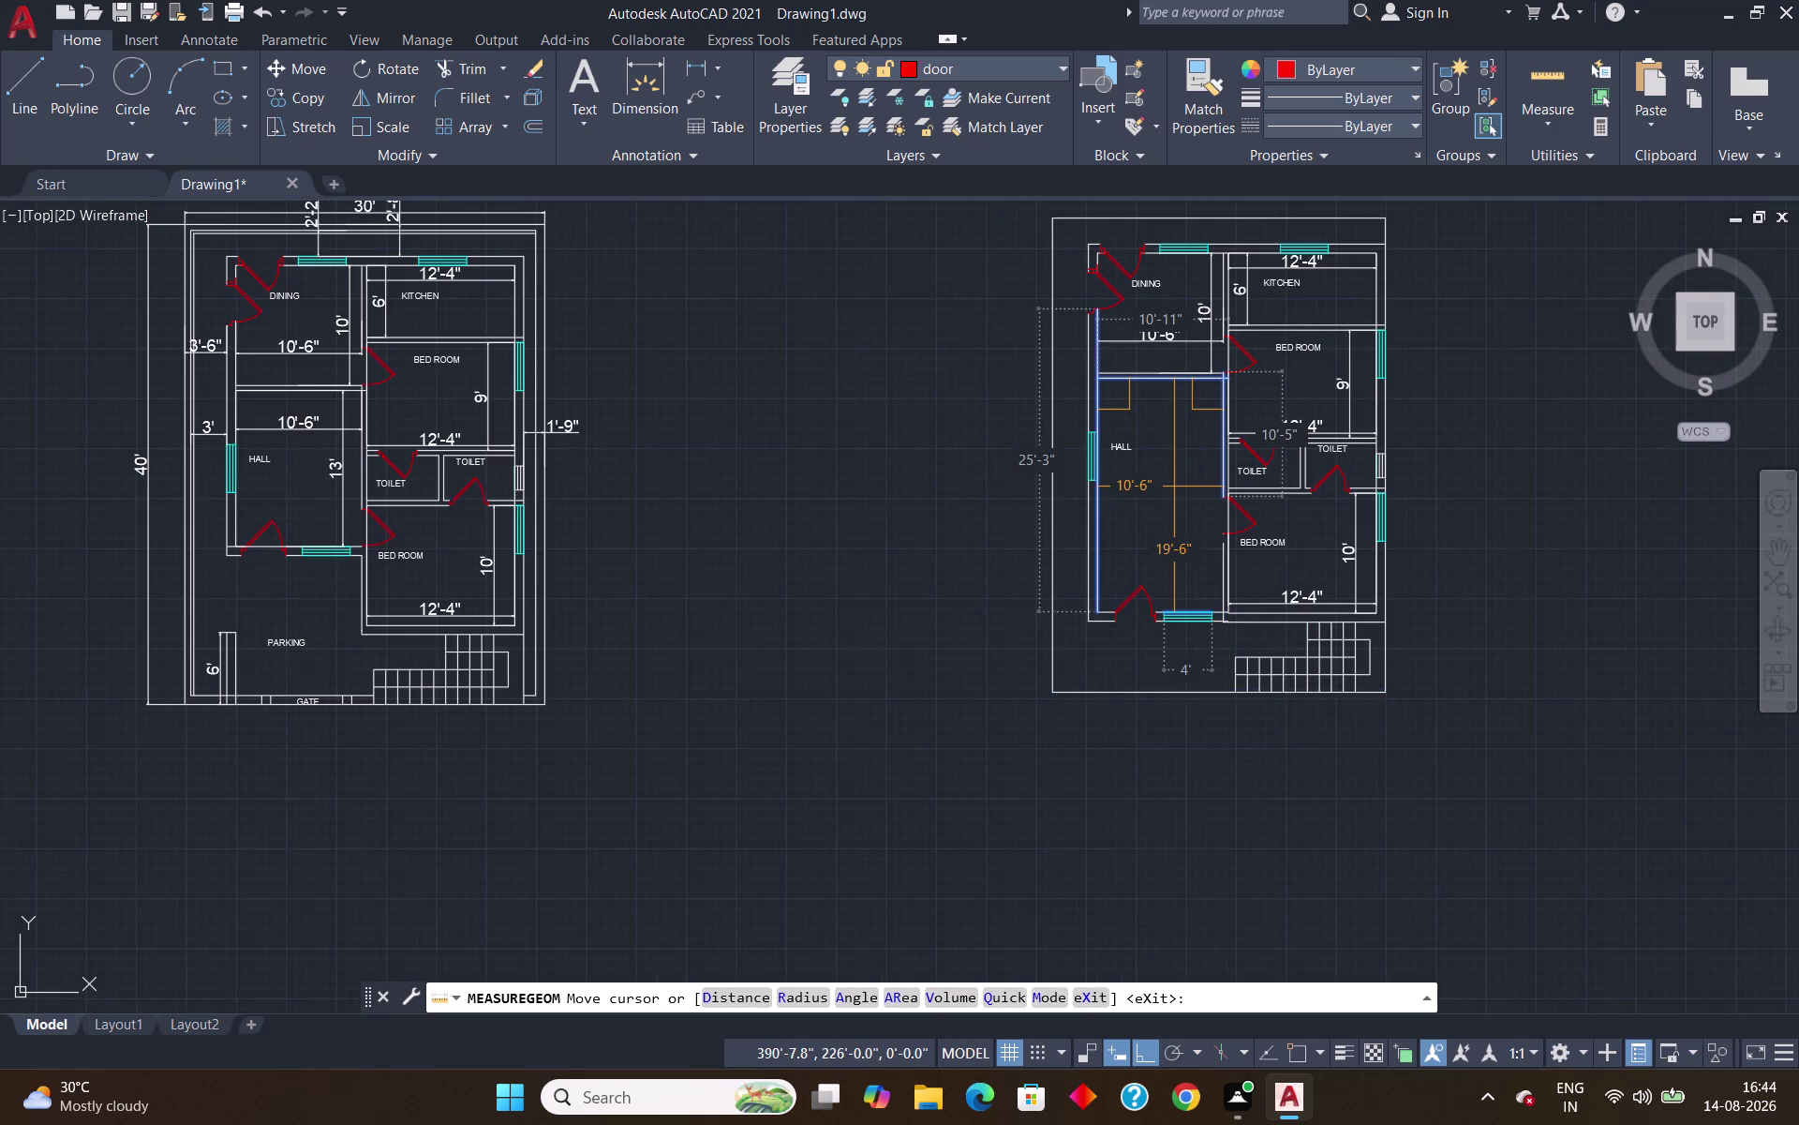
scroll(up, 3)
scroll(up, 3)
scroll(down, 3)
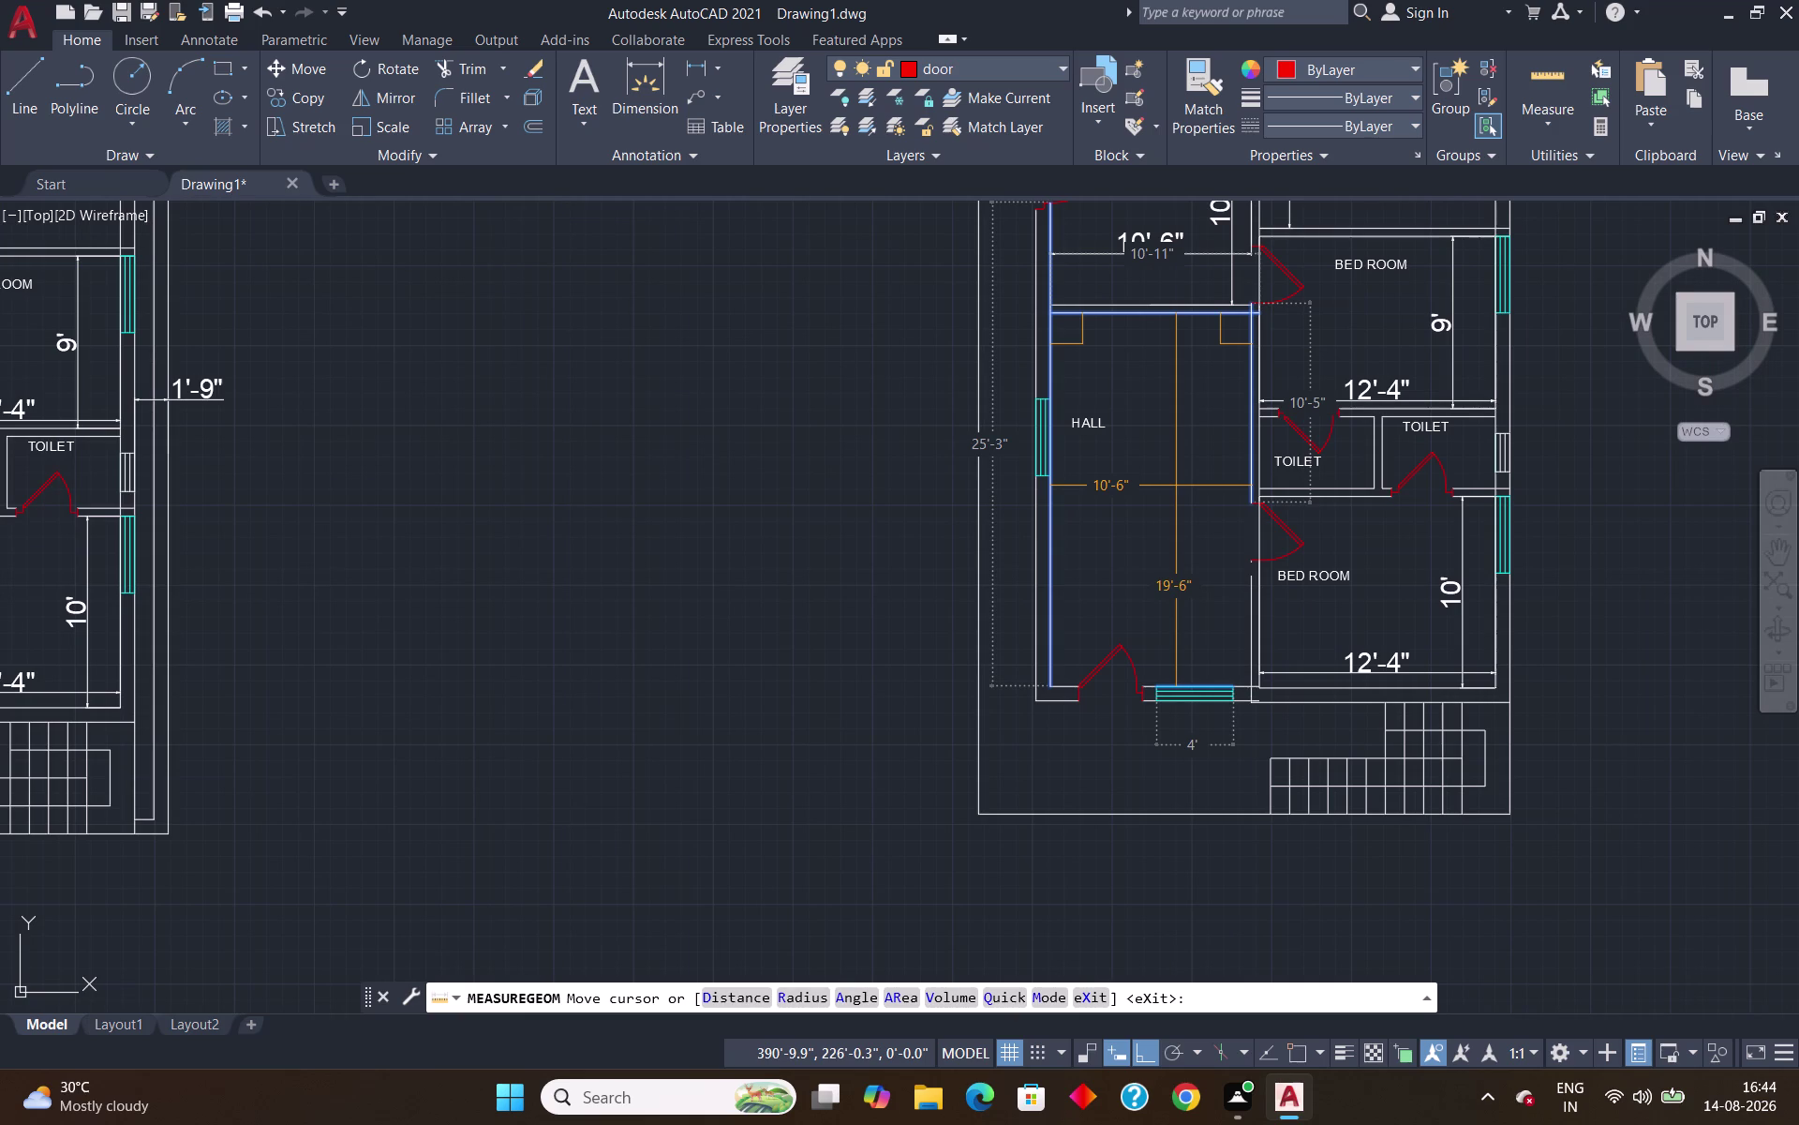
scroll(down, 3)
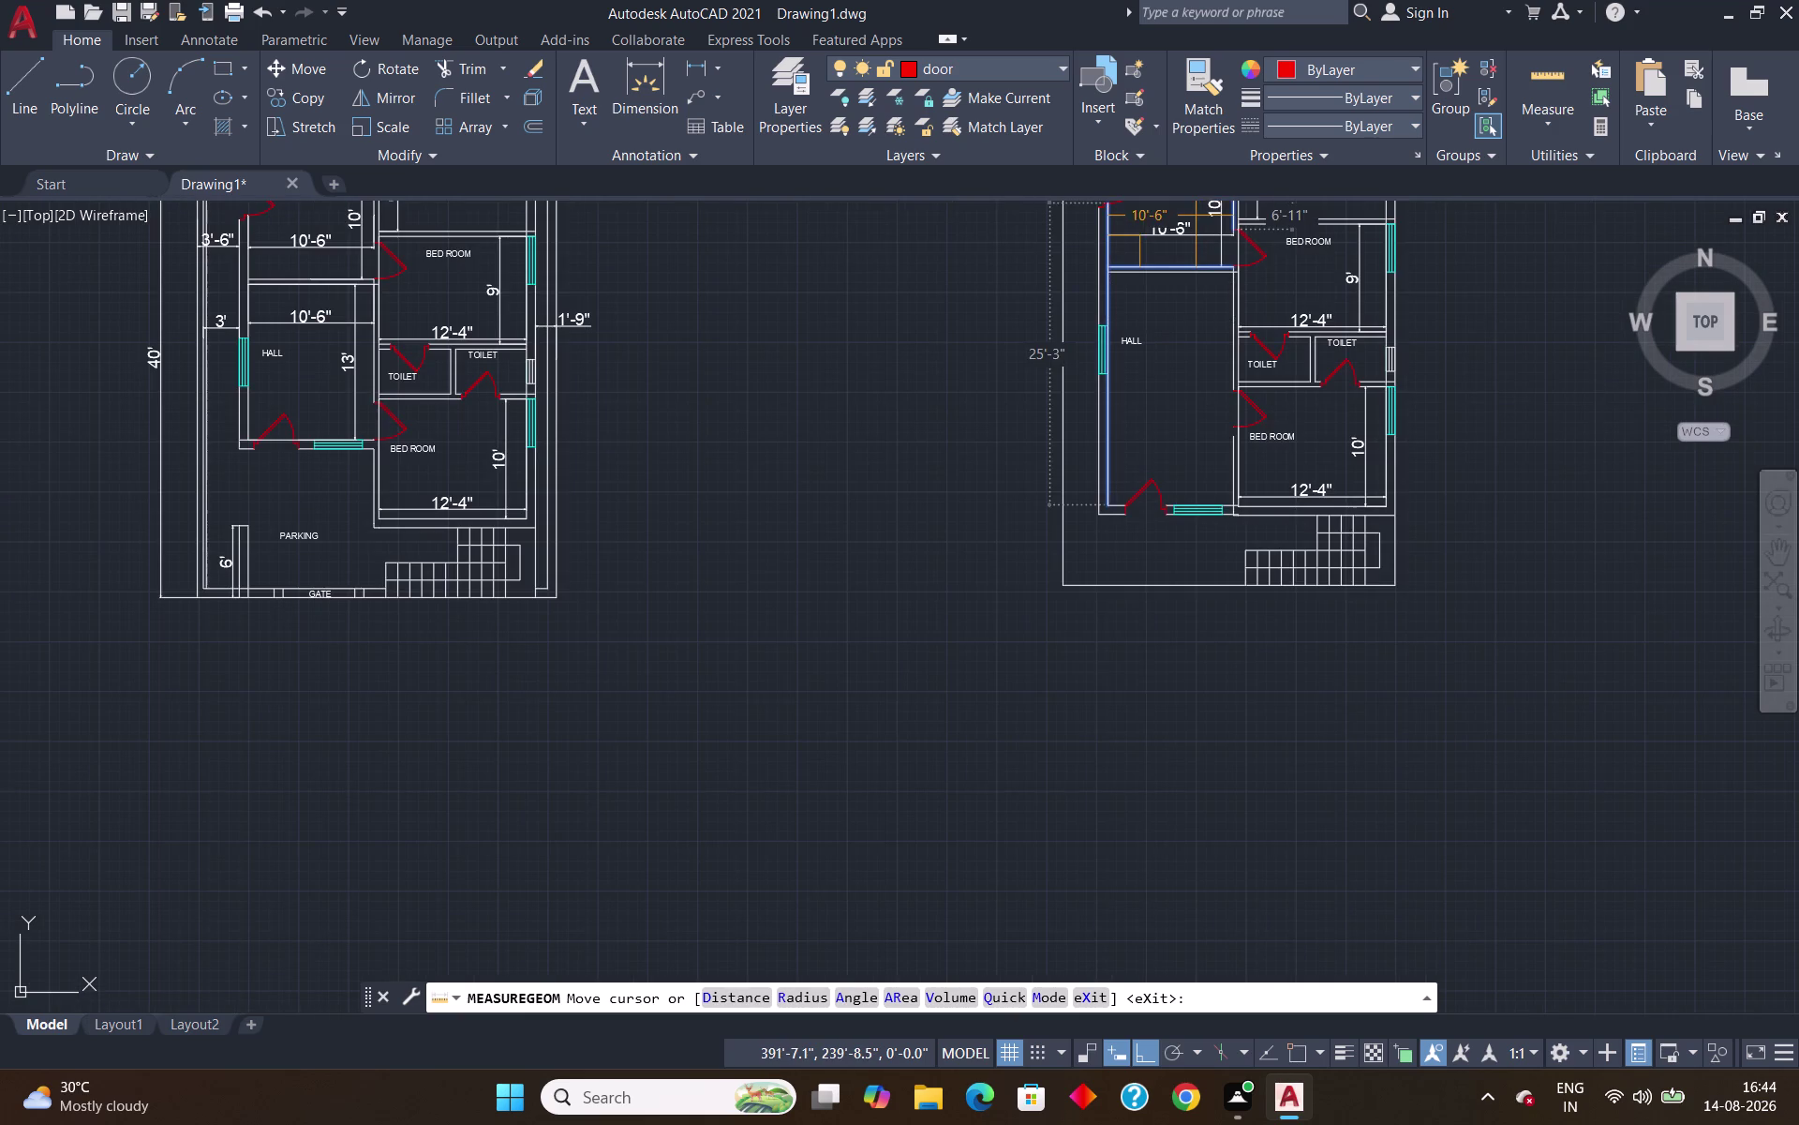
middle_drag(1196, 216, 1114, 502)
scroll(up, 3)
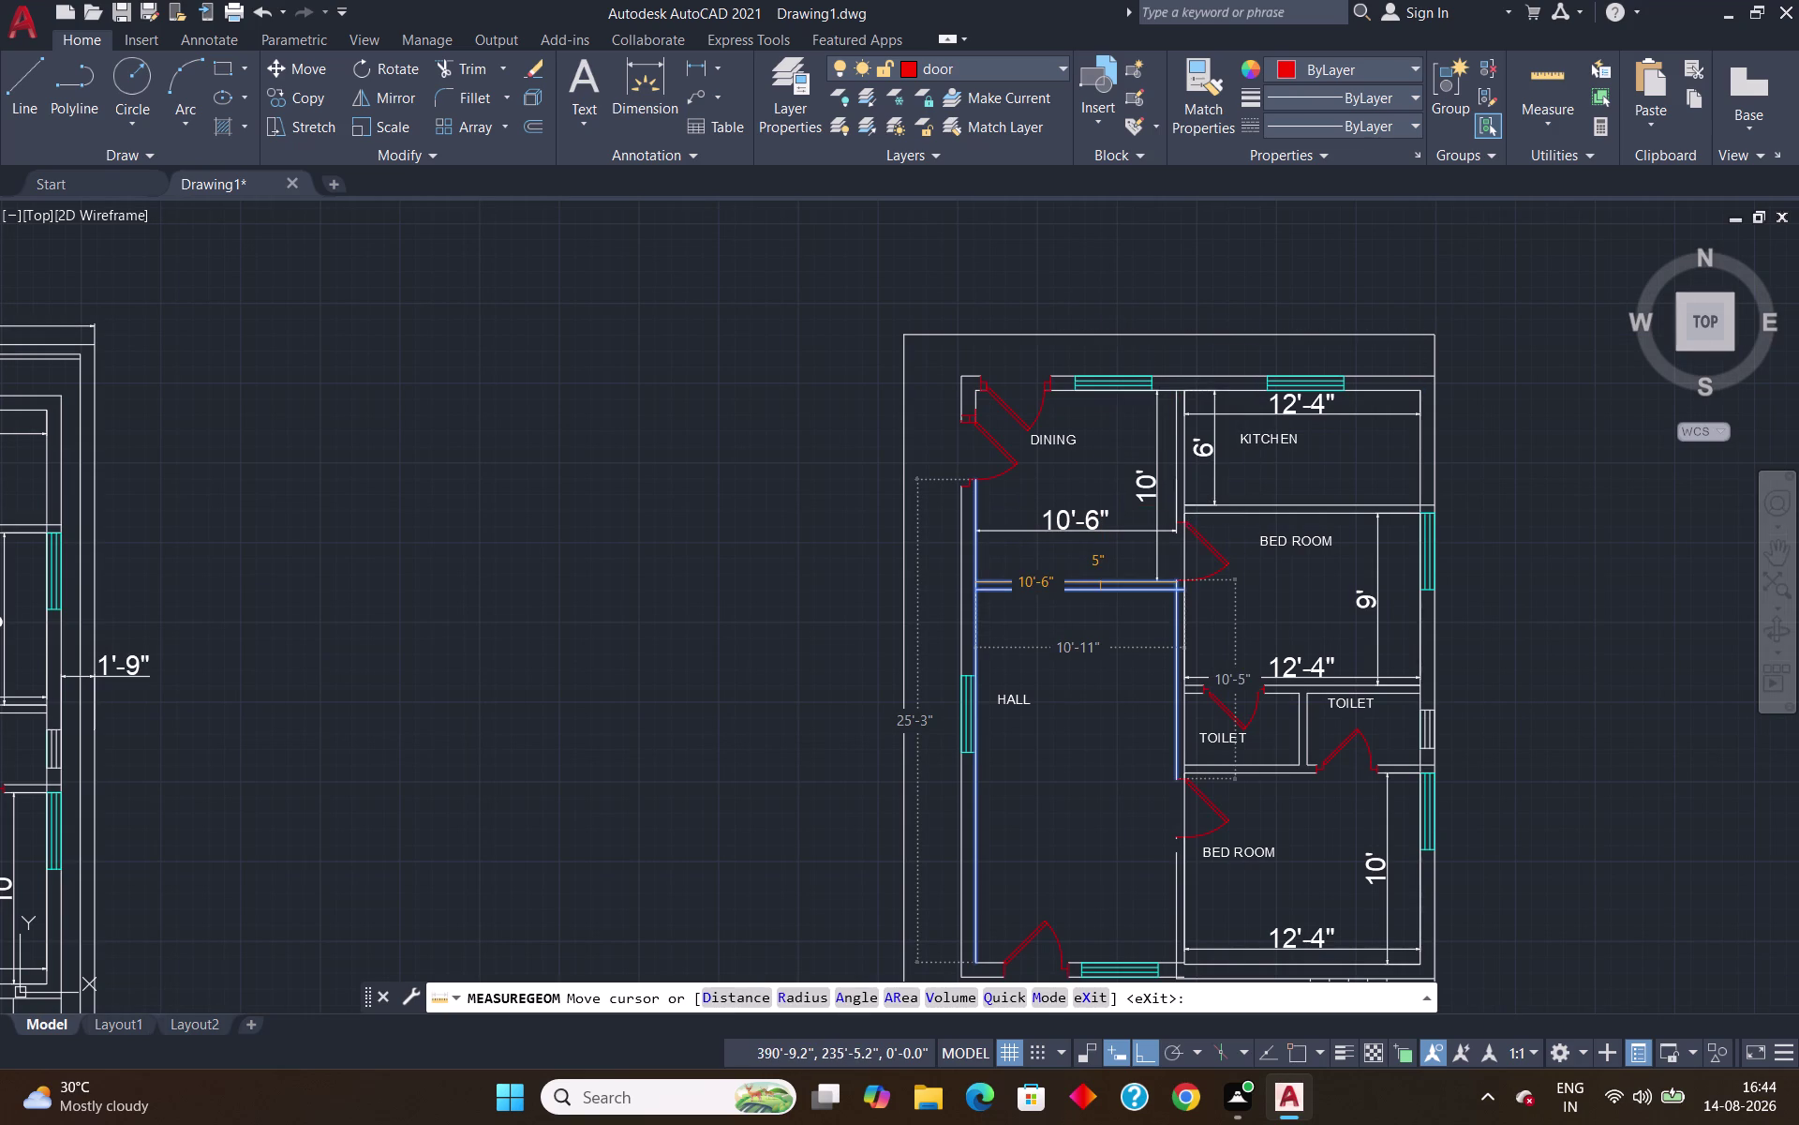
scroll(up, 3)
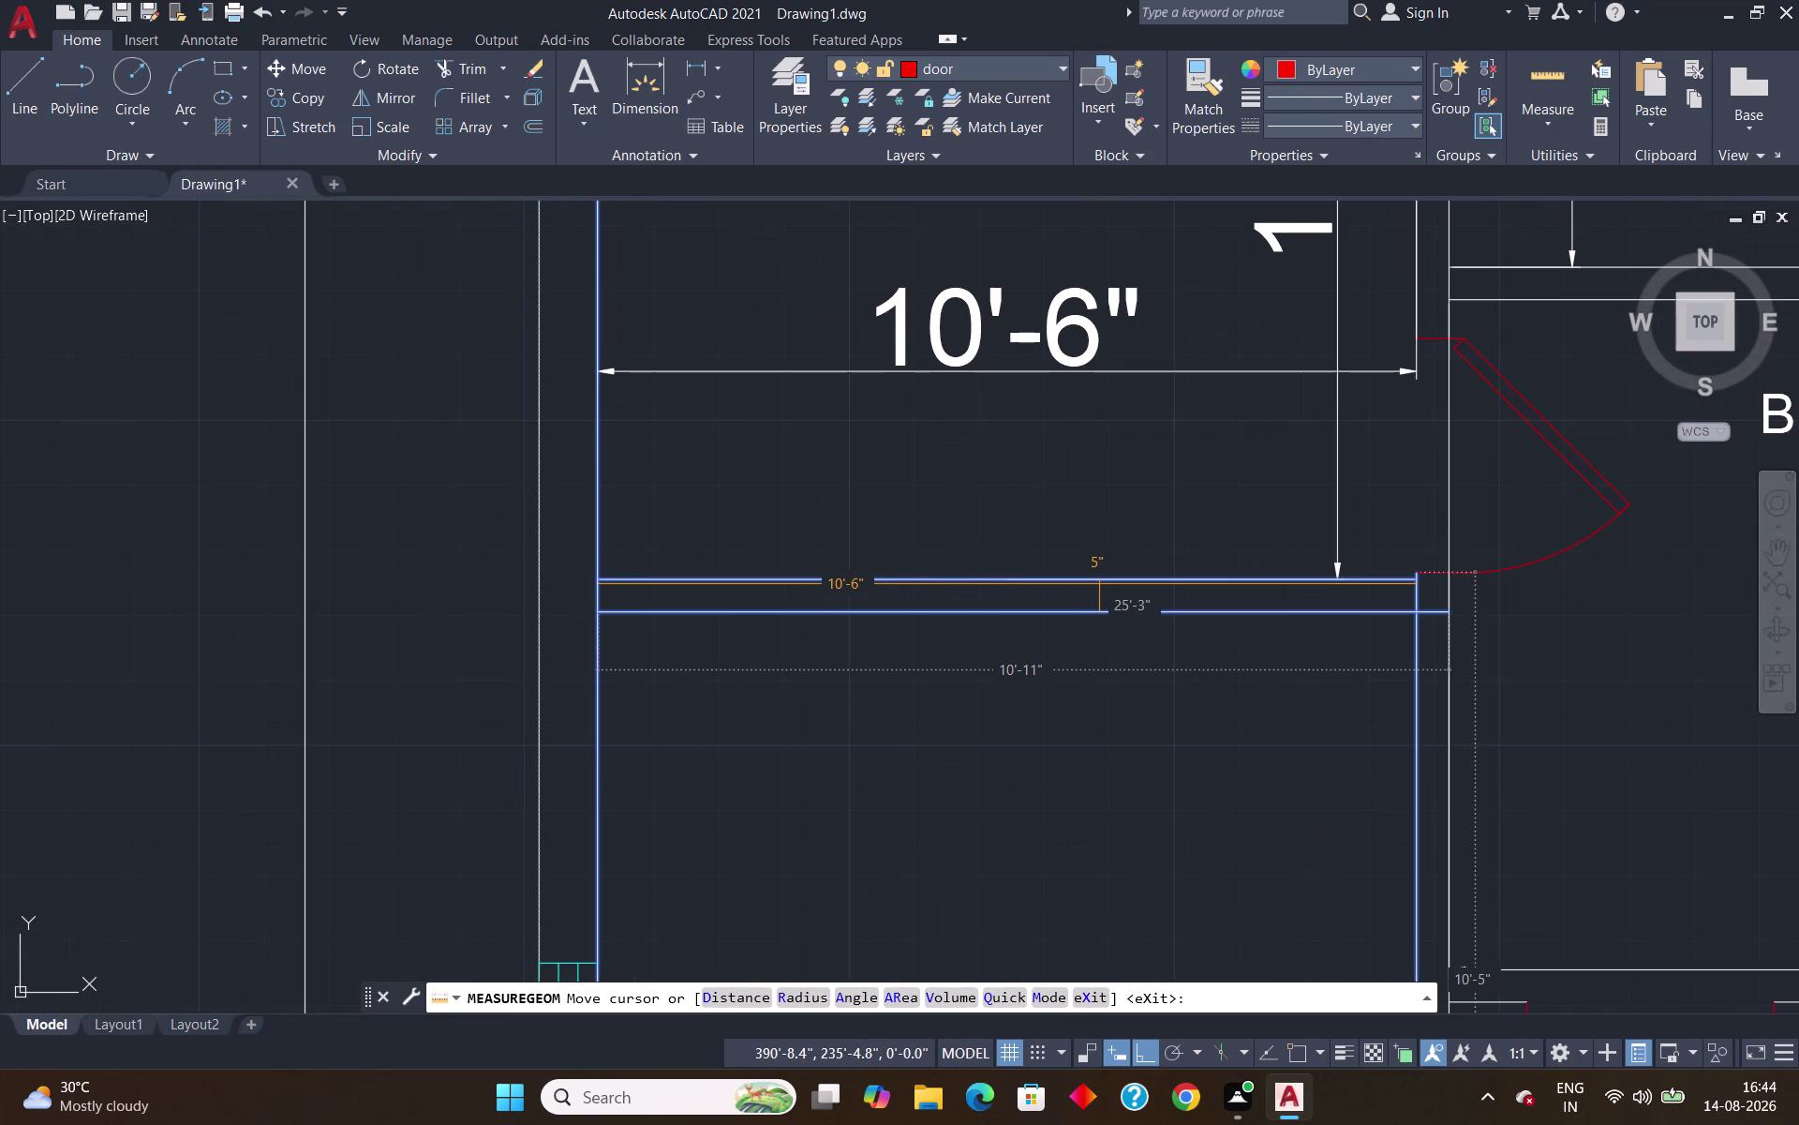
scroll(down, 3)
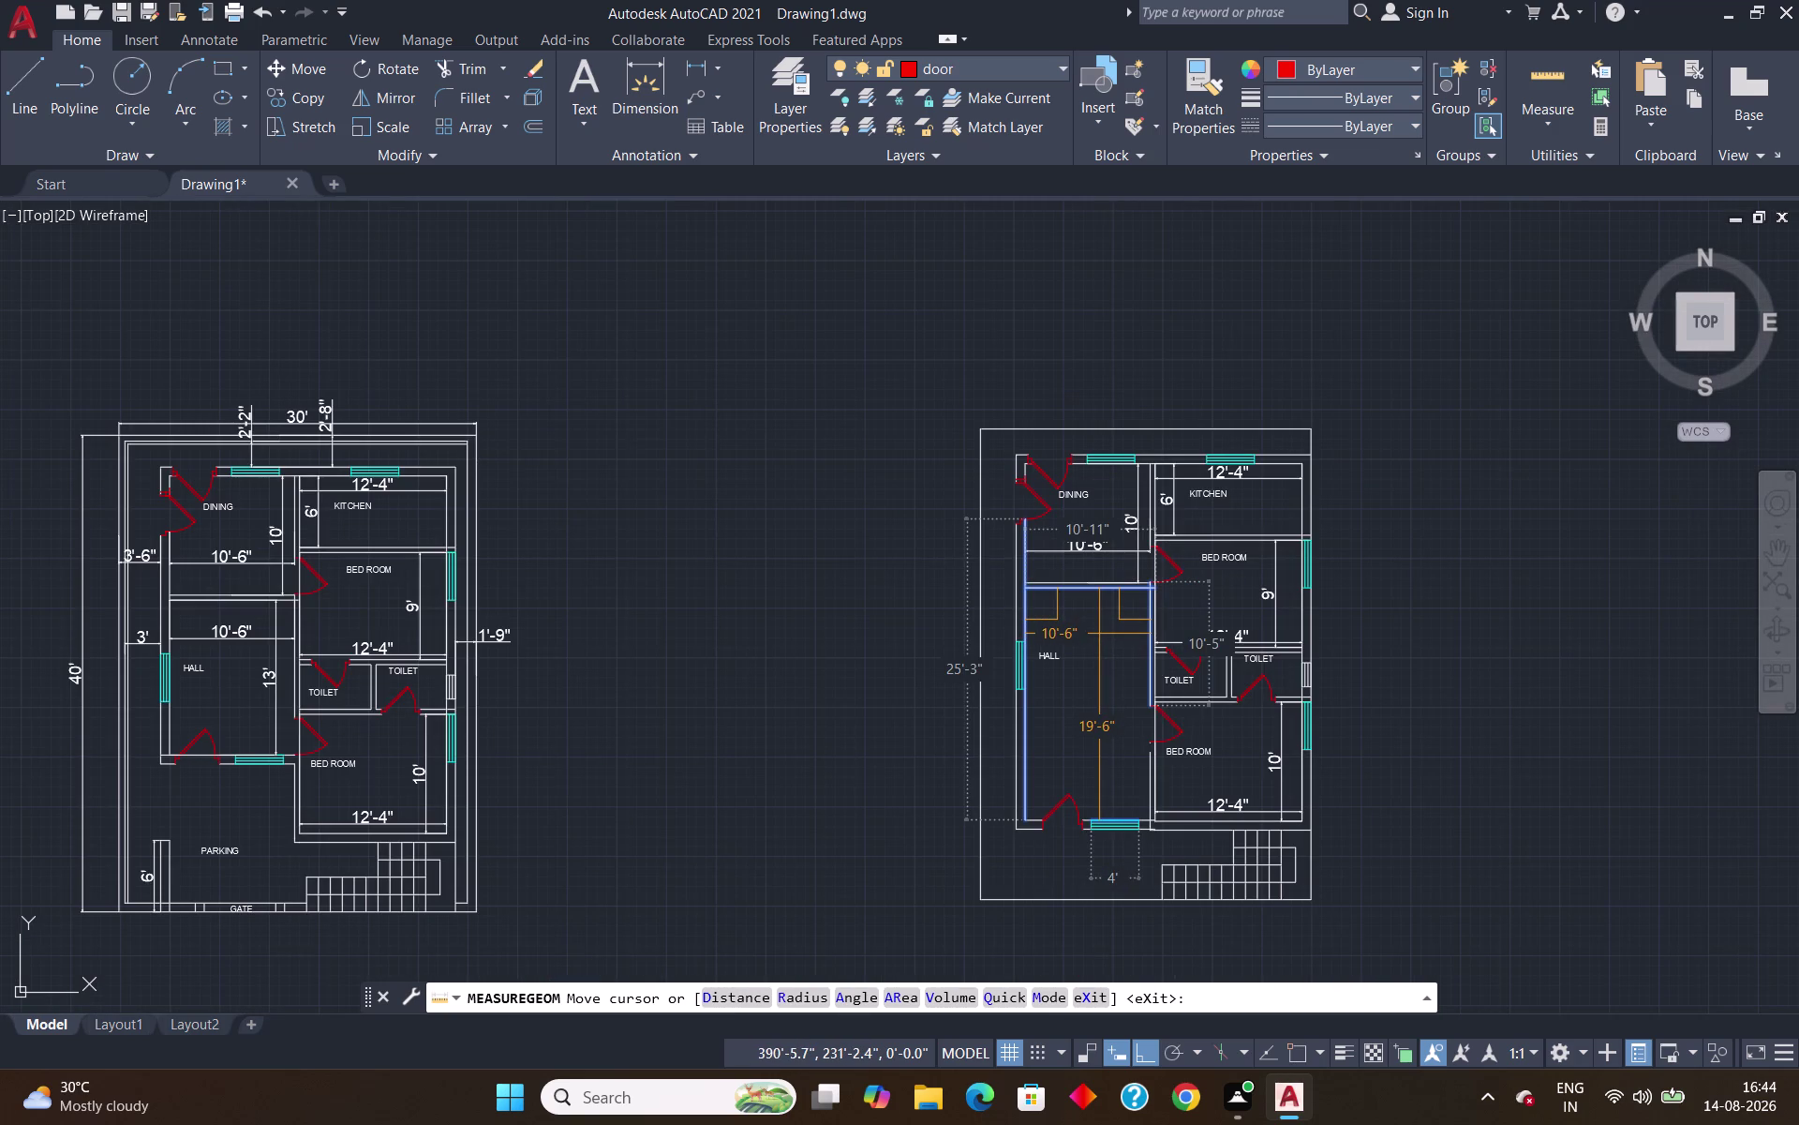
scroll(up, 3)
scroll(down, 3)
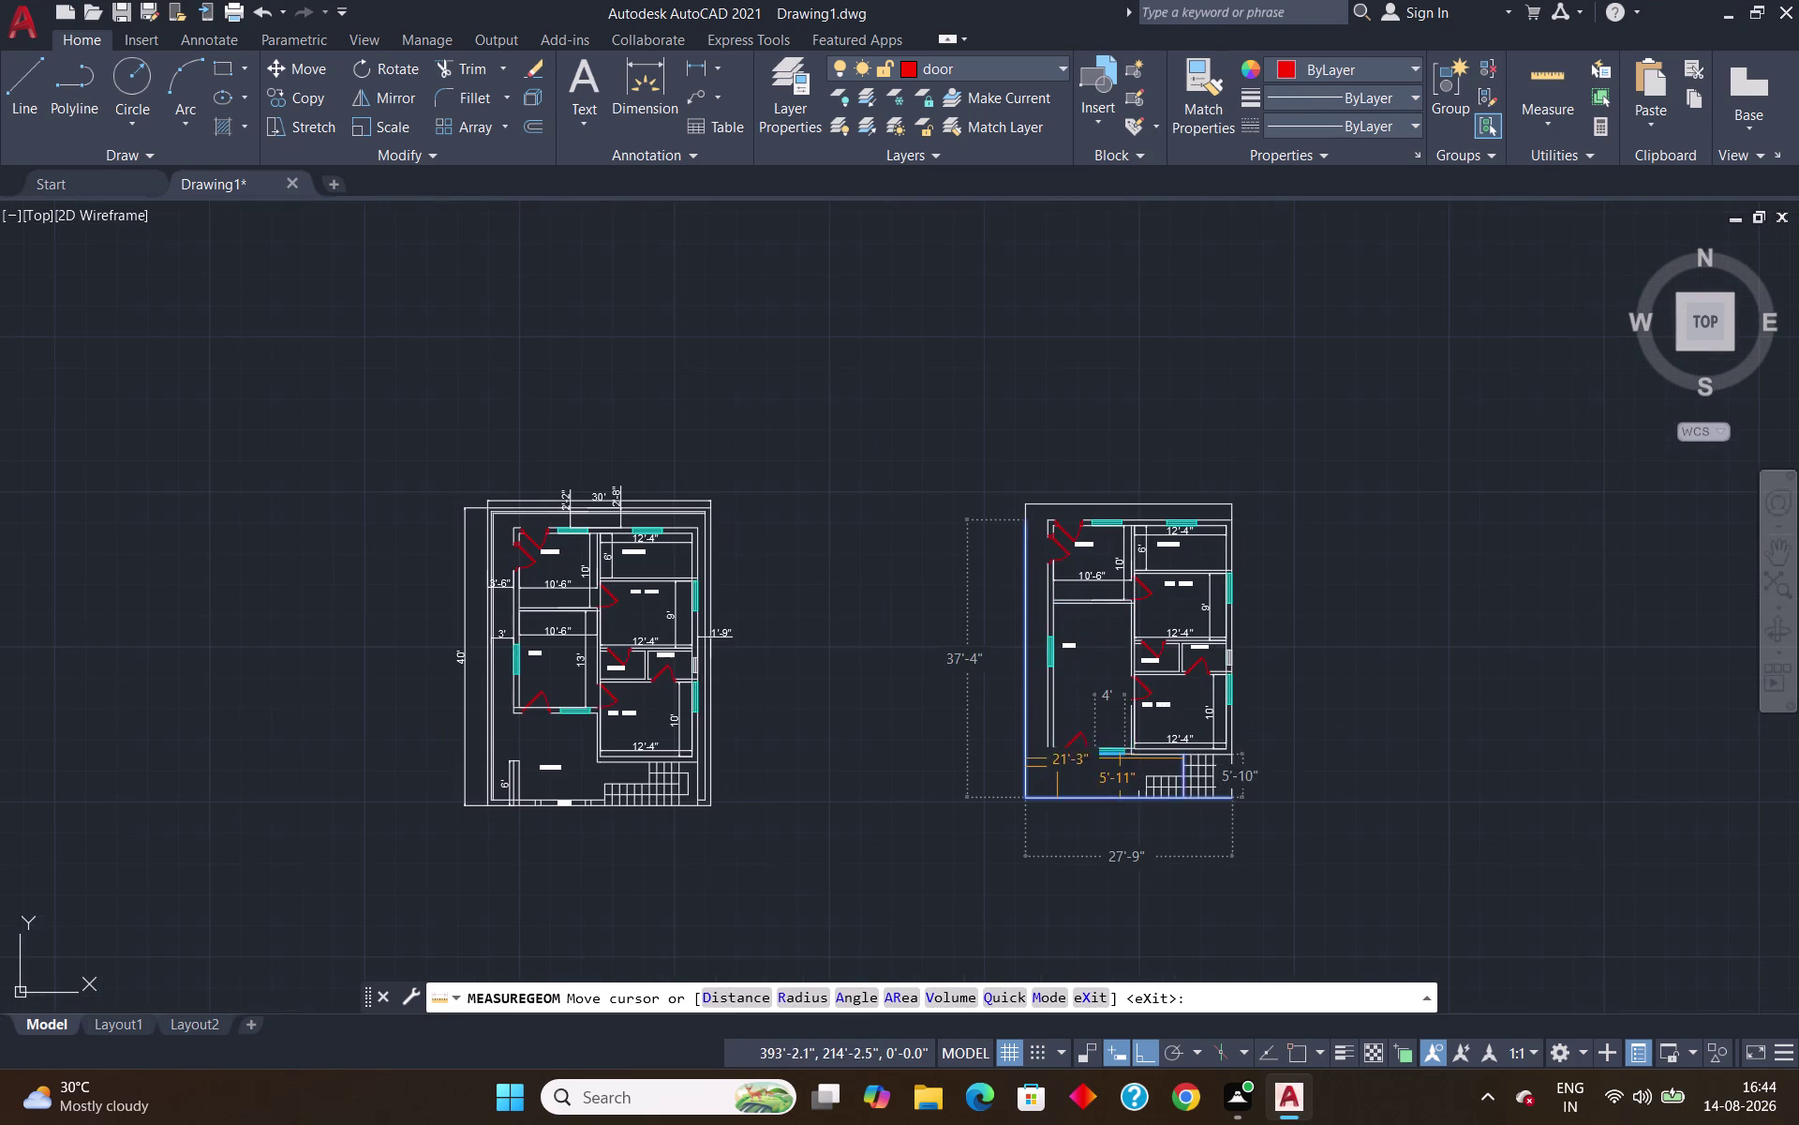
scroll(up, 3)
scroll(up, 3)
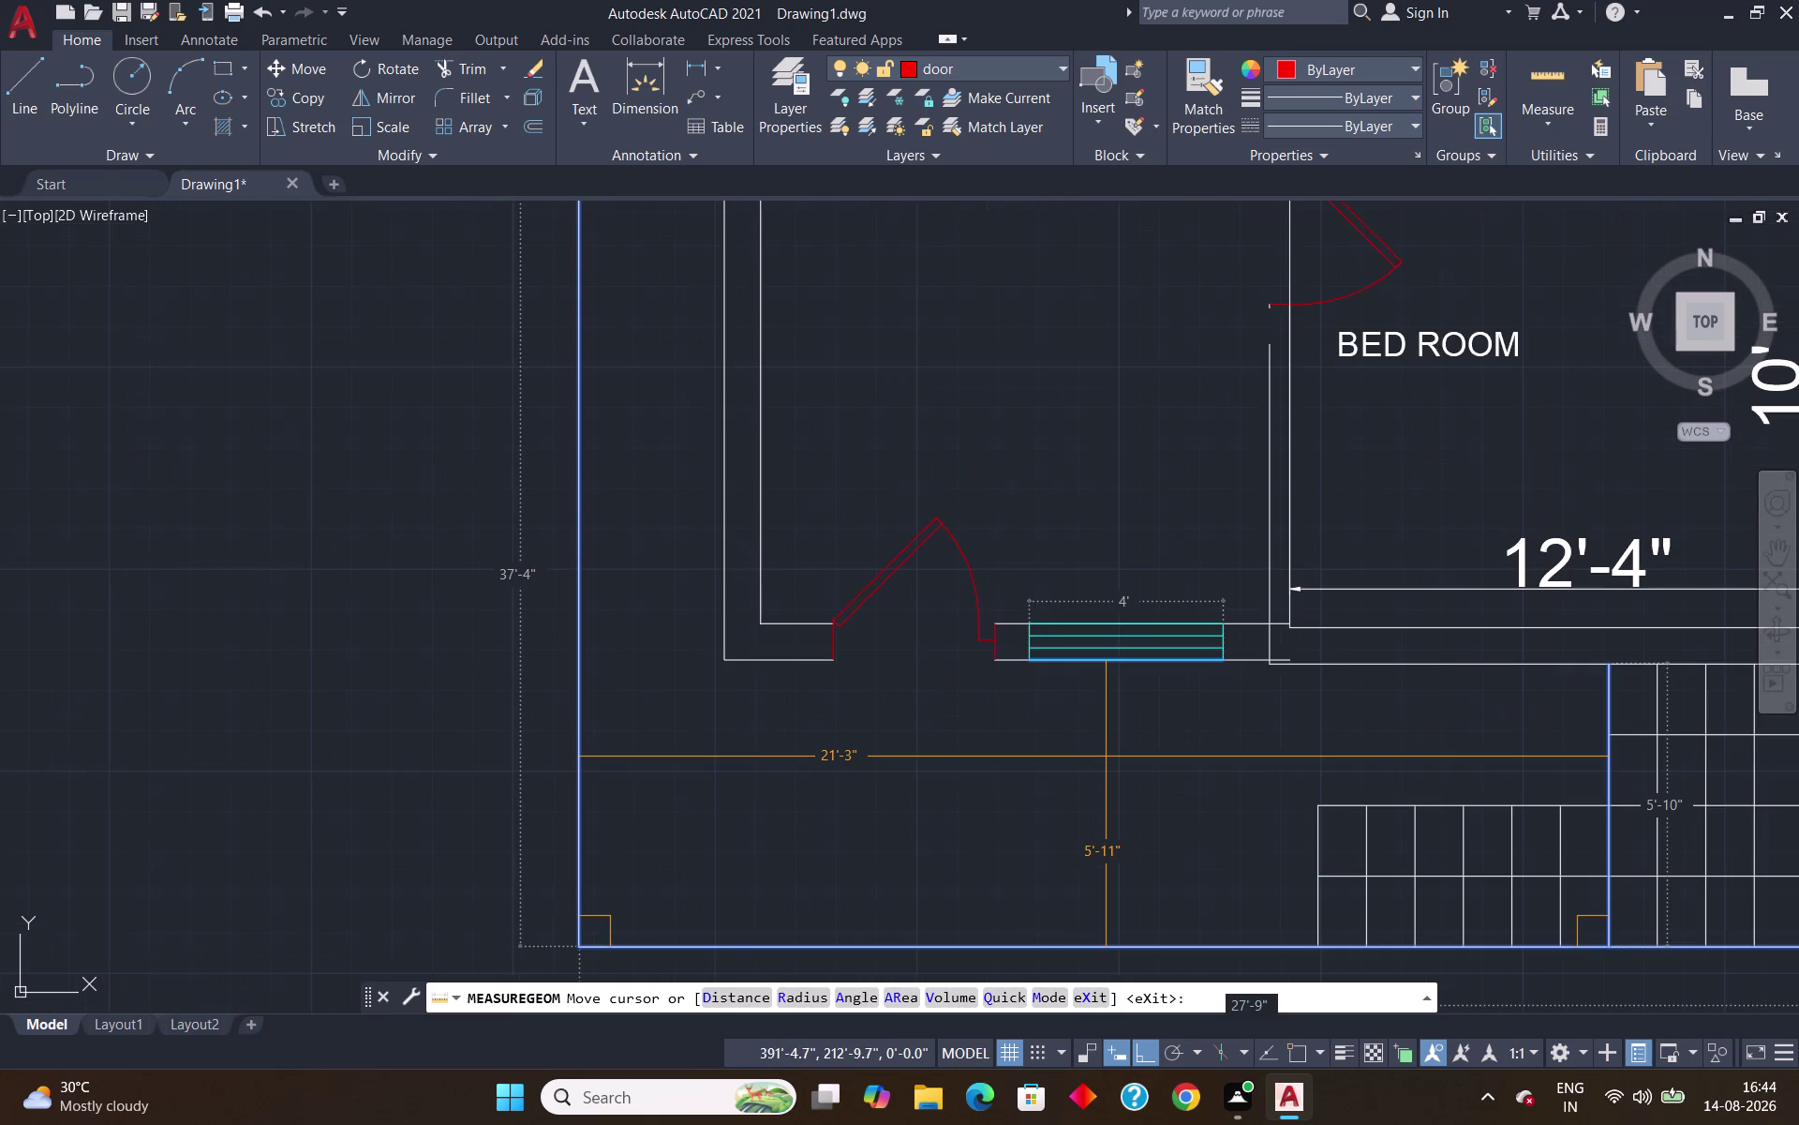
scroll(up, 3)
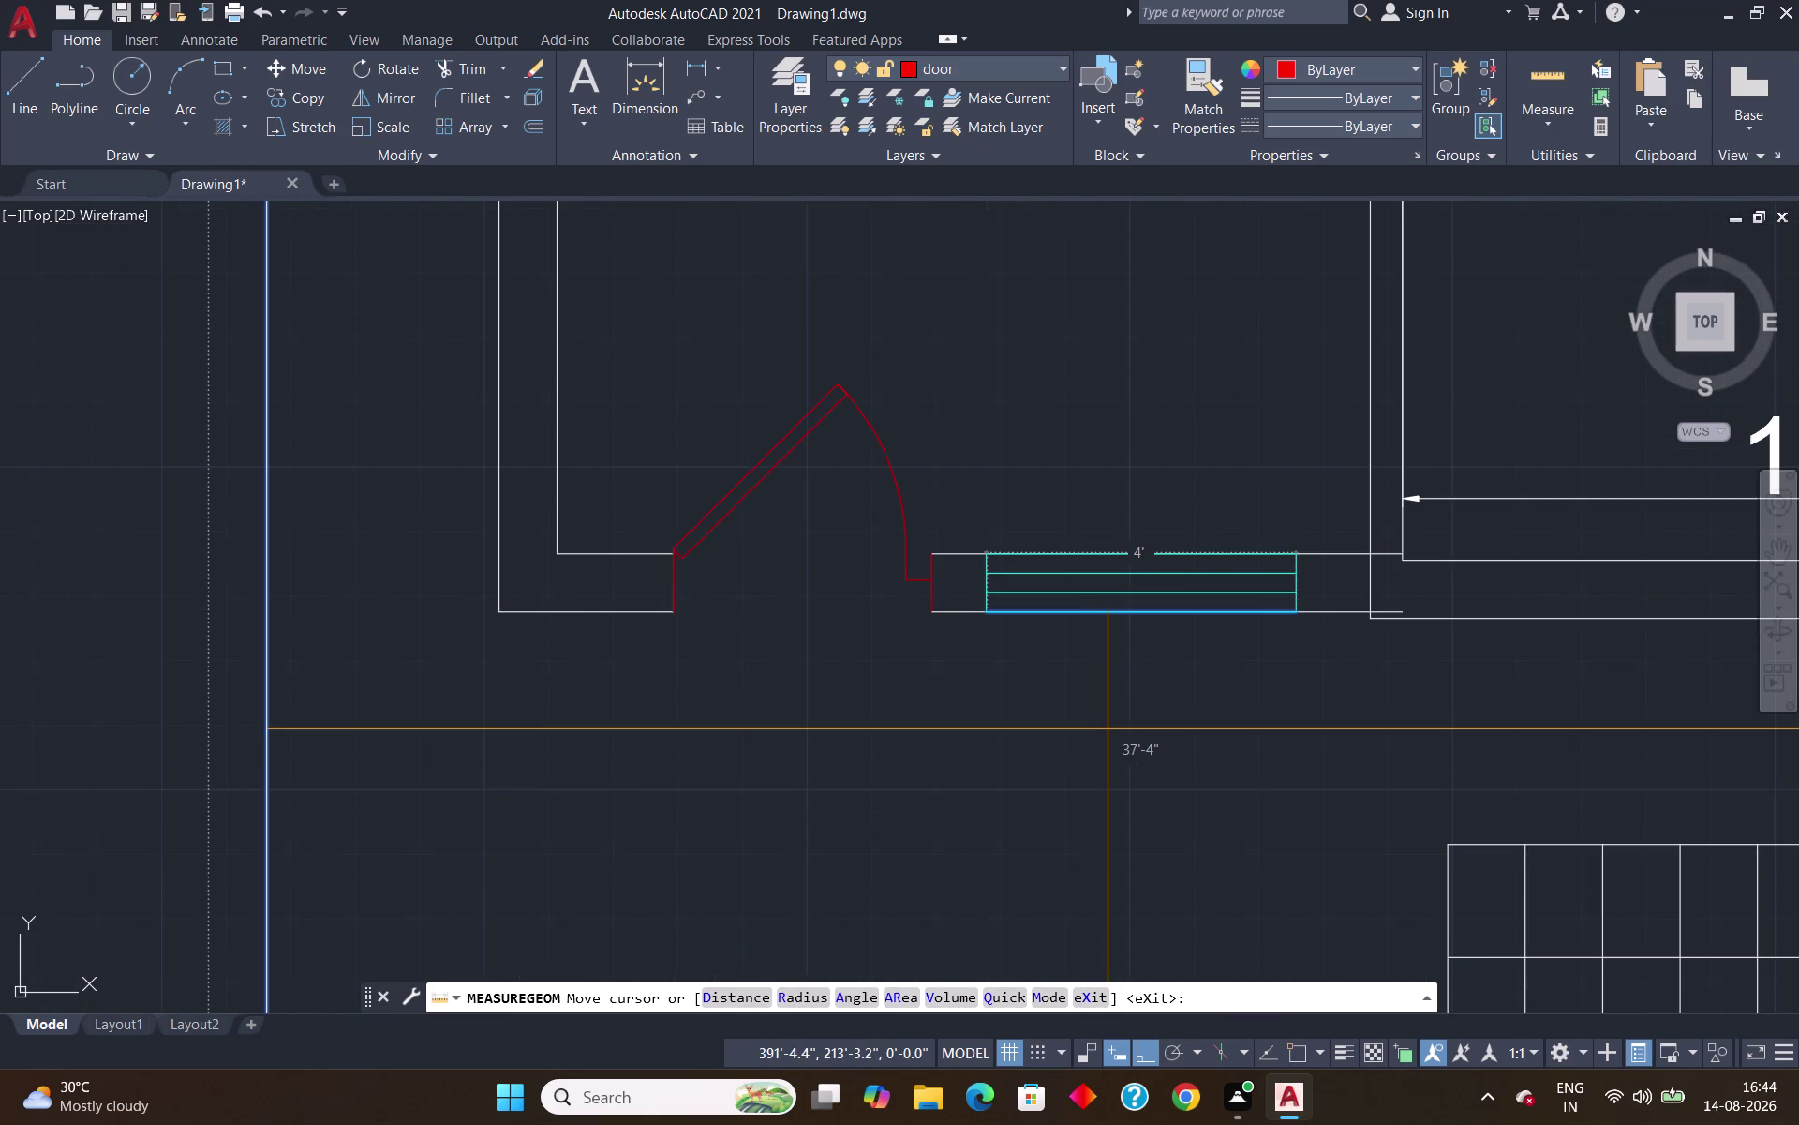
scroll(down, 3)
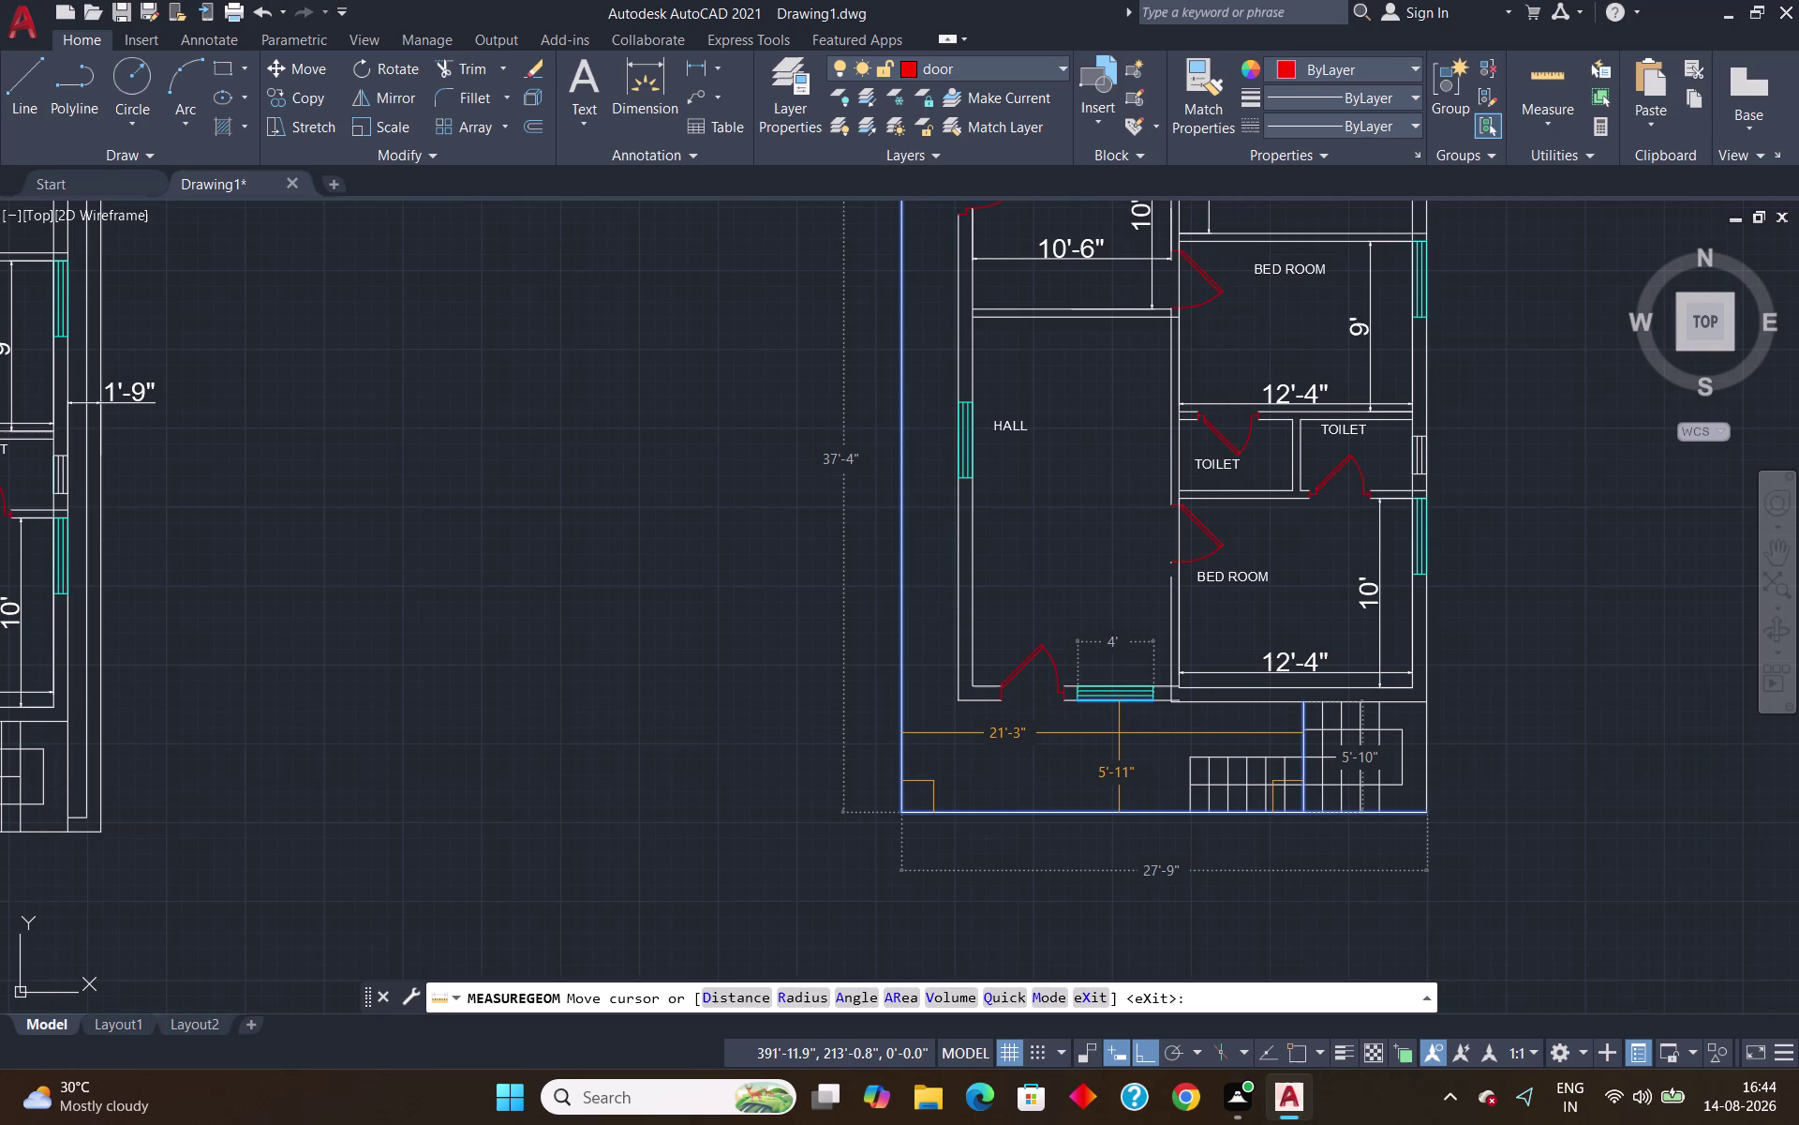
key(Escape)
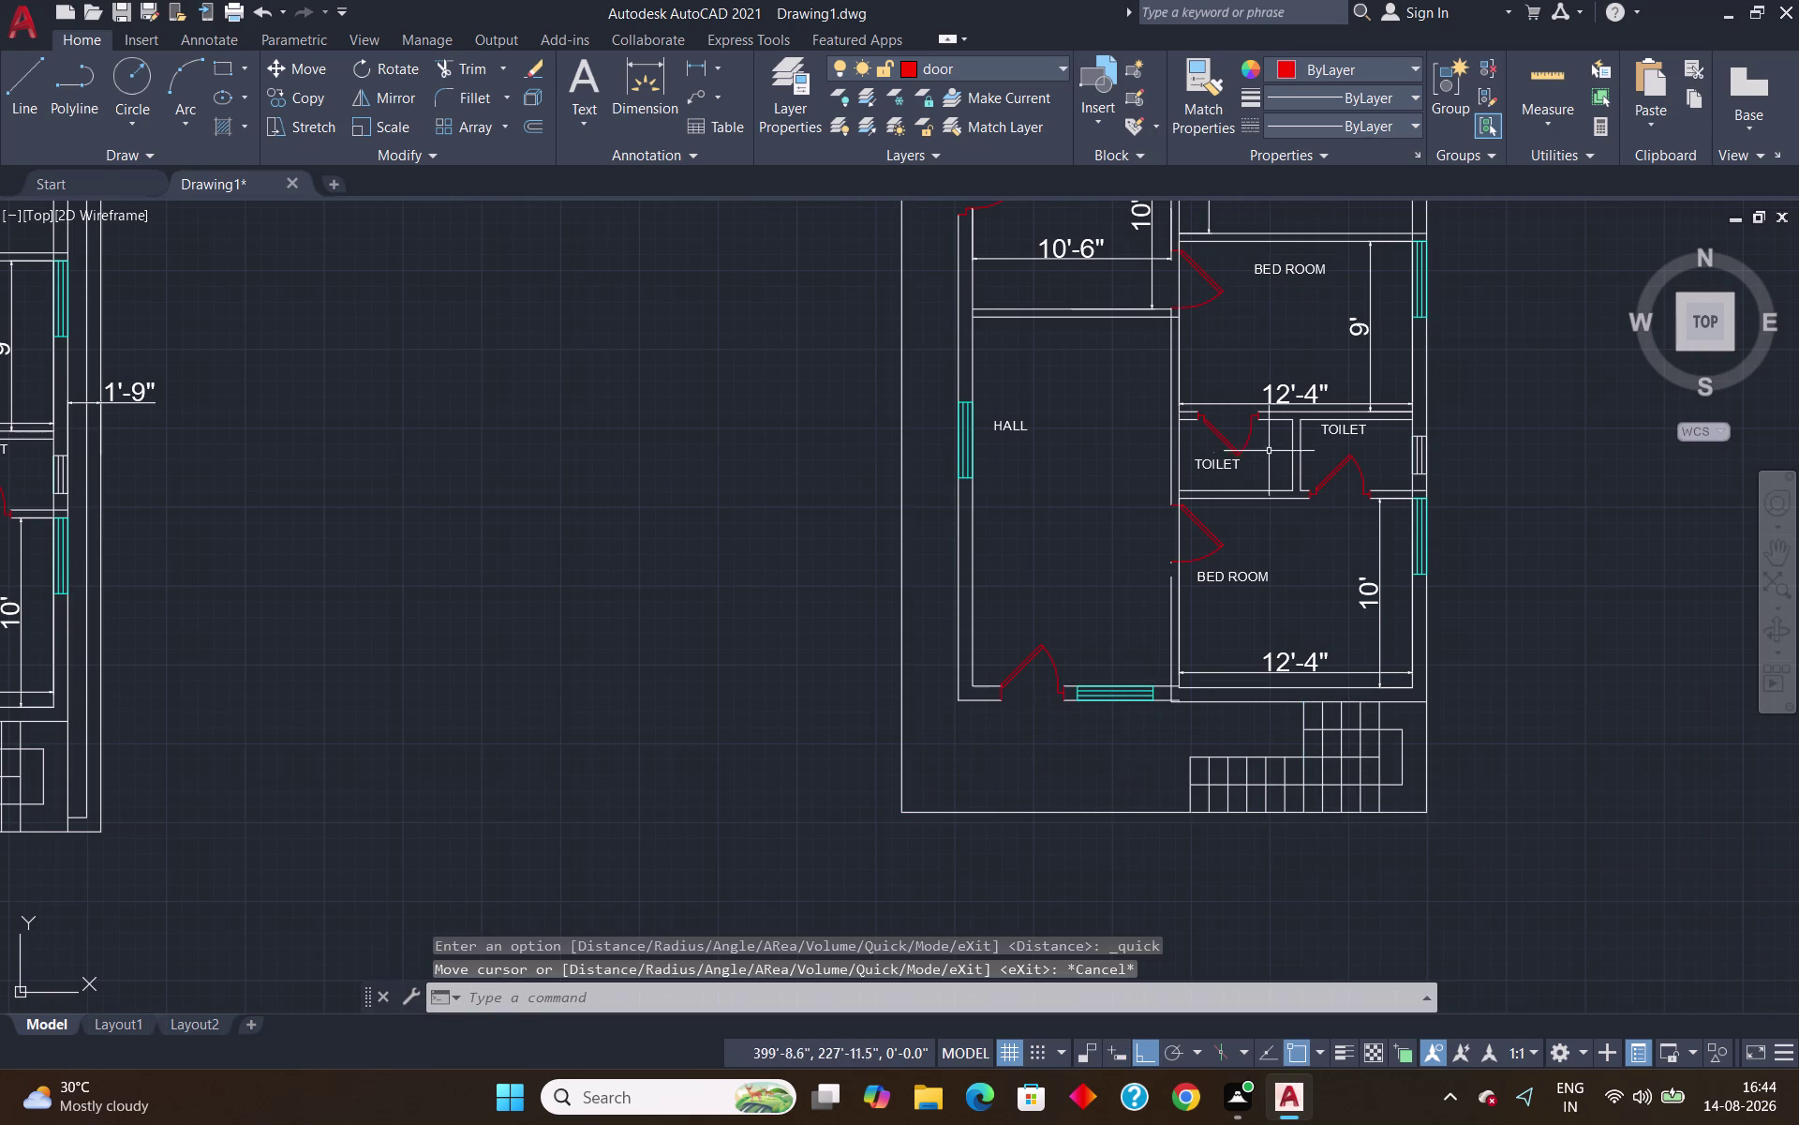
Delete the two 6'-1" wall lines at the hall window and window-select its six lines.
scroll(down, 3)
scroll(up, 3)
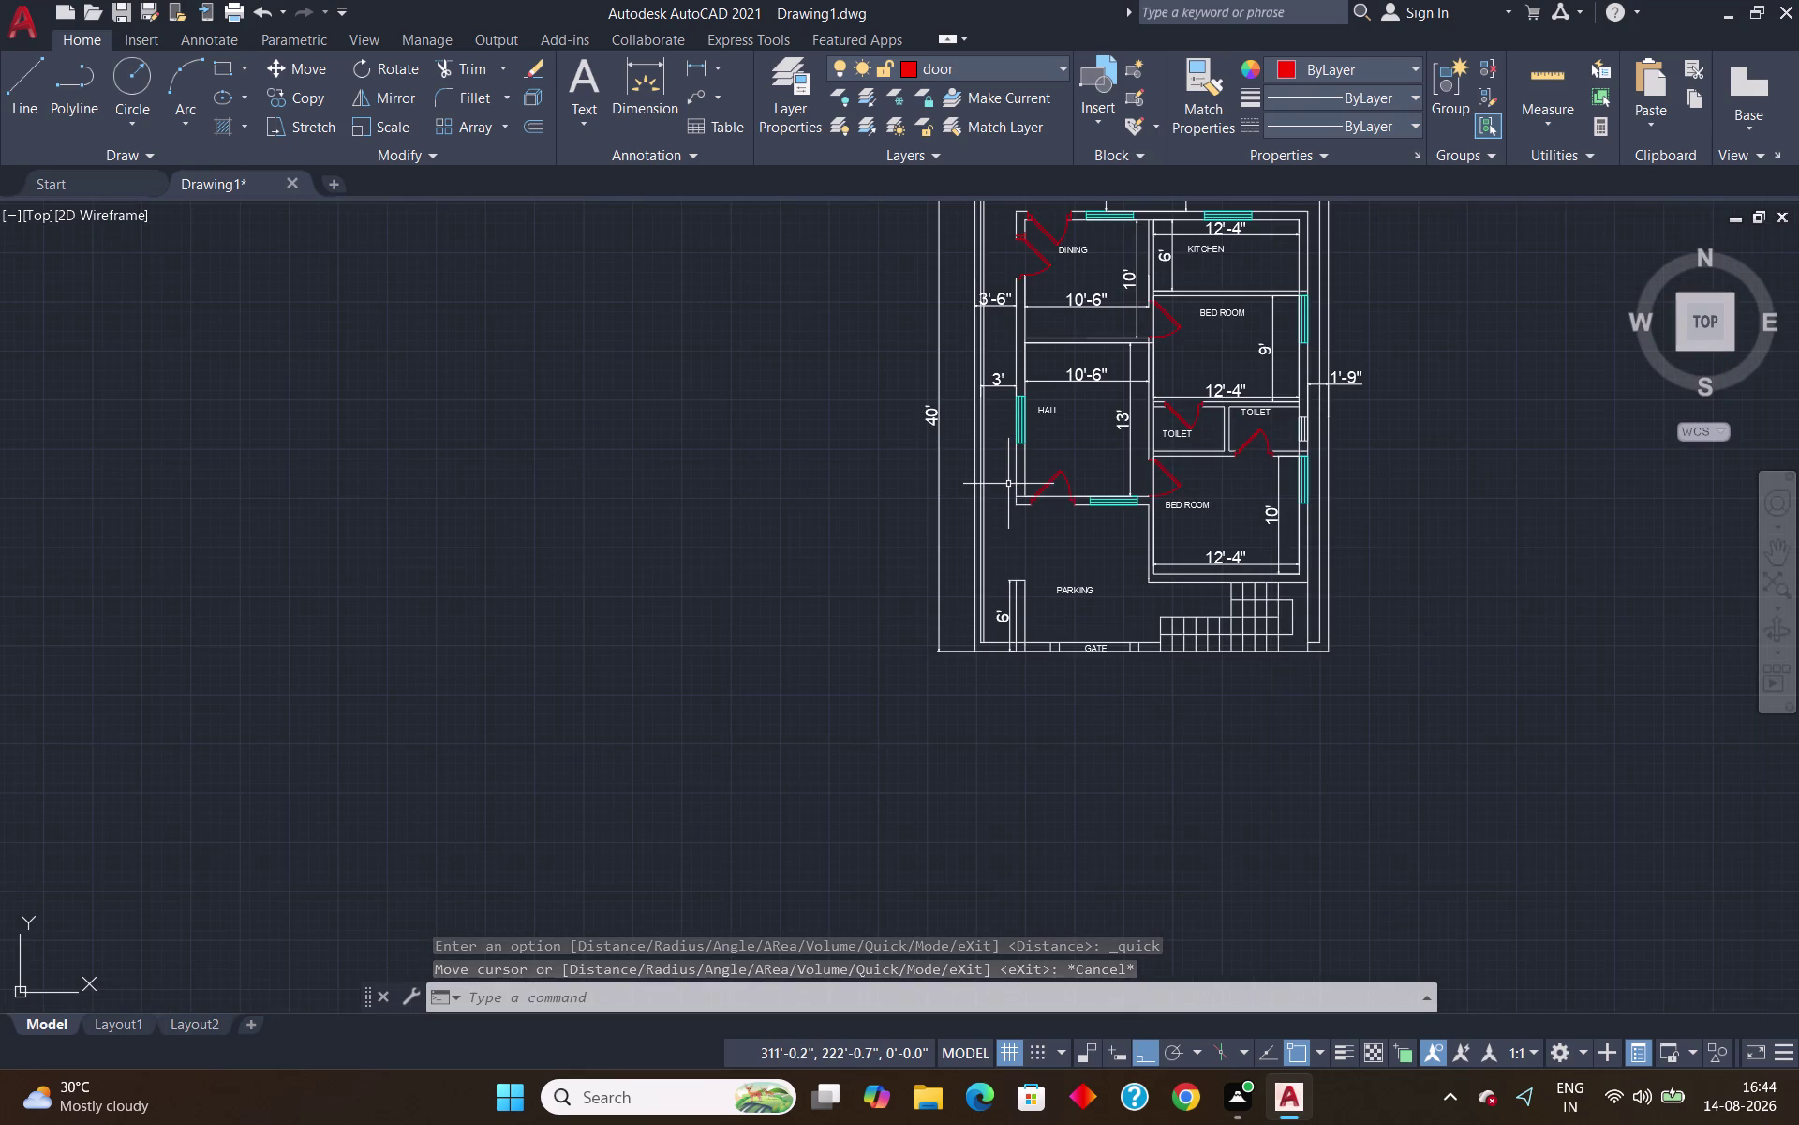
scroll(down, 3)
scroll(up, 3)
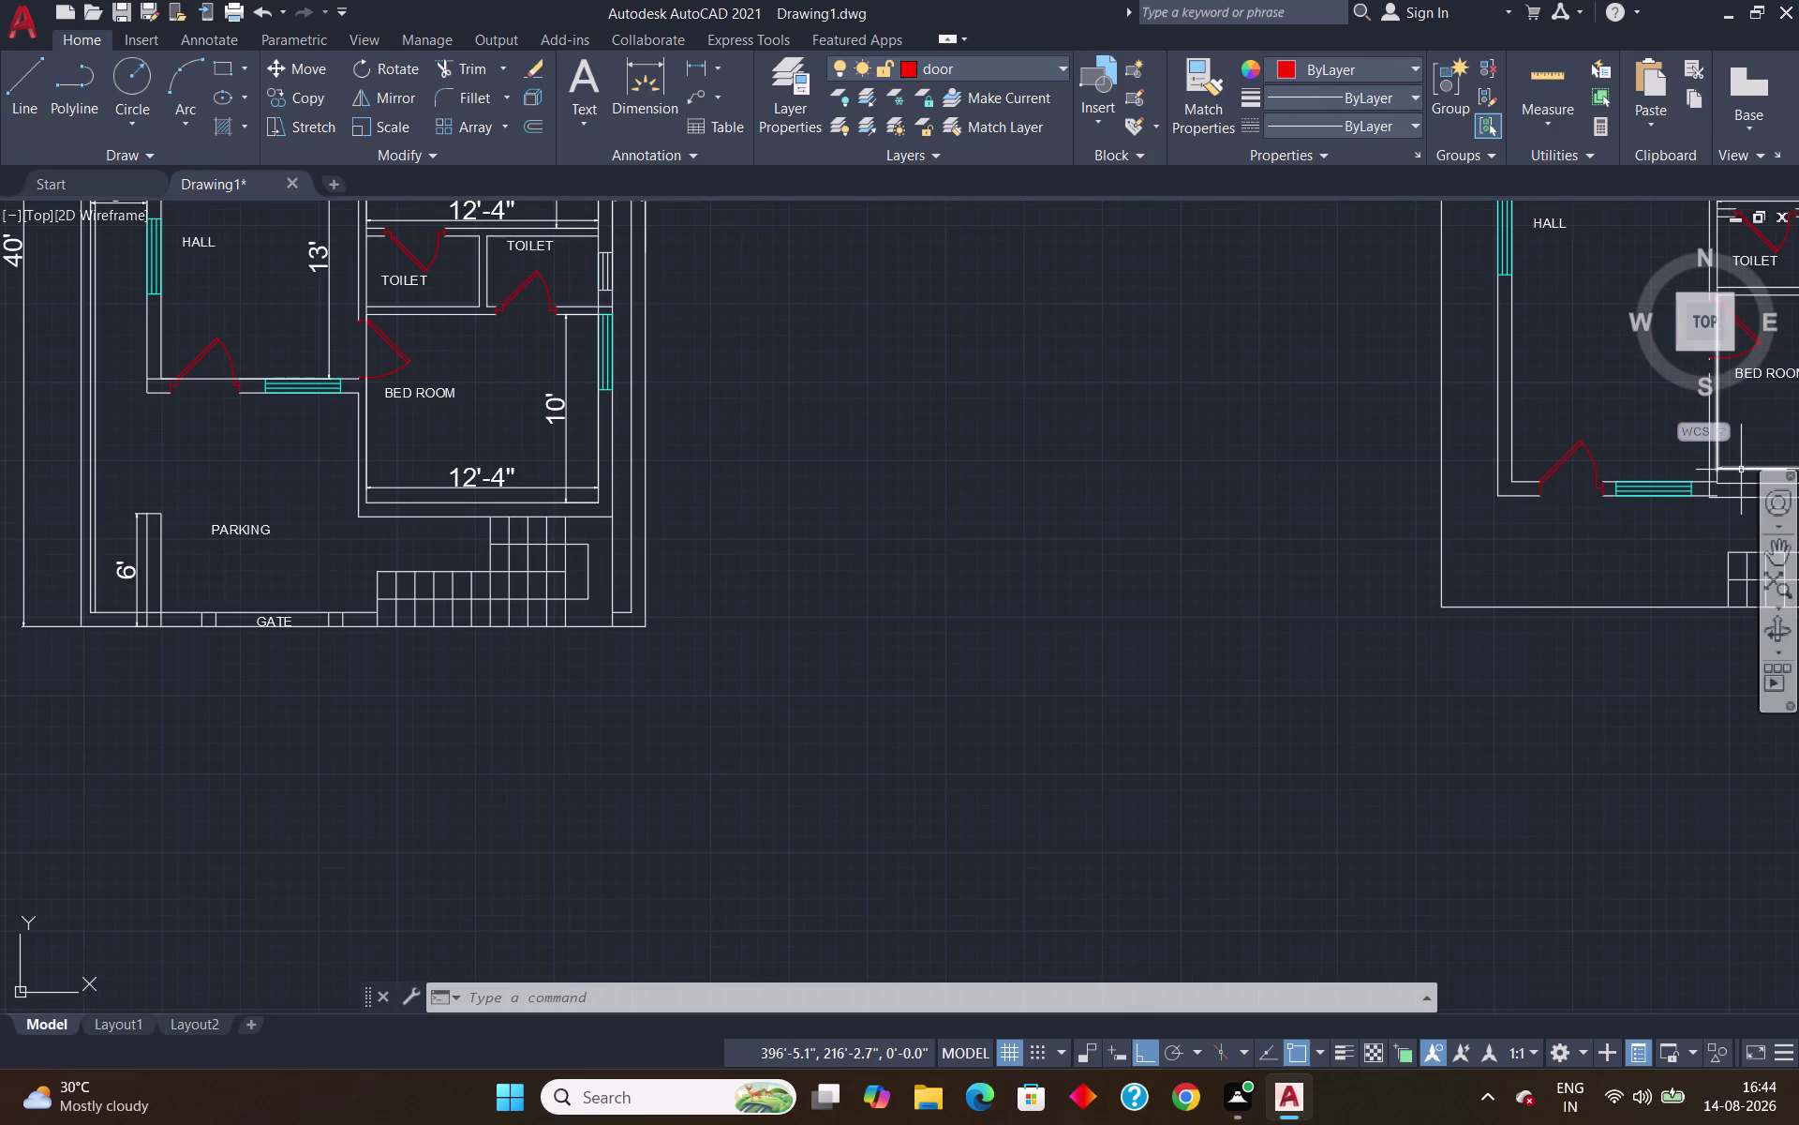
scroll(up, 3)
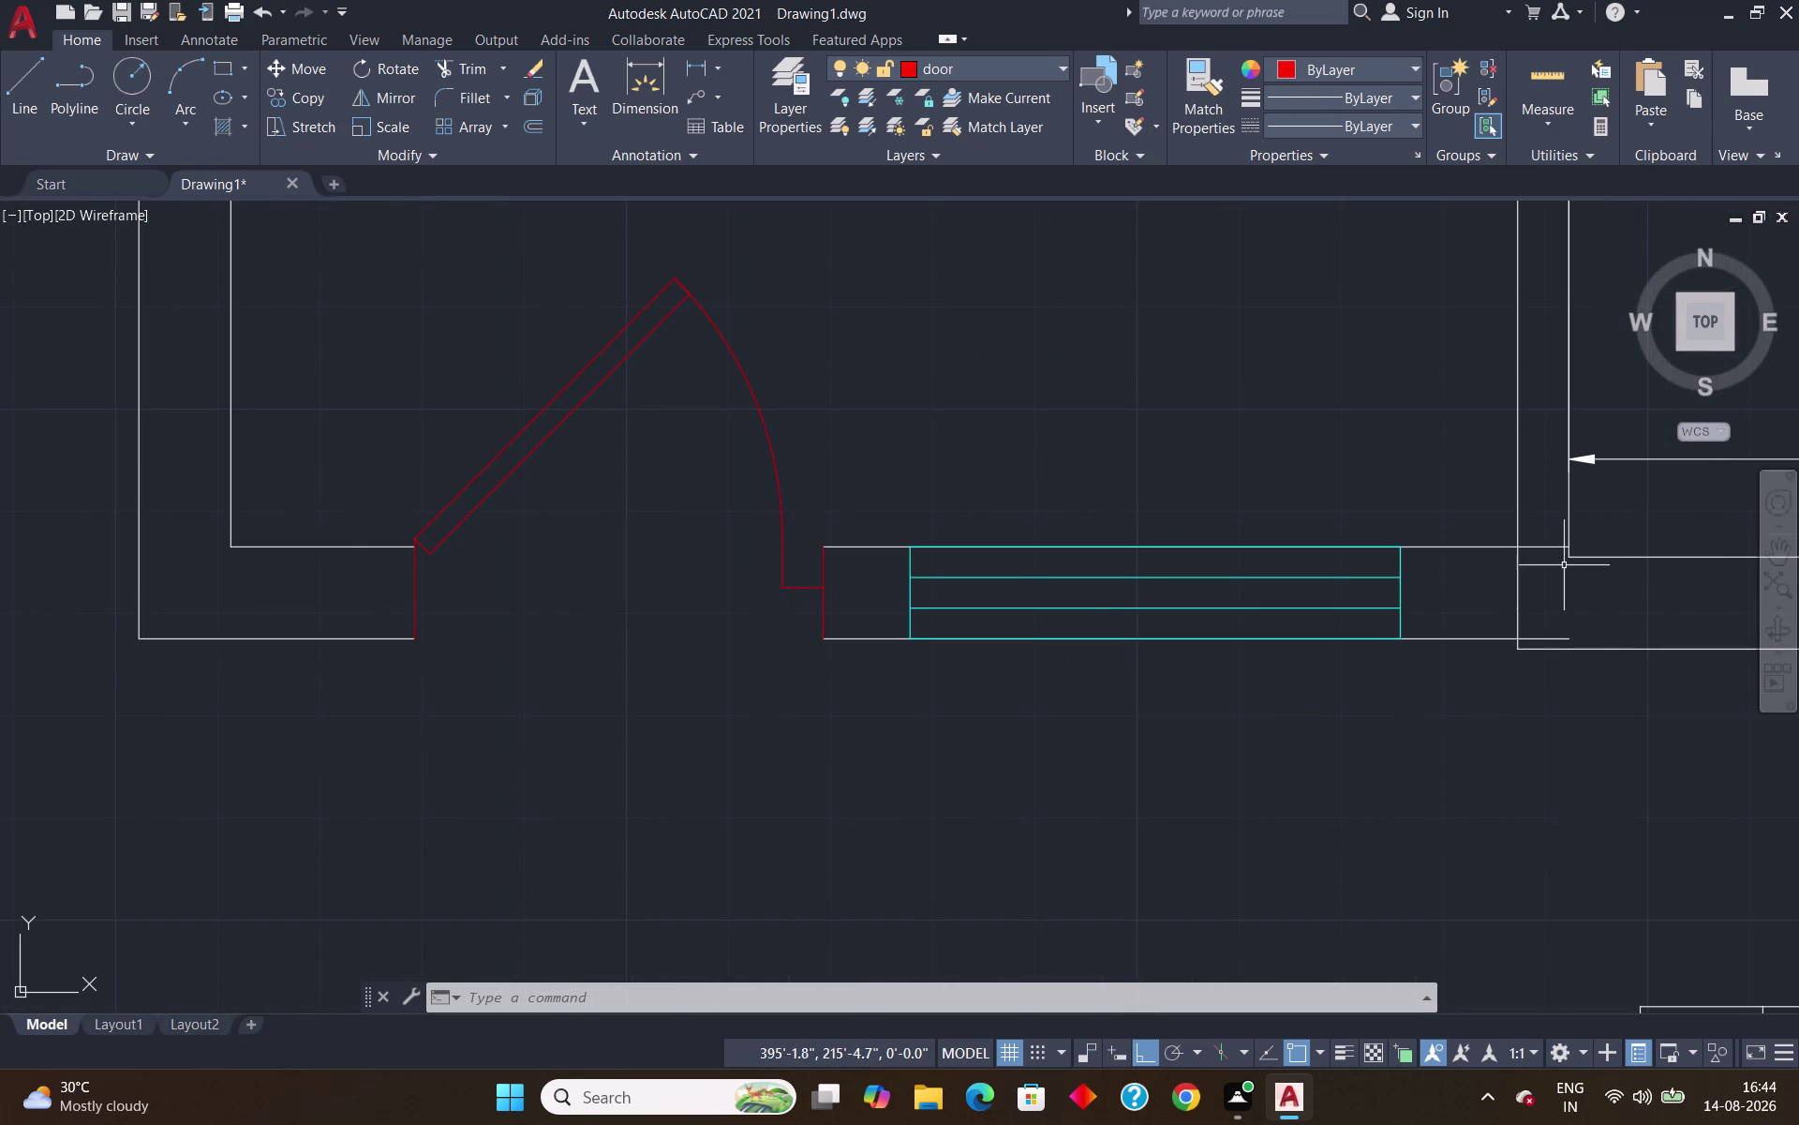
click(1537, 545)
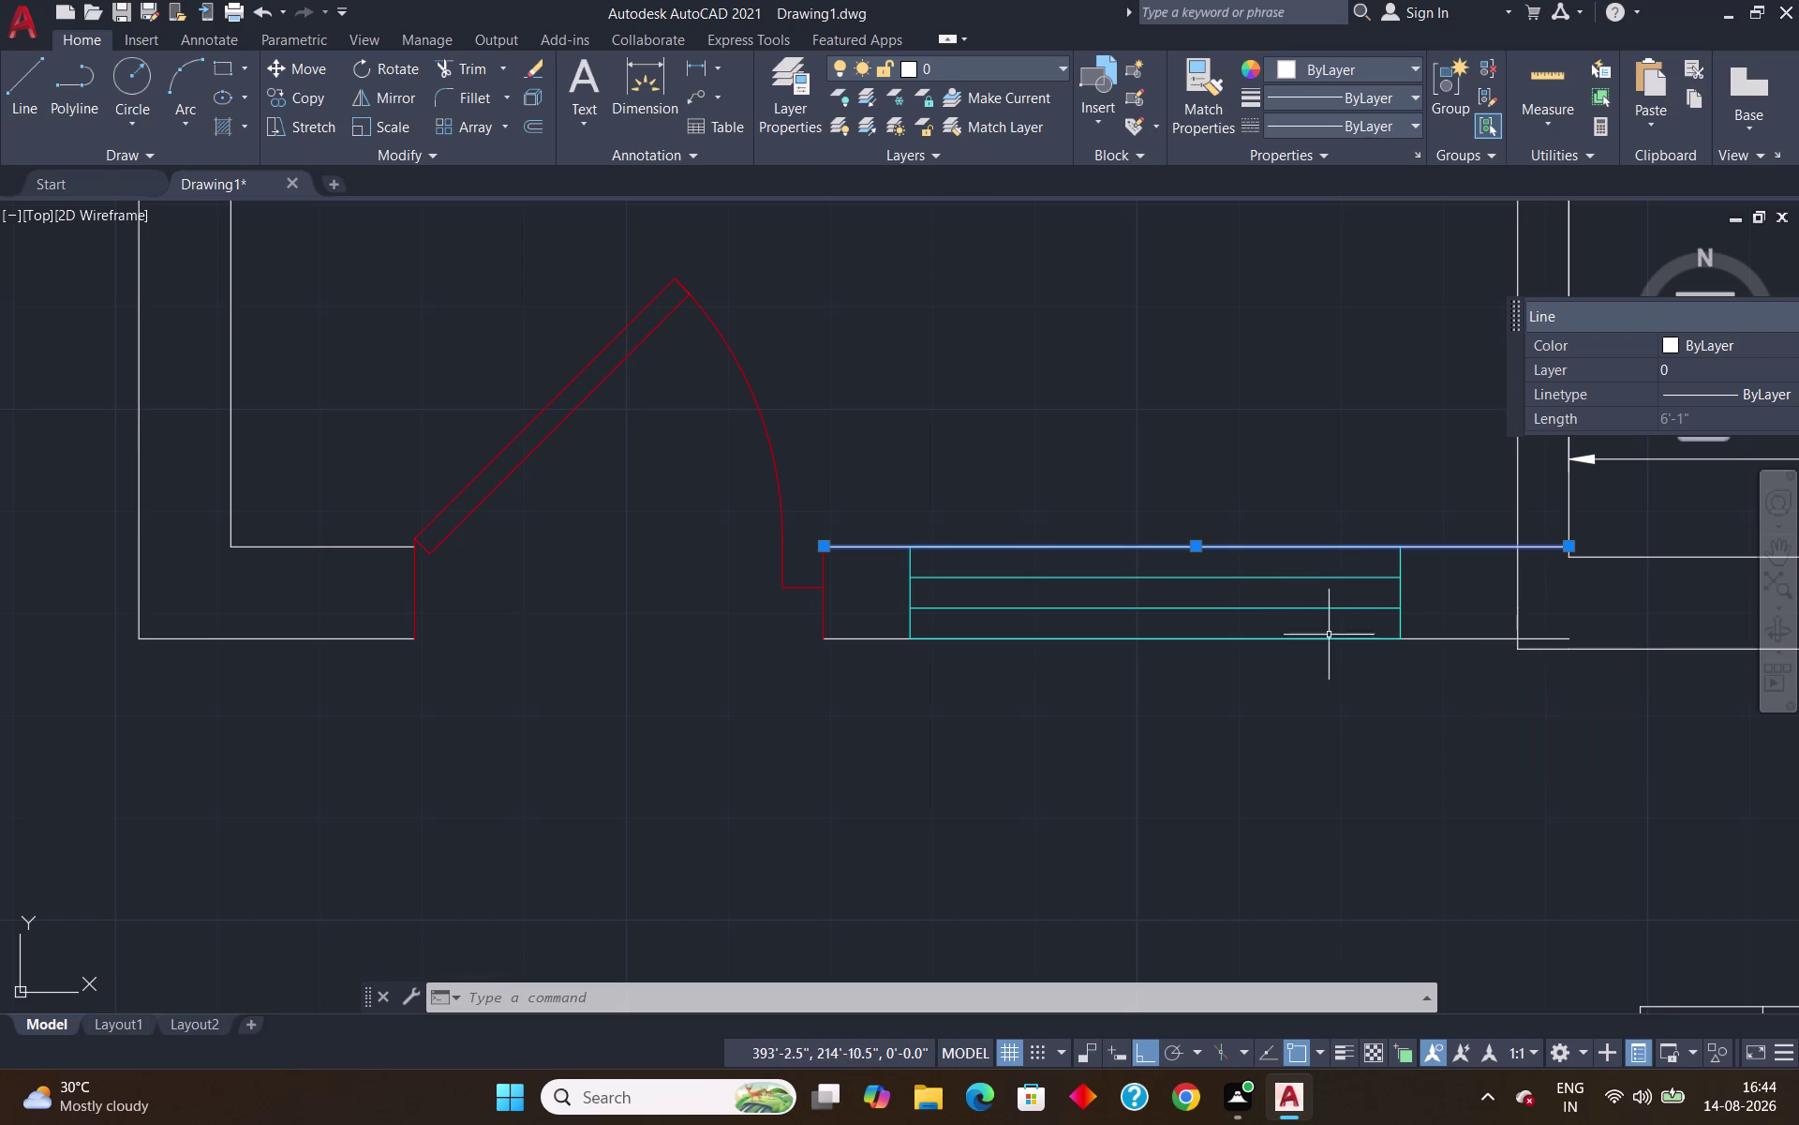
click(1441, 640)
key(Delete)
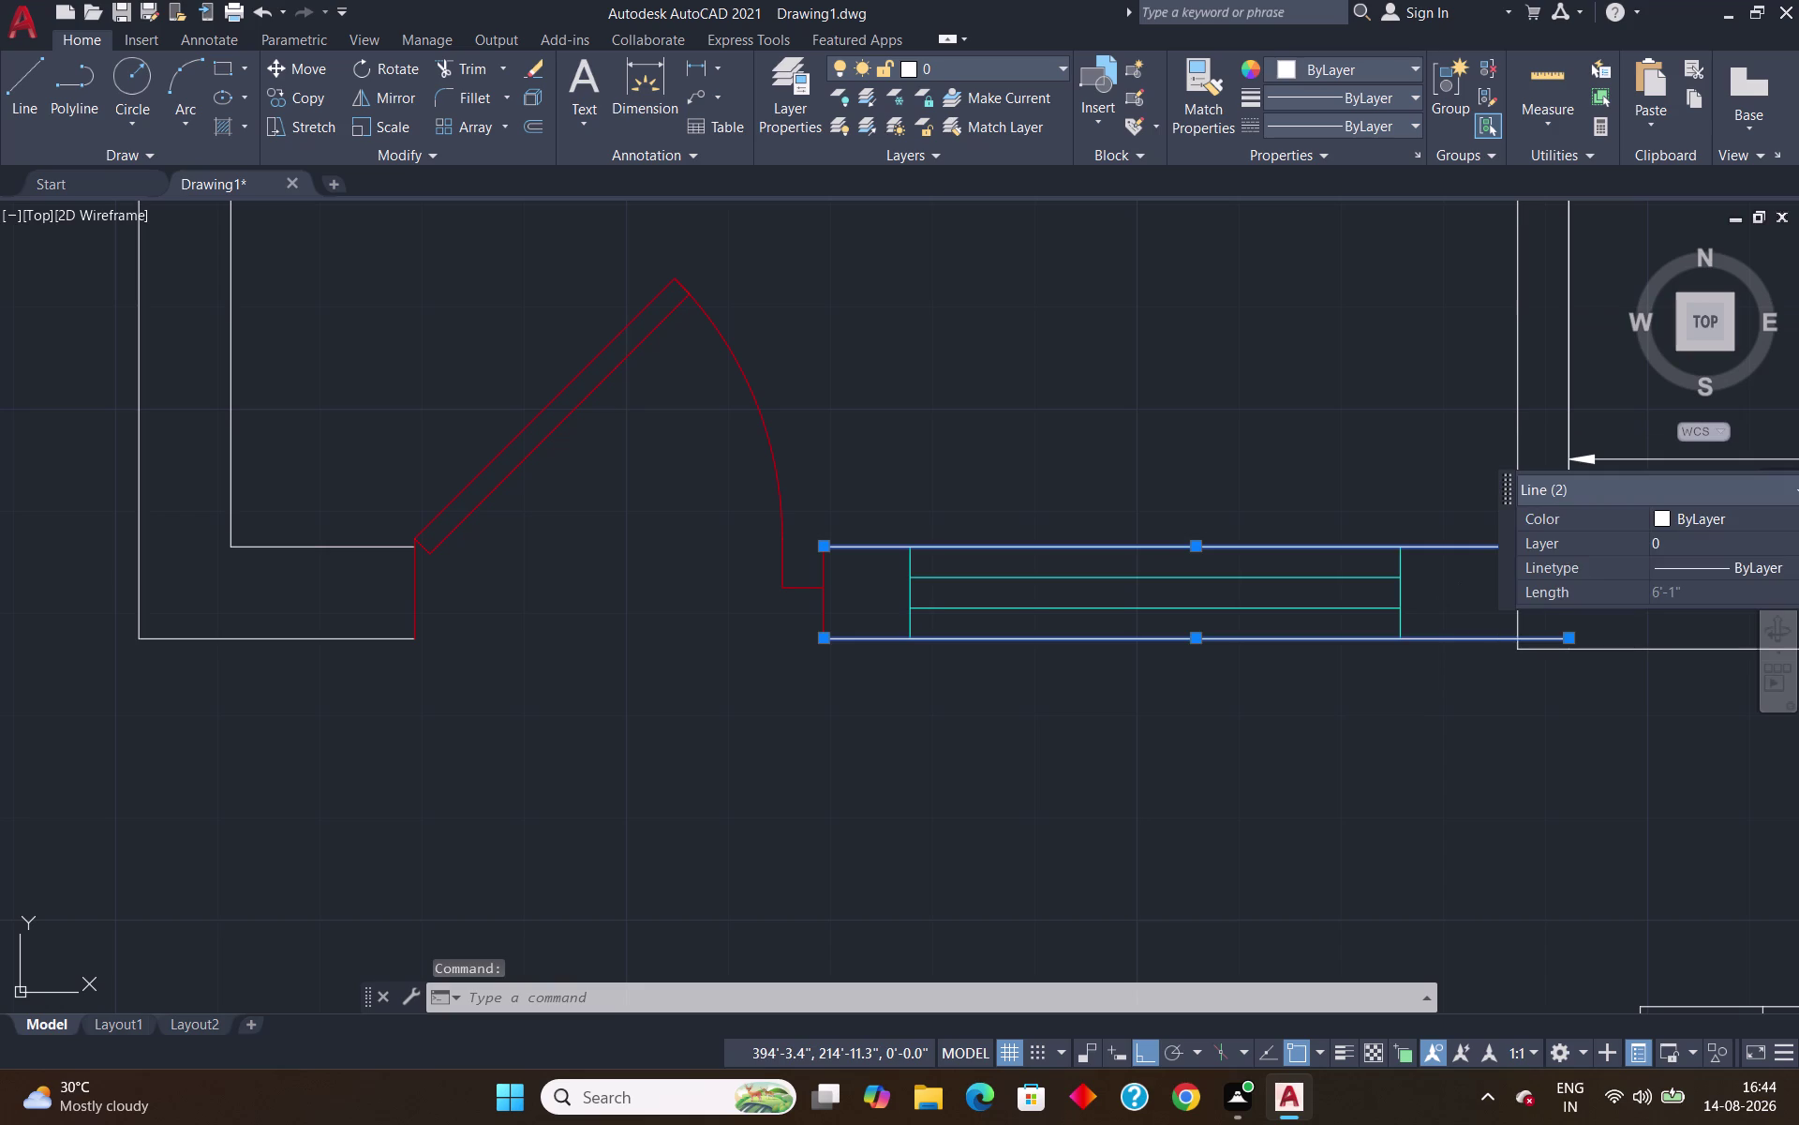
drag(1467, 491, 1439, 504)
click(894, 711)
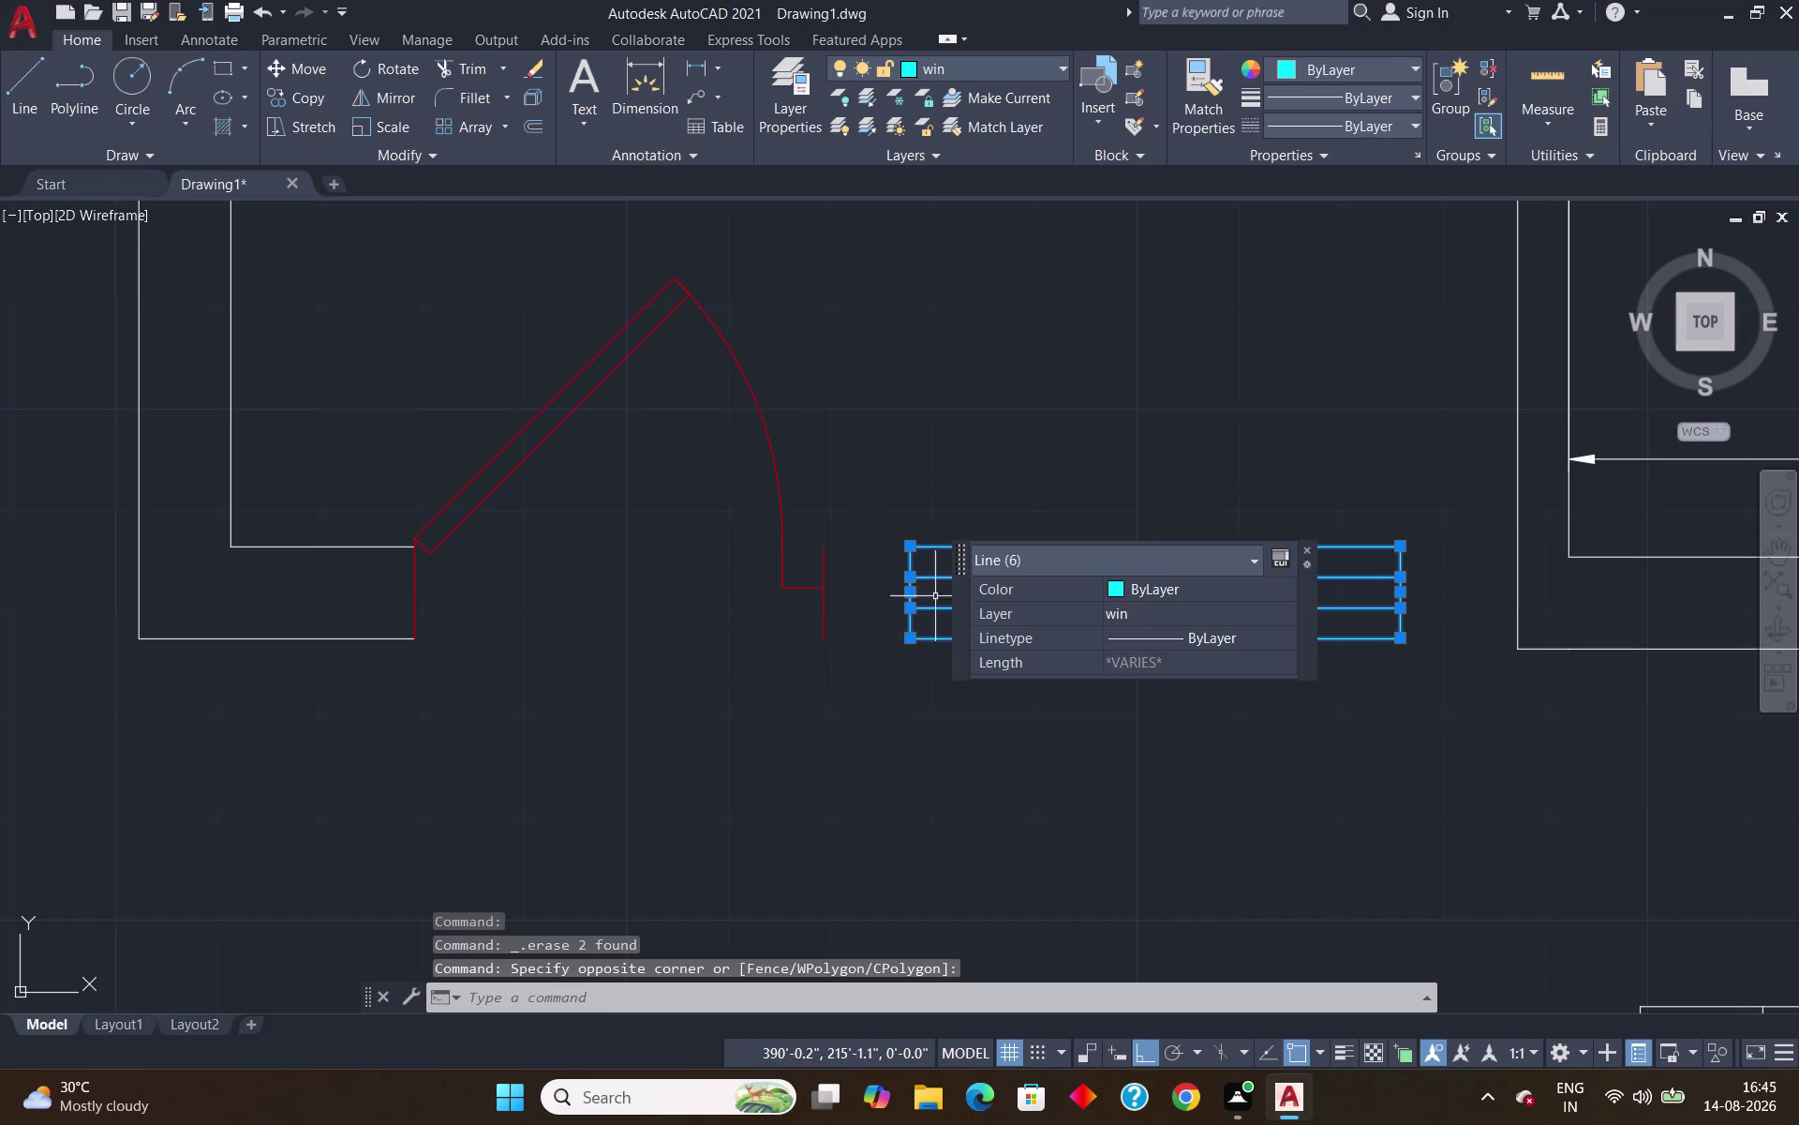
Move the selected window lines from their corner up to a spot above the door.
key(m)
key(Return)
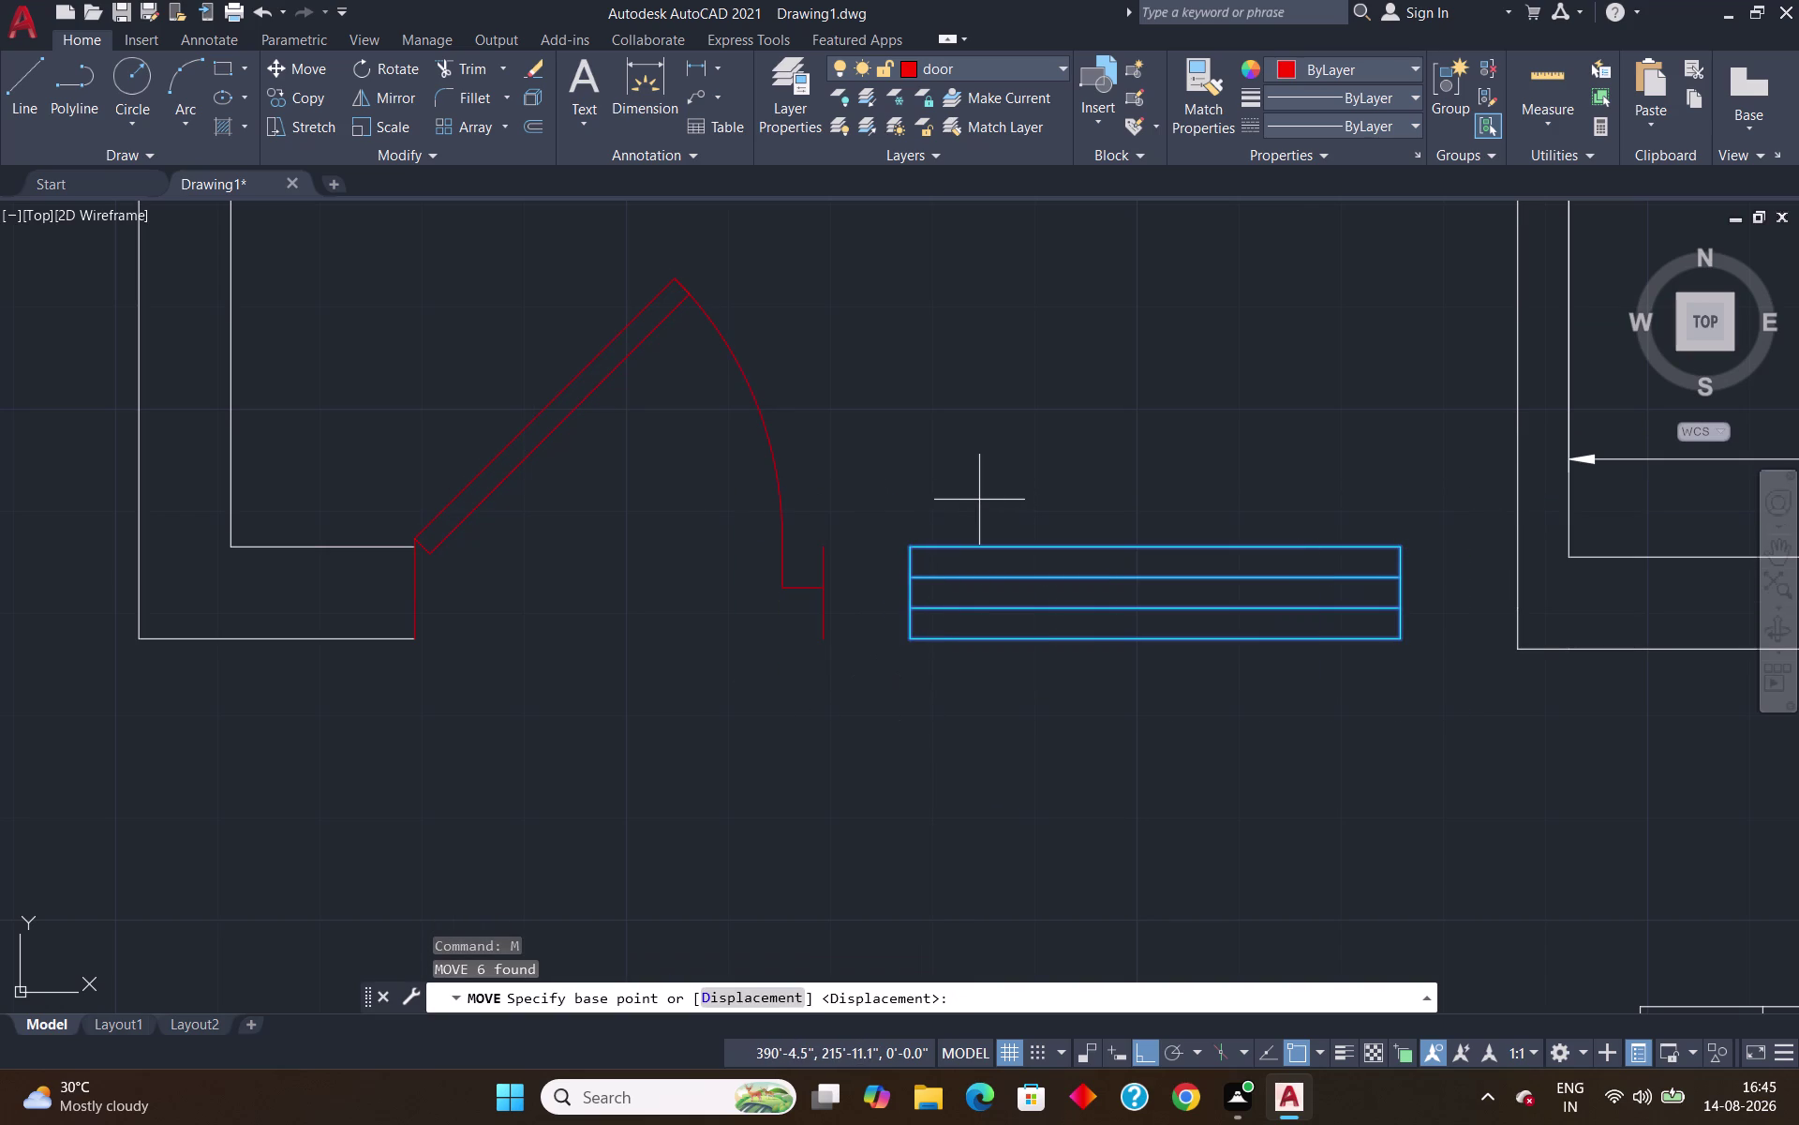
click(910, 596)
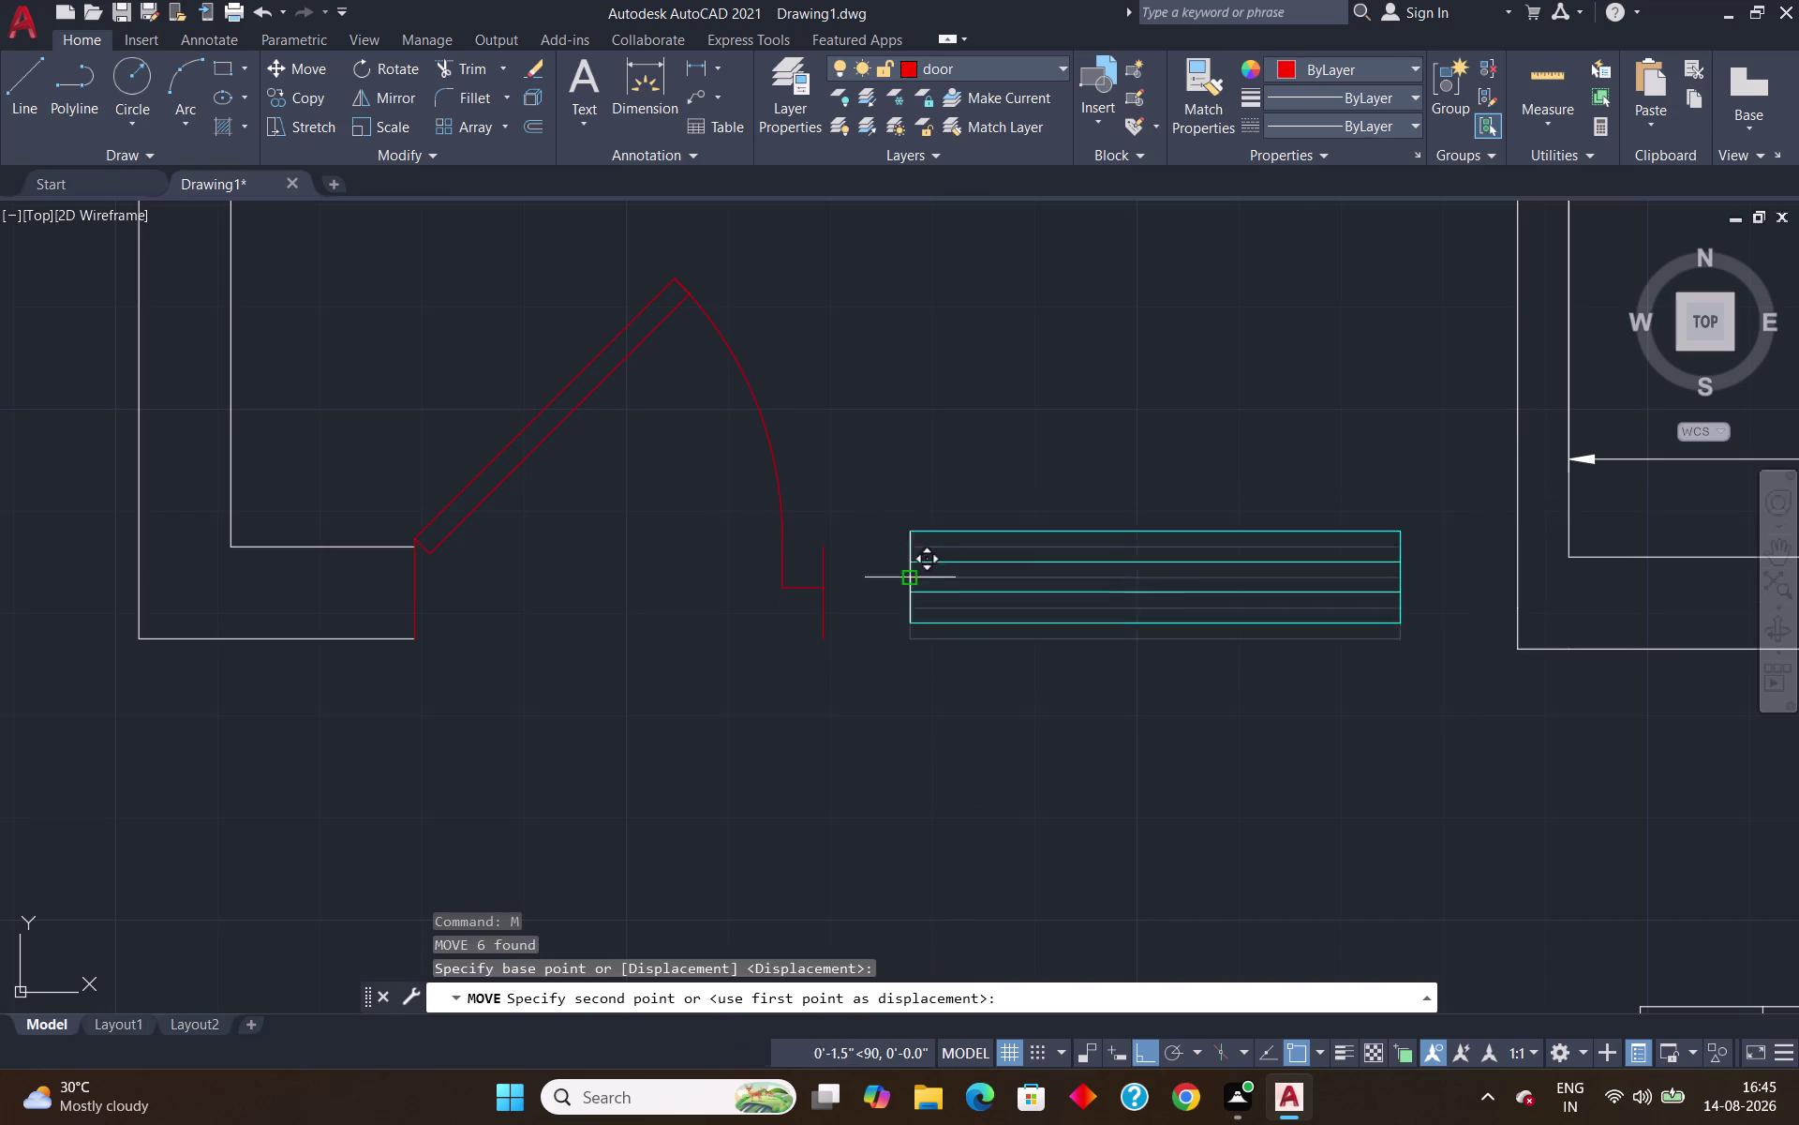
click(963, 350)
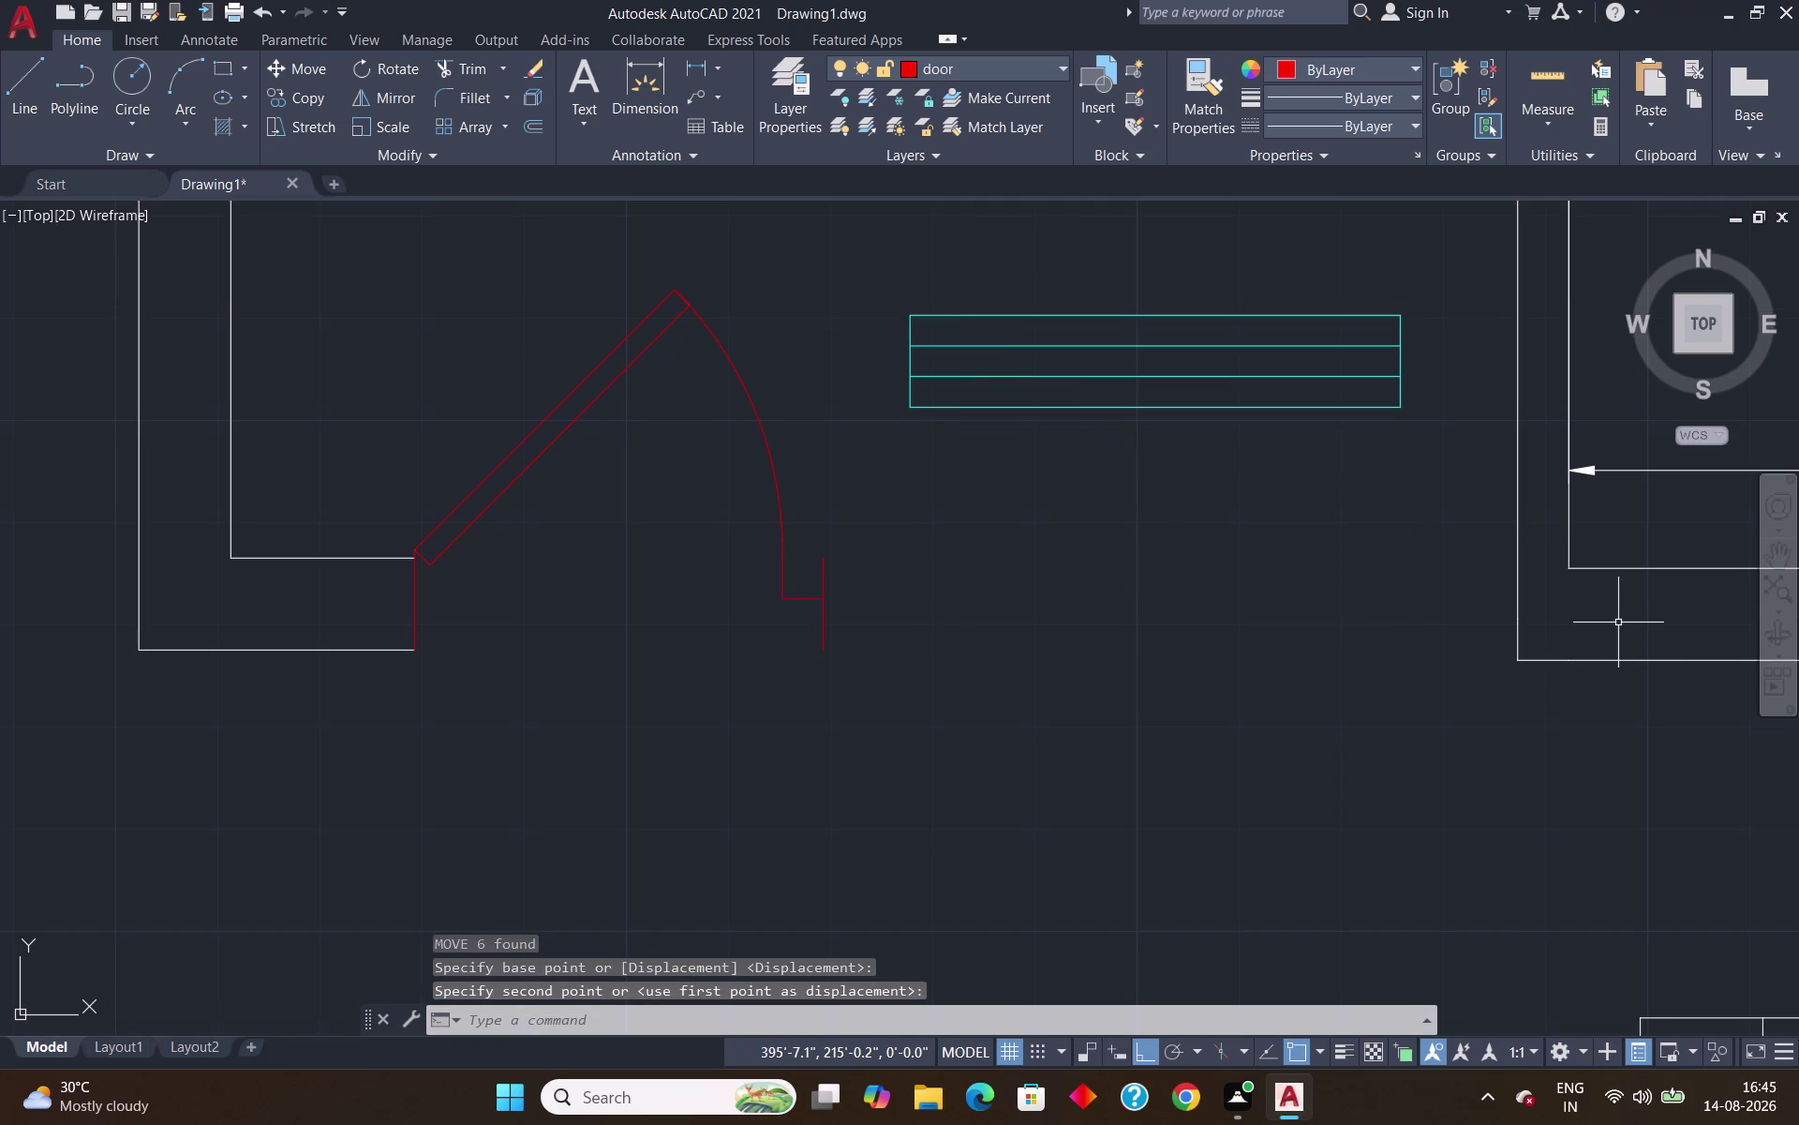
Extend the upper wall line to the new door jamb, retry the lower one, then exit Extend.
text(EX)
key(Return)
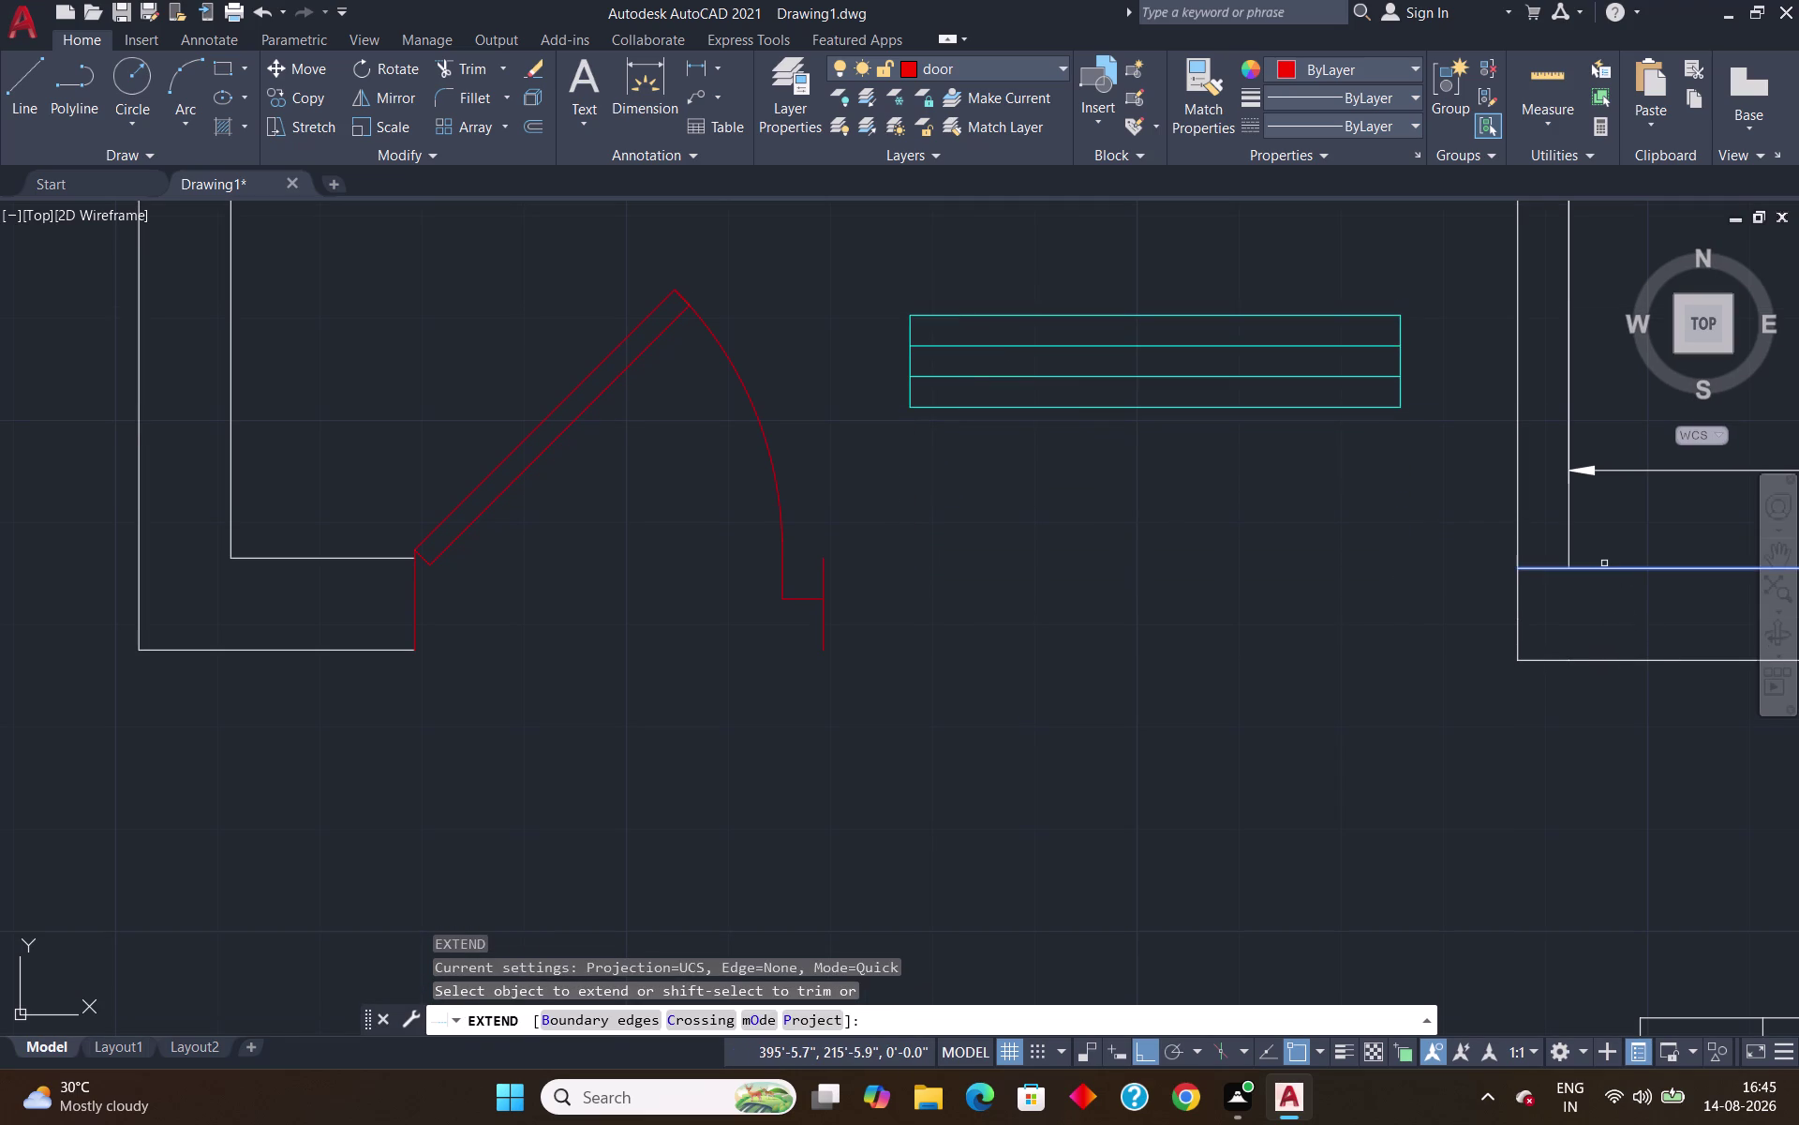
click(1603, 569)
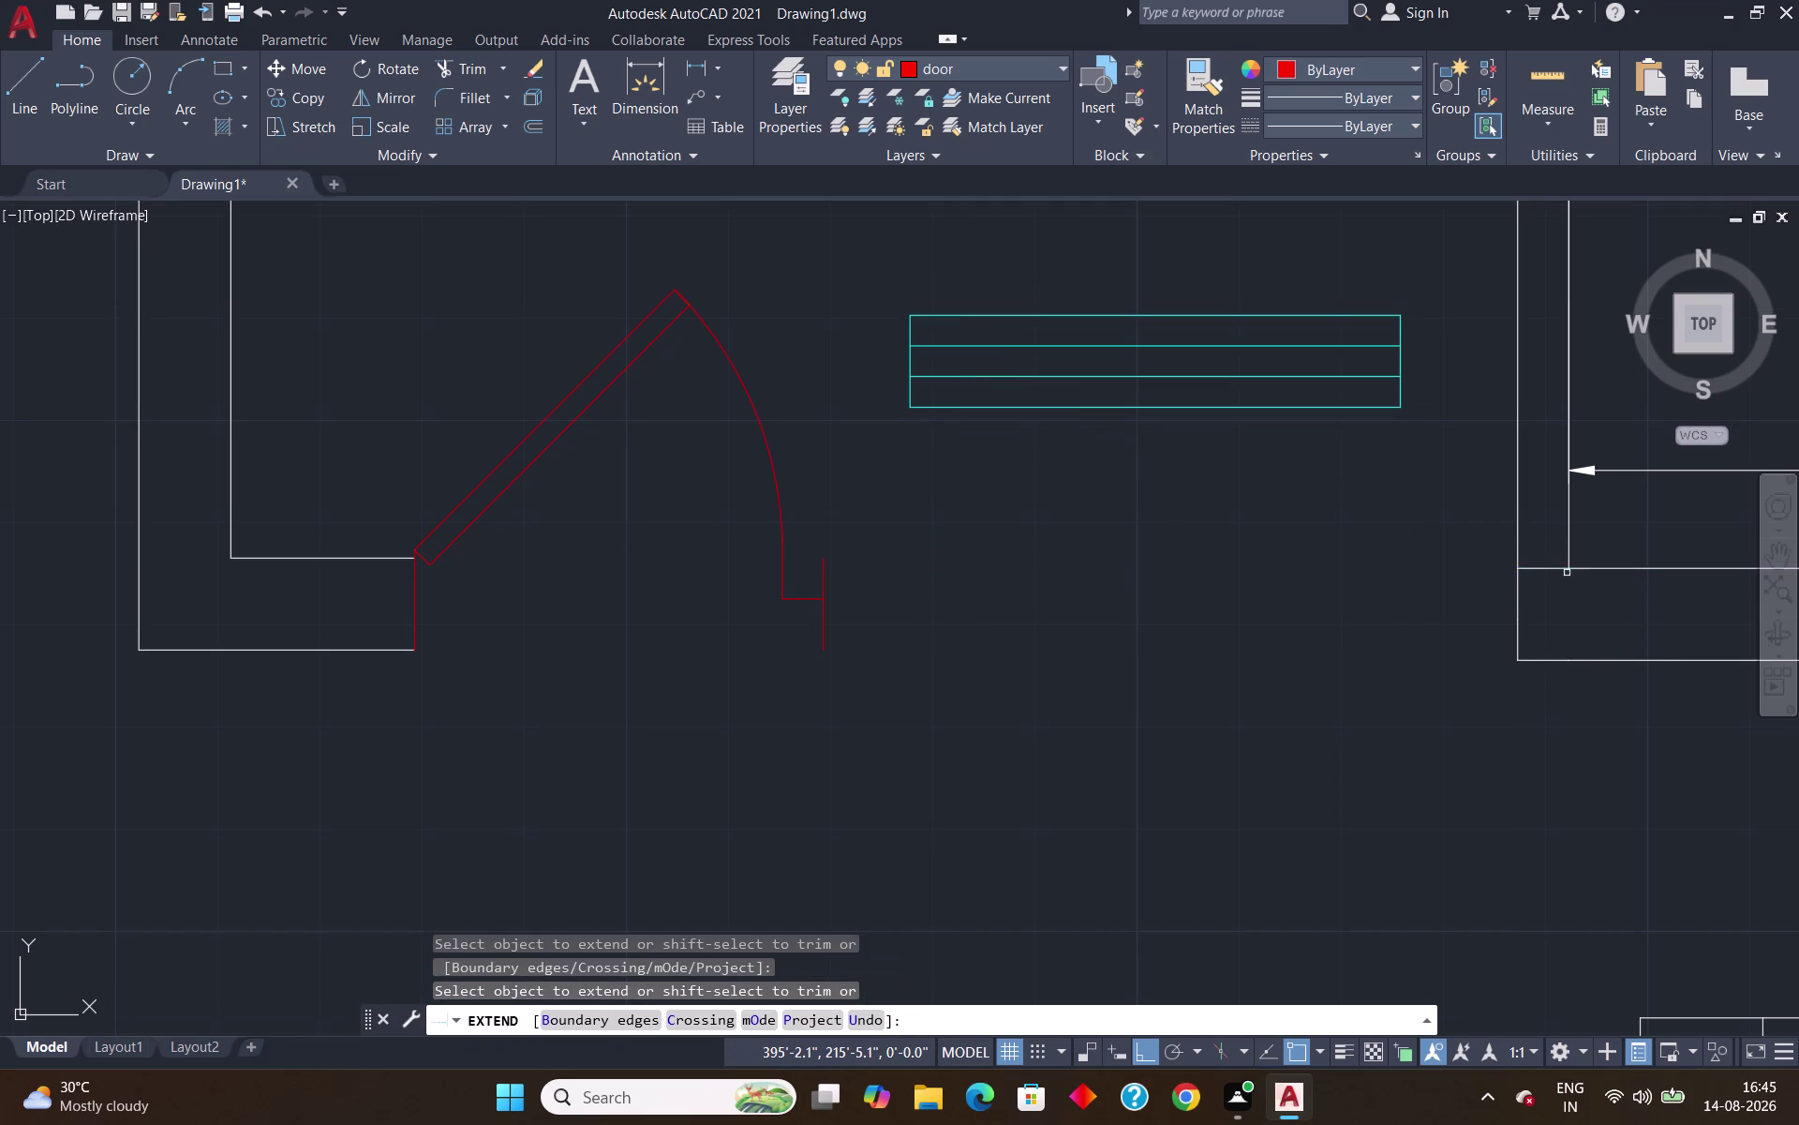
click(1548, 571)
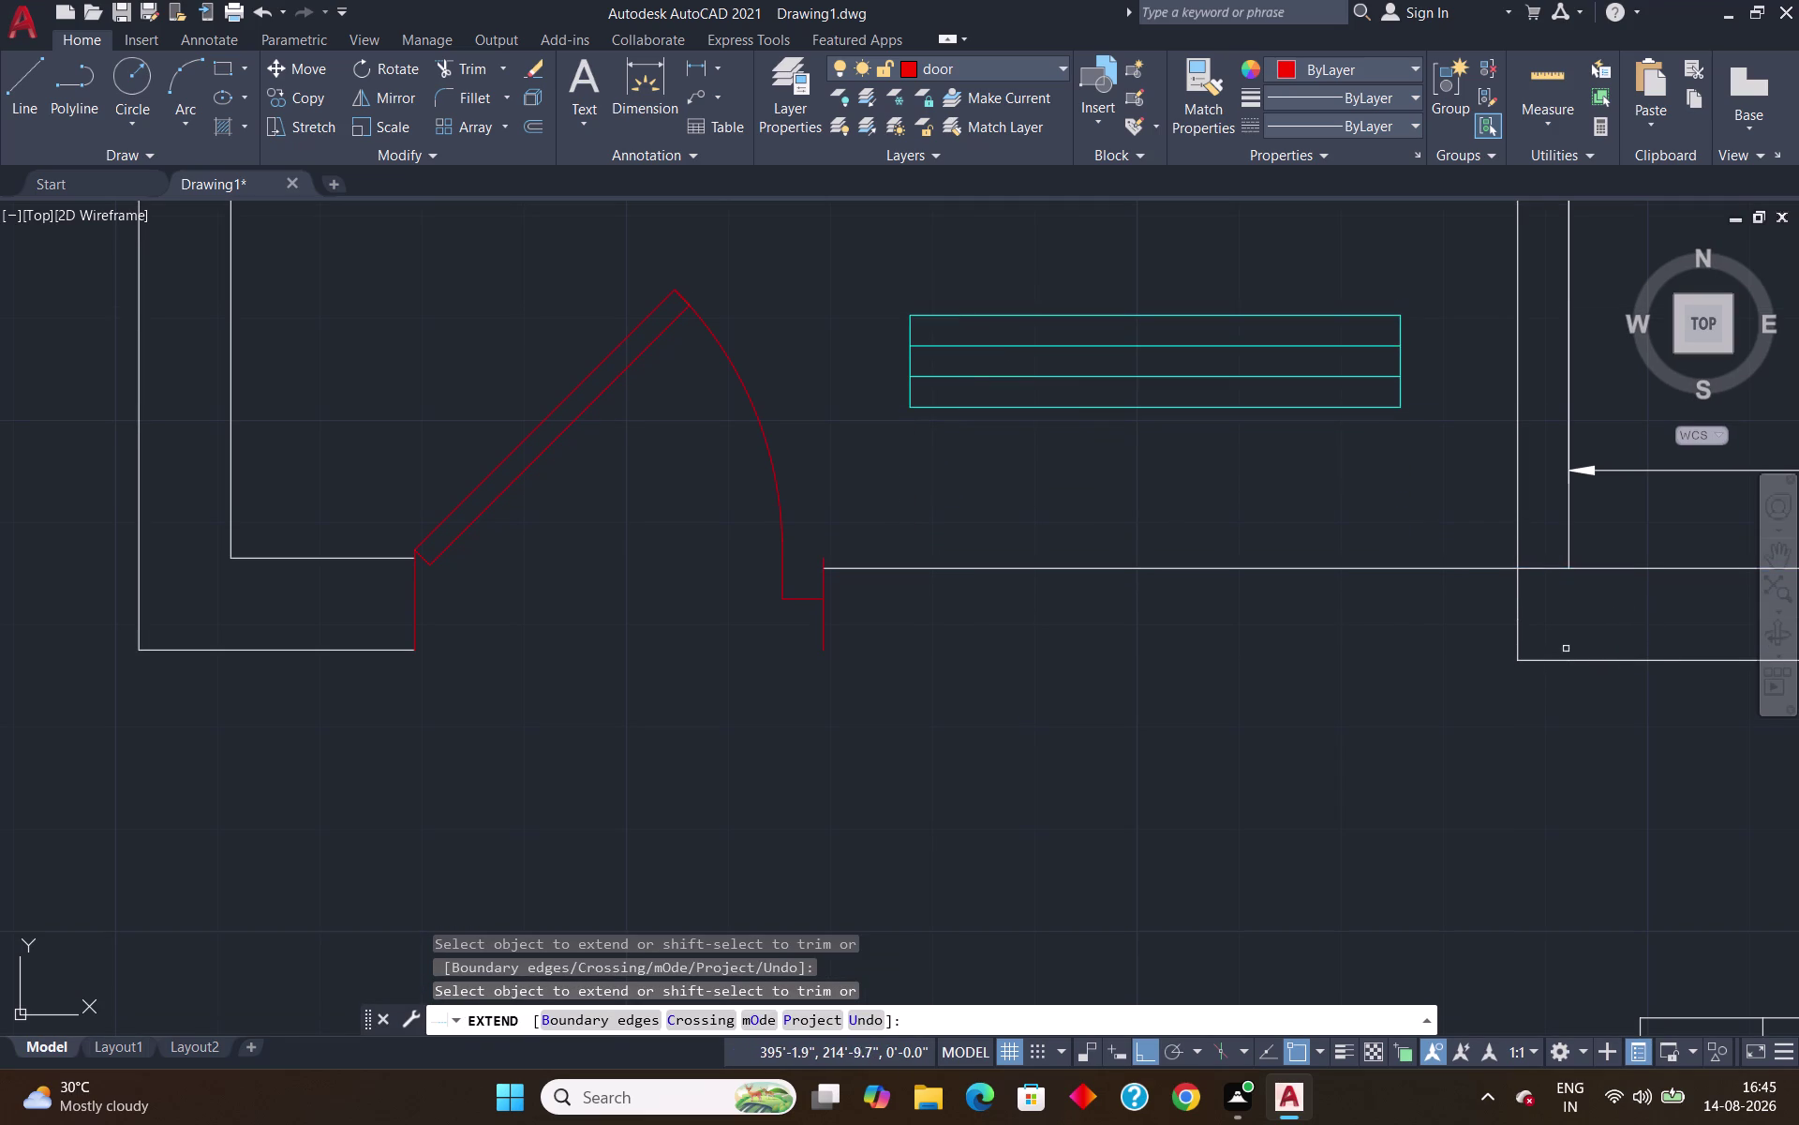
click(1577, 660)
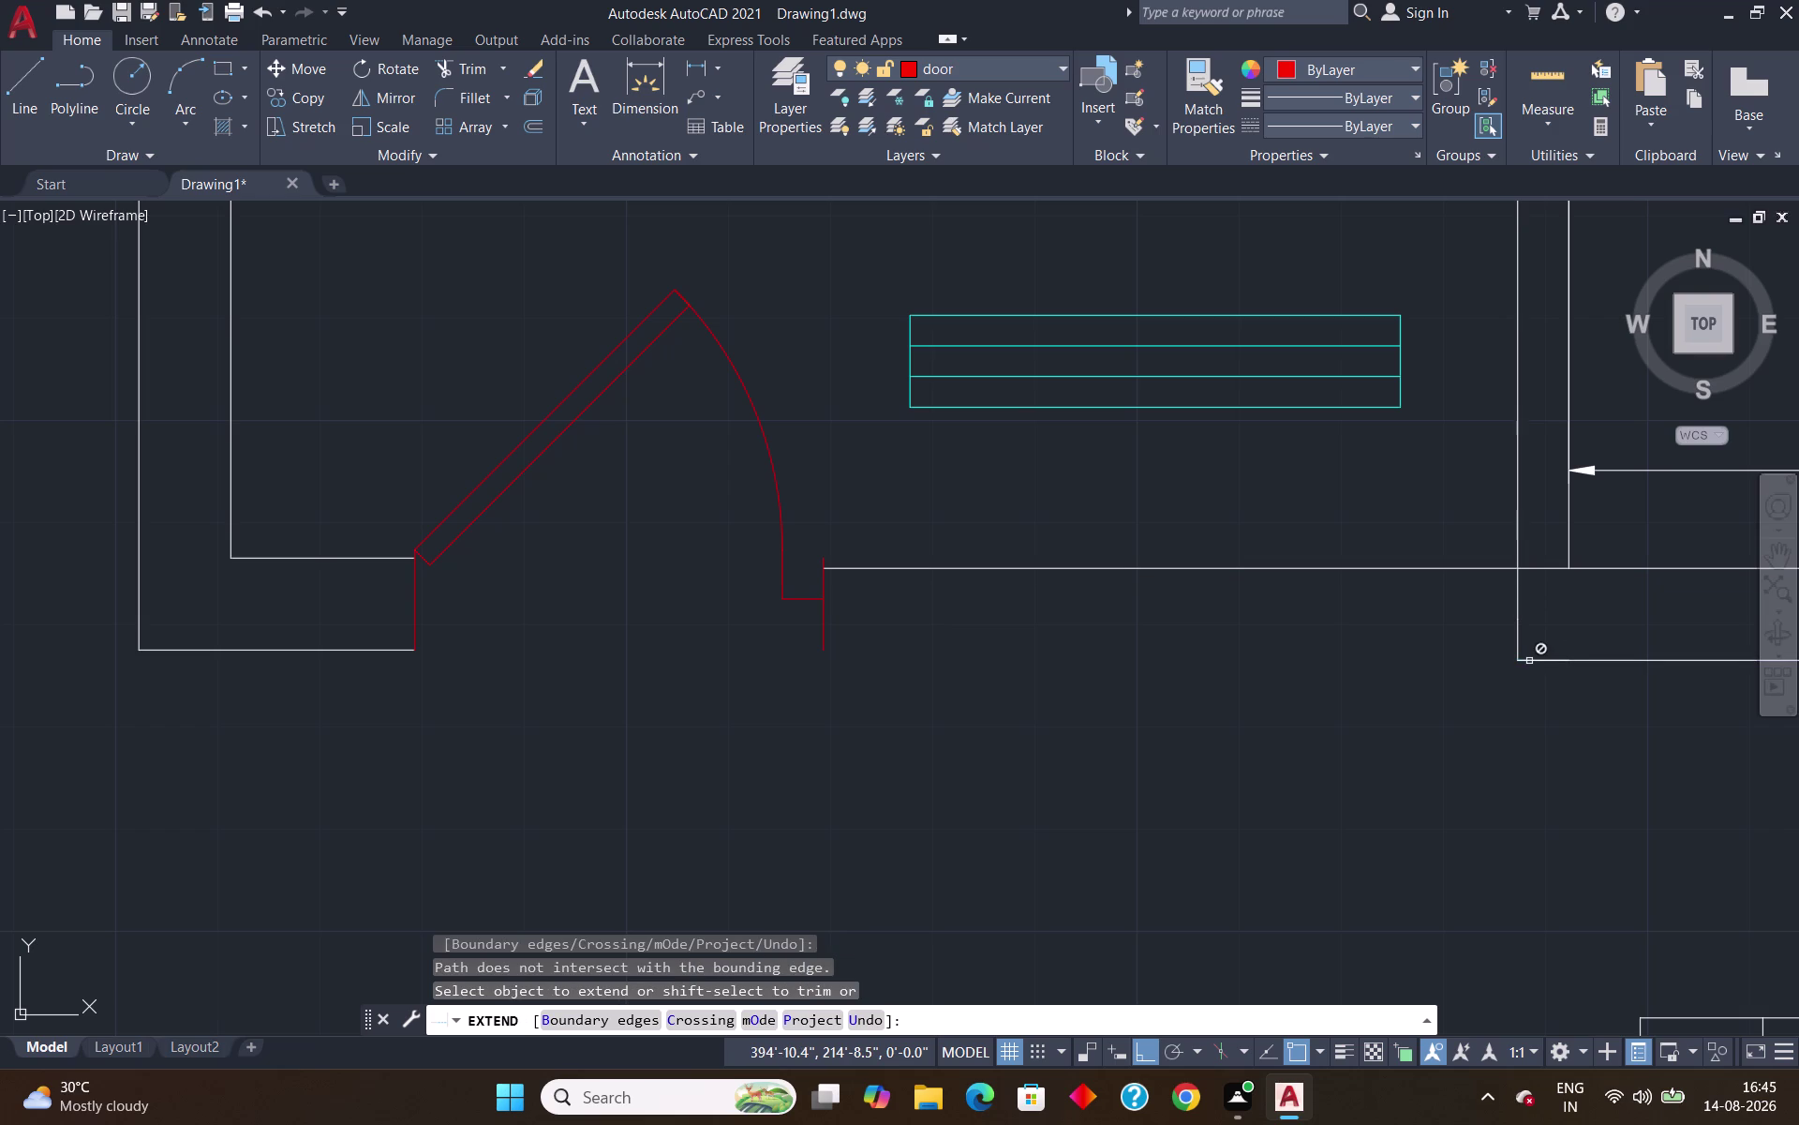
click(1528, 662)
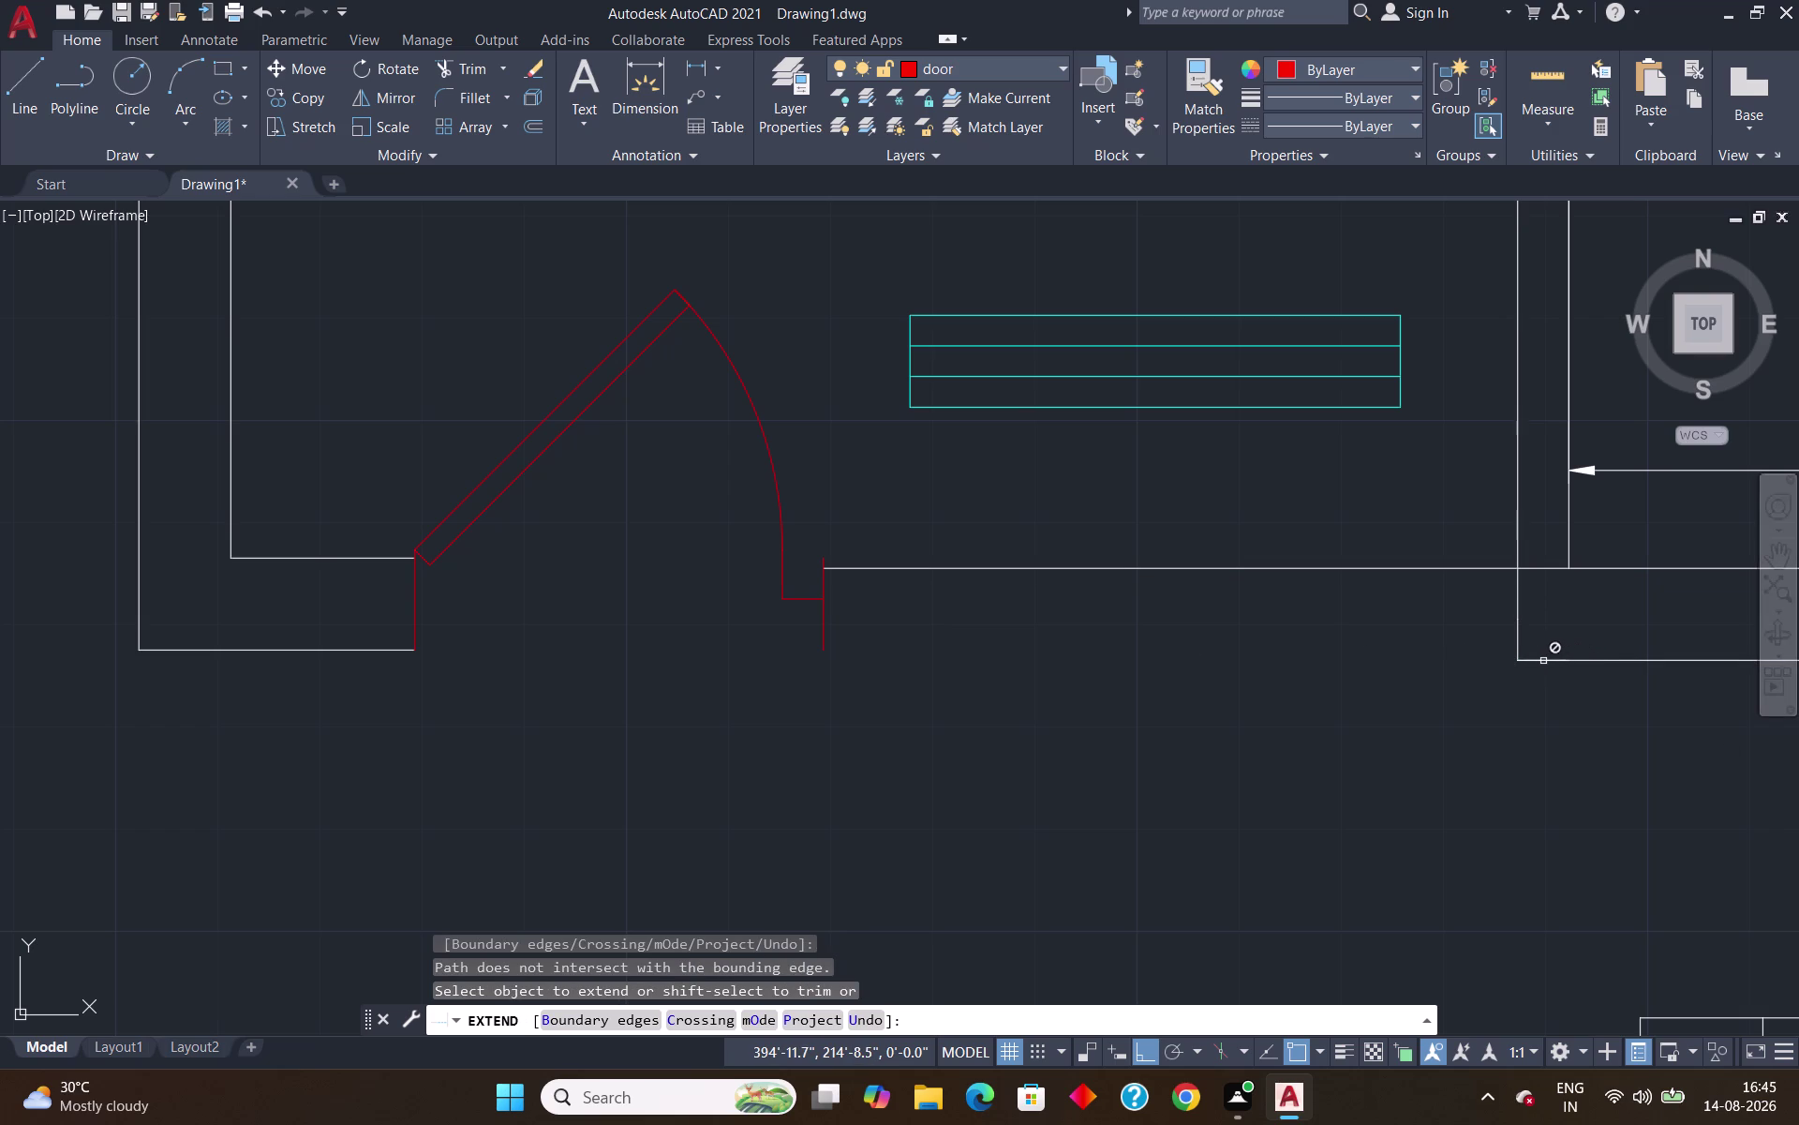
click(1543, 662)
click(1533, 661)
scroll(down, 3)
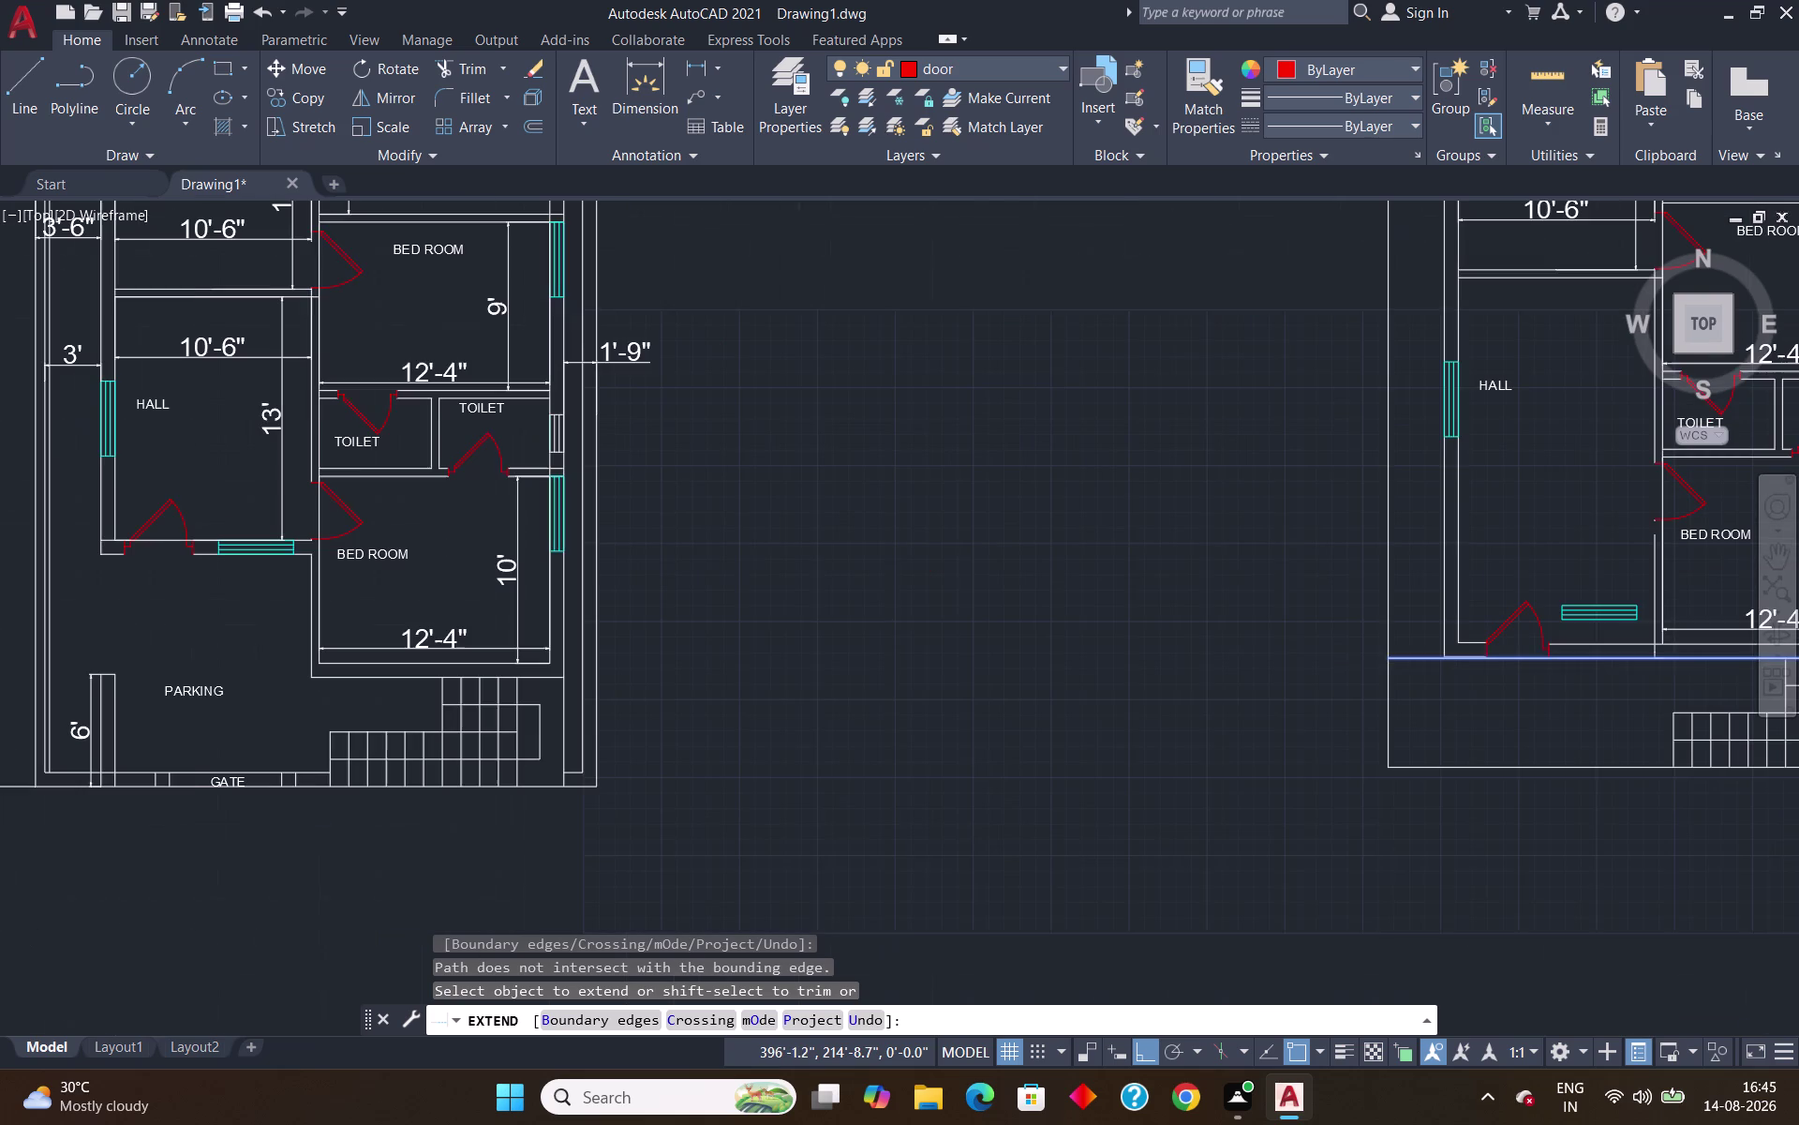
click(1694, 661)
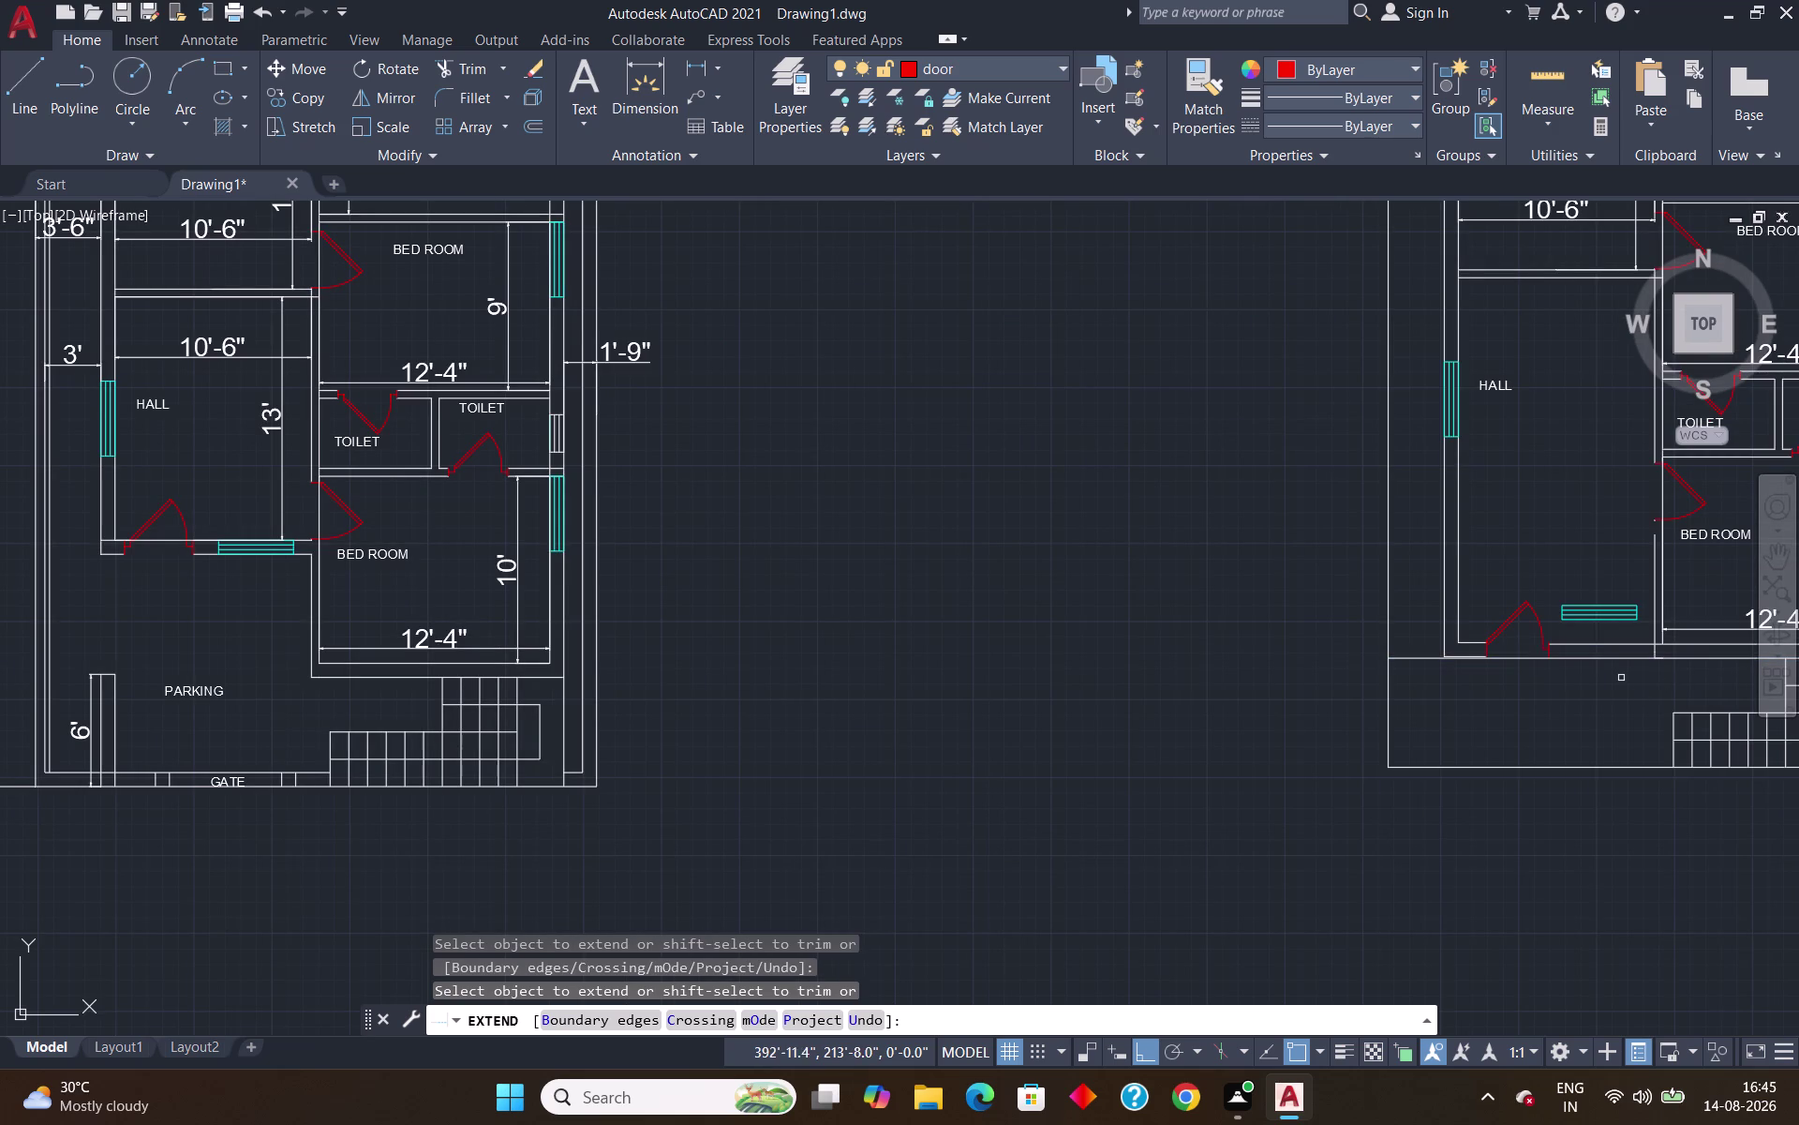
scroll(down, 3)
key(Escape)
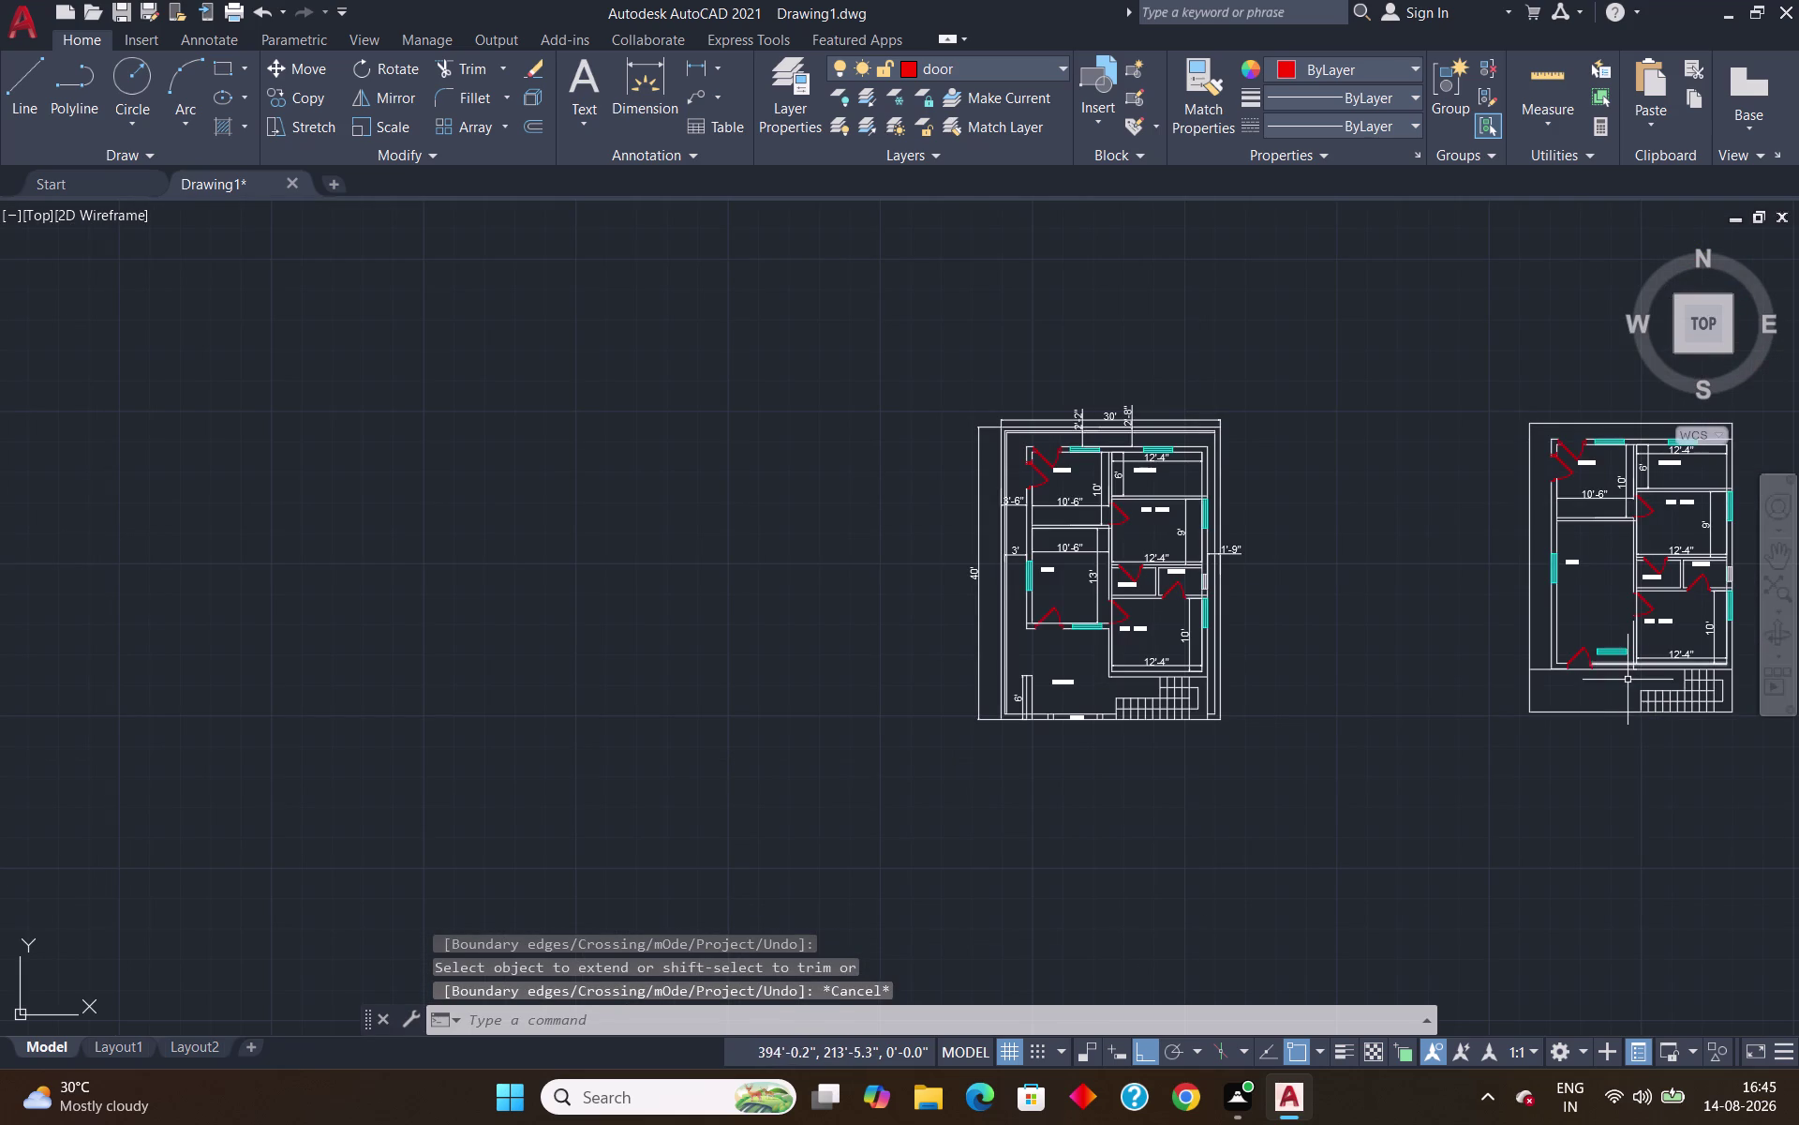
Window-select the six lines of the window beside the hall door.
middle_drag(1630, 680, 1399, 739)
scroll(up, 3)
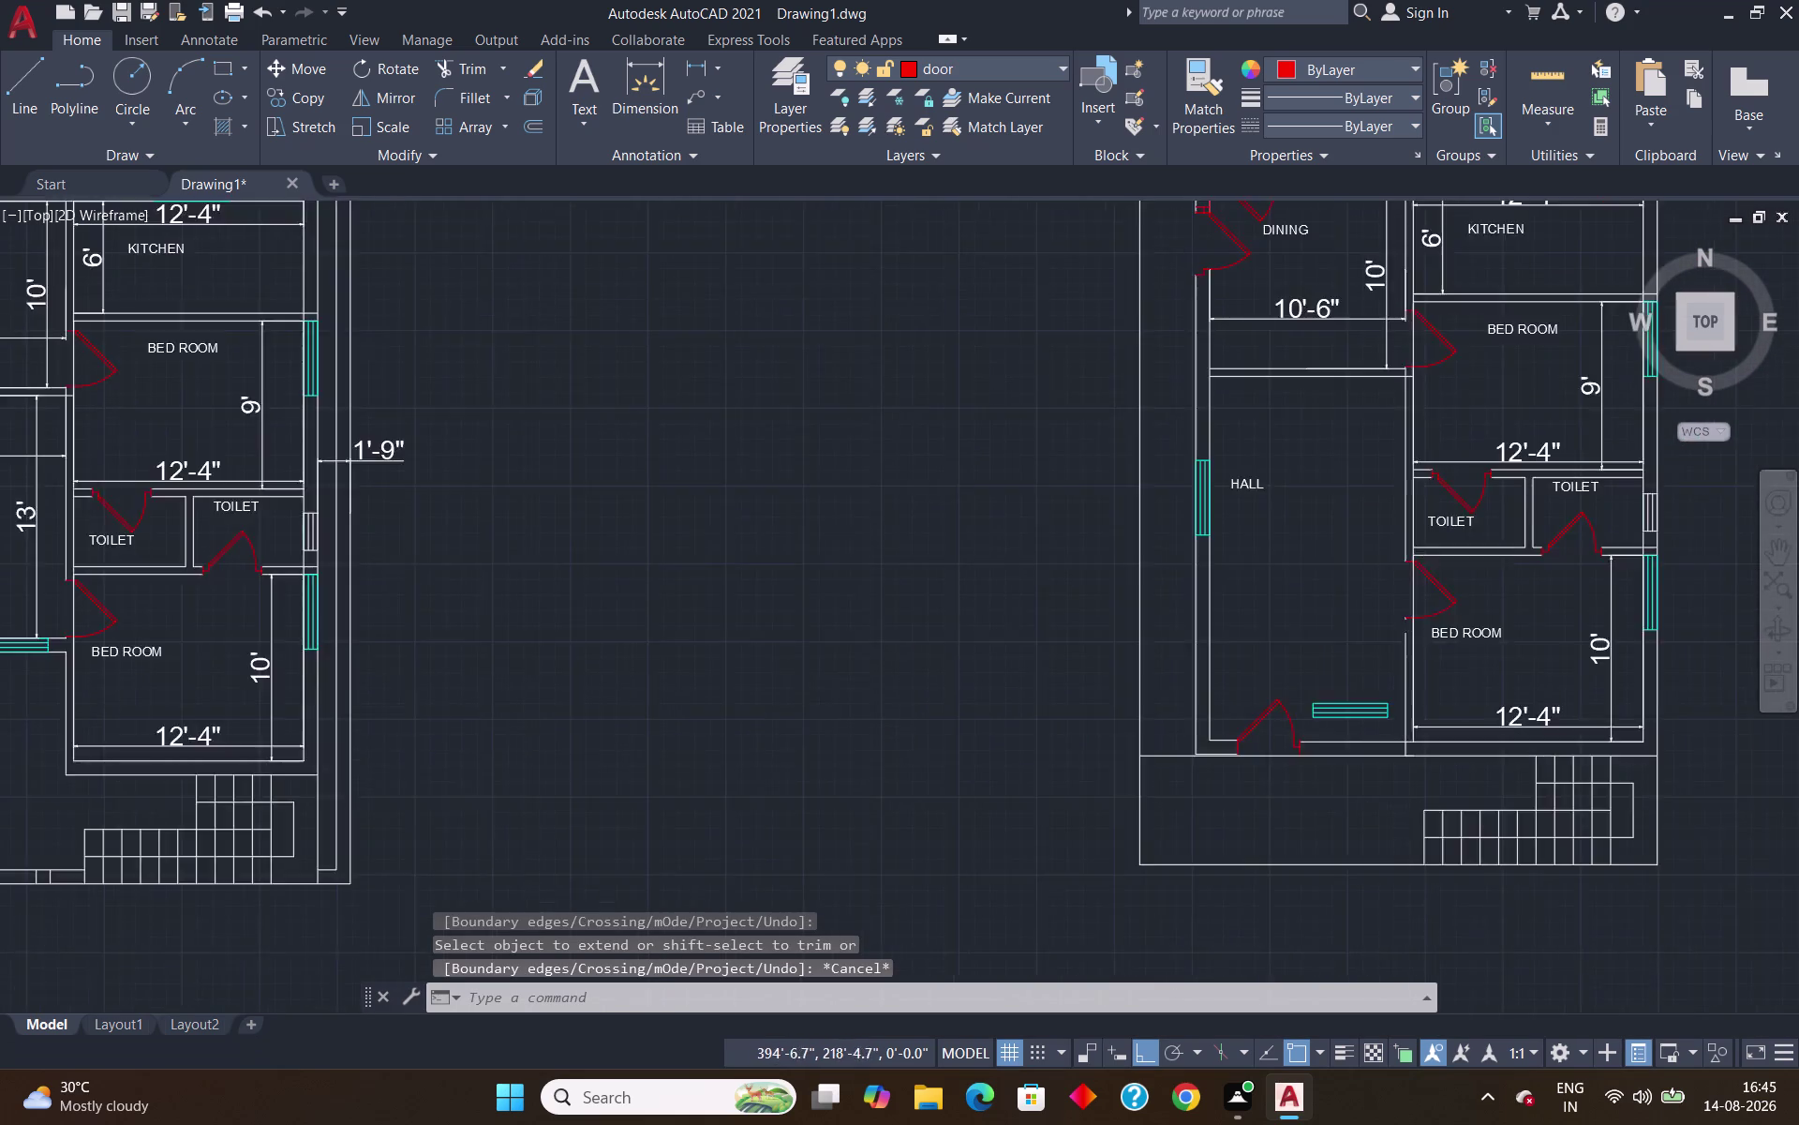
scroll(up, 3)
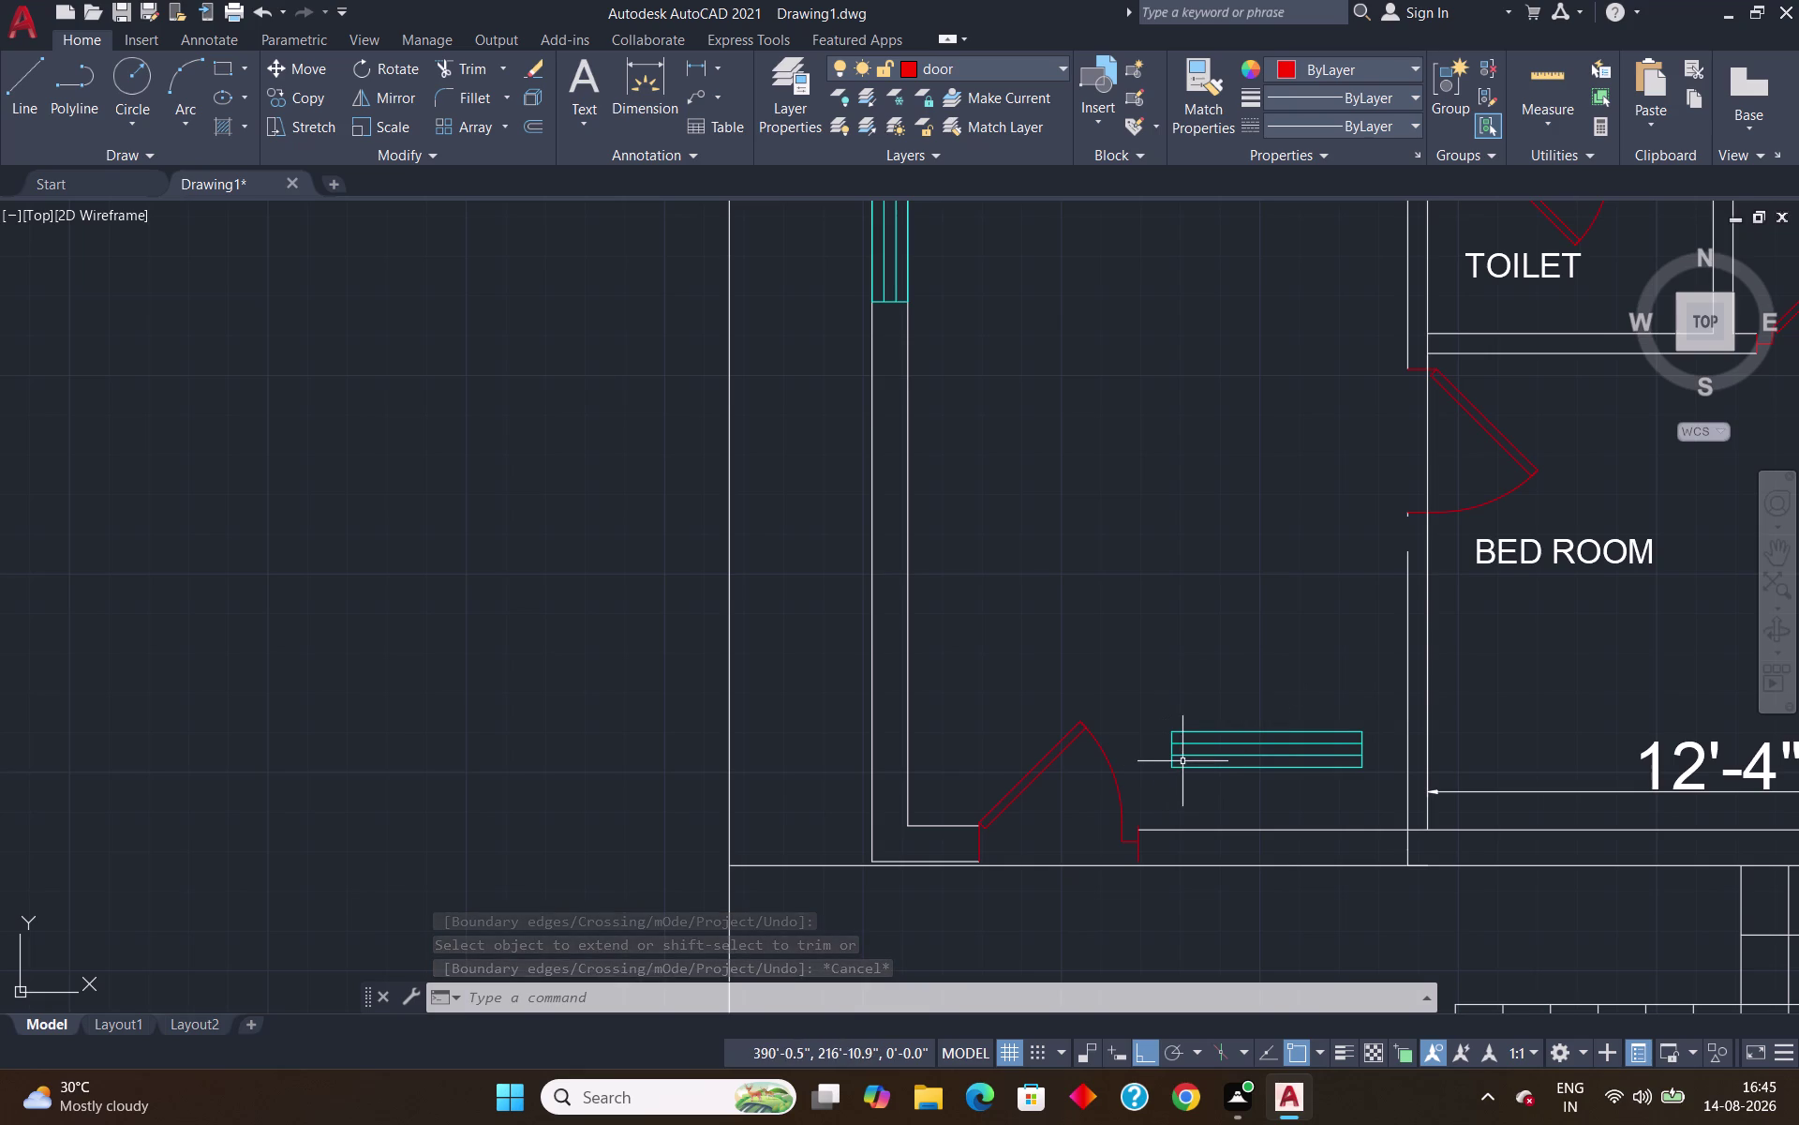
click(1374, 686)
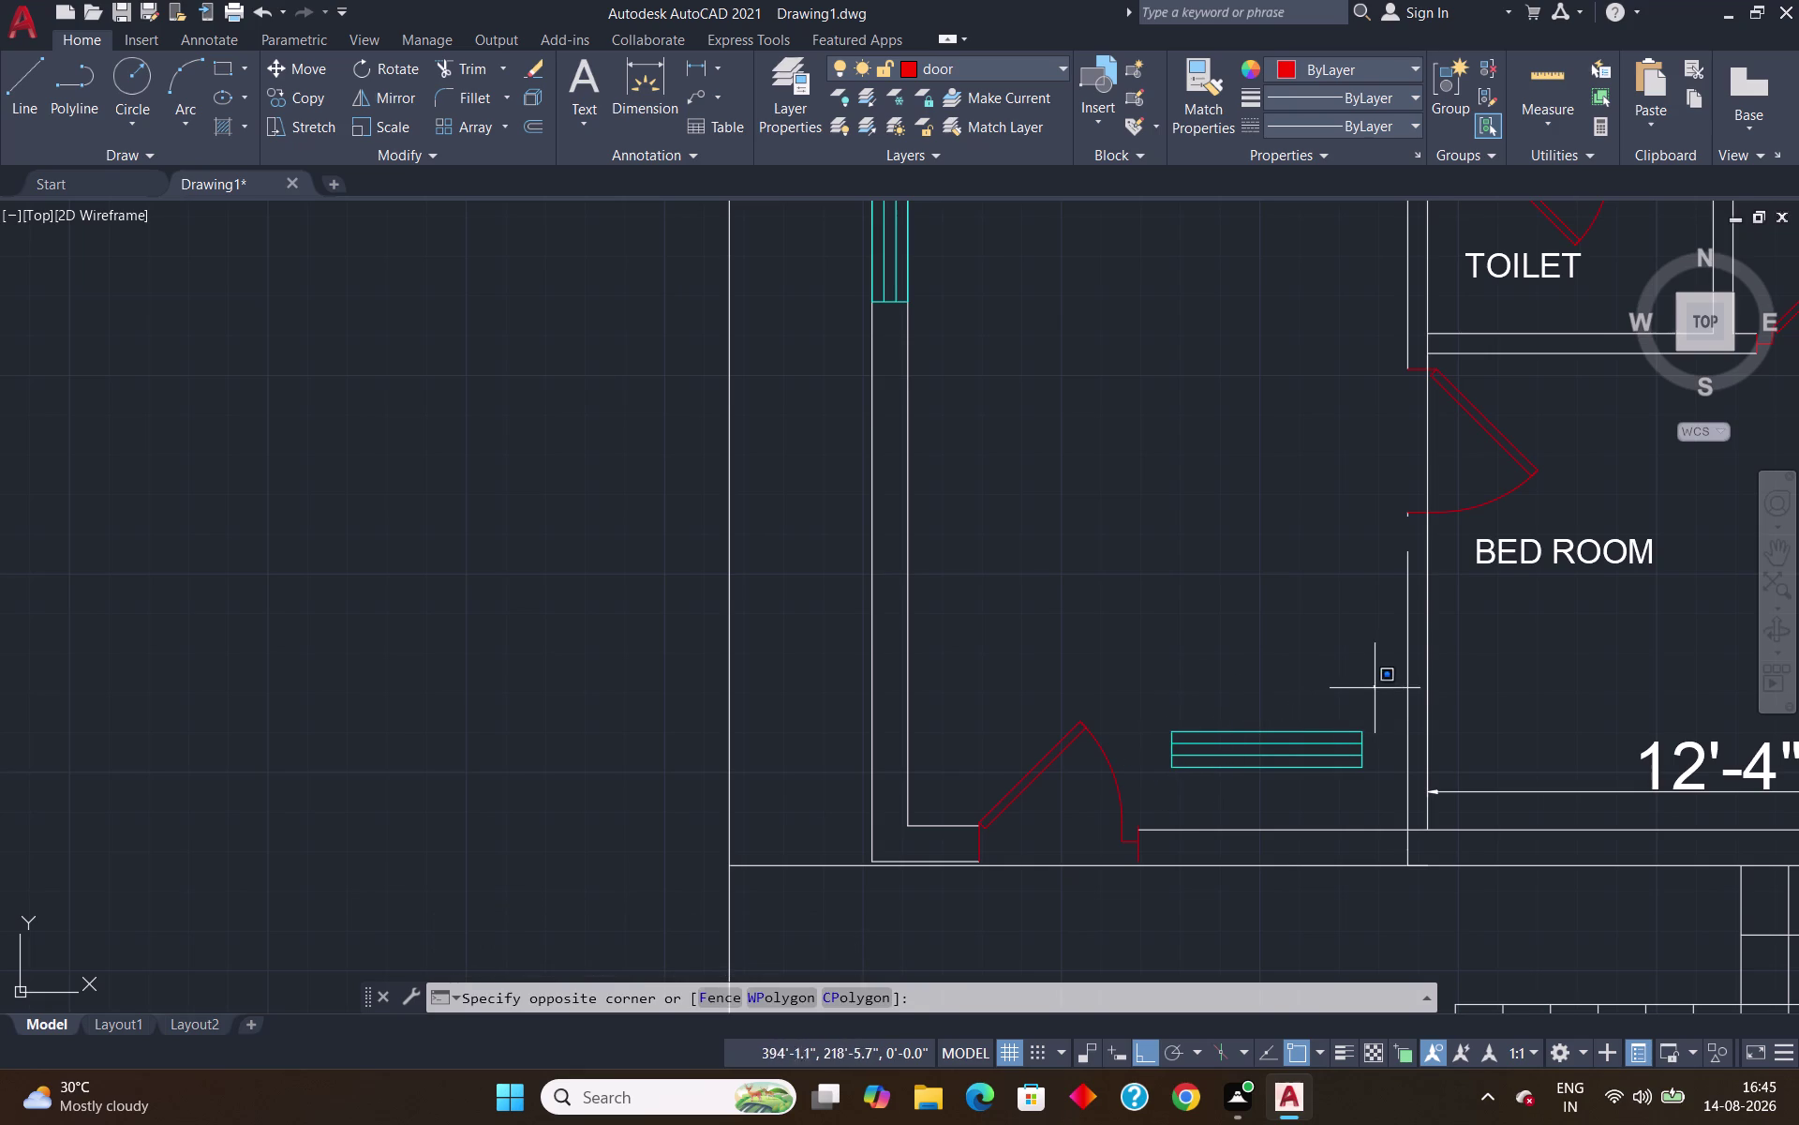
click(1160, 791)
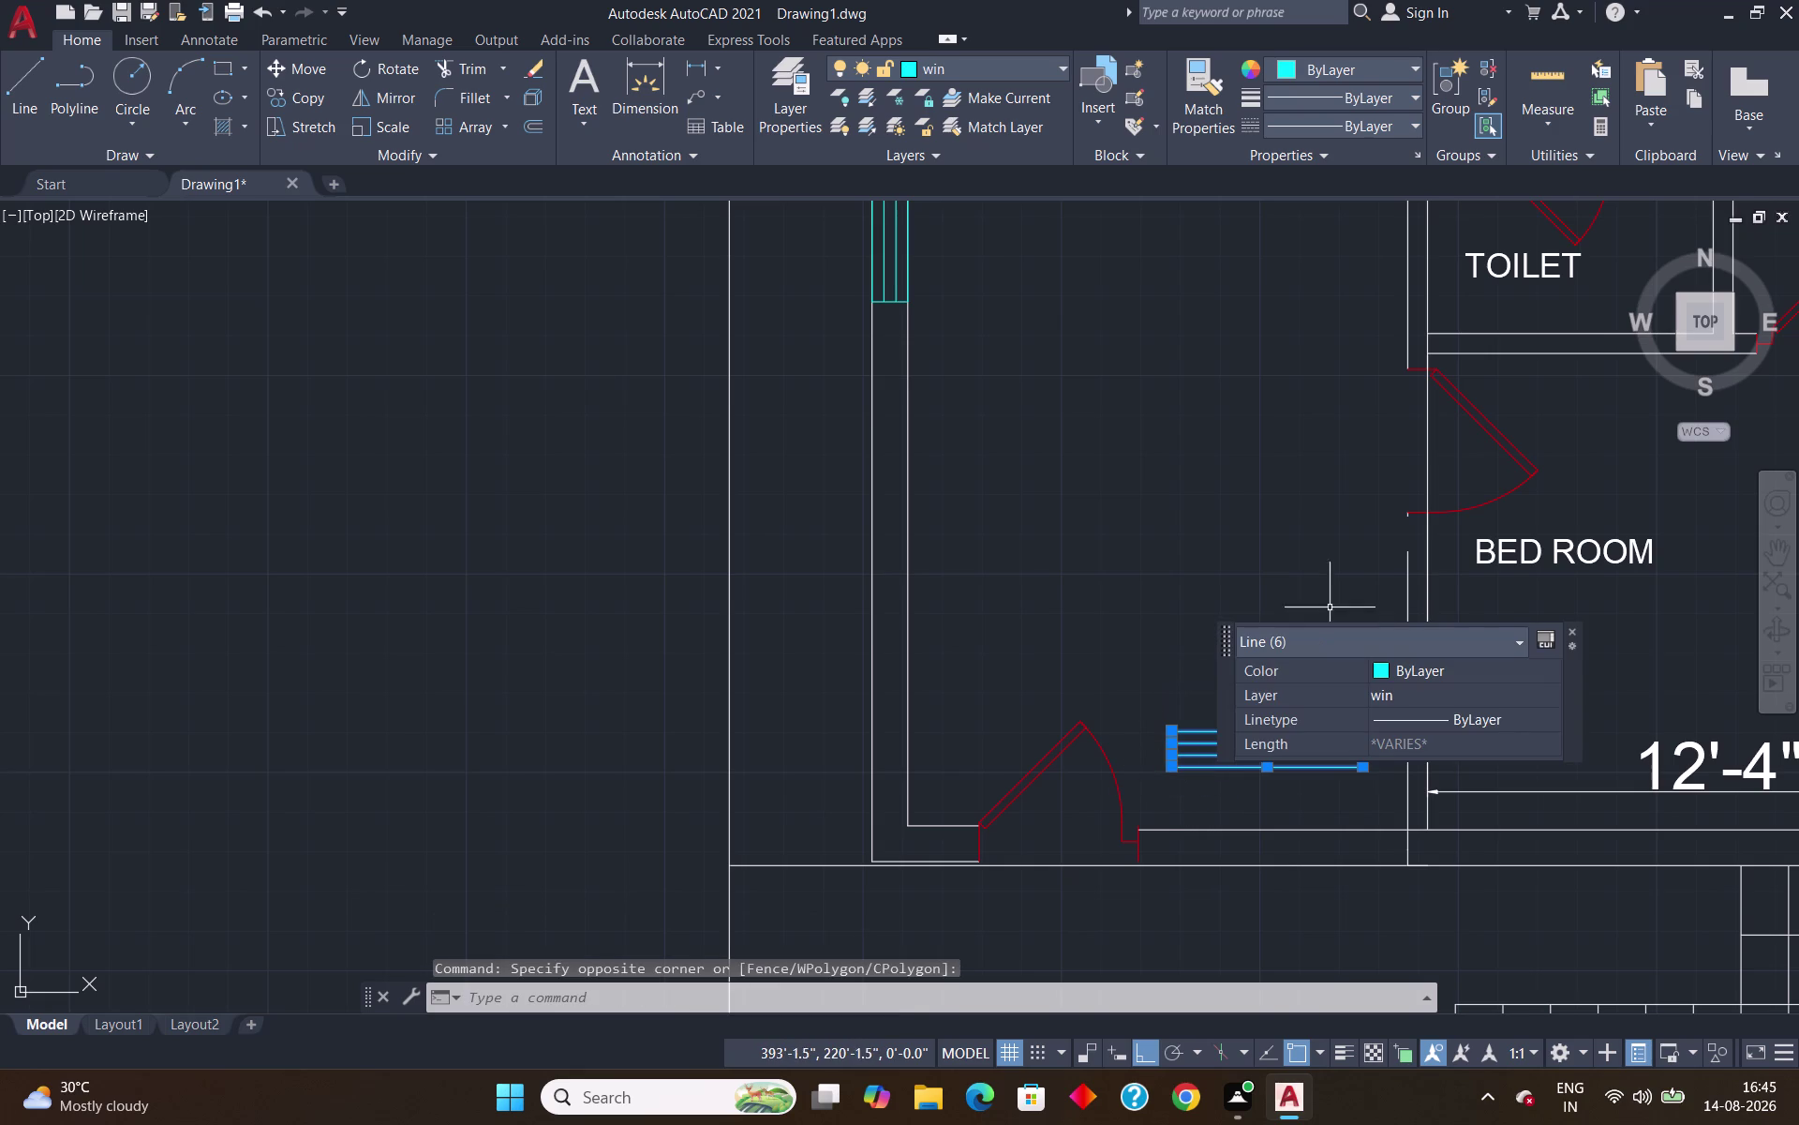
Move the window down by its lower corner onto the bottom wall line.
key(m)
key(Return)
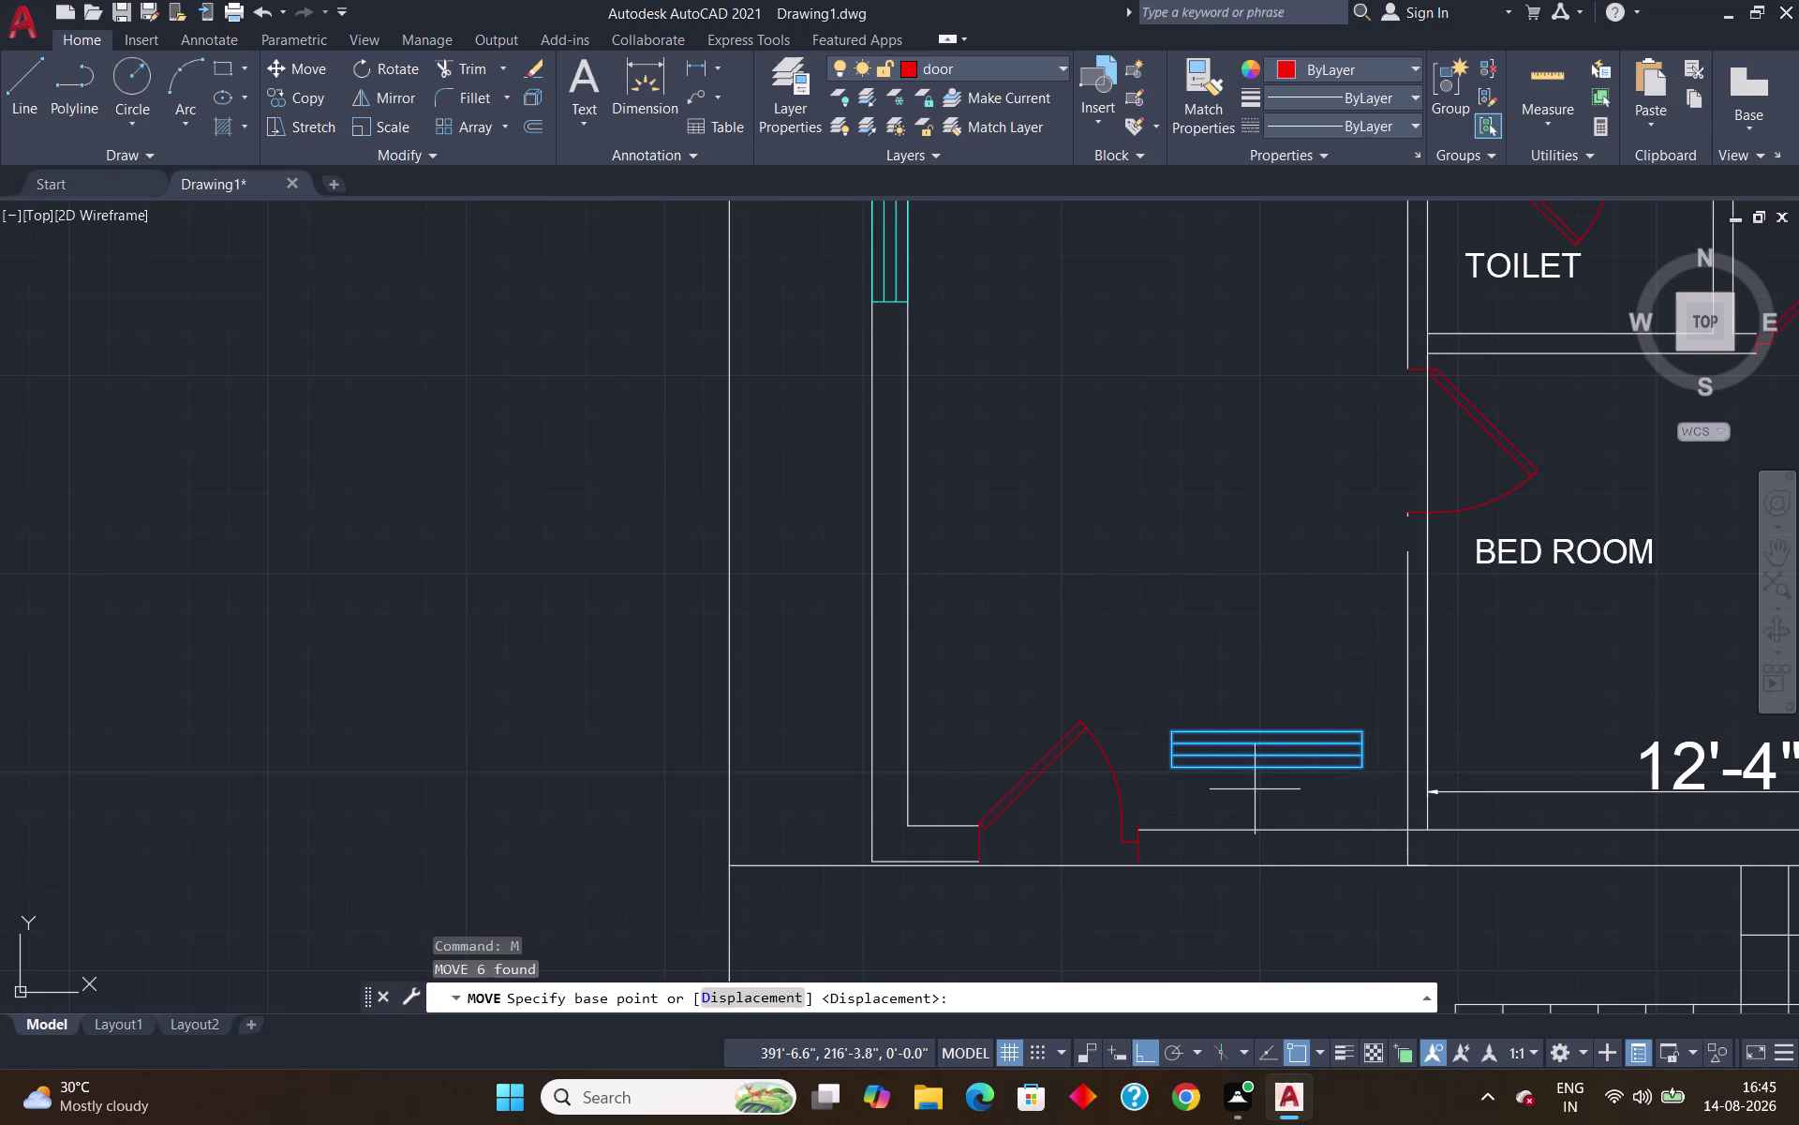
scroll(up, 3)
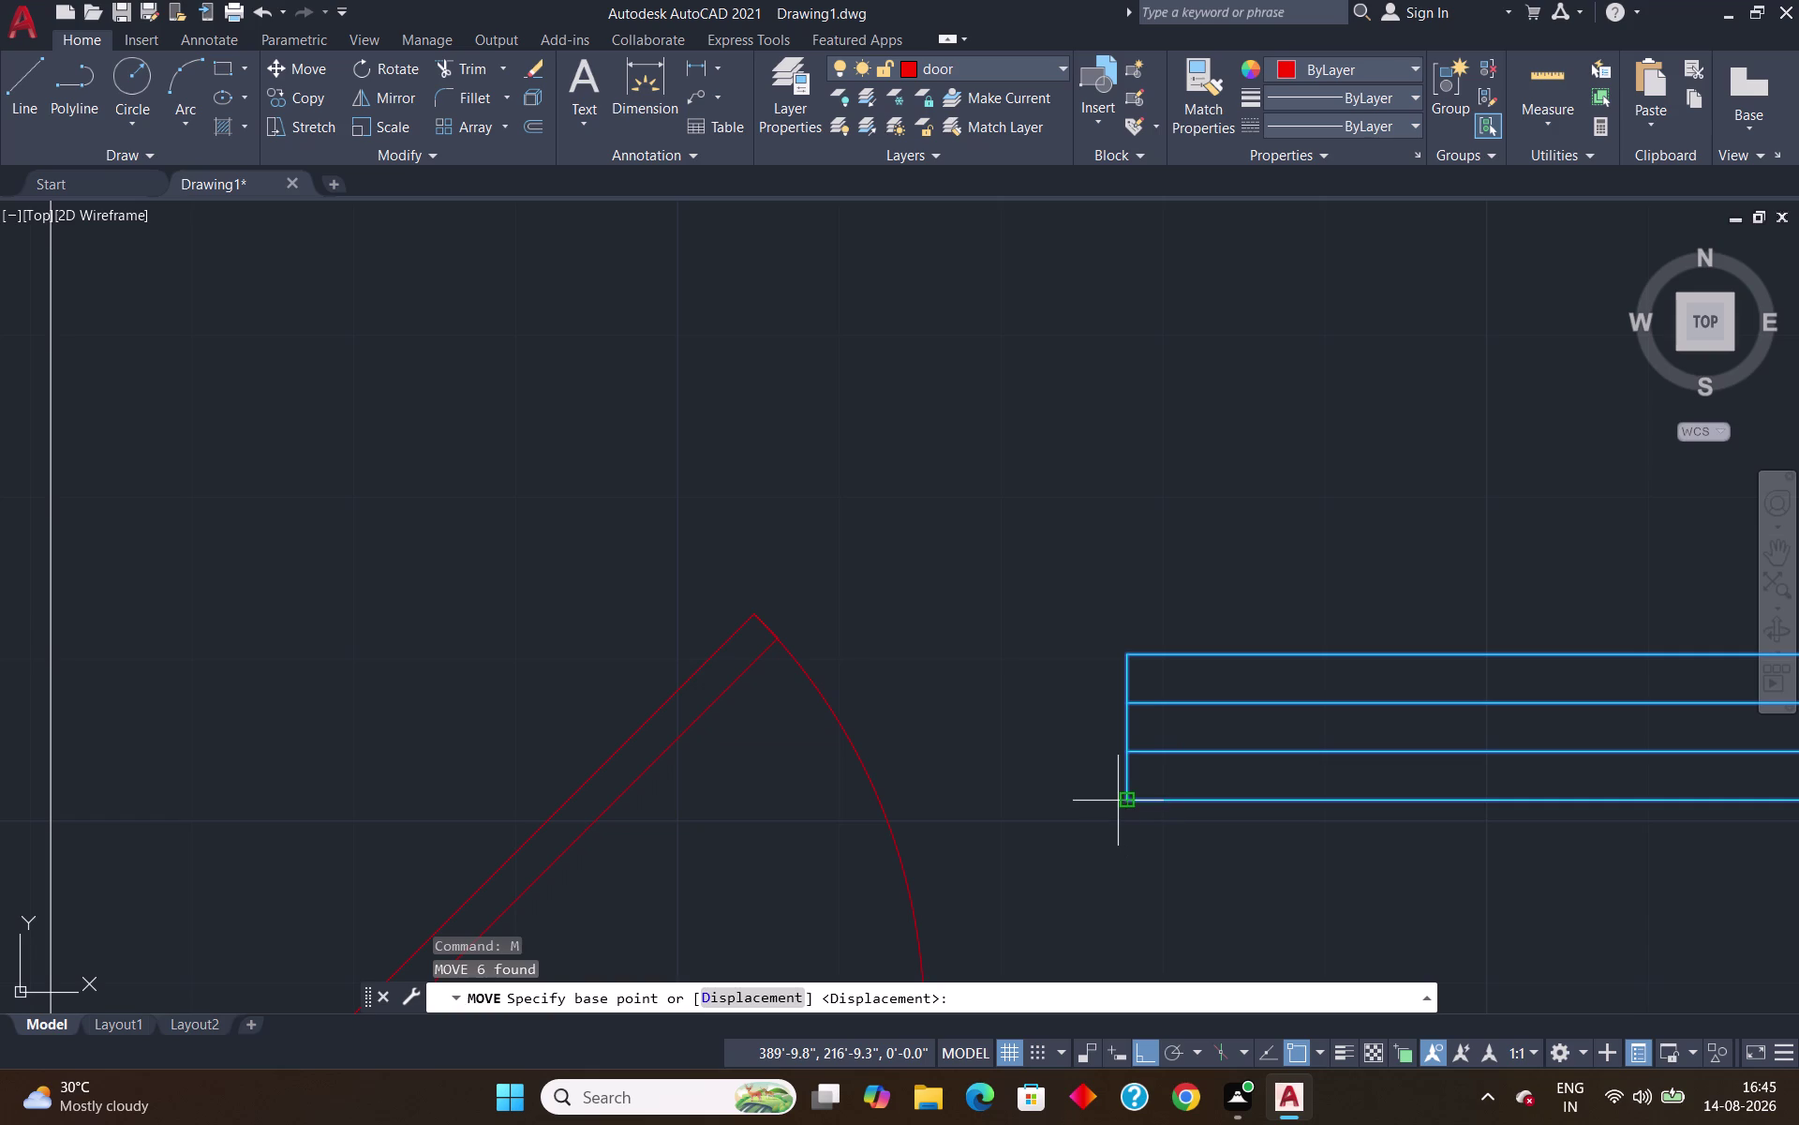
click(1128, 799)
scroll(down, 3)
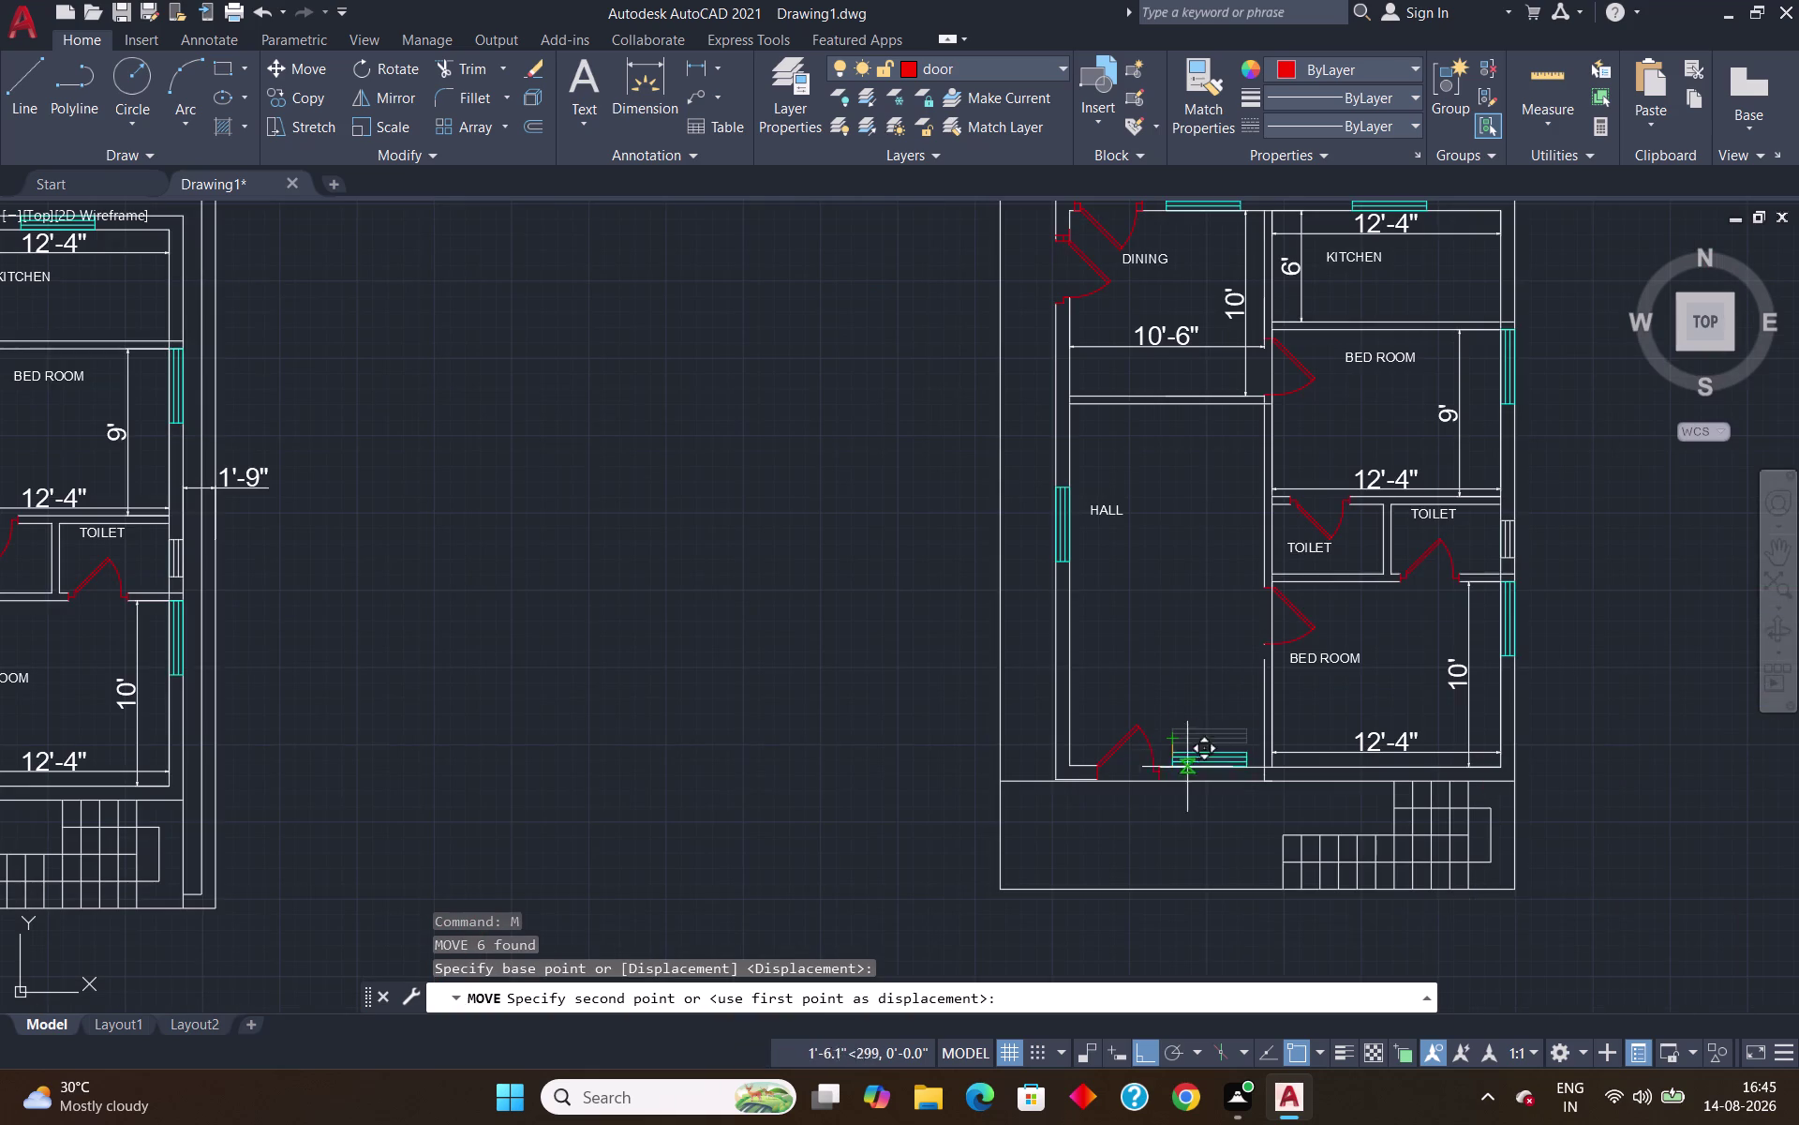
scroll(up, 3)
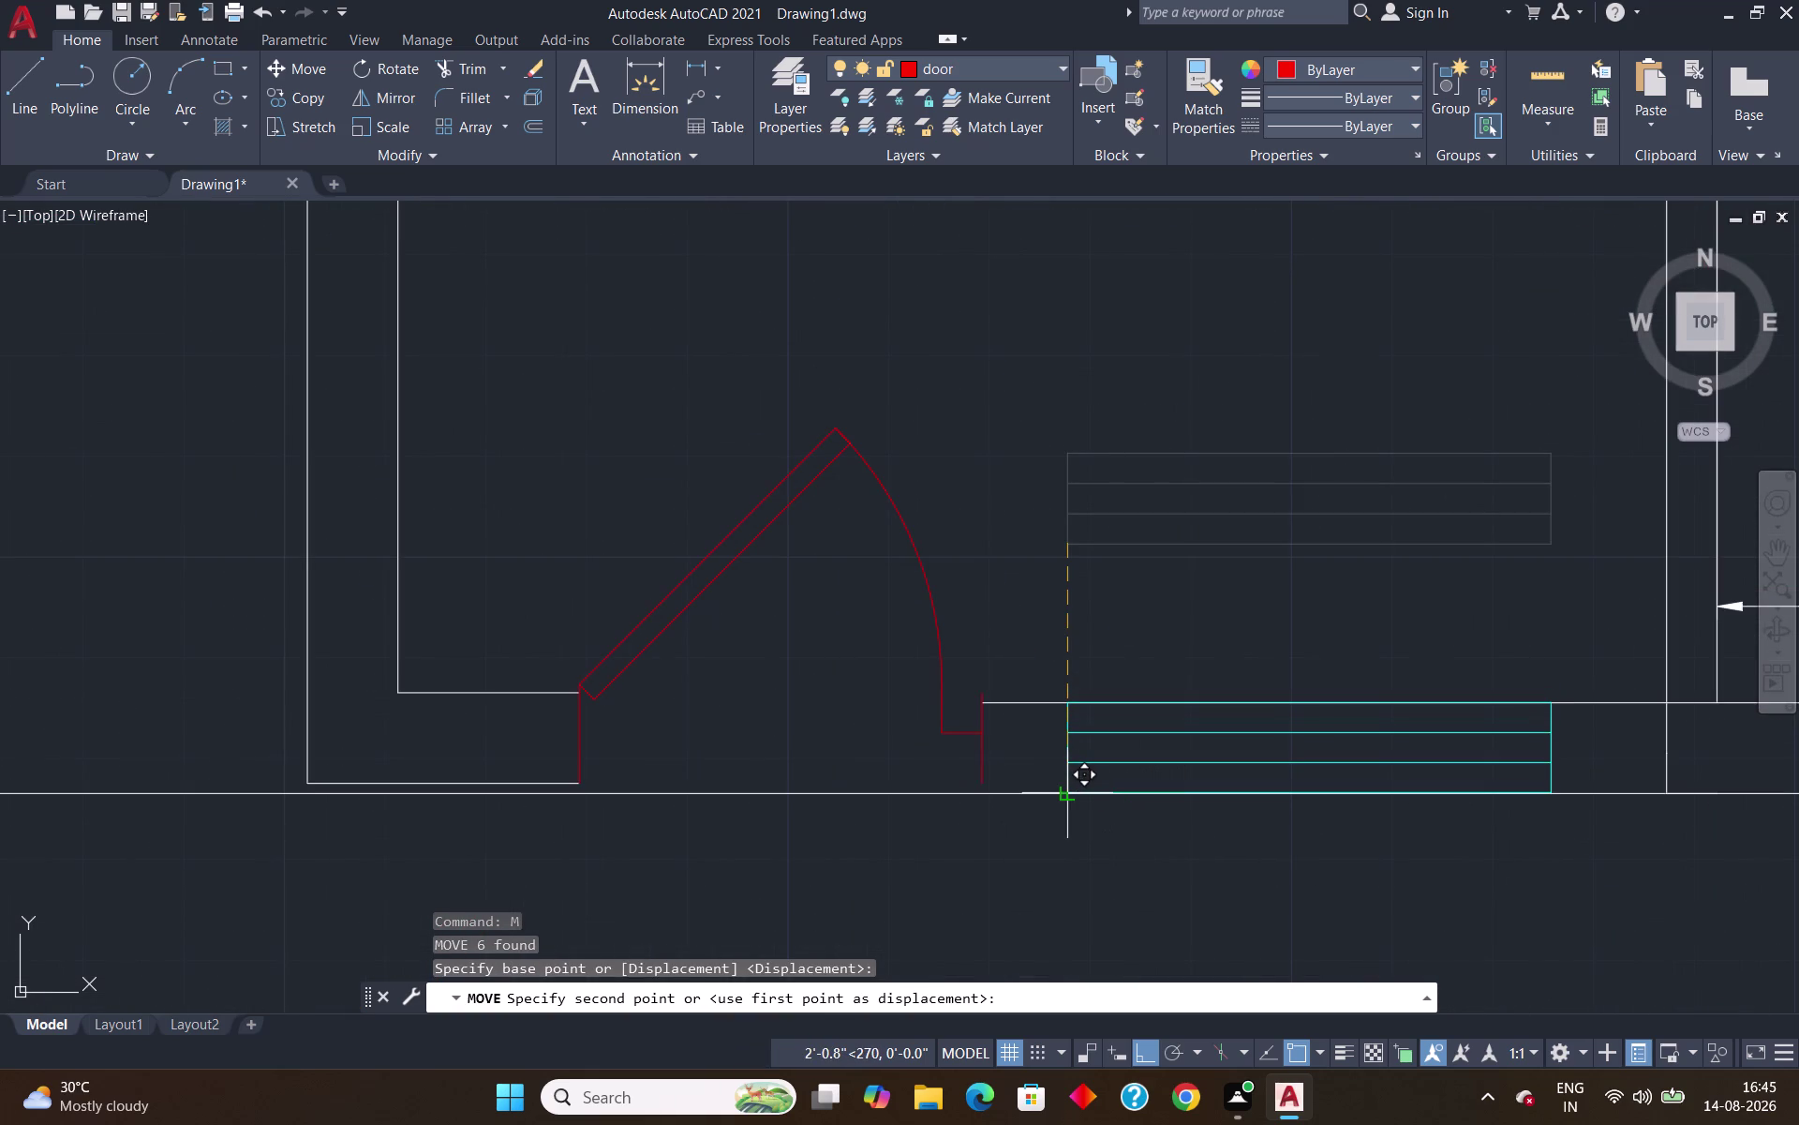
click(1067, 791)
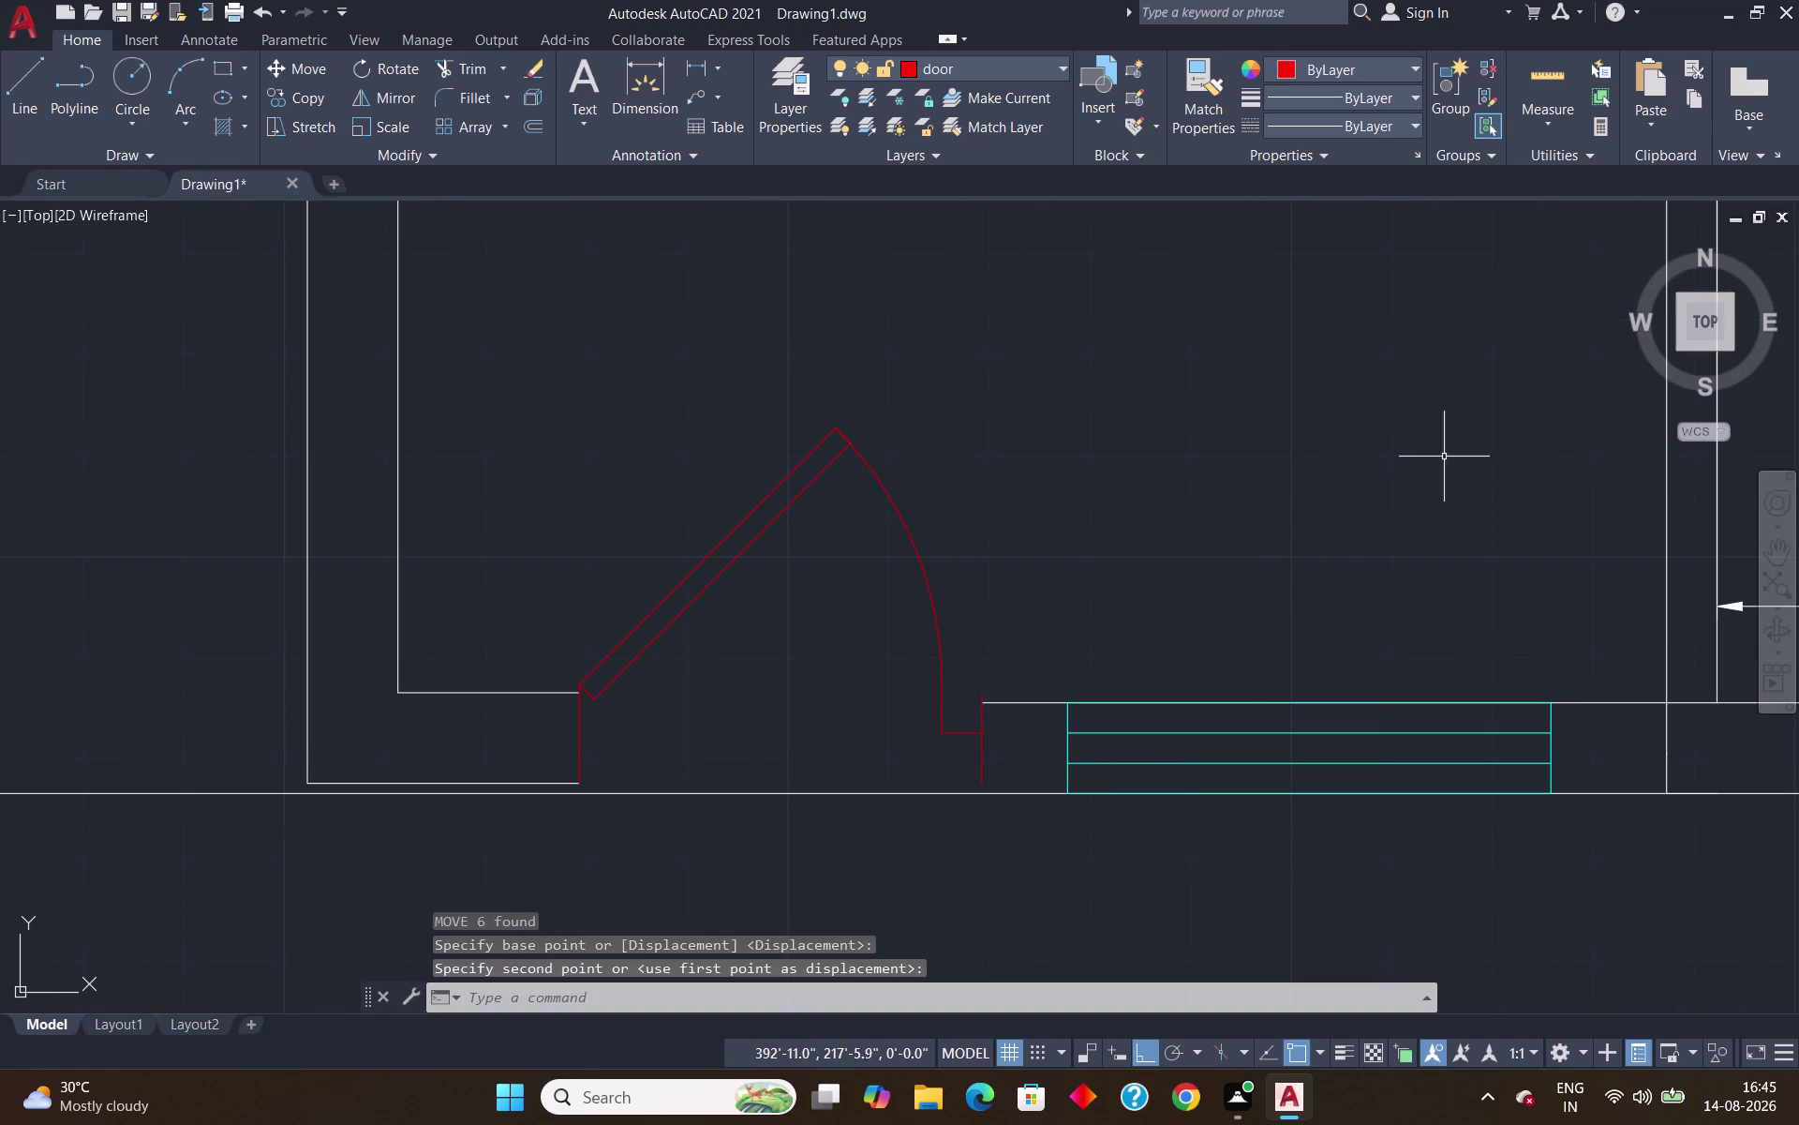
key(Escape)
scroll(down, 3)
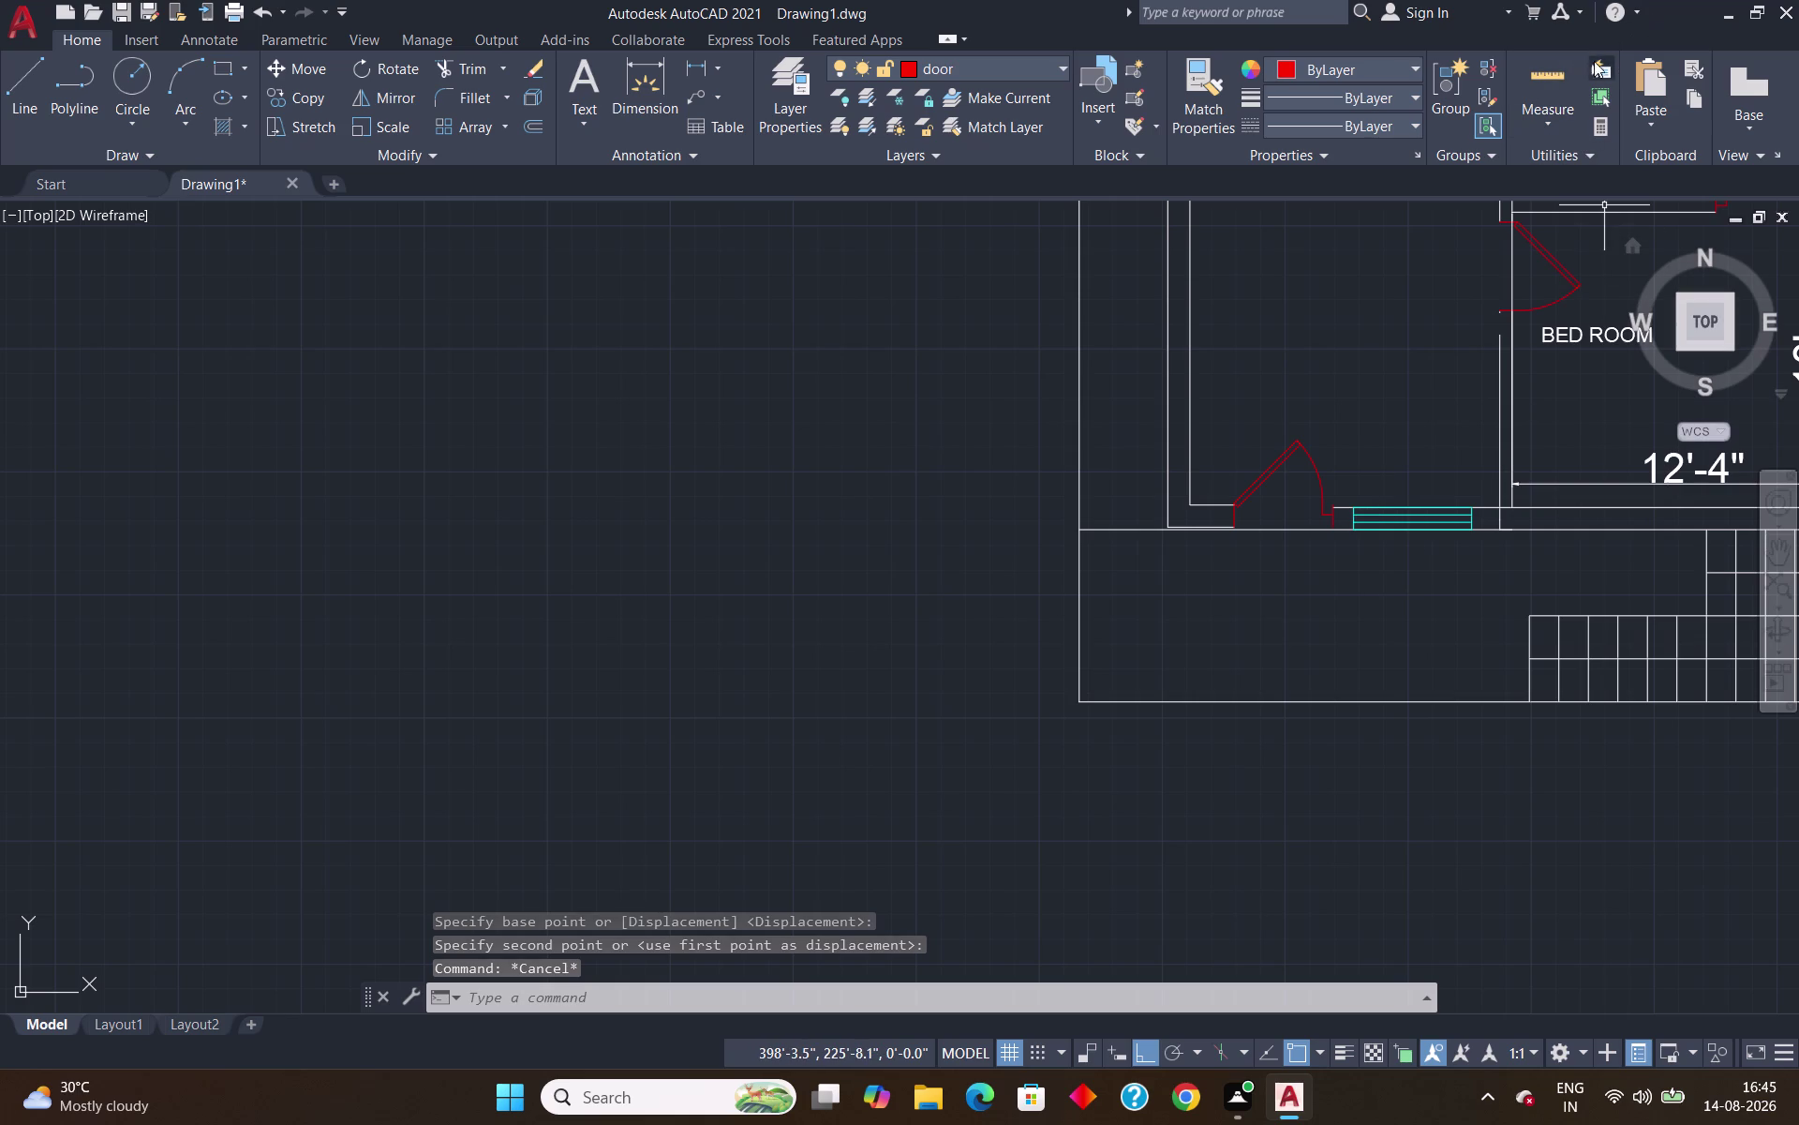
click(1565, 79)
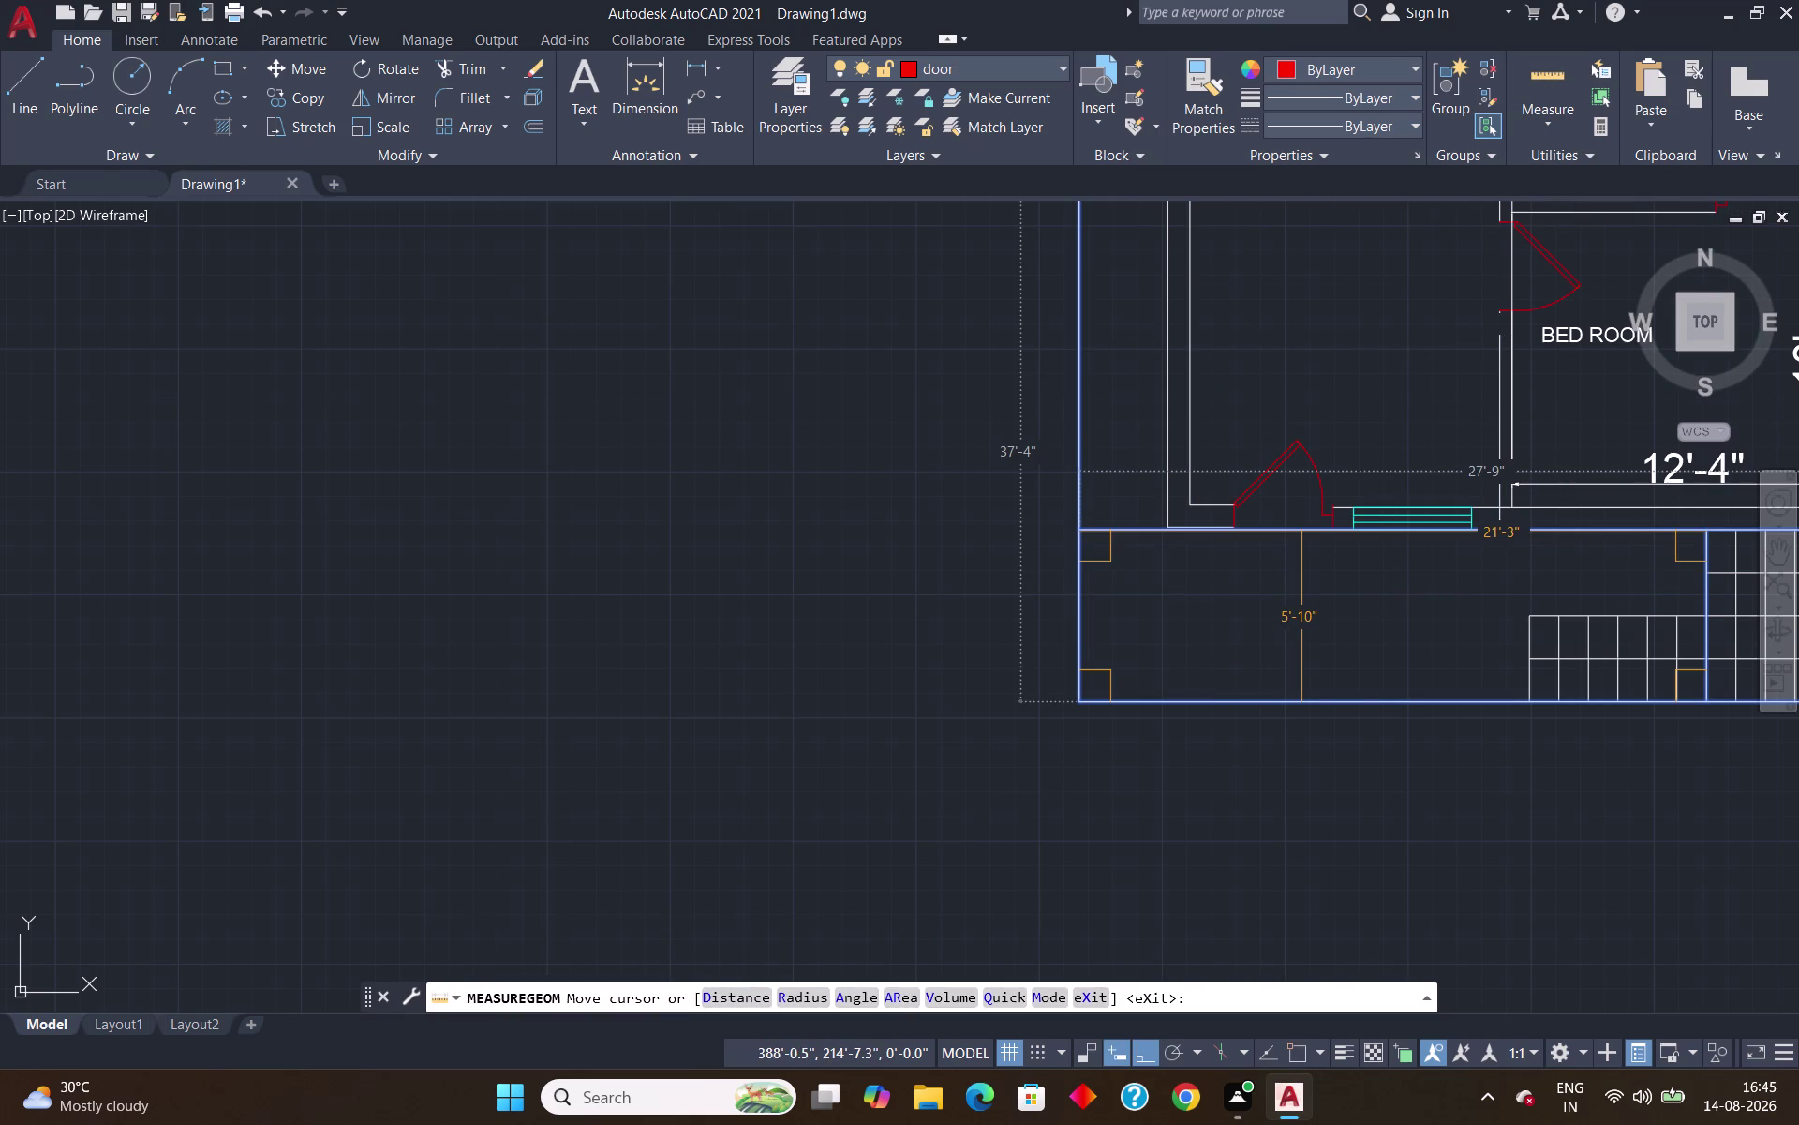
Stop measuring, then undo the measurement, zooms and the window move.
key(Escape)
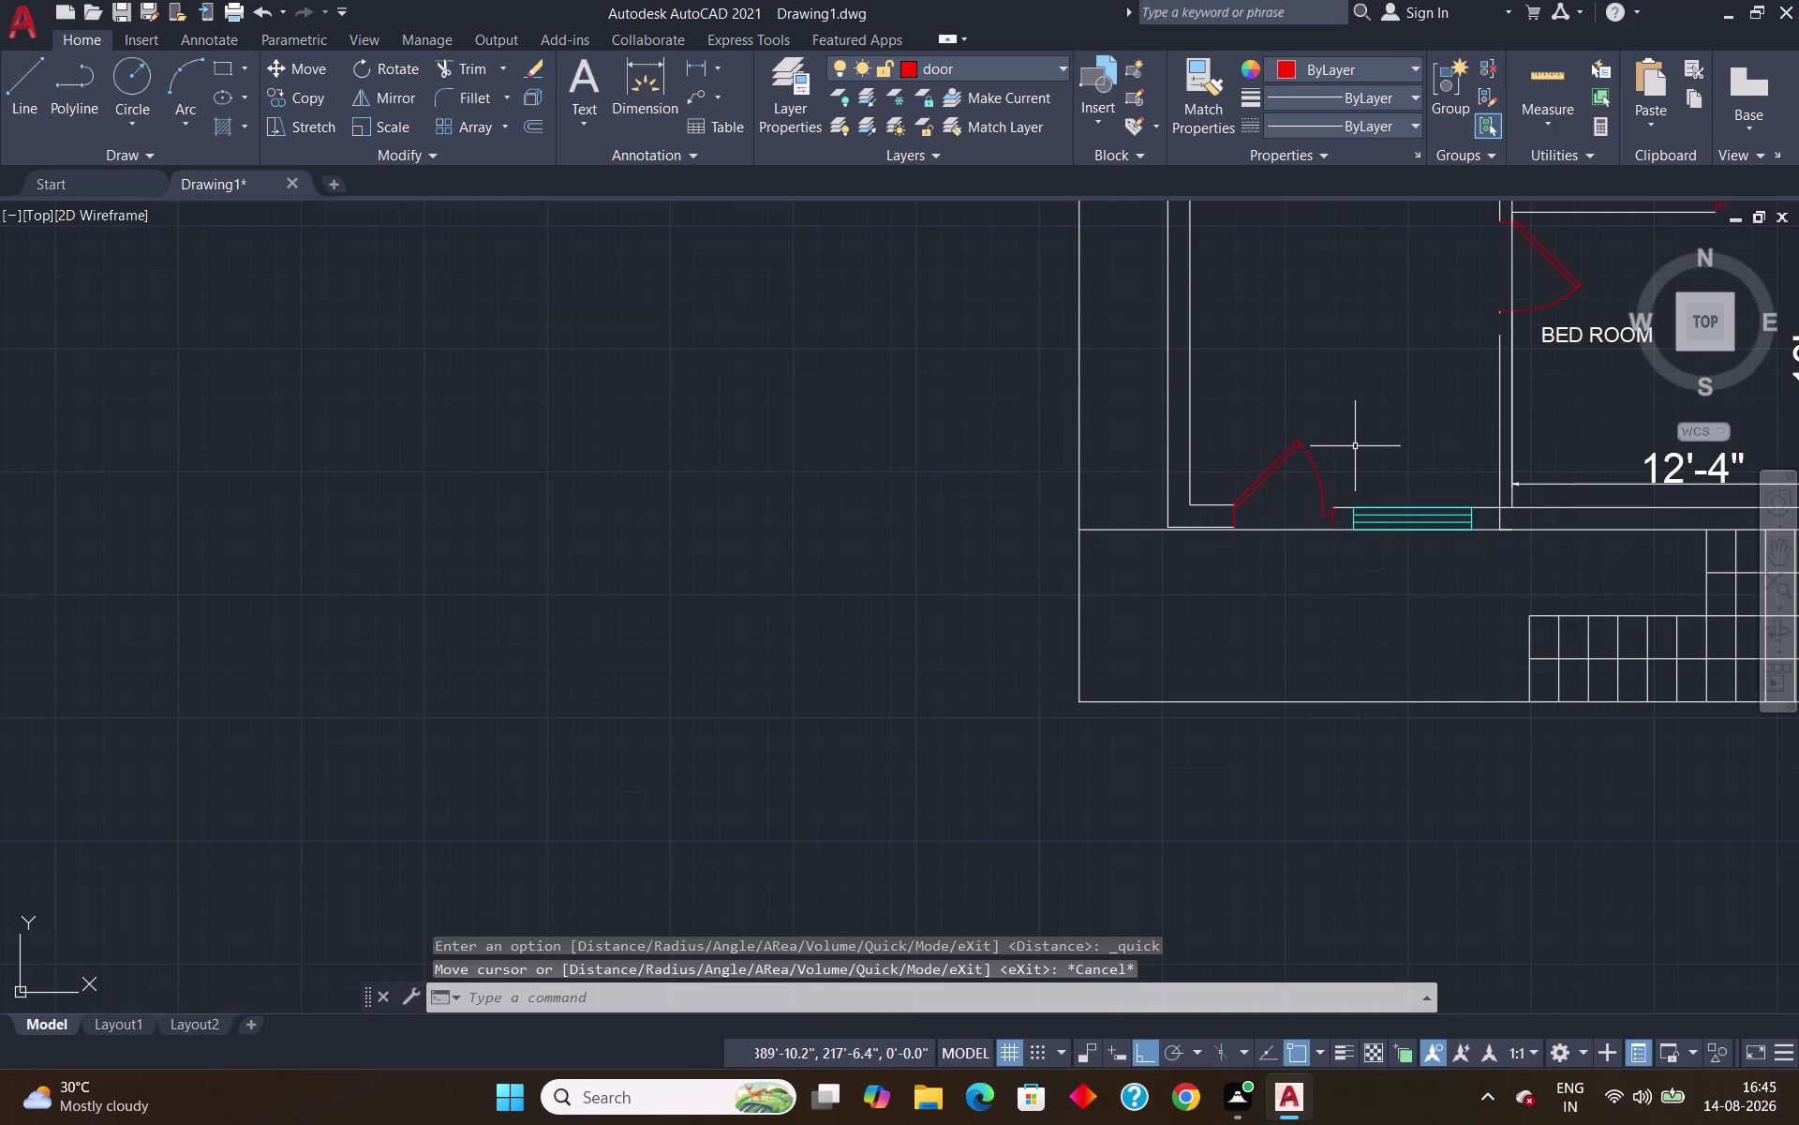
scroll(down, 3)
middle_drag(1207, 311, 1071, 536)
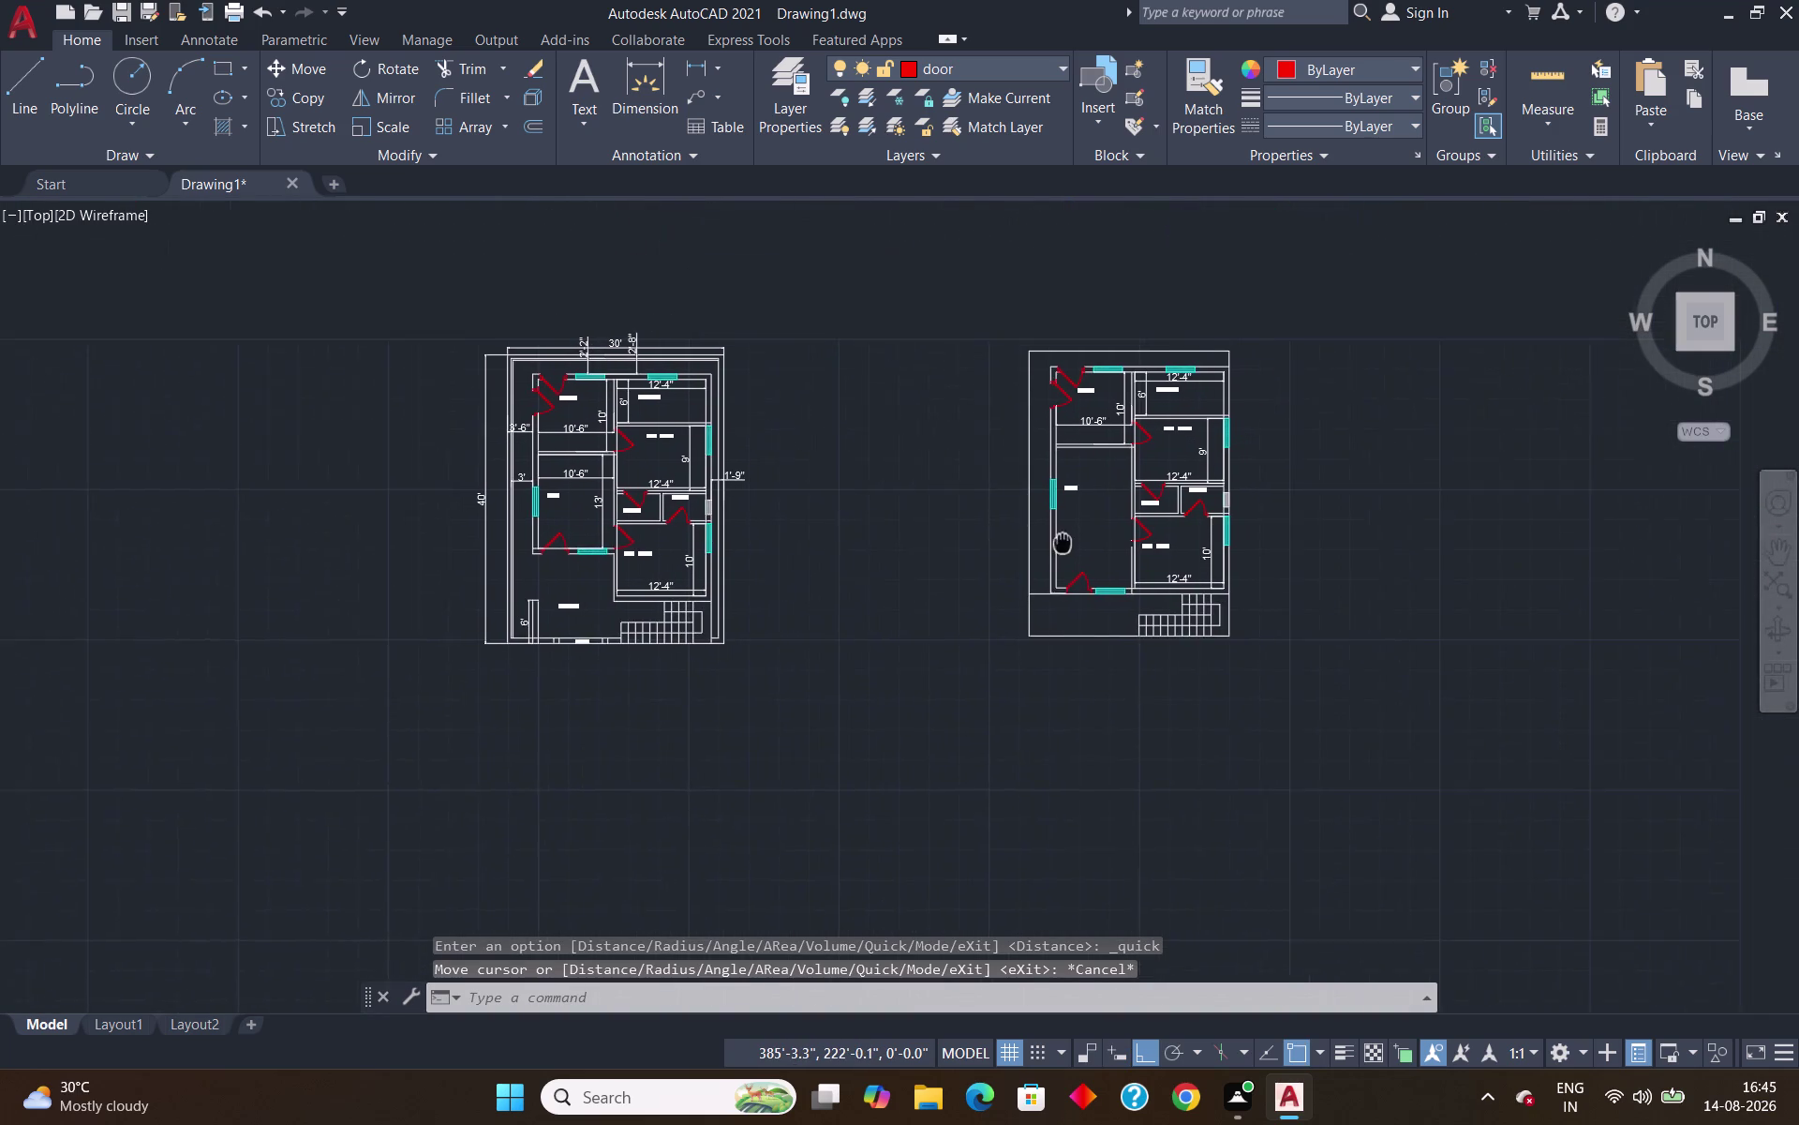
middle_drag(1071, 536, 1052, 550)
key(ctrl+z)
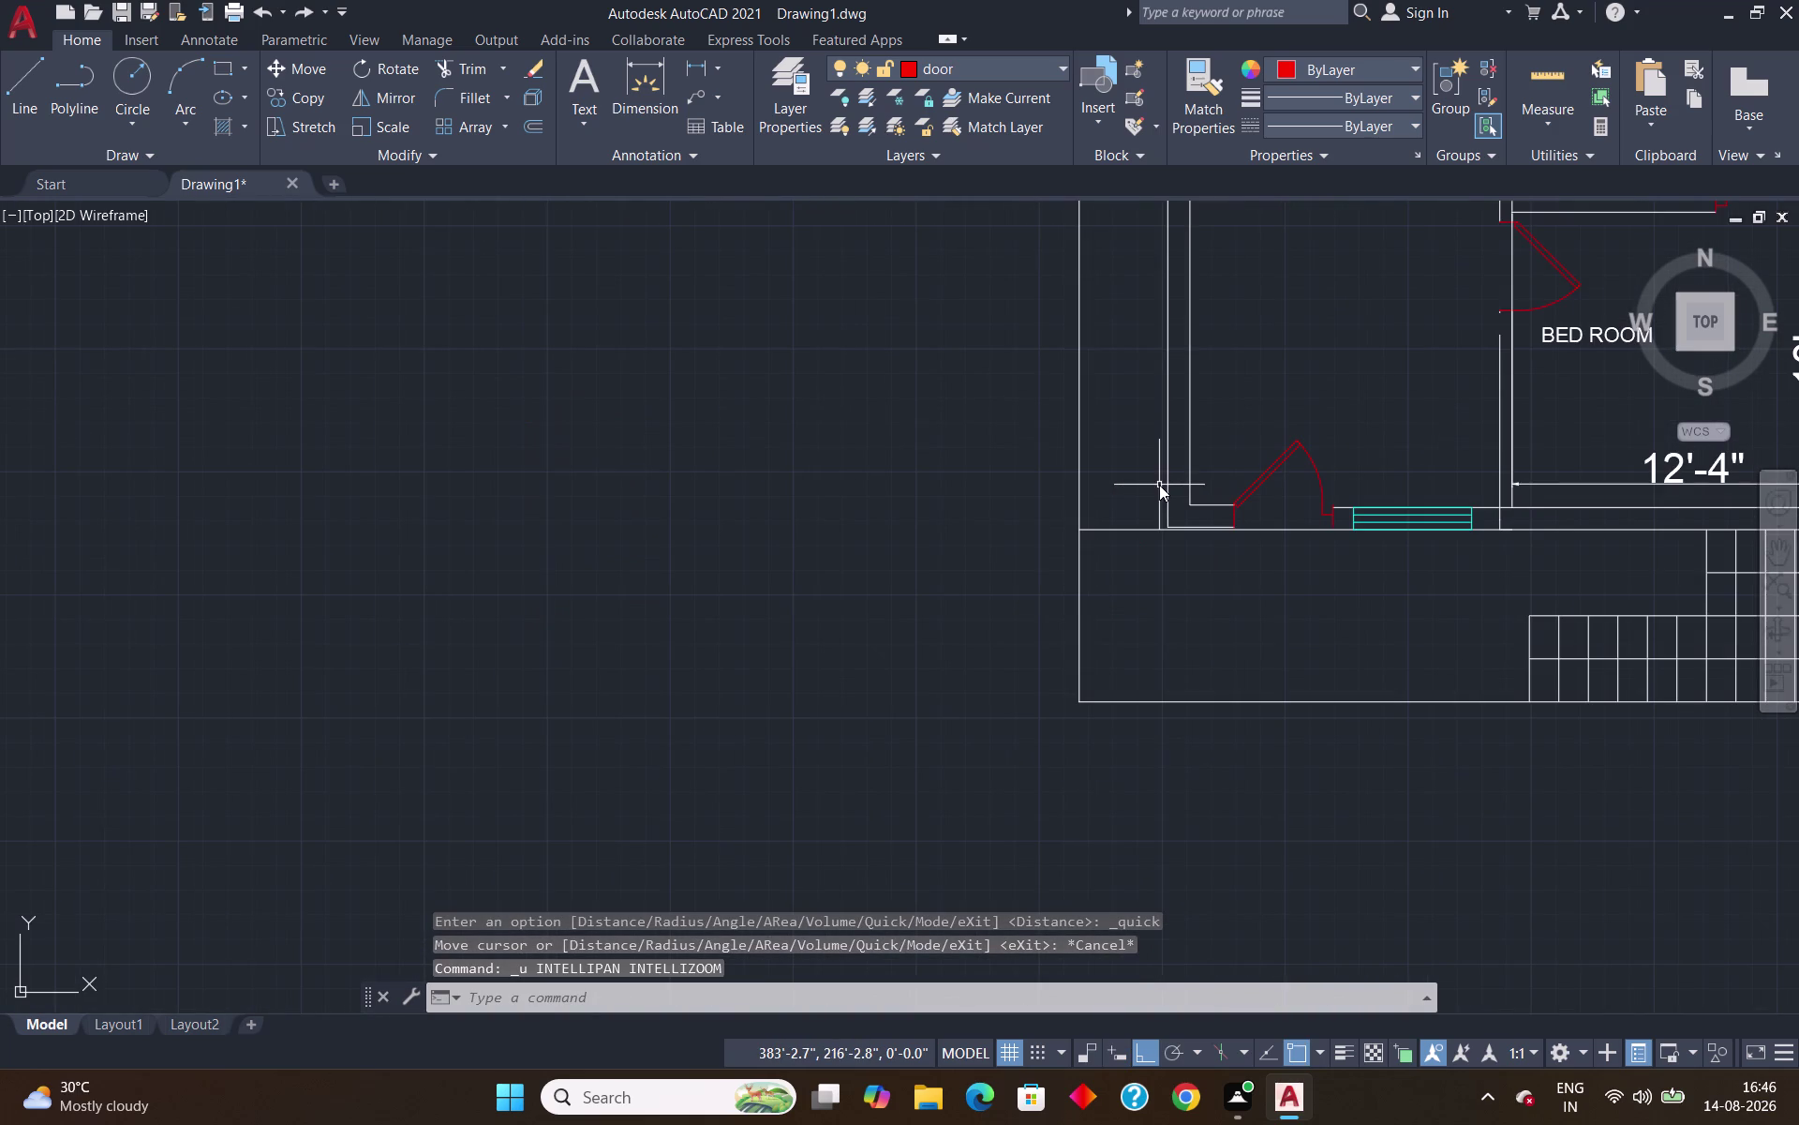
key(ctrl+z)
key(ctrl+z)
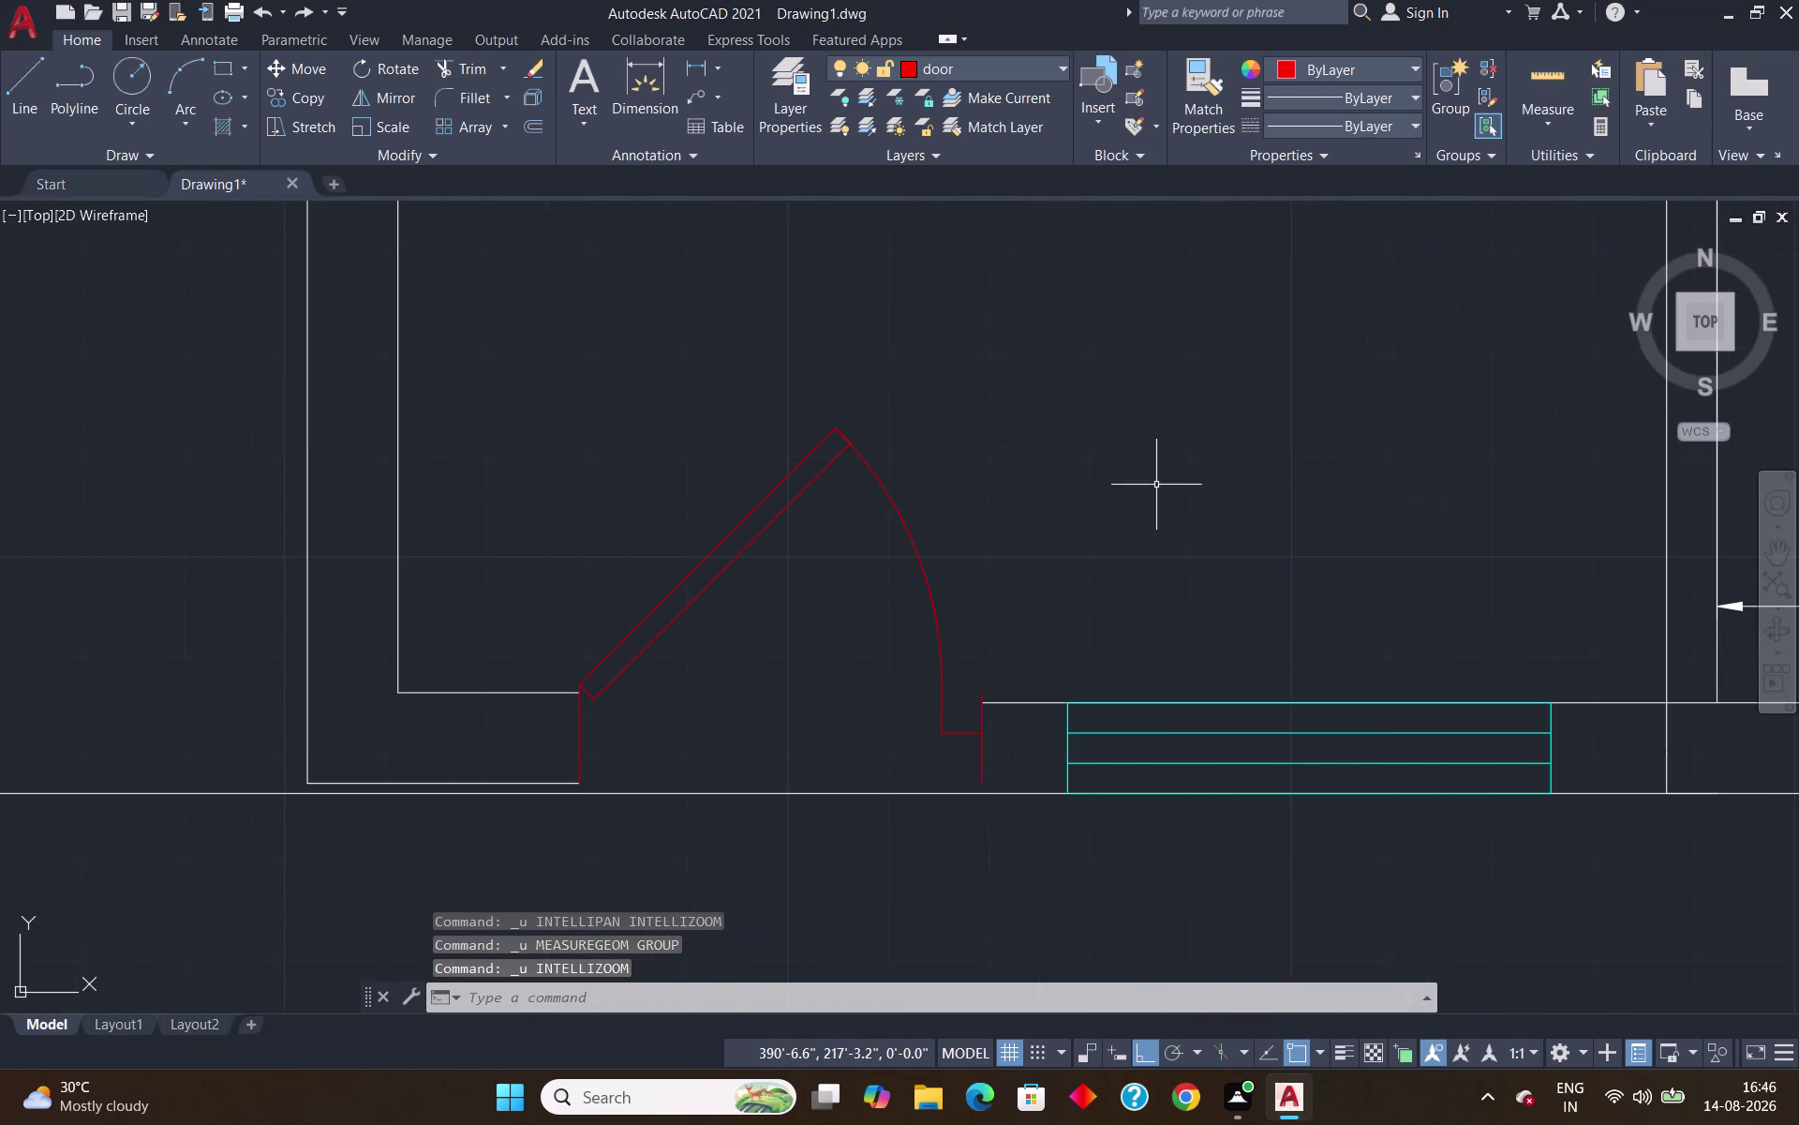
key(ctrl+z)
key(ctrl+z)
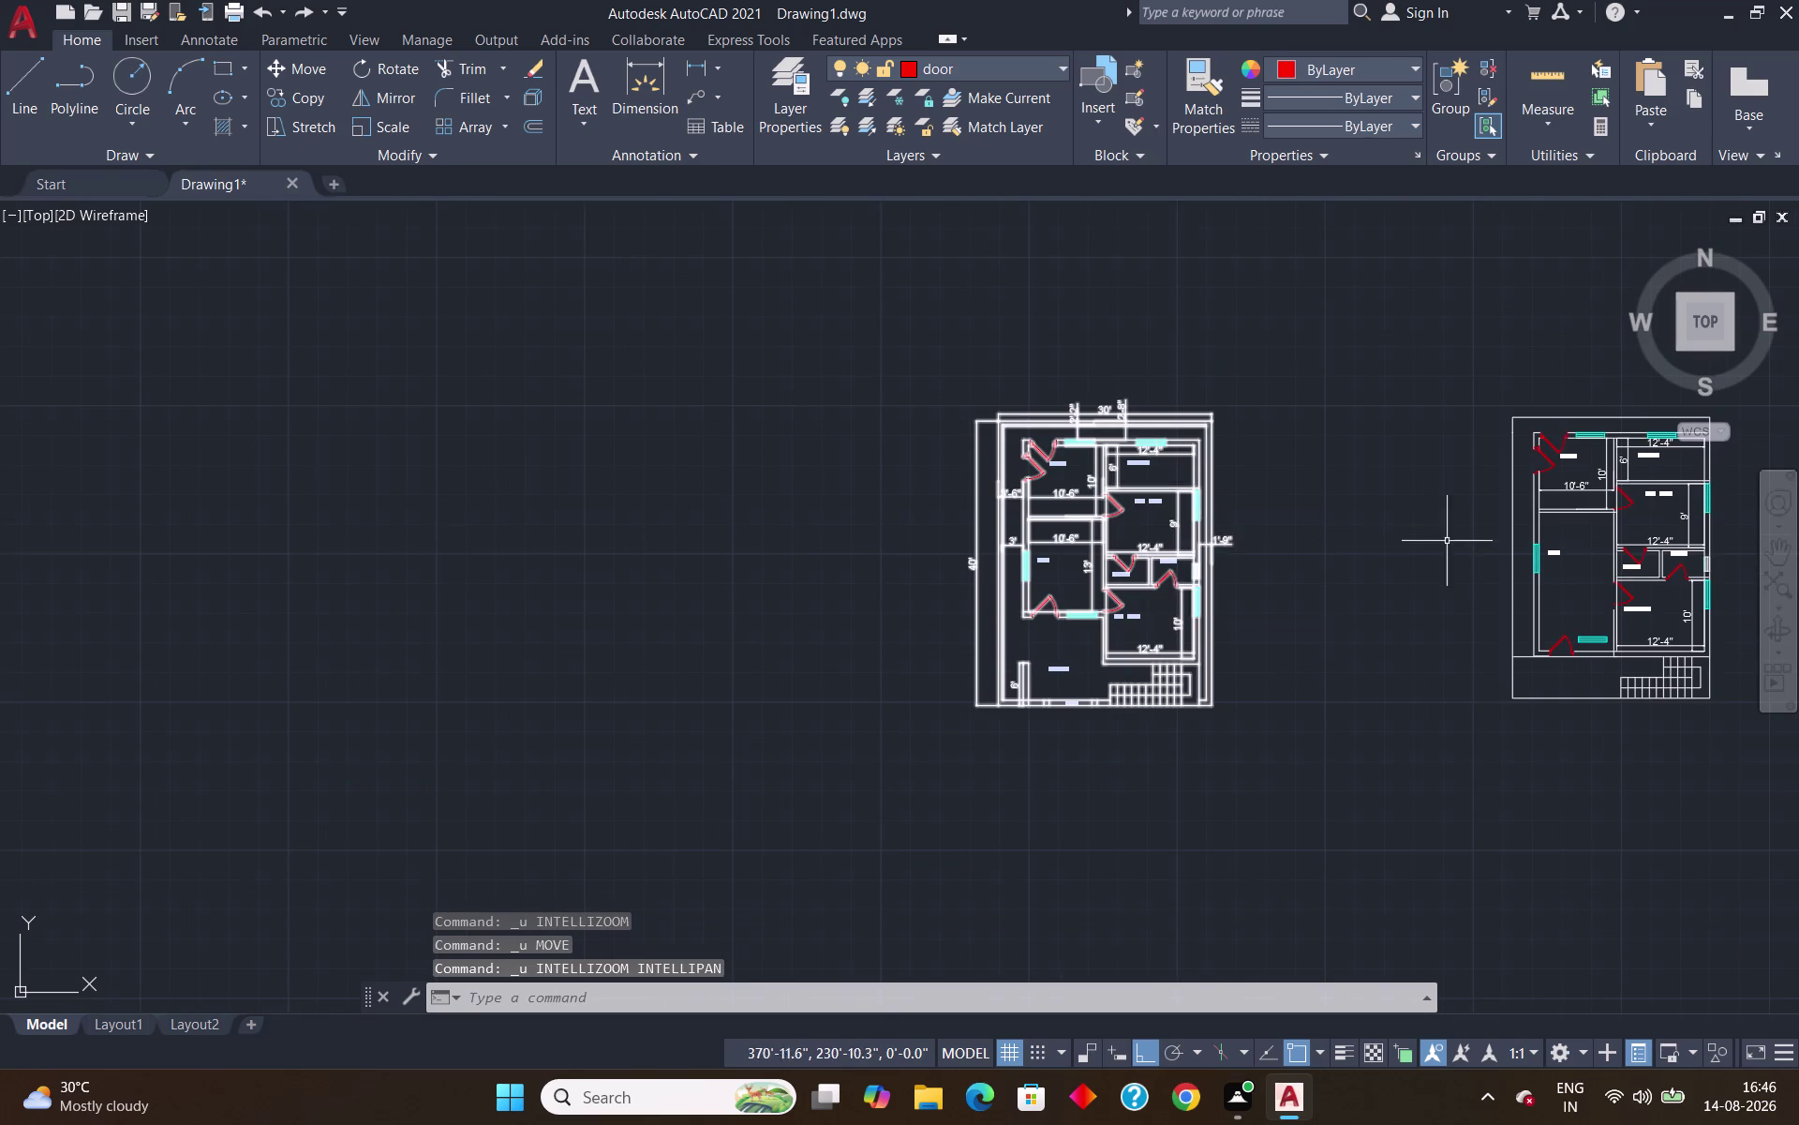
Undo a further measurement and zoom steps, then select the long bottom wall line.
scroll(up, 3)
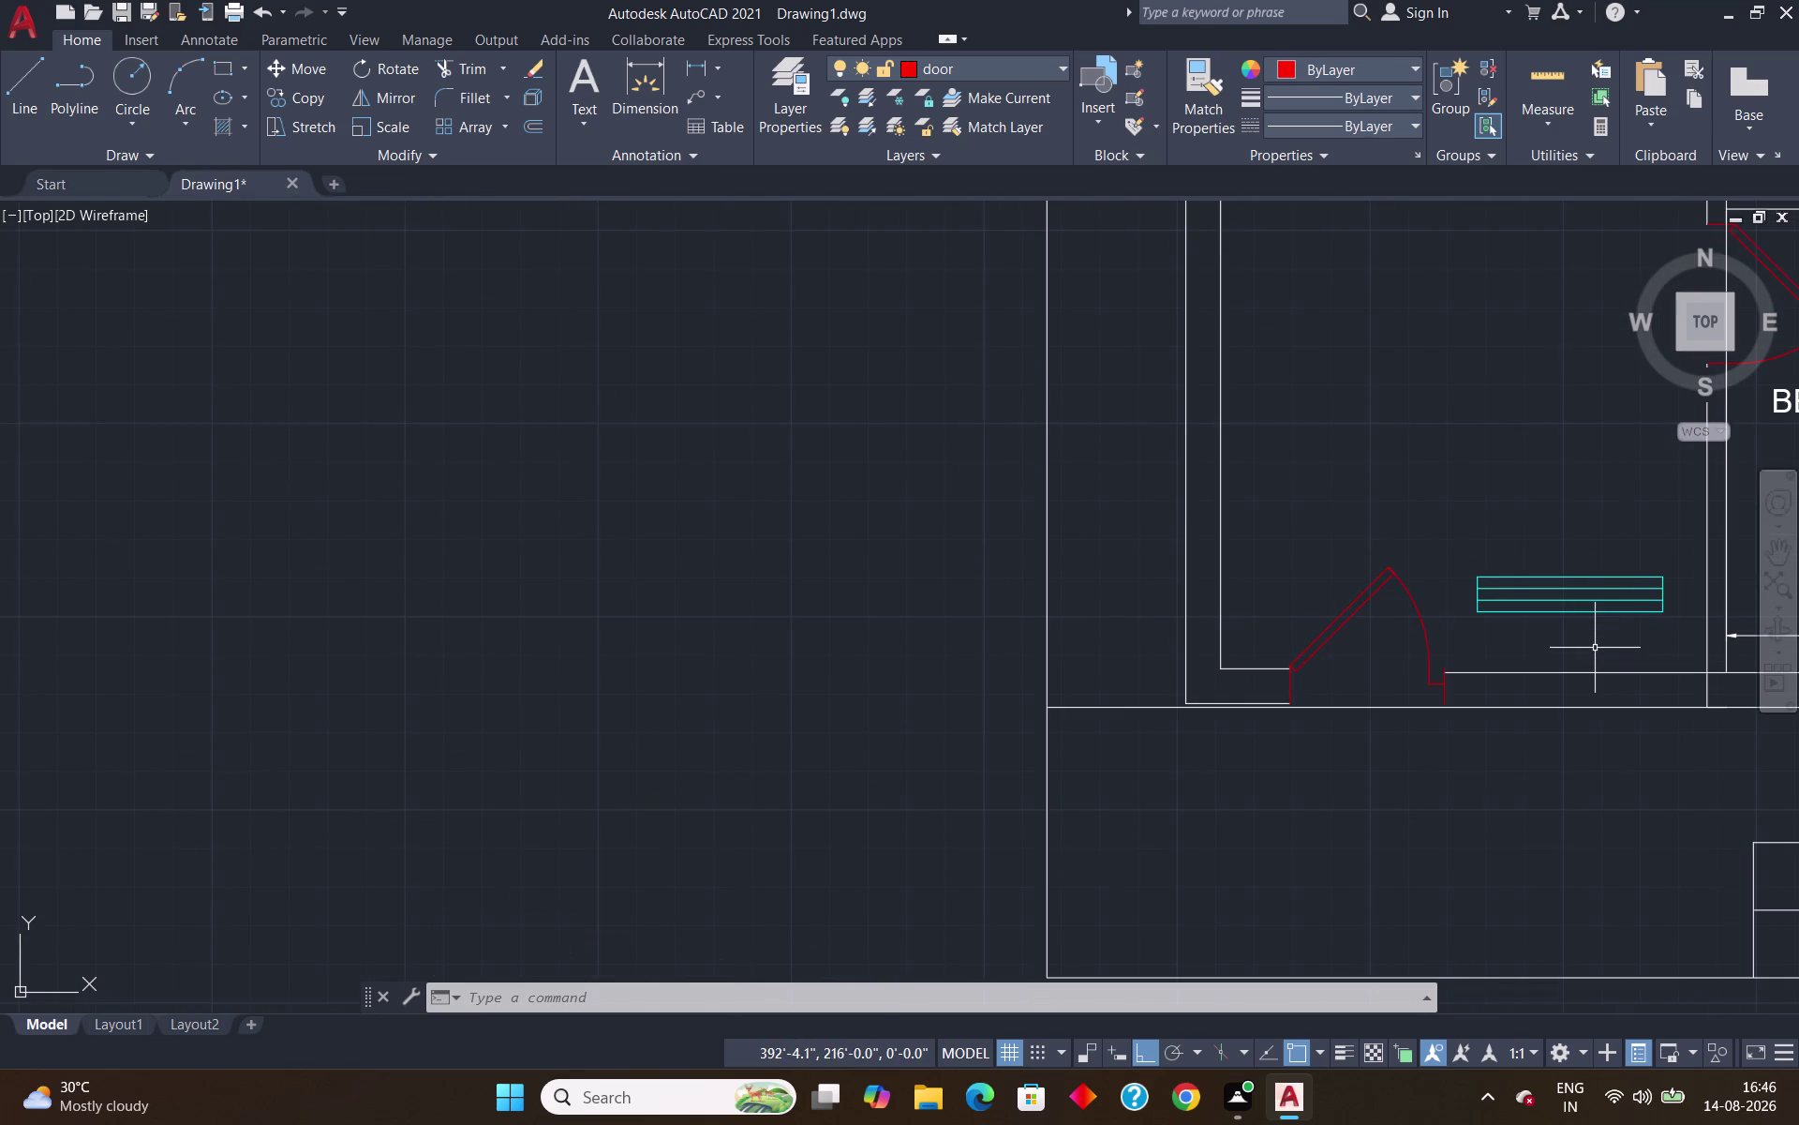
key(ctrl+z)
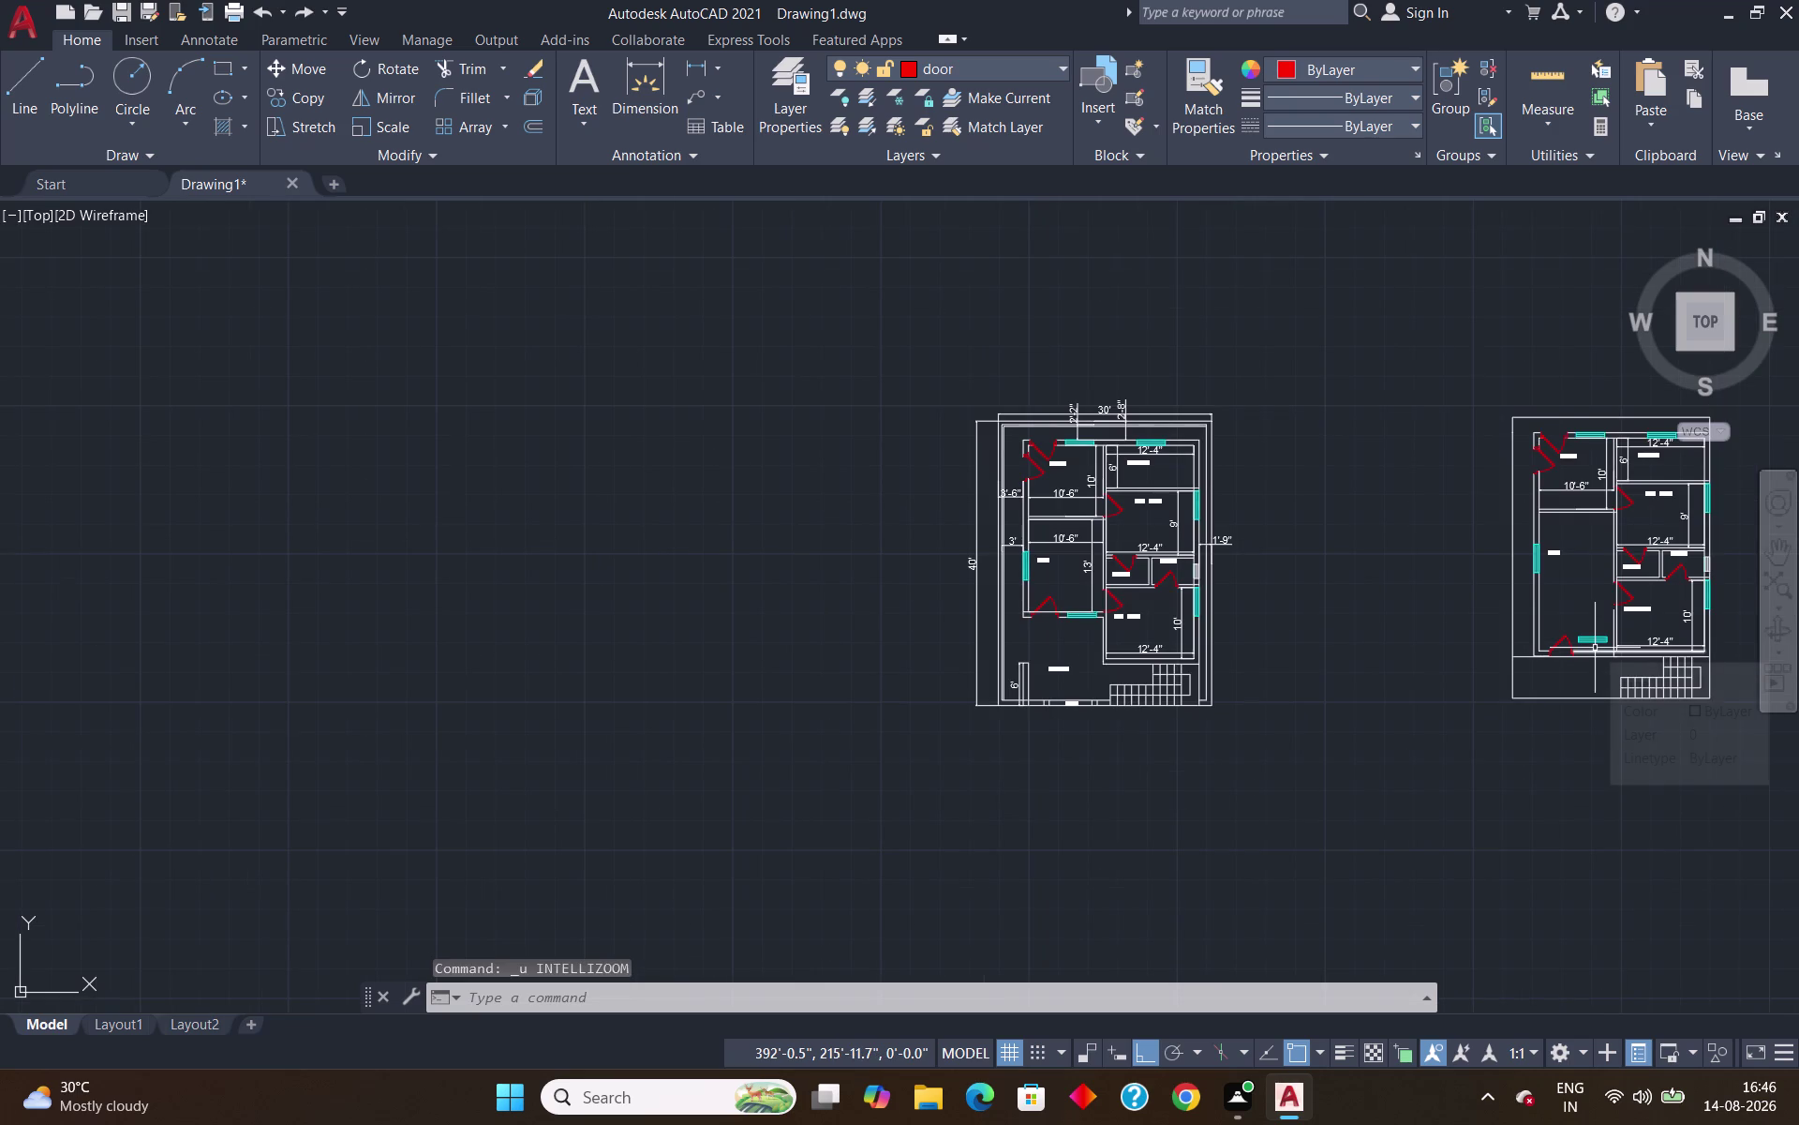
scroll(up, 3)
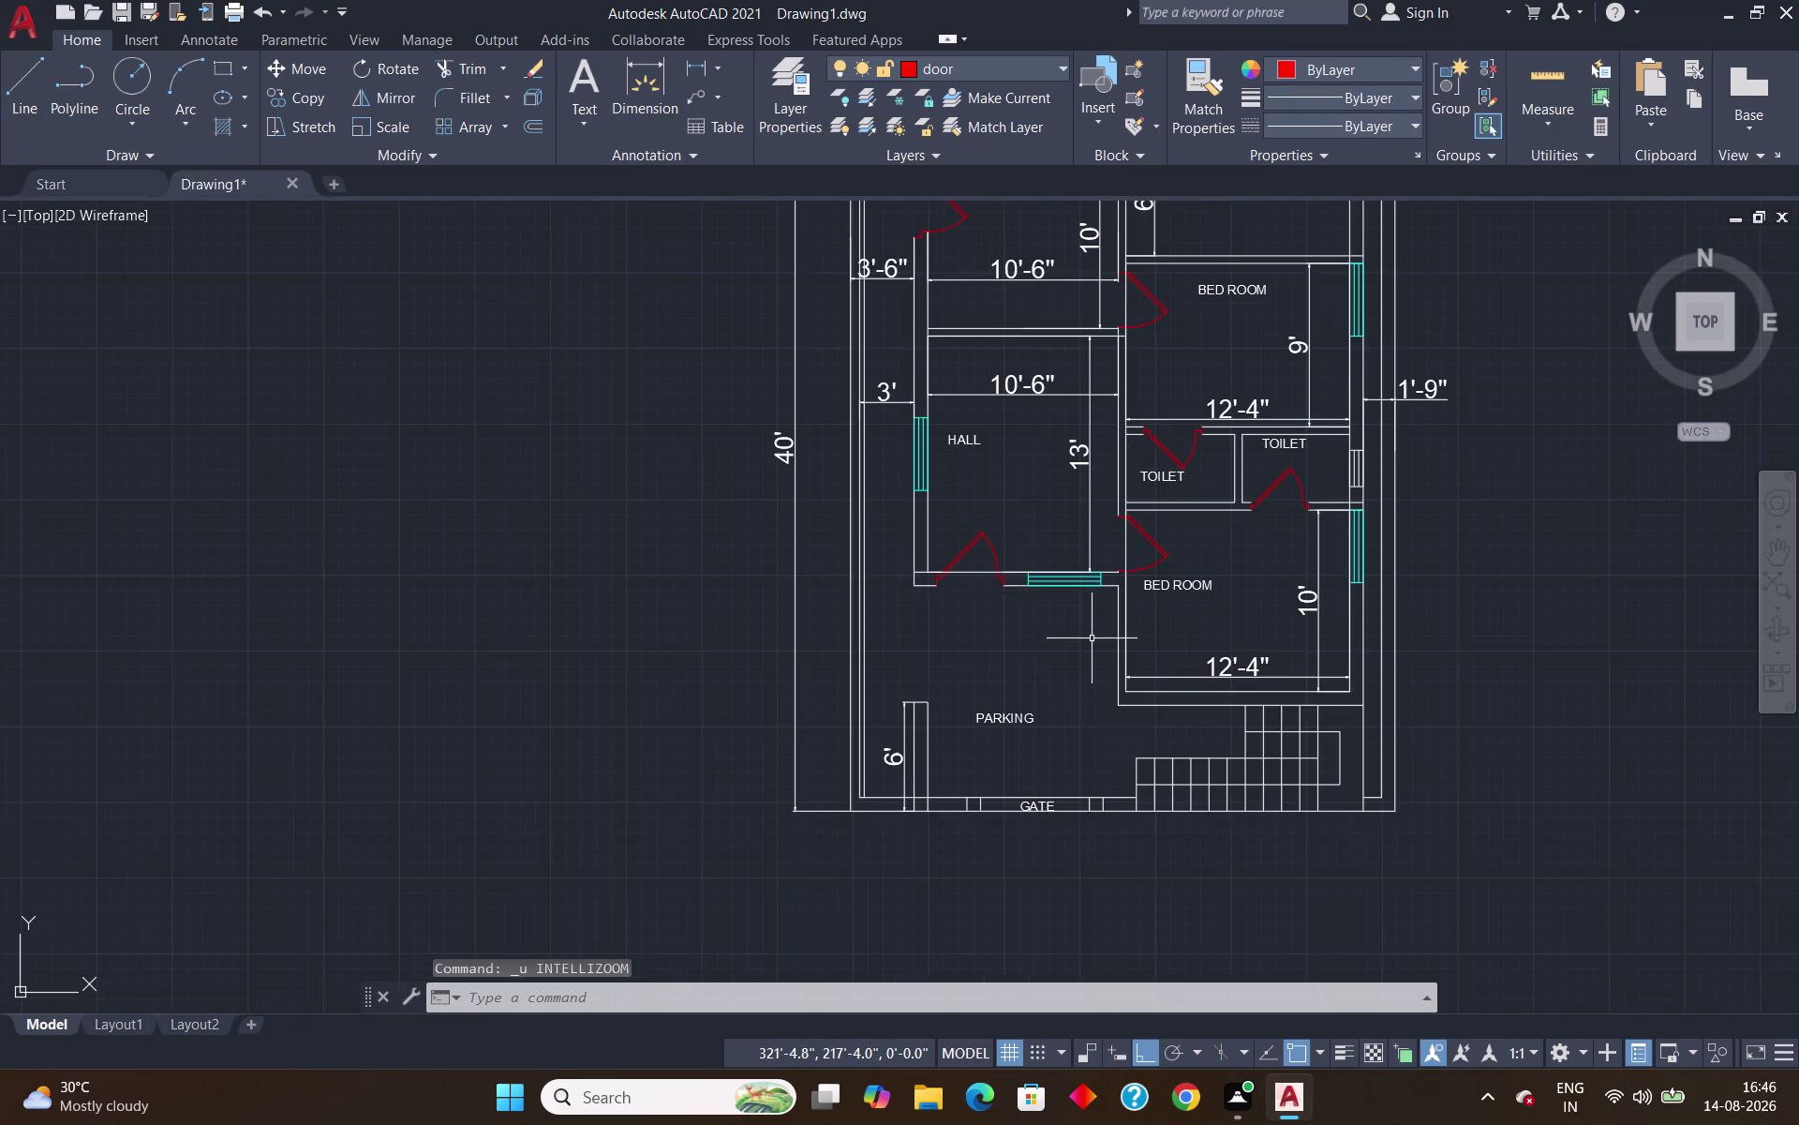
scroll(down, 3)
scroll(up, 3)
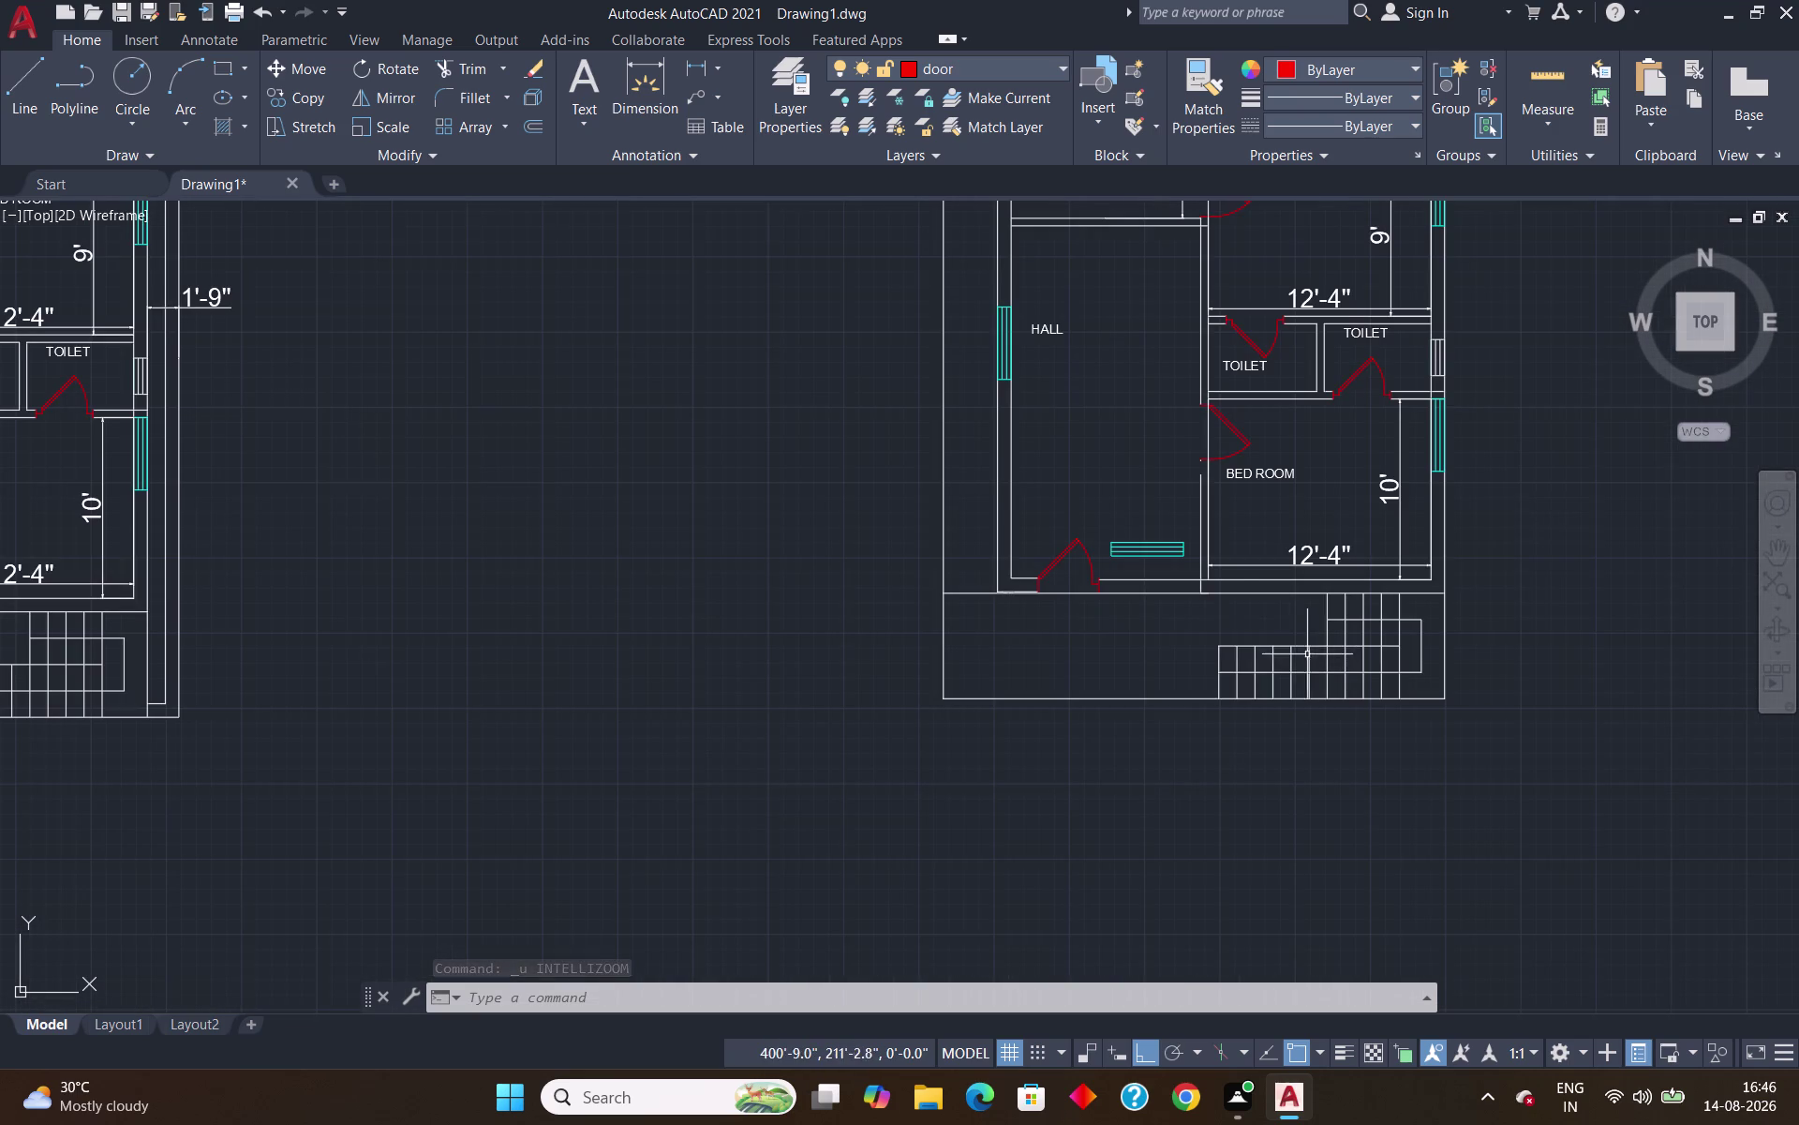
scroll(up, 3)
scroll(down, 3)
drag(1540, 81, 1533, 94)
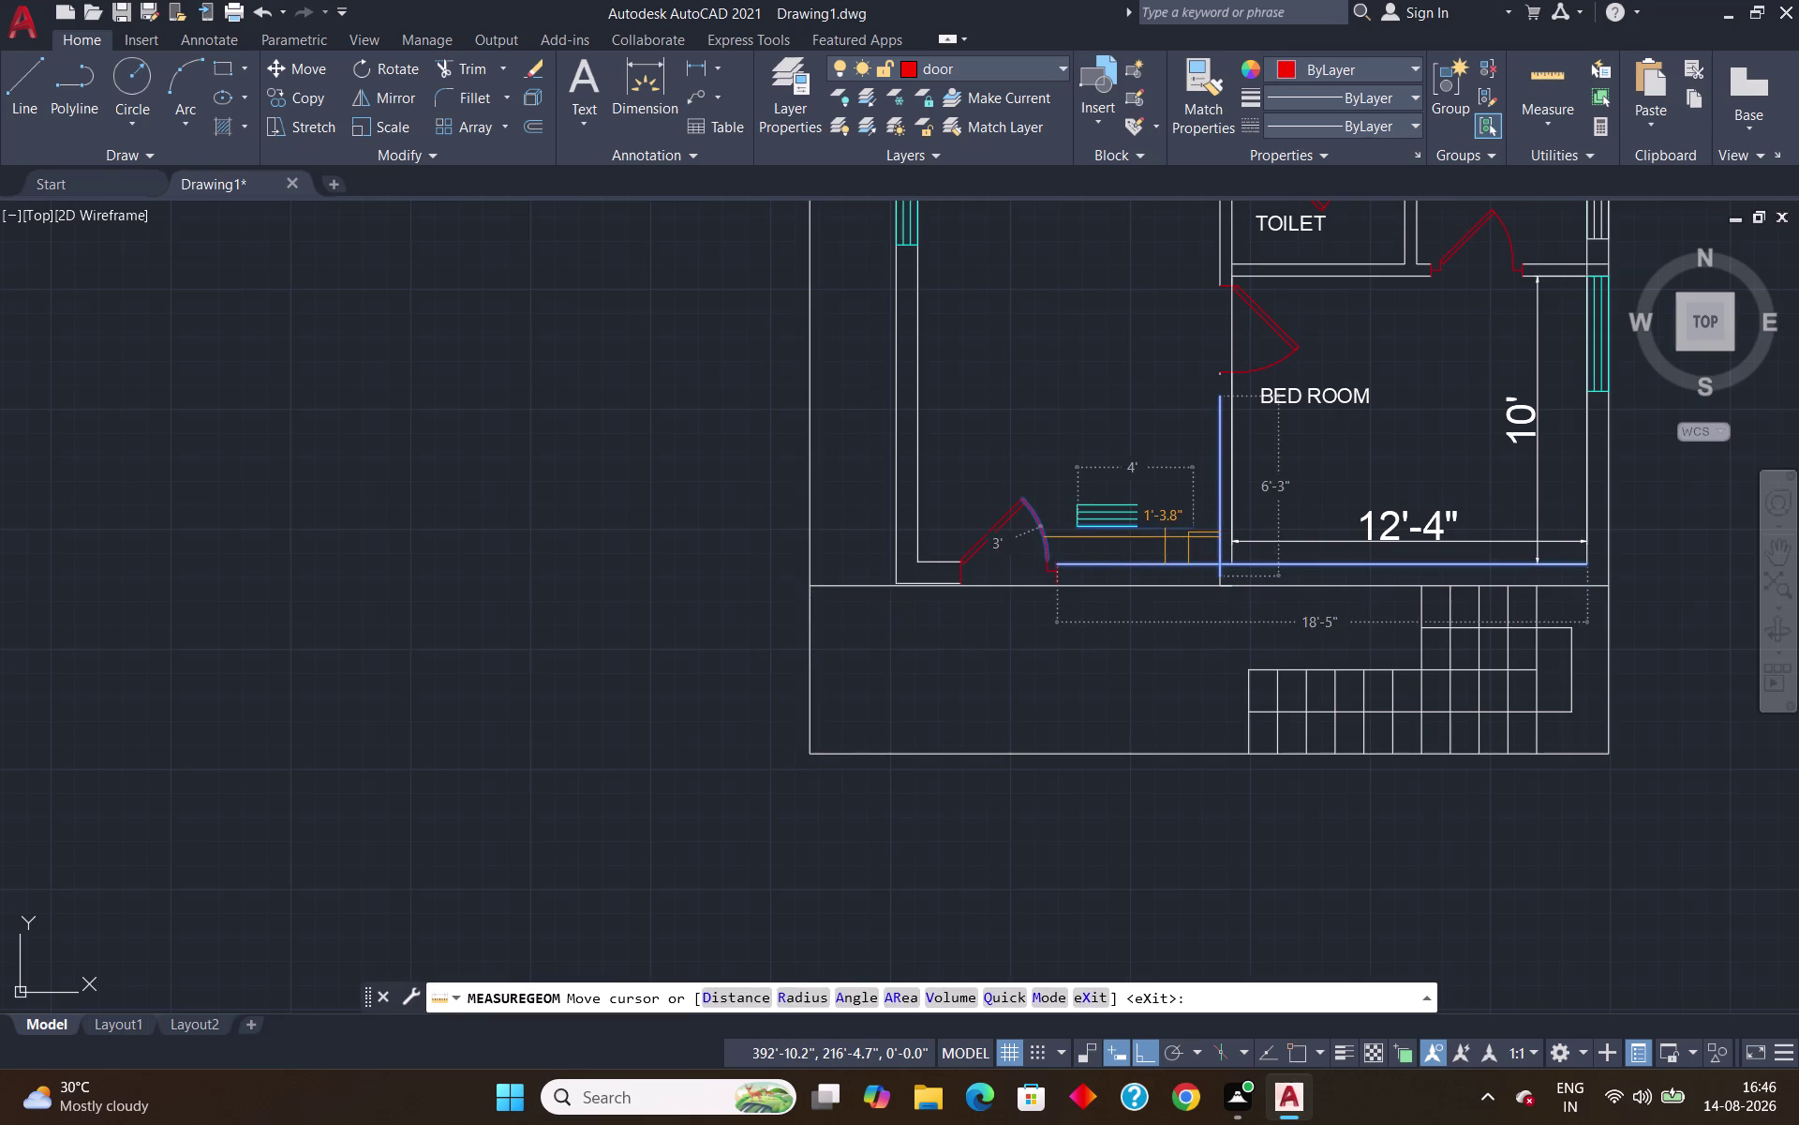
key(Escape)
key(ctrl+z)
key(ctrl+z)
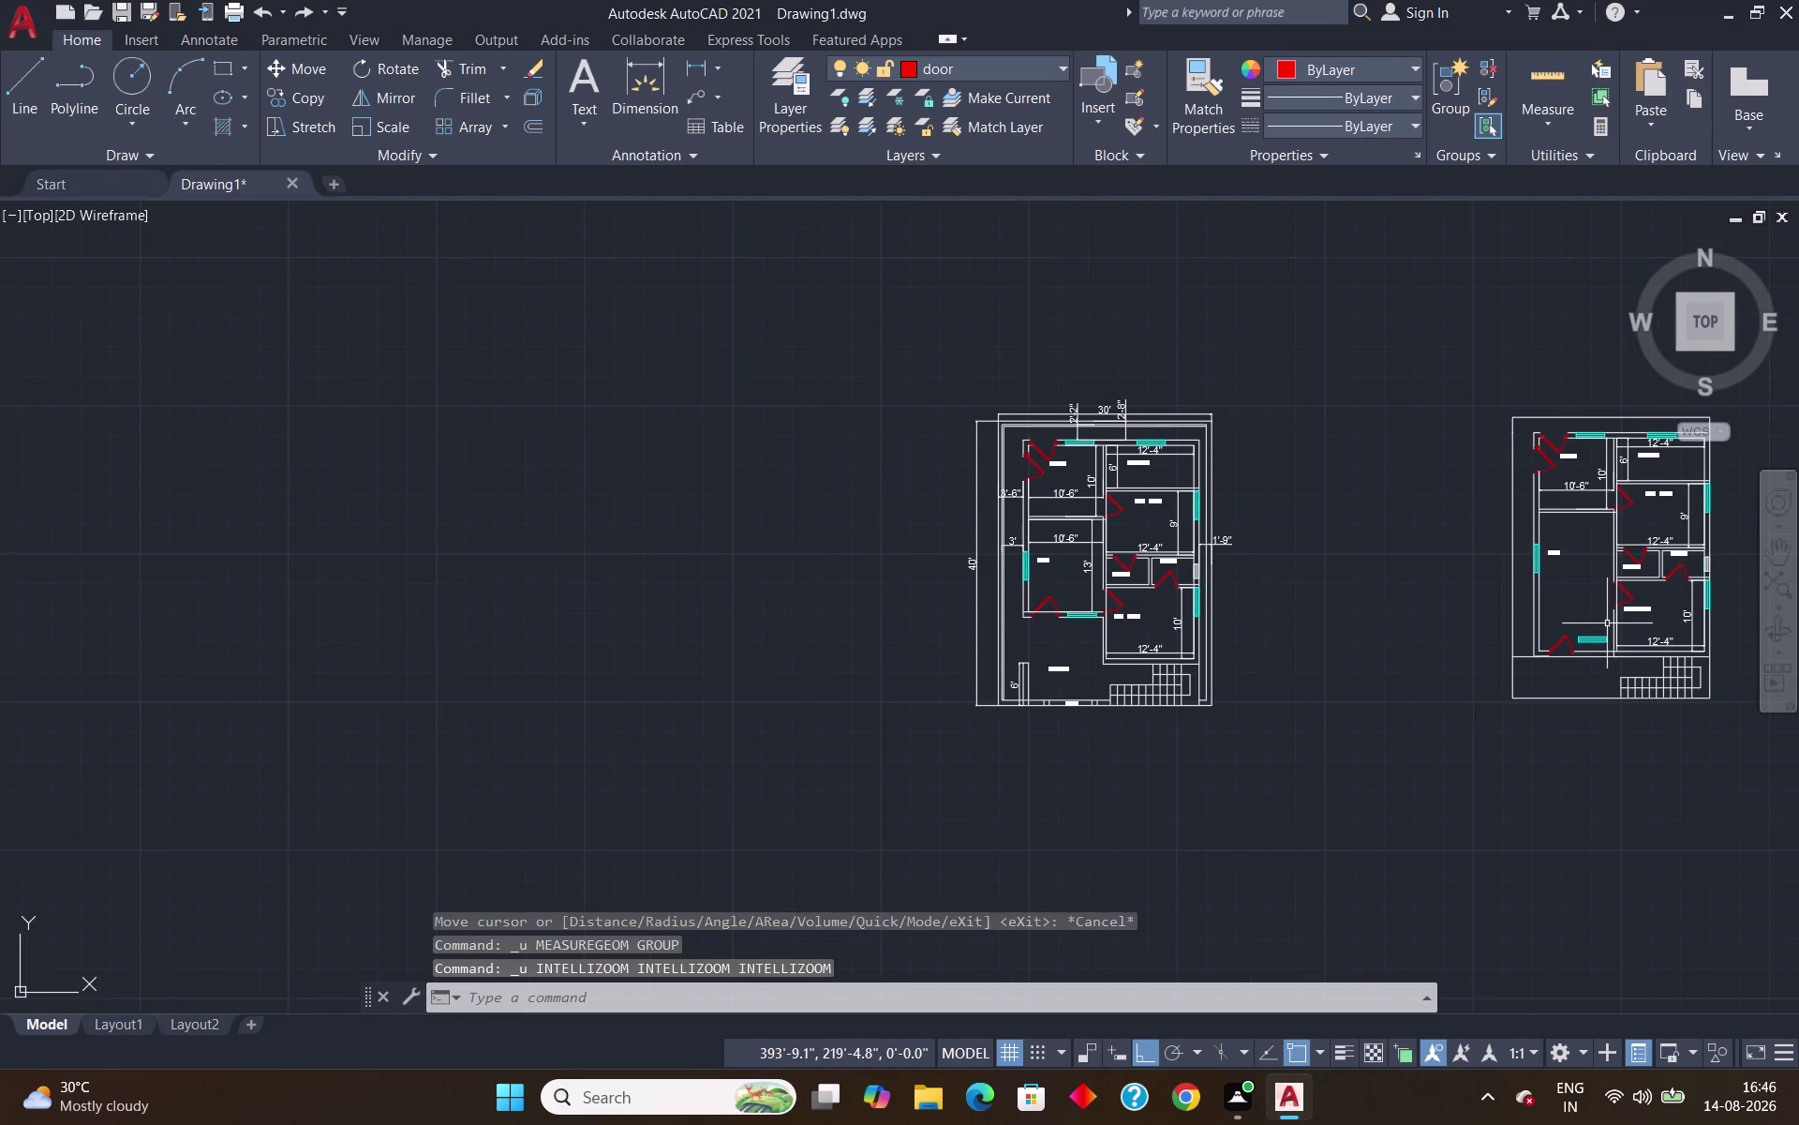
scroll(up, 3)
scroll(down, 3)
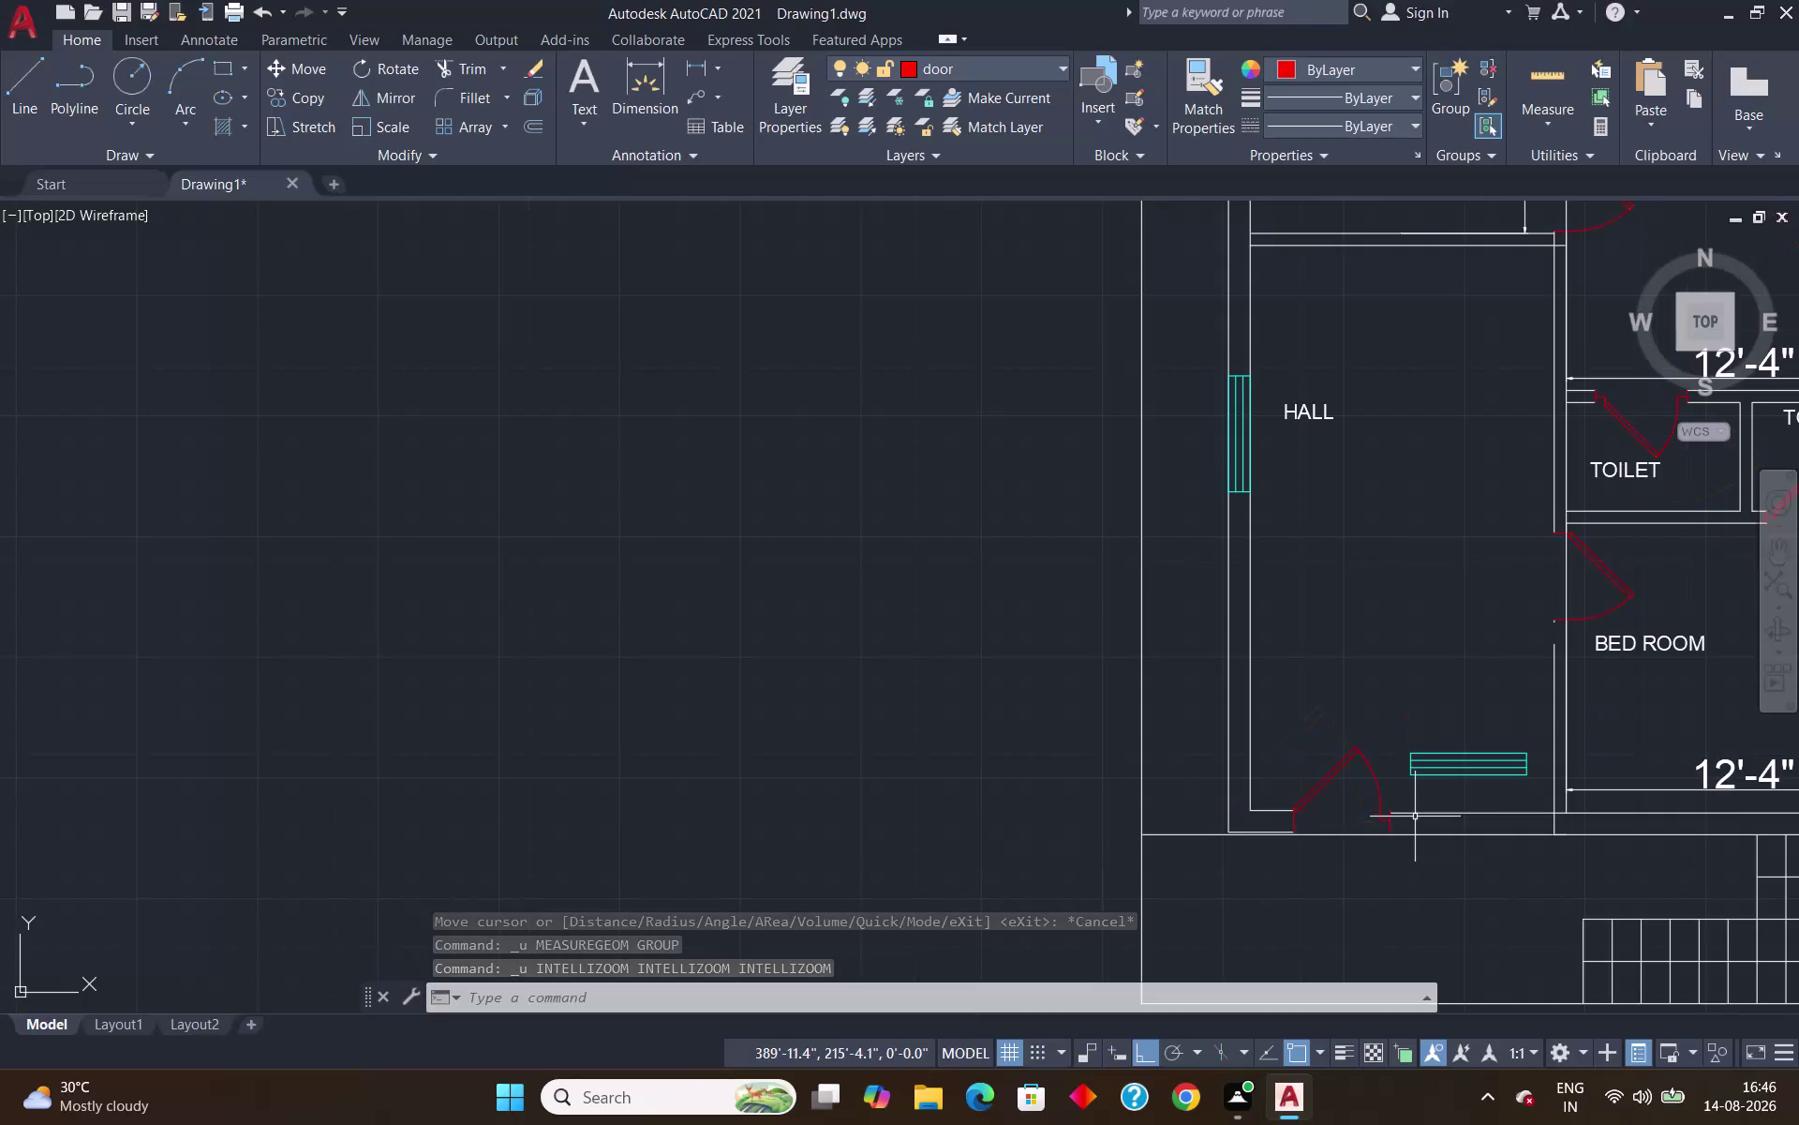
scroll(up, 3)
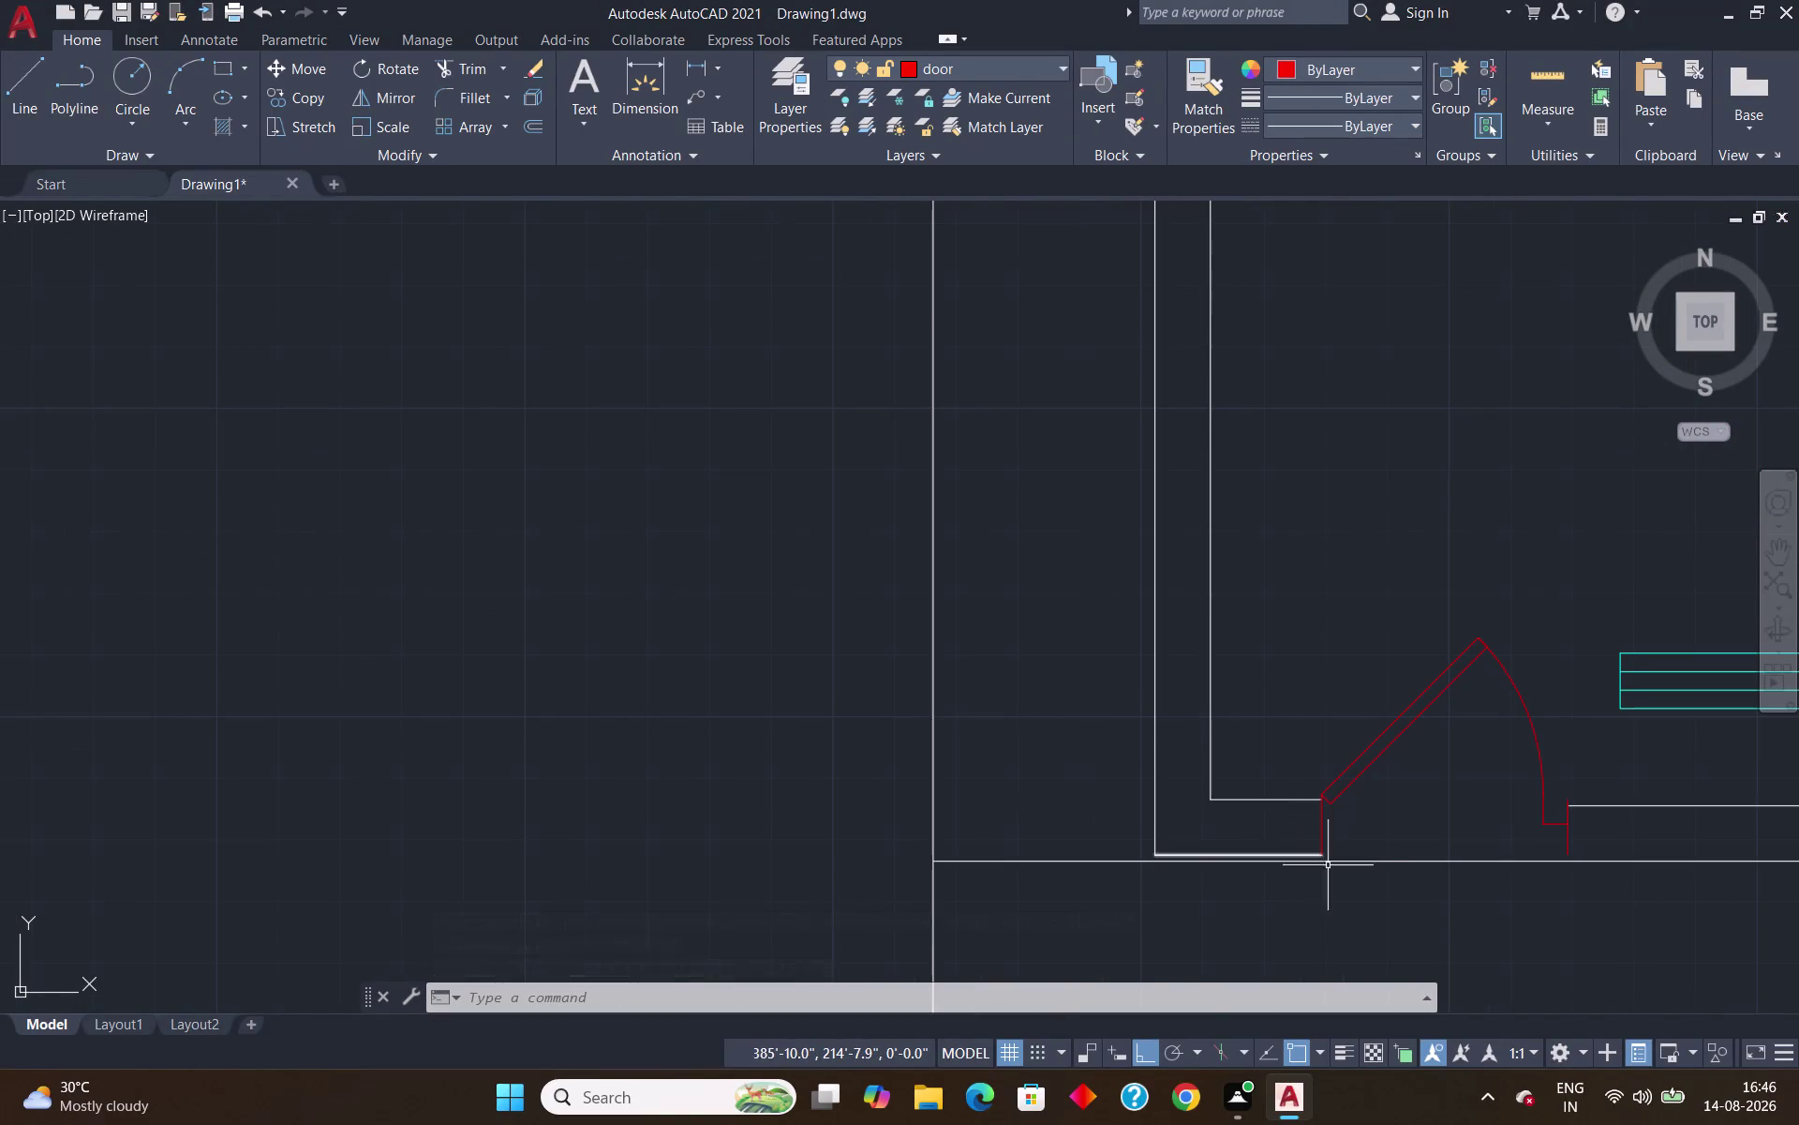
click(1355, 863)
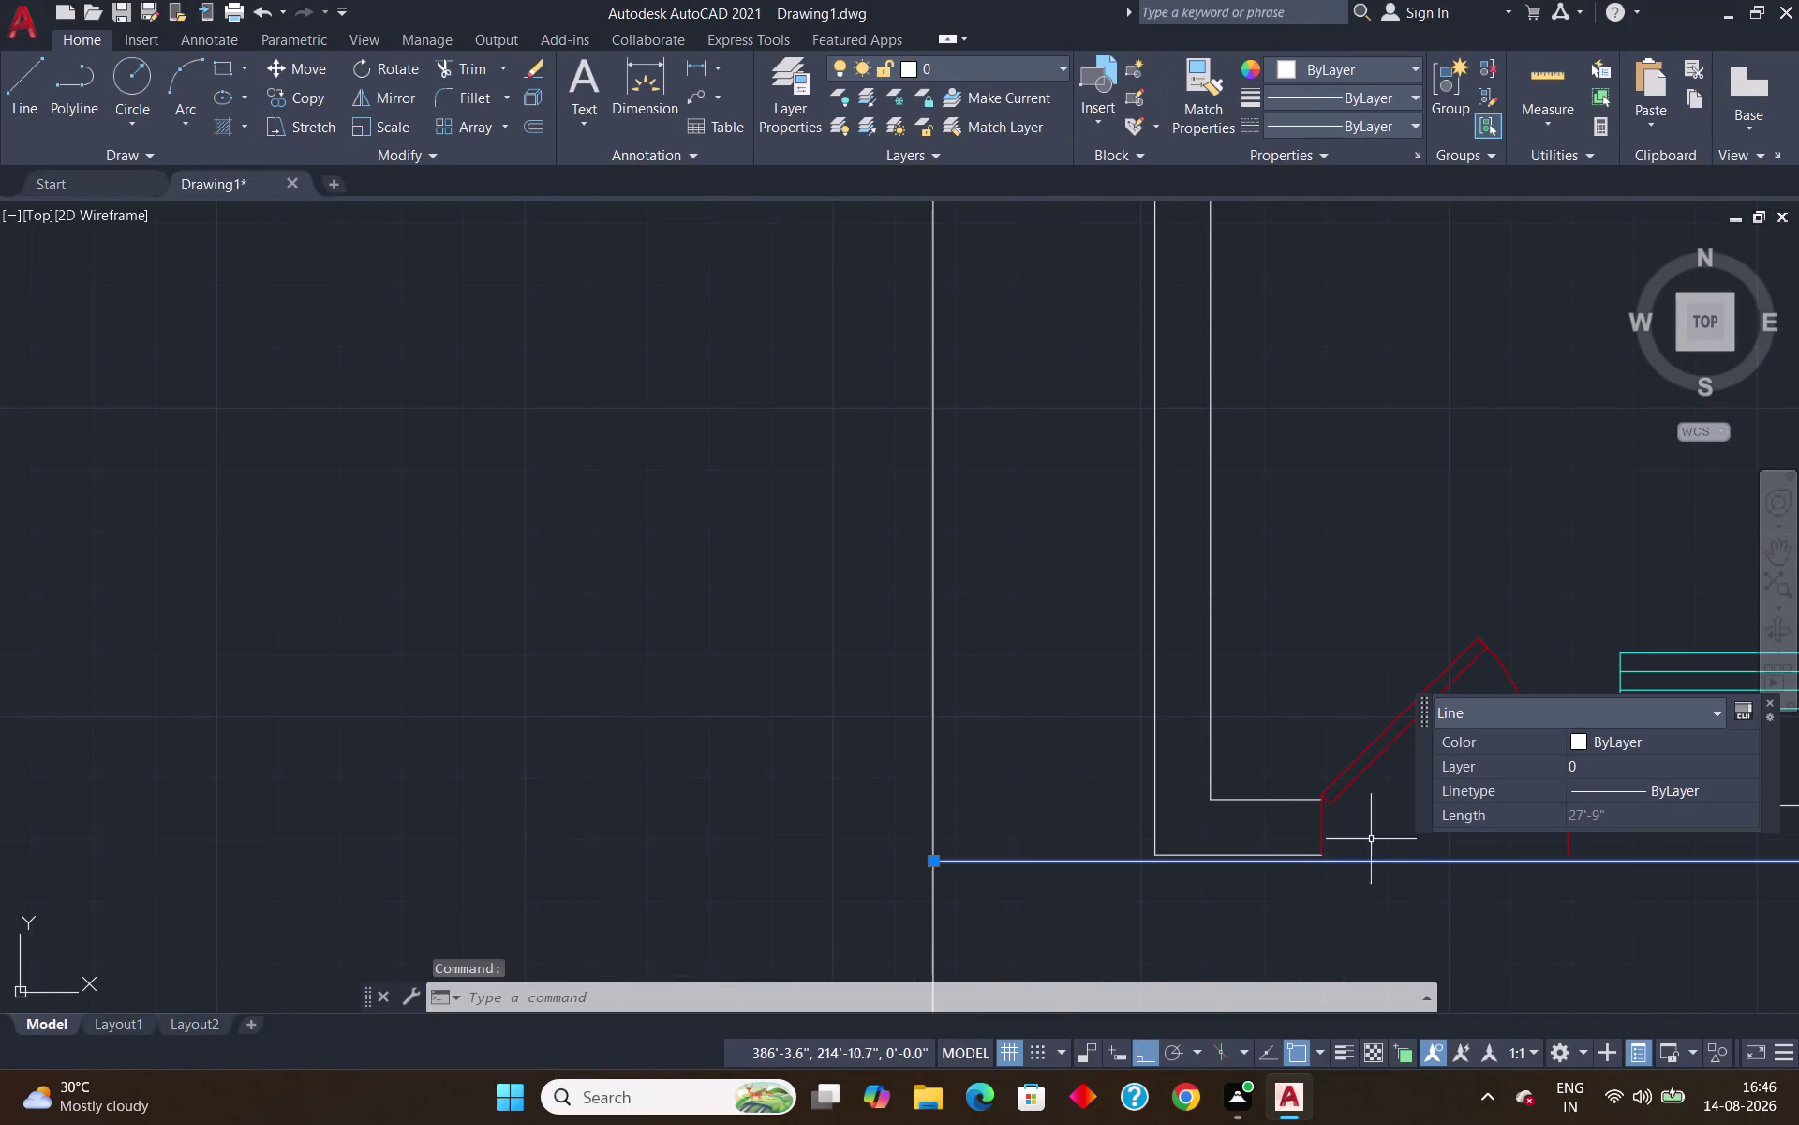
key(Delete)
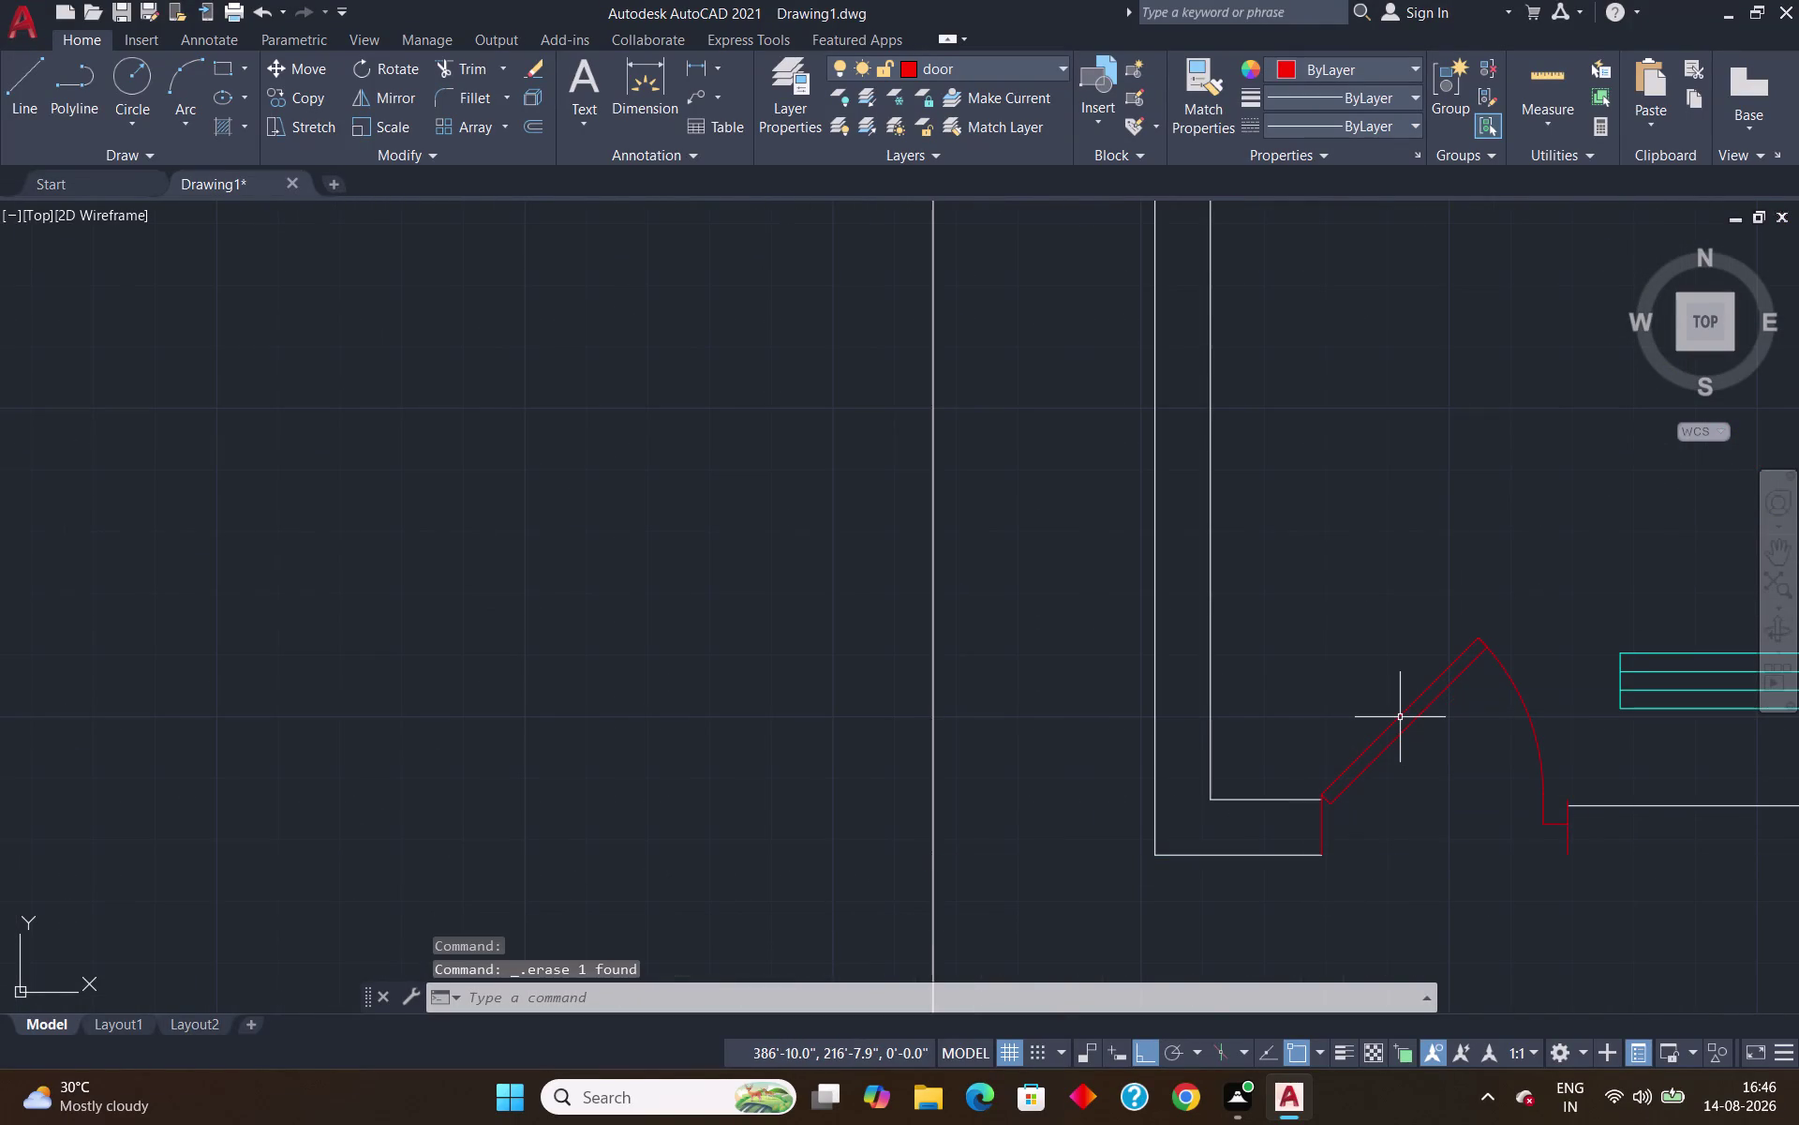
scroll(up, 3)
scroll(down, 3)
scroll(up, 3)
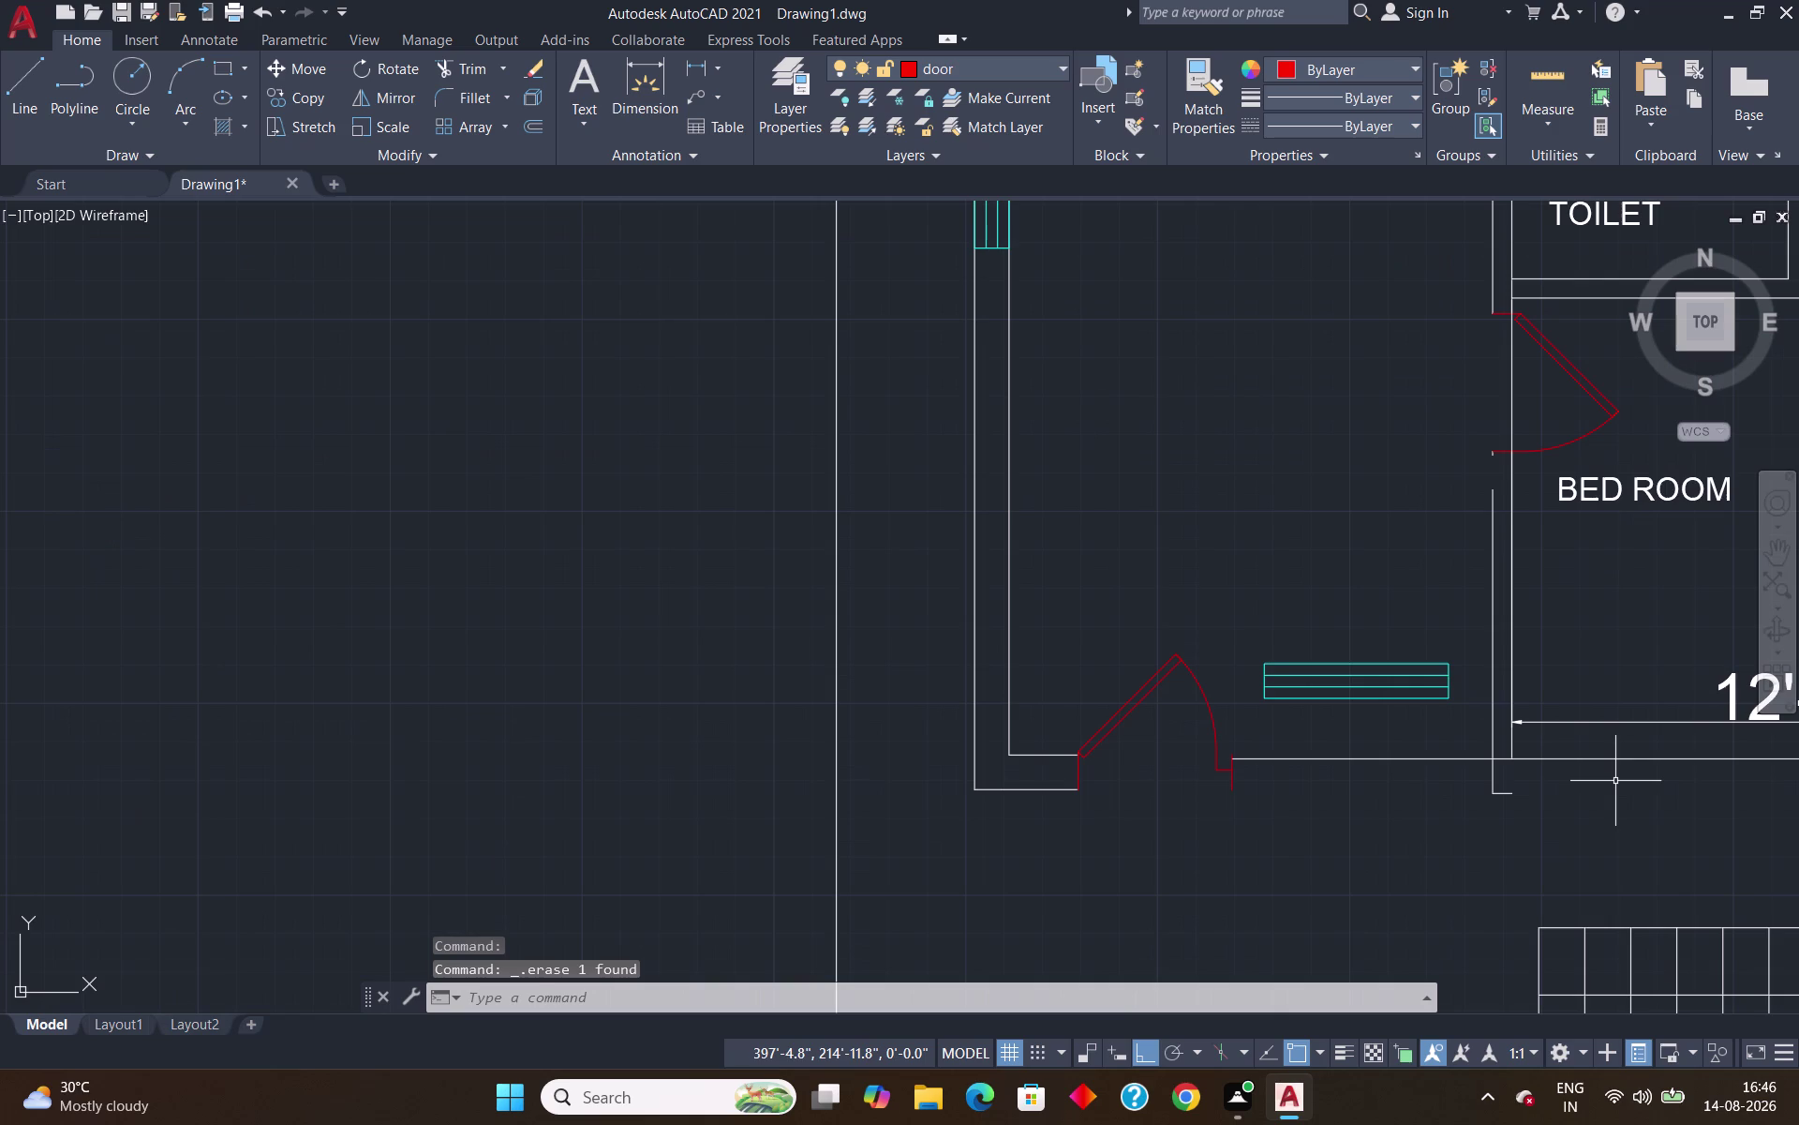
key(ctrl+z)
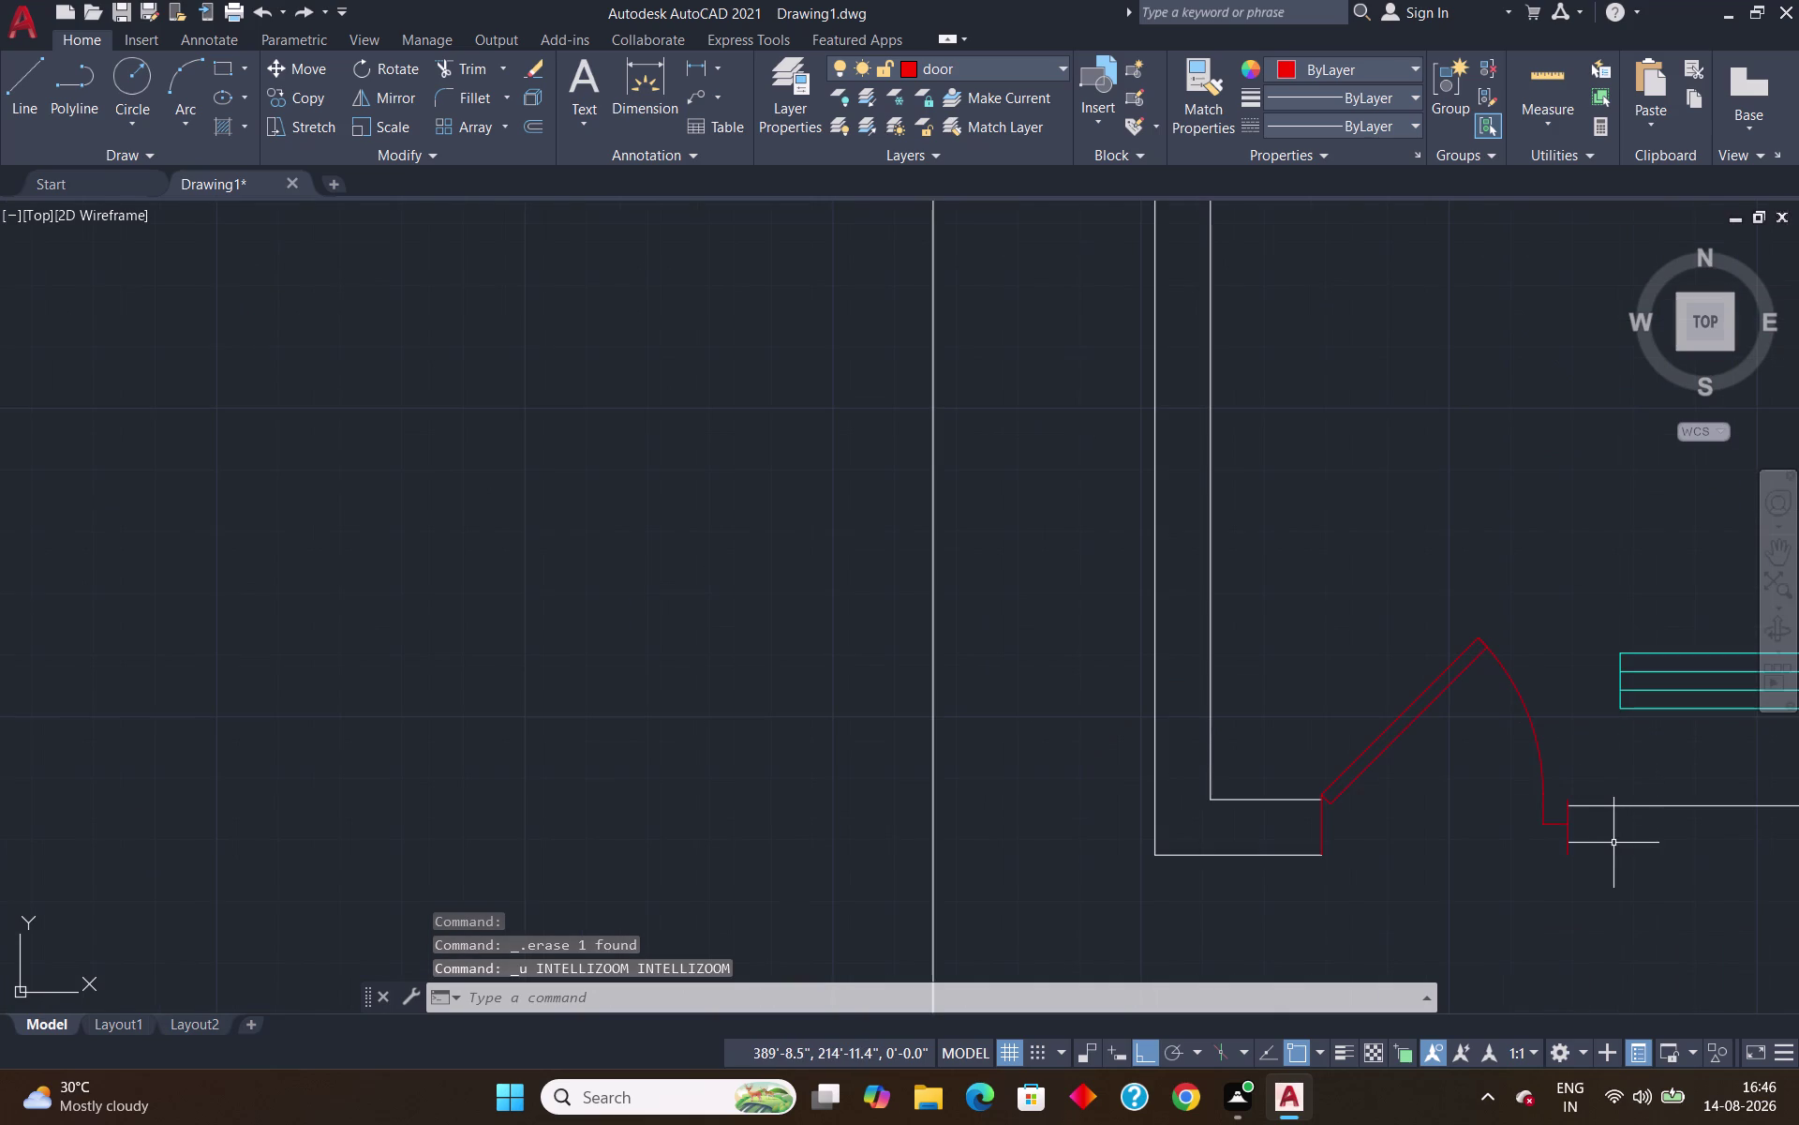
scroll(down, 3)
scroll(down, 3)
scroll(down, 3)
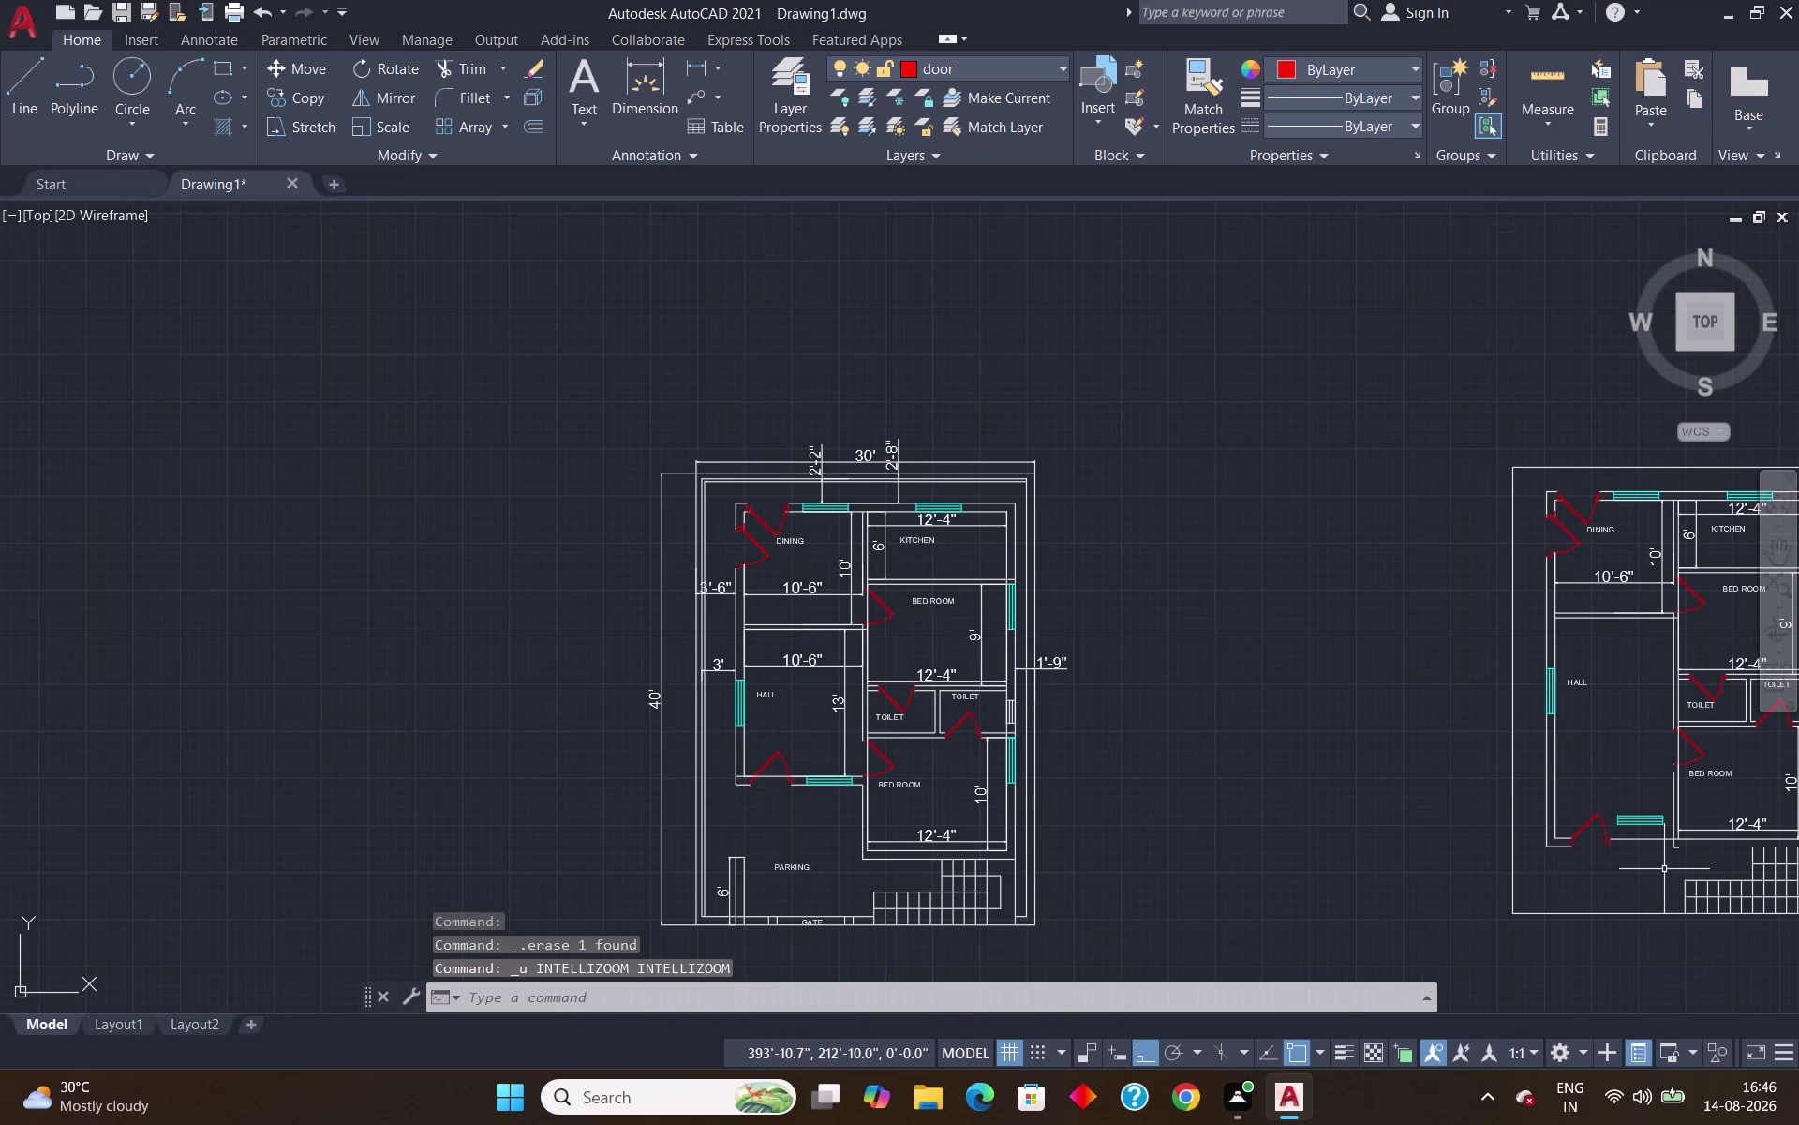
key(ctrl+z)
scroll(down, 3)
middle_drag(1662, 874, 1638, 870)
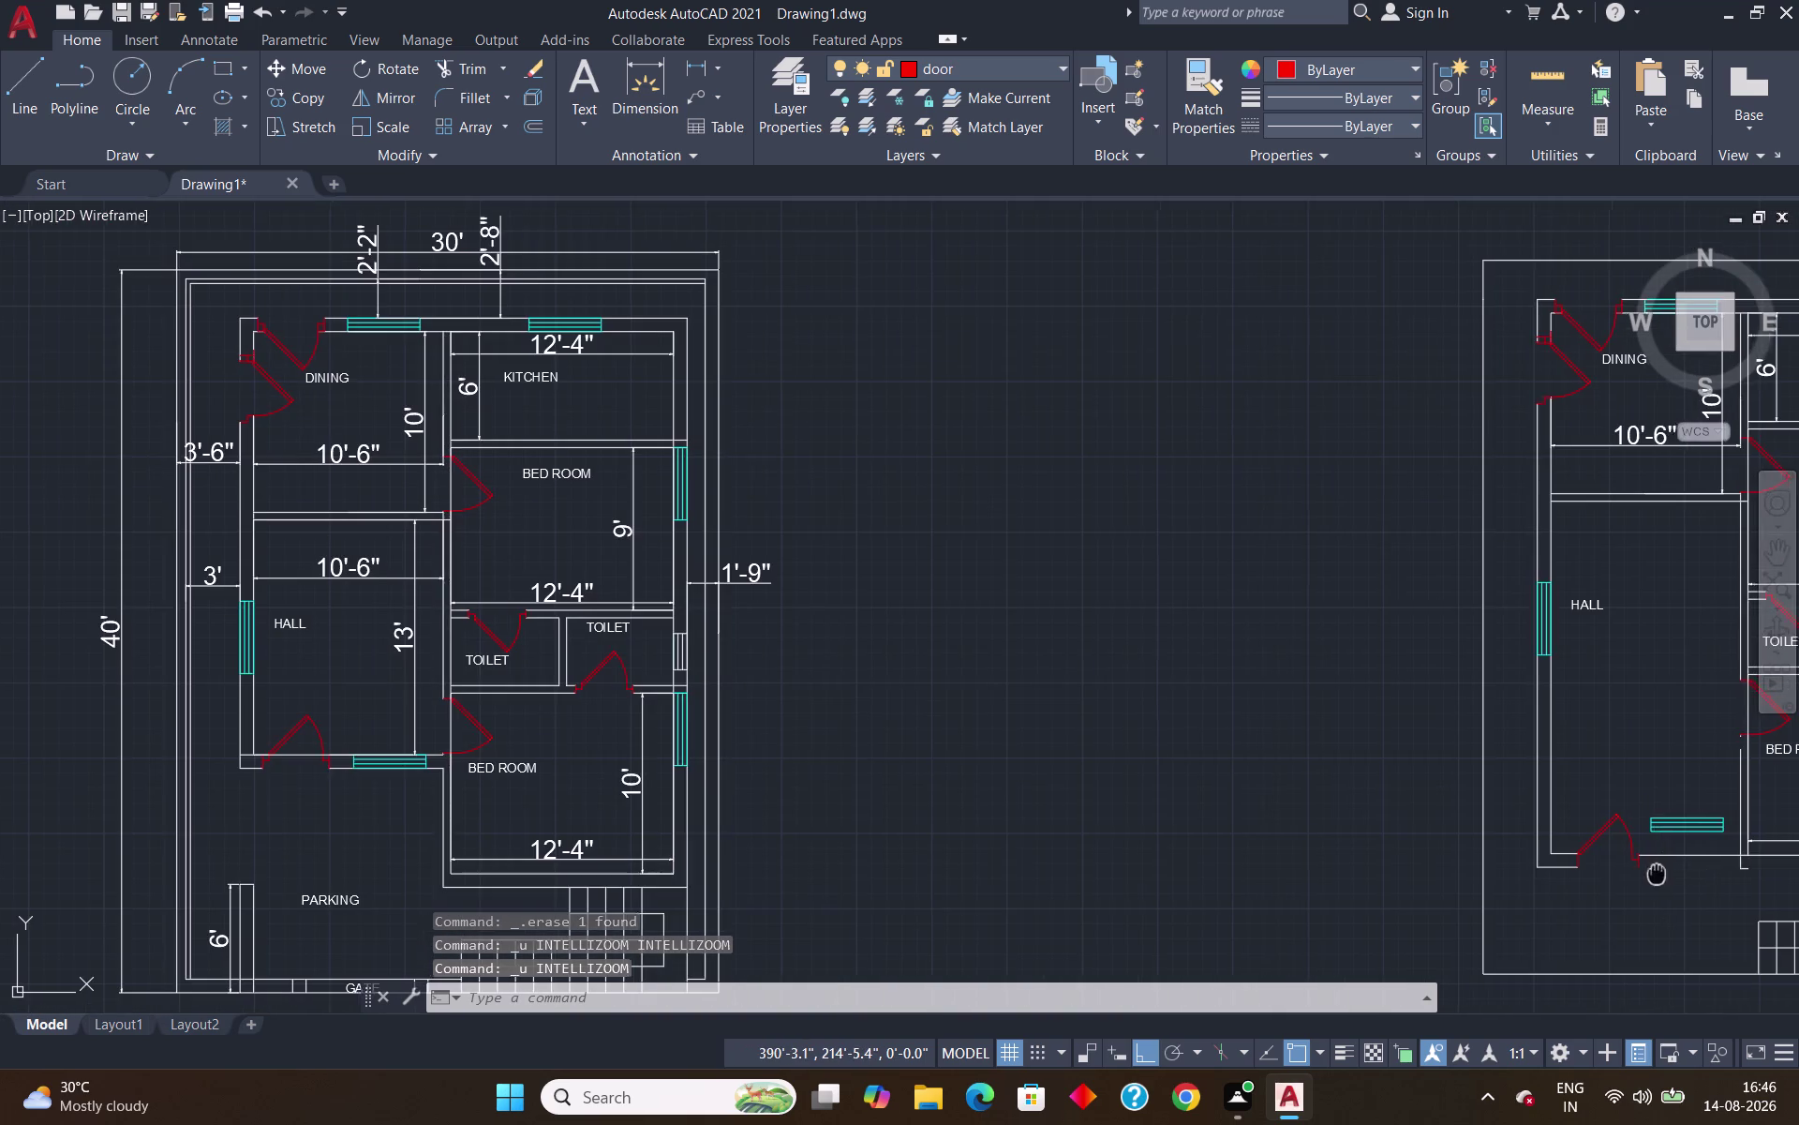
middle_drag(1638, 870, 953, 688)
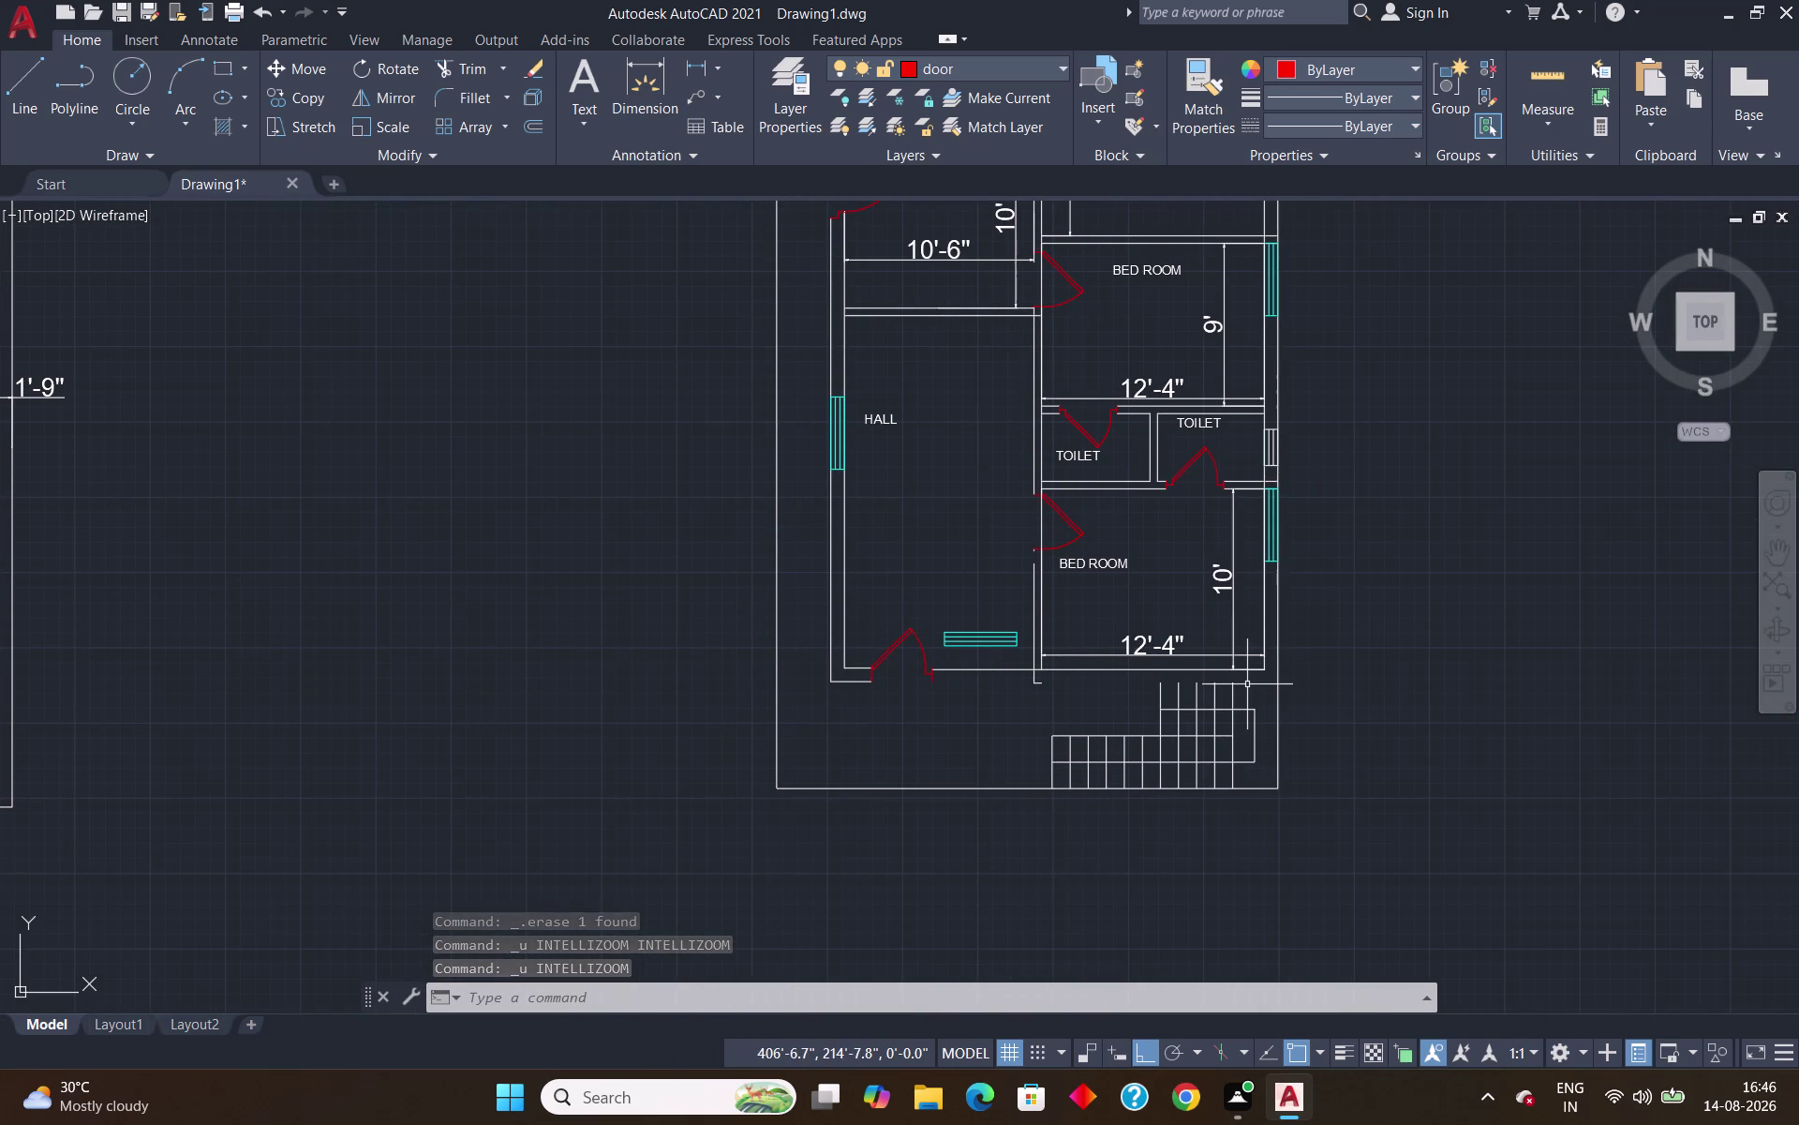
scroll(up, 3)
scroll(up, 3)
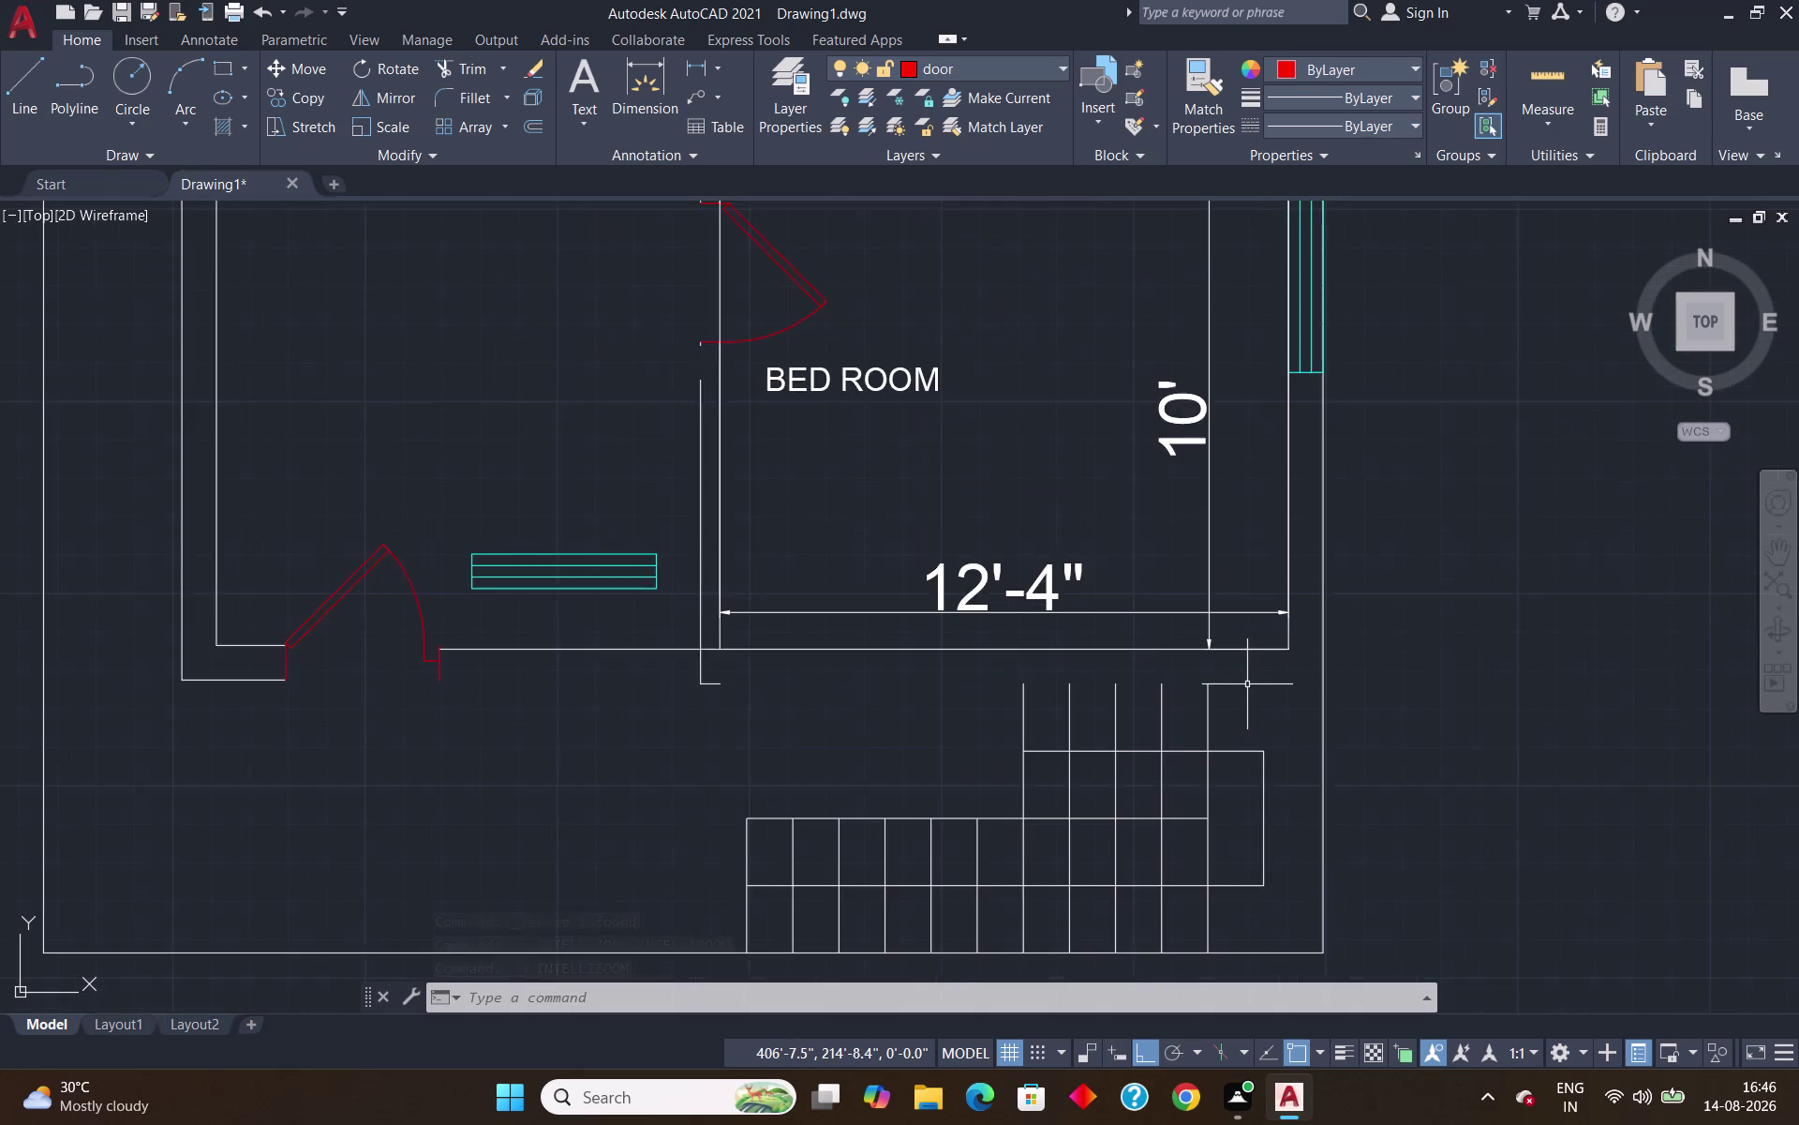
scroll(down, 3)
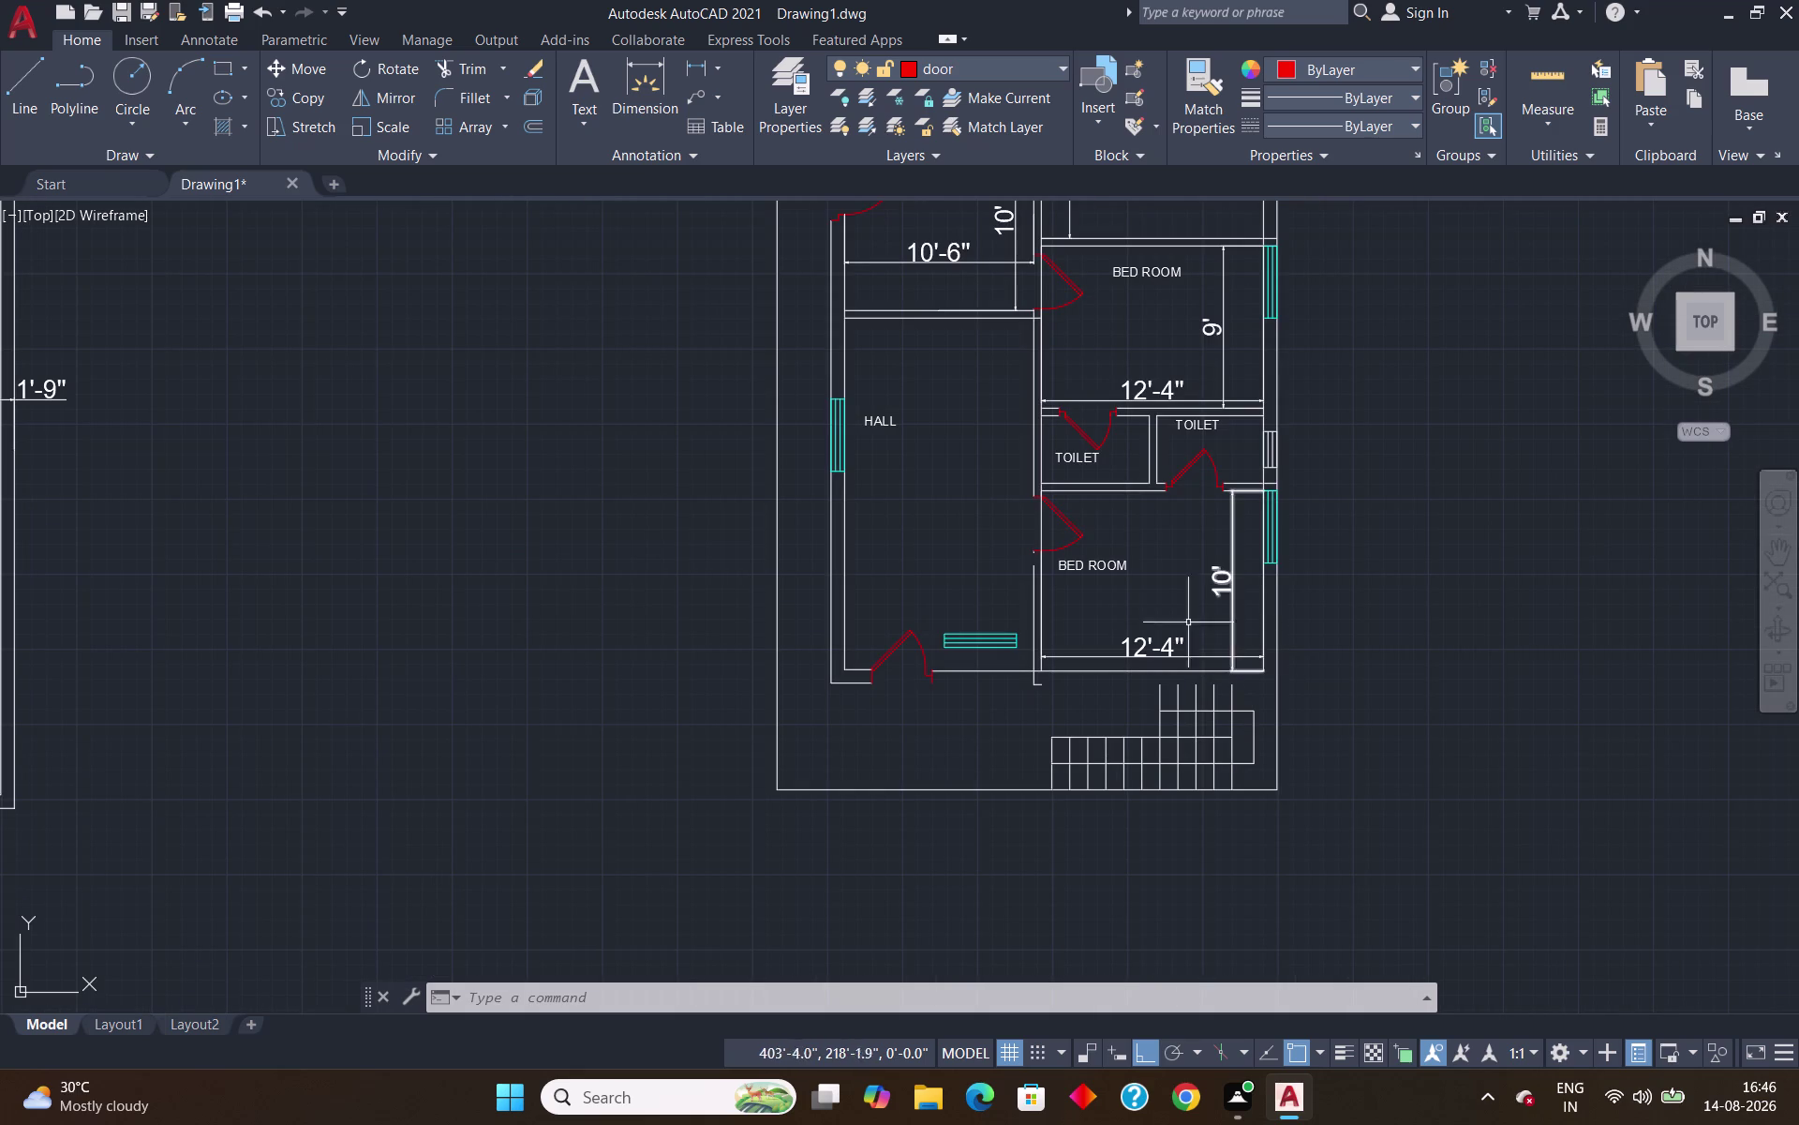
key(o)
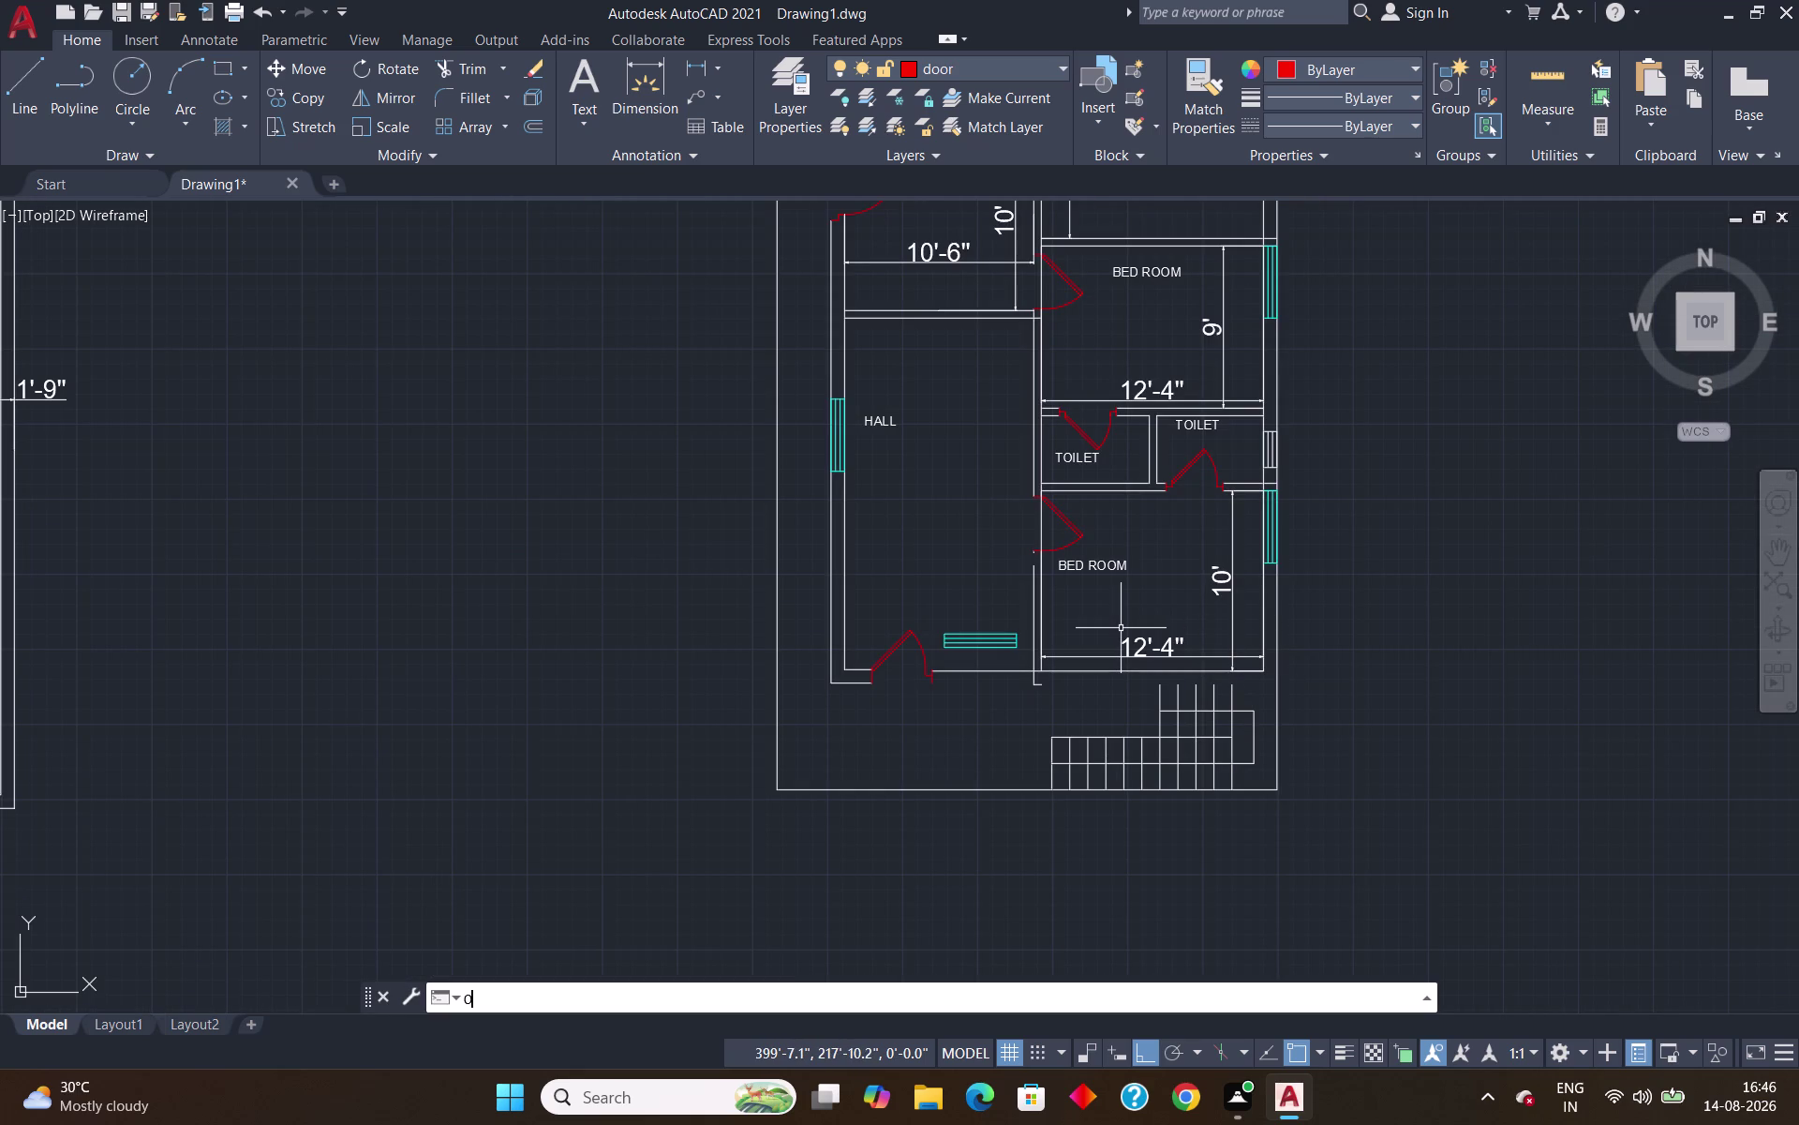
Offset the bottom wall line 9" downward to create a parallel wall line.
key(Return)
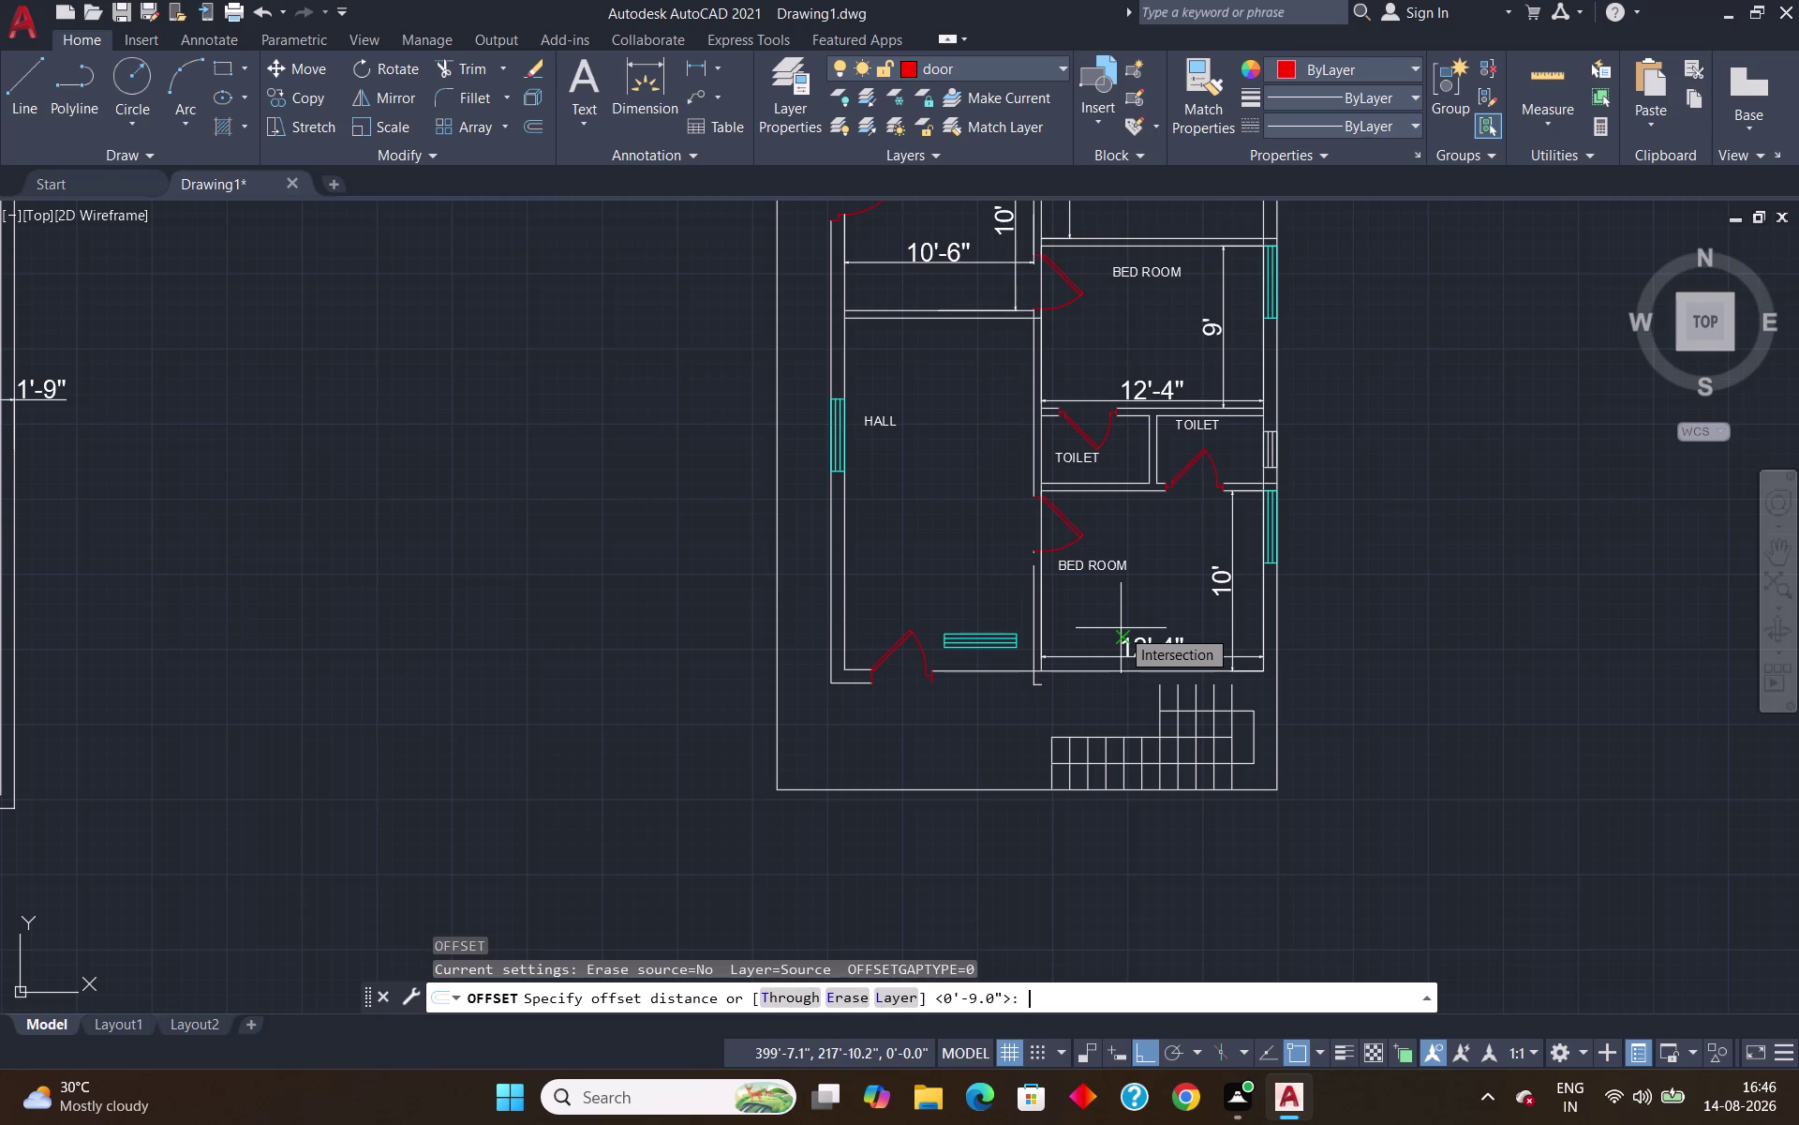
text(9)
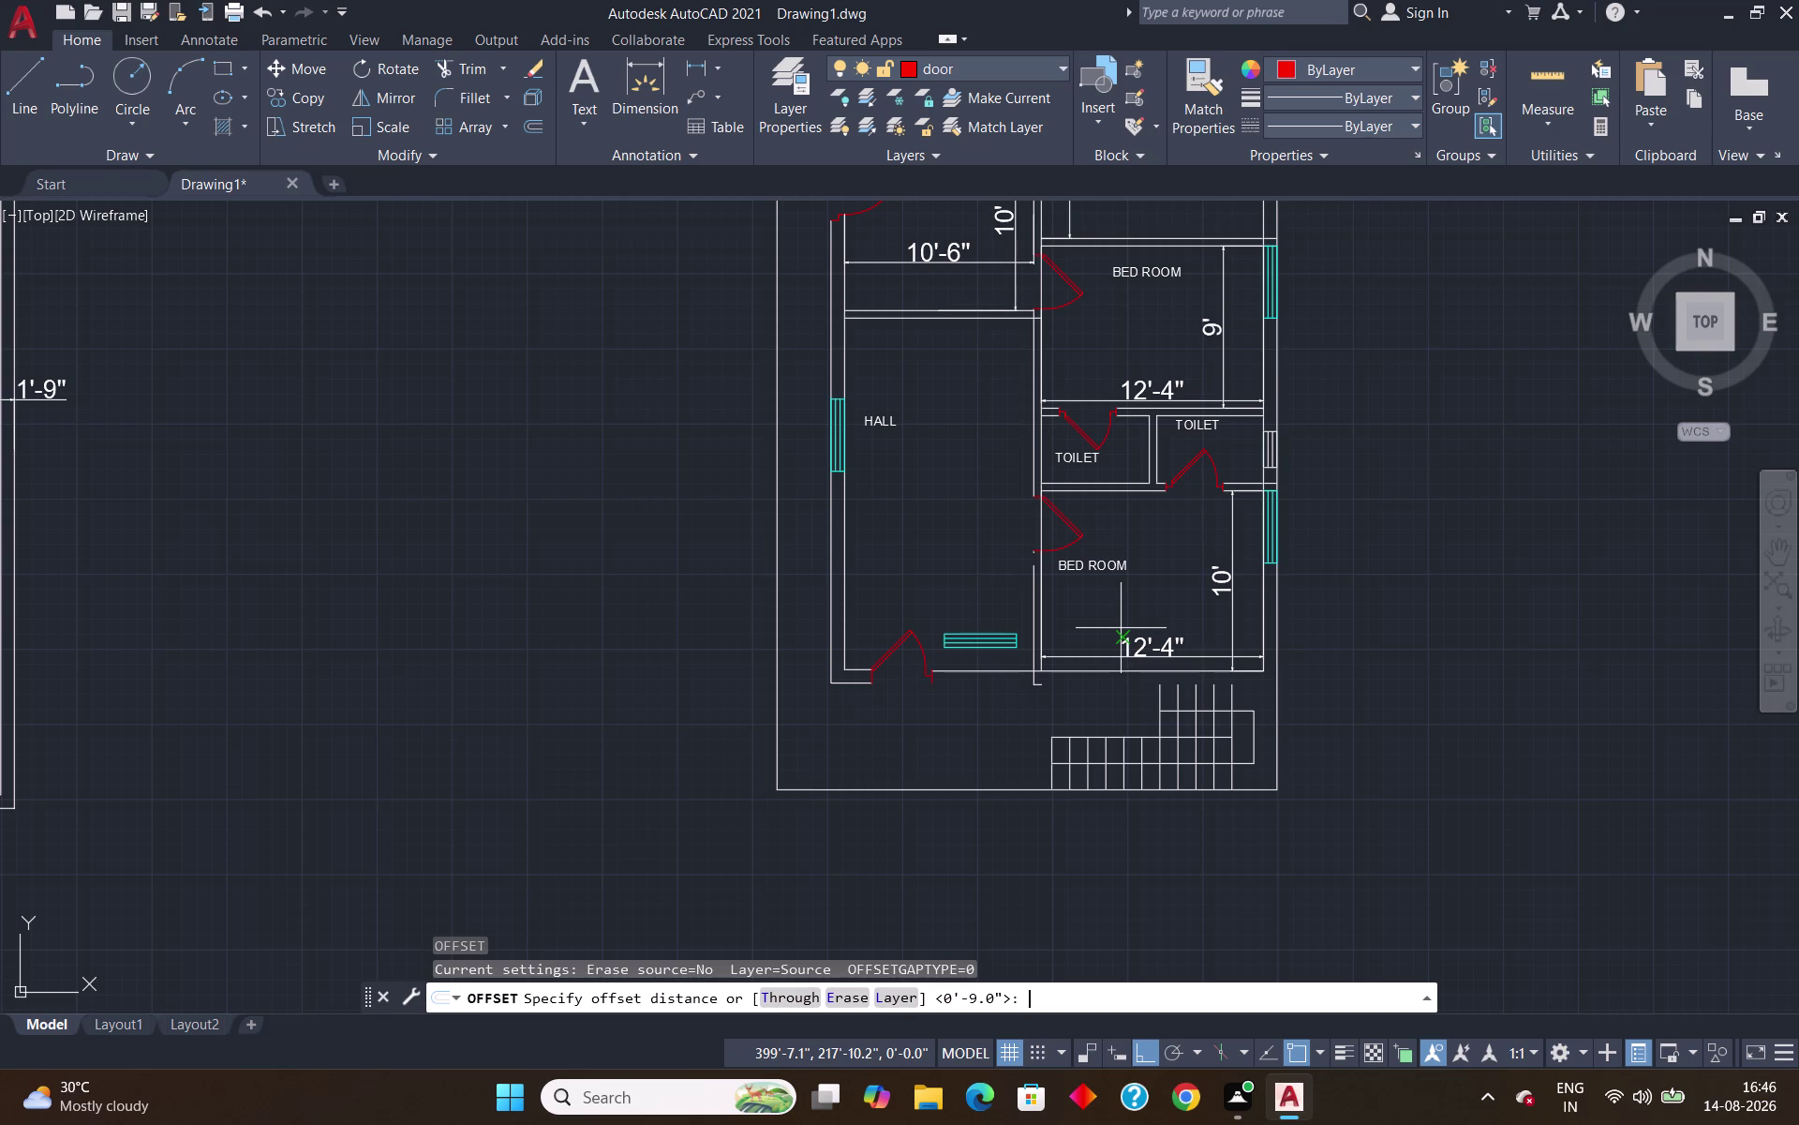
text(")
key(Return)
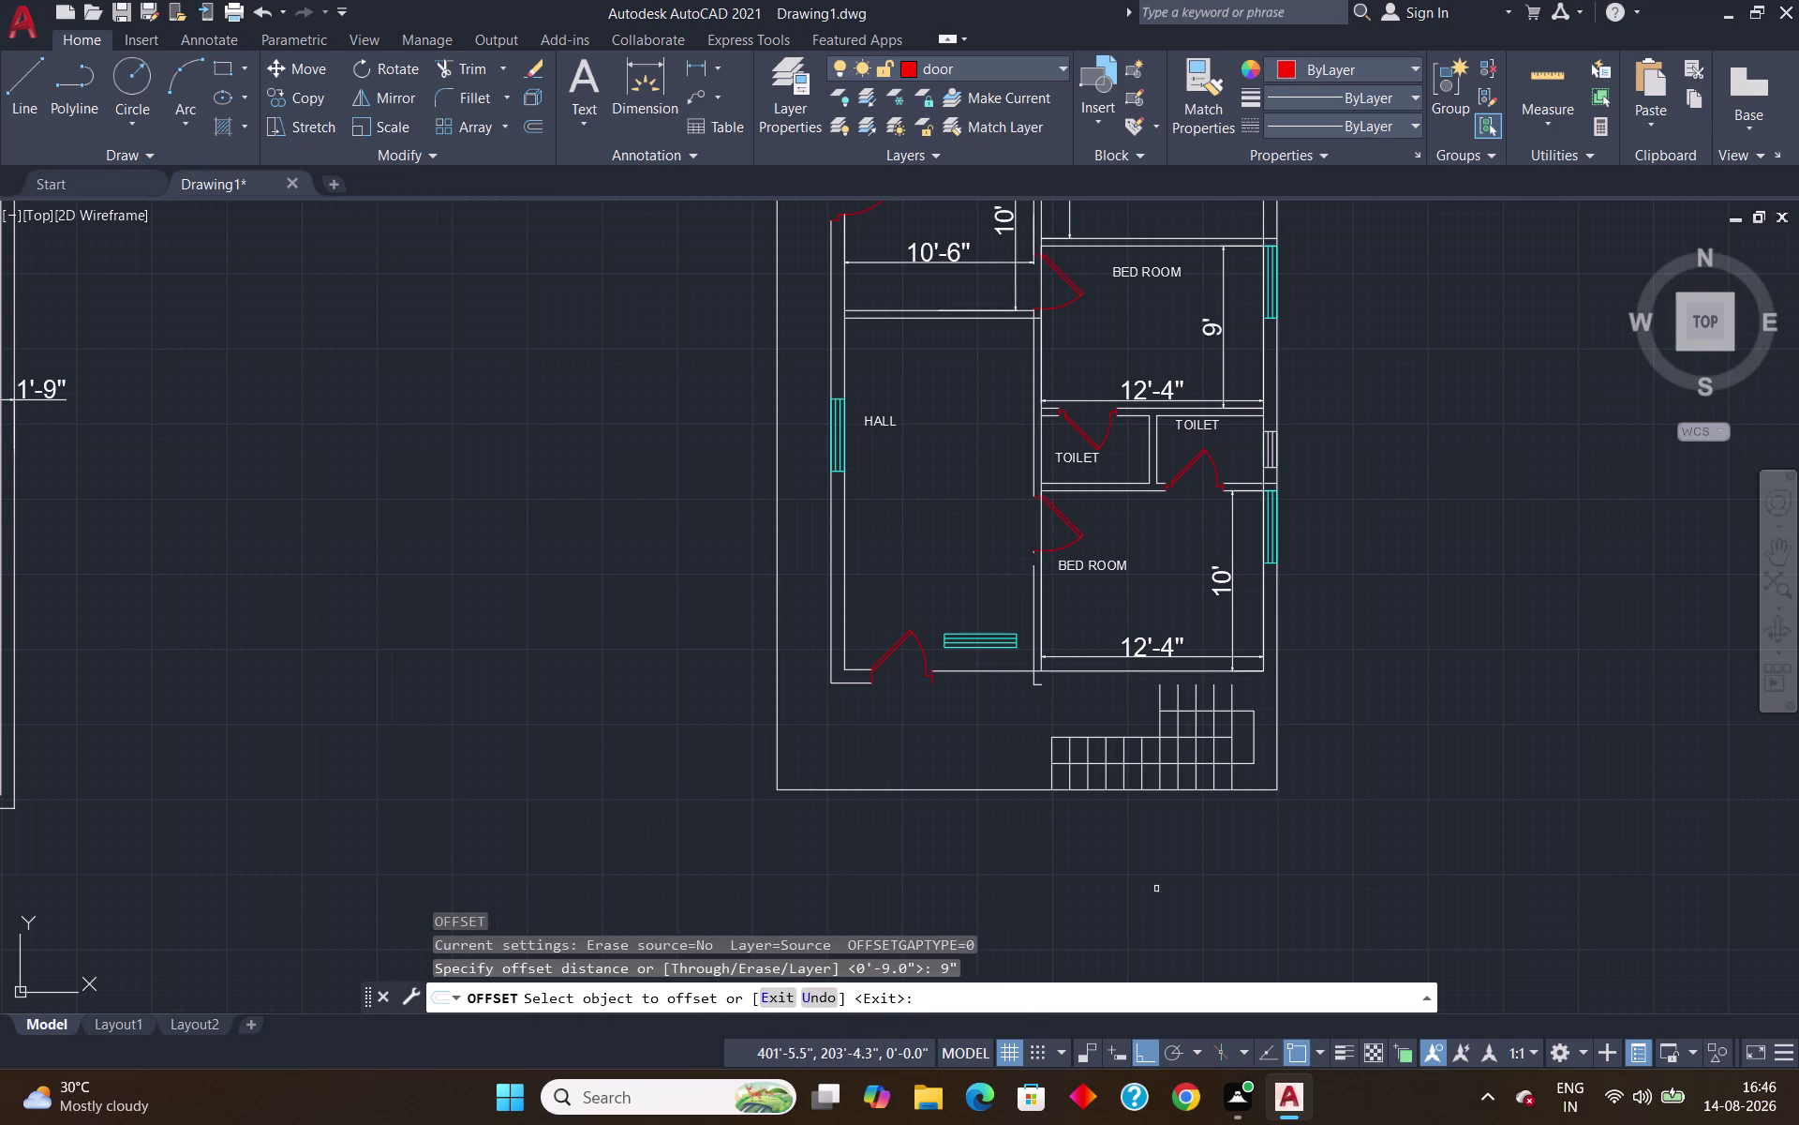
click(1078, 672)
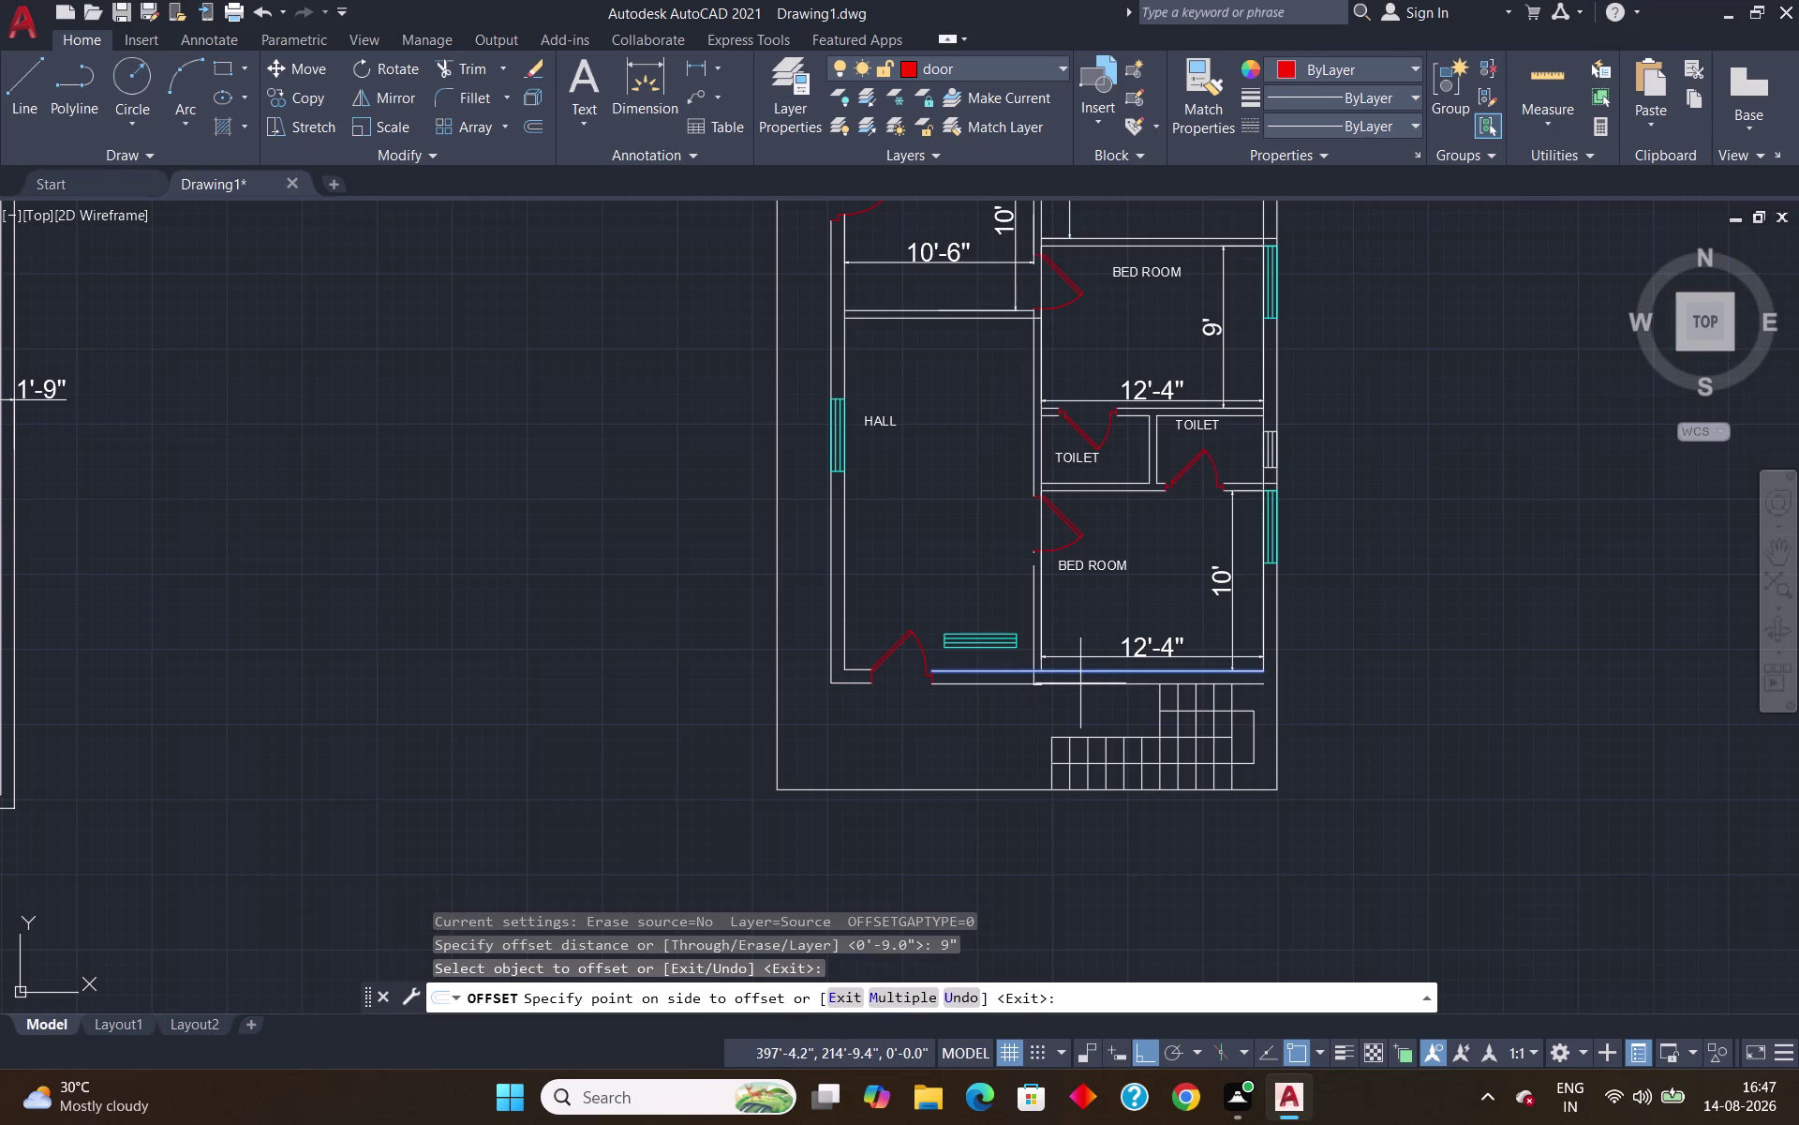
click(1081, 683)
scroll(up, 3)
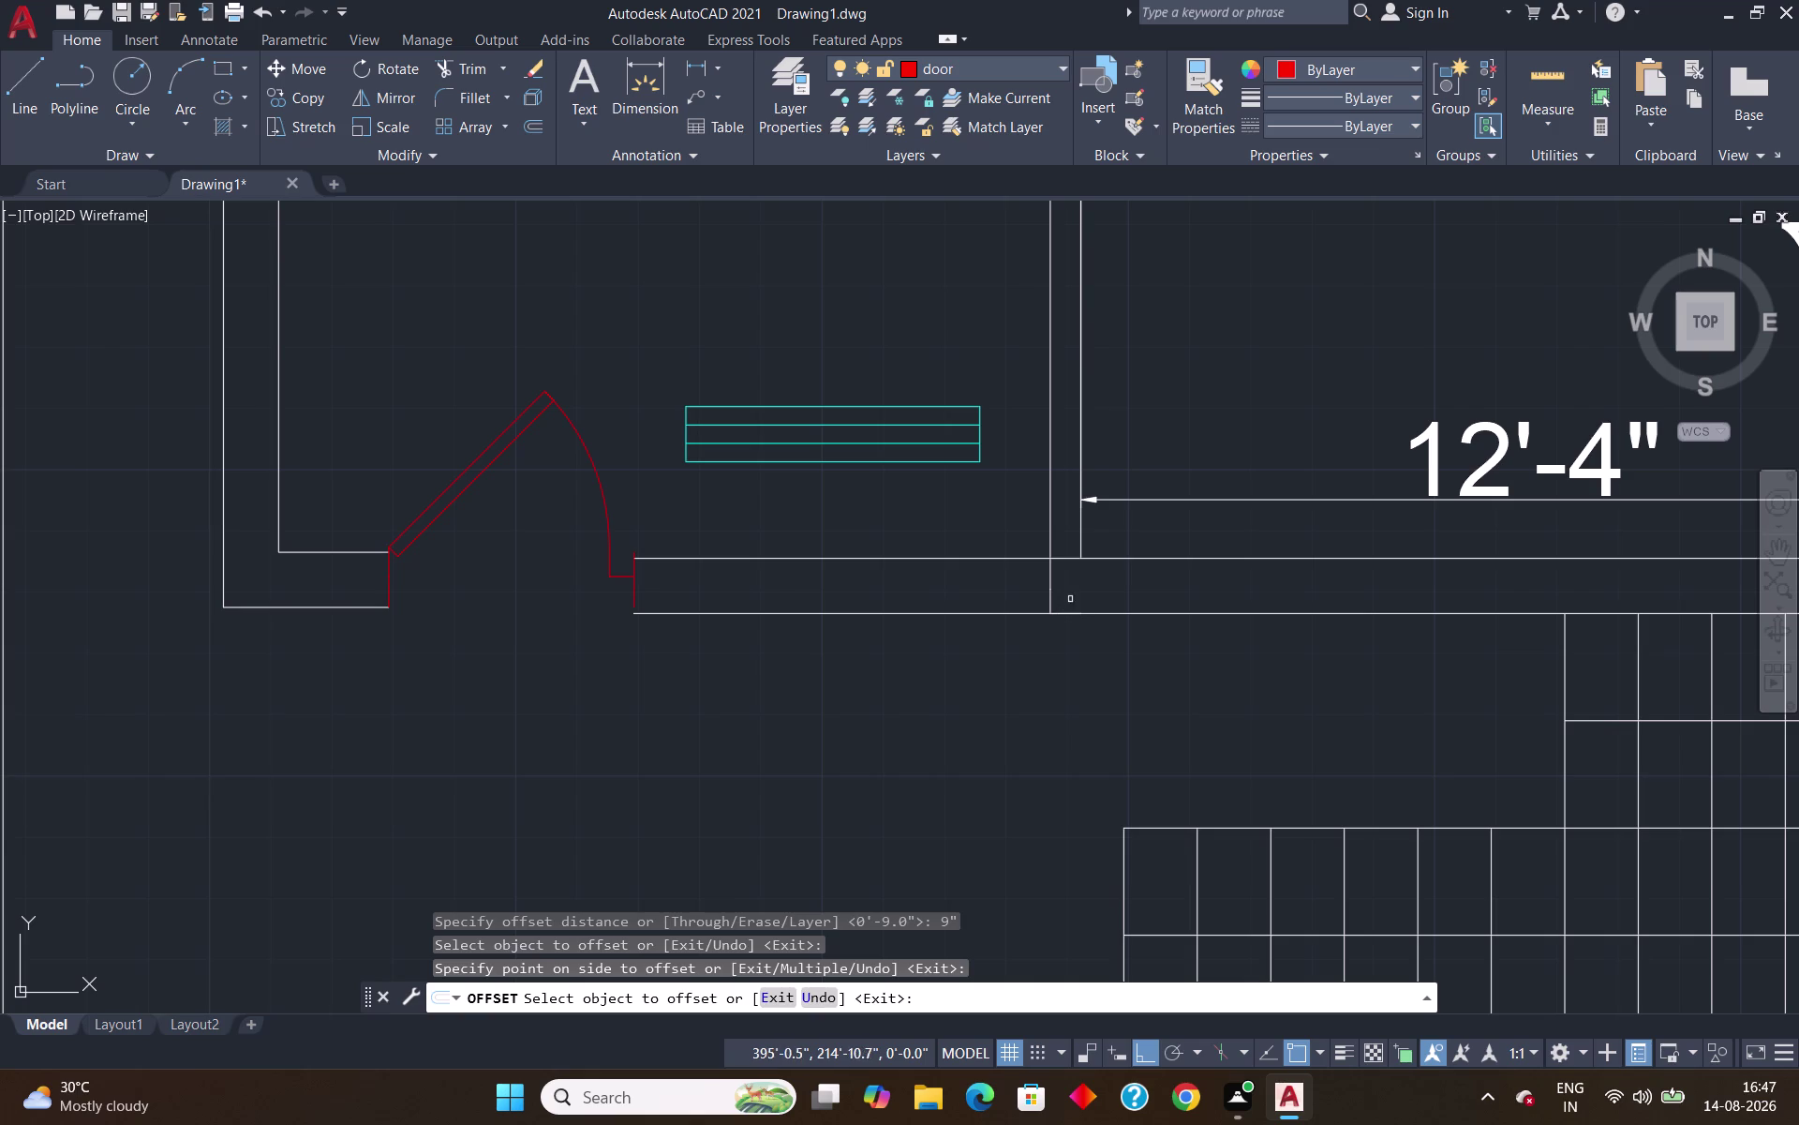
Move the six-line hall window down by its lower corner into the thickened bottom wall.
key(Escape)
drag(1016, 329, 1001, 335)
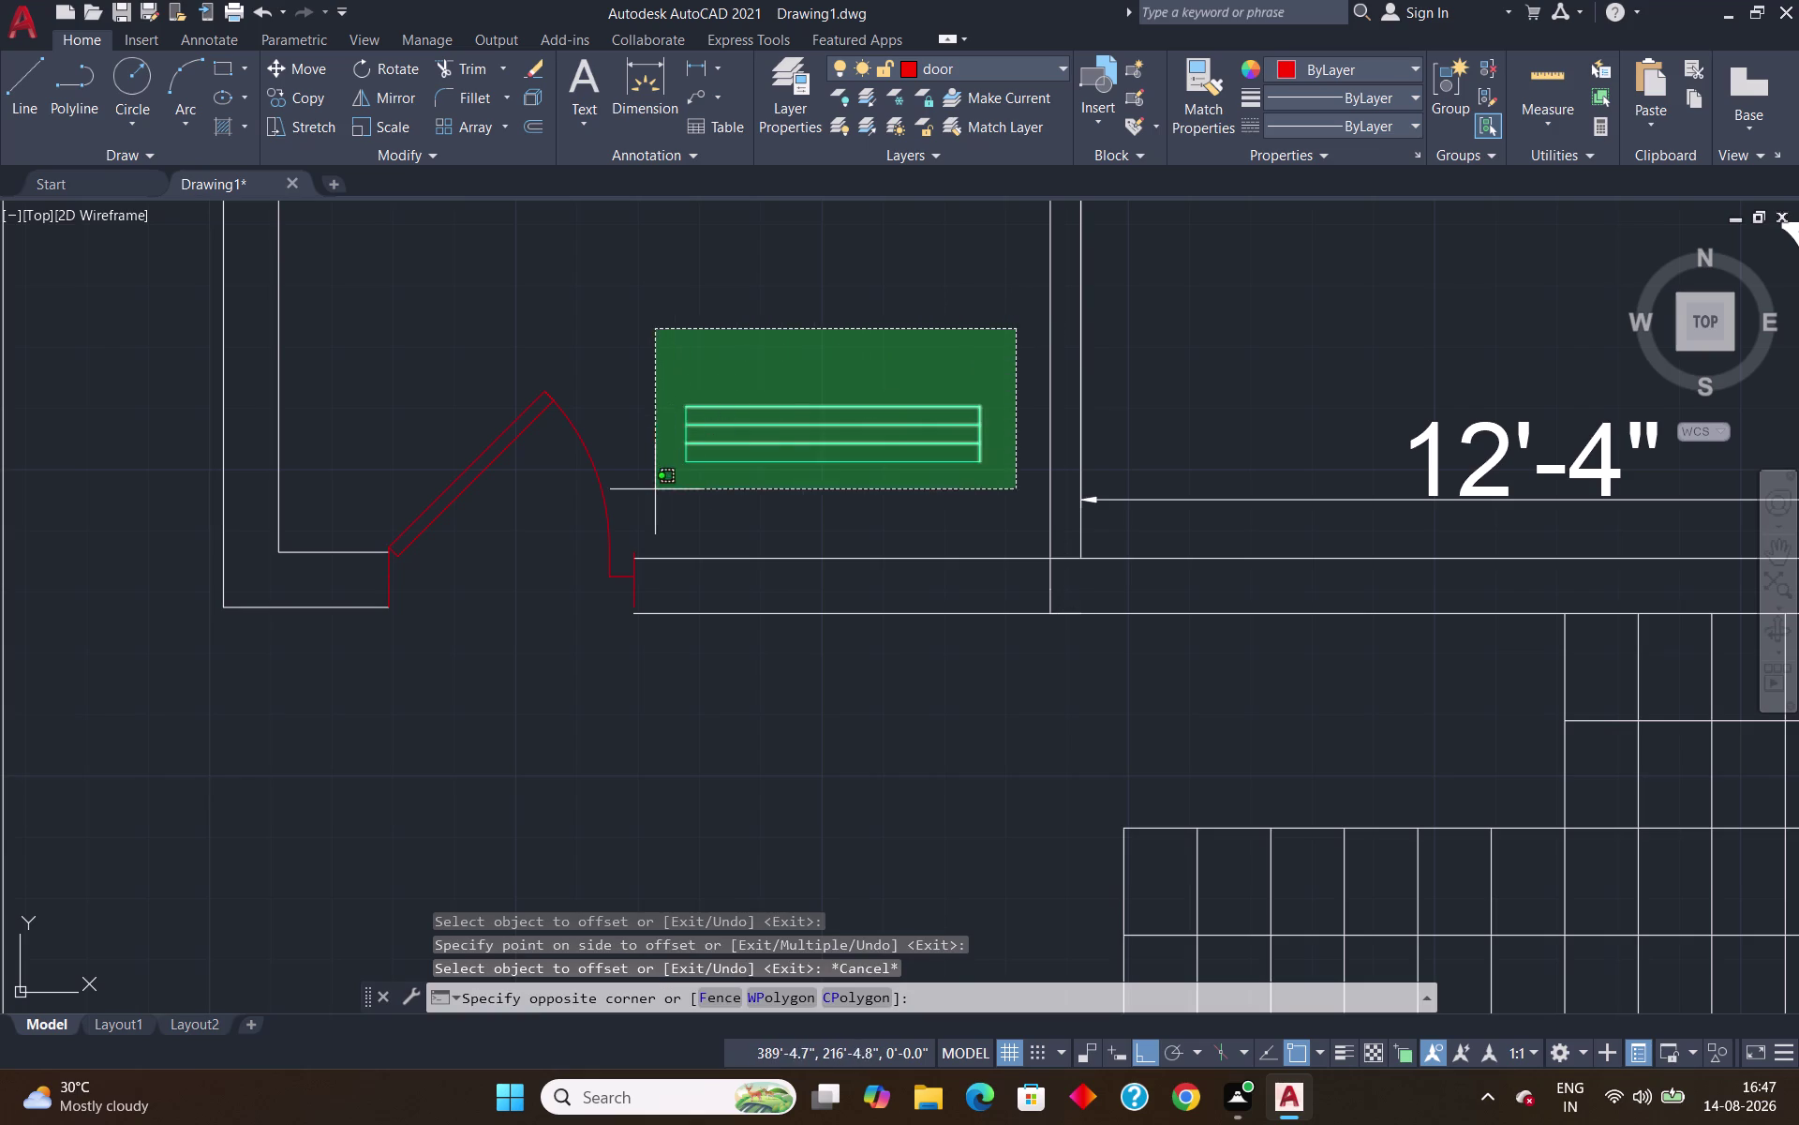
click(644, 499)
key(m)
key(Return)
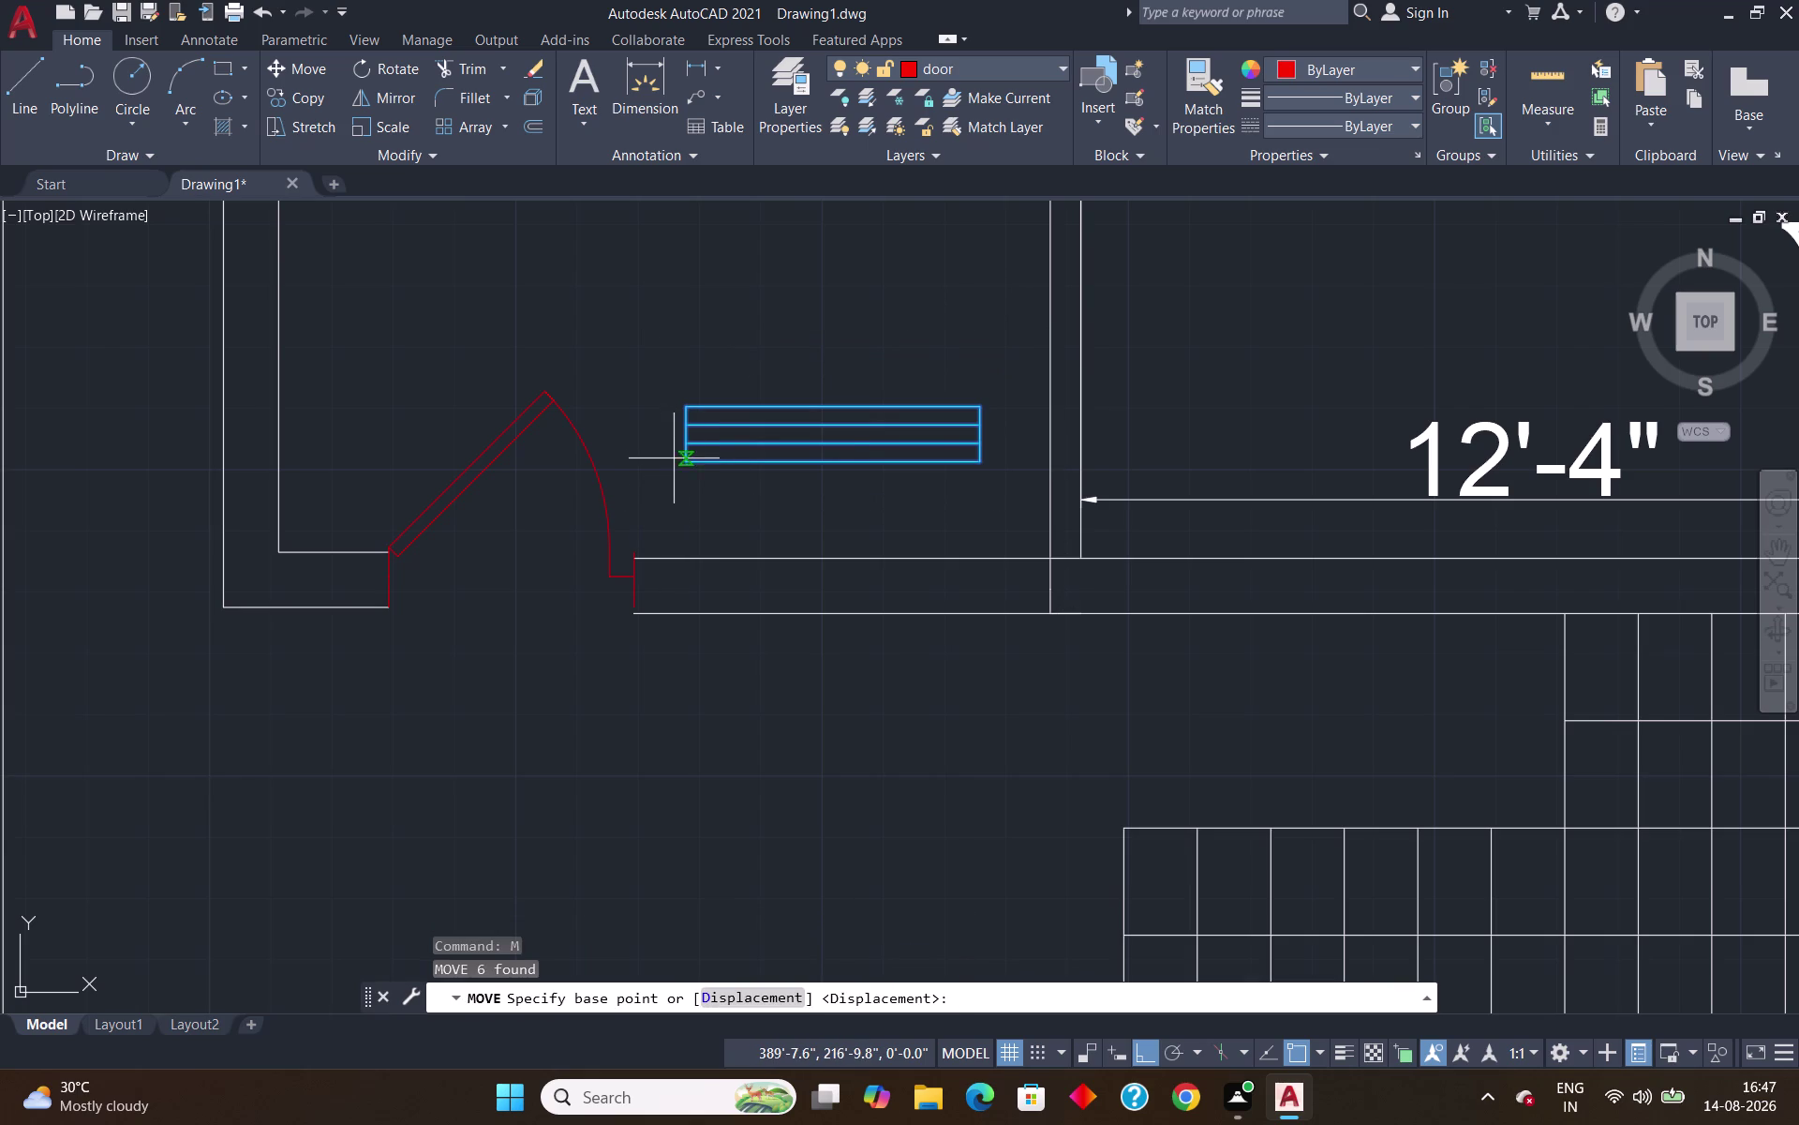
click(682, 463)
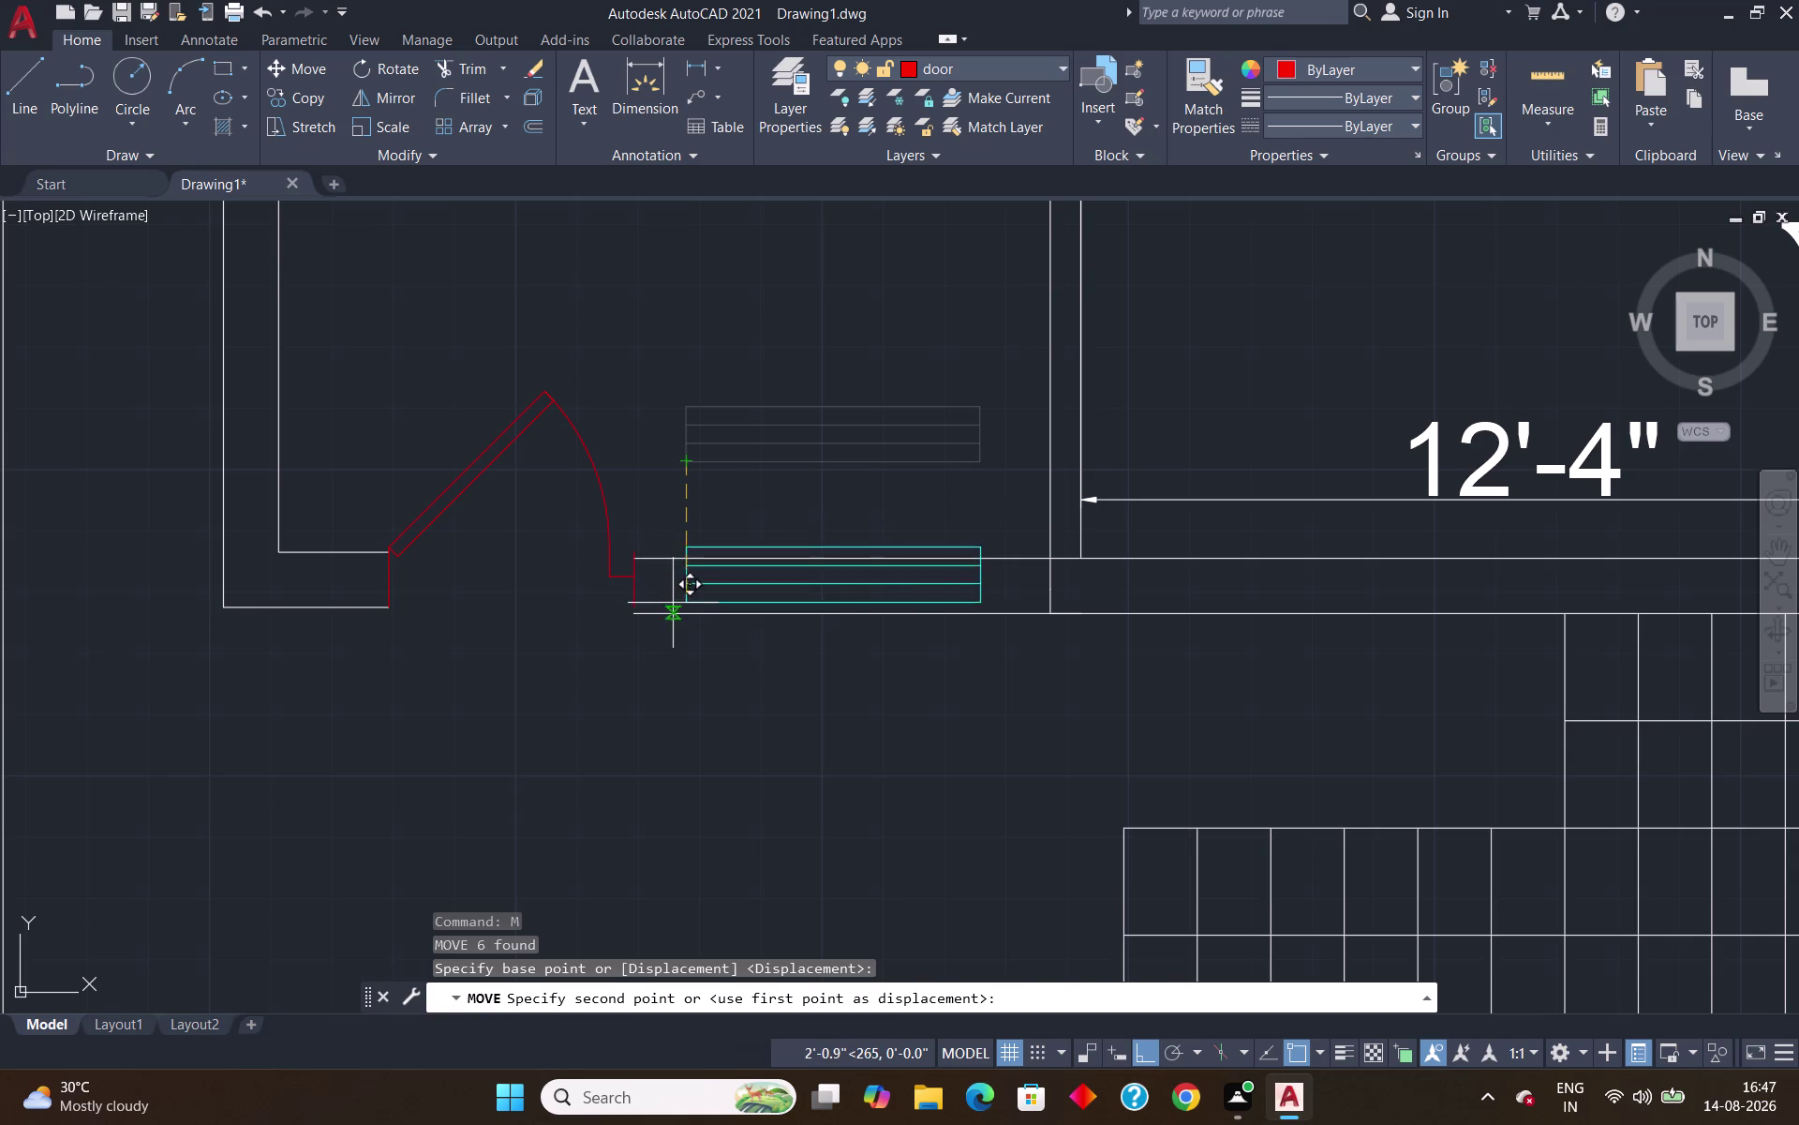
click(687, 613)
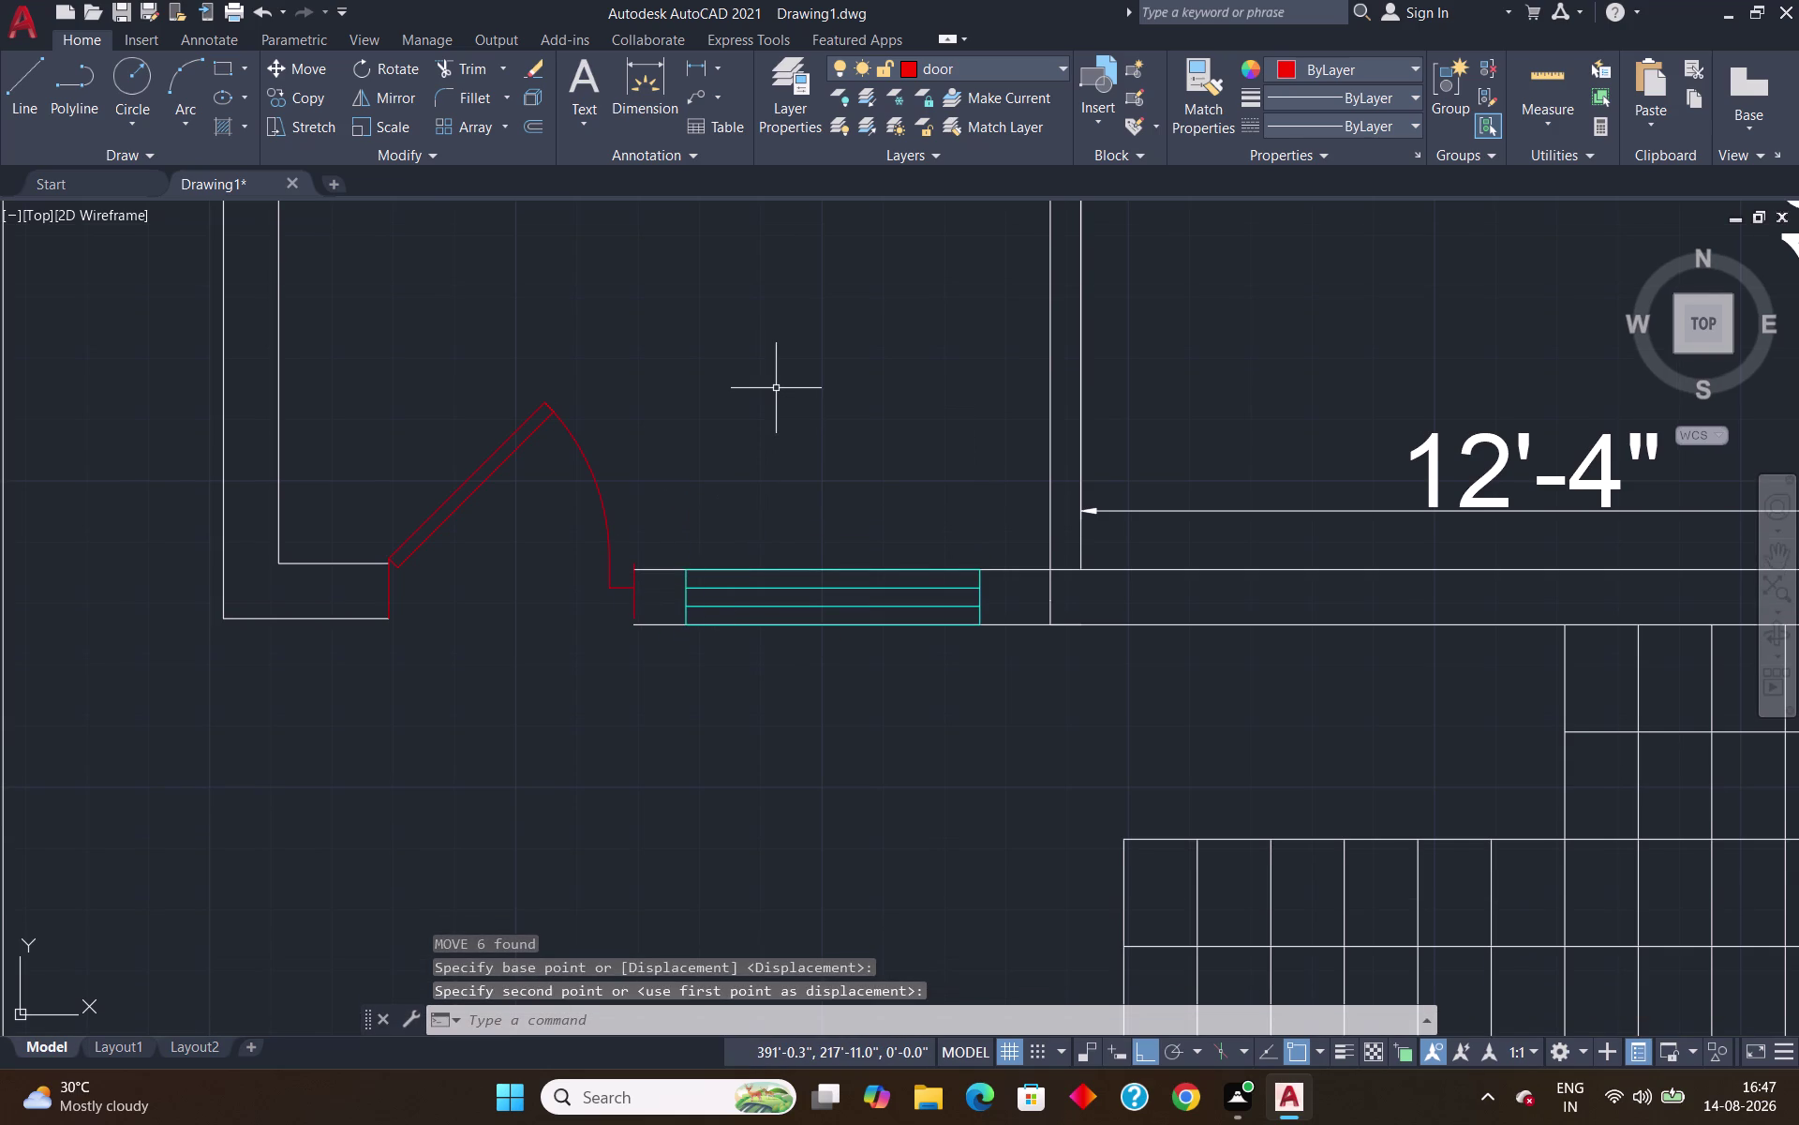
key(Escape)
scroll(down, 3)
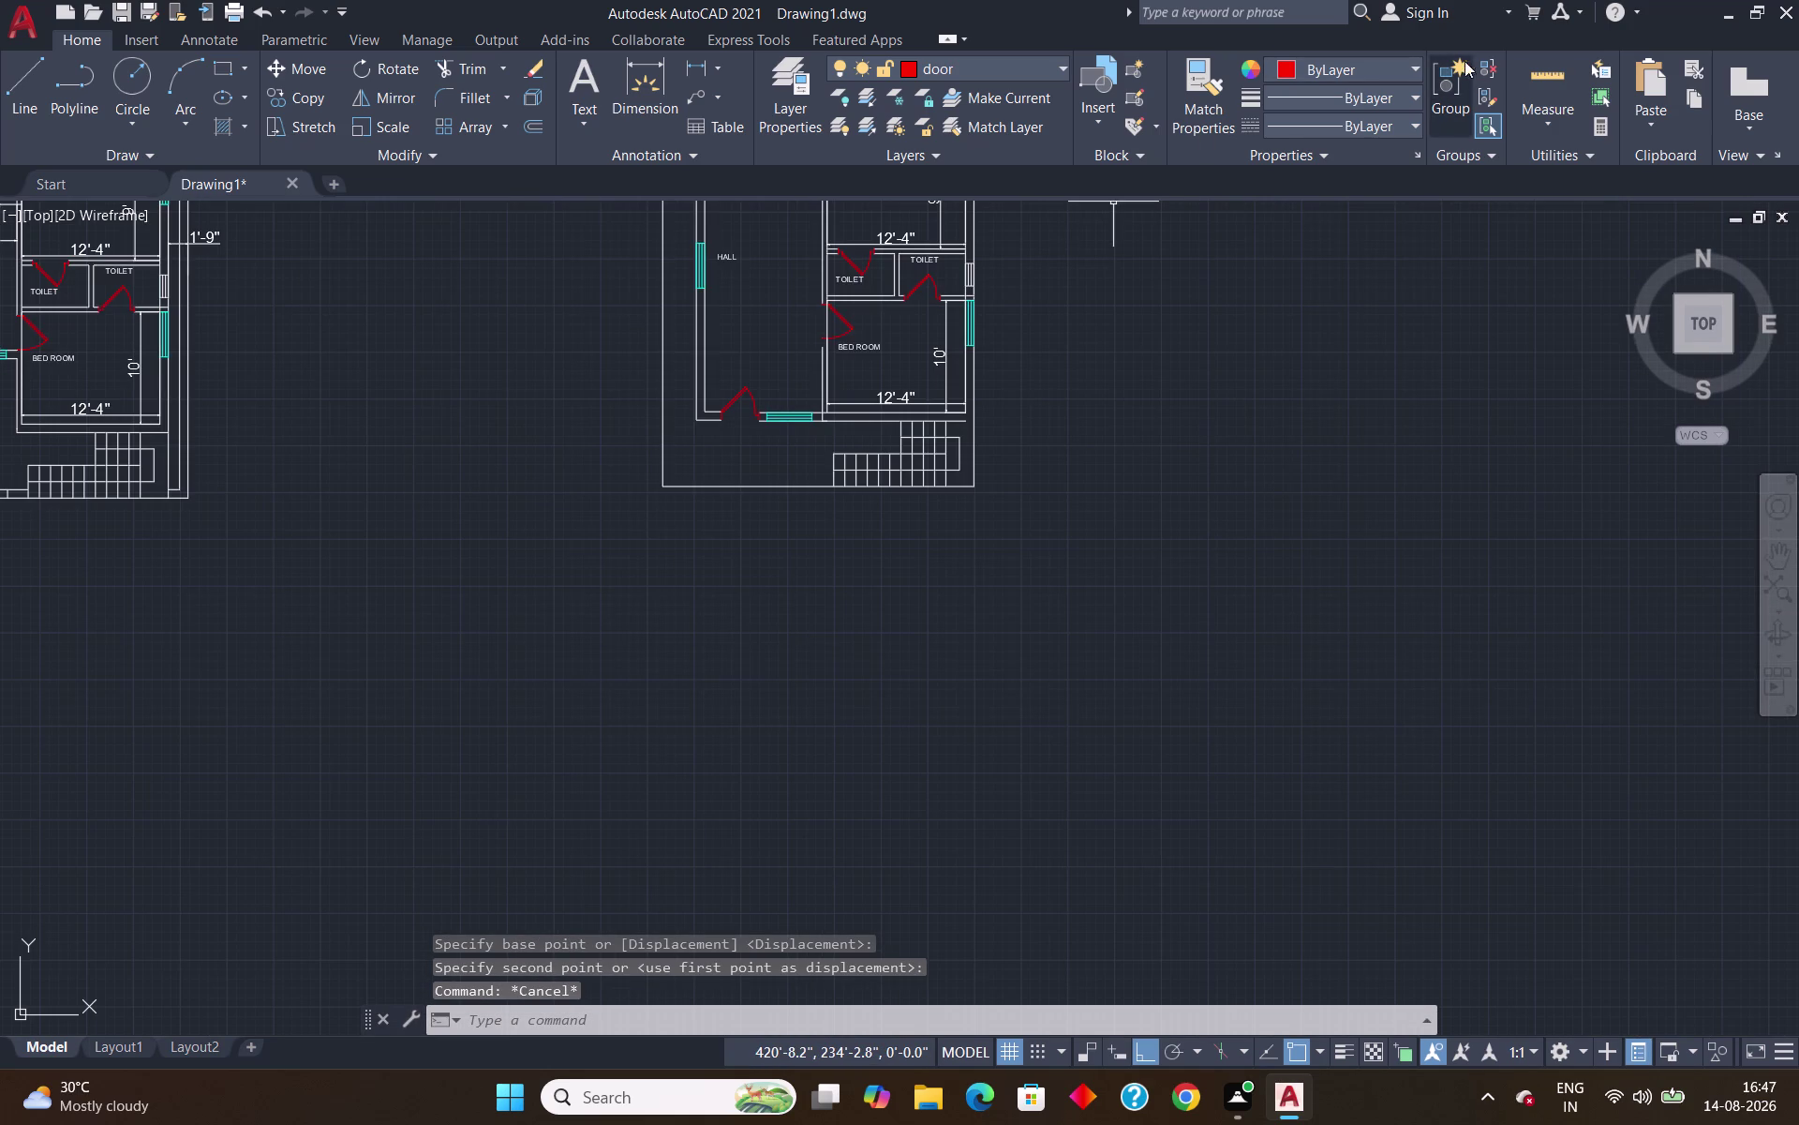
click(1549, 89)
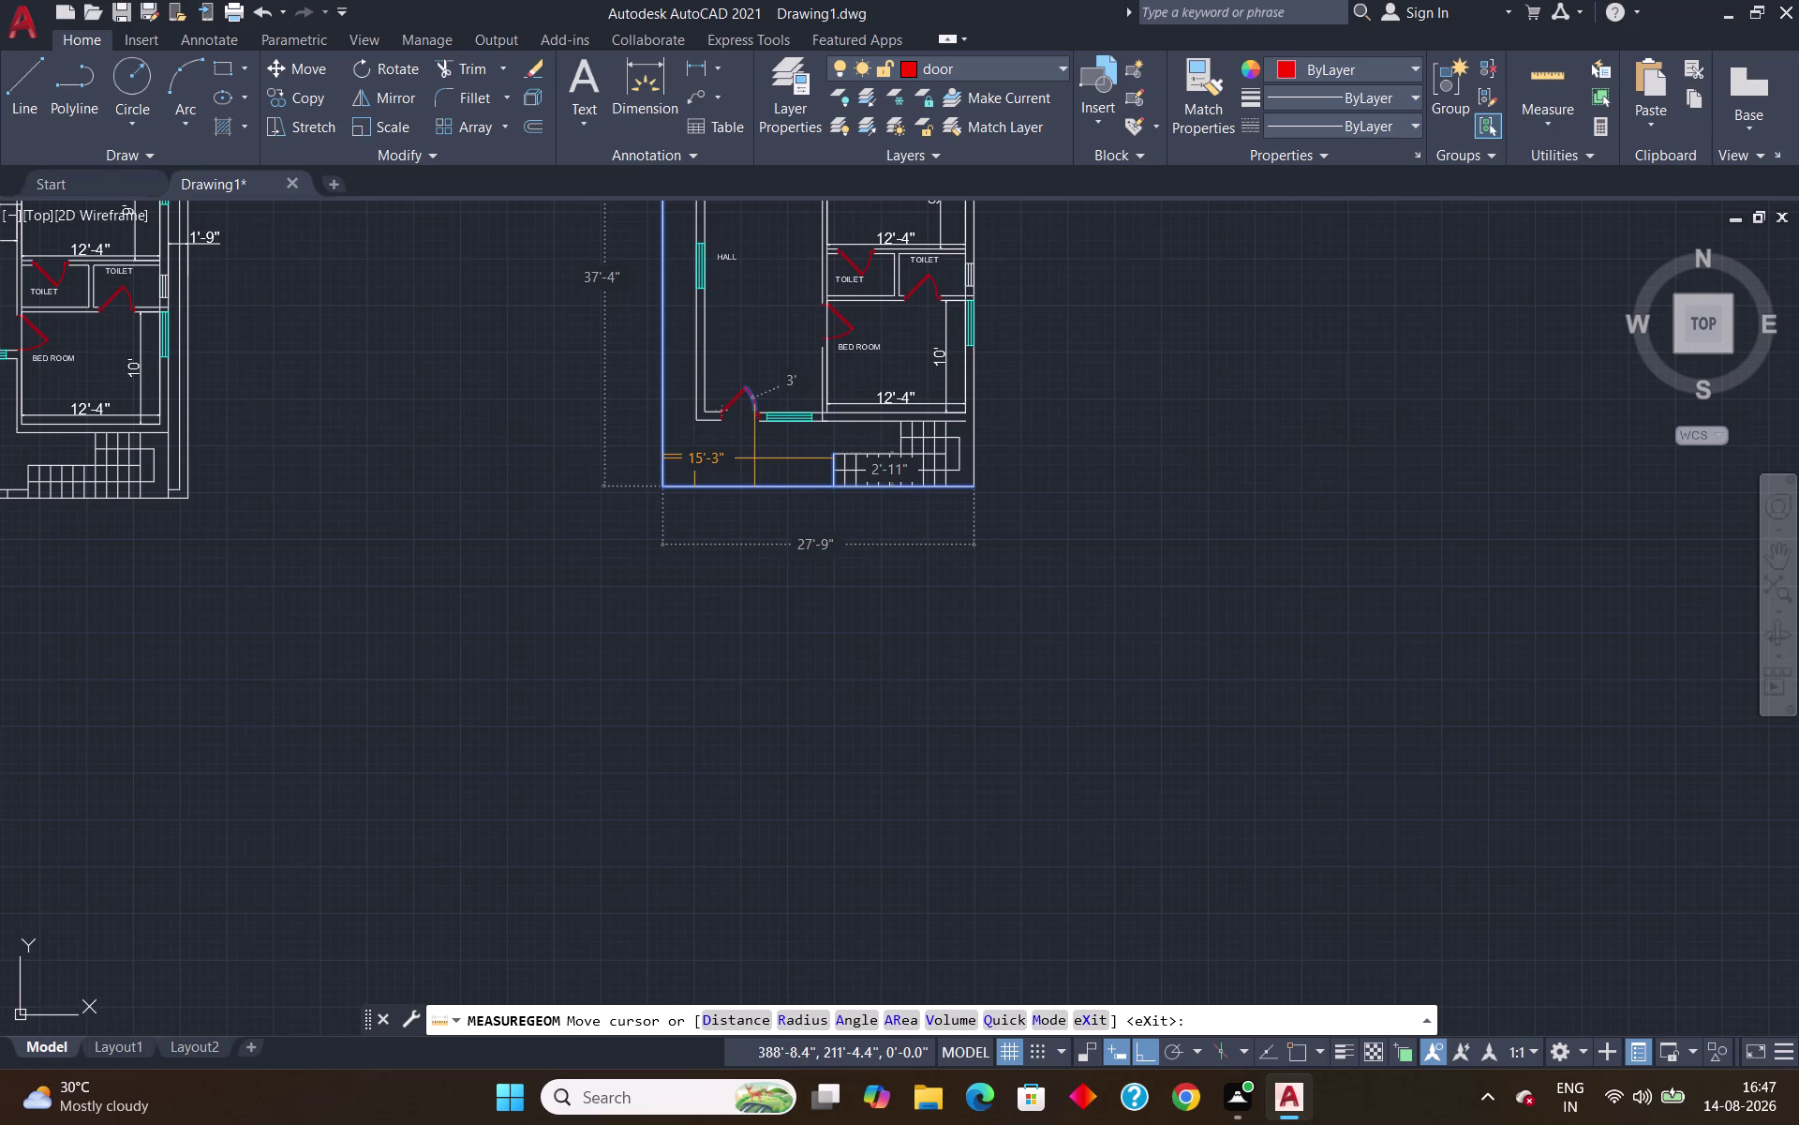
scroll(up, 3)
scroll(up, 3)
scroll(up, 3)
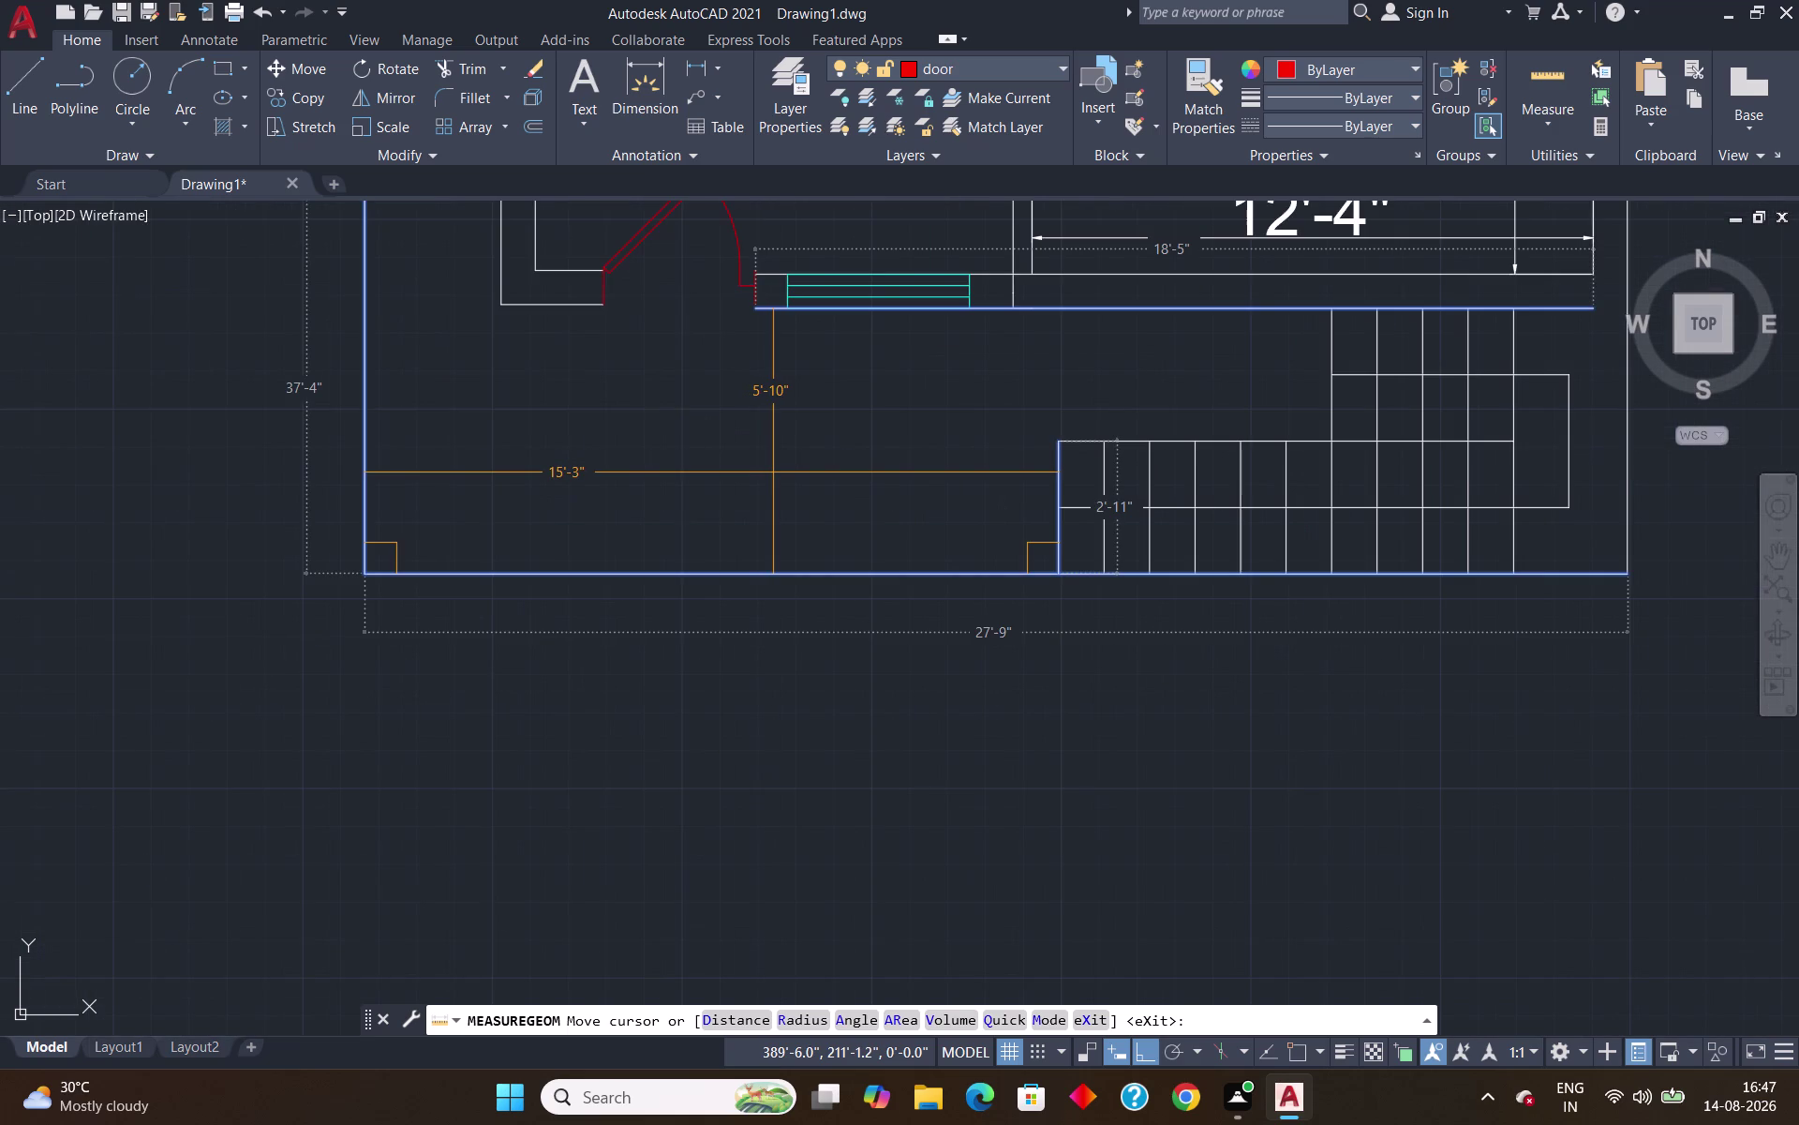
key(Escape)
scroll(down, 3)
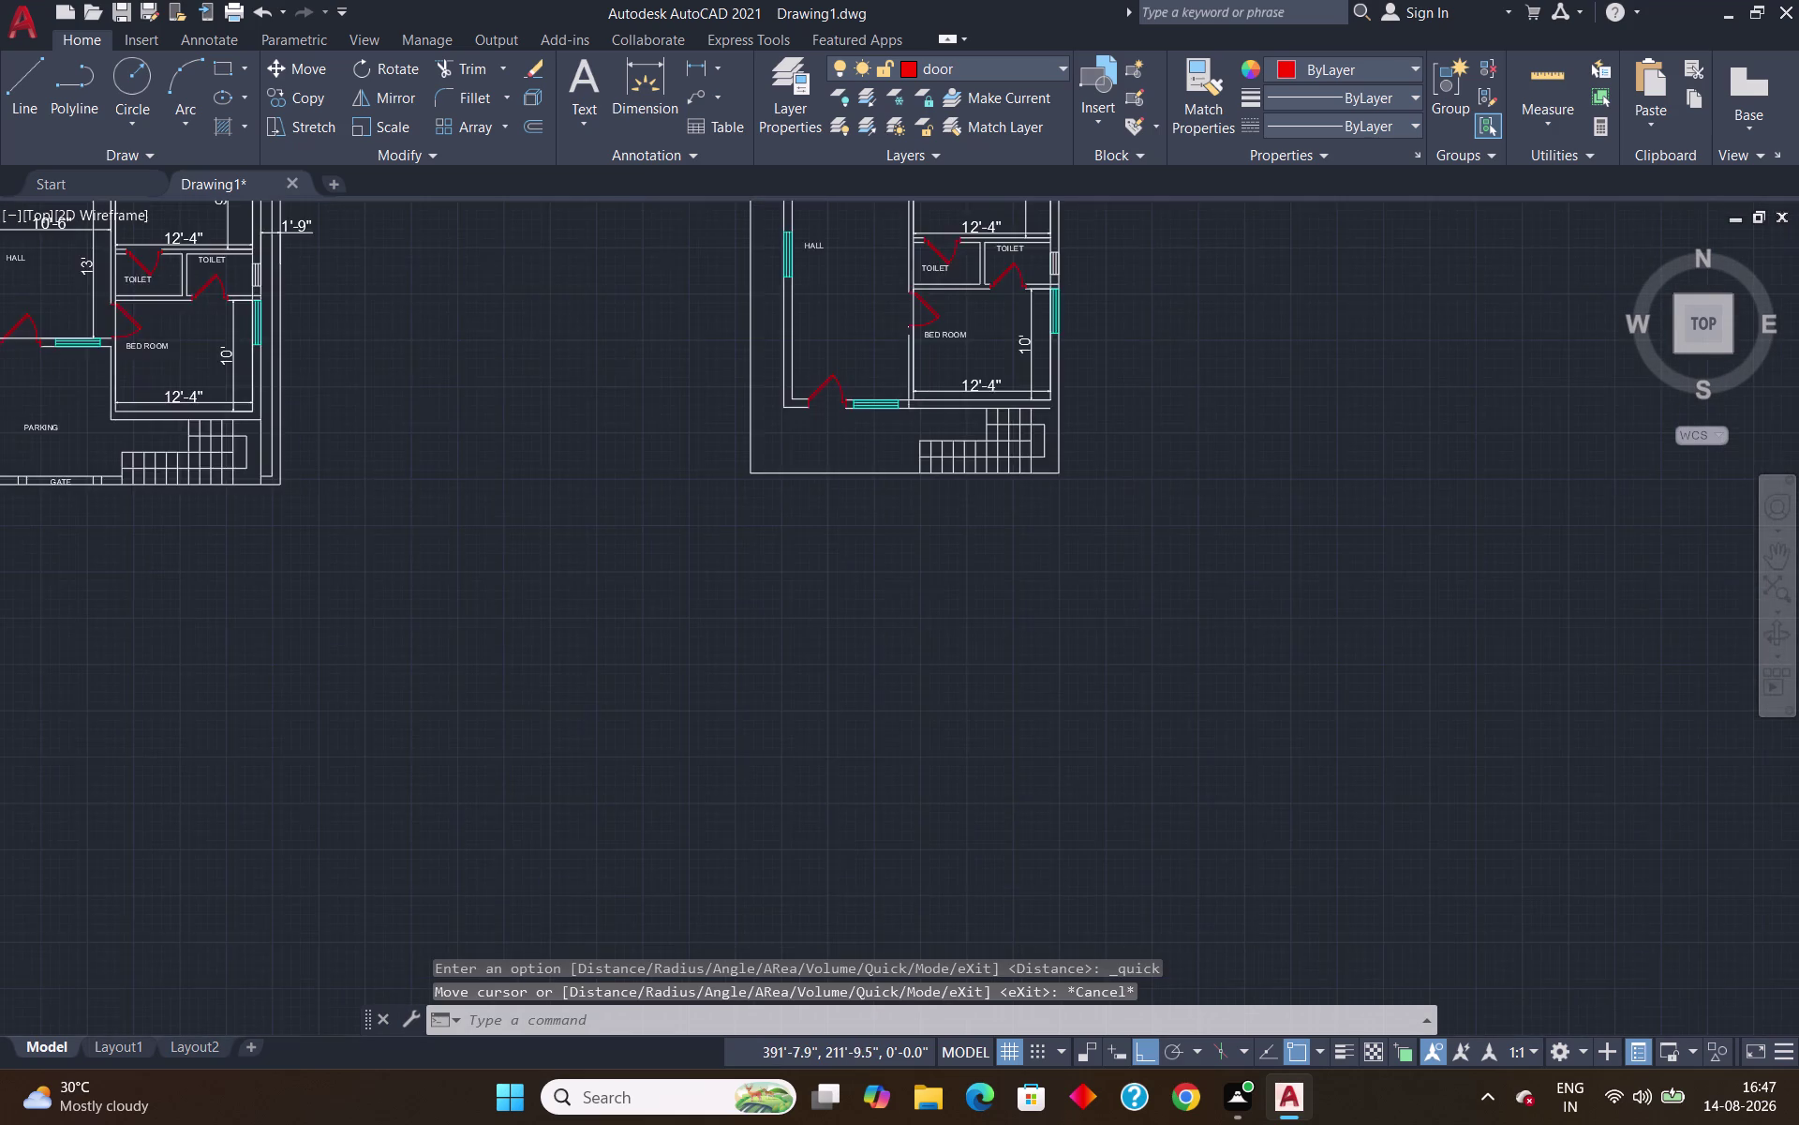
scroll(down, 3)
scroll(up, 3)
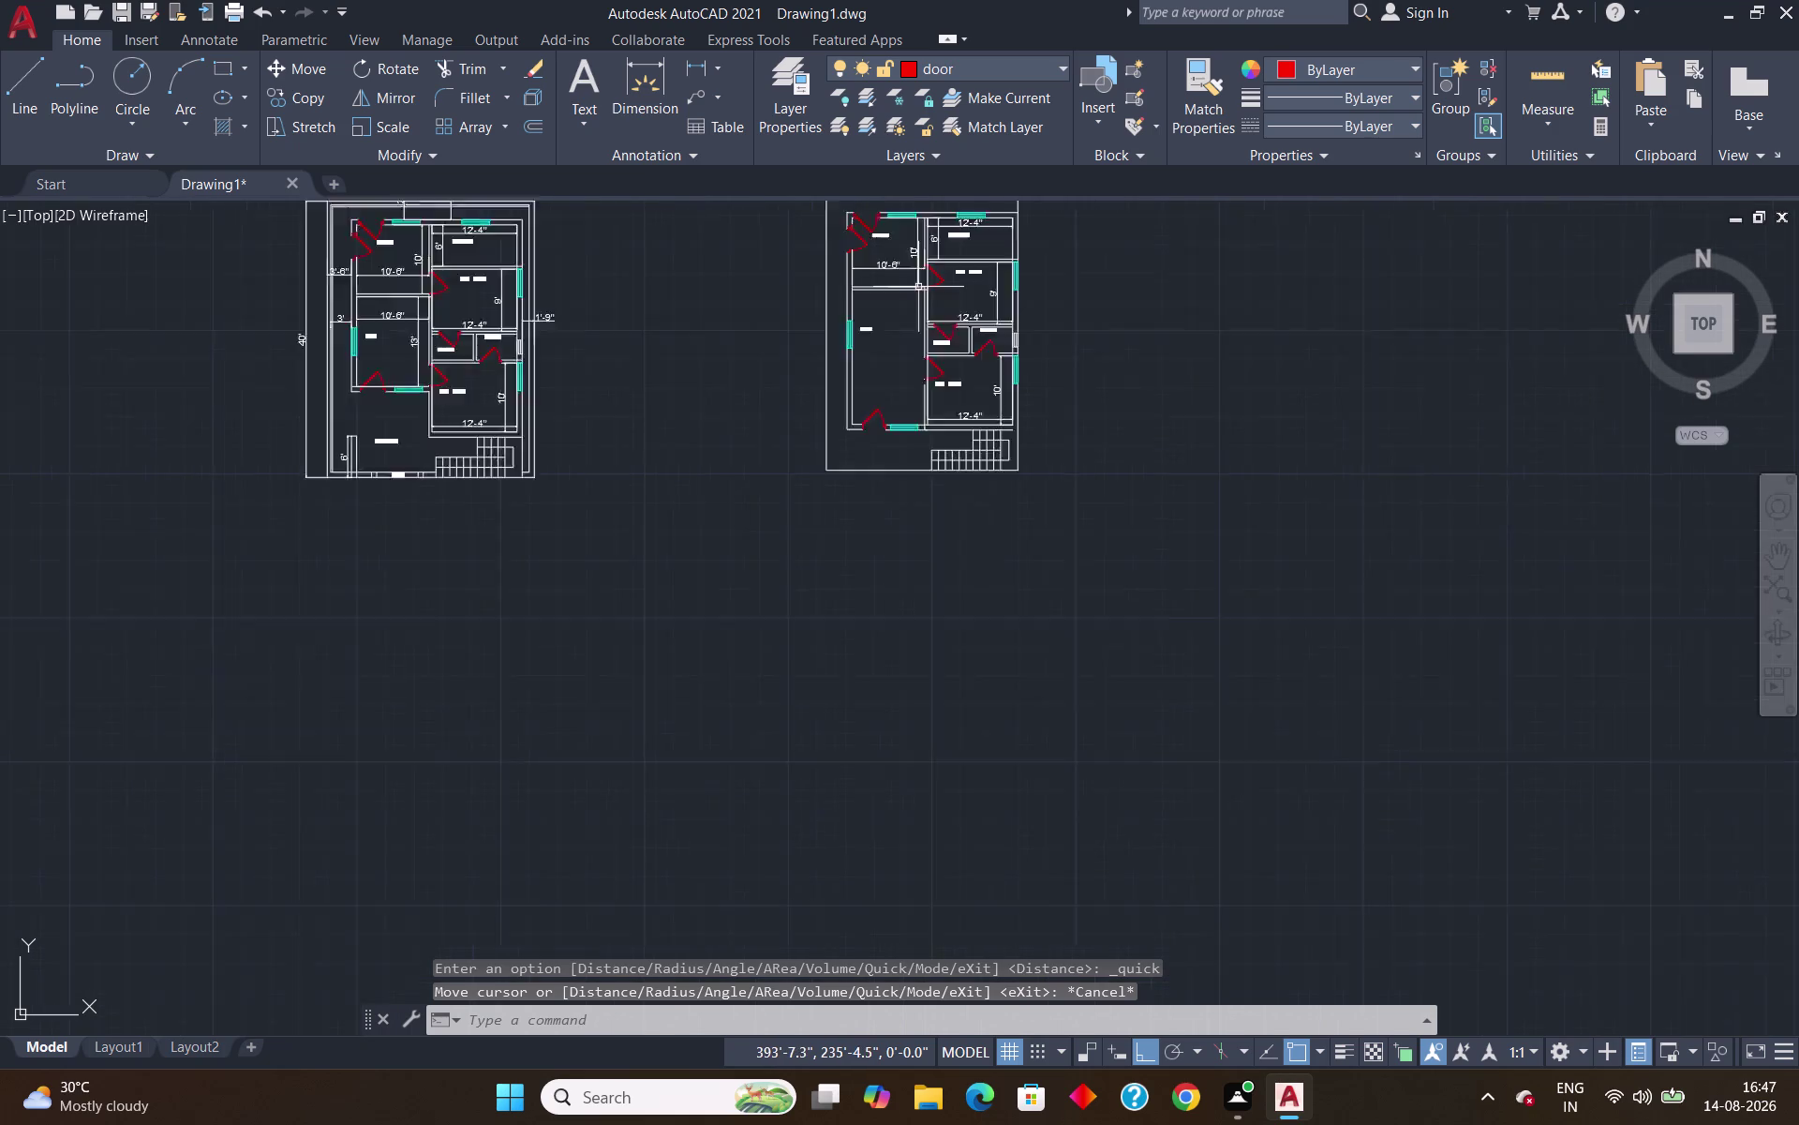
scroll(up, 3)
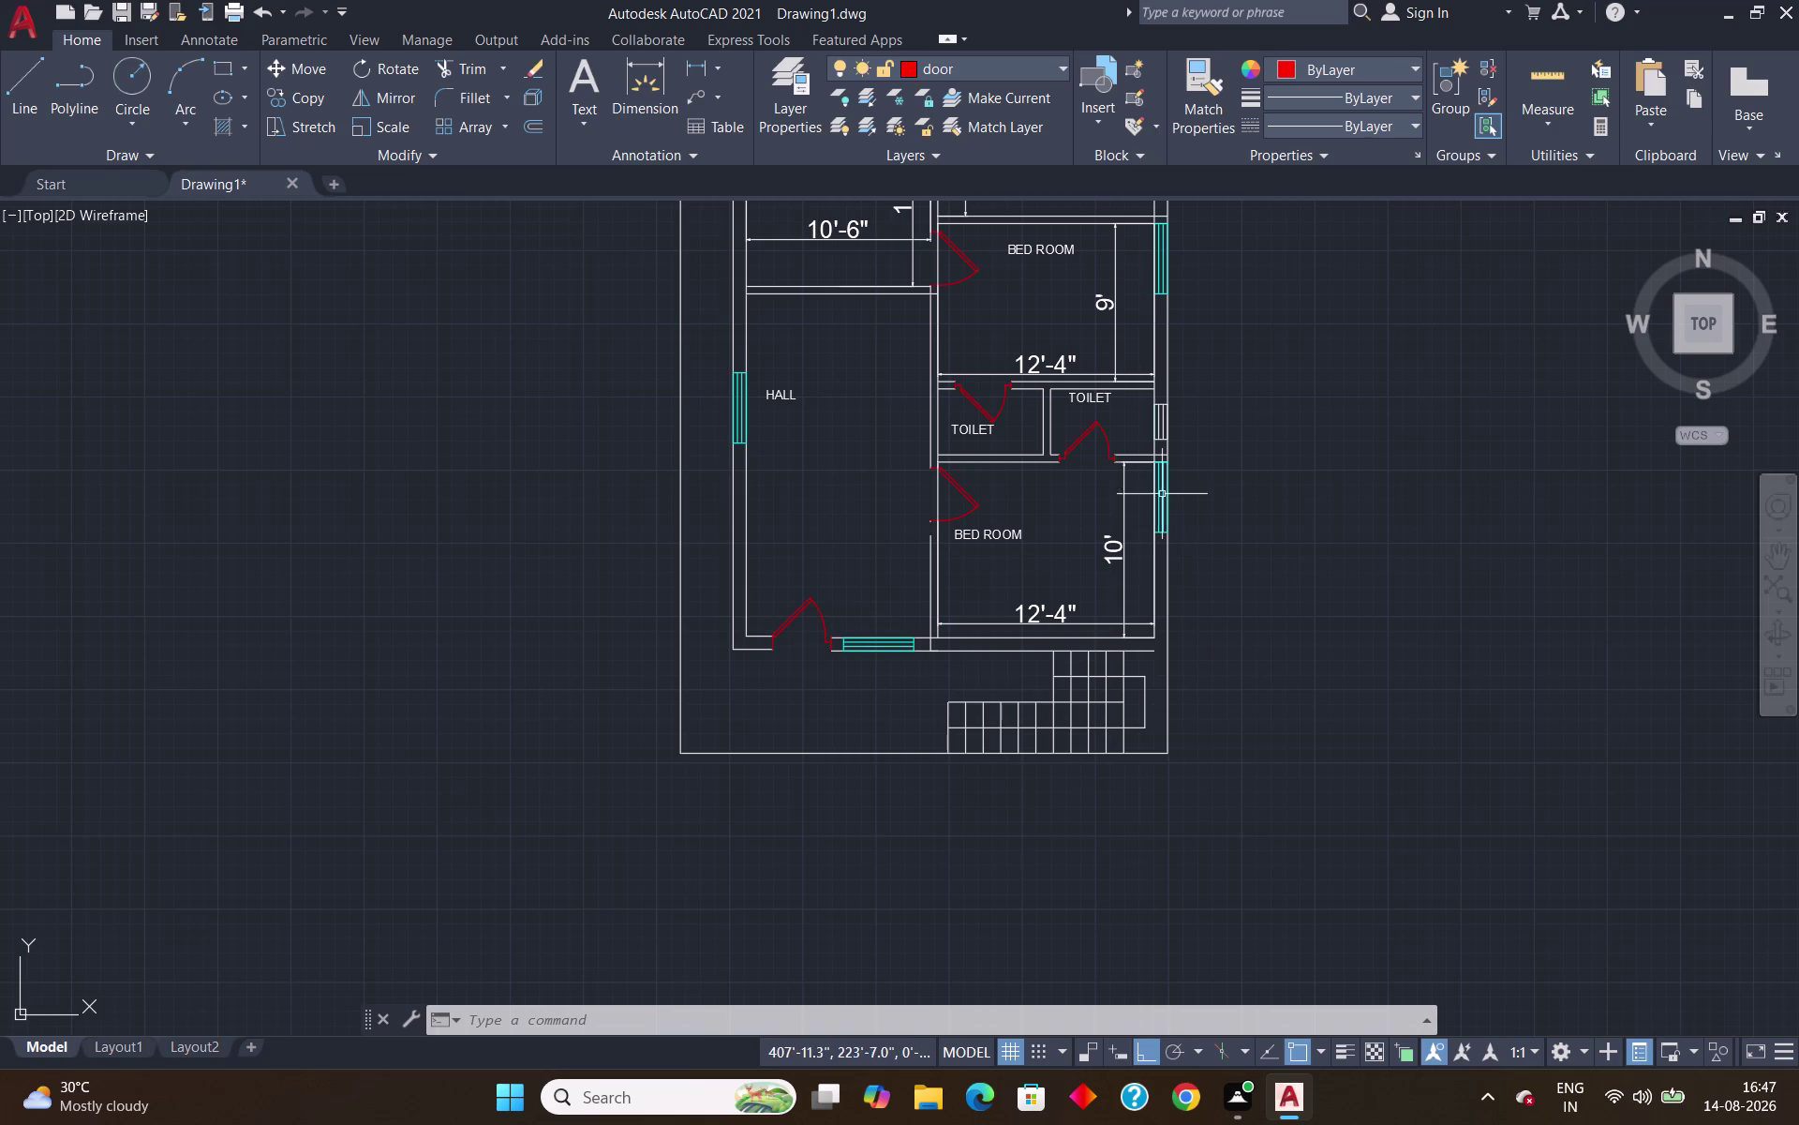
scroll(up, 3)
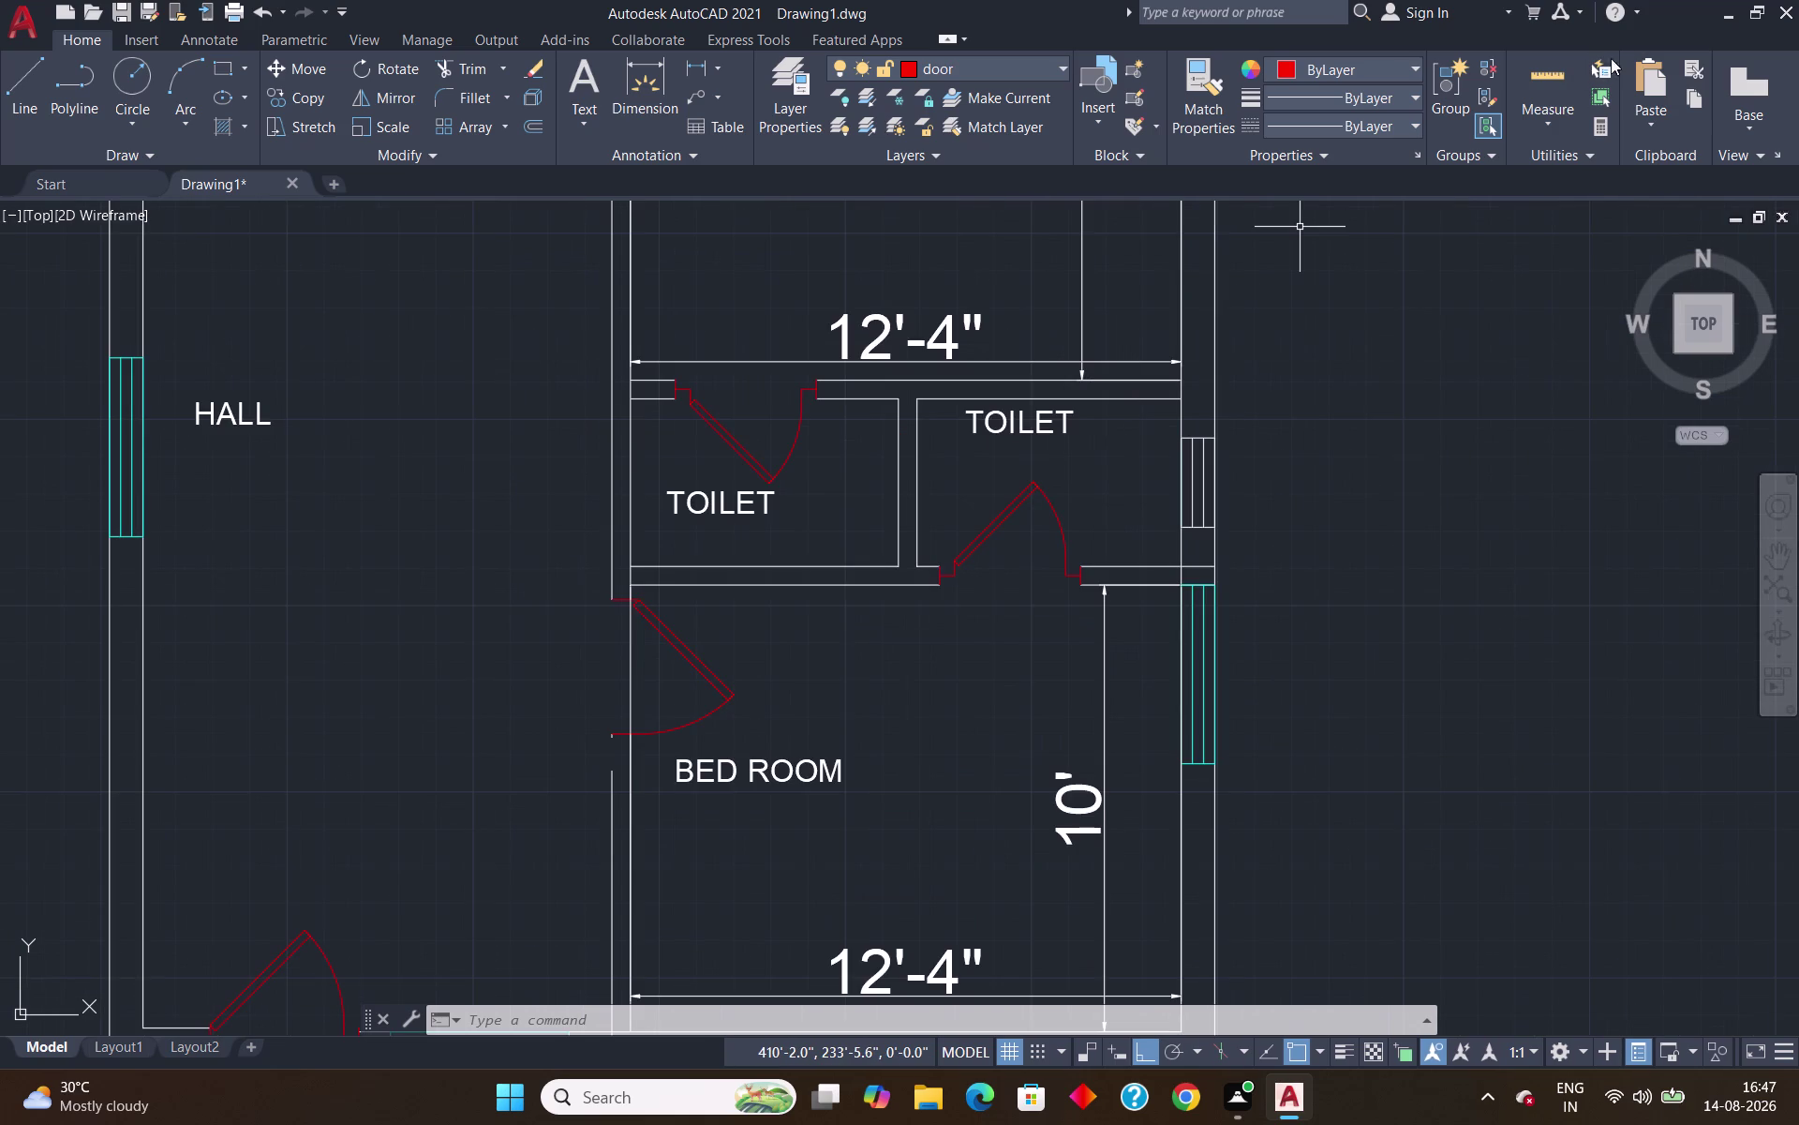
click(1544, 64)
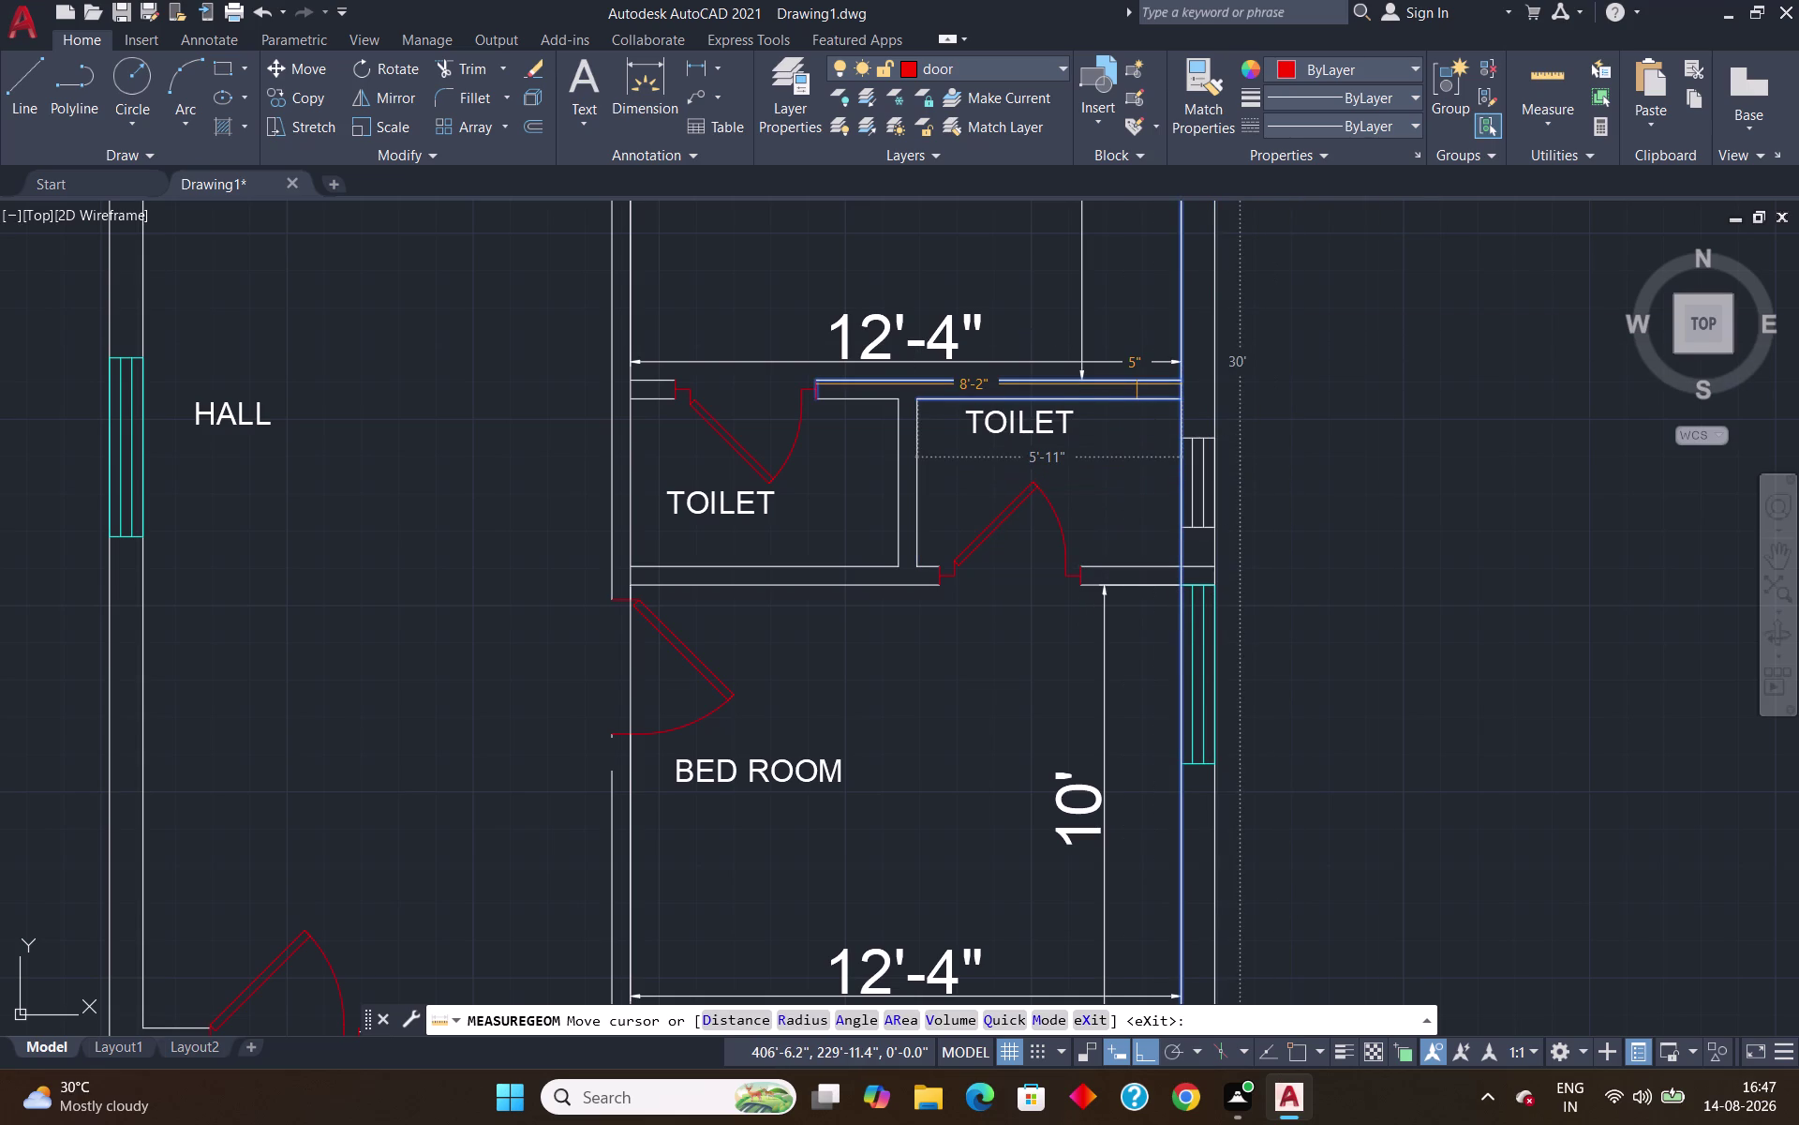
scroll(down, 3)
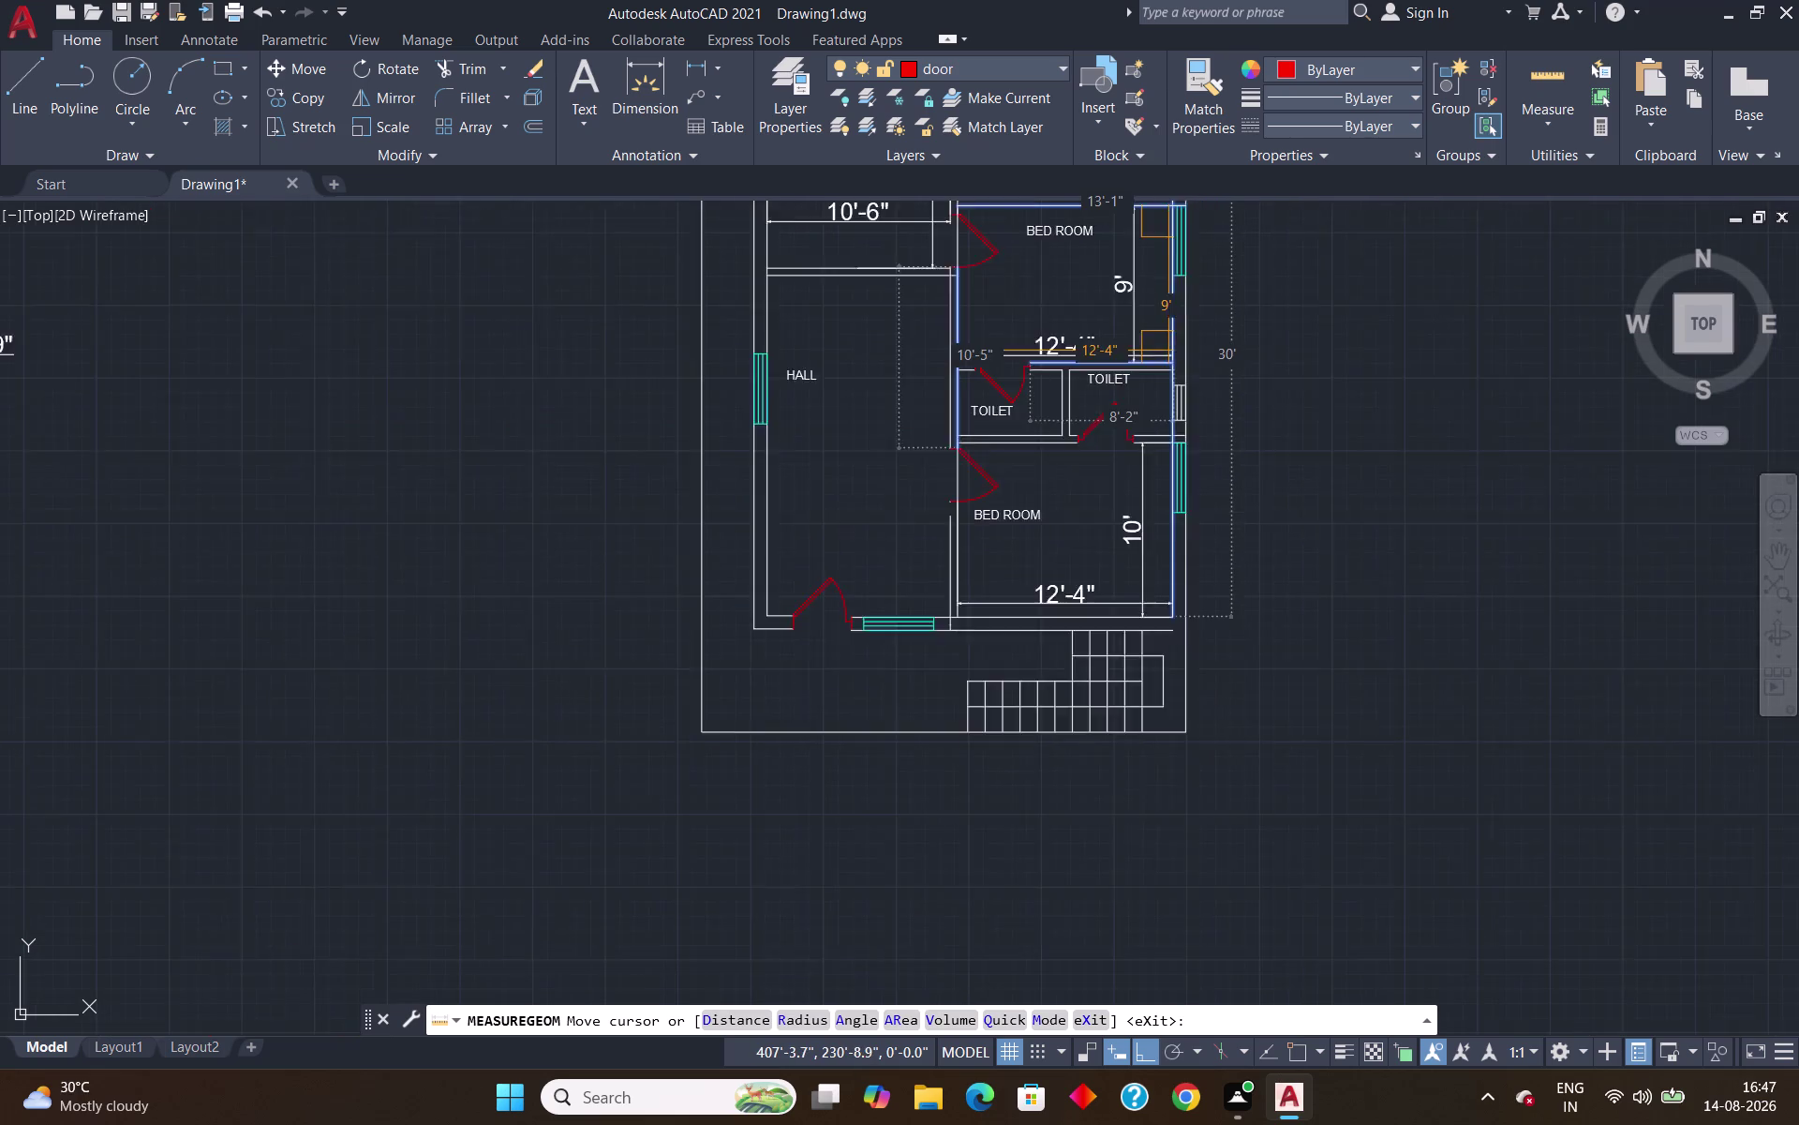
scroll(up, 3)
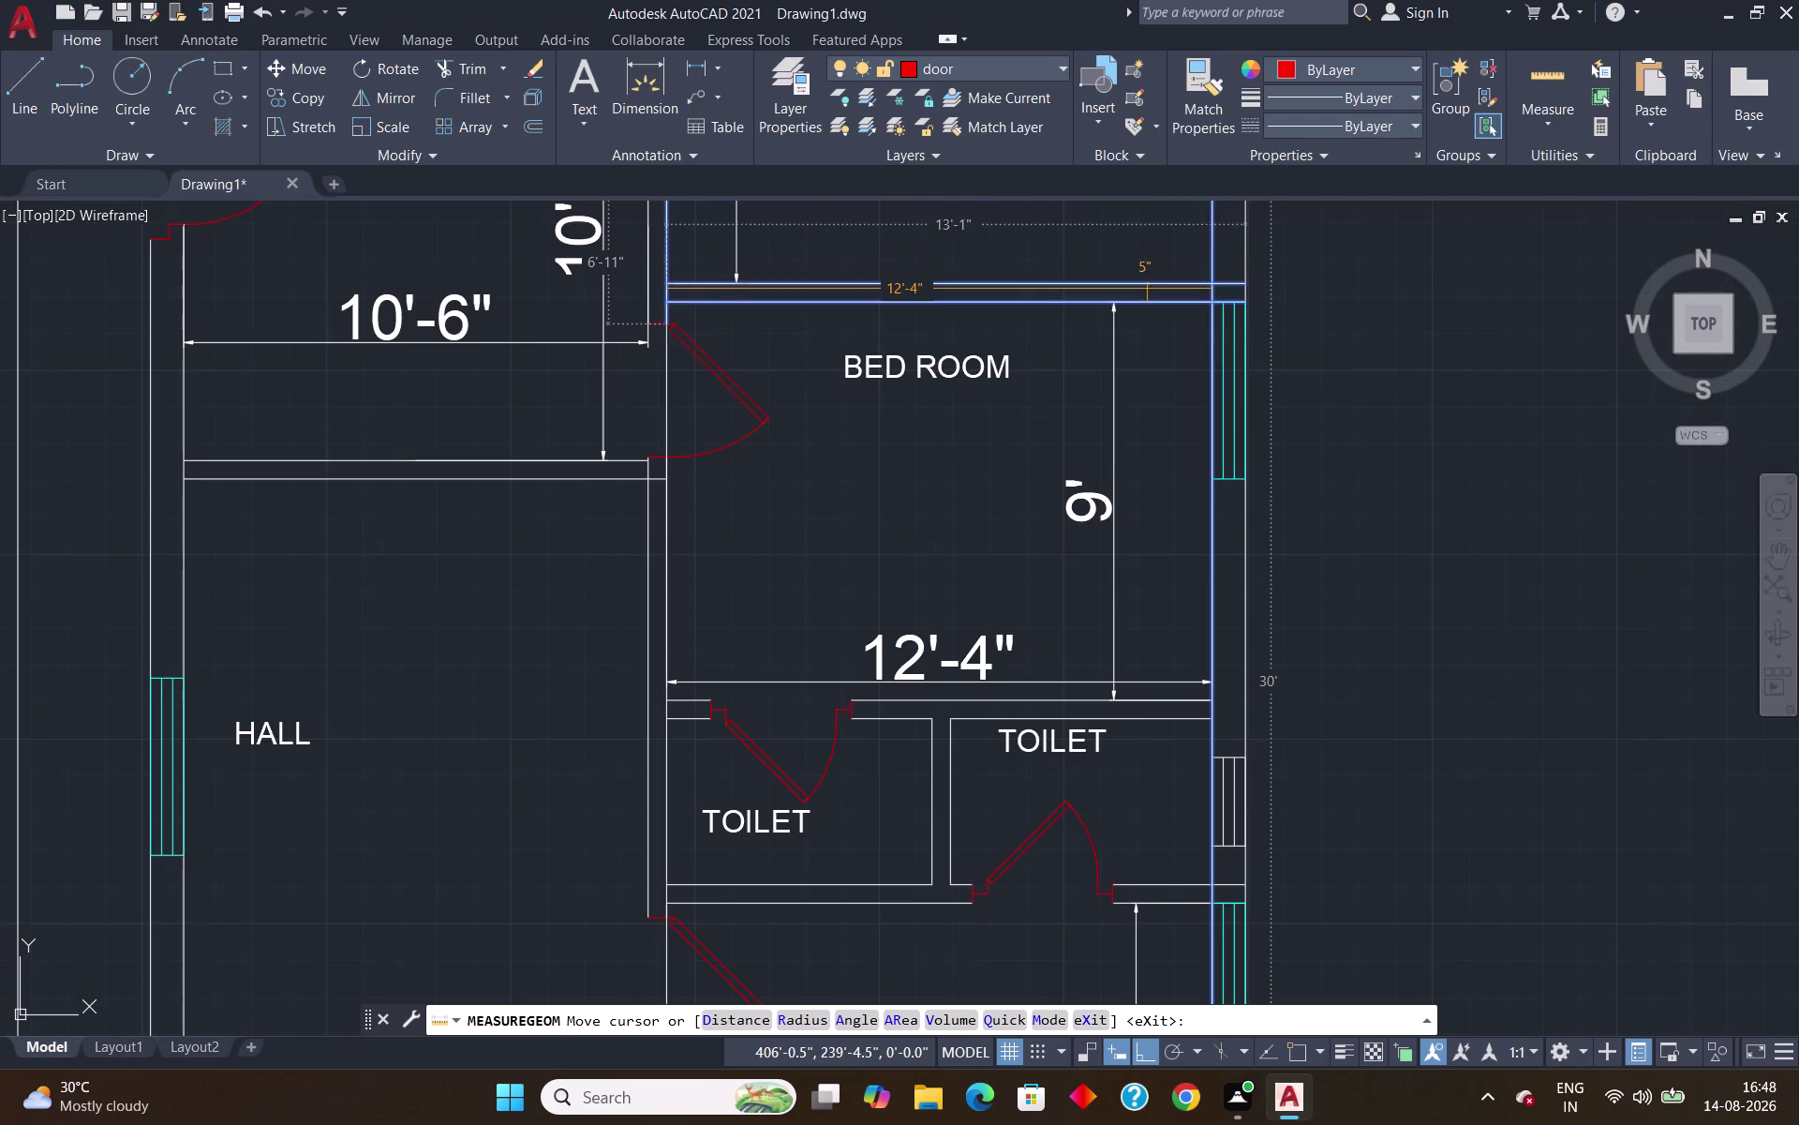
scroll(down, 3)
scroll(up, 3)
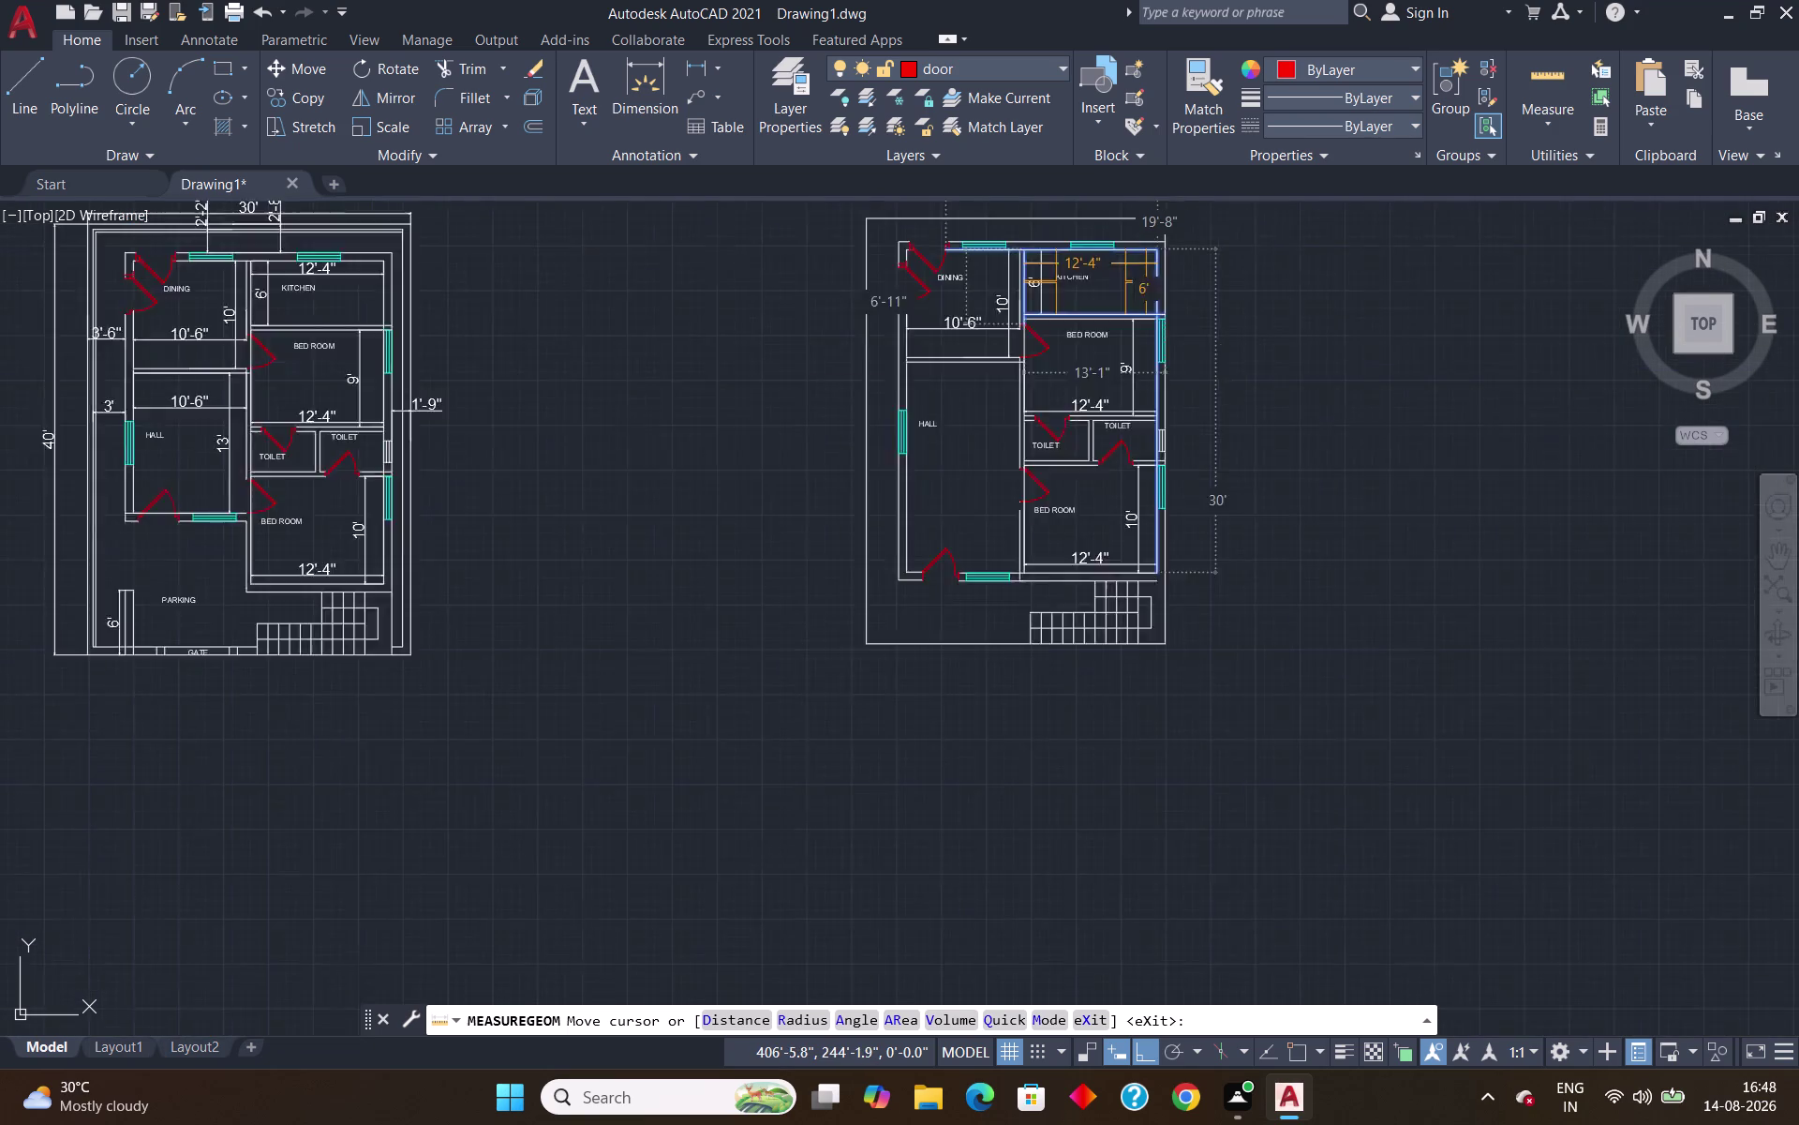
scroll(up, 3)
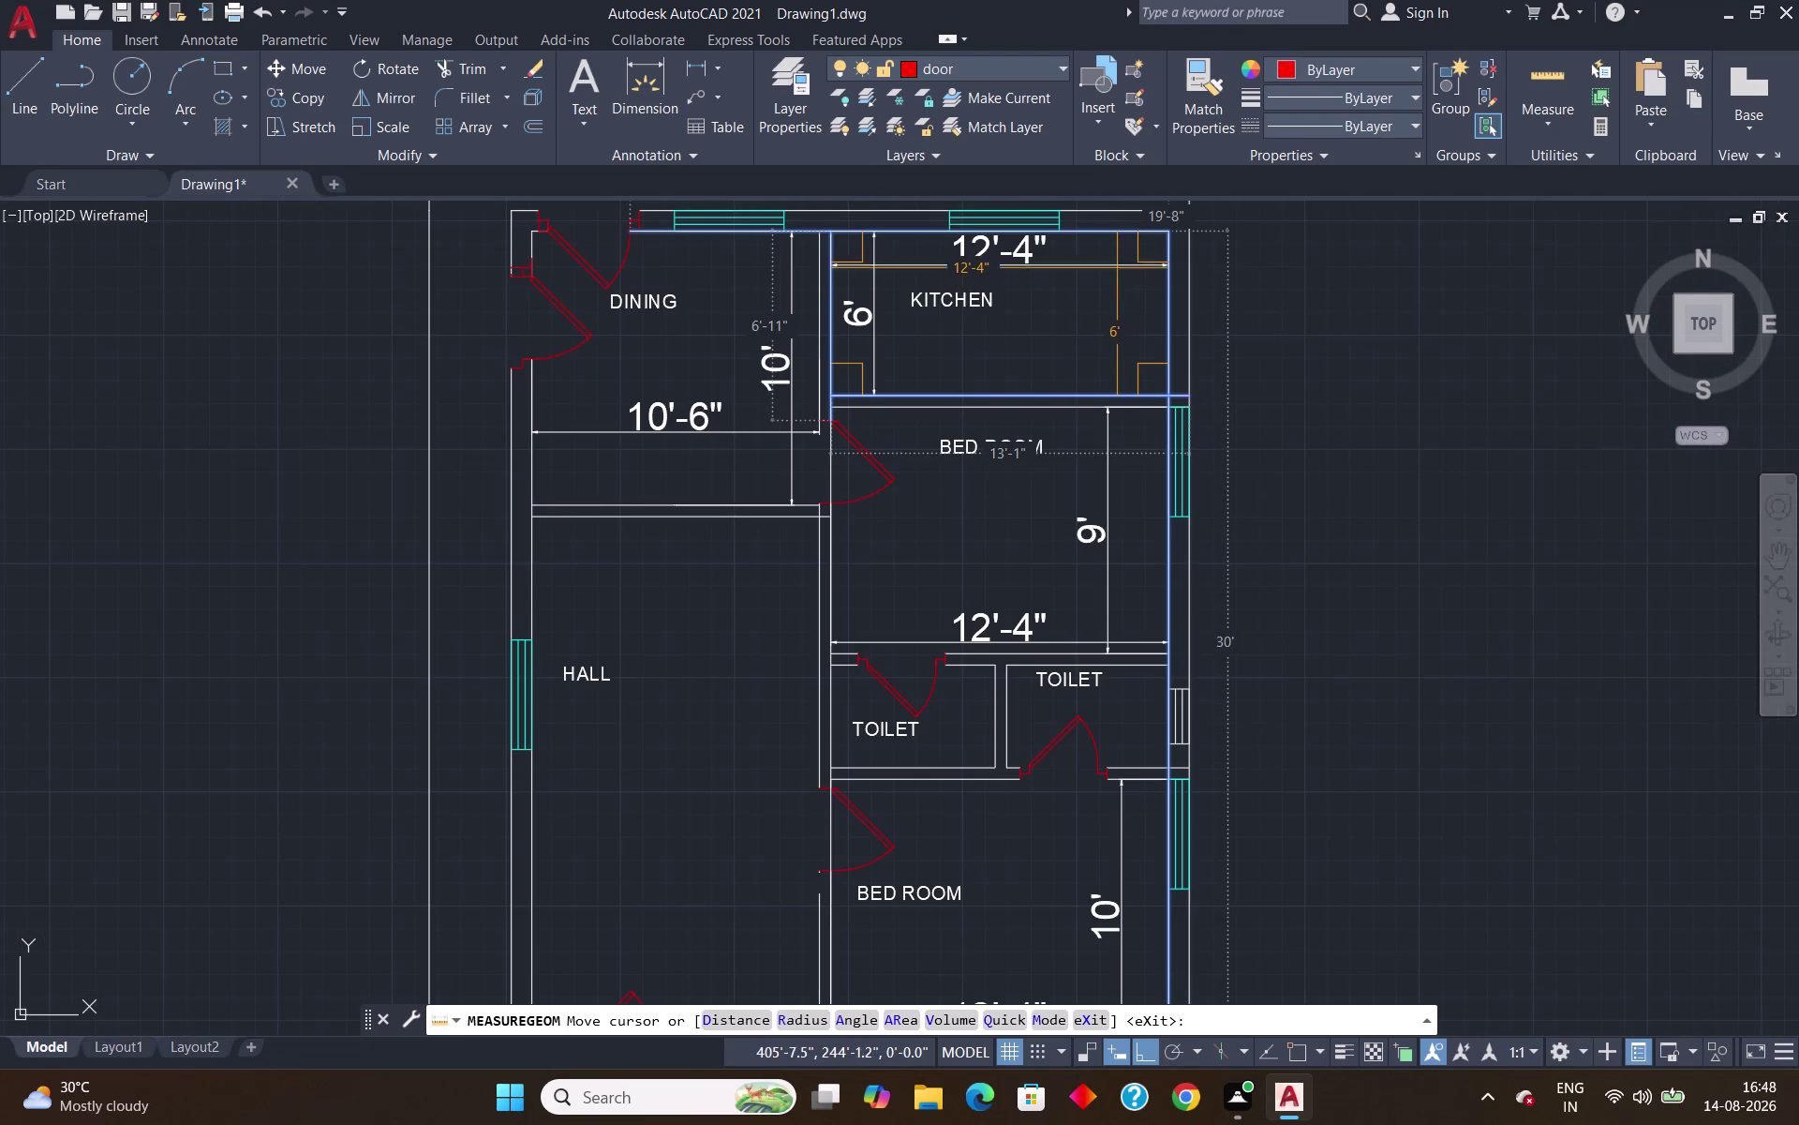
scroll(down, 3)
scroll(up, 3)
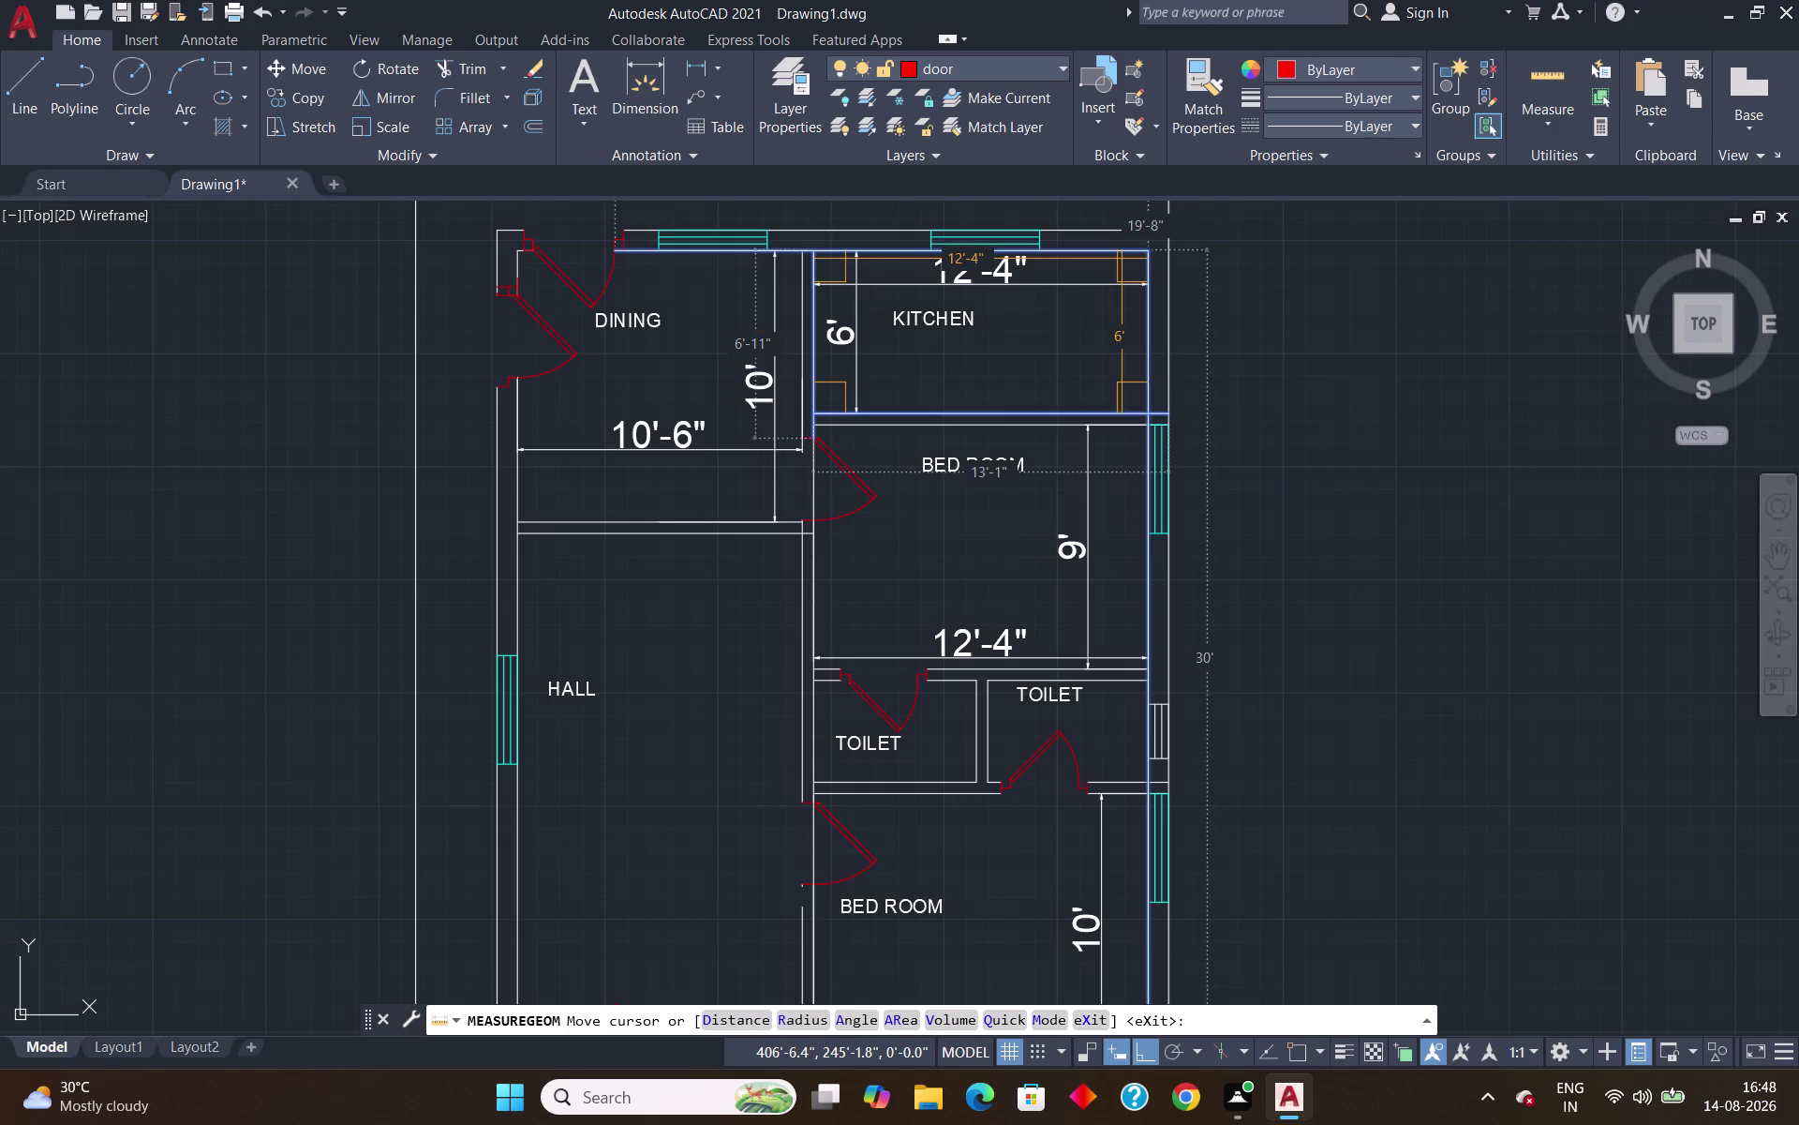
scroll(down, 3)
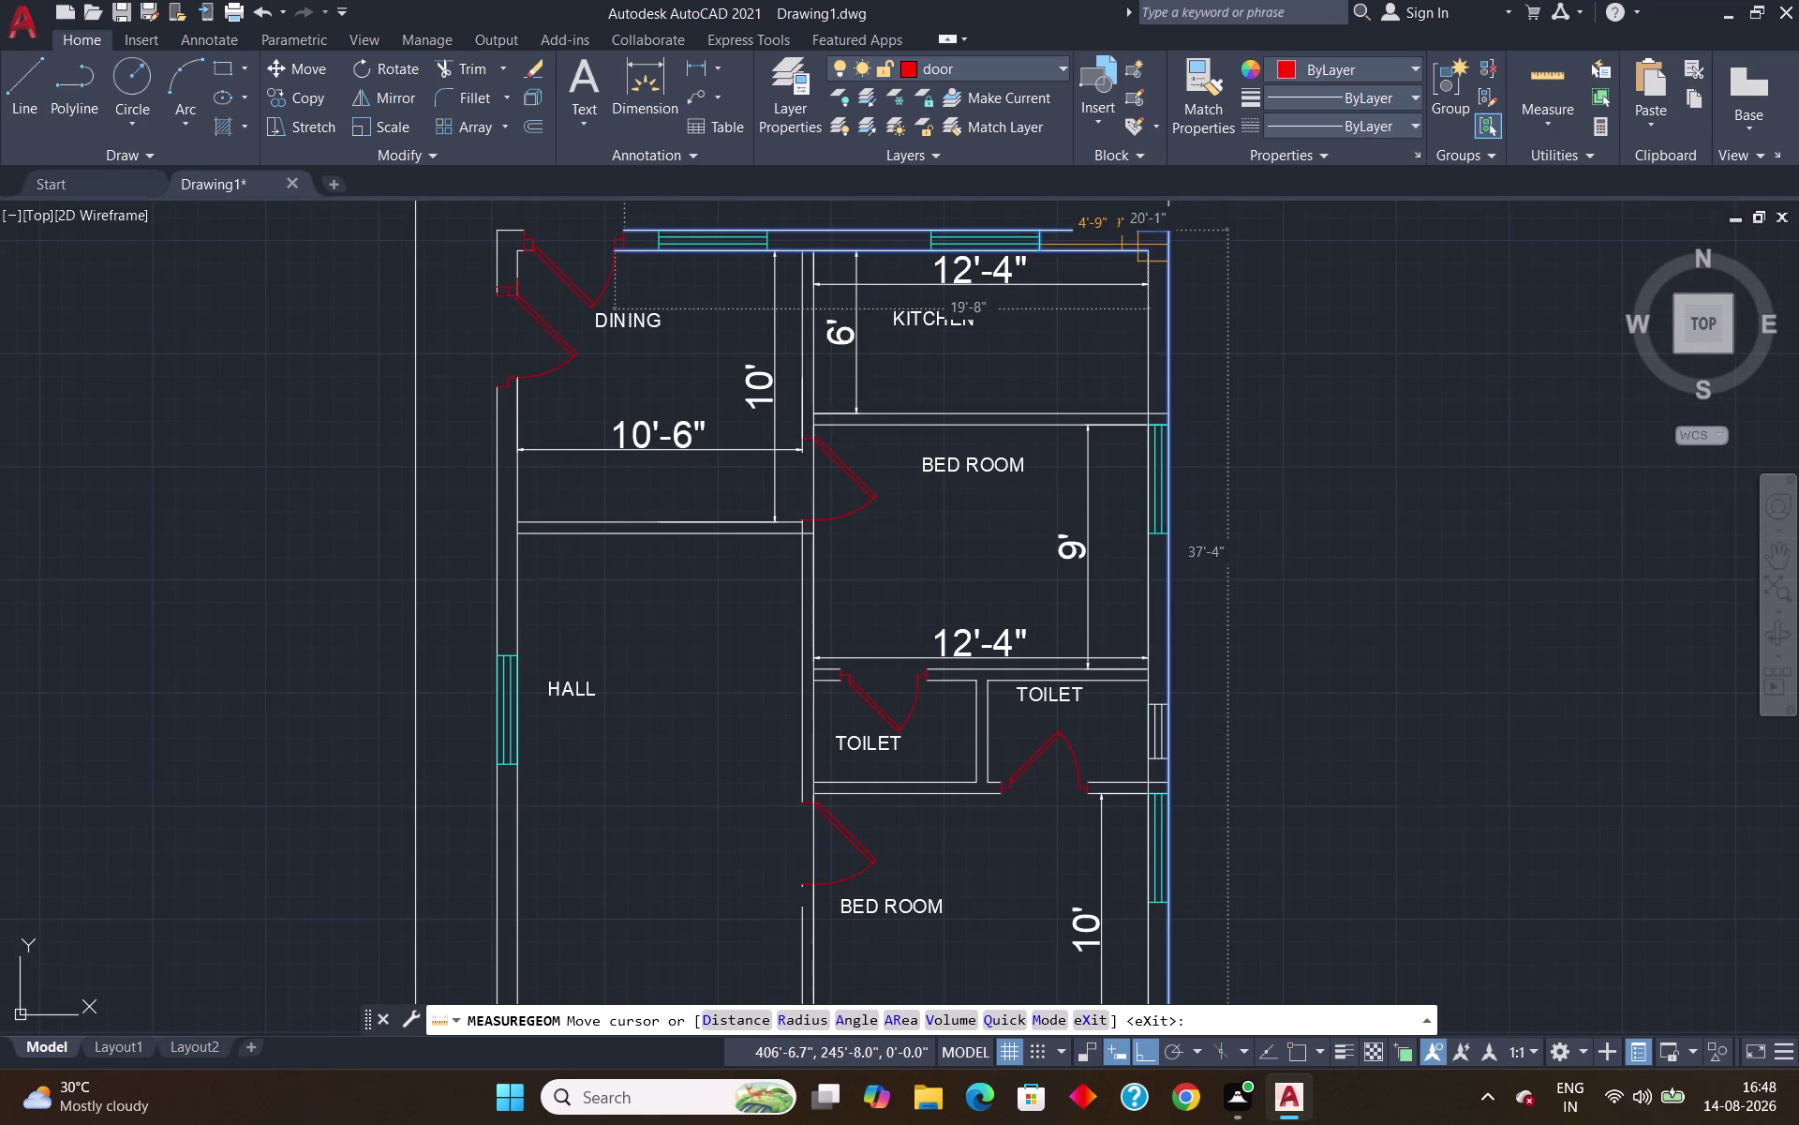
scroll(down, 3)
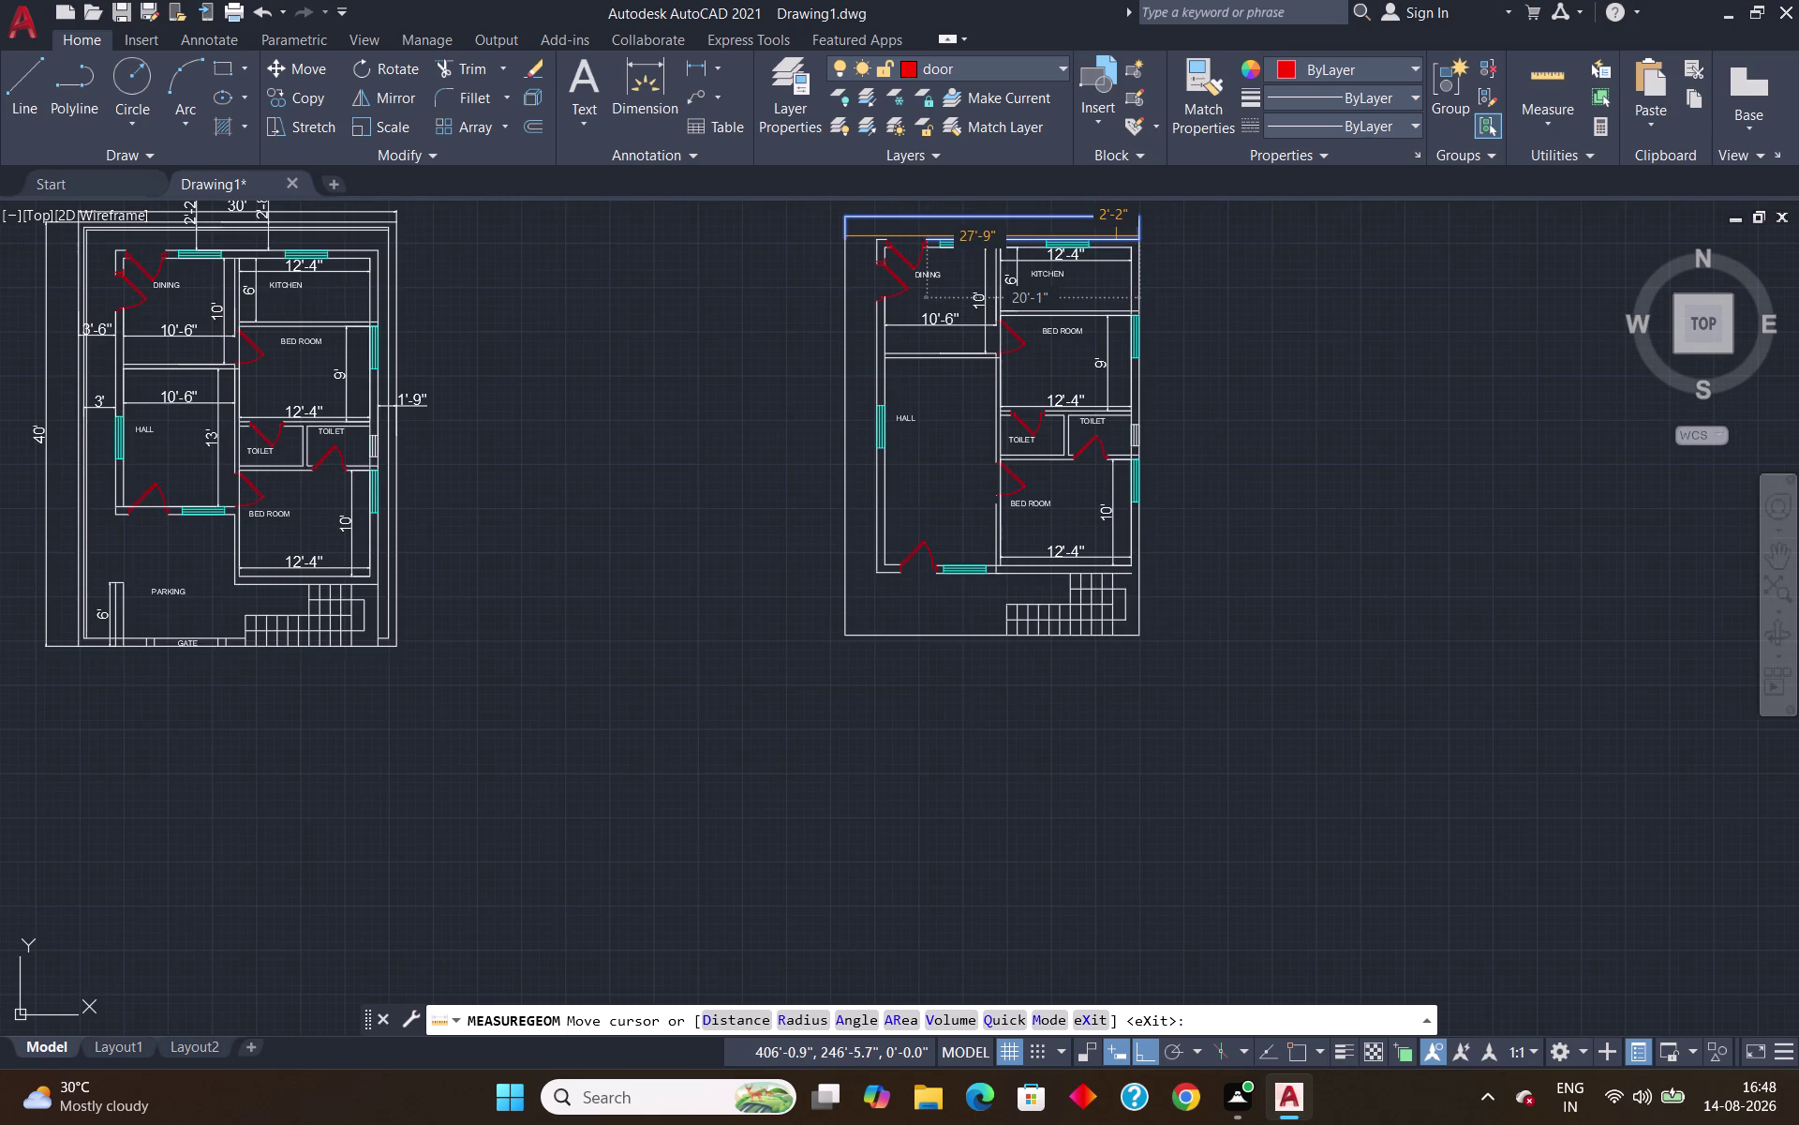
key(Escape)
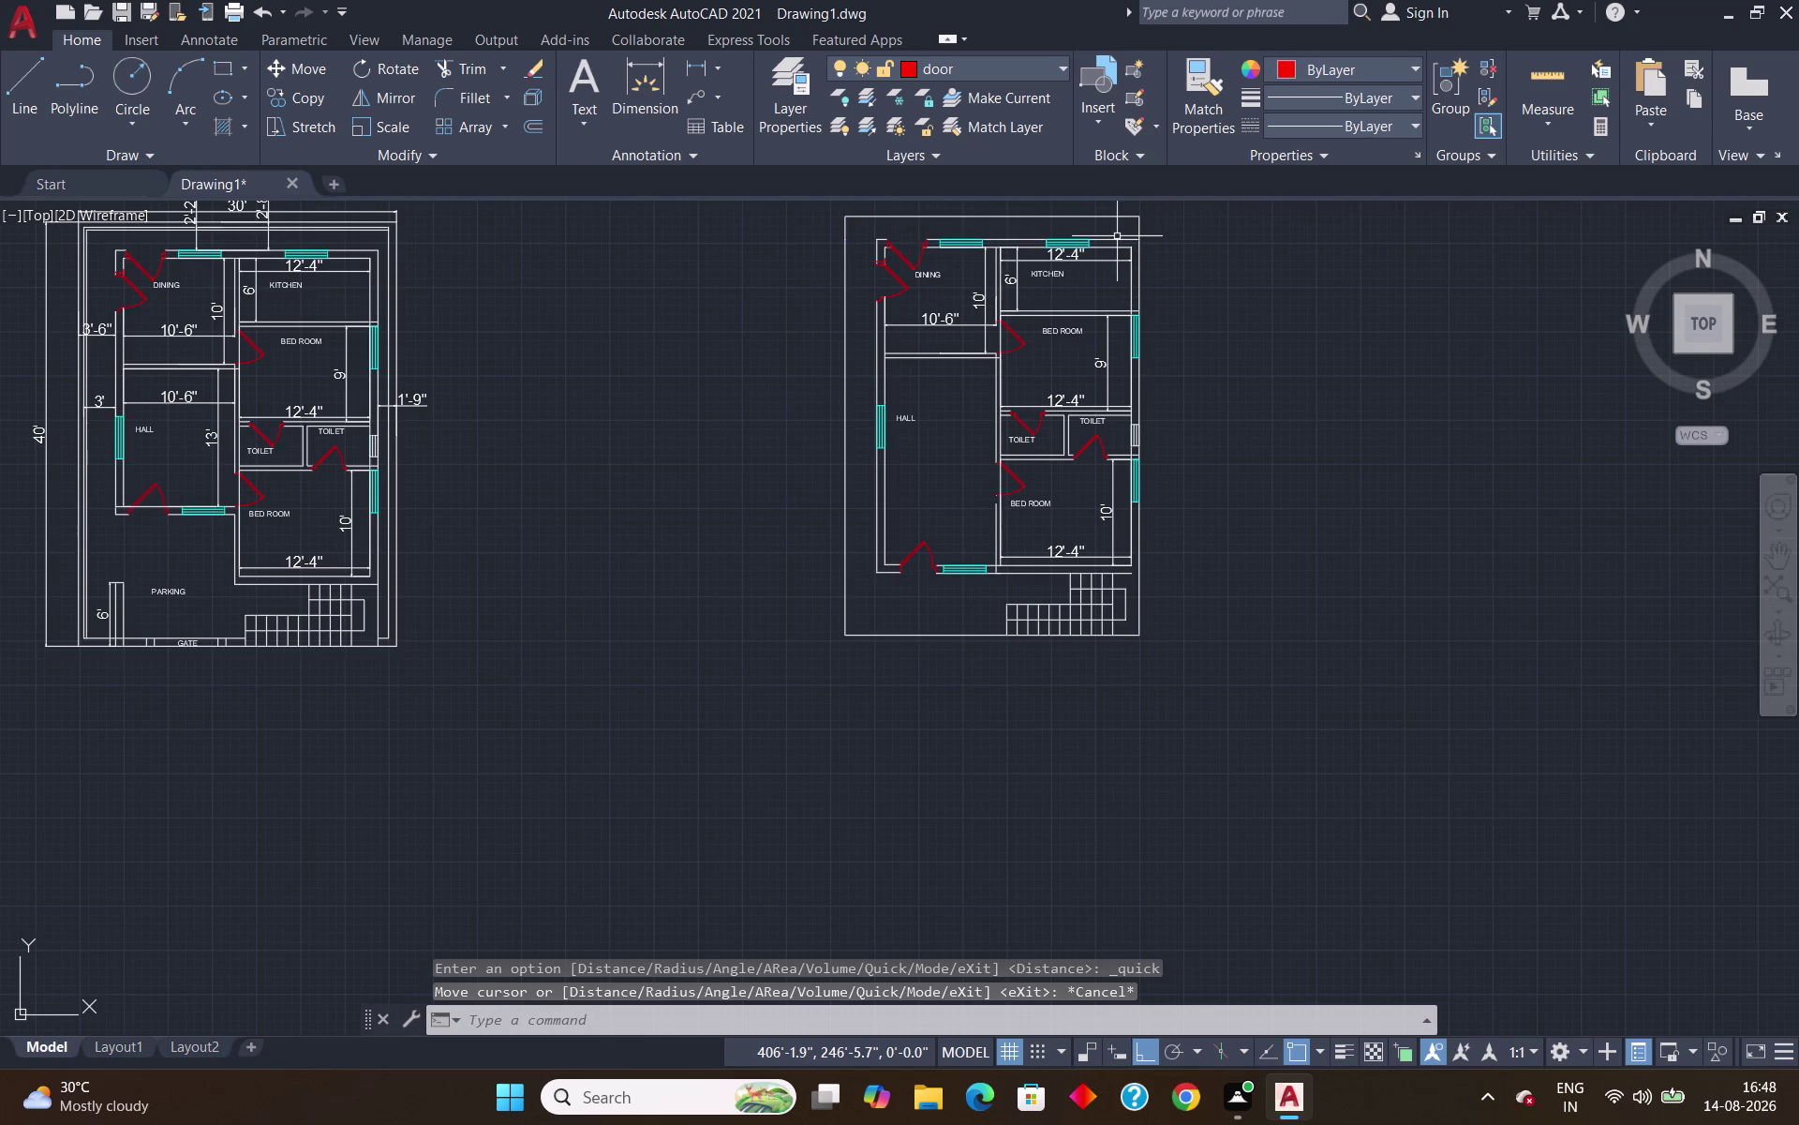
Zoom to the copied plan's bottom and erase the 27'-9" outer wall line.
scroll(up, 3)
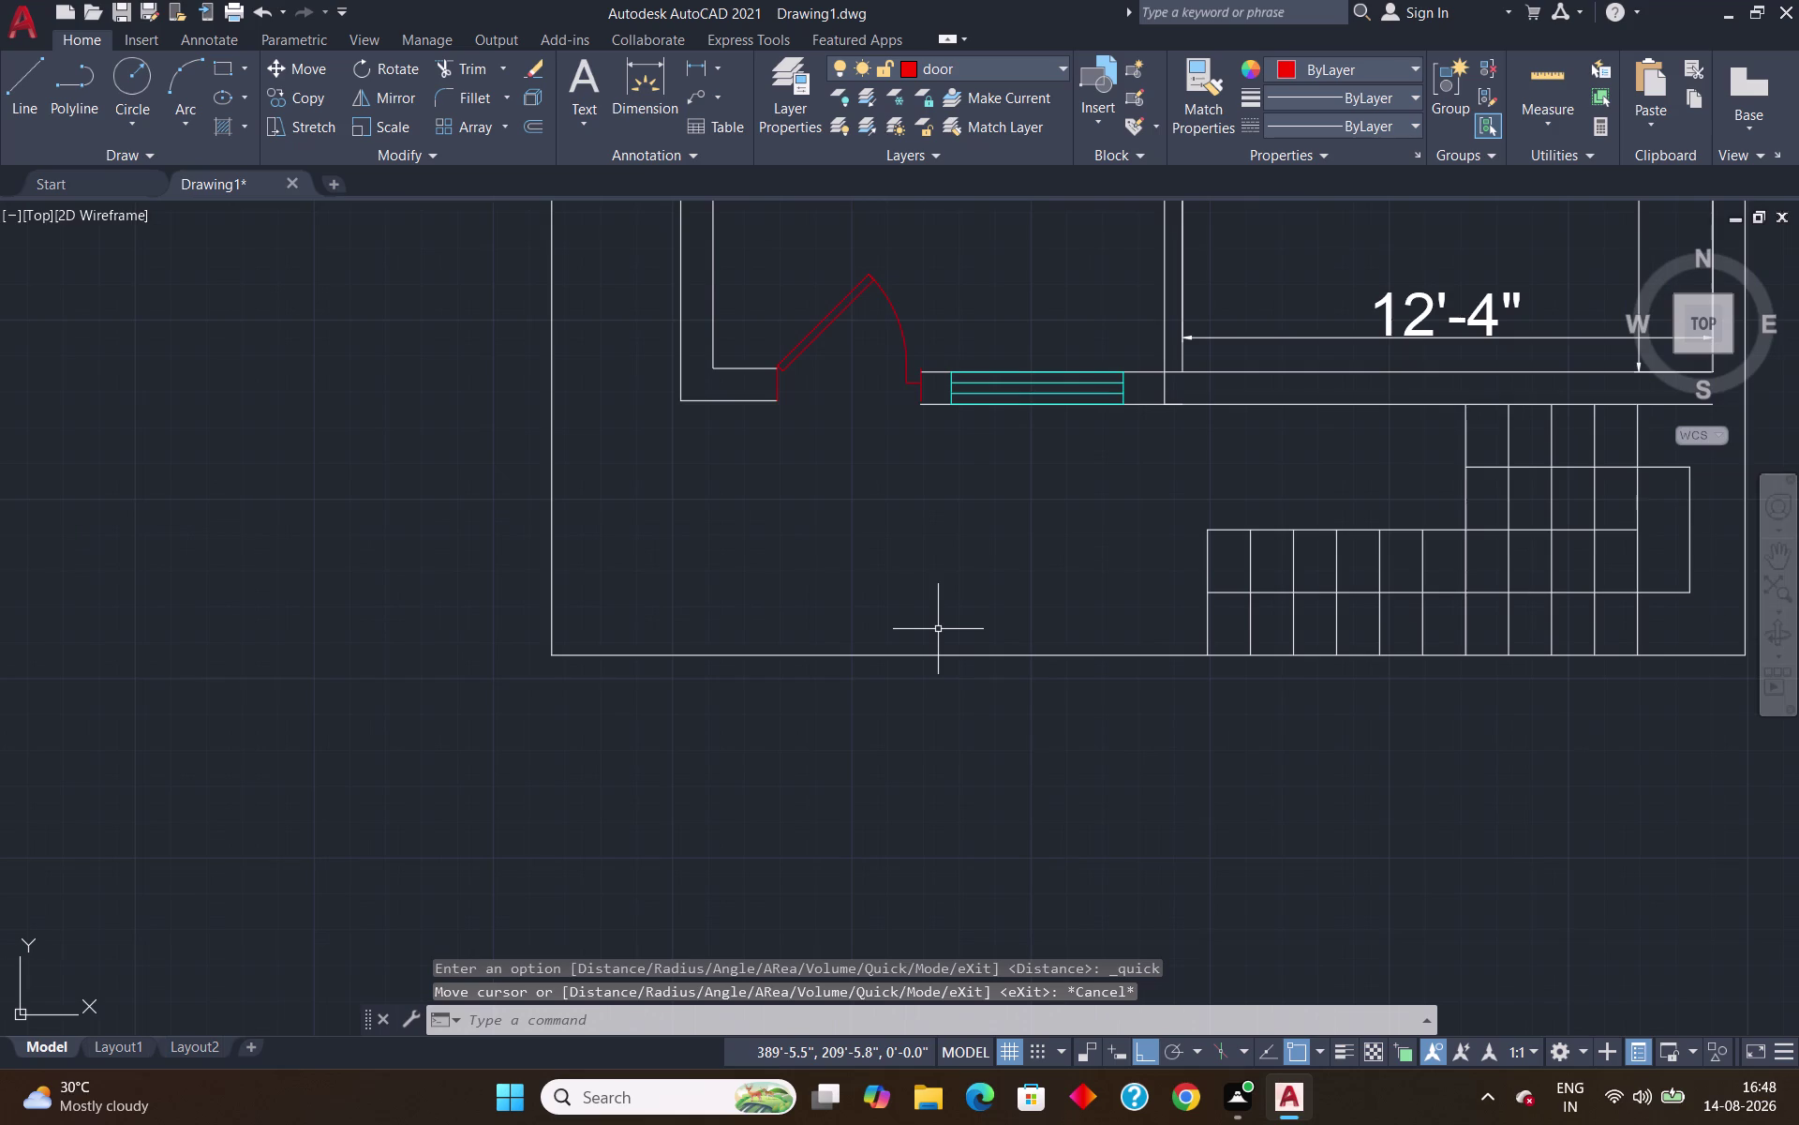
scroll(down, 3)
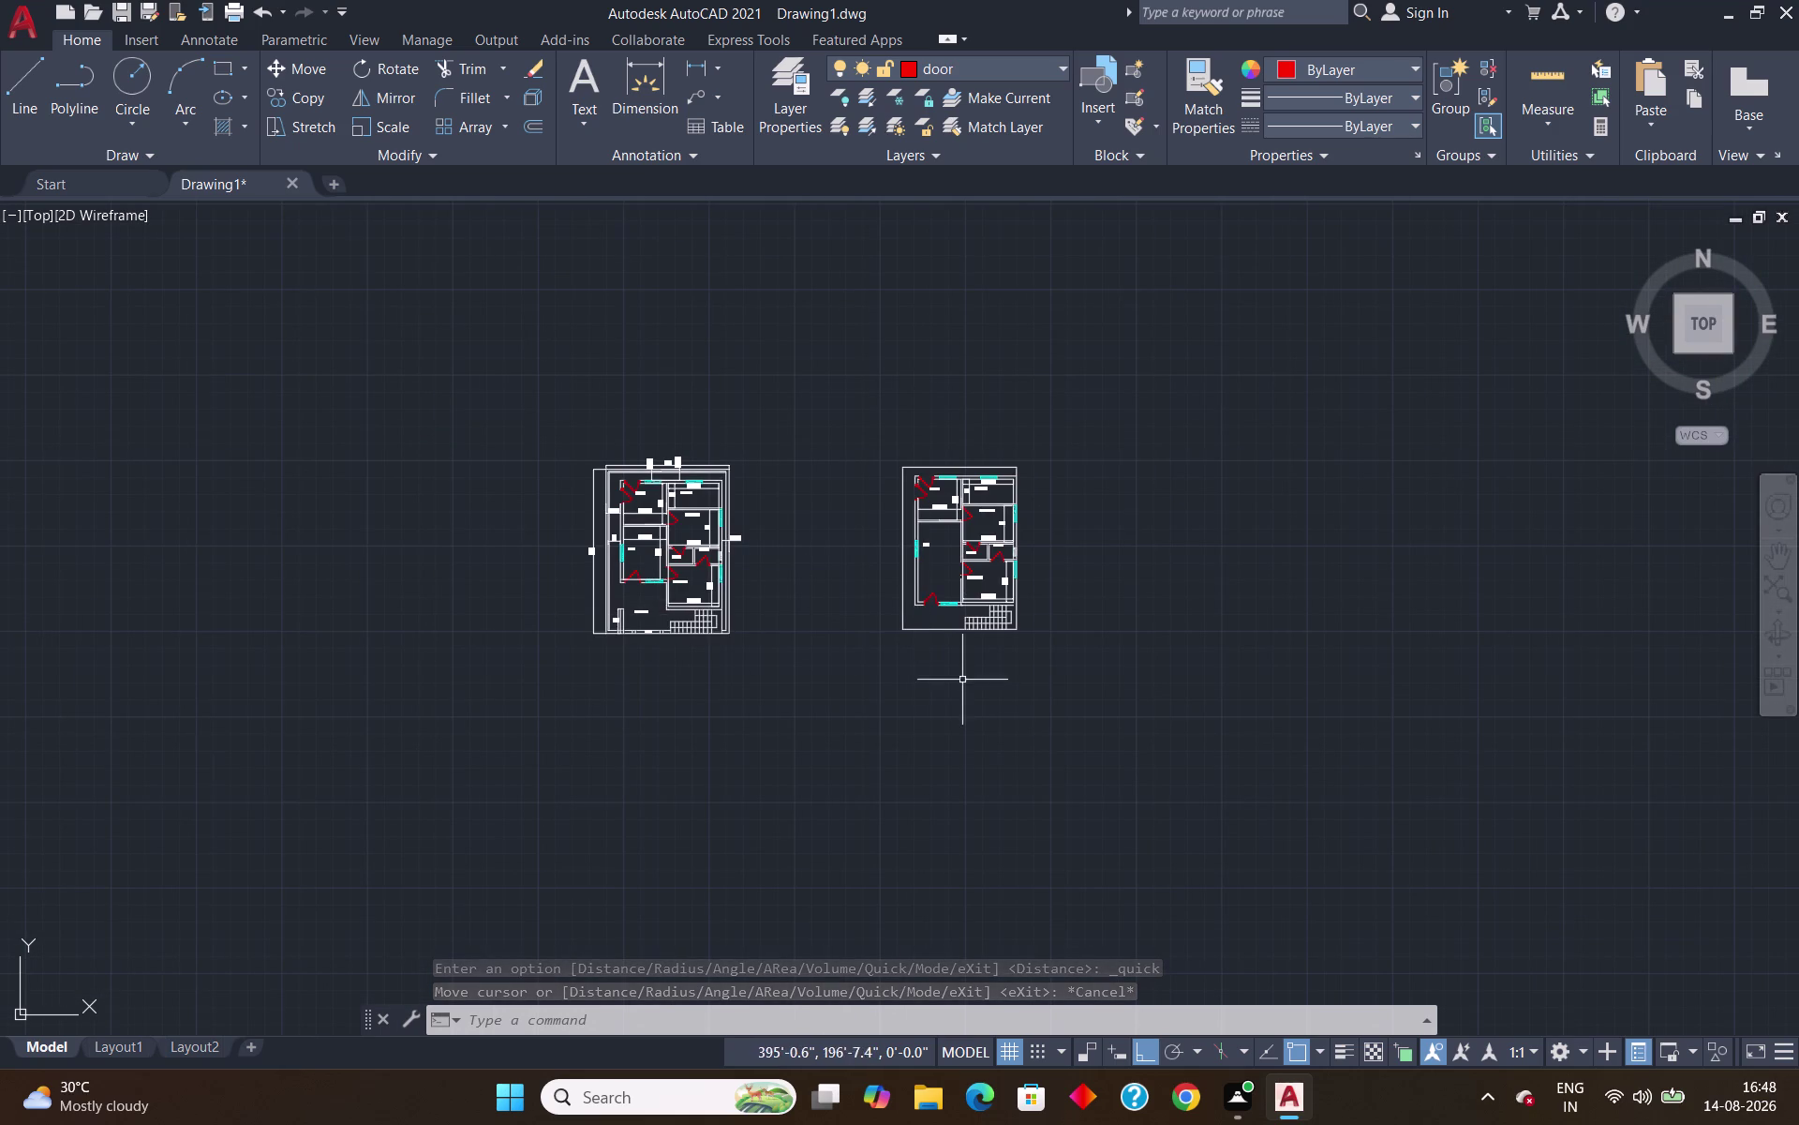
scroll(up, 3)
scroll(up, 3)
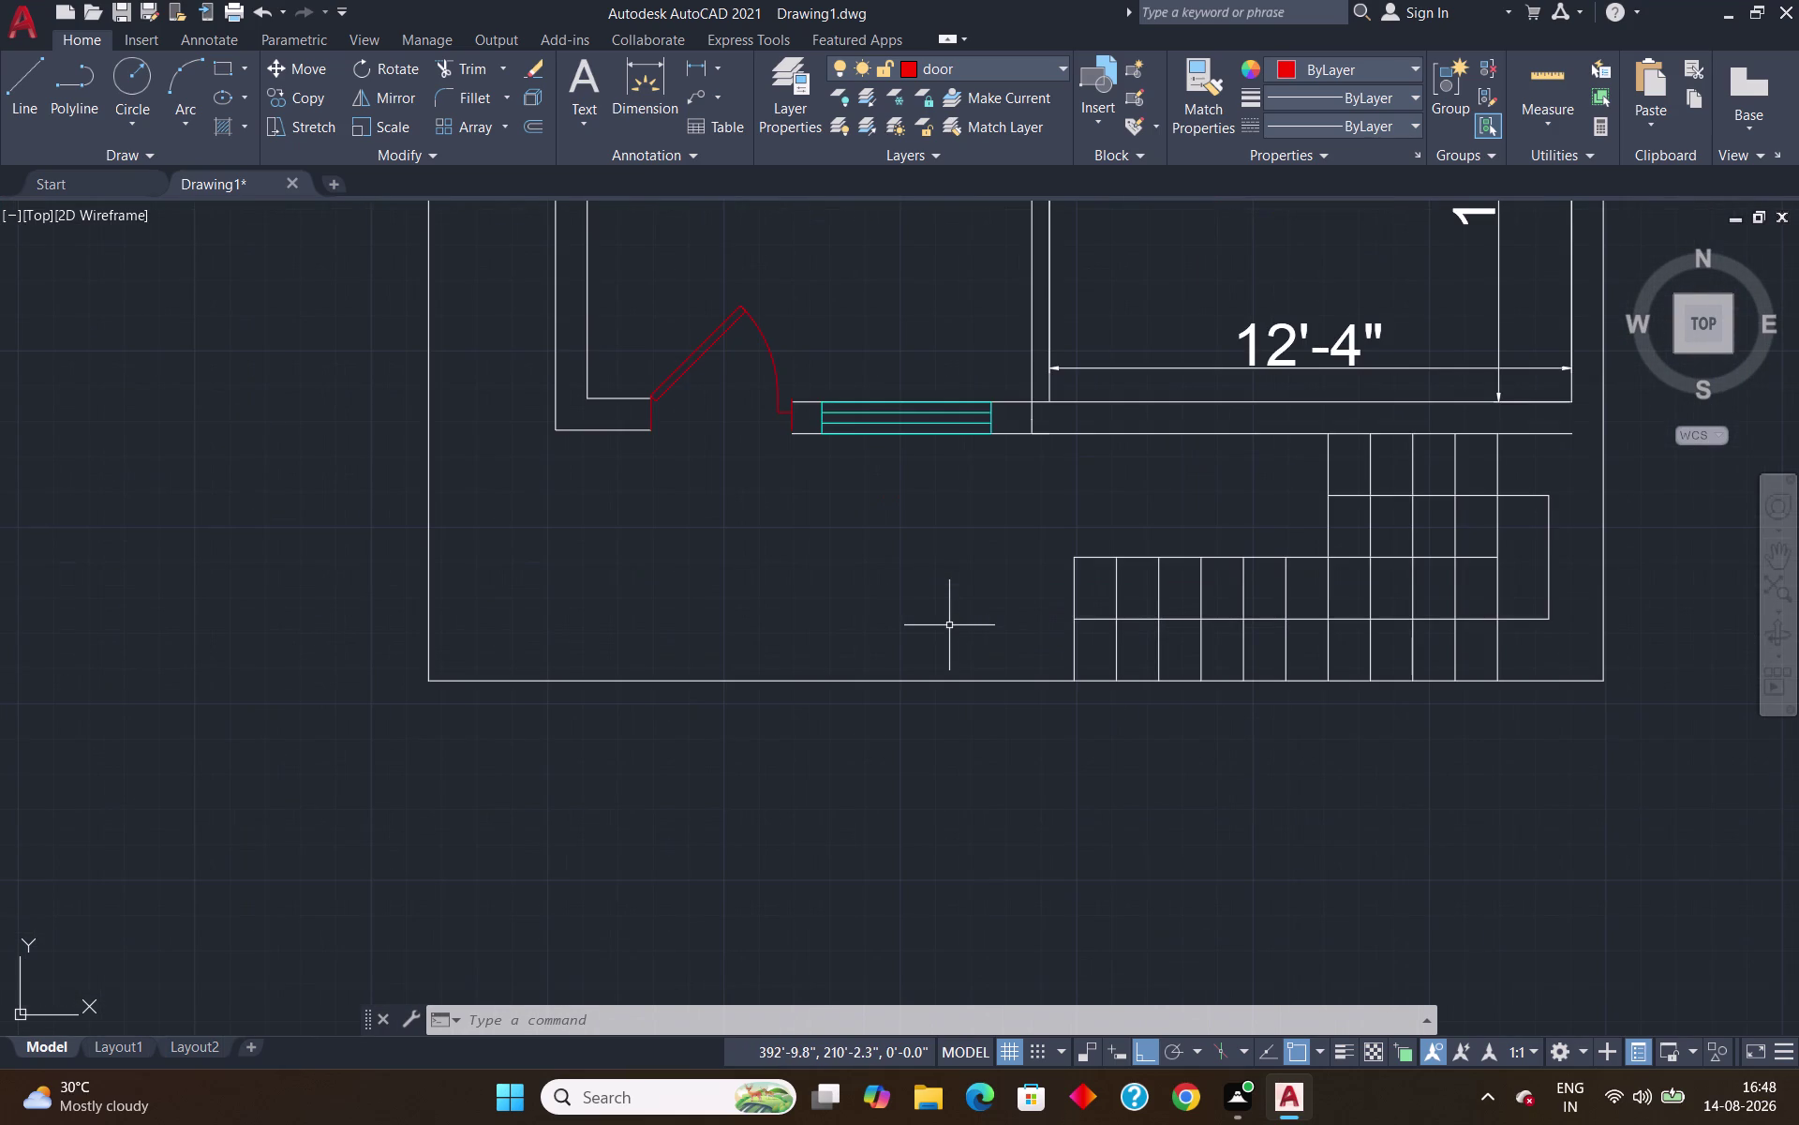
click(723, 678)
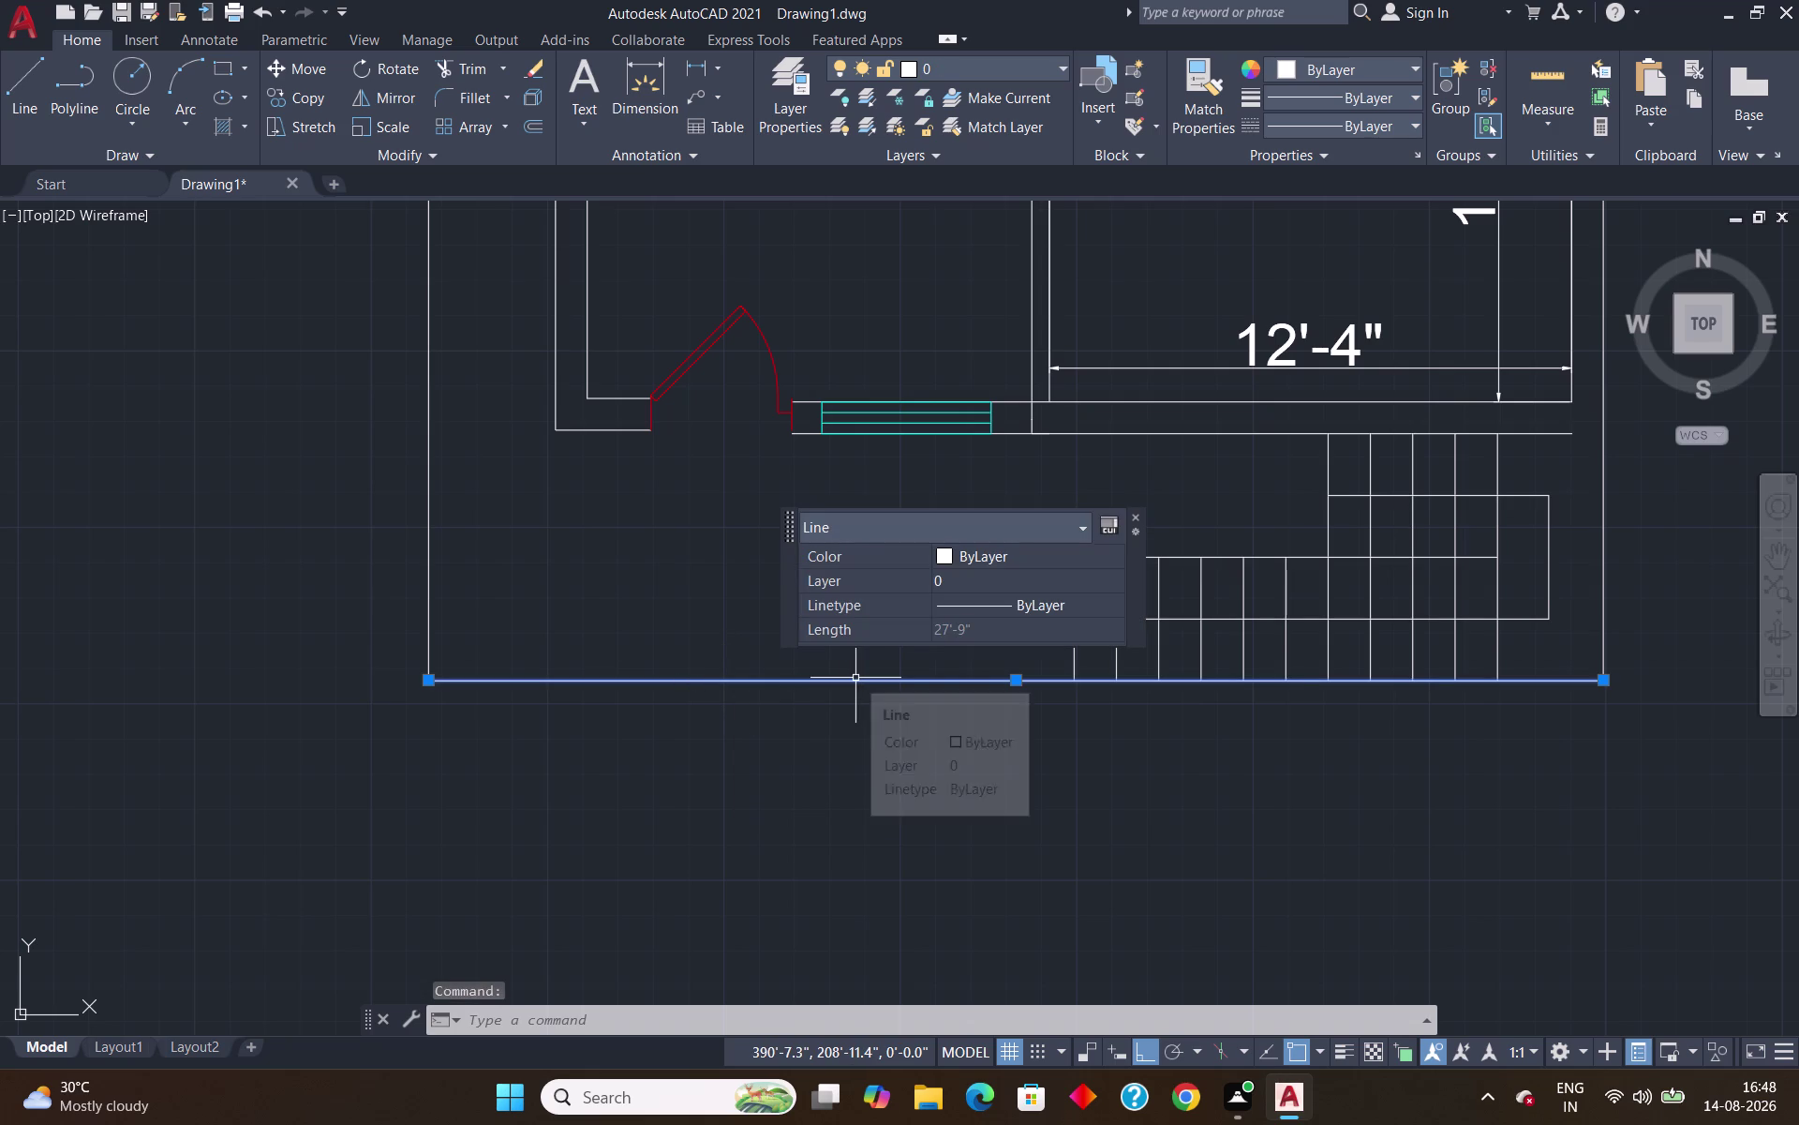
key(Delete)
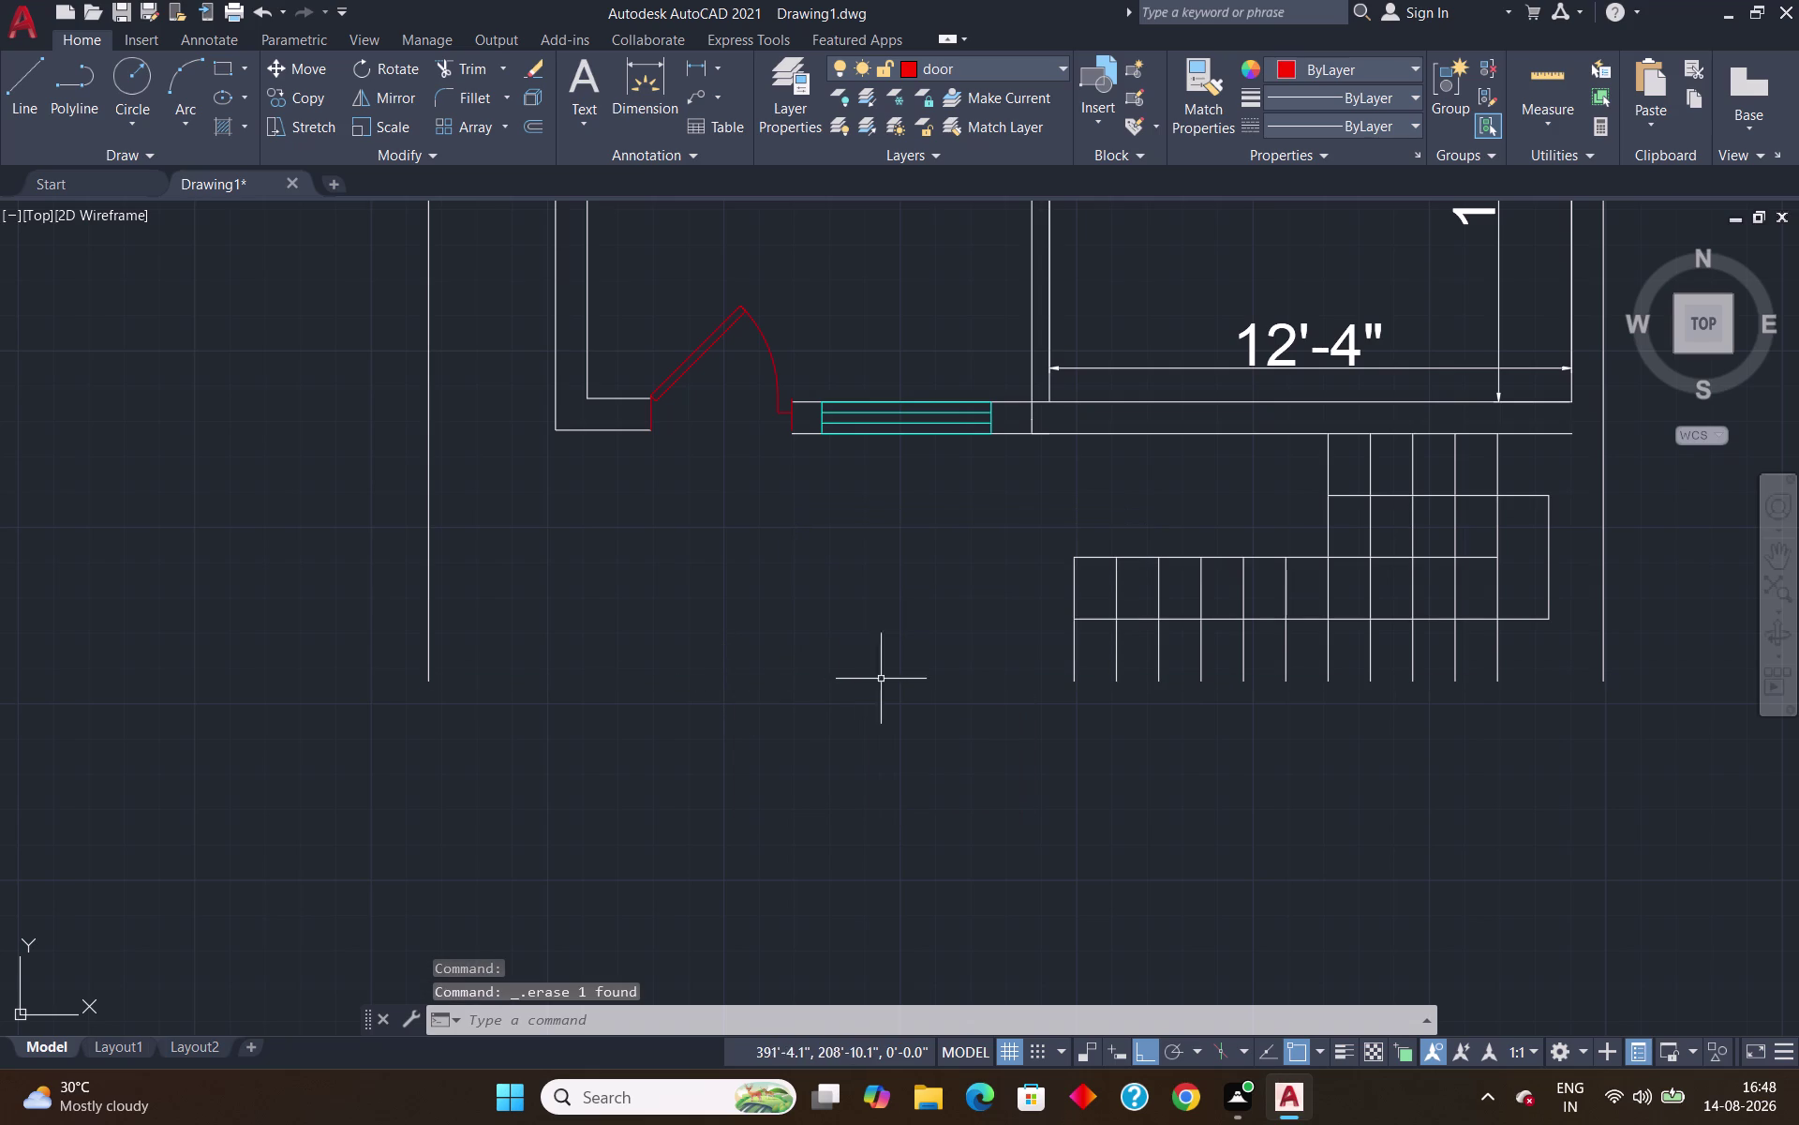
Start a new line at the inner wall corner.
key(l)
key(Return)
click(559, 431)
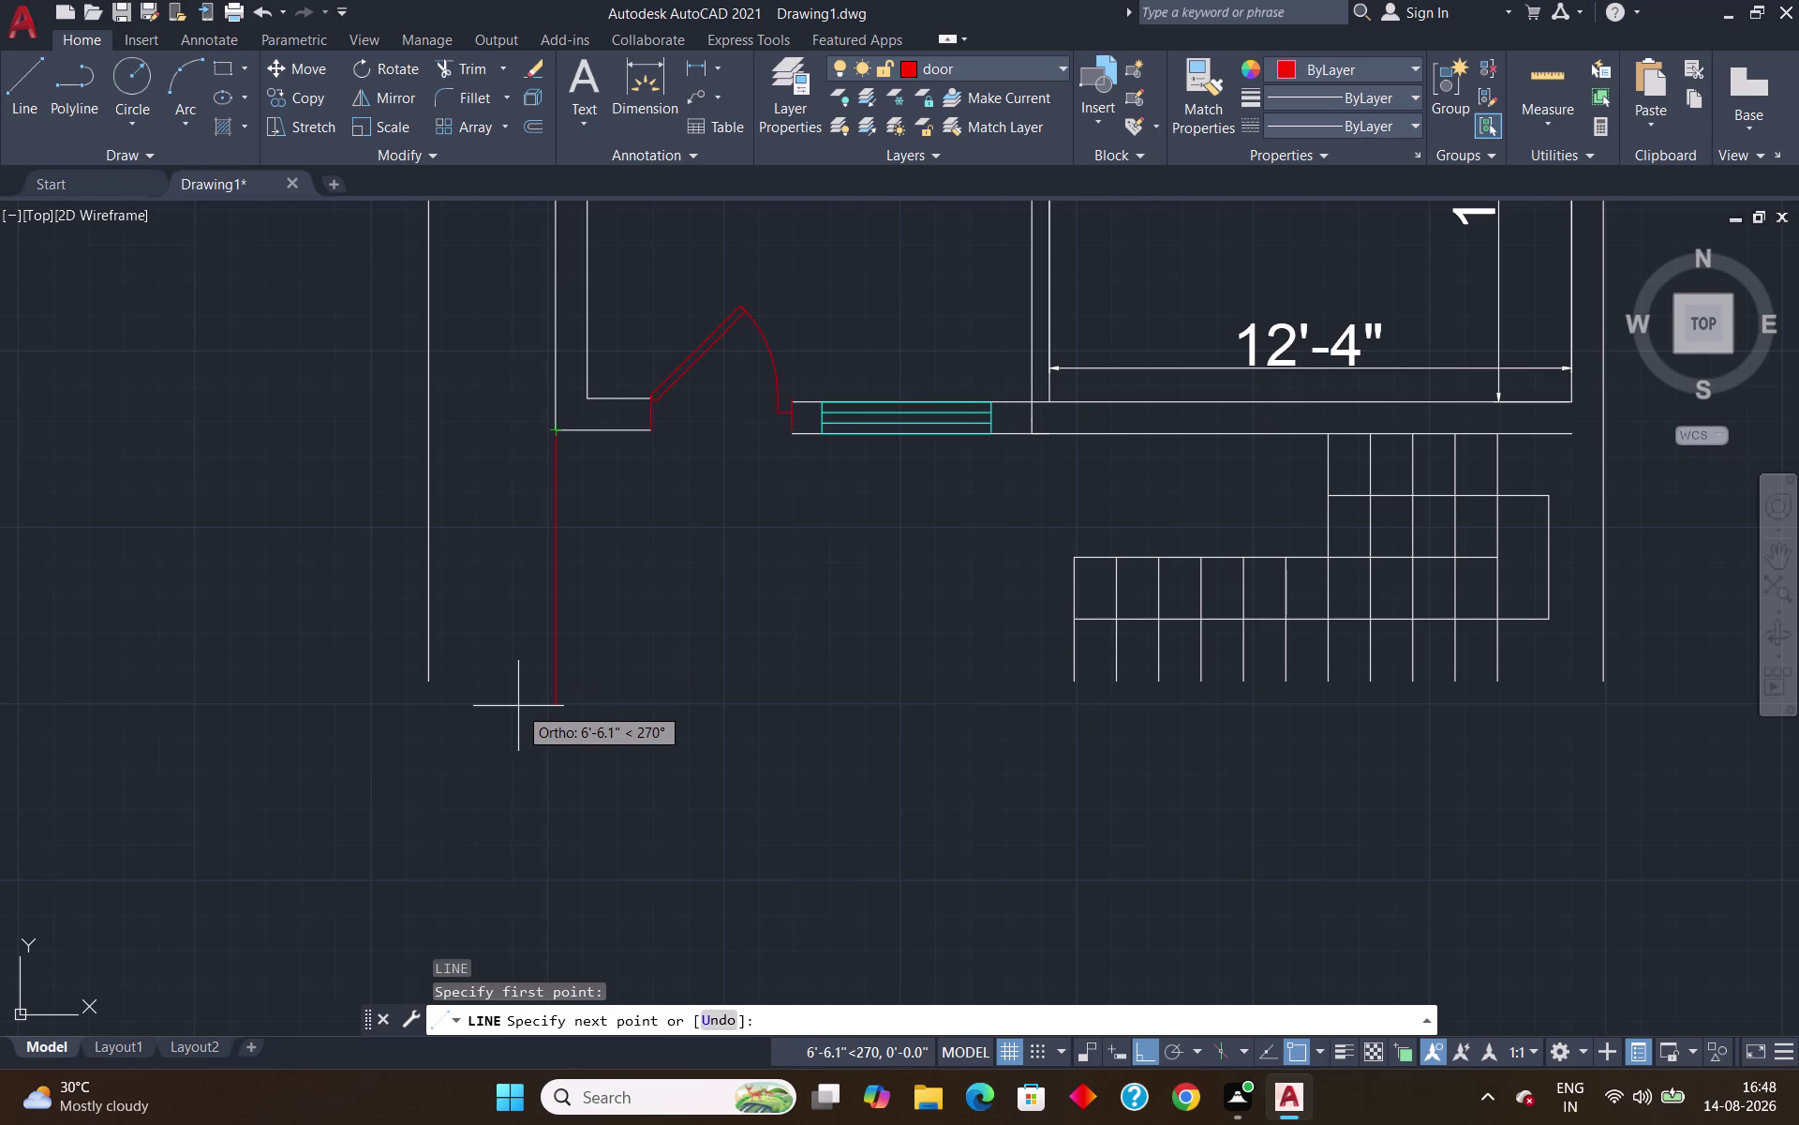
Abandon the line in progress and make layer 0 current.
key(Escape)
click(1036, 72)
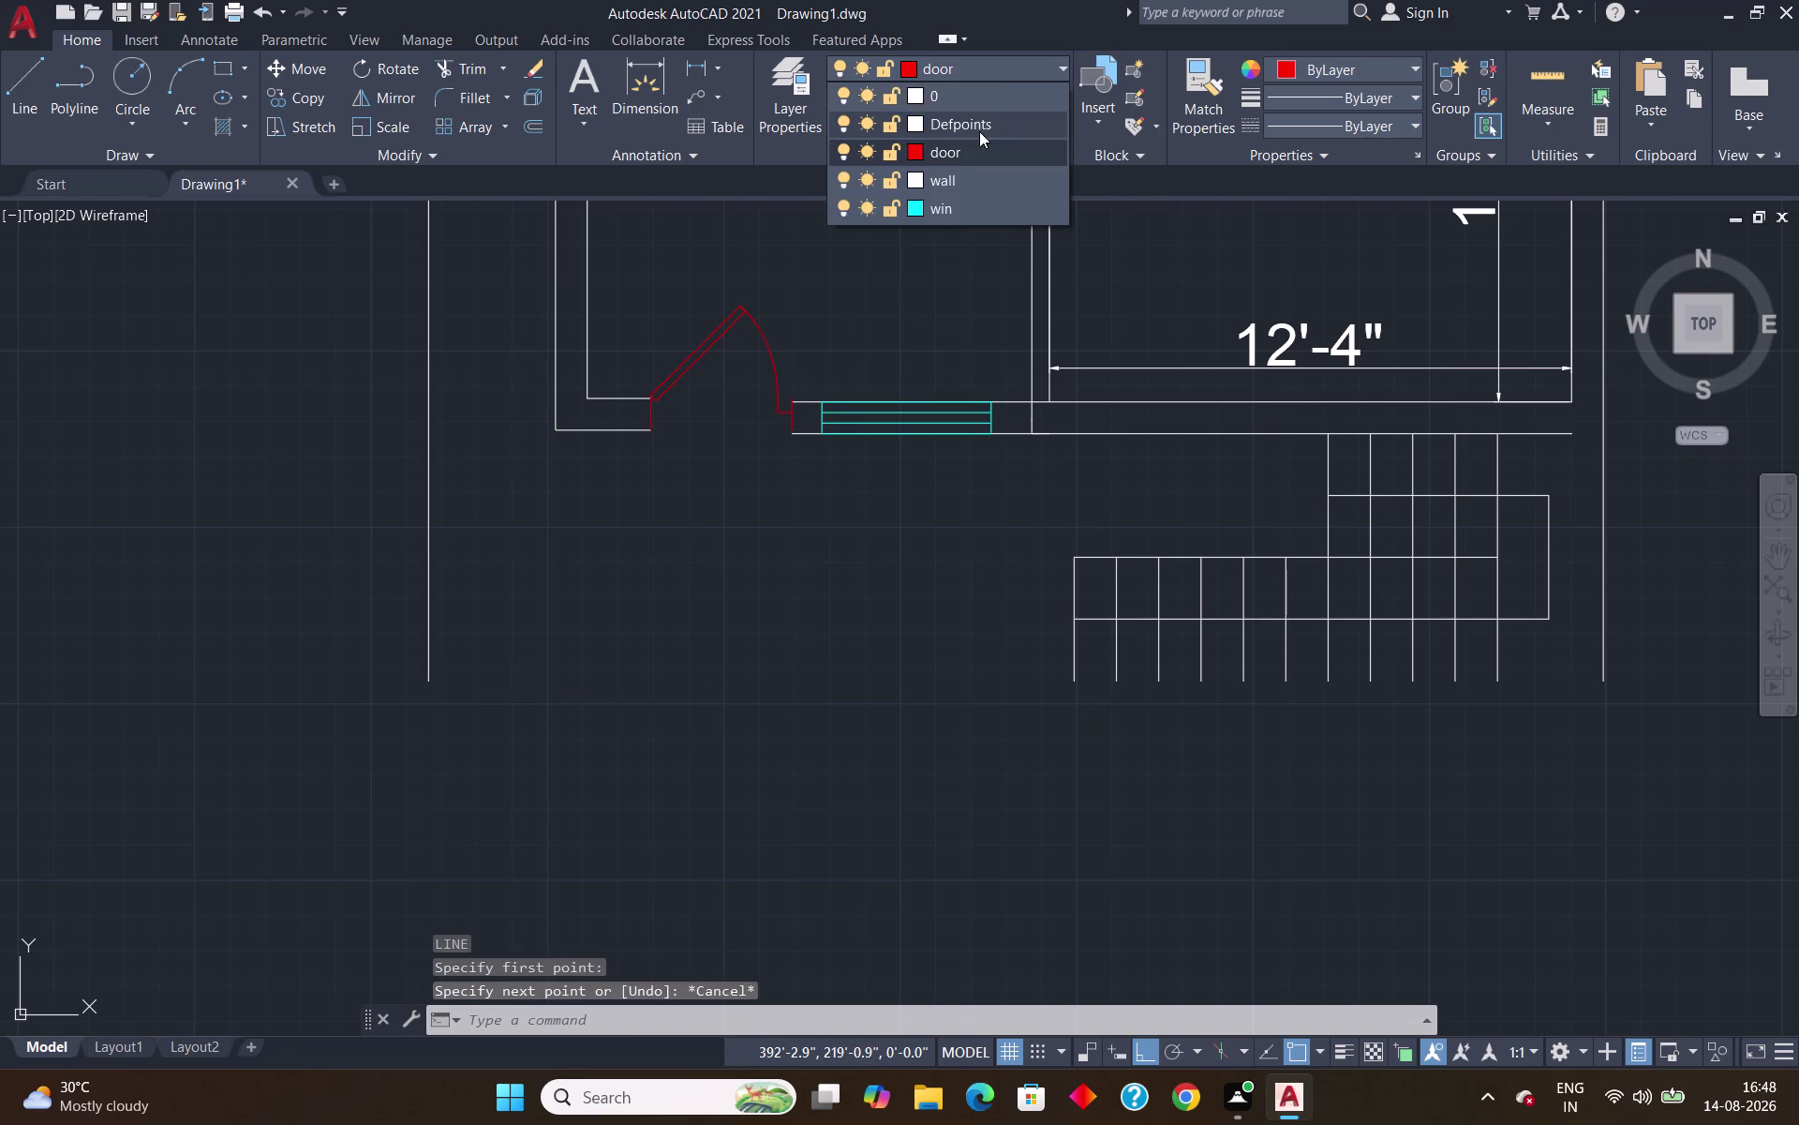
click(985, 95)
Draw a wall line dropping 6' from the inner corner and running right across the bottom.
key(space)
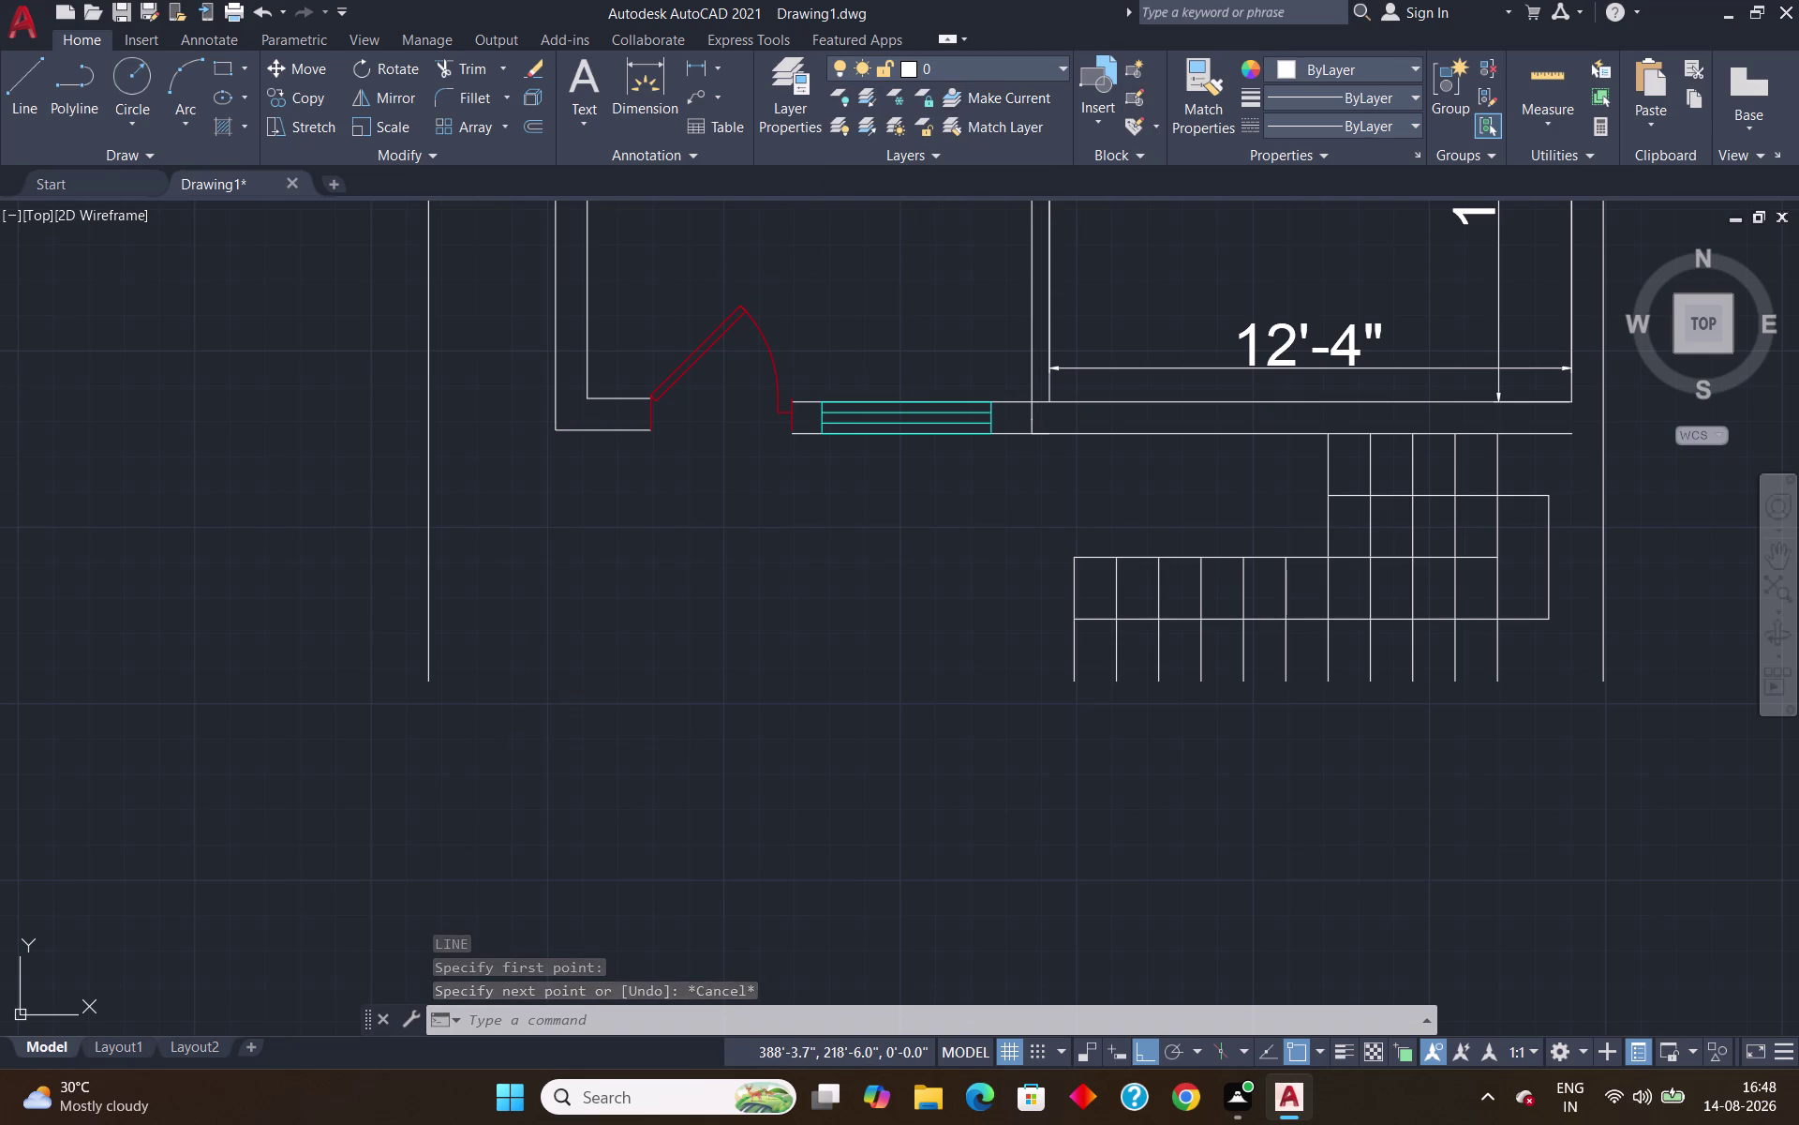
click(559, 430)
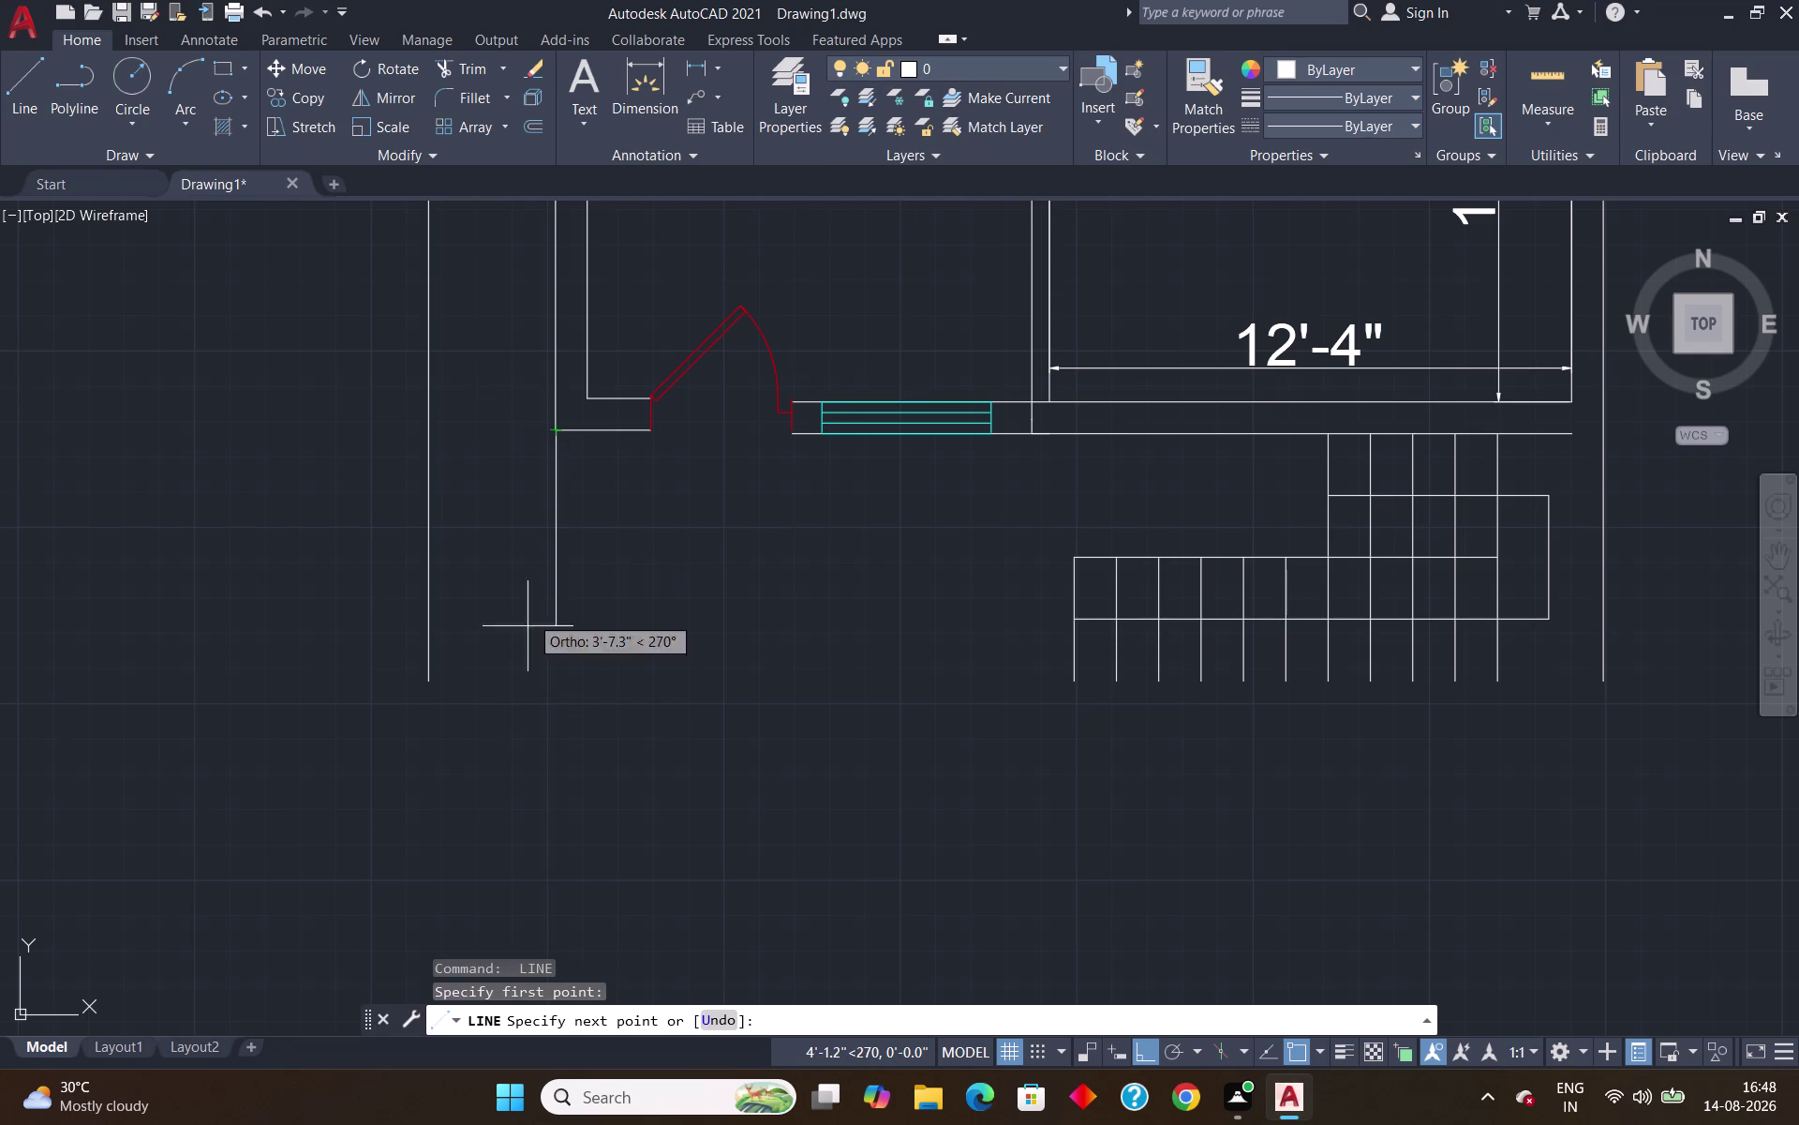
text(6)
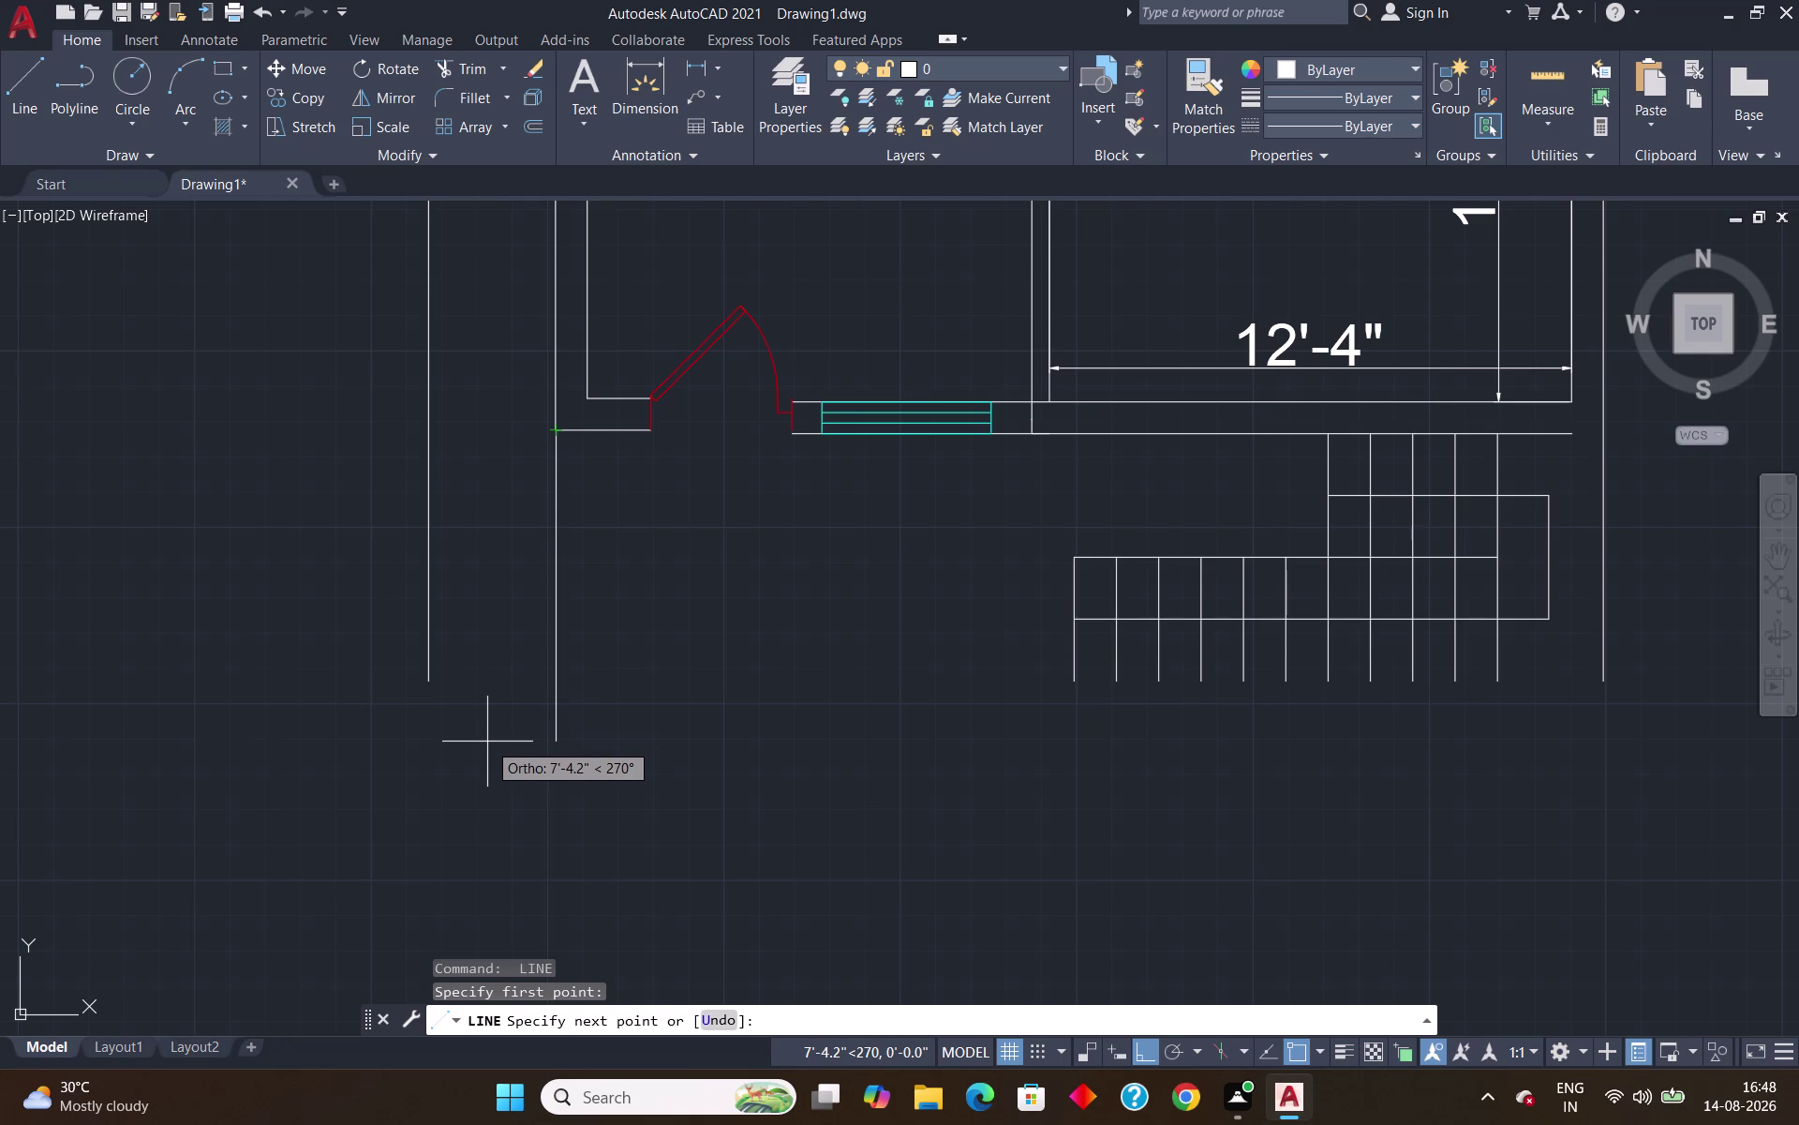
text(')
key(Return)
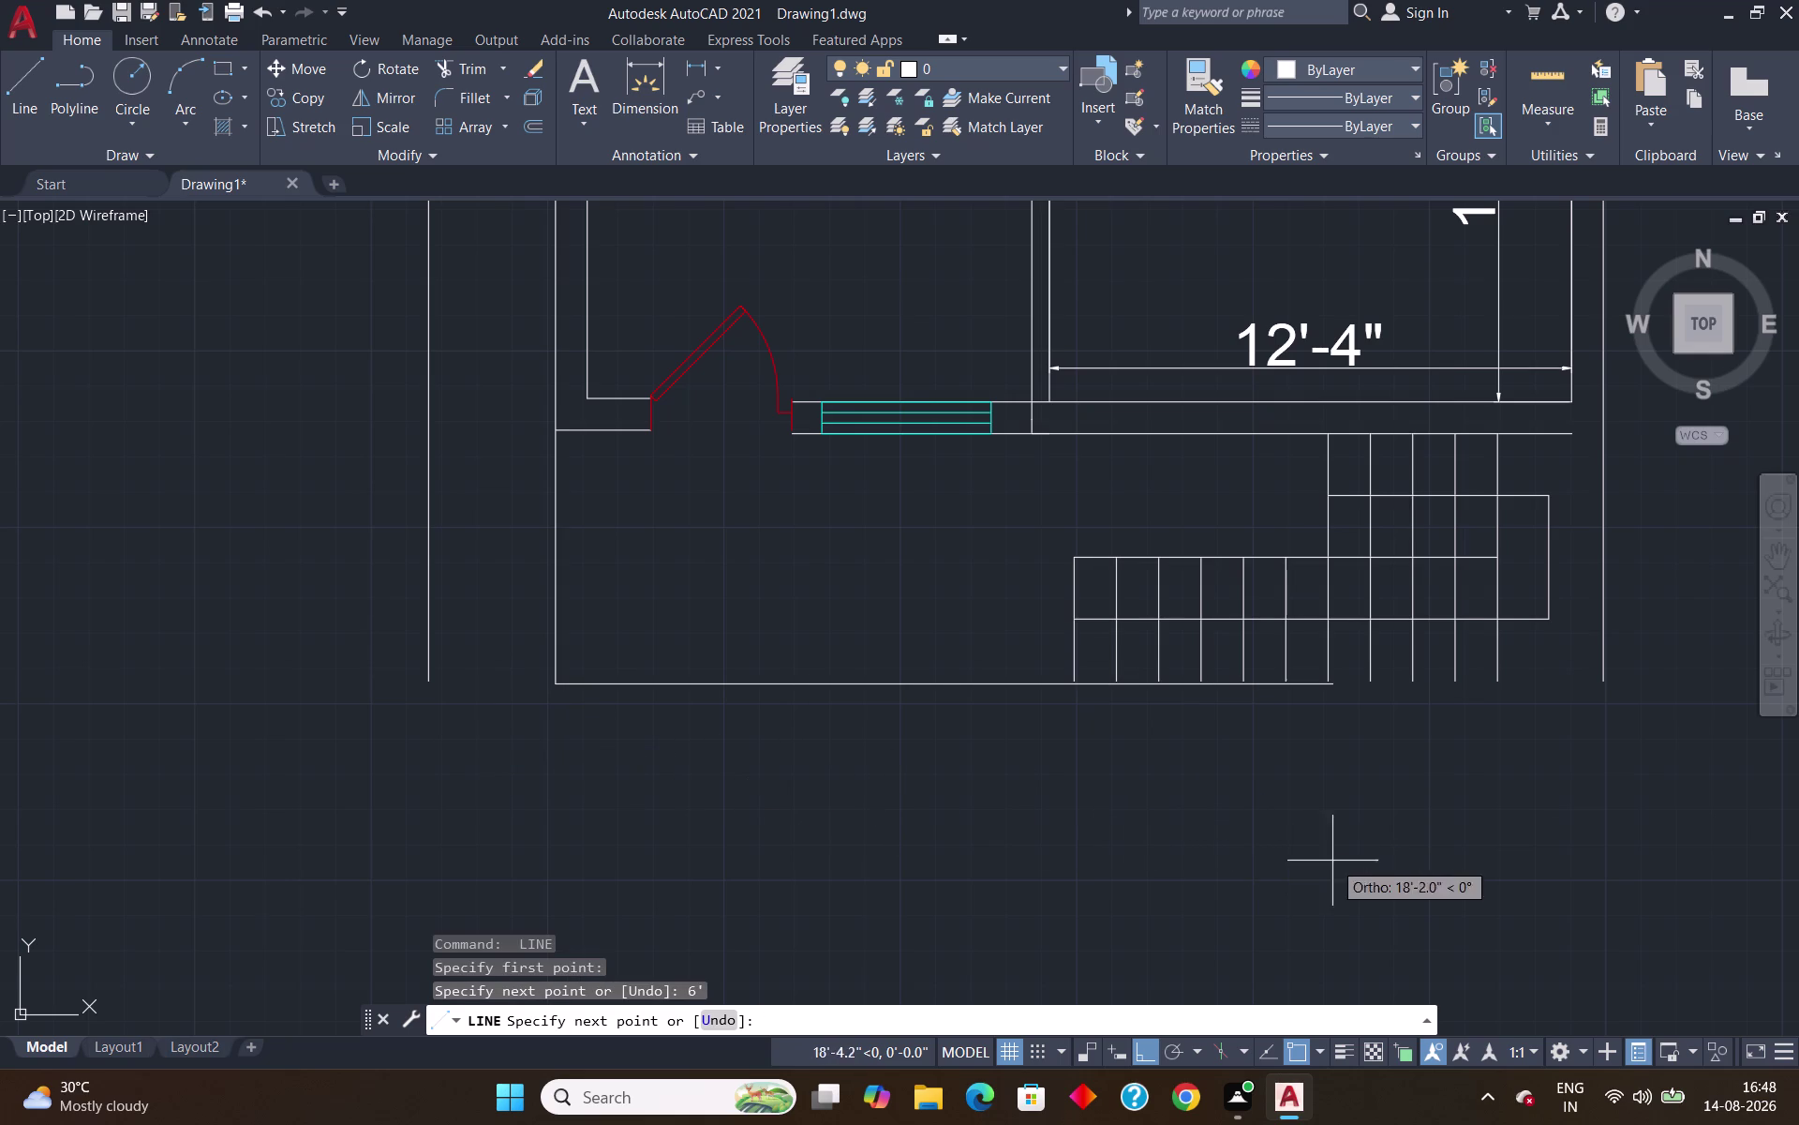
click(1684, 727)
key(Escape)
text(EX)
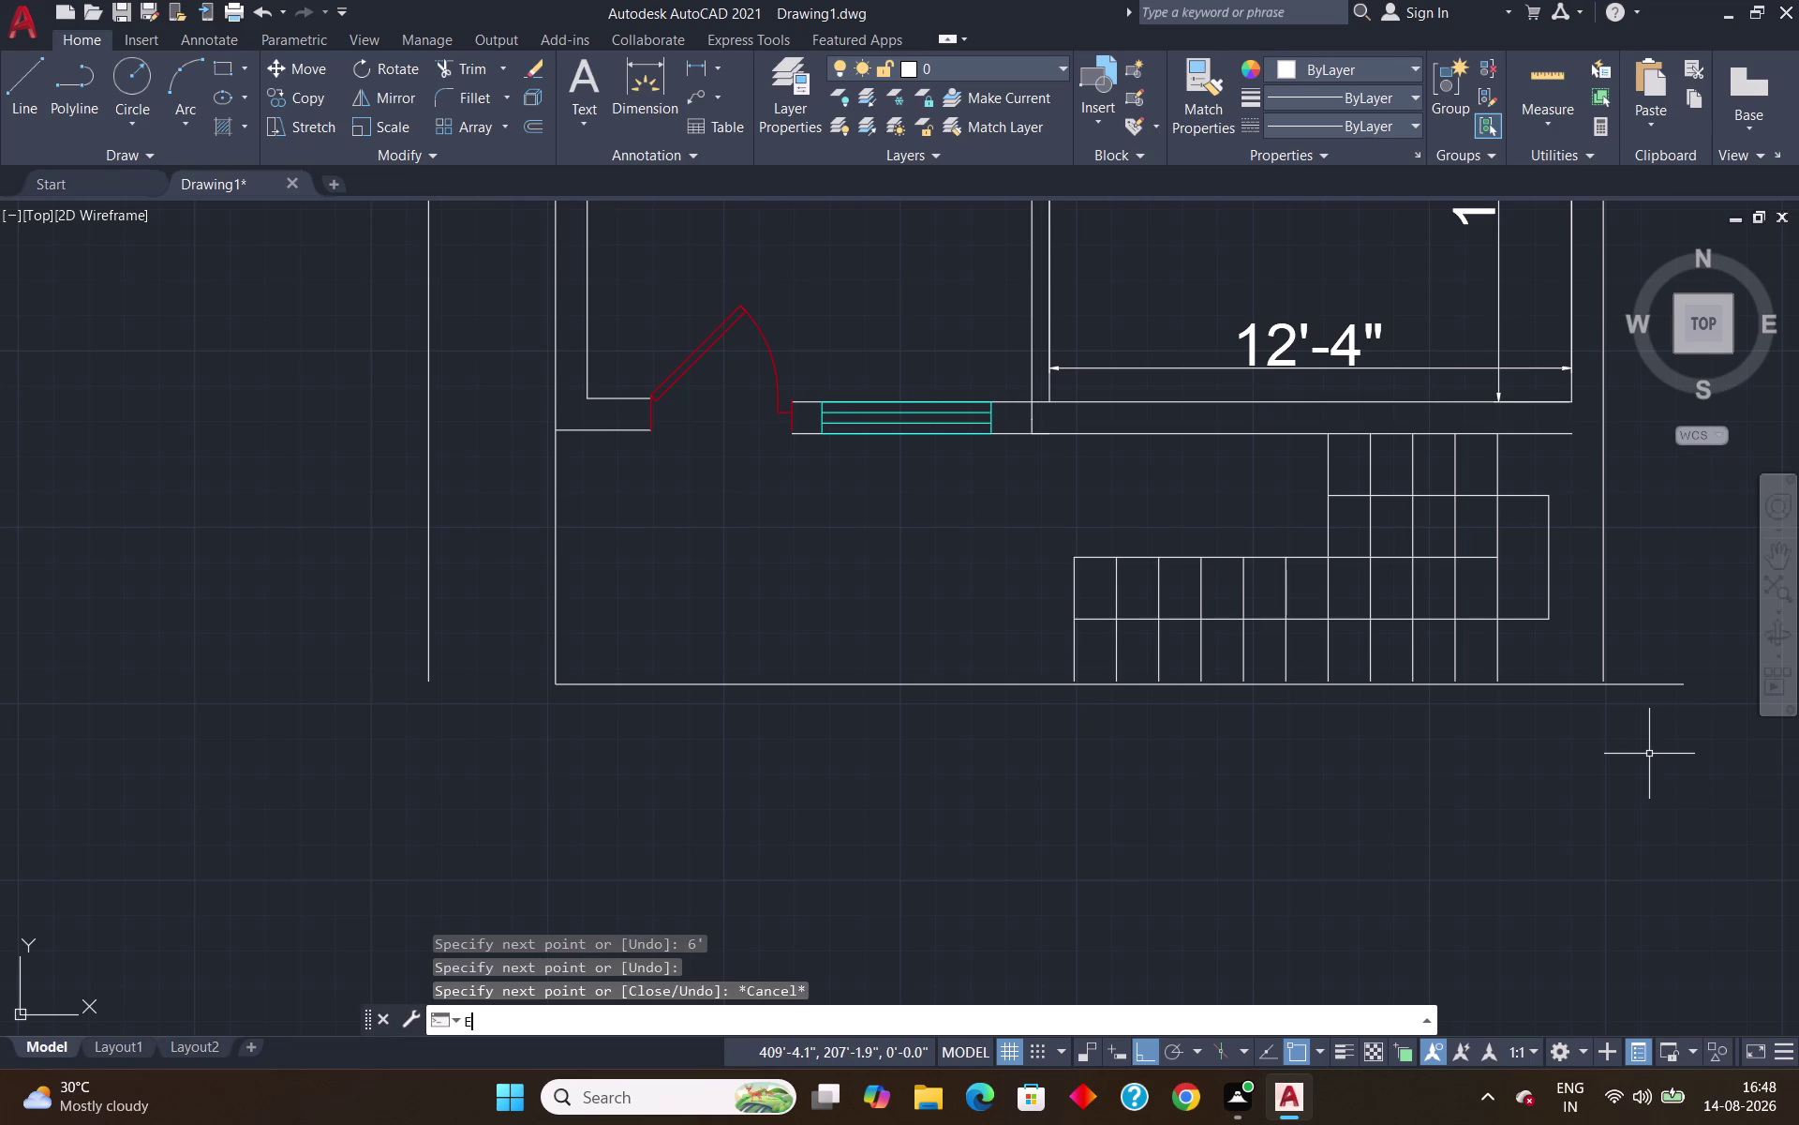
key(Return)
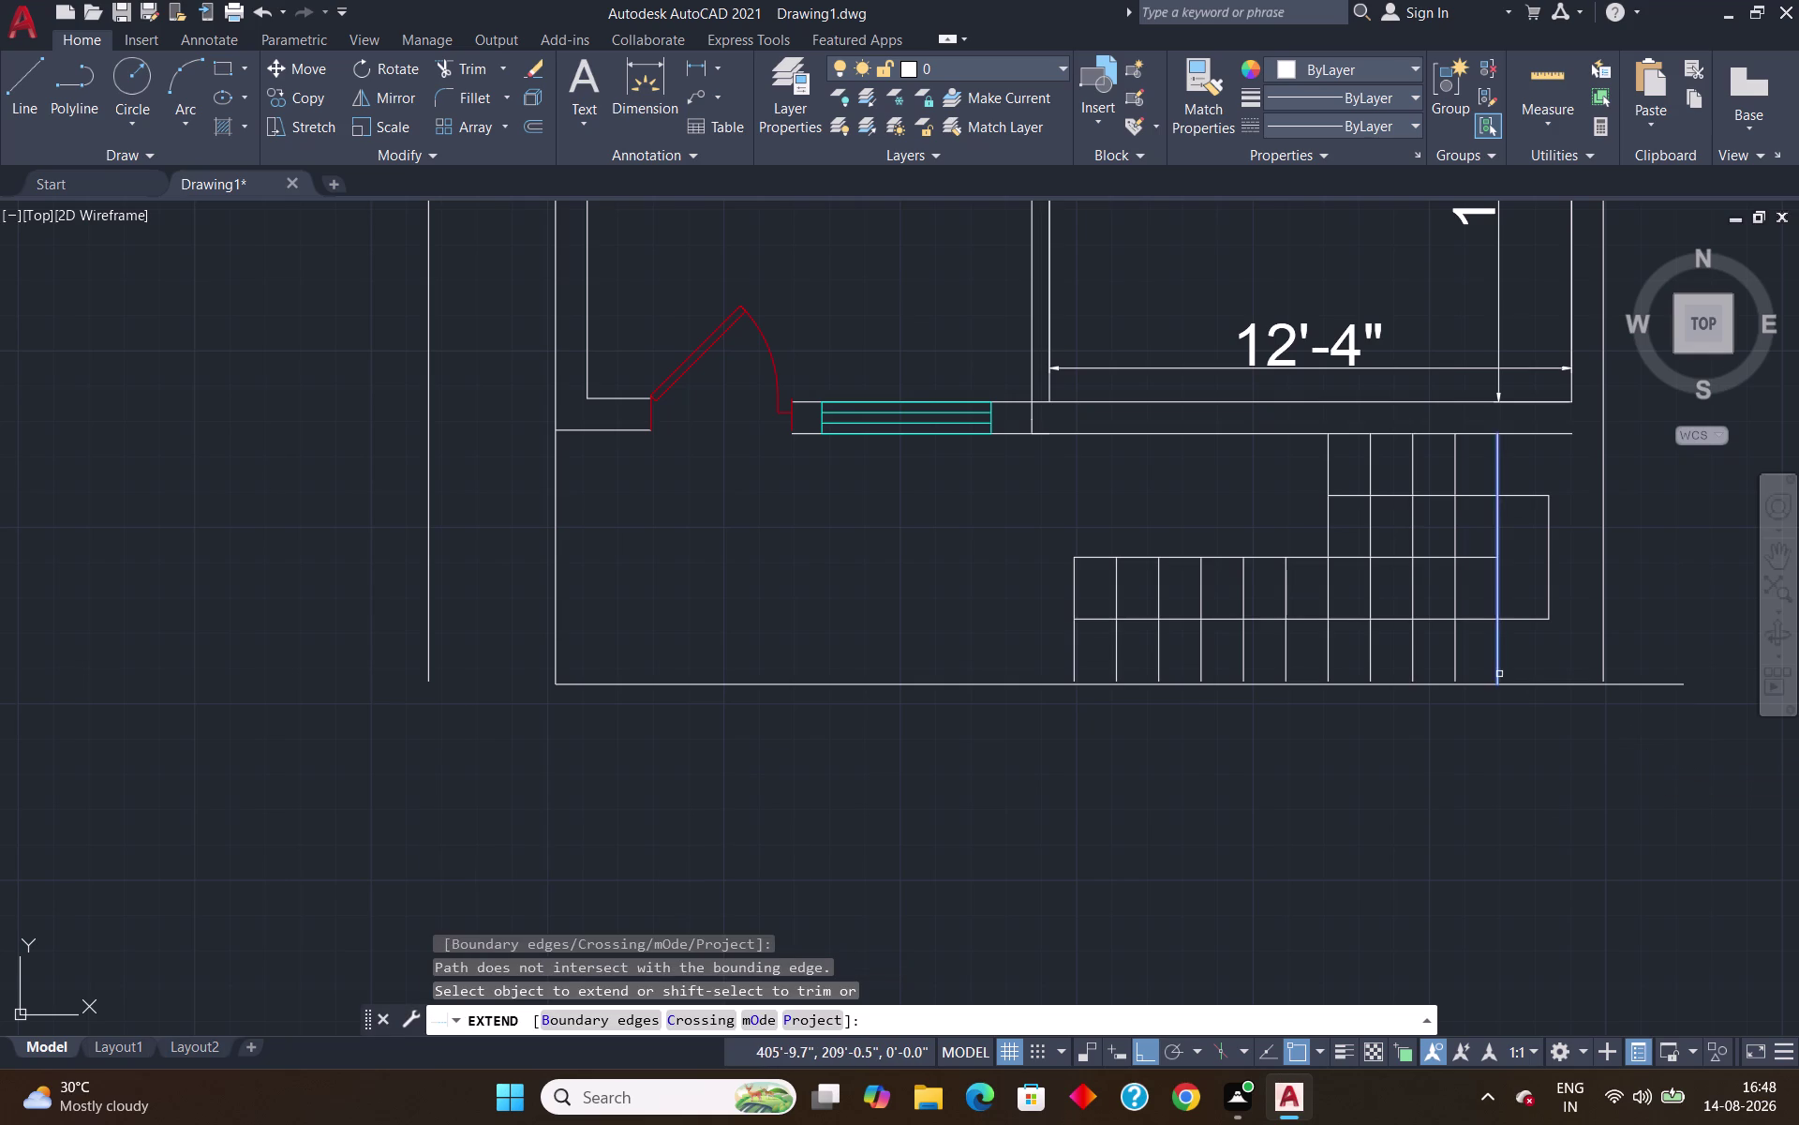
Extend all eleven stair lines down to the new bottom wall line.
scroll(up, 3)
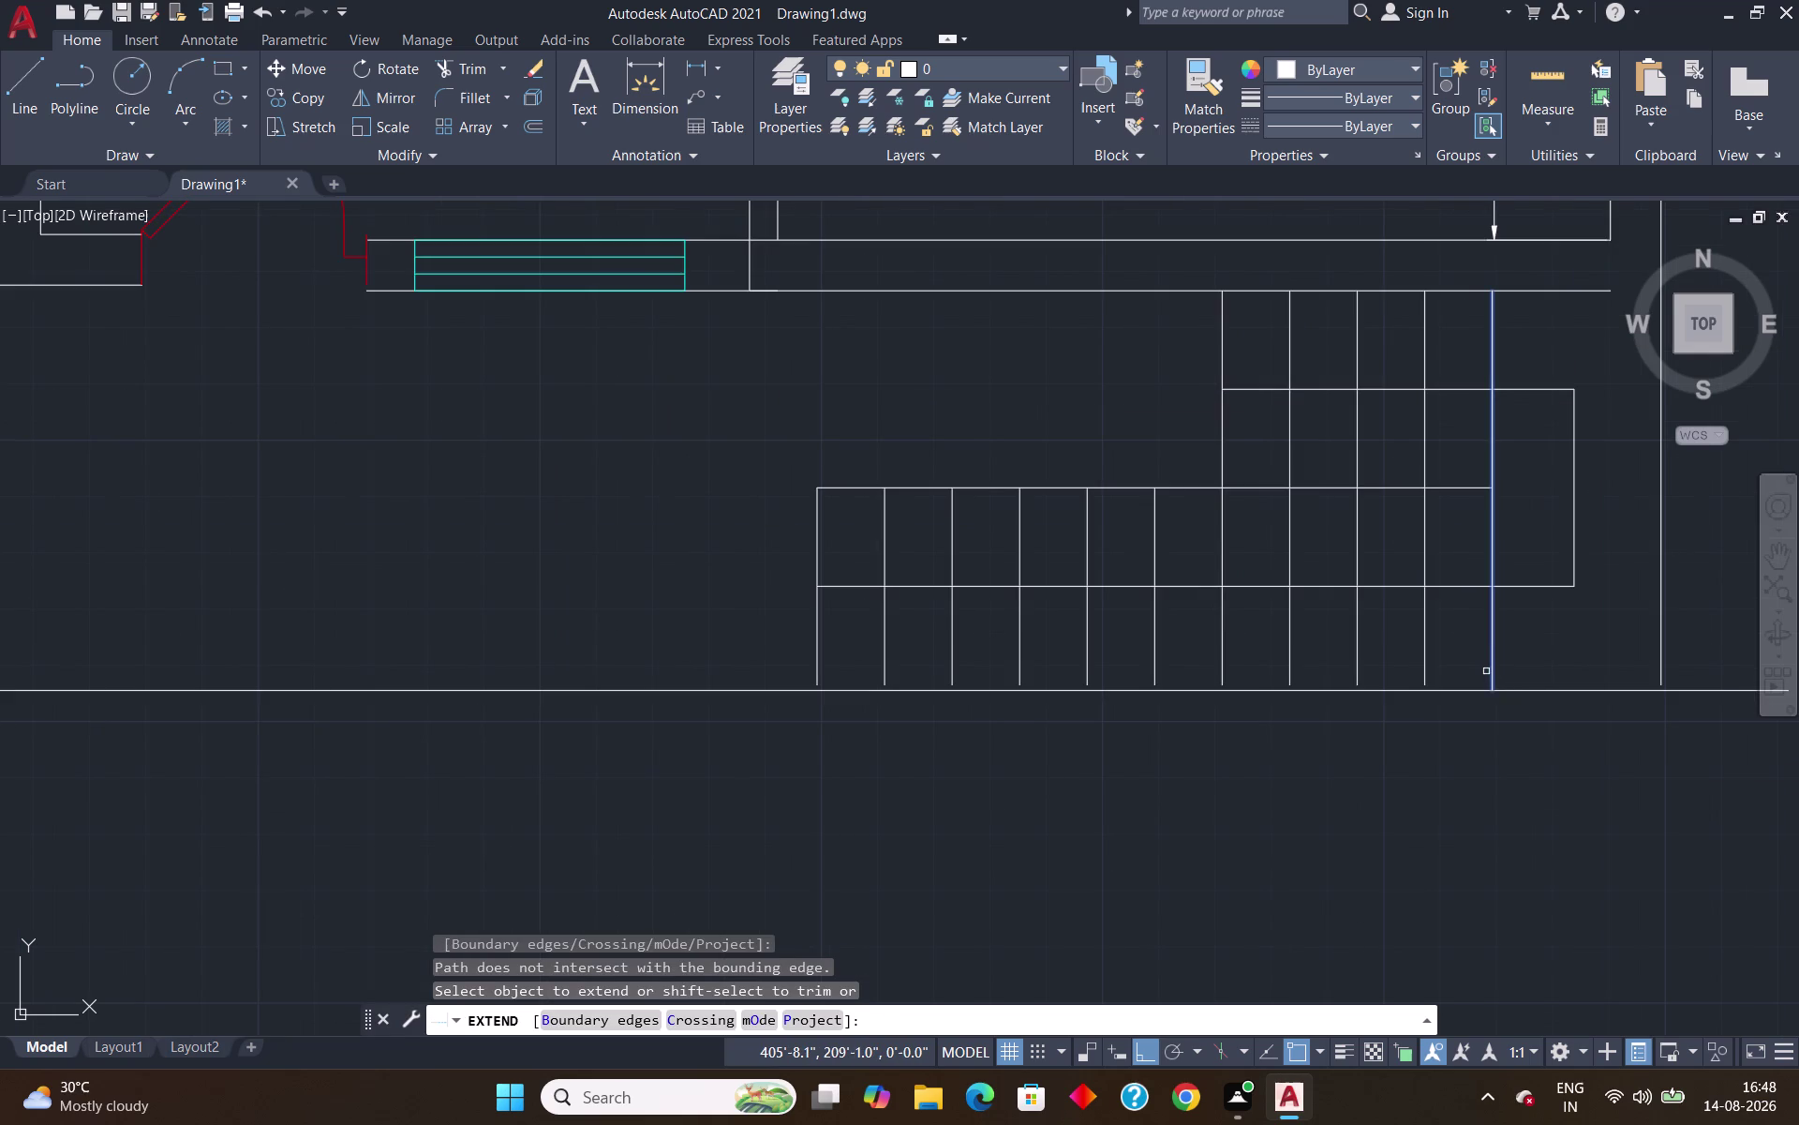
click(1494, 672)
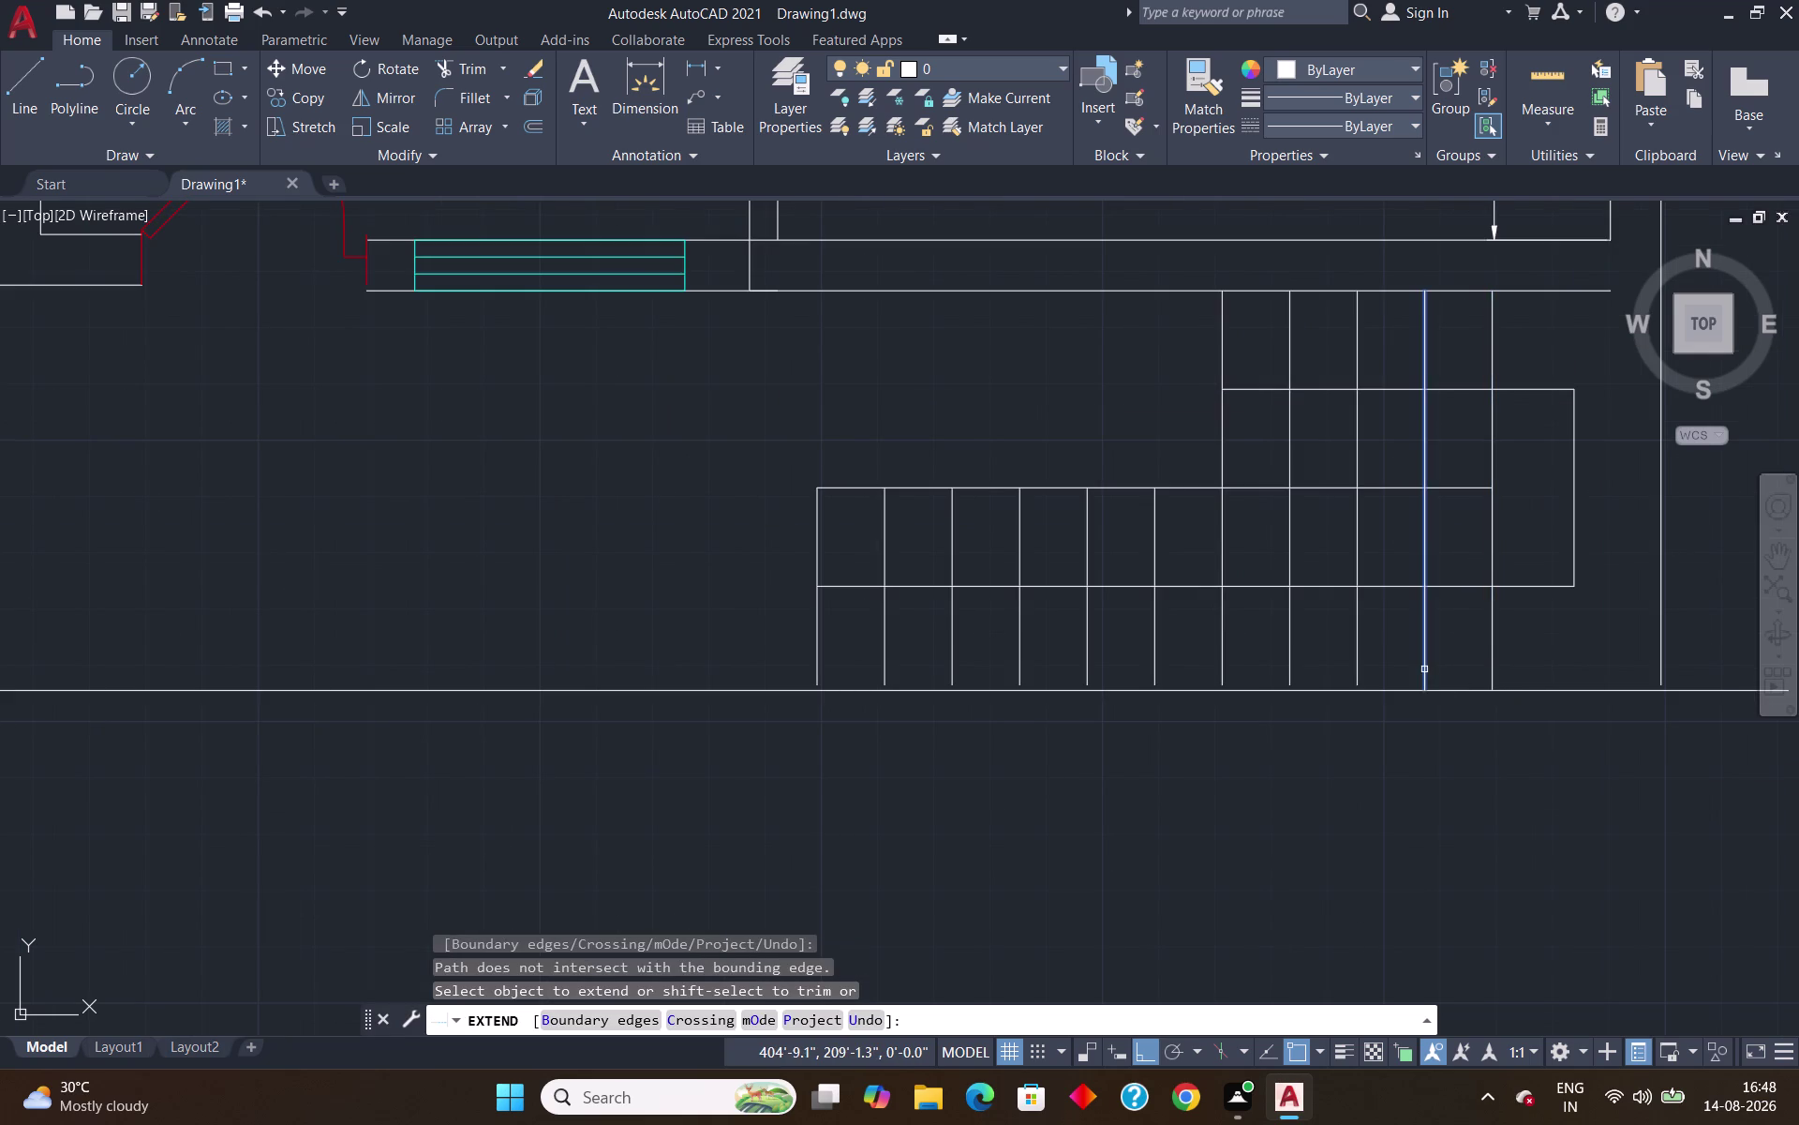
click(1424, 670)
click(1357, 673)
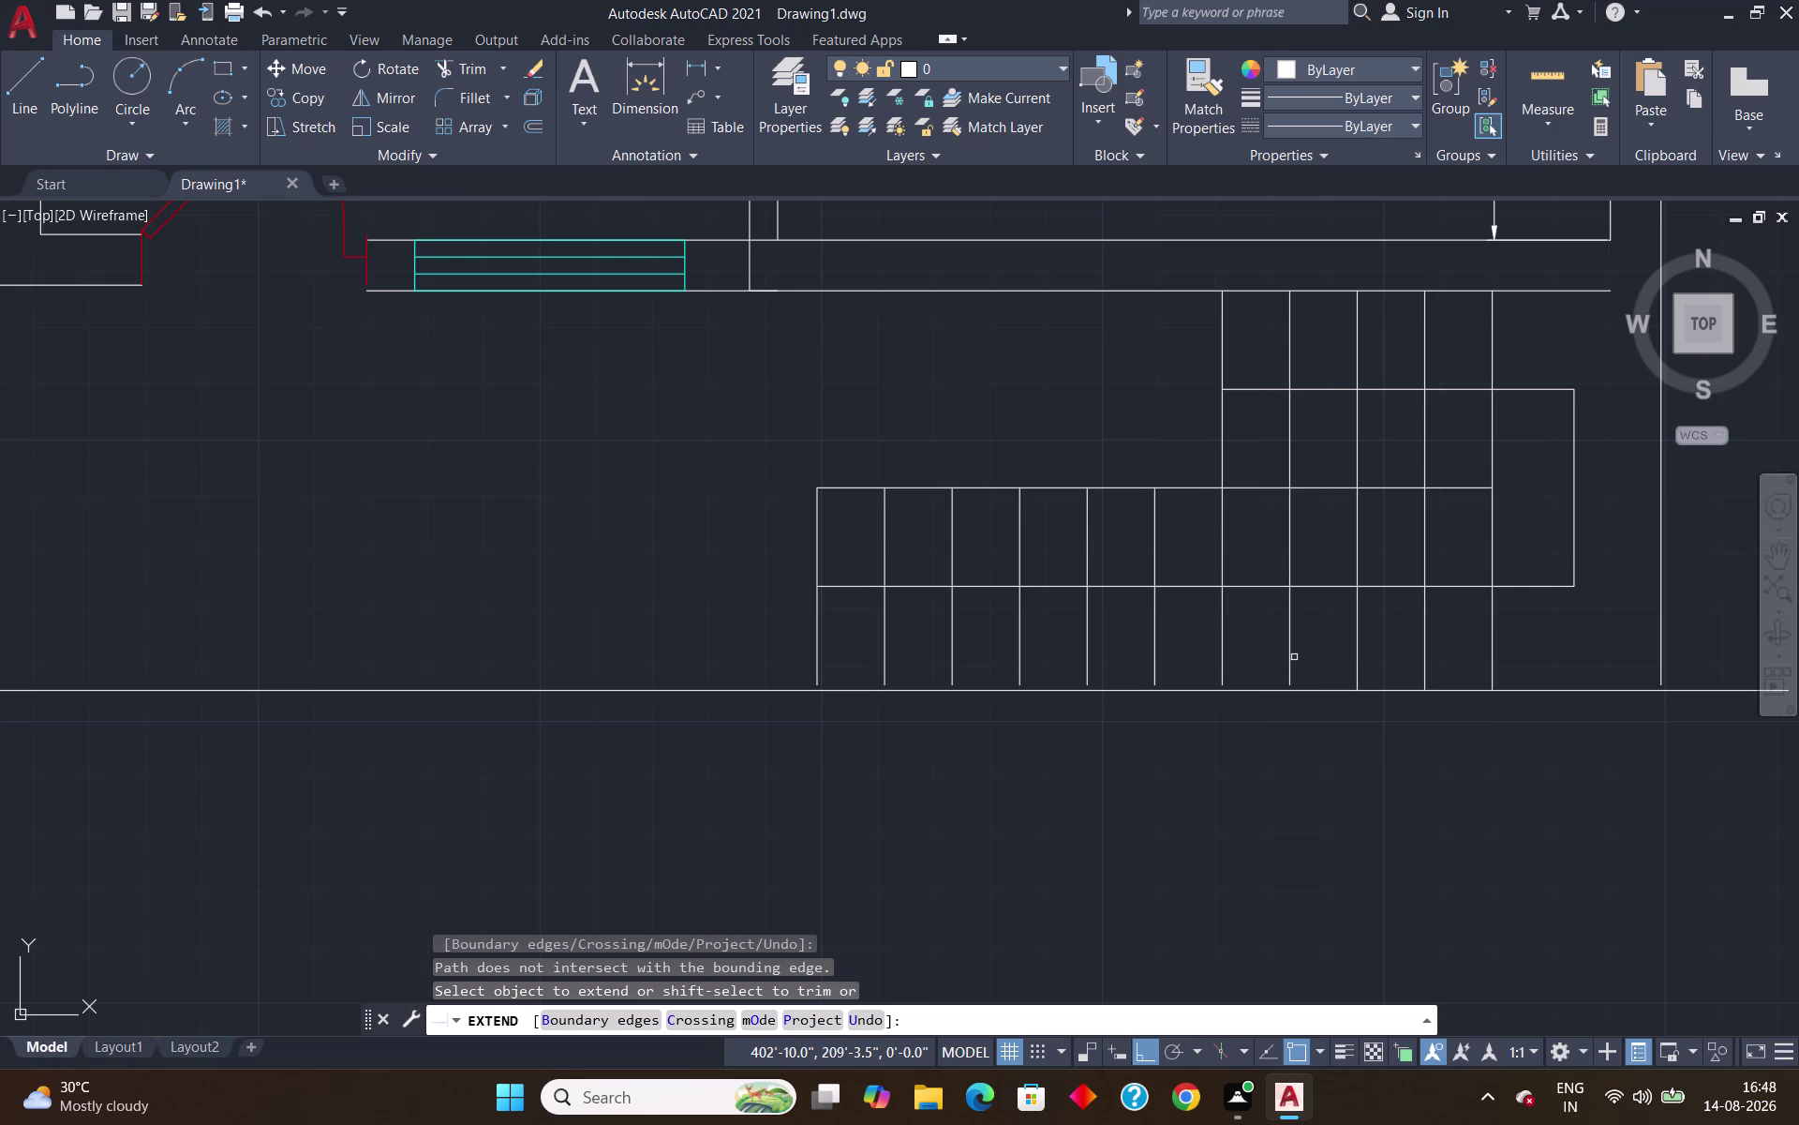
click(1291, 643)
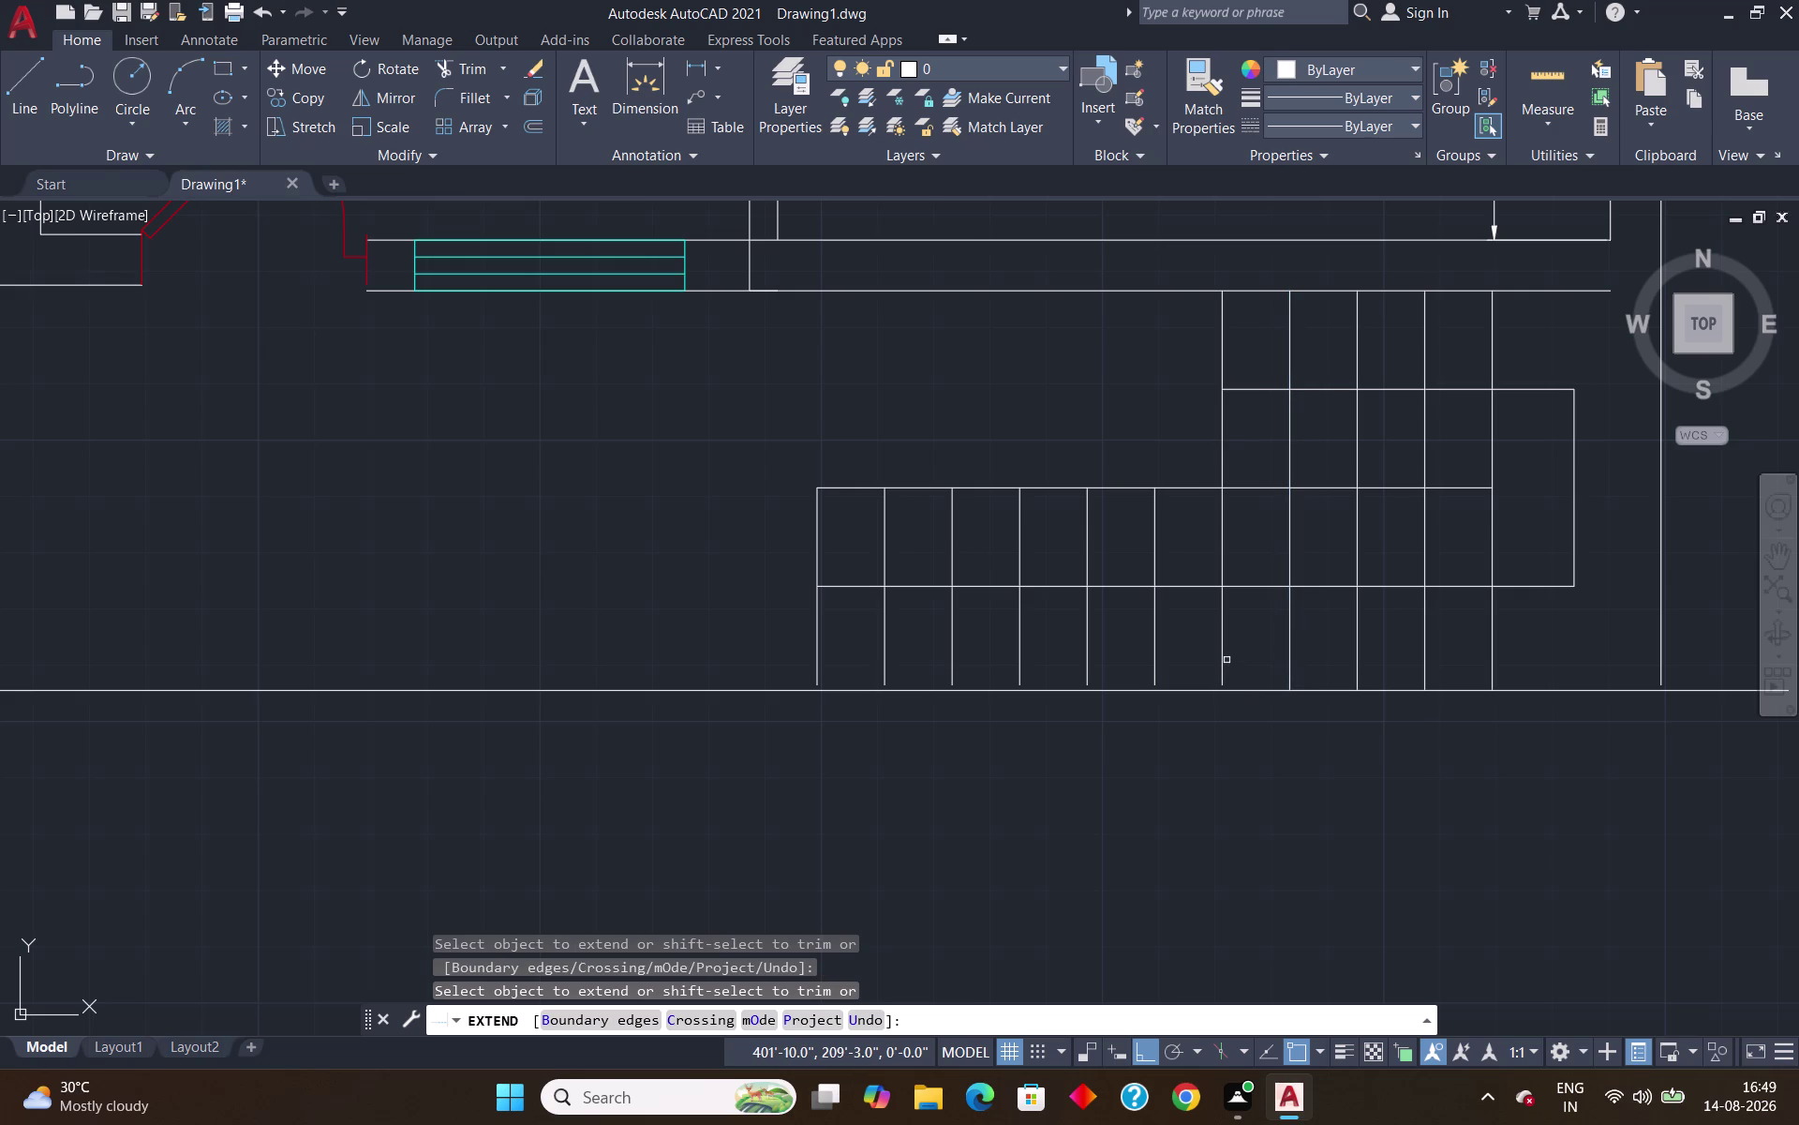
click(1222, 654)
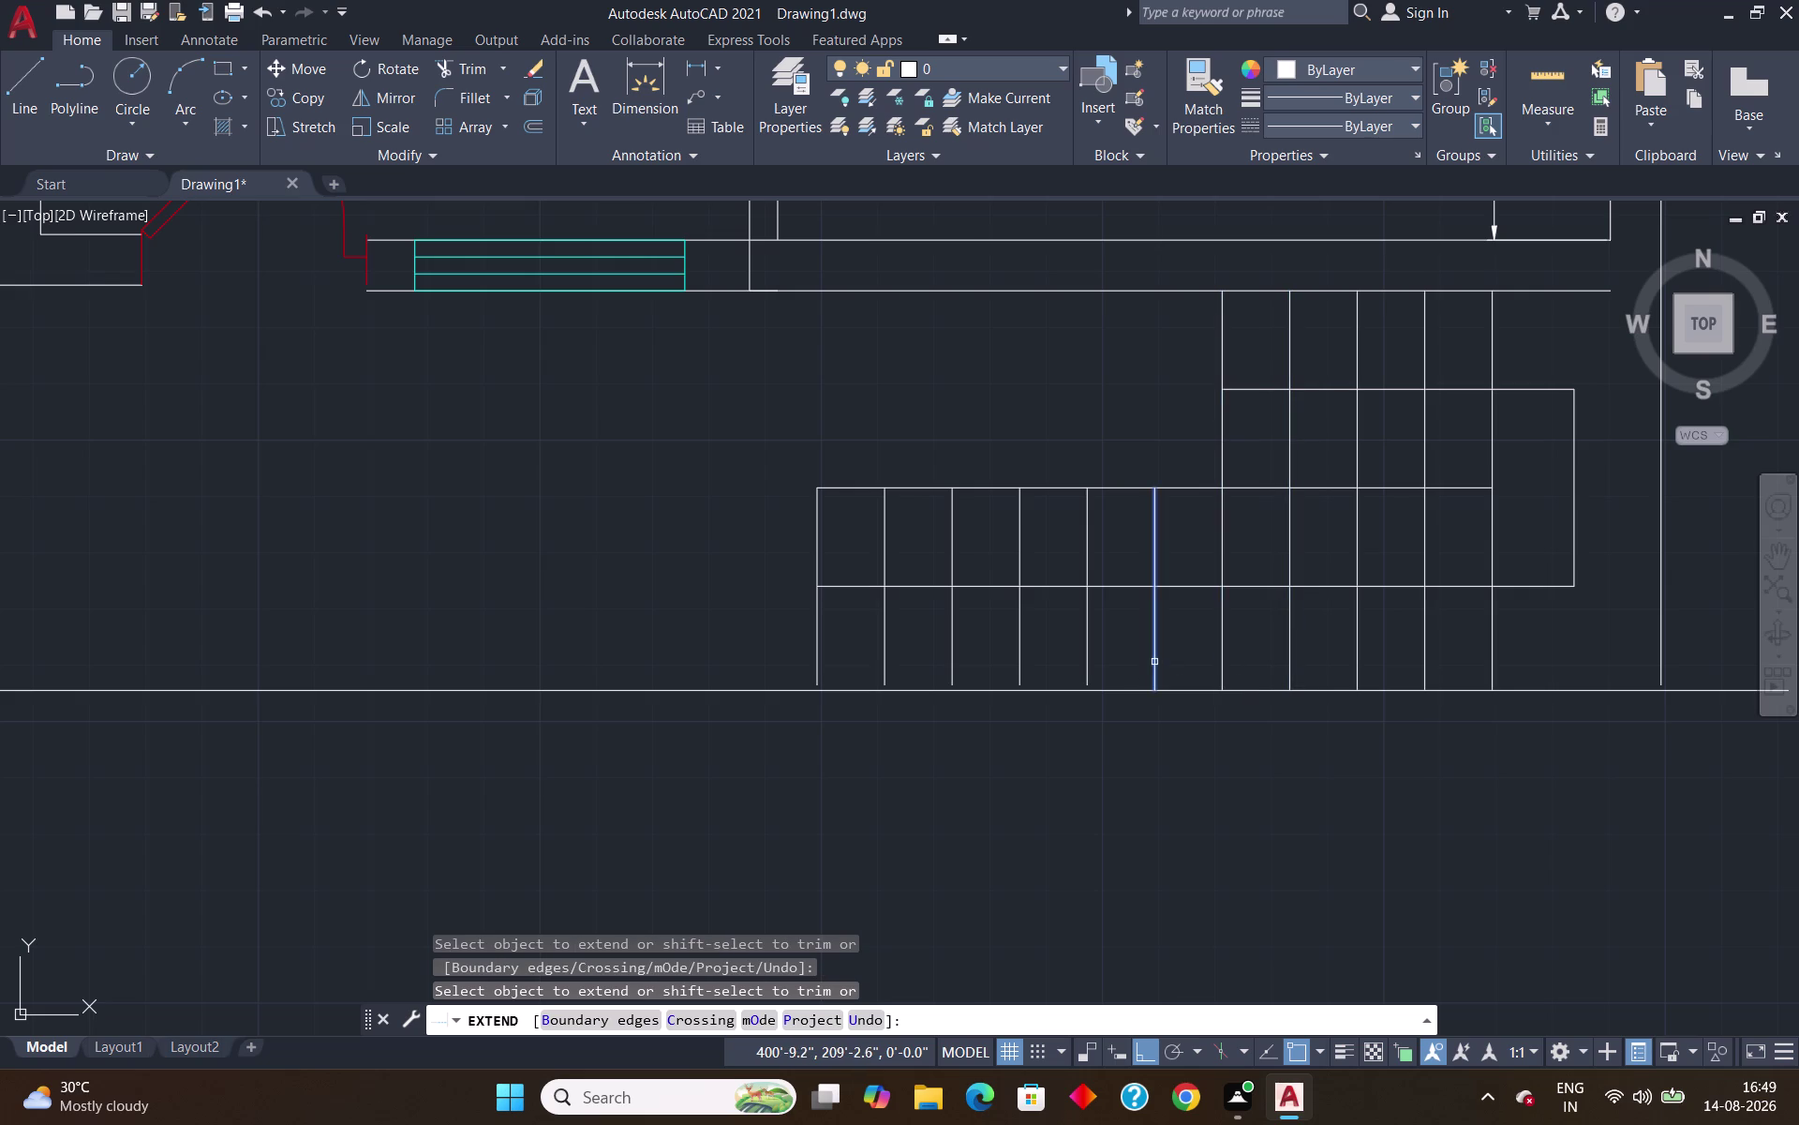
click(1157, 659)
click(1089, 669)
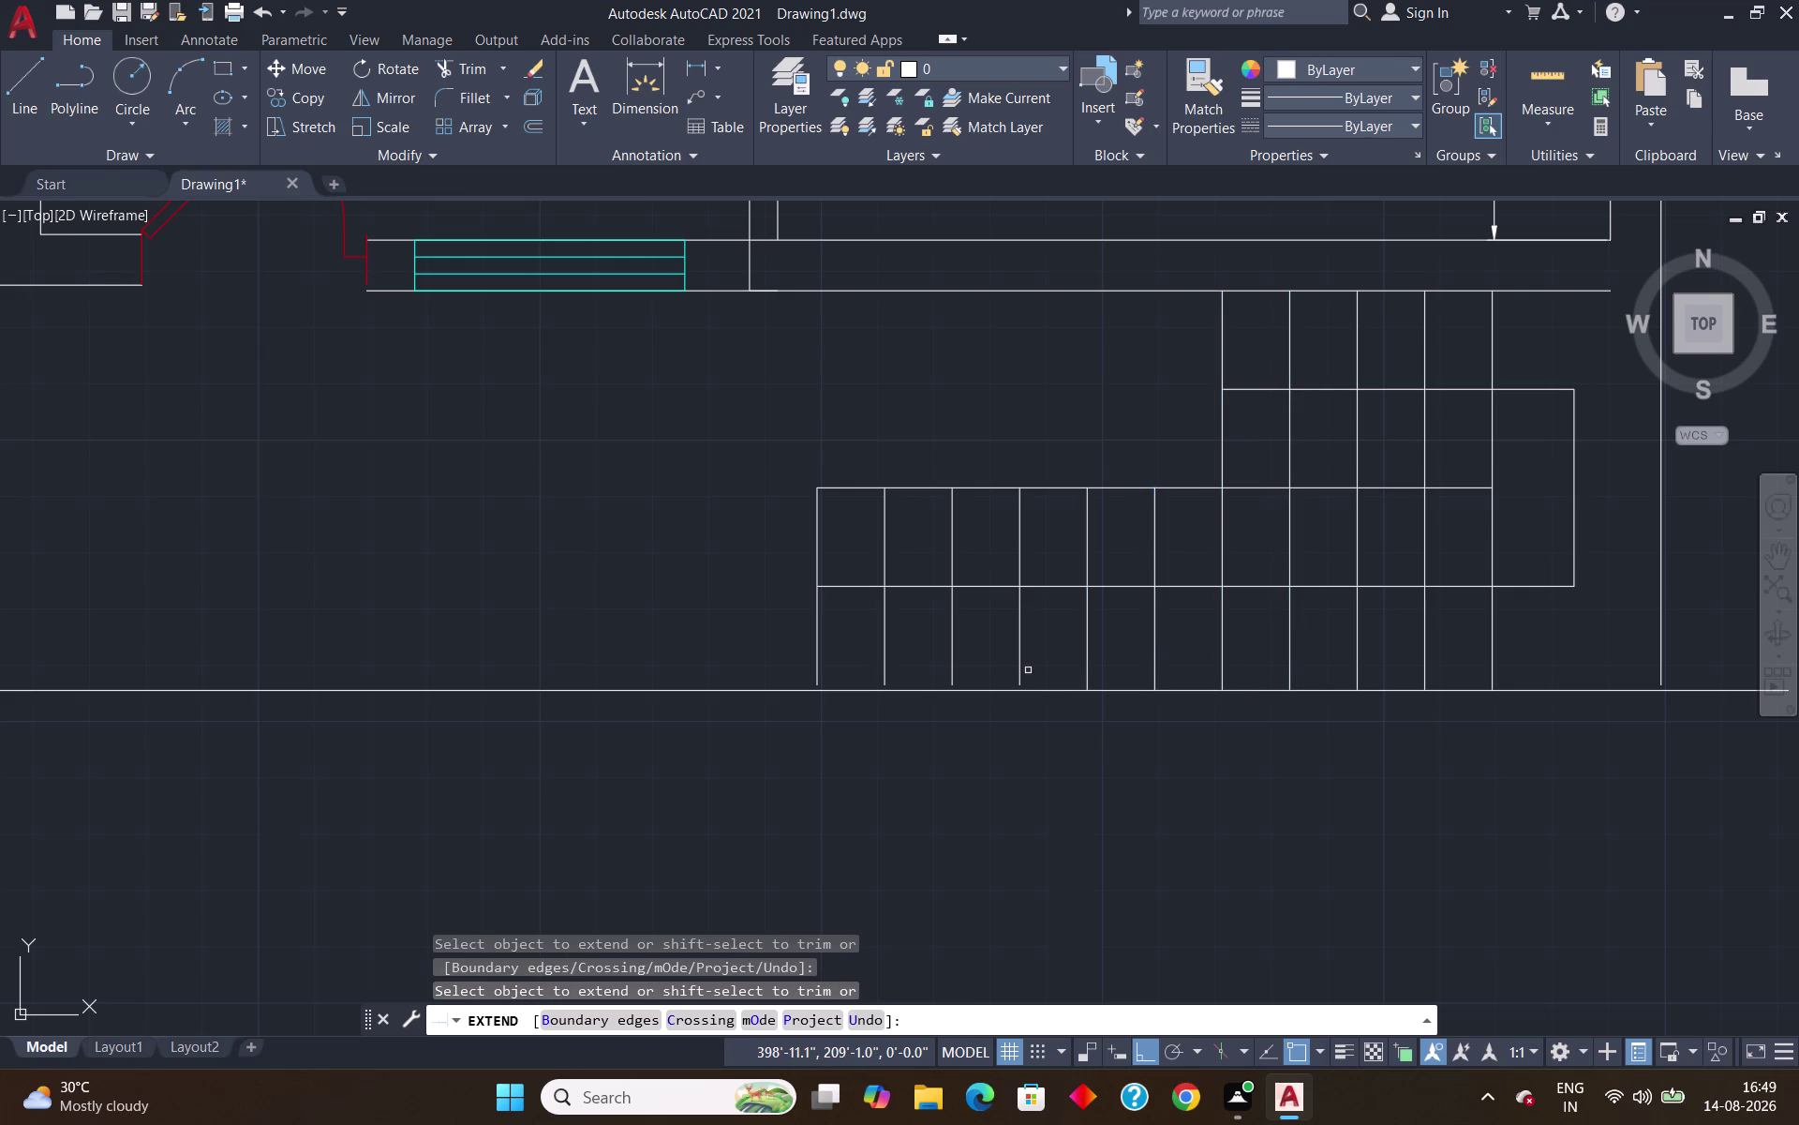
click(1020, 665)
click(951, 649)
click(884, 644)
click(818, 657)
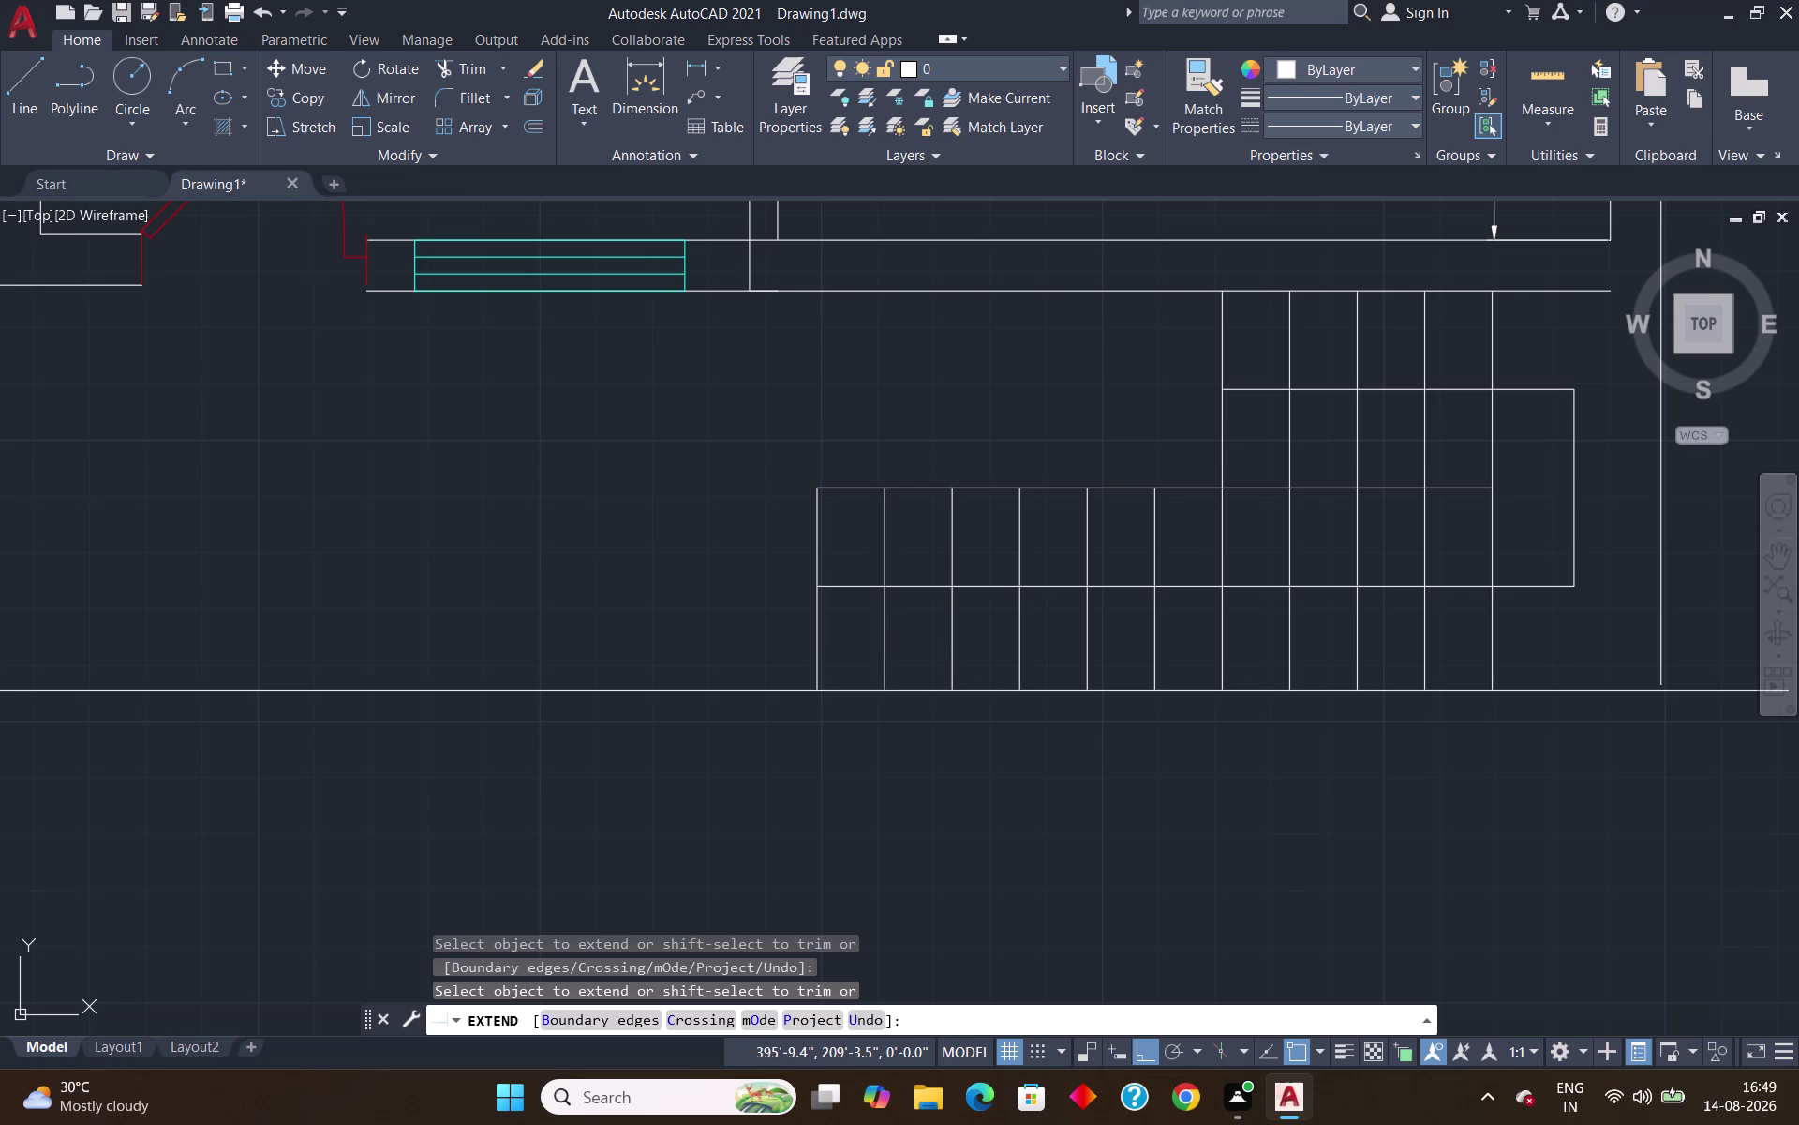
scroll(down, 3)
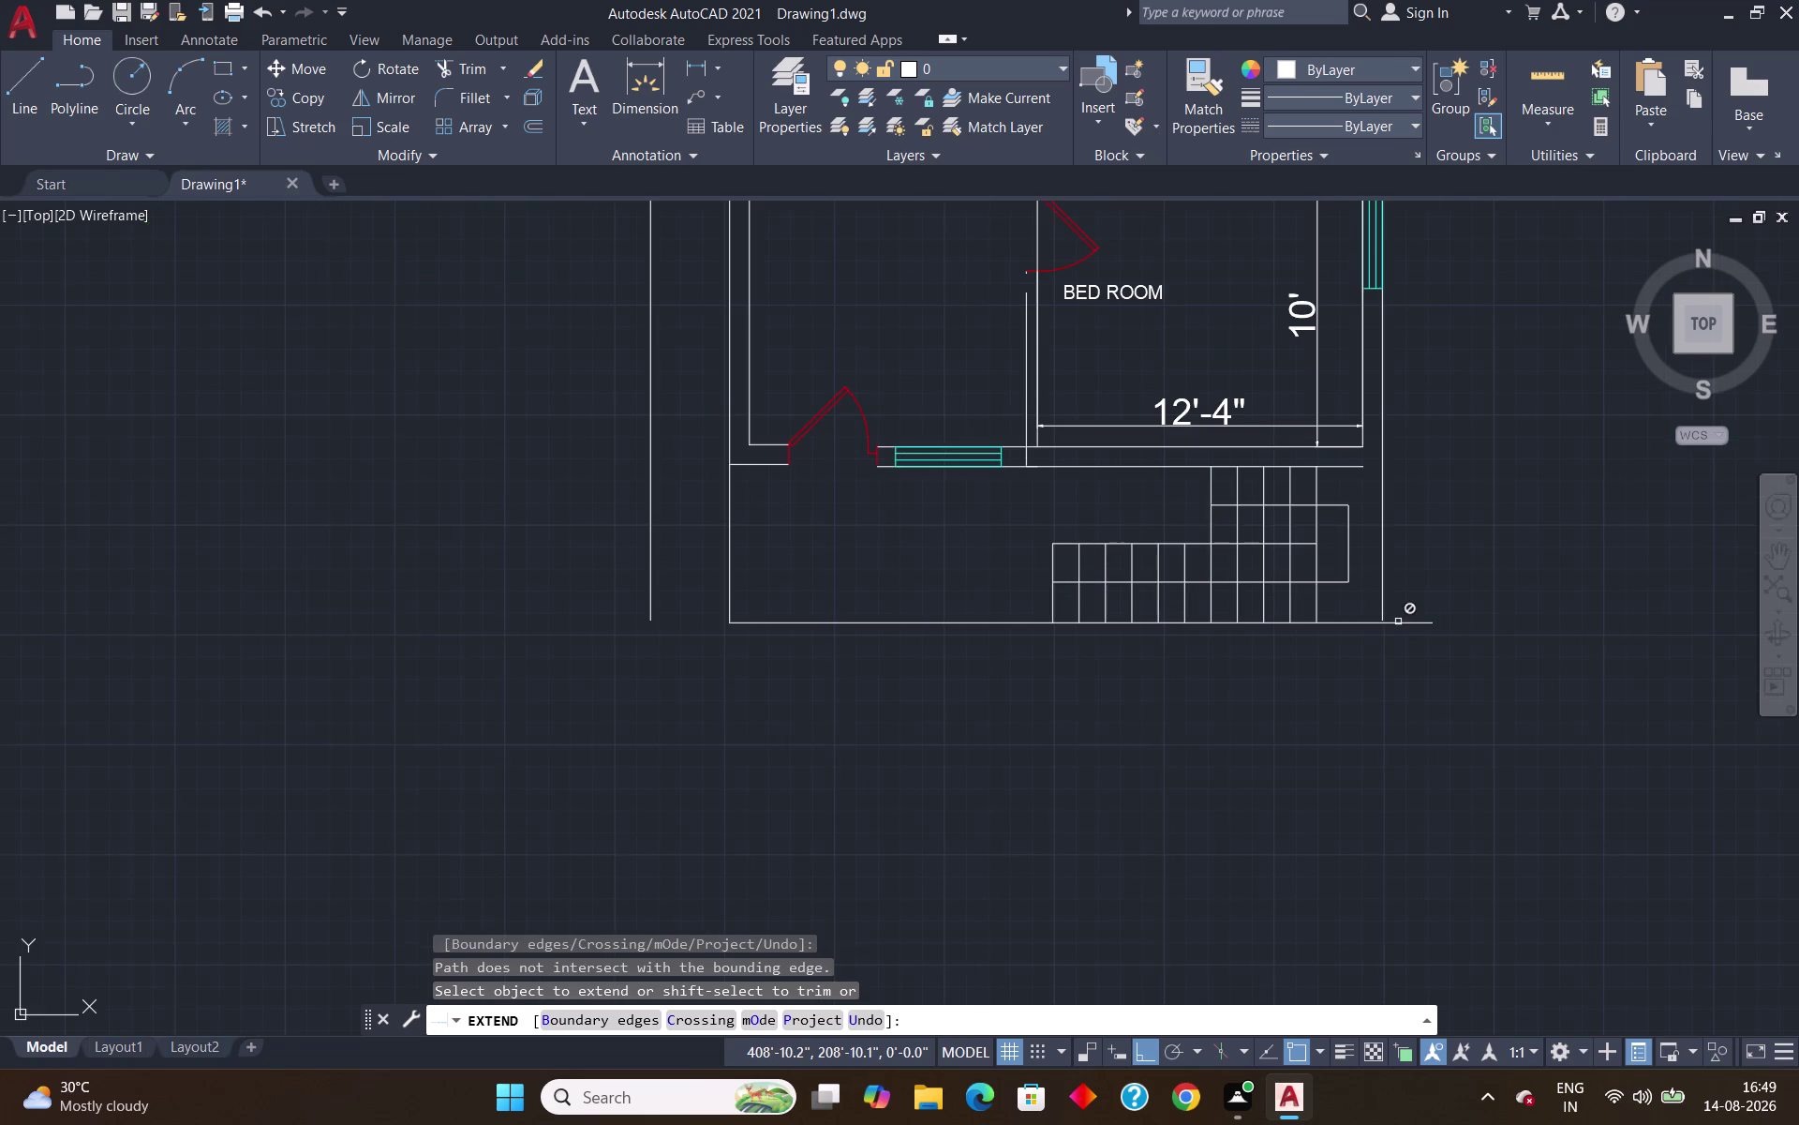
scroll(up, 3)
scroll(down, 3)
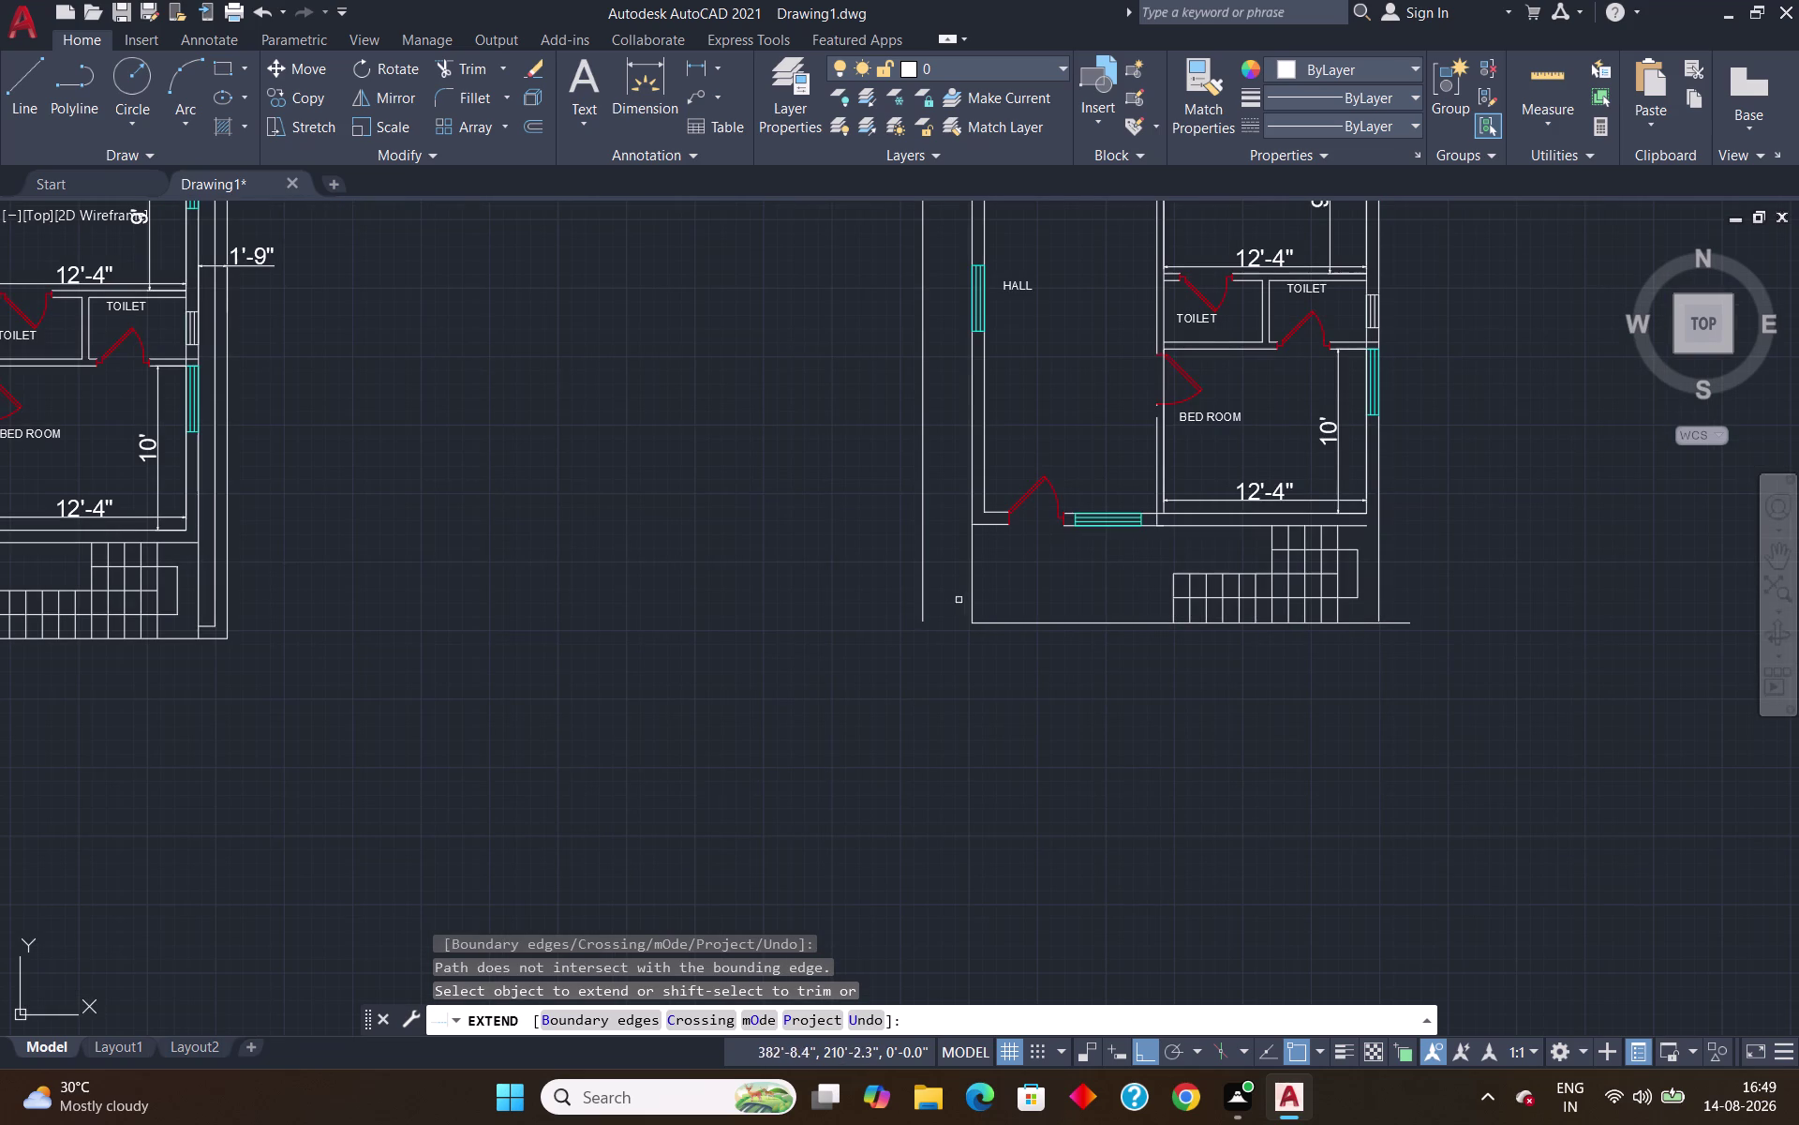
scroll(up, 3)
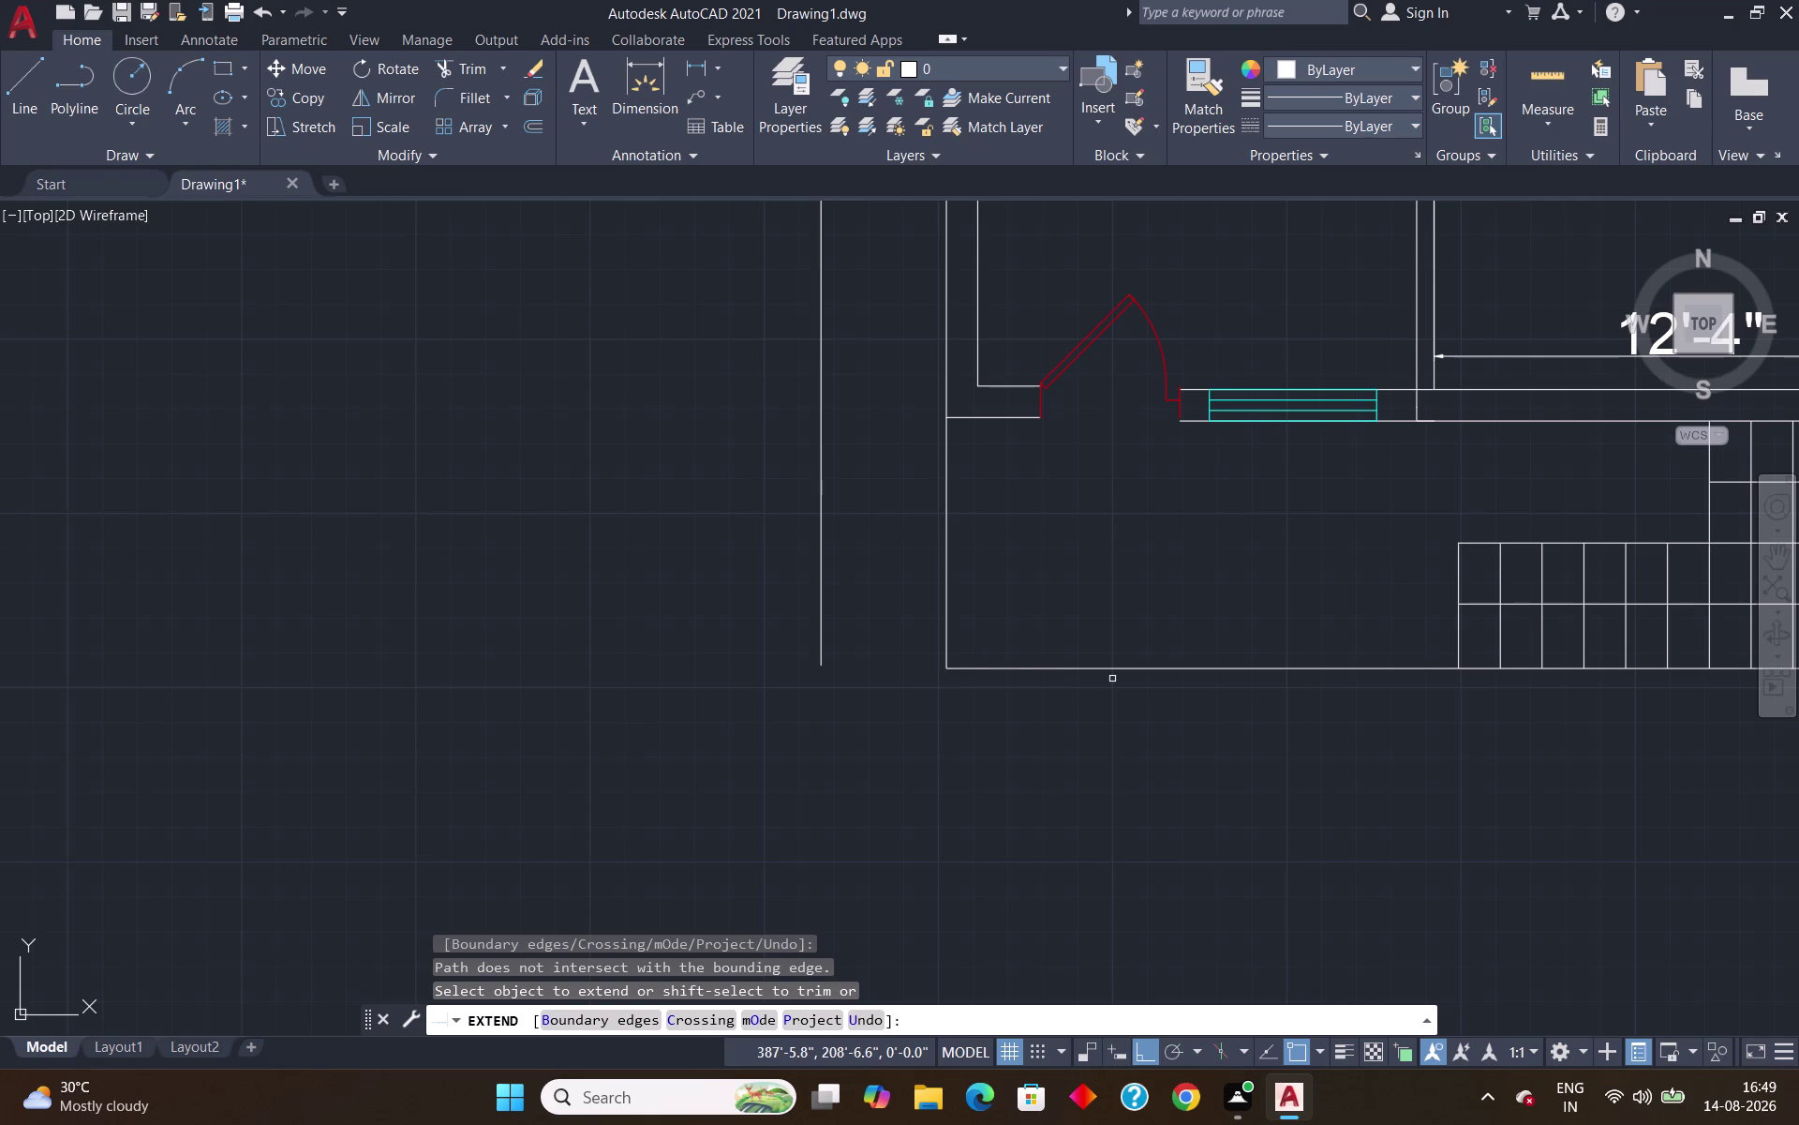
End extending and start a new line.
key(Escape)
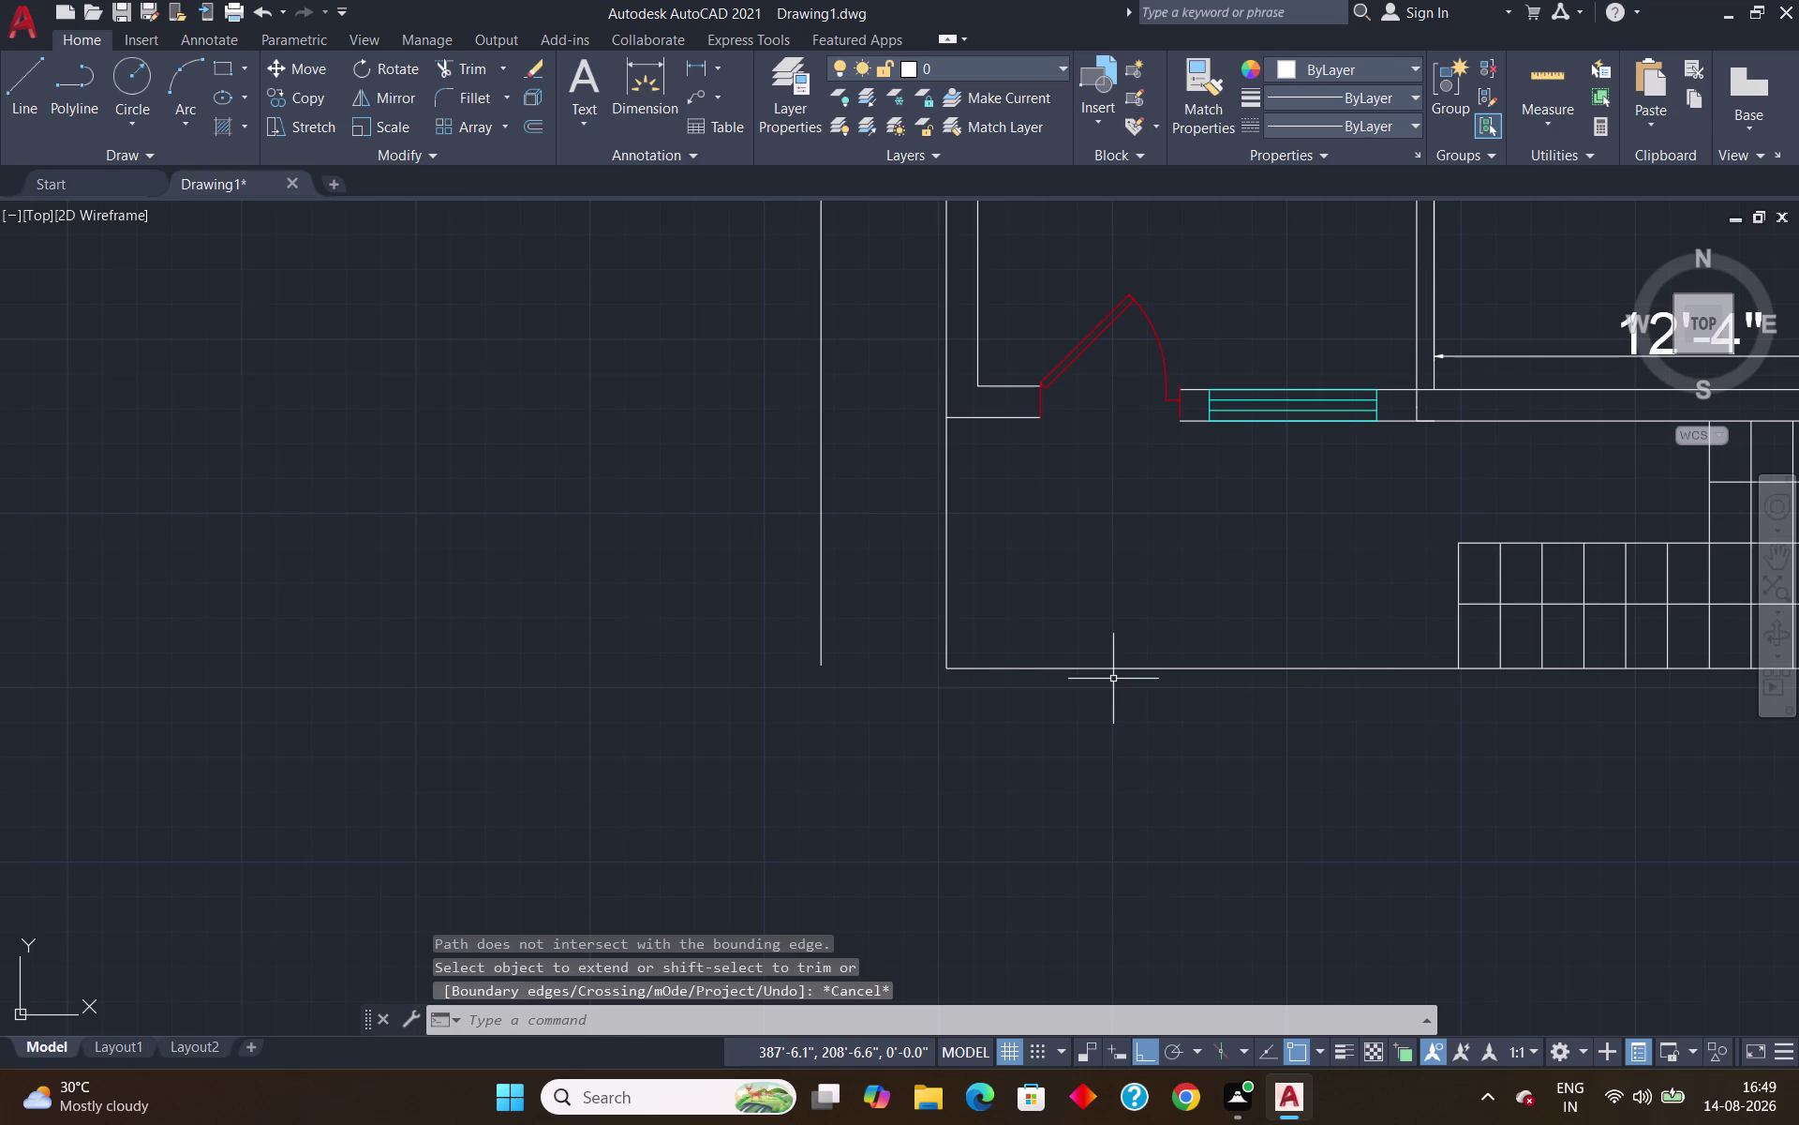
key(l)
key(Return)
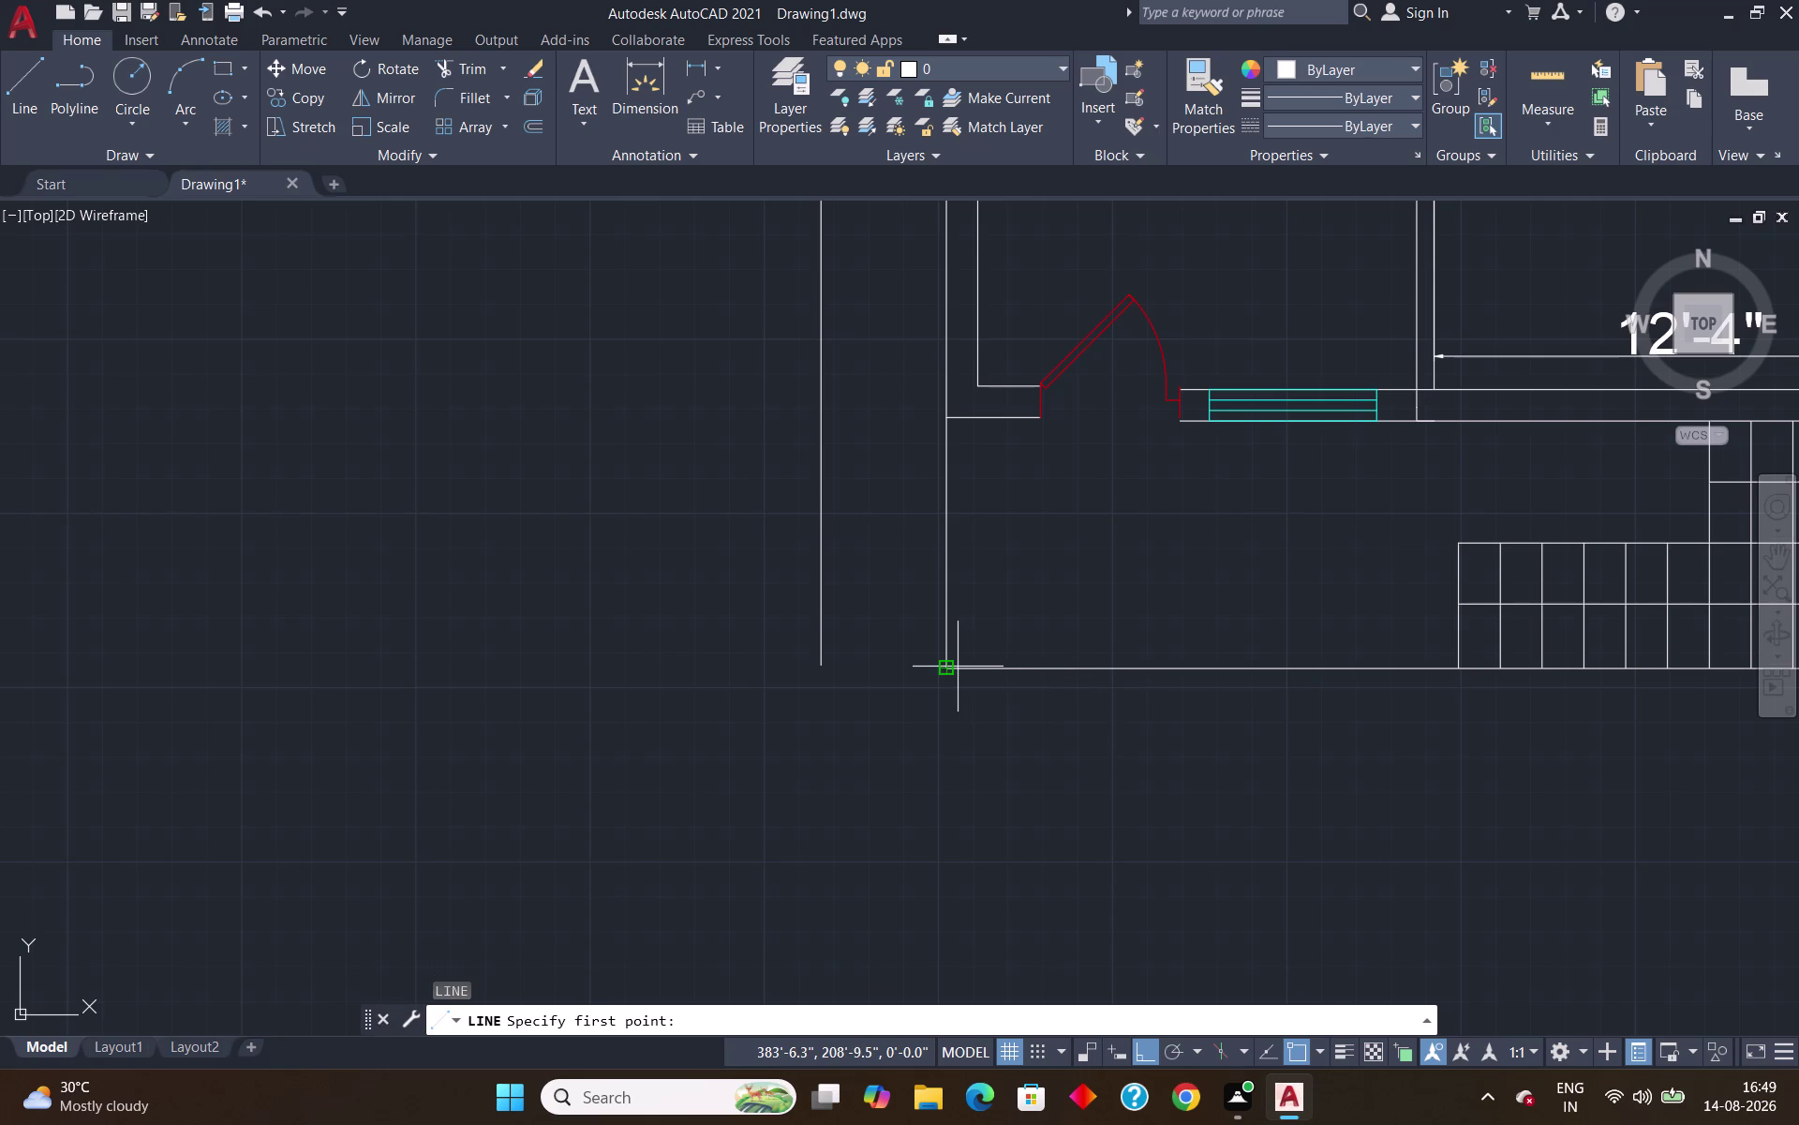
Draw a bottom line out to the left and extend a wall line down to it.
click(950, 664)
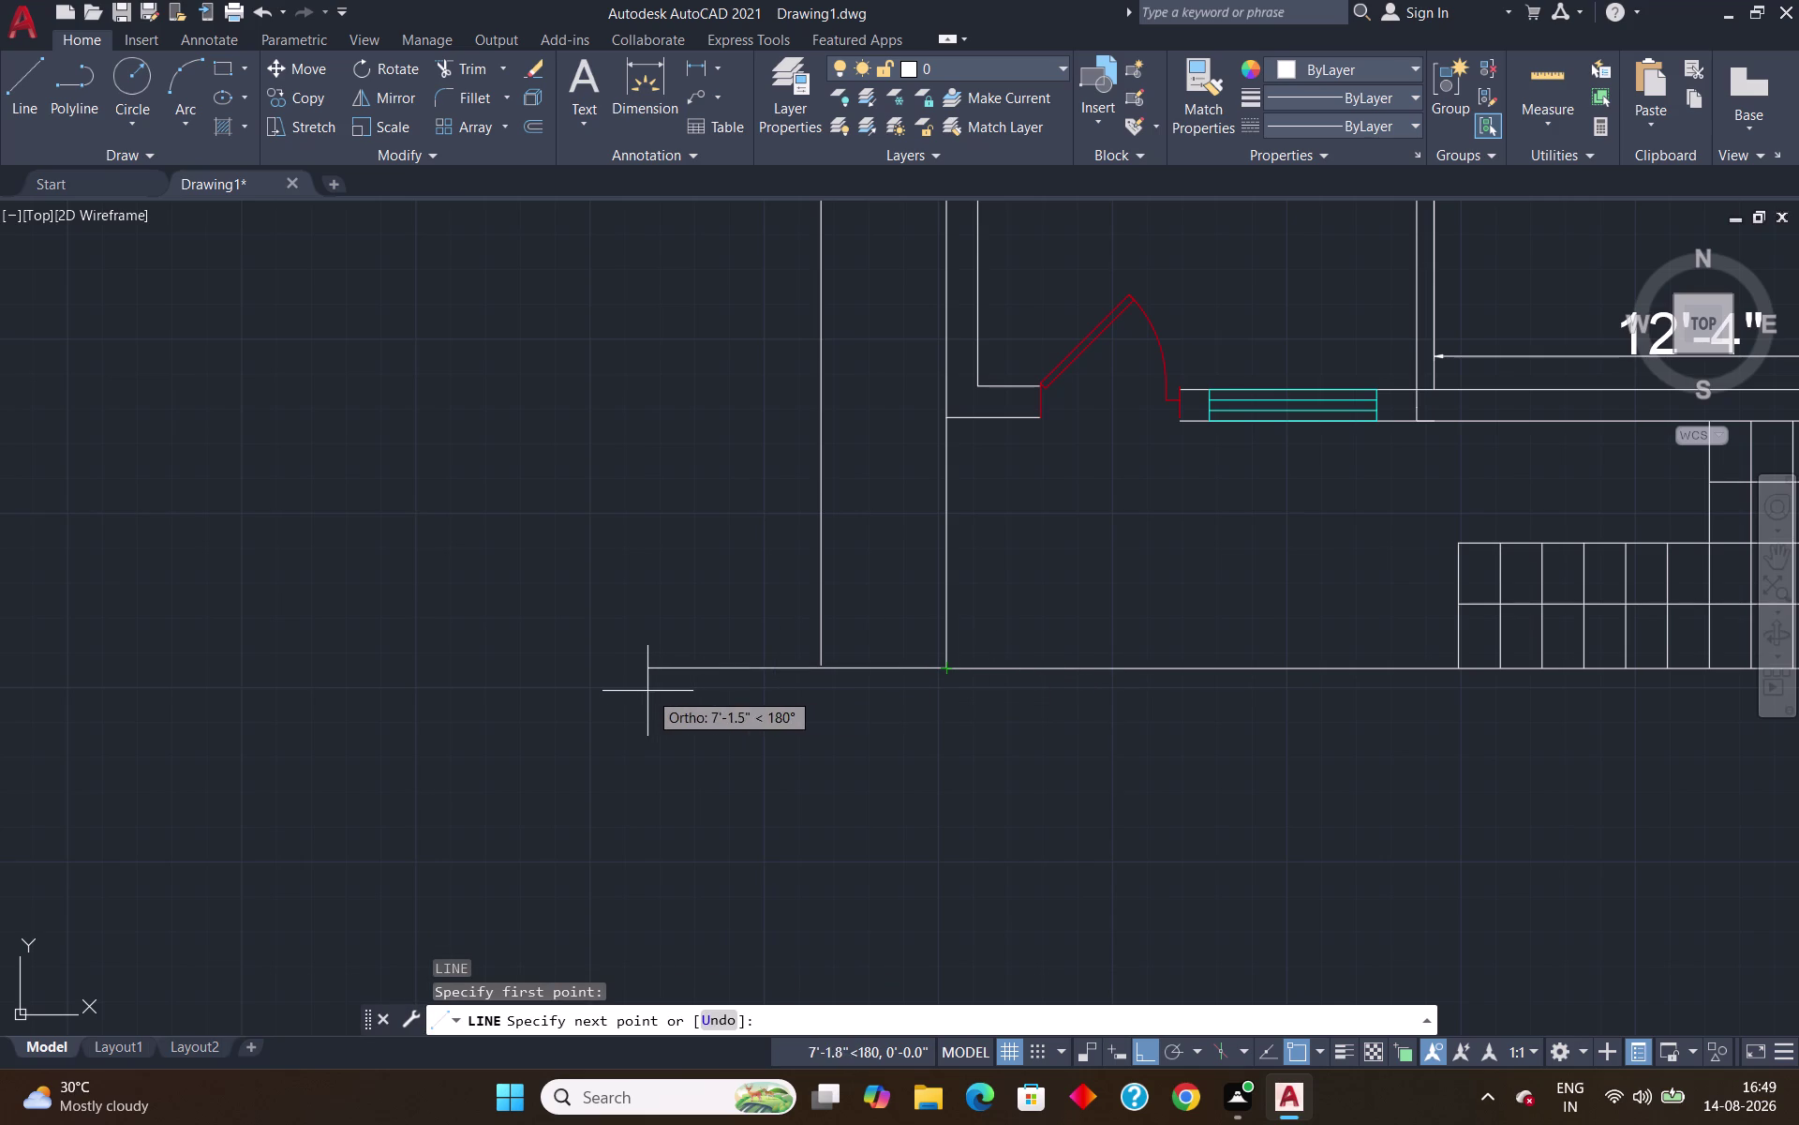
click(648, 690)
key(Escape)
text(EX)
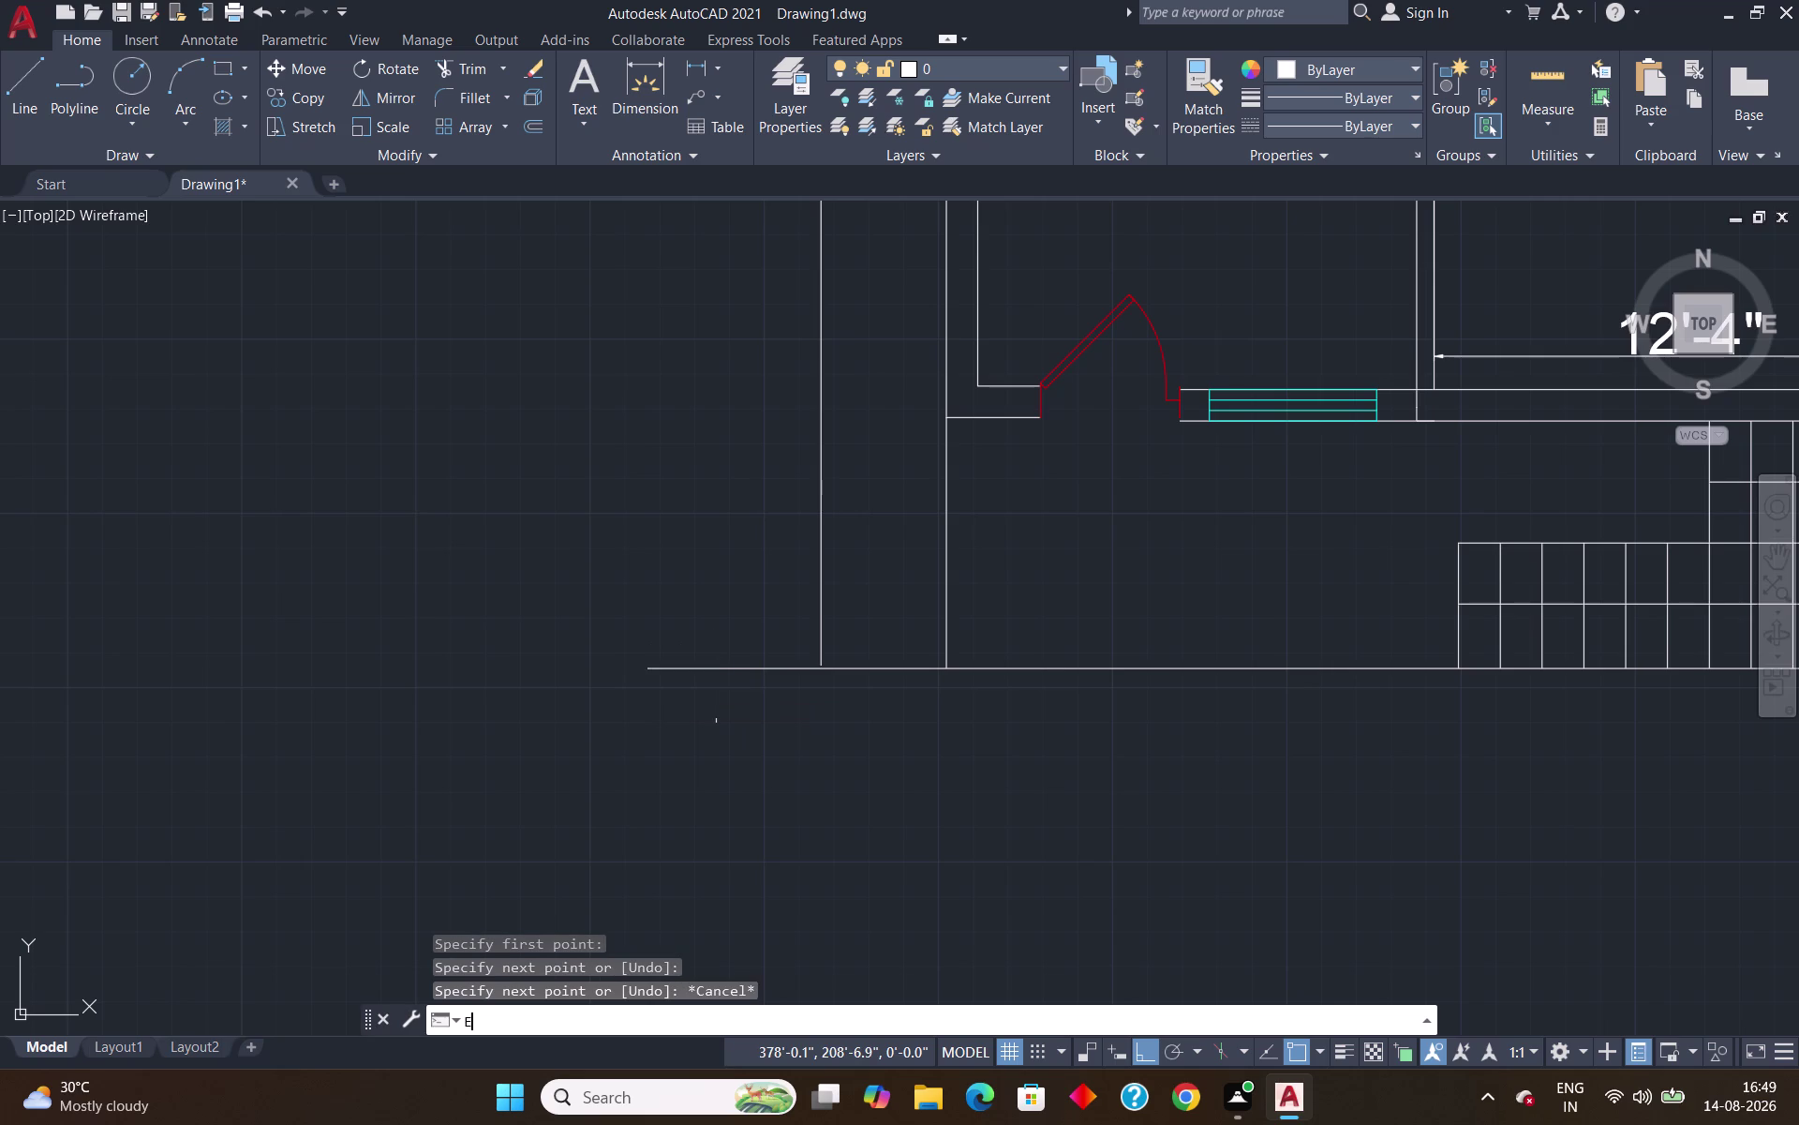
key(Return)
click(820, 645)
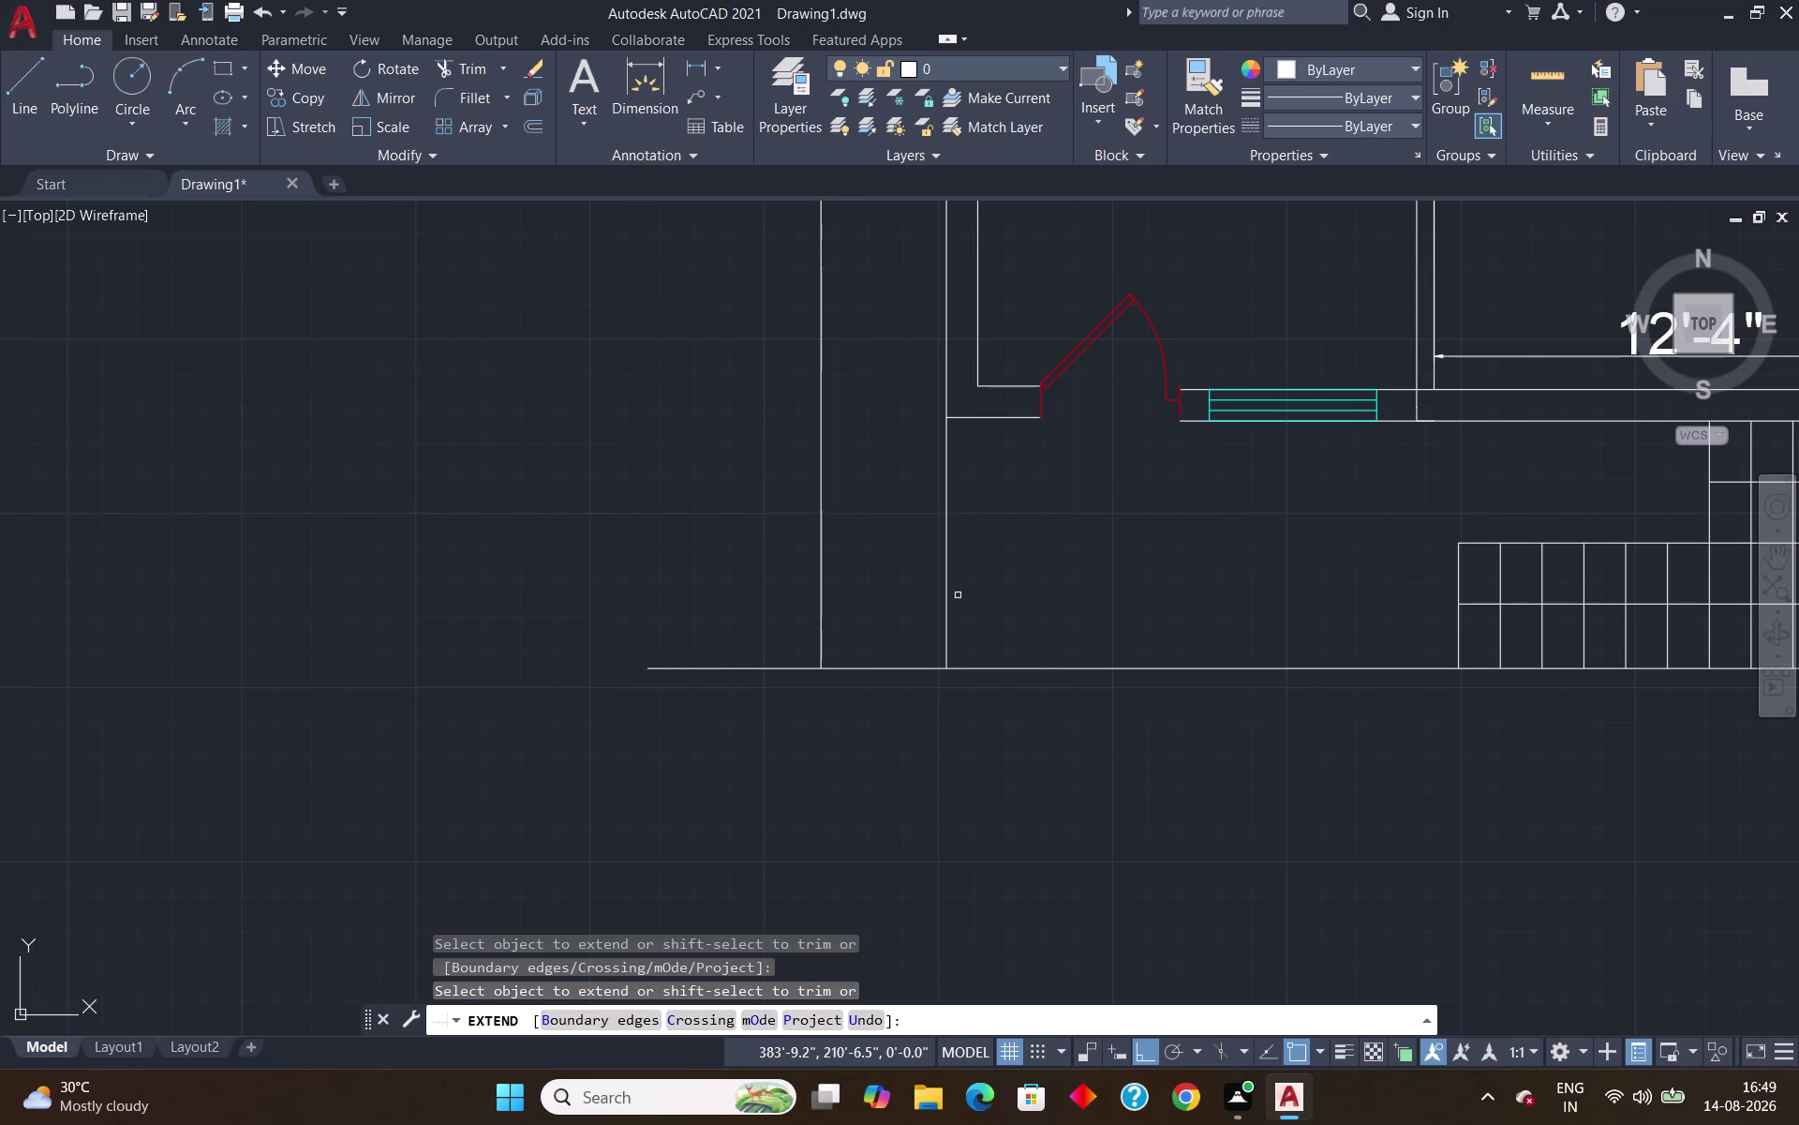
scroll(down, 3)
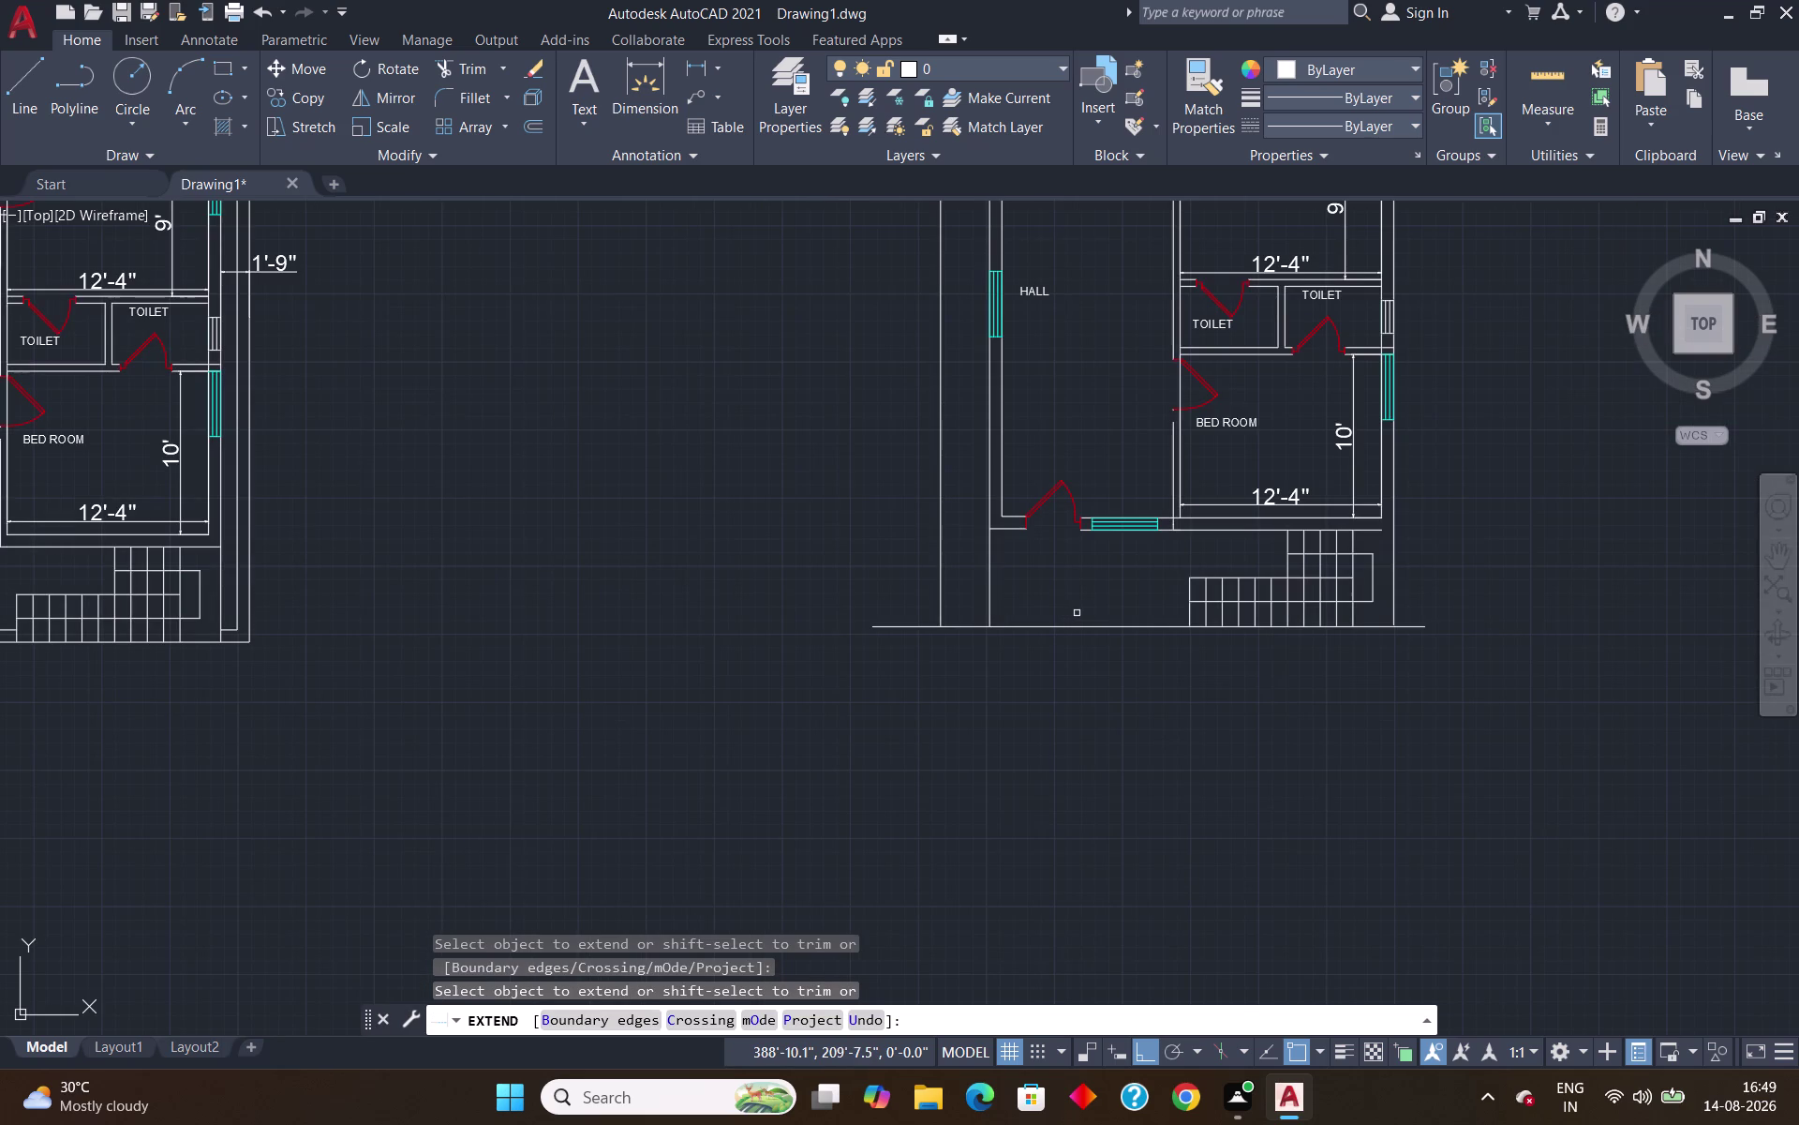
key(Escape)
Trim the two stray line ends on the left.
text(TR)
key(Return)
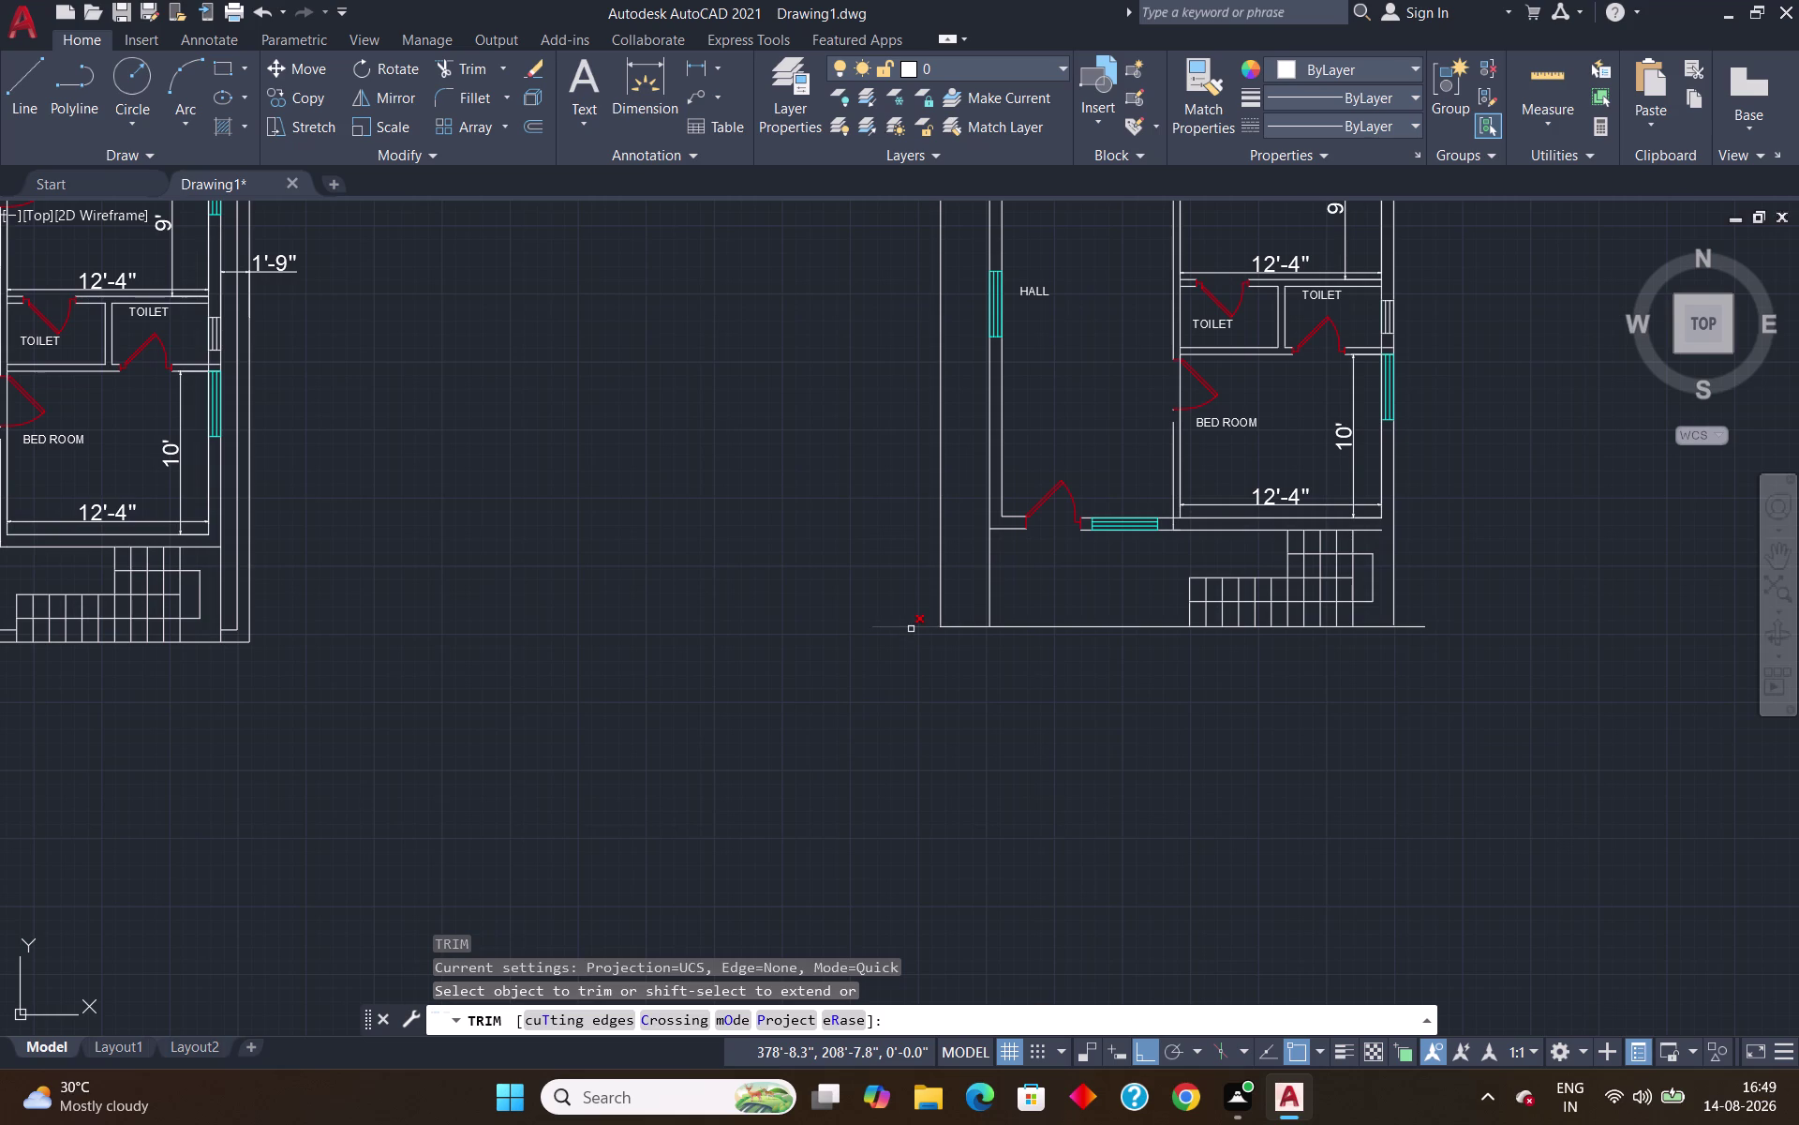
click(911, 629)
click(989, 597)
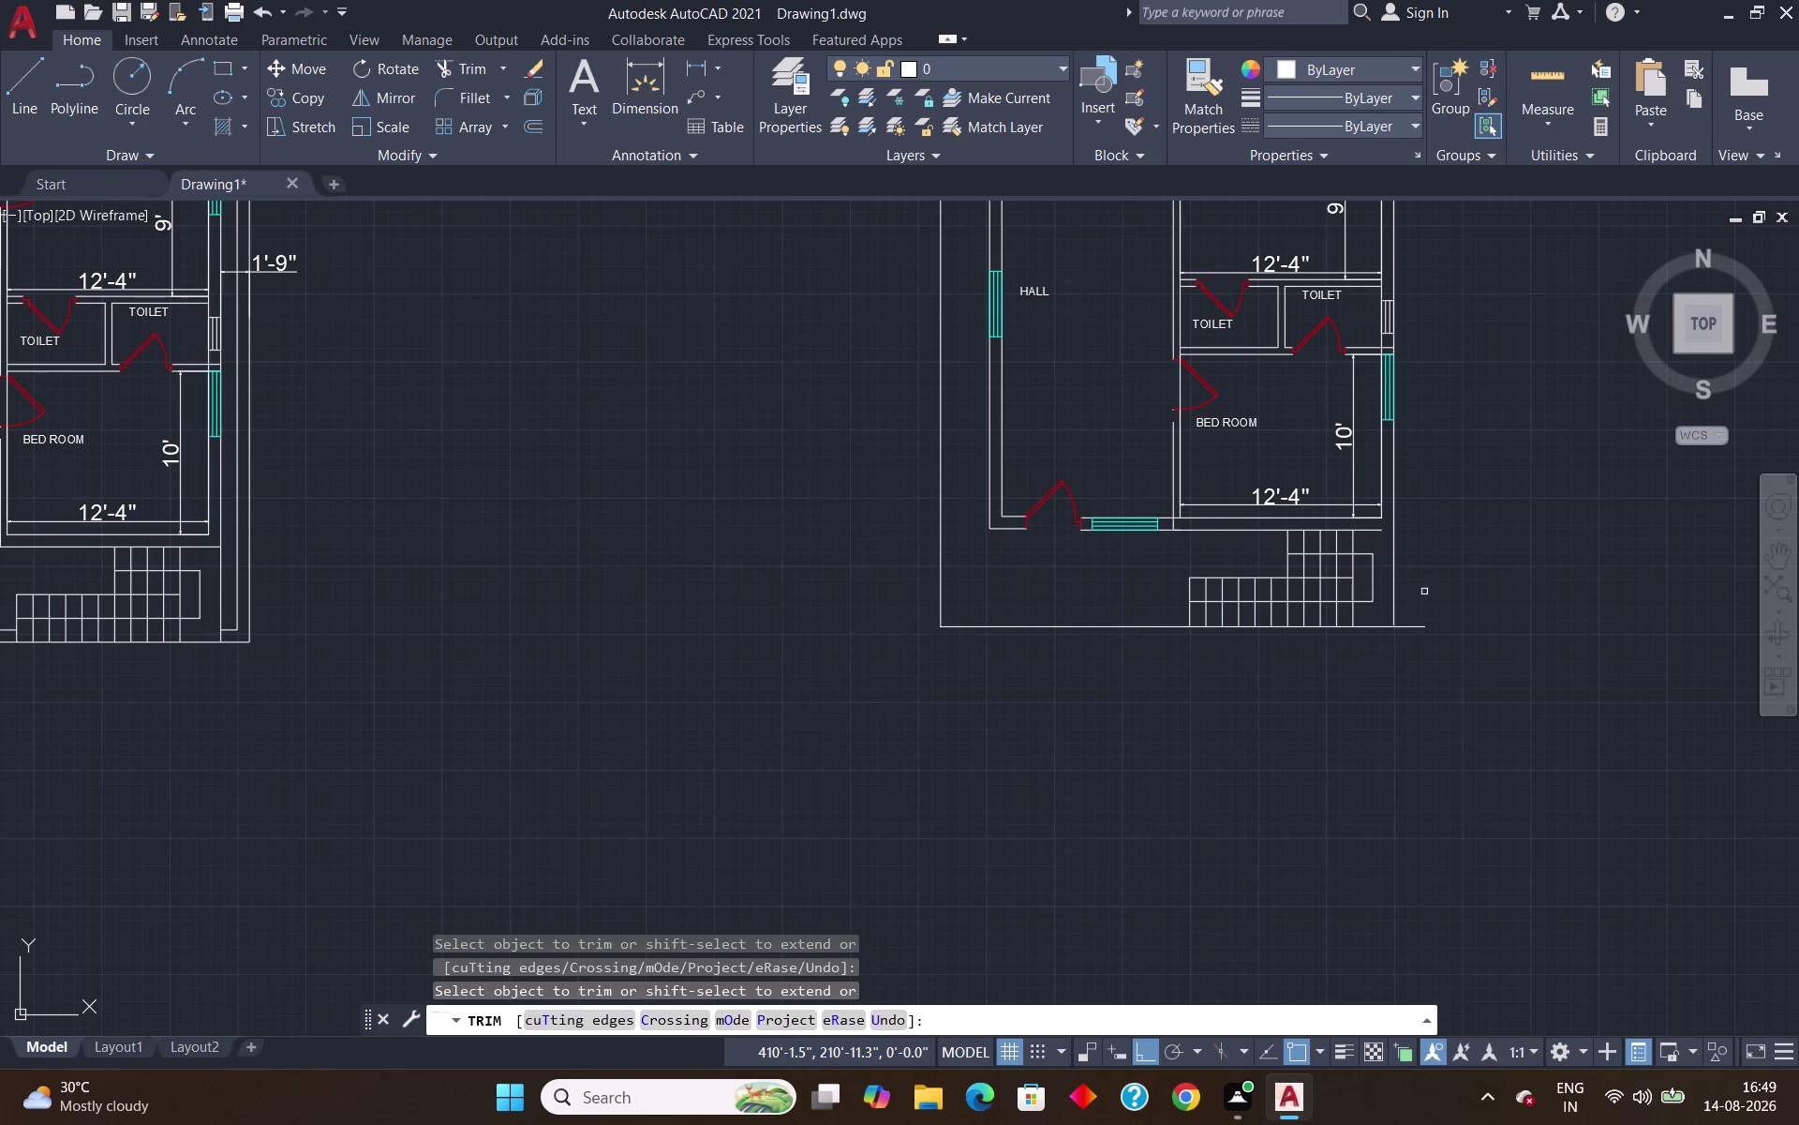
key(Escape)
Try extending the bottom boundary line, then trim its overhanging end instead.
key(e)
key(x)
key(Return)
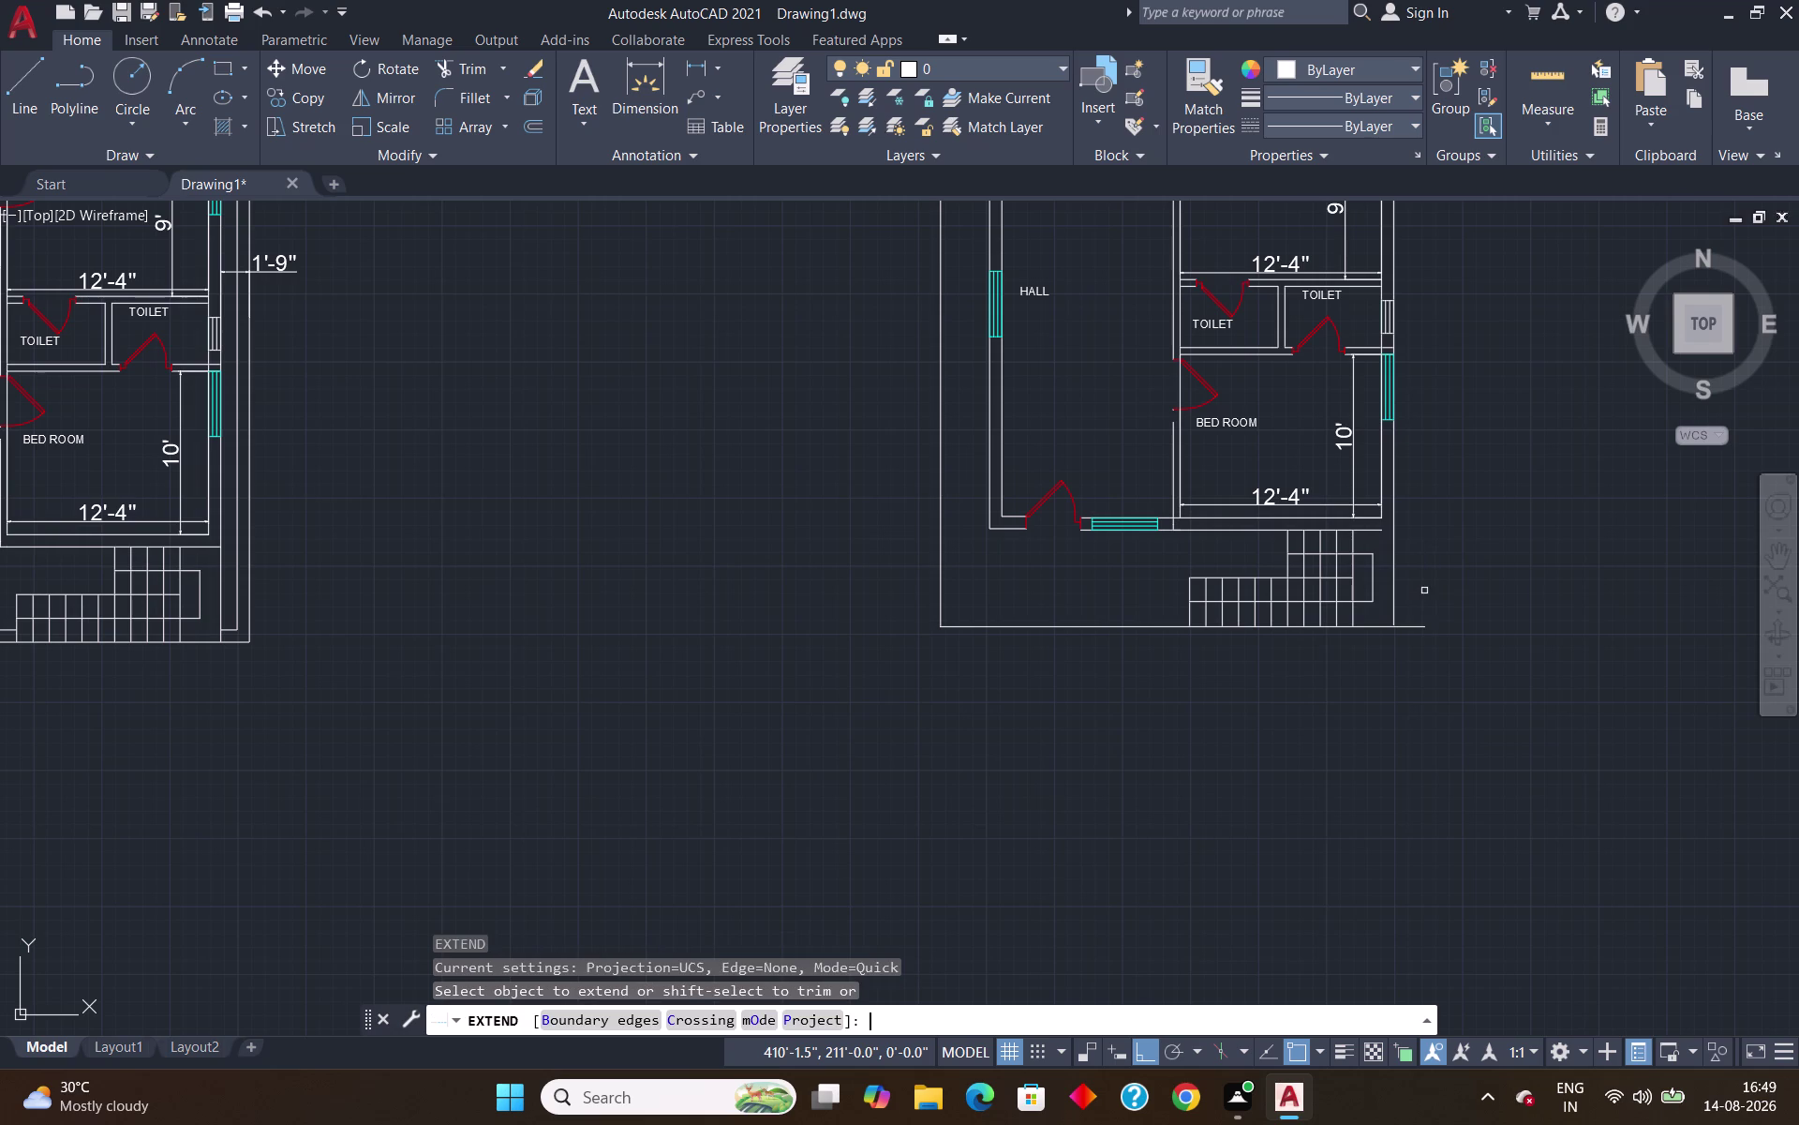
click(1390, 605)
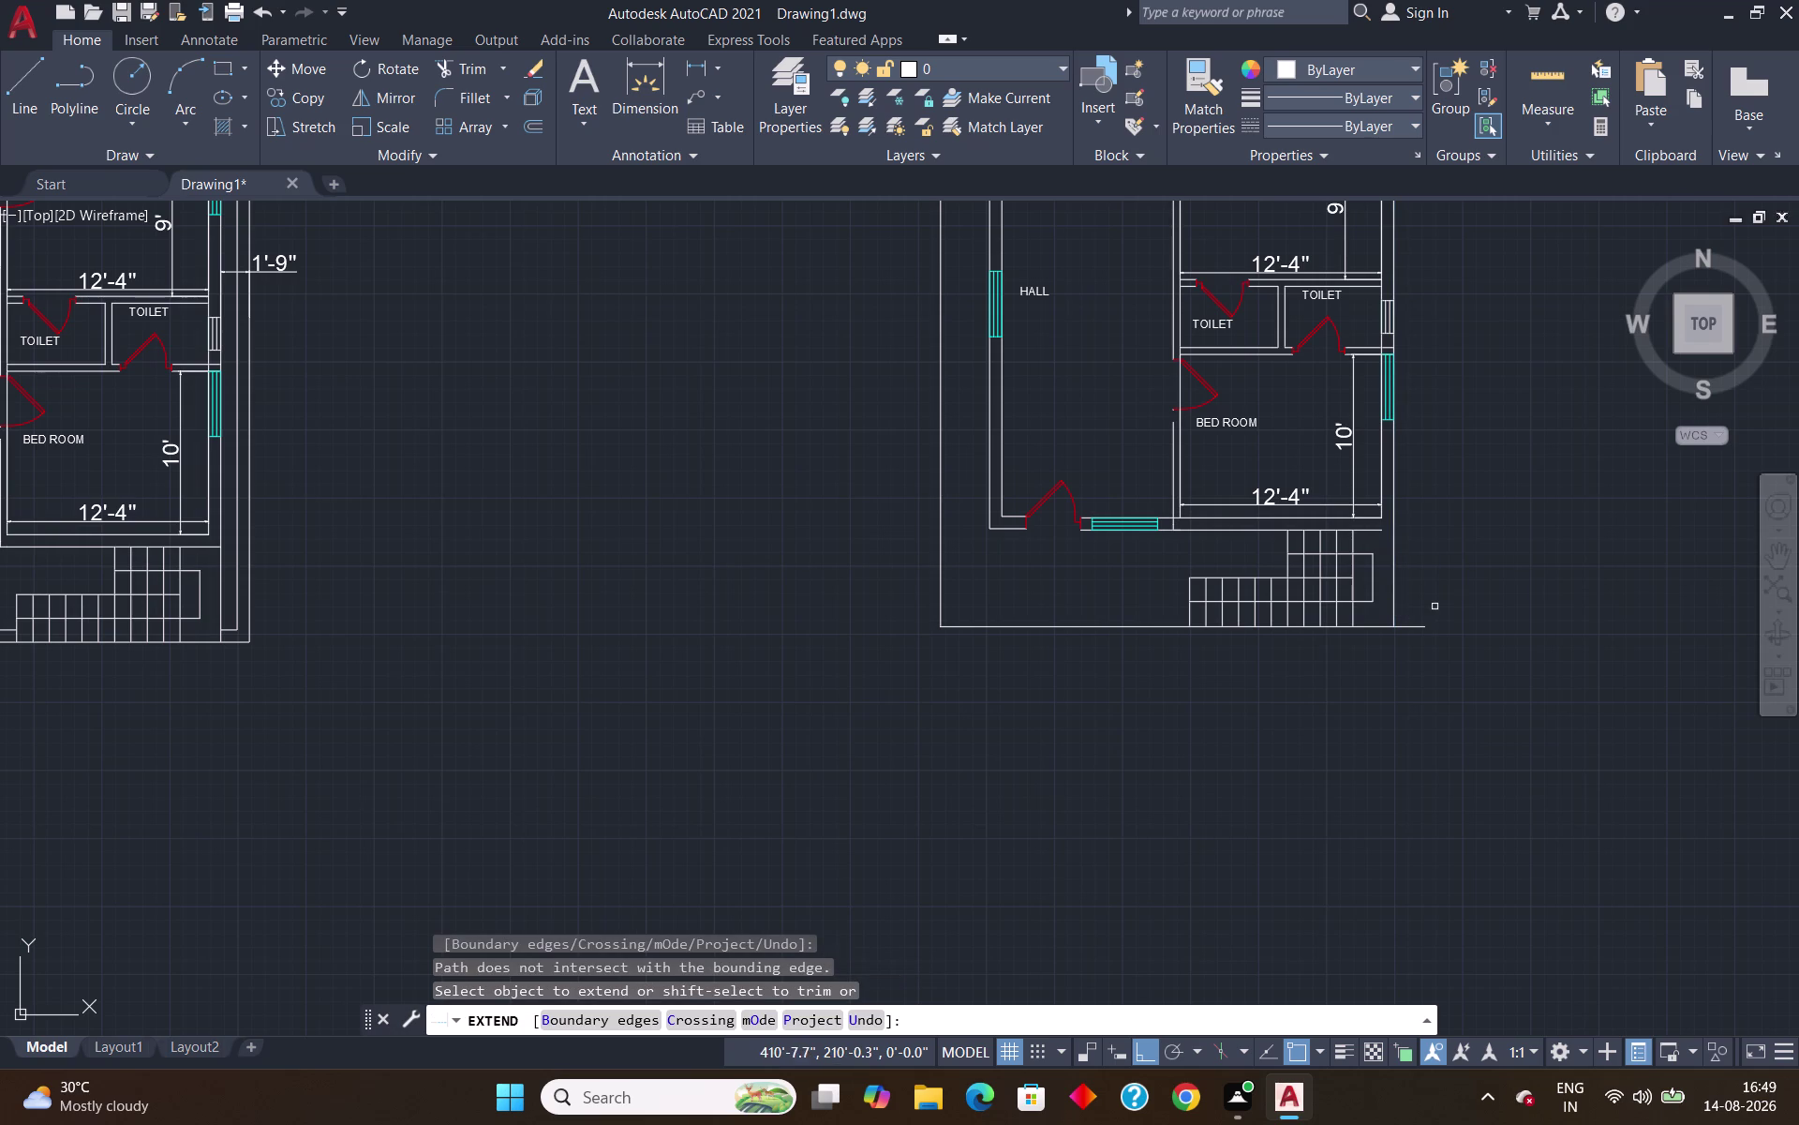
key(Escape)
key(t)
key(r)
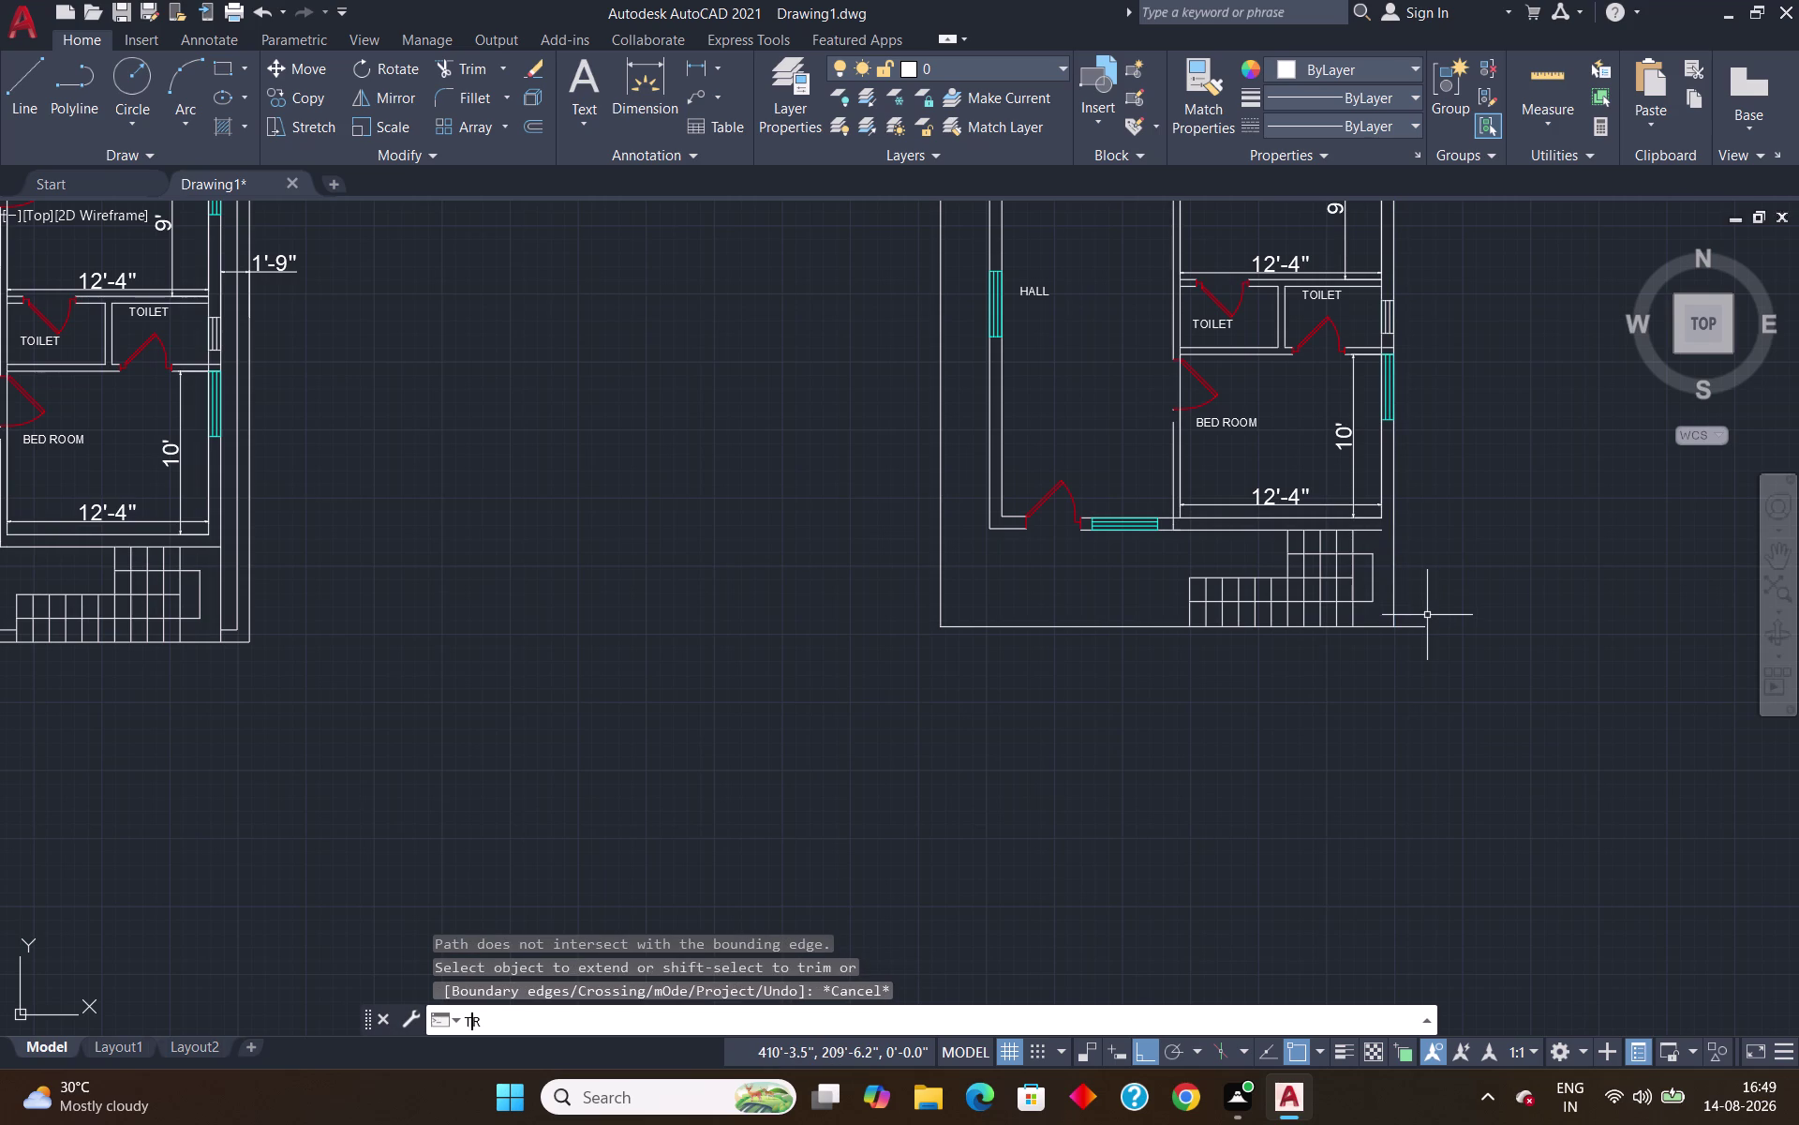
key(Return)
click(1412, 629)
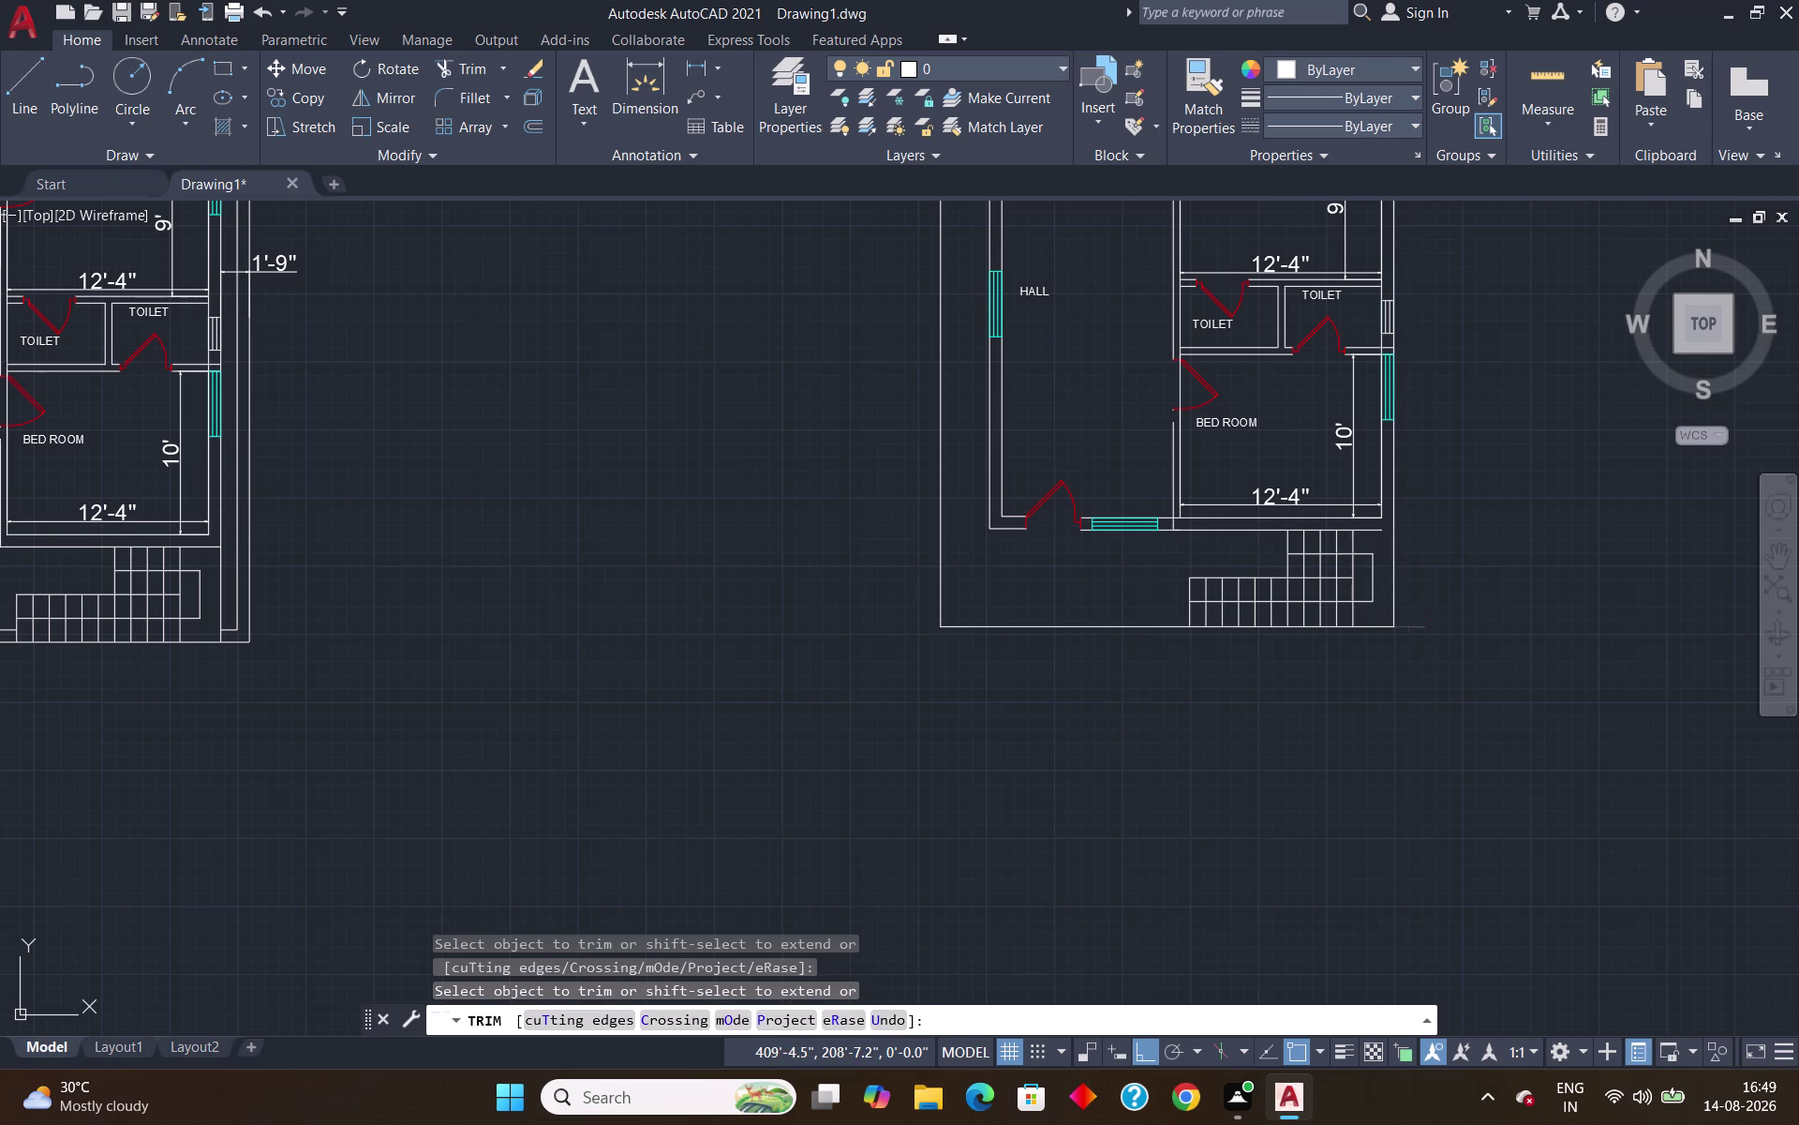
scroll(down, 3)
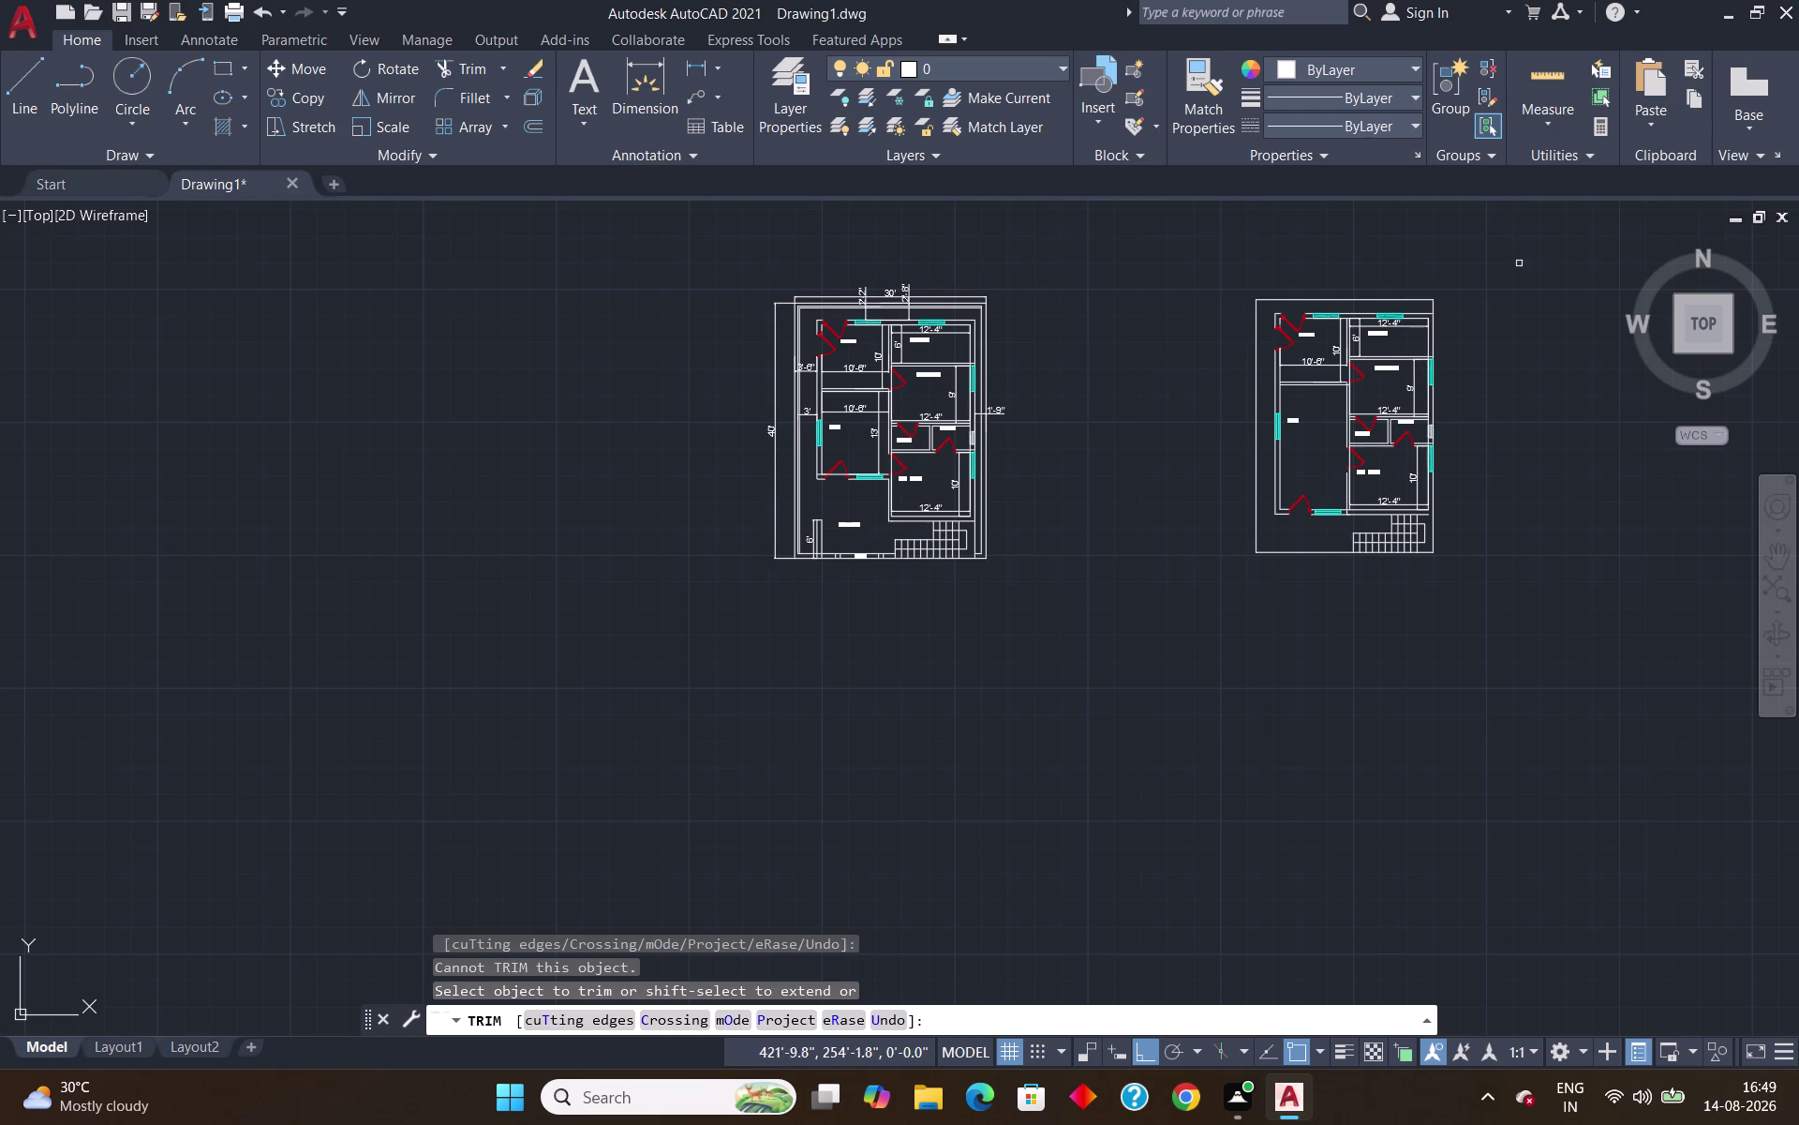
Add the 19'-6" vertical dimension for the hall's height.
scroll(up, 3)
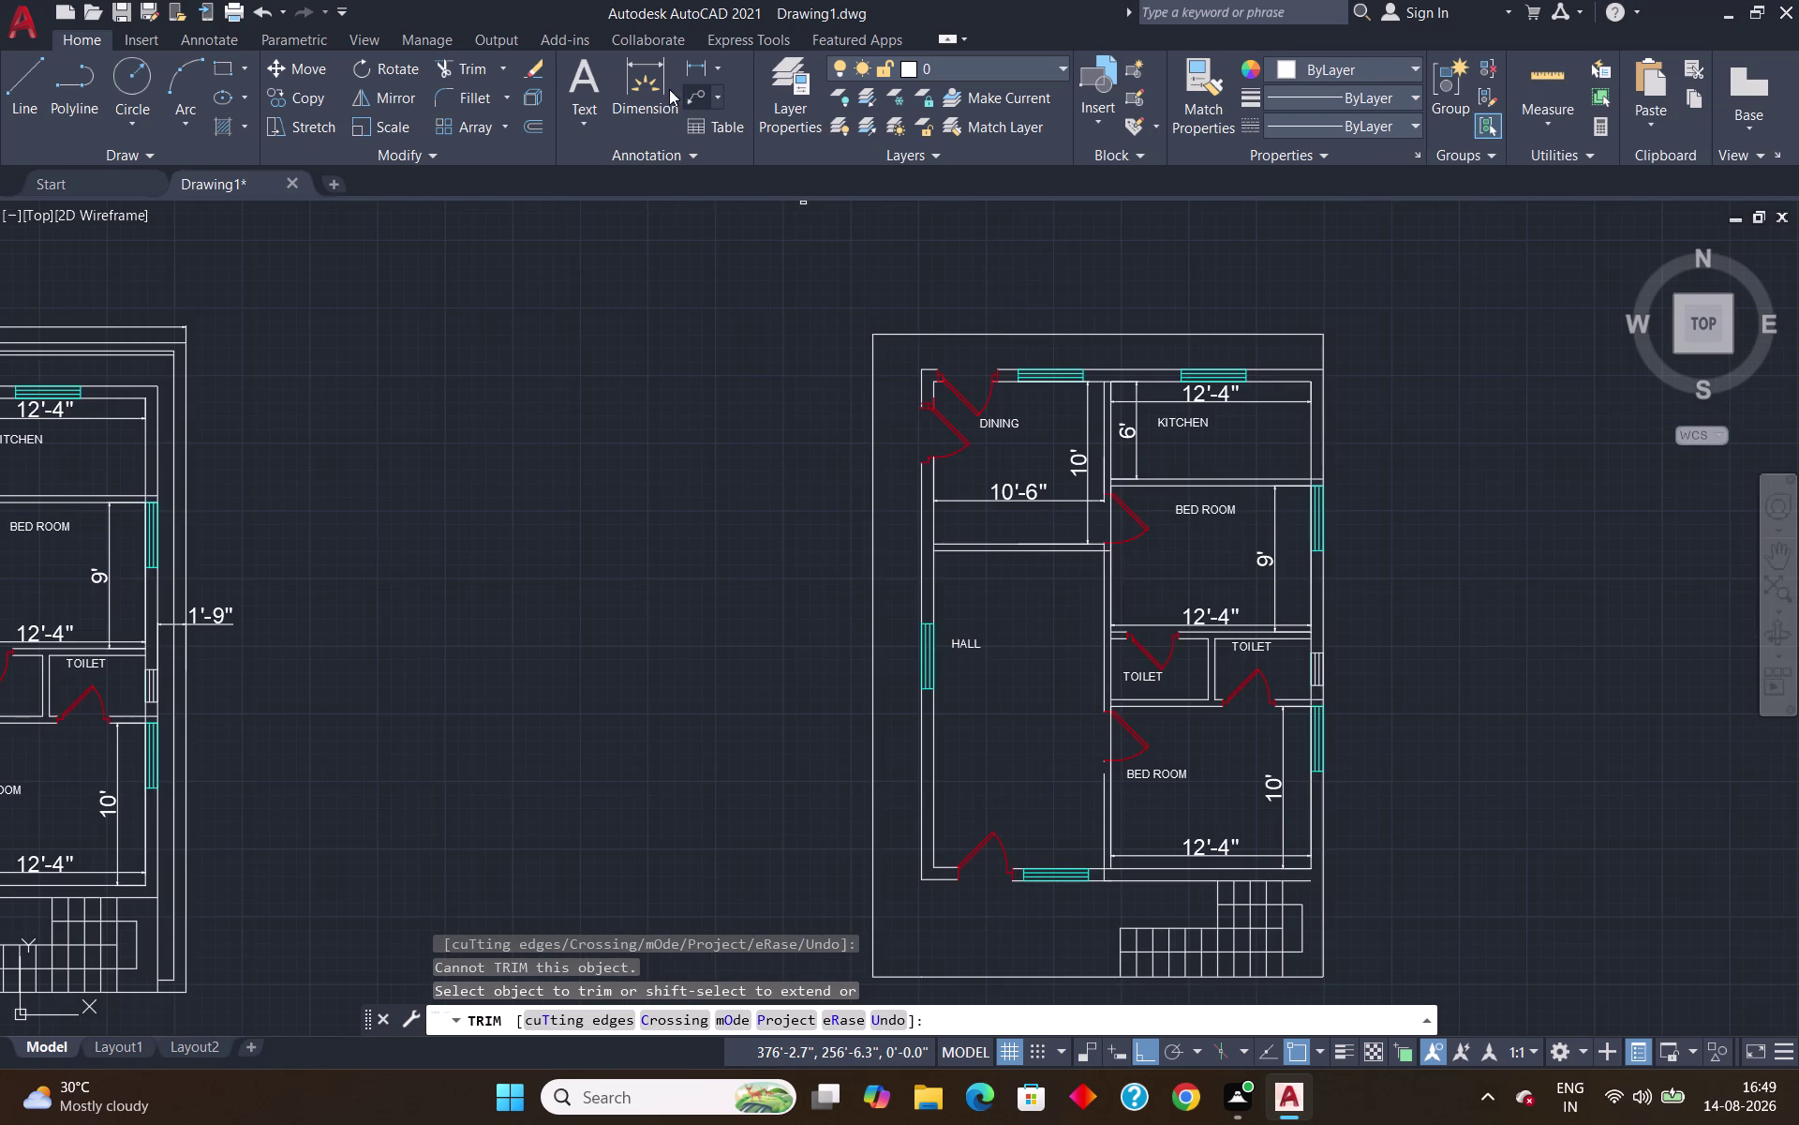
key(Escape)
click(637, 78)
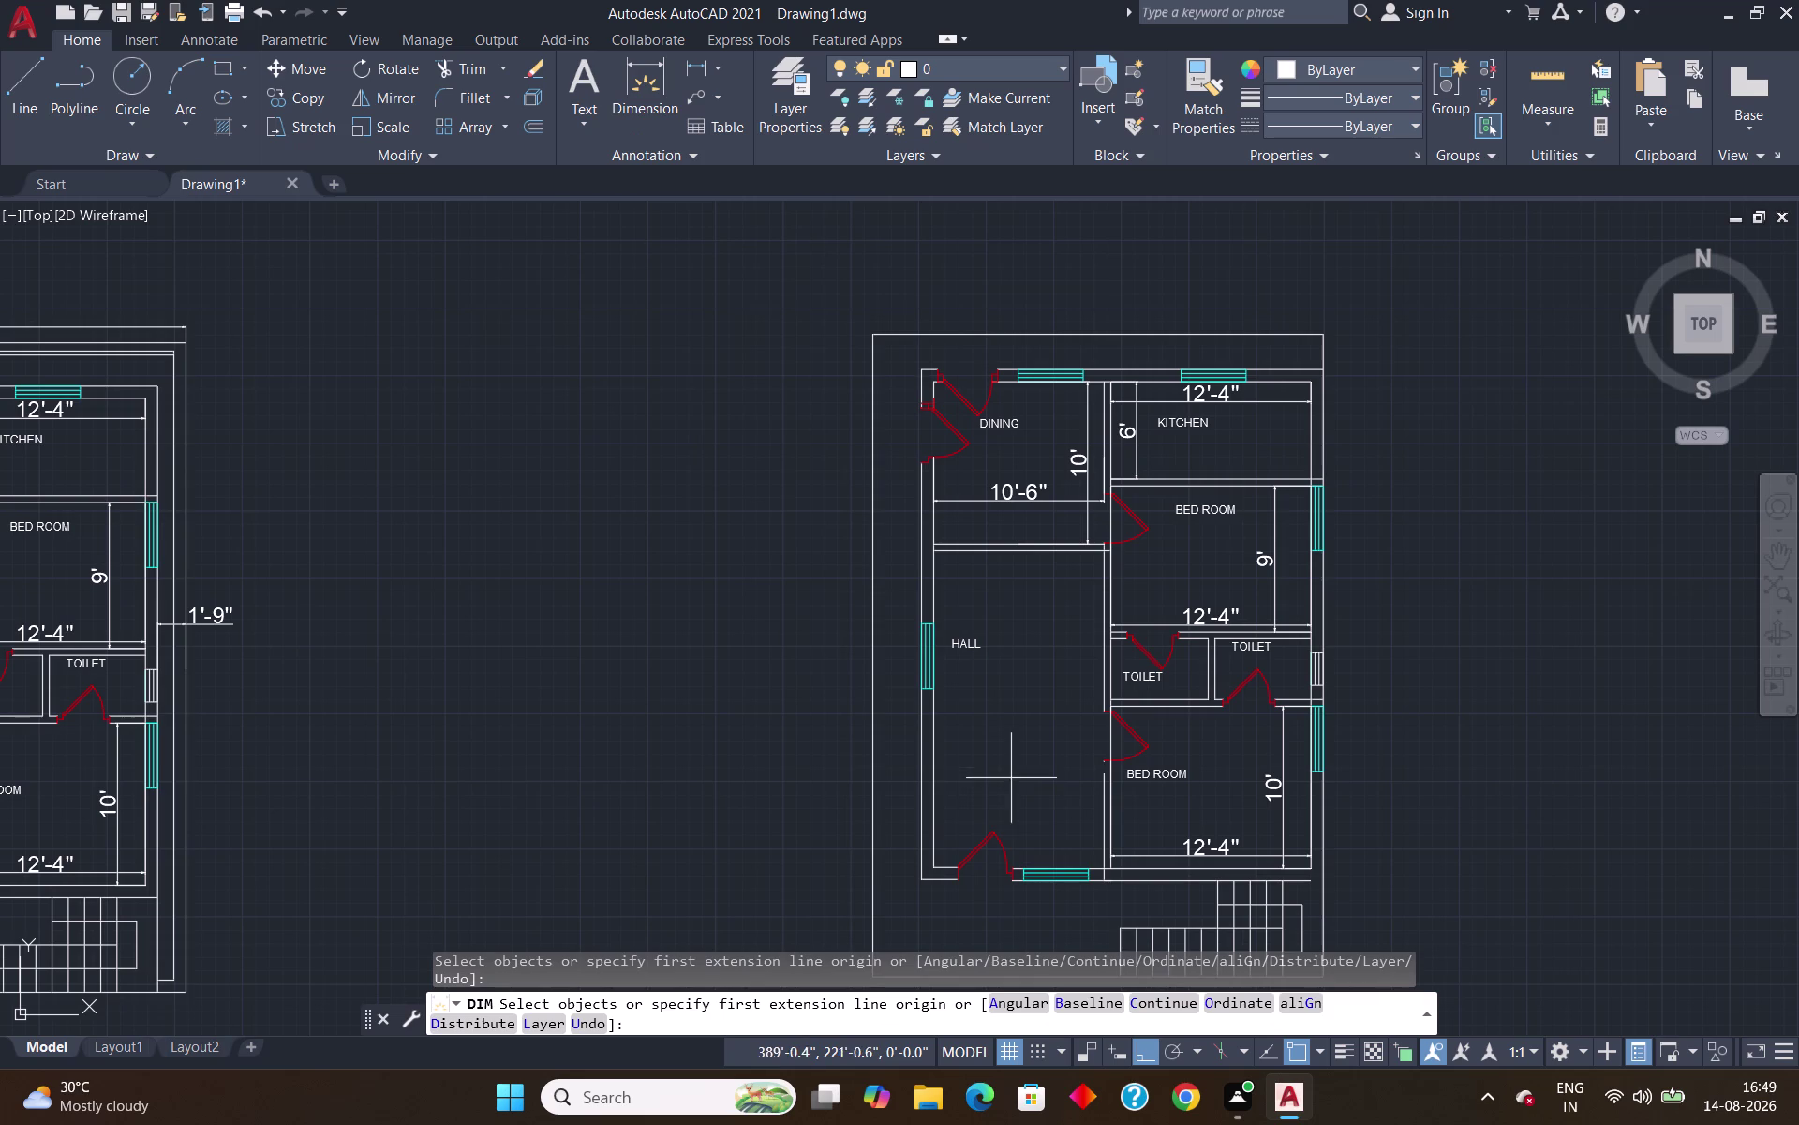
click(932, 867)
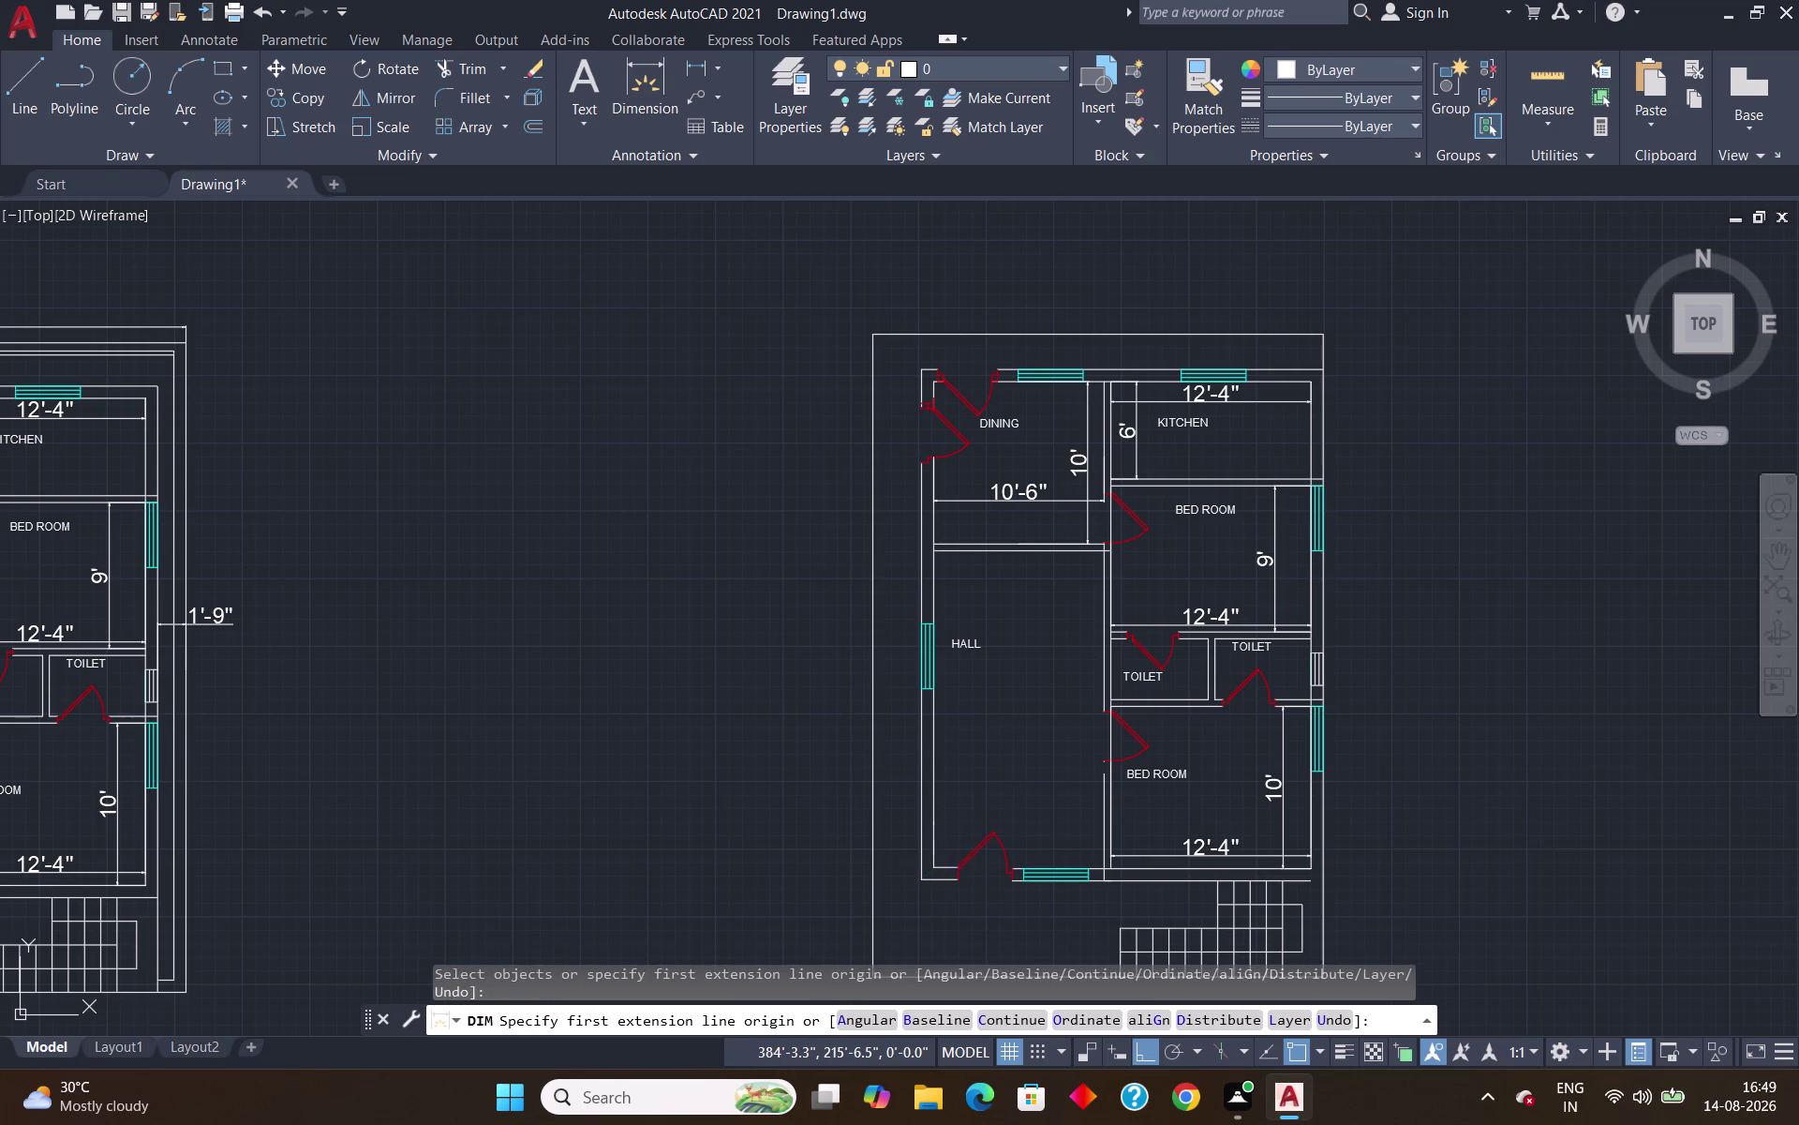
click(938, 554)
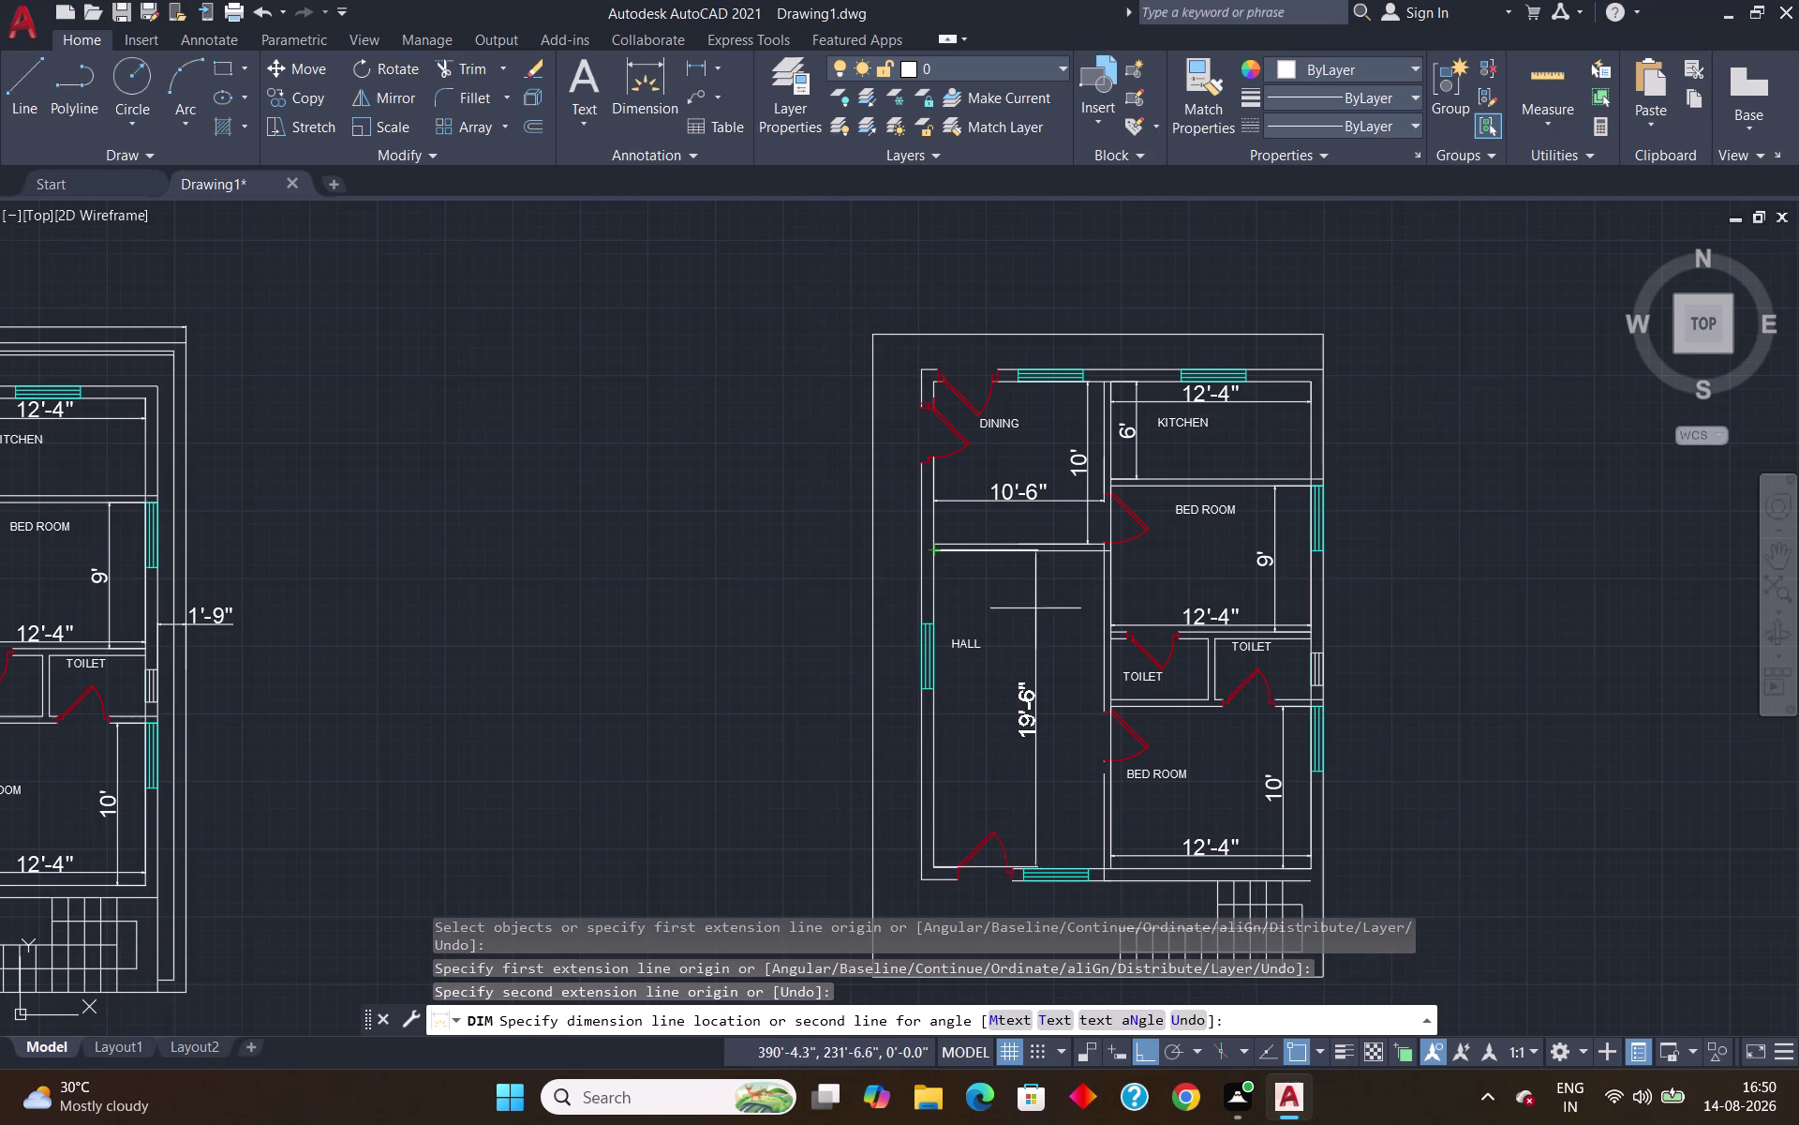
click(1065, 634)
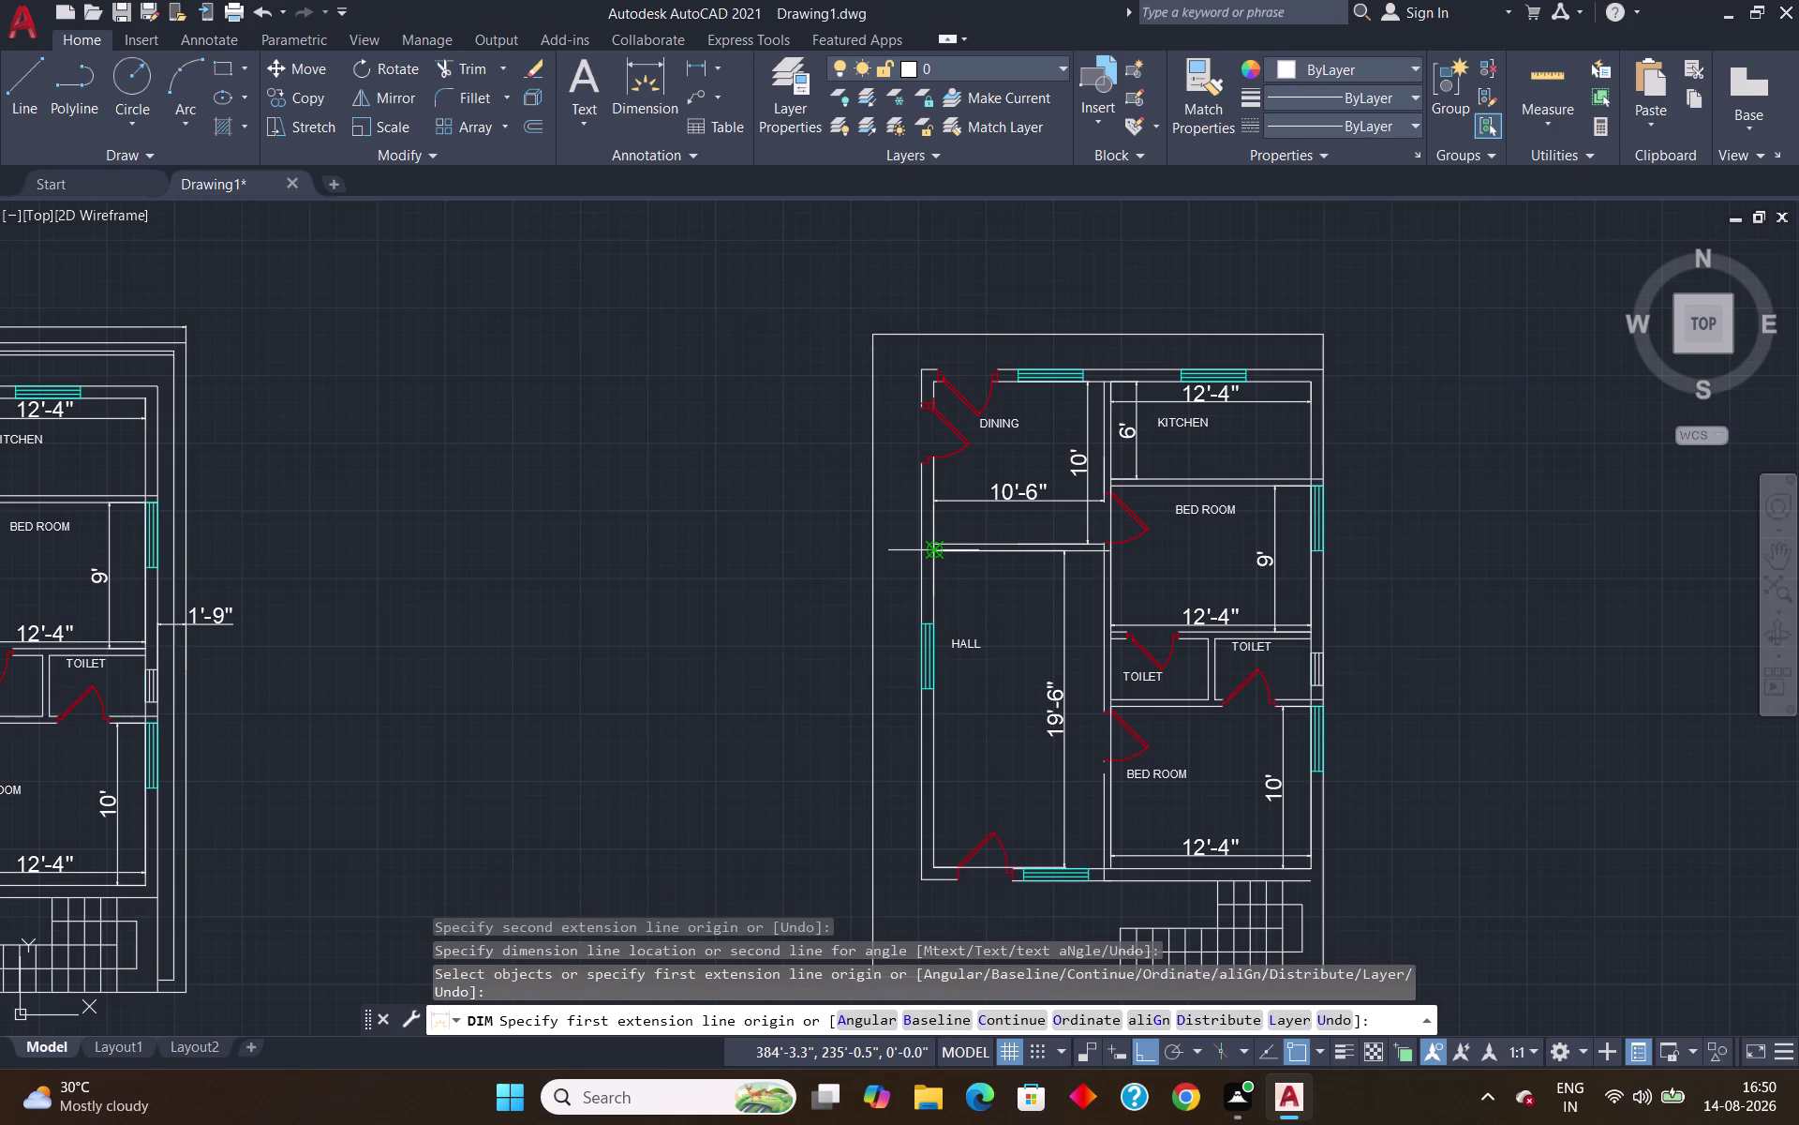
Add the 10'-6" horizontal dimension across the hall's width.
click(940, 552)
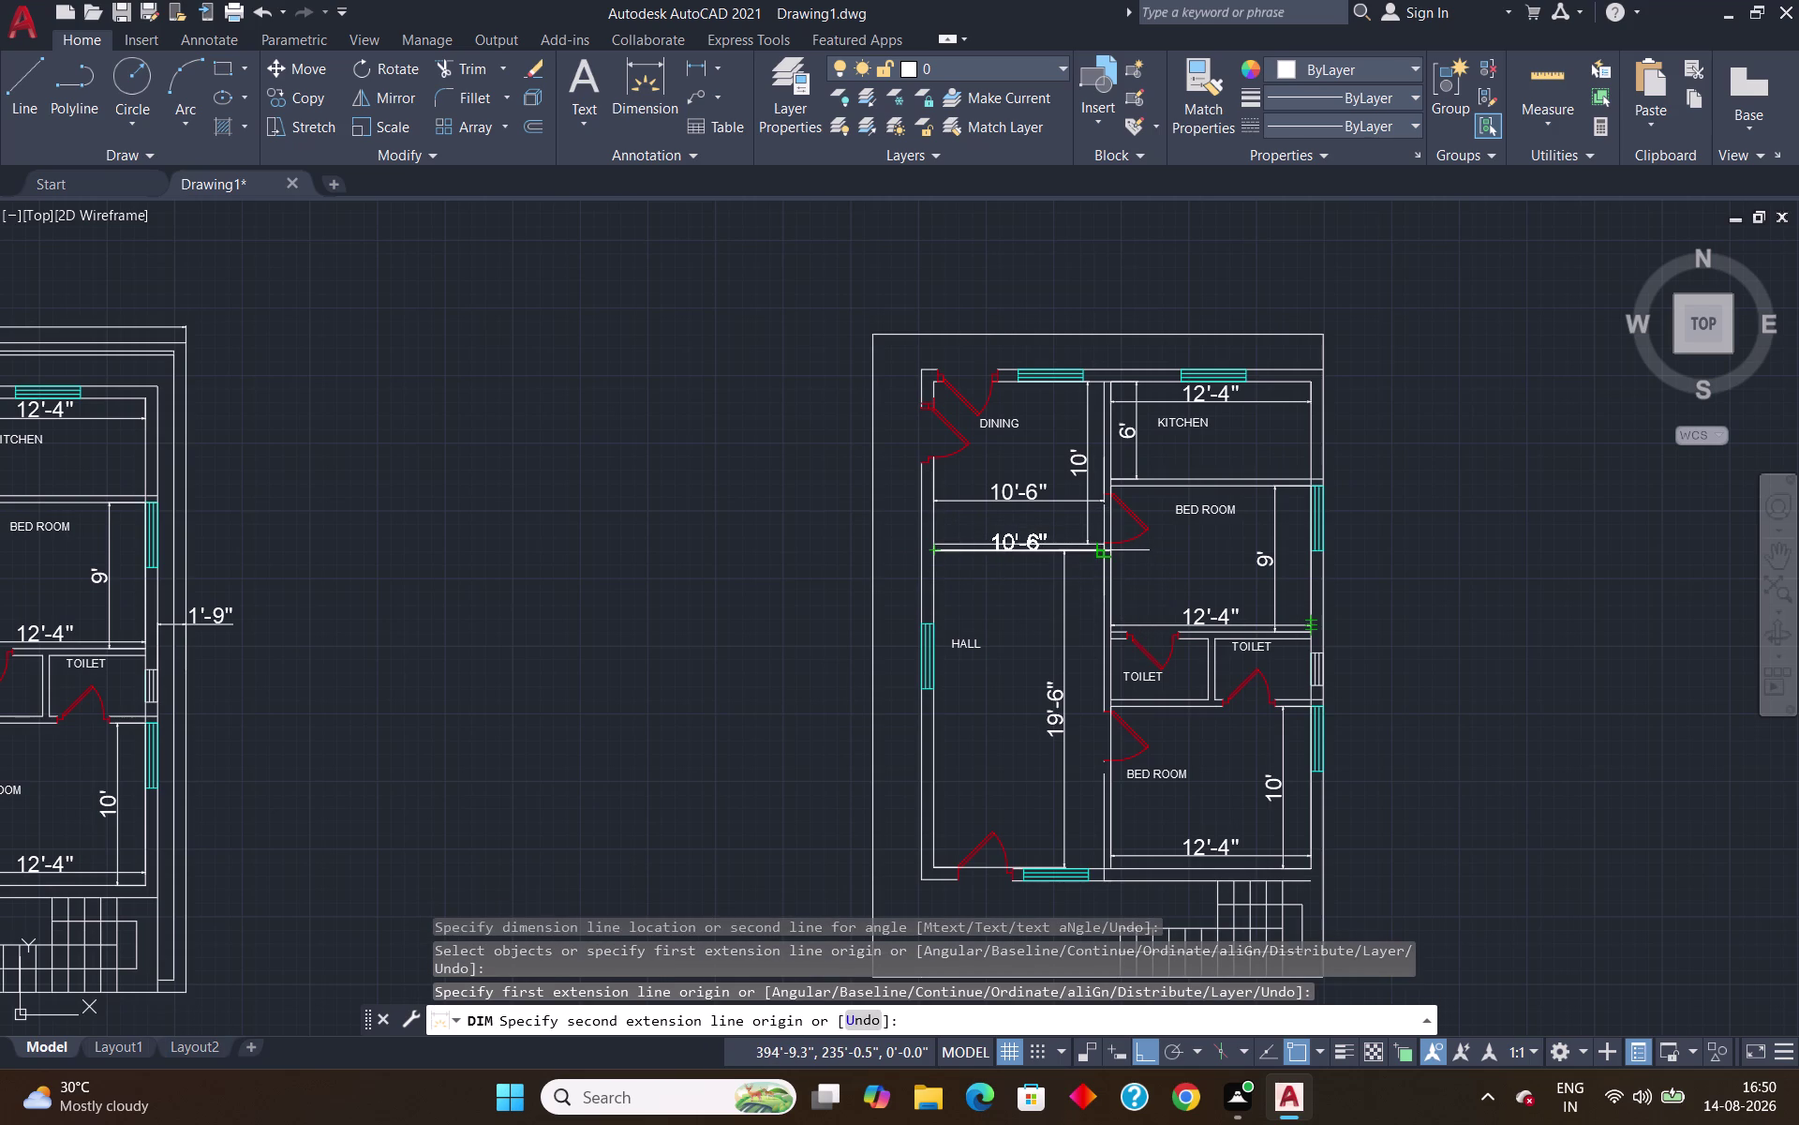
click(1105, 553)
click(1098, 585)
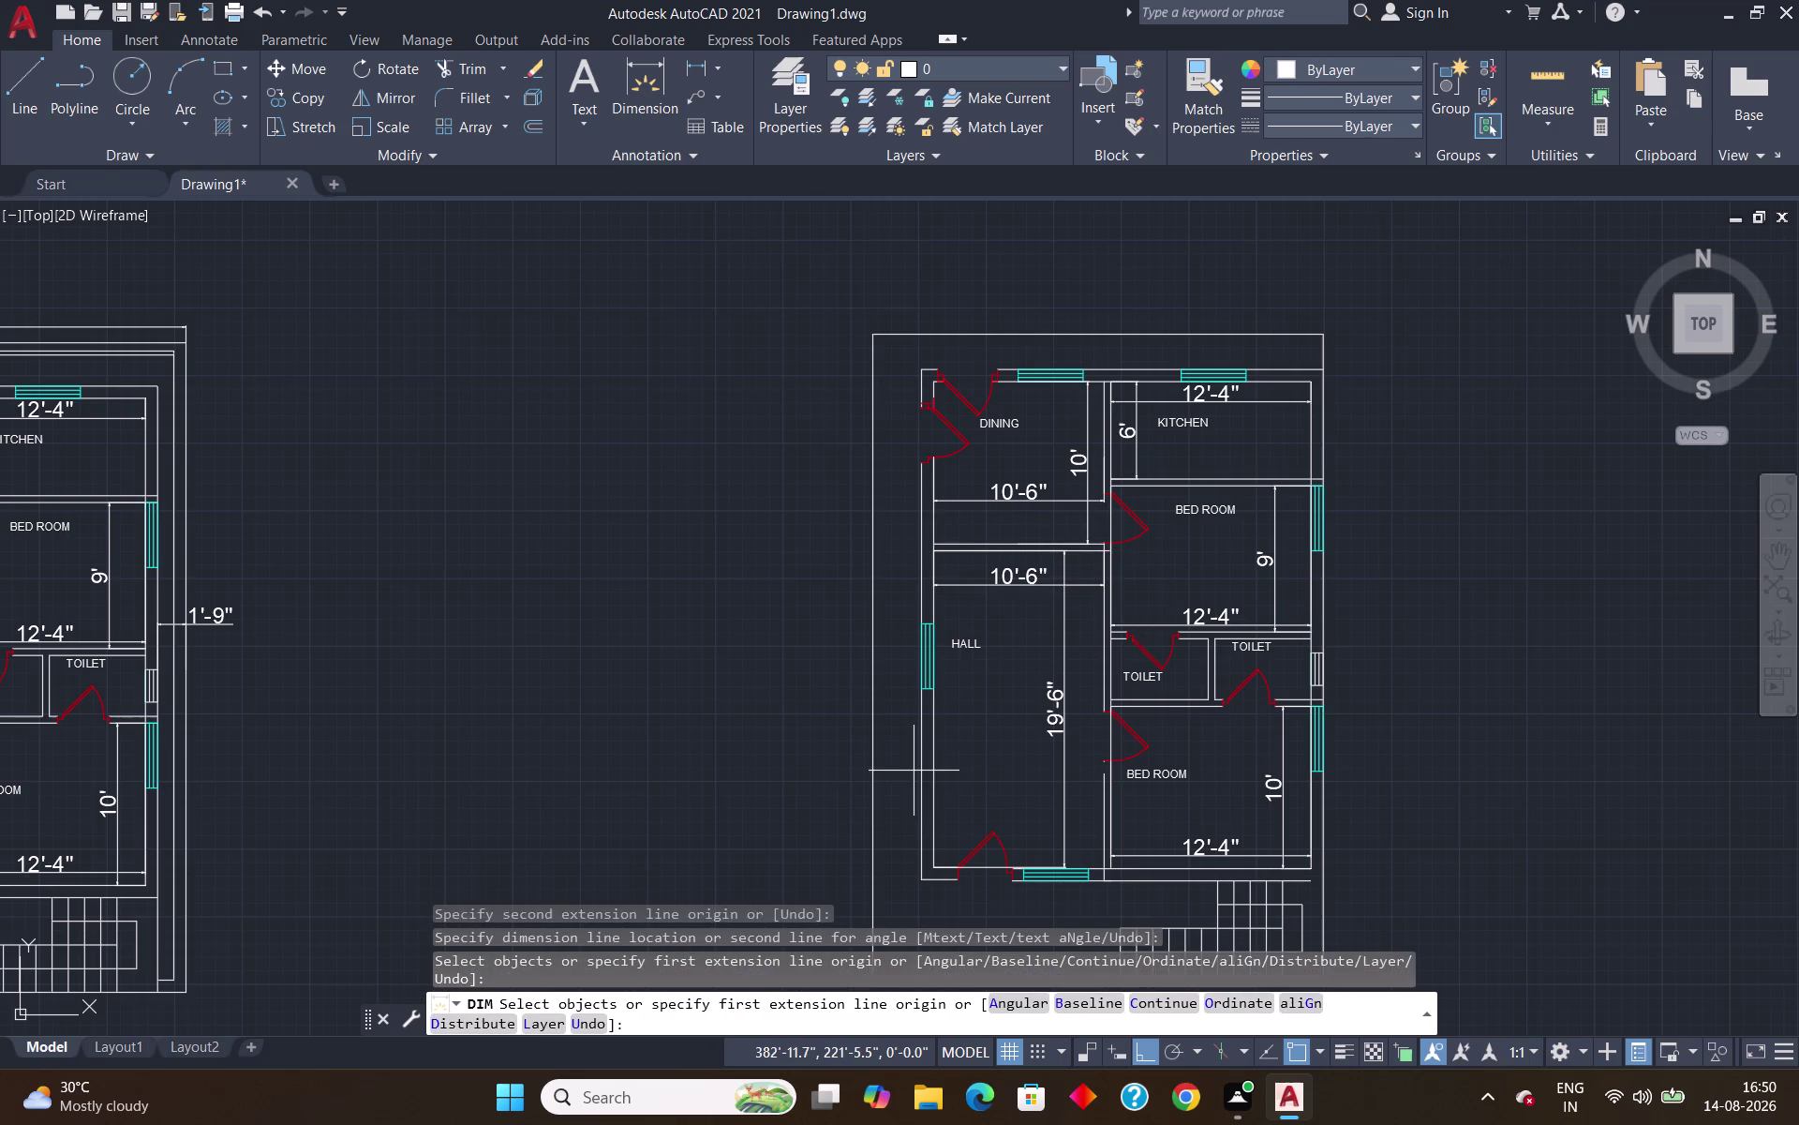
key(Escape)
scroll(up, 3)
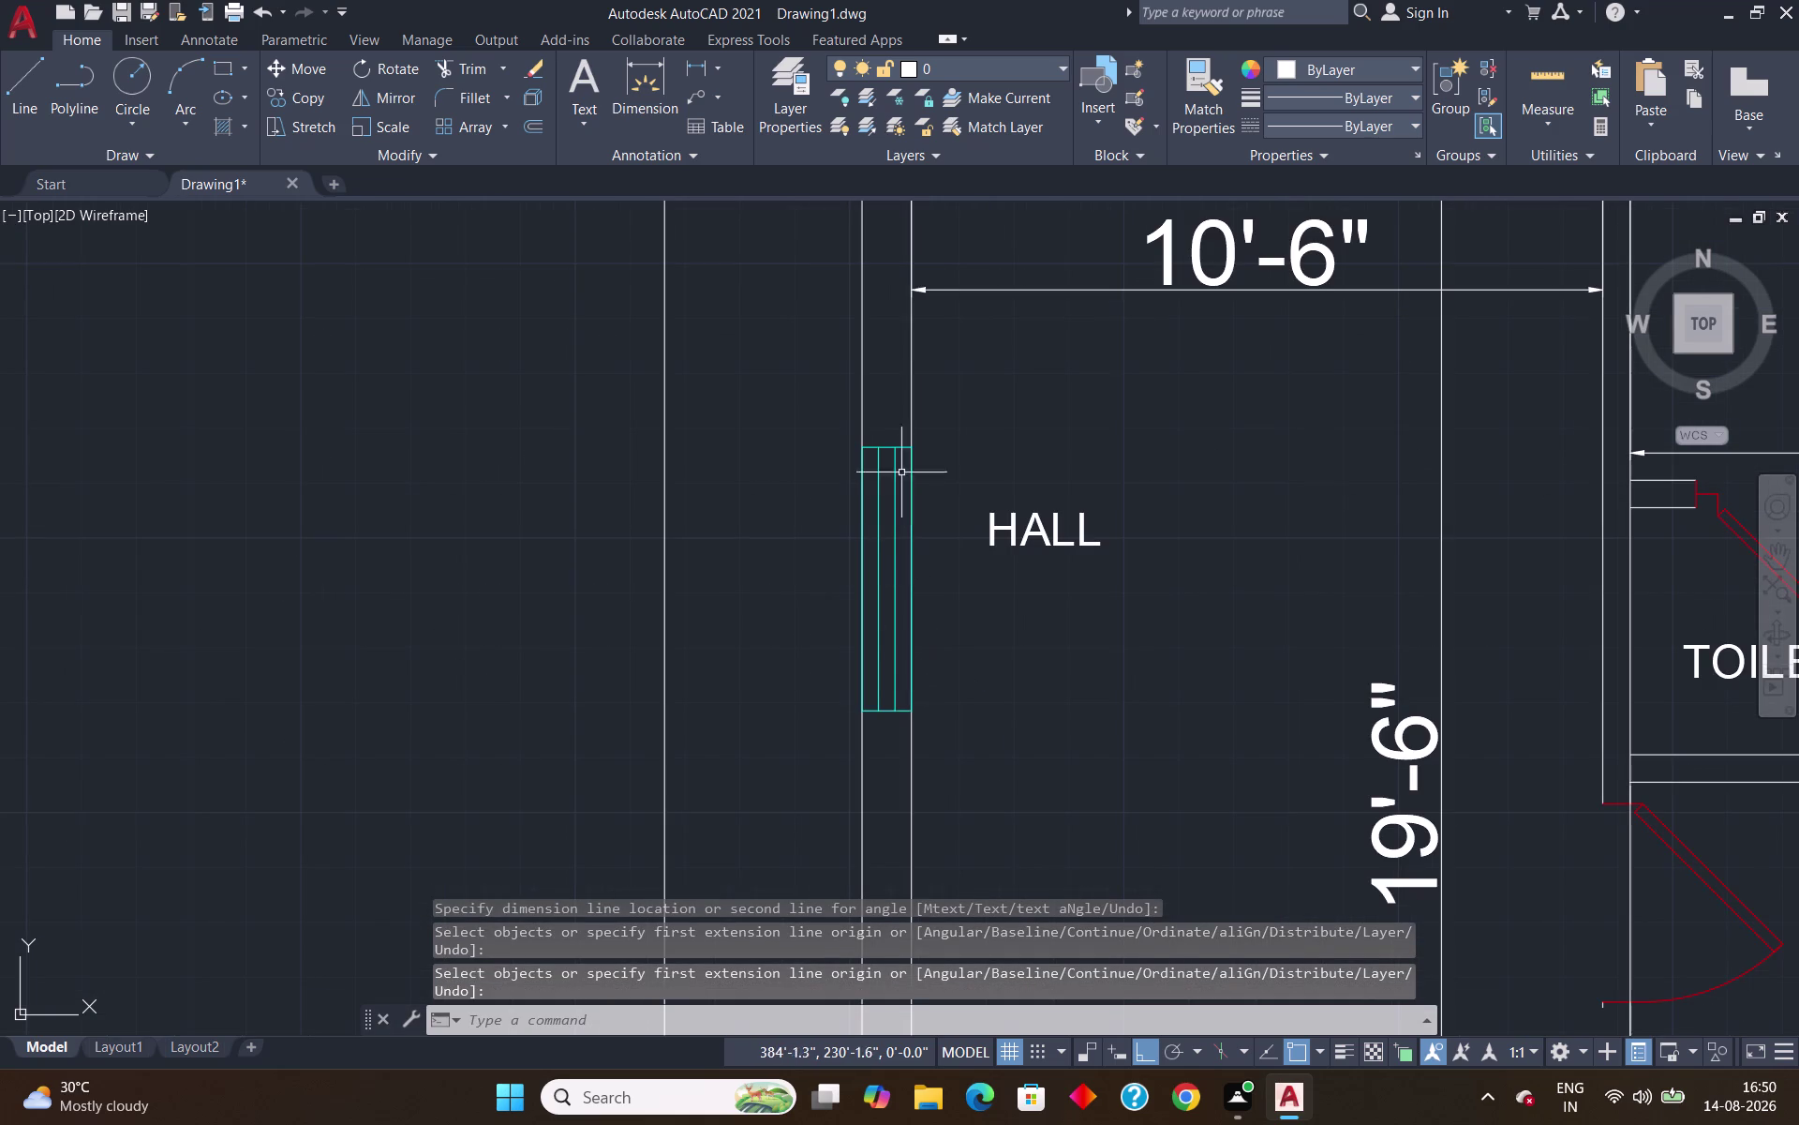
Copy the hall's five window lines from their bottom corner to a lower point on that wall.
click(900, 443)
click(877, 507)
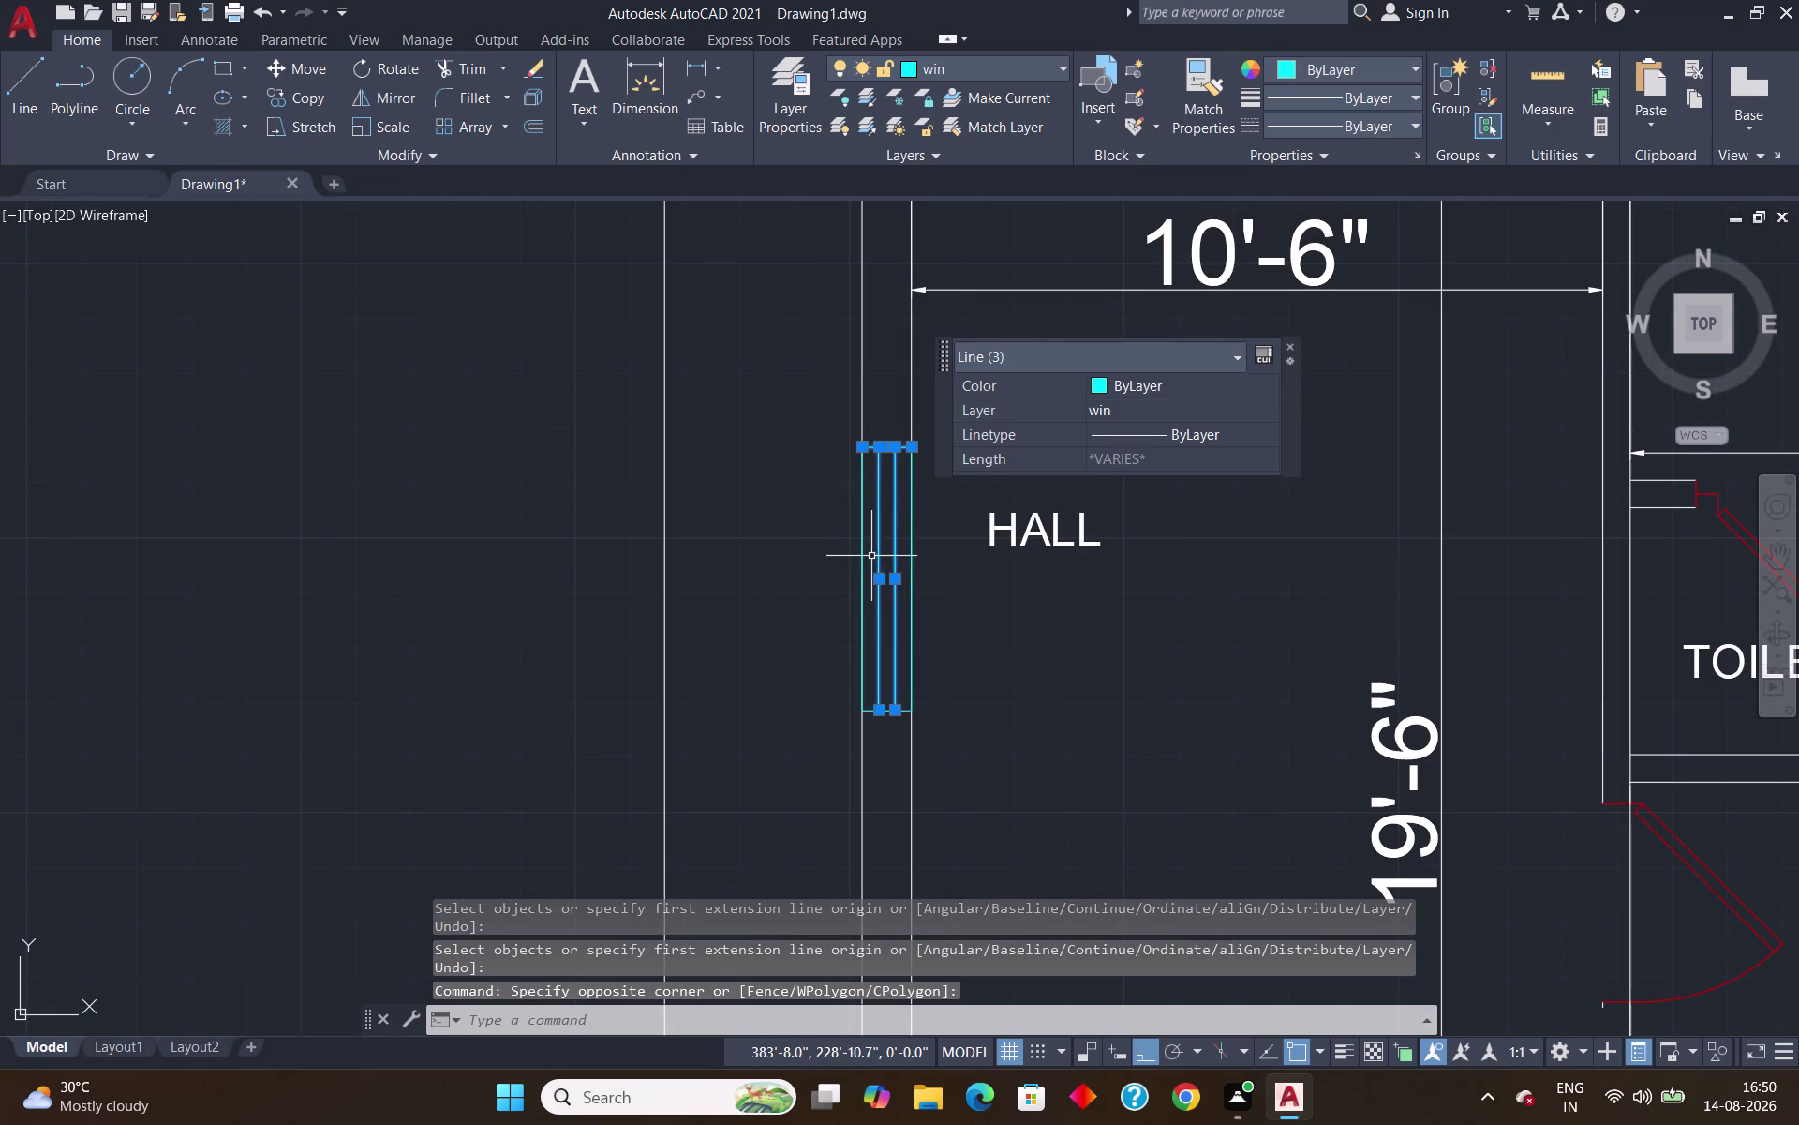
click(865, 536)
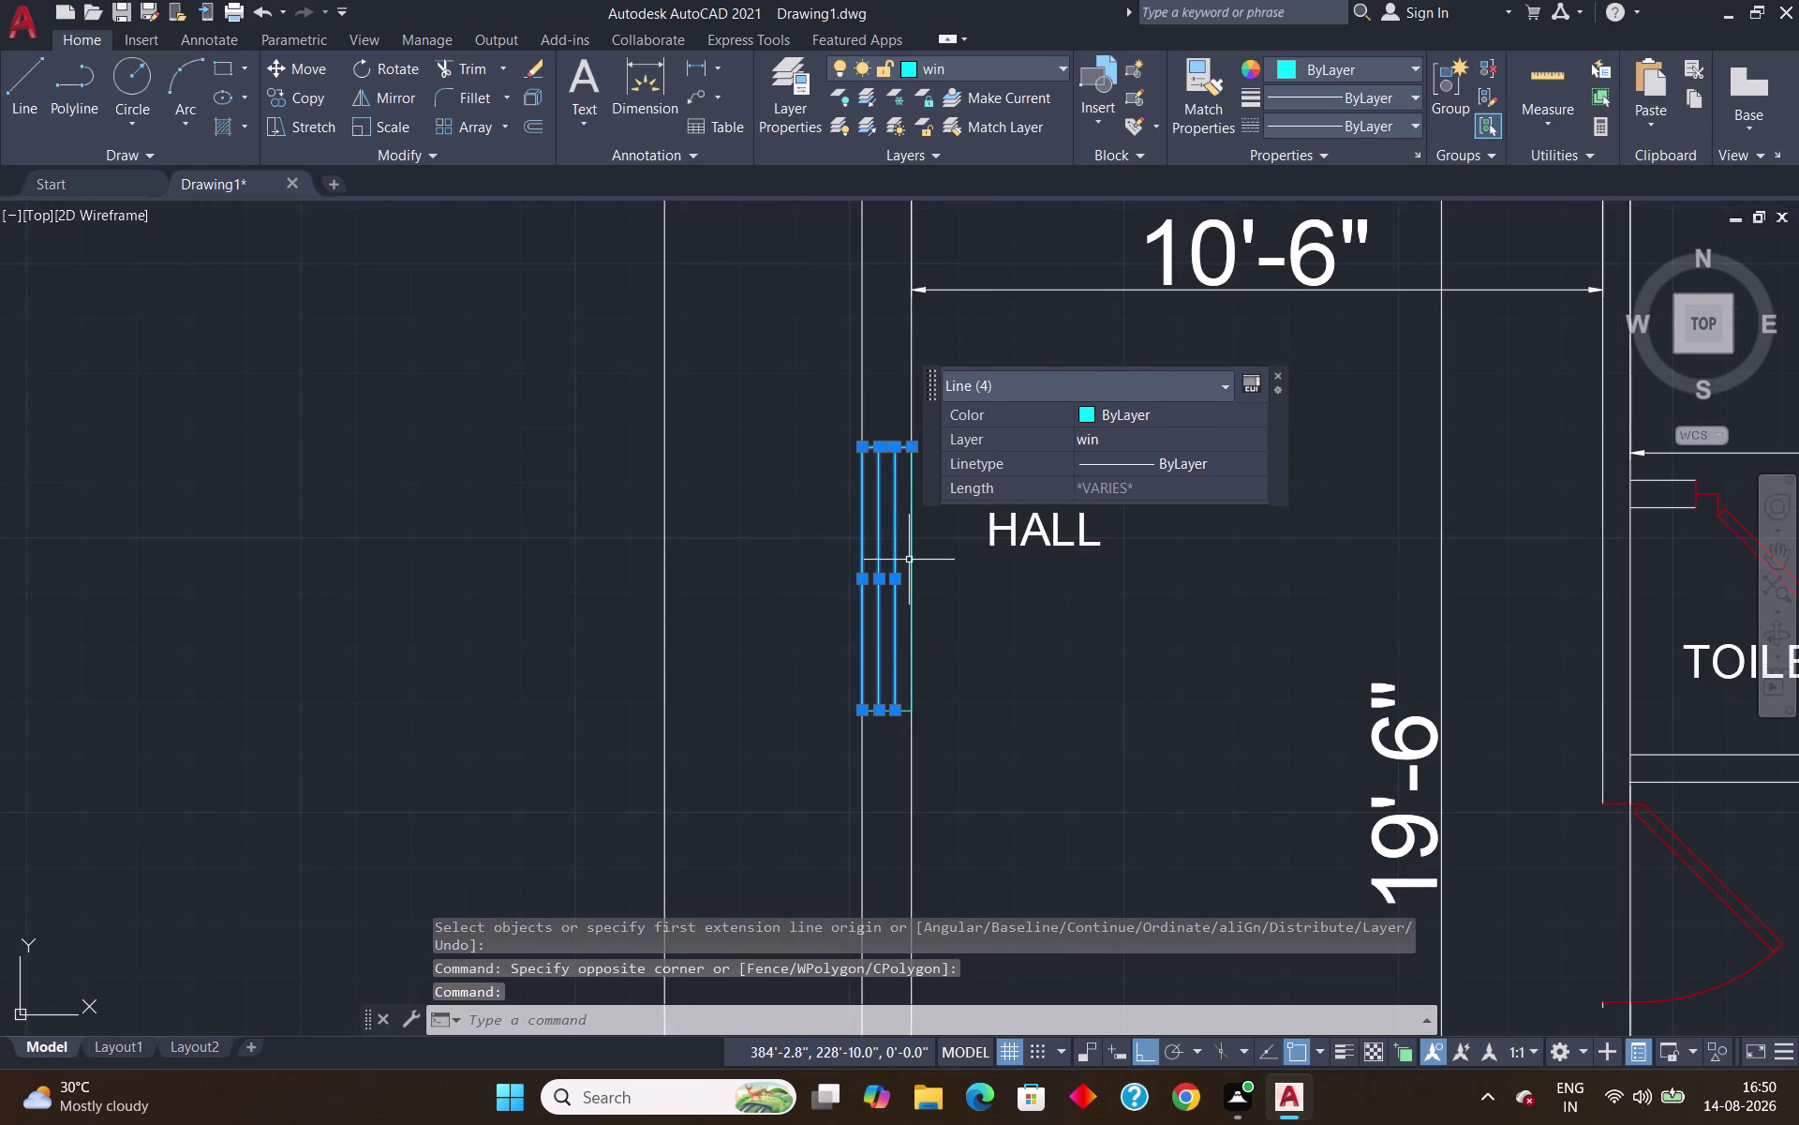
click(909, 560)
text(CO)
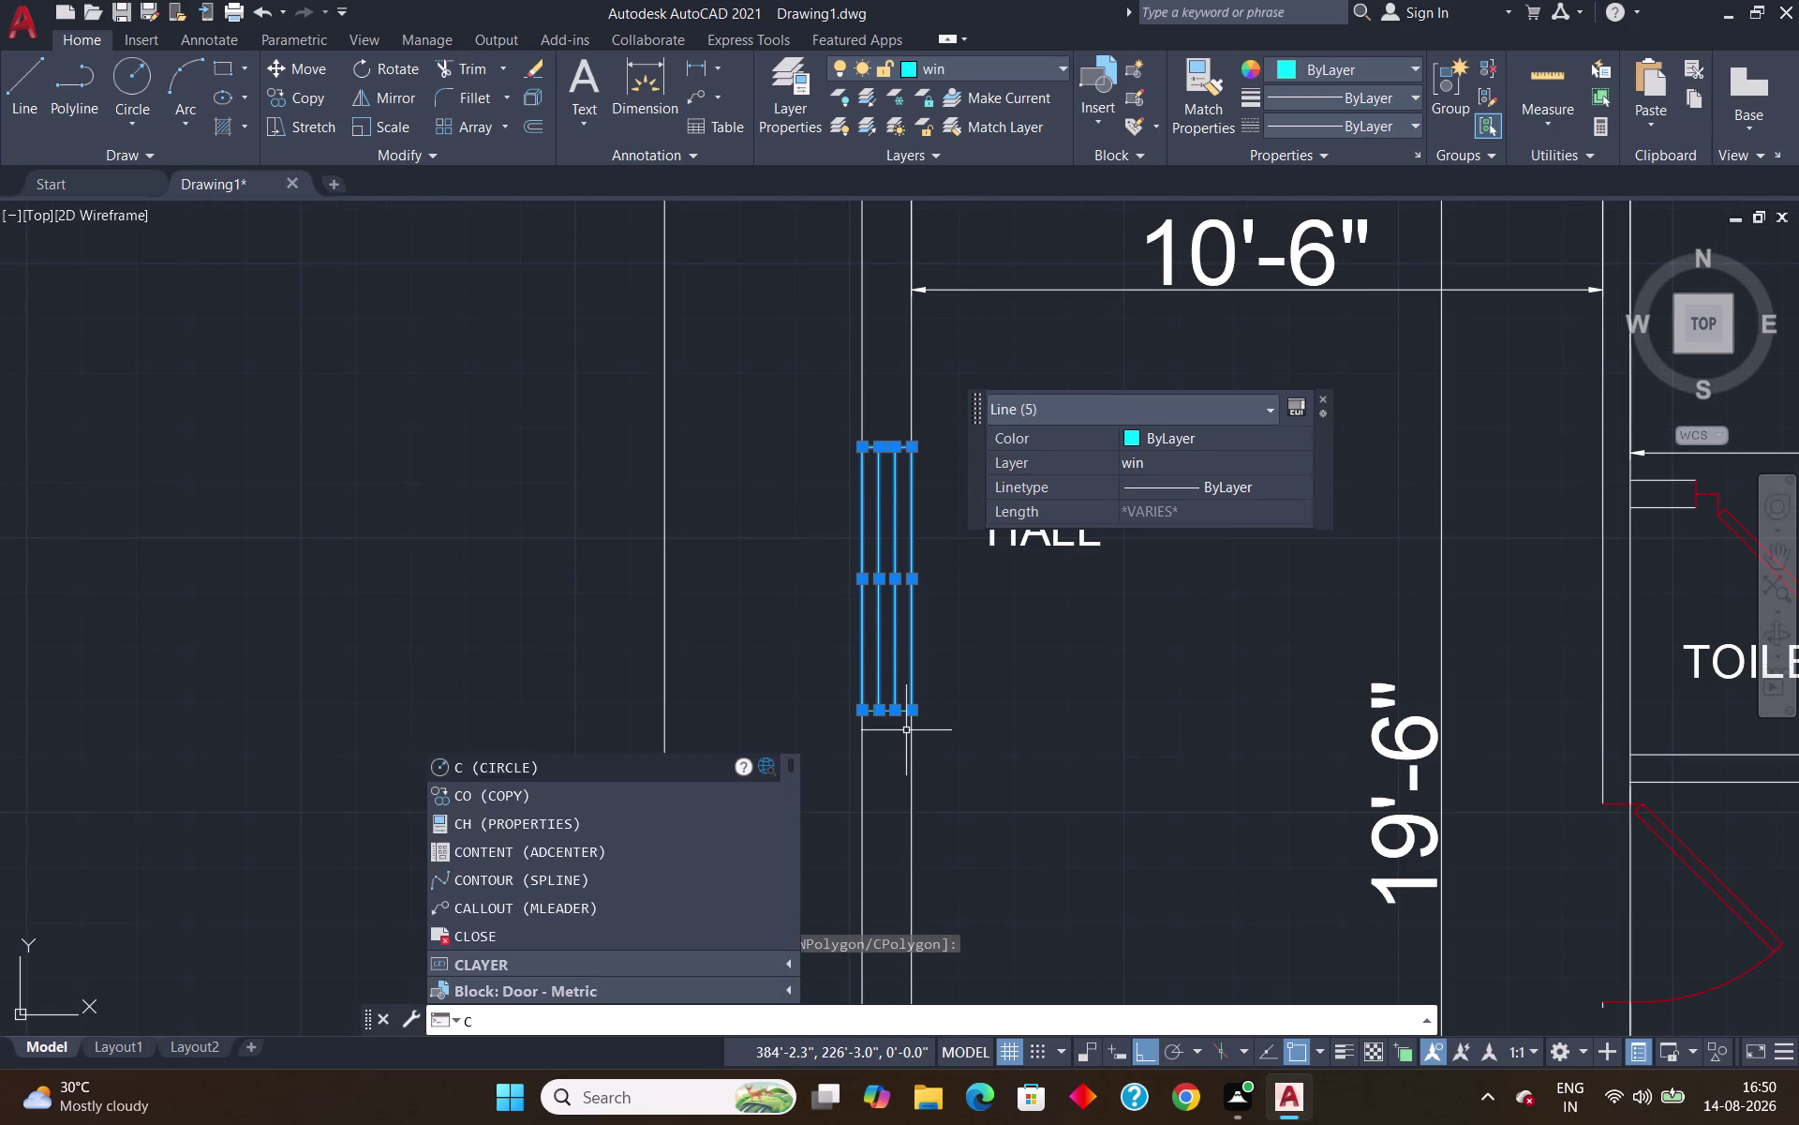
key(Return)
click(913, 717)
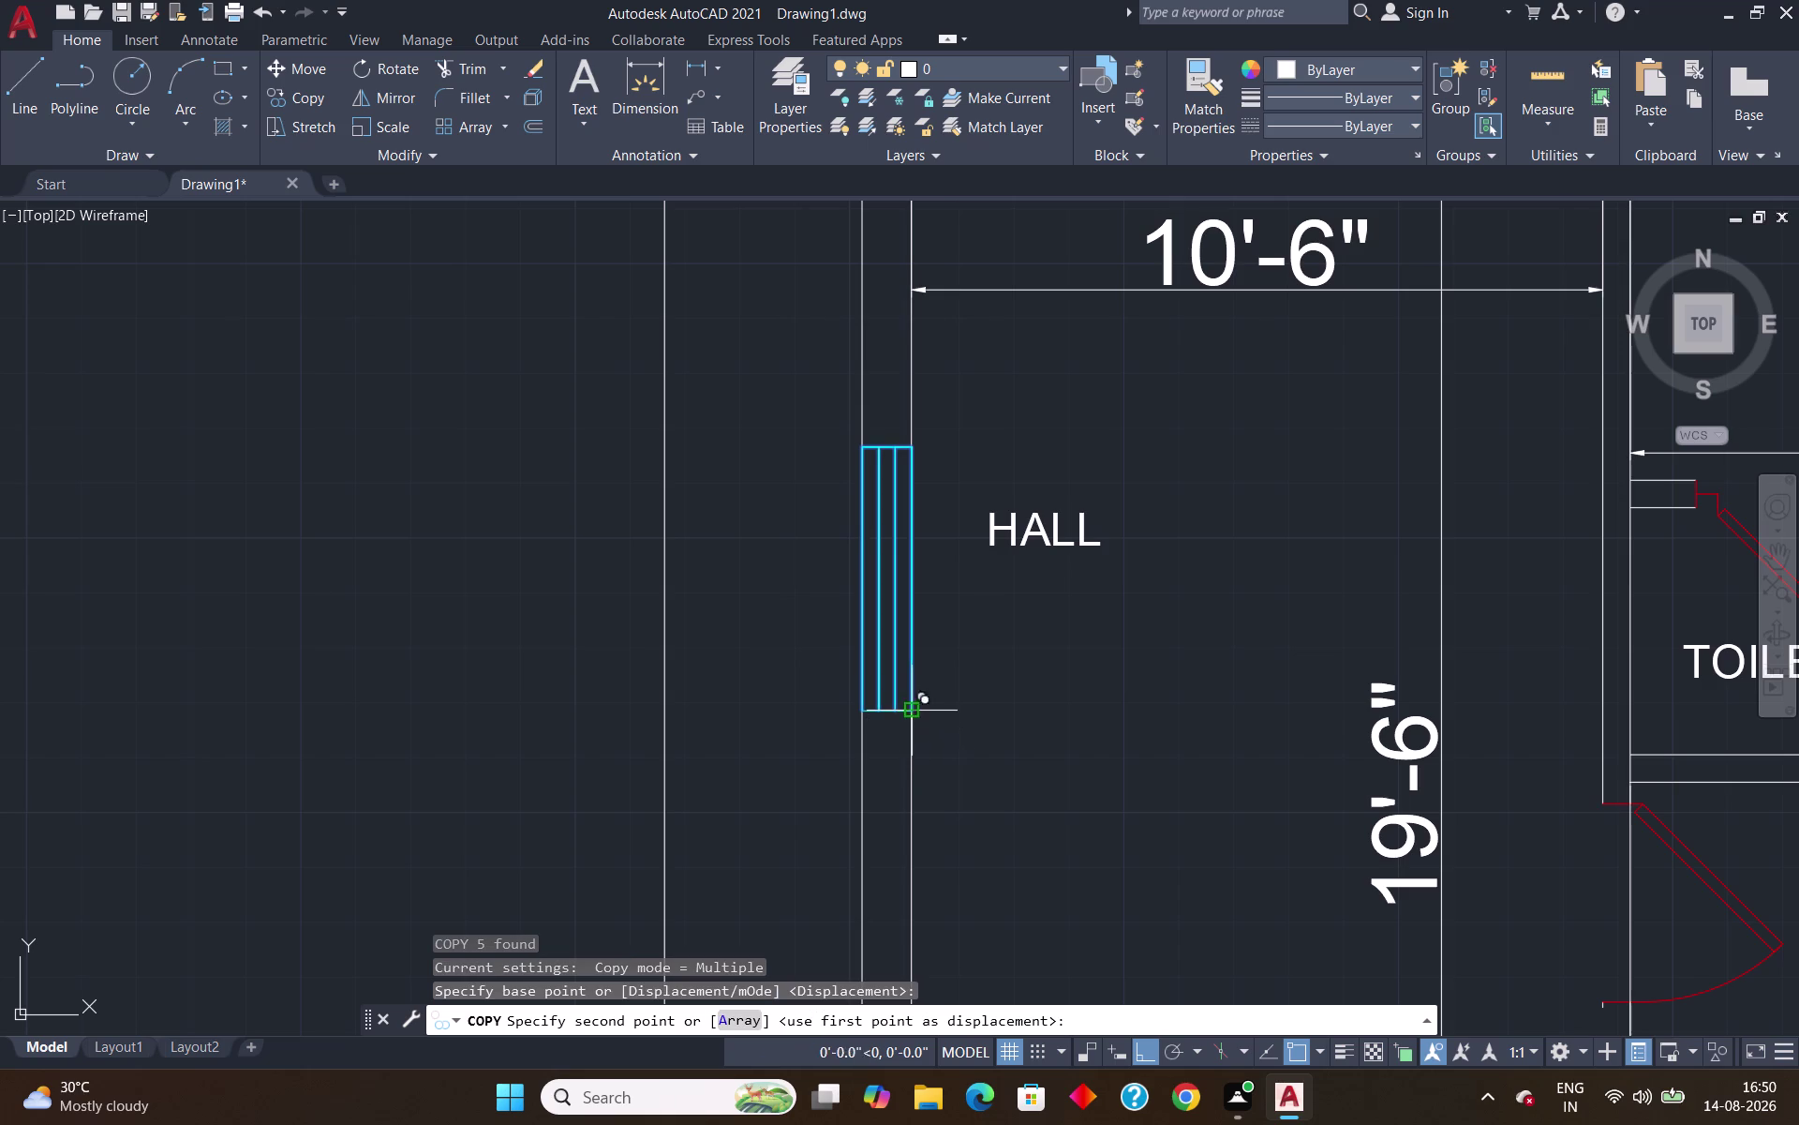
scroll(down, 3)
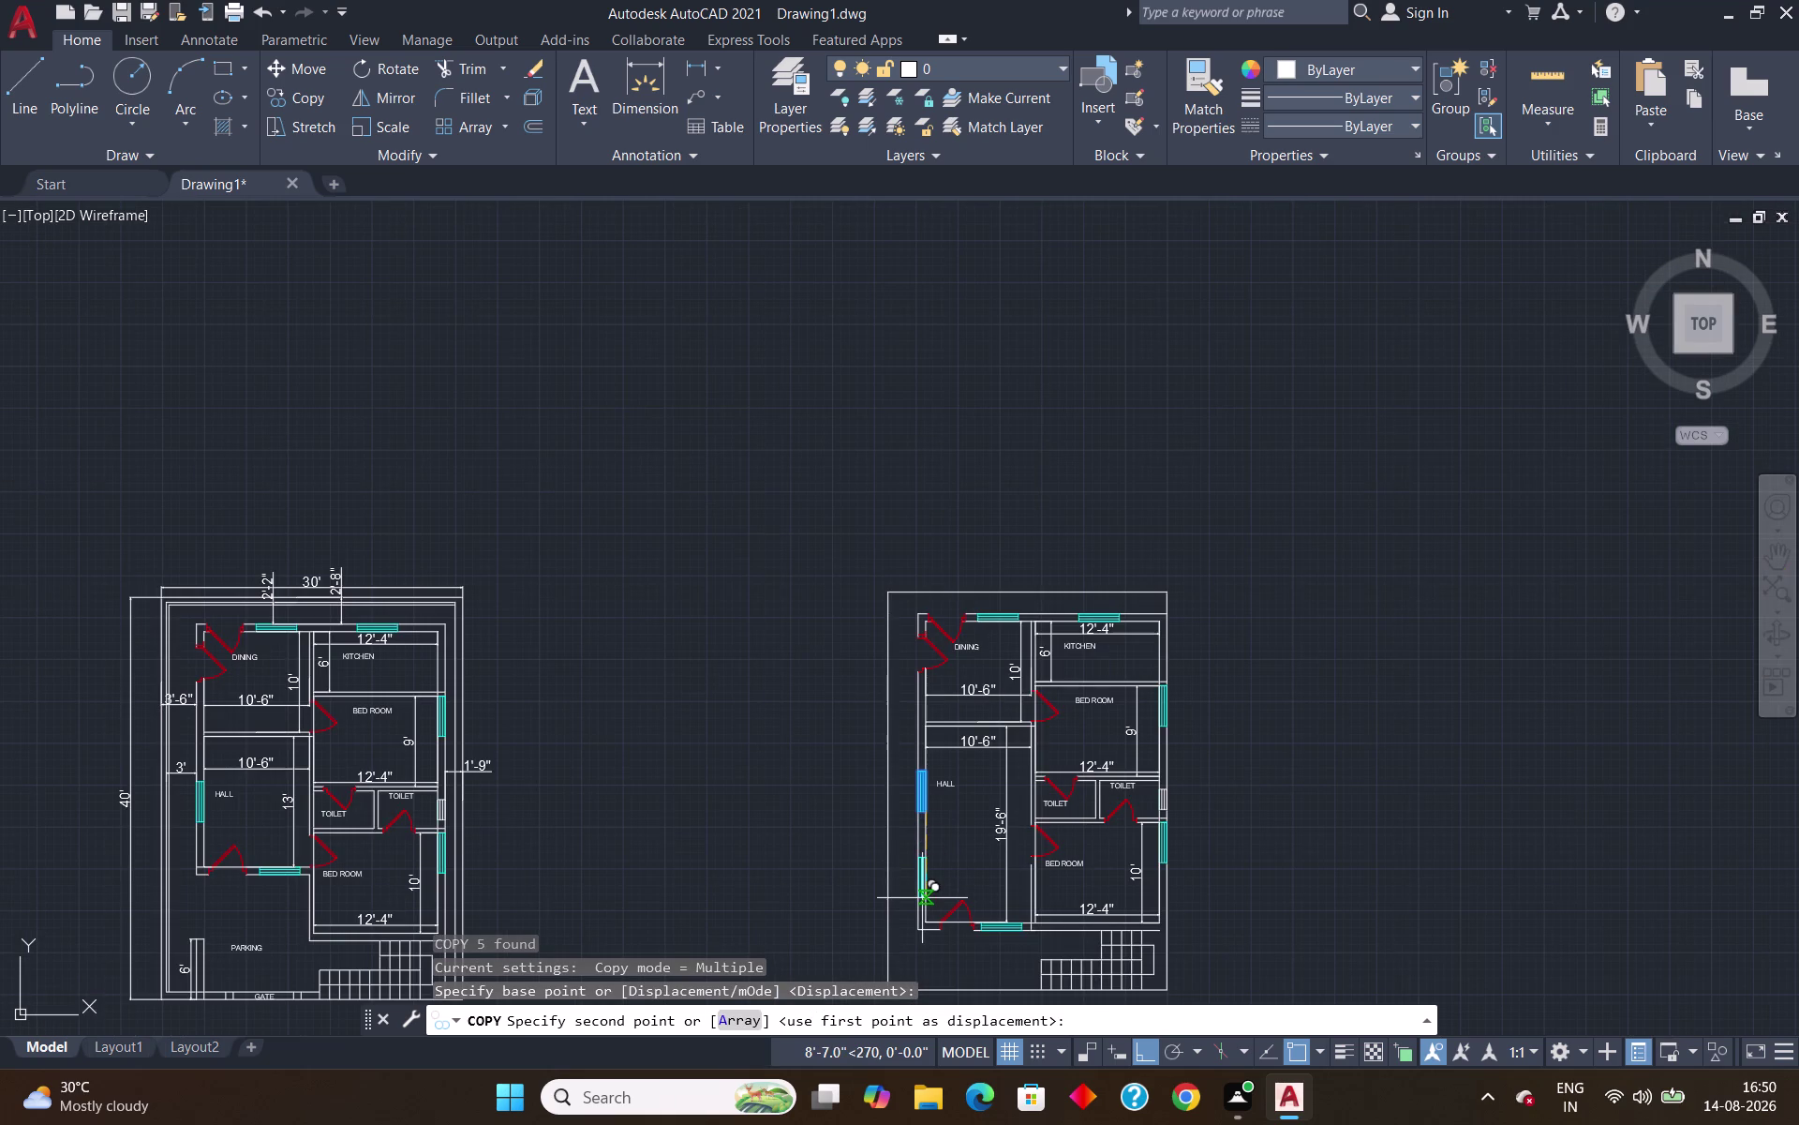
scroll(up, 3)
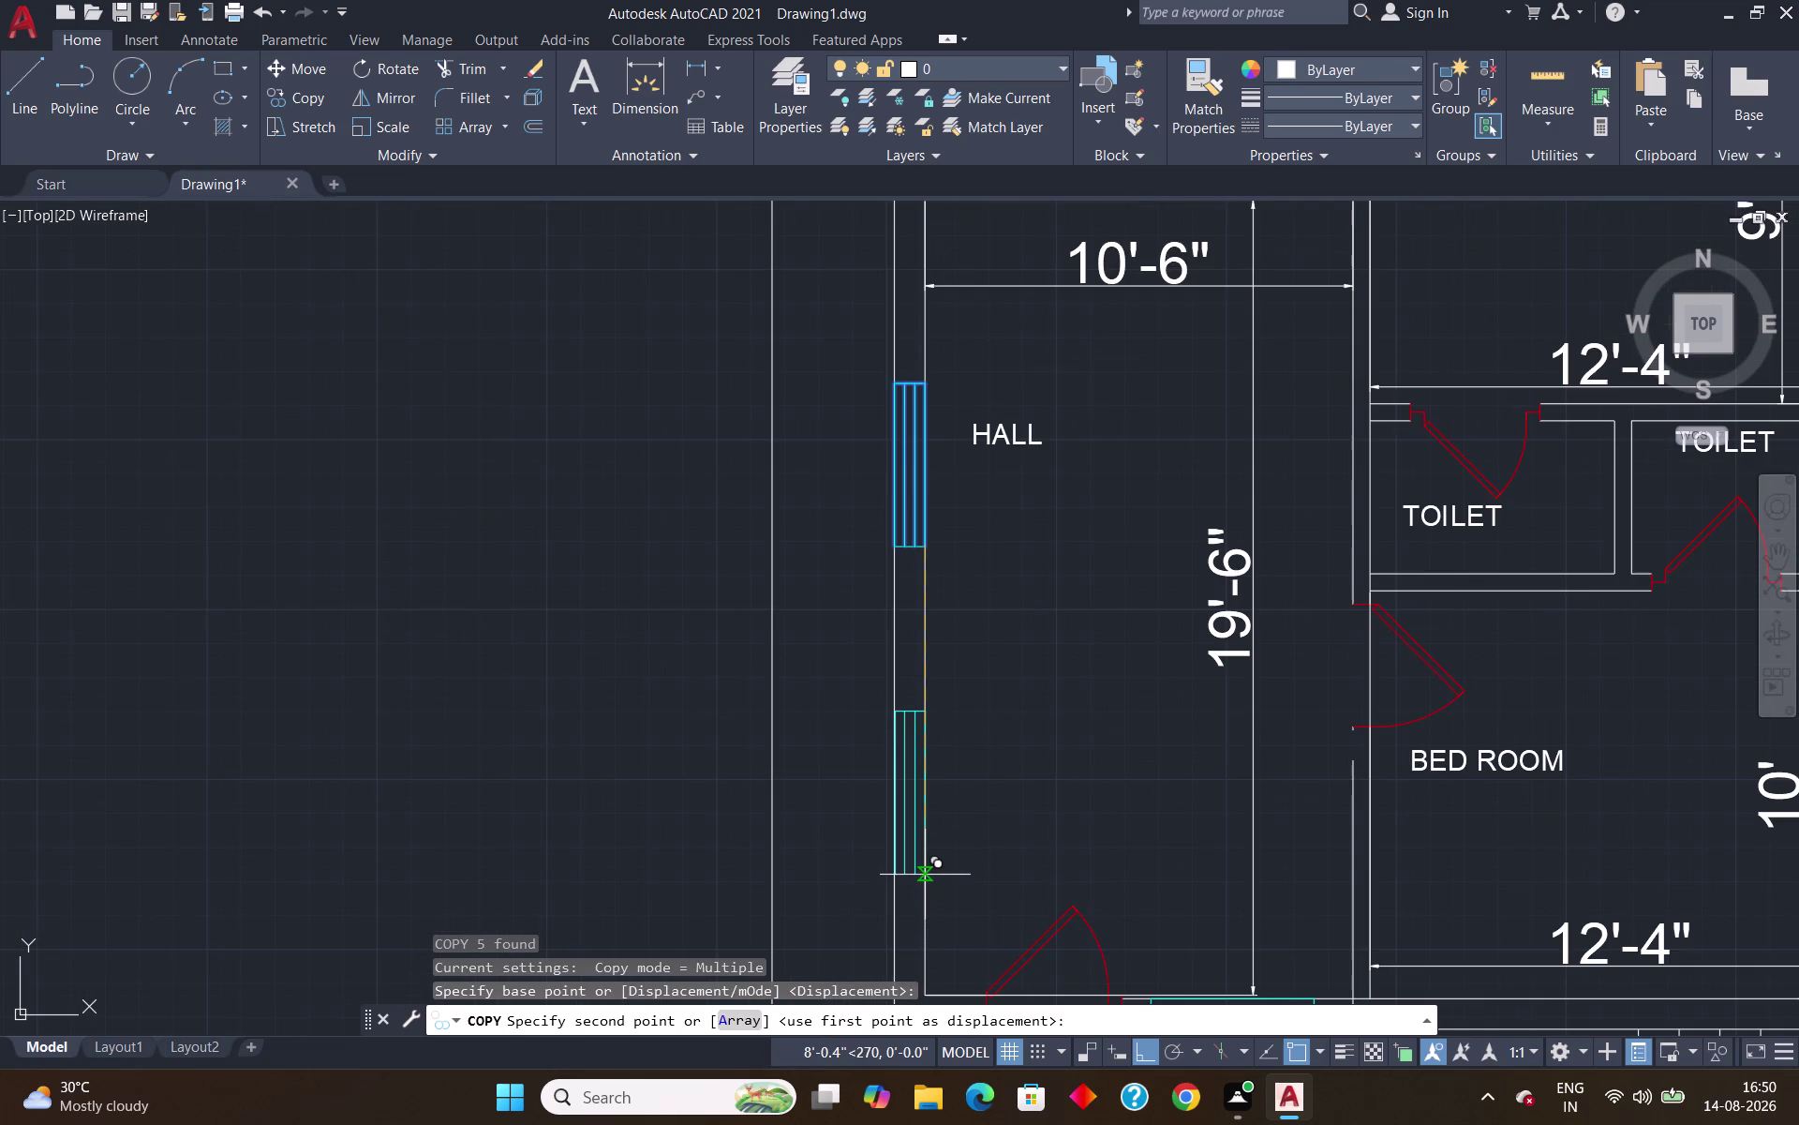
click(924, 872)
key(Escape)
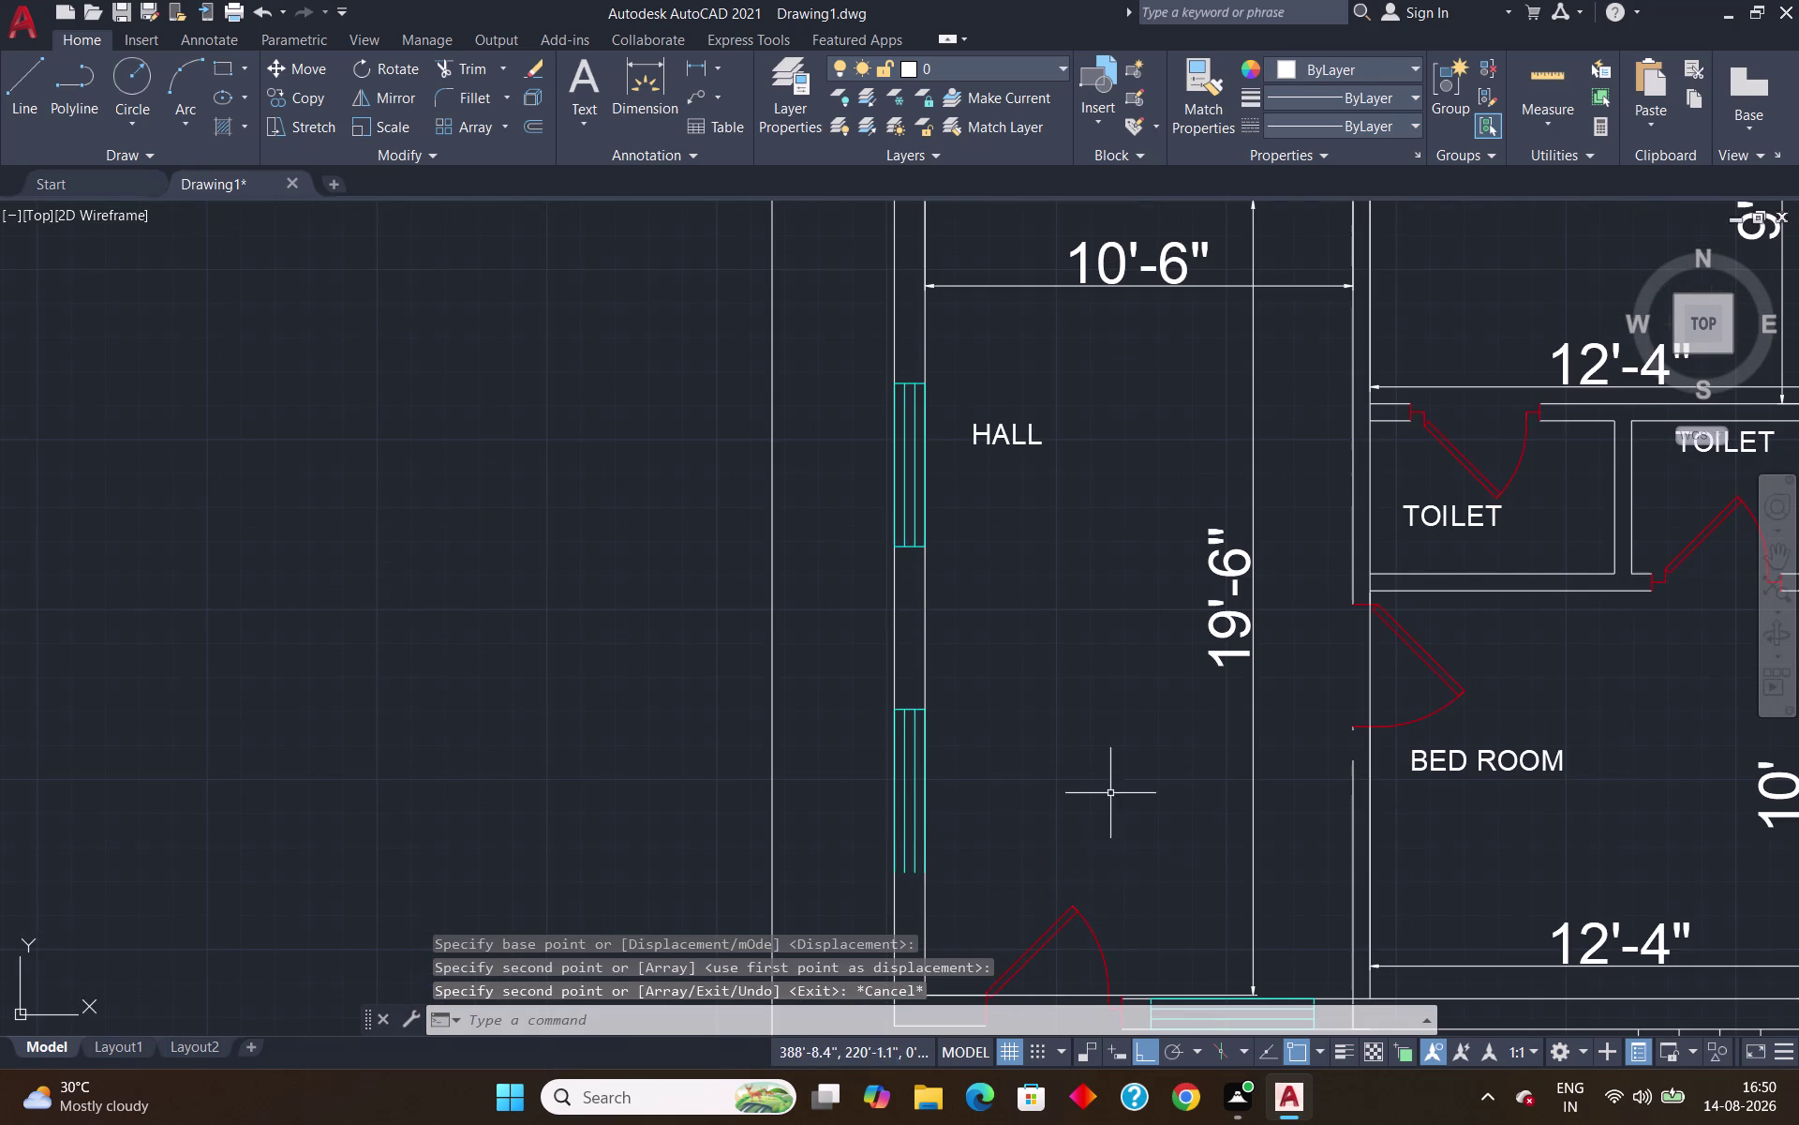
scroll(down, 3)
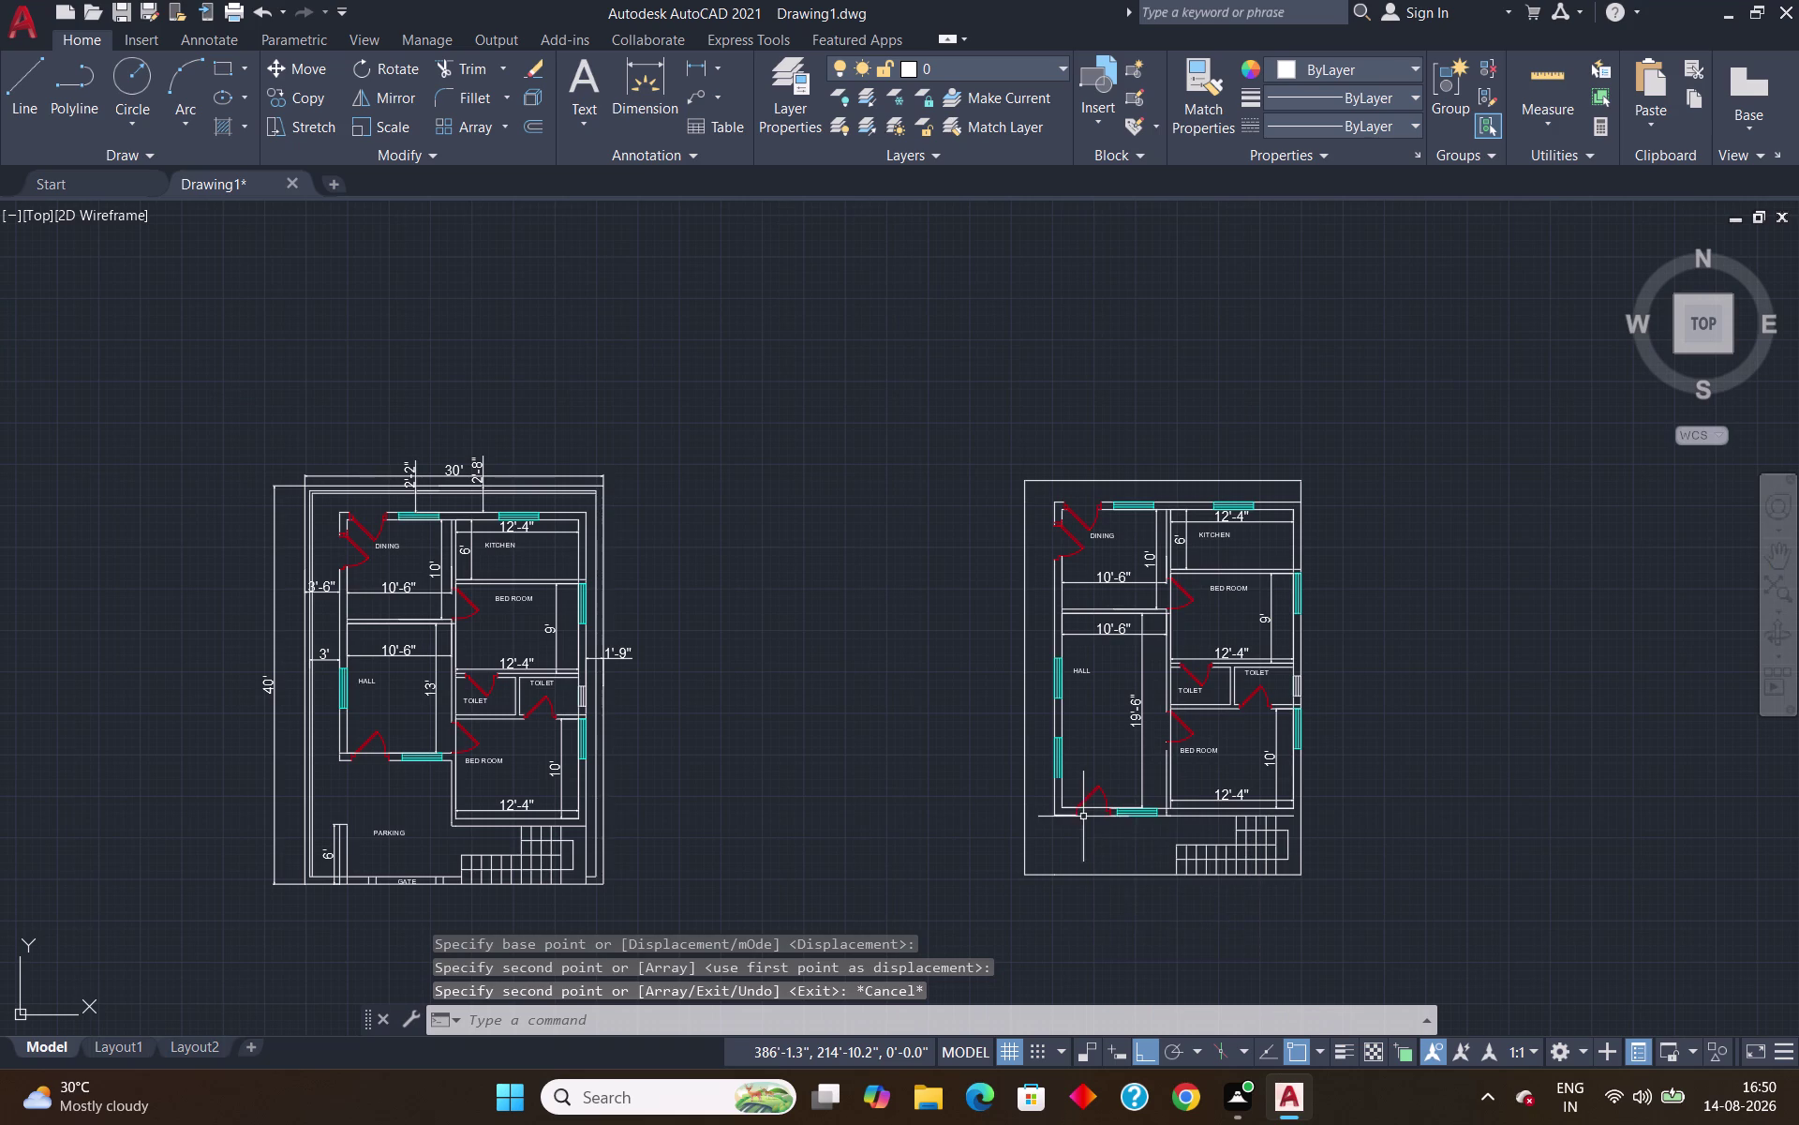
scroll(up, 3)
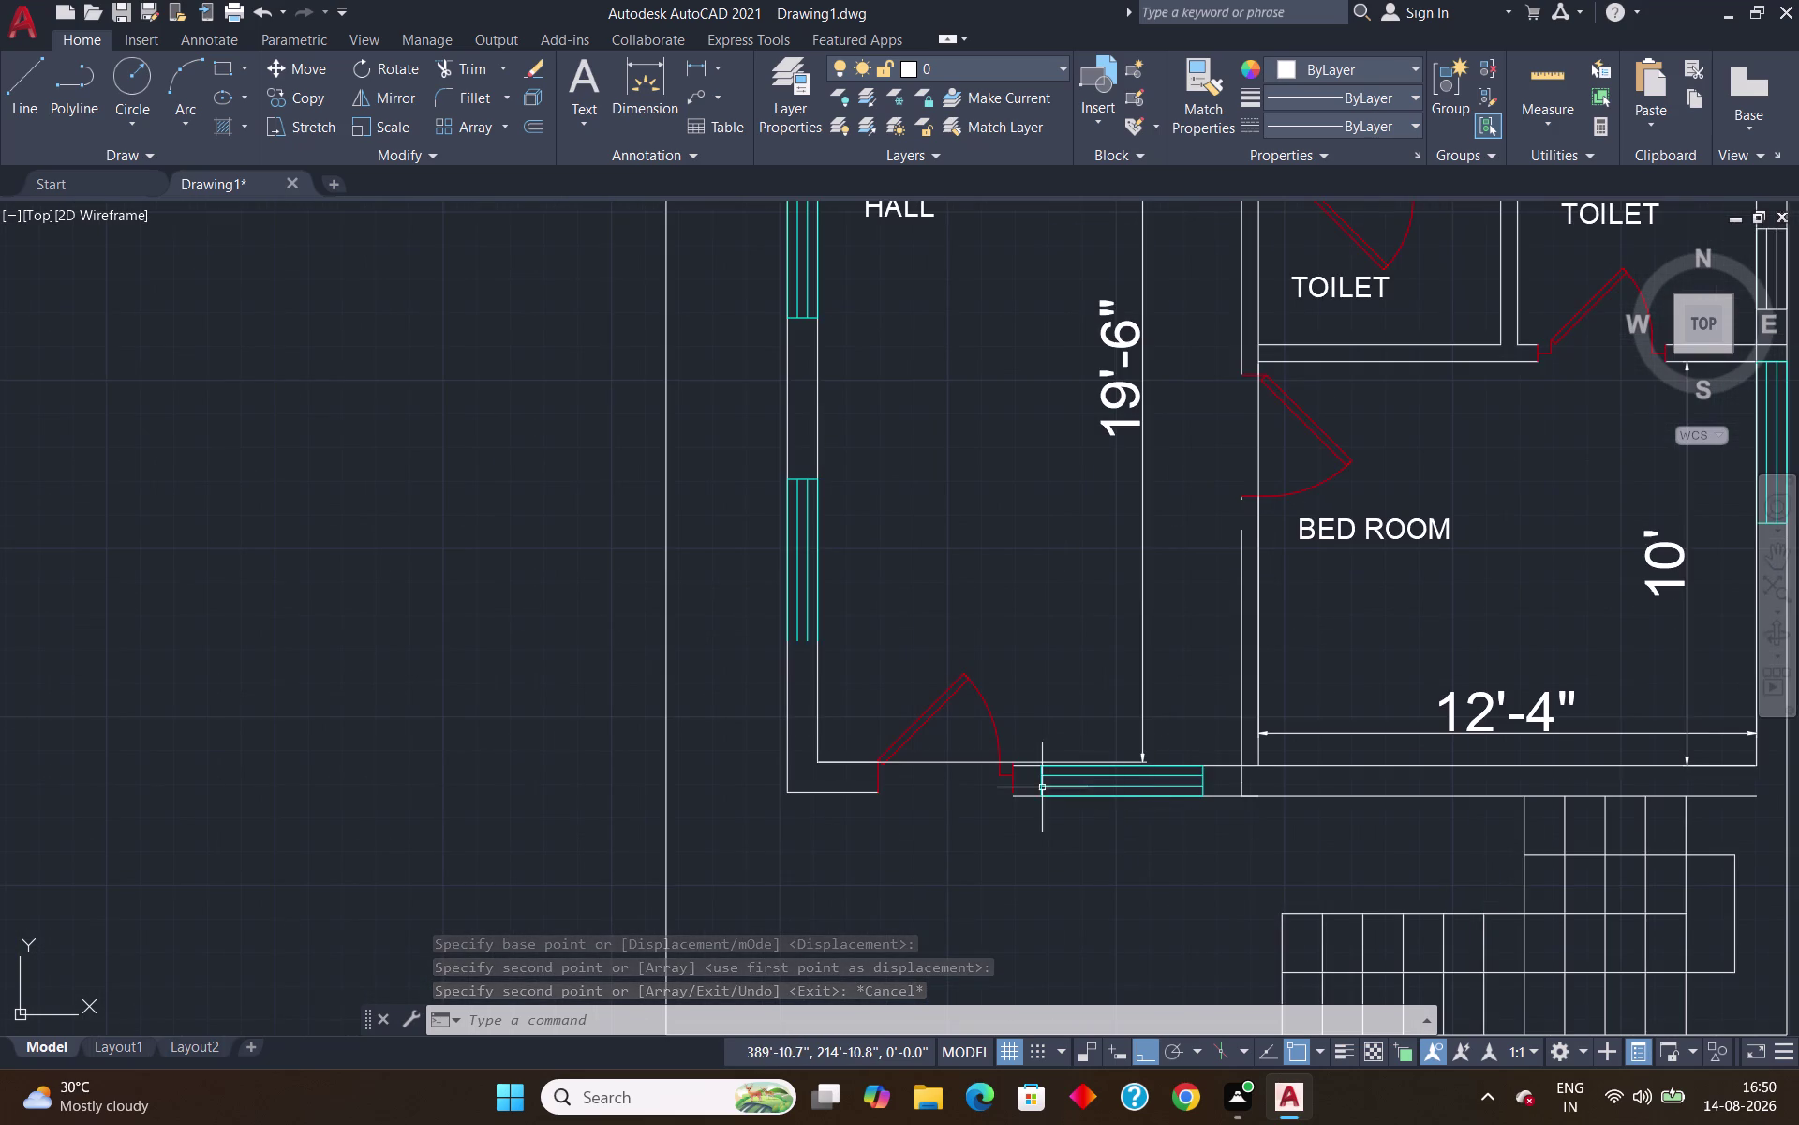
scroll(up, 3)
scroll(down, 3)
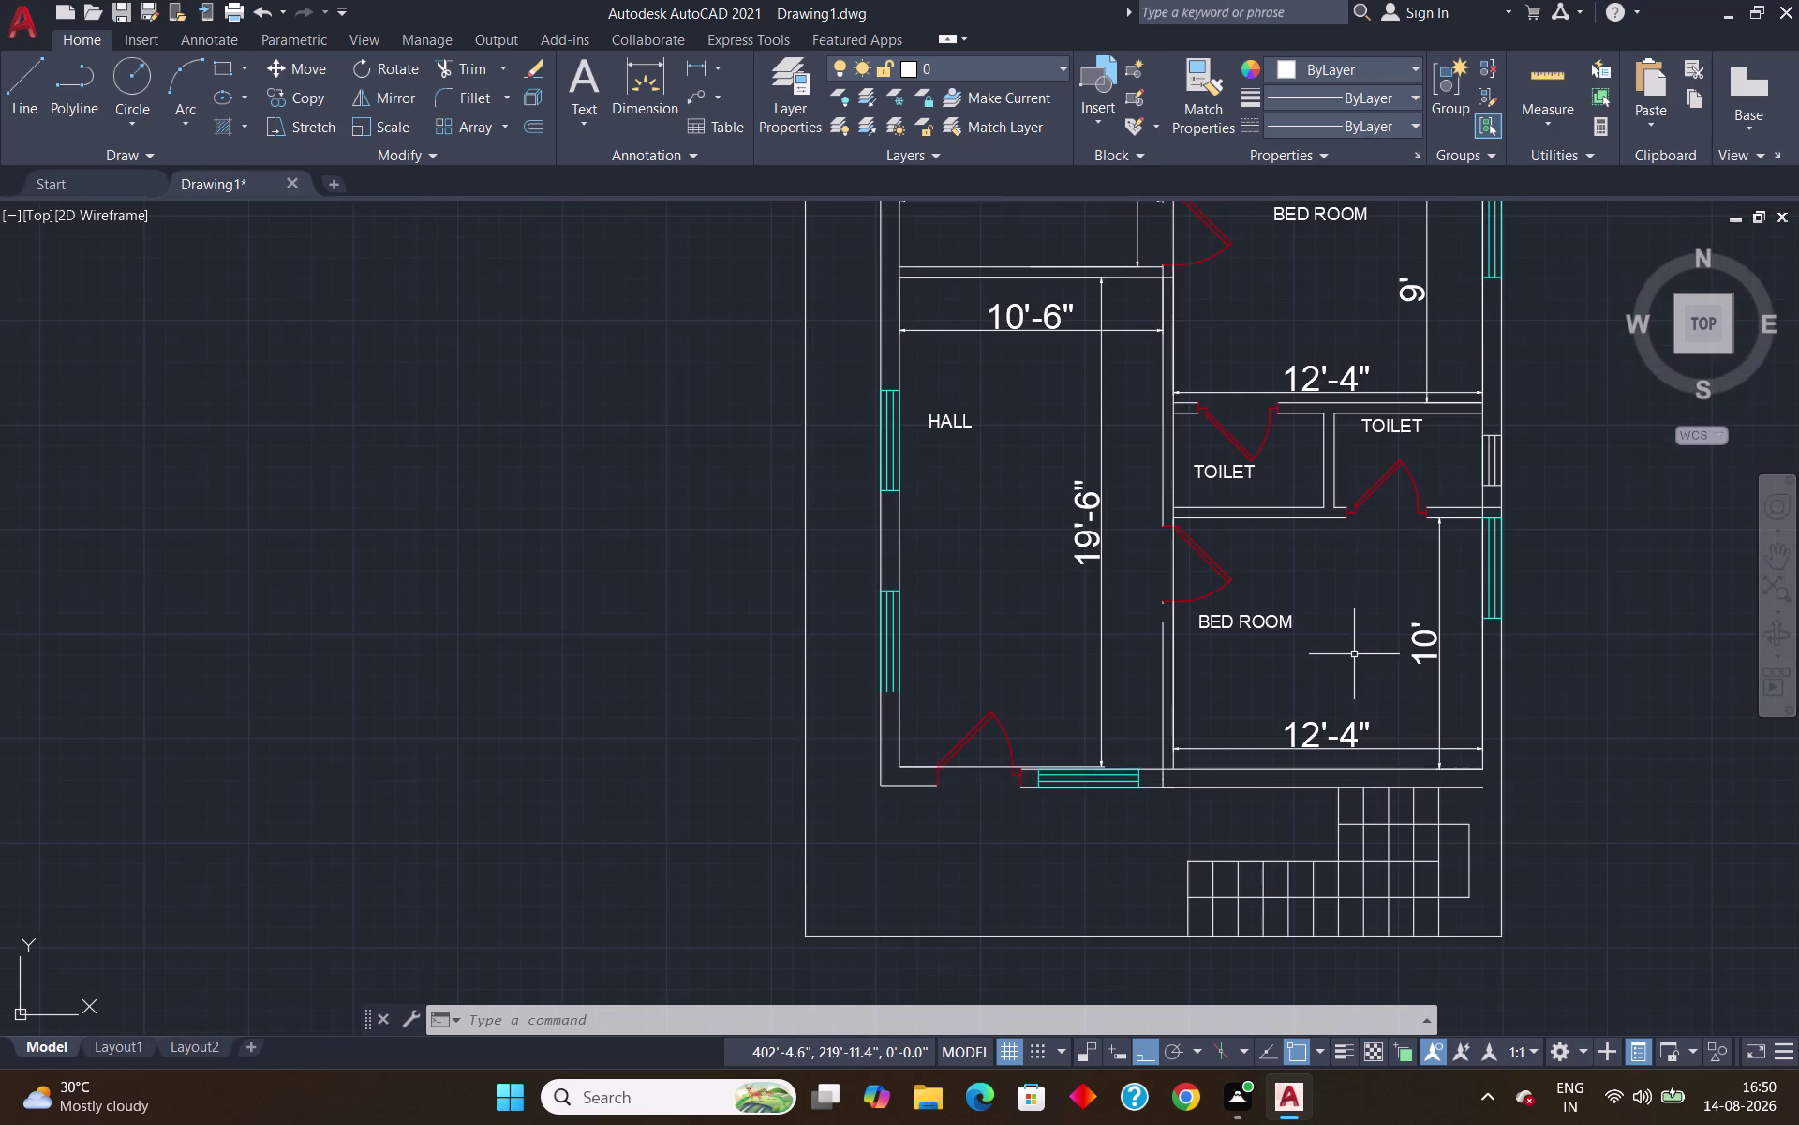
scroll(down, 3)
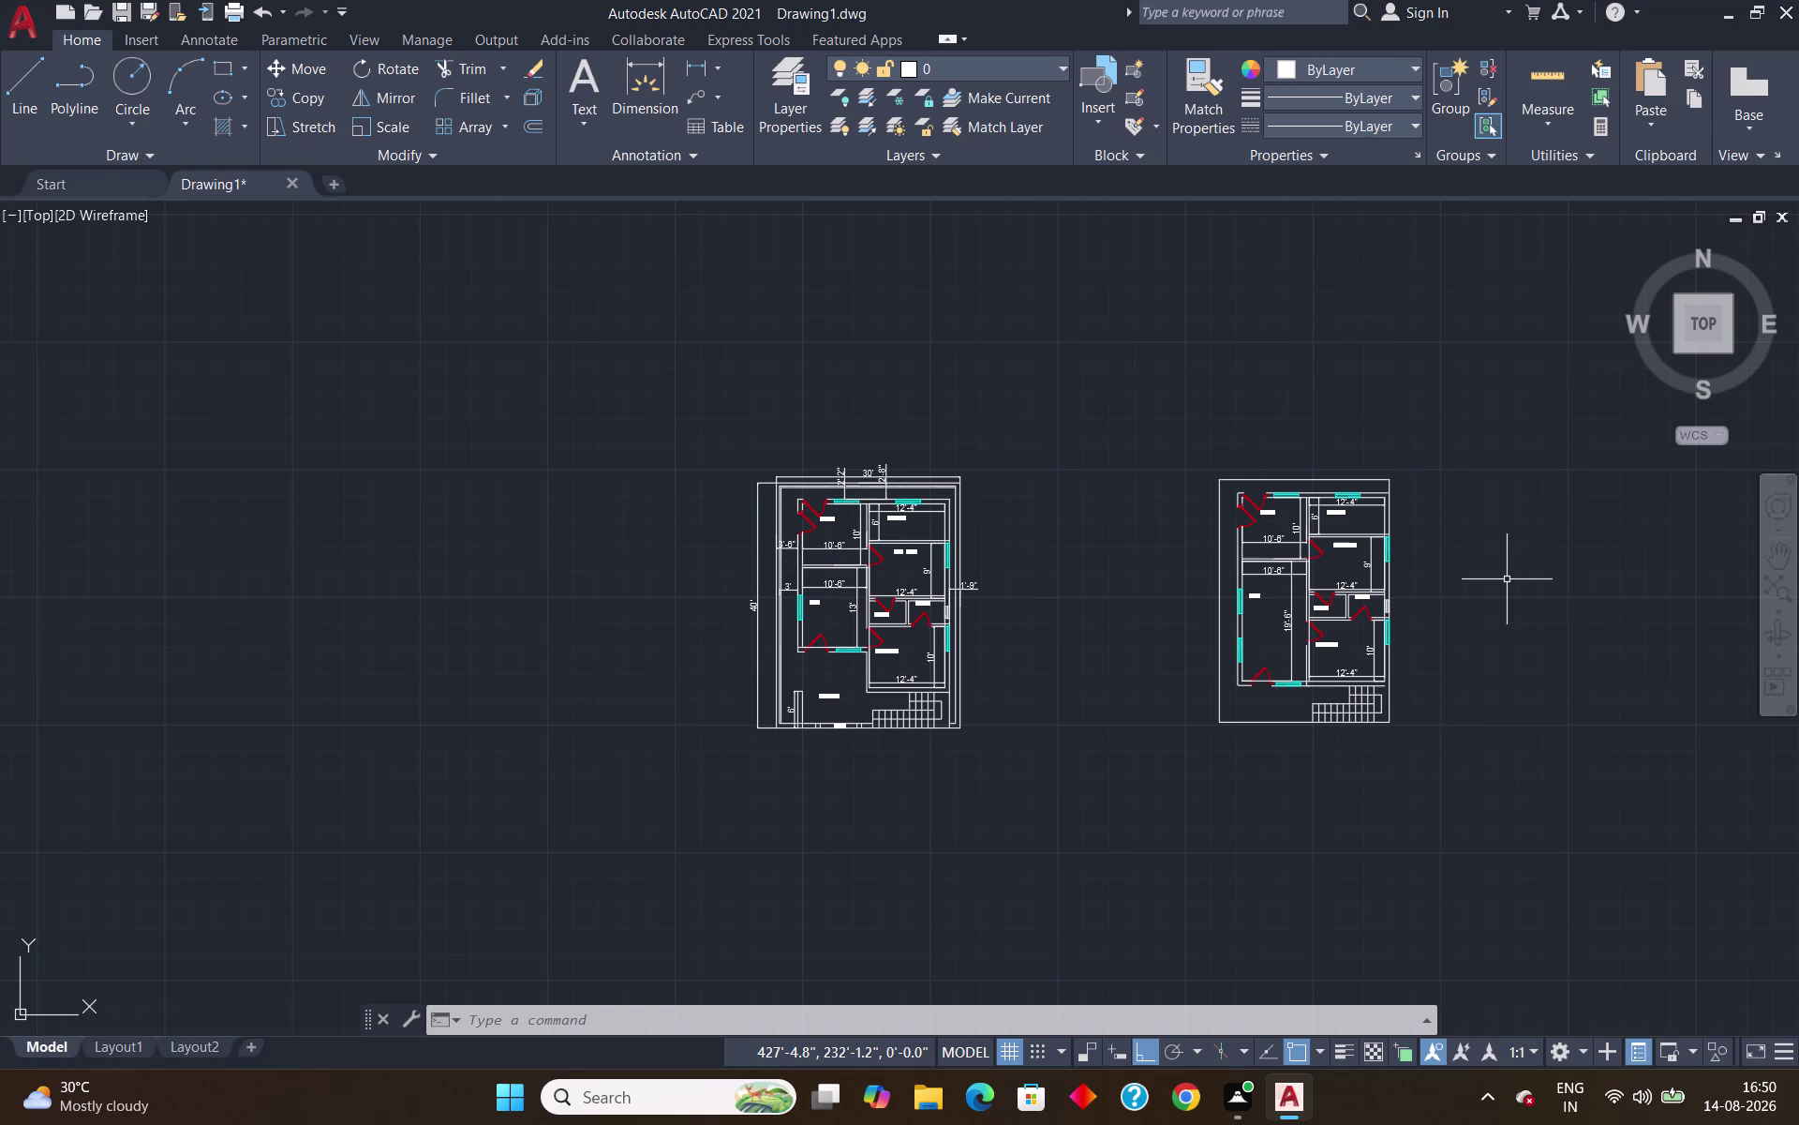
scroll(up, 3)
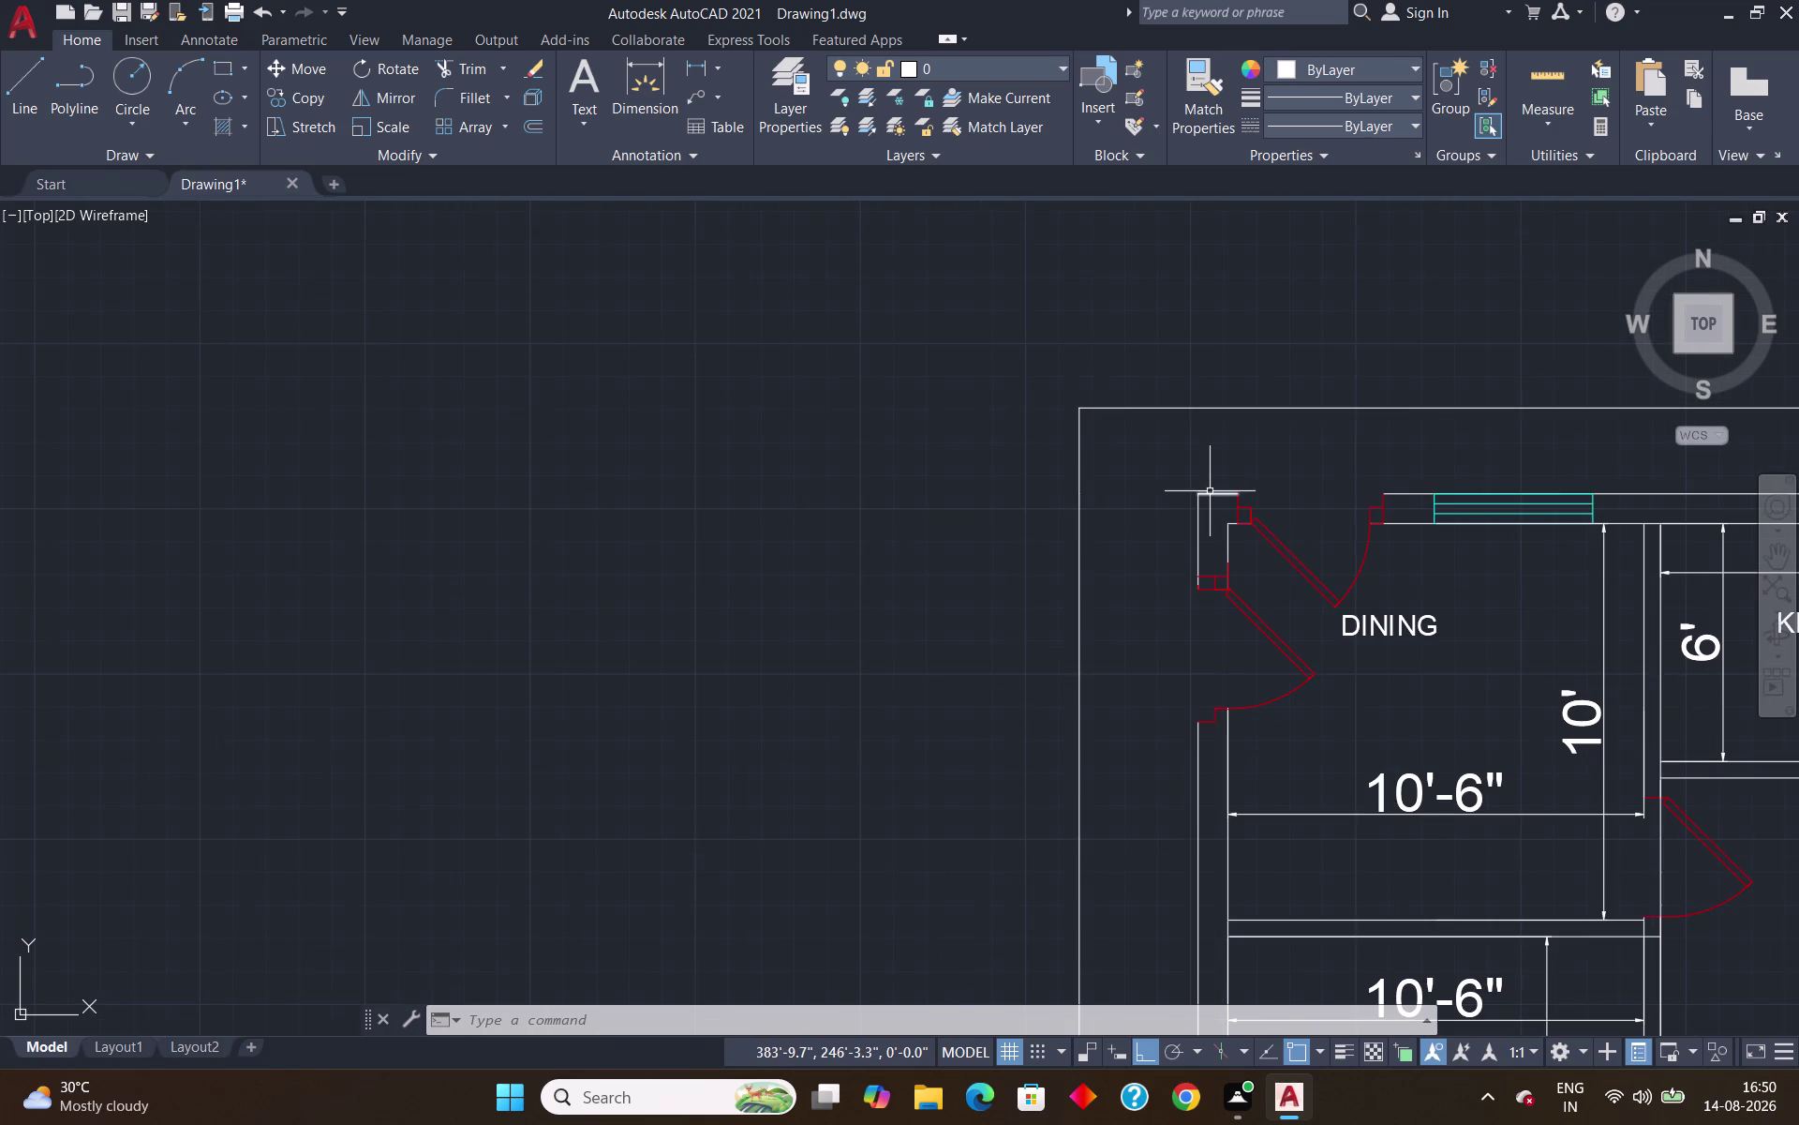
Start single-line text above the dining room wall with default height and no rotation.
text(DT)
key(Return)
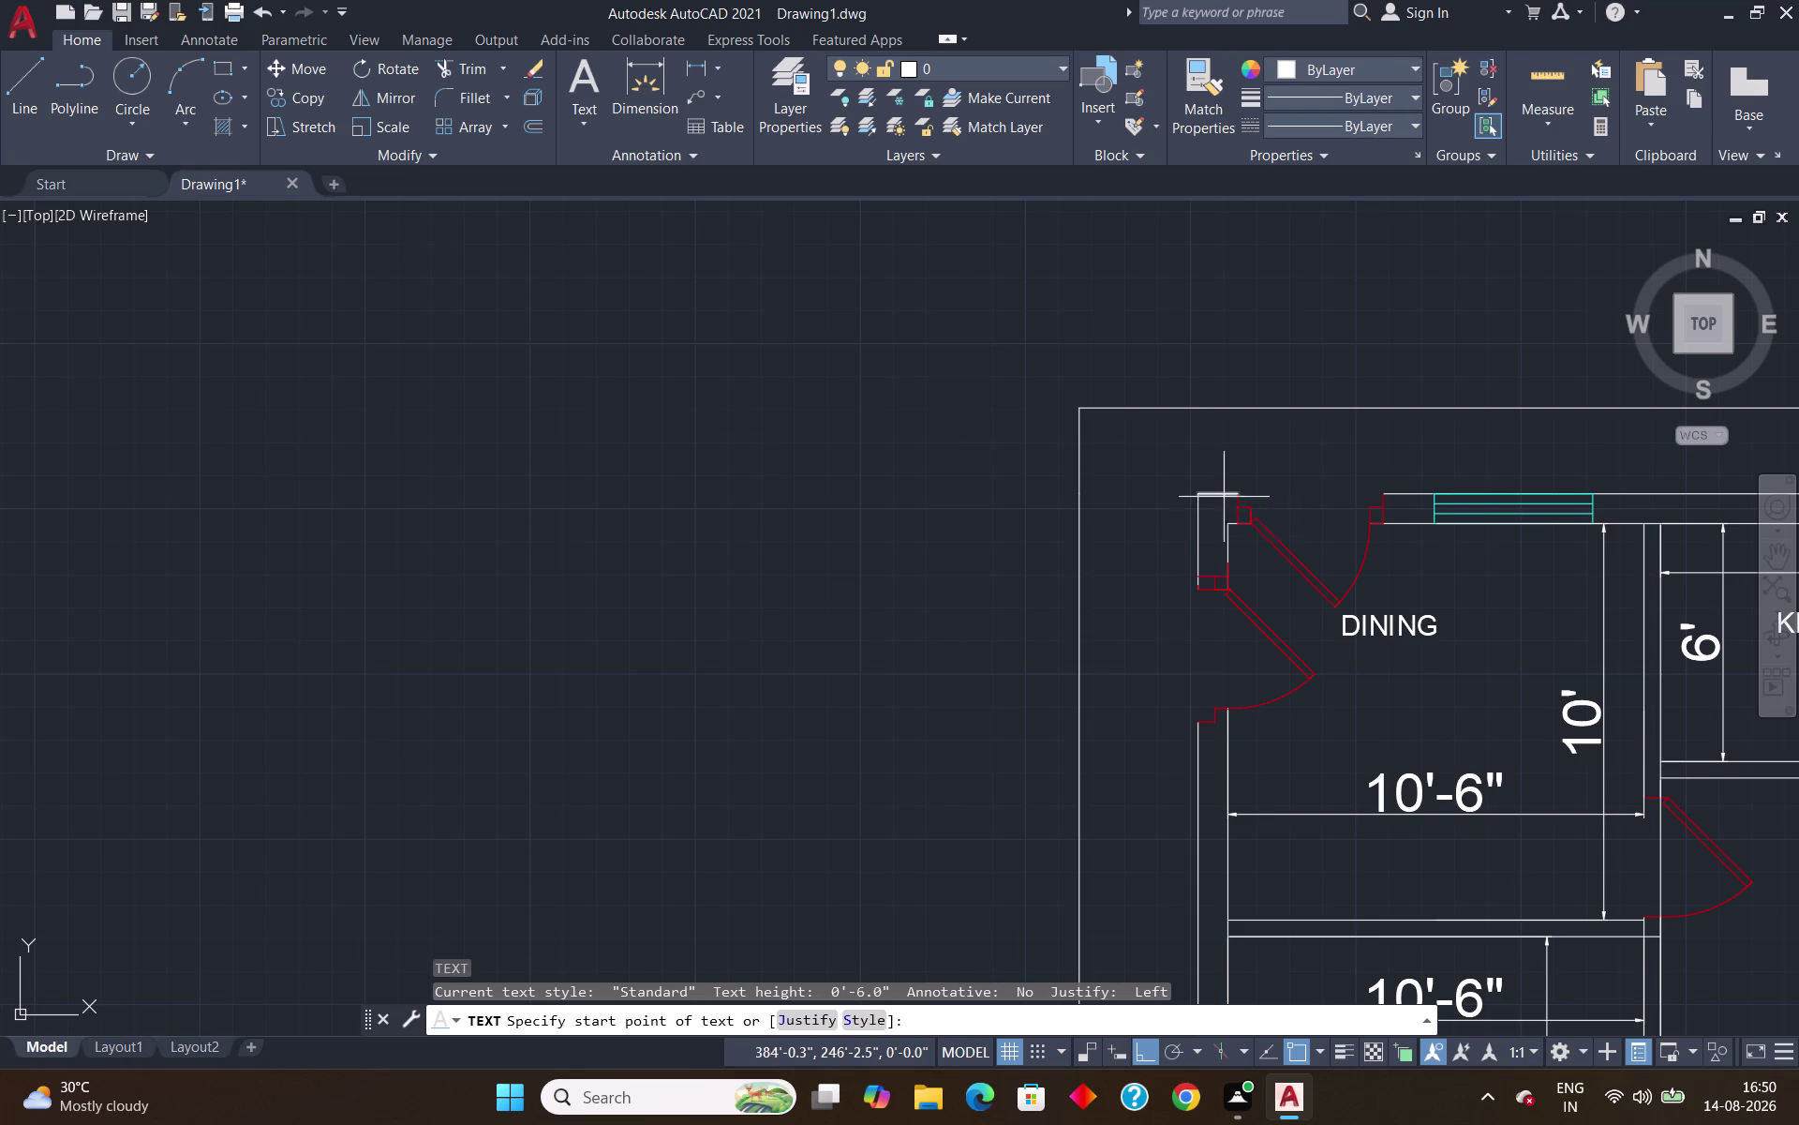
click(1300, 447)
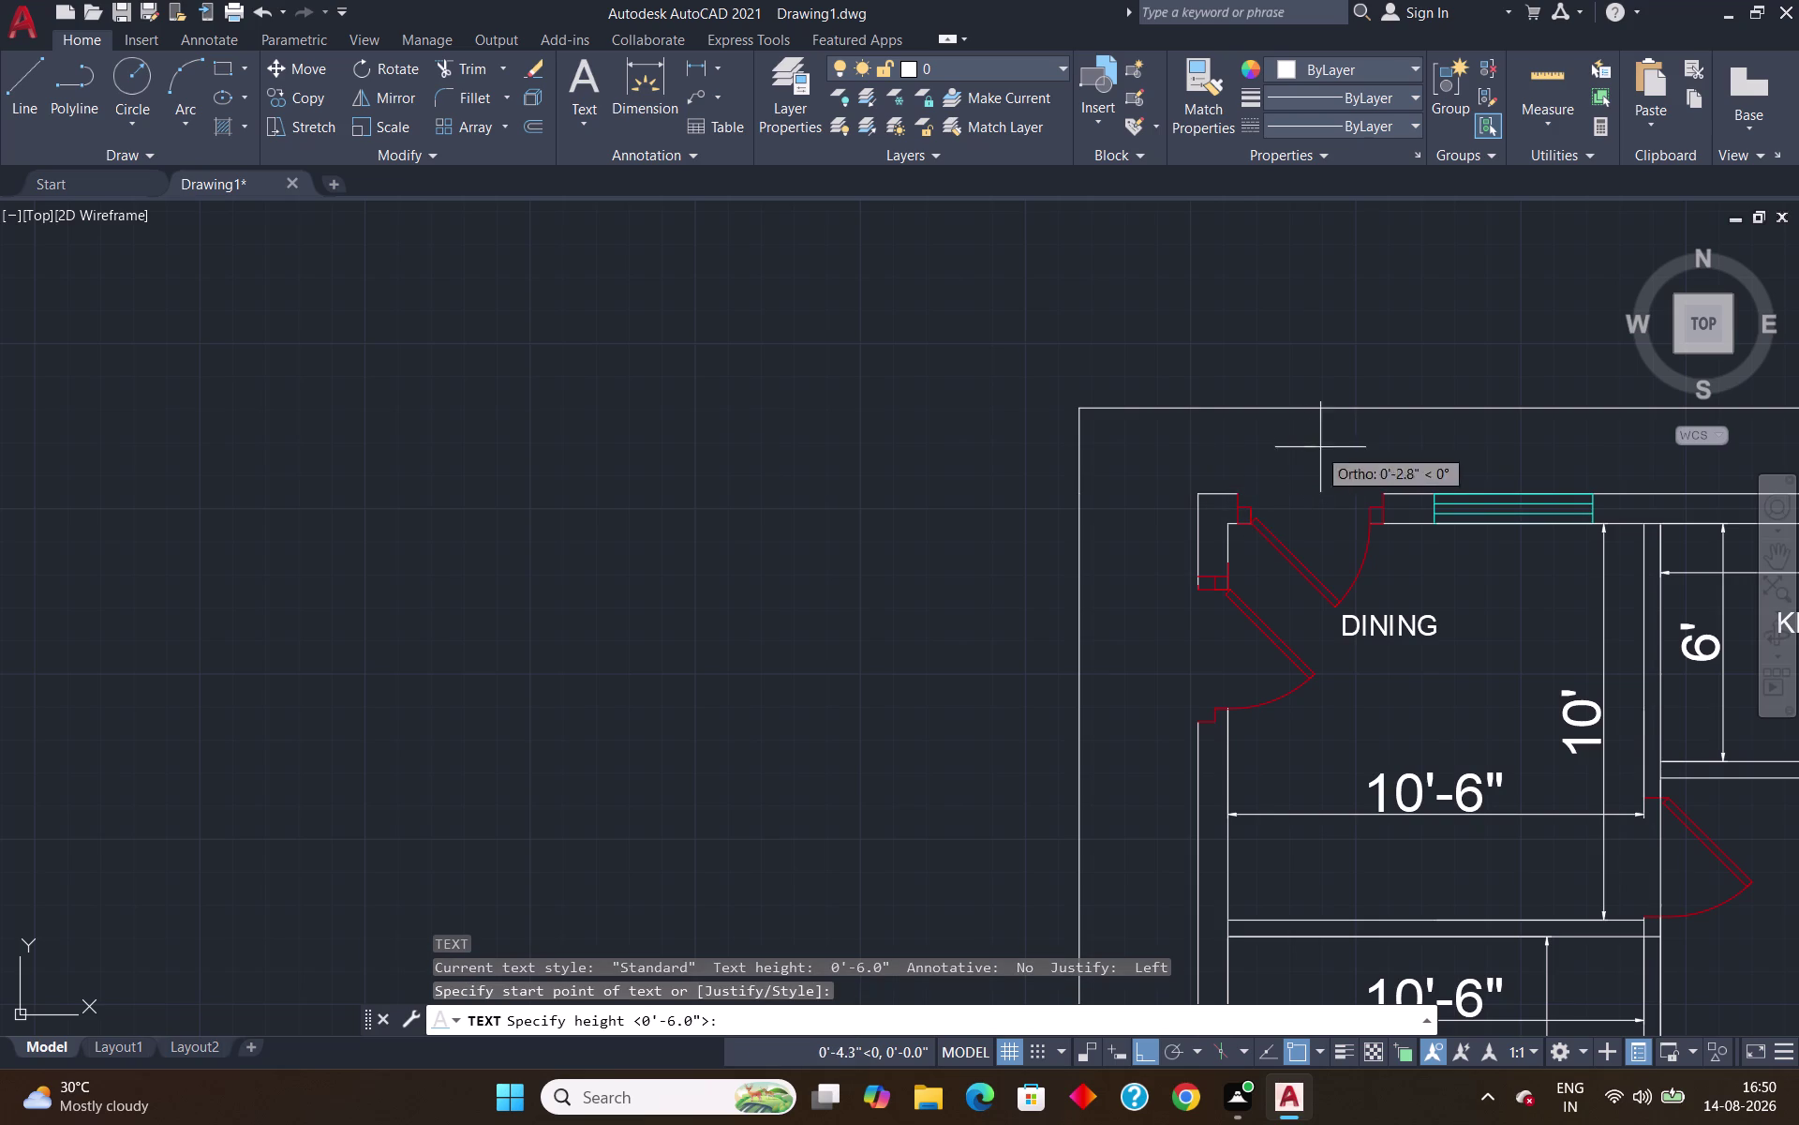
key(Return)
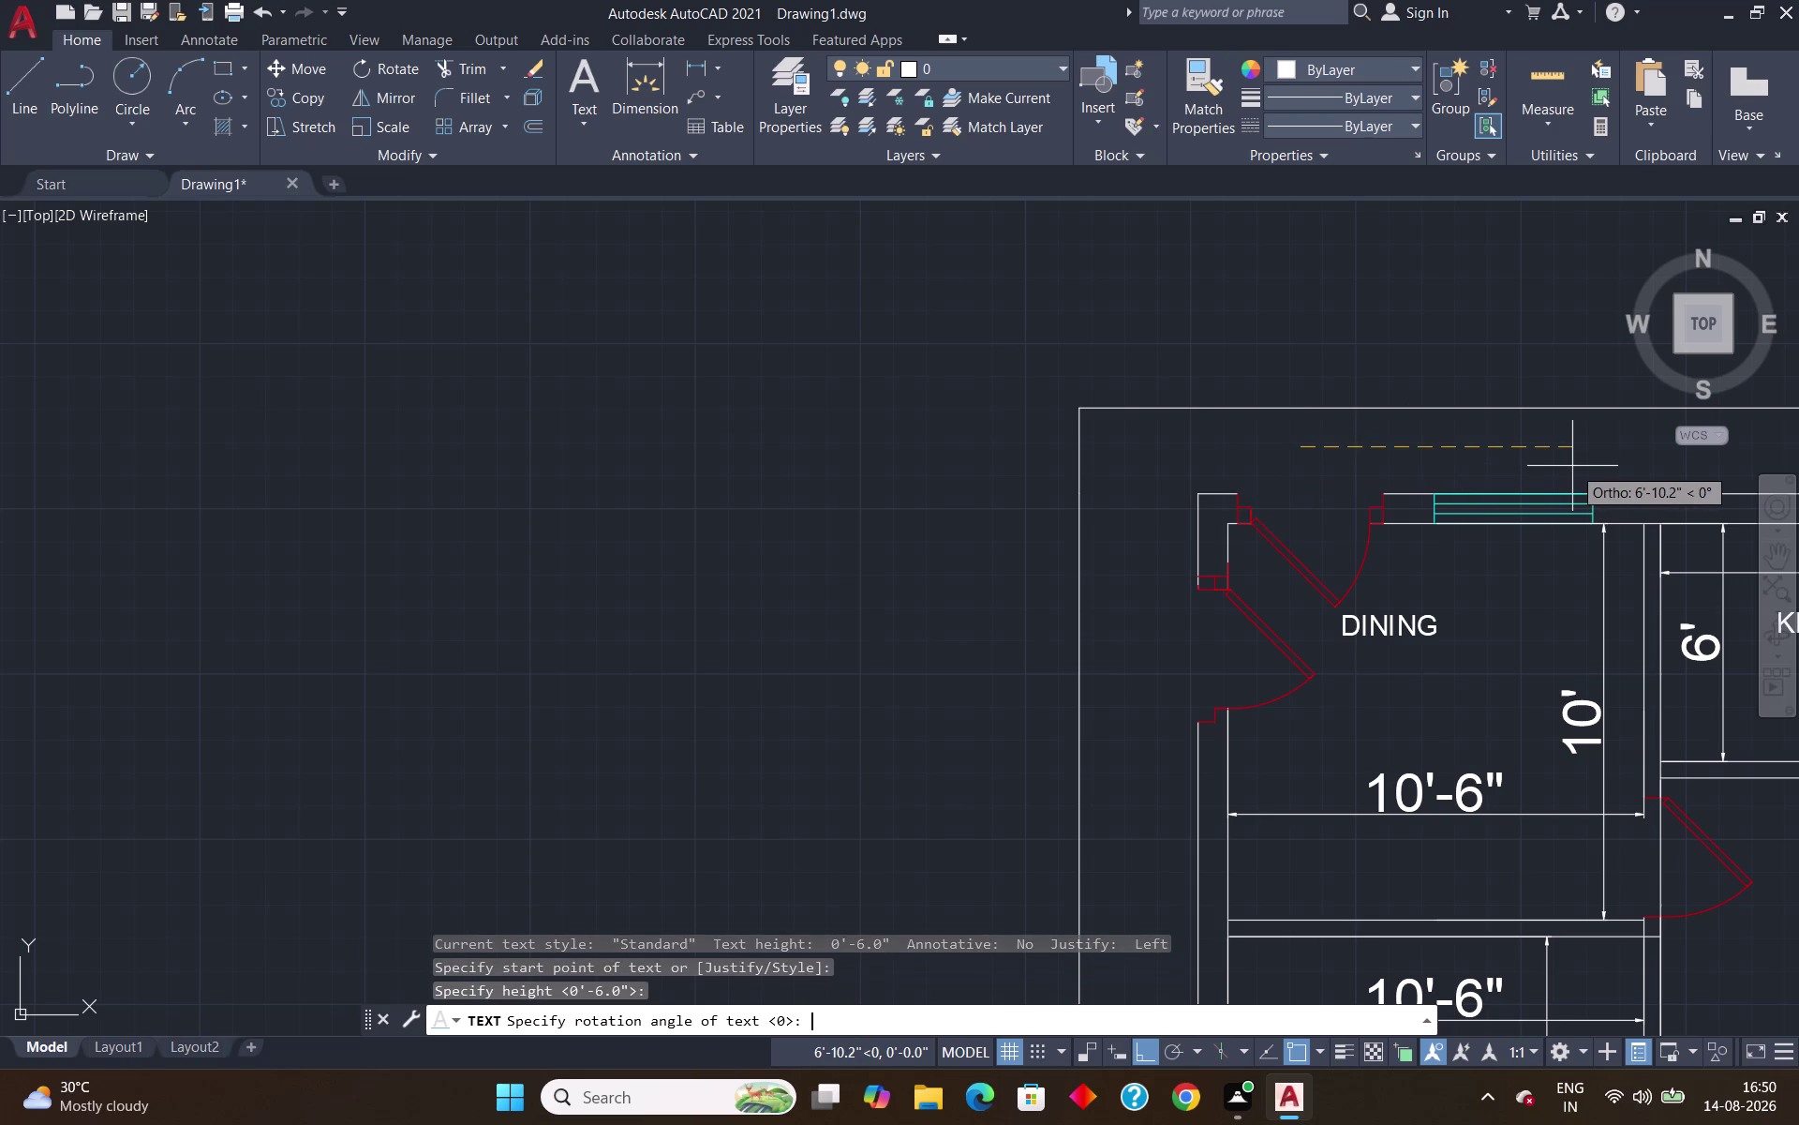
key(Return)
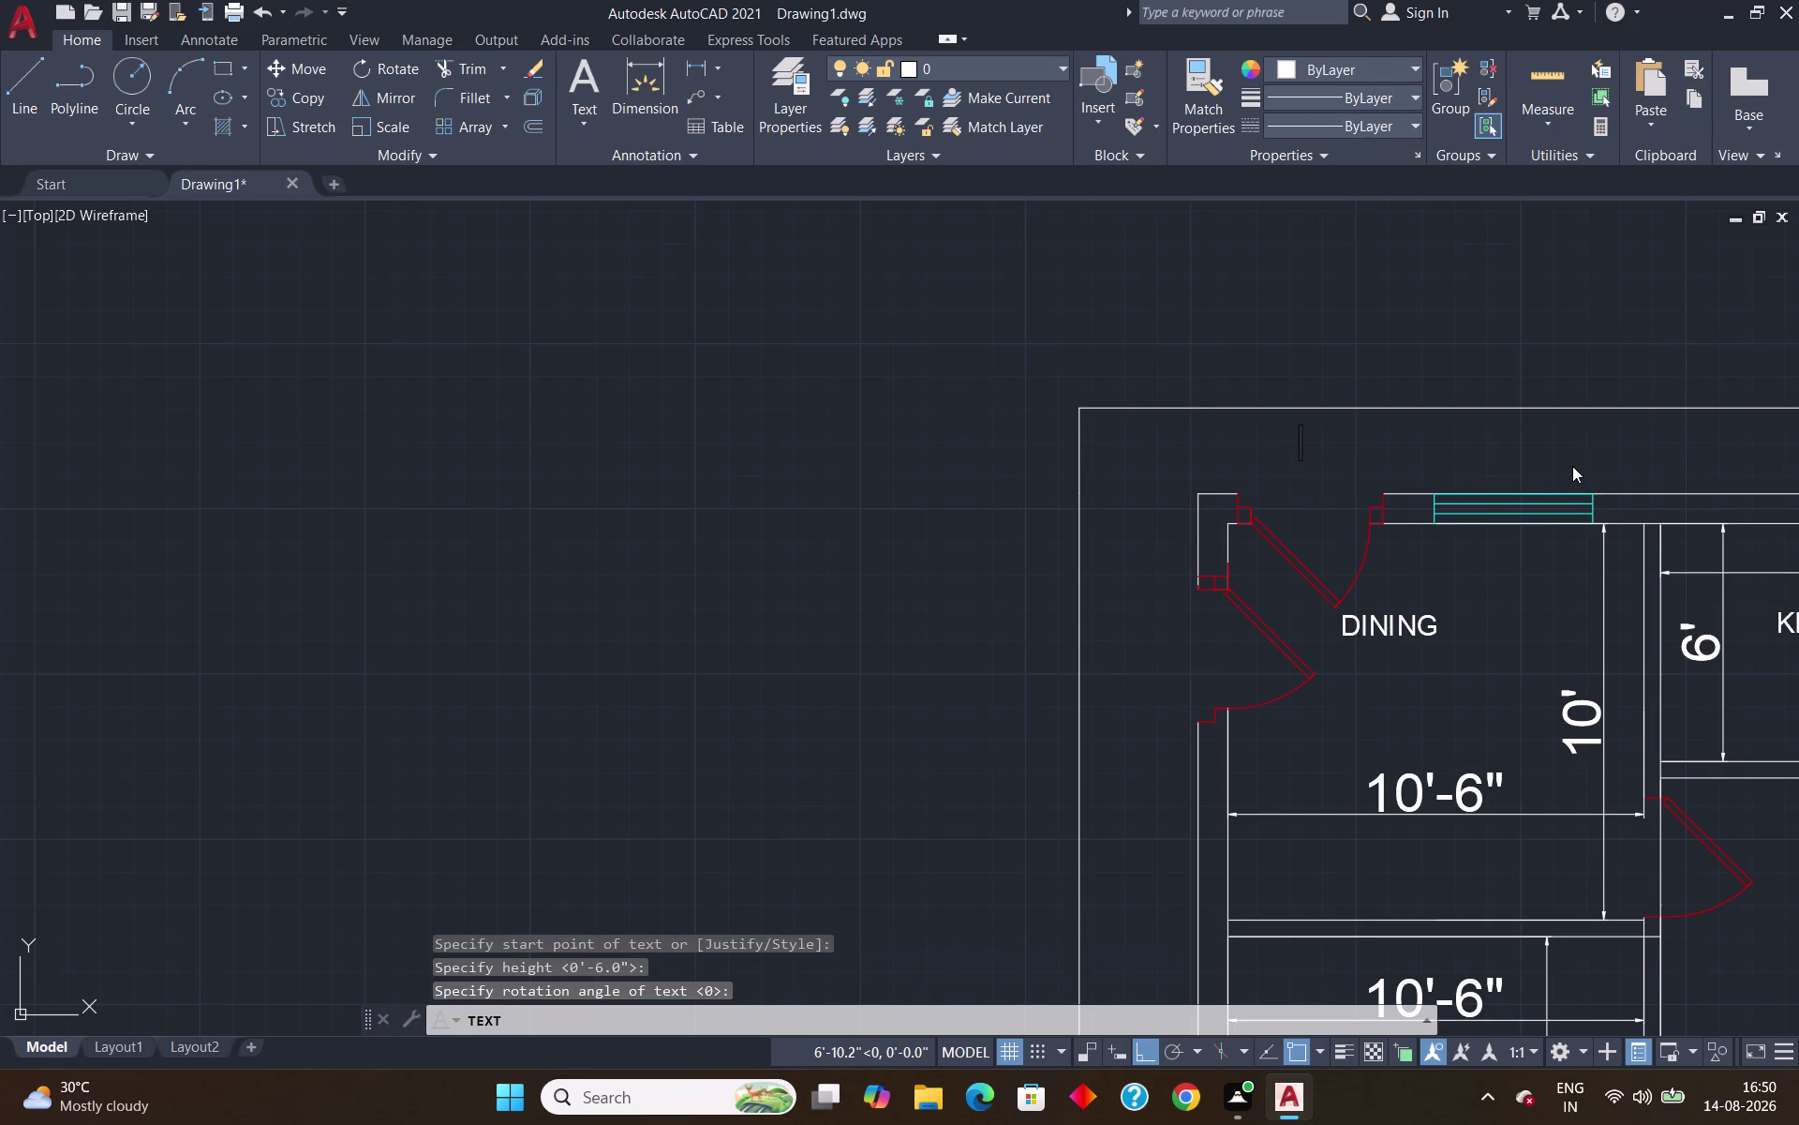
Enter the label 2'2" BALCONY and end the text command.
key(2)
key(apostrophe)
text(2)
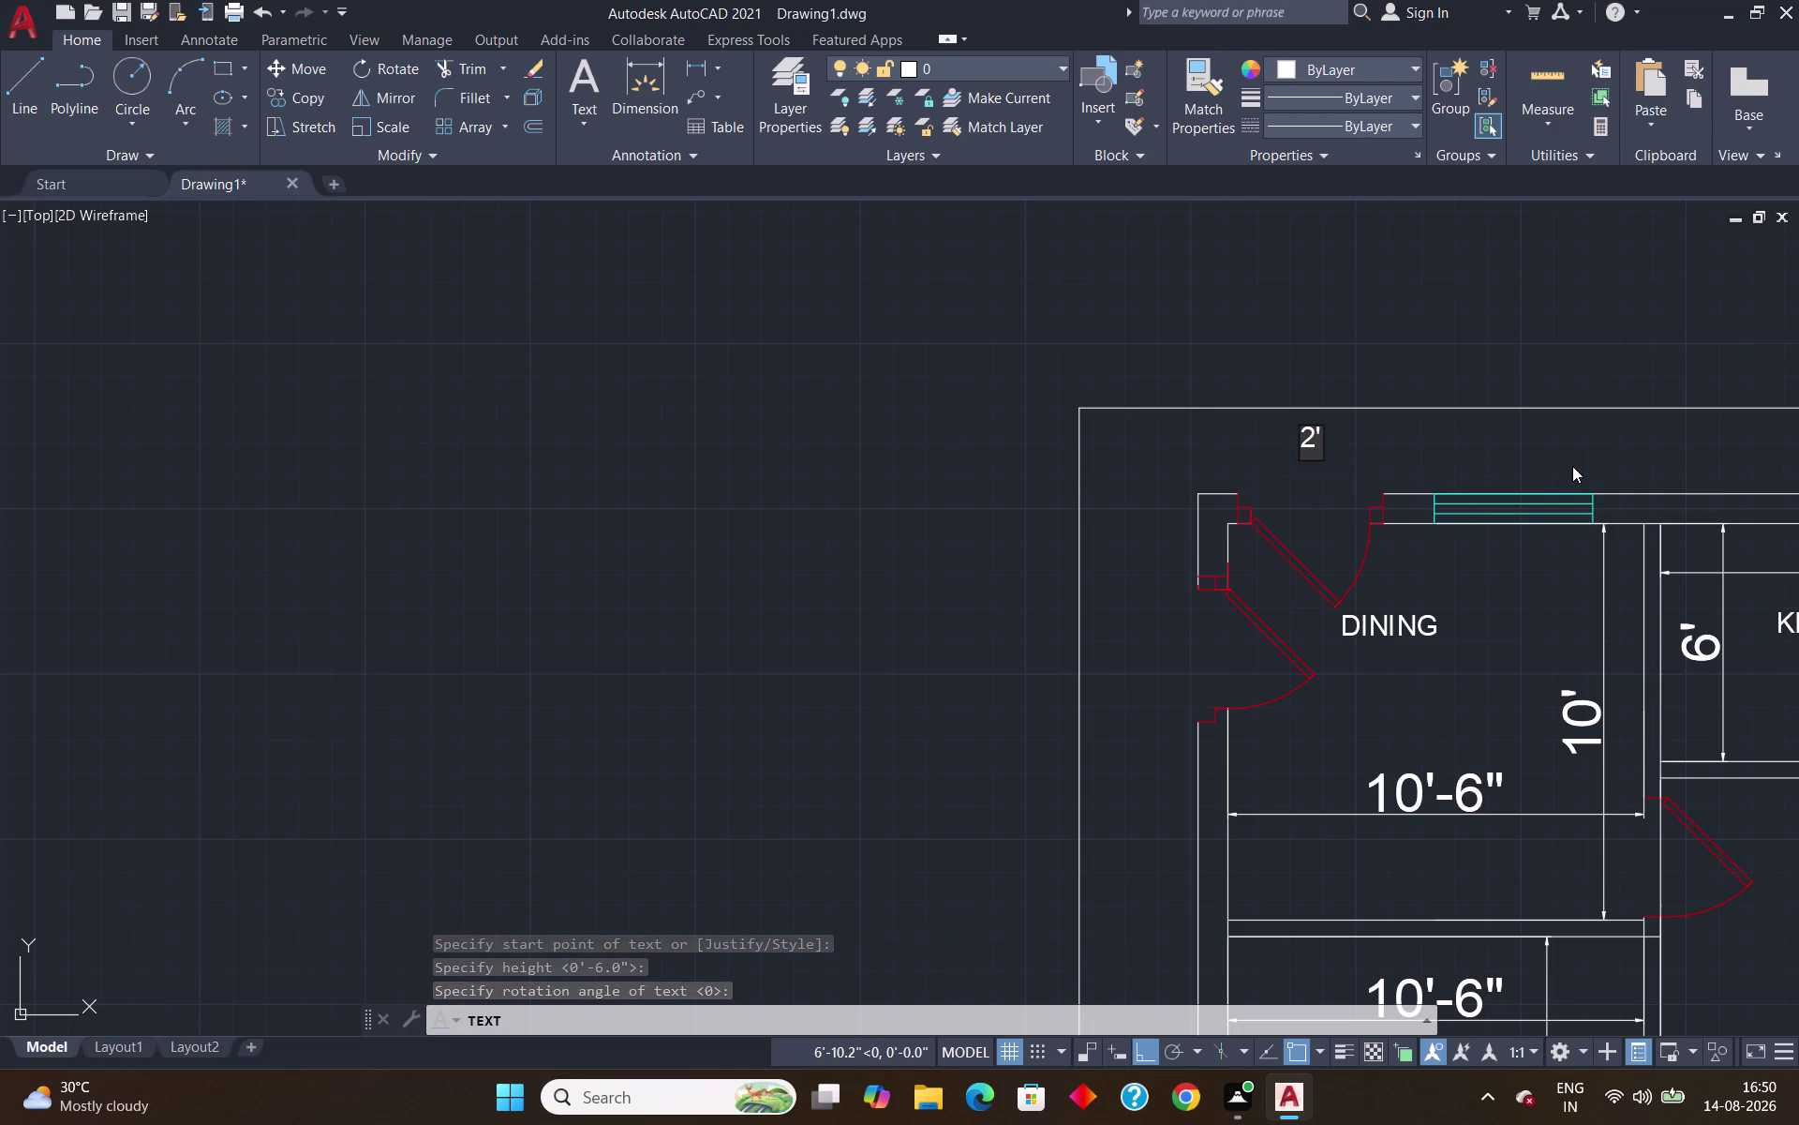
text(")
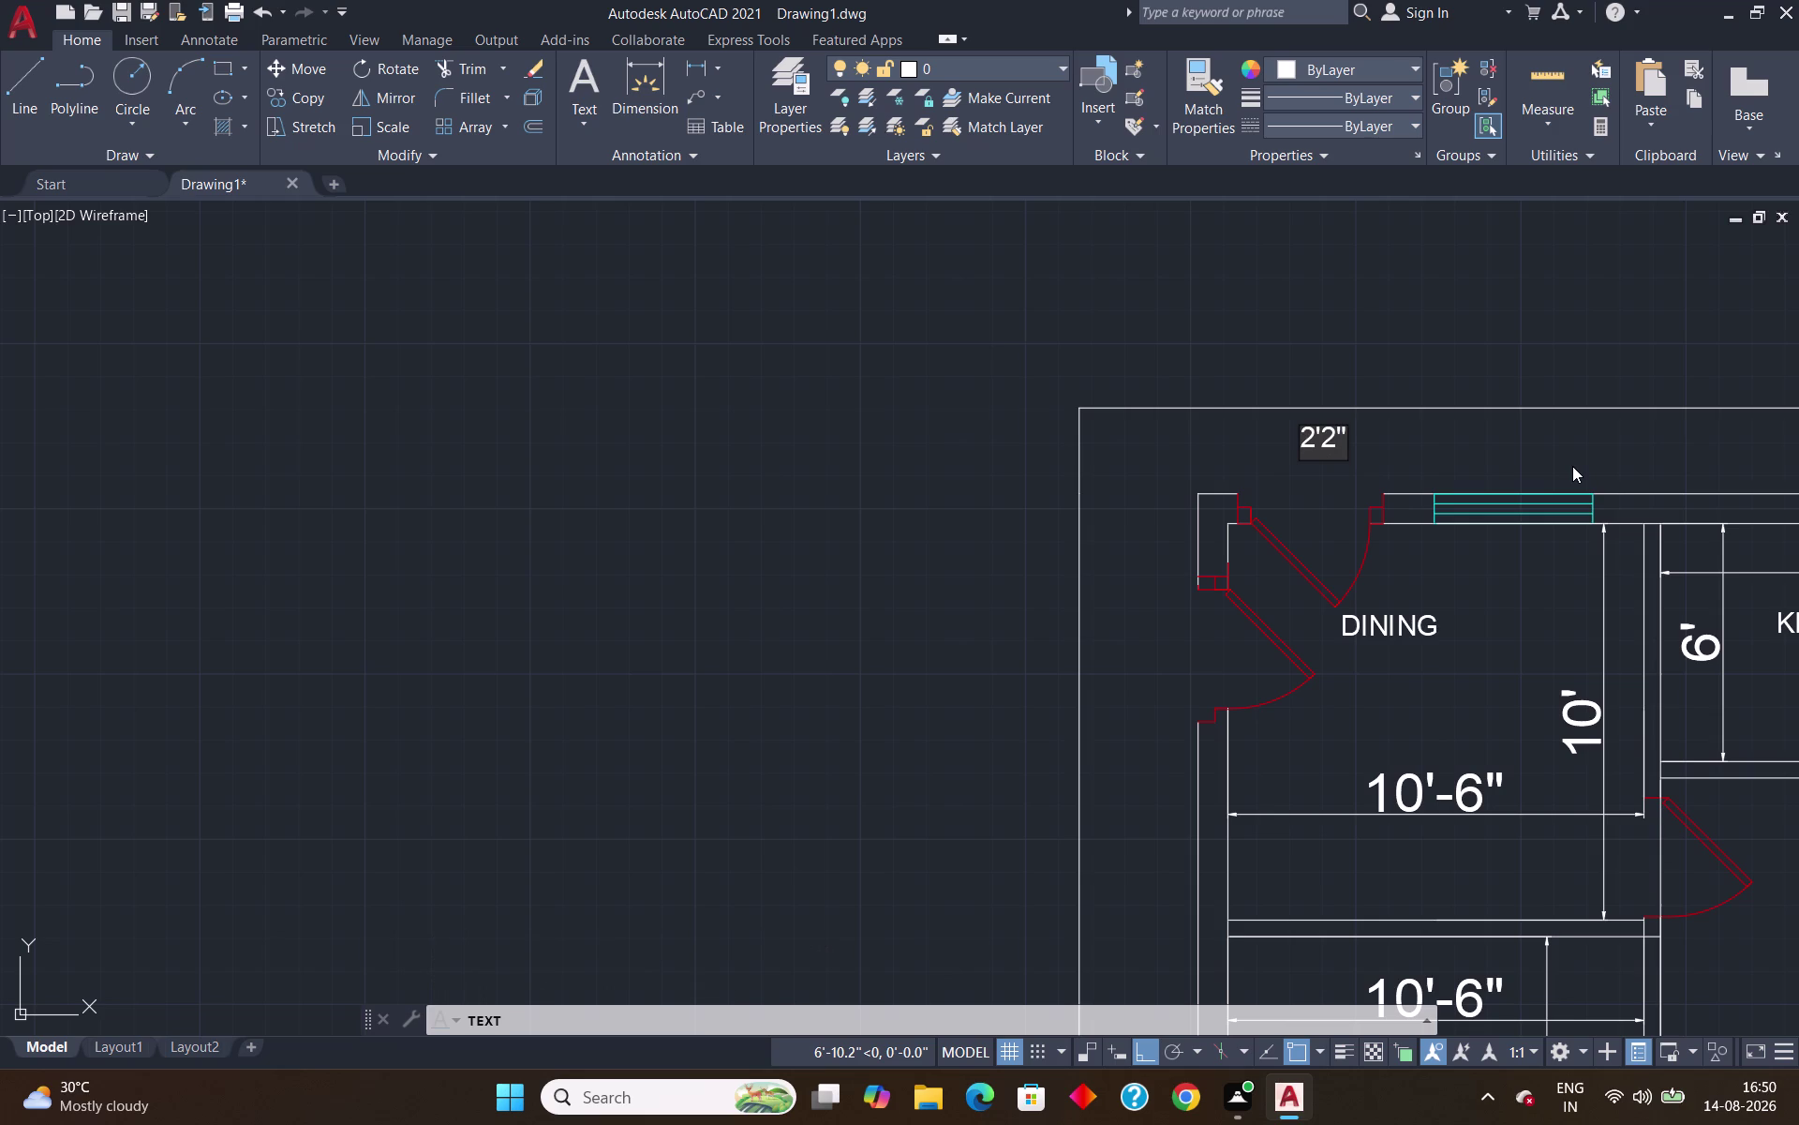
key(space)
text(BA)
text(LCONY)
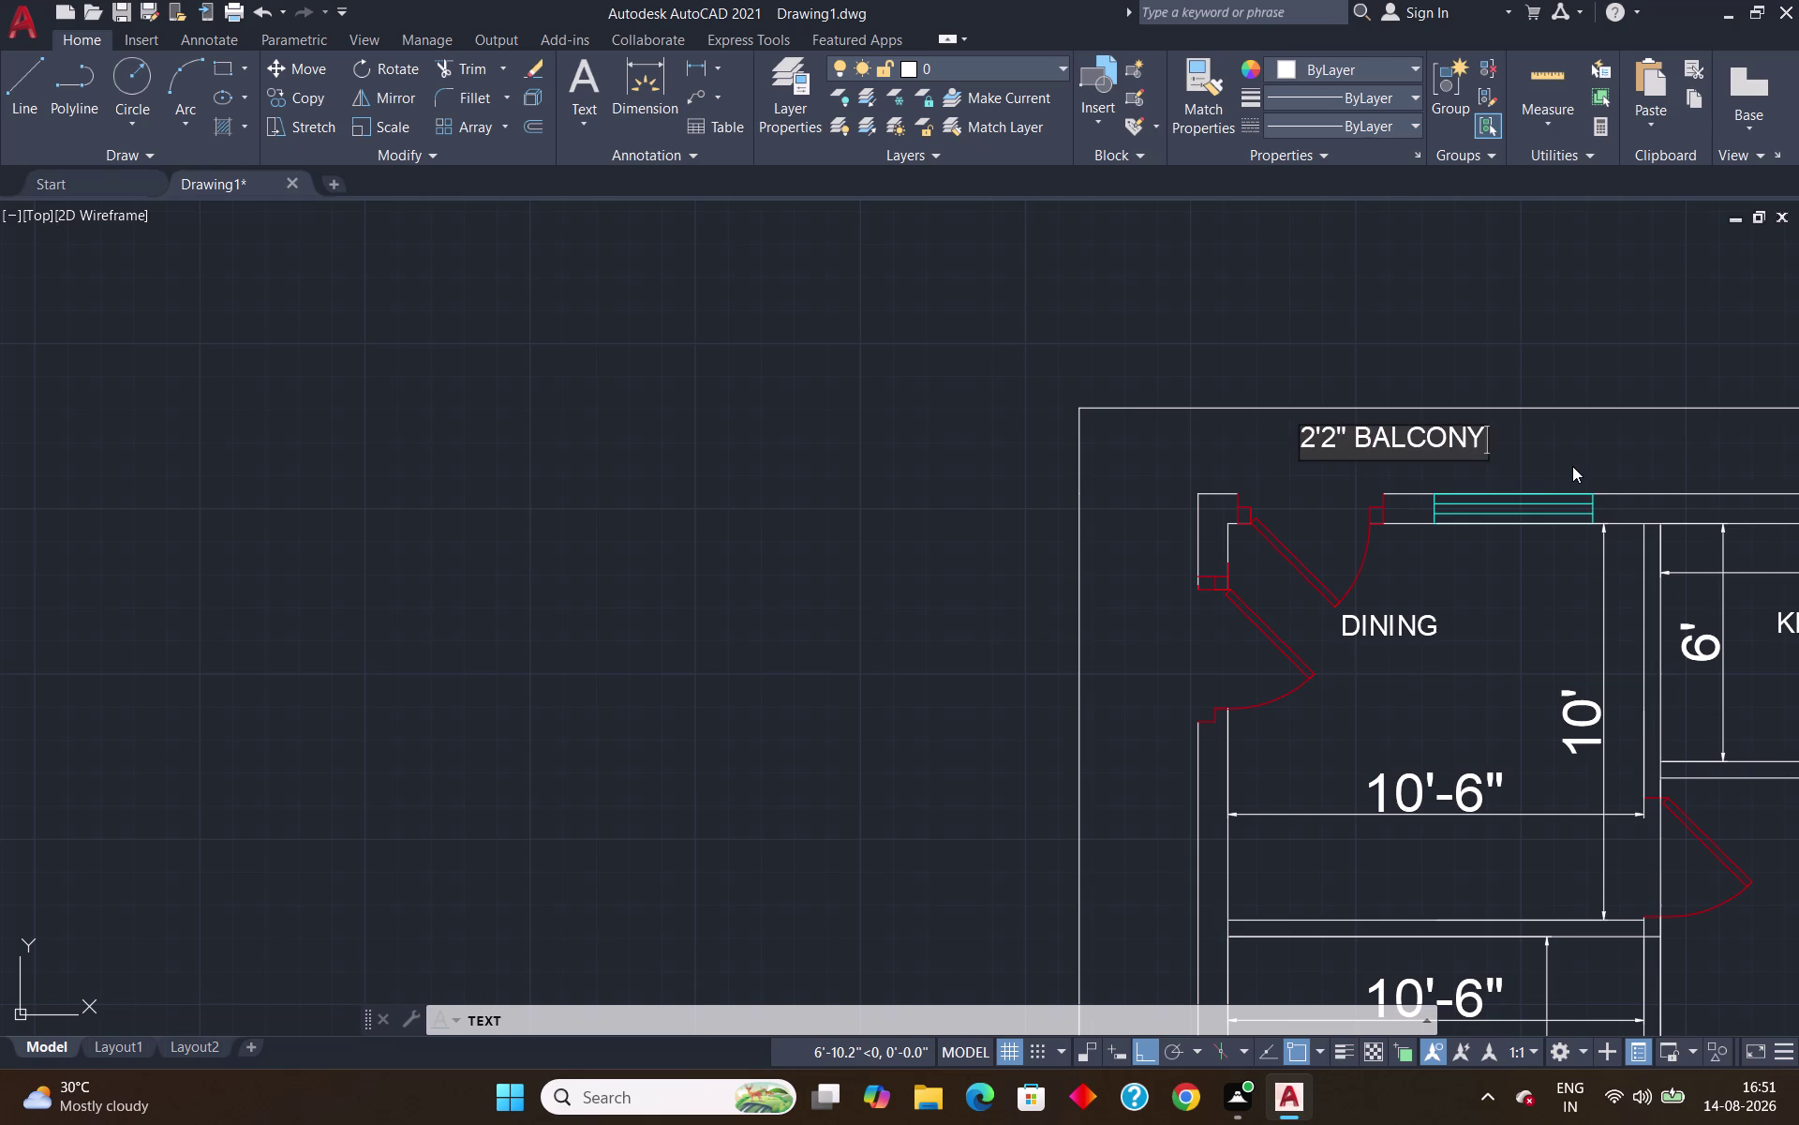
key(Return)
key(Return)
scroll(down, 3)
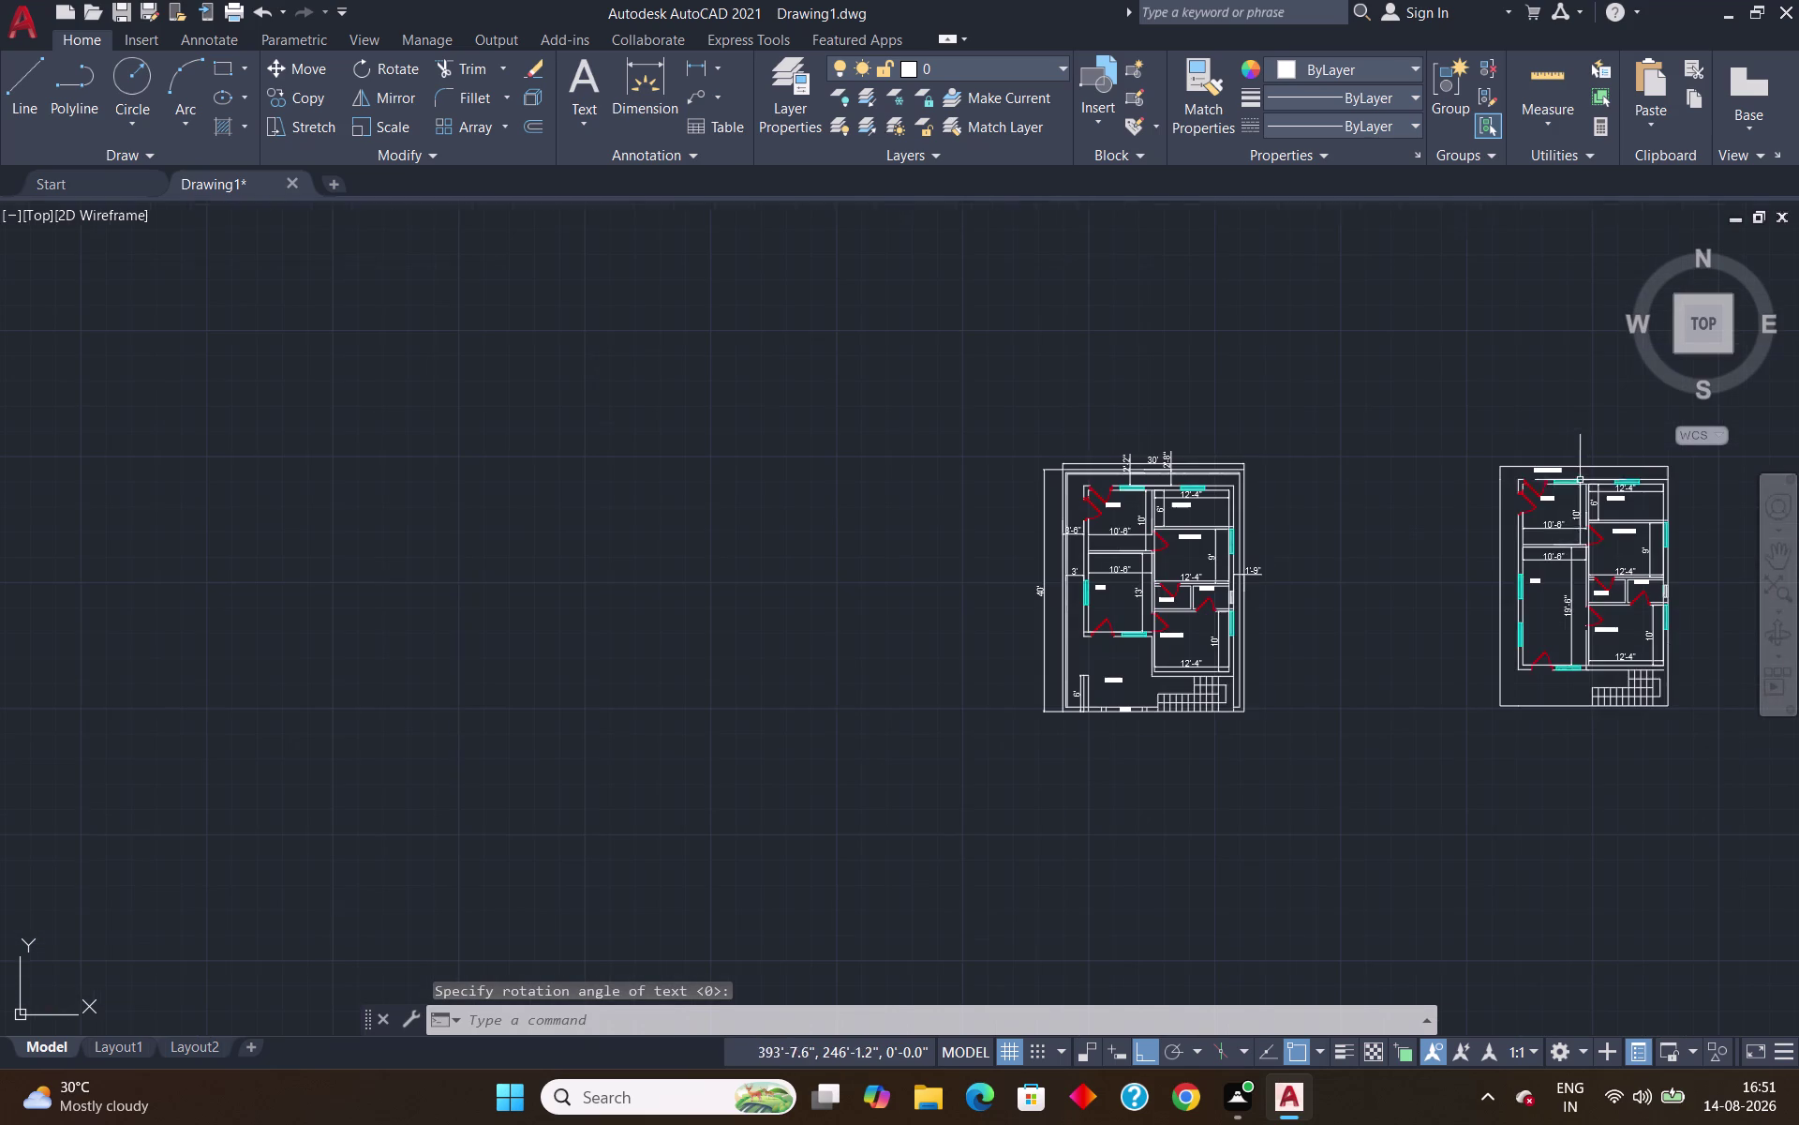
scroll(up, 3)
scroll(down, 3)
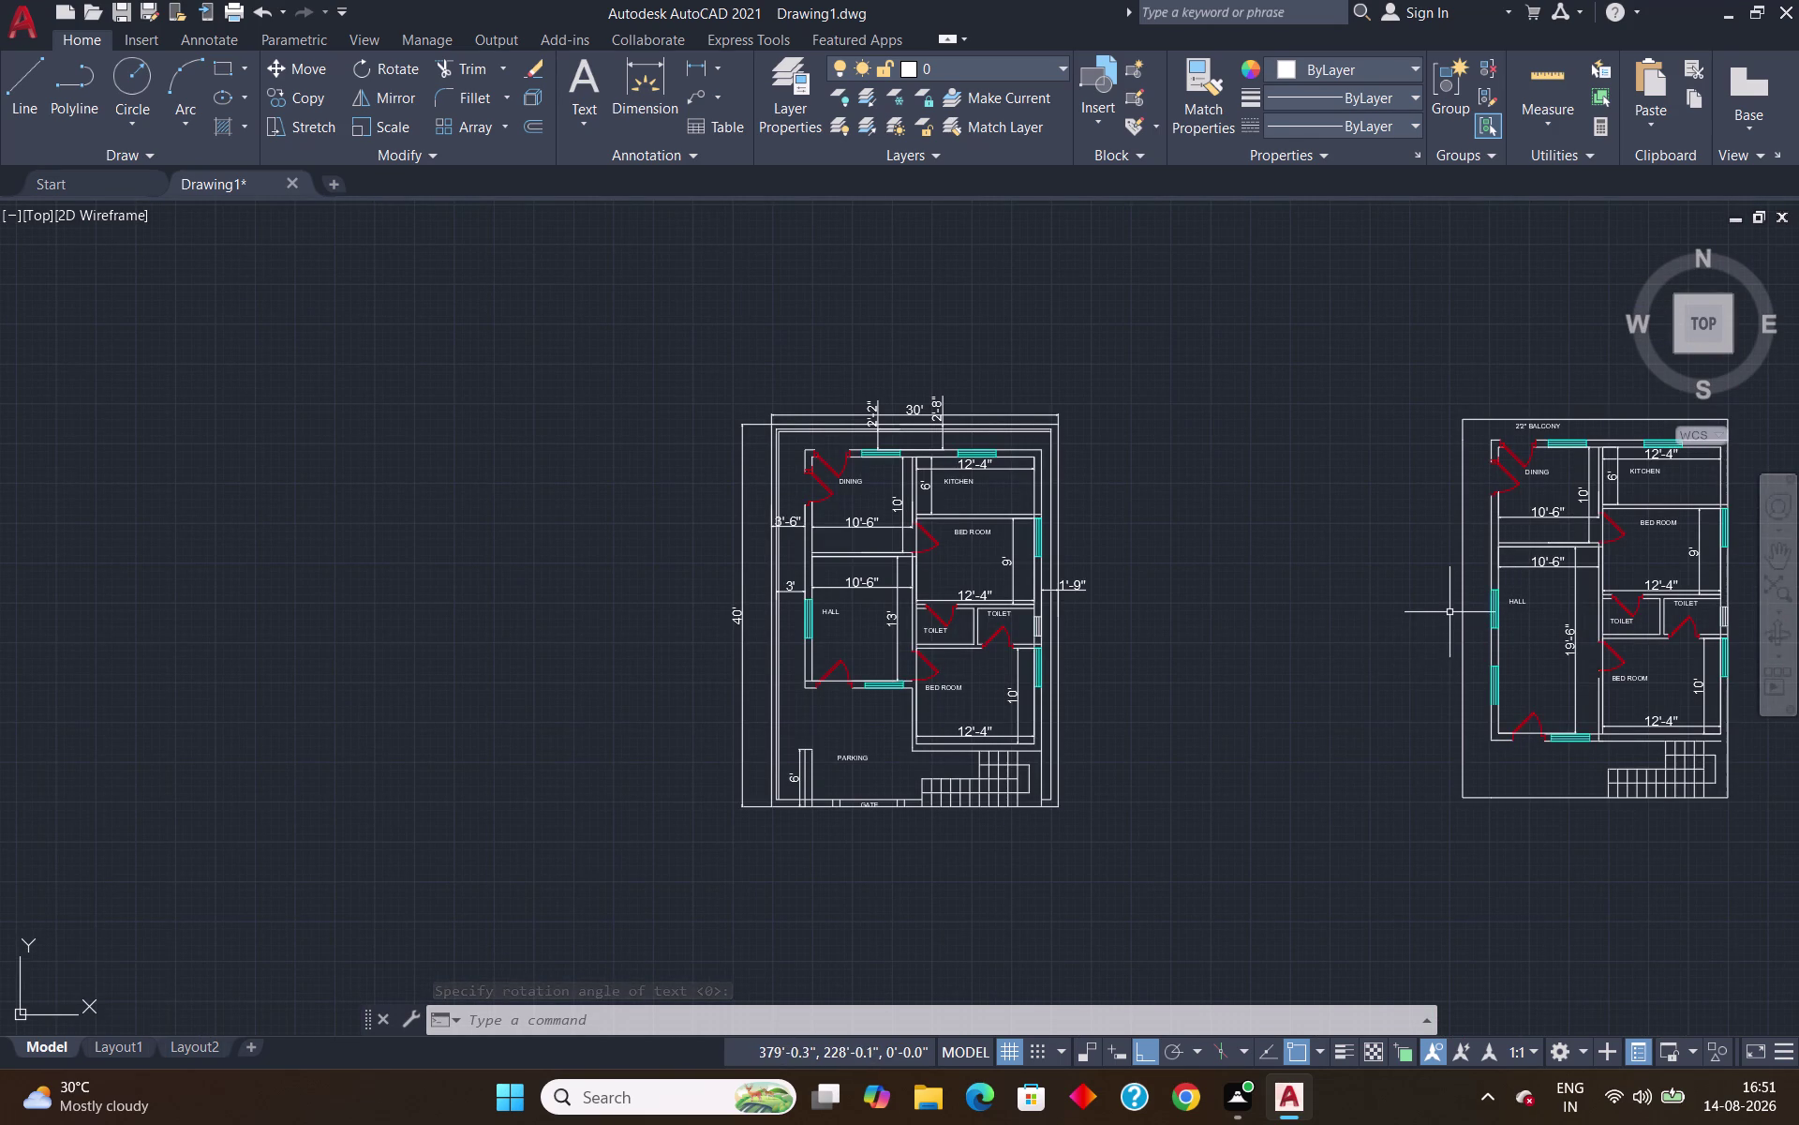
scroll(up, 3)
Place a 3' BALCONY label beside the hall wall with default height and rotation.
key(space)
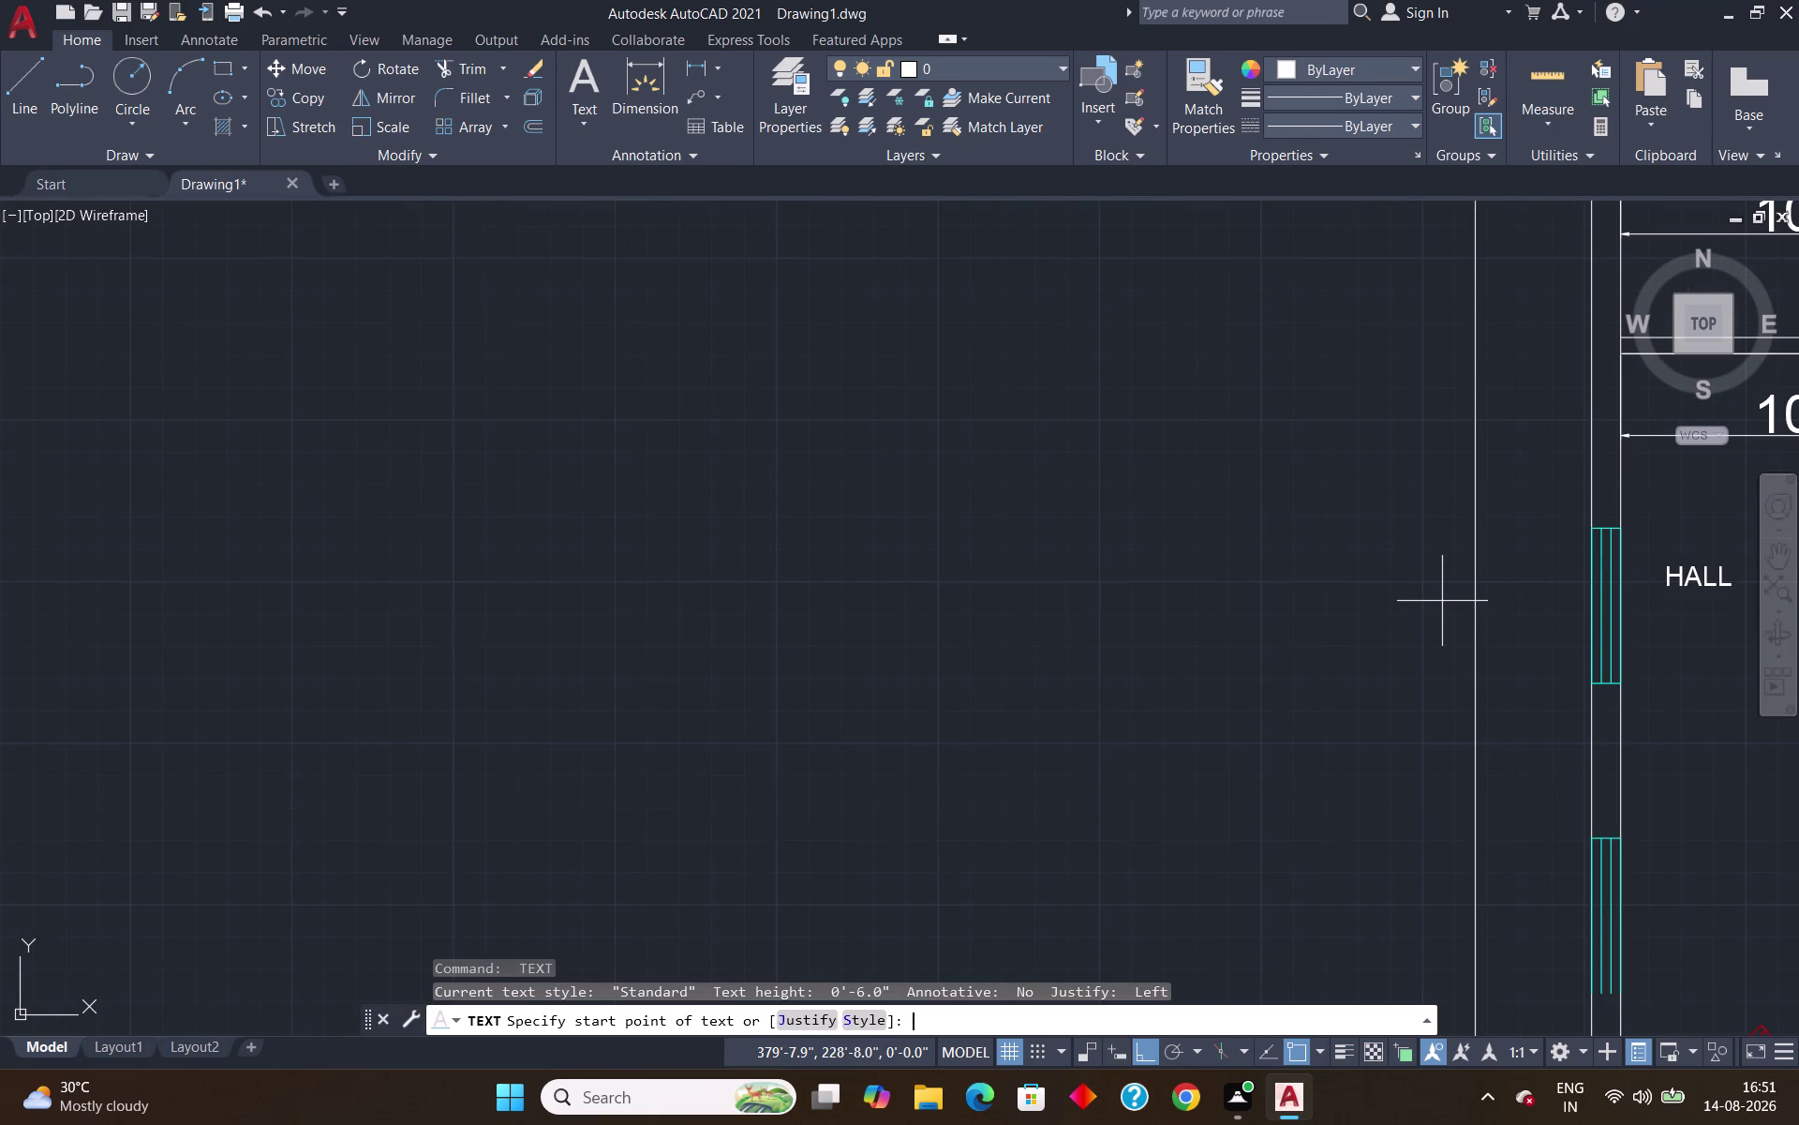
click(1505, 555)
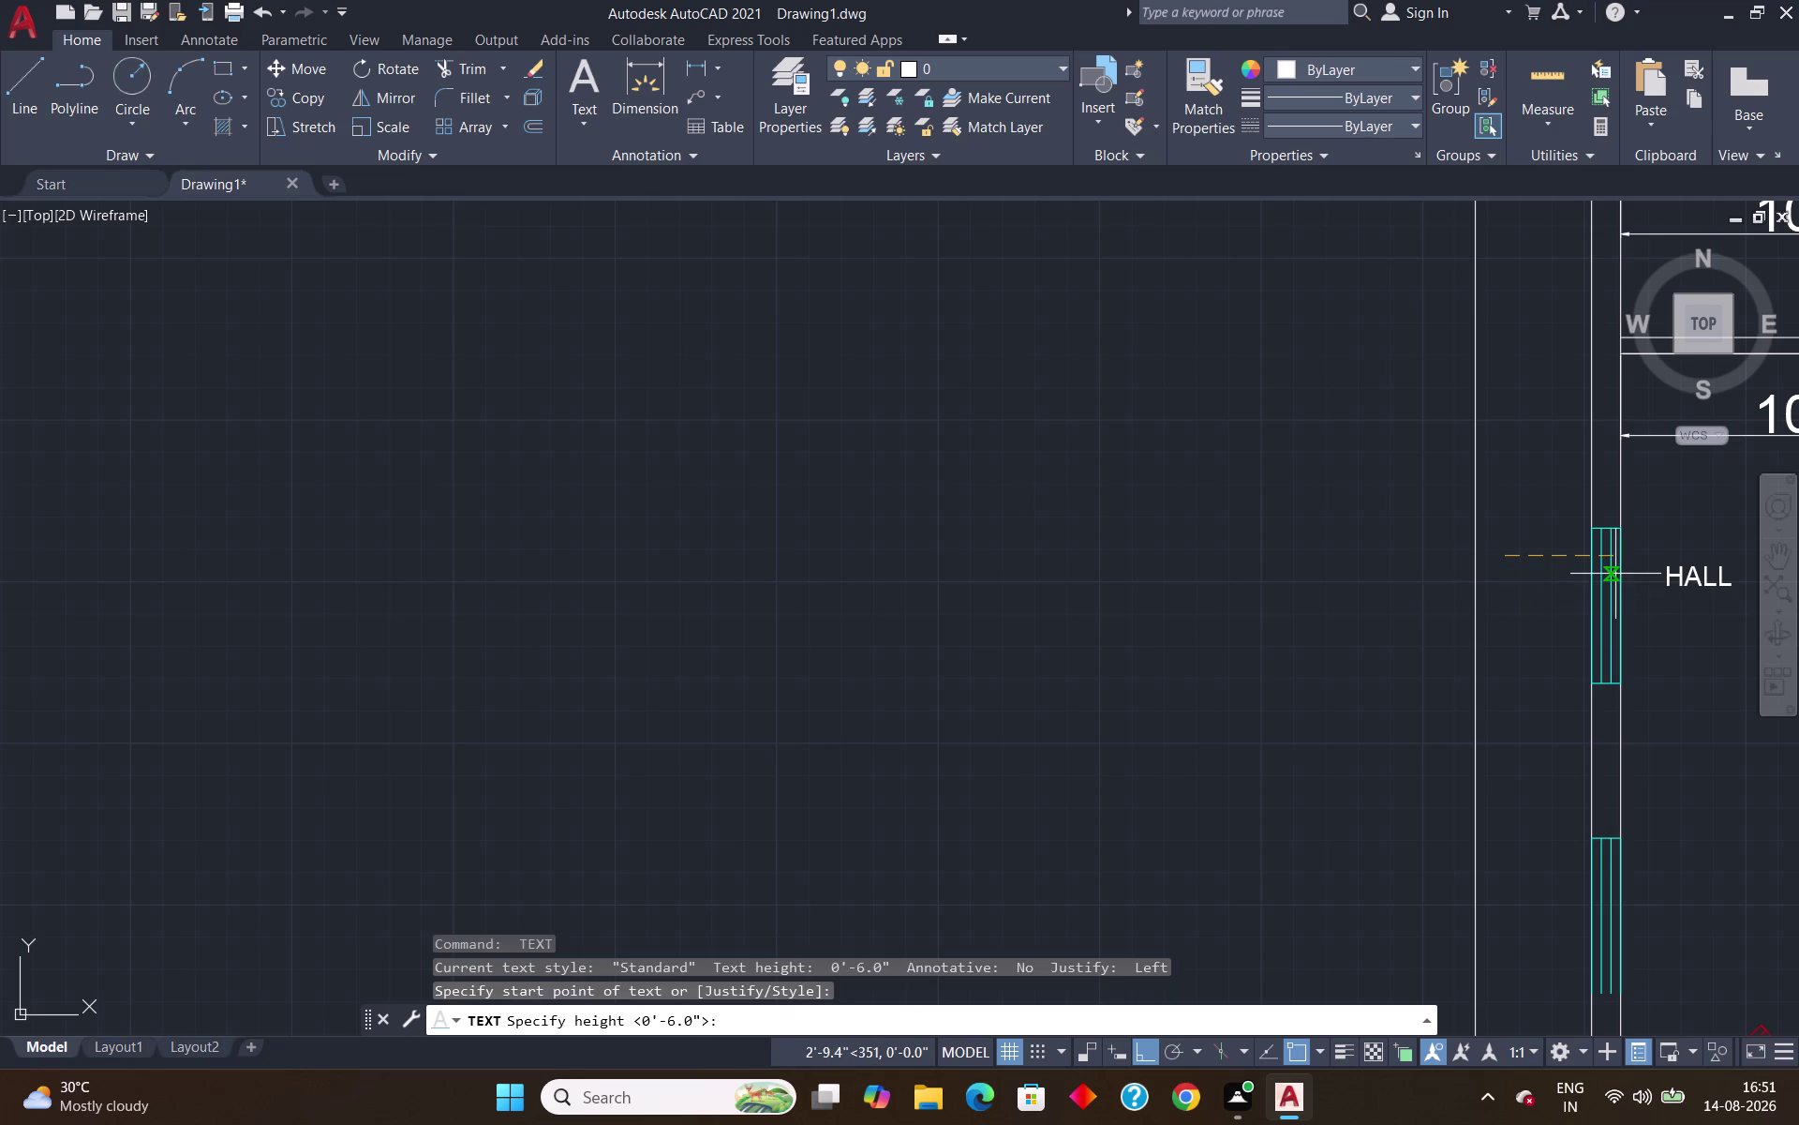
key(Return)
key(Return)
key(3)
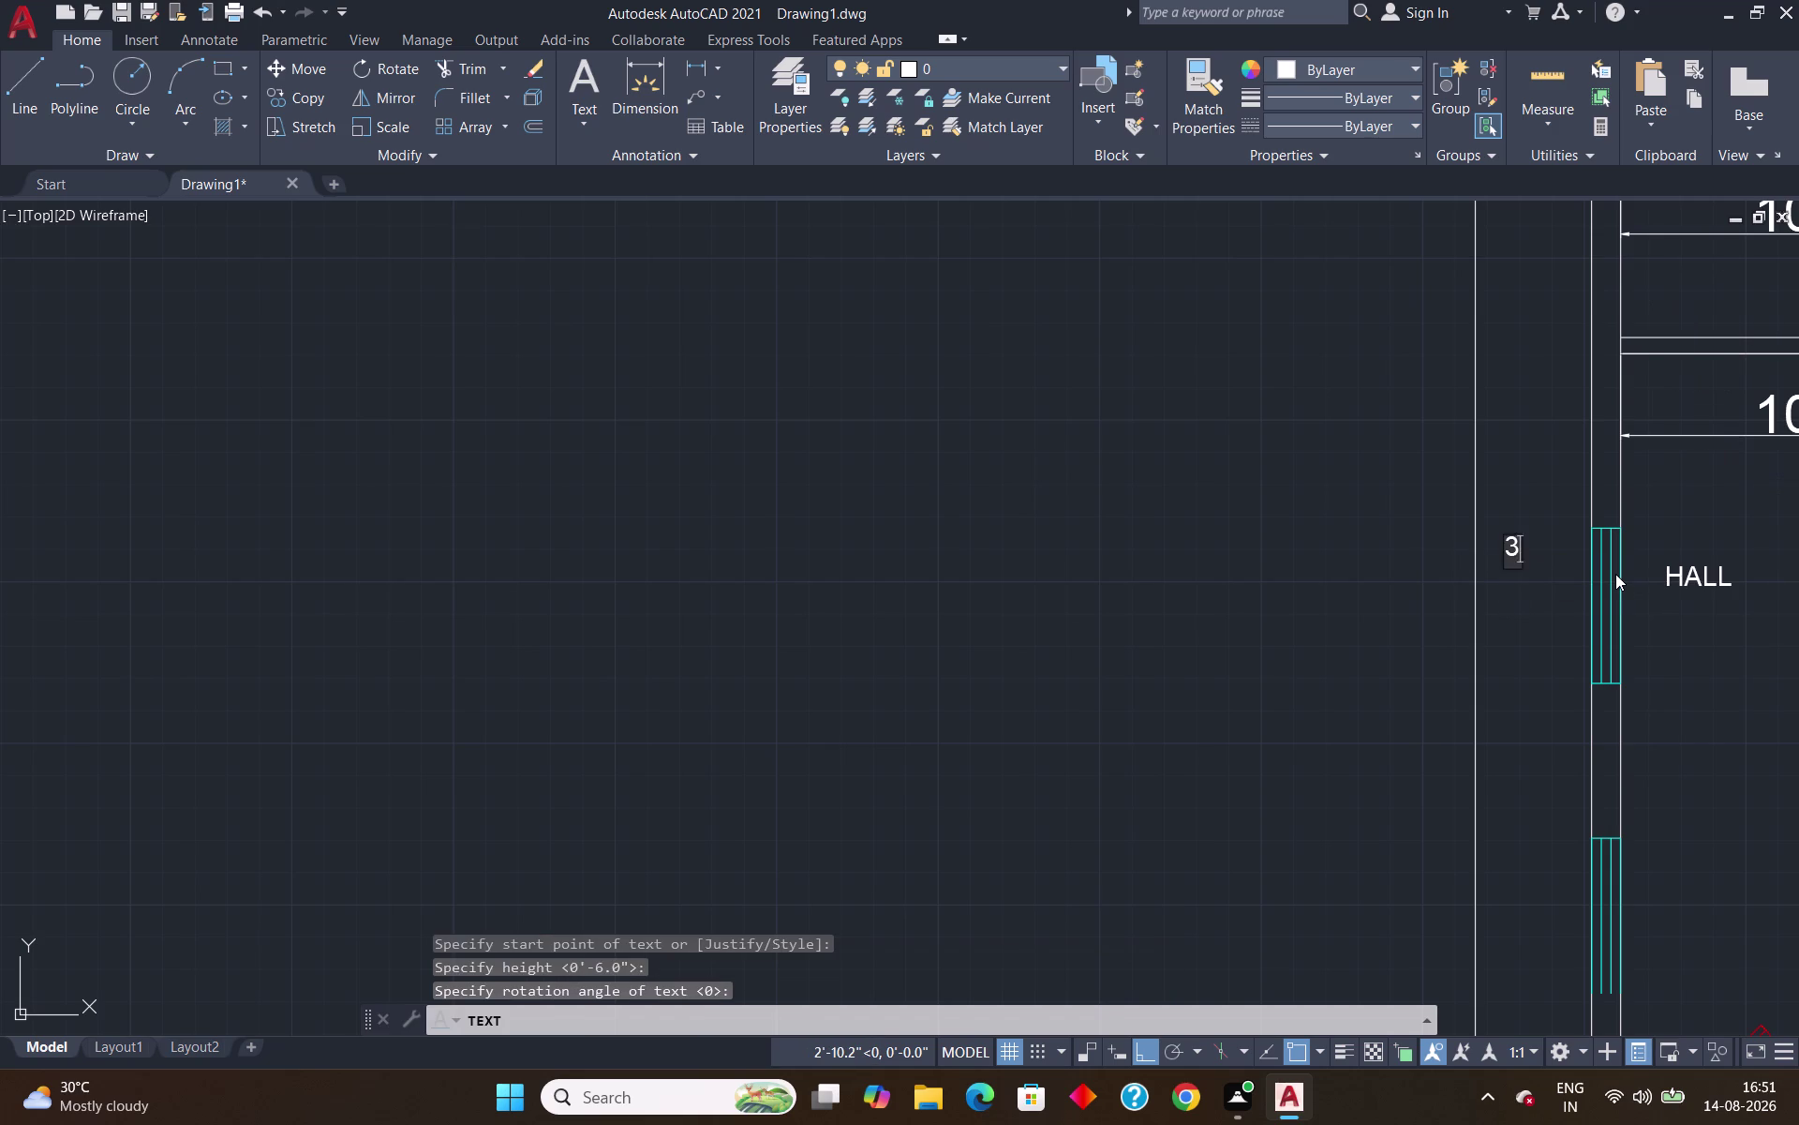
text(' B)
text(ALCON)
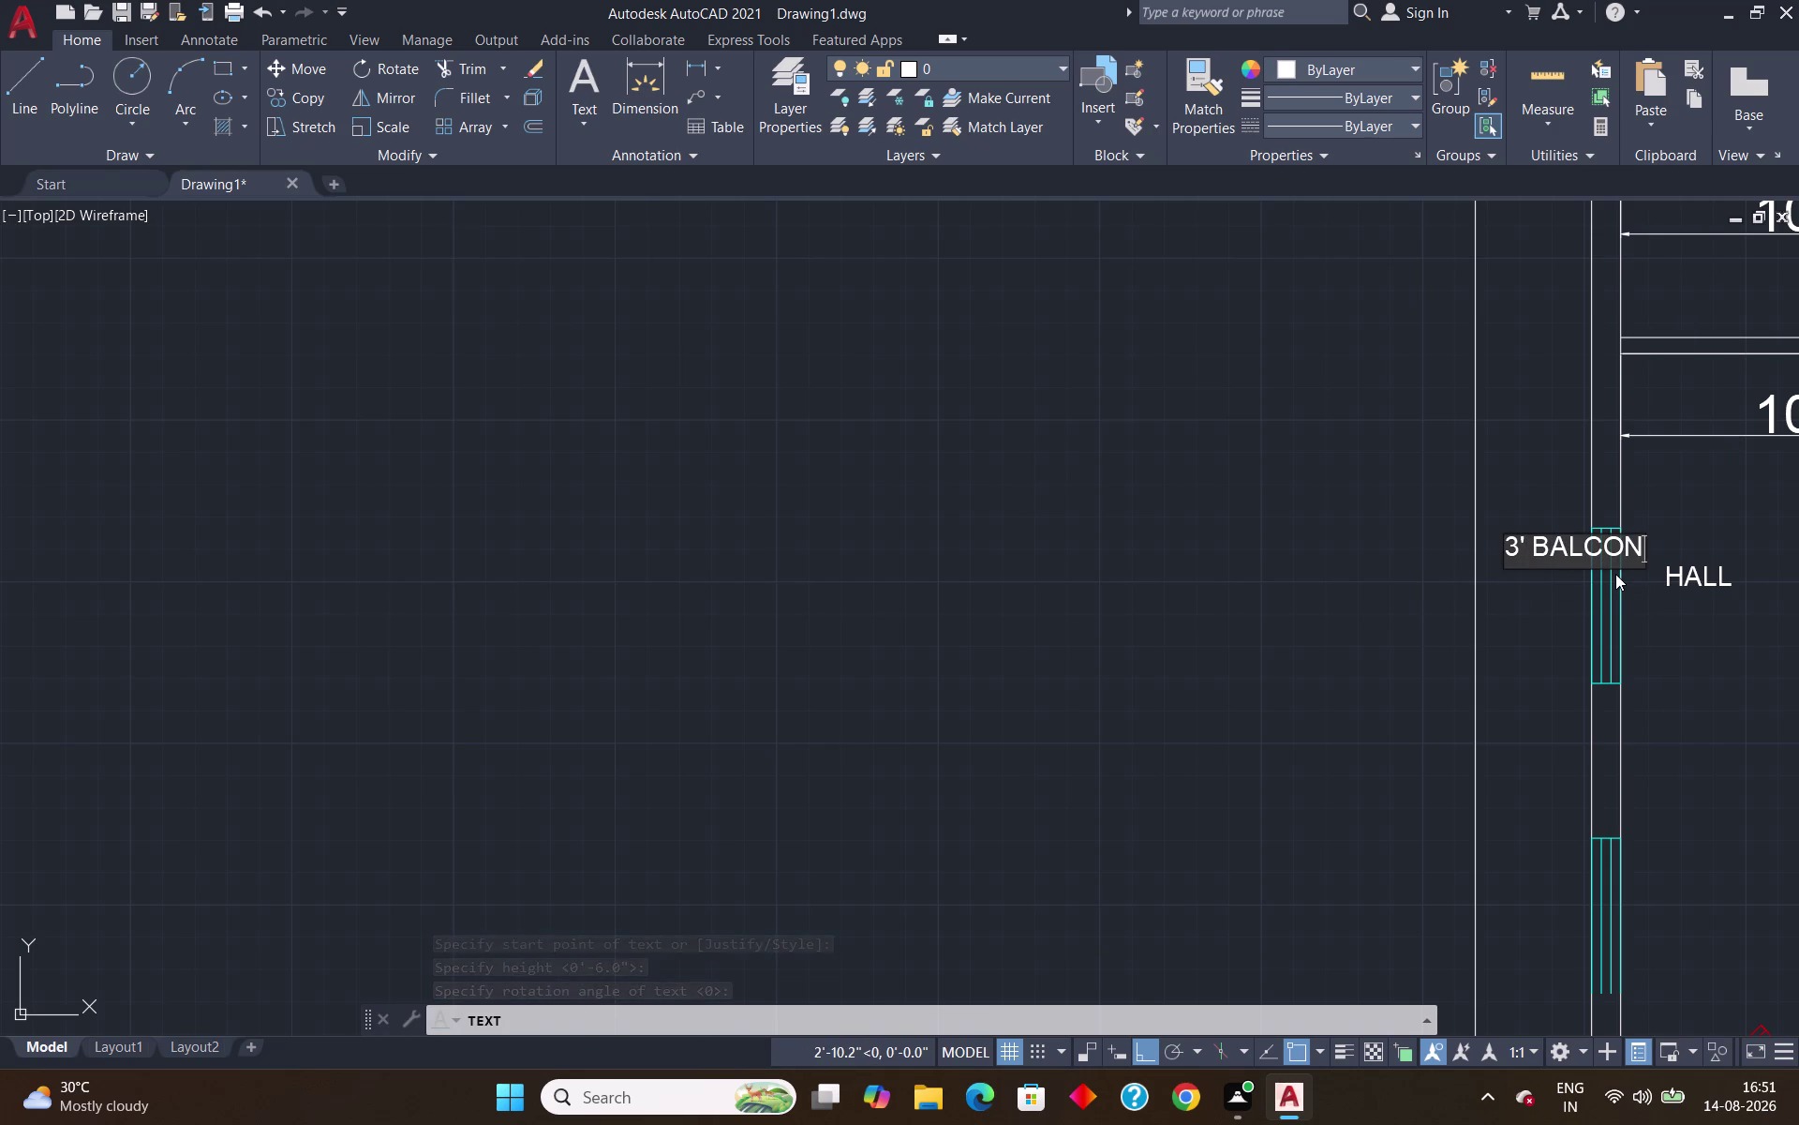
text(Y)
key(Return)
key(Return)
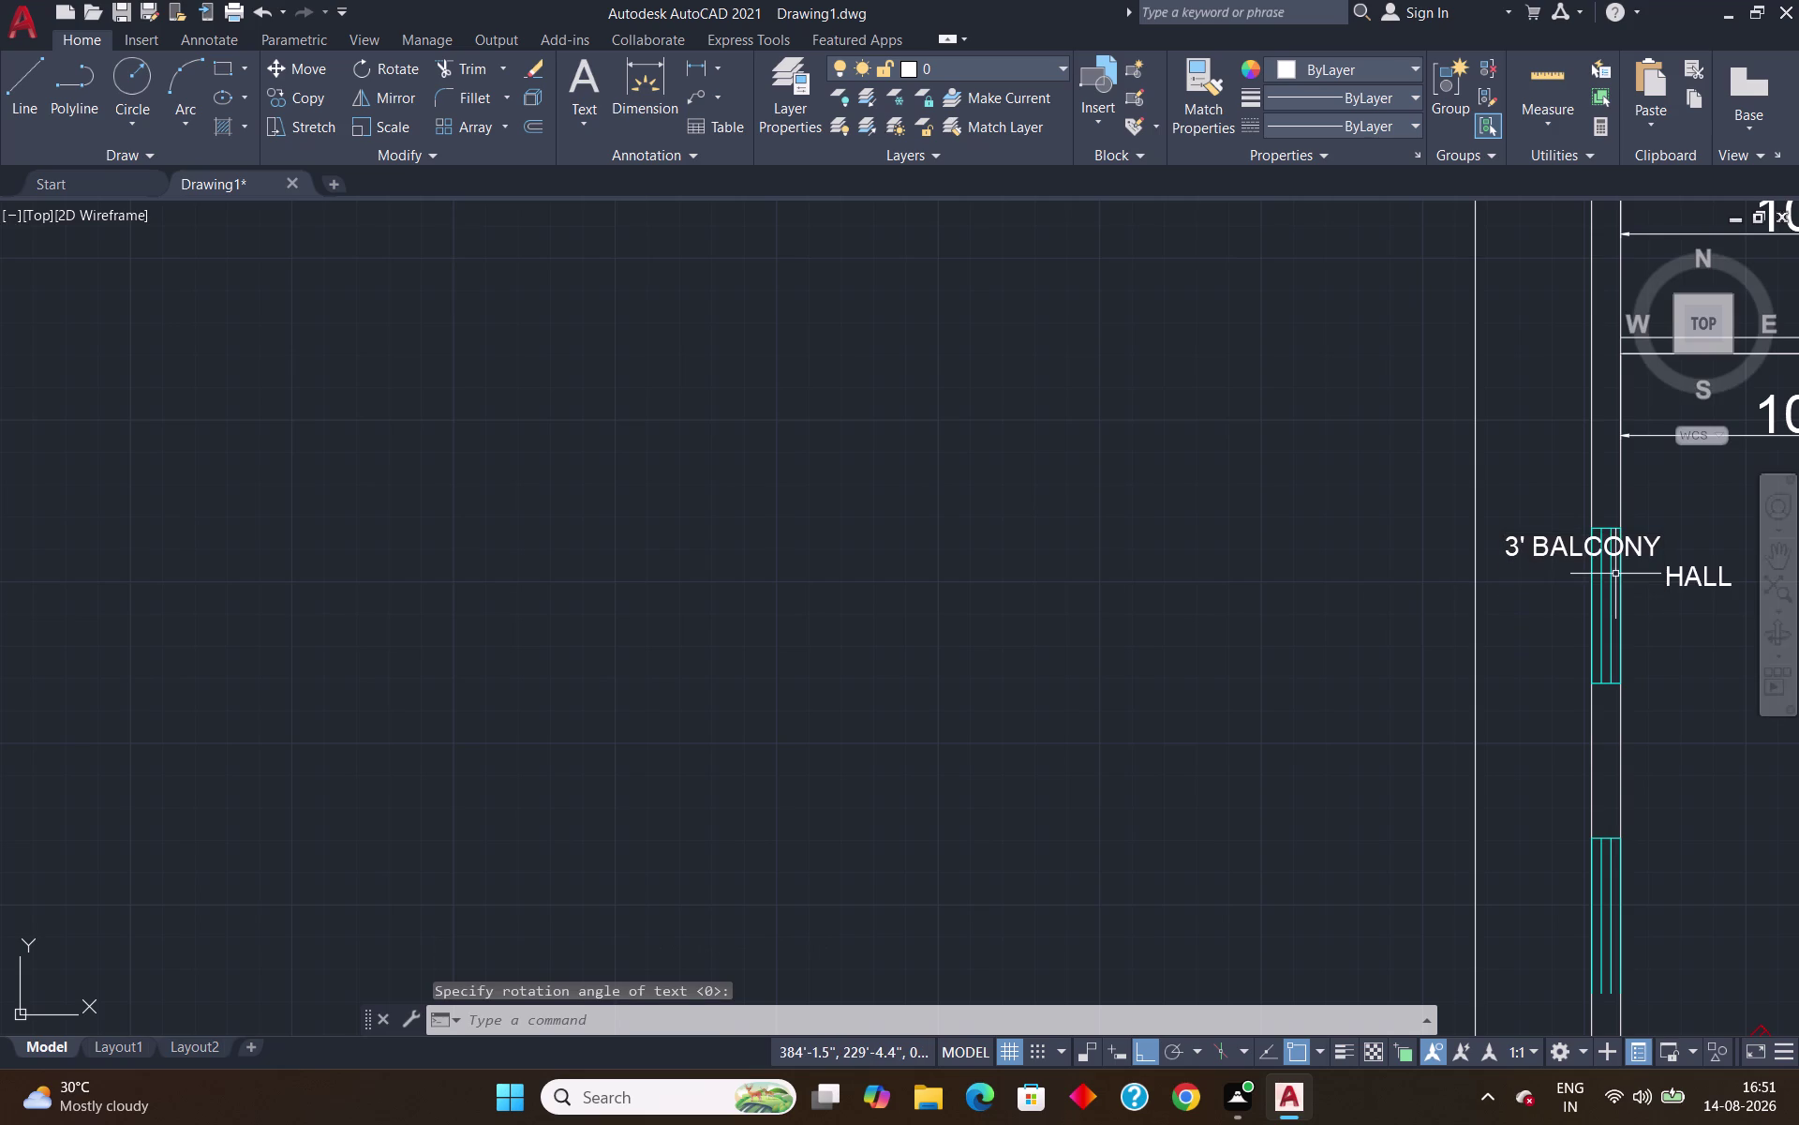
click(1522, 551)
text(RO)
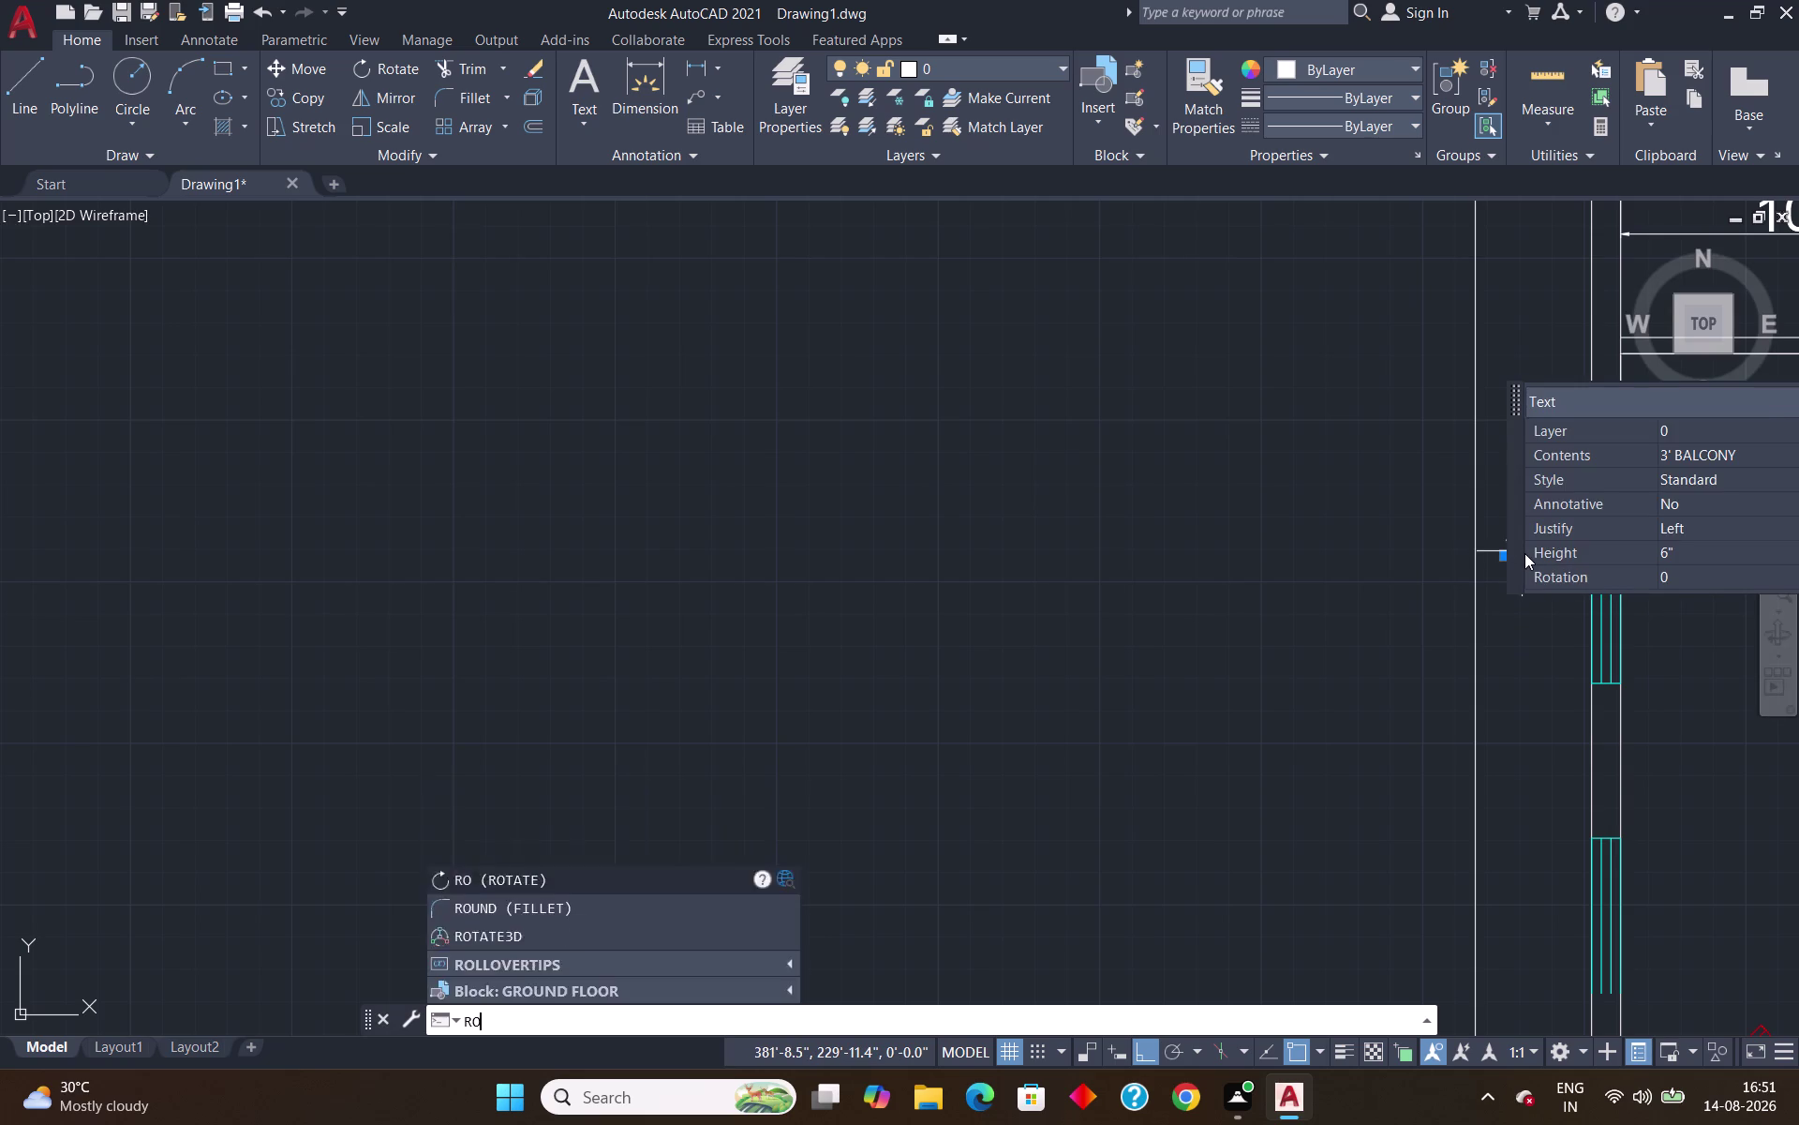
Rotate the 3' BALCONY label 90° about its start point so it runs vertically.
key(Return)
click(1506, 554)
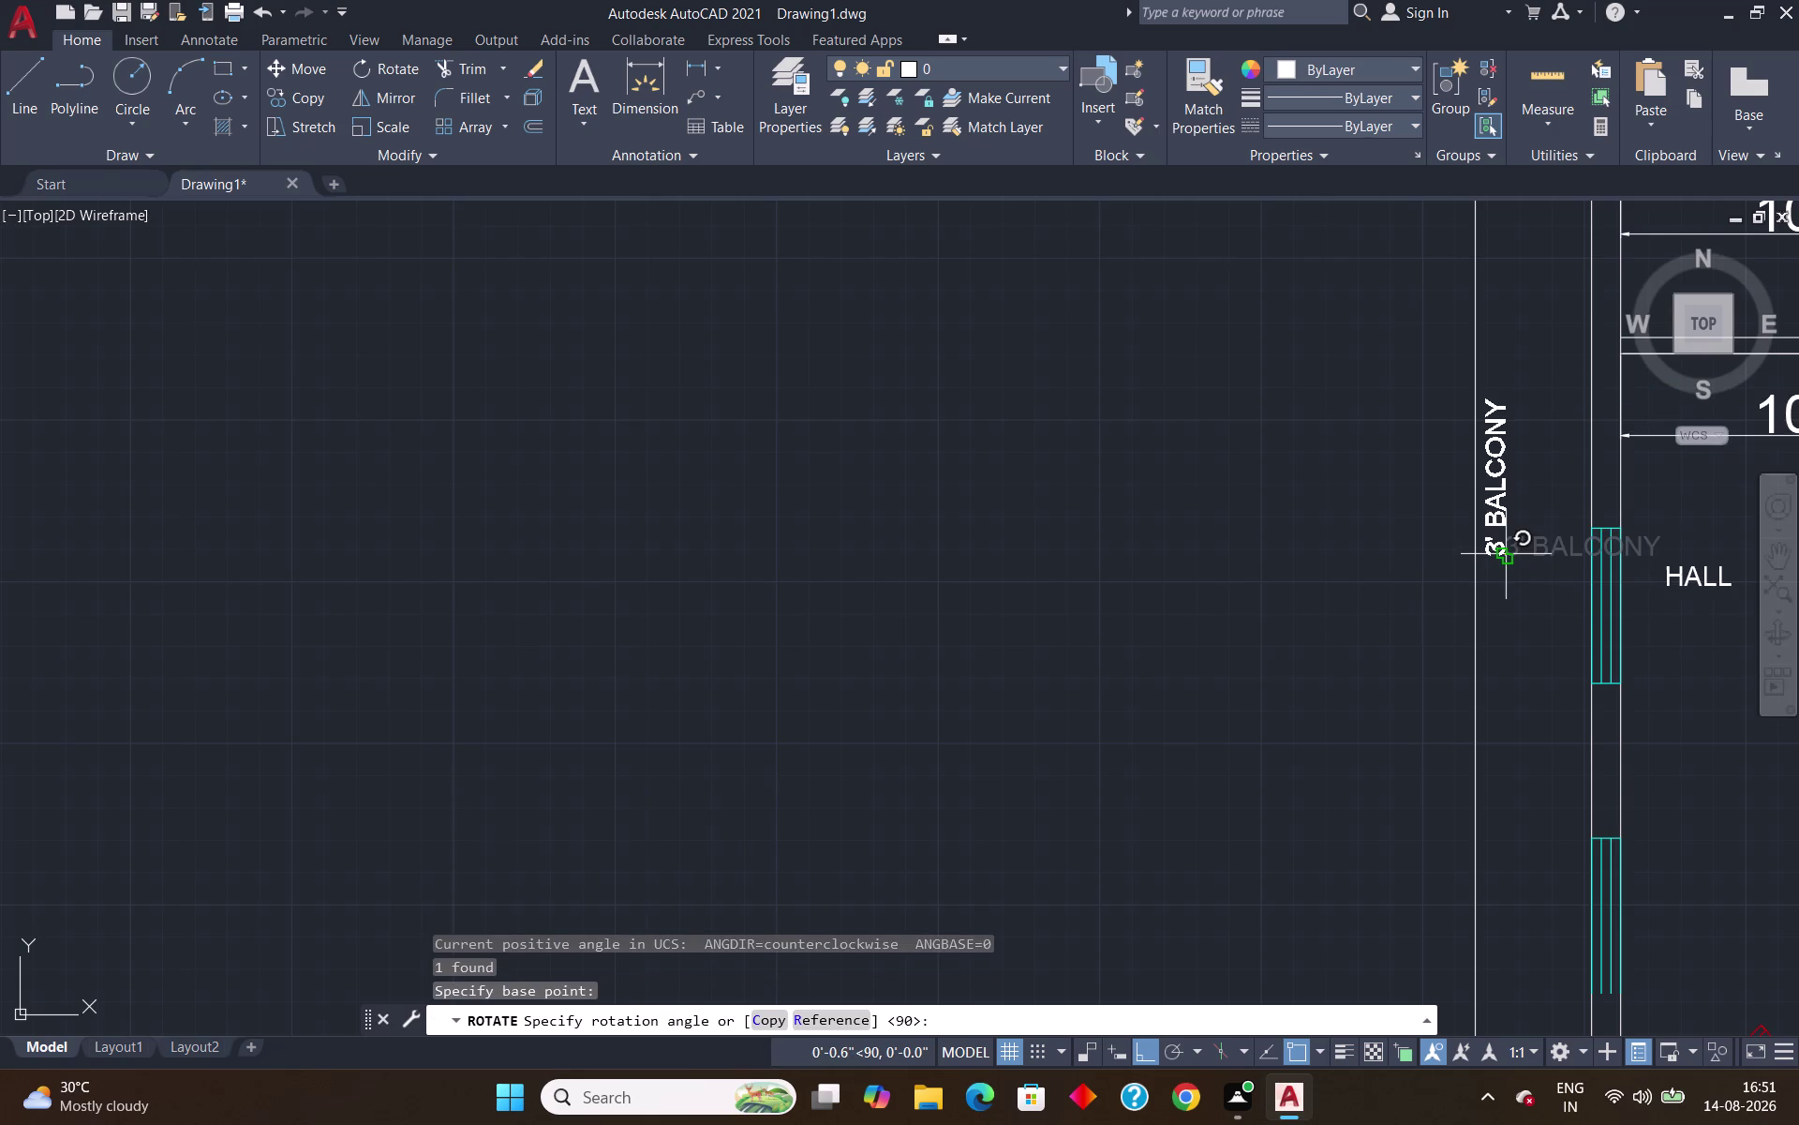
click(1513, 529)
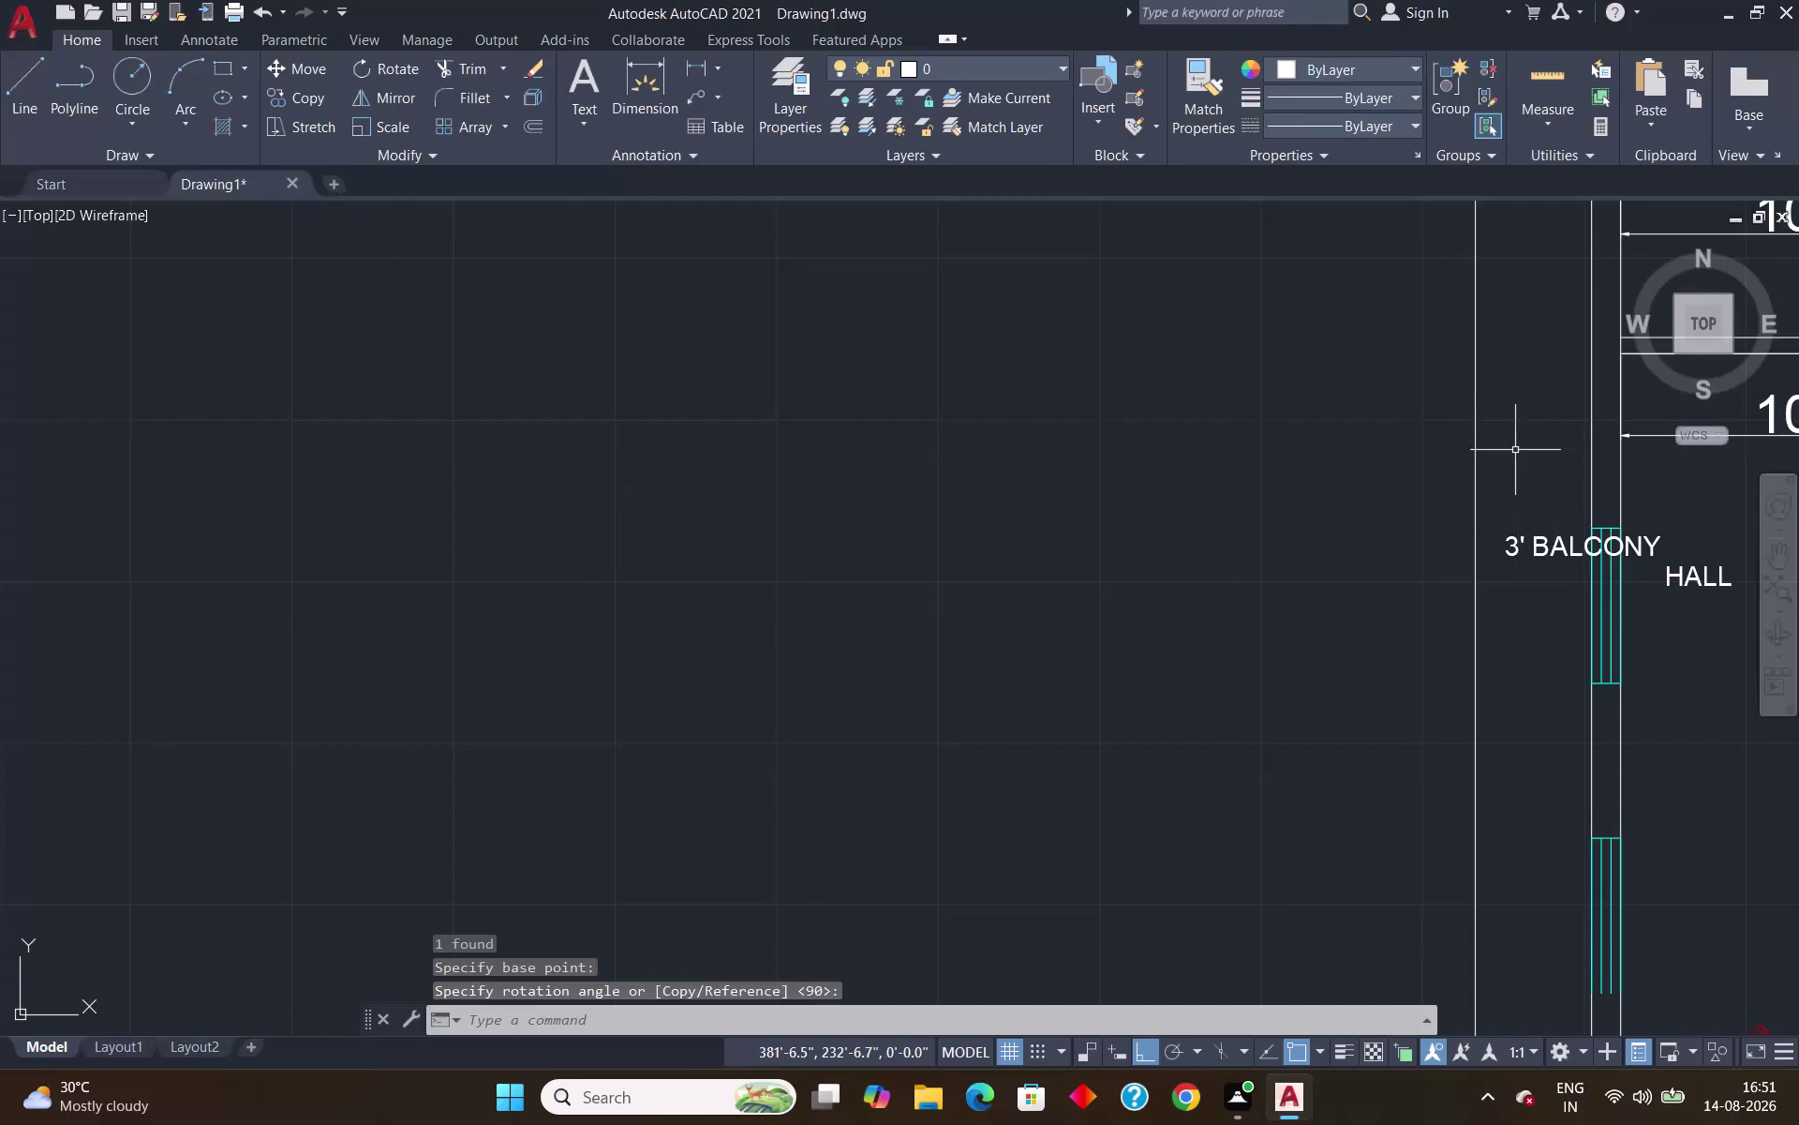
key(space)
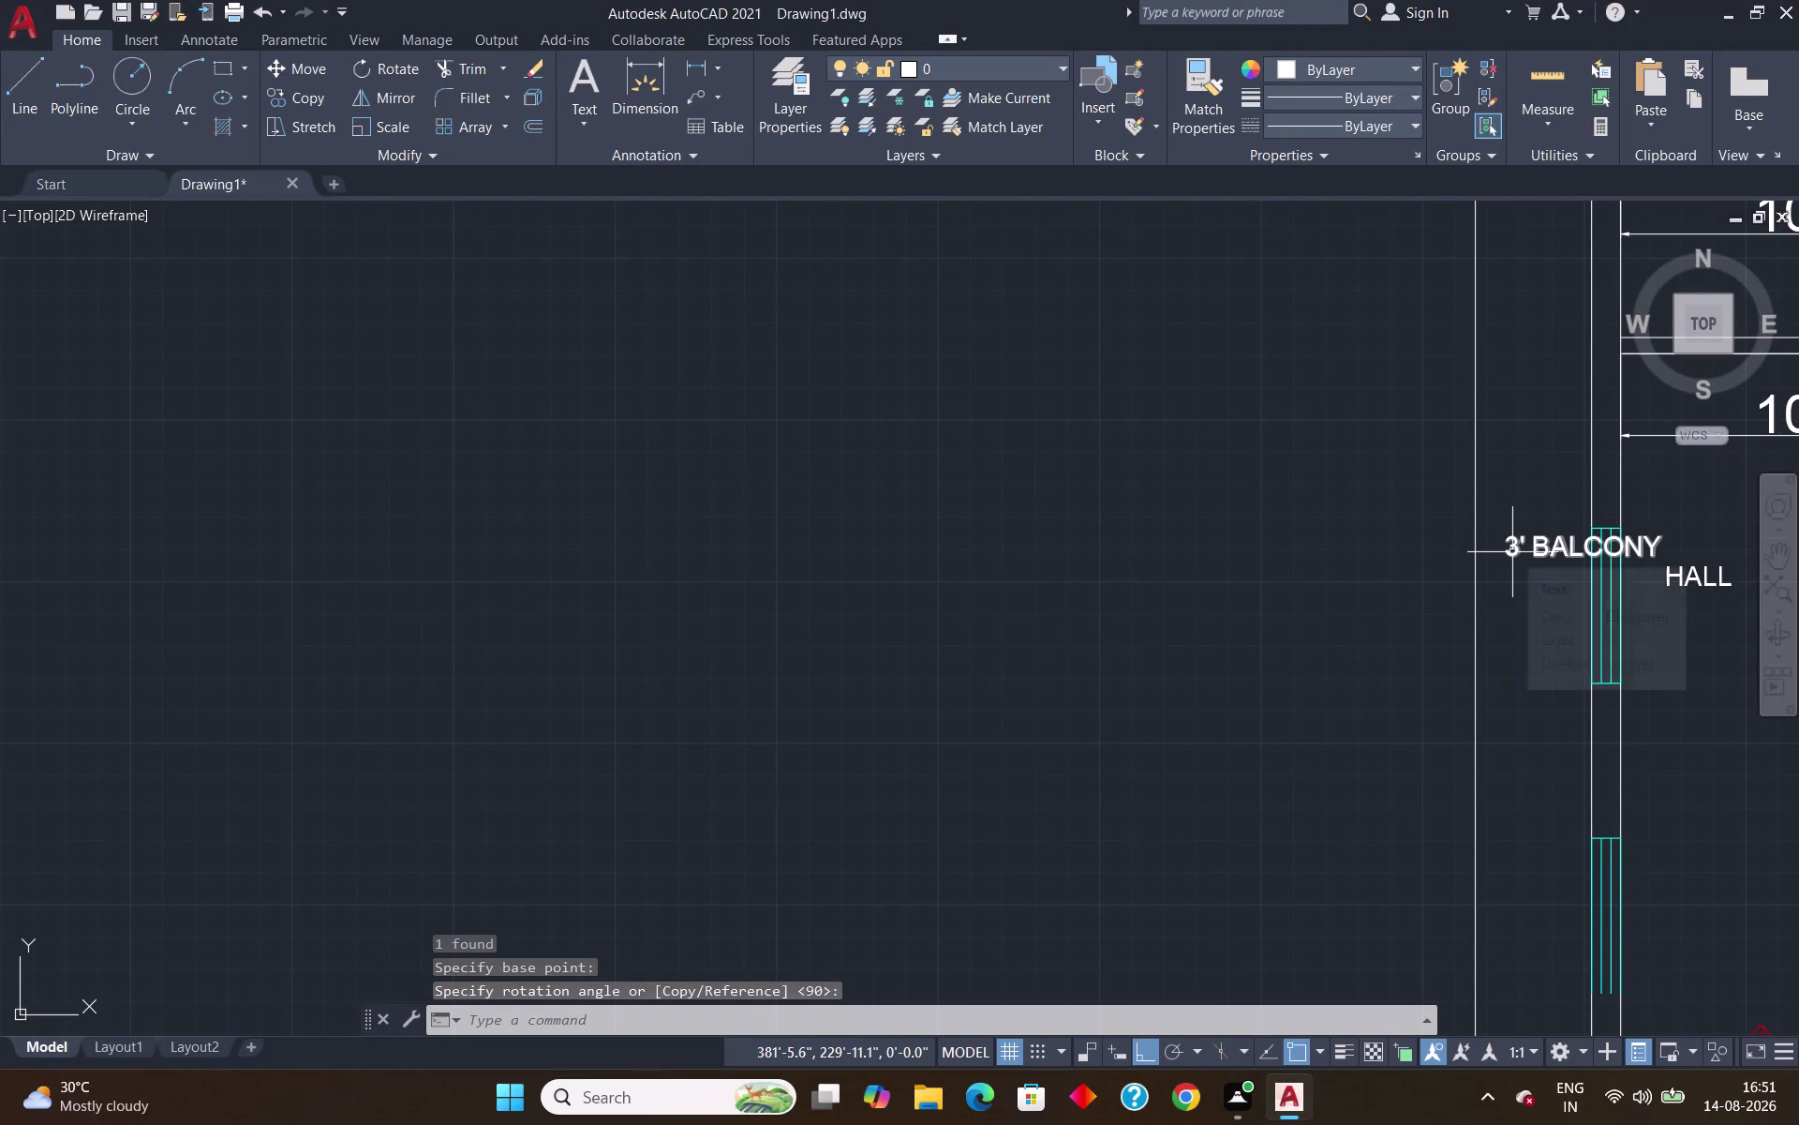
click(1515, 545)
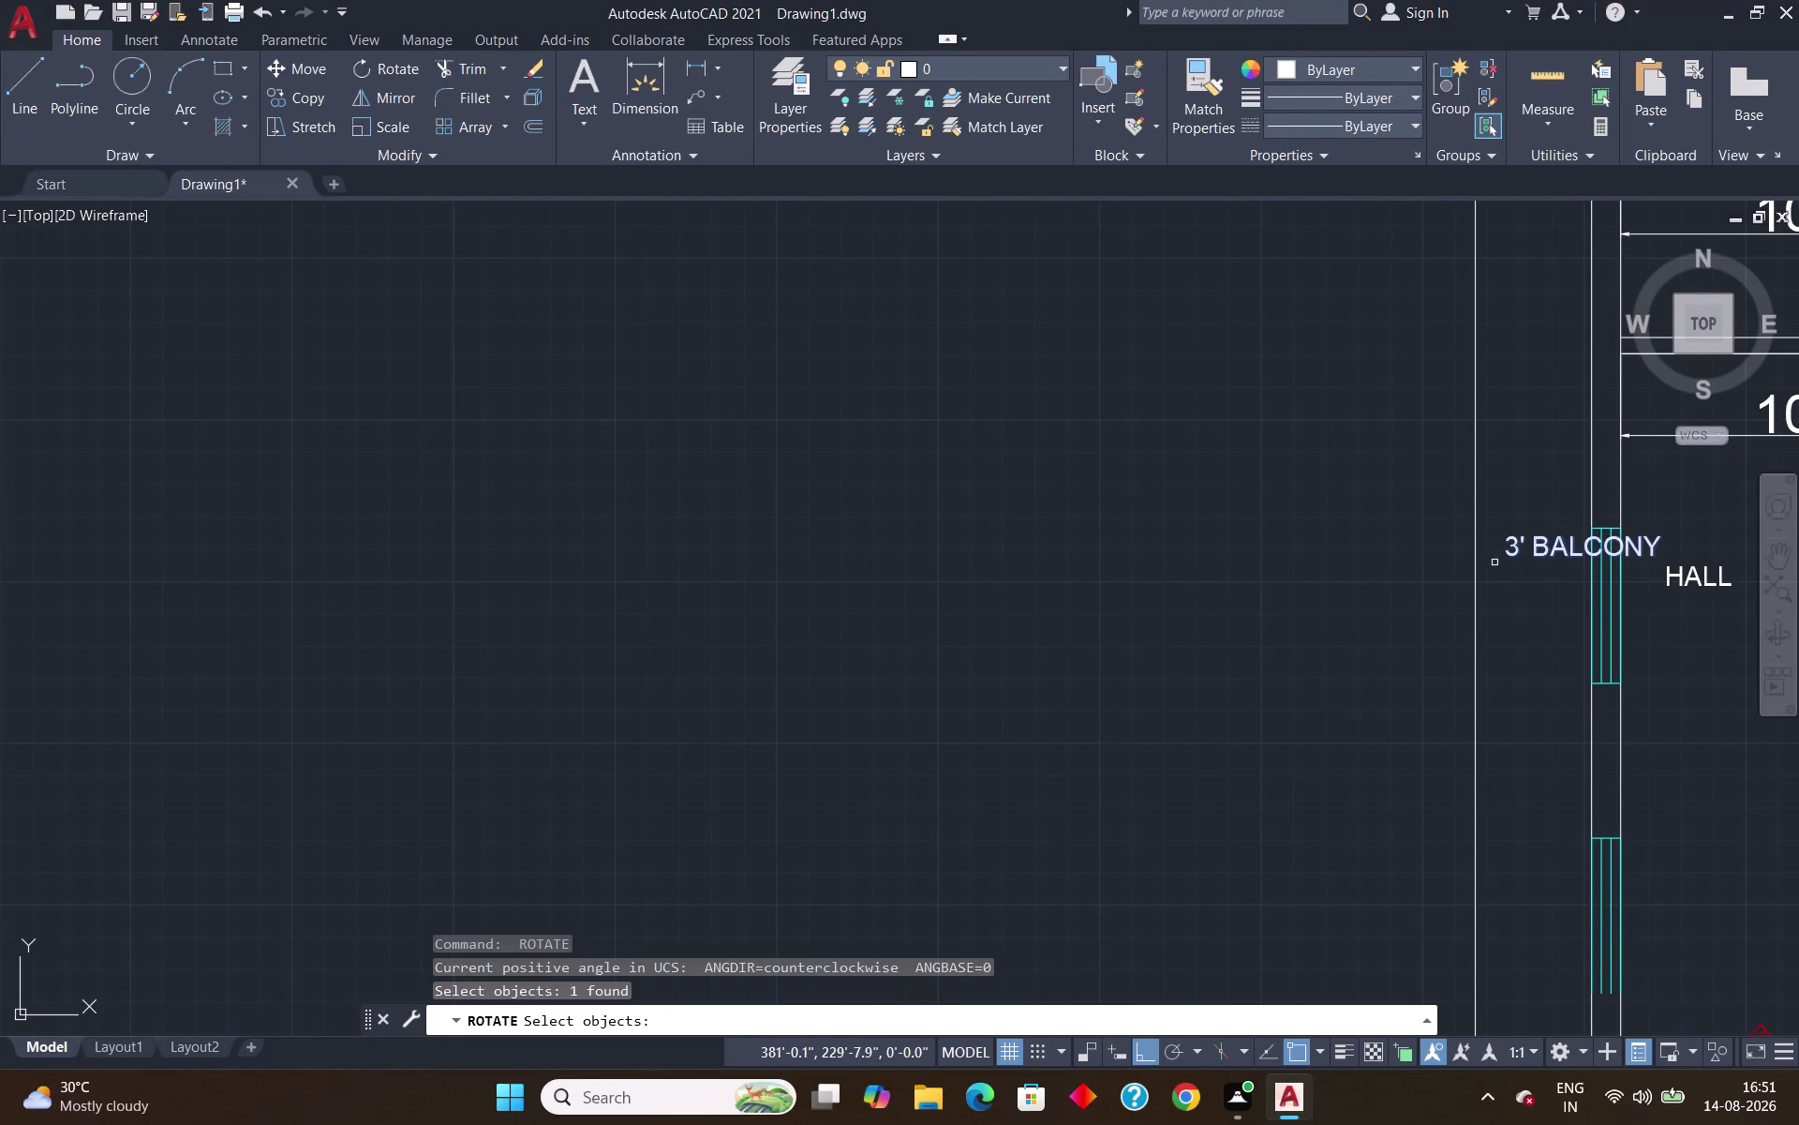
key(Return)
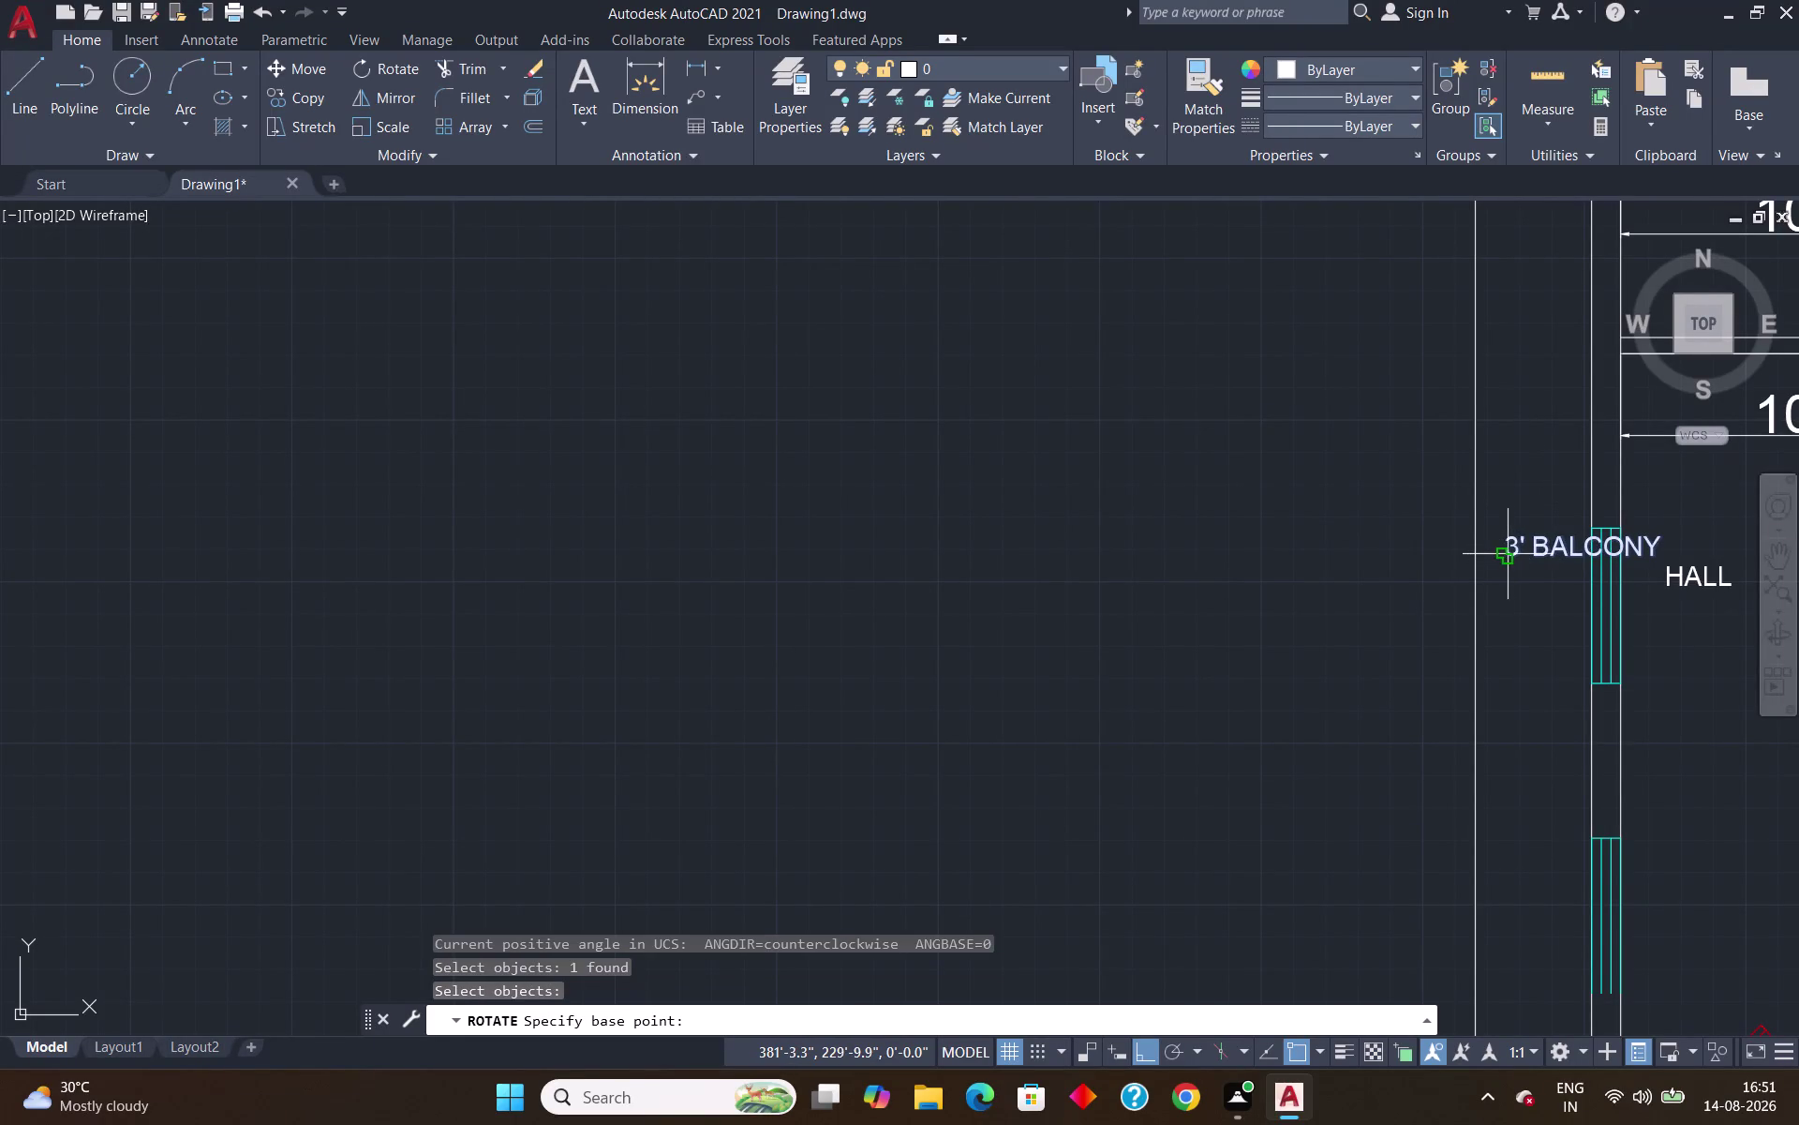
click(1508, 554)
click(1517, 500)
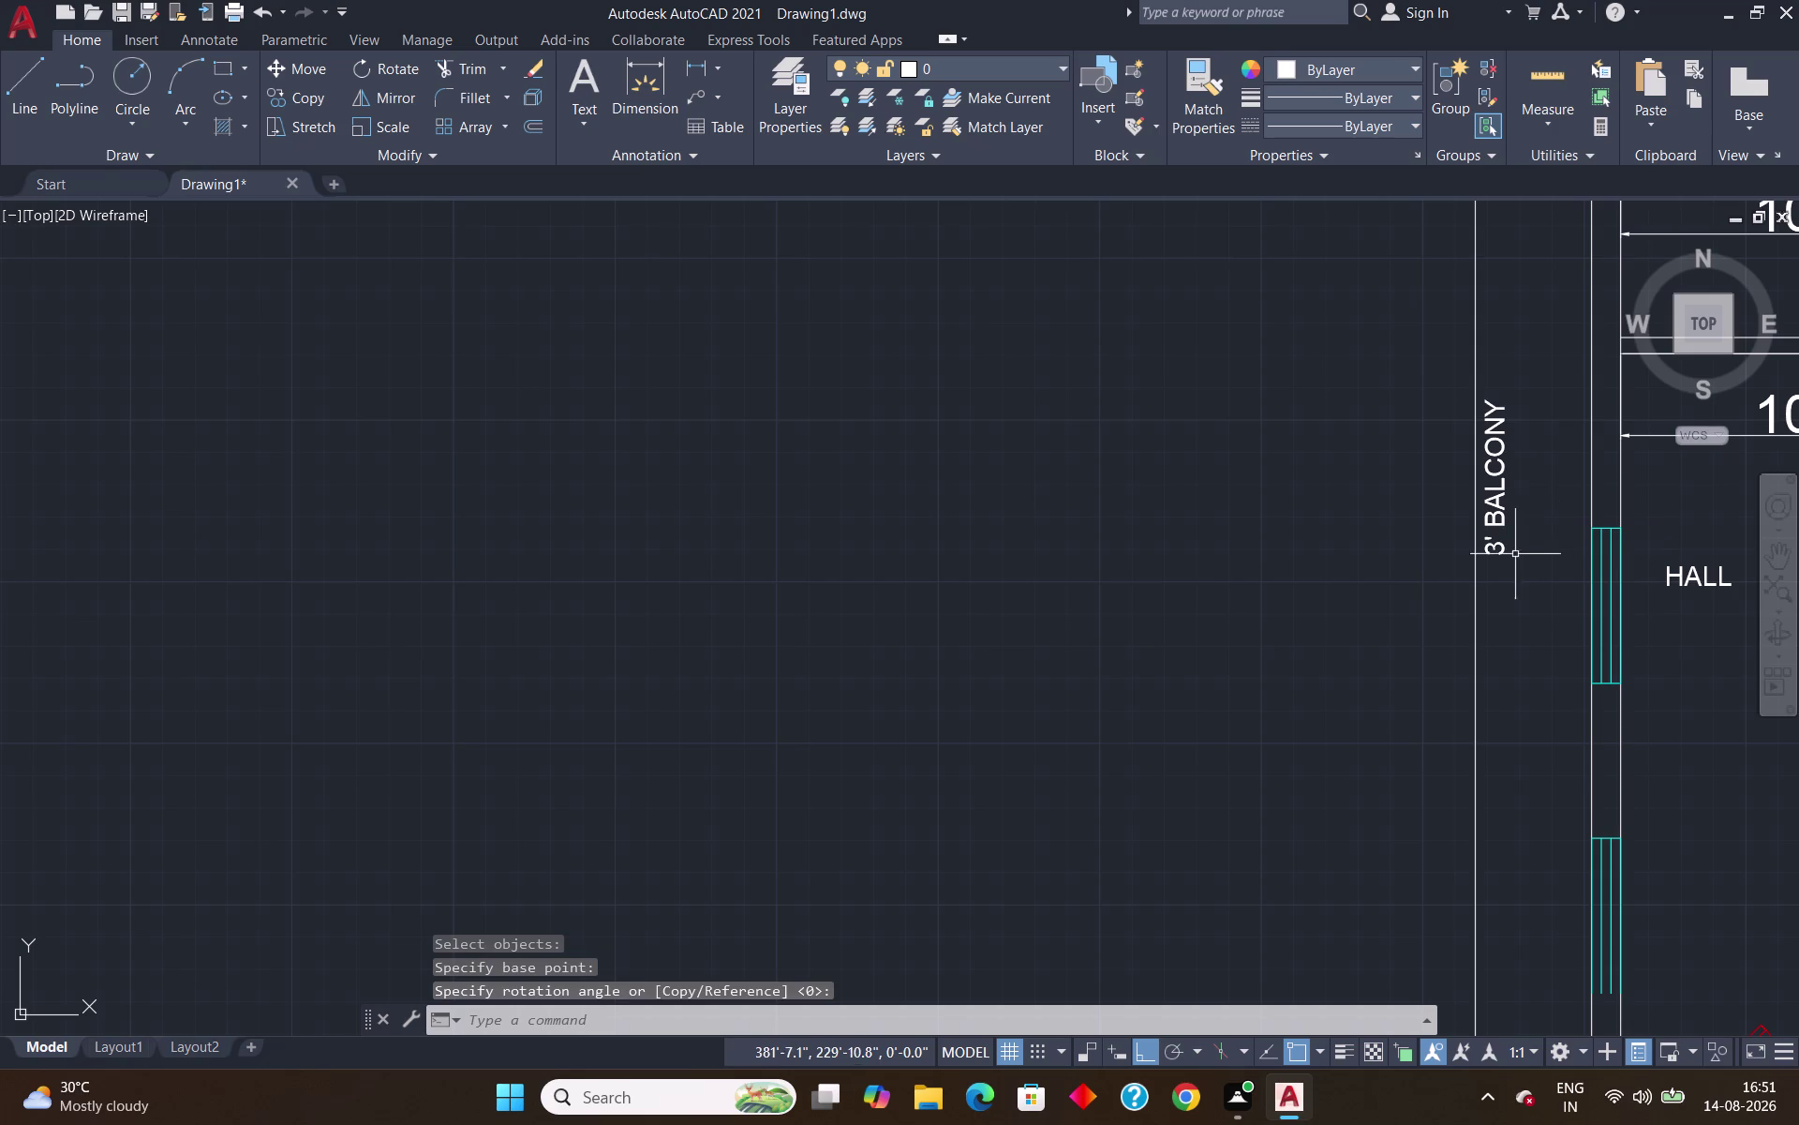
With Ortho off, move the vertical label lower along the hall wall.
click(1498, 546)
click(1509, 550)
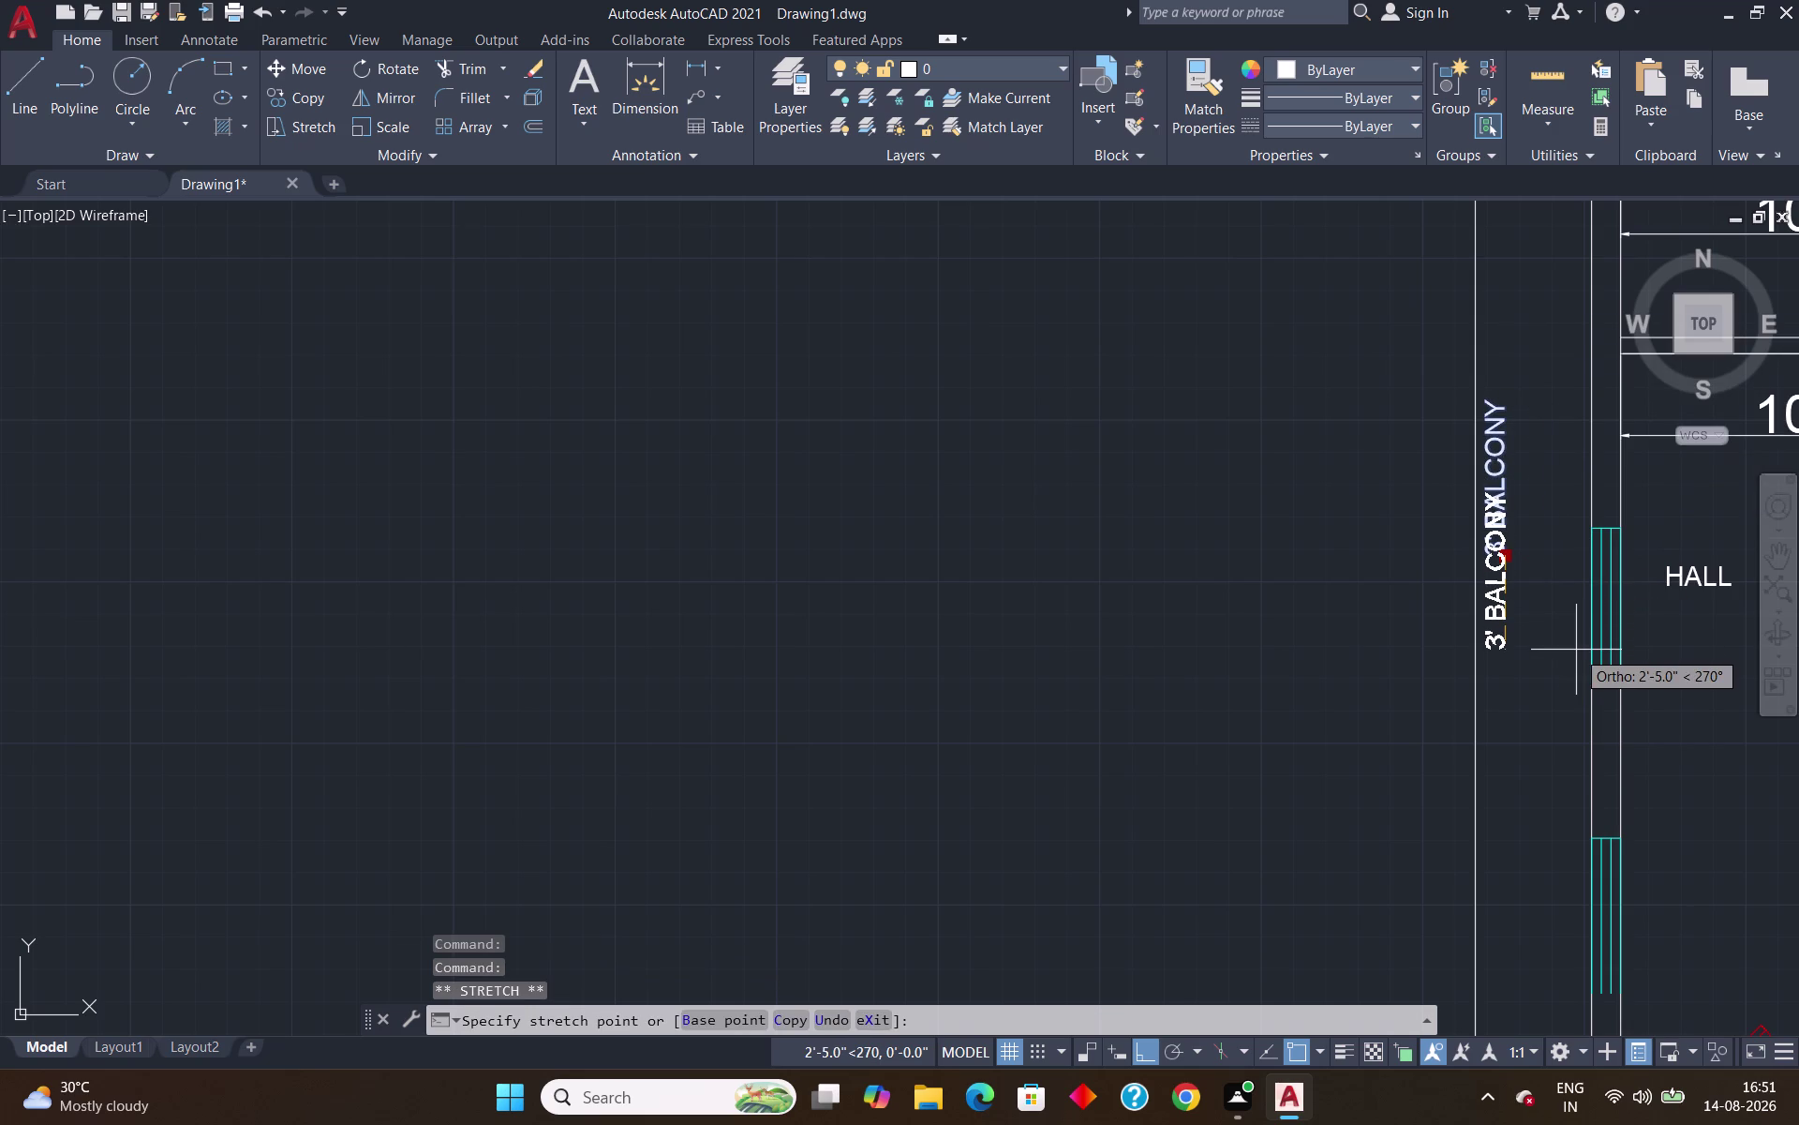
key(F8)
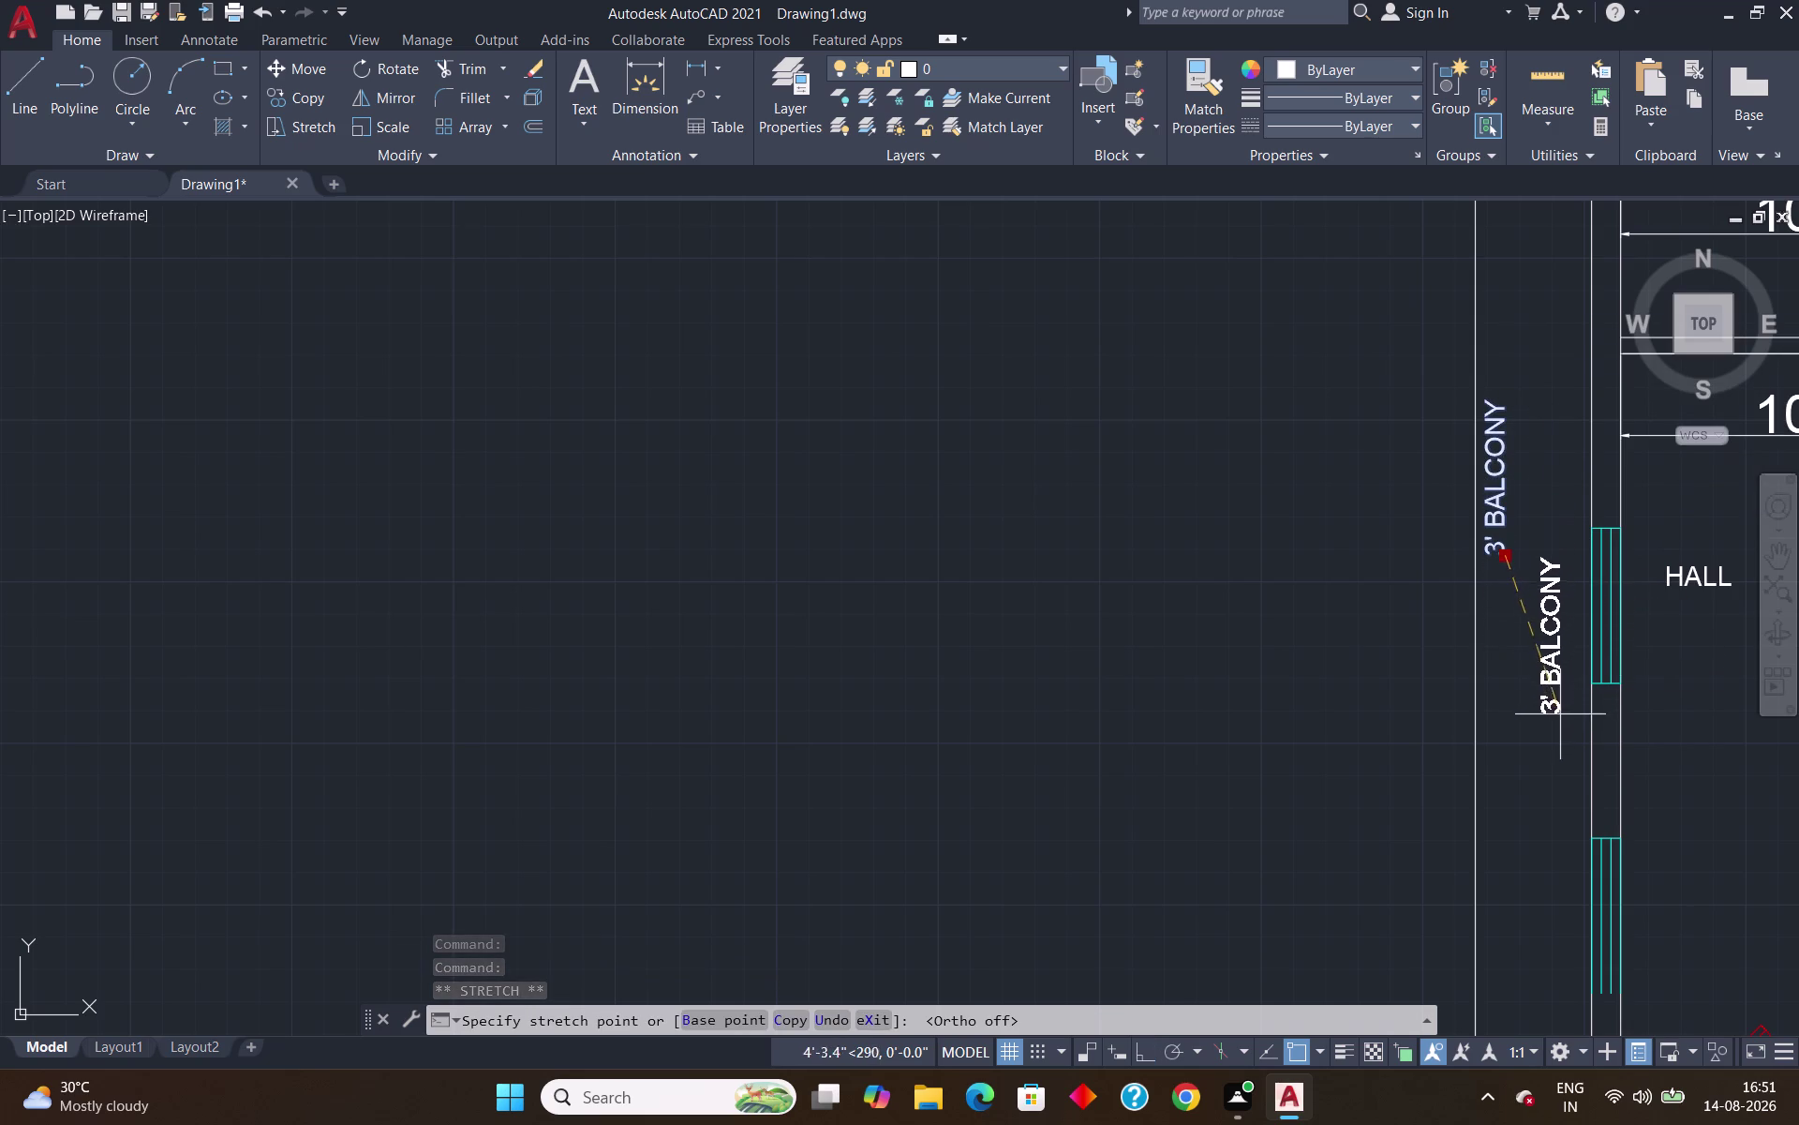
click(1542, 764)
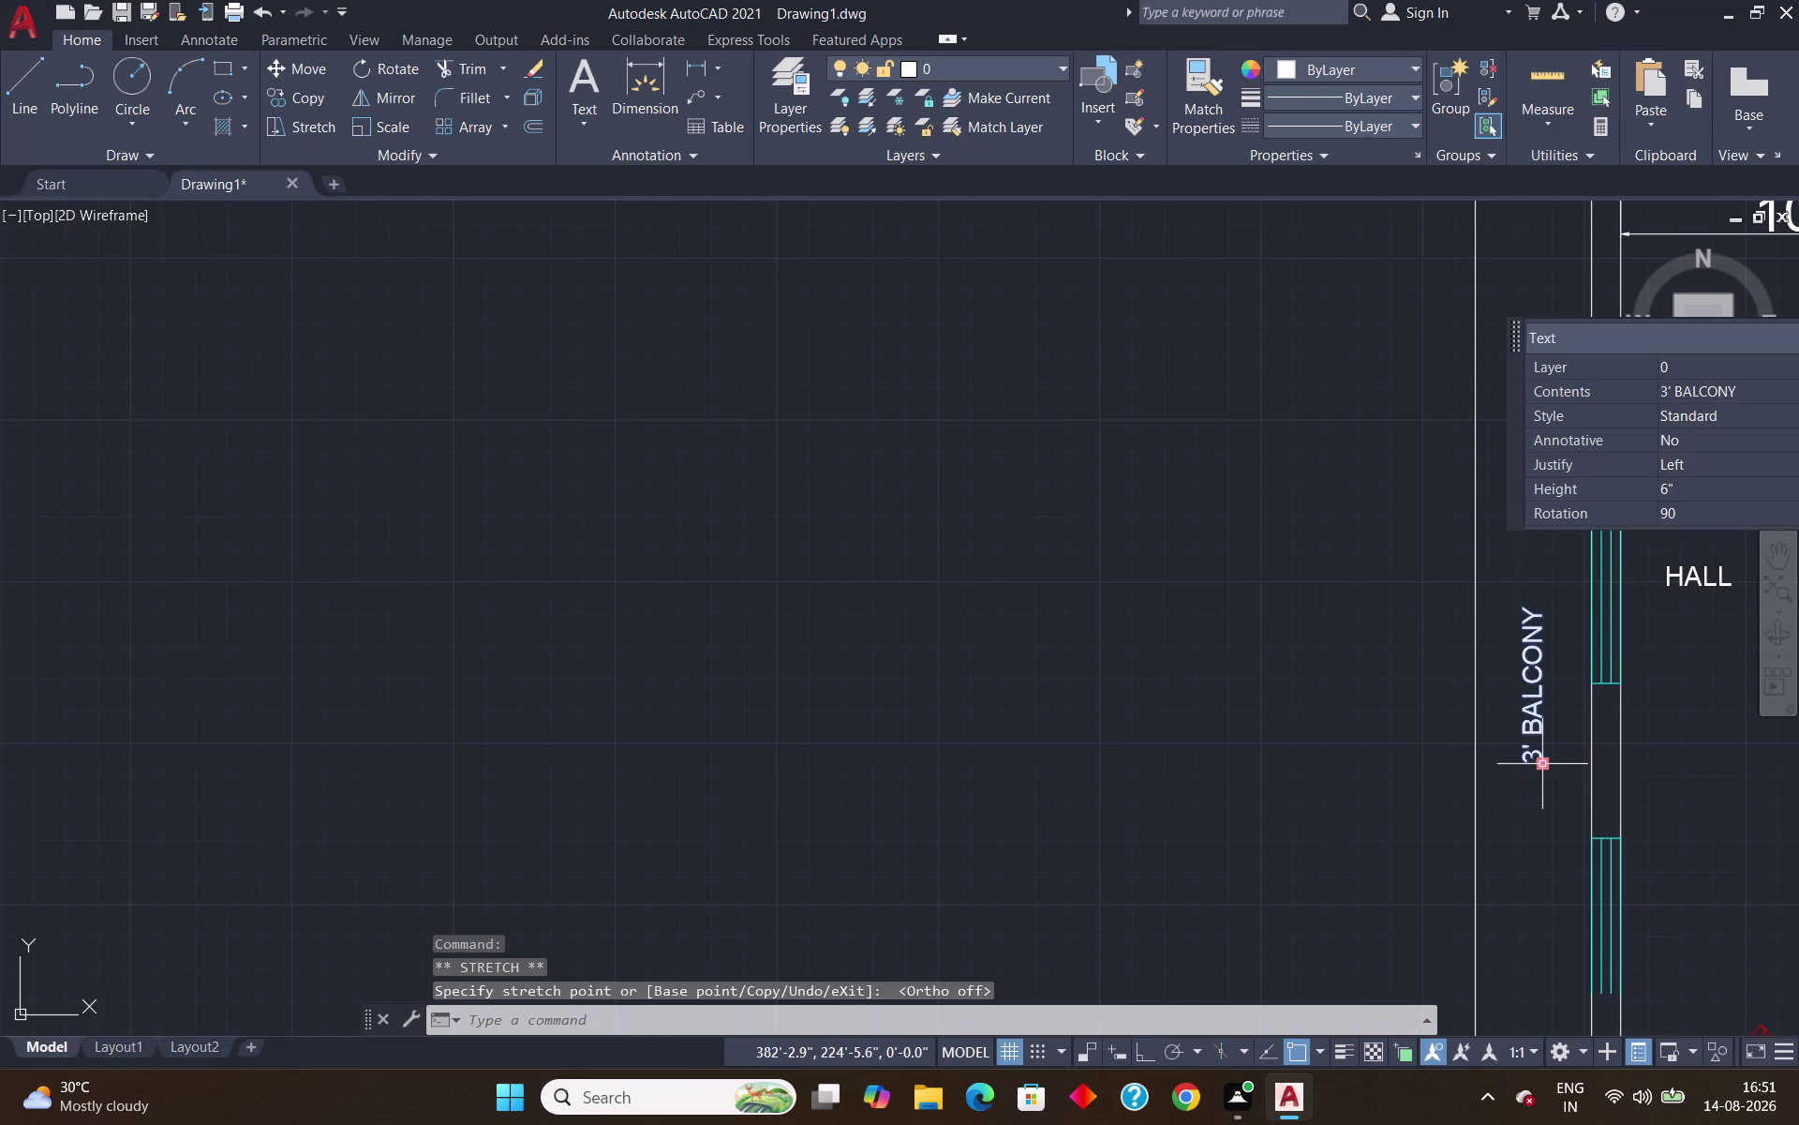
key(Escape)
scroll(down, 3)
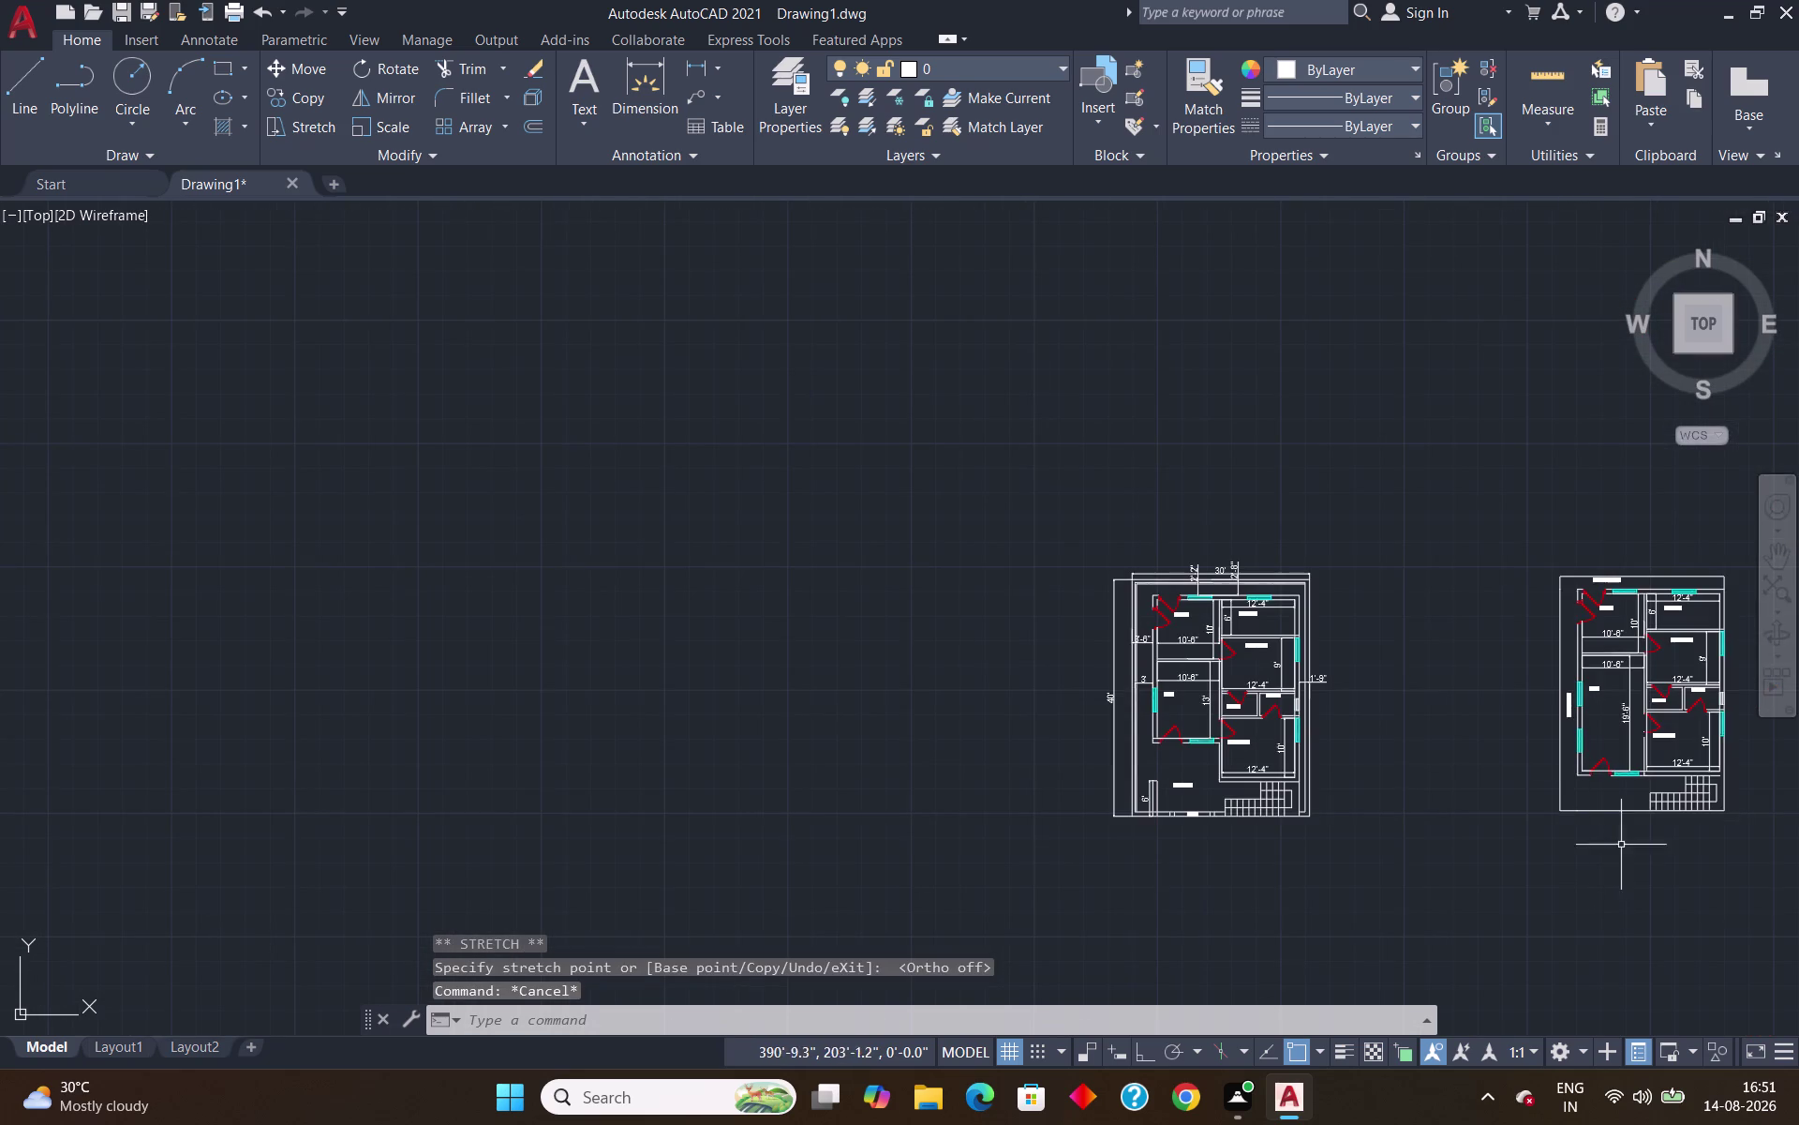
scroll(up, 3)
Start single-line text below the plan's bottom wall, accepting default height and rotation.
key(space)
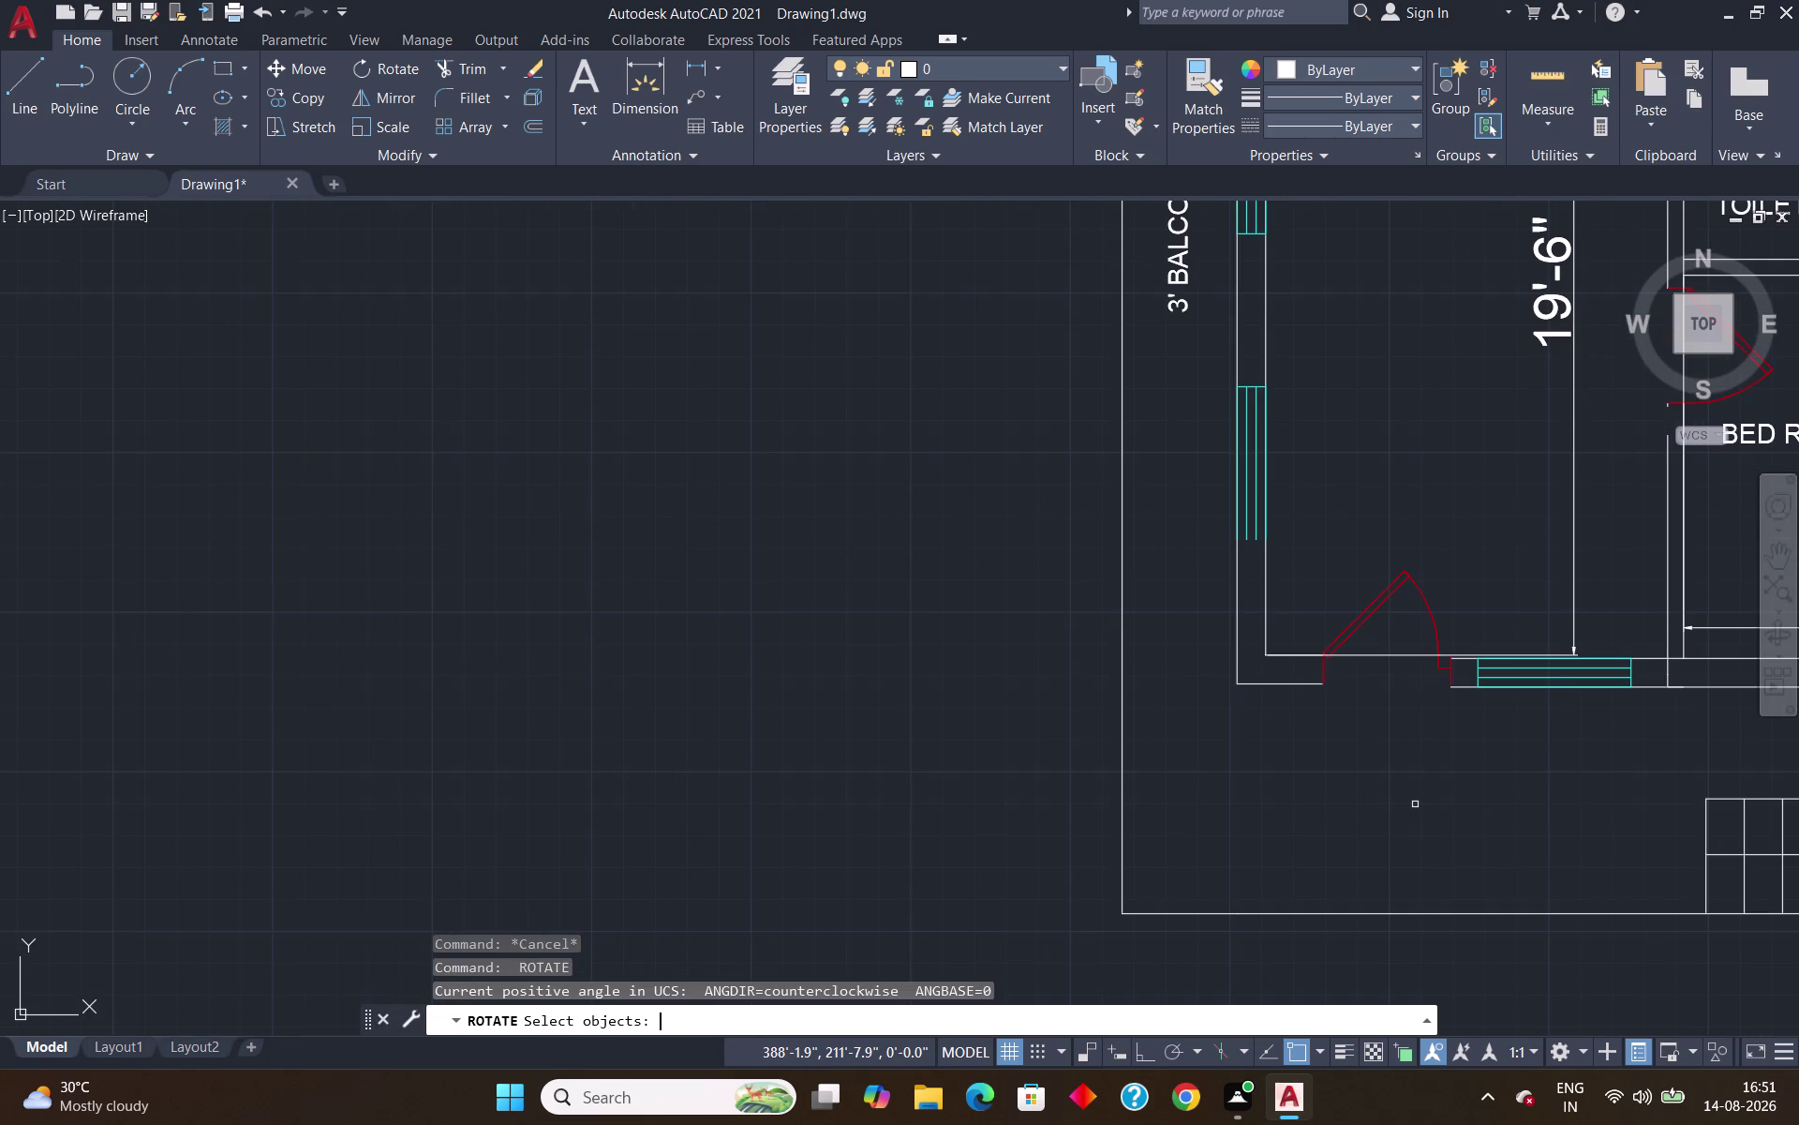
key(Escape)
text(DT)
key(Return)
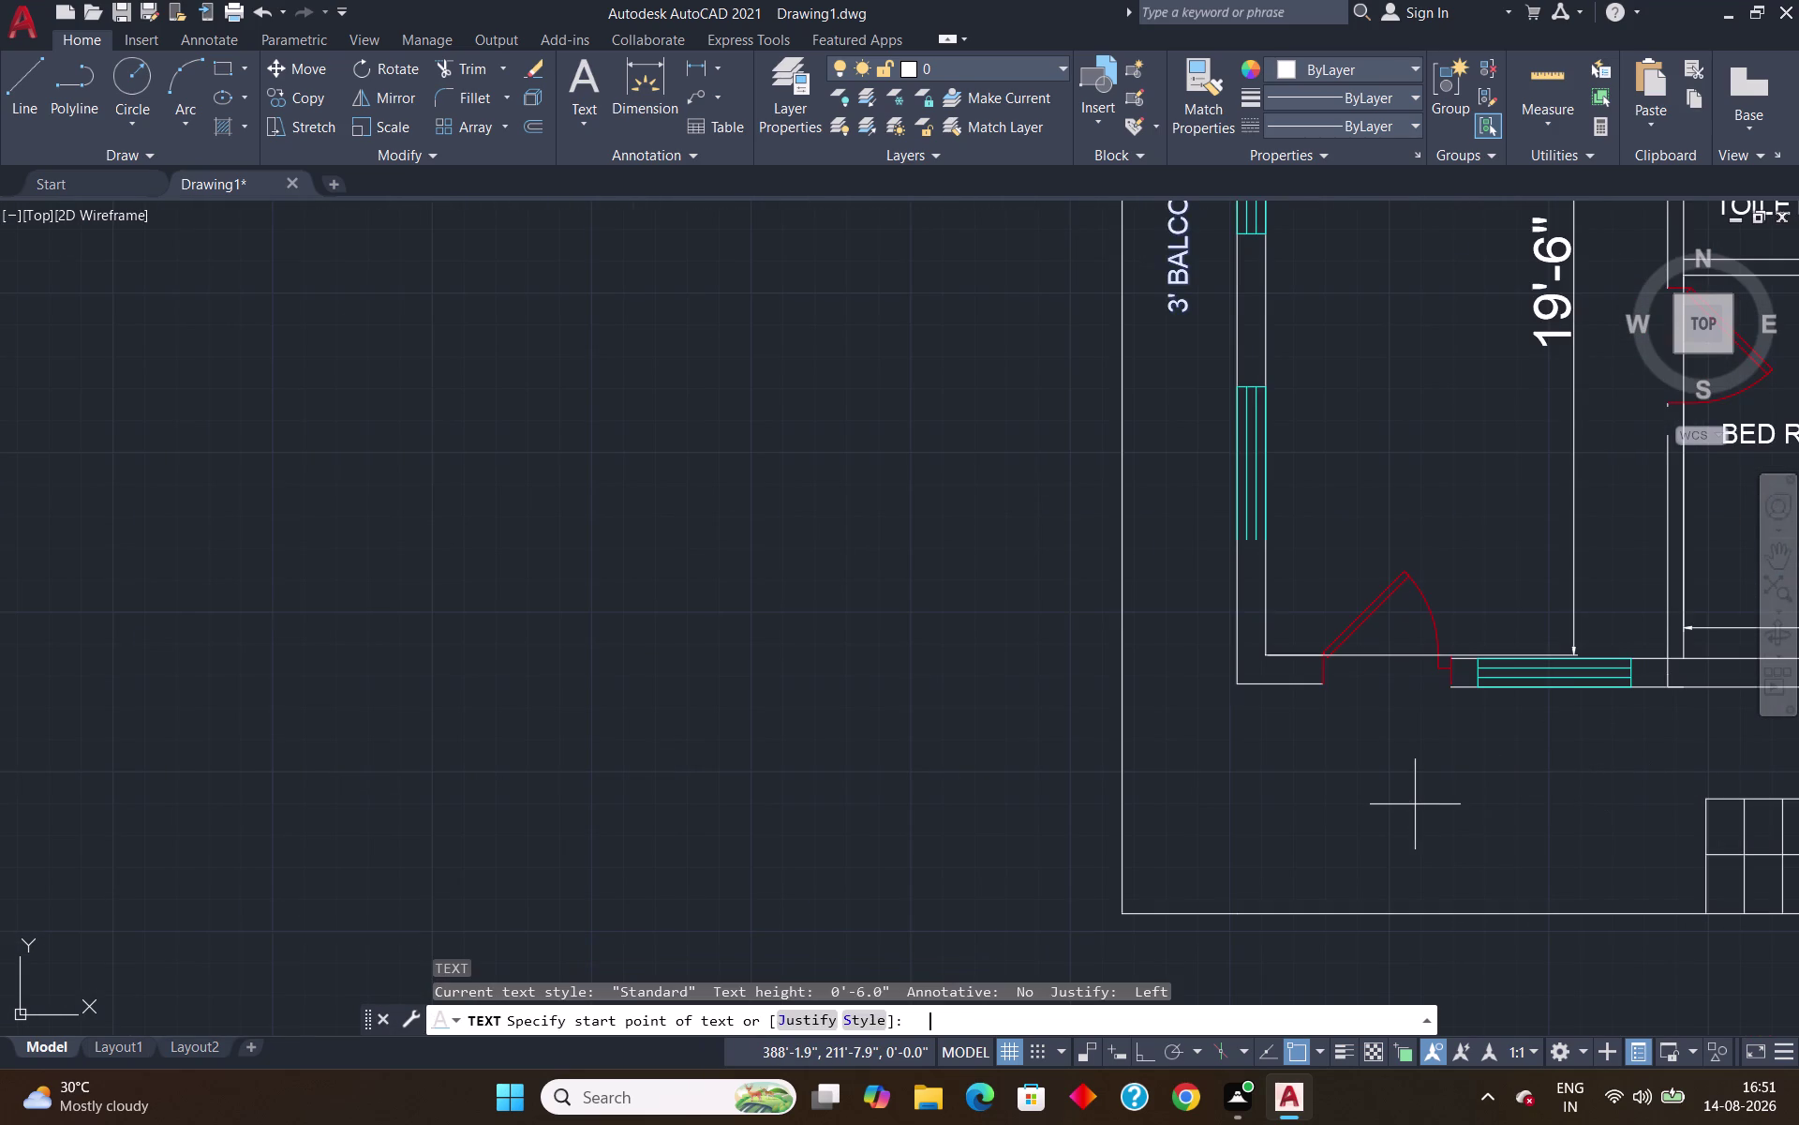
click(1284, 790)
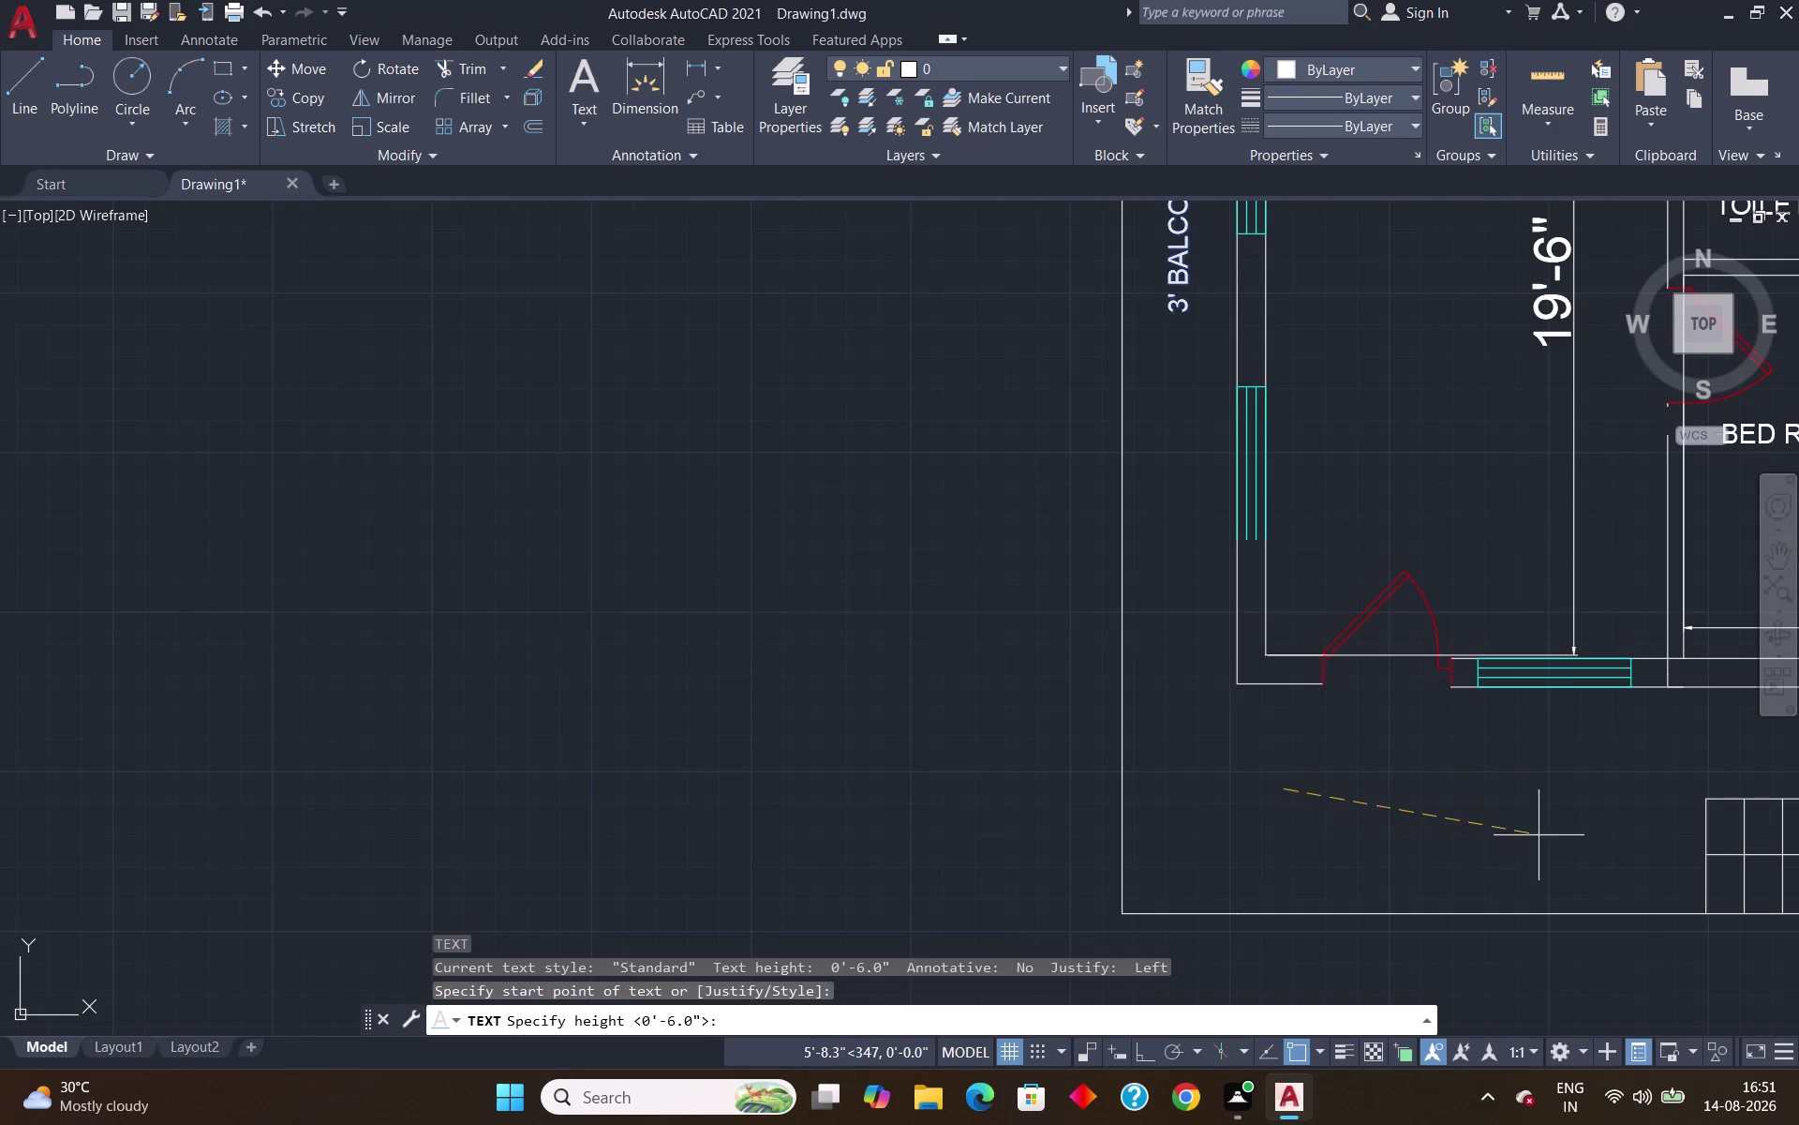
key(F9)
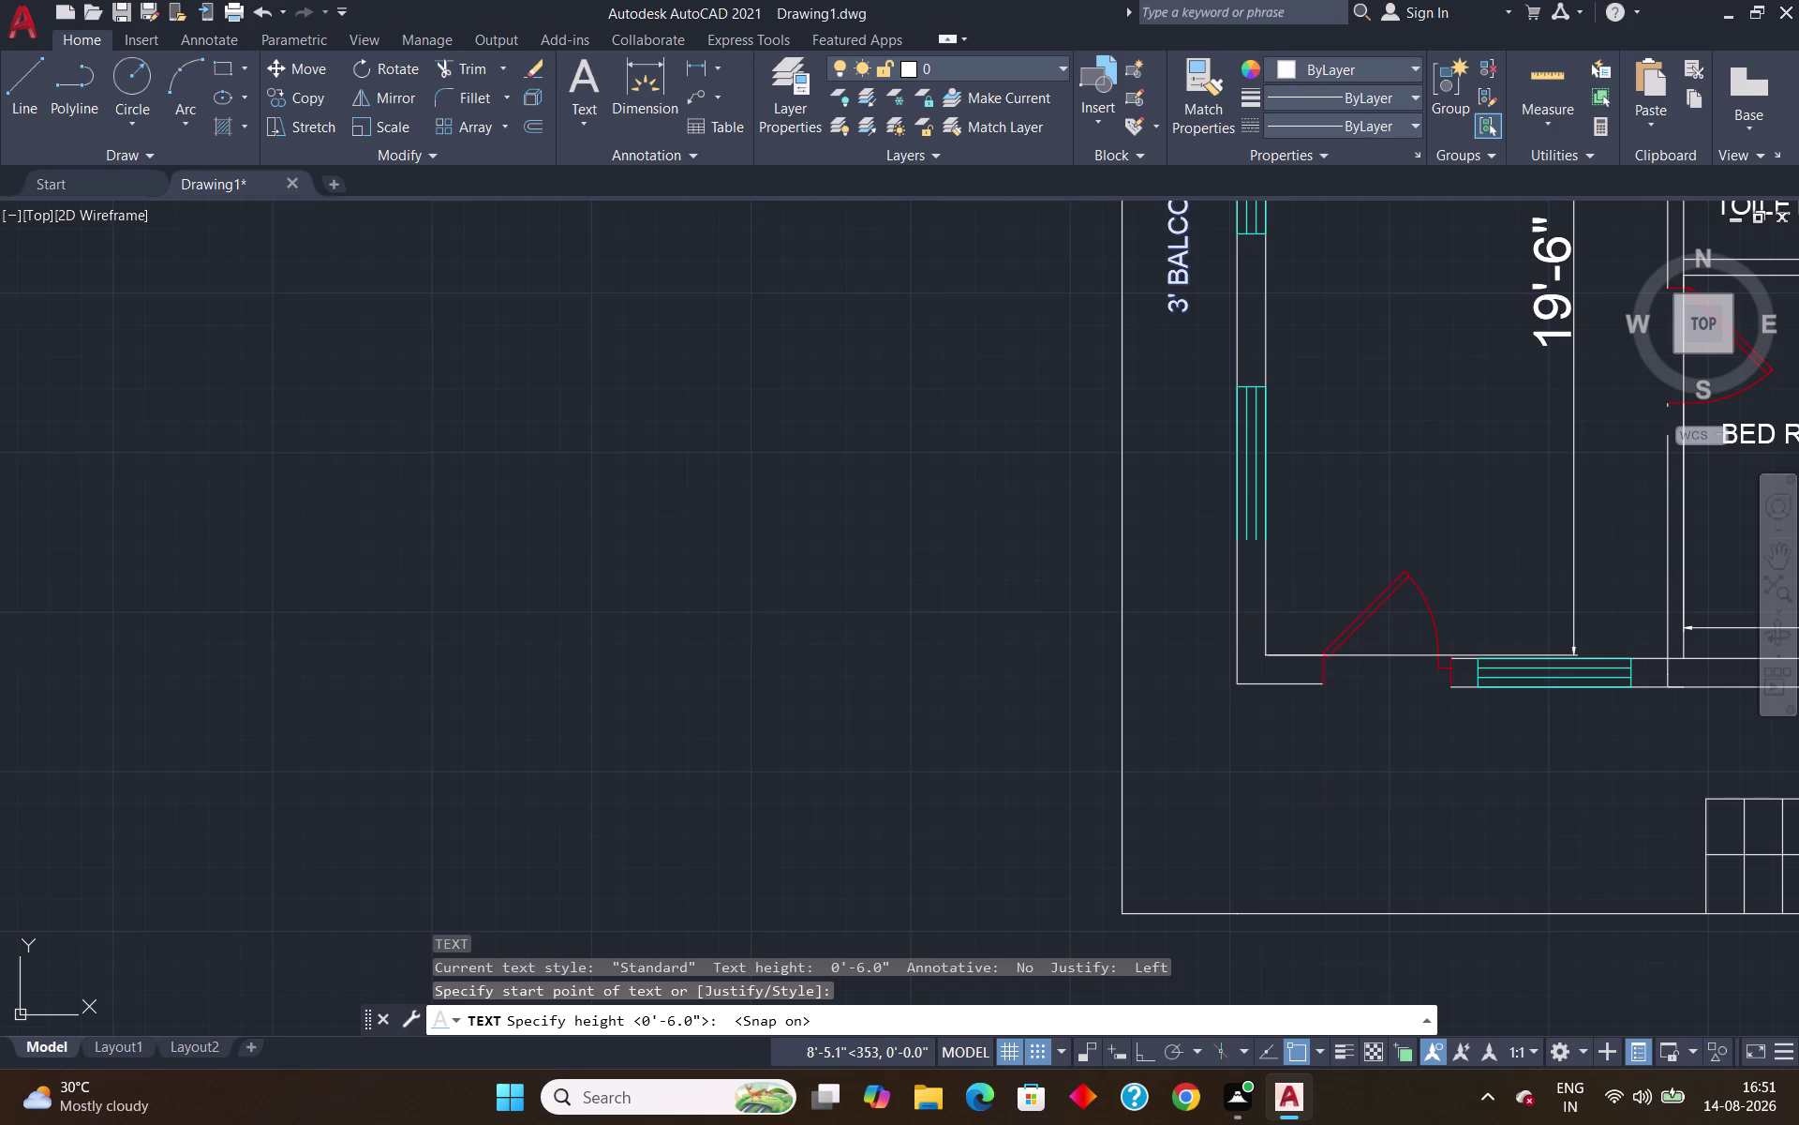
key(F9)
key(F8)
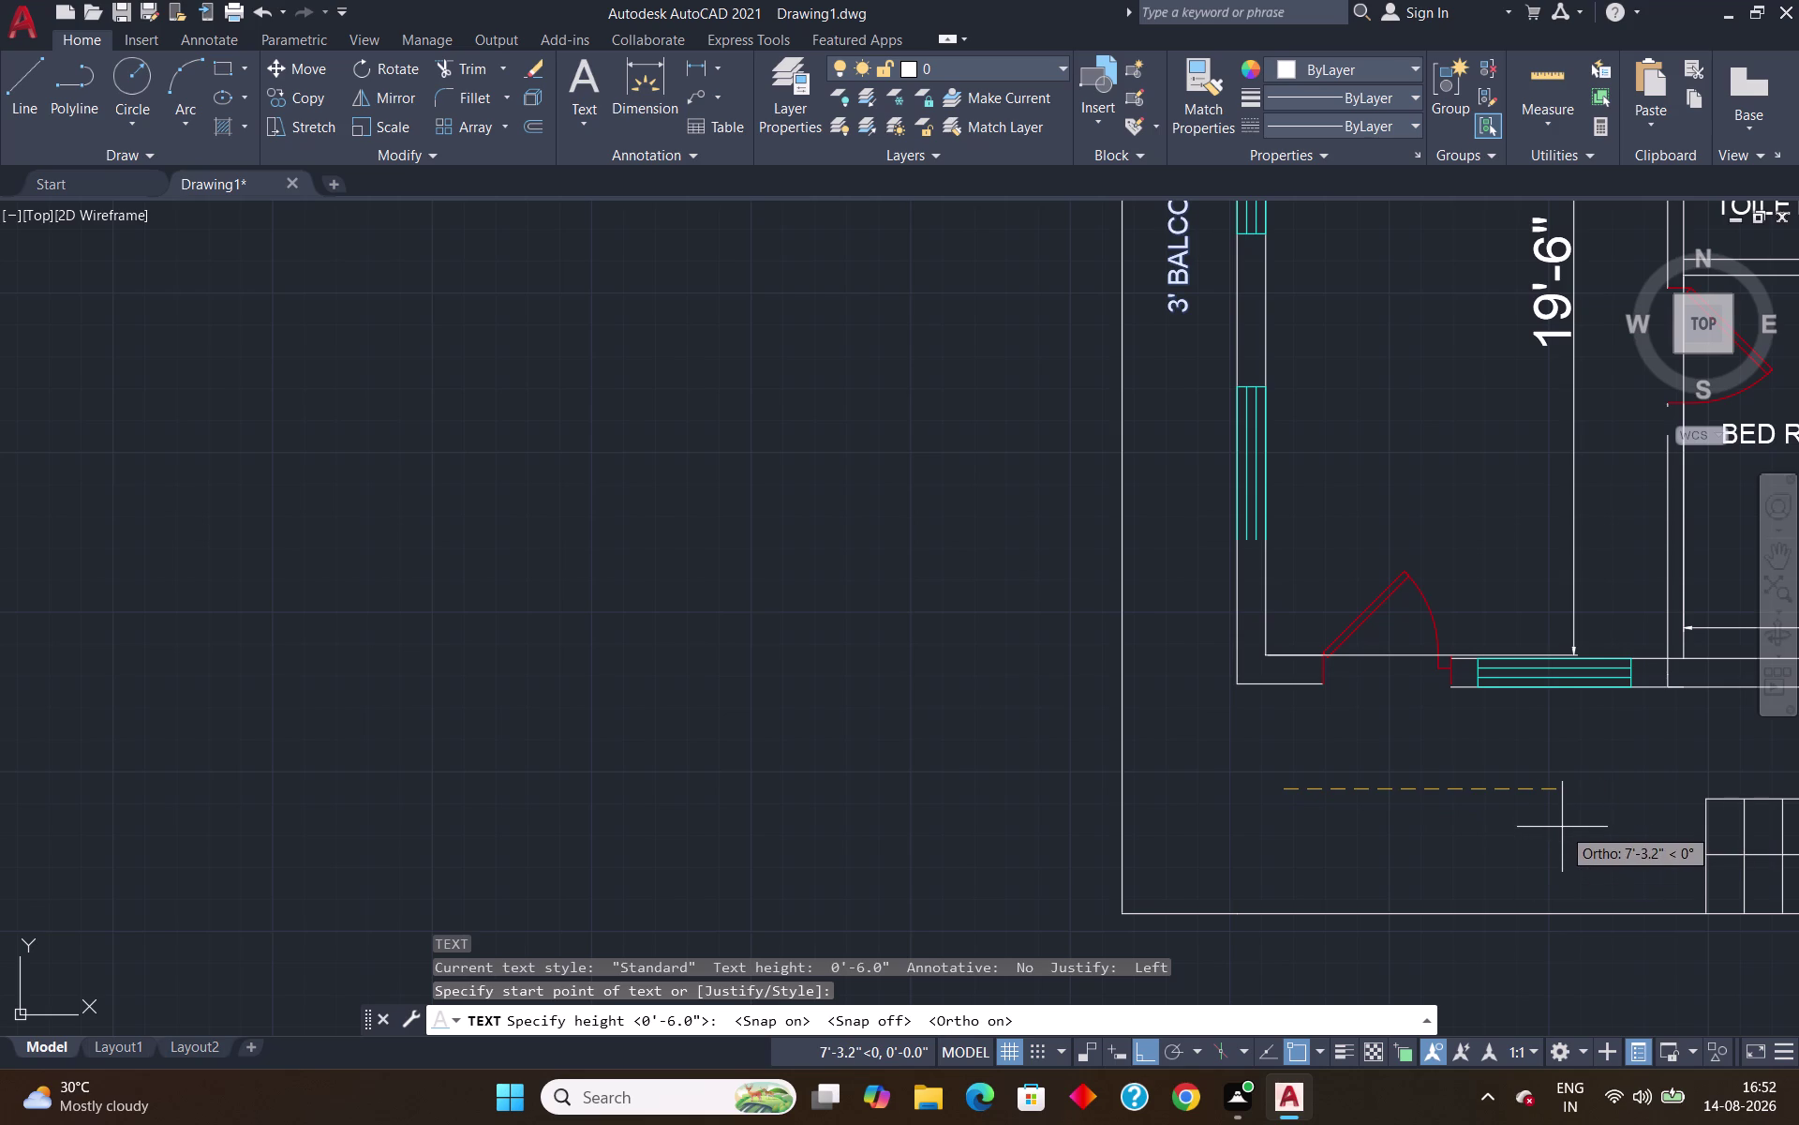
key(Return)
key(Return)
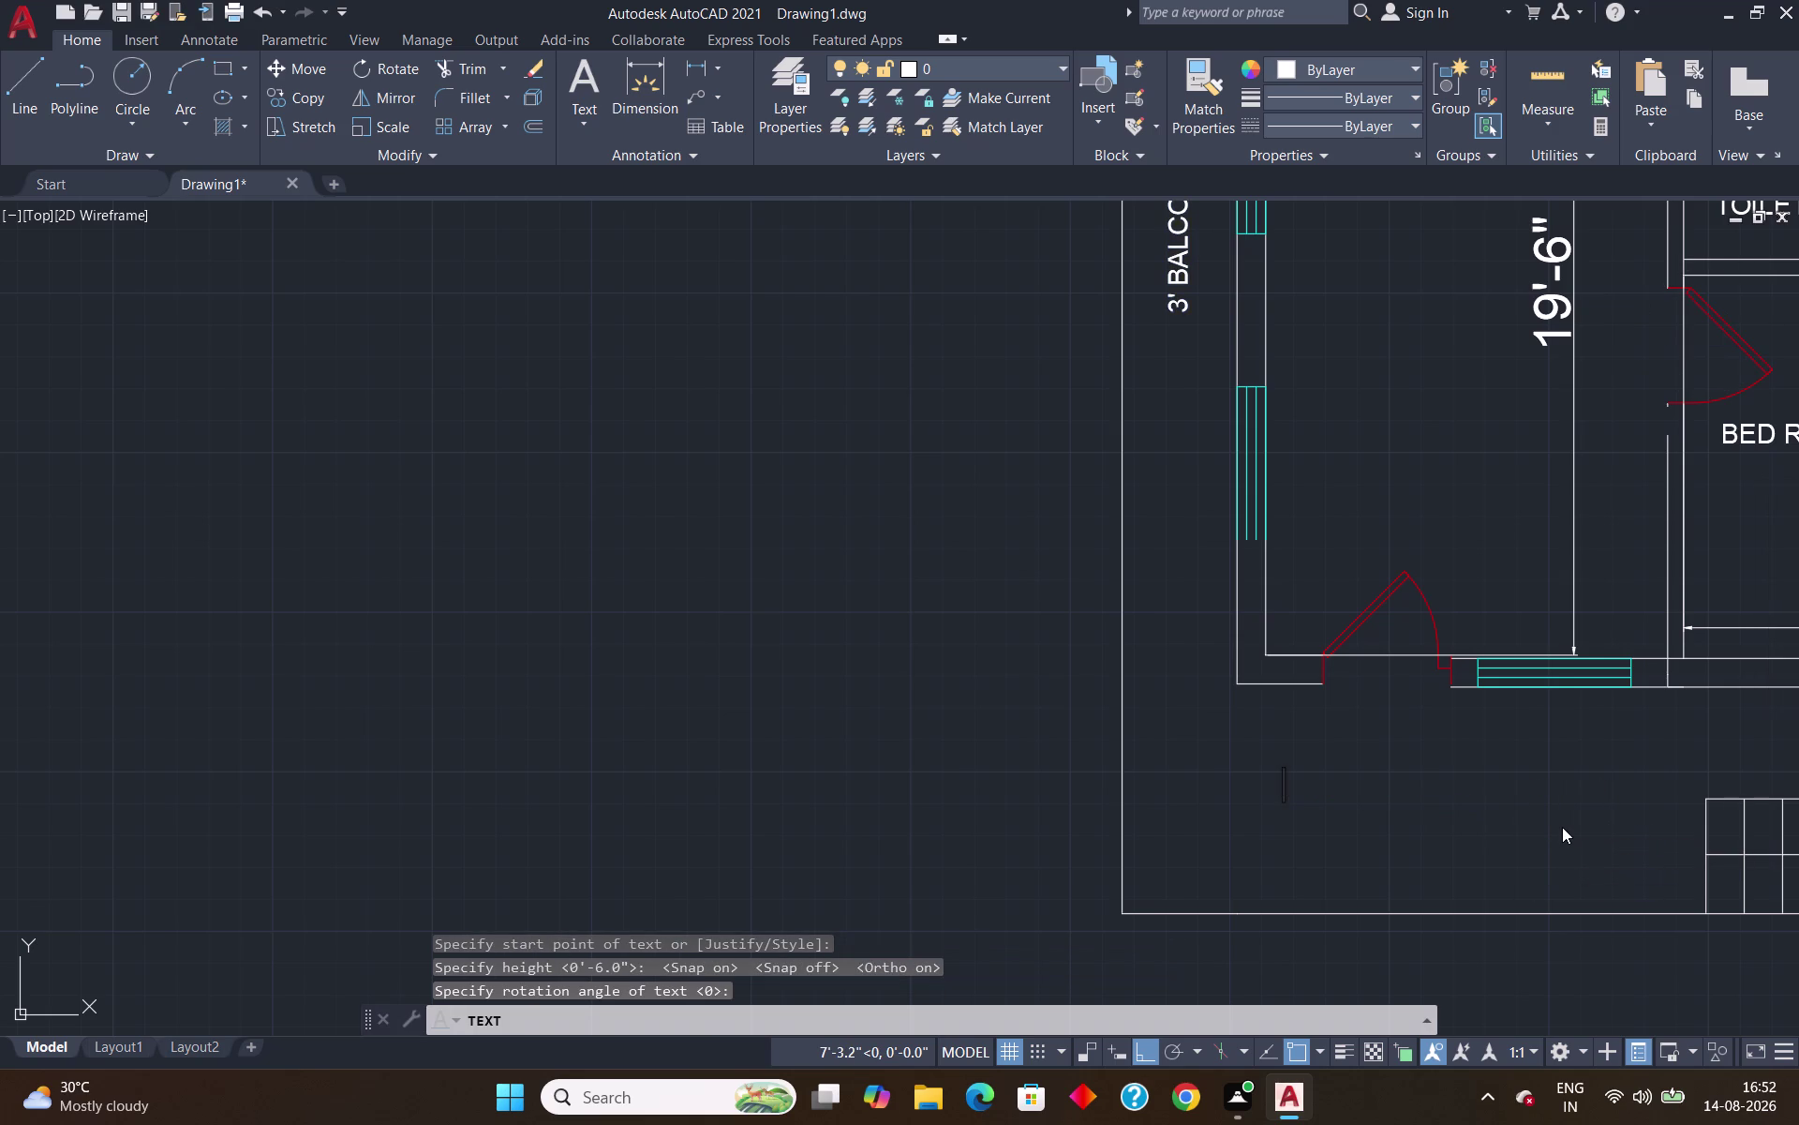
Enter the label 6' BALCONY and end the text command.
key(6)
text(' BALC)
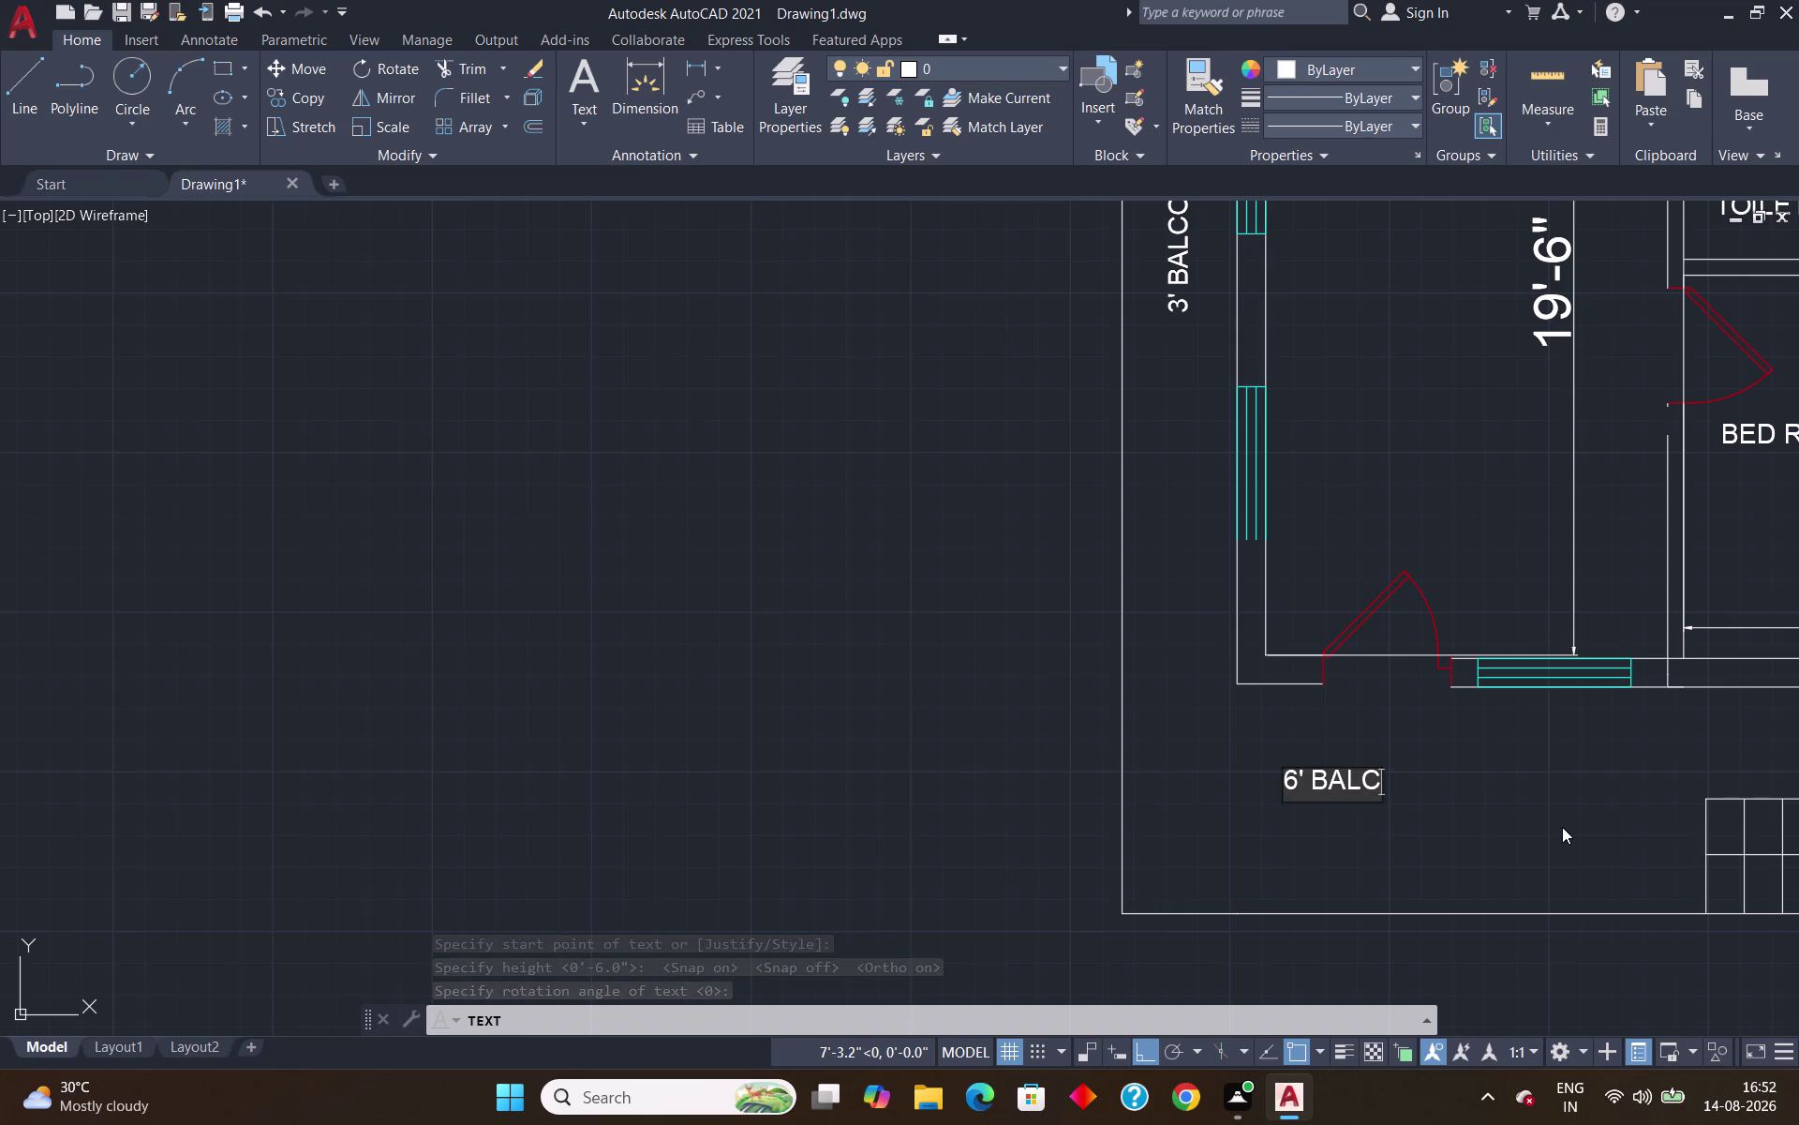
text(ONY)
key(Return)
key(Return)
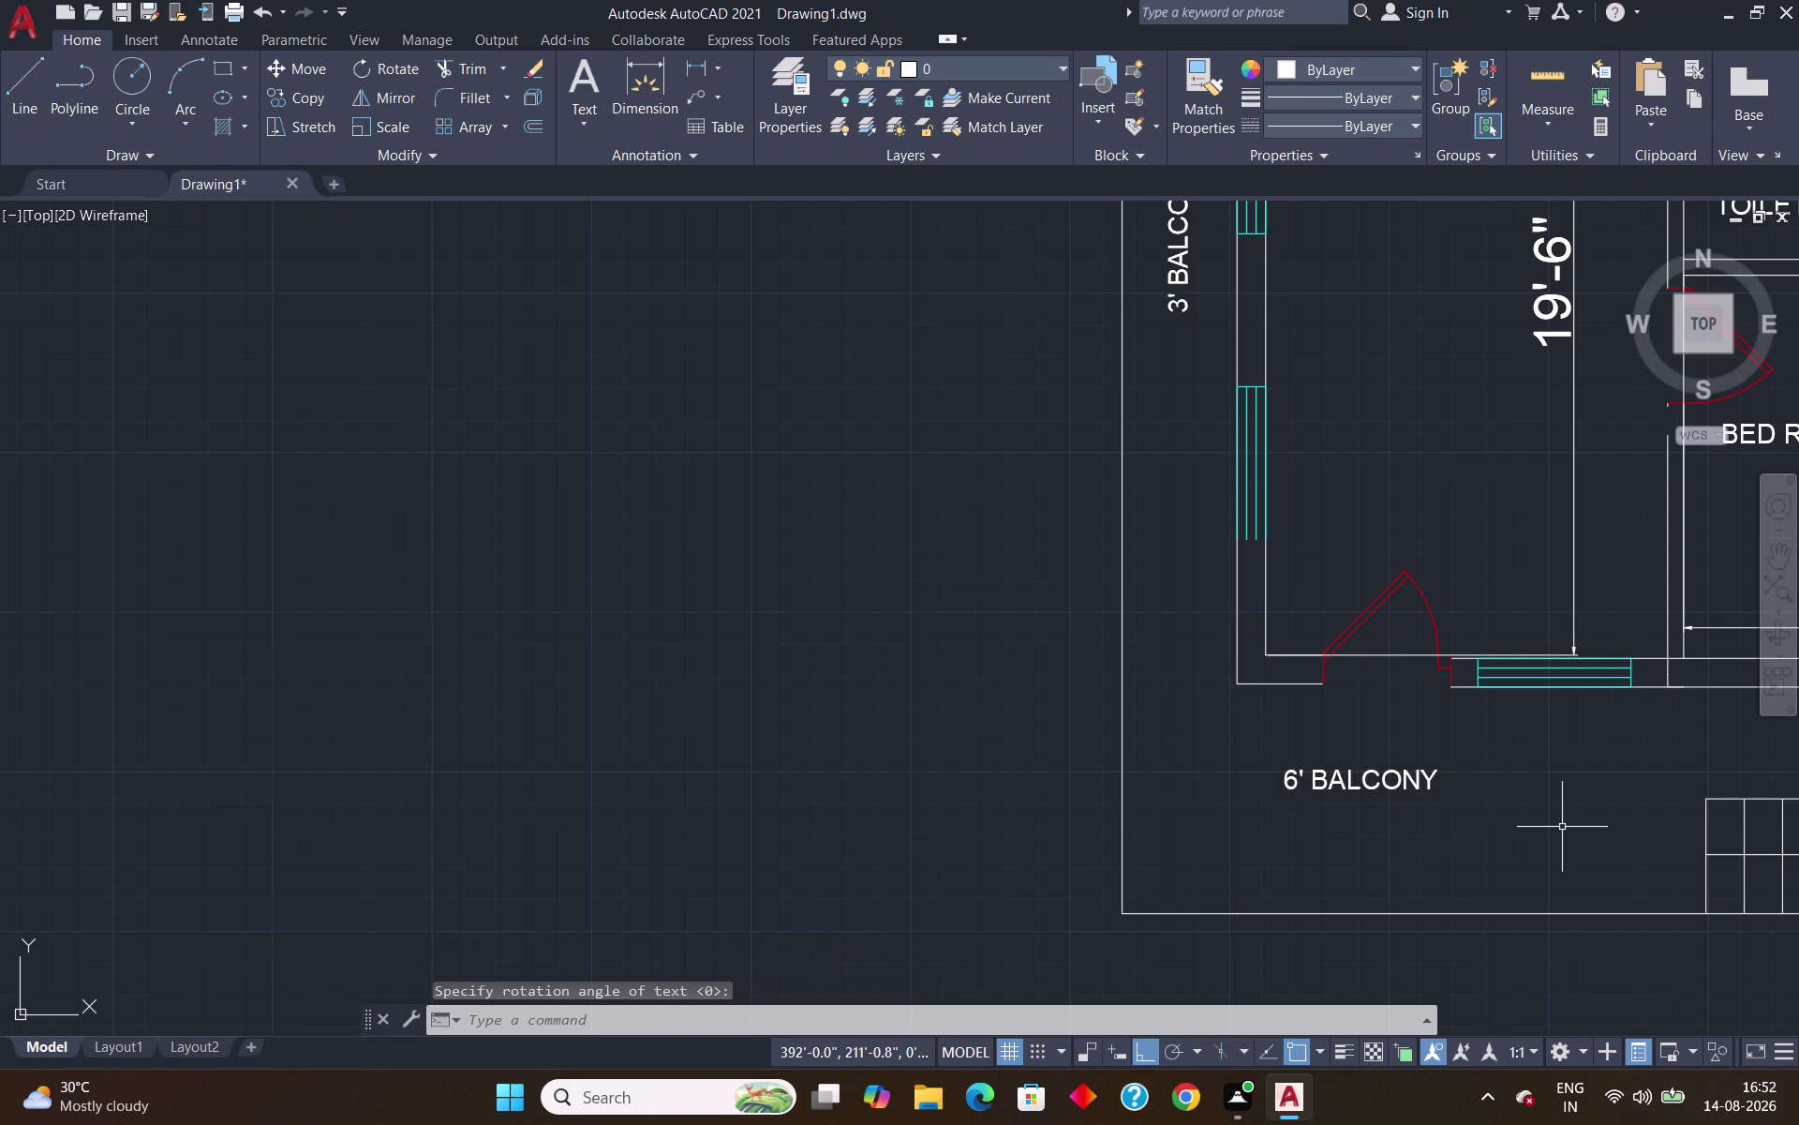
scroll(down, 3)
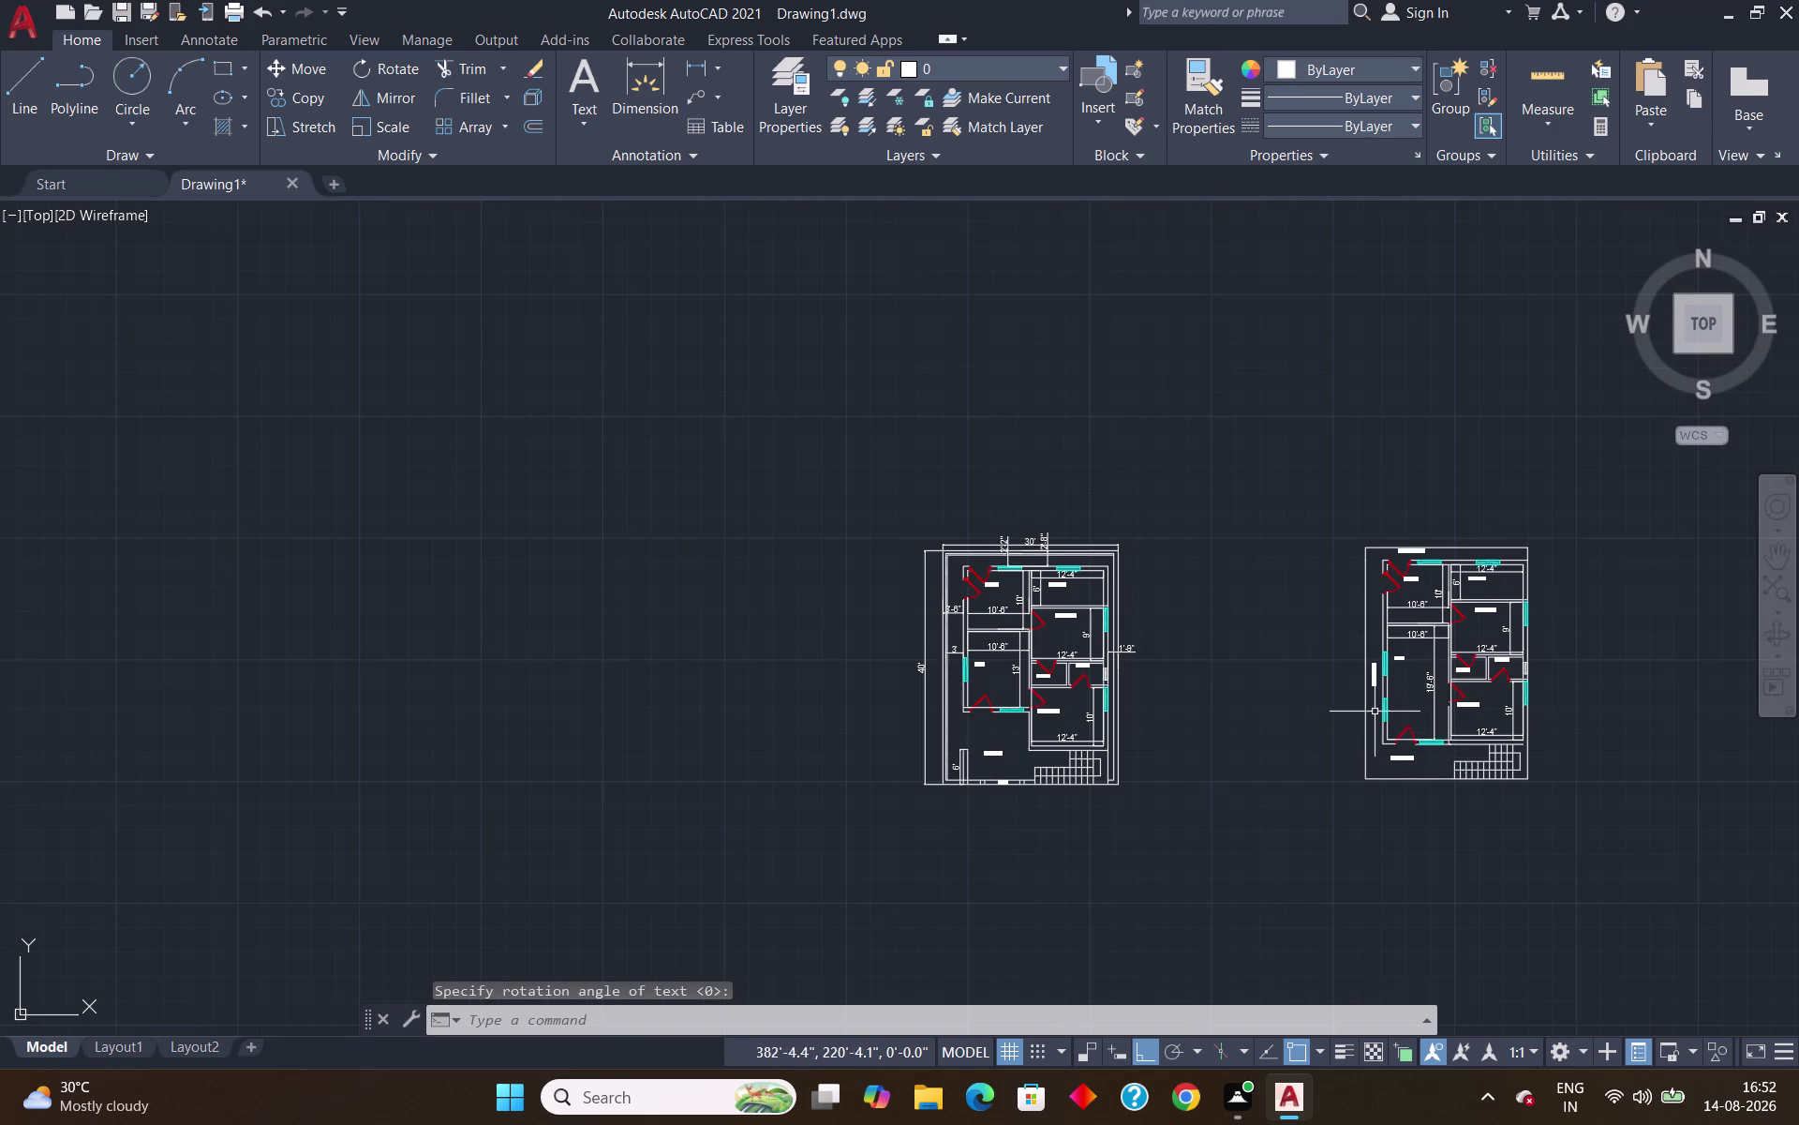